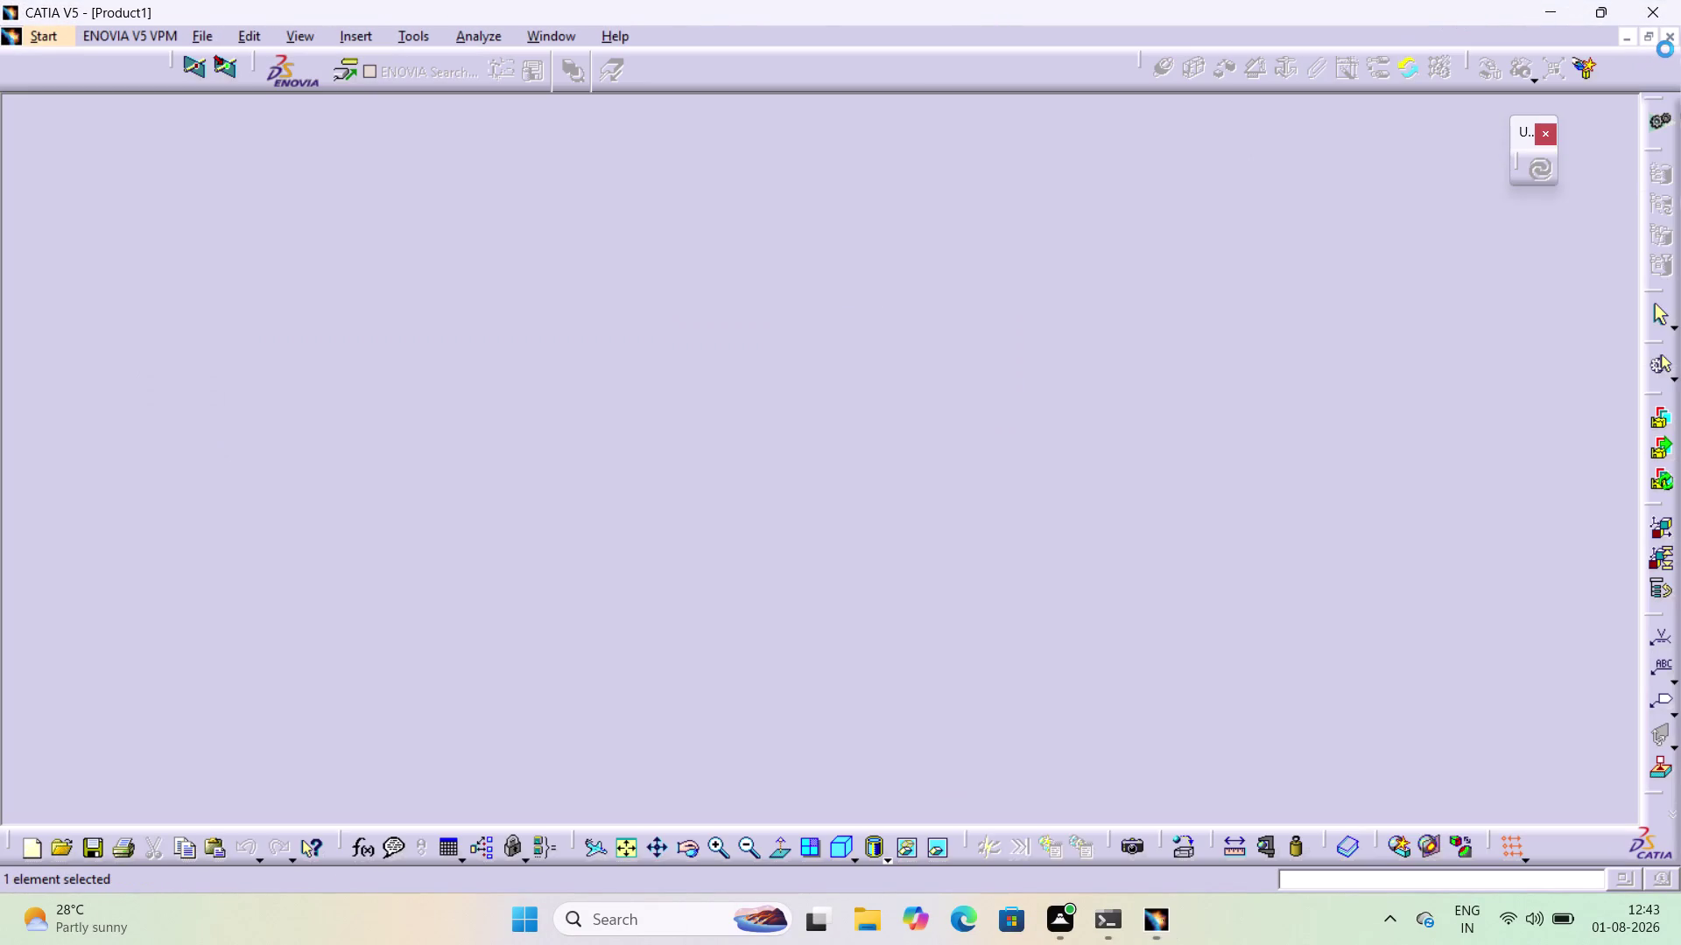
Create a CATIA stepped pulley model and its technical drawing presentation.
Close Product1 and create a new part, Part1, in the Part Design workbench.
click(1671, 34)
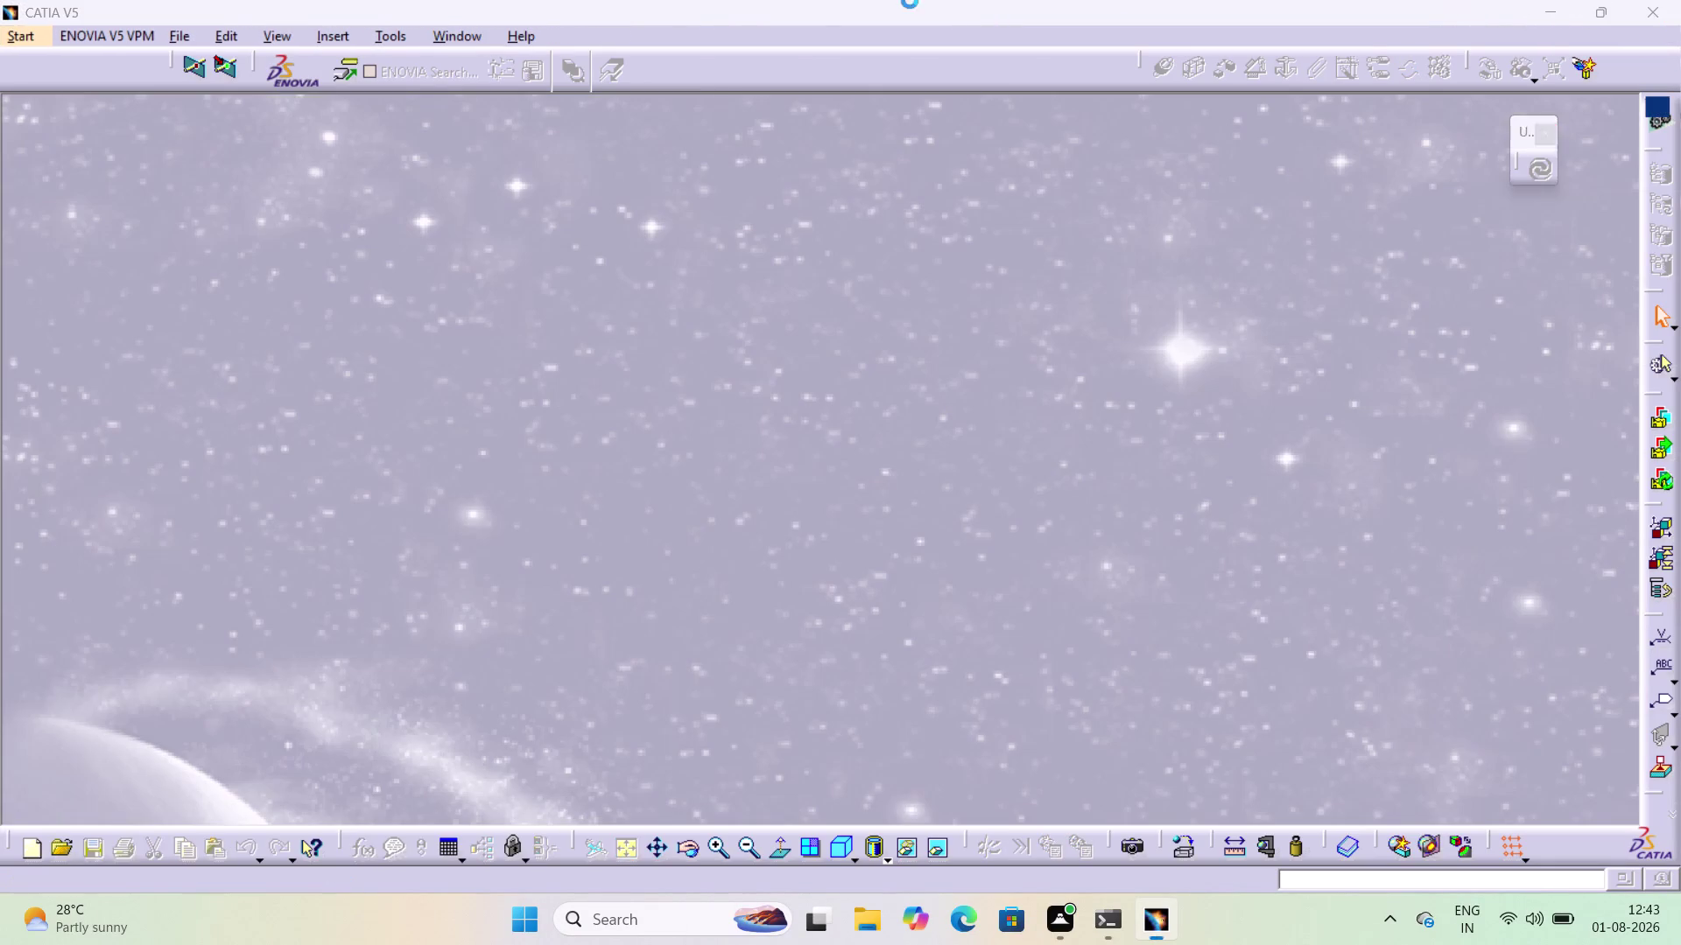
click(22, 38)
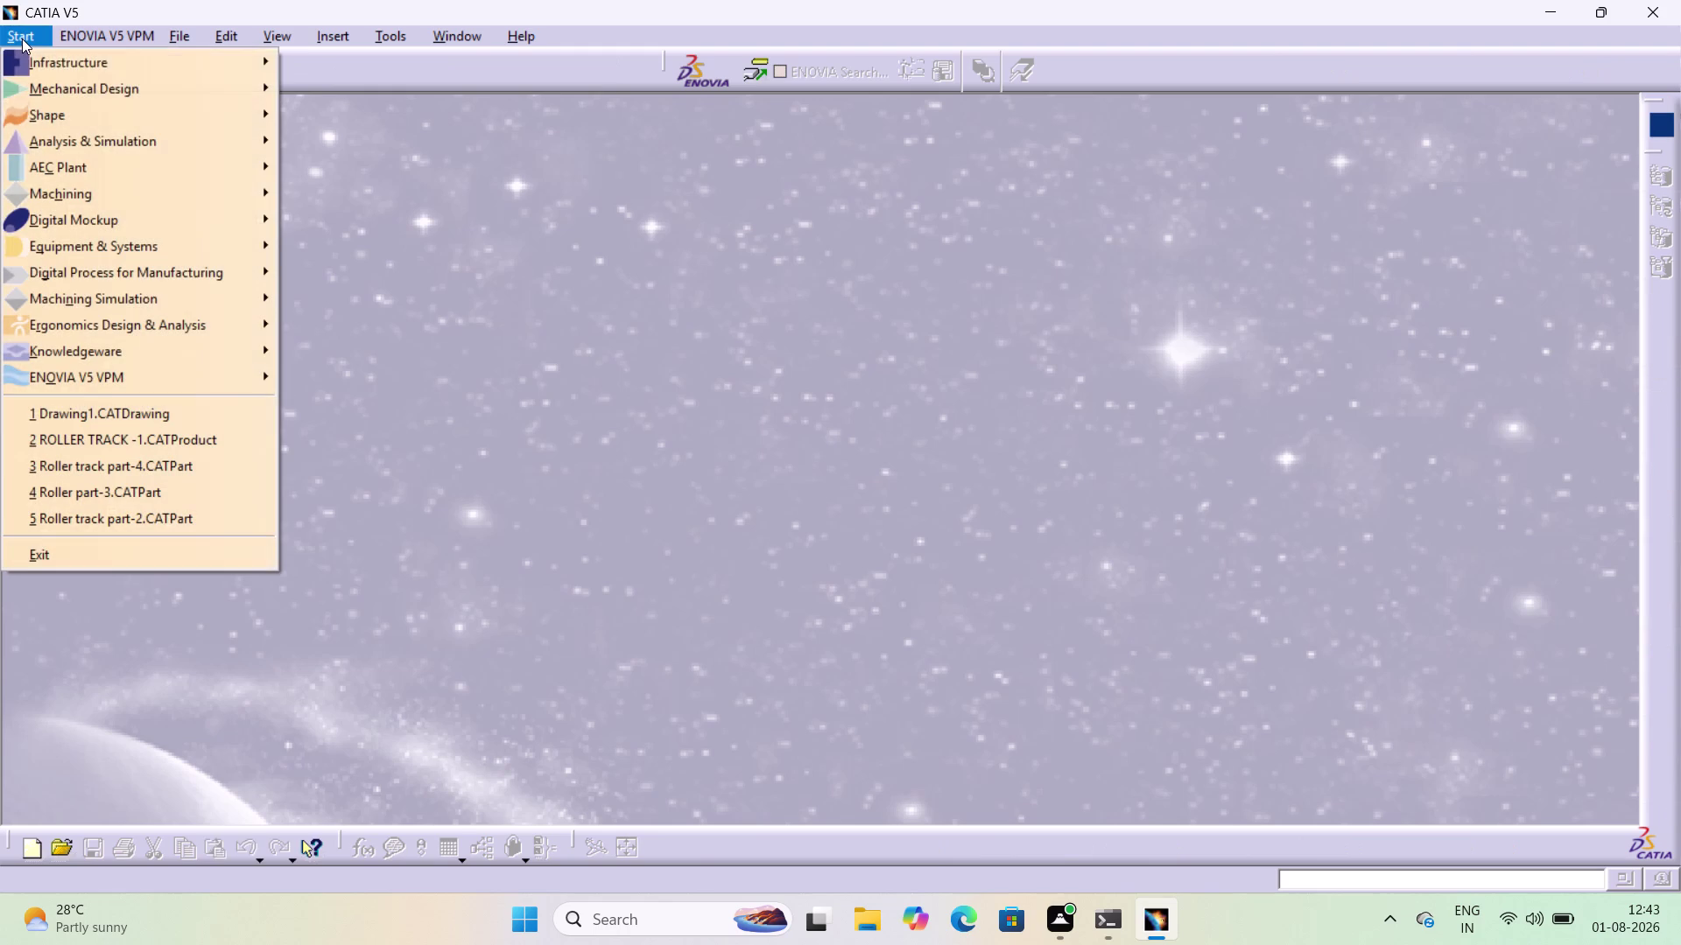
click(108, 83)
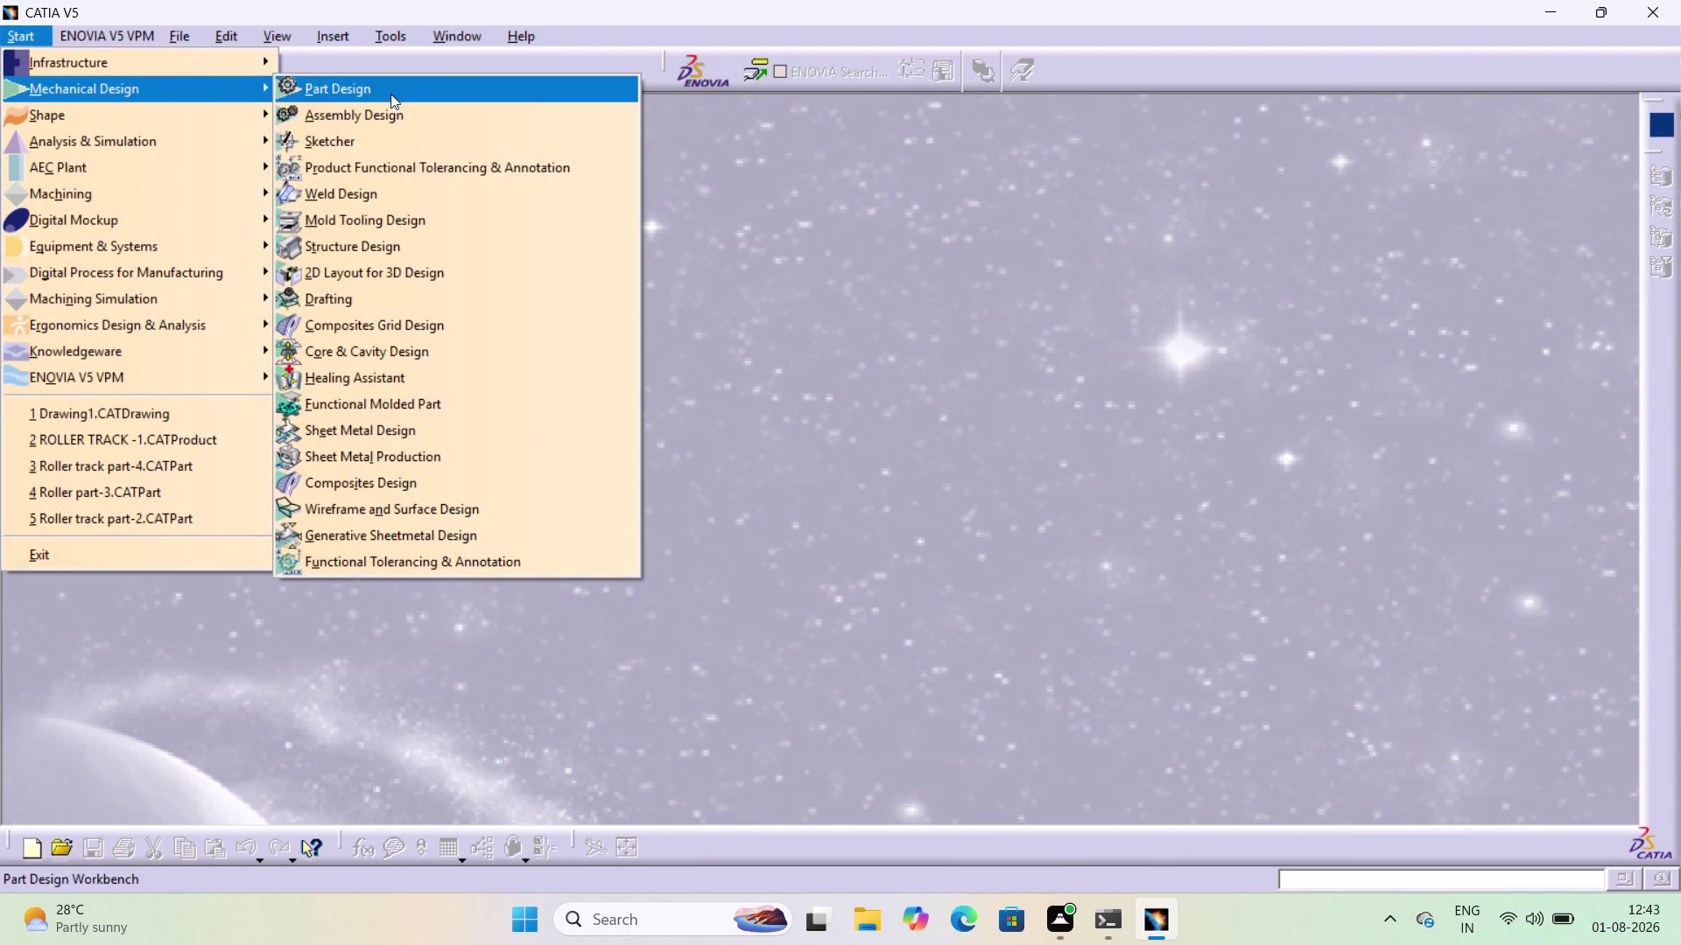
click(425, 96)
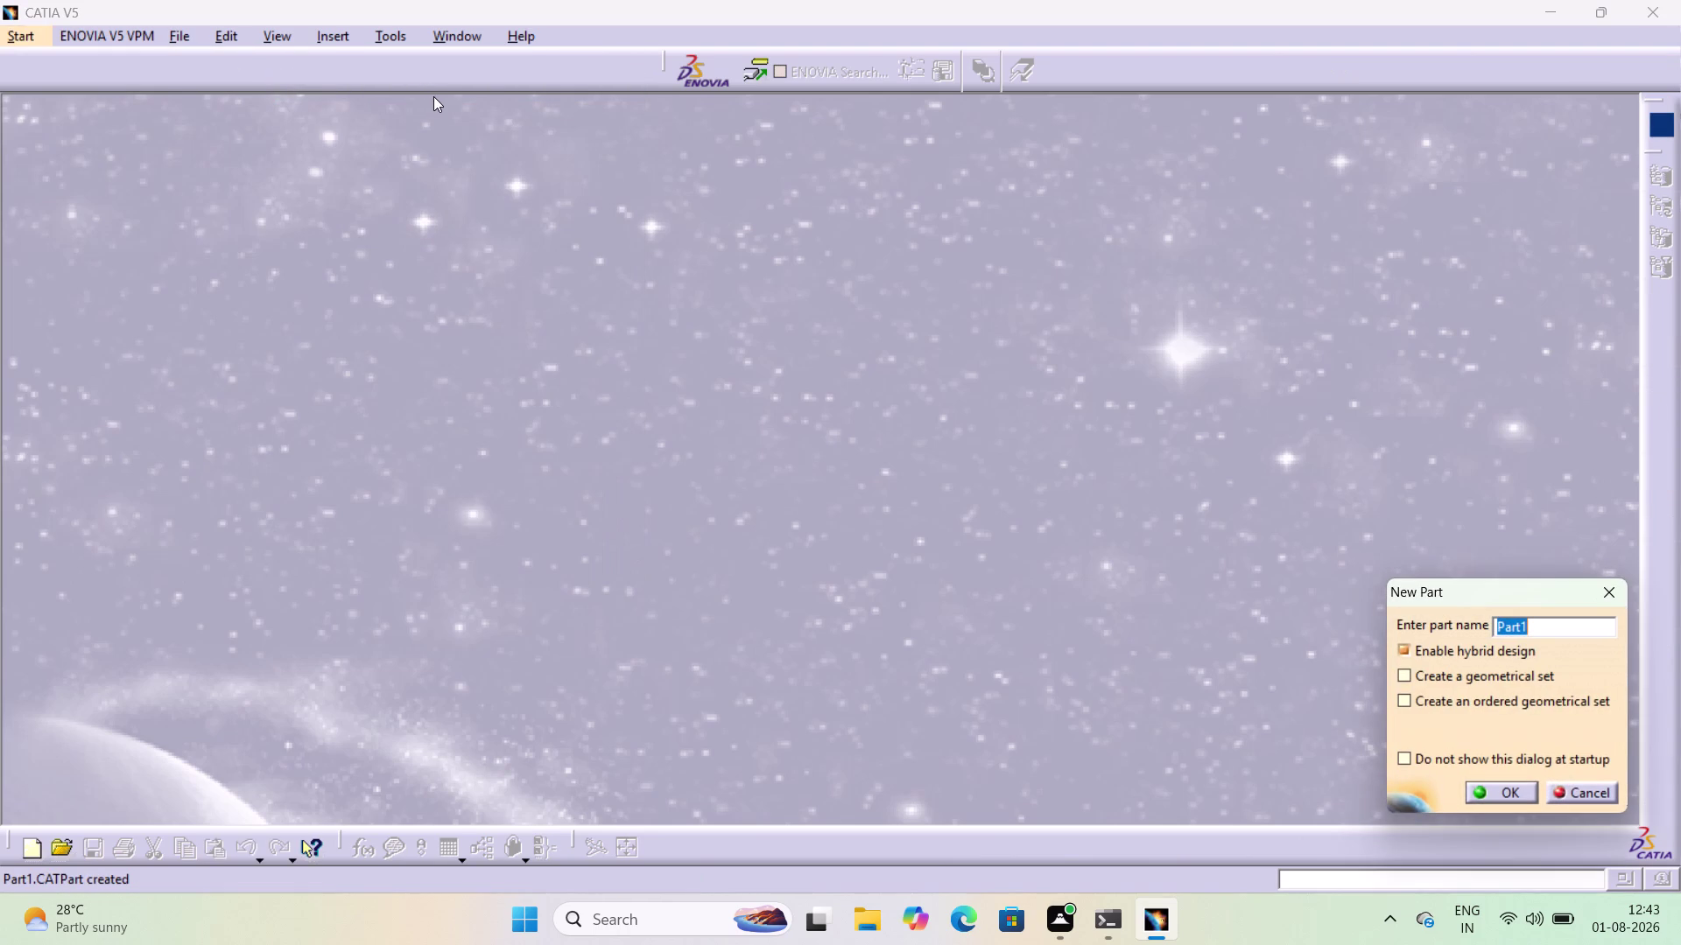
click(1500, 794)
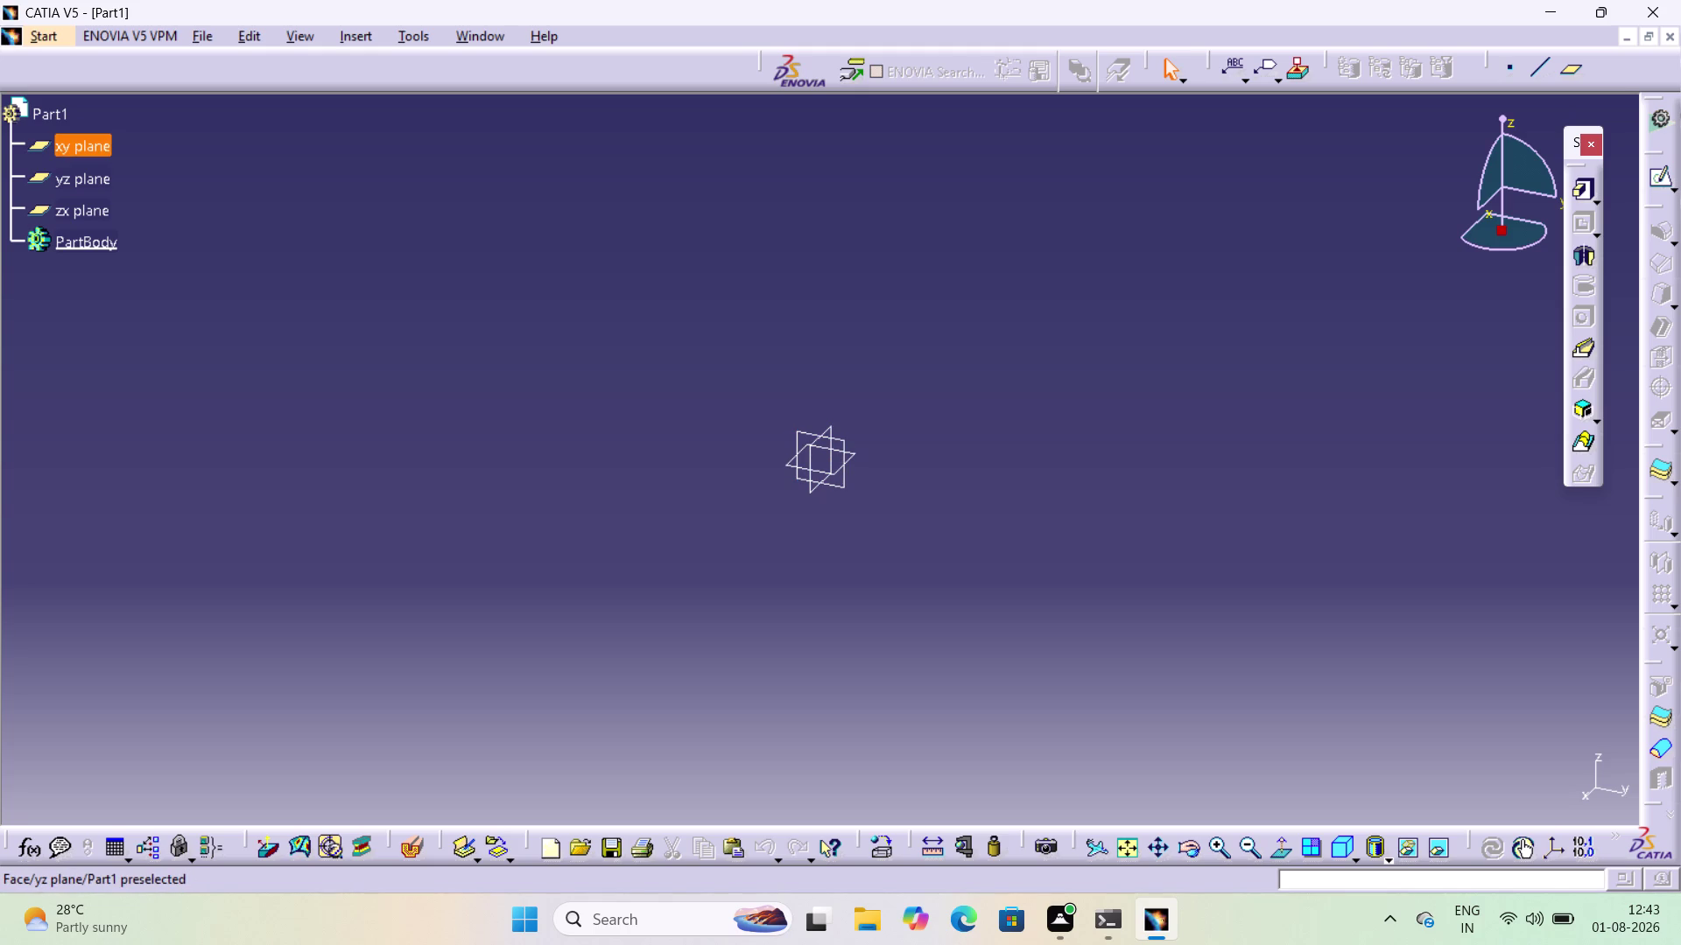
Start a sketch on the yz plane, then zoom and pan to frame its axes.
click(838, 442)
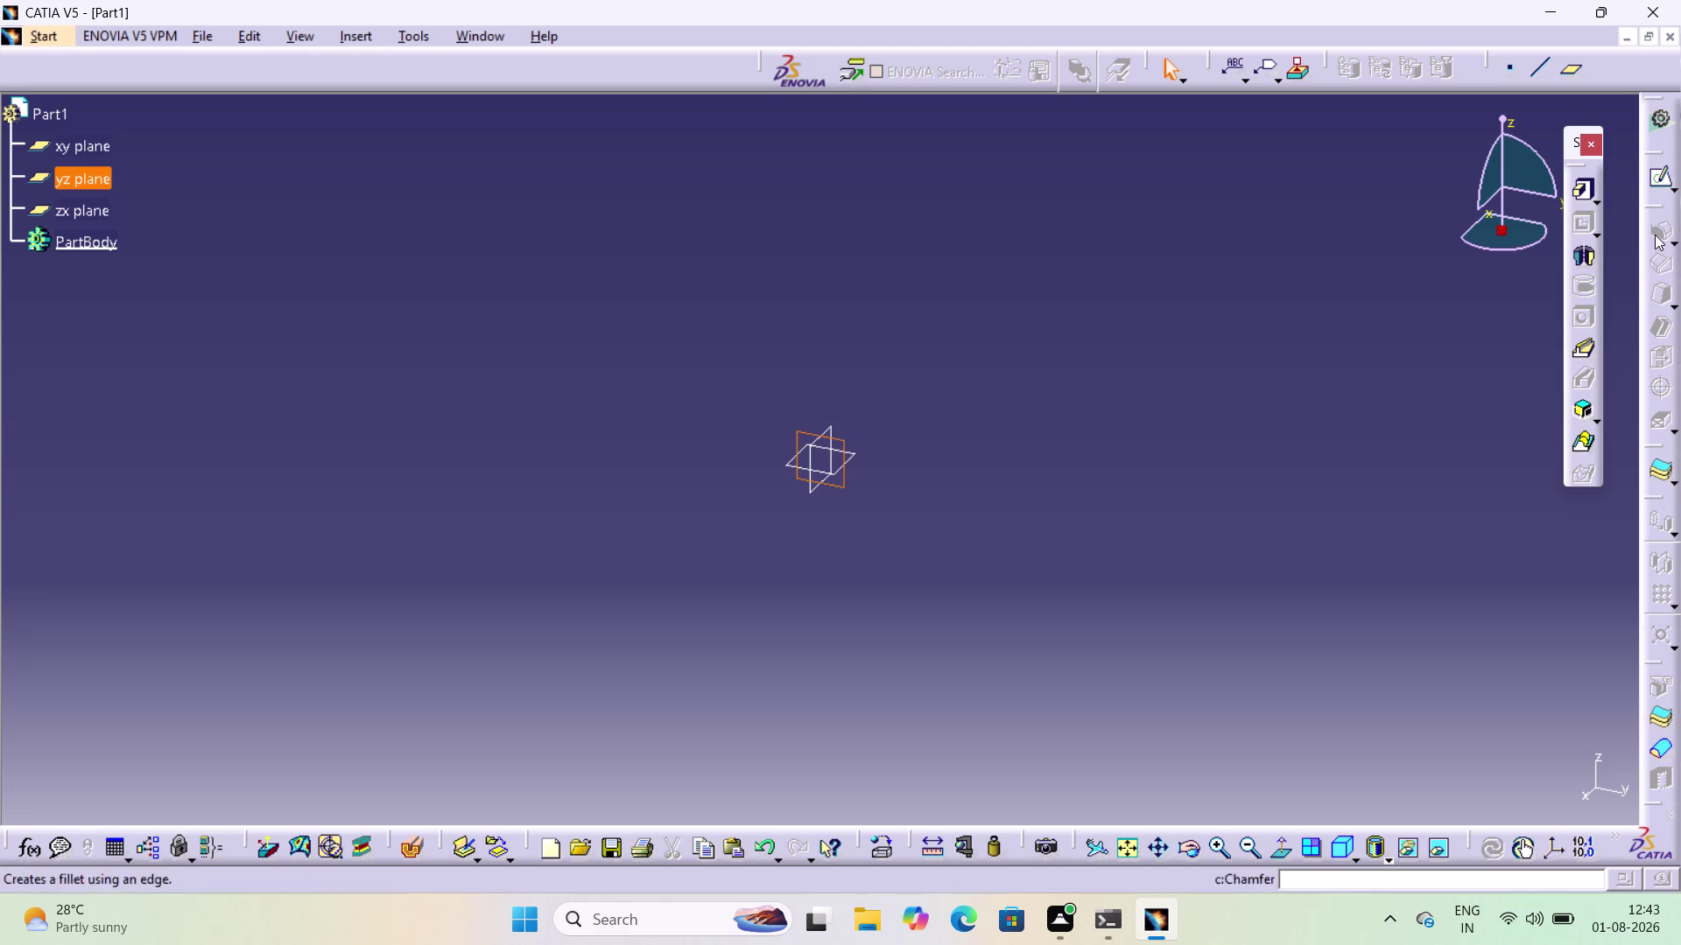
click(1656, 182)
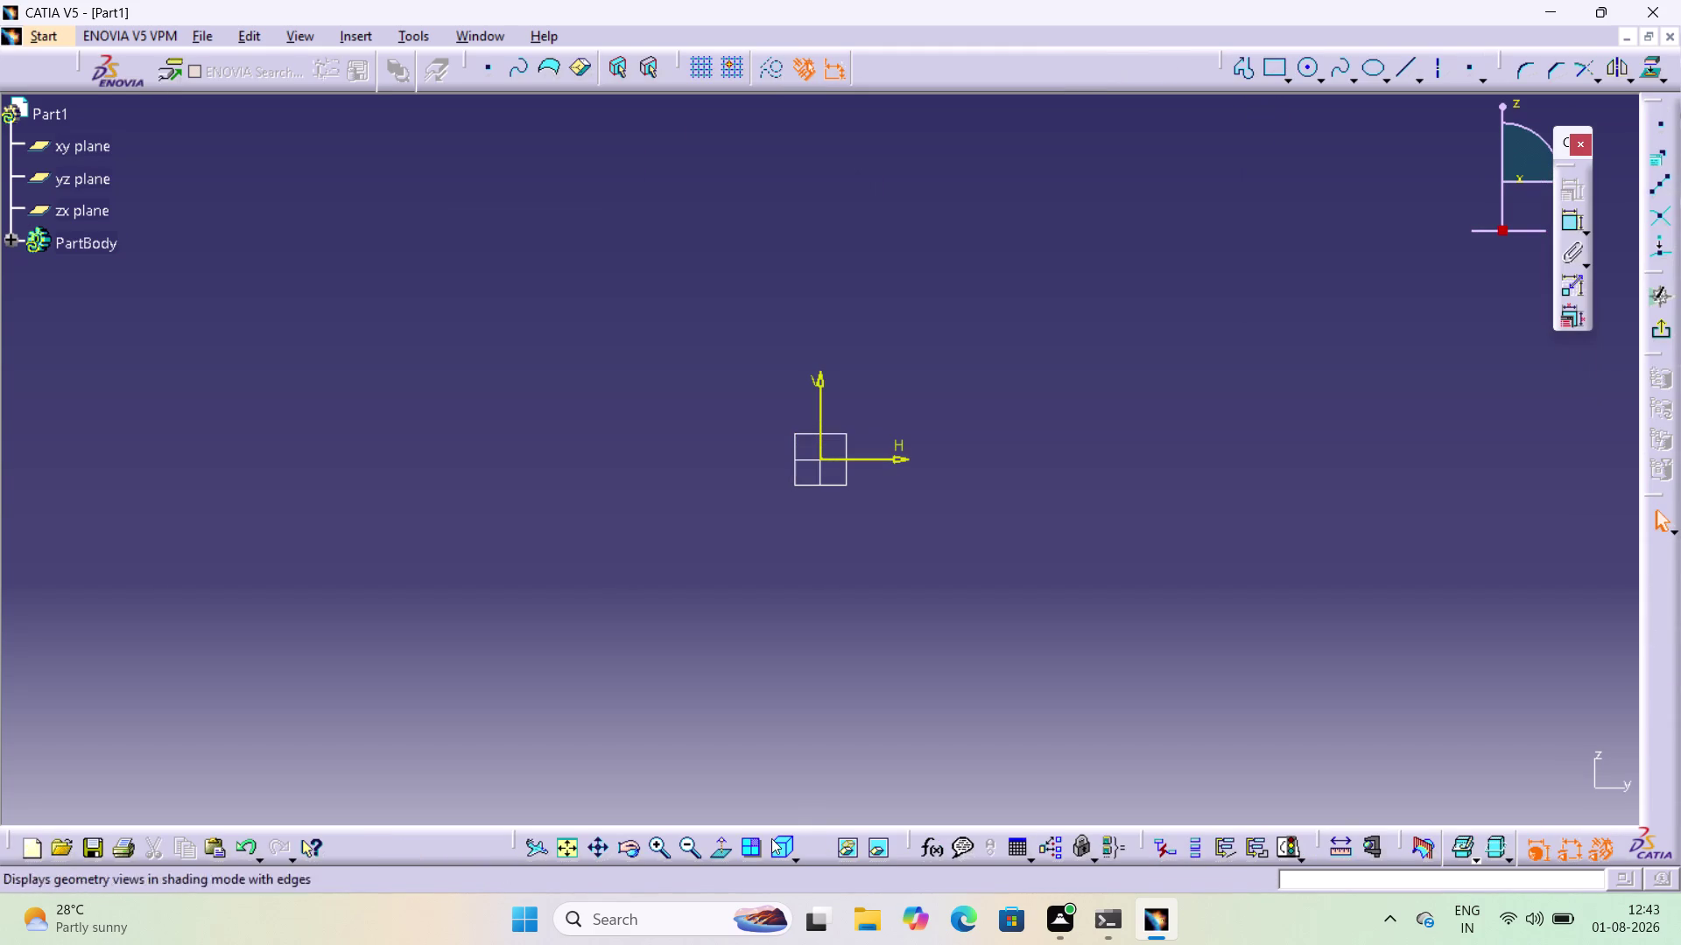
click(653, 857)
click(653, 864)
click(653, 848)
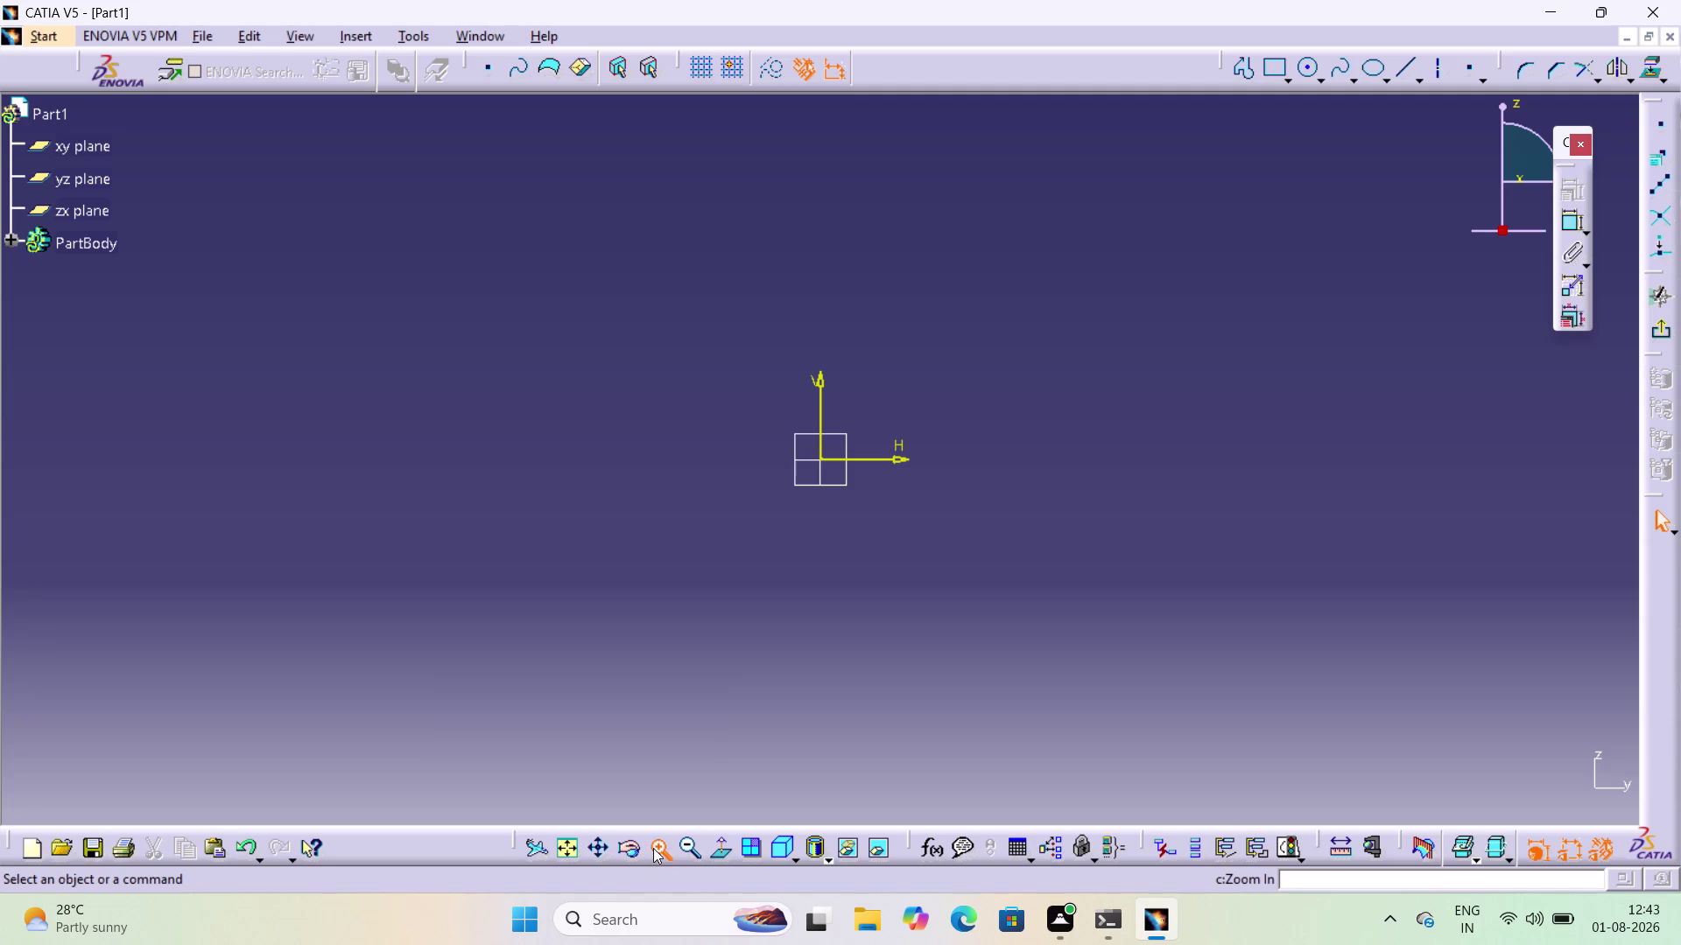
double_click(653, 848)
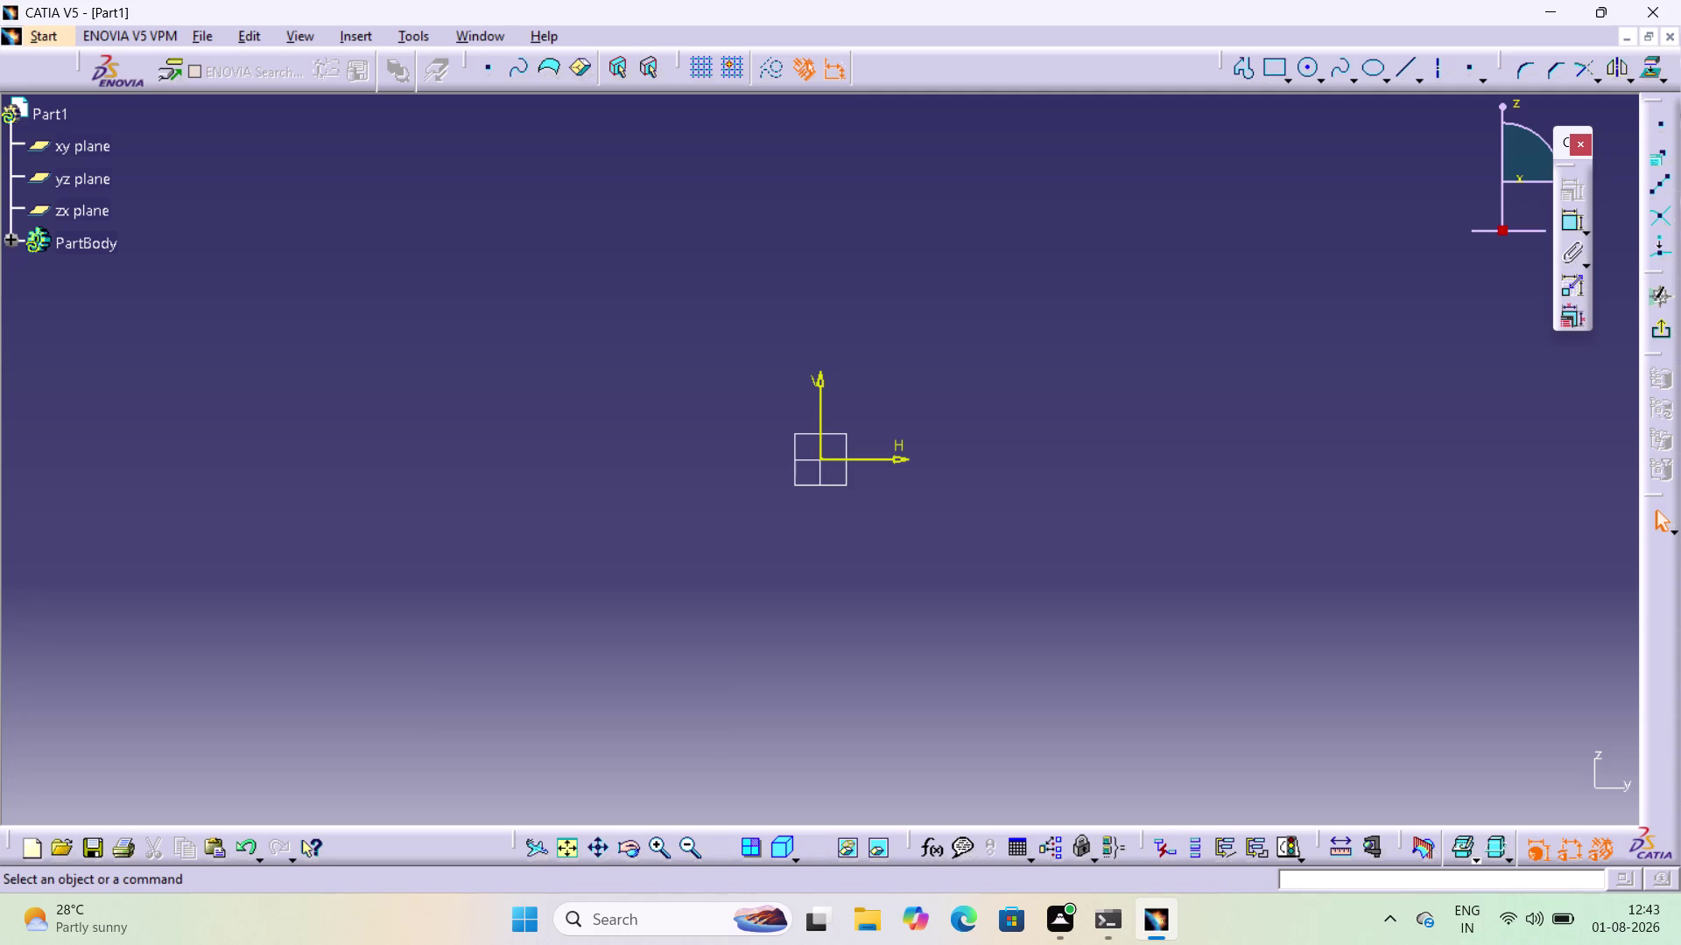
middle_drag(1004, 489, 1042, 563)
middle_click(1041, 563)
middle_drag(723, 379, 834, 429)
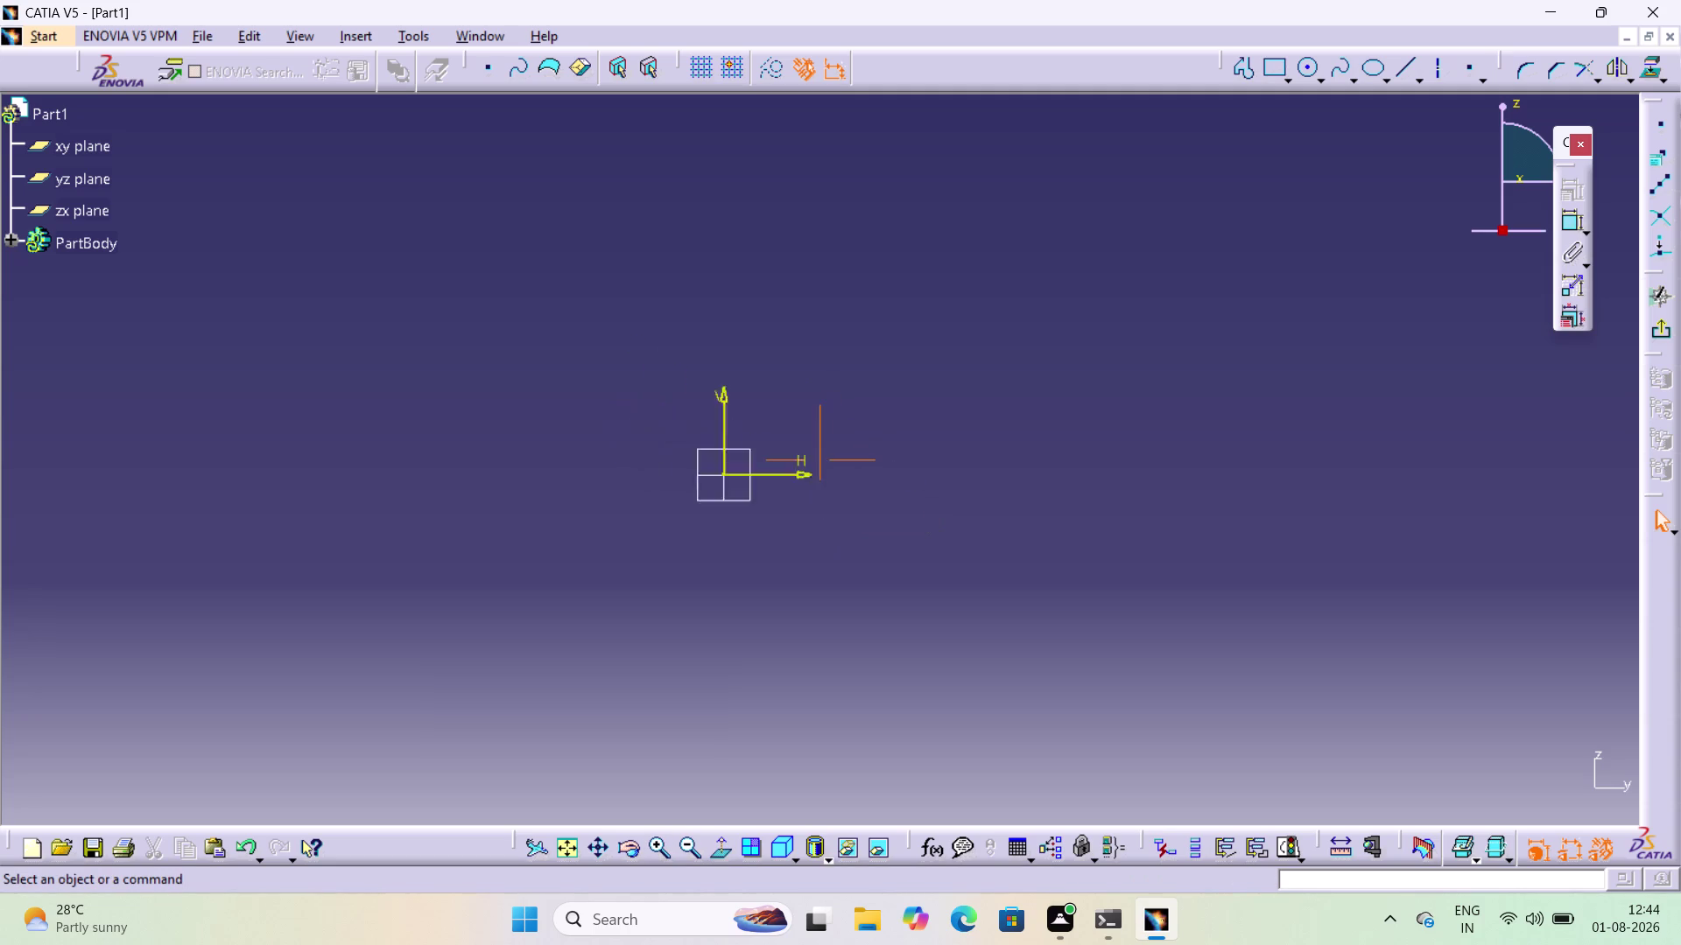
middle_drag(834, 429, 1151, 433)
scroll(up, 3)
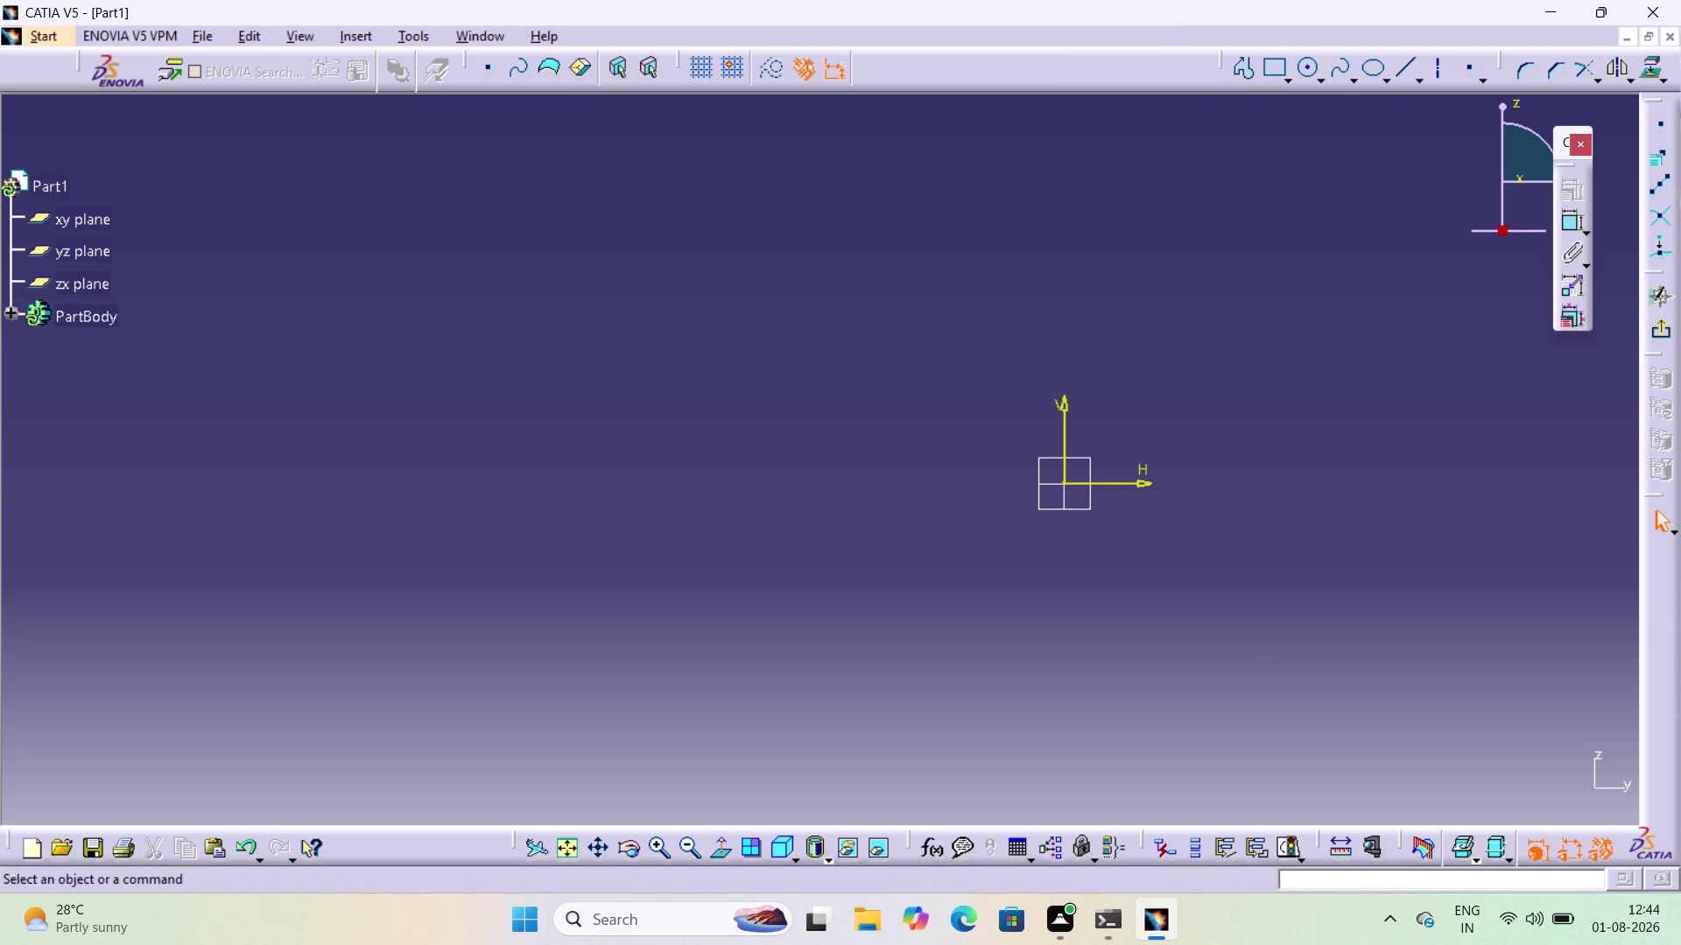
Draw a vertical line and constrain it 85 (170/2) from the vertical axis.
click(1406, 76)
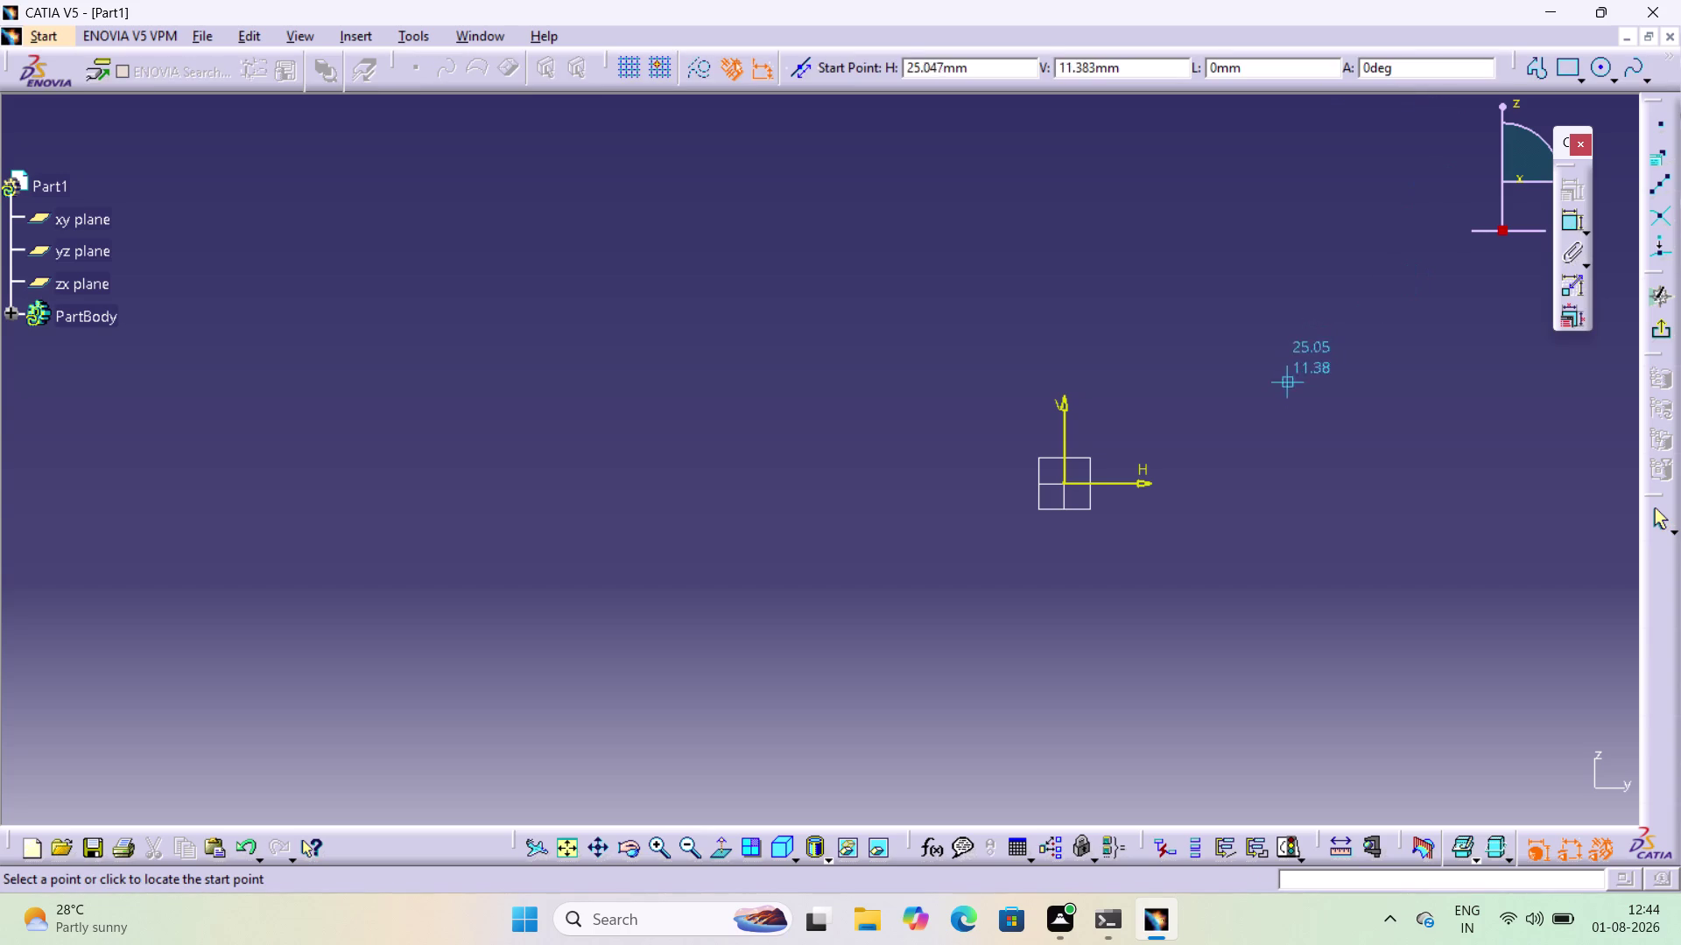
click(1268, 400)
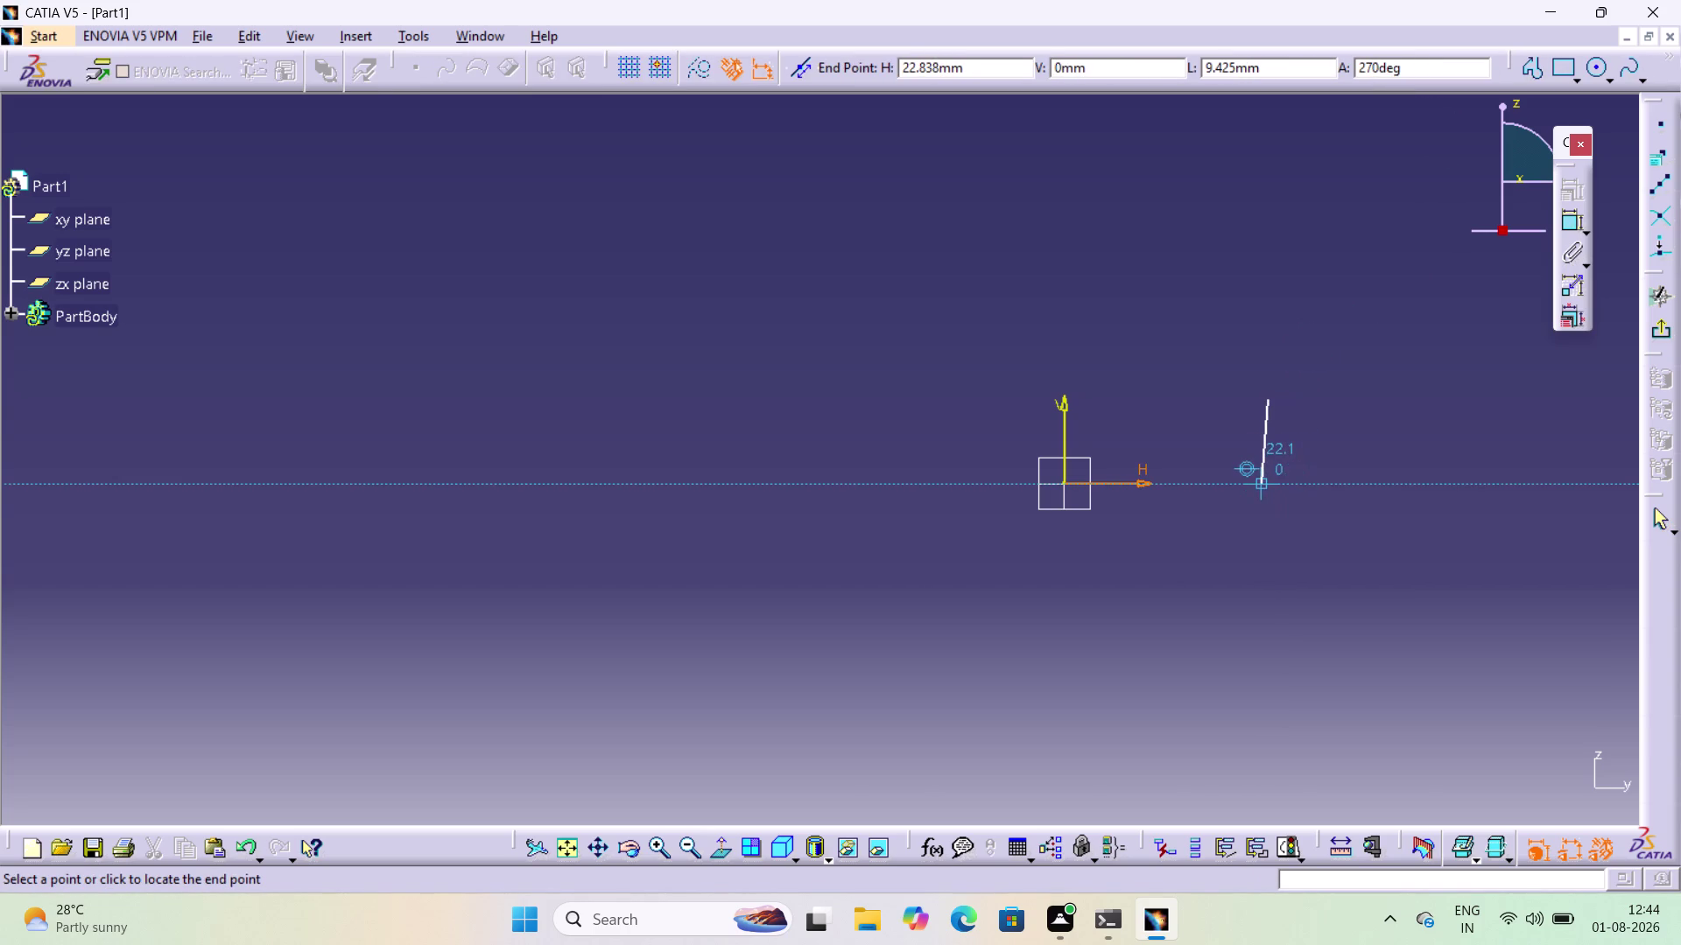
click(1268, 481)
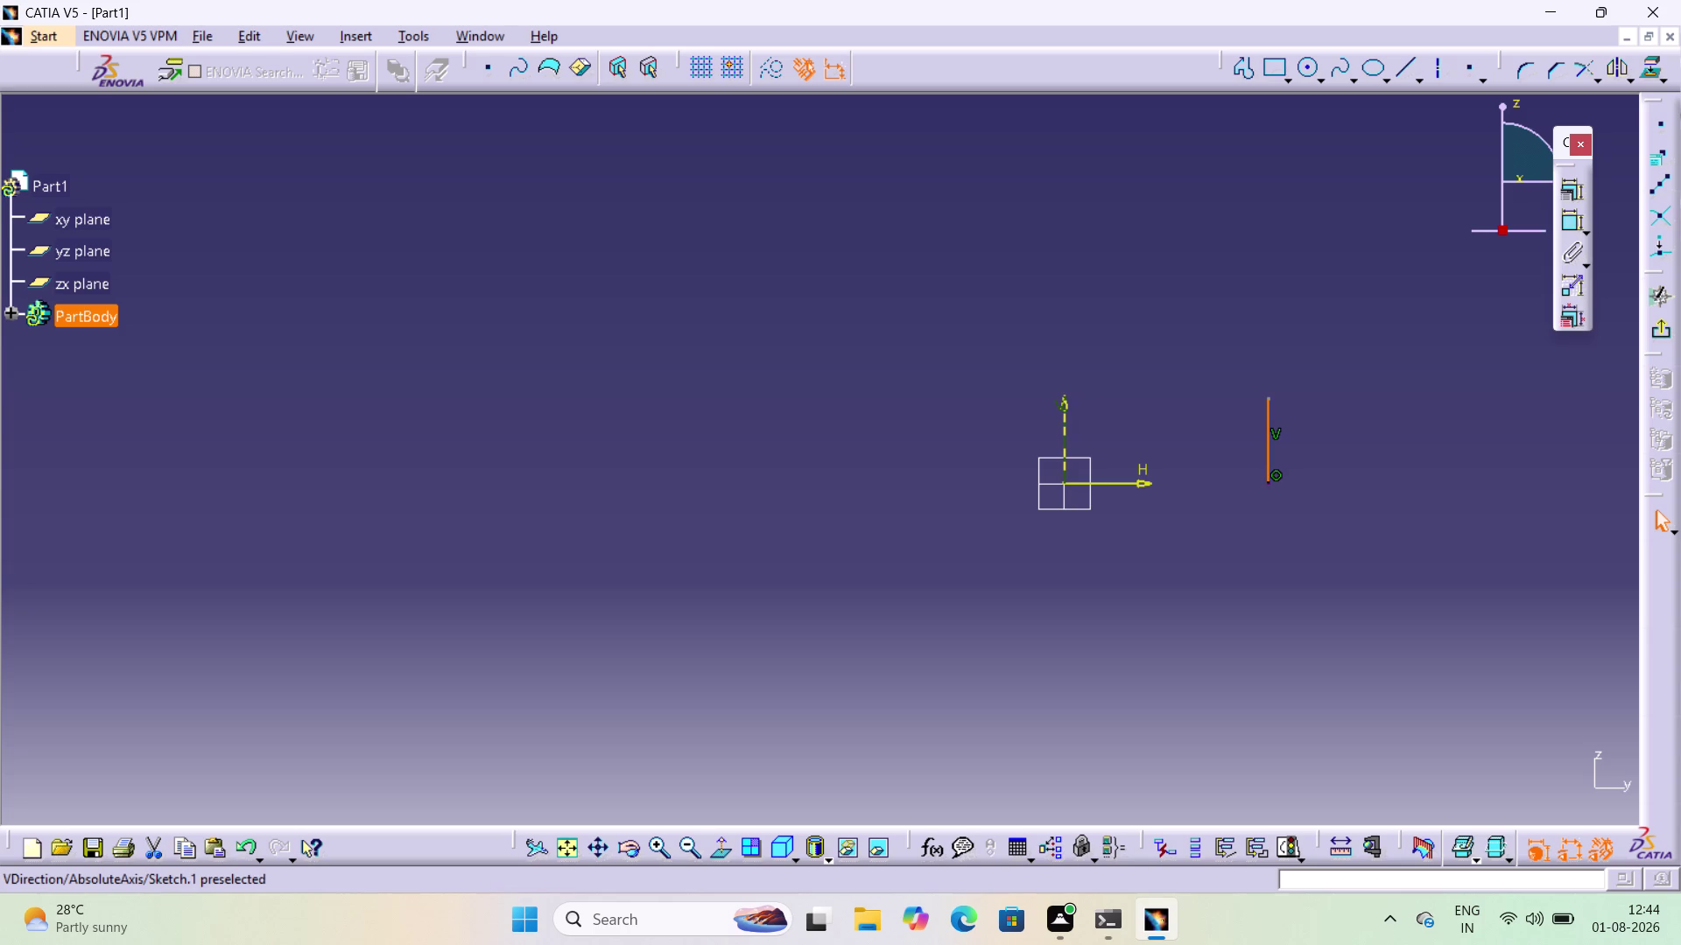
click(1063, 434)
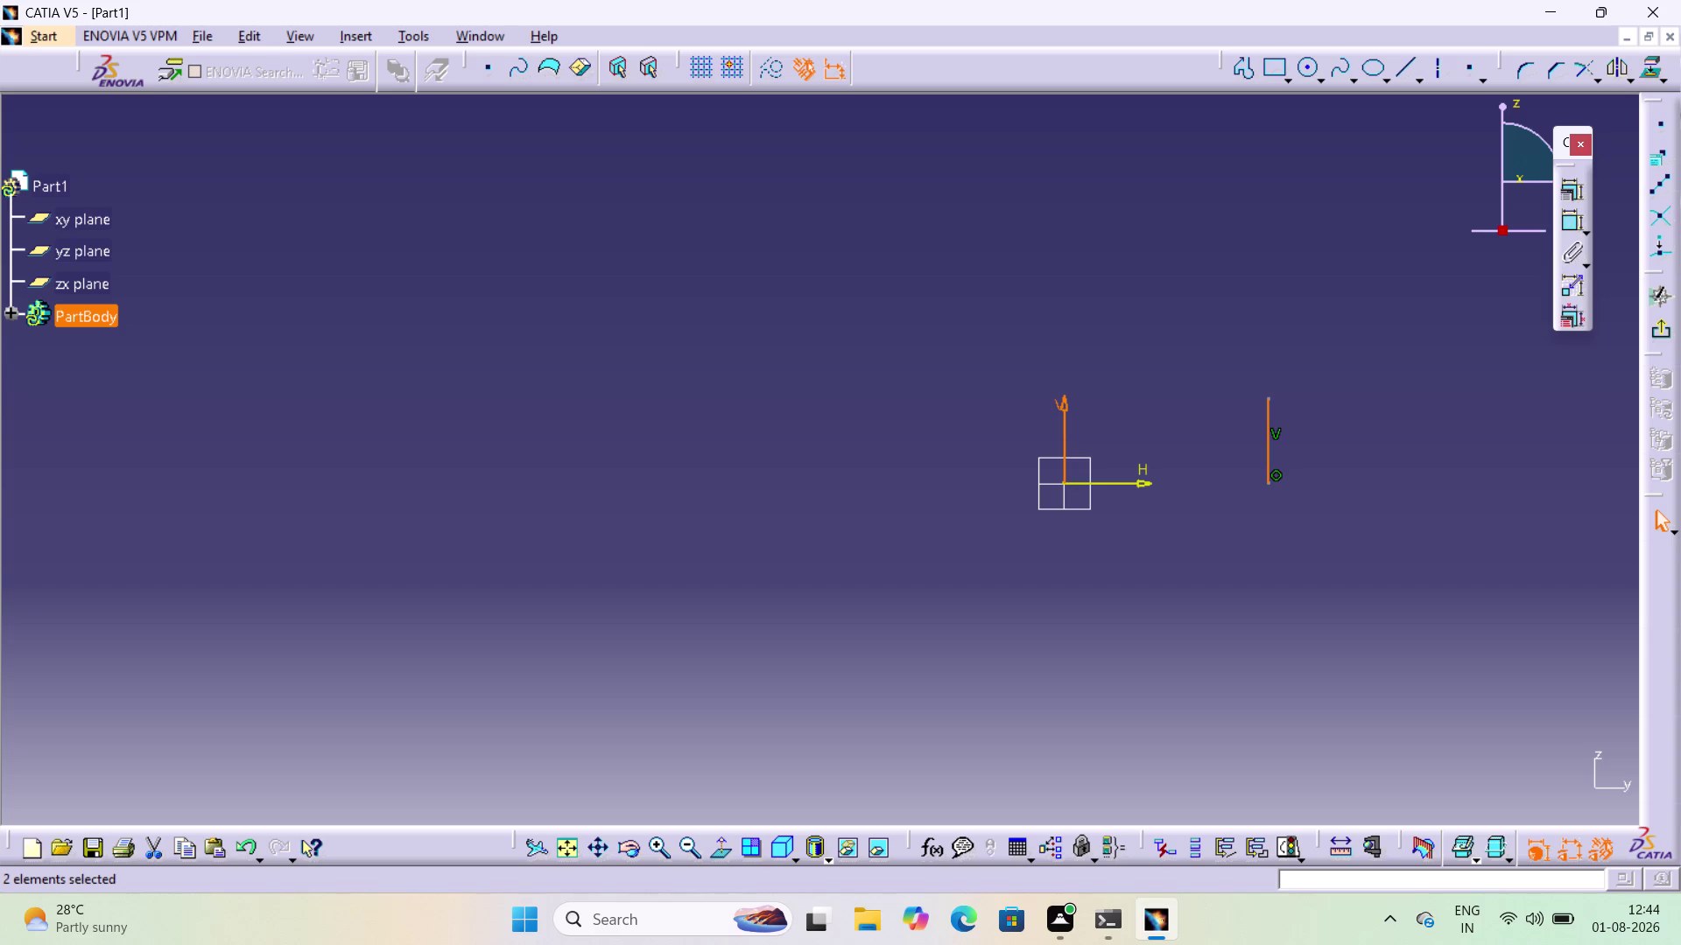
click(1570, 226)
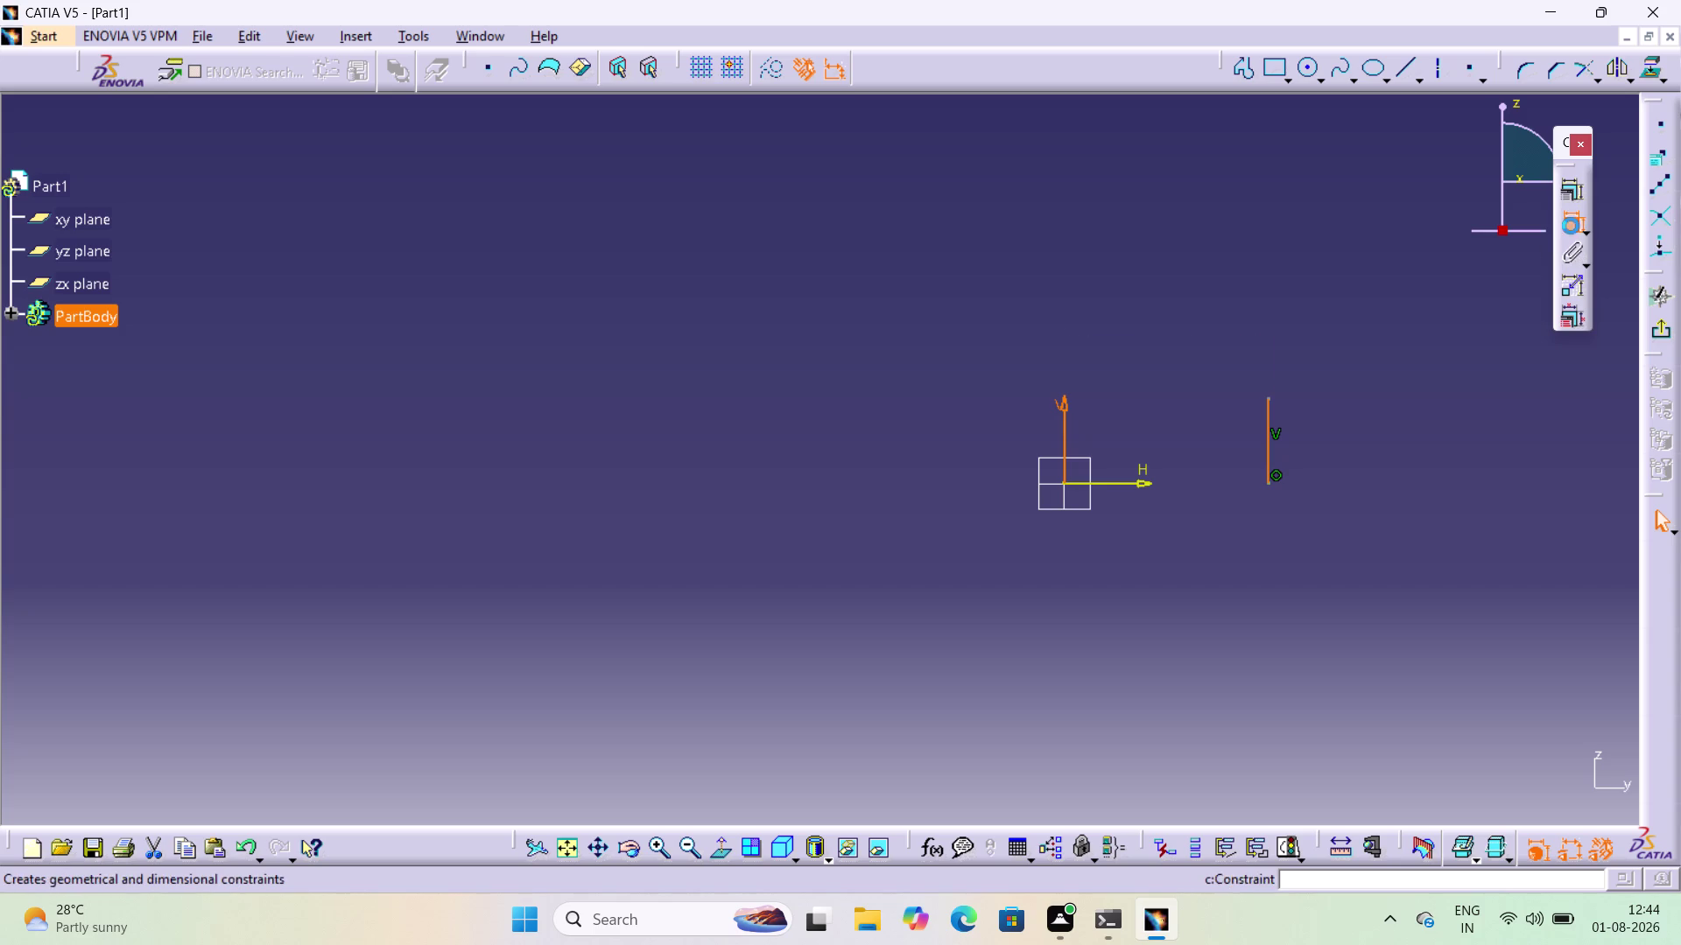
click(1015, 565)
double_click(1004, 563)
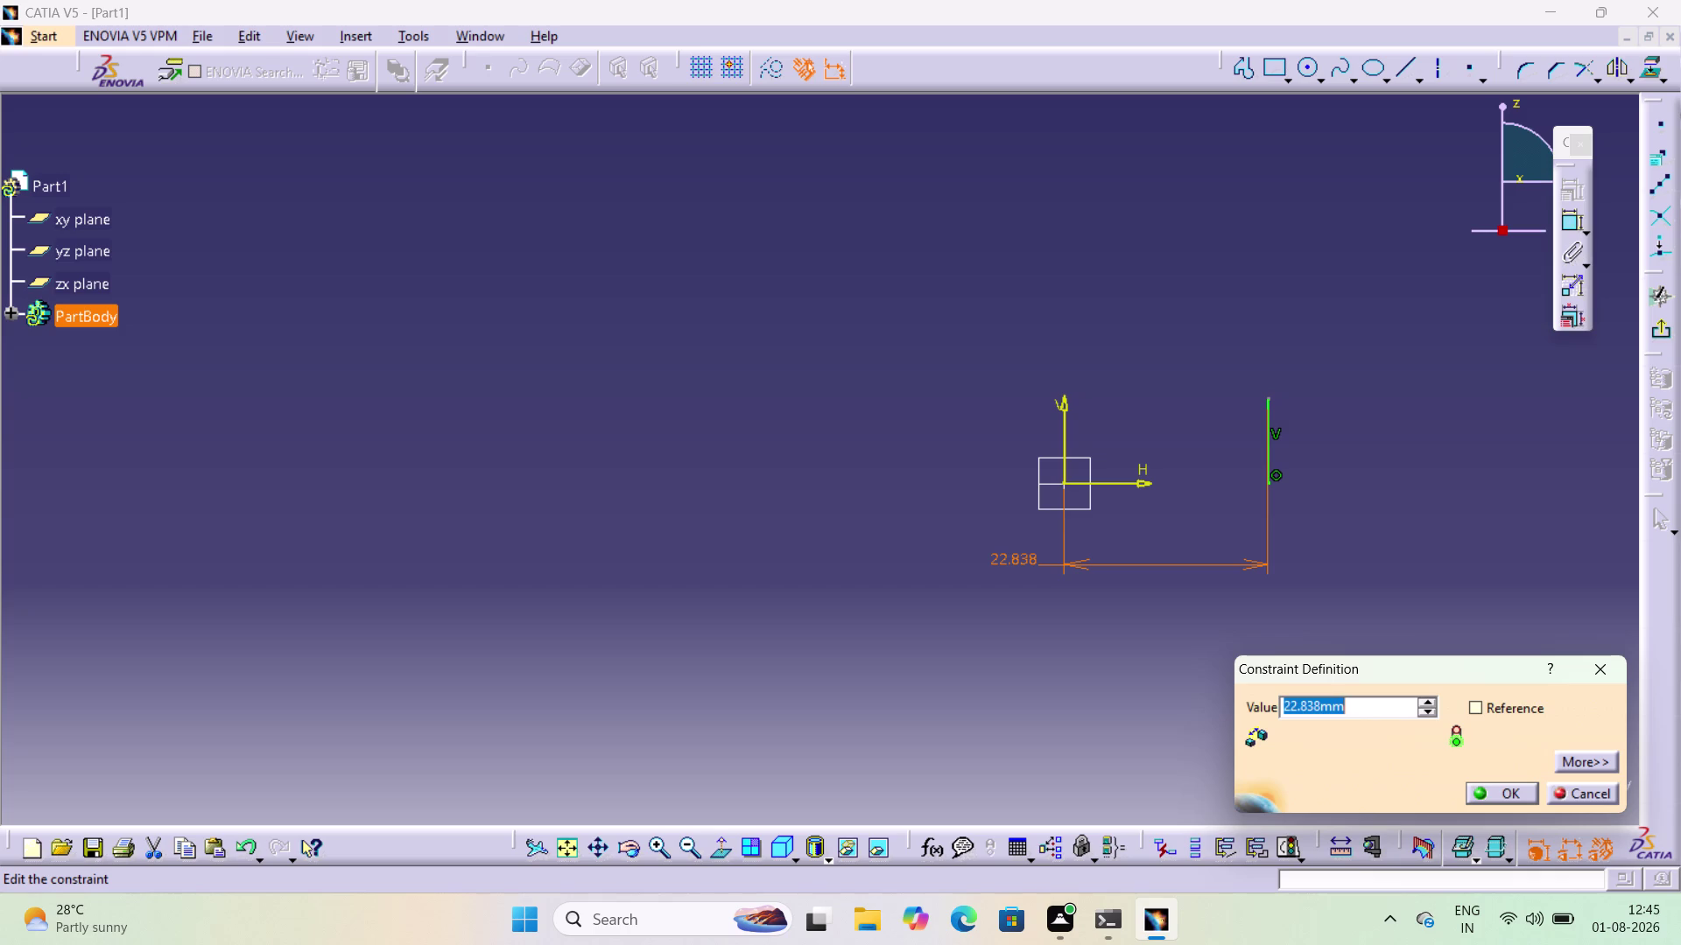
text(17)
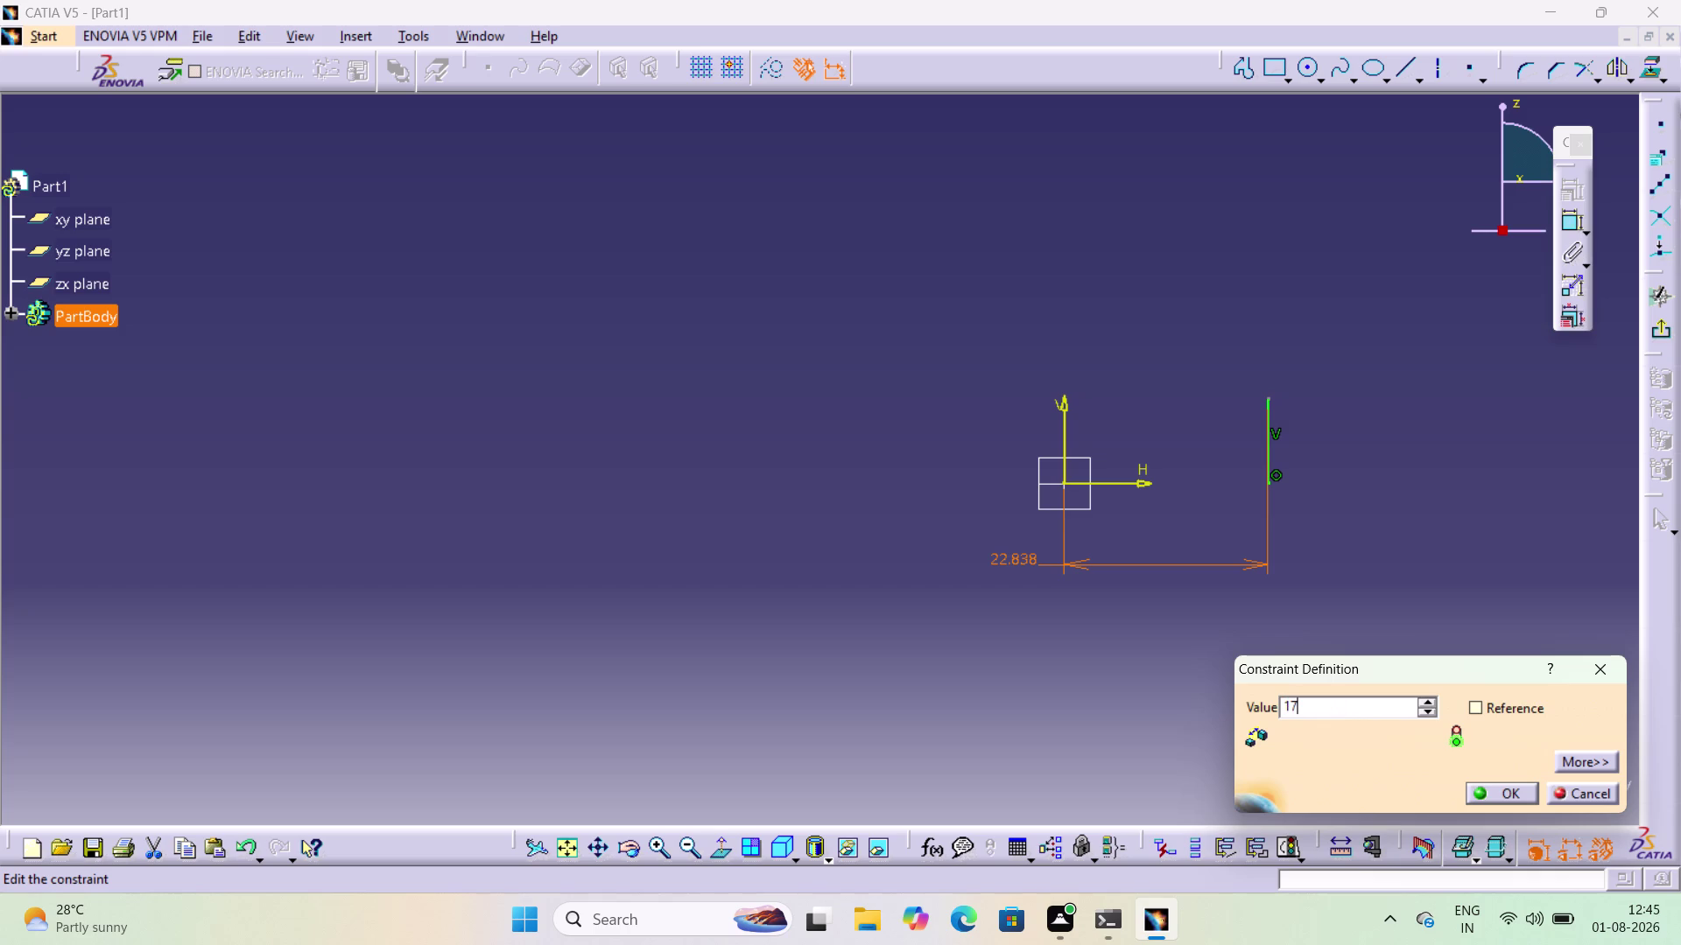
key(0)
text(/2)
key(Return)
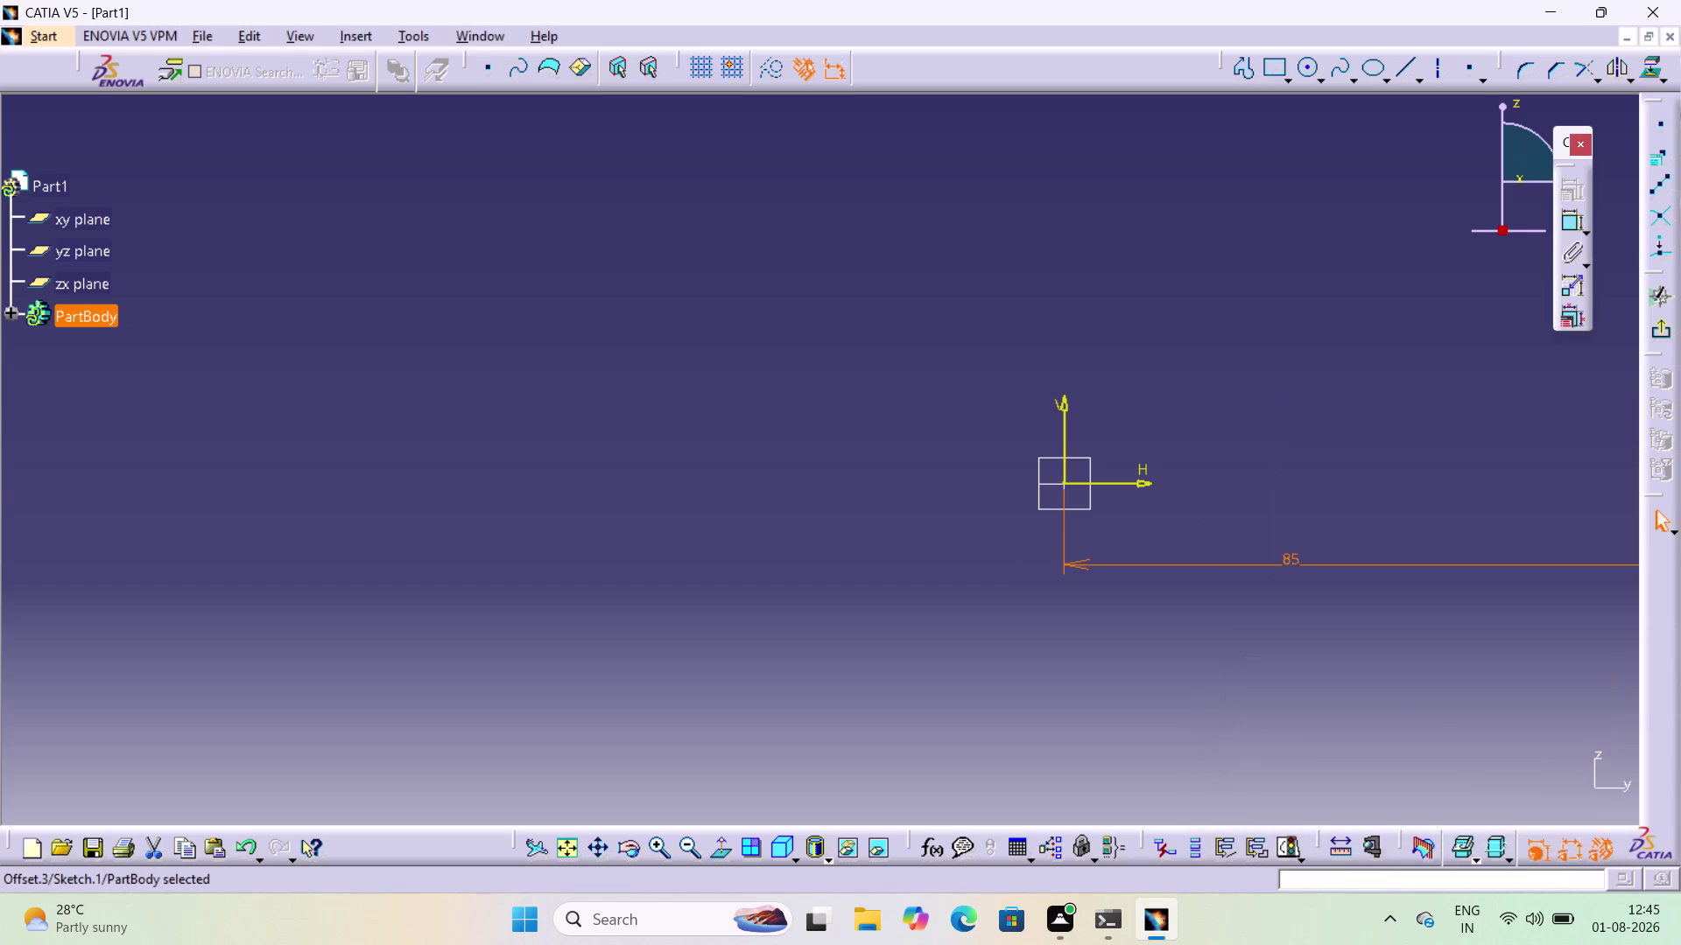
click(689, 852)
double_click(689, 853)
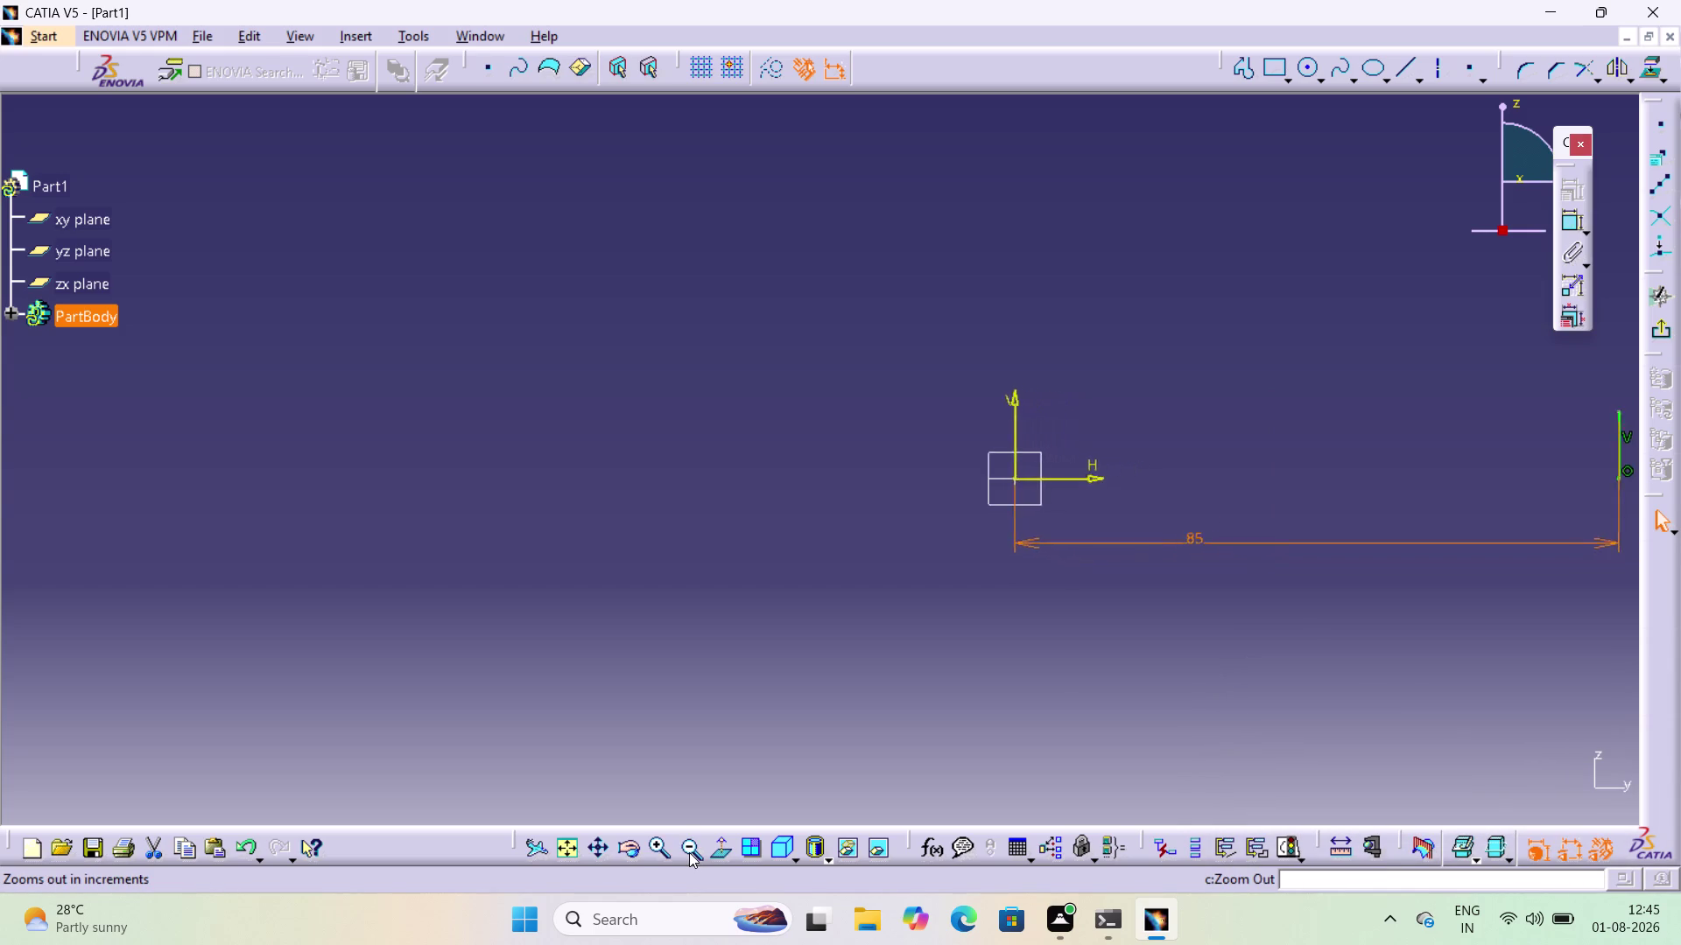
middle_drag(1133, 355, 1048, 429)
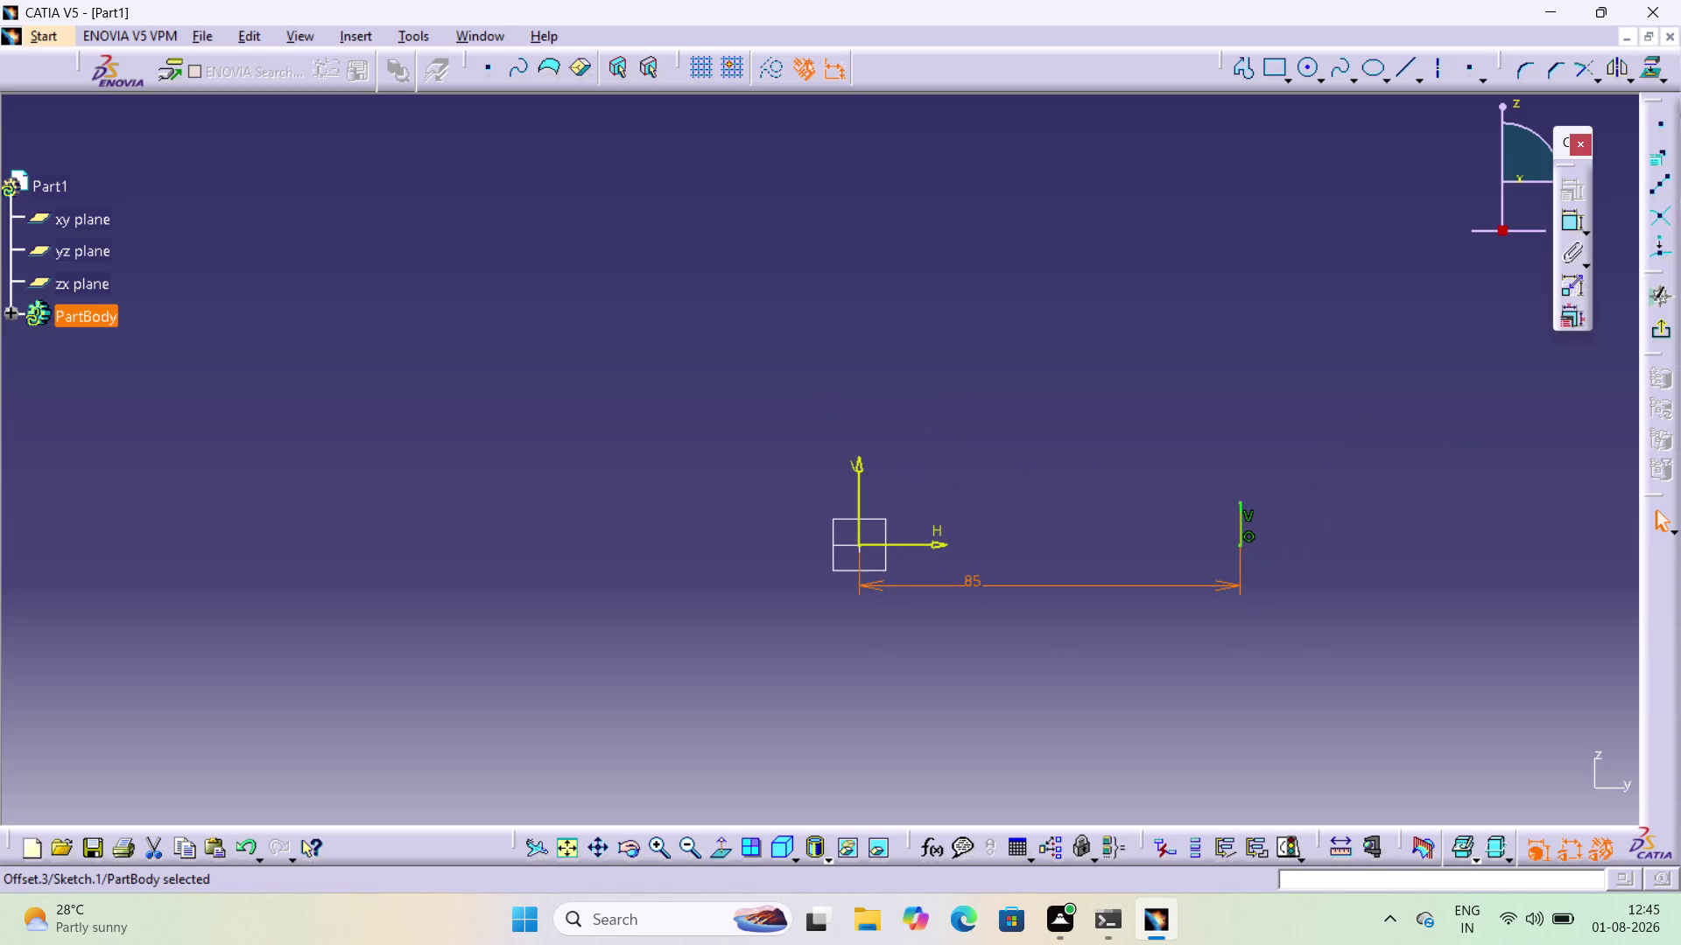
Constrain the vertical line's length to 40 mm.
click(1578, 217)
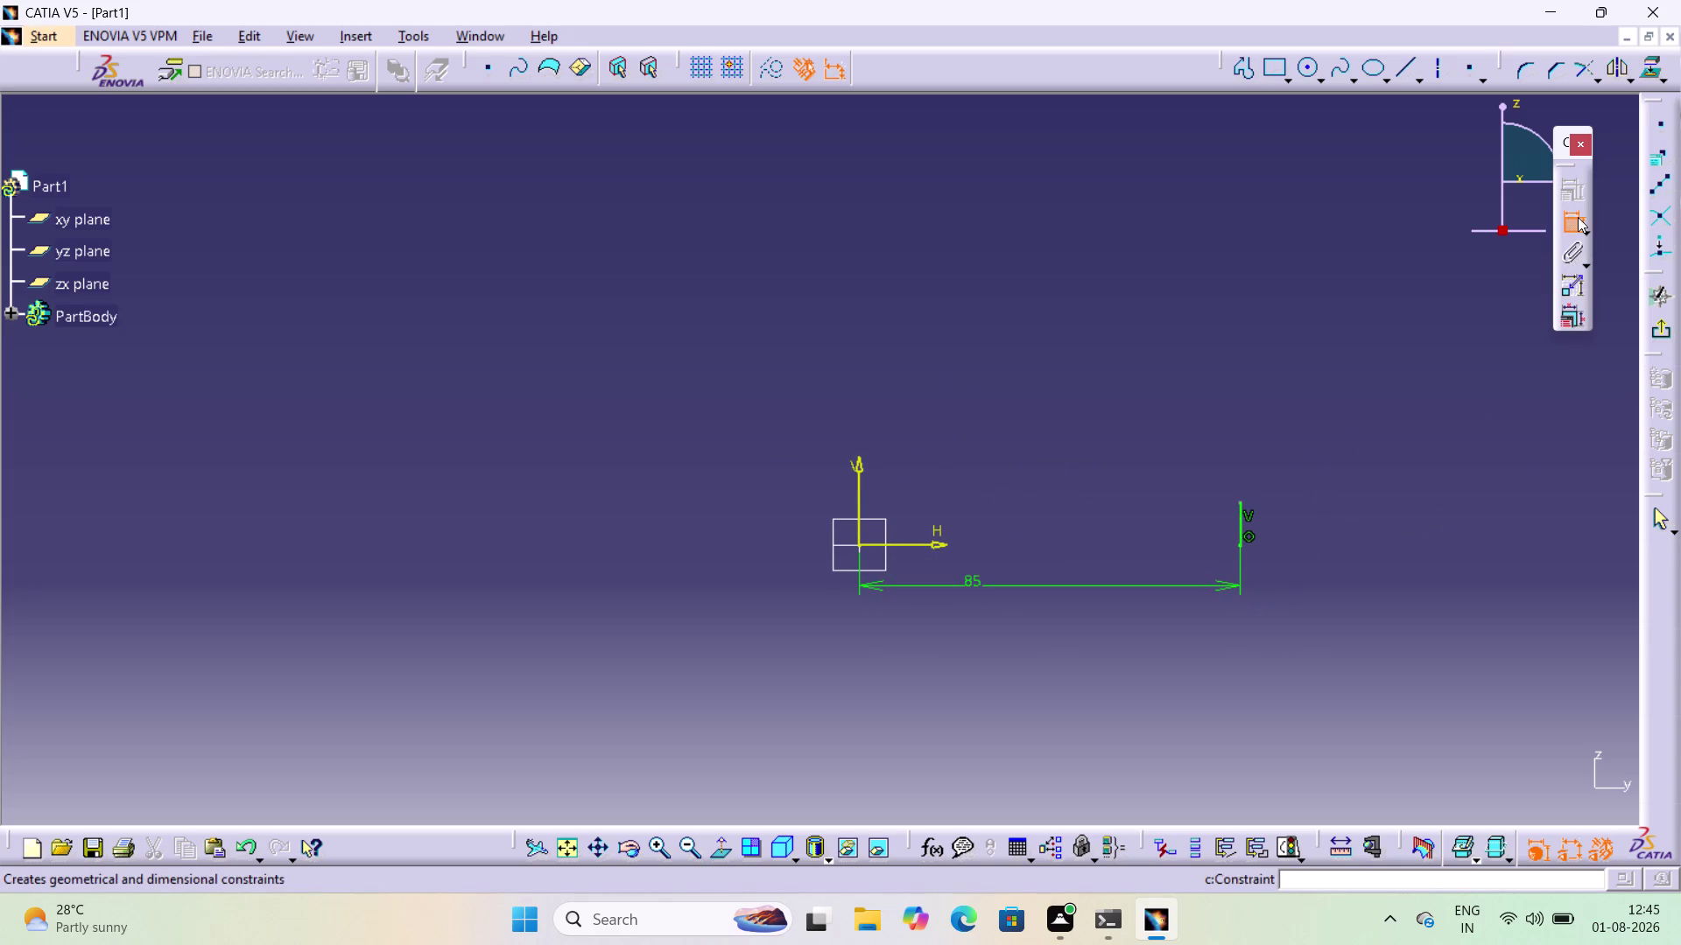
click(1238, 520)
click(1334, 506)
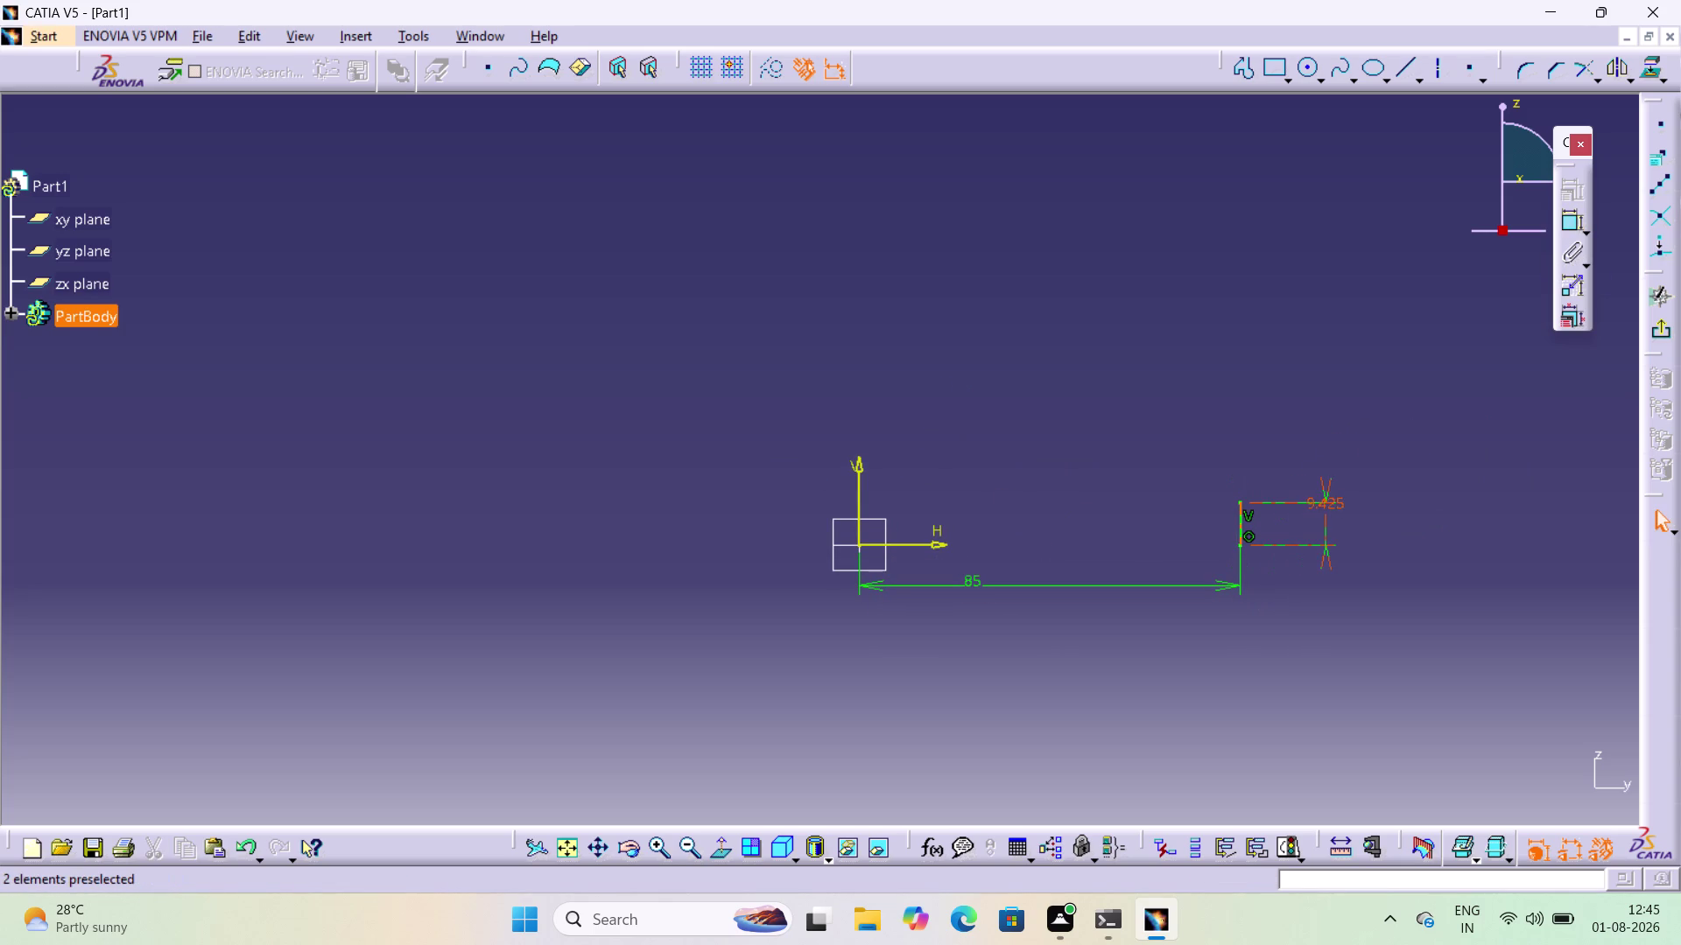
double_click(1328, 501)
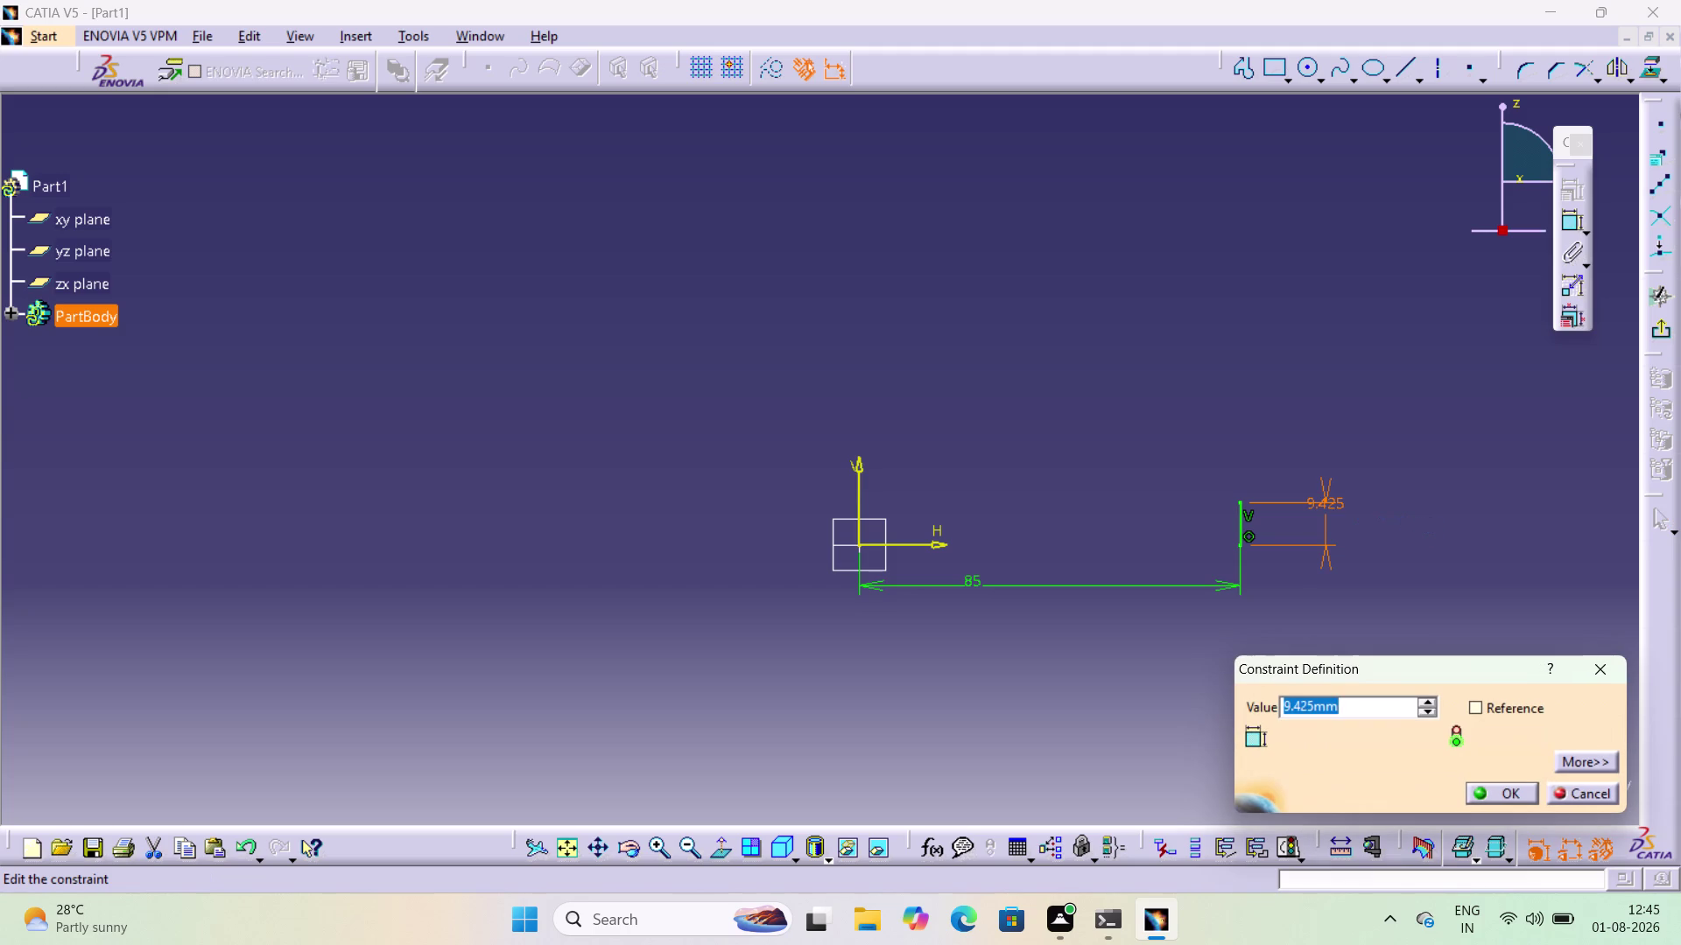
text(40)
key(Return)
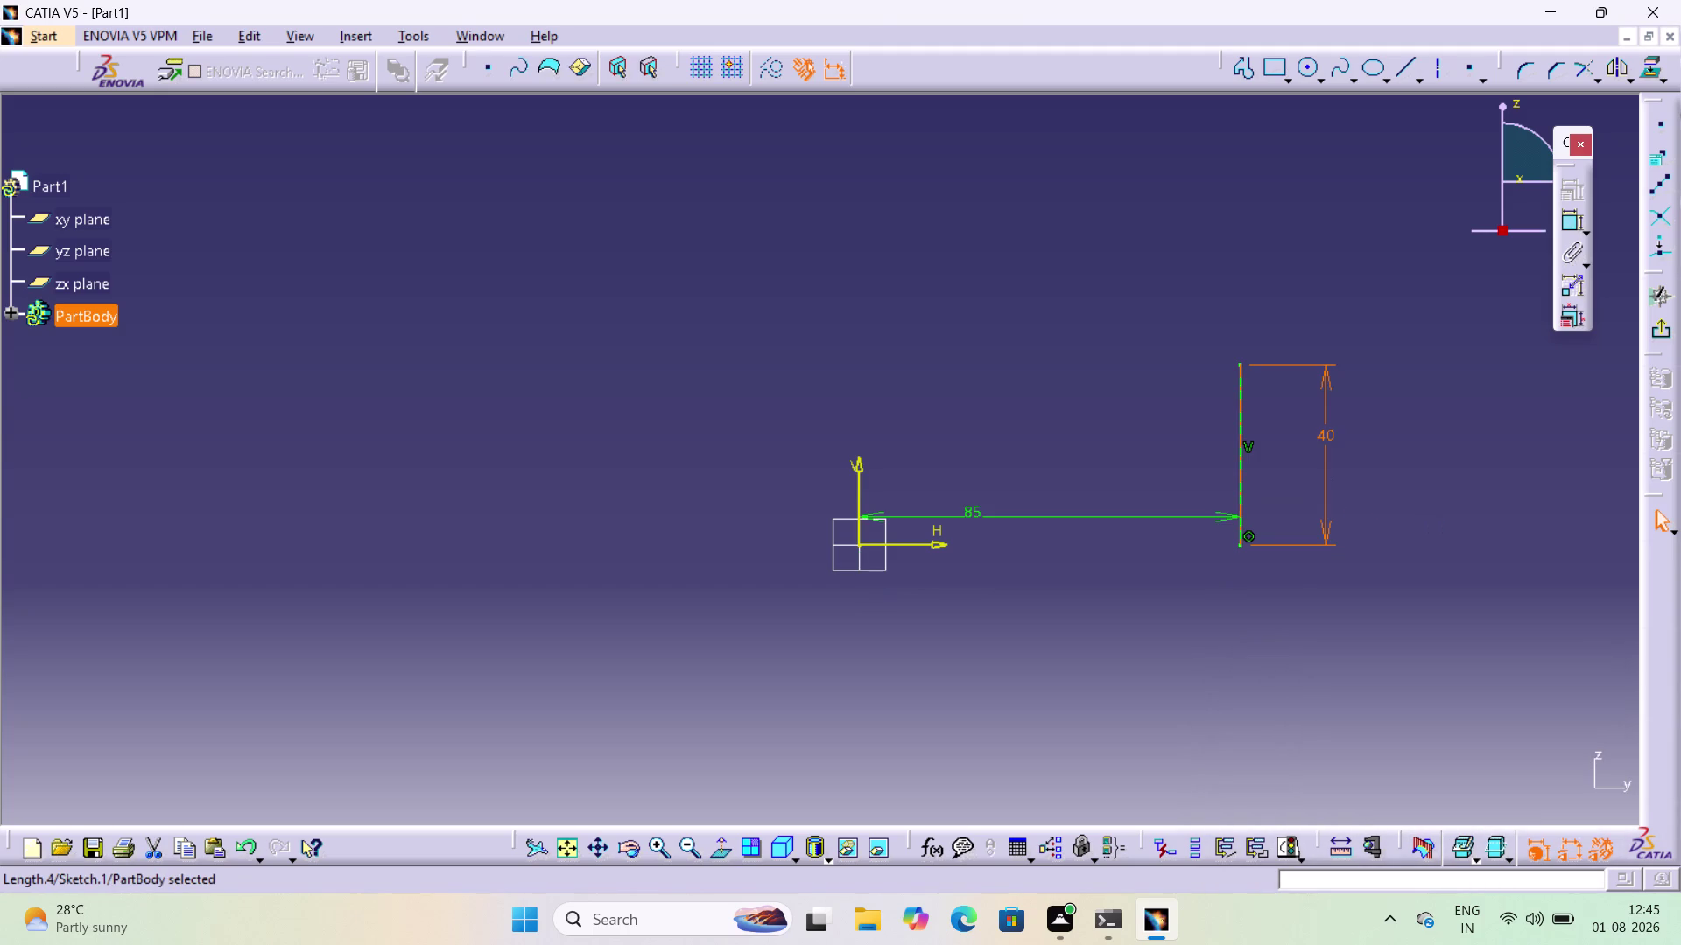
click(1157, 568)
middle_click(1186, 458)
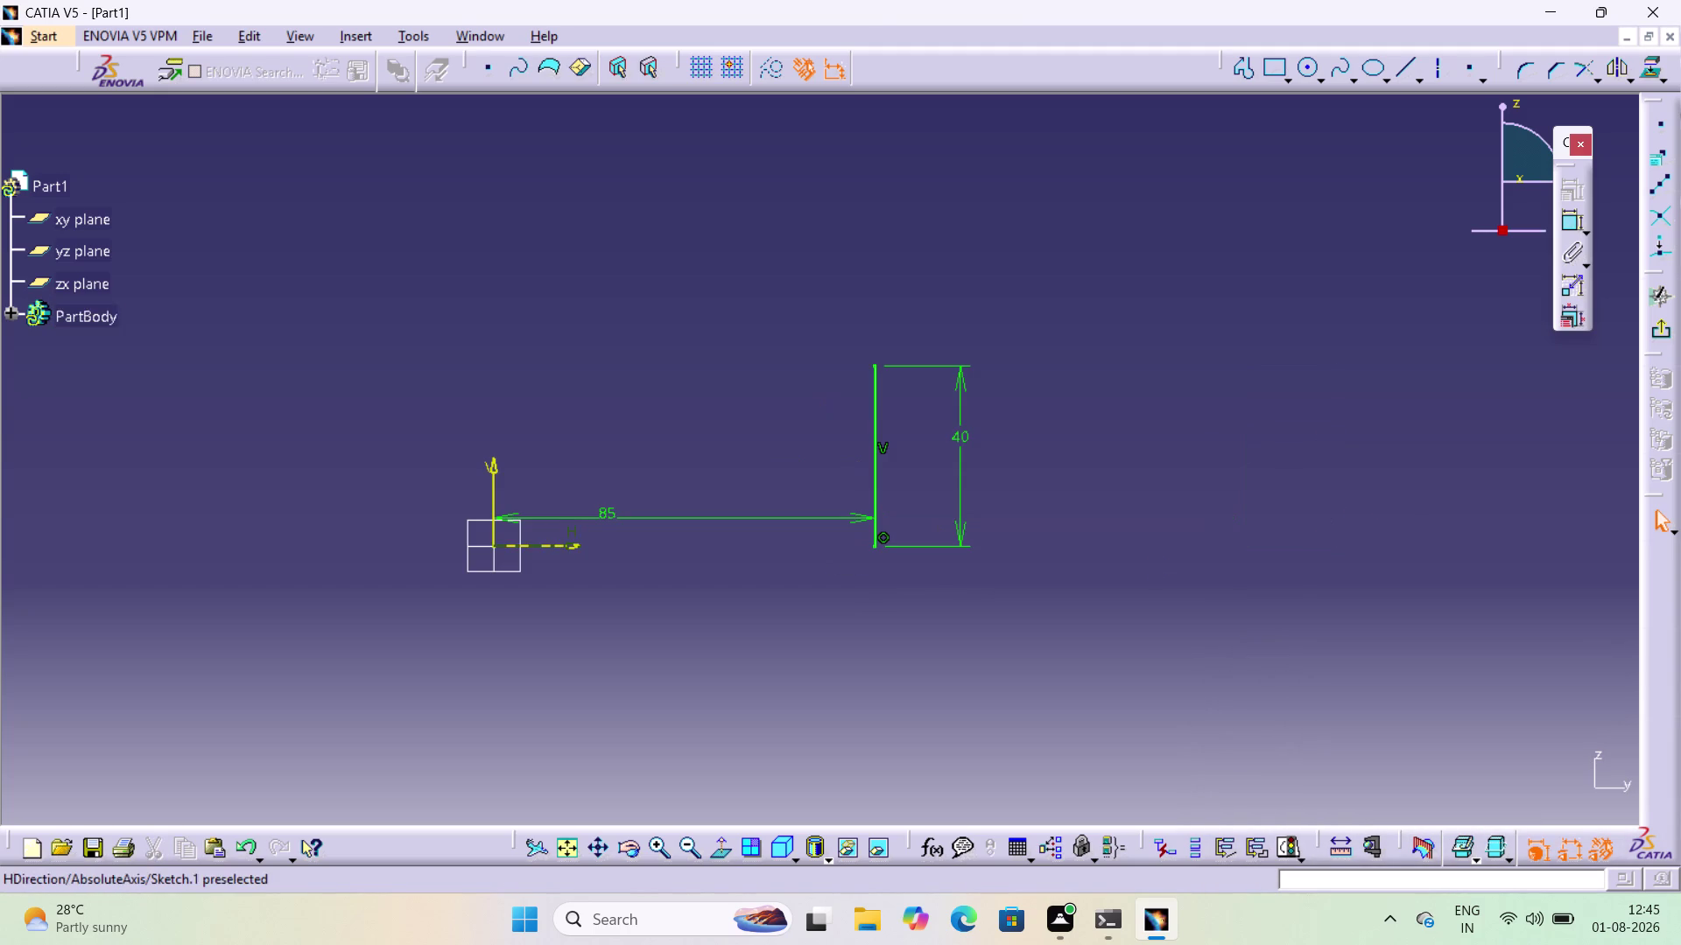
middle_drag(1022, 442, 1292, 609)
scroll(up, 3)
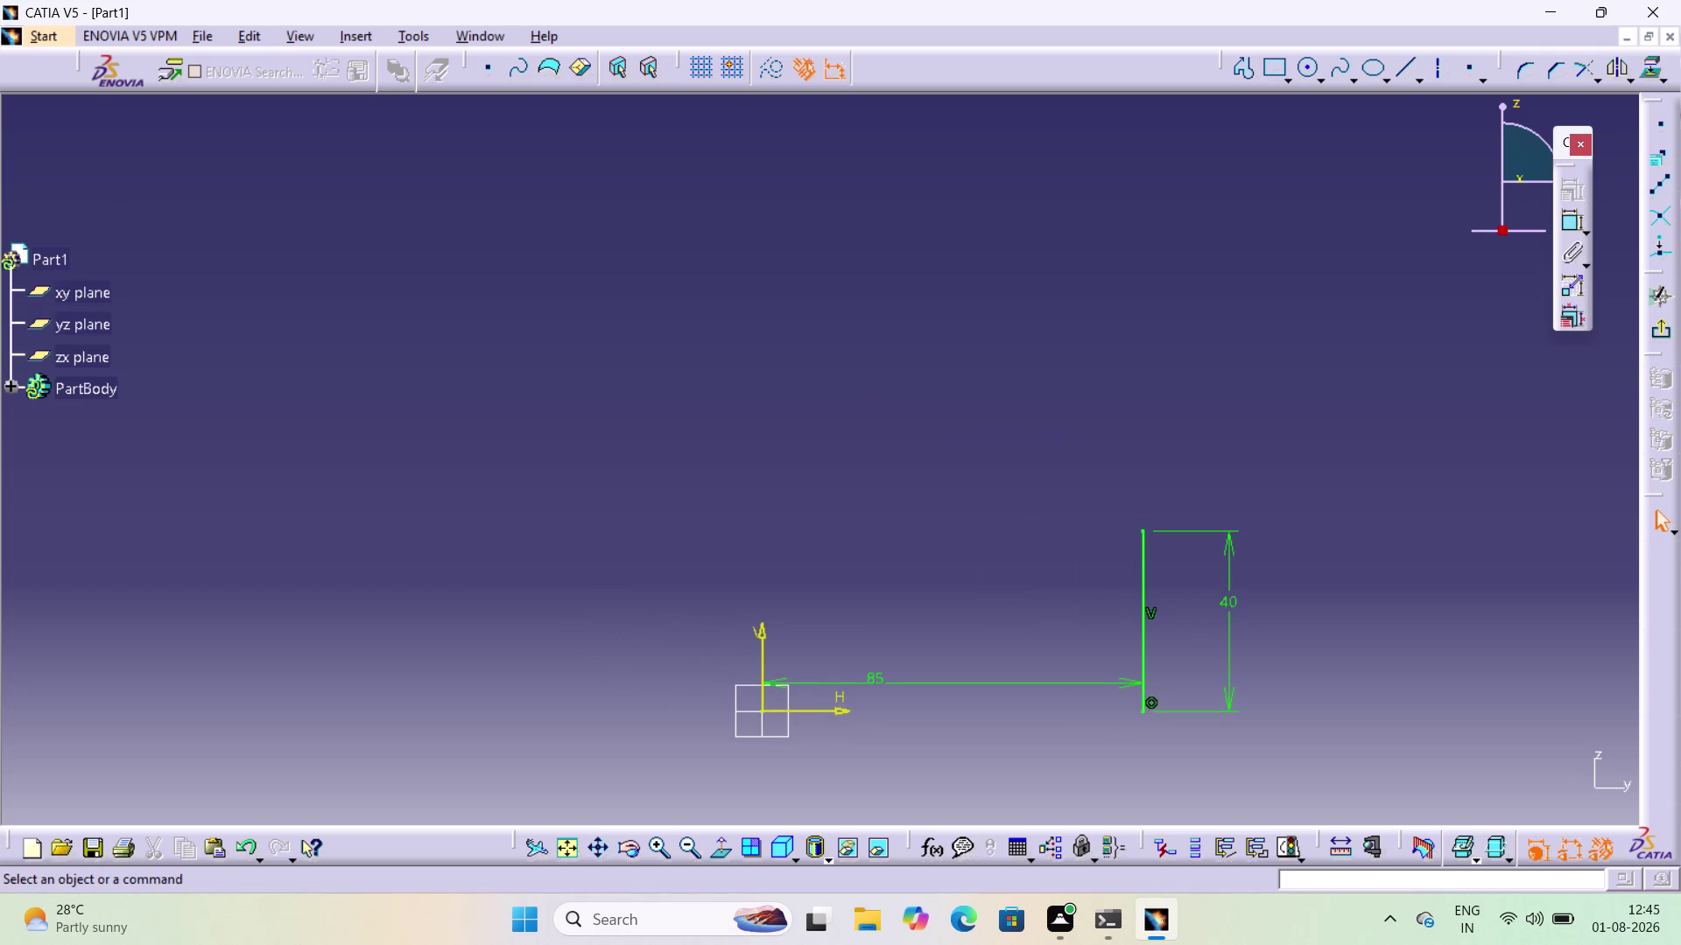
Draw the stepped outline from the line's top, up three steps, across the top and down the left.
click(1237, 69)
triple_click(685, 851)
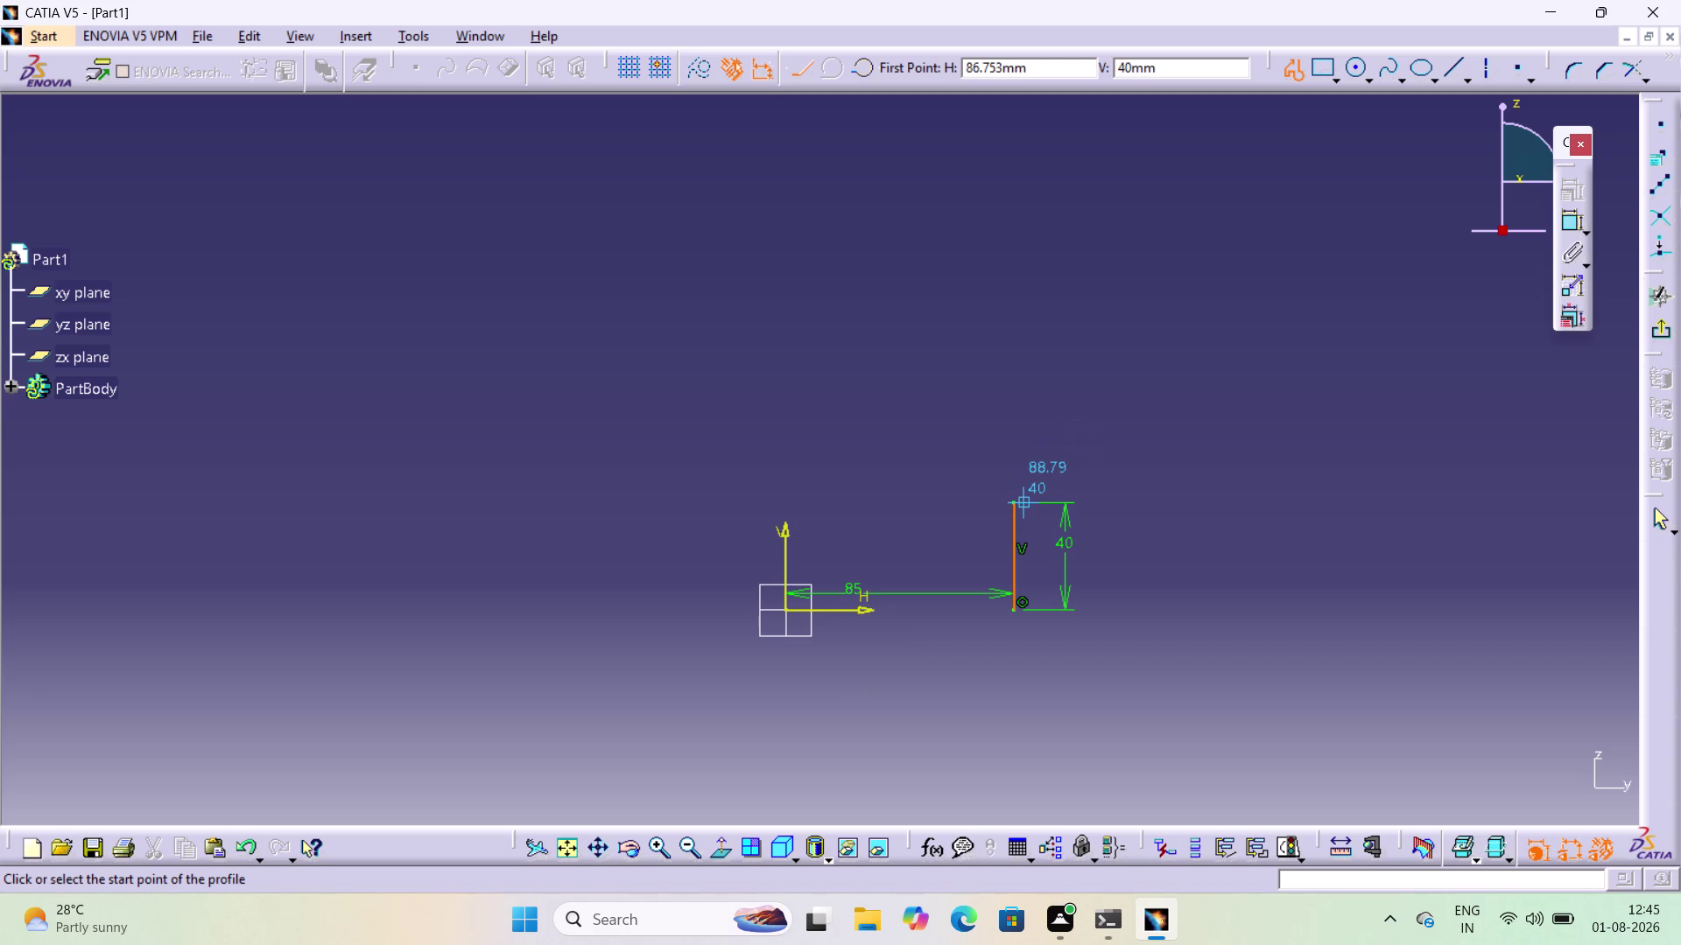
click(1014, 504)
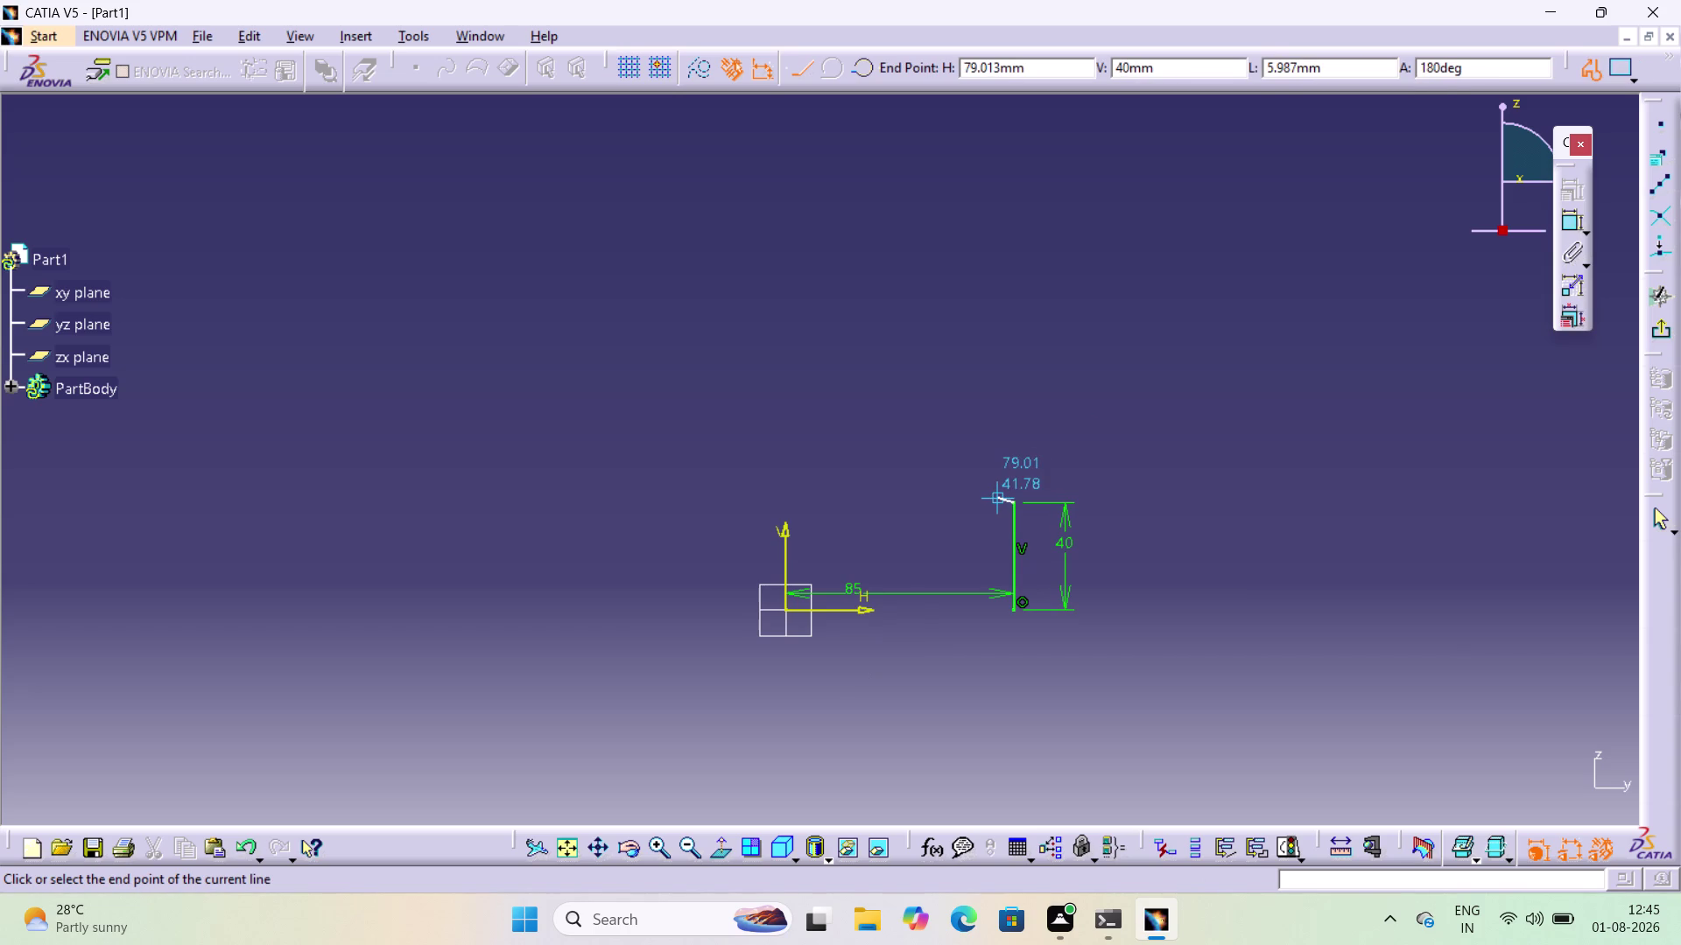
click(998, 506)
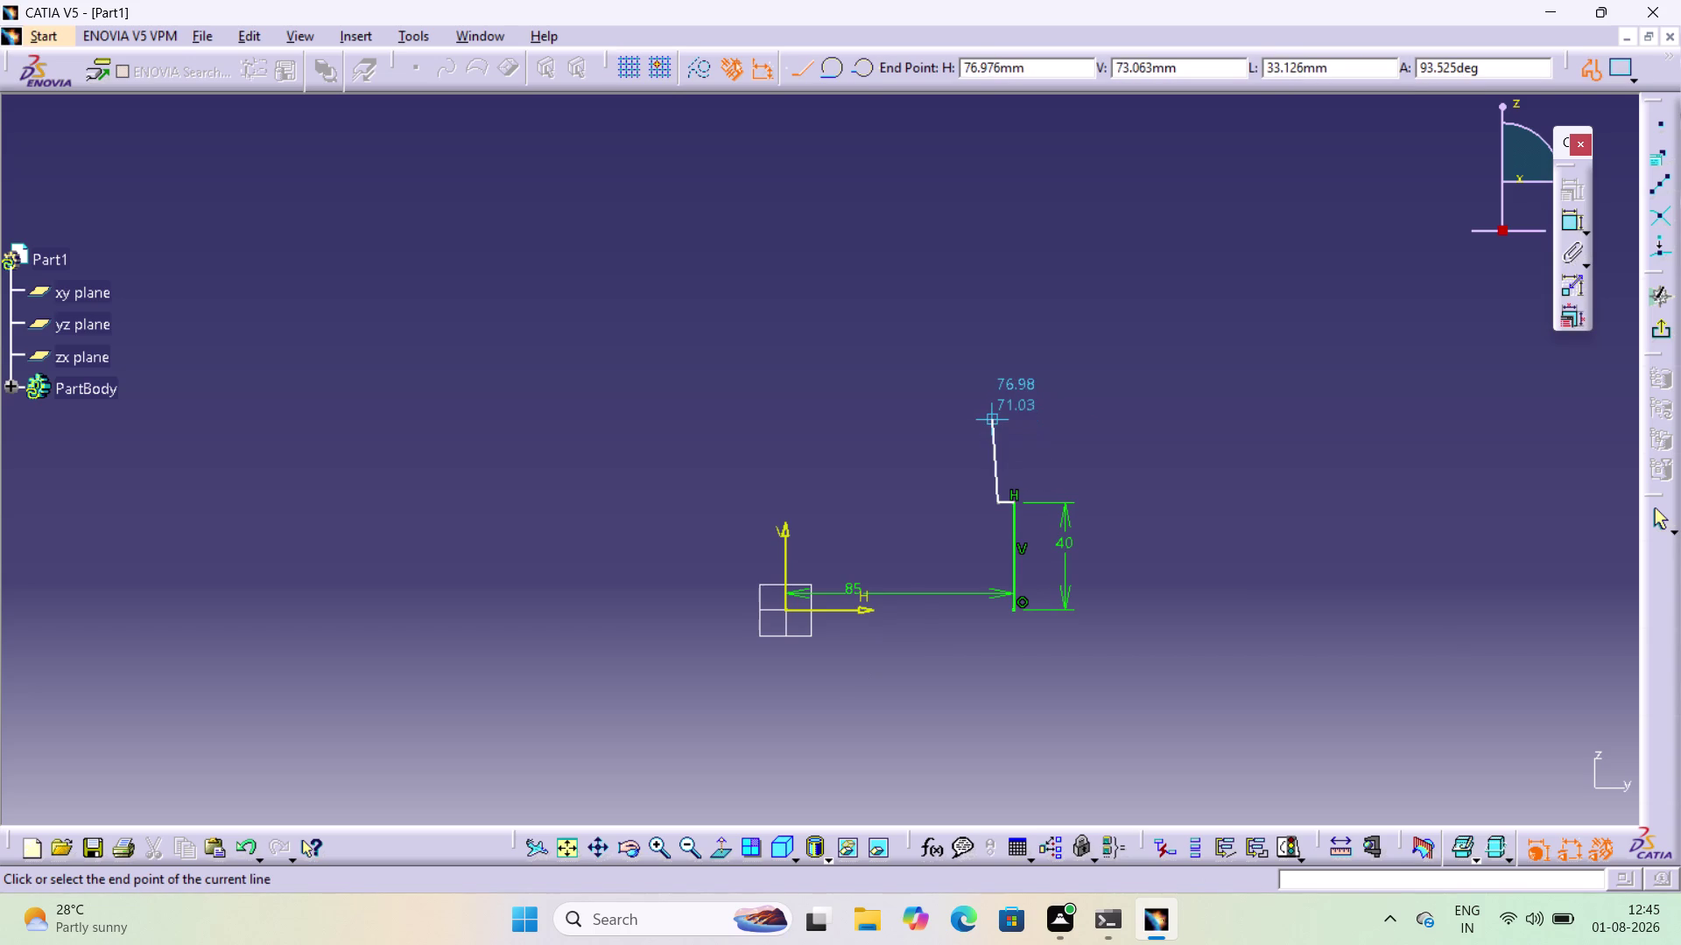
click(994, 384)
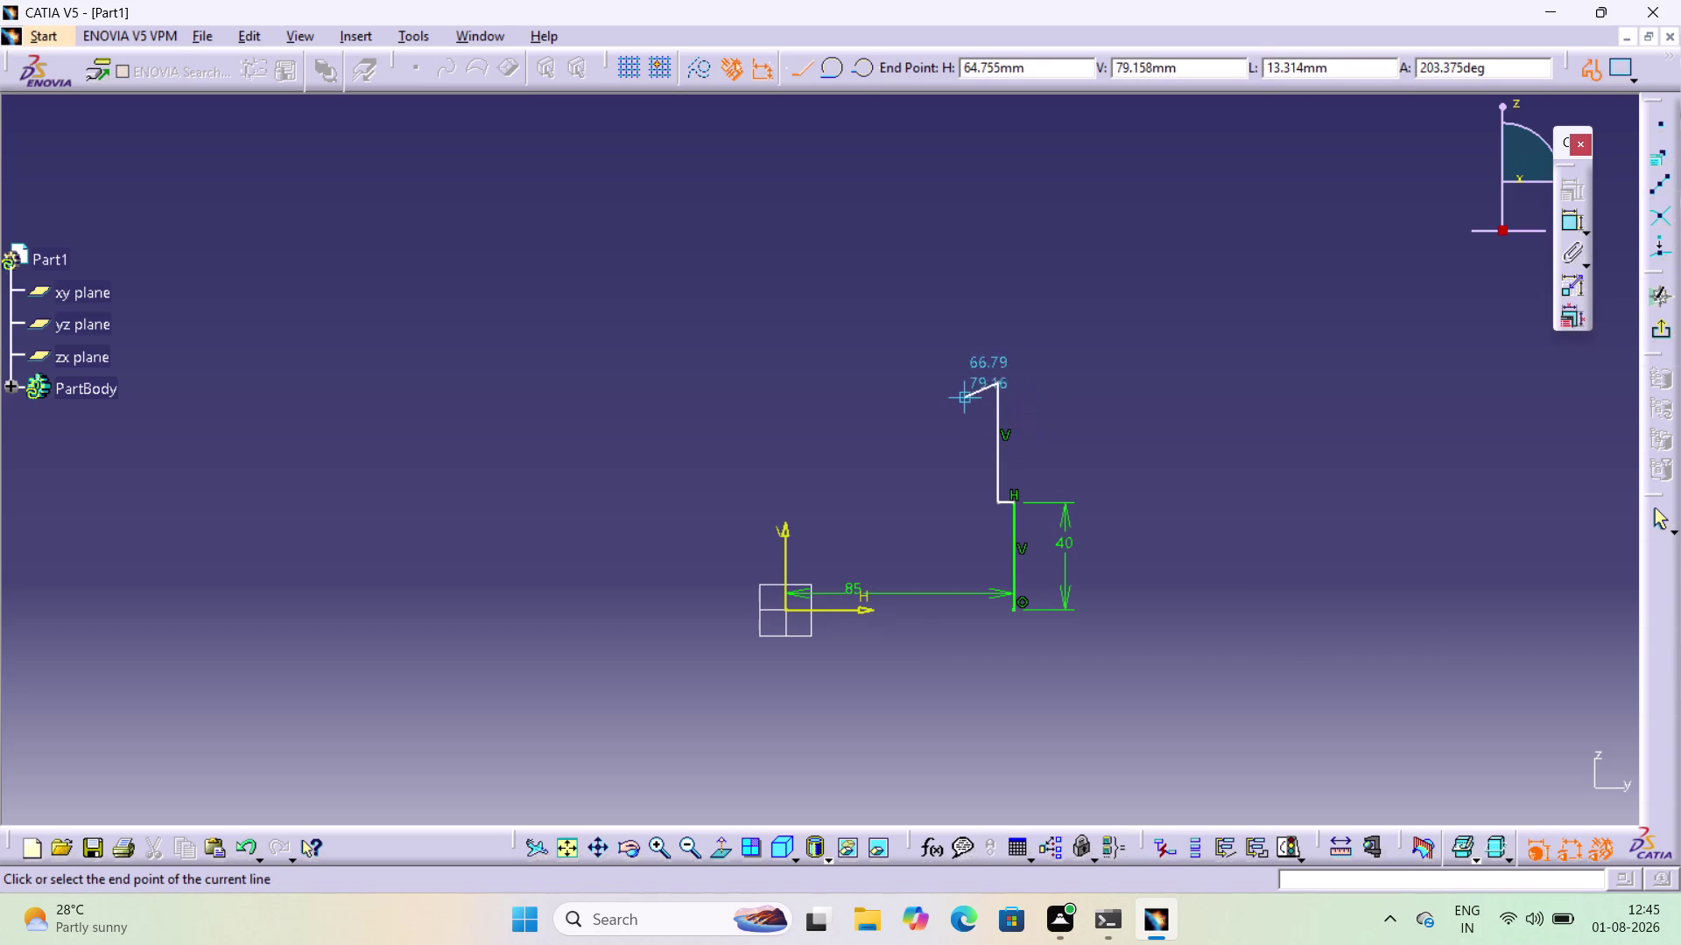
click(981, 384)
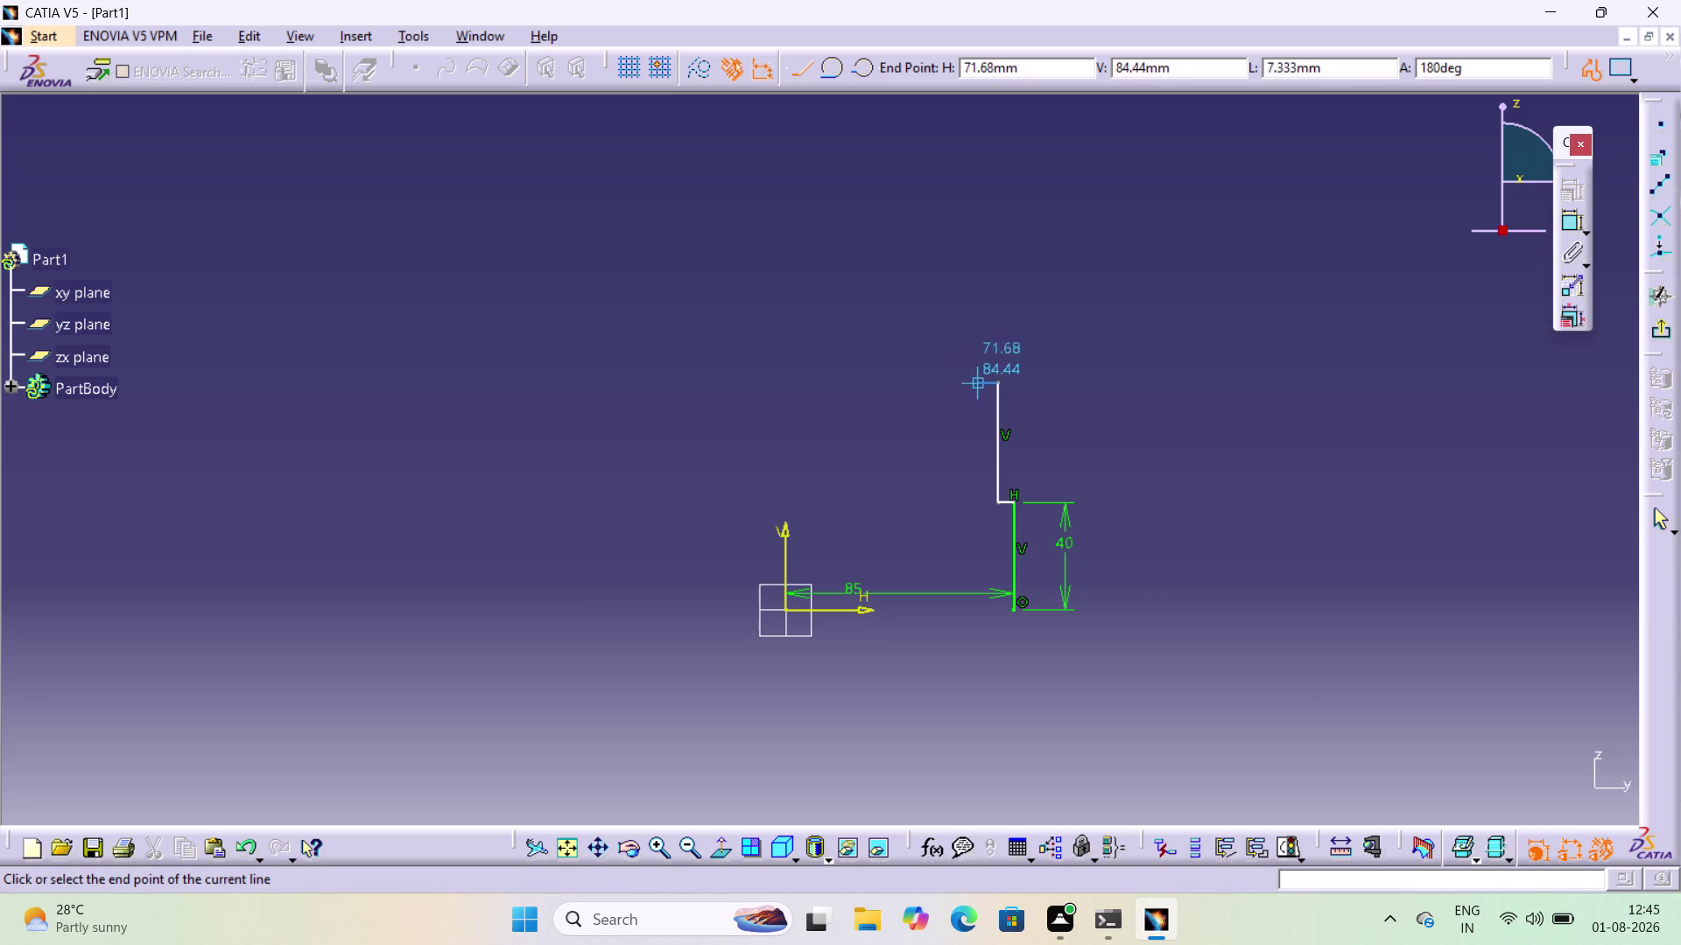
click(979, 258)
click(954, 258)
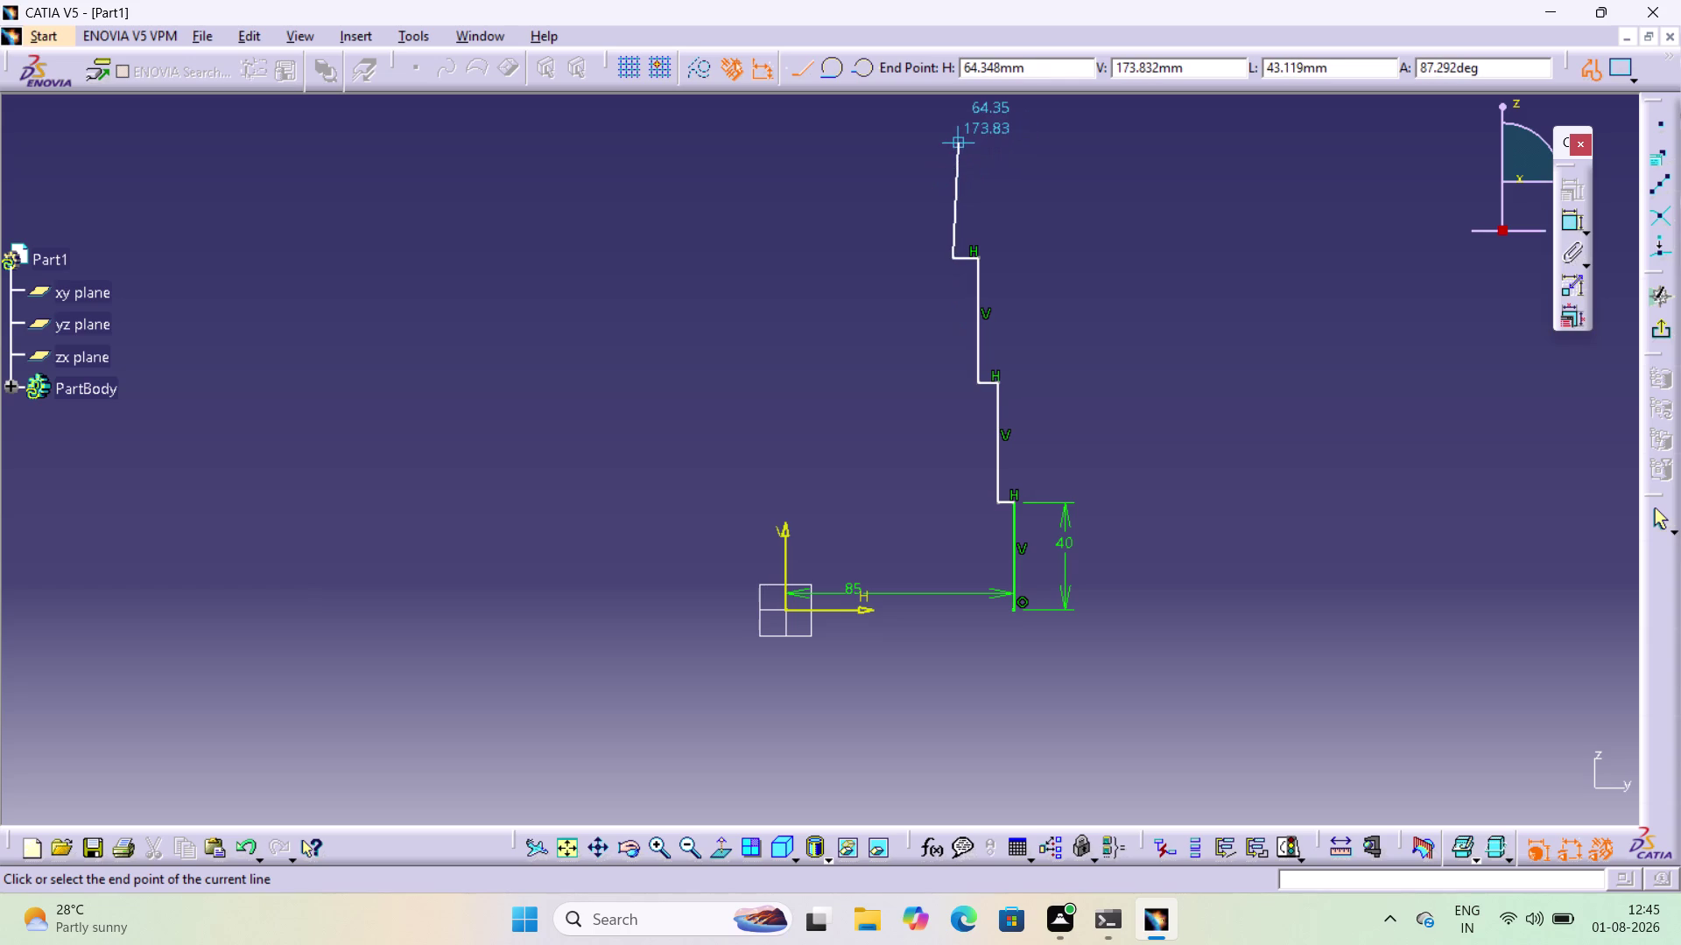
click(954, 133)
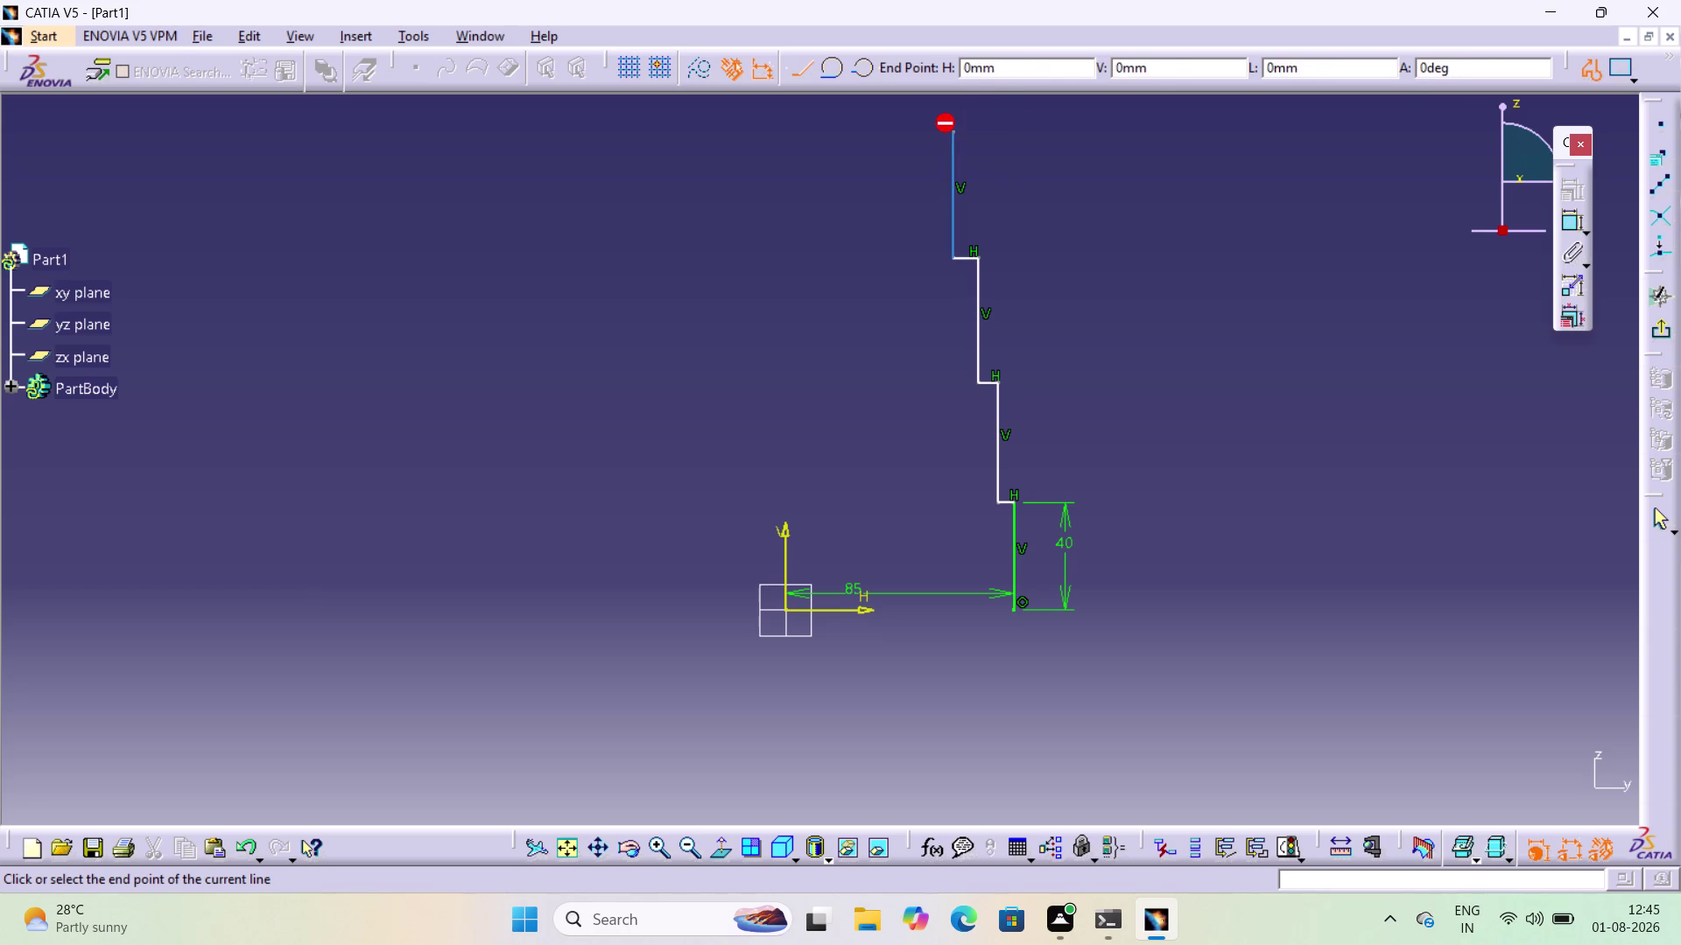
click(888, 133)
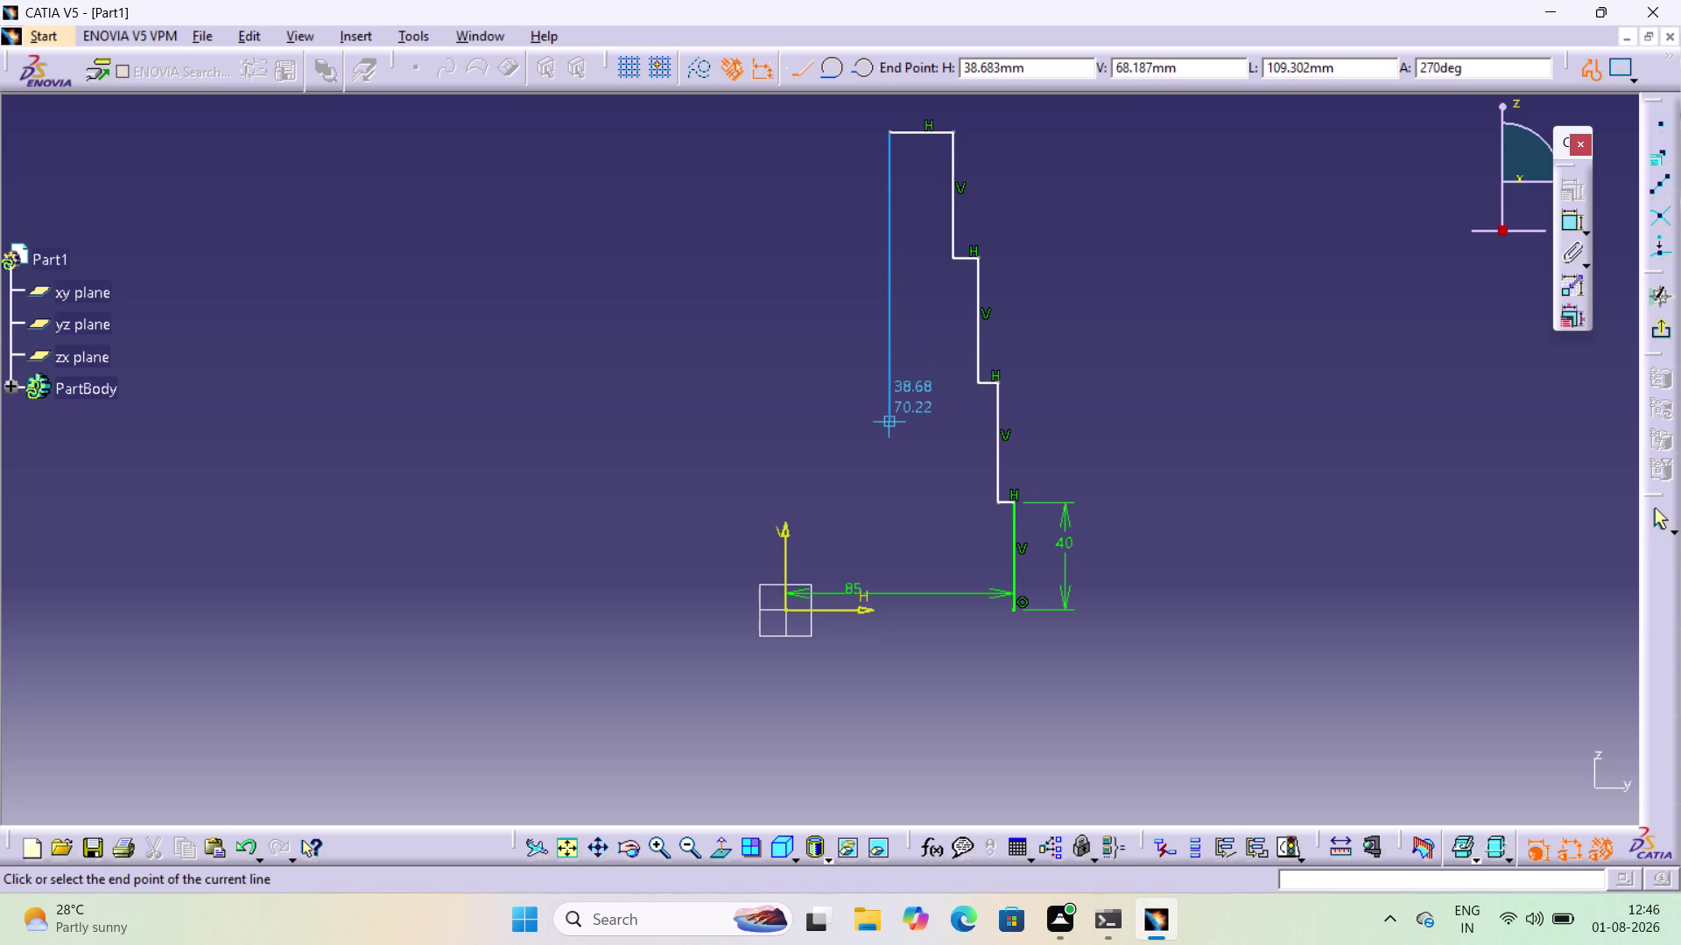
click(889, 506)
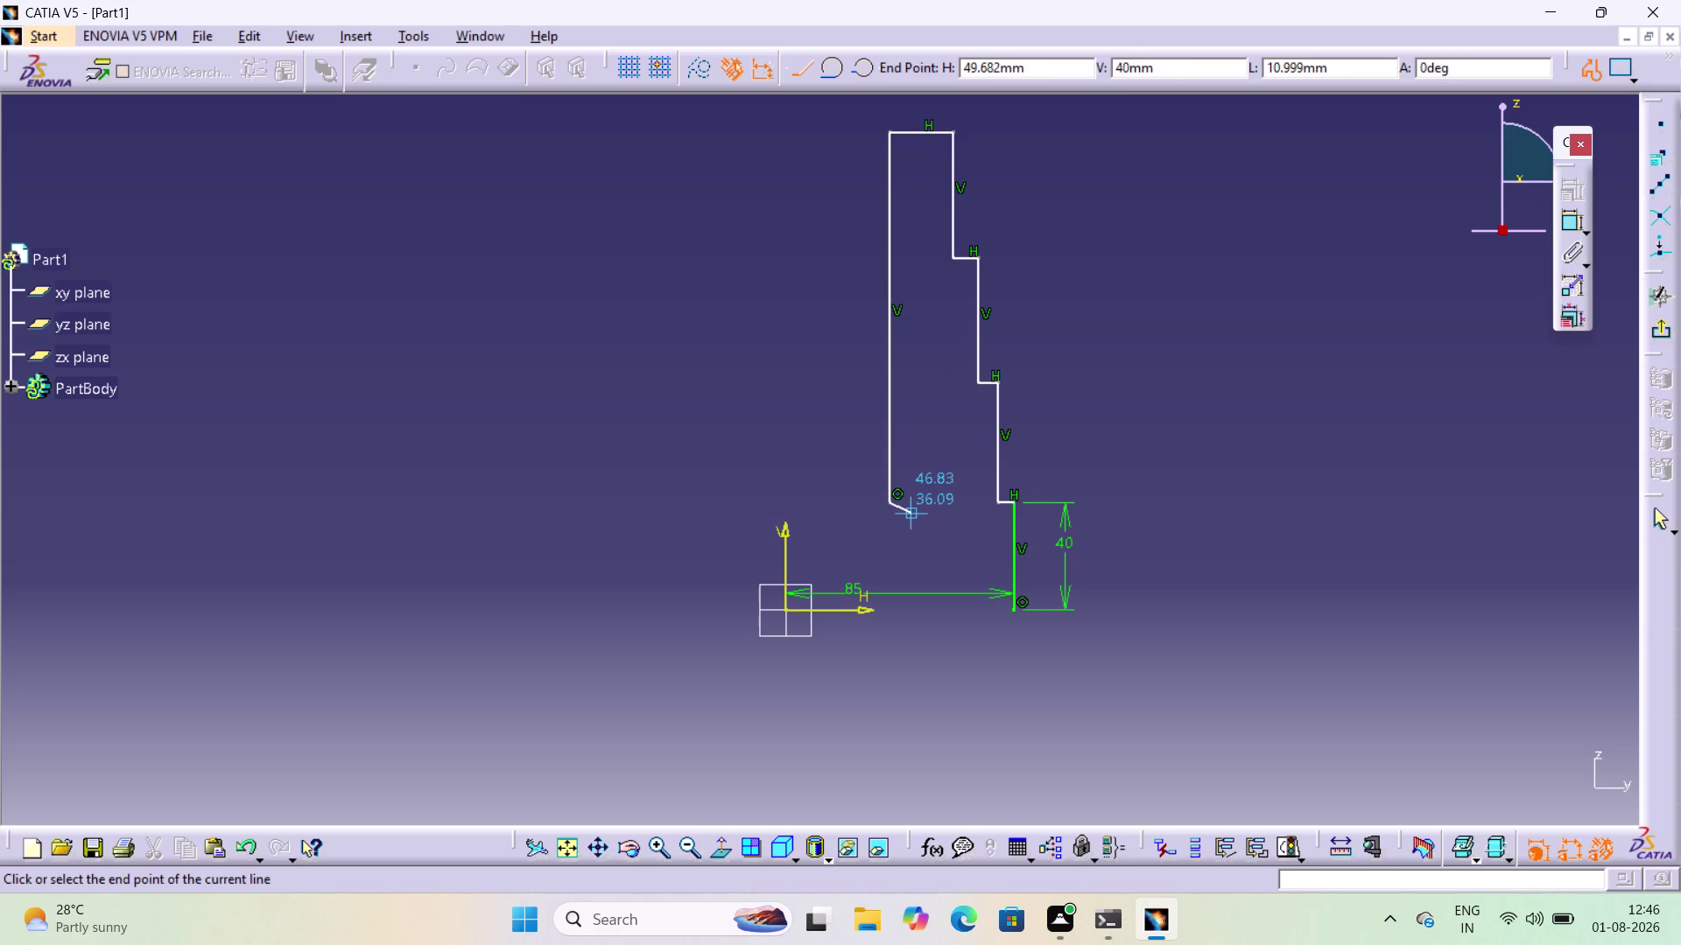
click(927, 497)
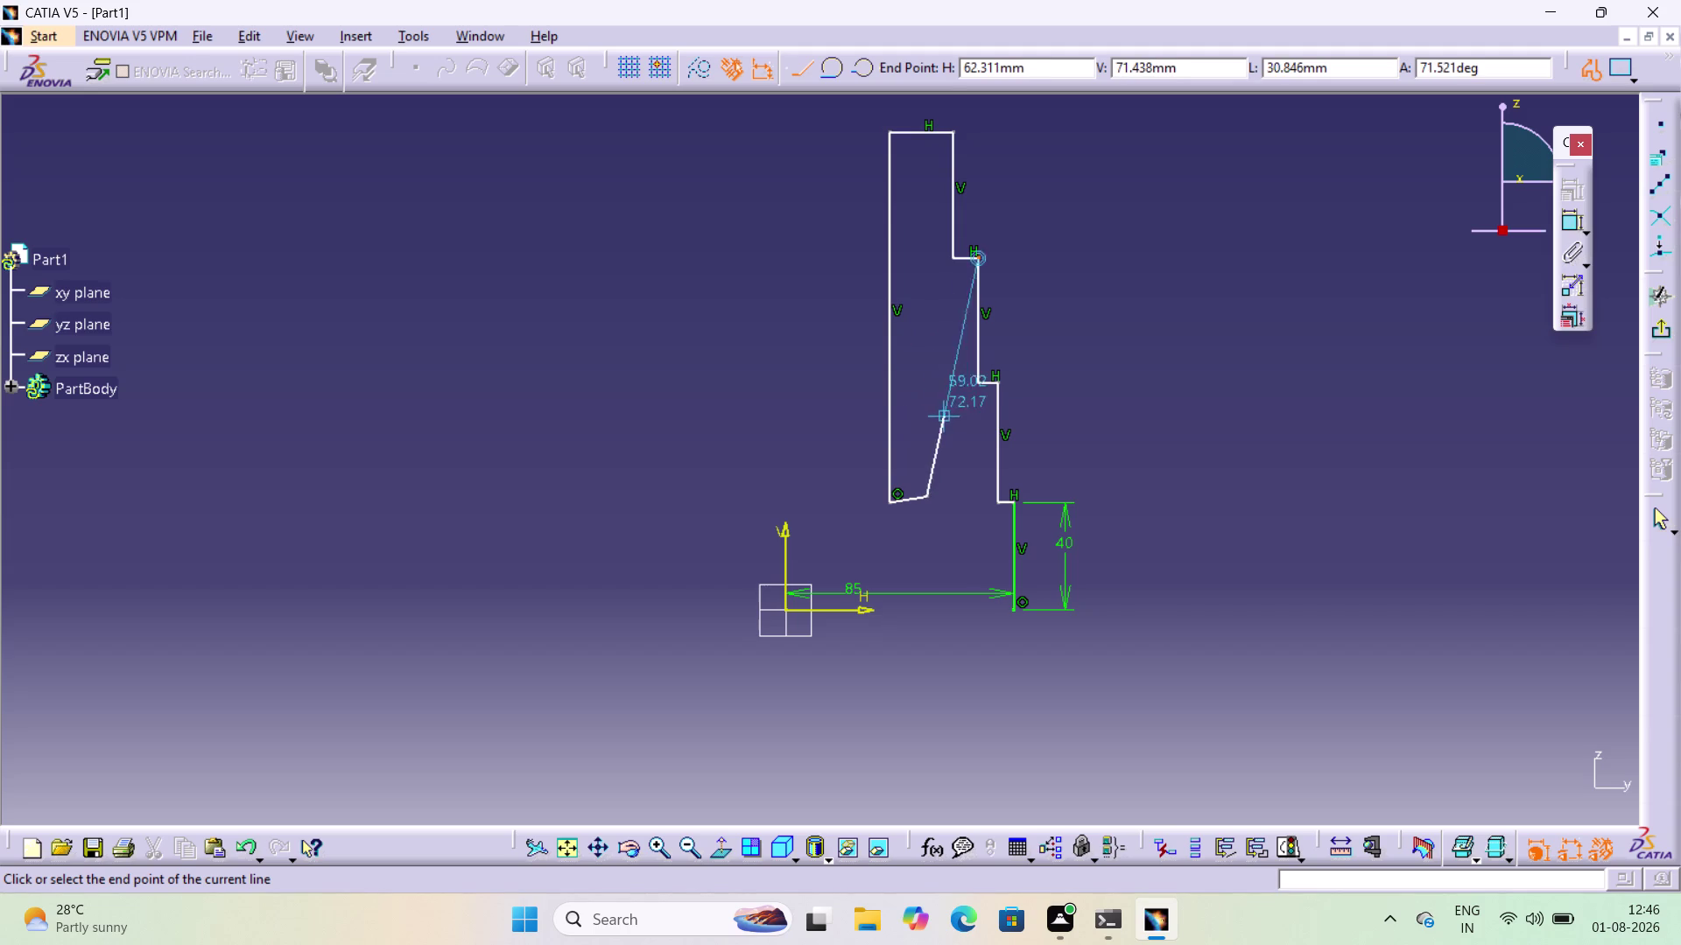
Undo the stray segments and draw the inner vertical edge to finish the profile.
key(ctrl+z)
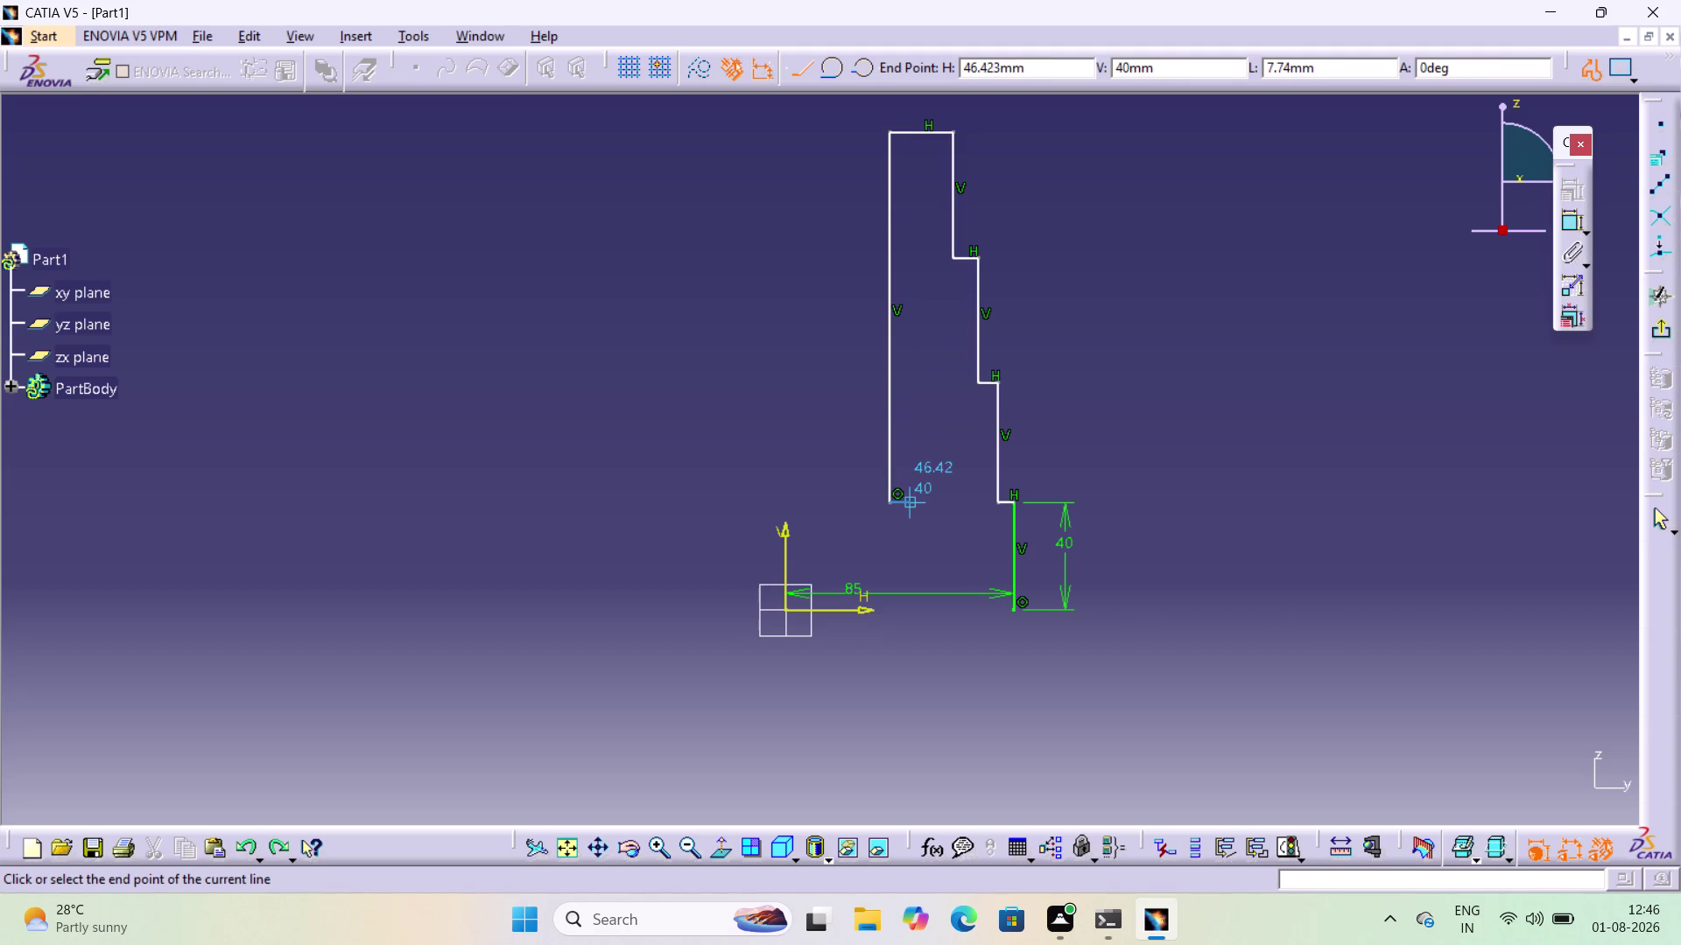
click(920, 495)
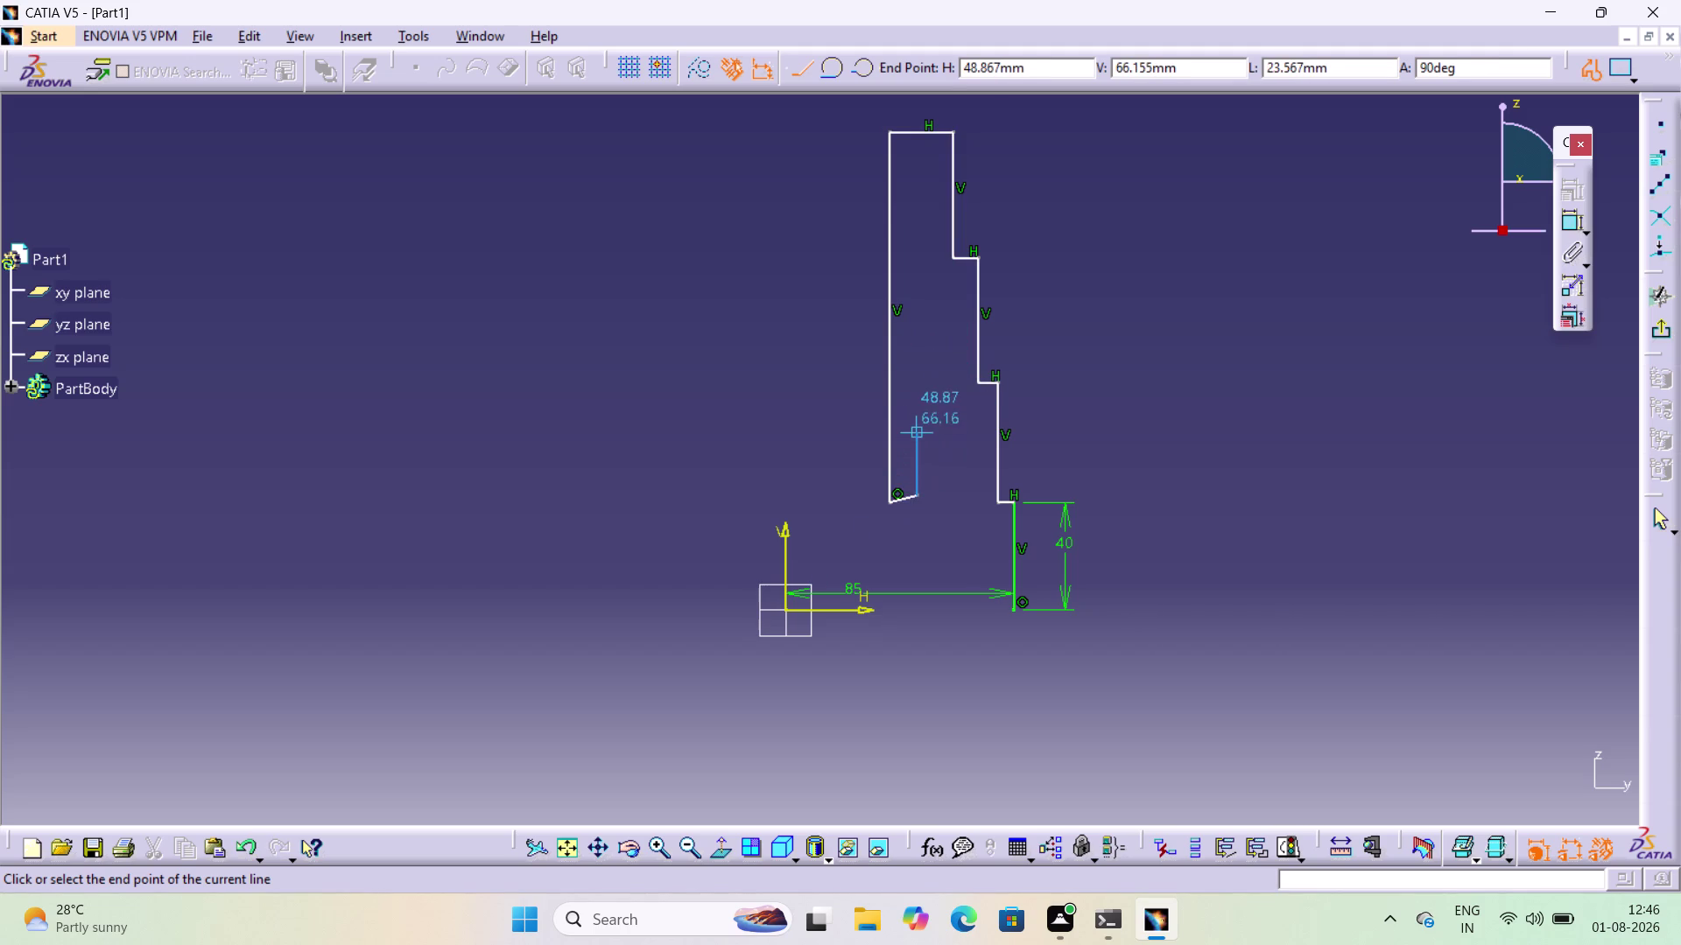
key(ctrl+z)
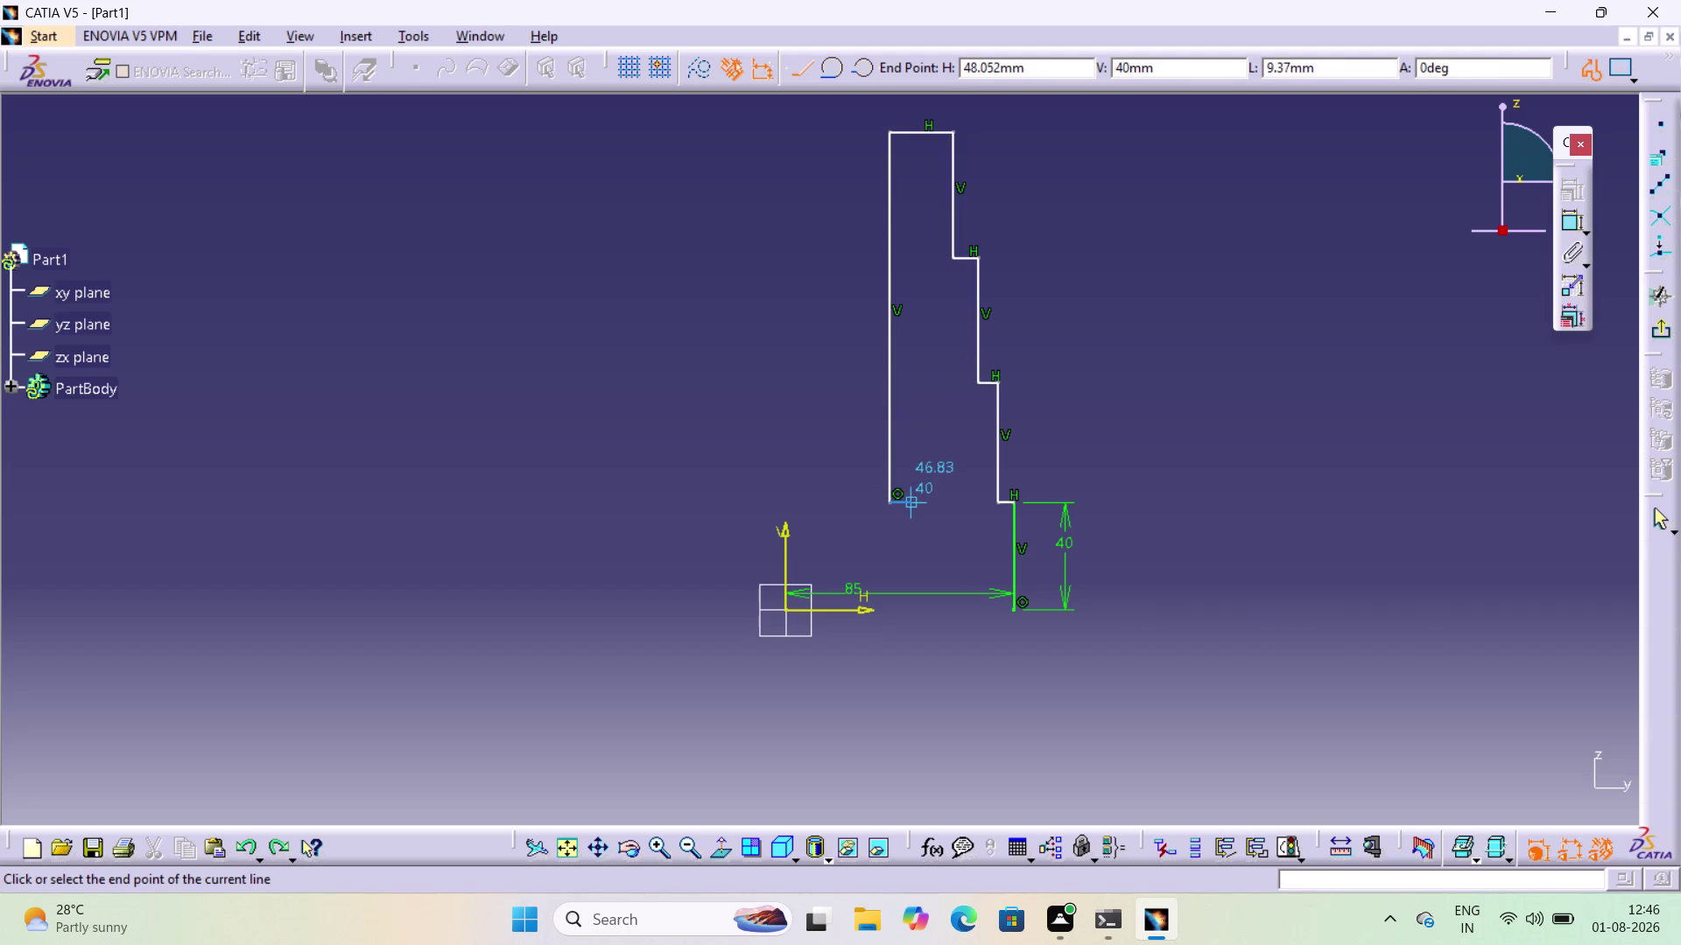
click(914, 506)
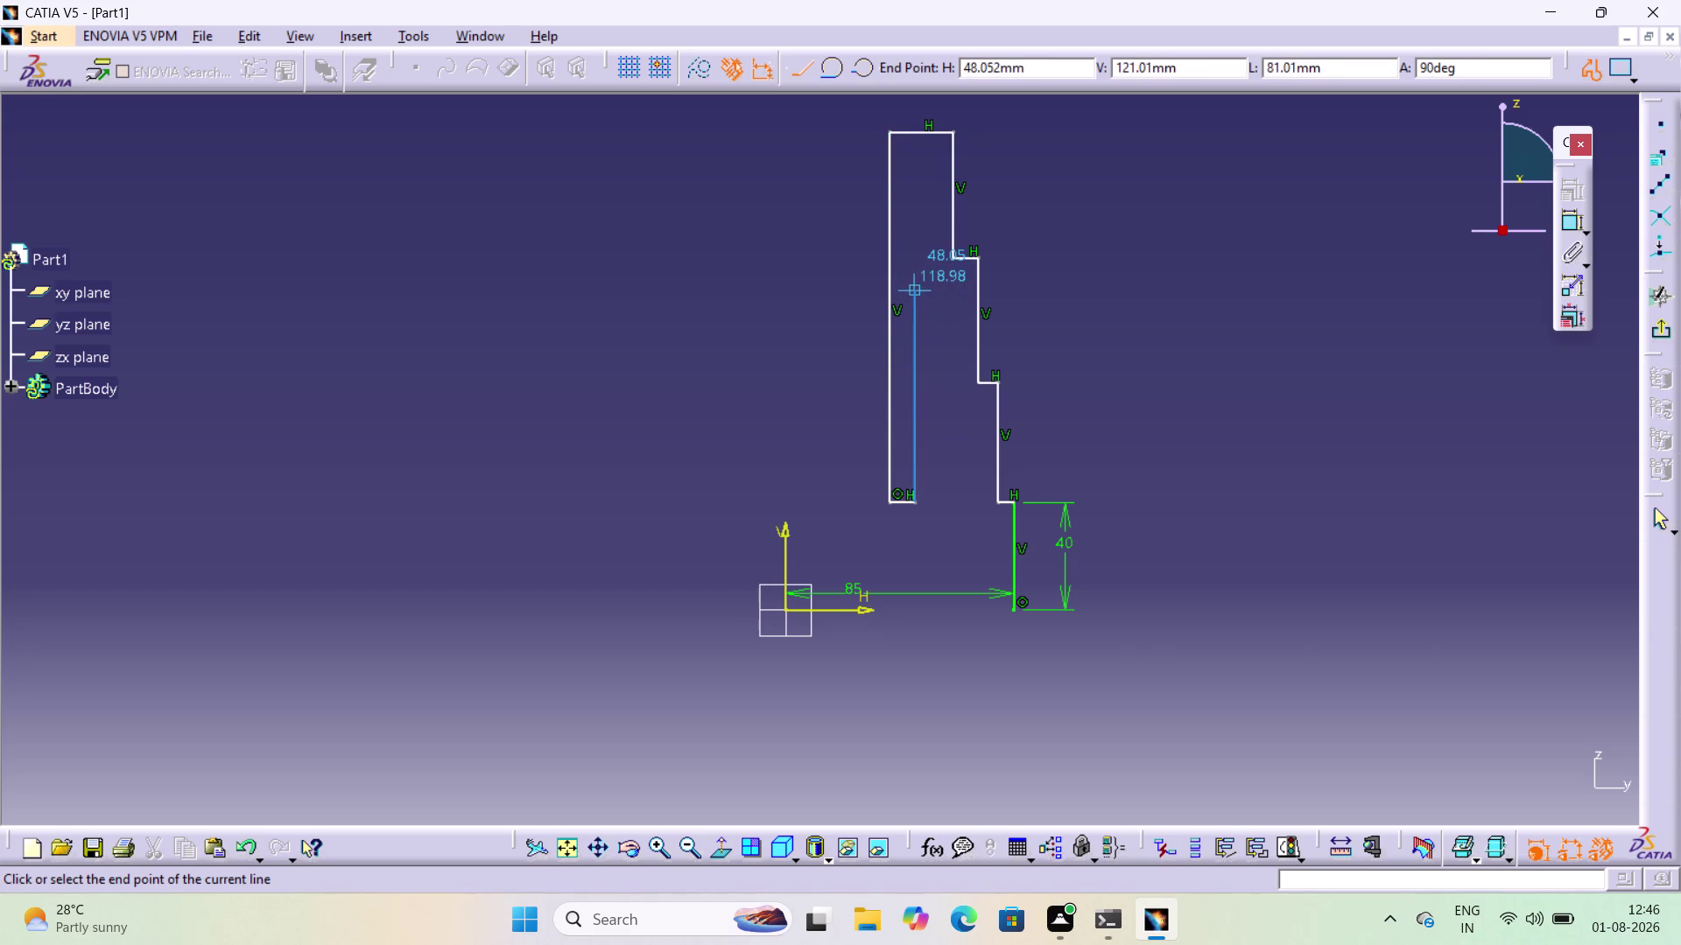
click(914, 284)
click(943, 285)
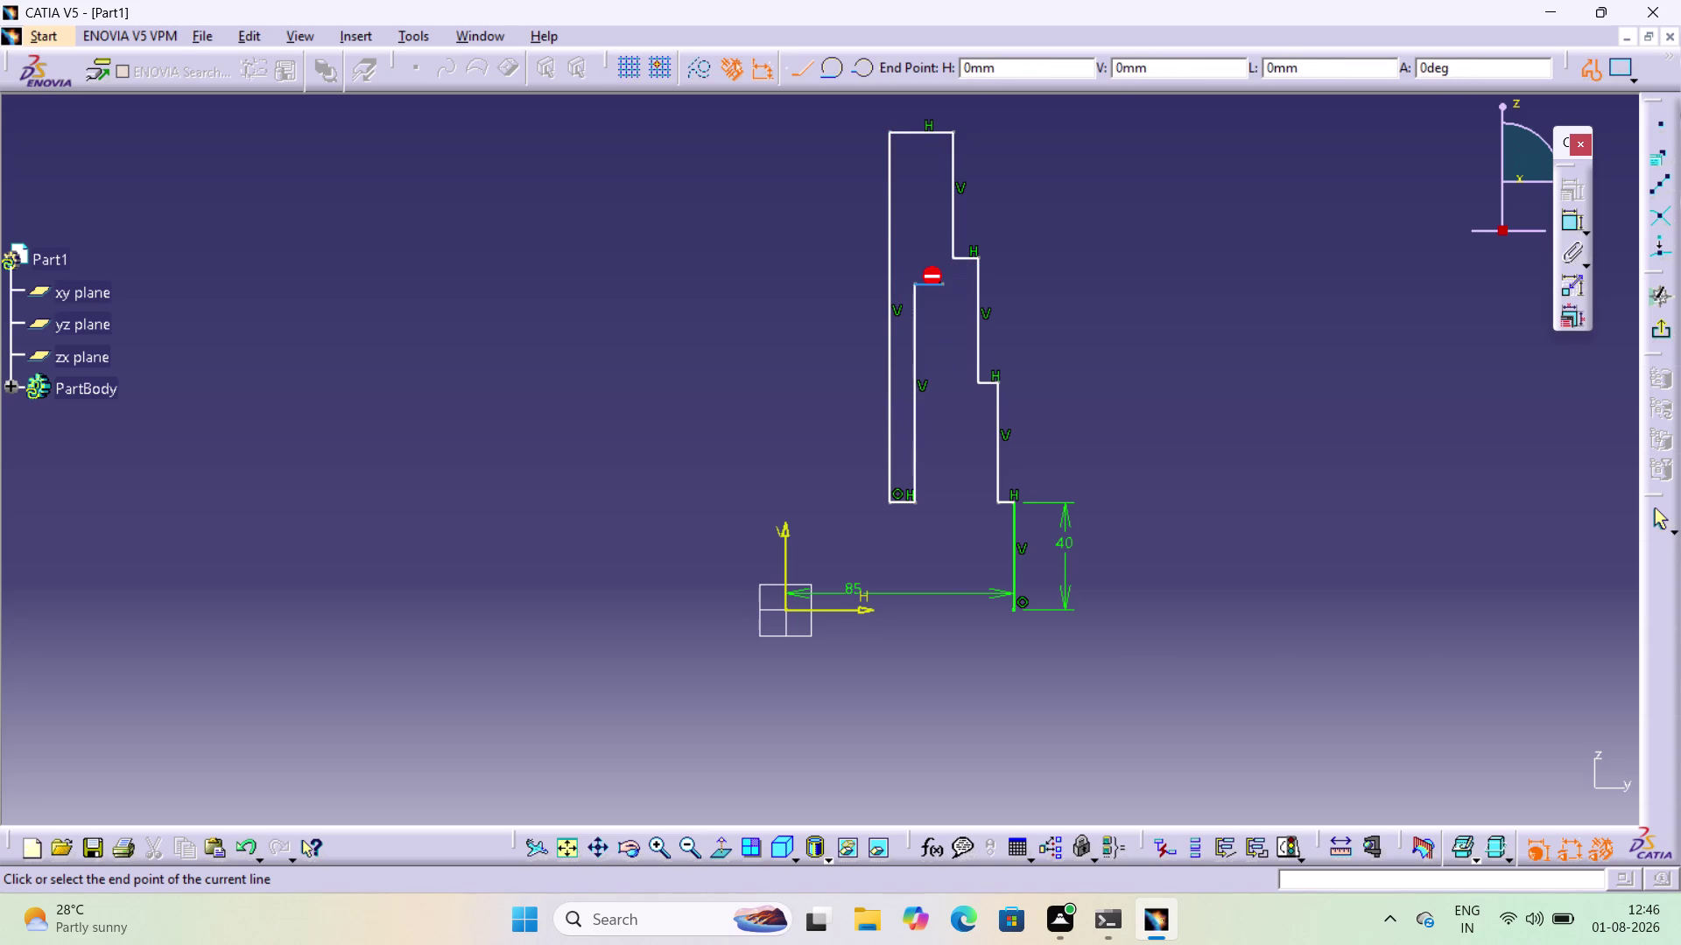
key(Escape)
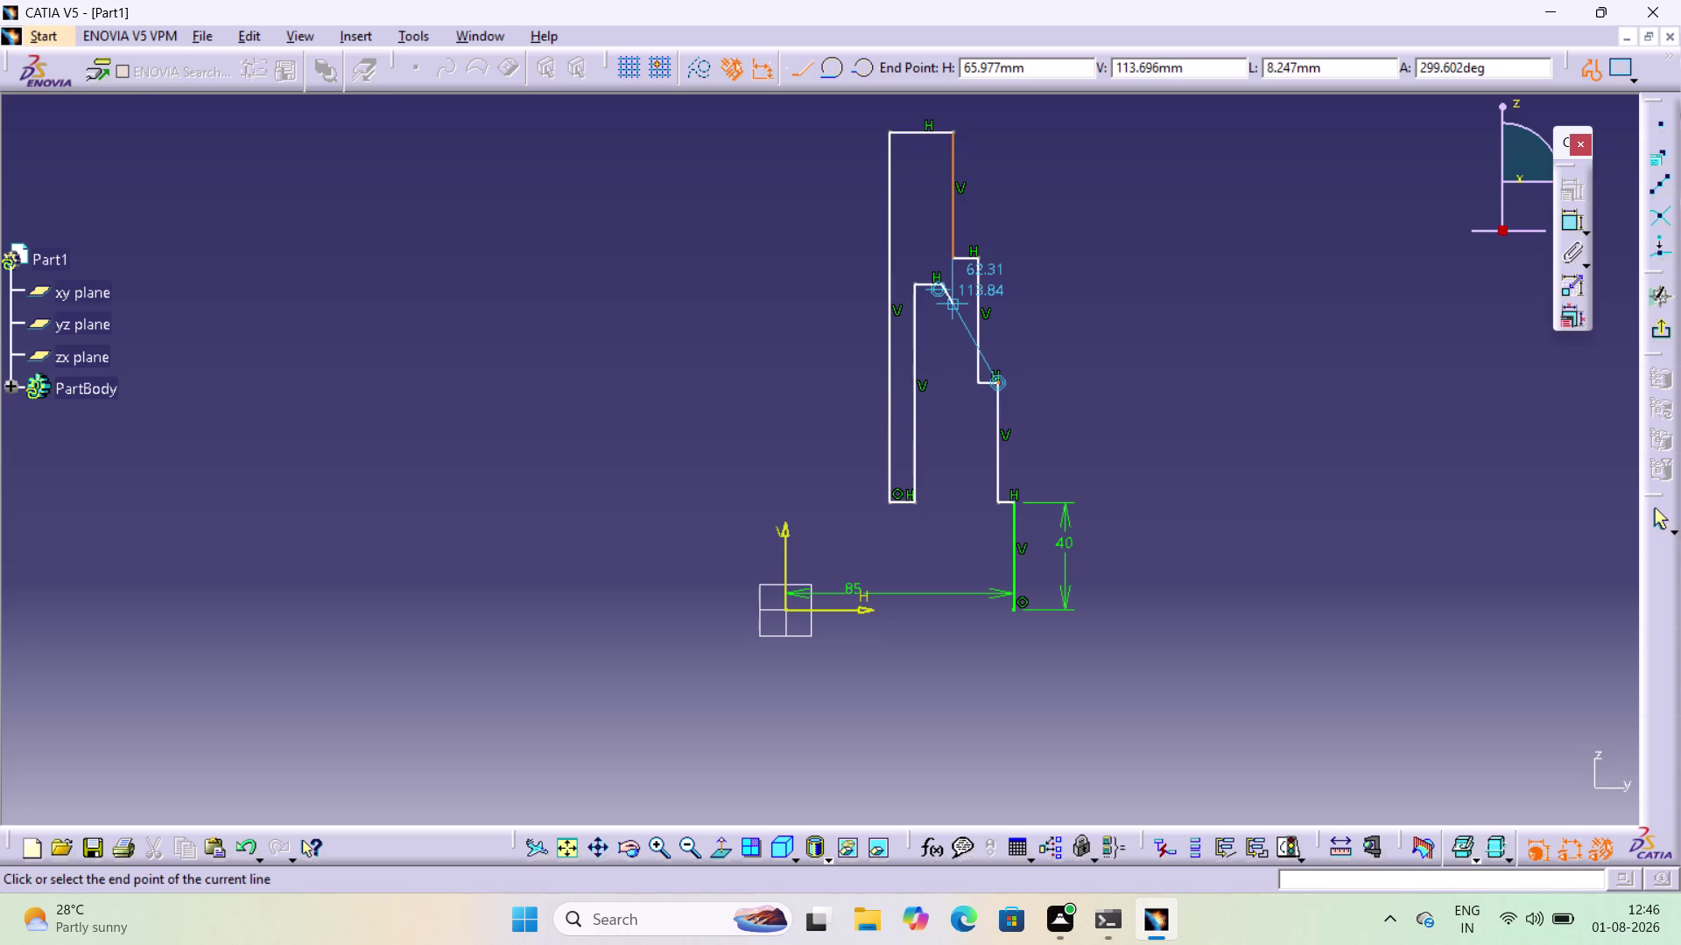
key(Escape)
middle_drag(1089, 306, 1110, 369)
middle_drag(1044, 413, 911, 441)
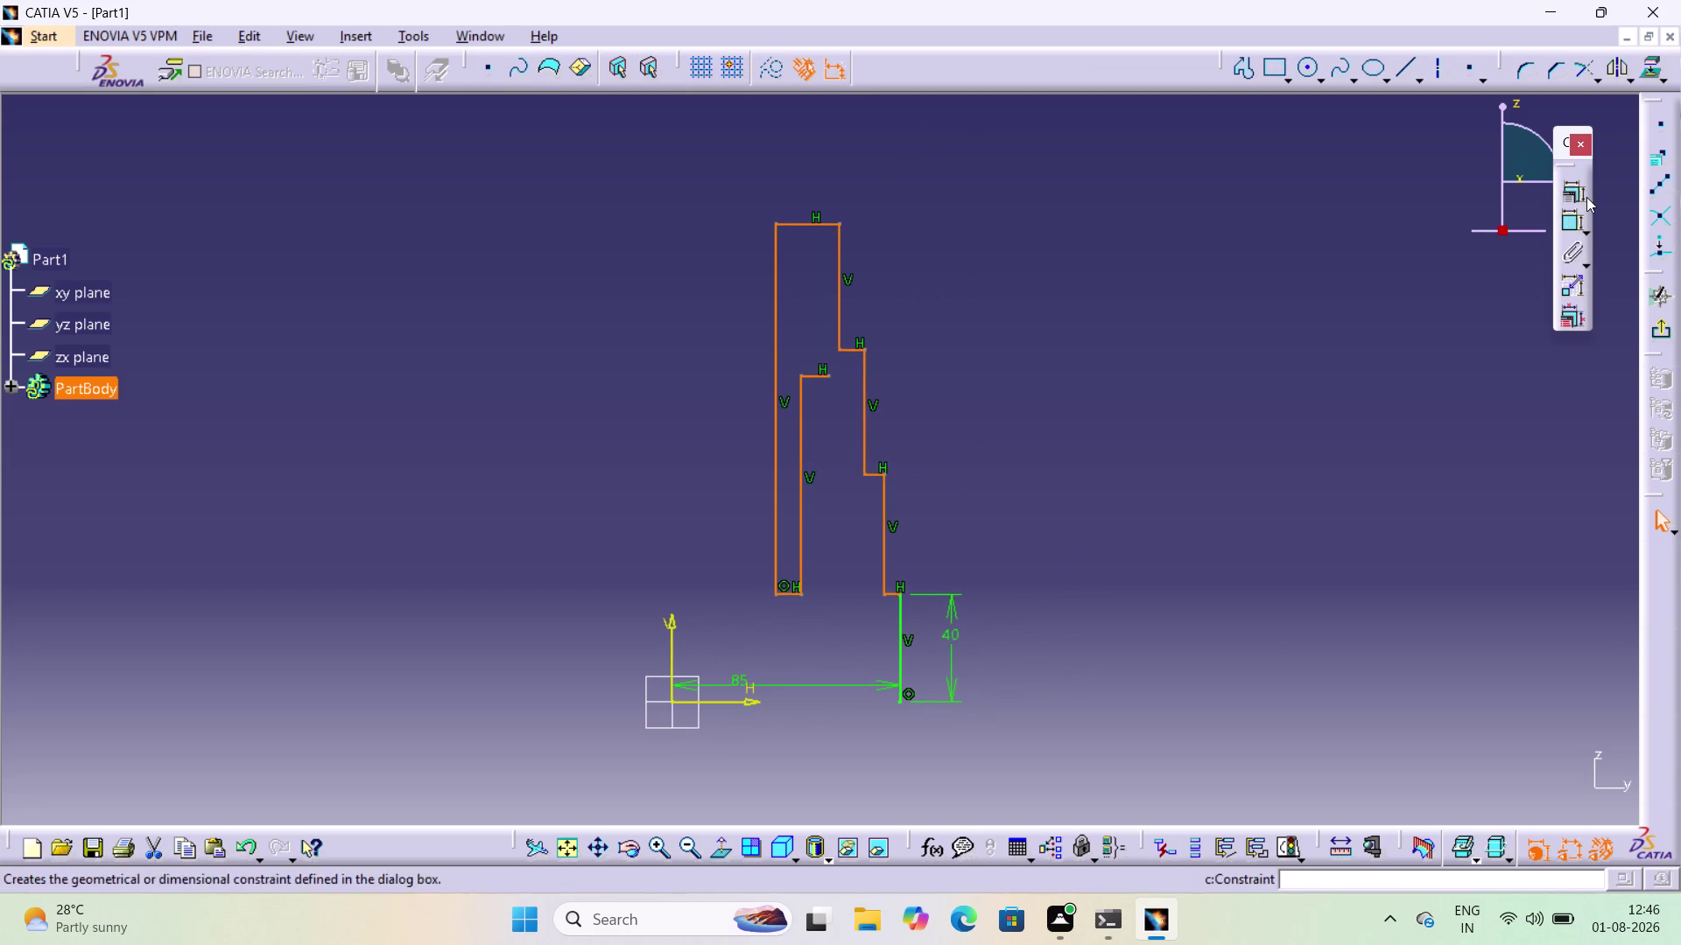
Dimension the two lower upper-step heights at 40 mm each.
click(1570, 224)
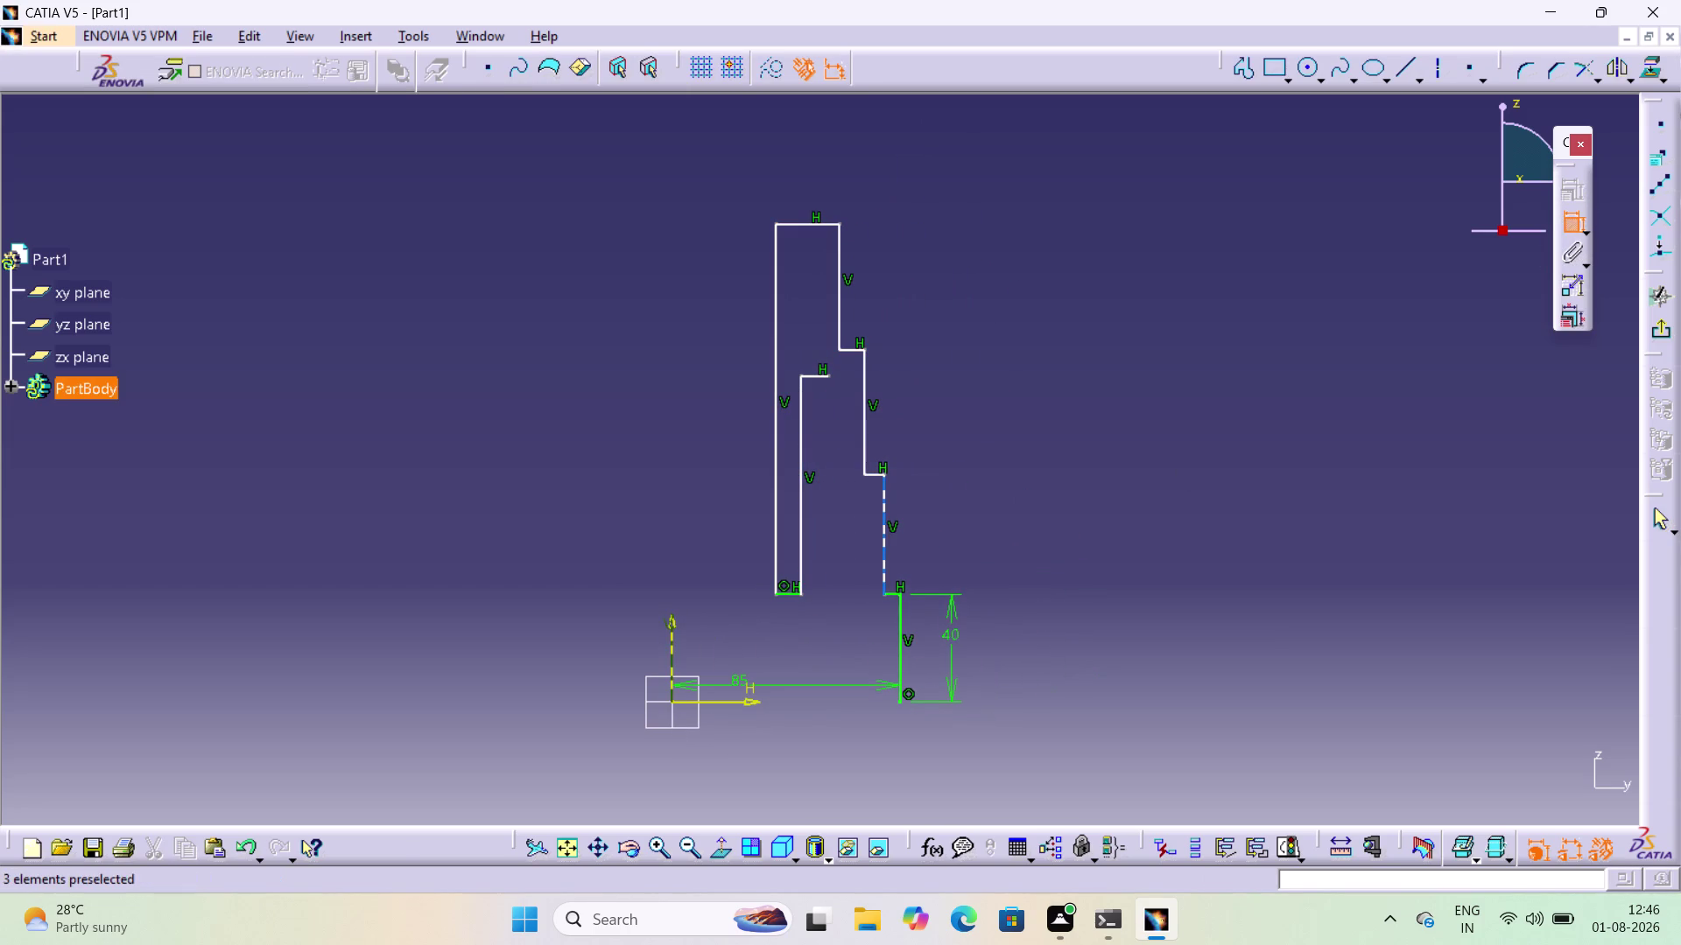
click(889, 551)
click(1128, 521)
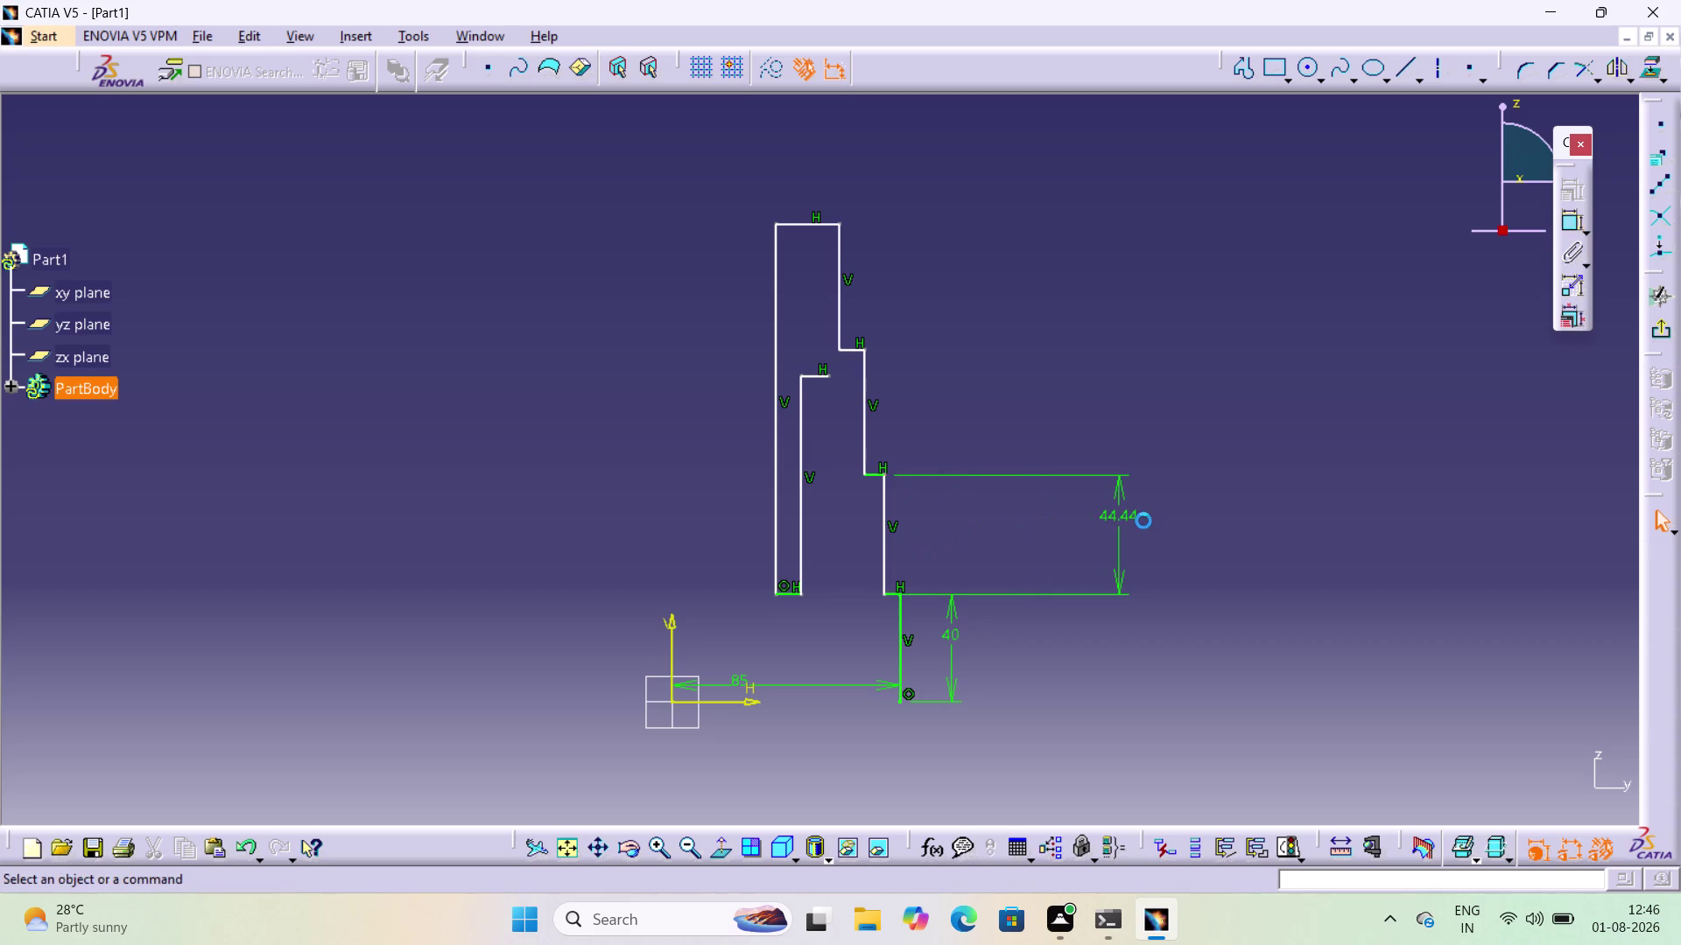
double_click(1124, 521)
text(4)
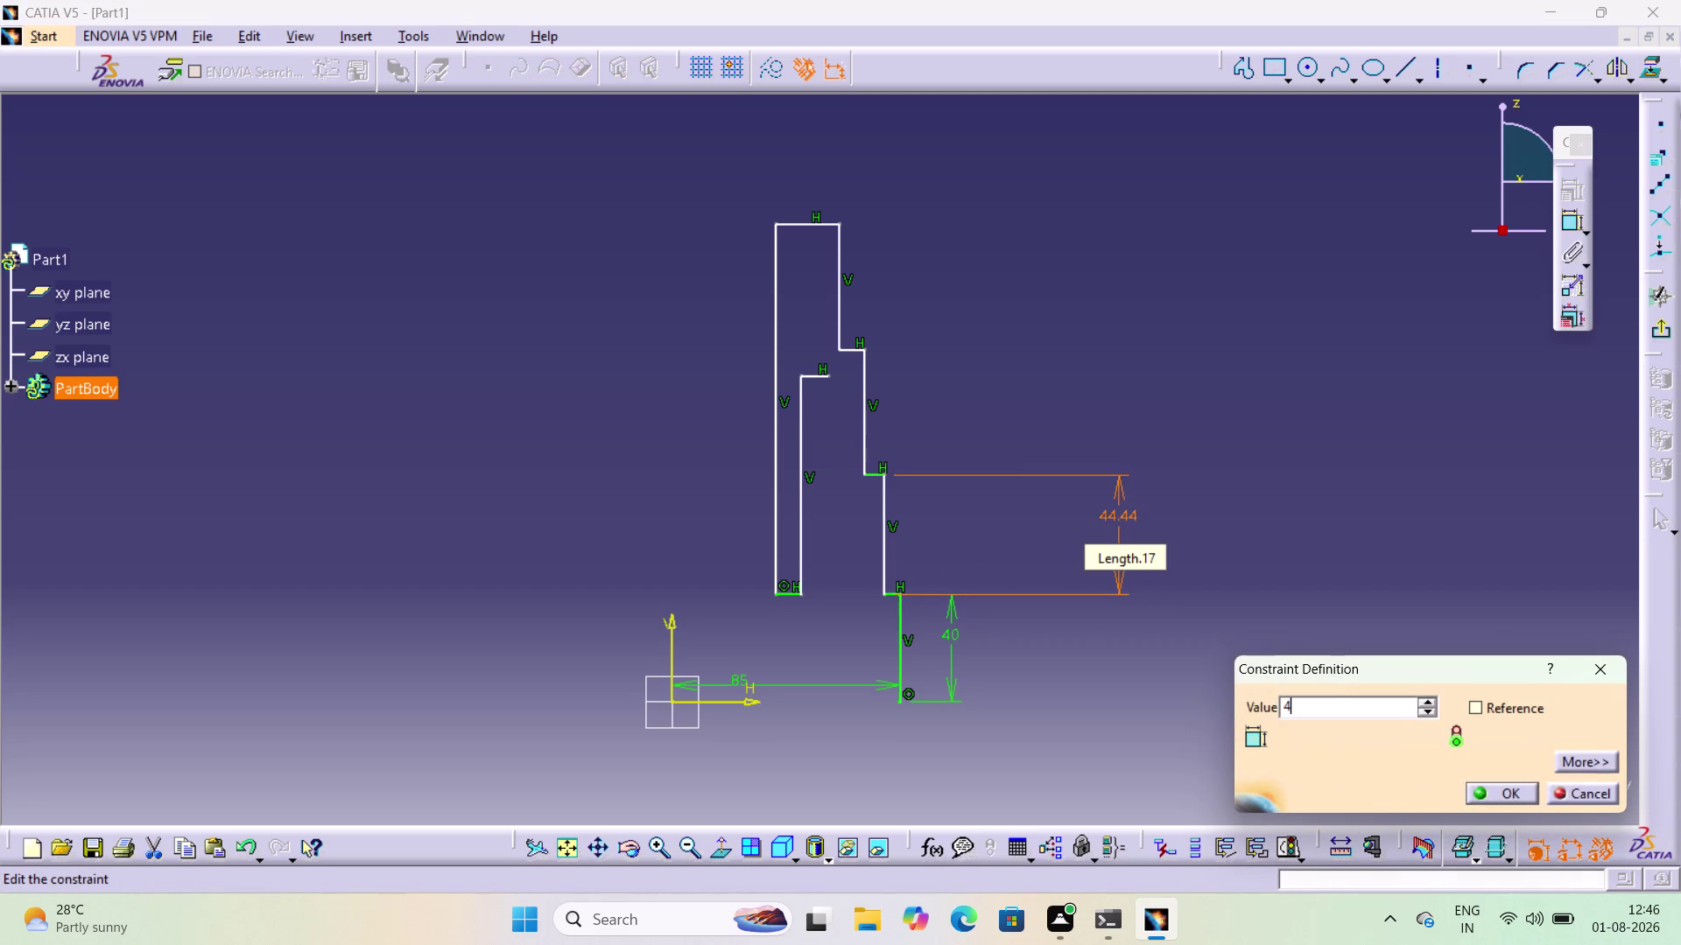
text(0)
key(Return)
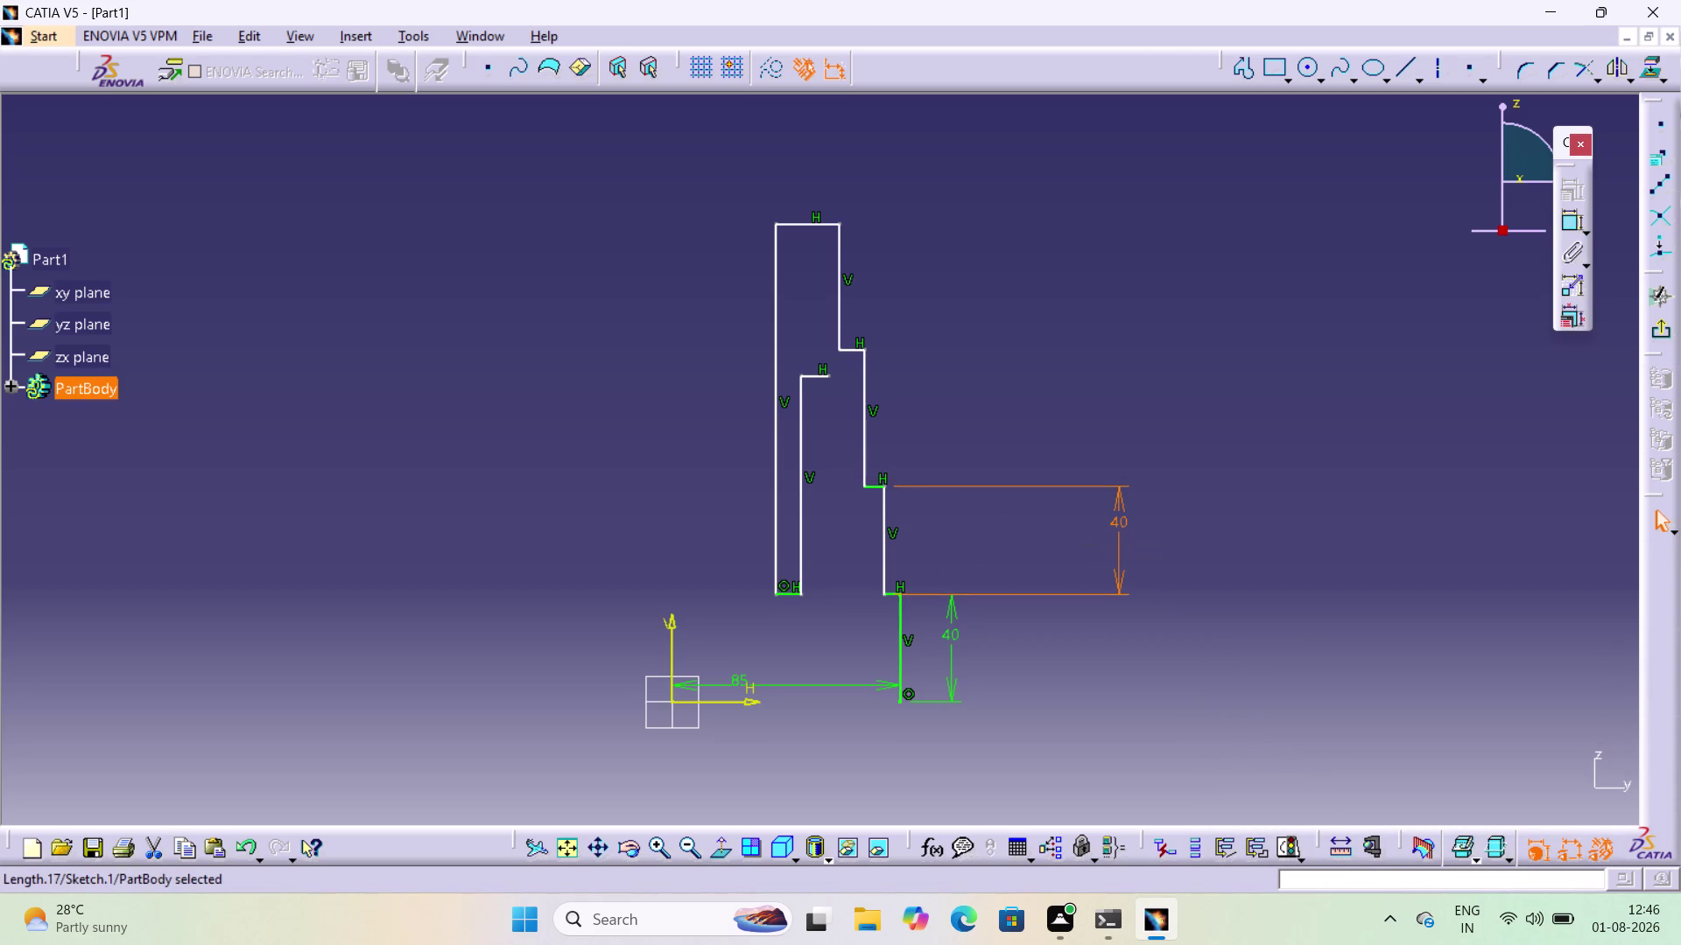
click(862, 436)
click(1578, 225)
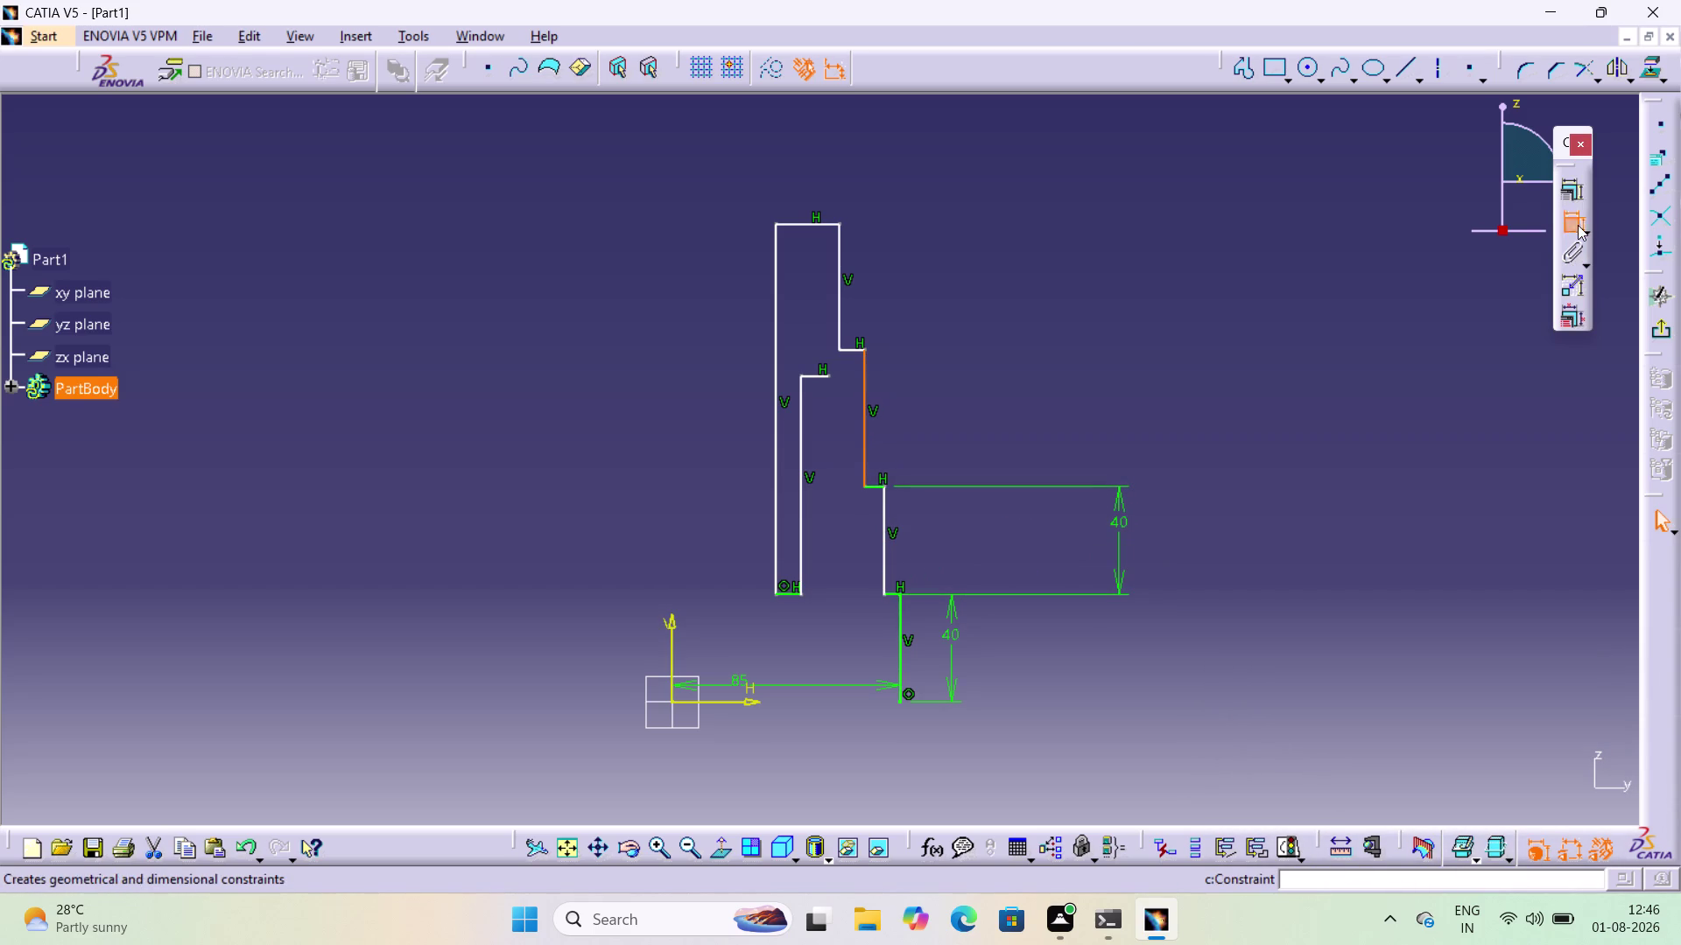
click(1357, 333)
double_click(1372, 329)
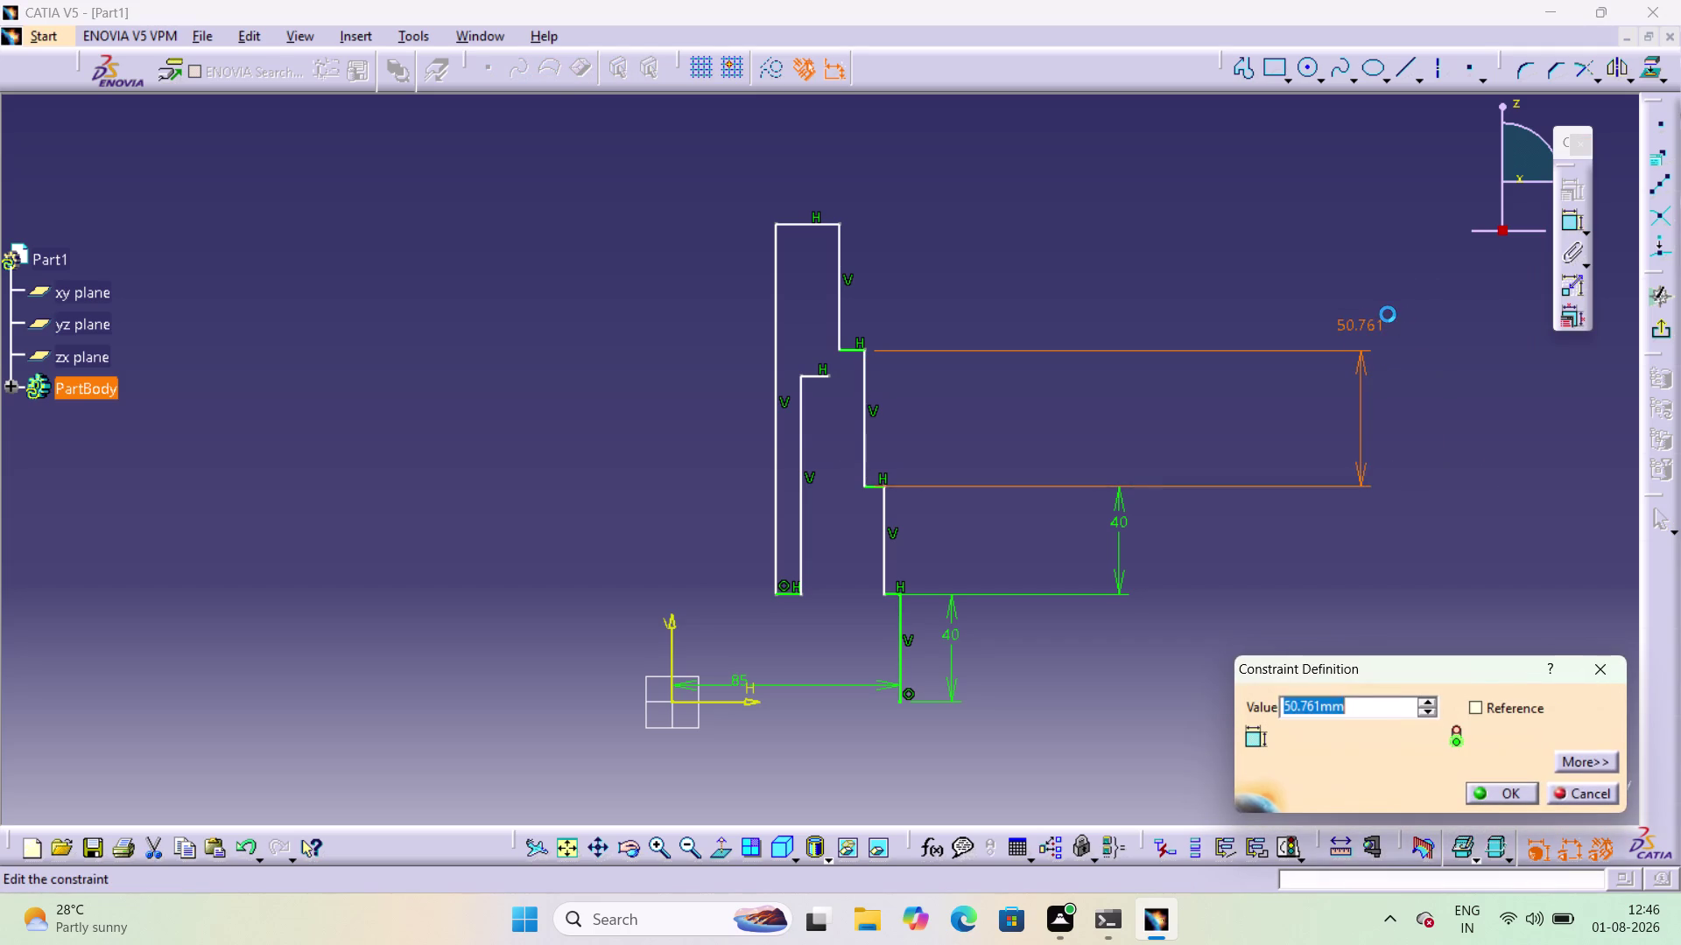
text(40)
key(Return)
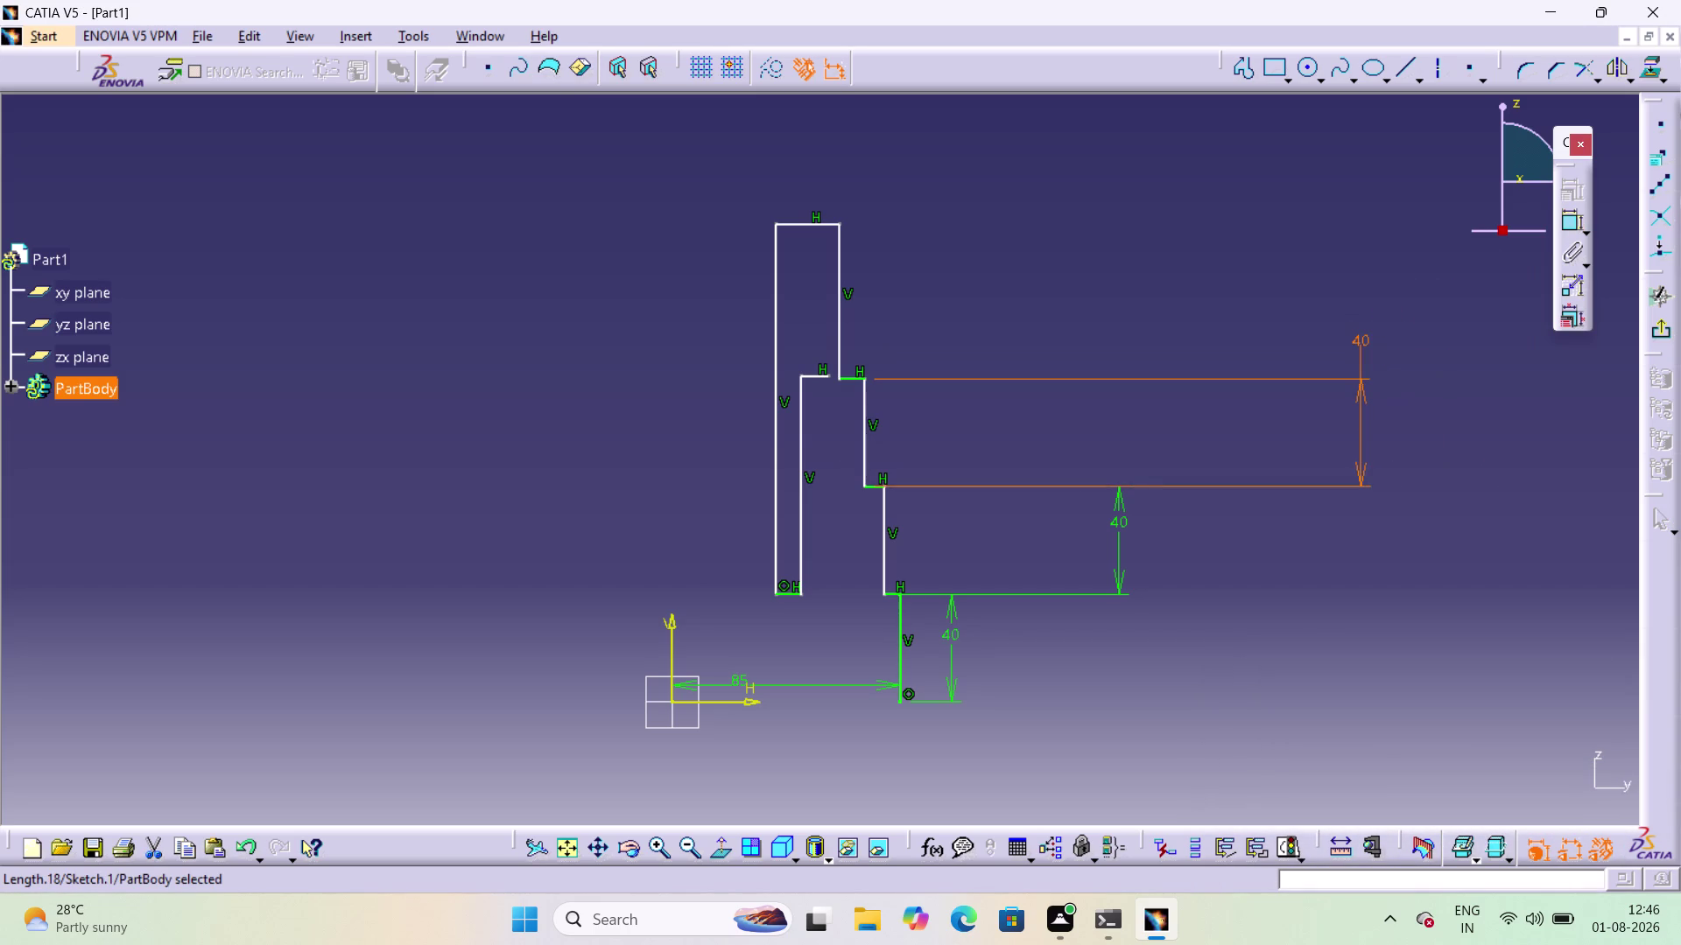
Dimension the topmost step height at 40 mm.
click(837, 315)
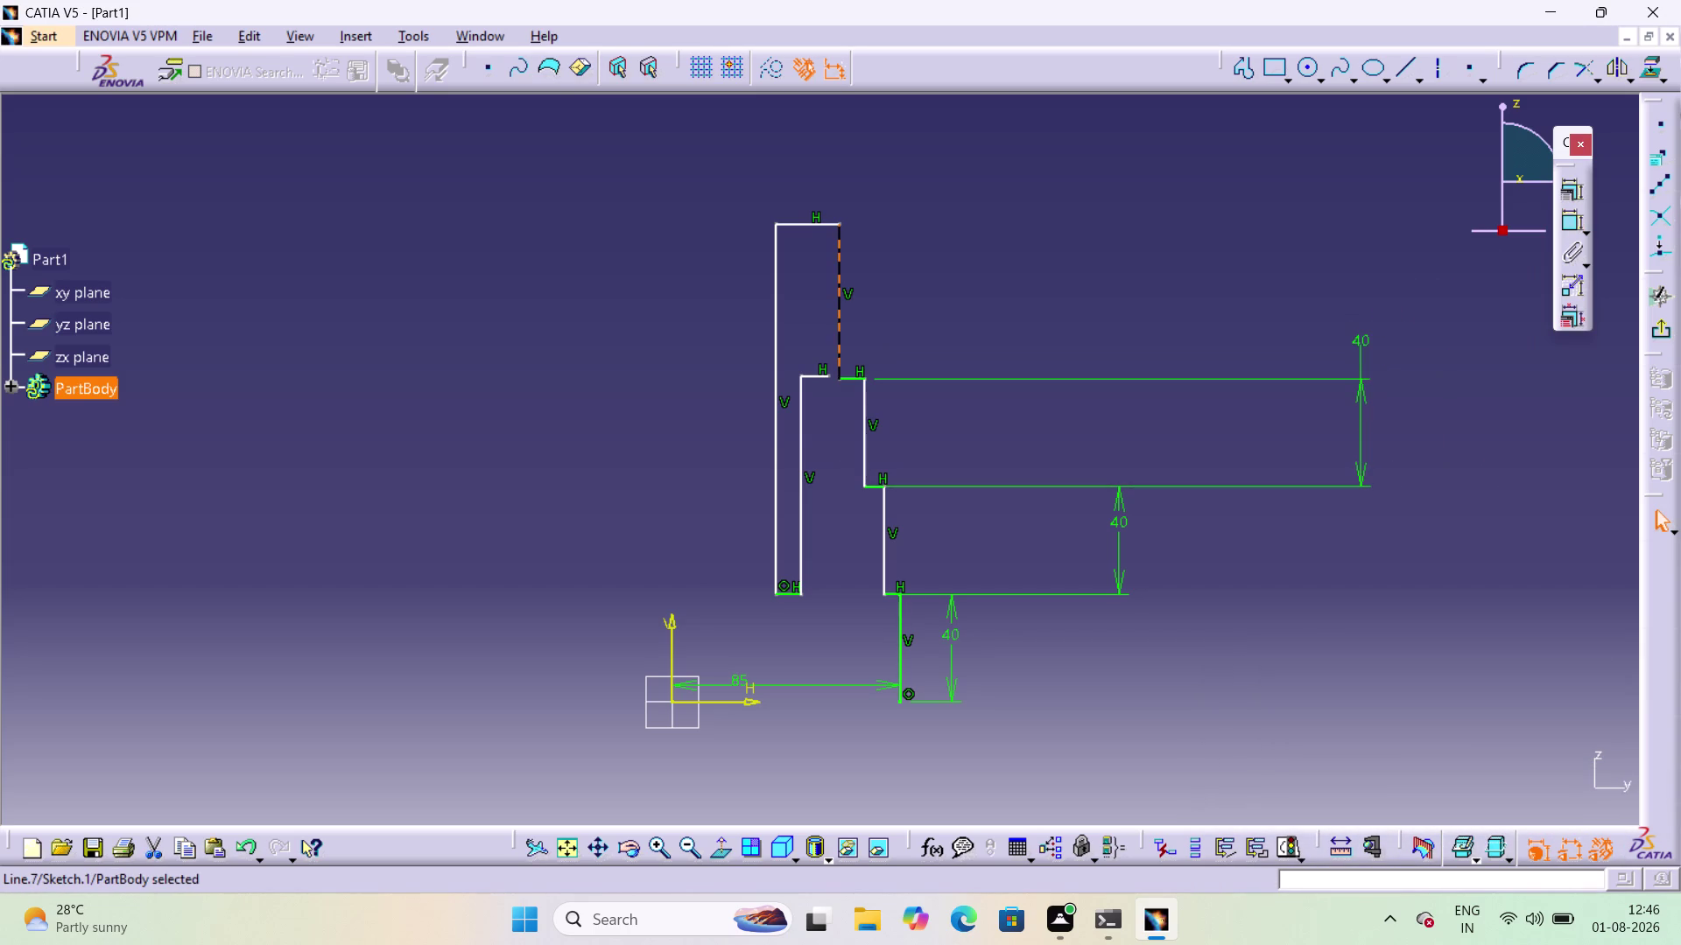
click(1575, 224)
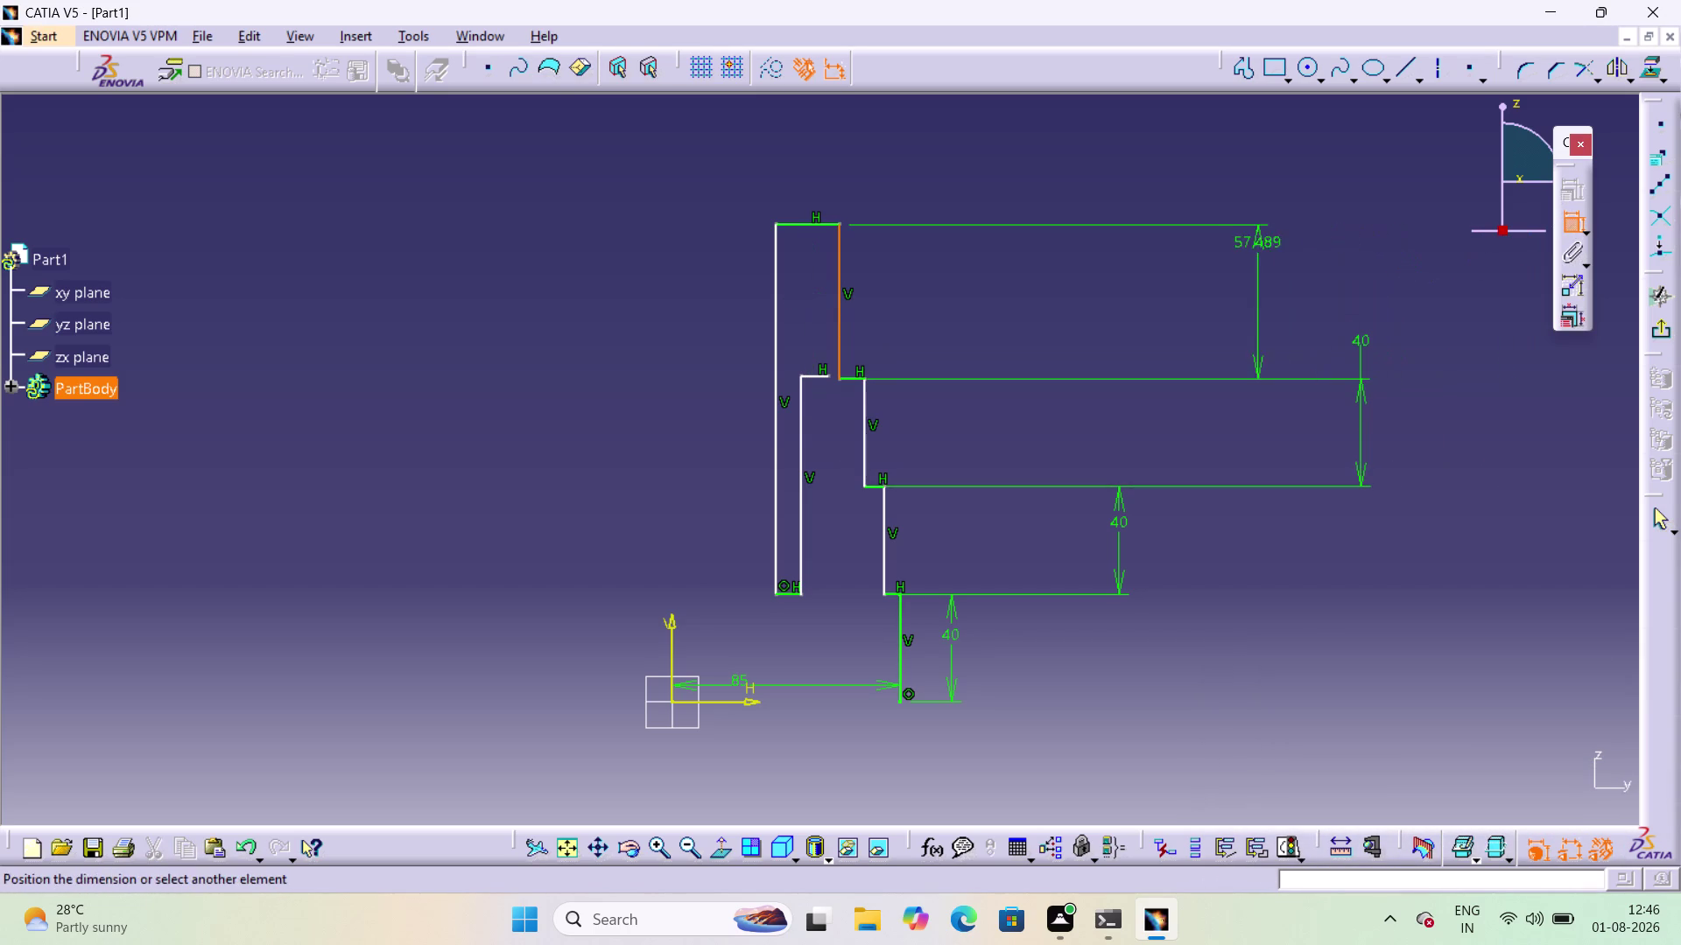
click(1273, 256)
click(1275, 253)
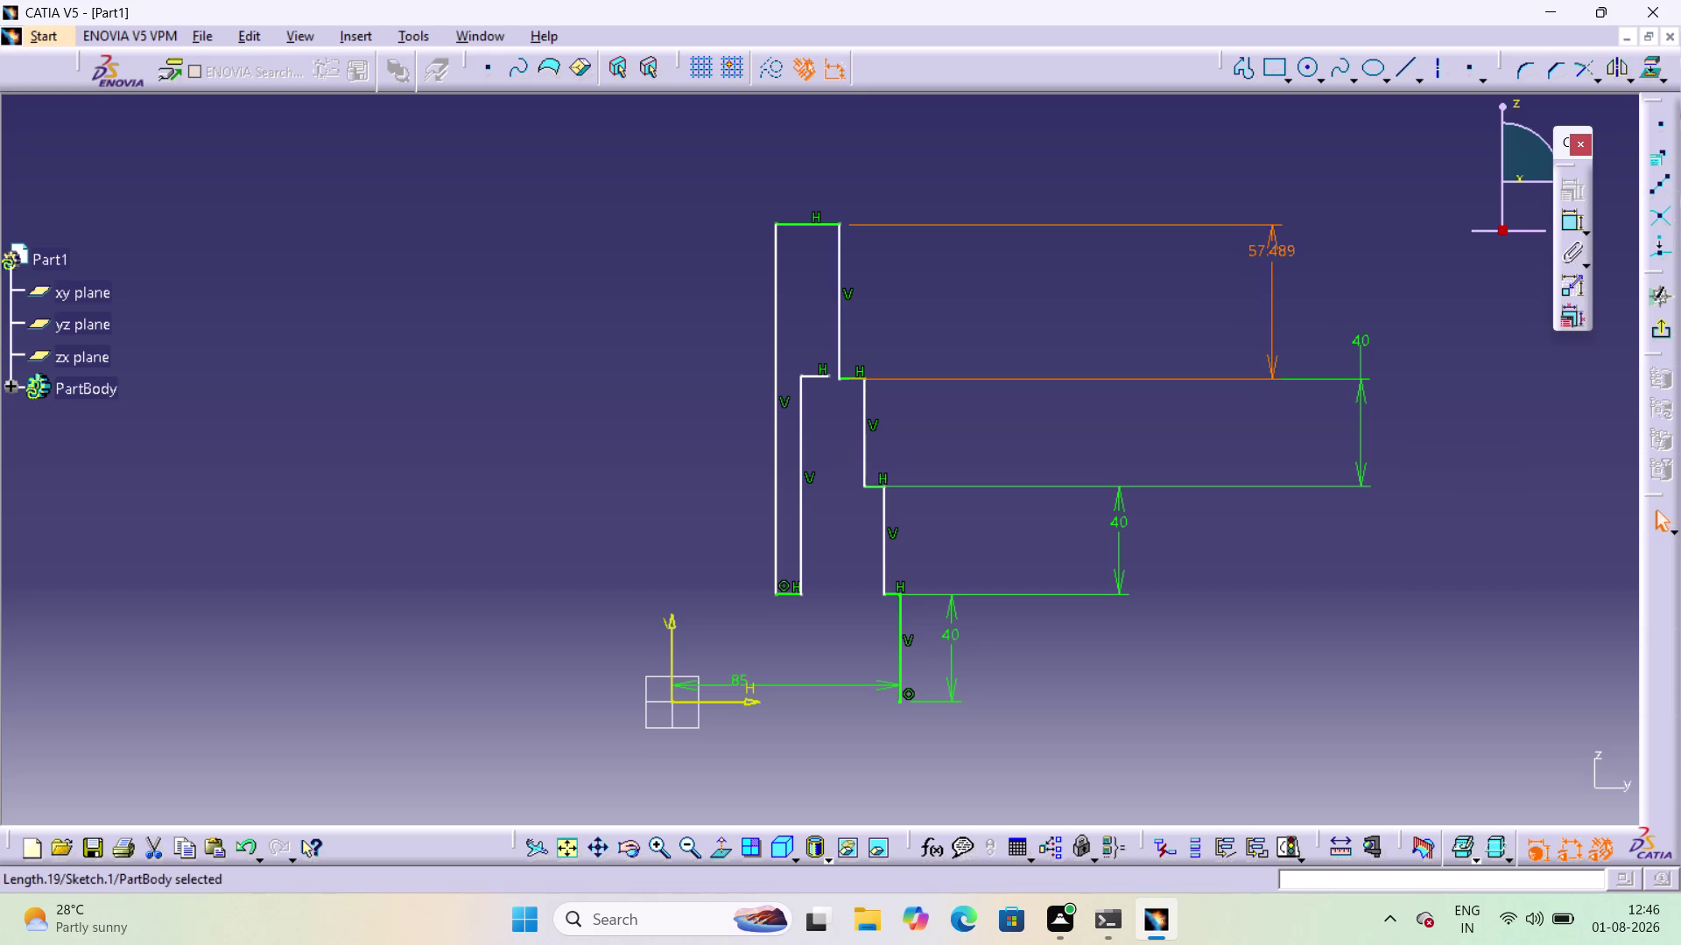
double_click(1278, 253)
text(40)
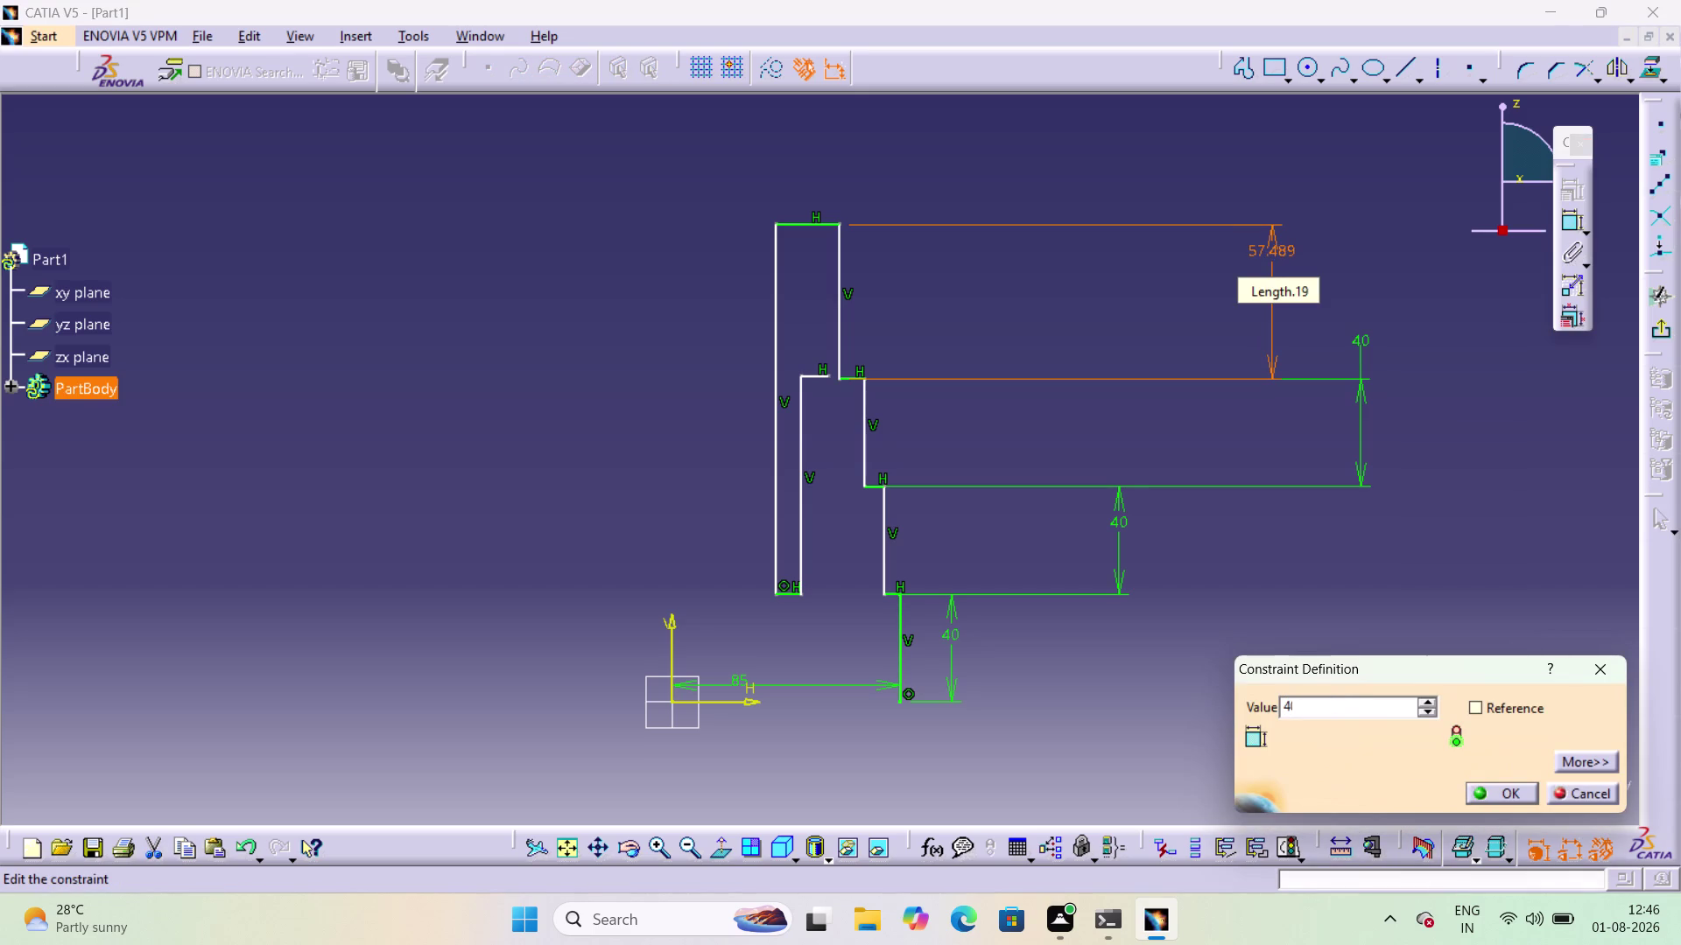
key(Return)
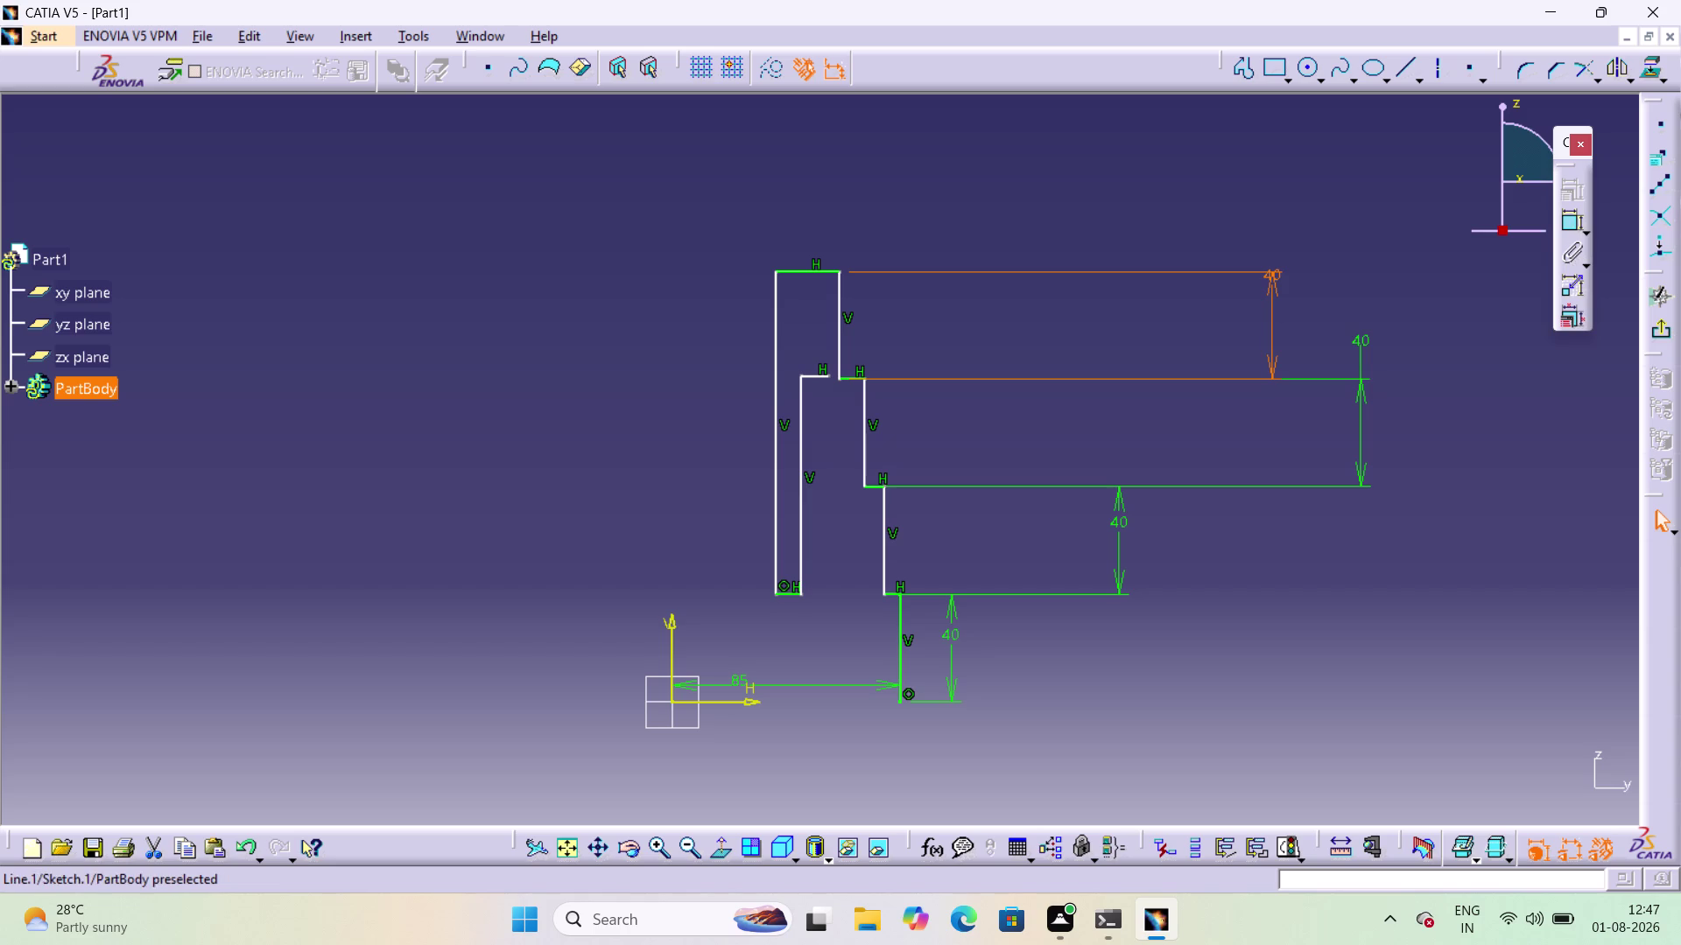
click(679, 629)
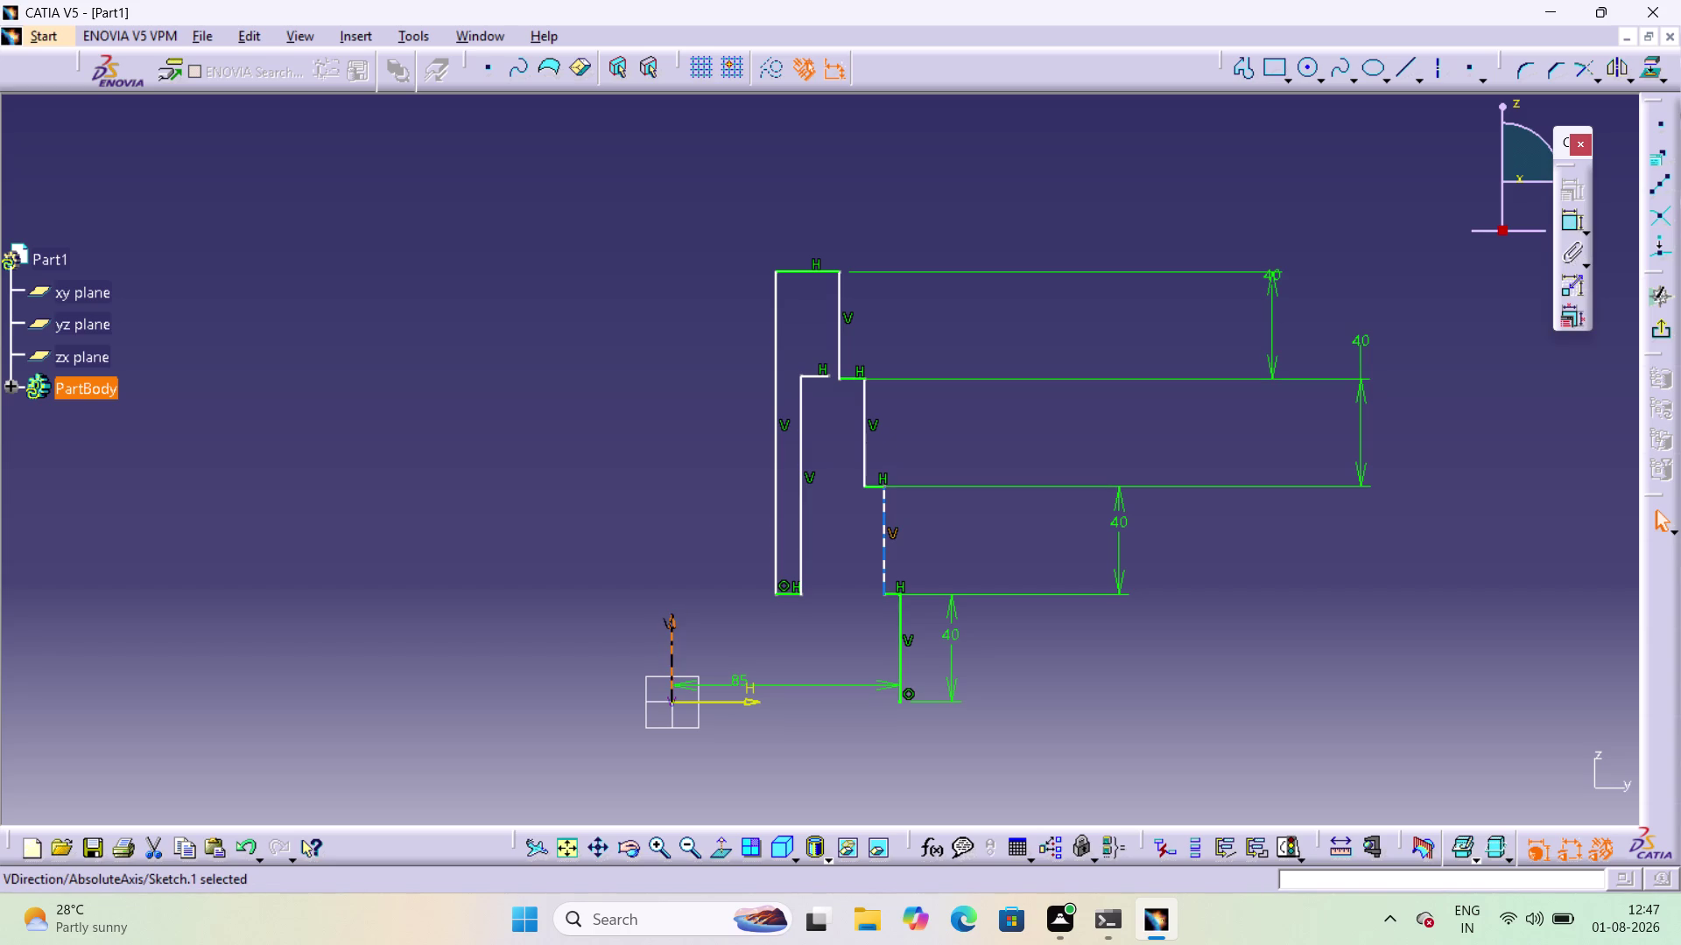
click(882, 549)
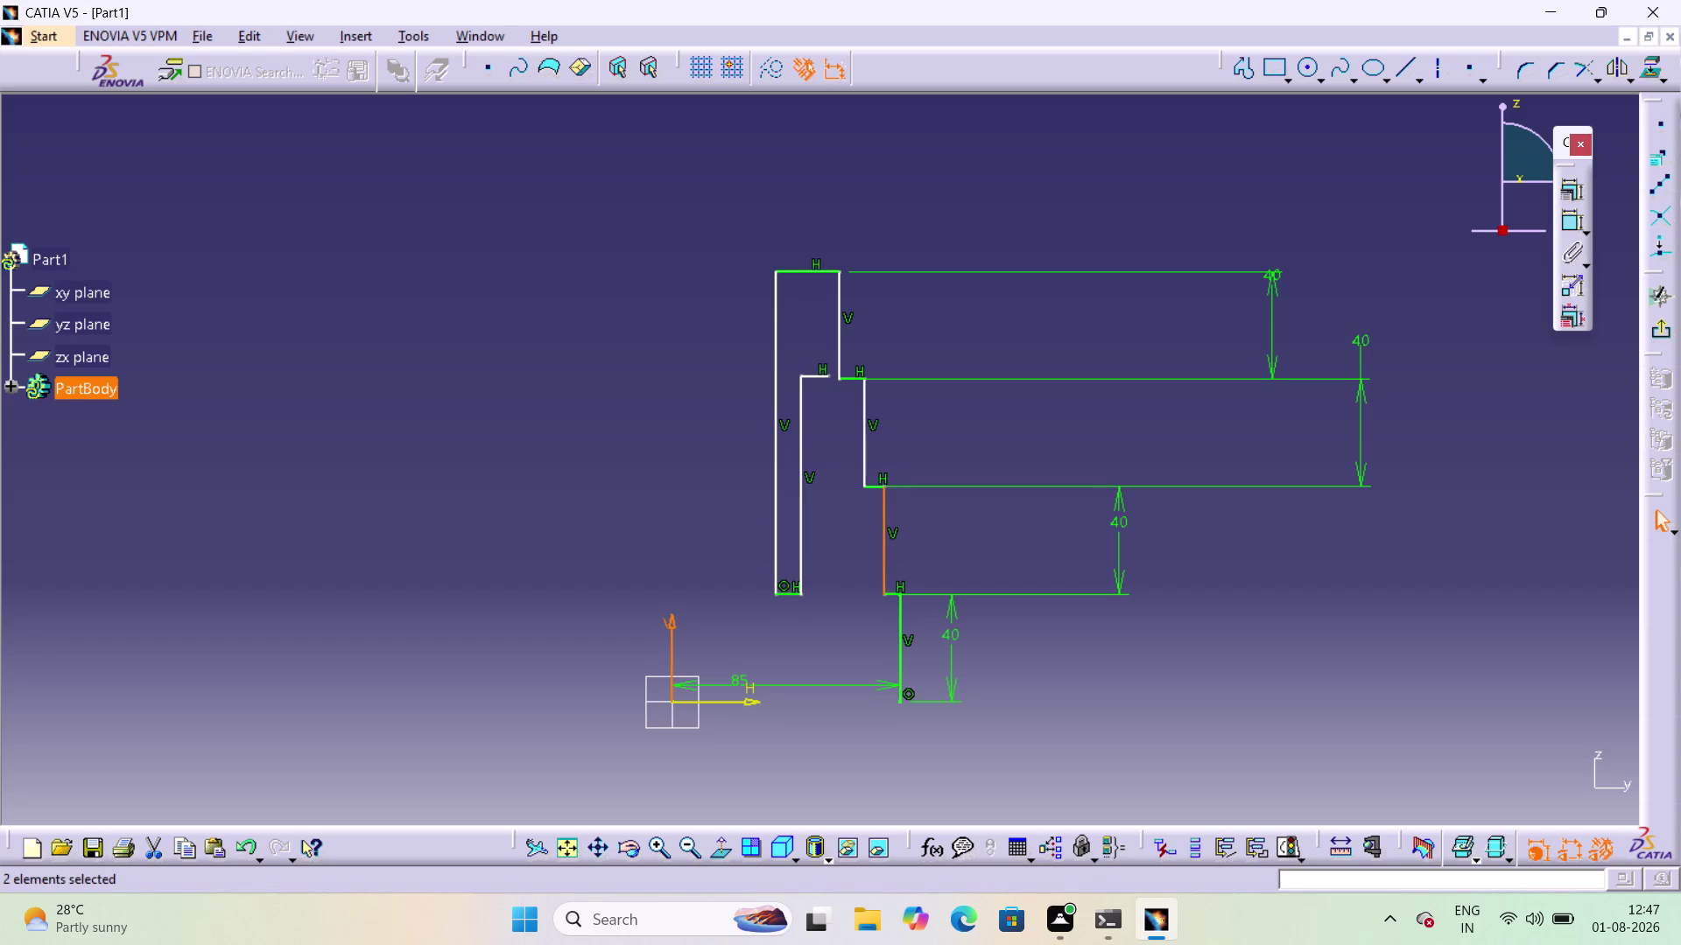
middle_drag(856, 737, 902, 580)
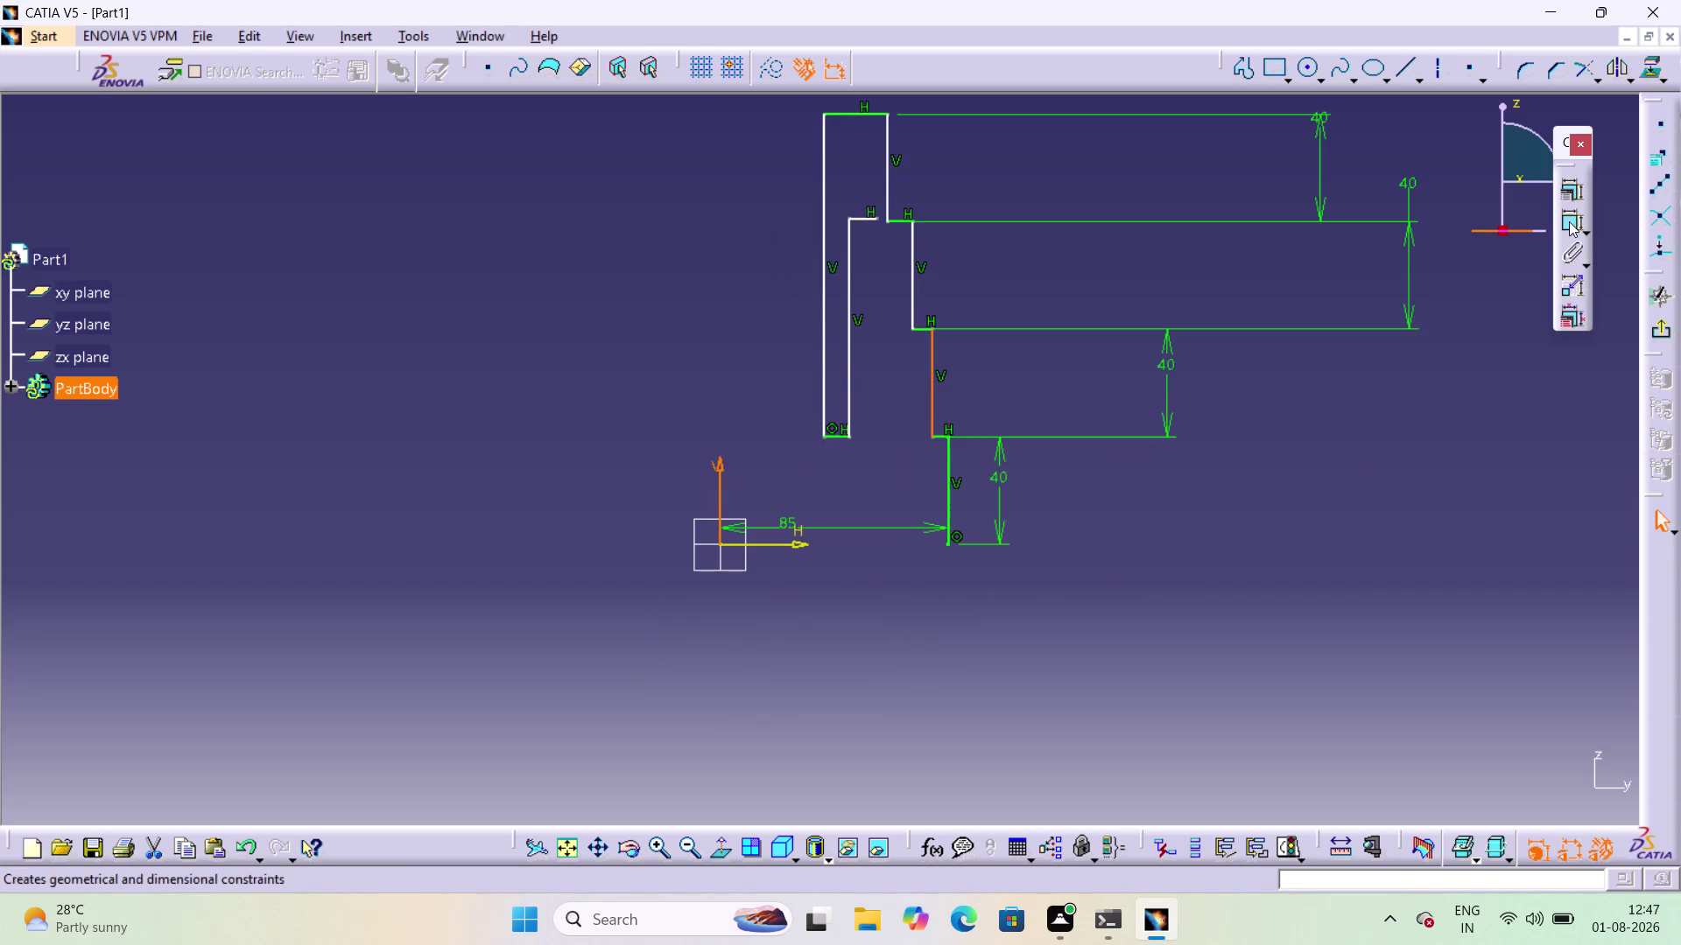
Set a 70 mm distance from the vertical axis to a step edge.
click(1574, 221)
click(819, 645)
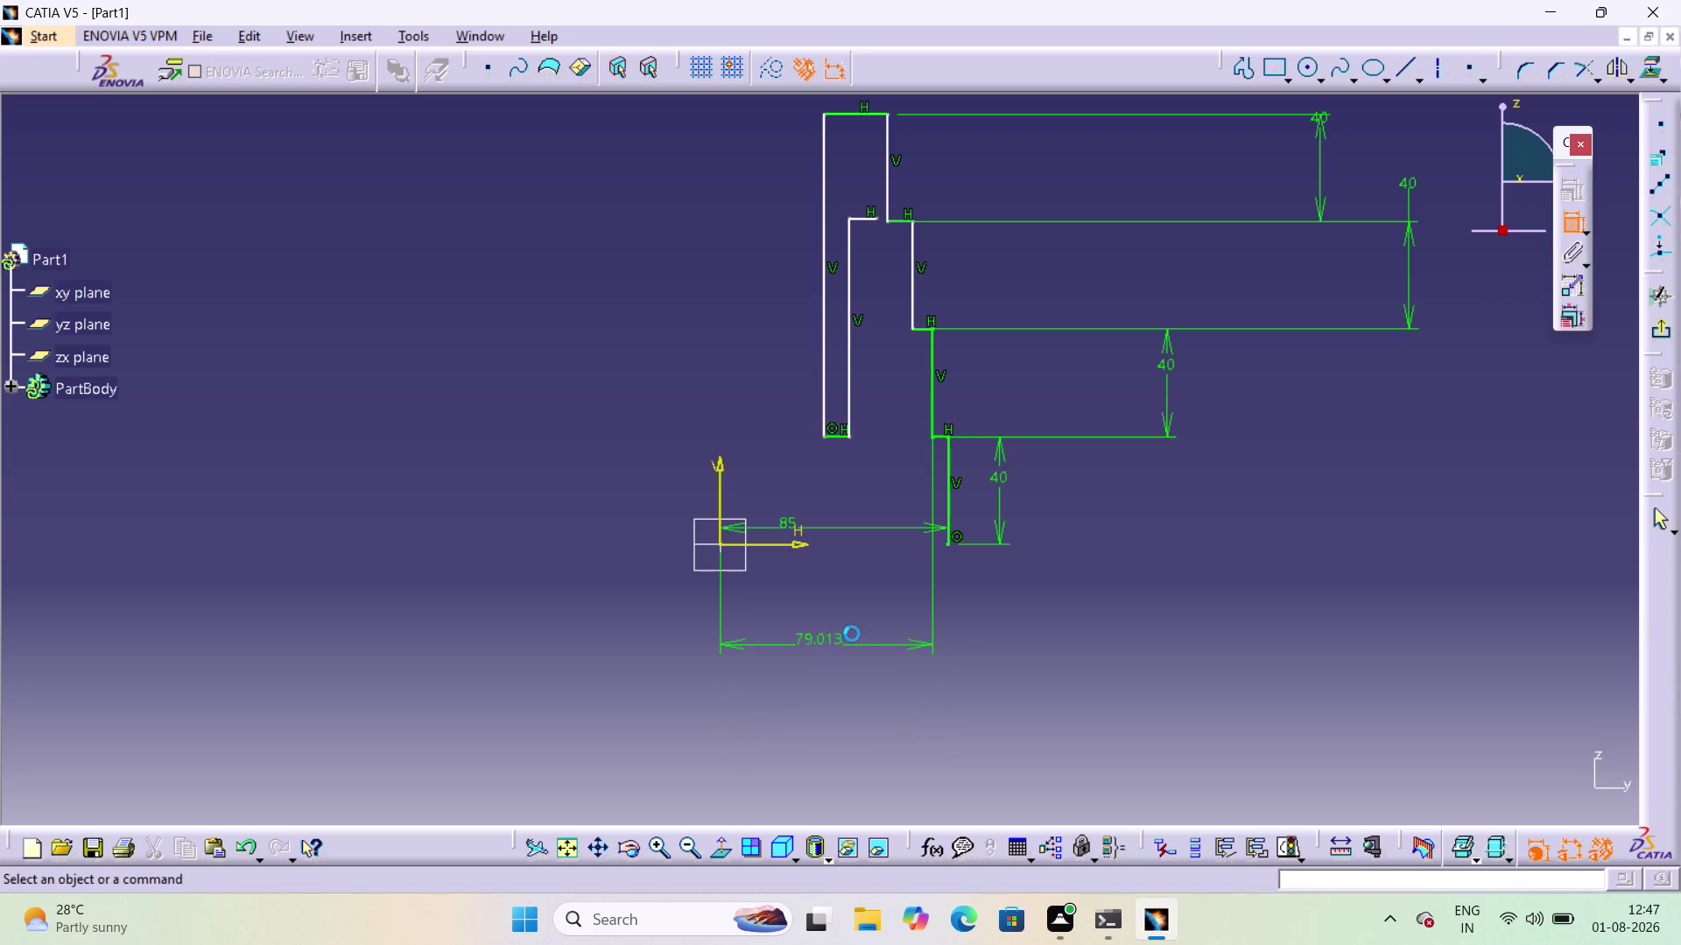
double_click(808, 635)
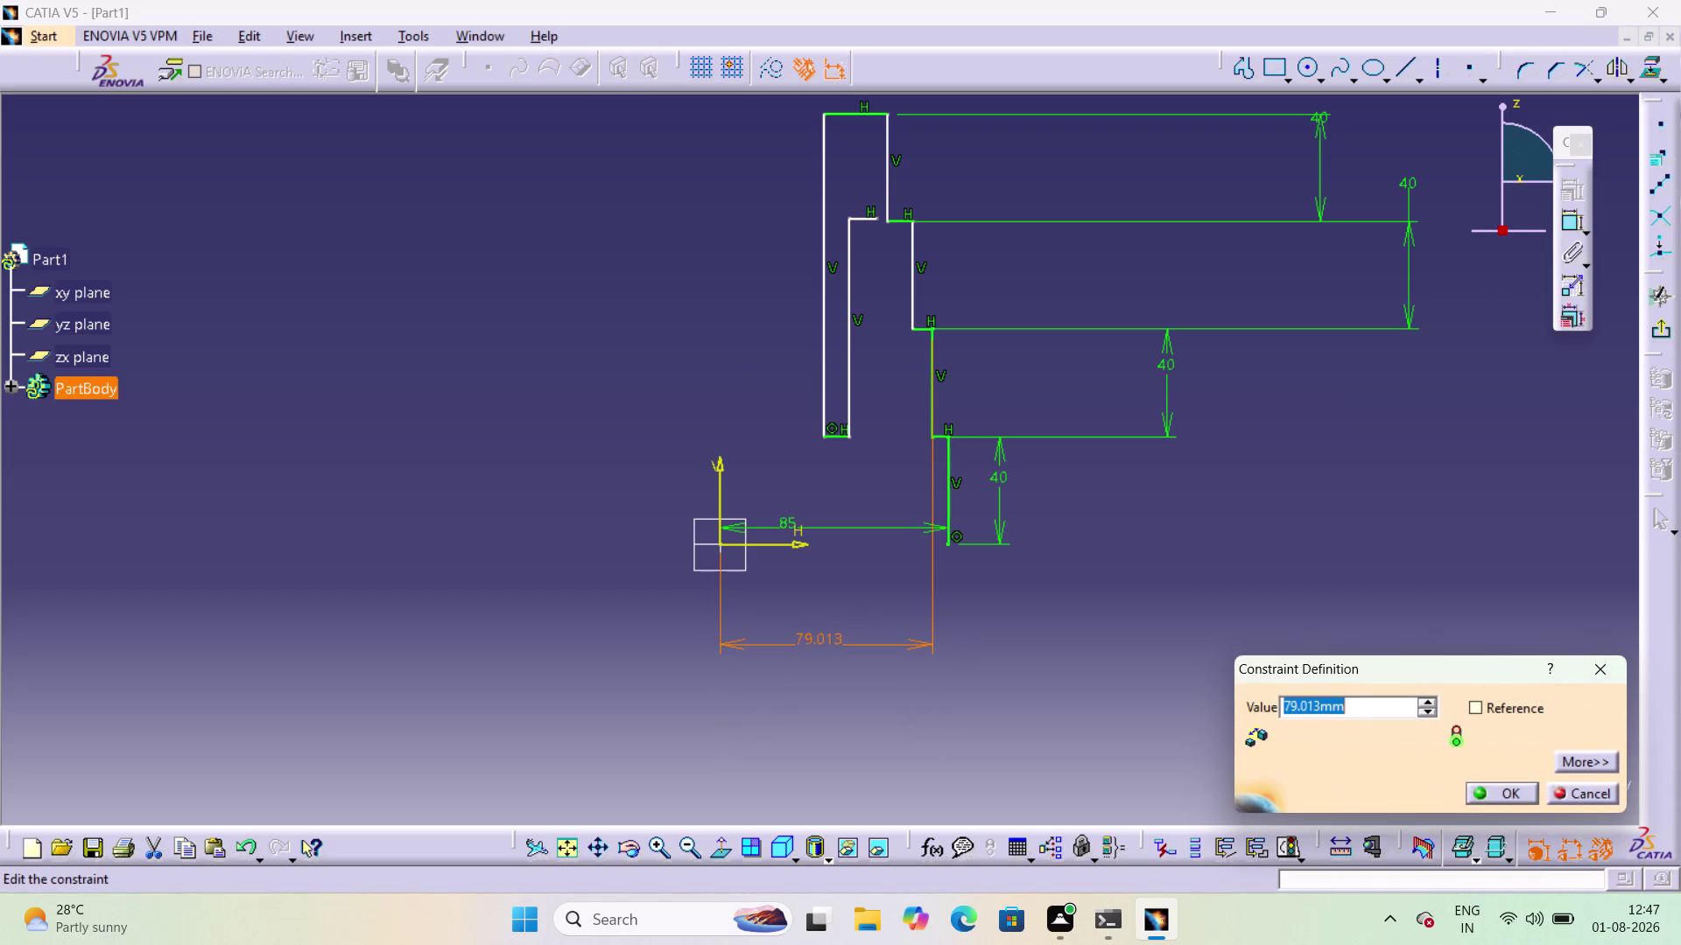
text(70)
key(Return)
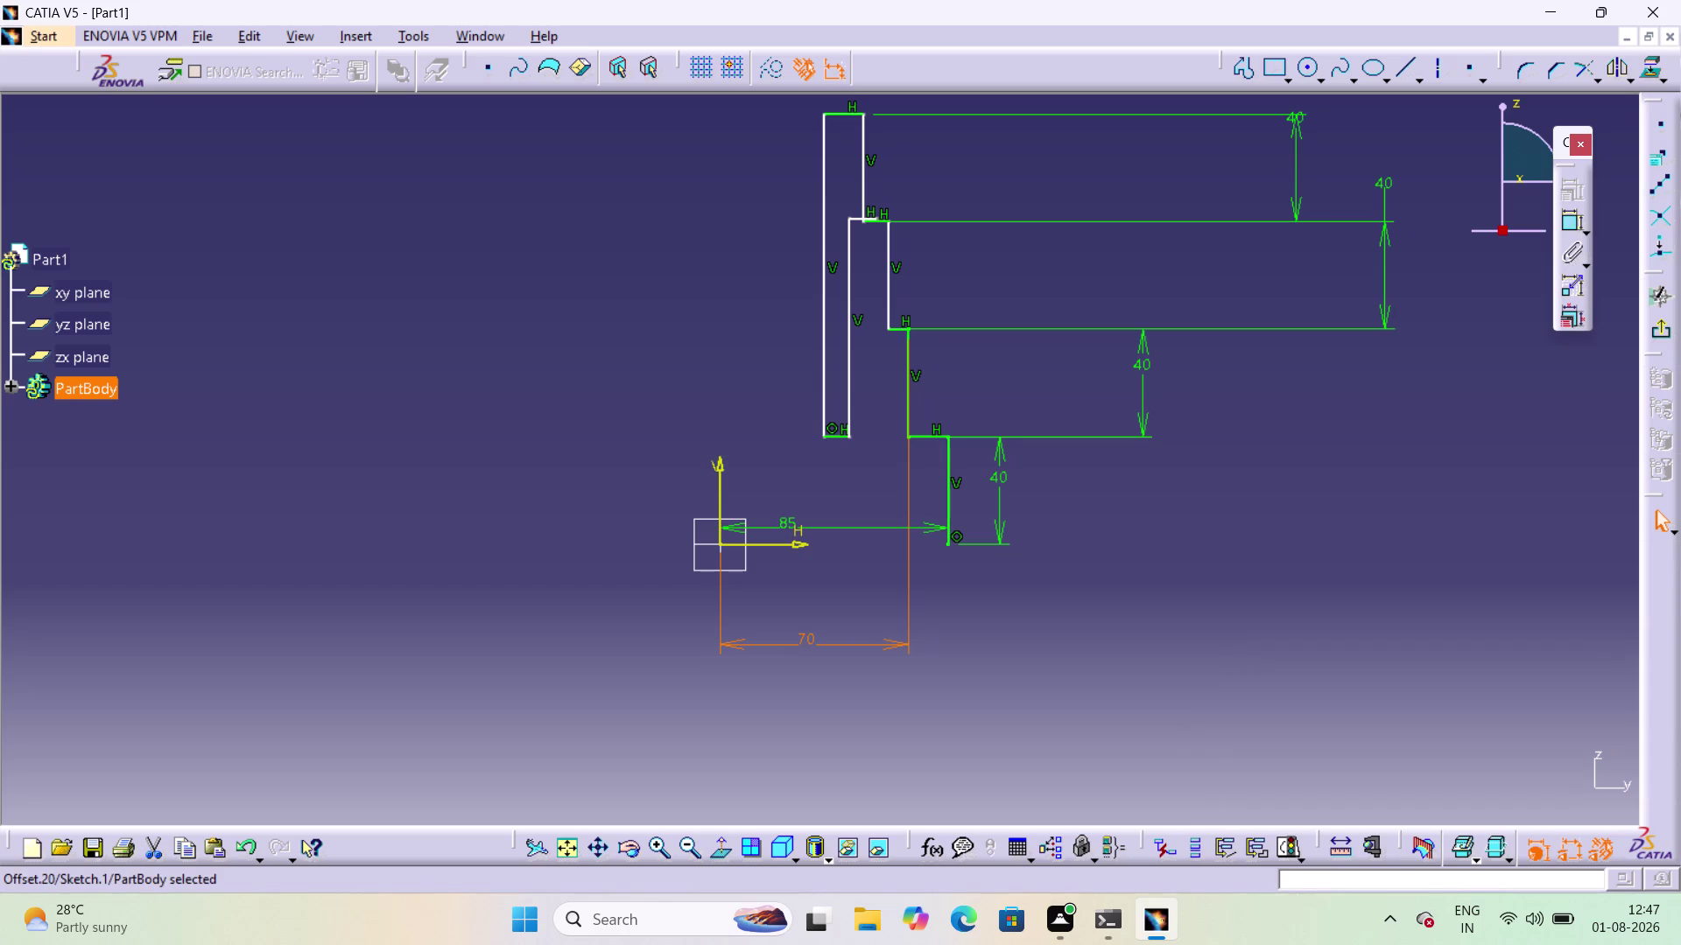
middle_drag(1091, 394, 1143, 477)
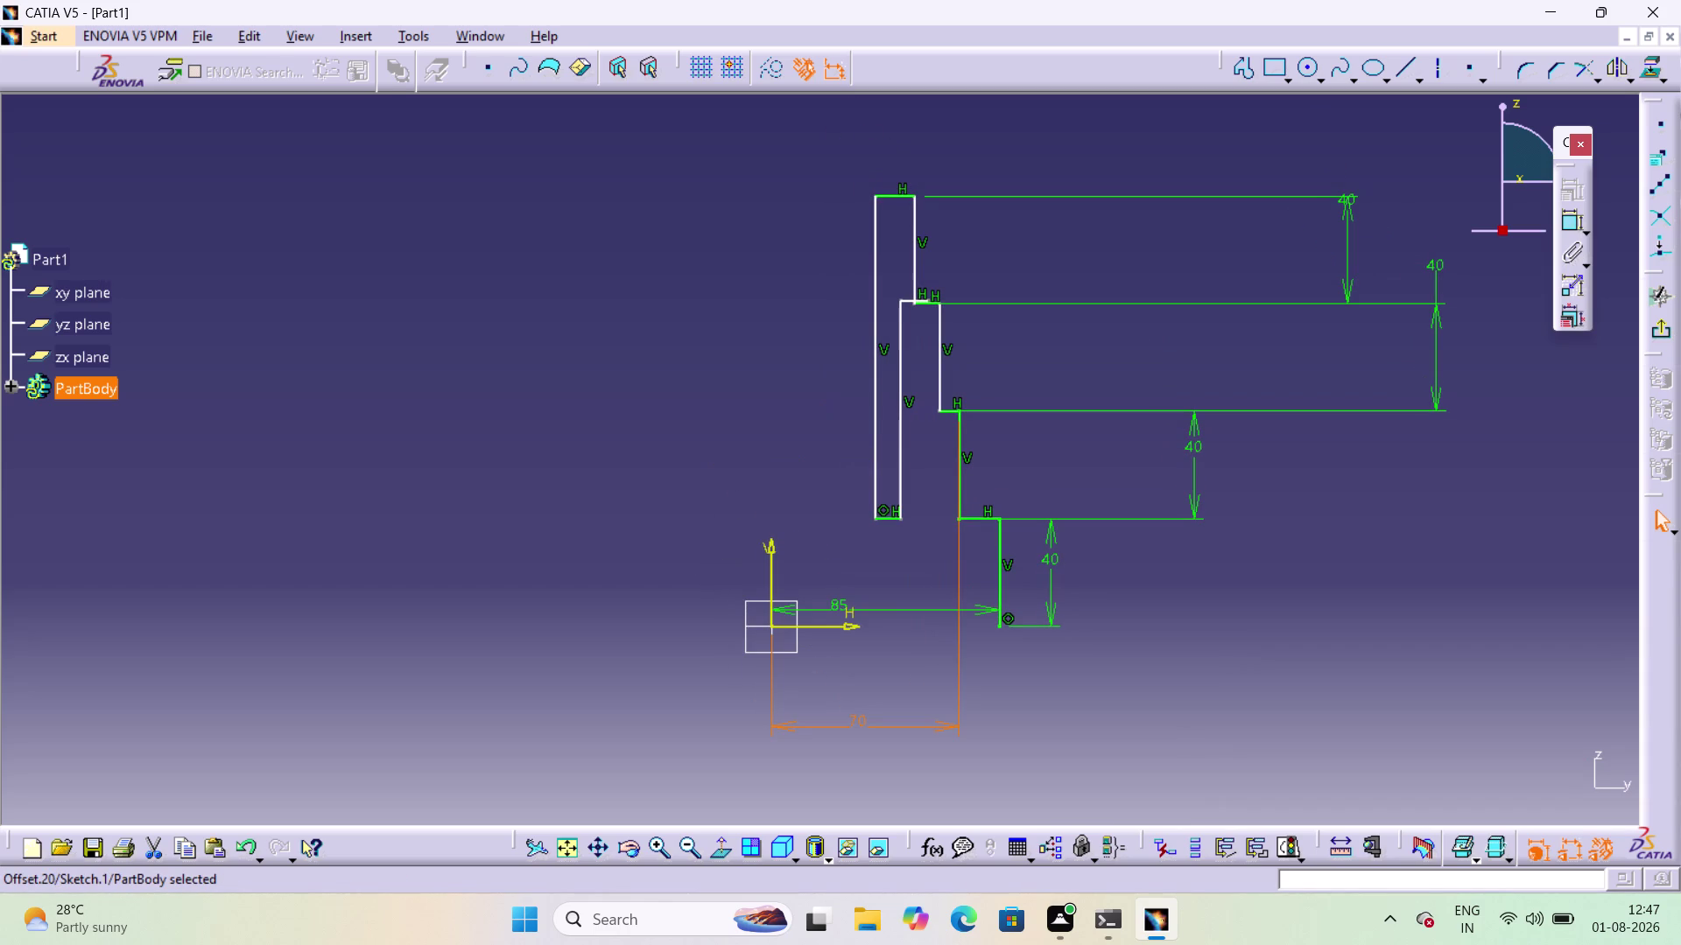
Dimension the inner vertical step edge 55 mm from the vertical axis.
click(1574, 224)
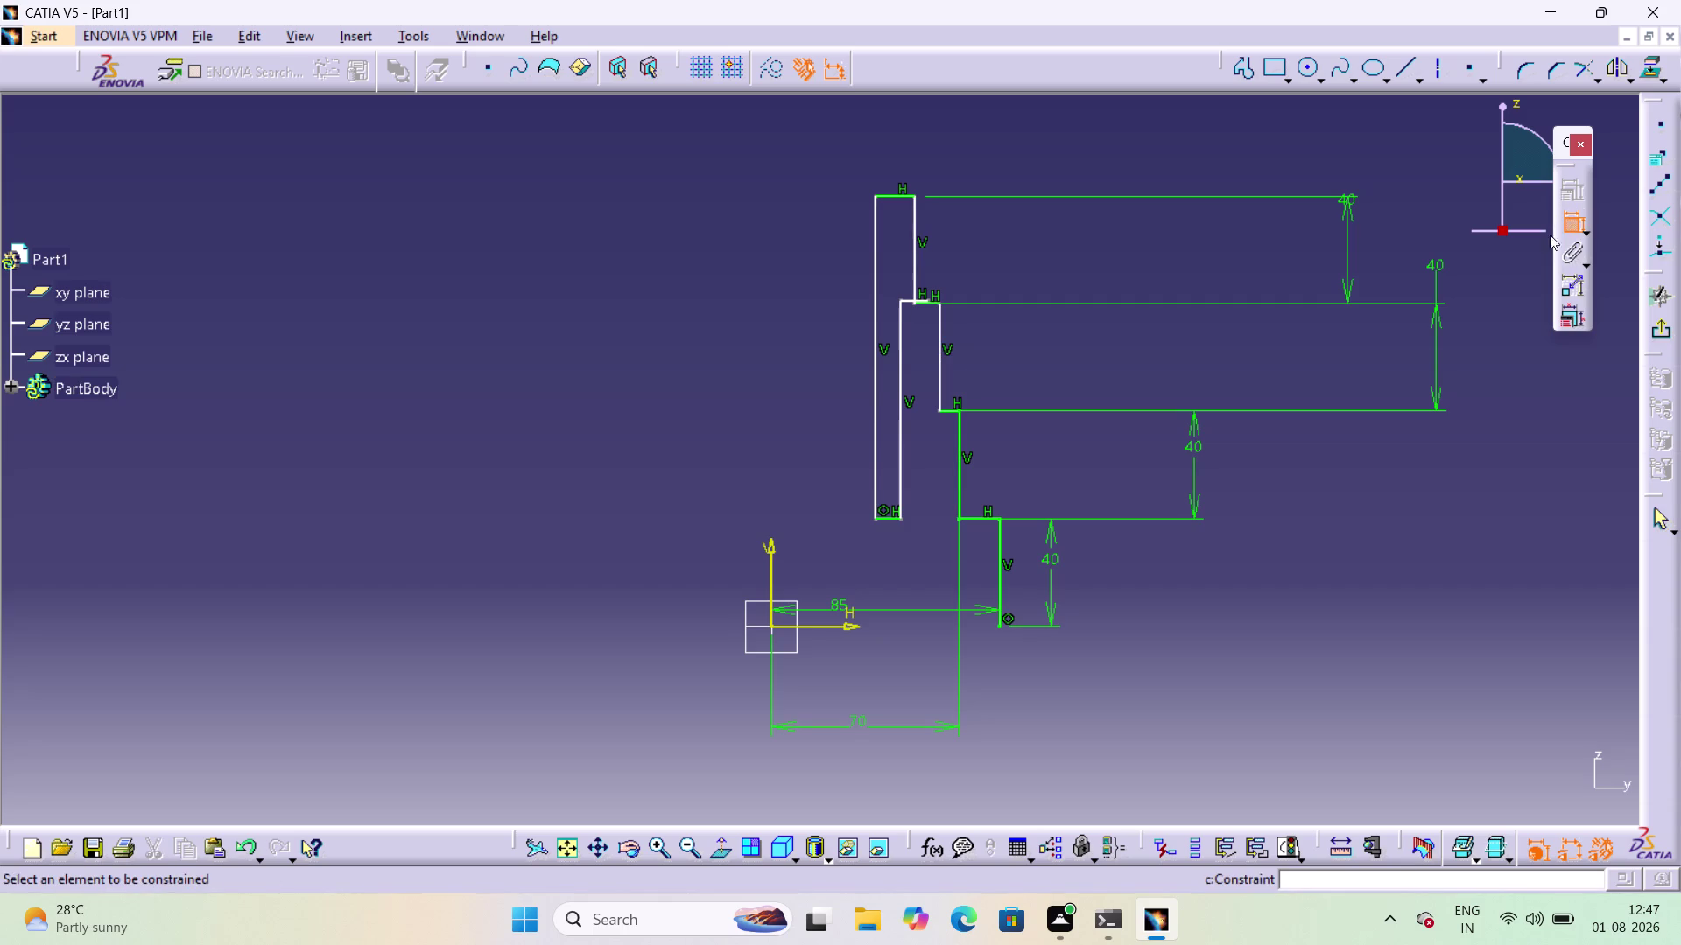
click(772, 563)
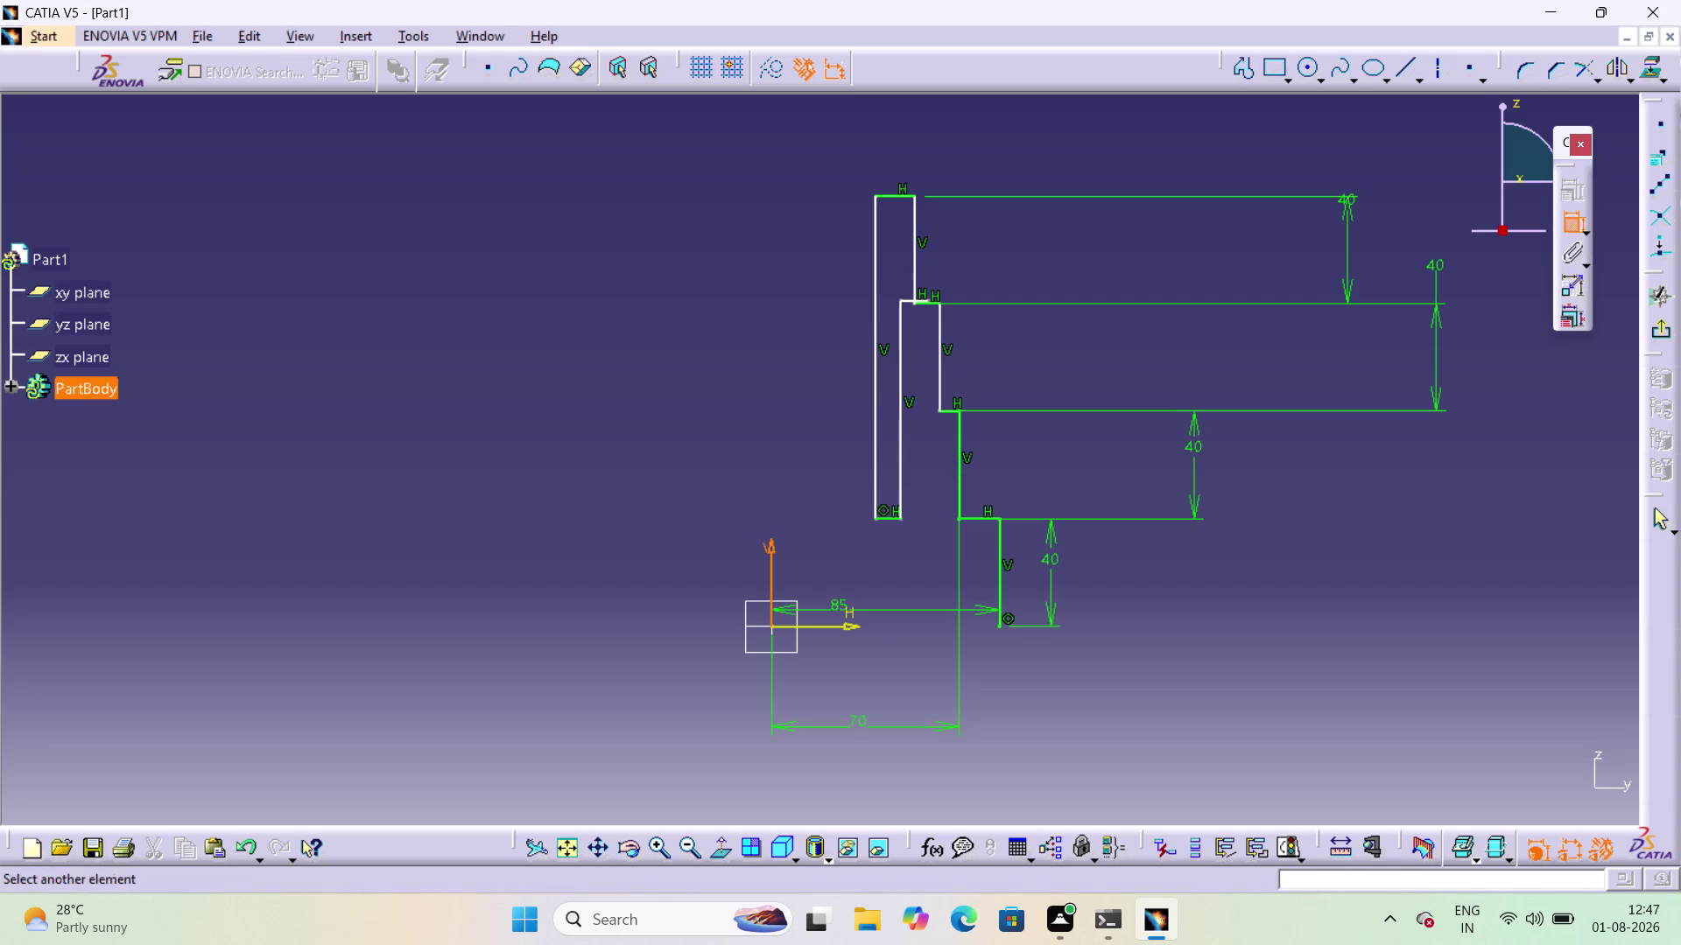
click(941, 368)
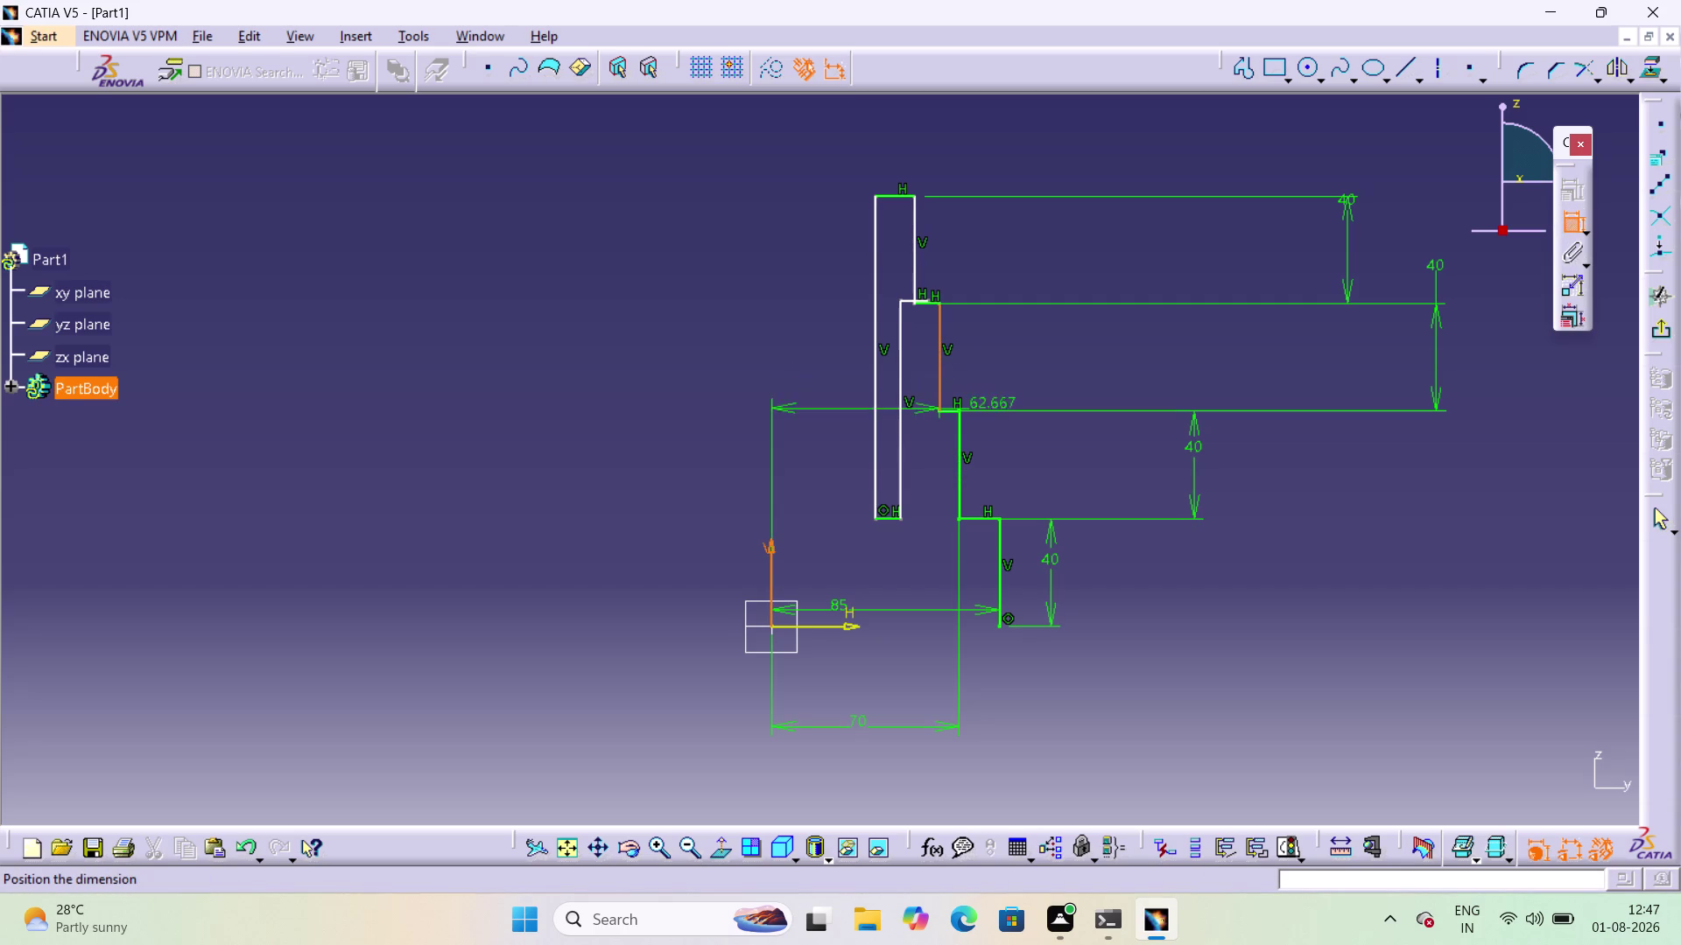
click(878, 670)
double_click(886, 656)
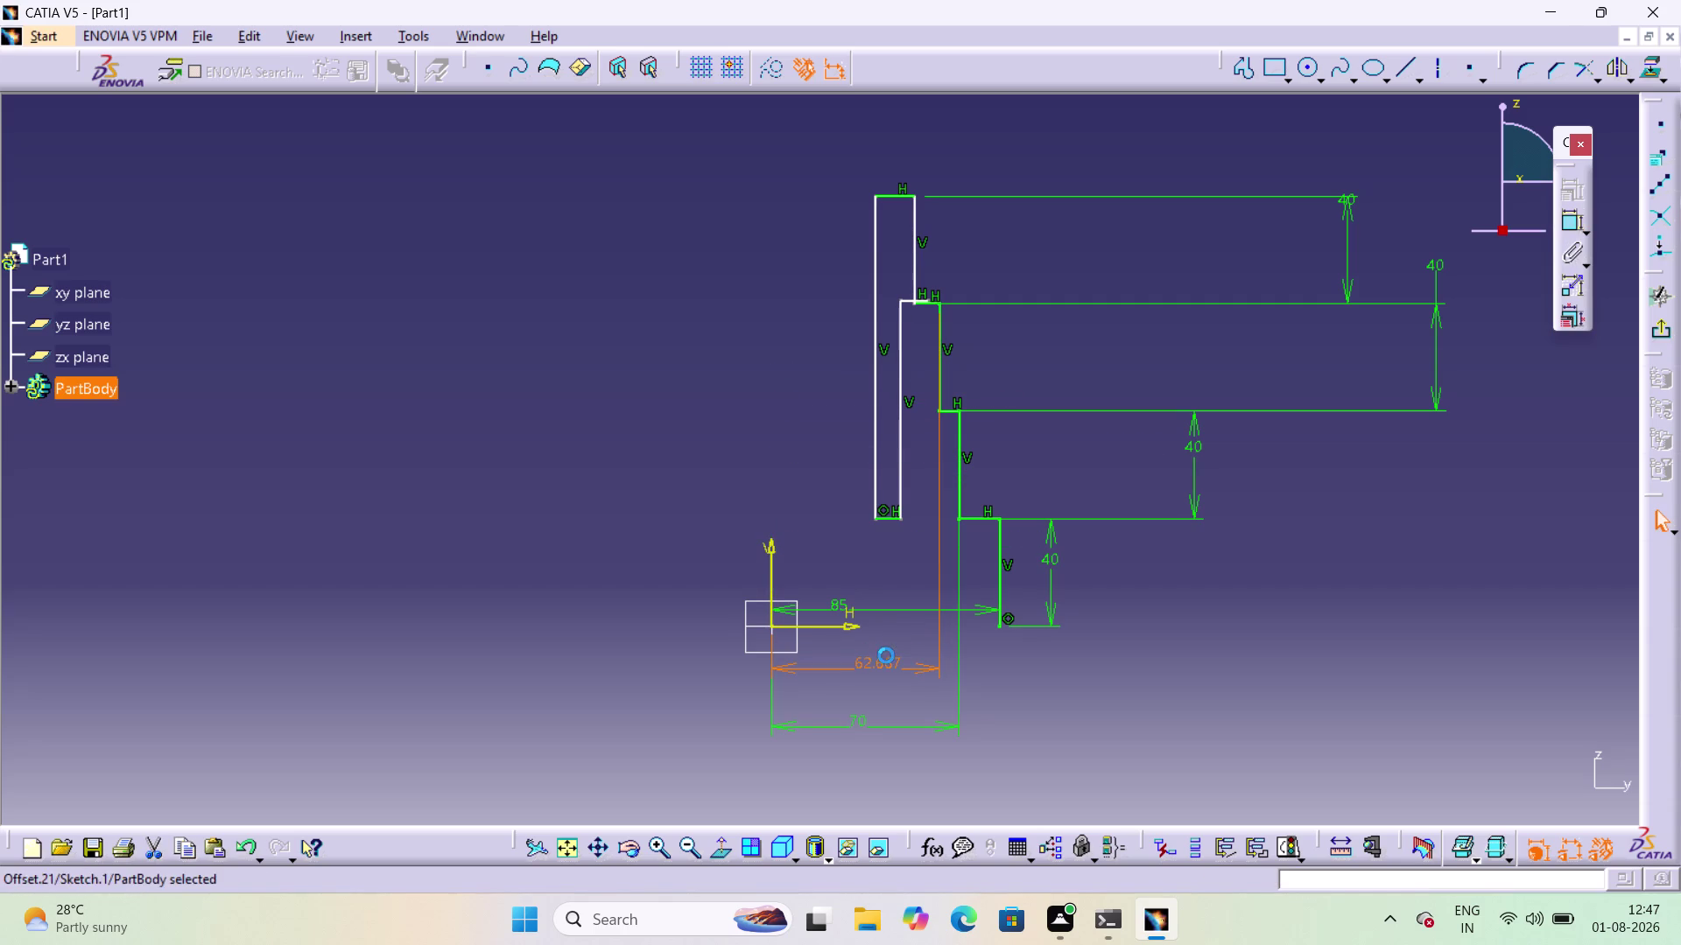
text(55)
key(Return)
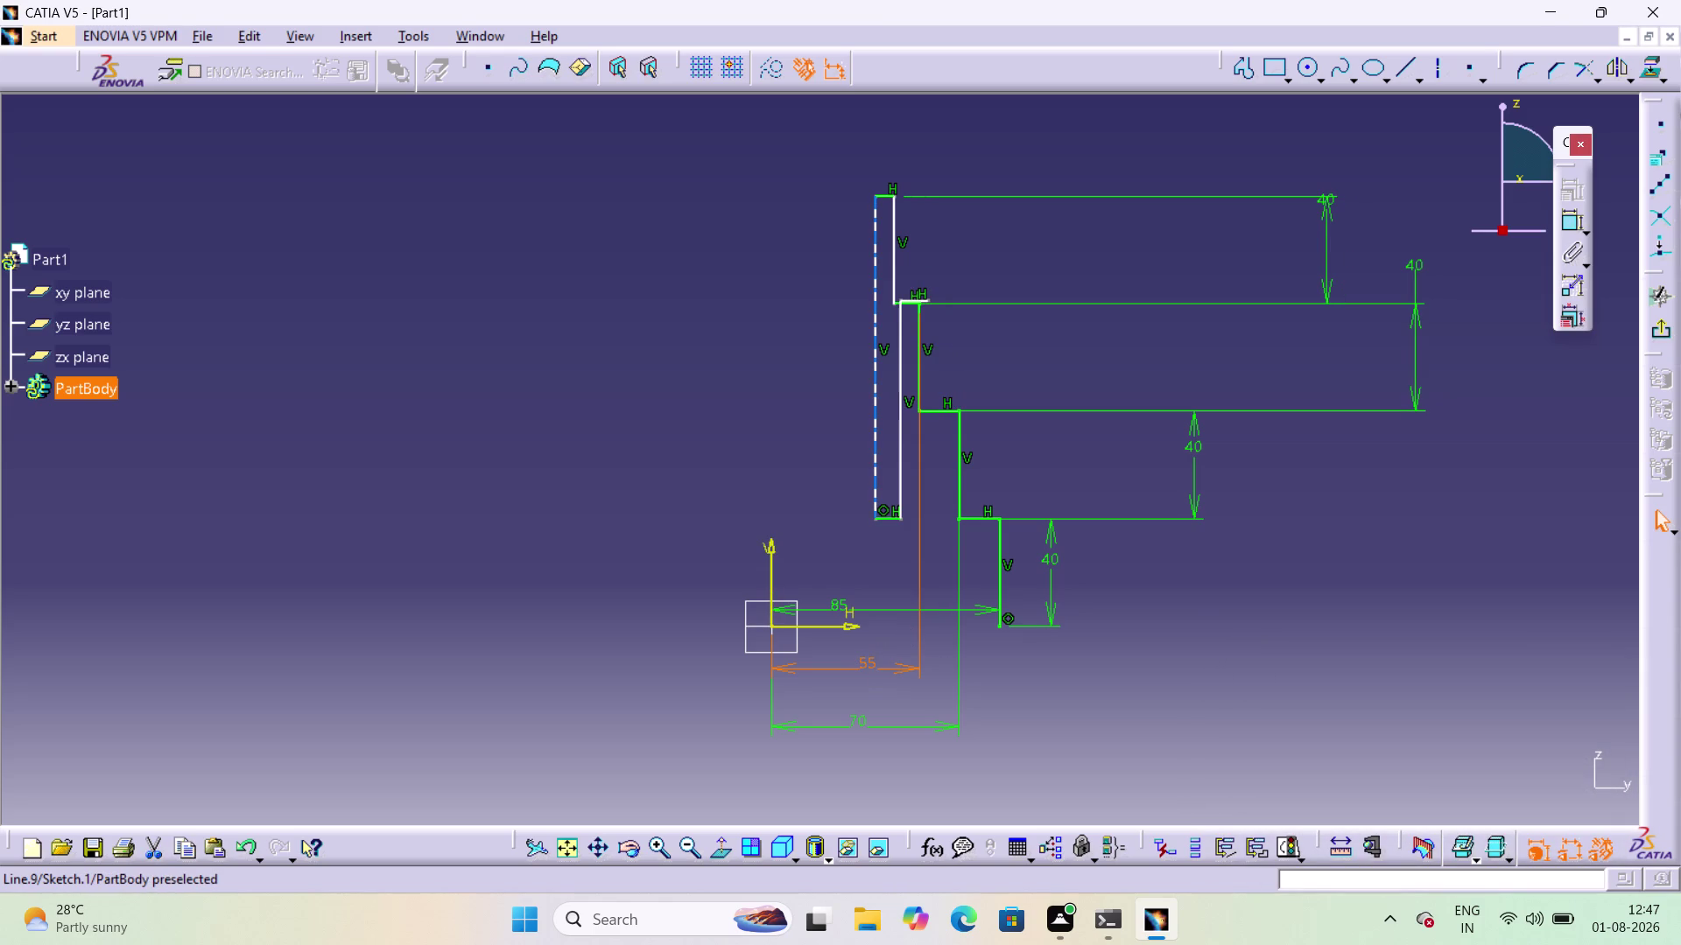
Dimension the top step's left edge 15 mm from the vertical axis.
click(769, 556)
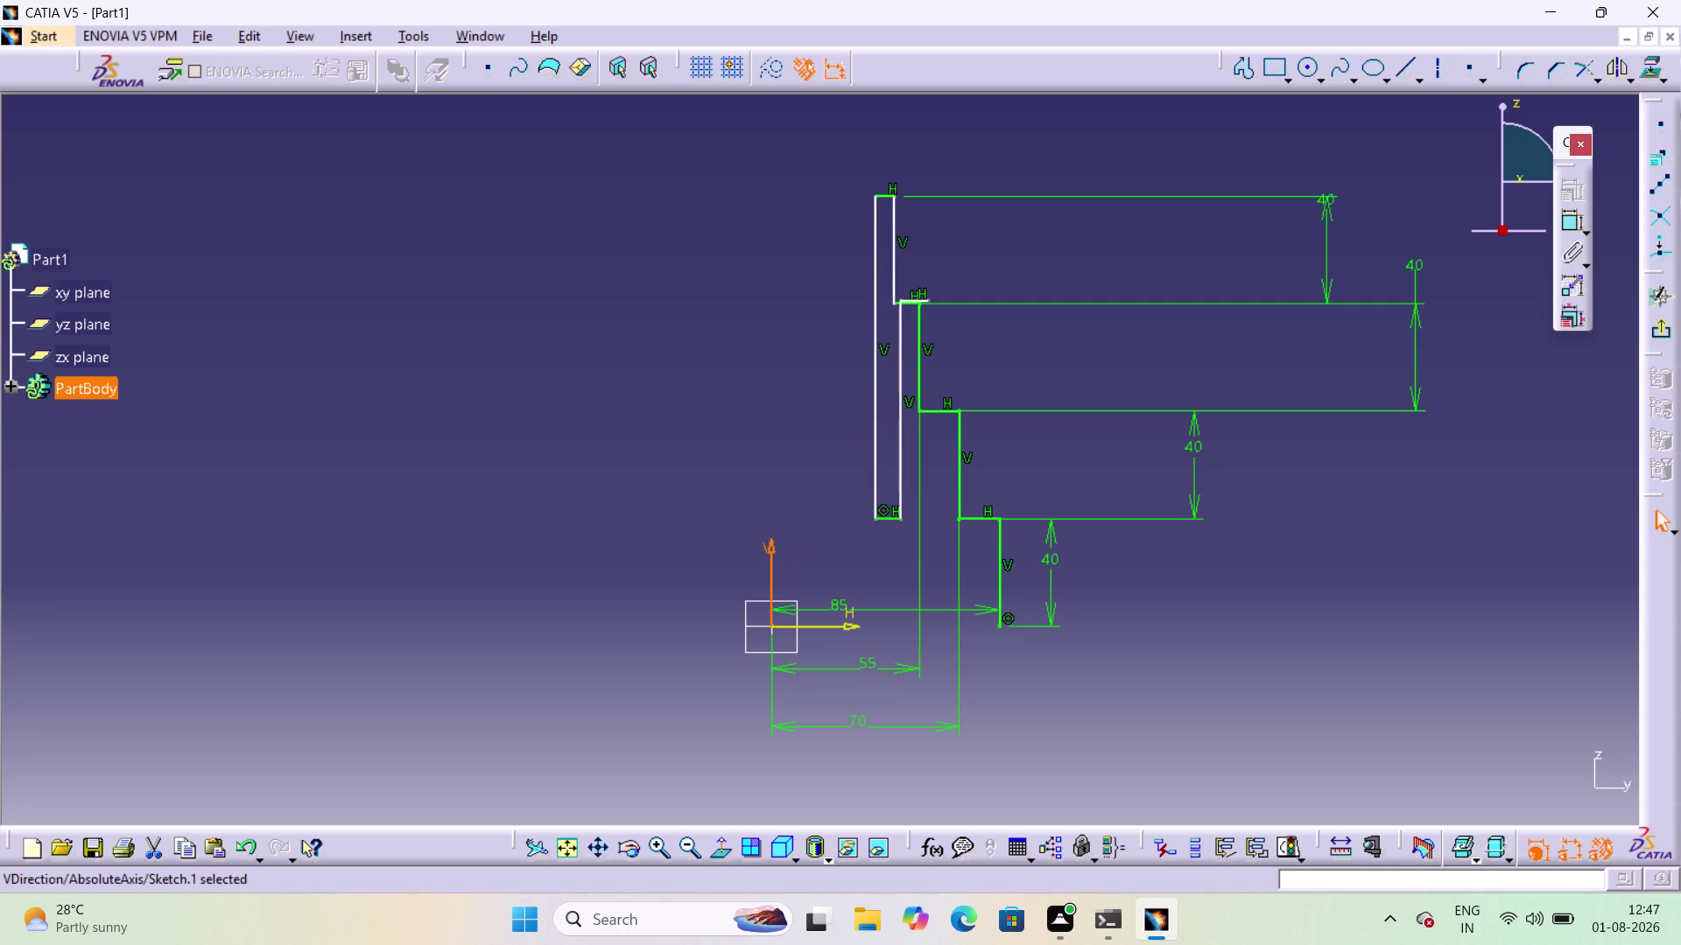
click(878, 416)
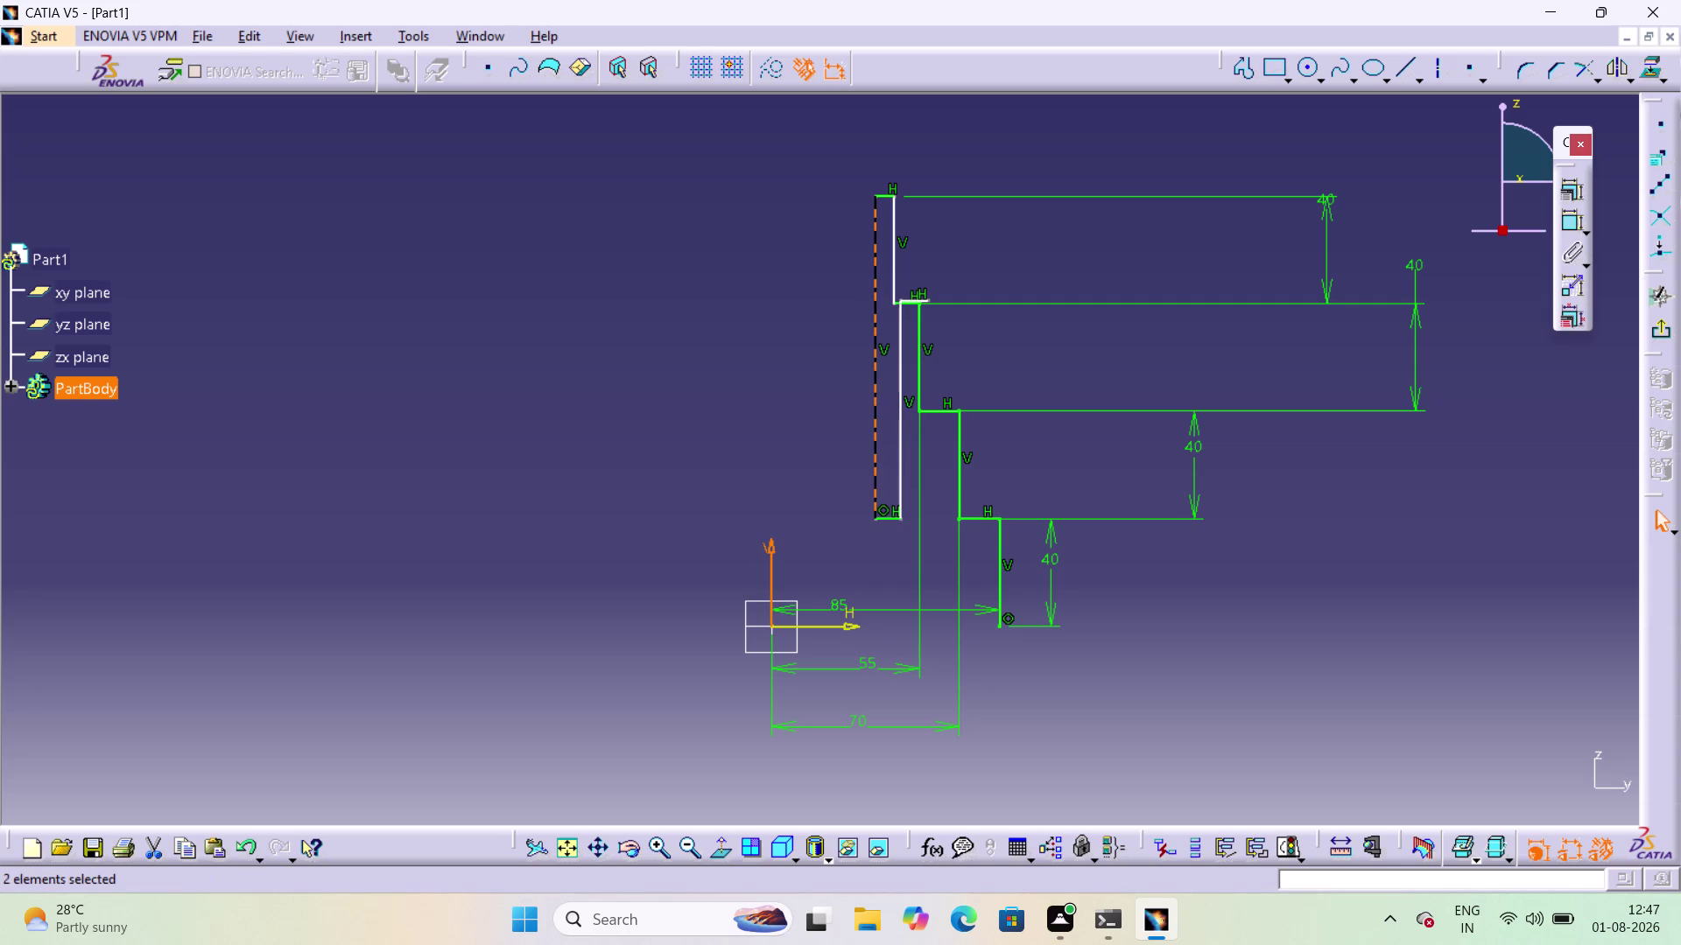
click(1571, 221)
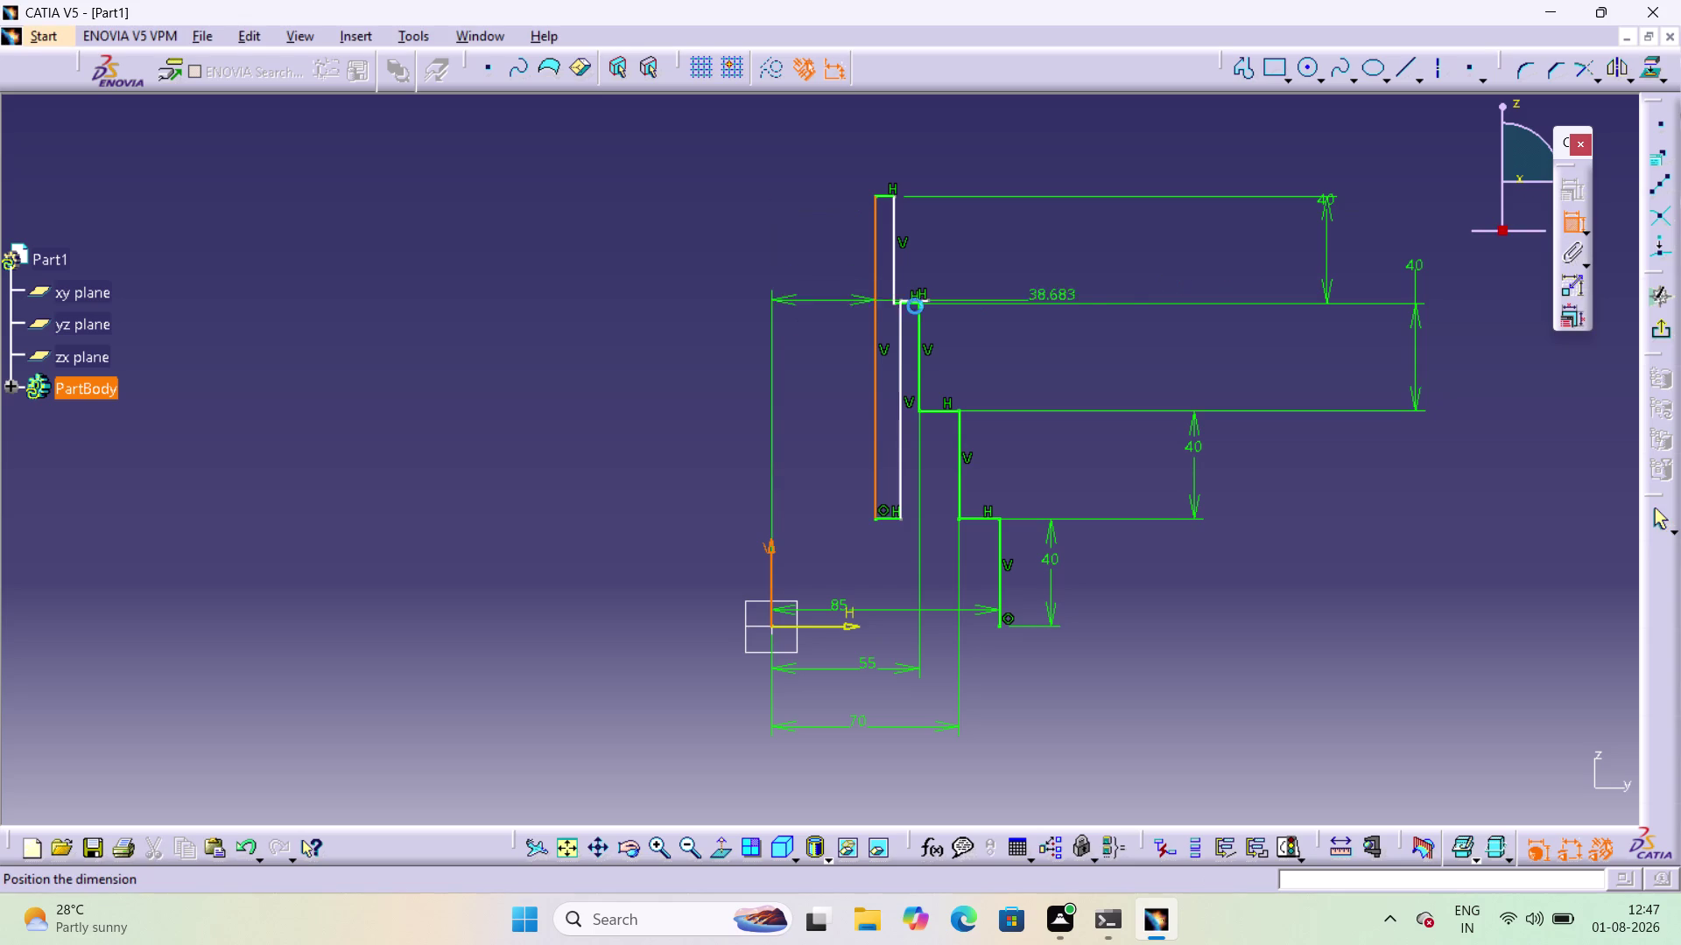
click(625, 259)
double_click(630, 253)
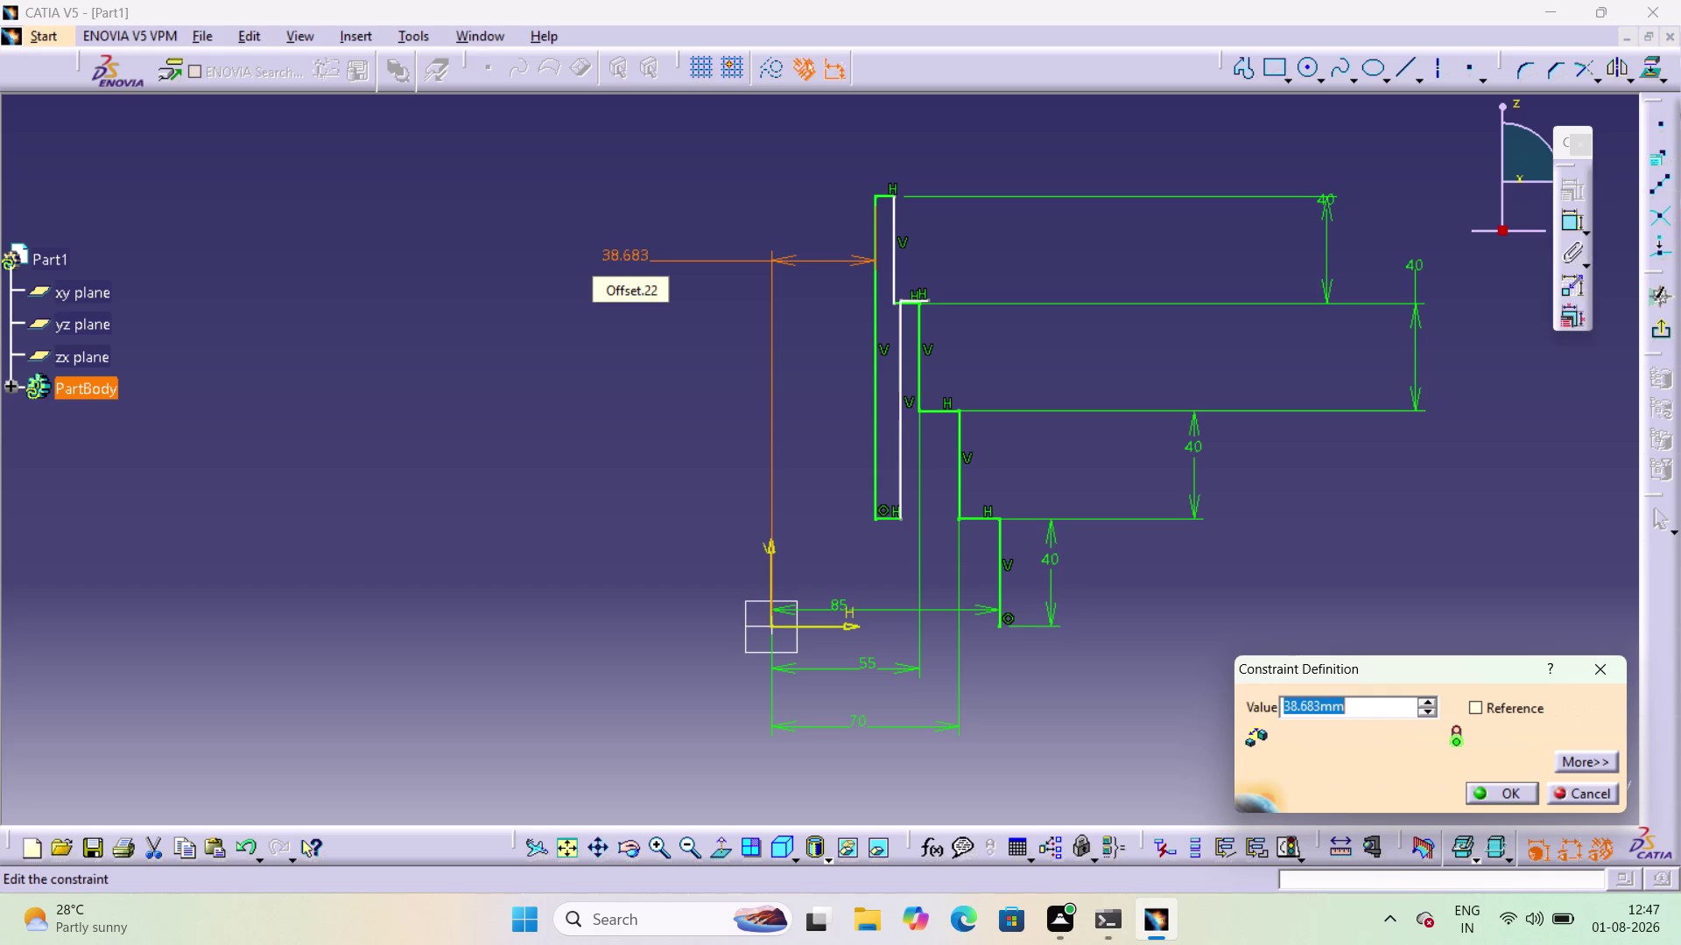
text(15)
key(Return)
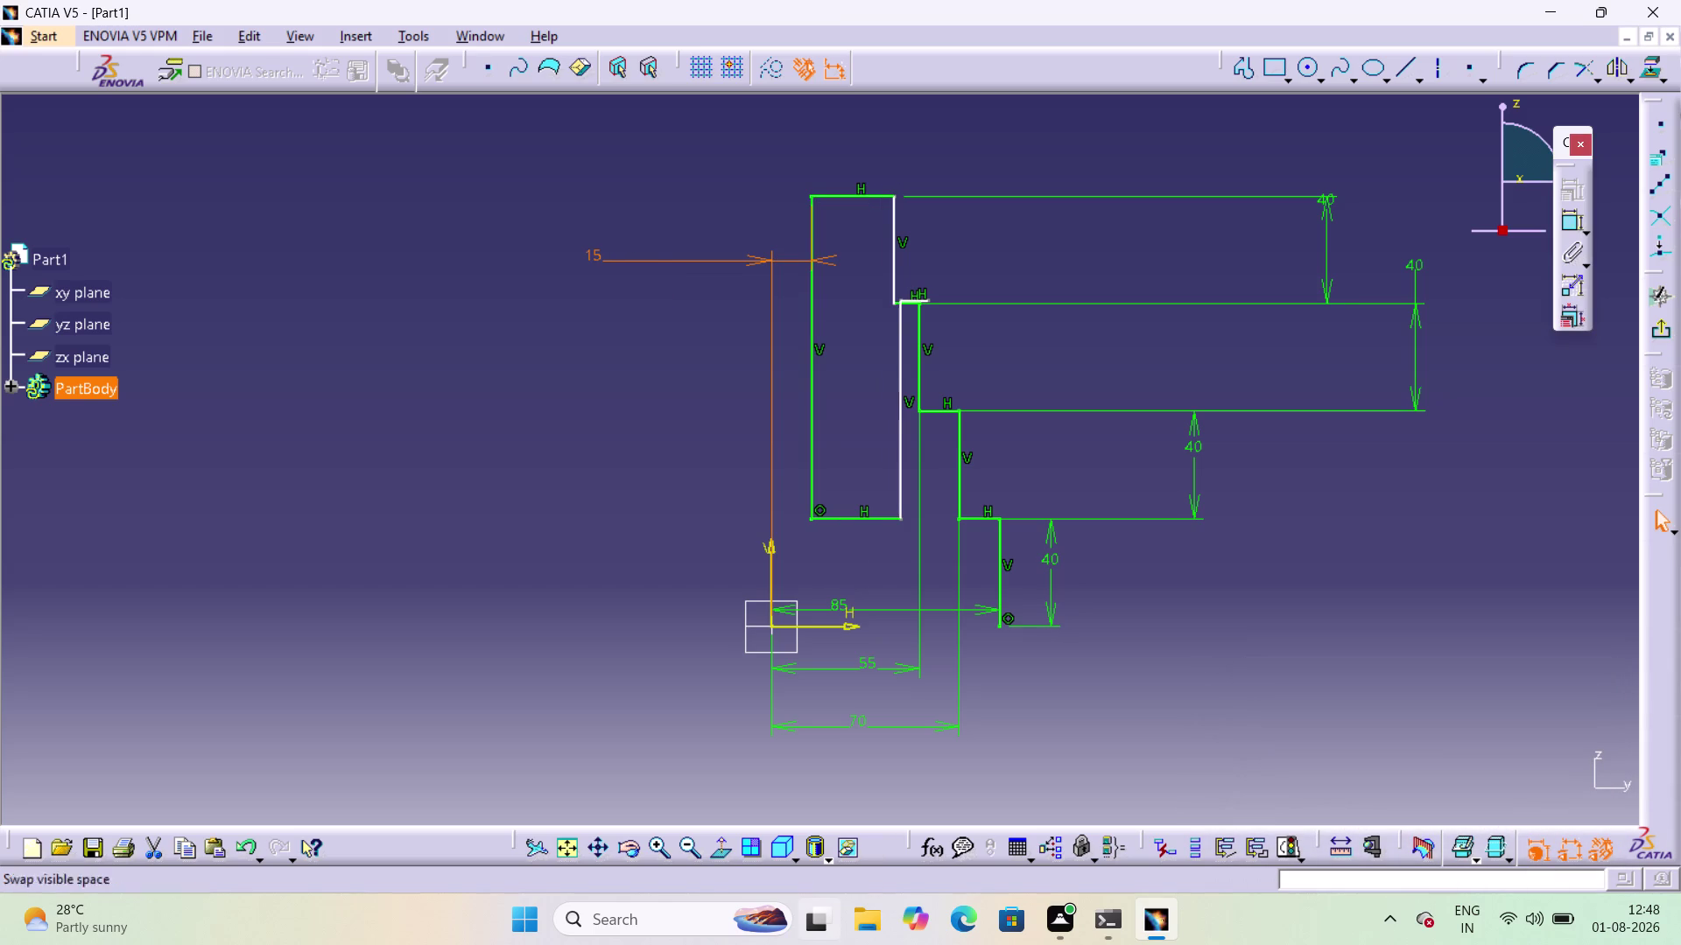
drag(470, 431, 485, 432)
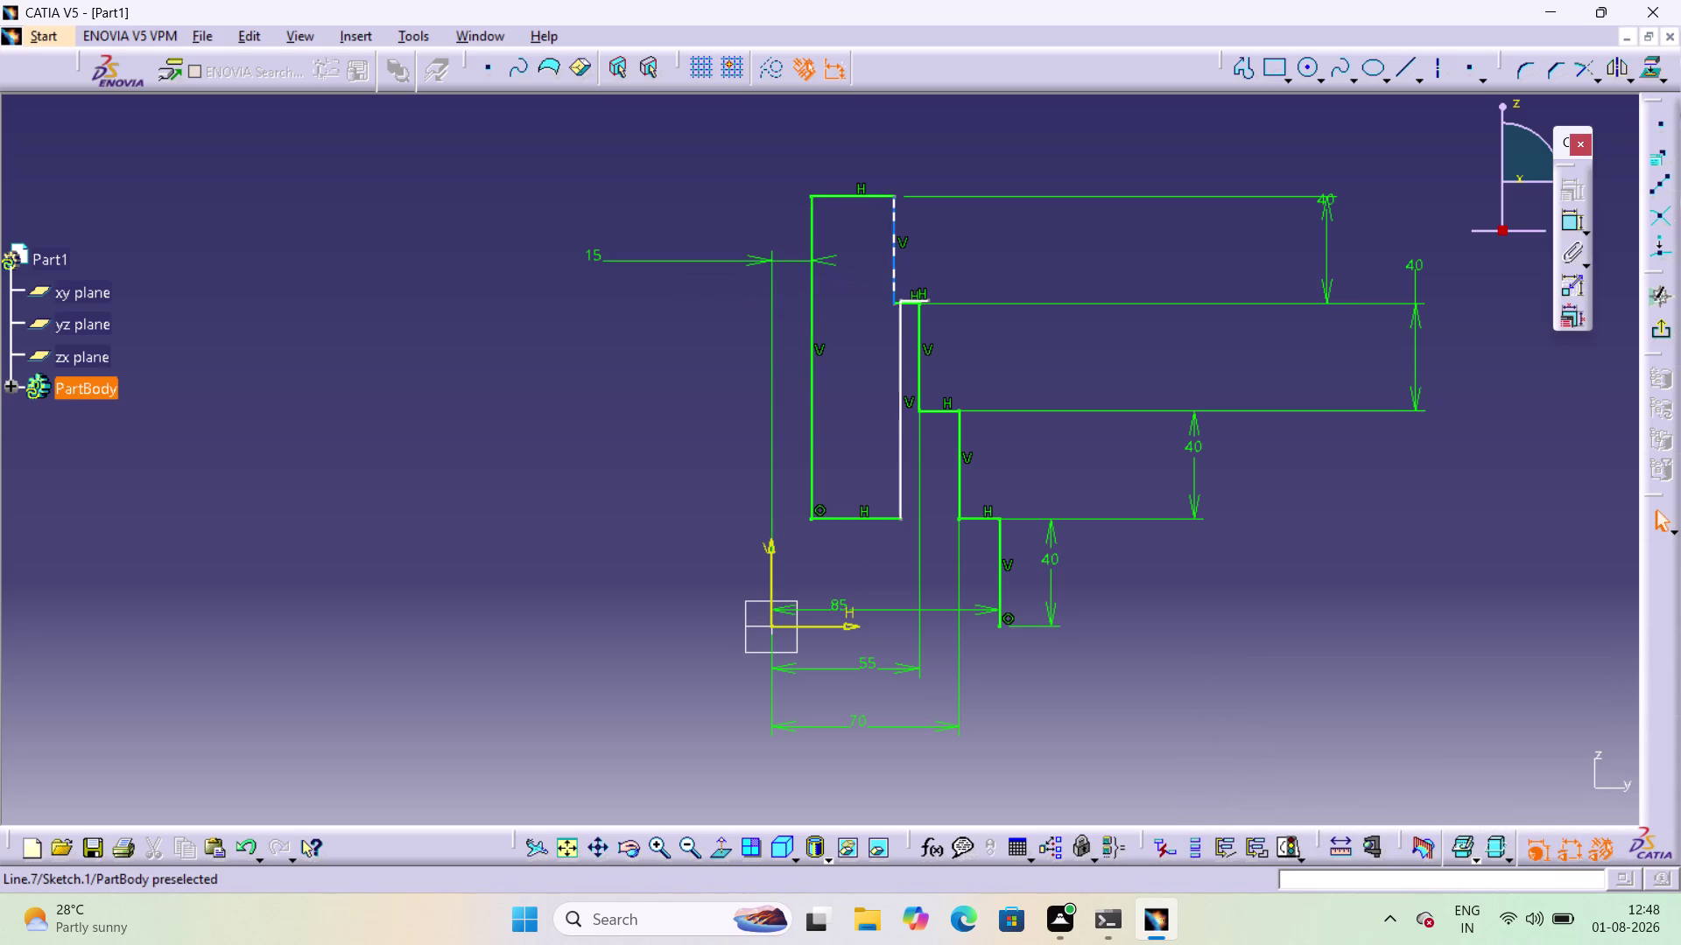
Dimension the top step's right edge 40 mm from the vertical axis.
click(896, 273)
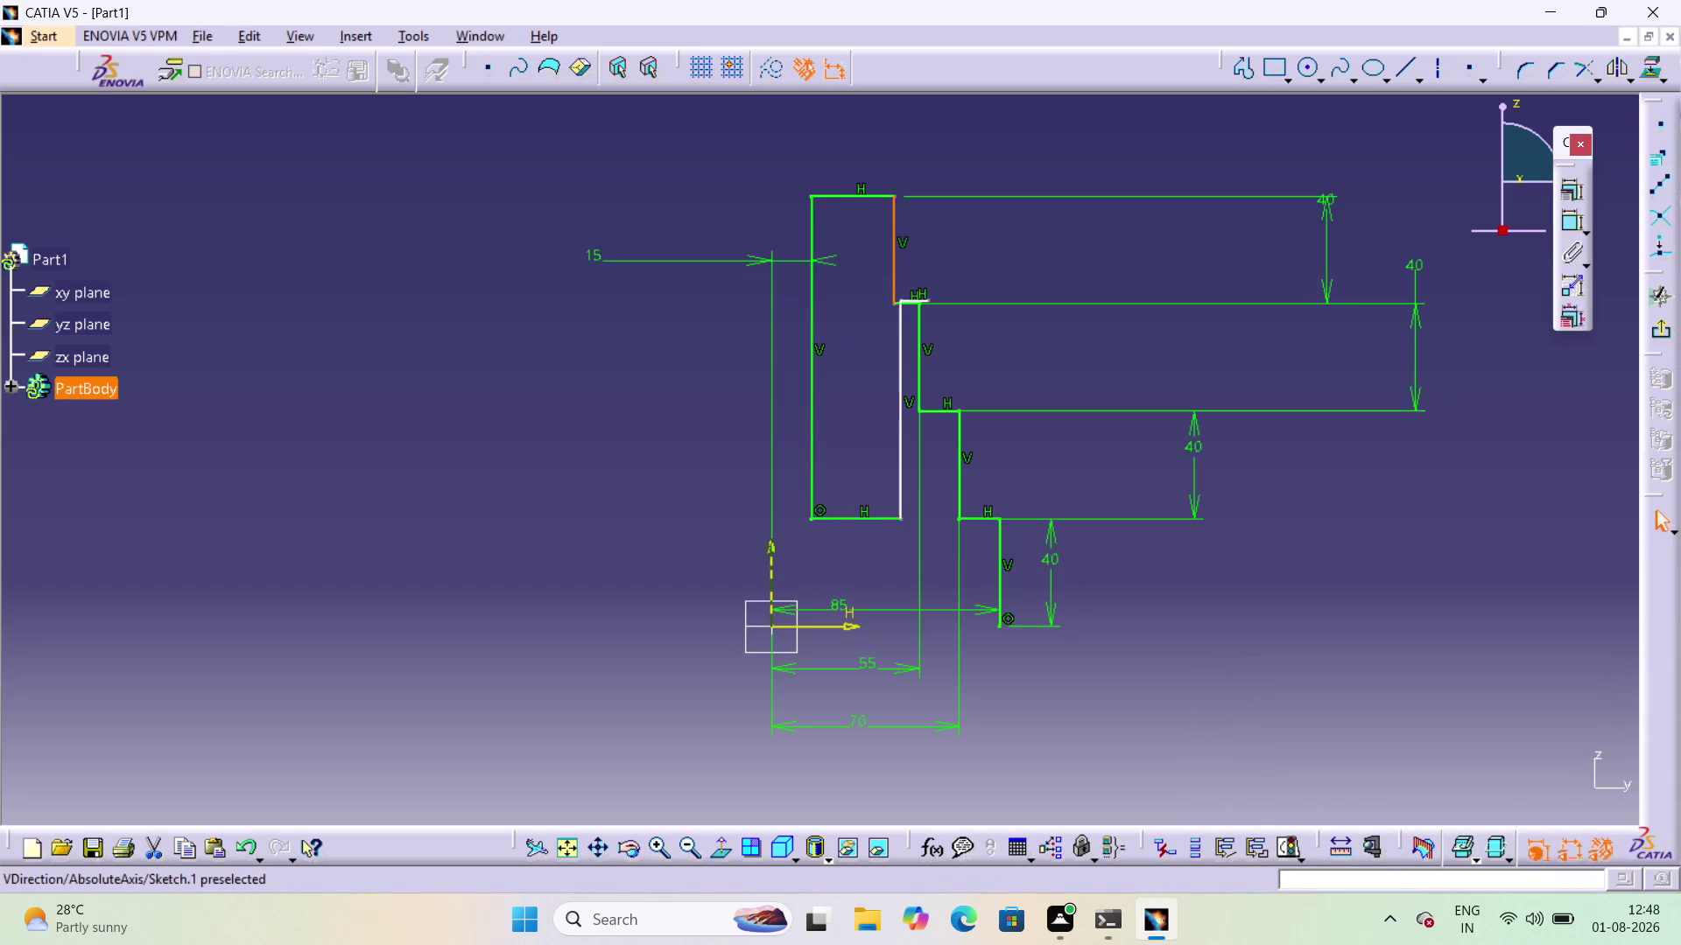
click(777, 562)
click(1569, 219)
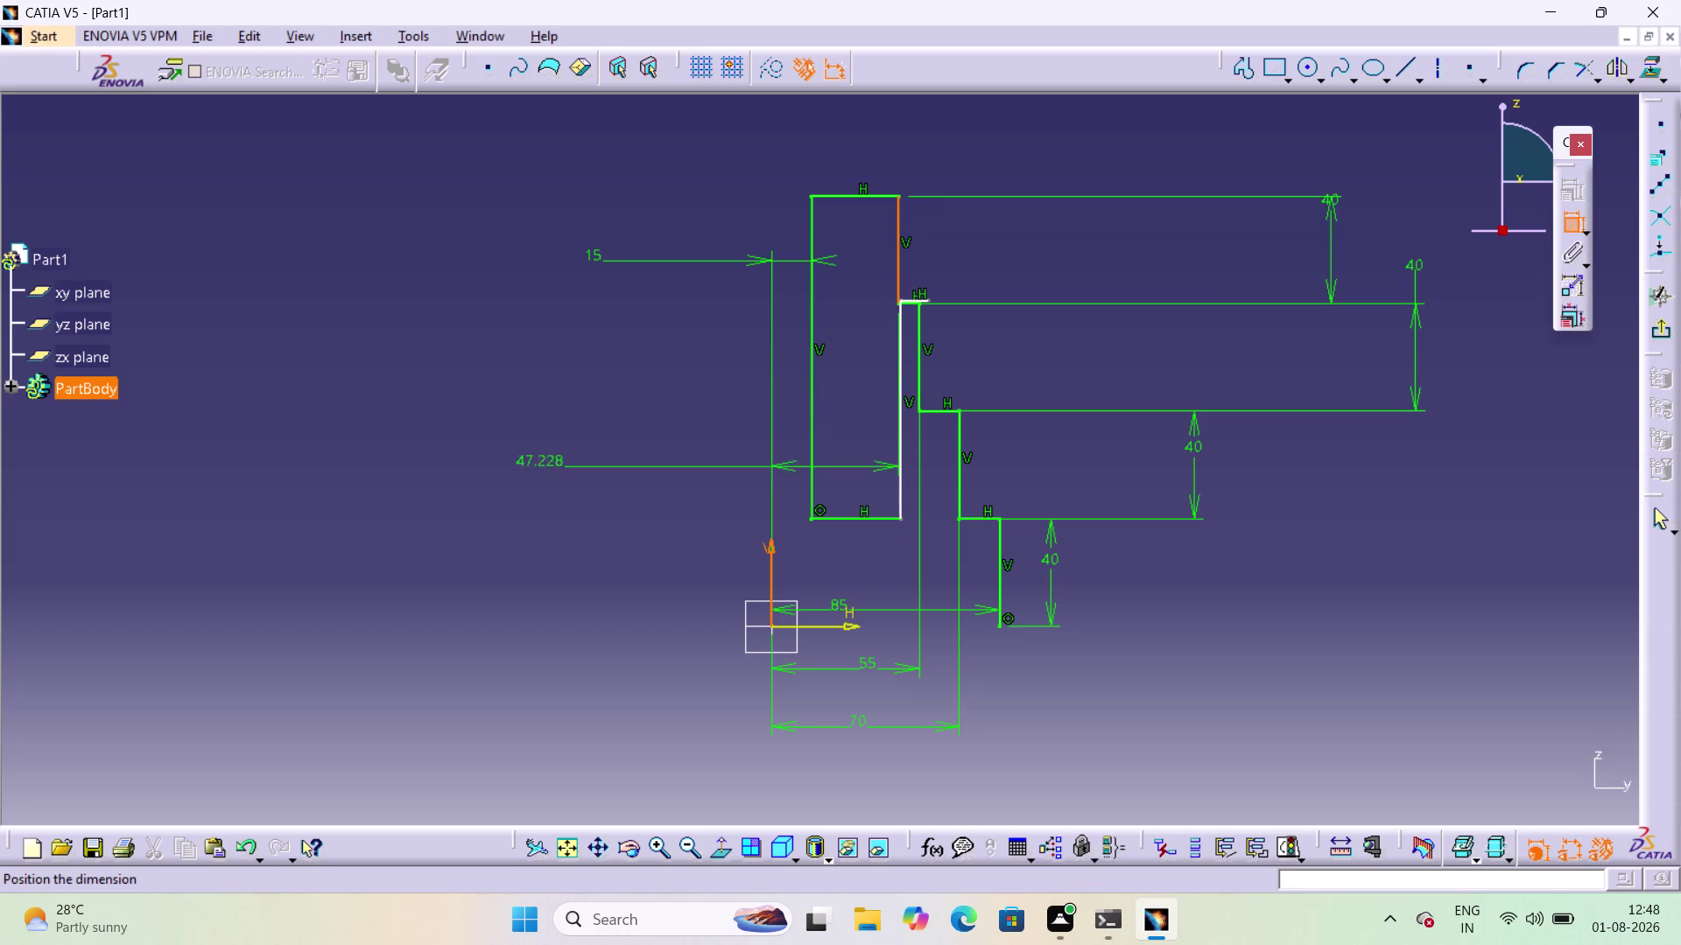
click(565, 401)
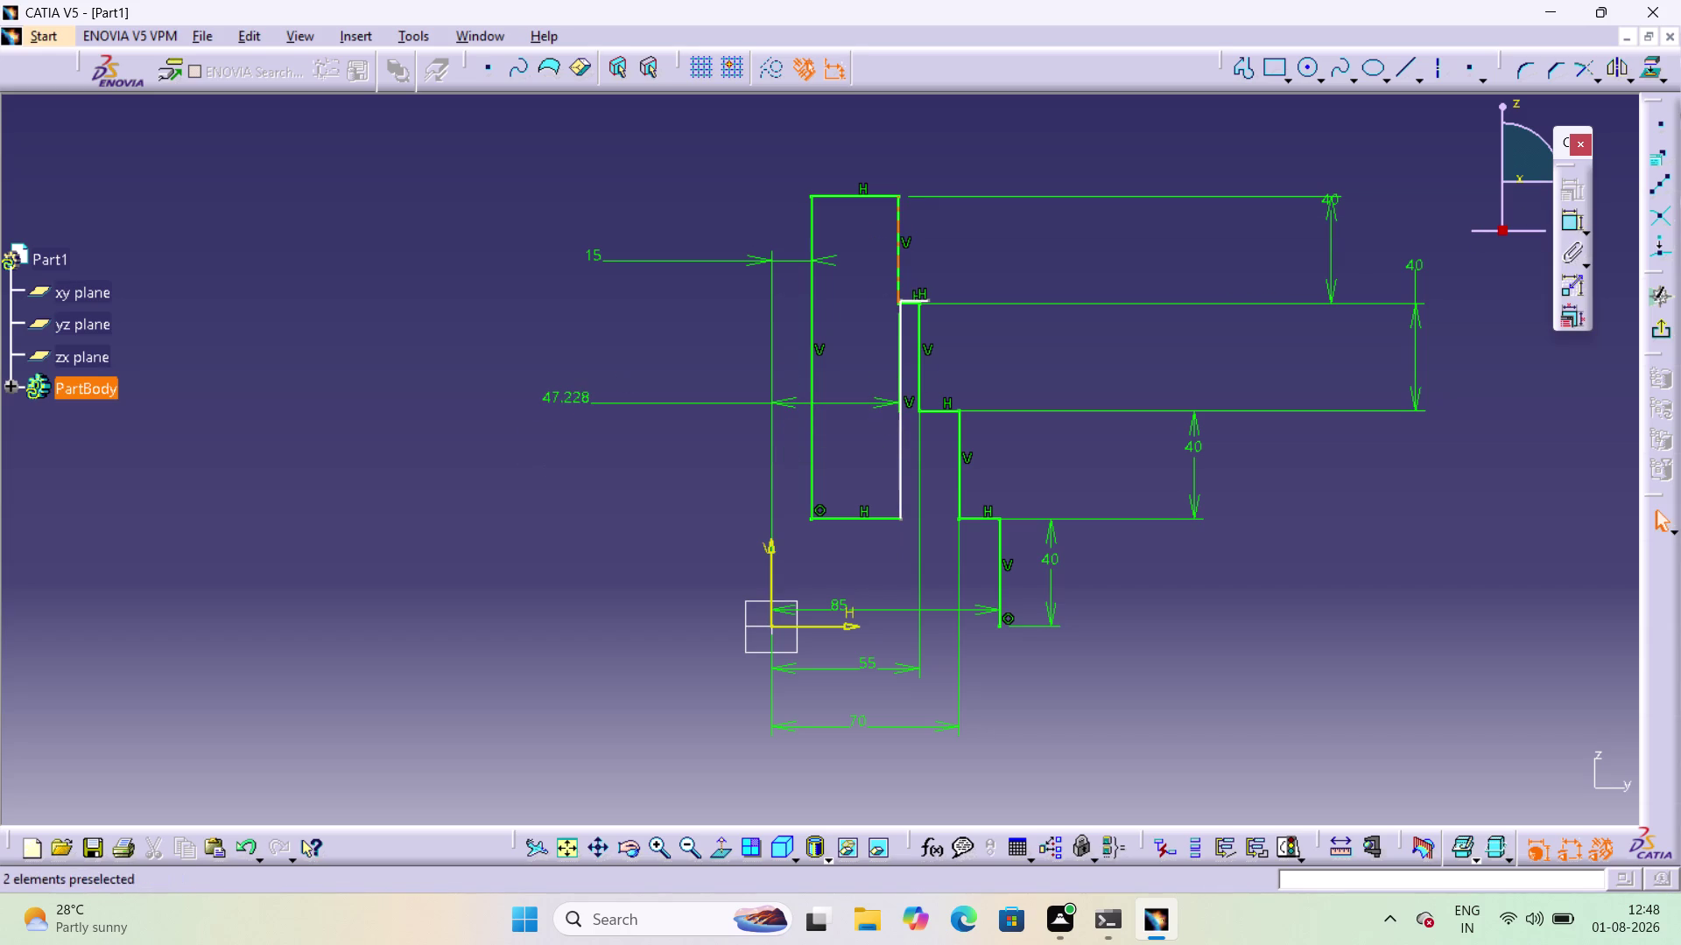
double_click(571, 394)
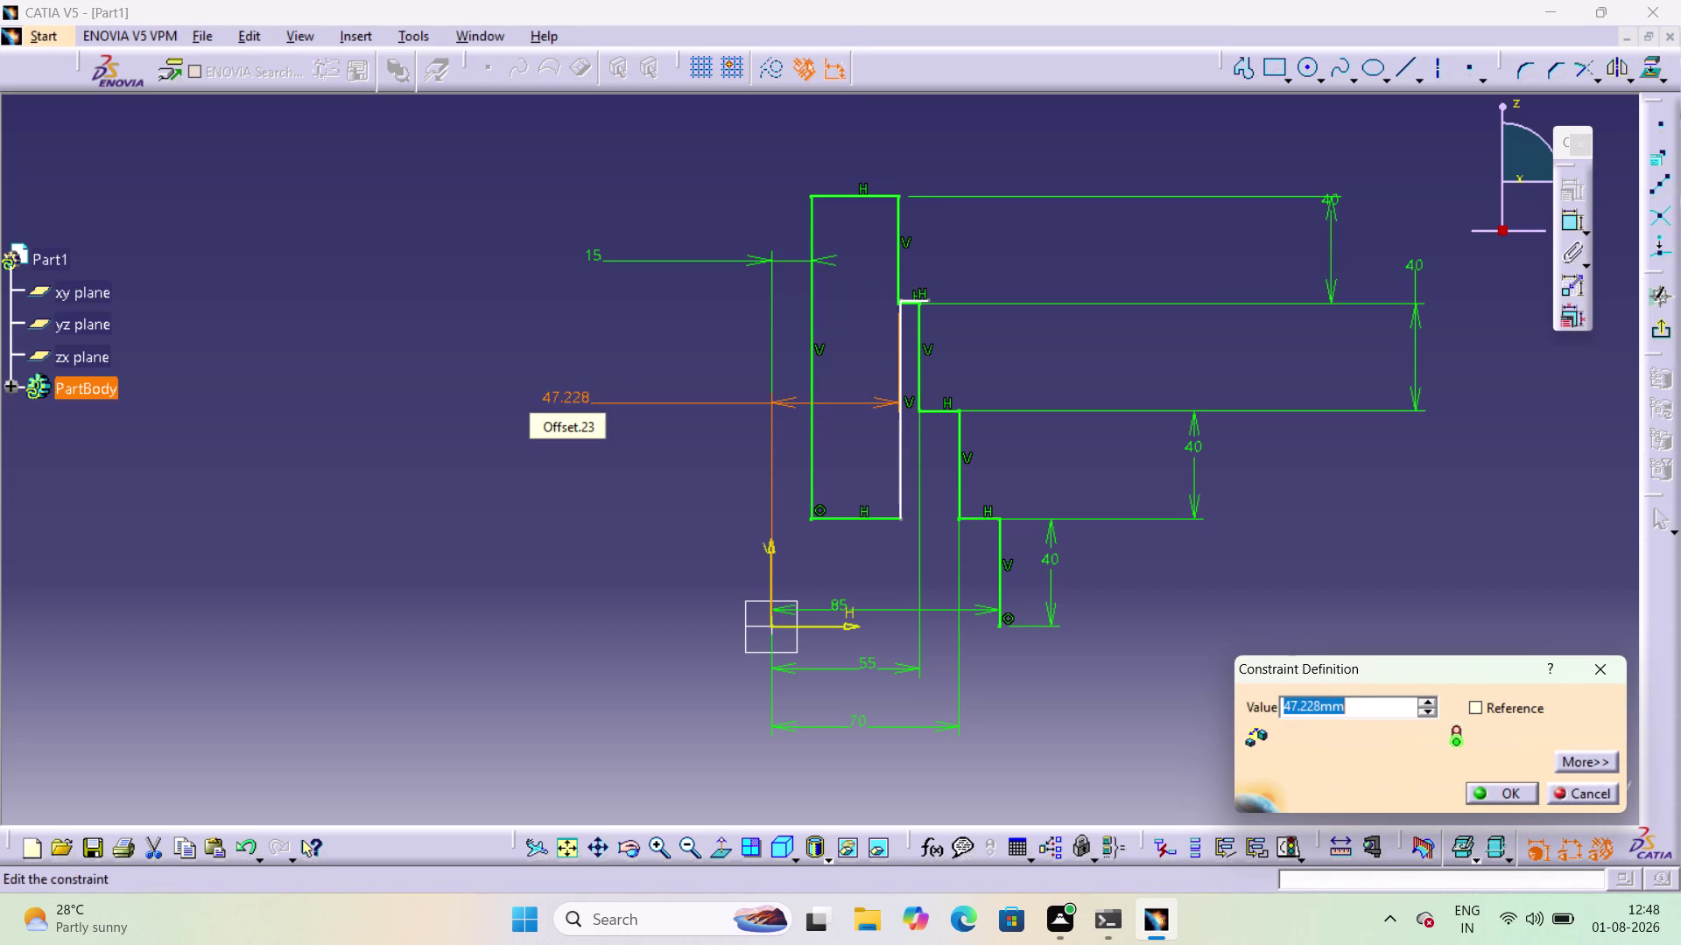
text(40)
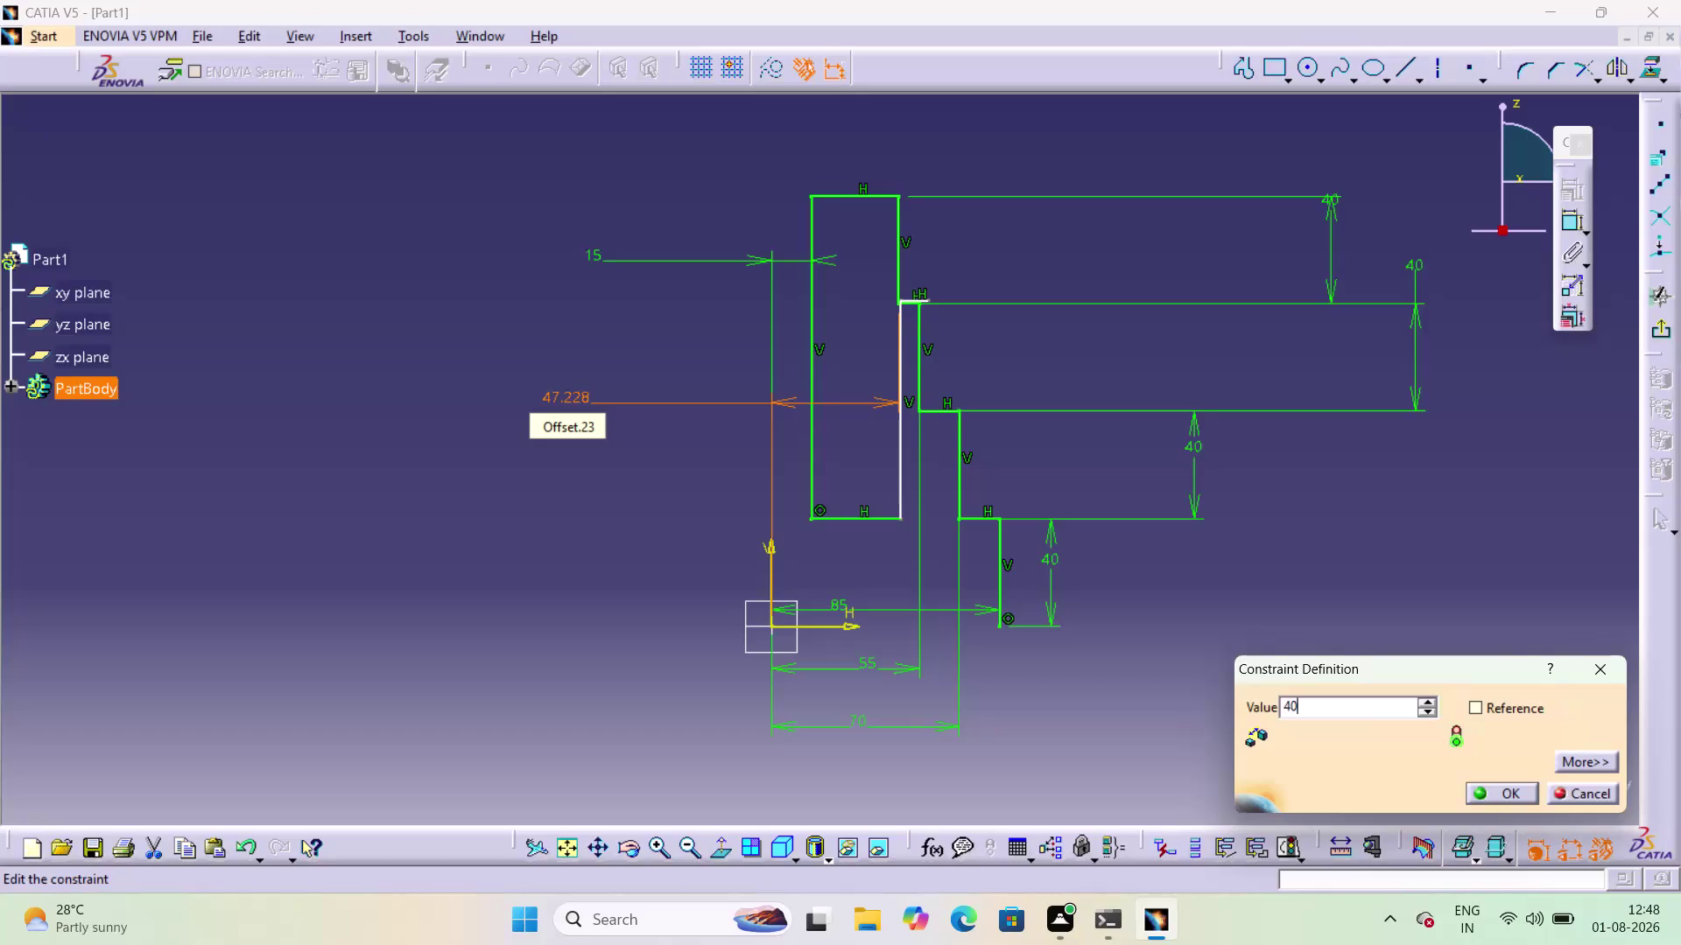
key(Return)
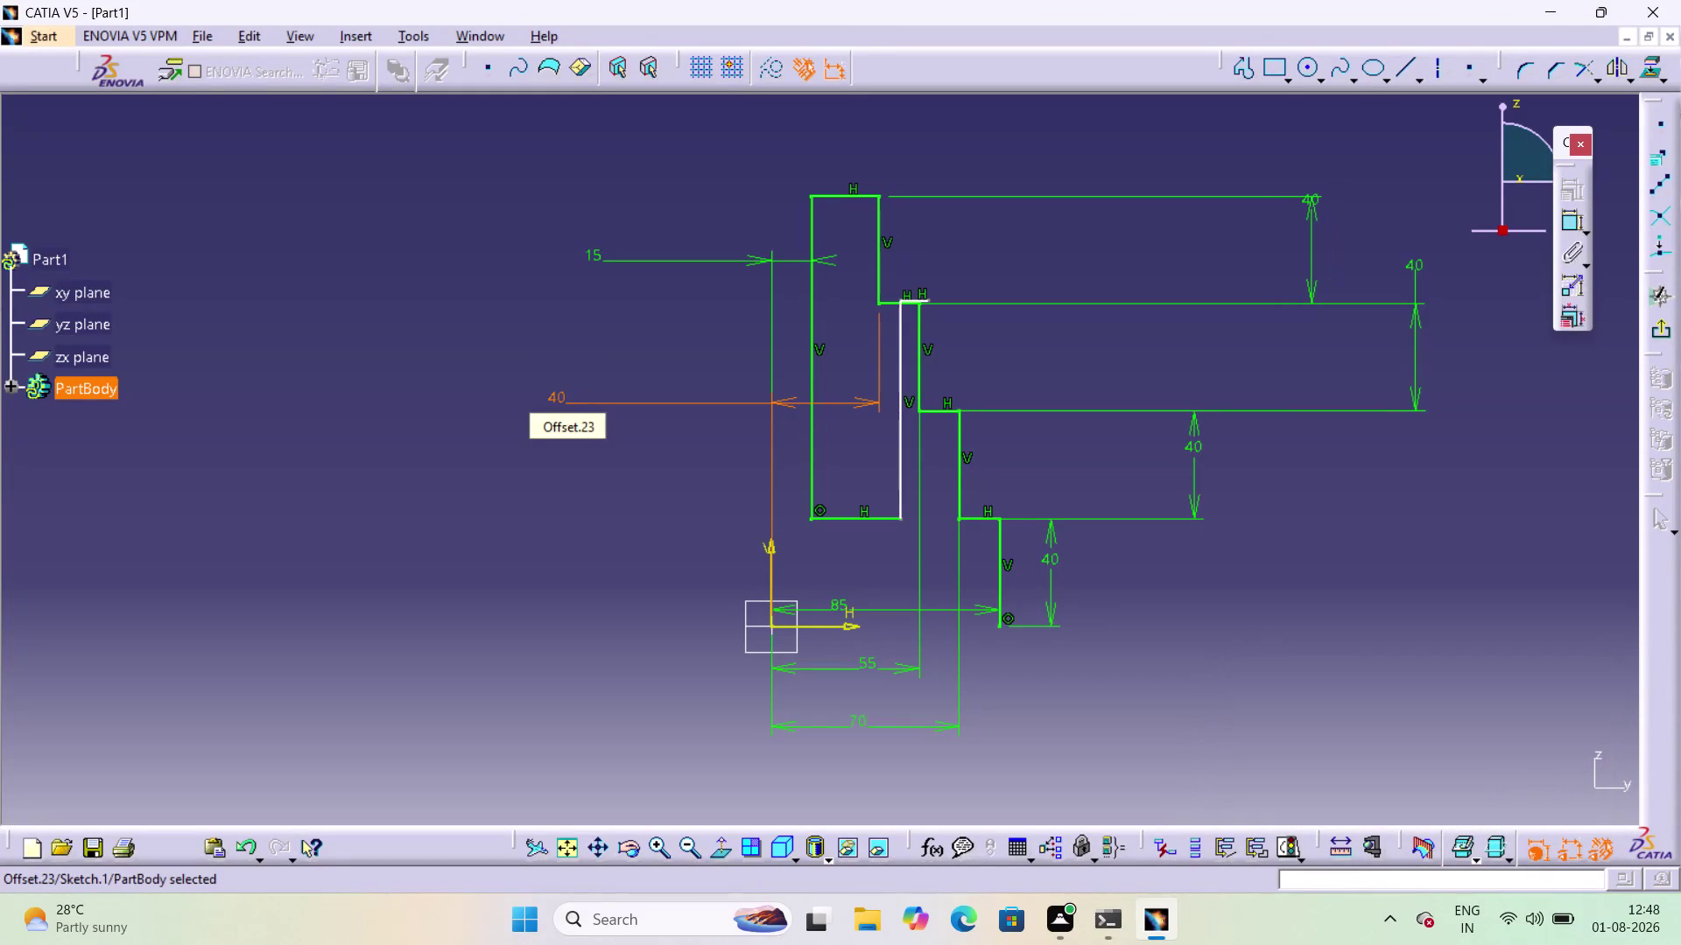
click(562, 526)
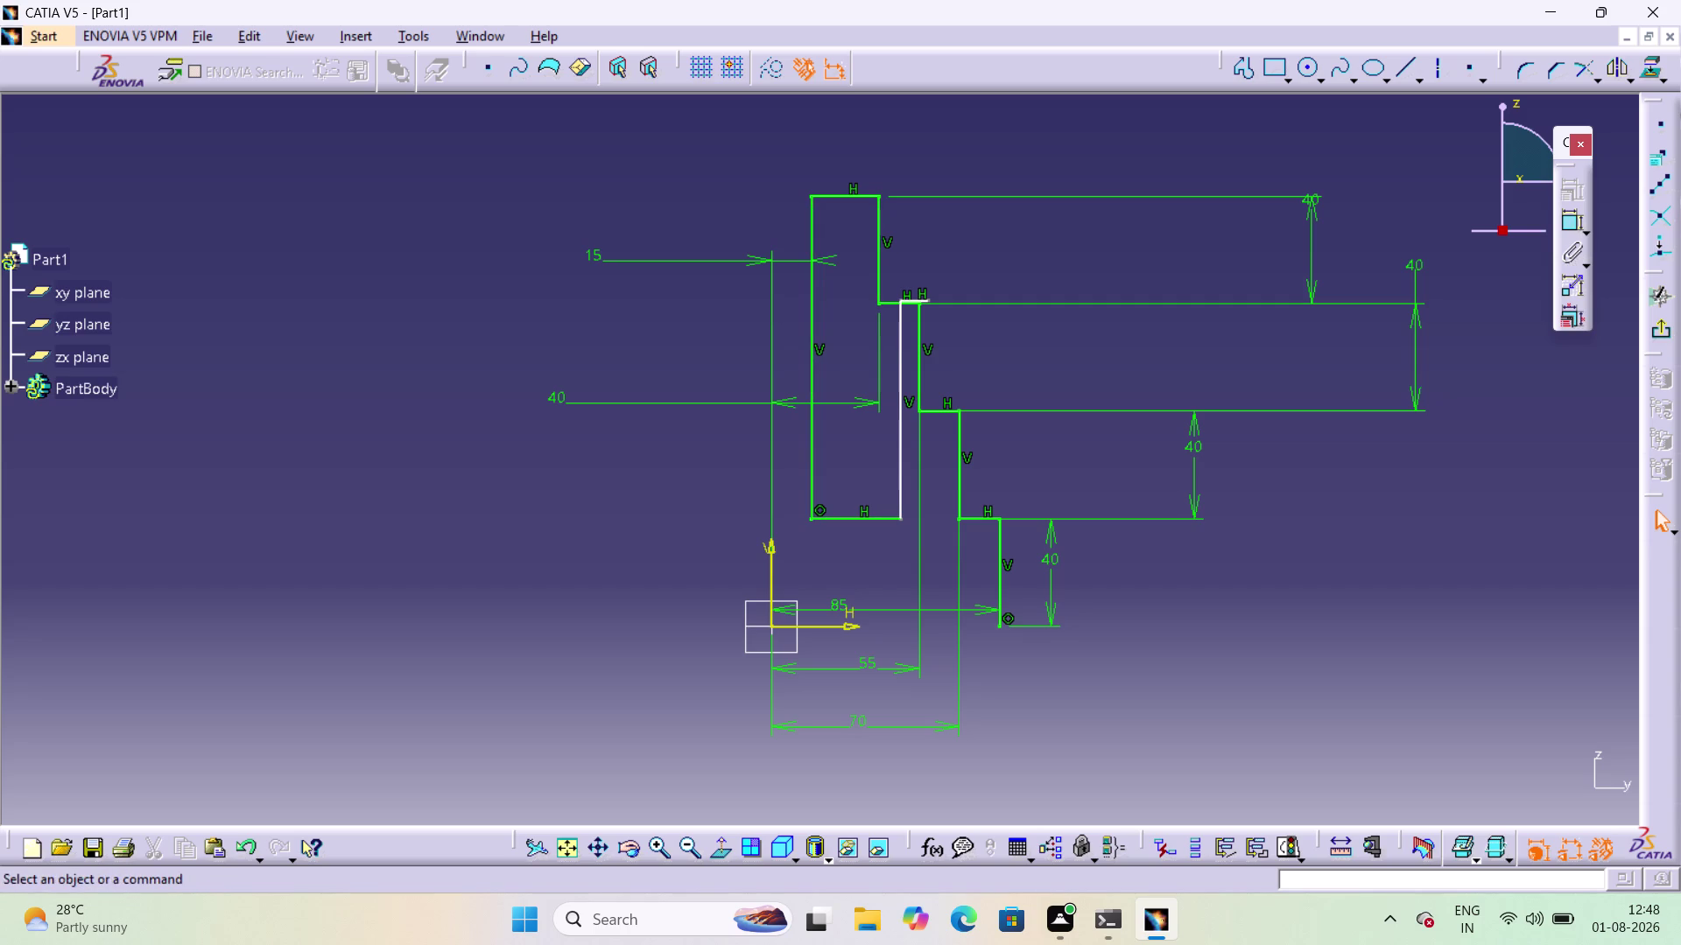
Add a 120 length constraint to the top step's left edge, then delete it.
click(815, 315)
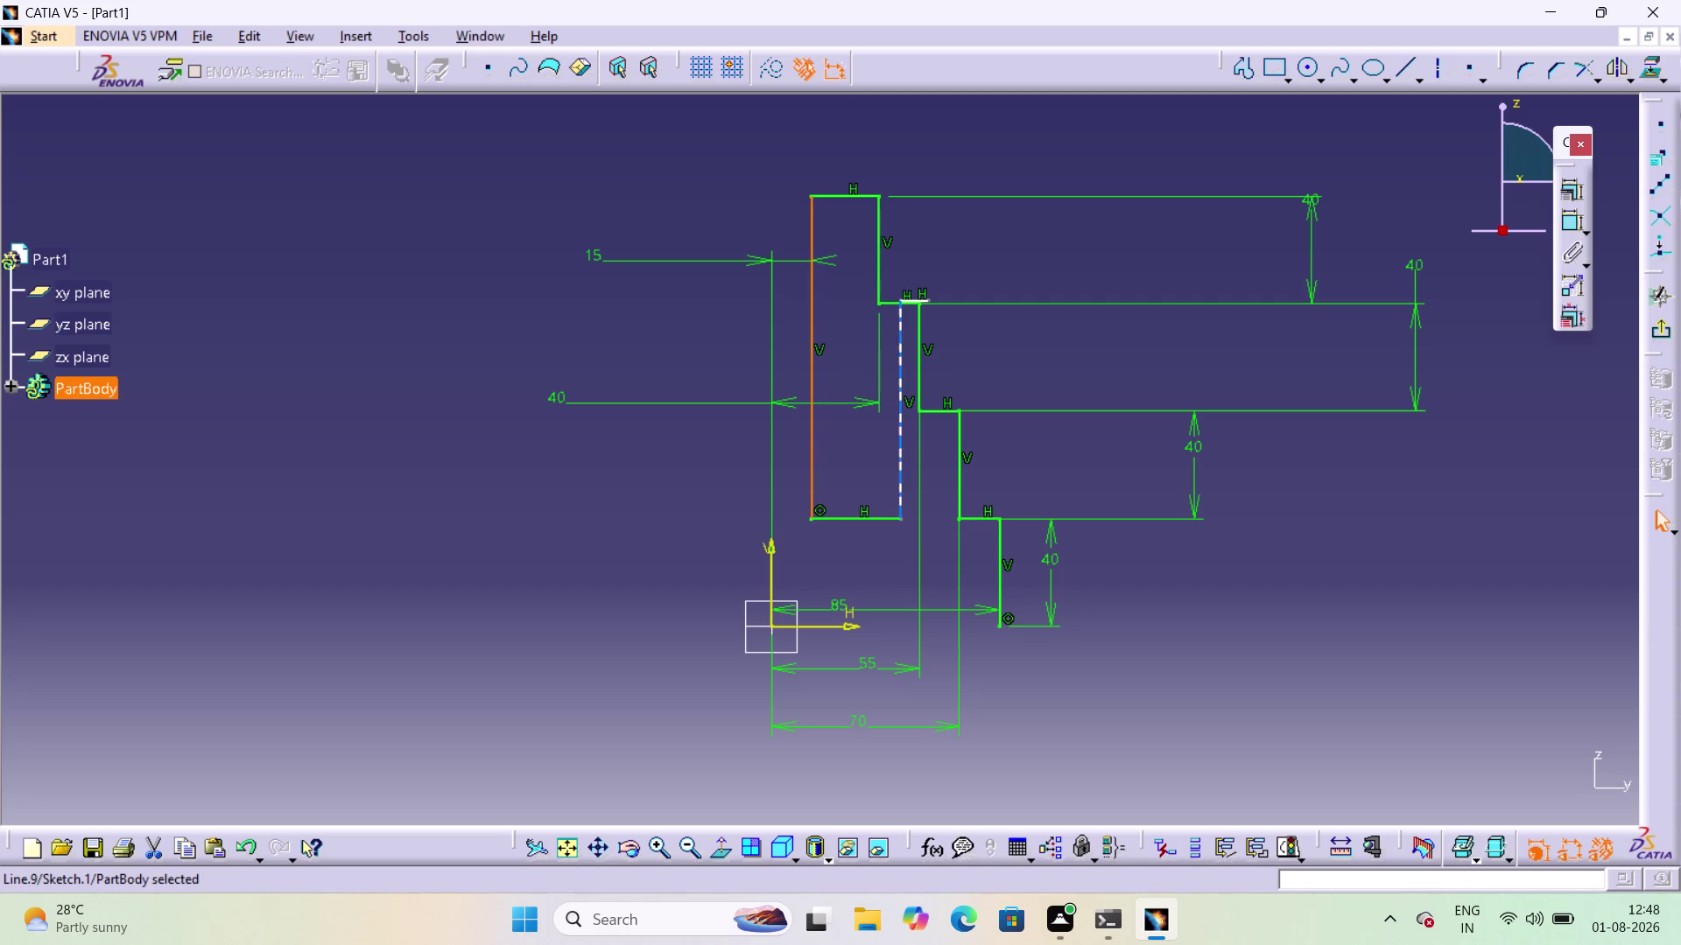
click(1572, 222)
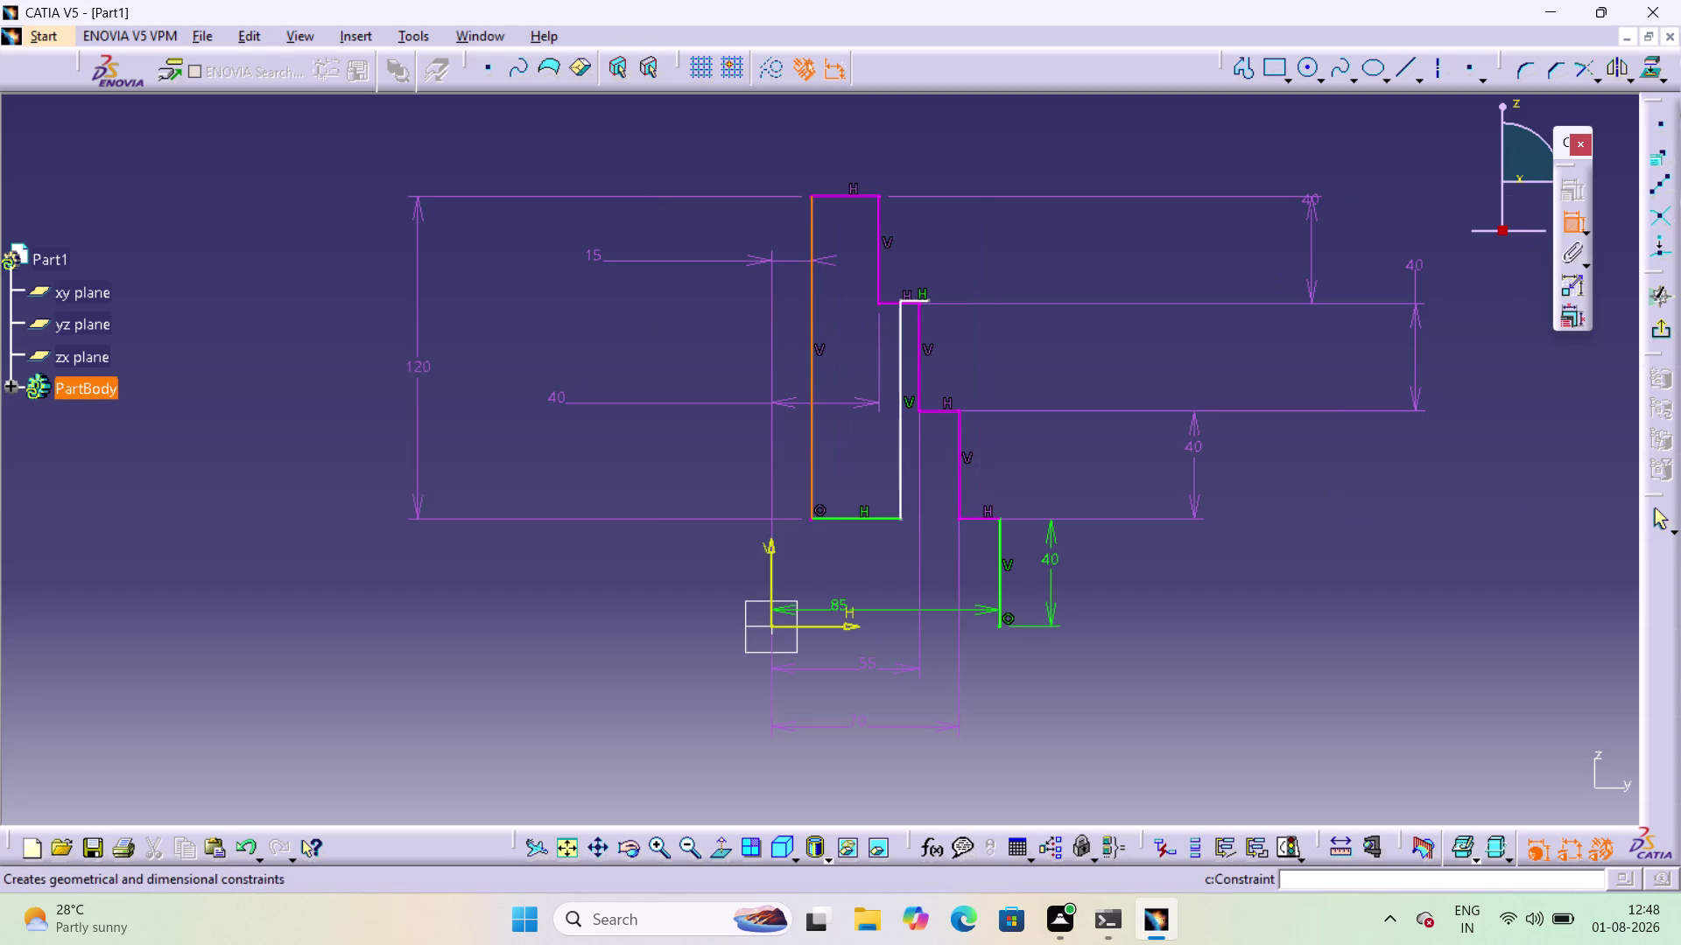
click(445, 367)
double_click(446, 365)
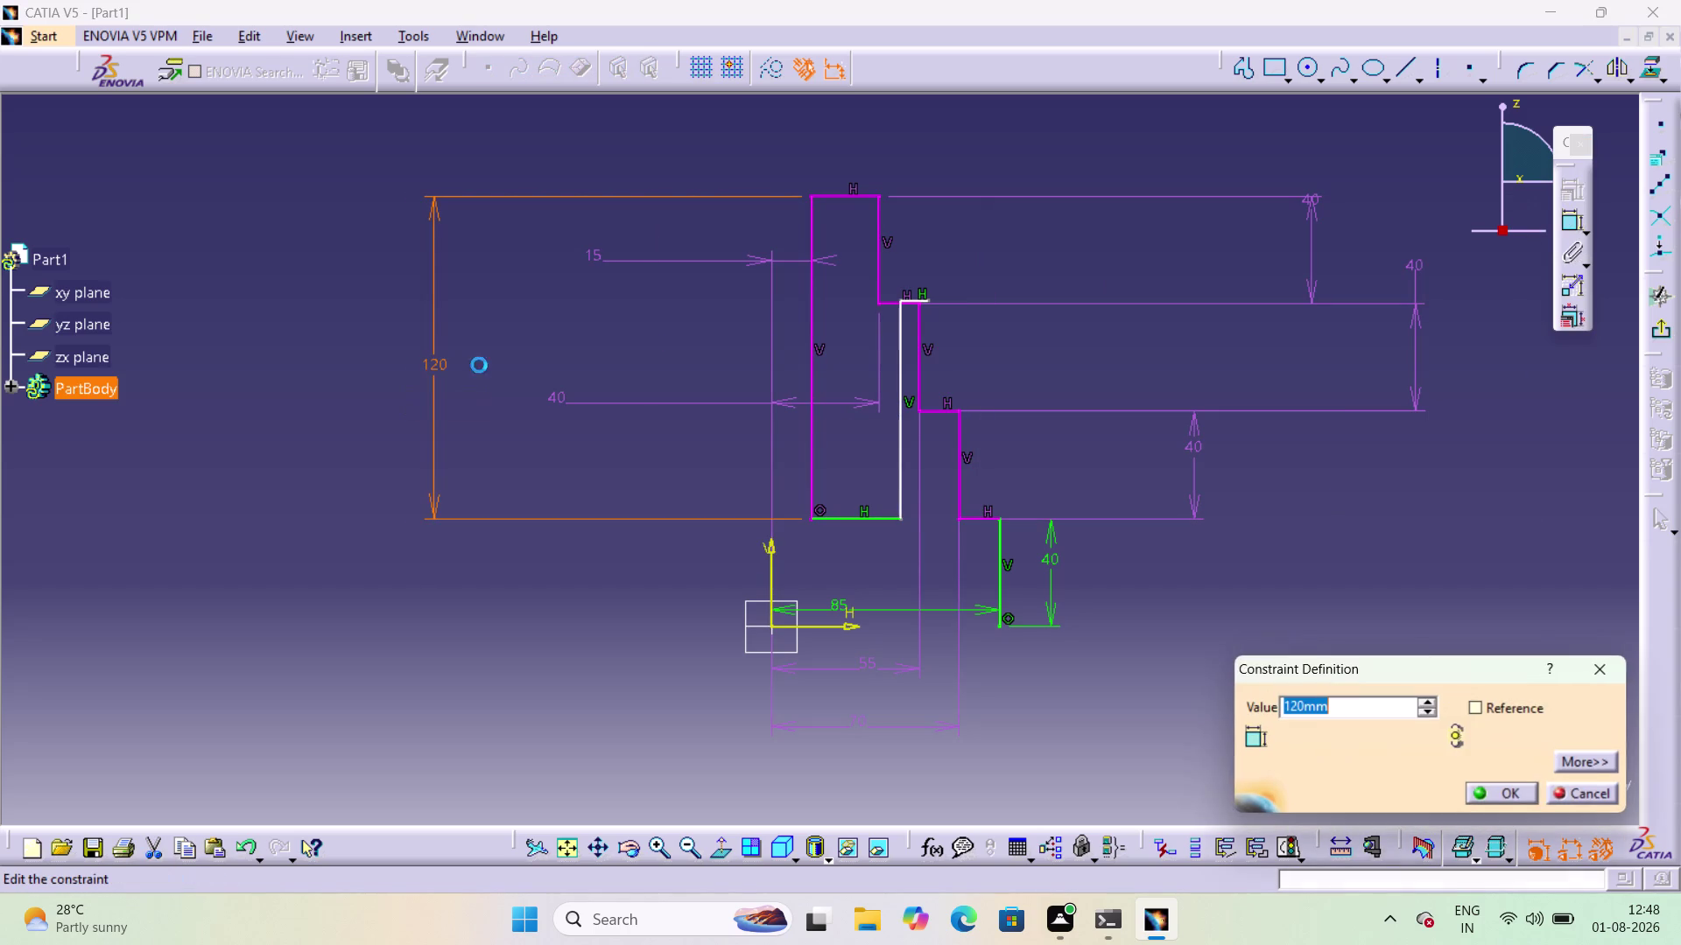
click(1588, 663)
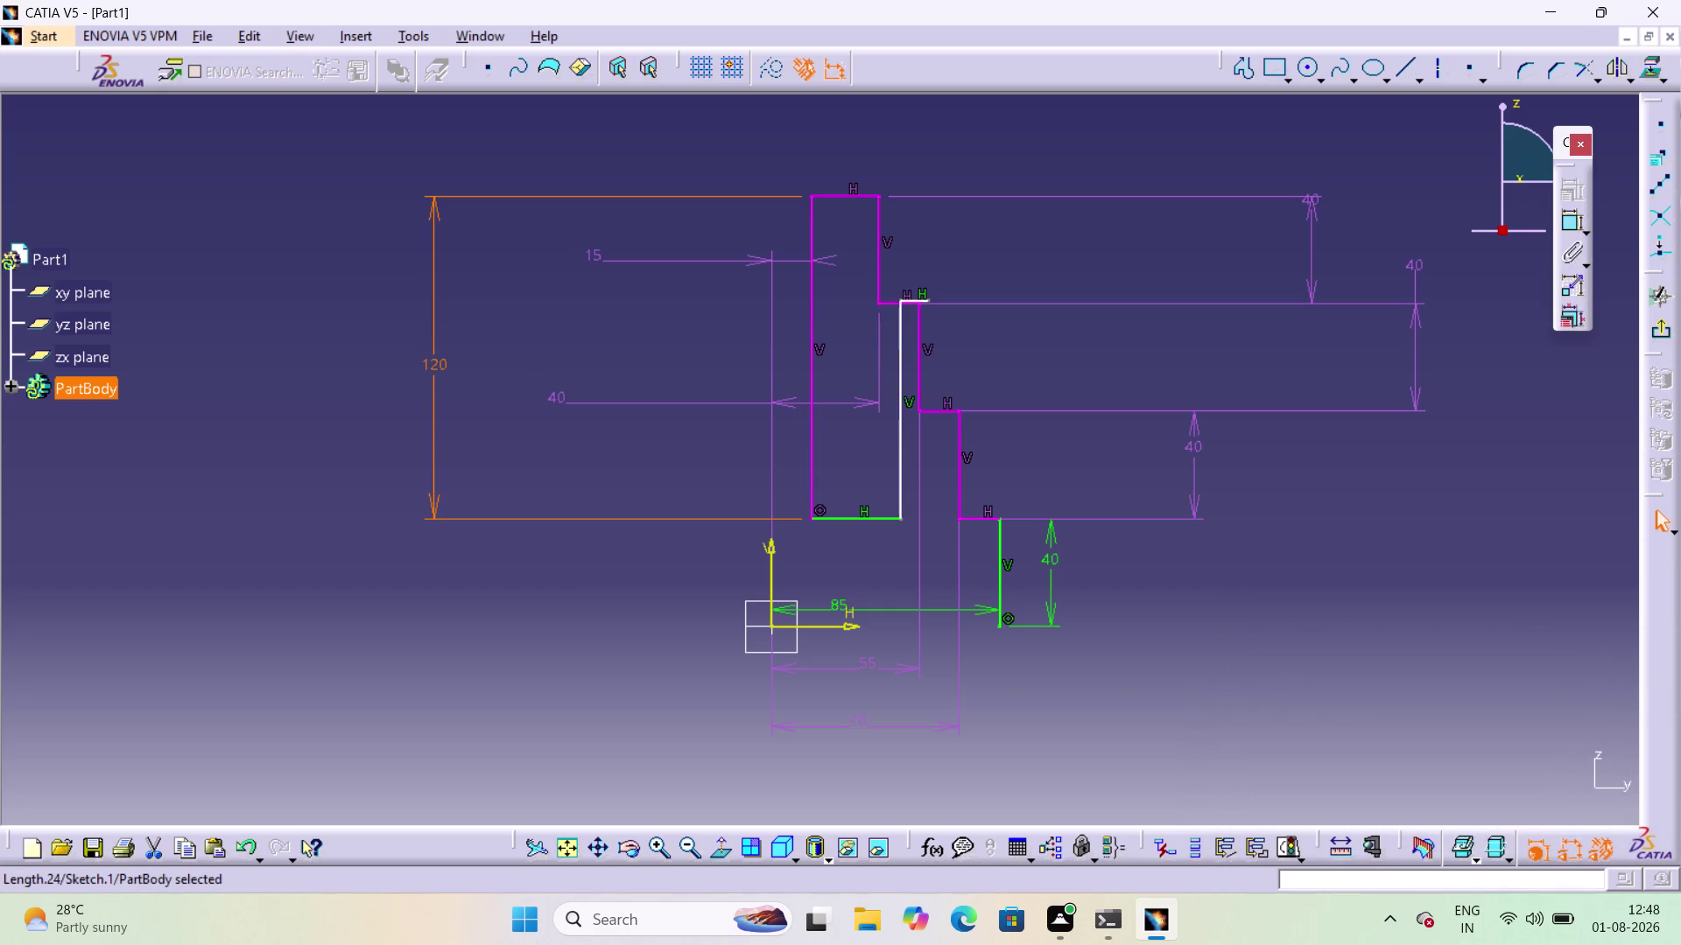
key(Delete)
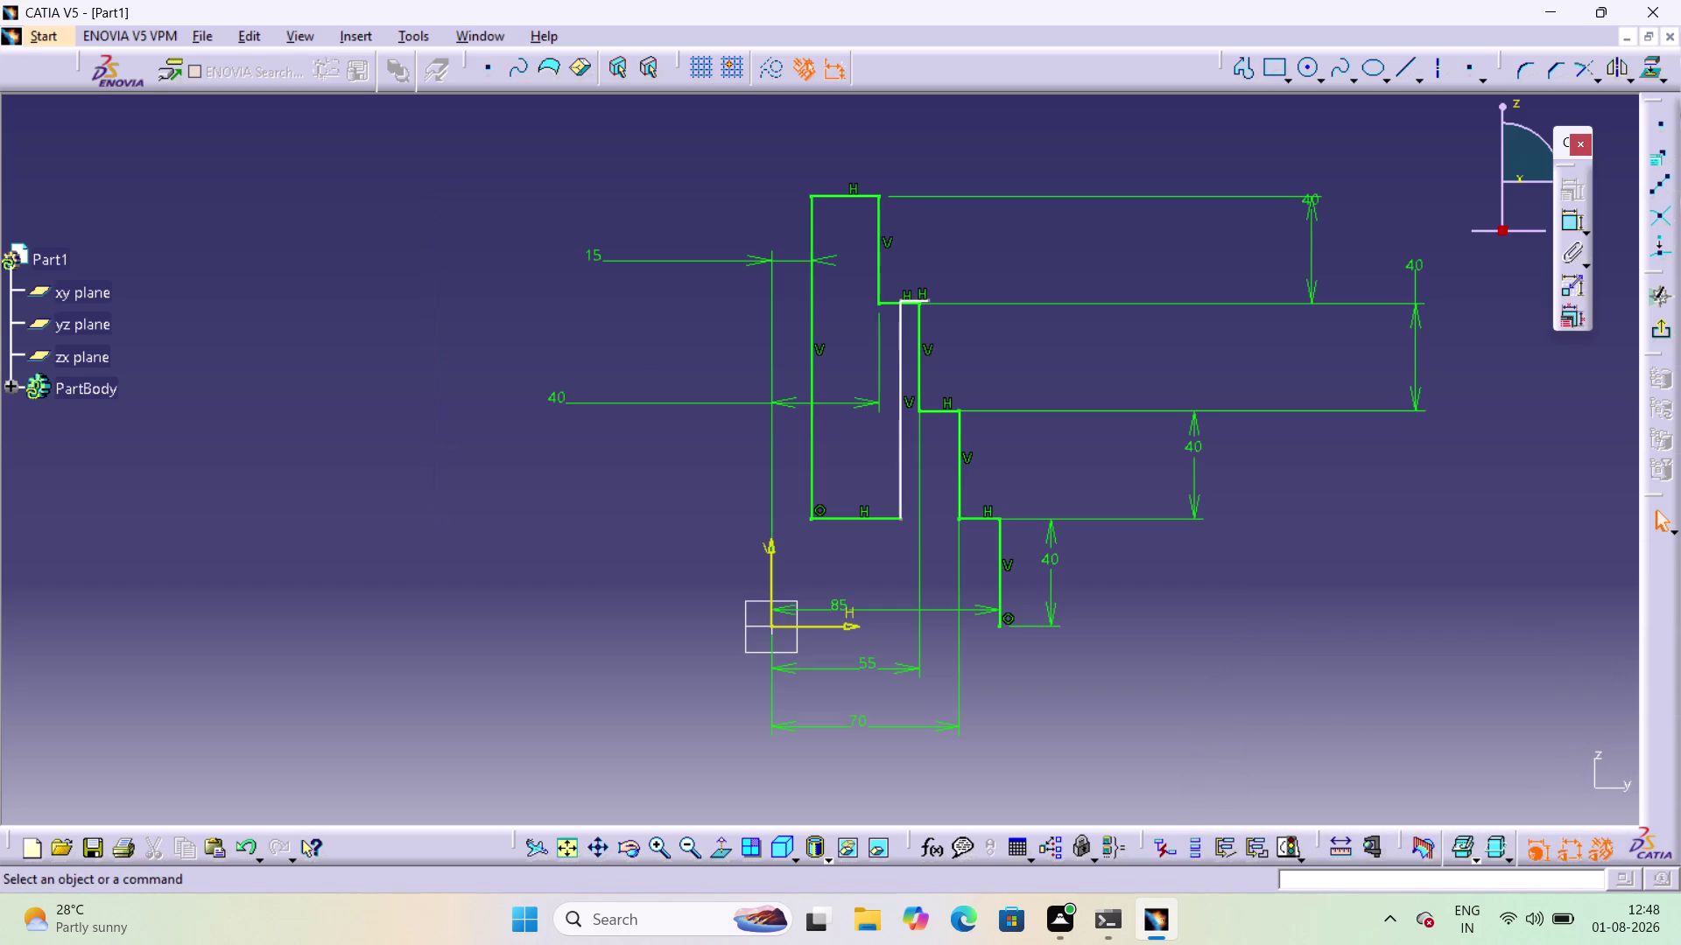
click(871, 518)
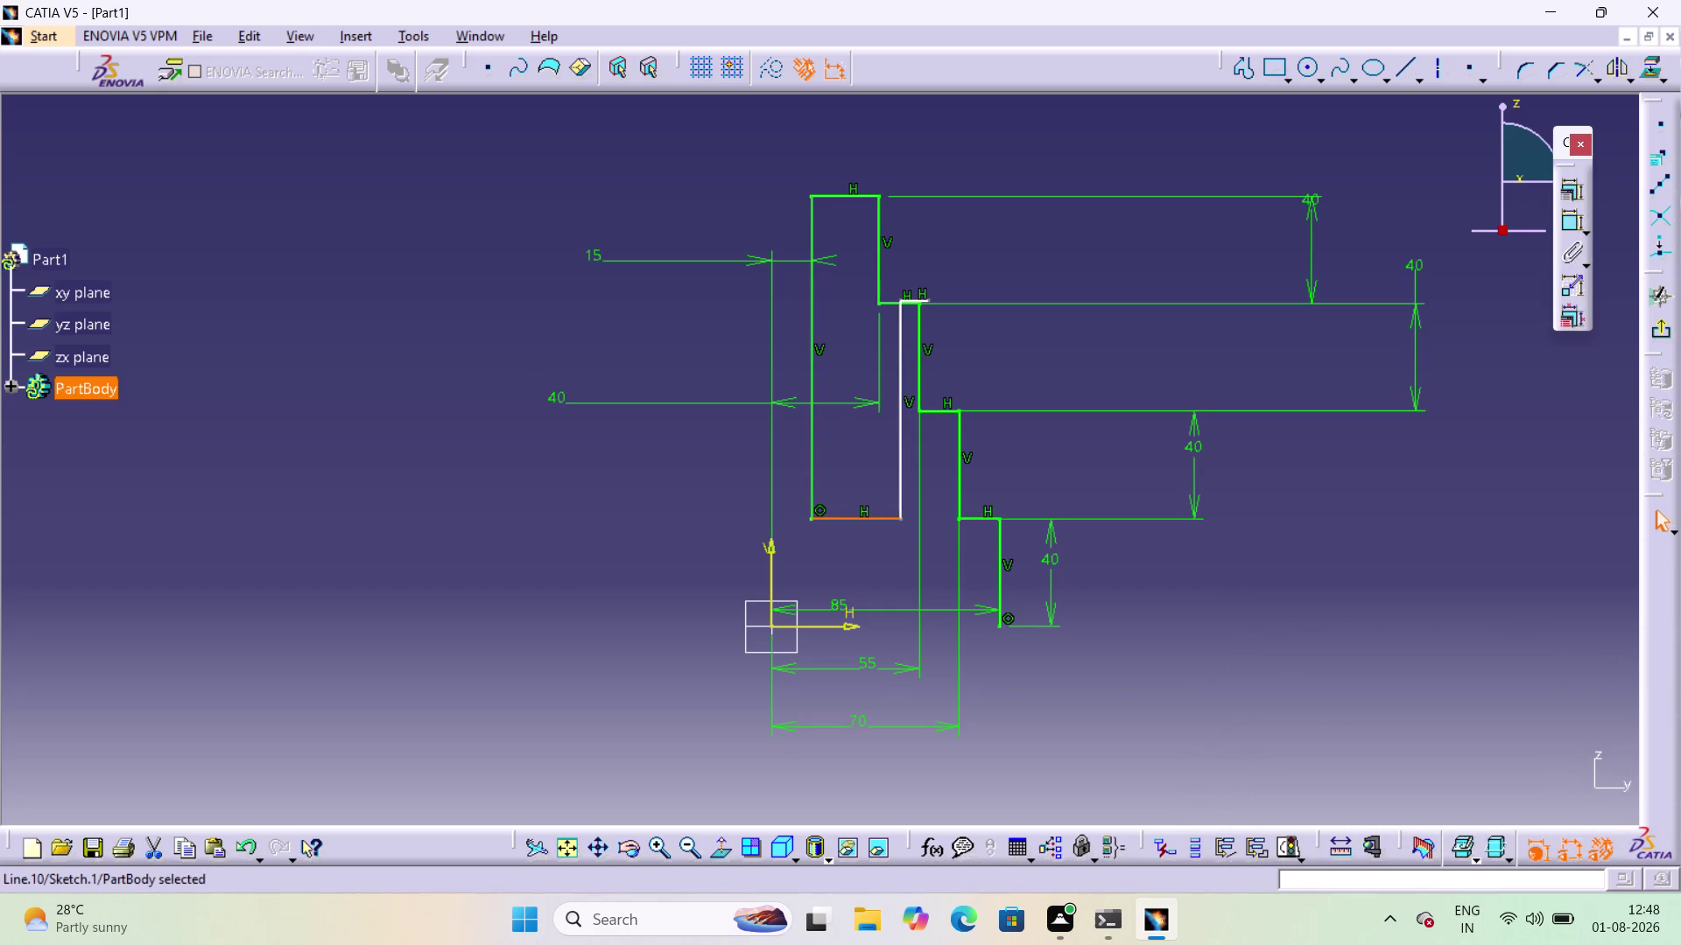
Dimension the thin inner vertical line 30 mm from the vertical axis and drag its top end down.
key(Escape)
key(Escape)
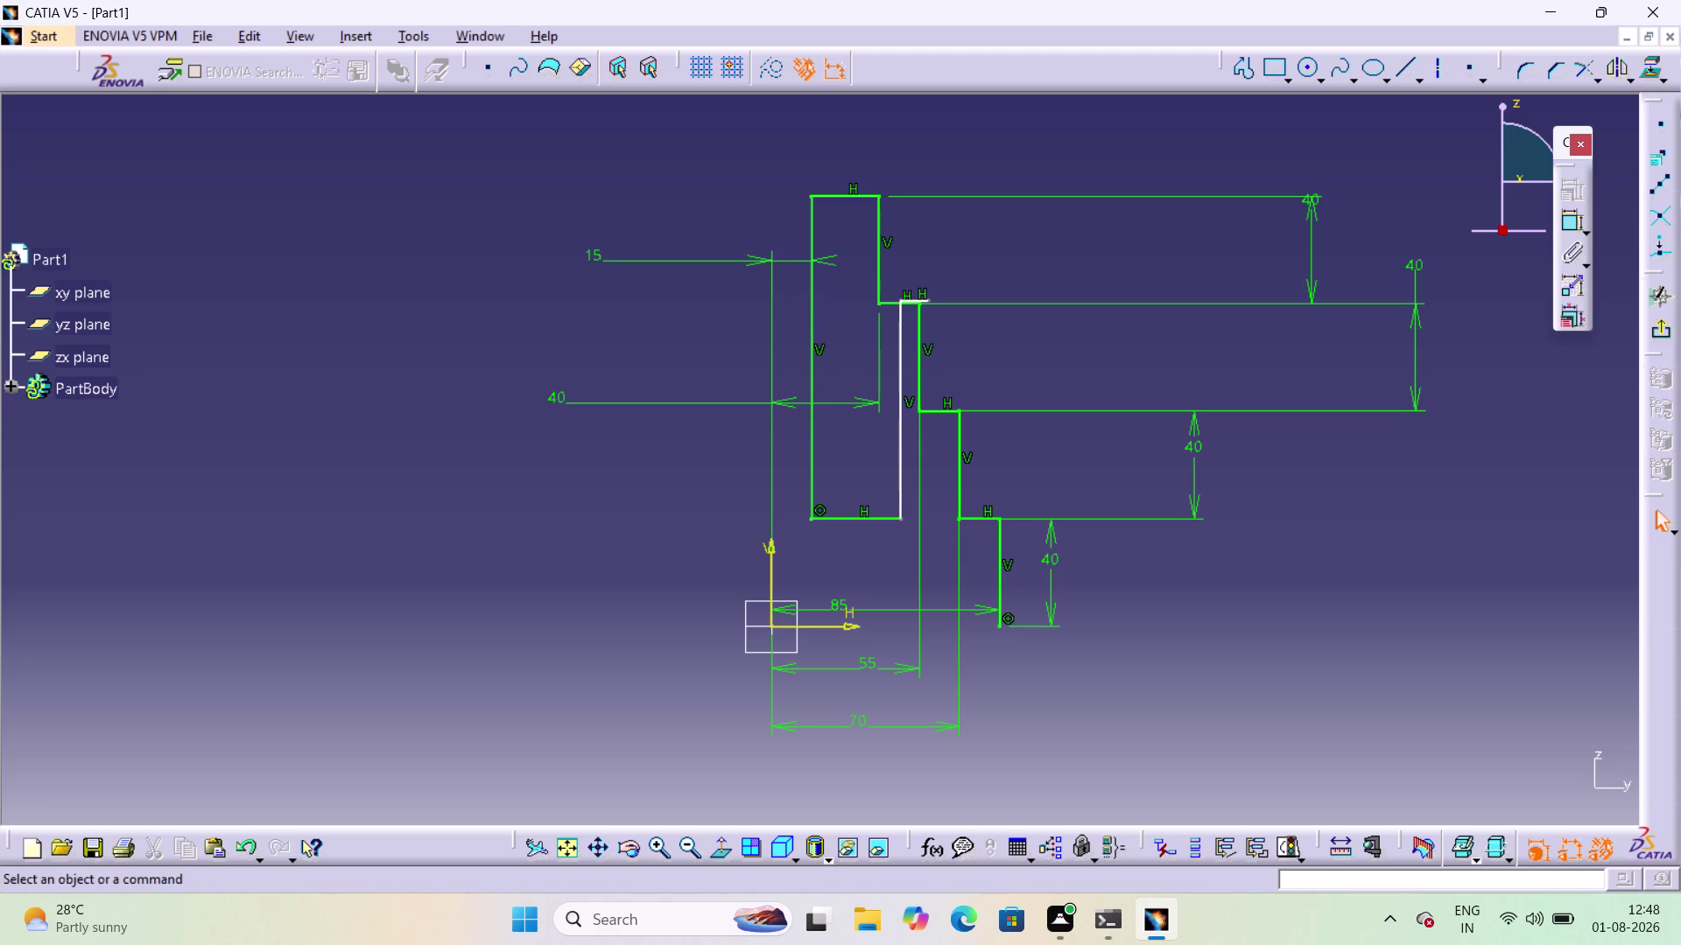
click(903, 486)
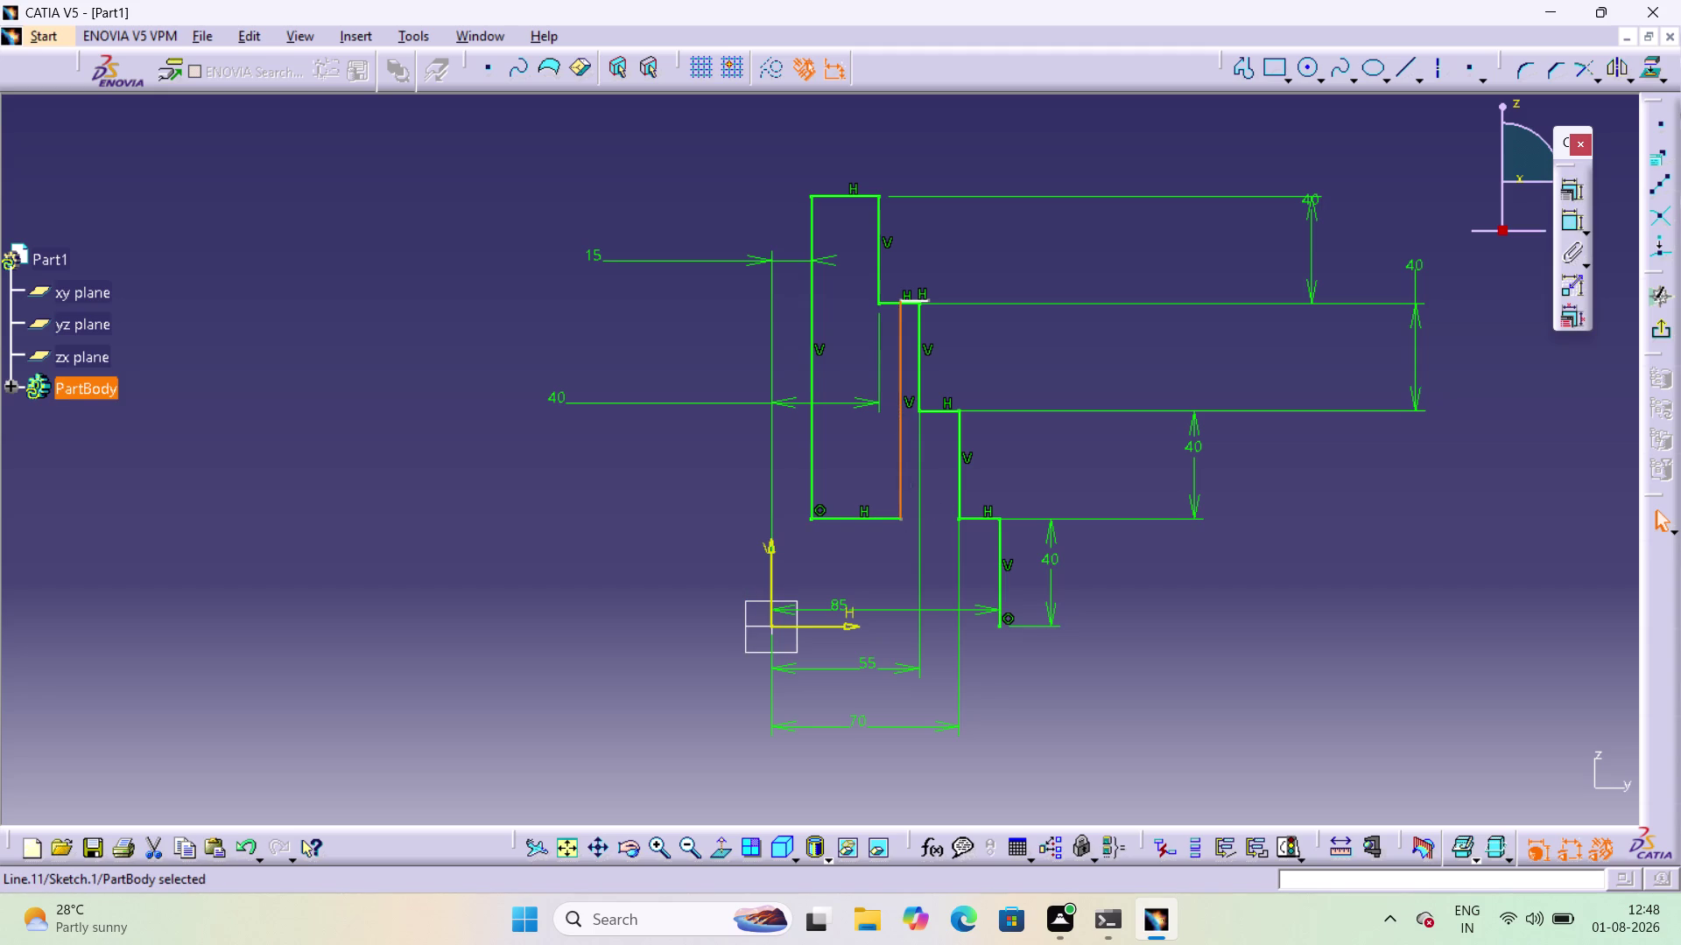
click(770, 563)
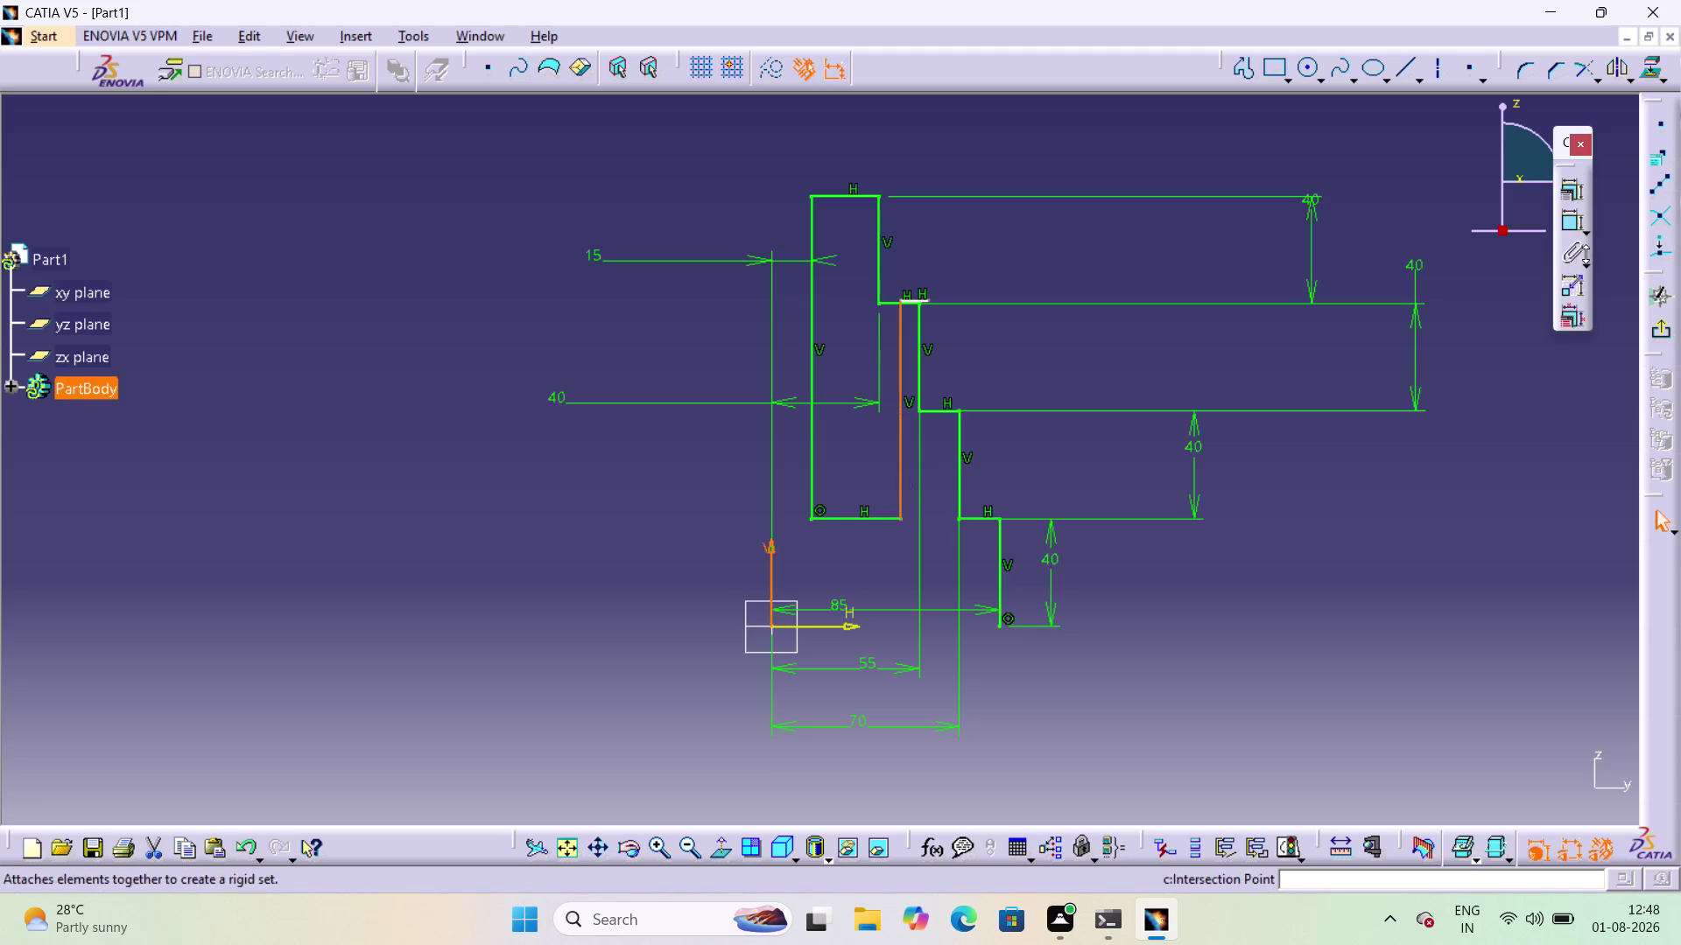
click(1573, 220)
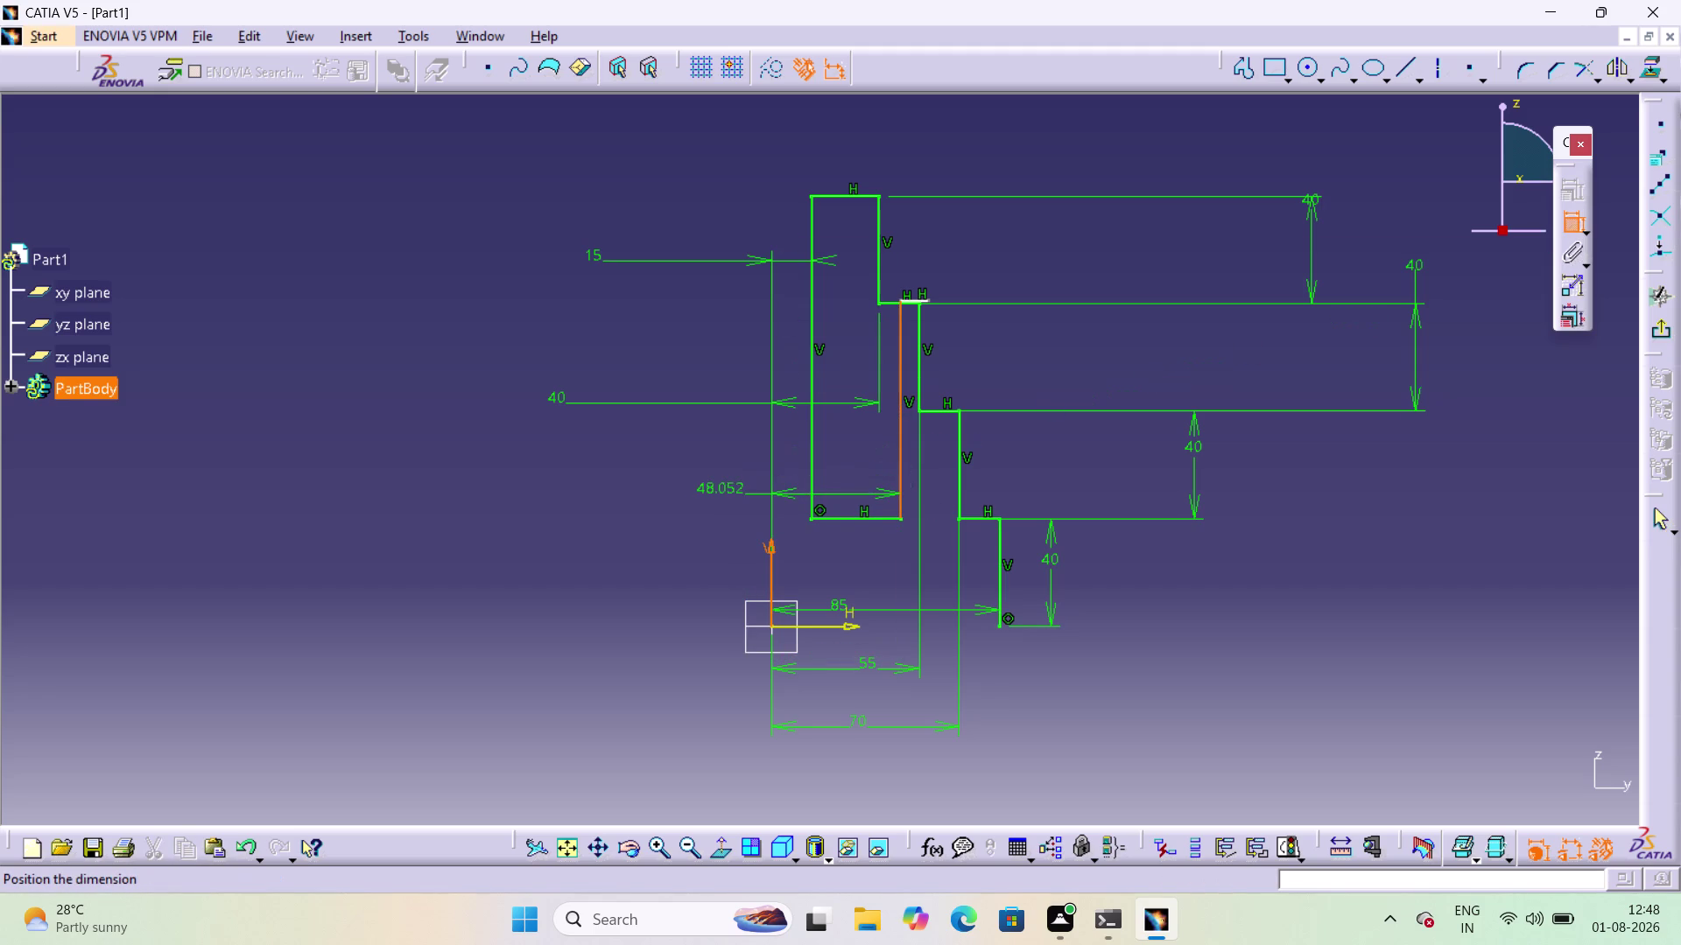
click(634, 506)
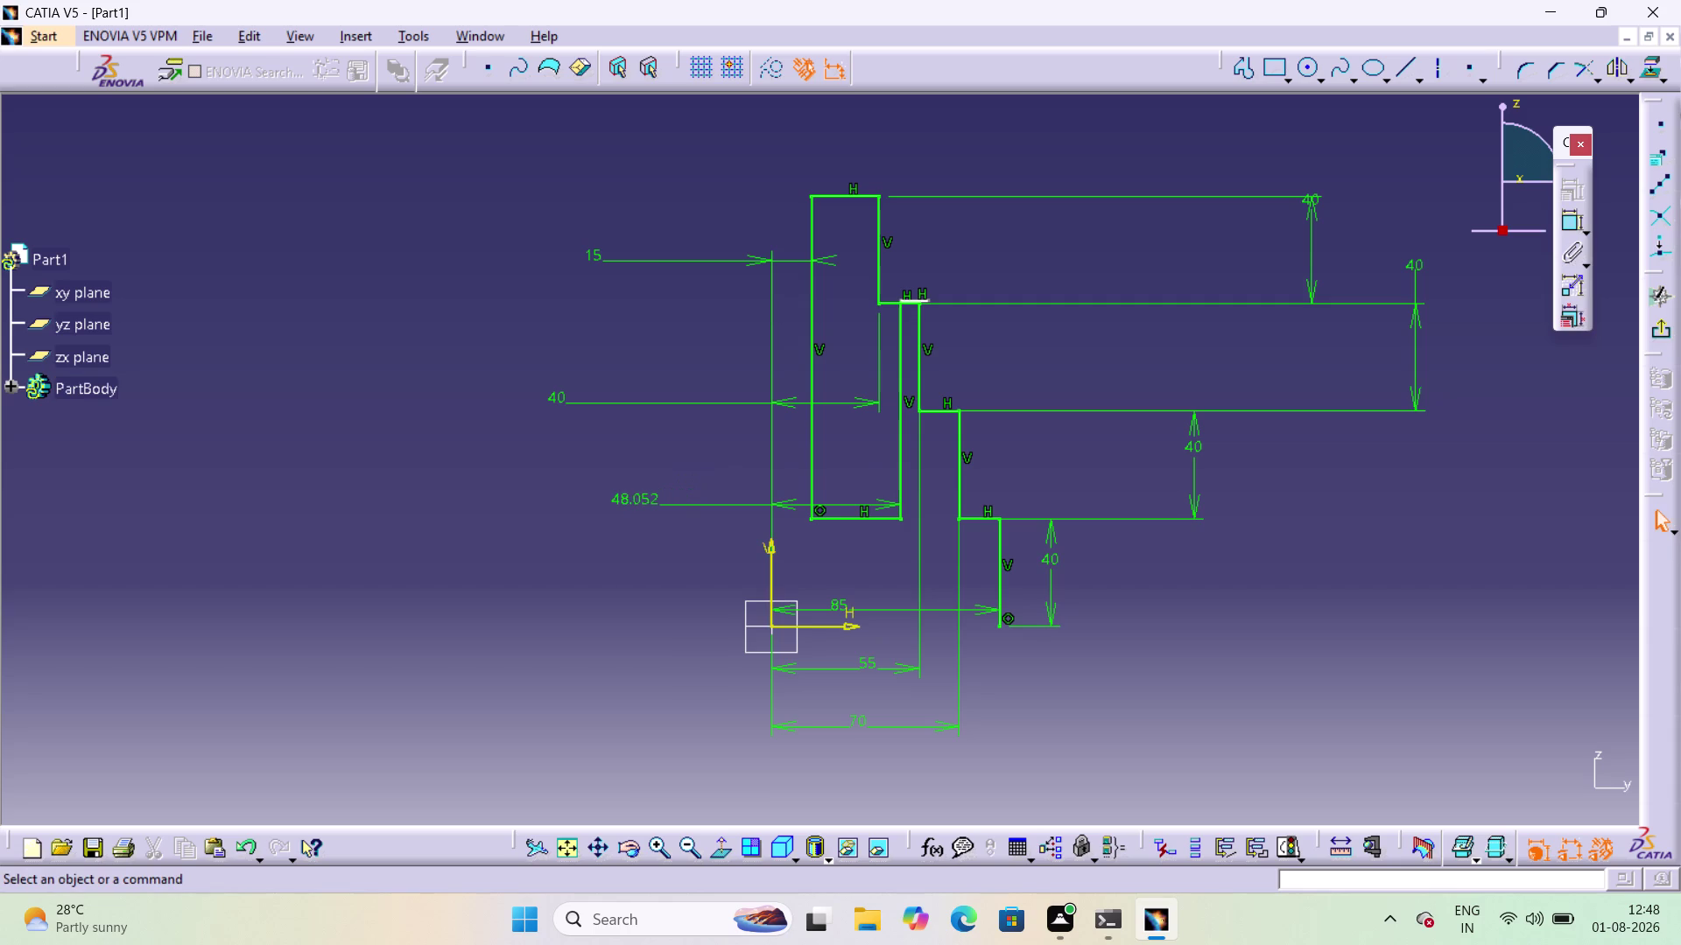
double_click(635, 506)
text(30)
key(Return)
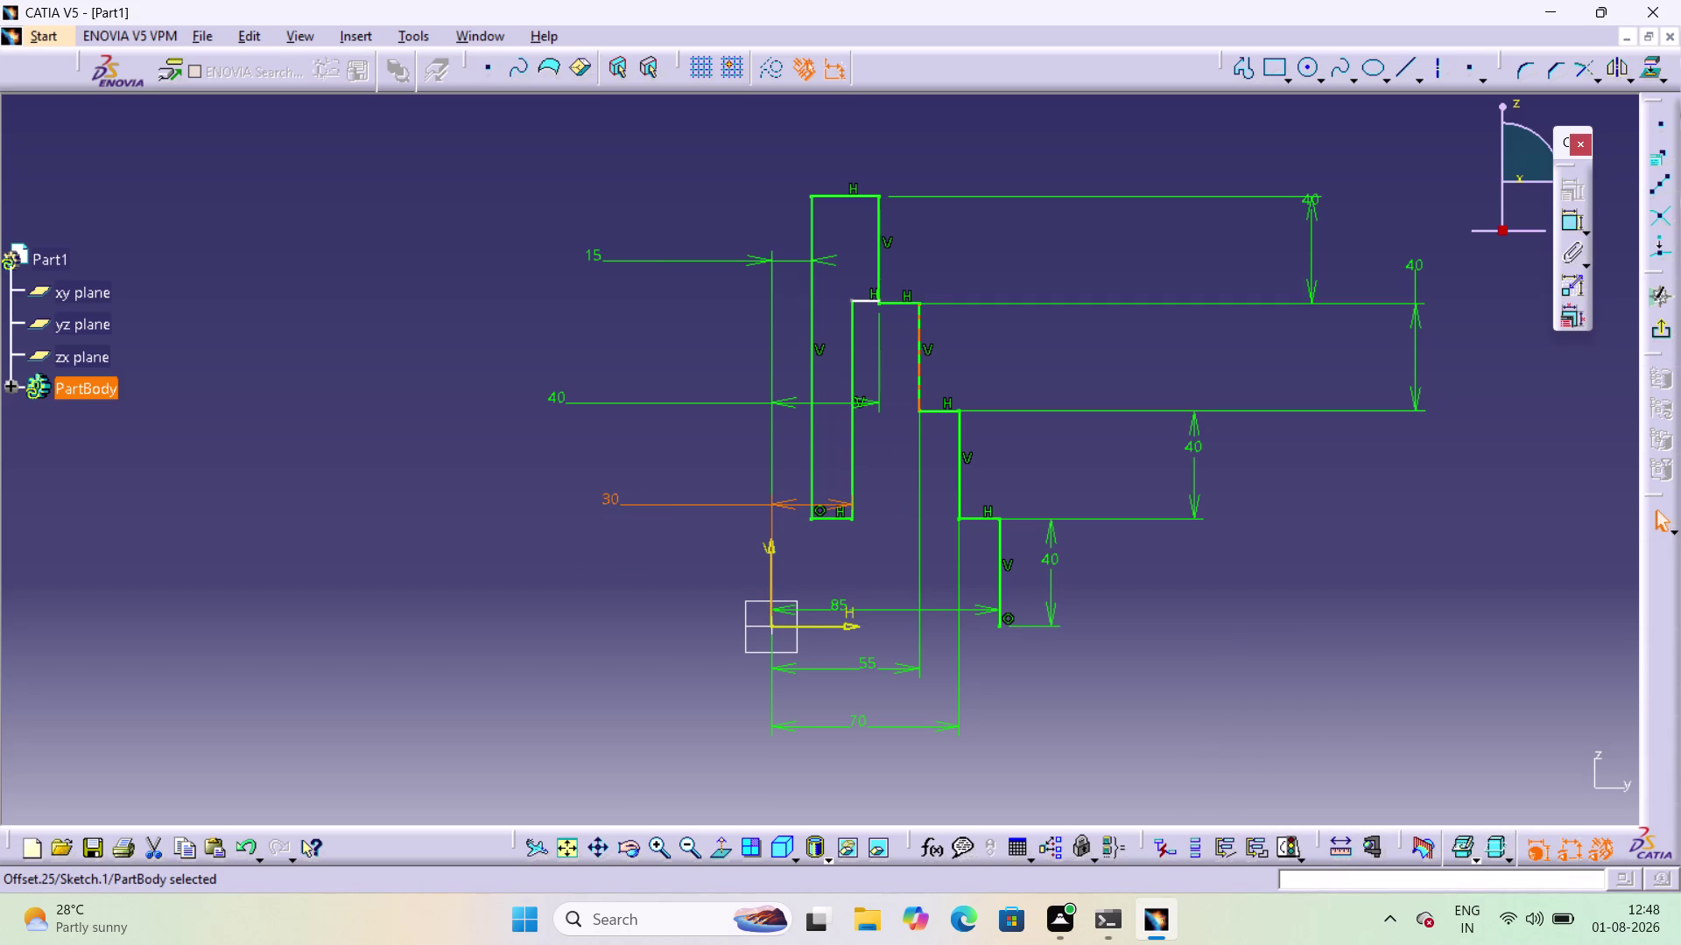
click(1321, 531)
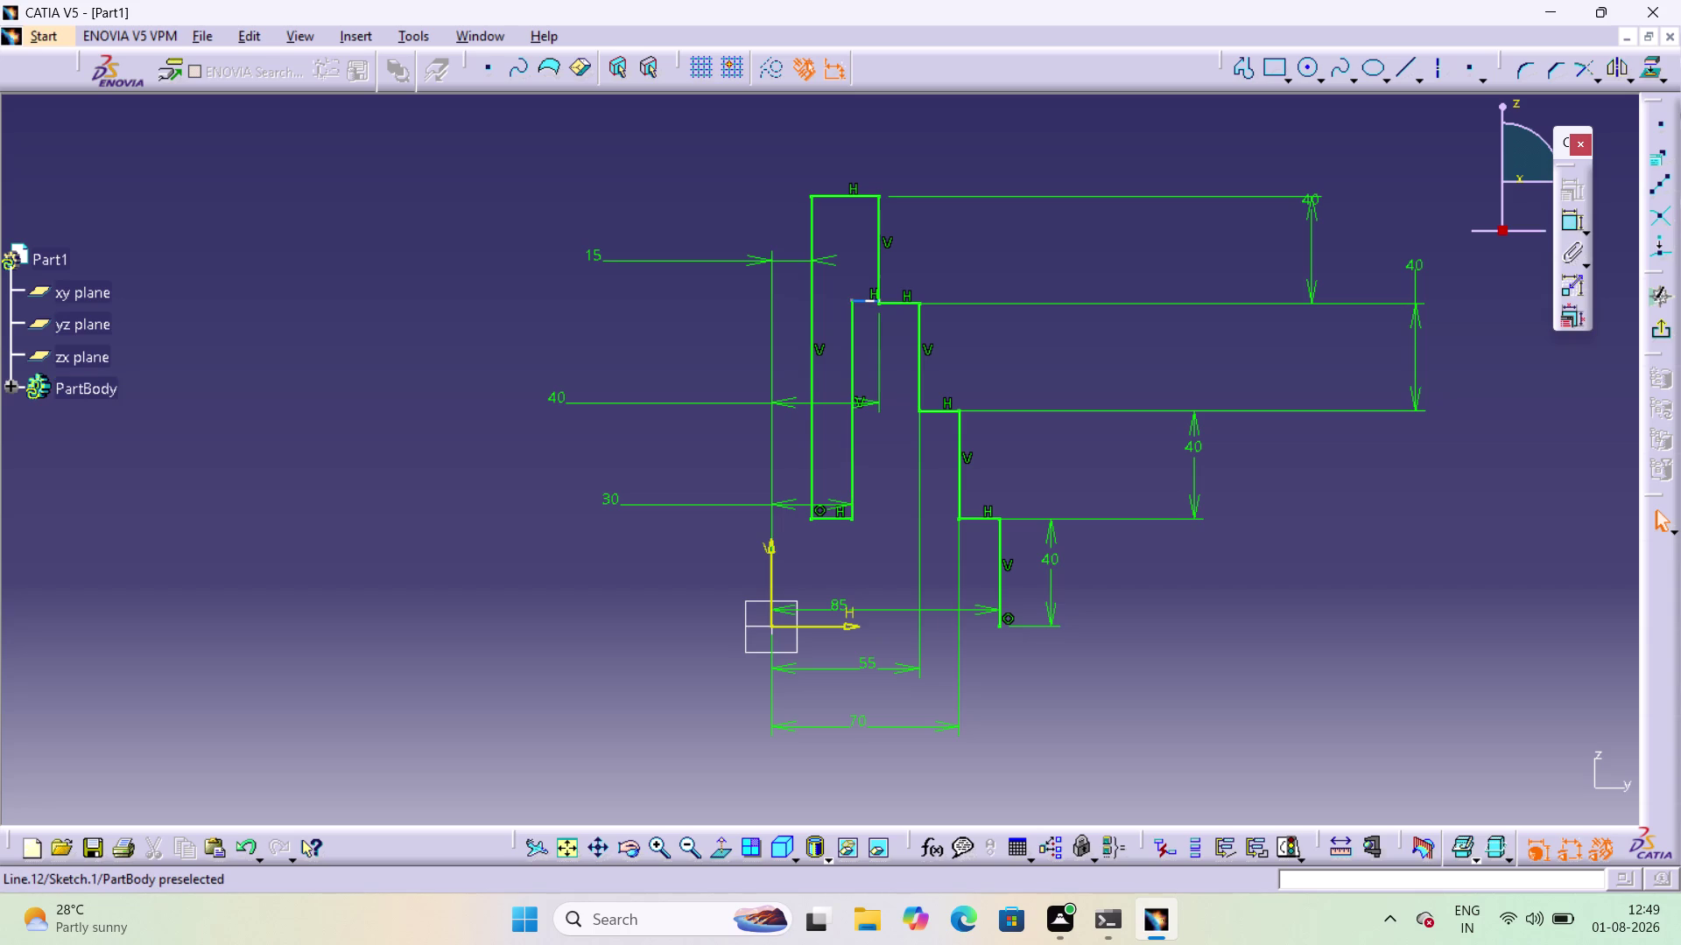
drag(870, 299, 869, 341)
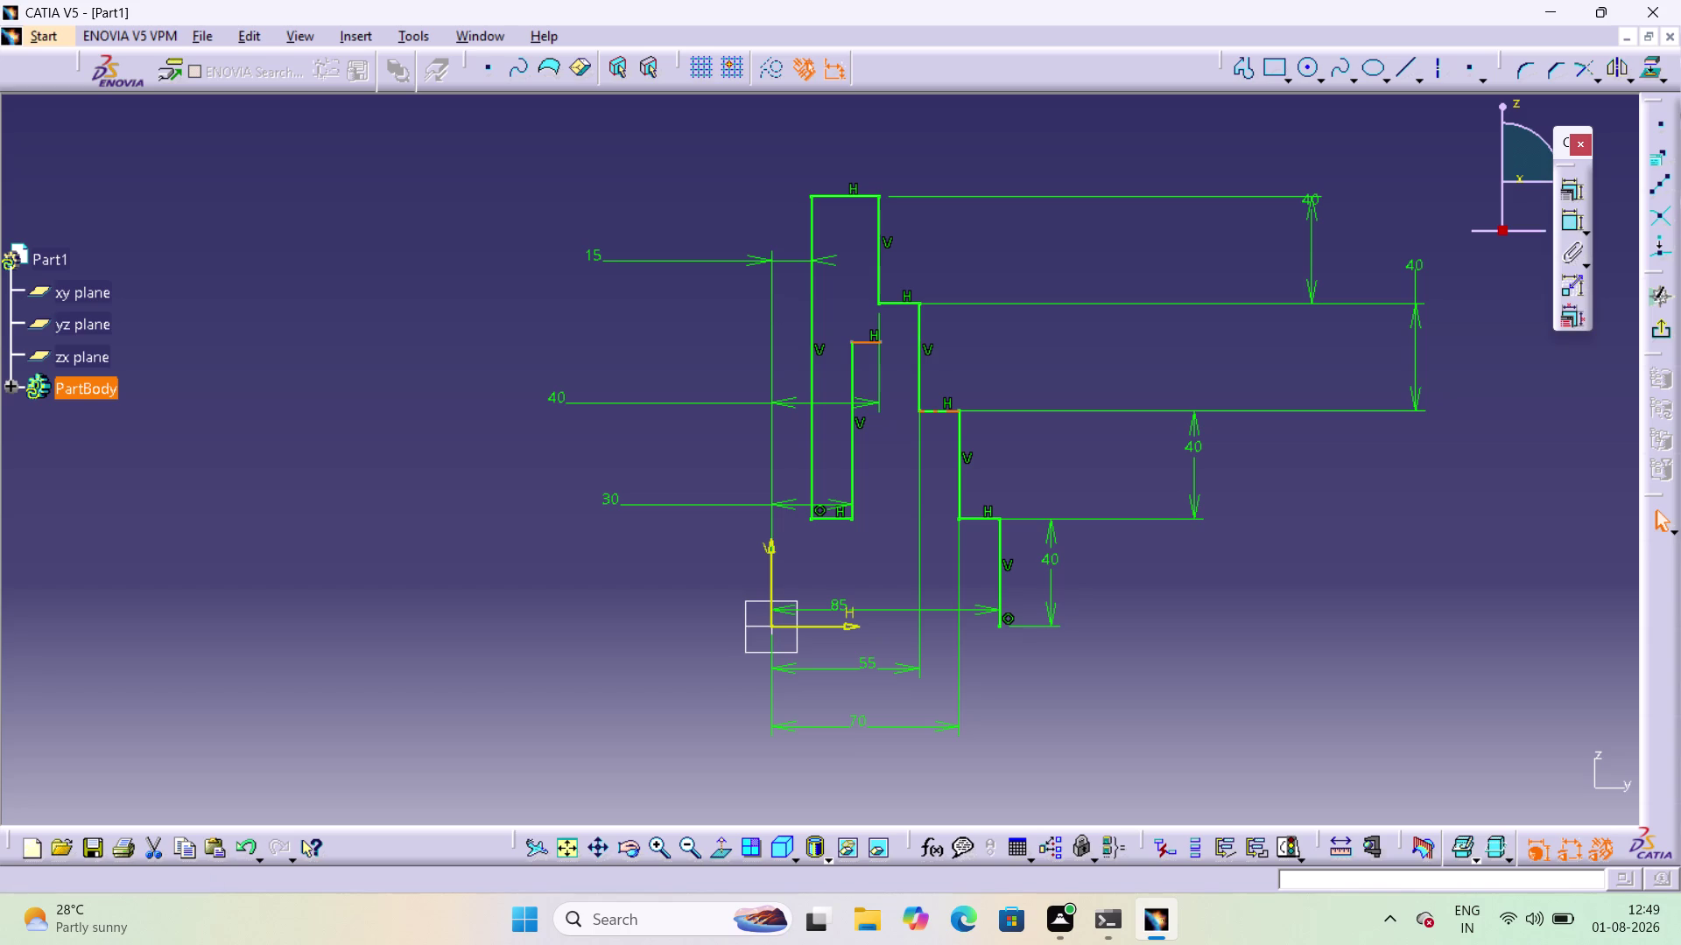
Select the old 15 width dimension.
click(836, 521)
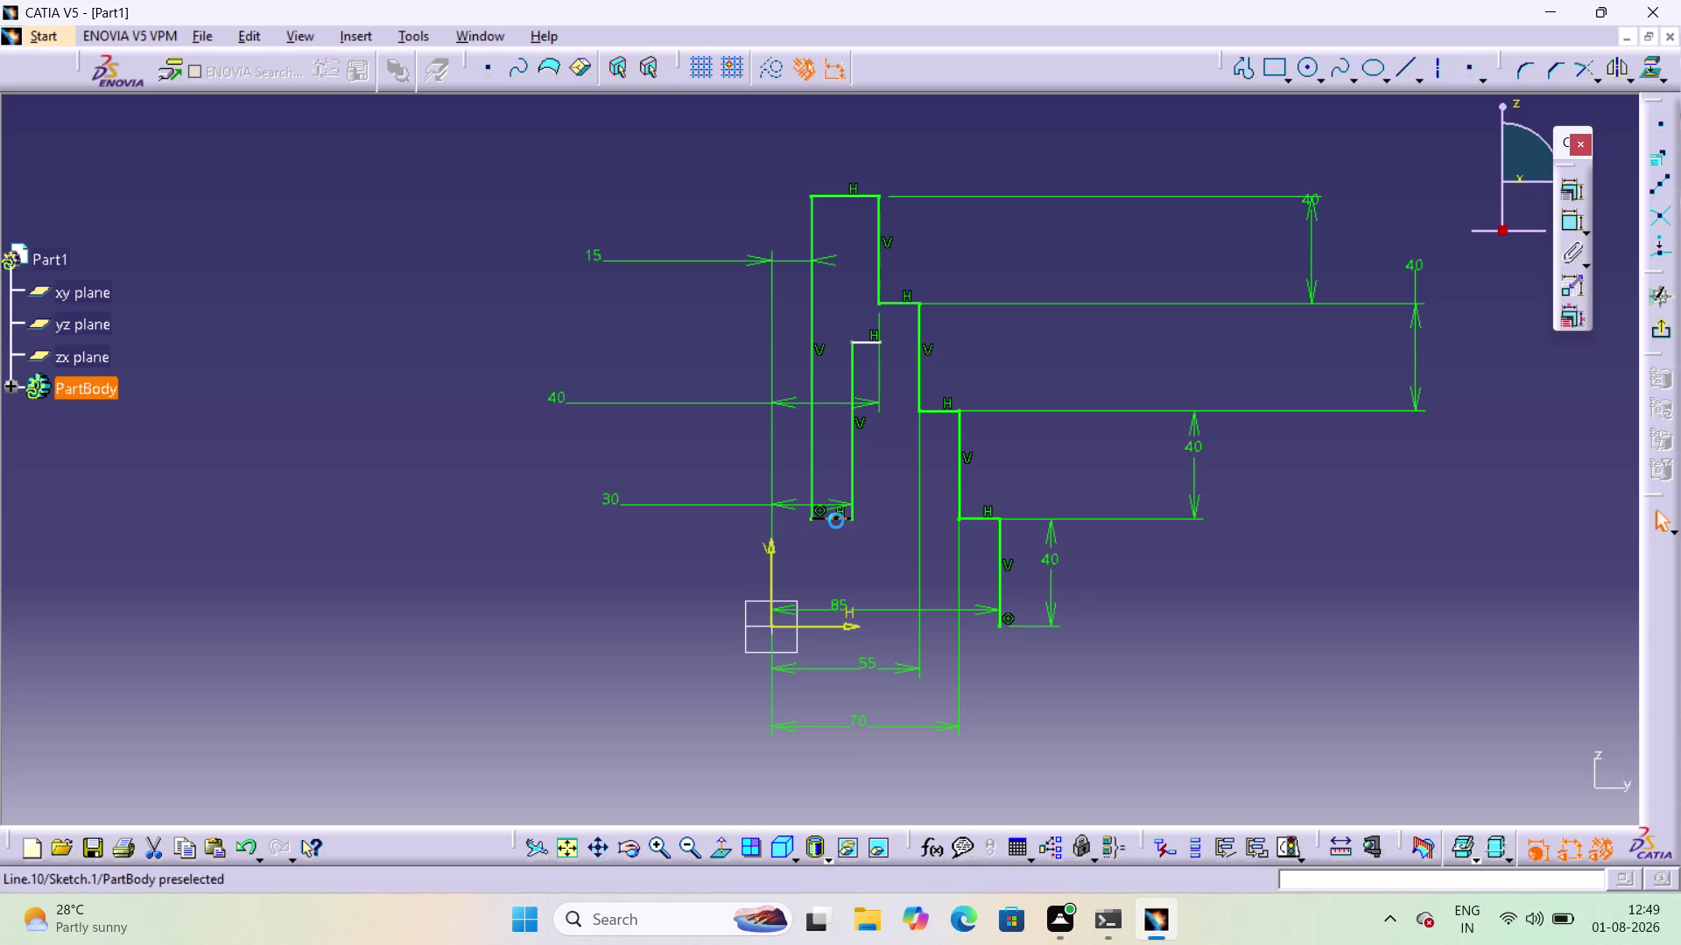
Replace the narrow step's 15 mm width dimension with a new 10 mm one above the origin.
click(604, 256)
key(Delete)
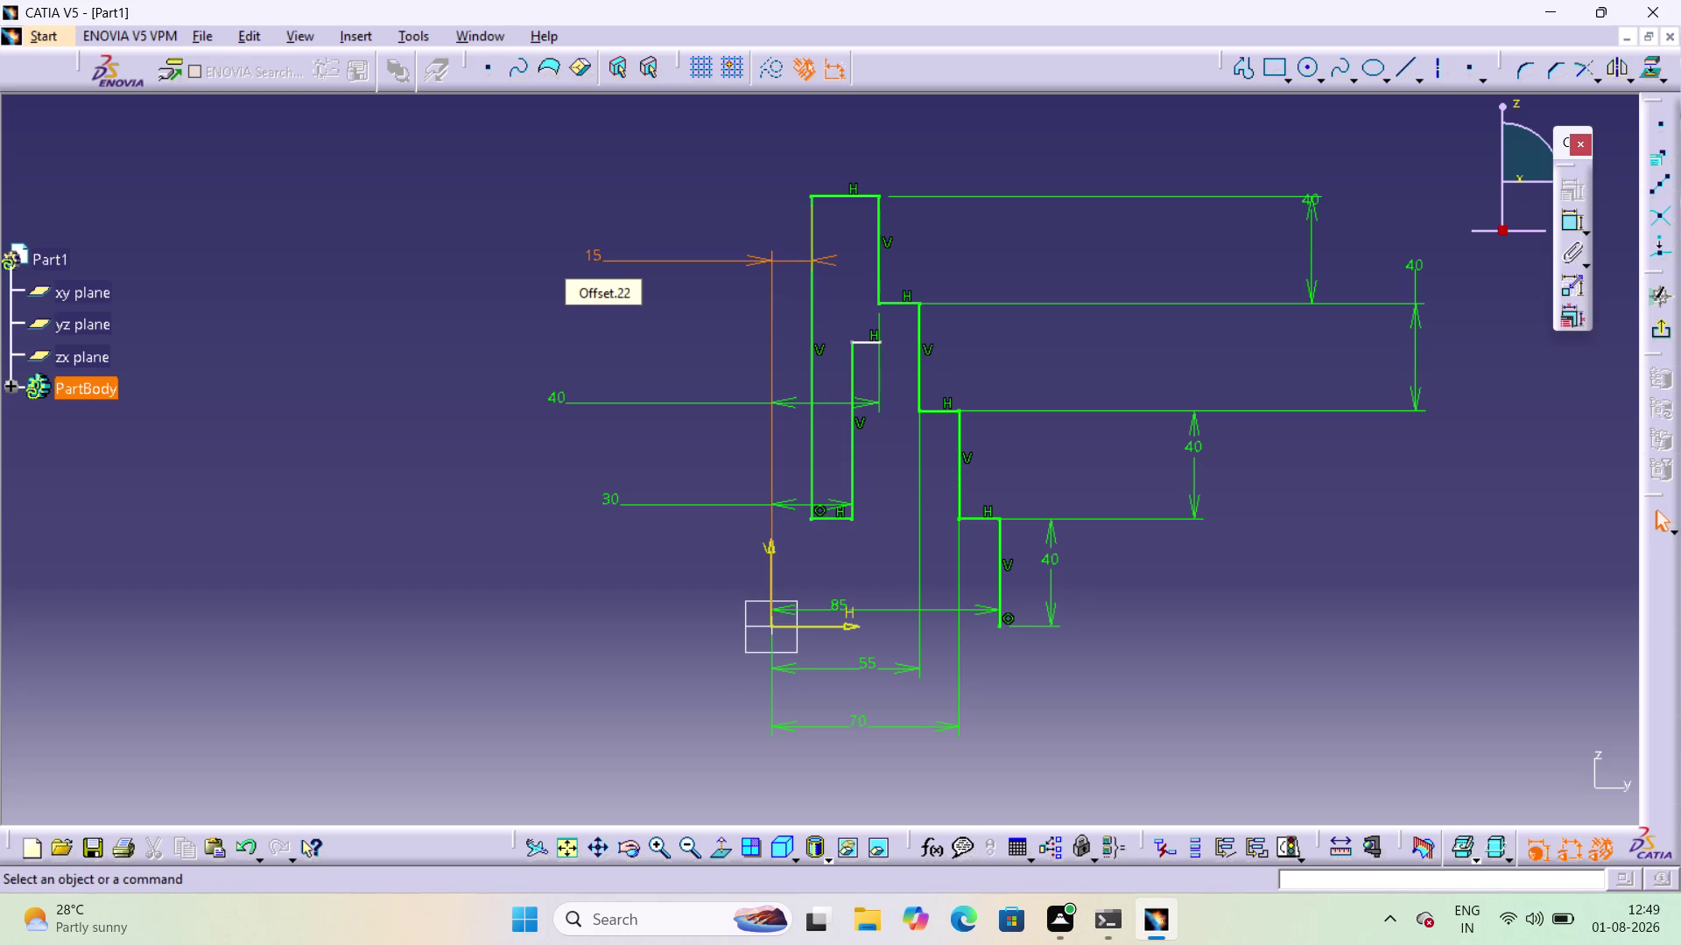
click(840, 519)
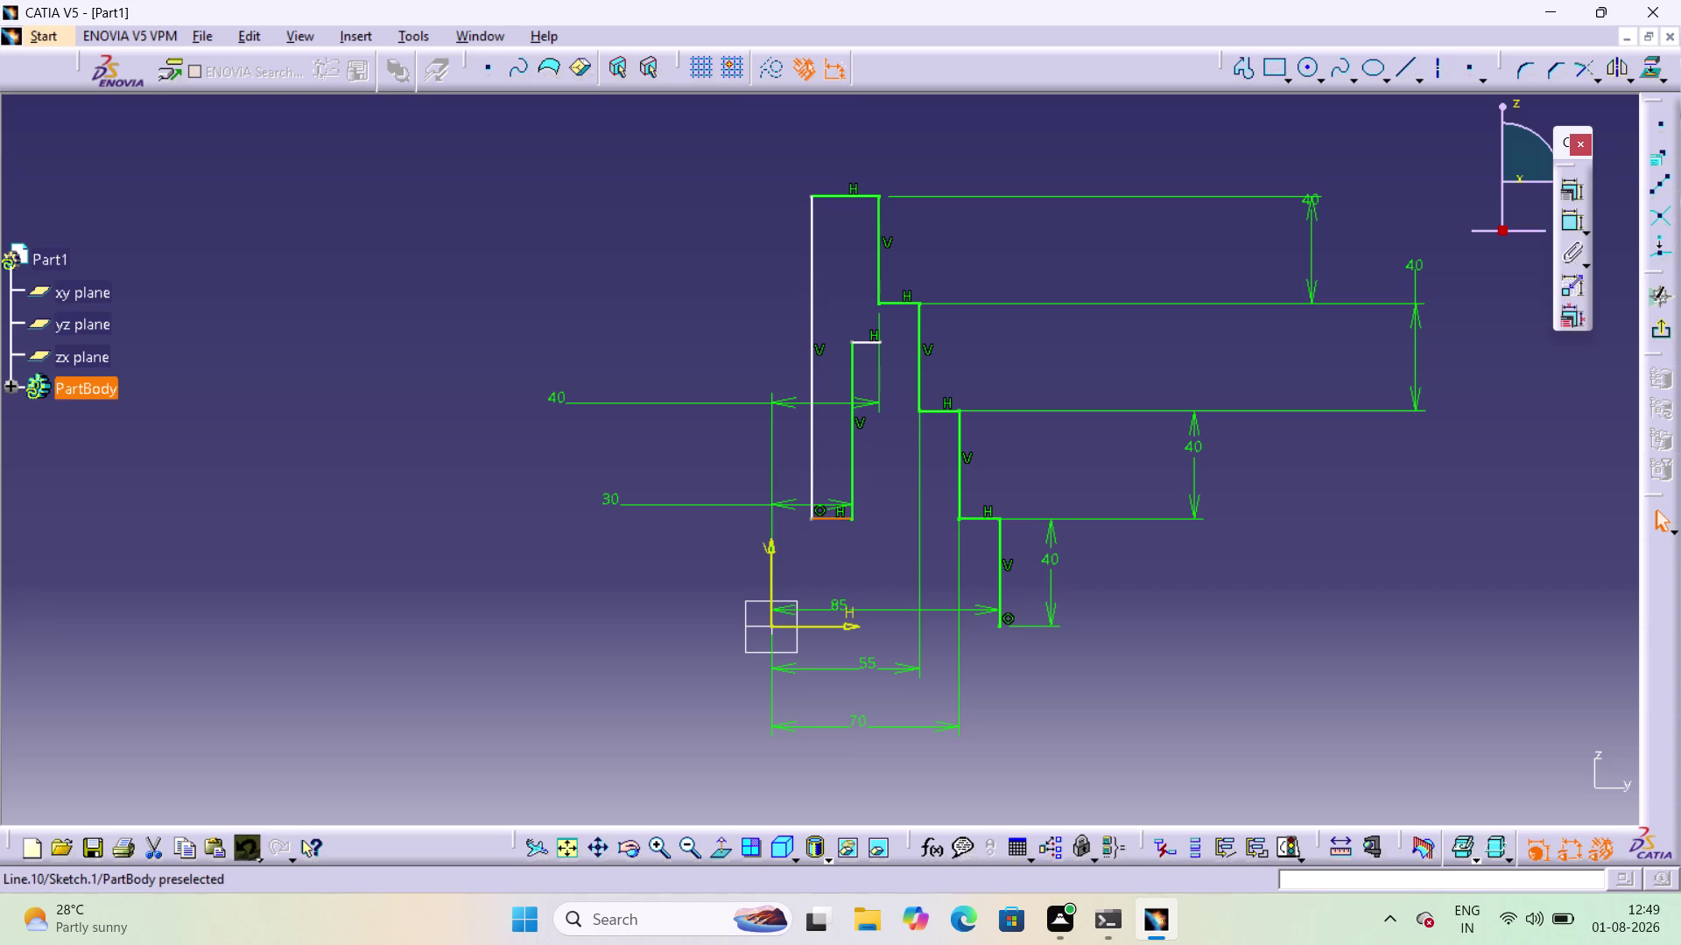
click(1577, 217)
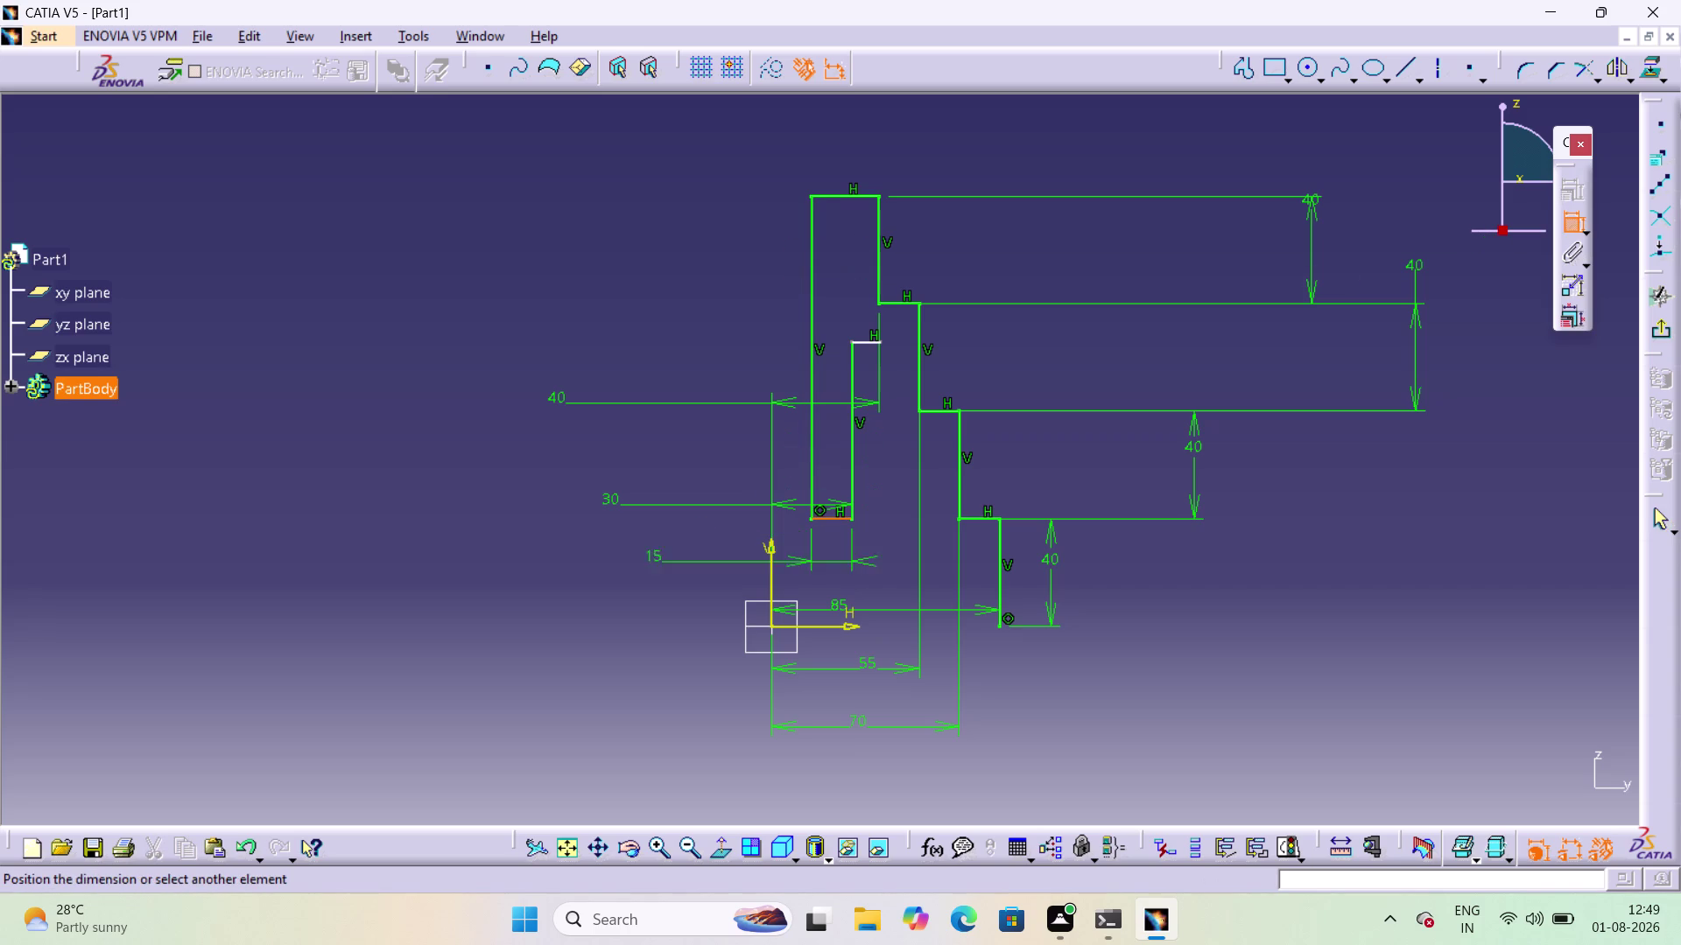
click(621, 549)
double_click(621, 545)
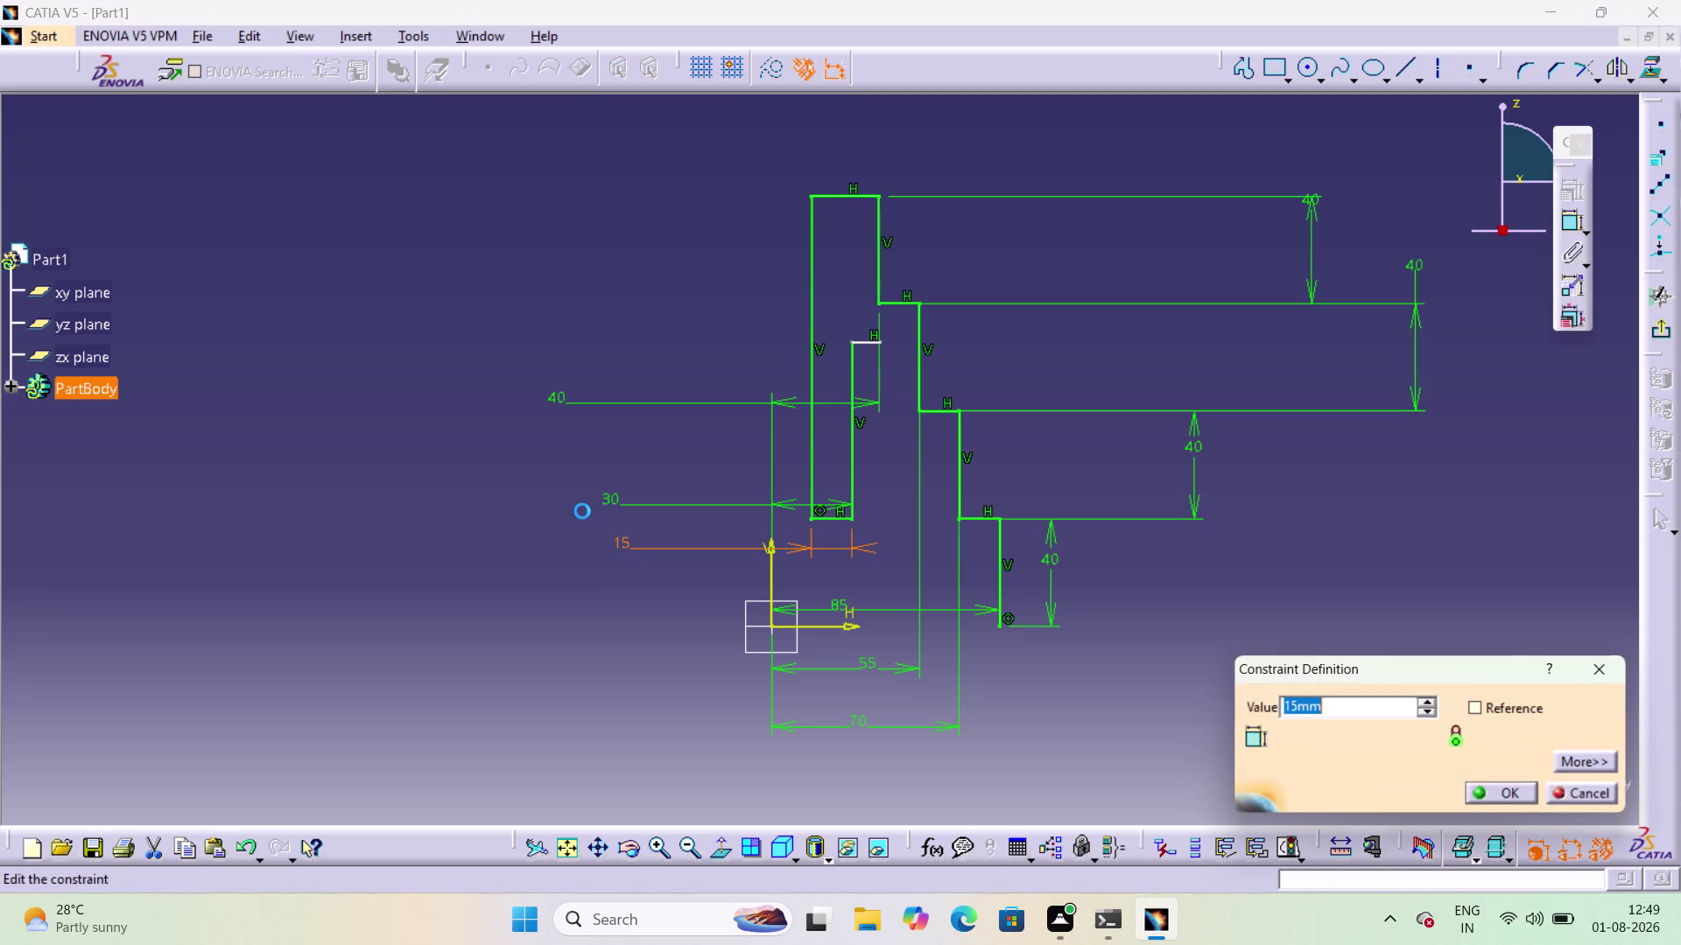
text(10)
key(Return)
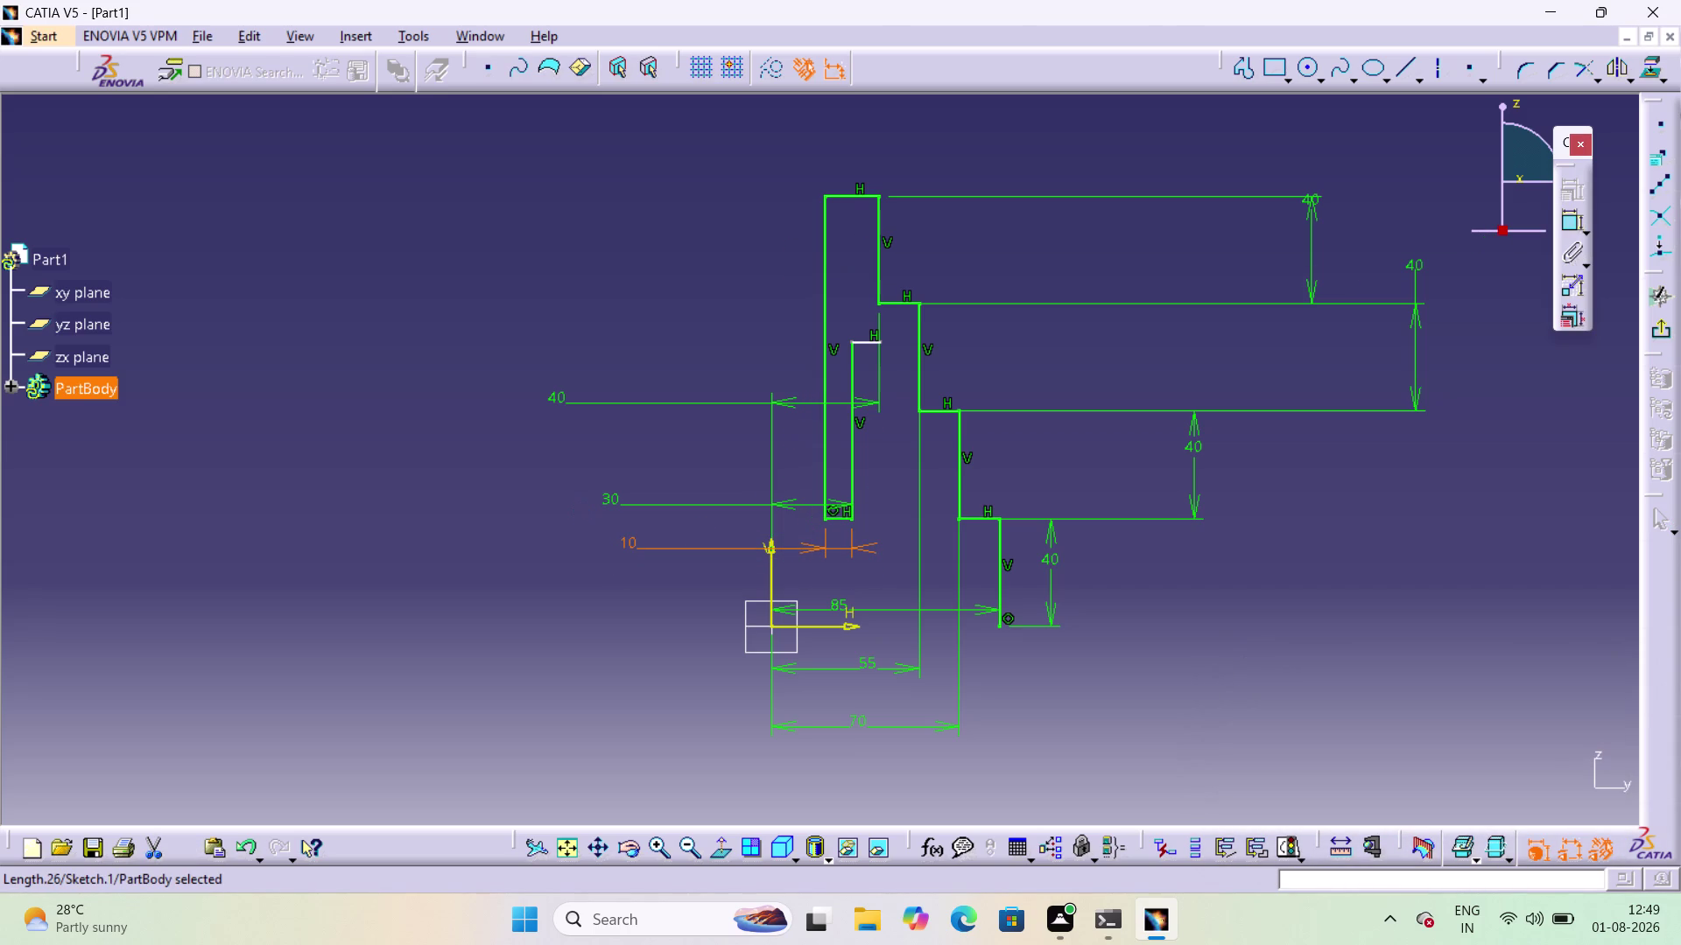
drag(447, 478, 457, 481)
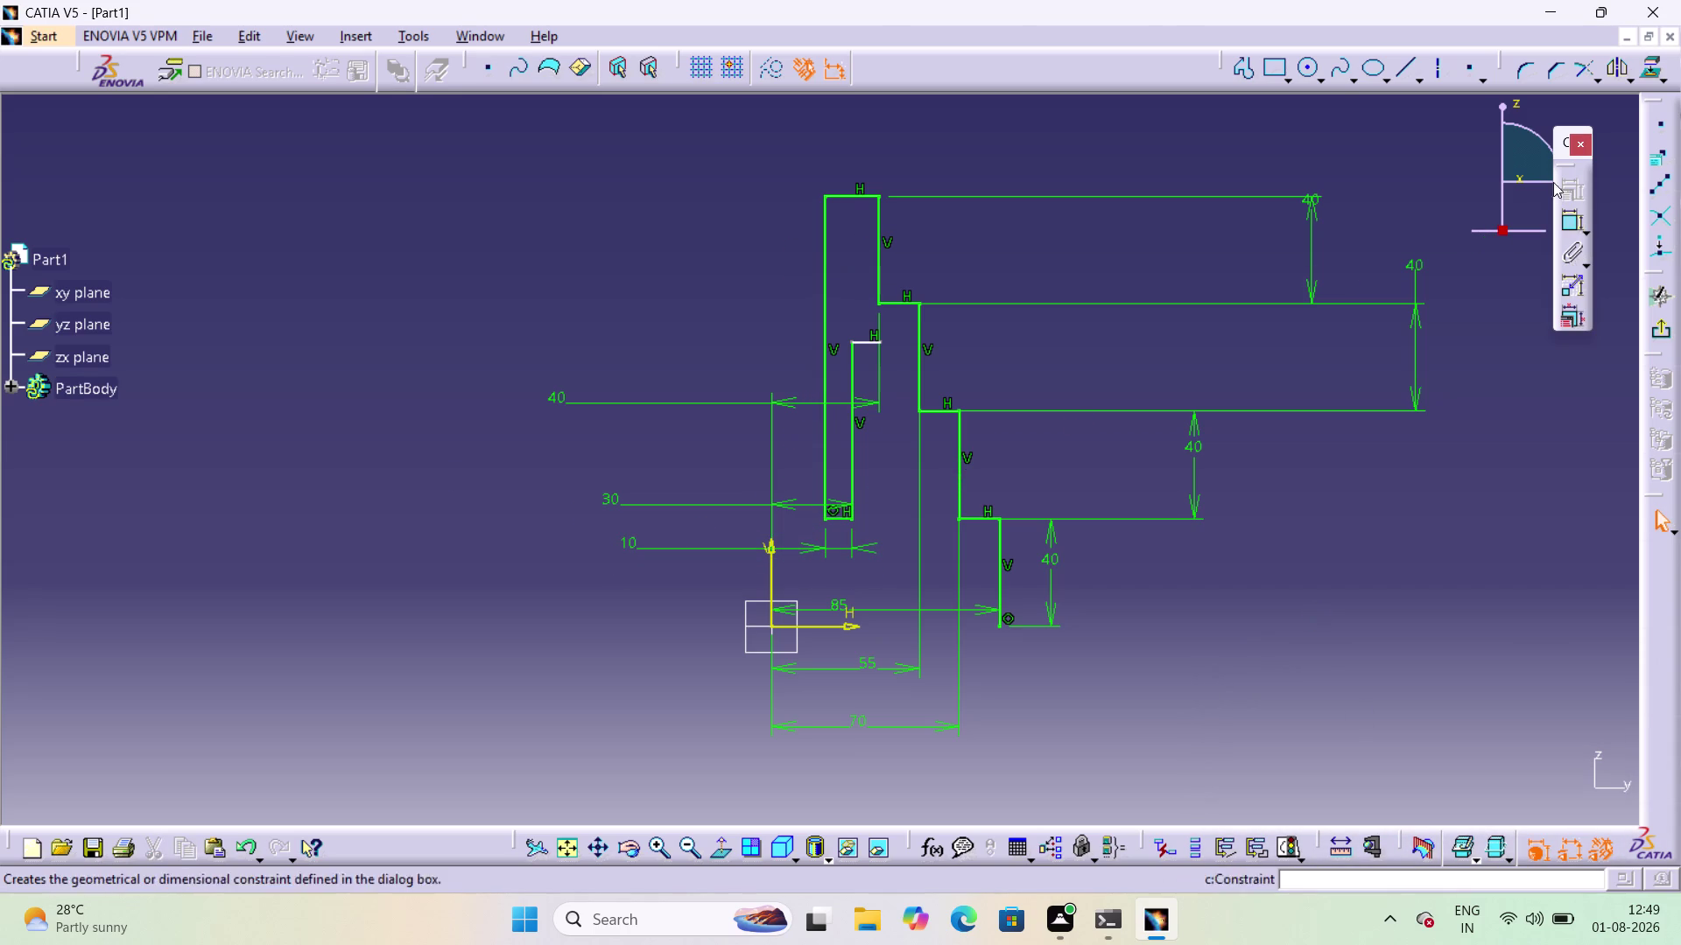
click(1253, 71)
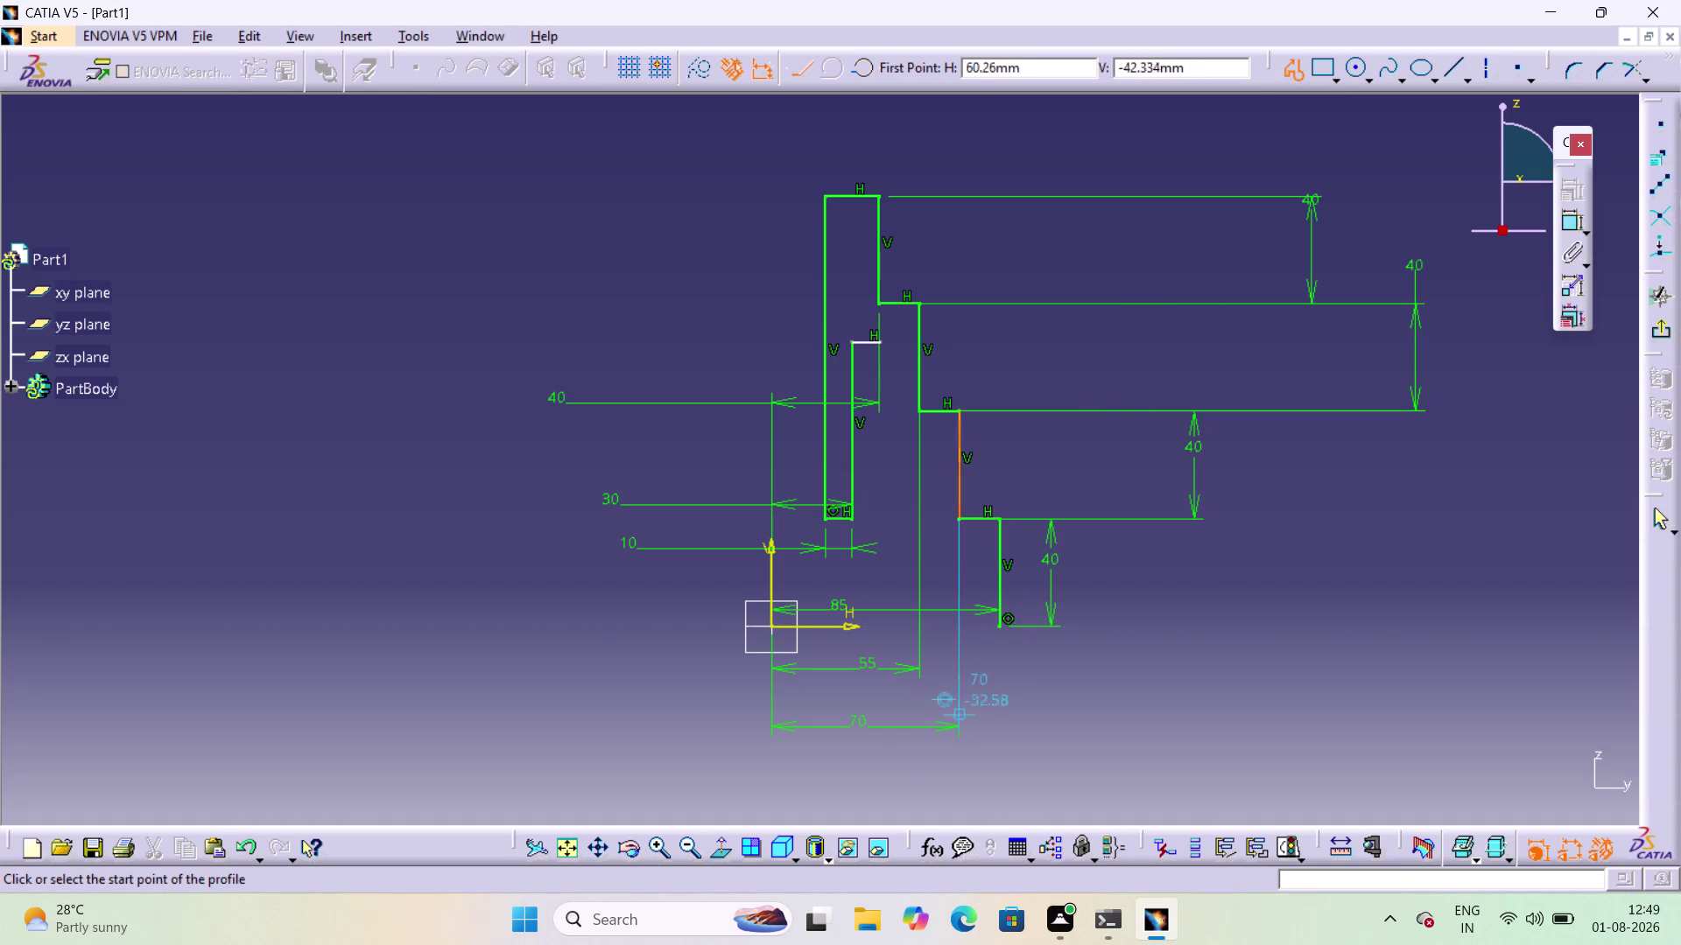
Draw an inner stepped polyline with the Profile tool, rising from the base line upward.
triple_click(656, 852)
middle_drag(1016, 734, 880, 651)
middle_click(876, 651)
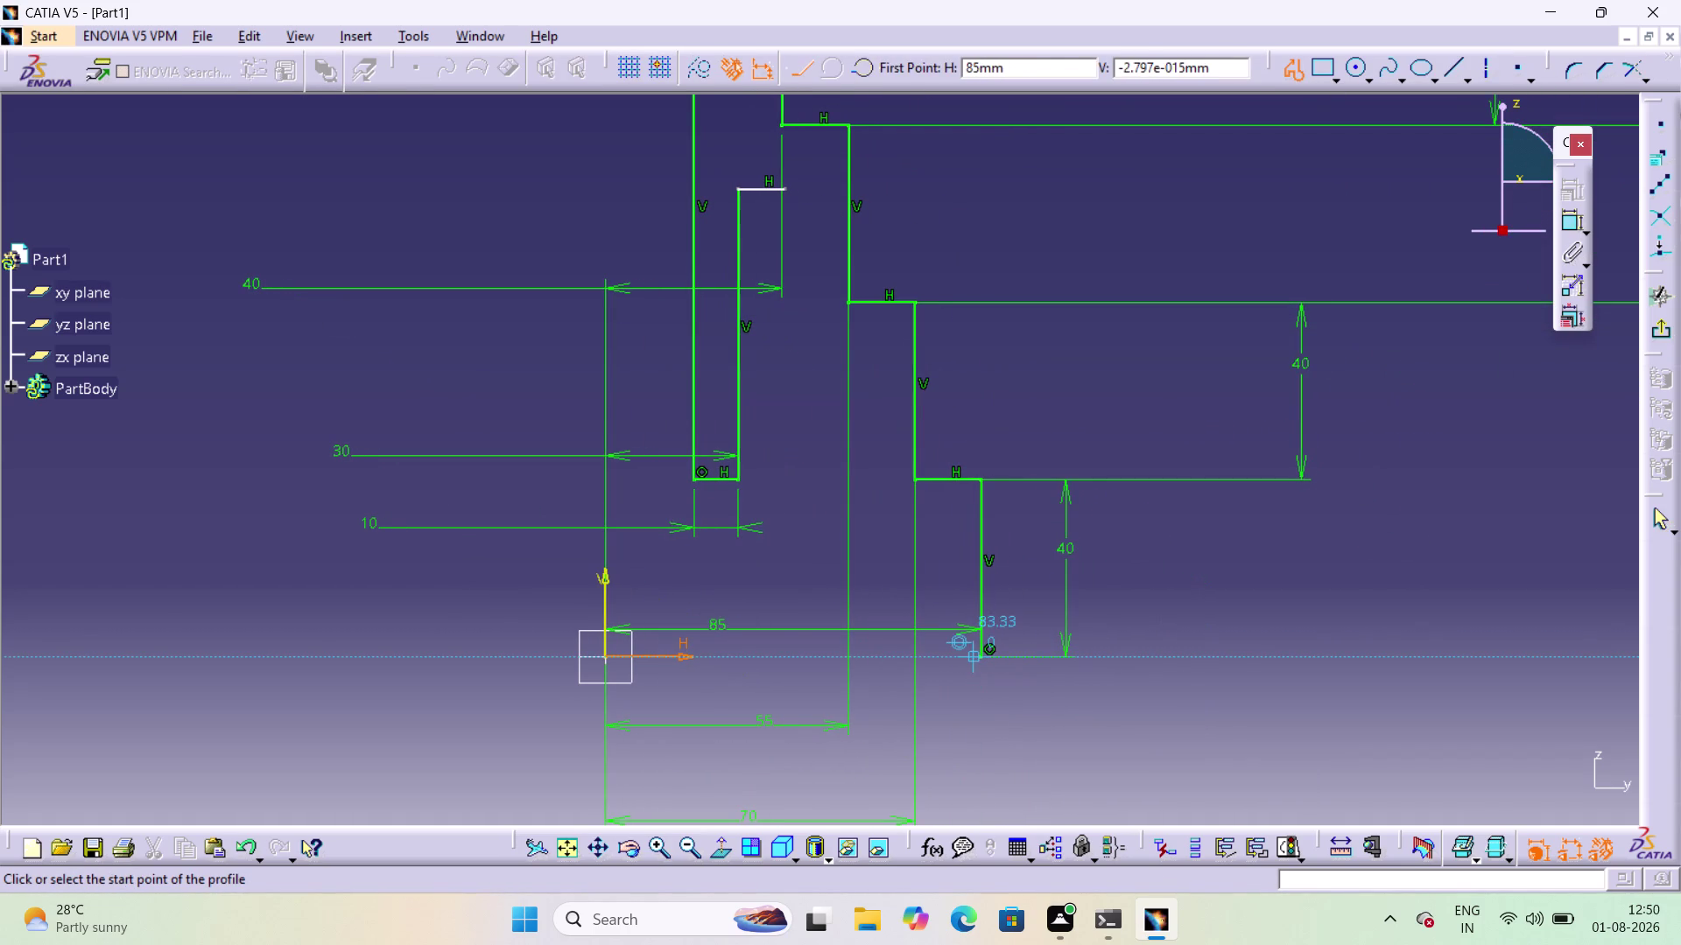
click(980, 659)
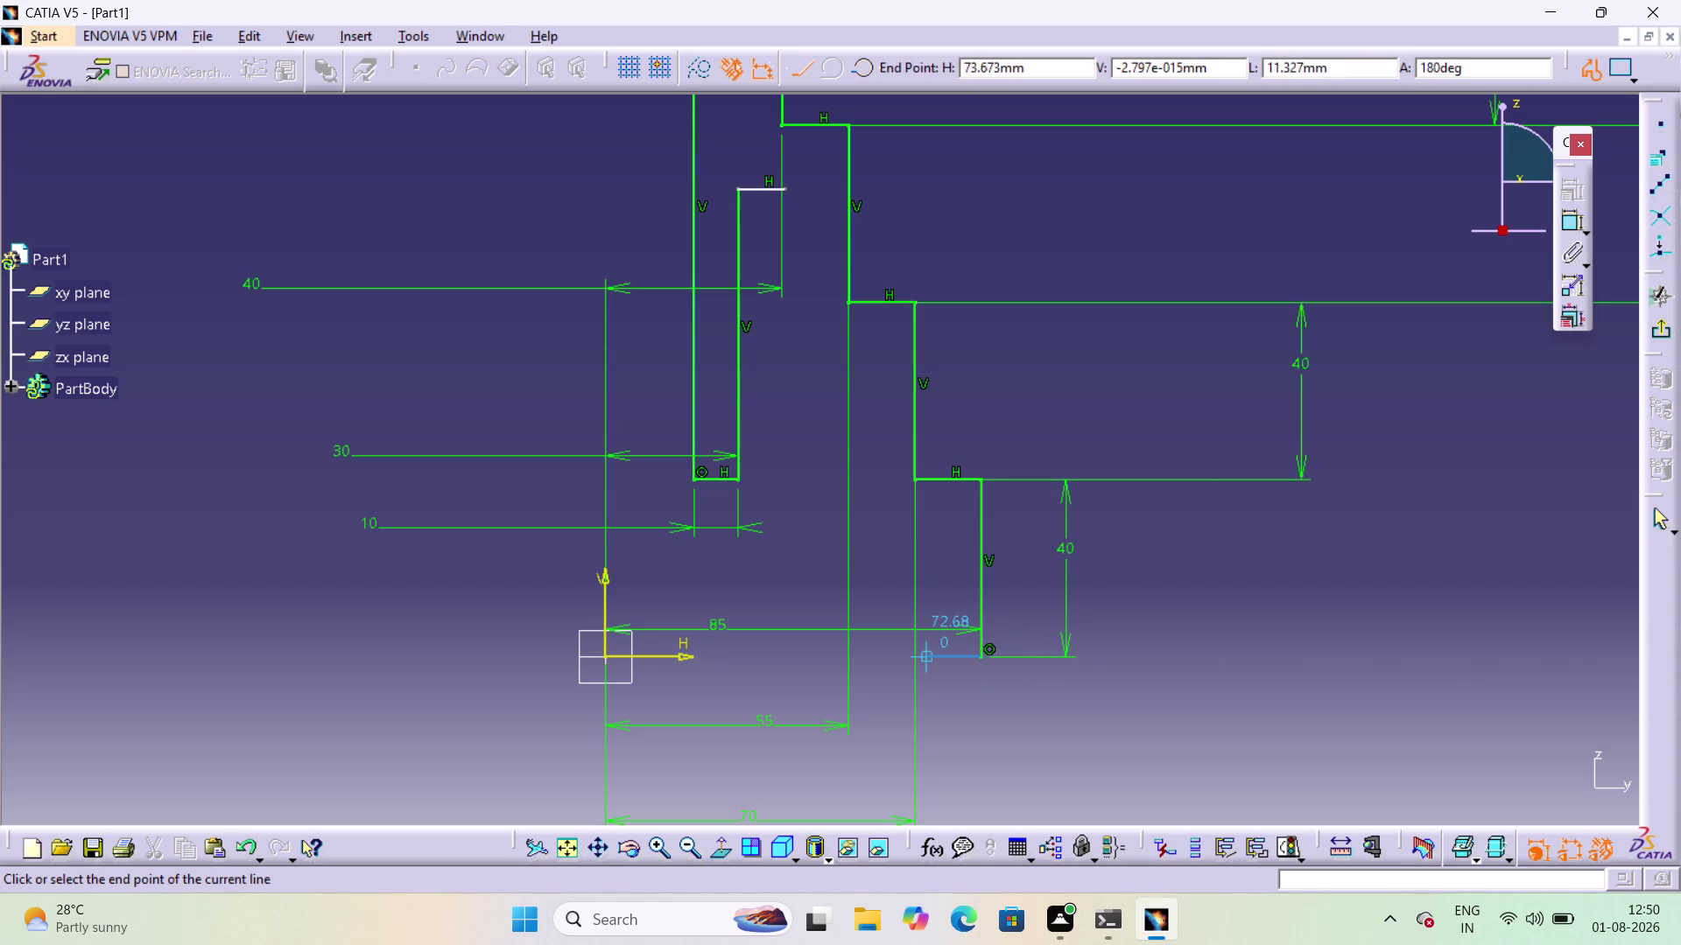
click(940, 655)
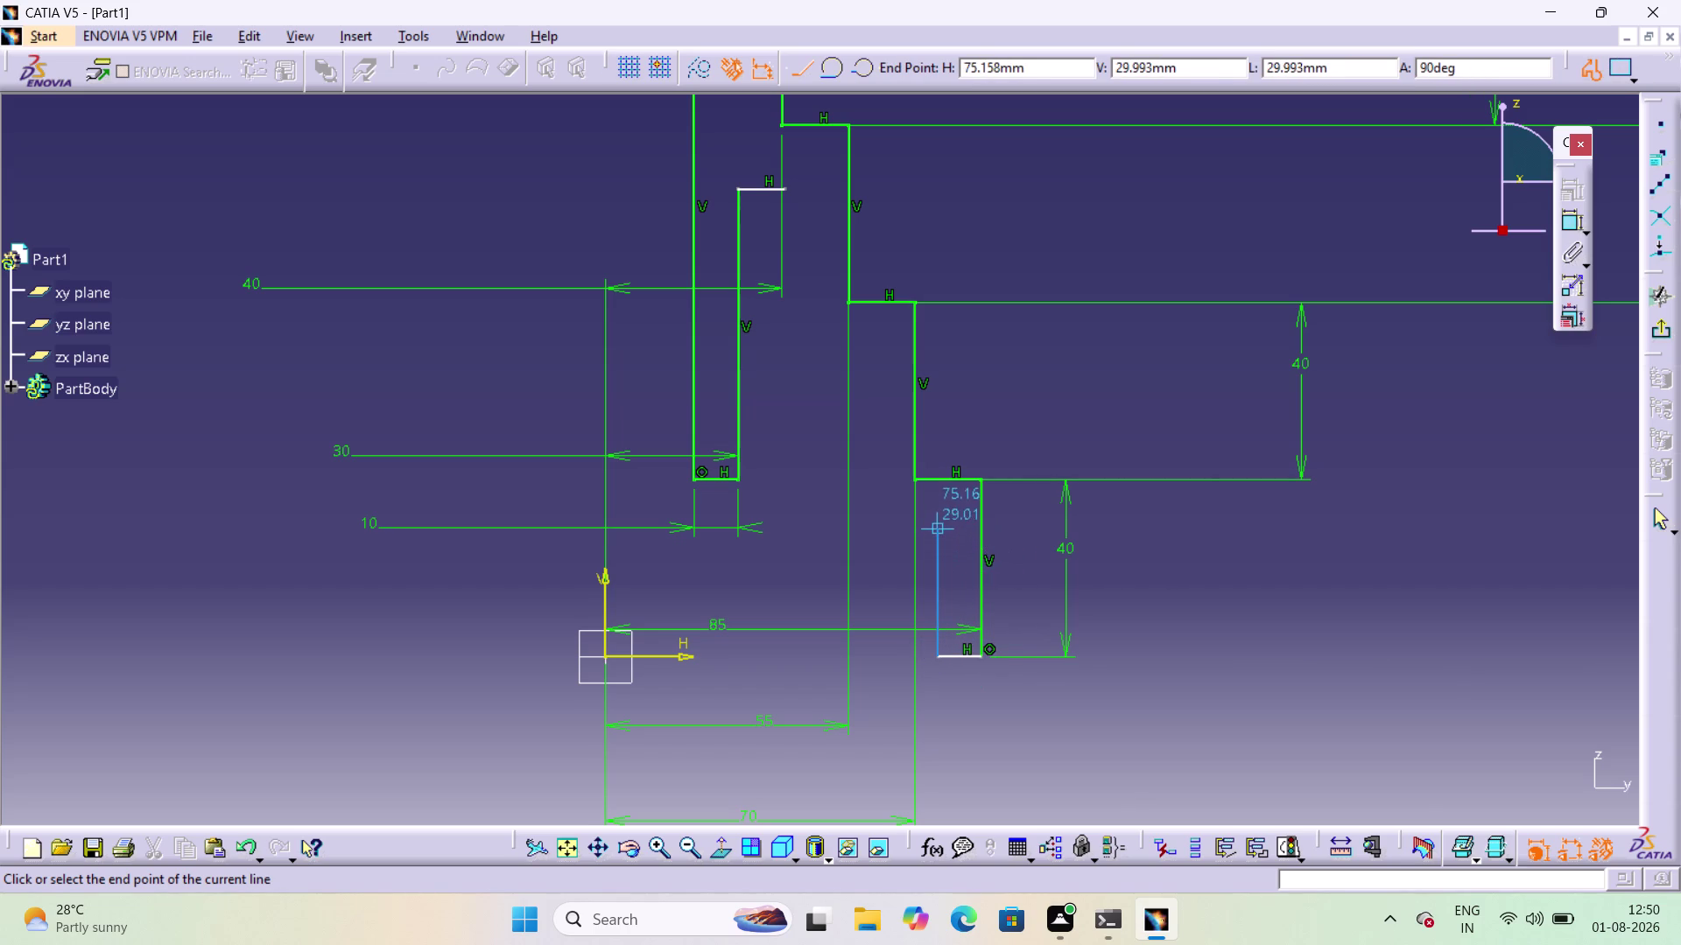
click(937, 524)
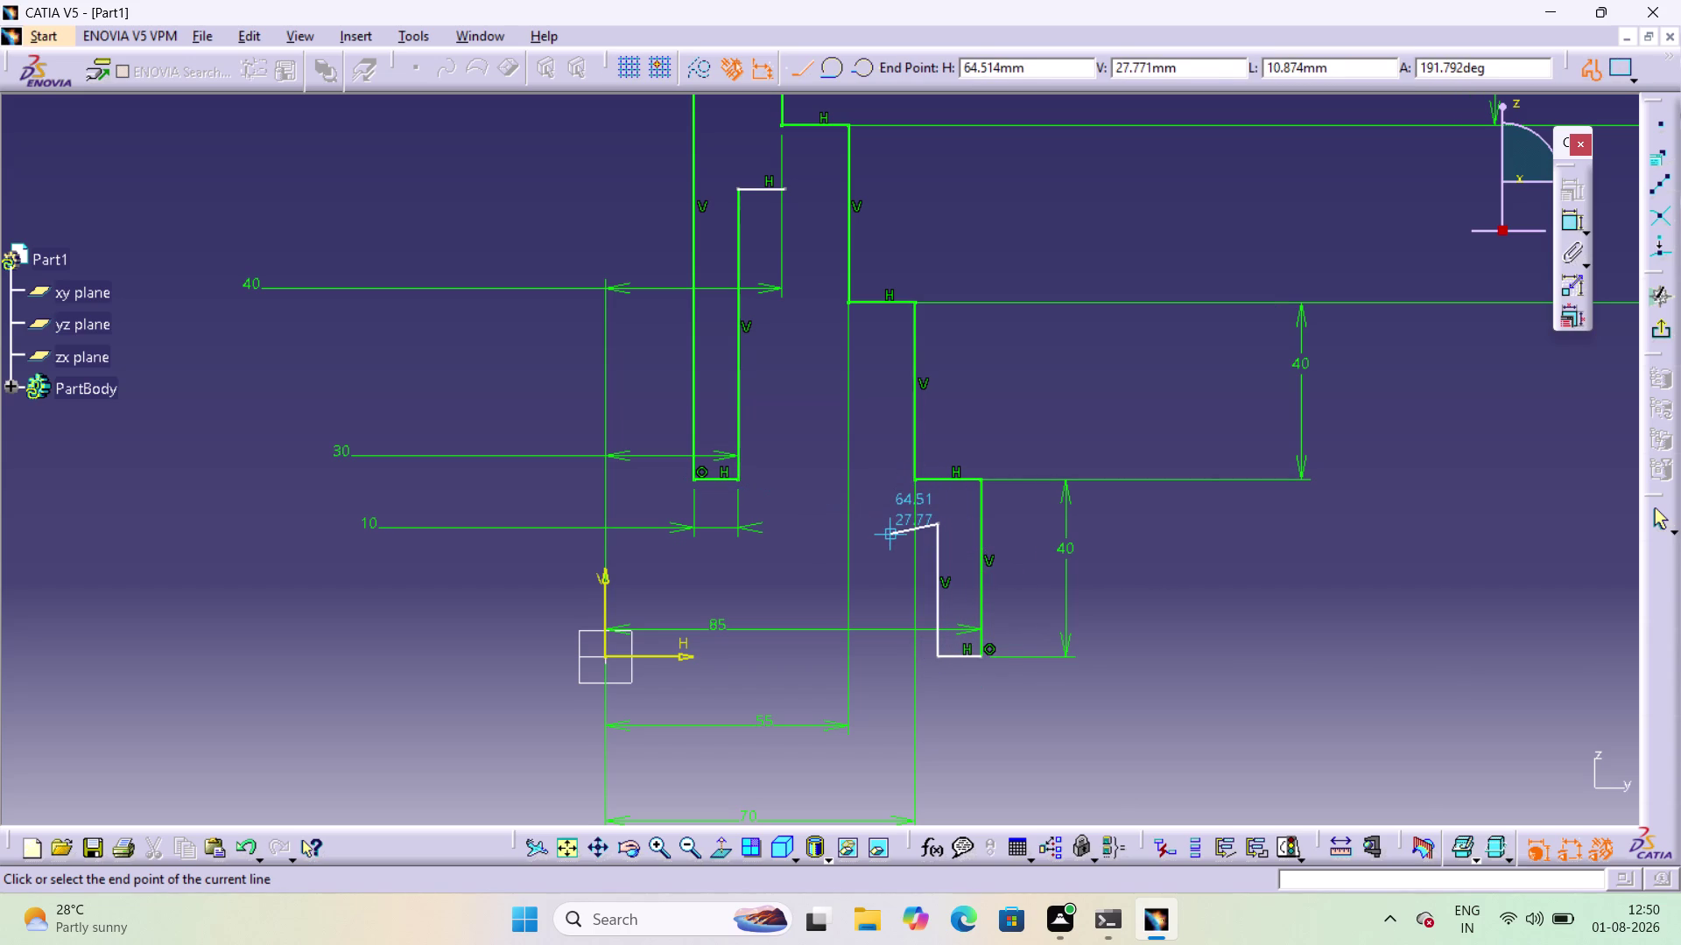
click(881, 524)
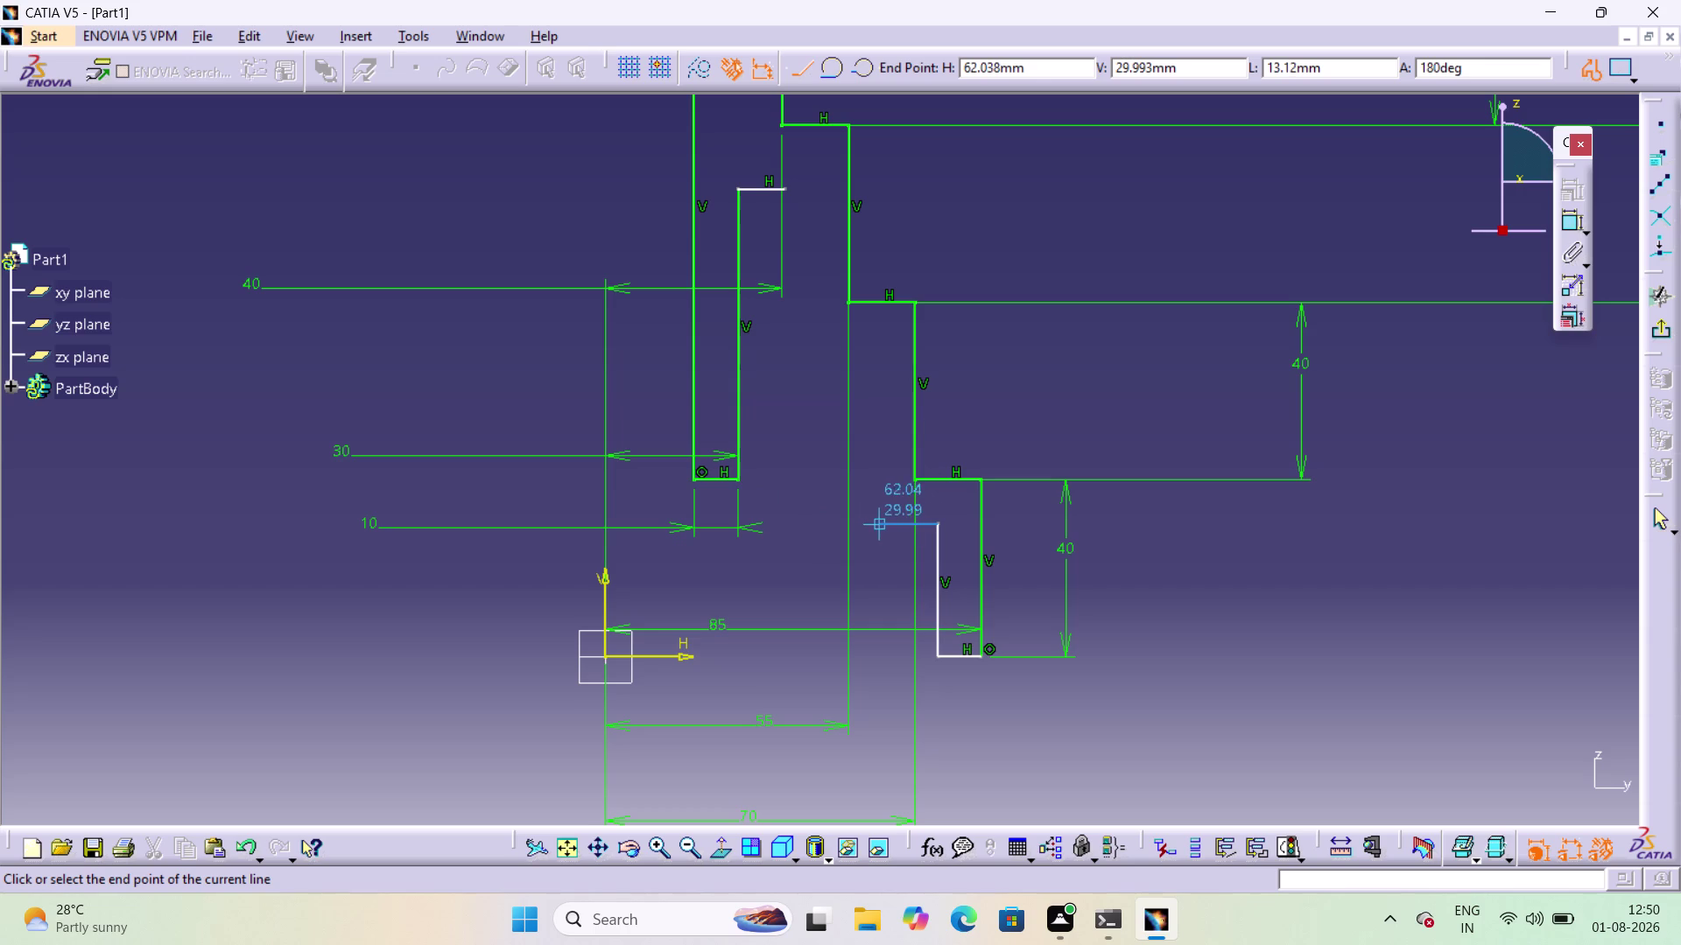
click(879, 347)
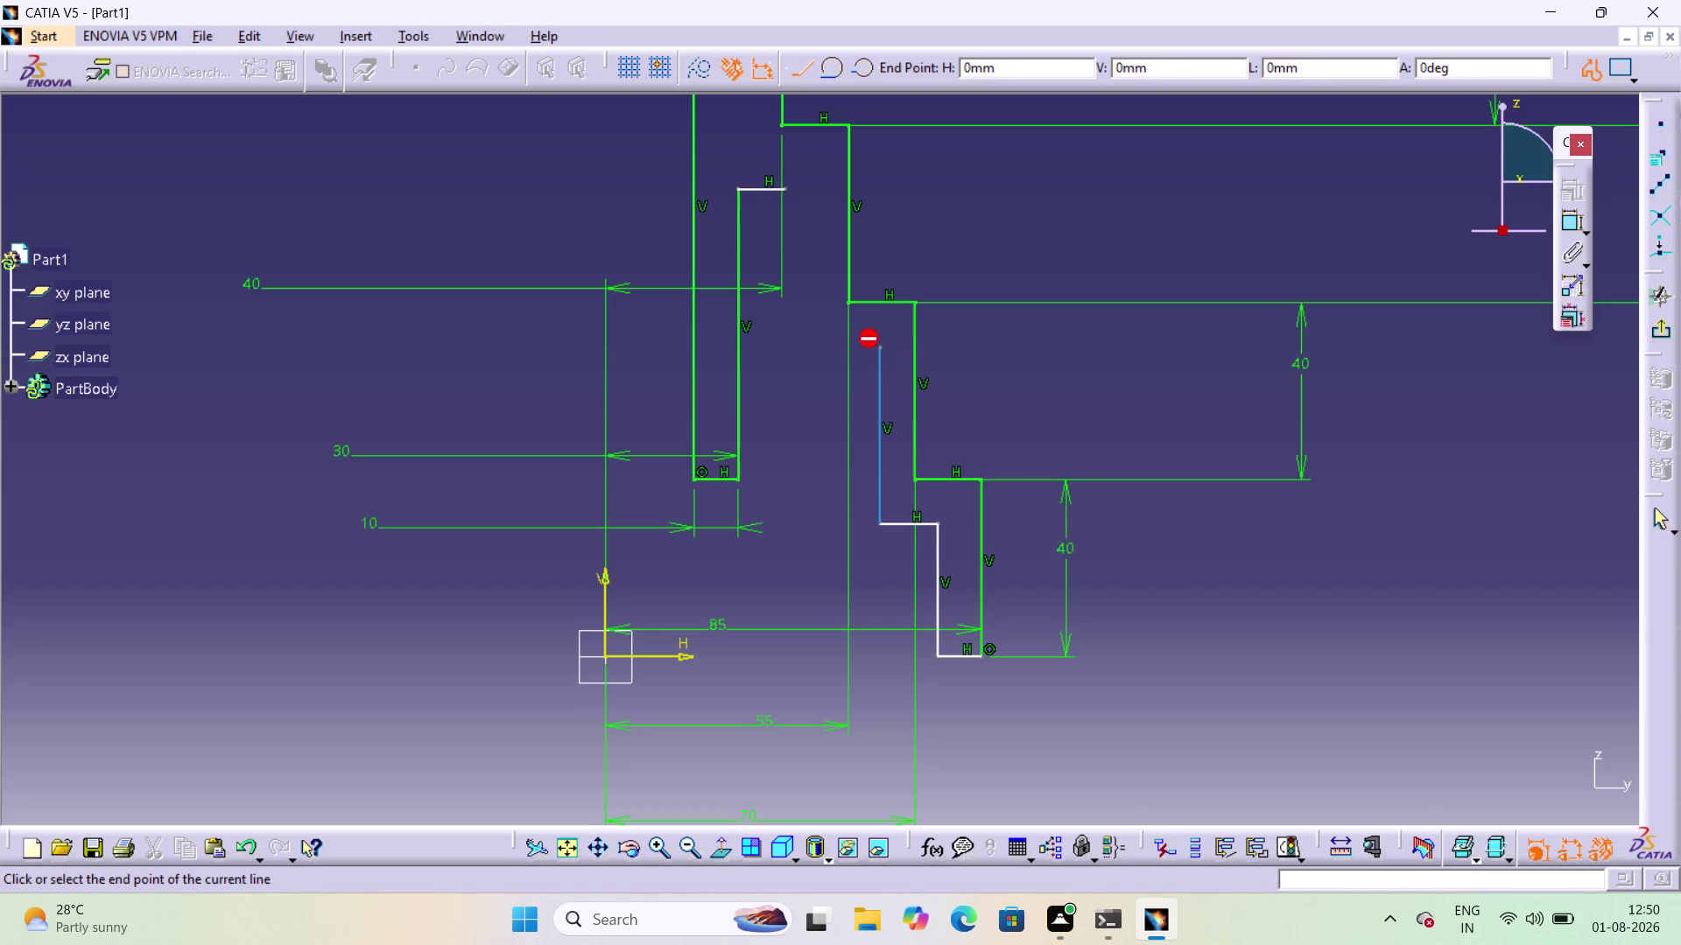
click(815, 348)
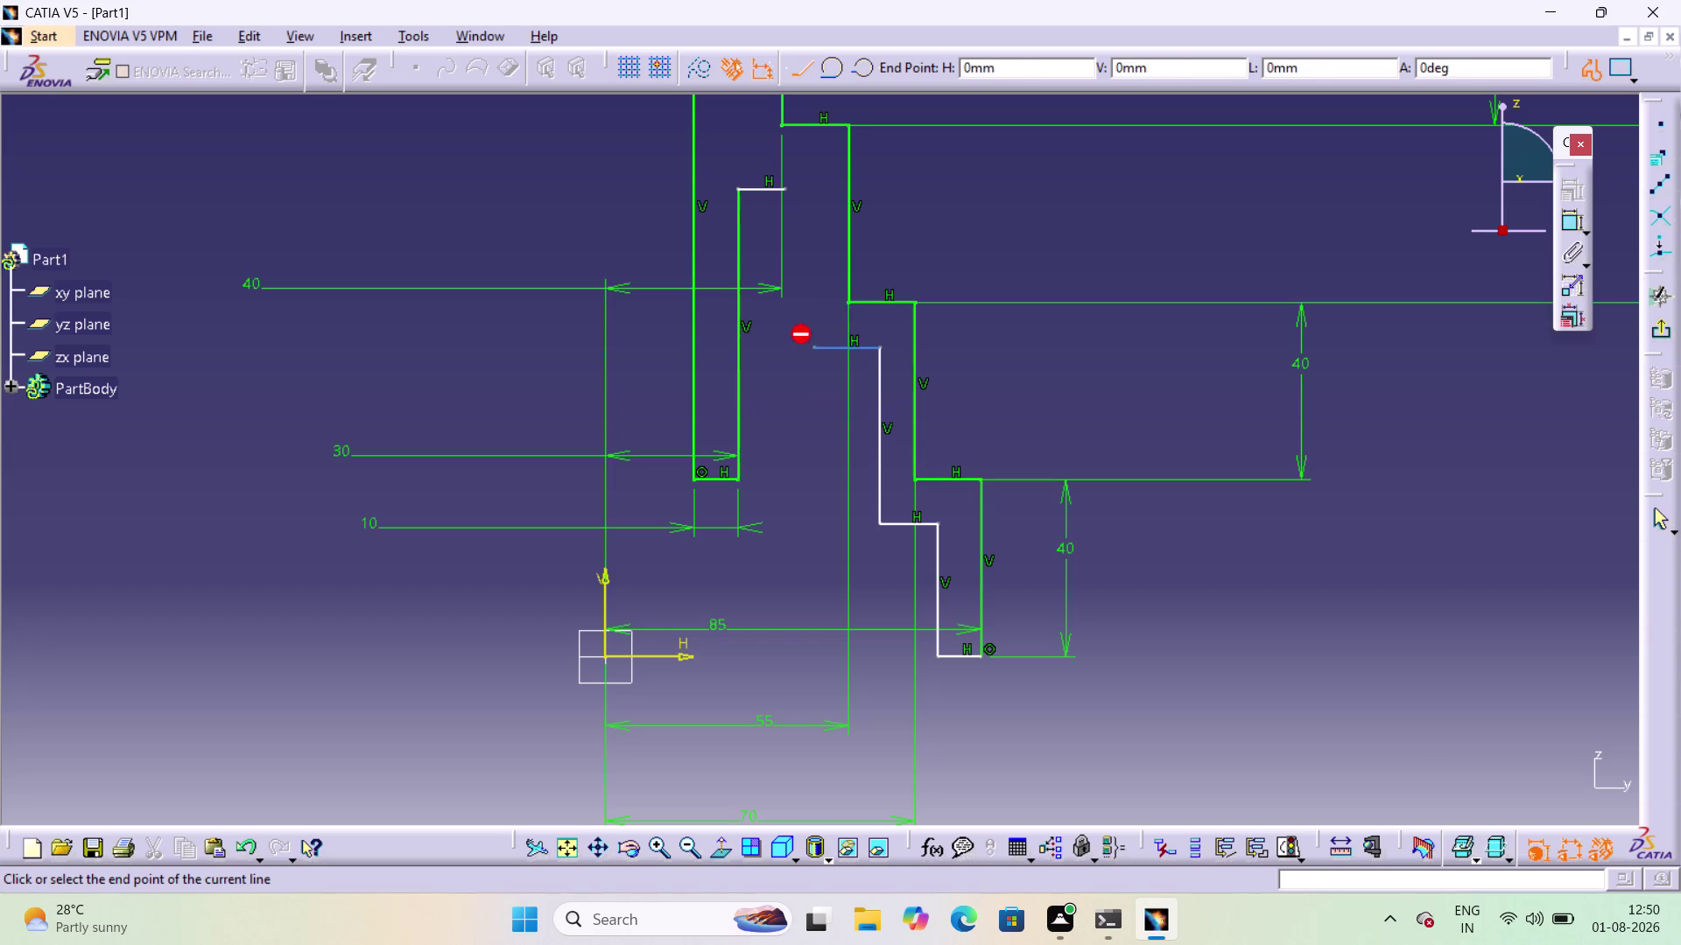
click(815, 193)
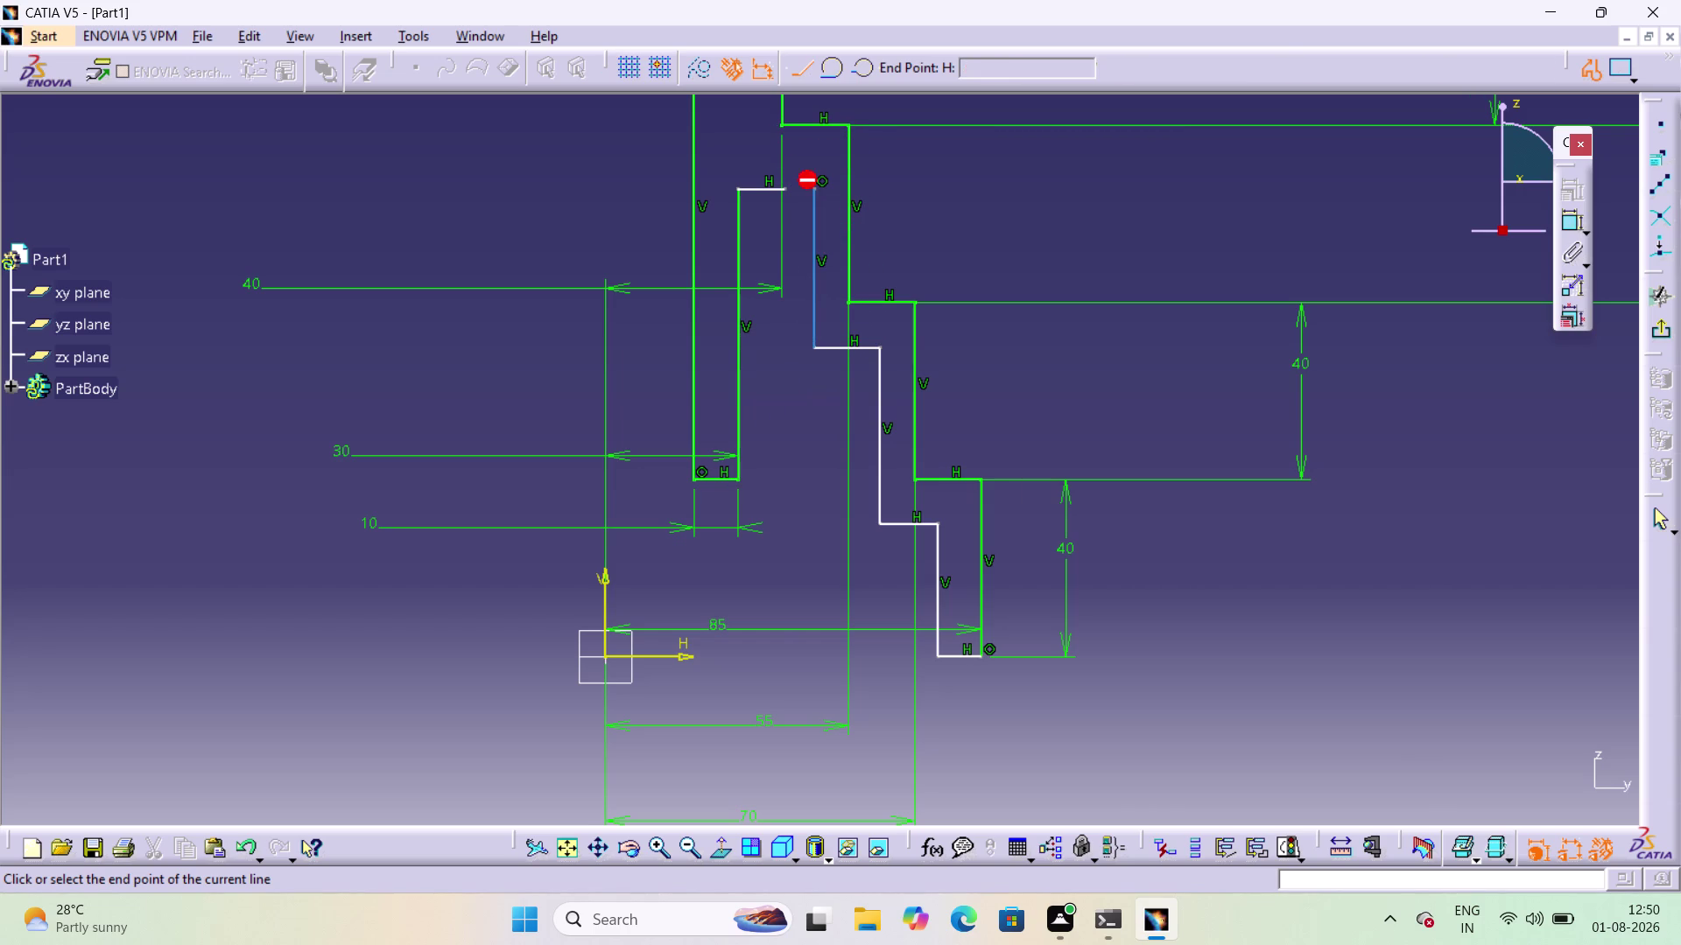
key(Escape)
key(Escape)
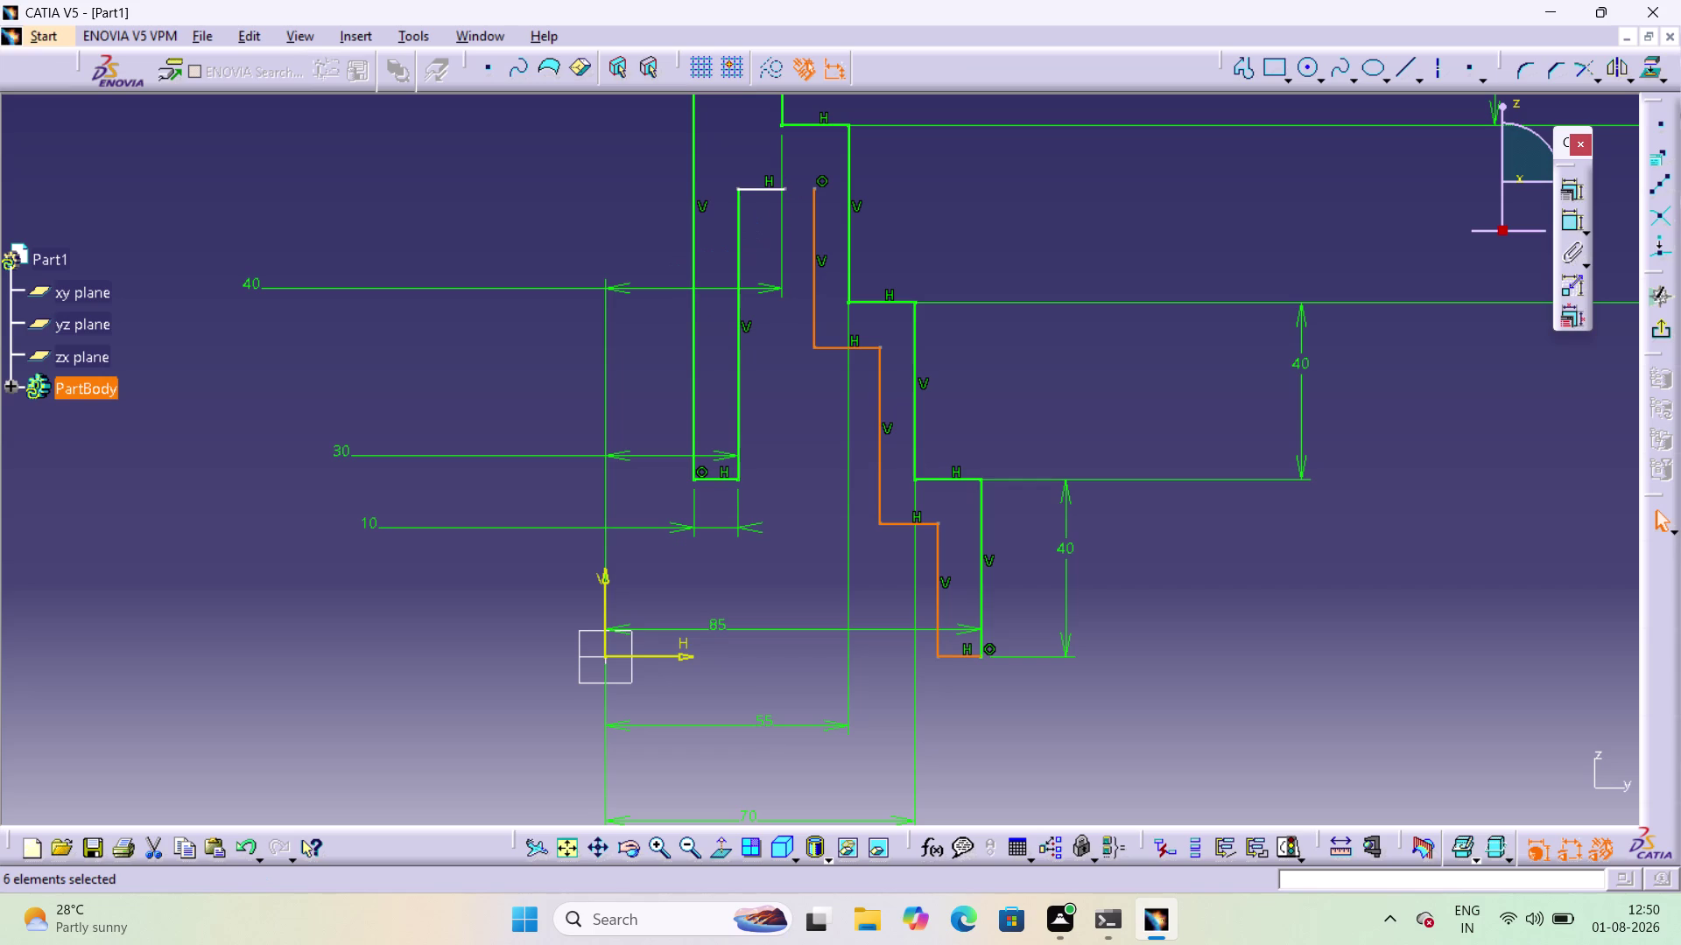
Snap the inner profile's top endpoint onto the narrow step's top horizontal line.
drag(782, 192, 812, 189)
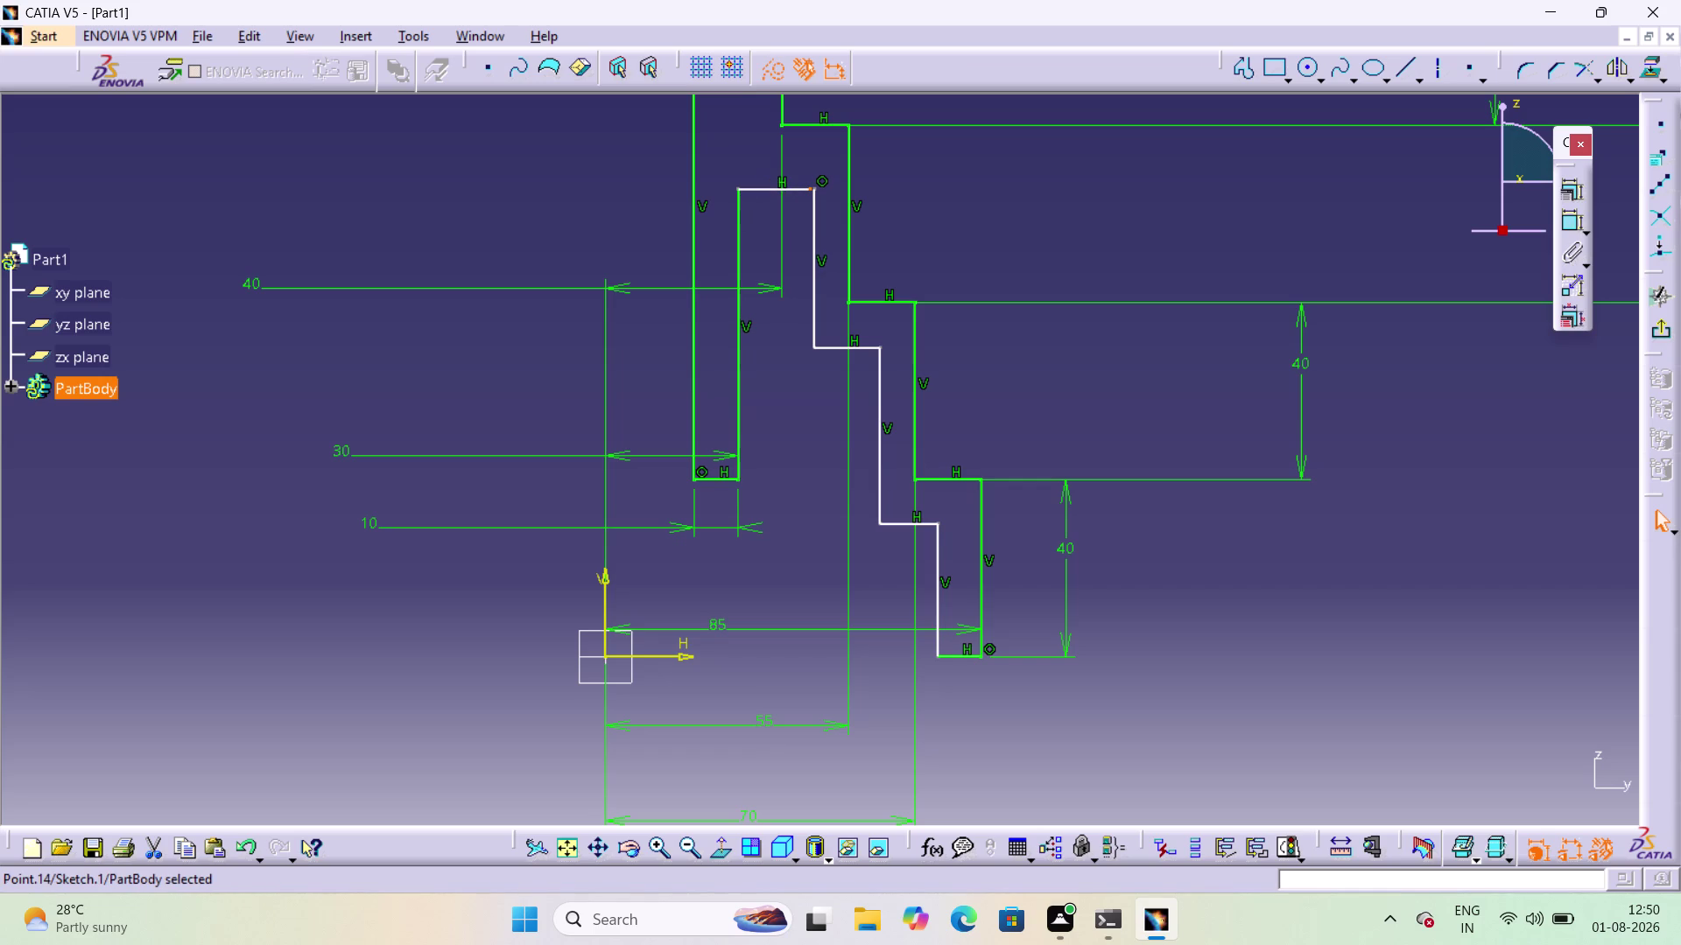
drag(787, 187, 815, 187)
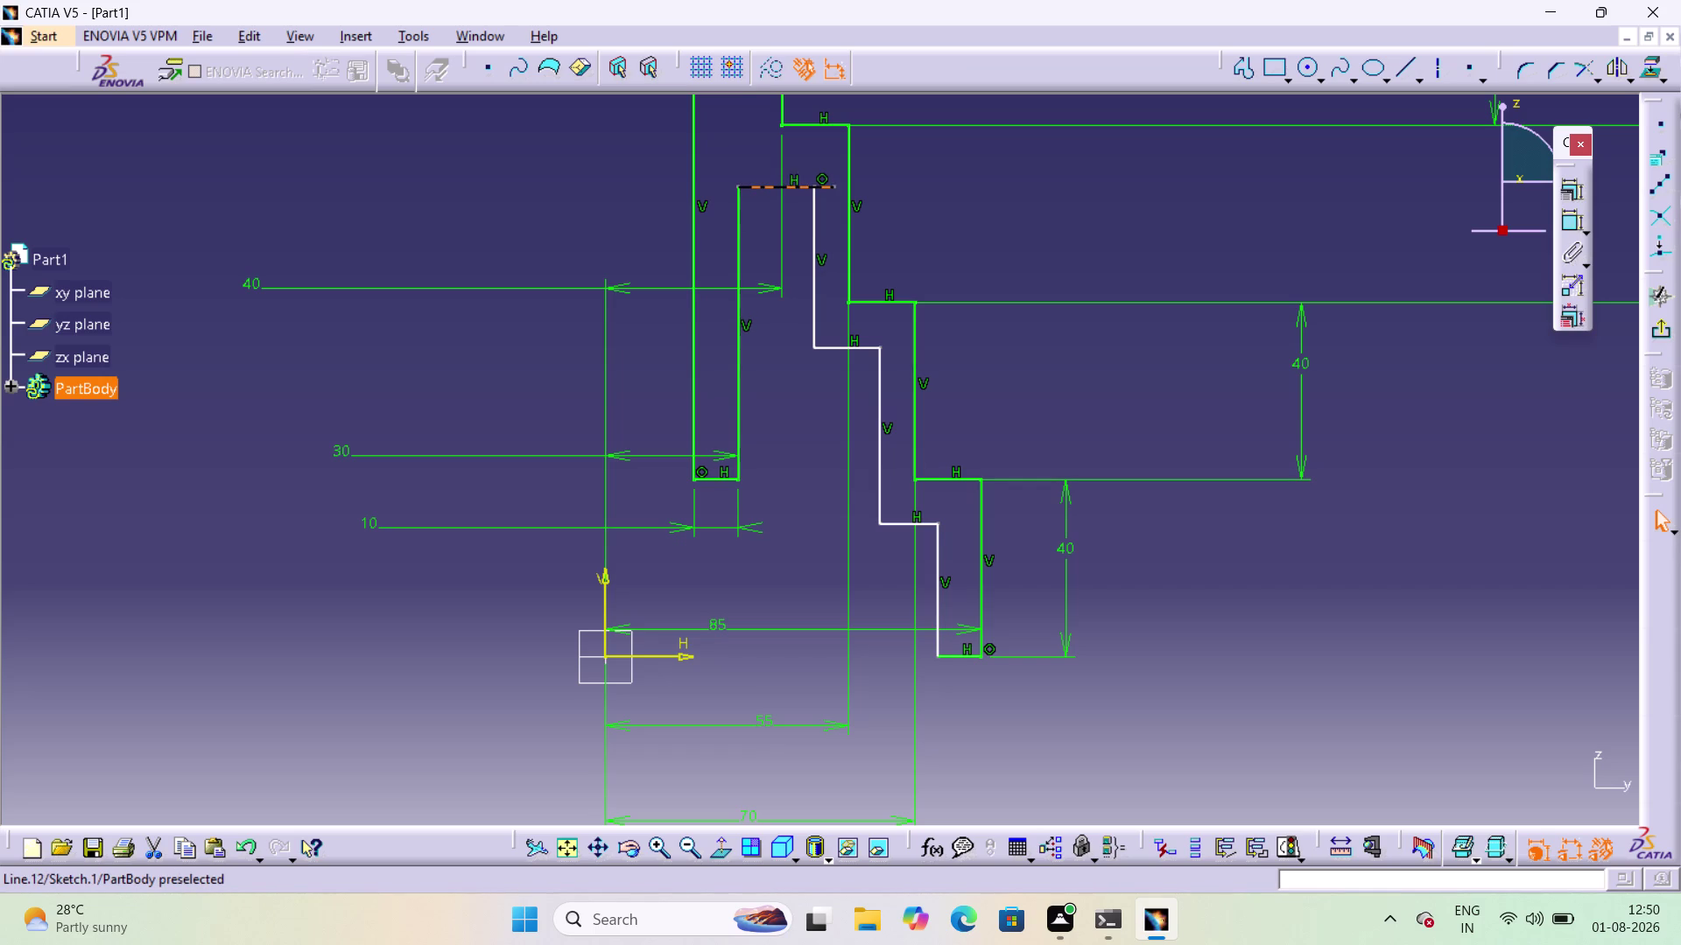
drag(815, 187, 818, 198)
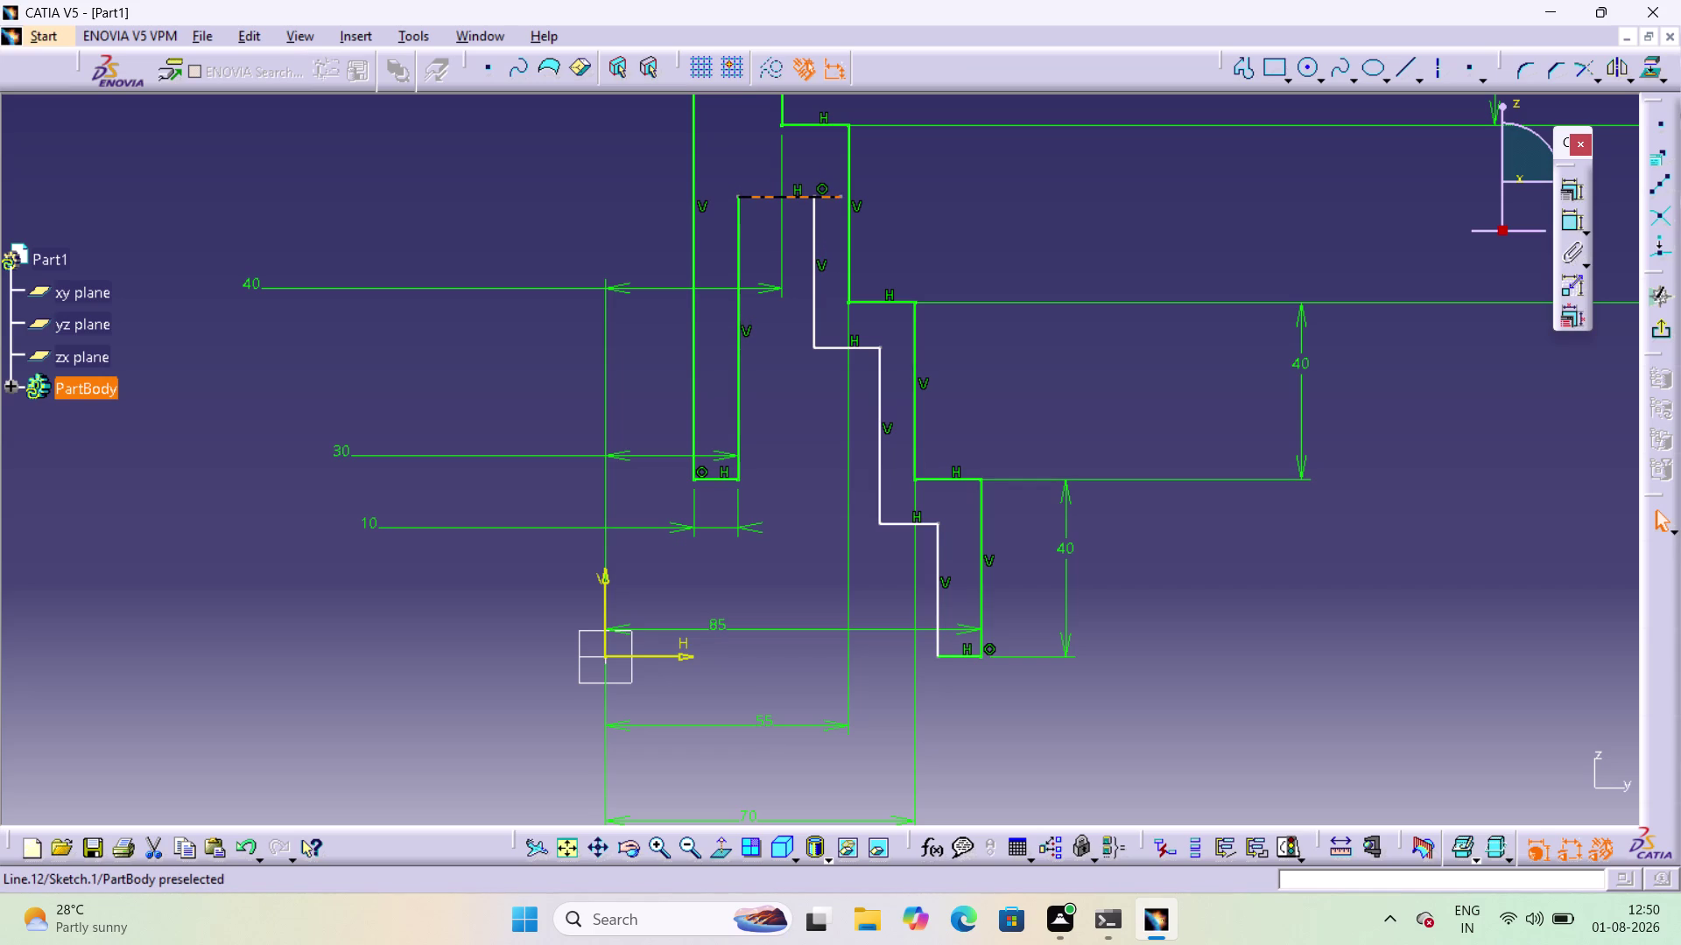
drag(819, 198, 817, 189)
drag(1002, 192, 1019, 200)
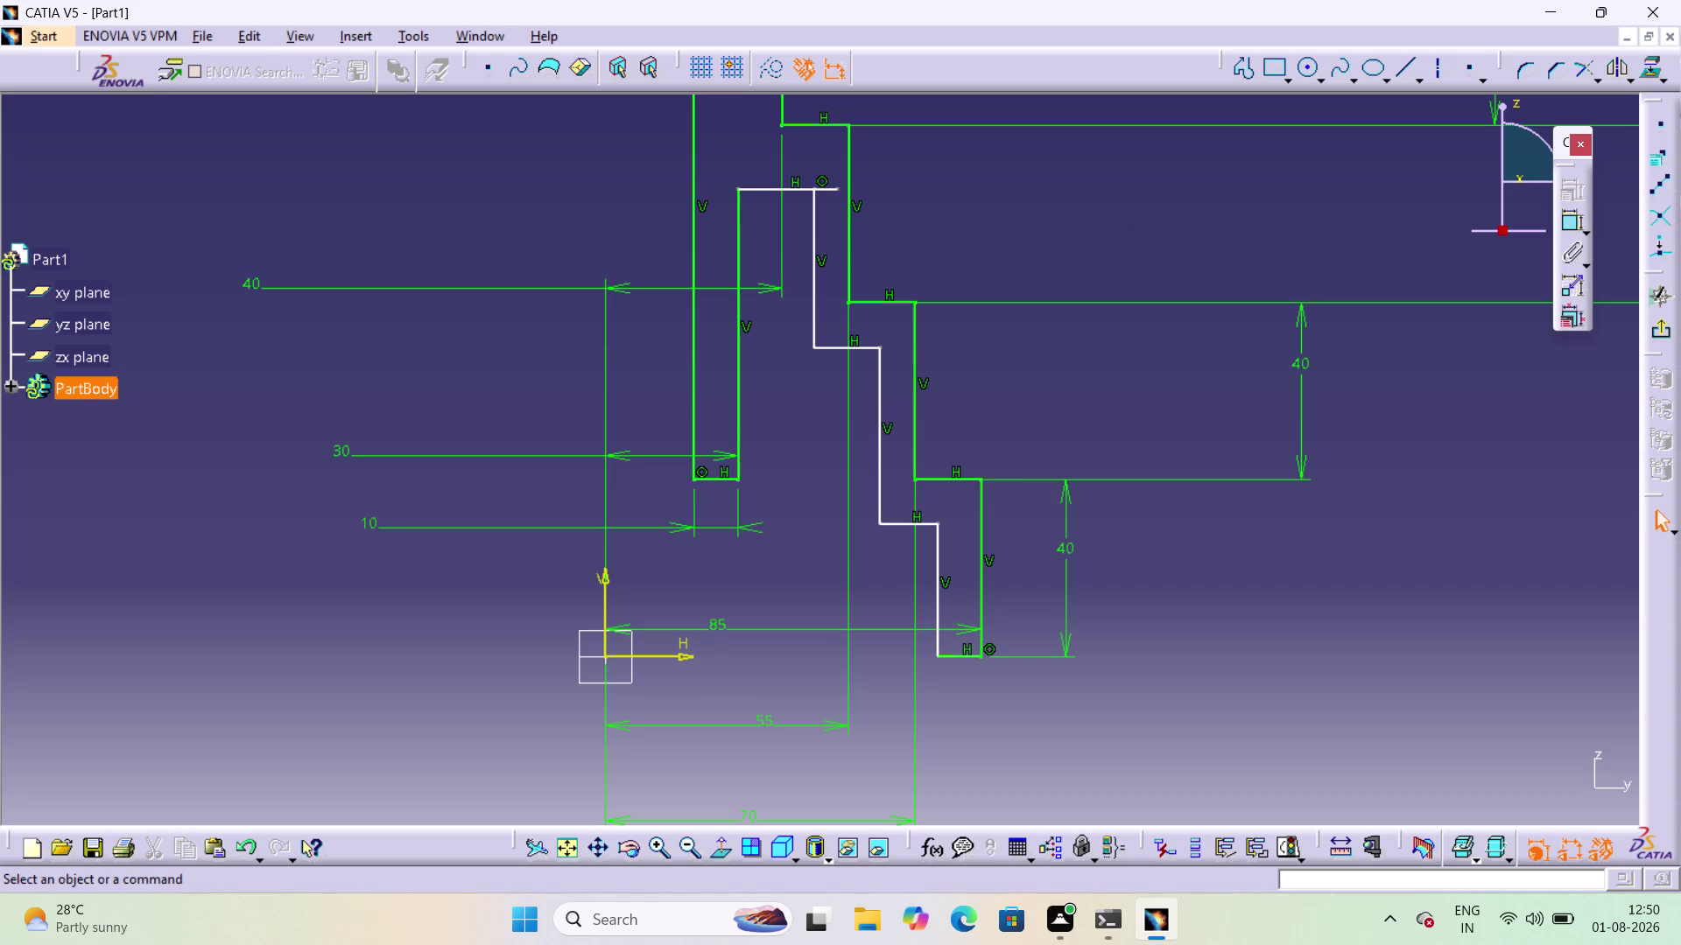
click(933, 597)
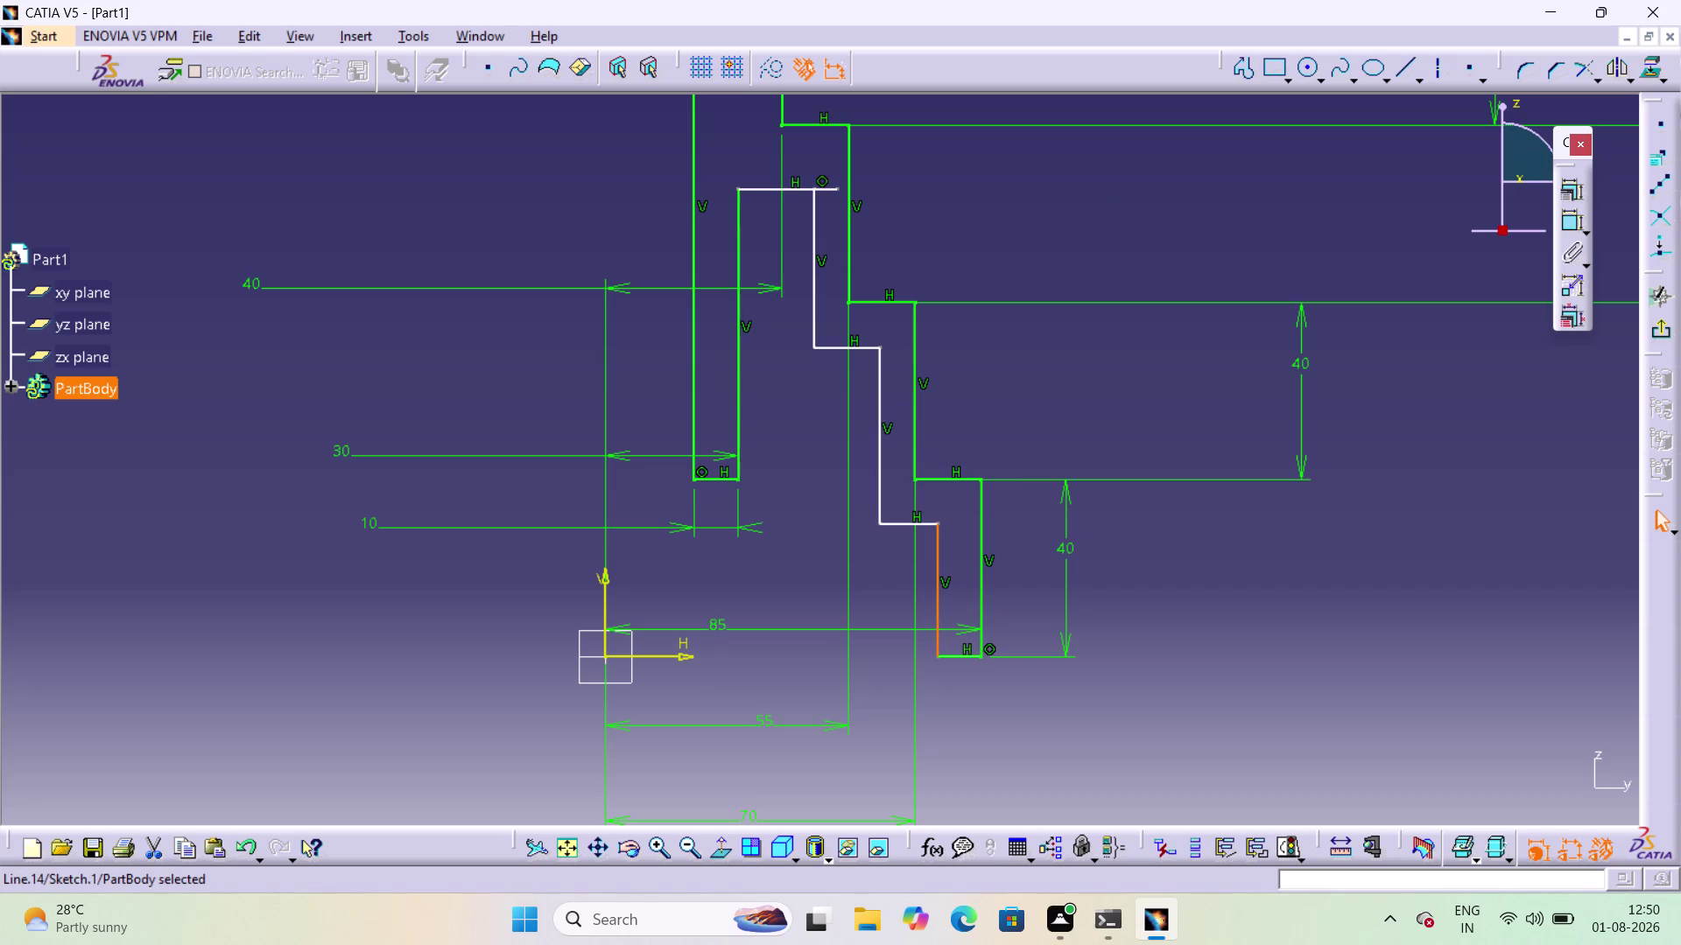
Constrain the bottom gap and the first horizontal step spacing to 8 mm each.
click(983, 591)
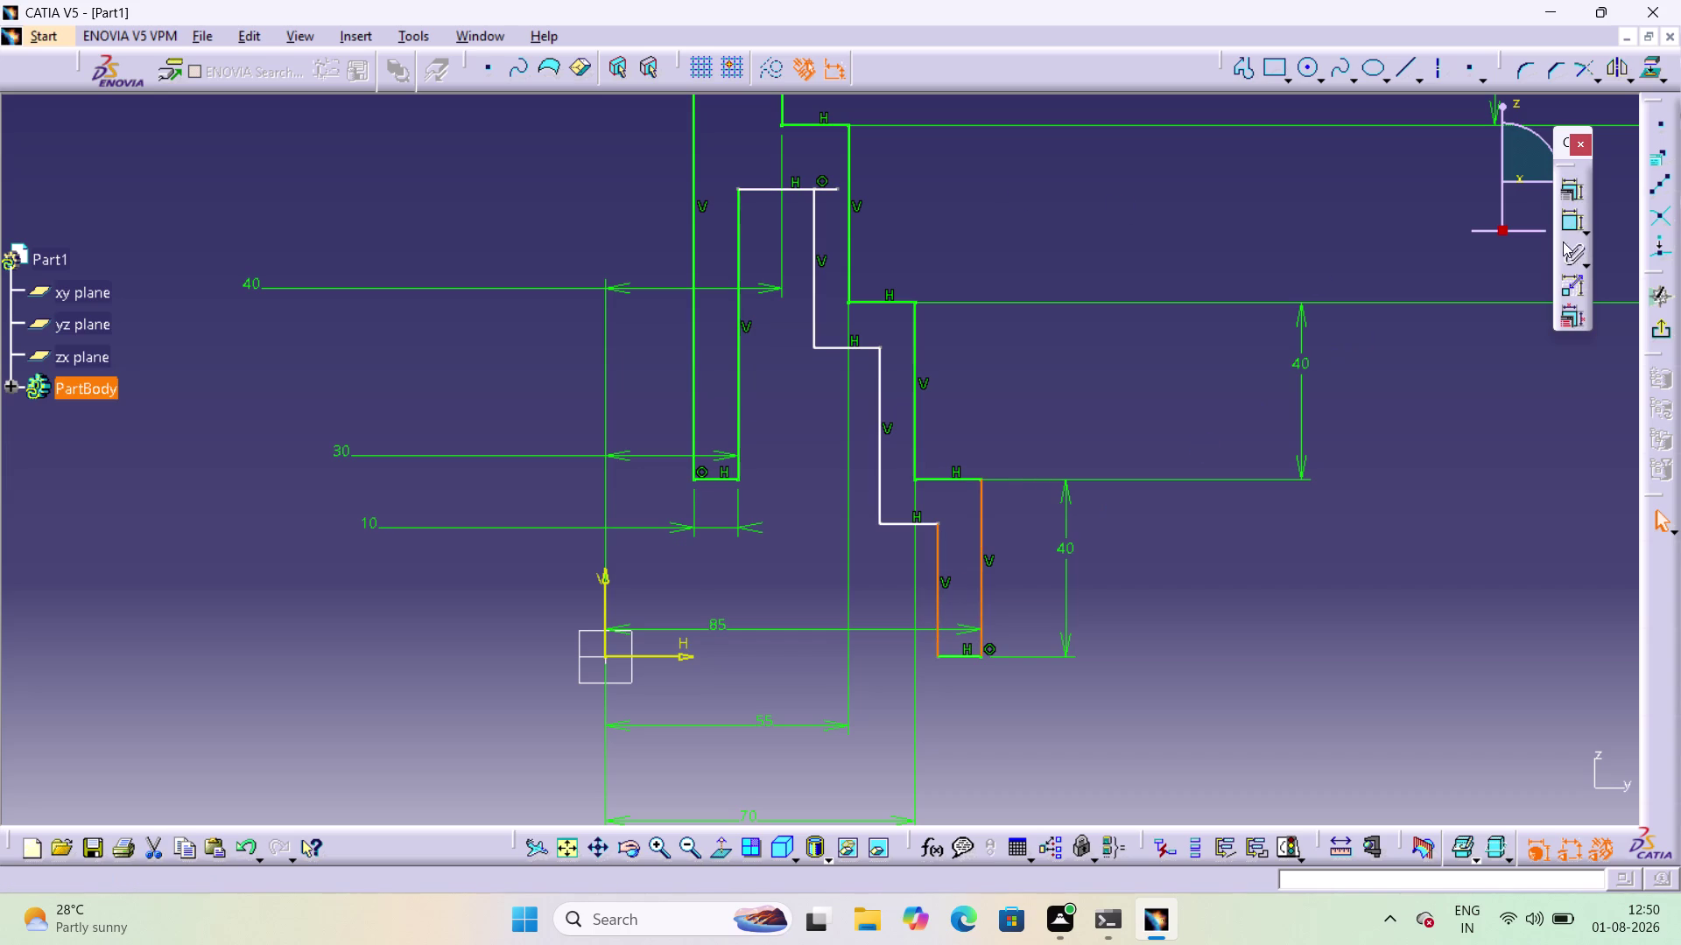
click(1566, 226)
click(1282, 641)
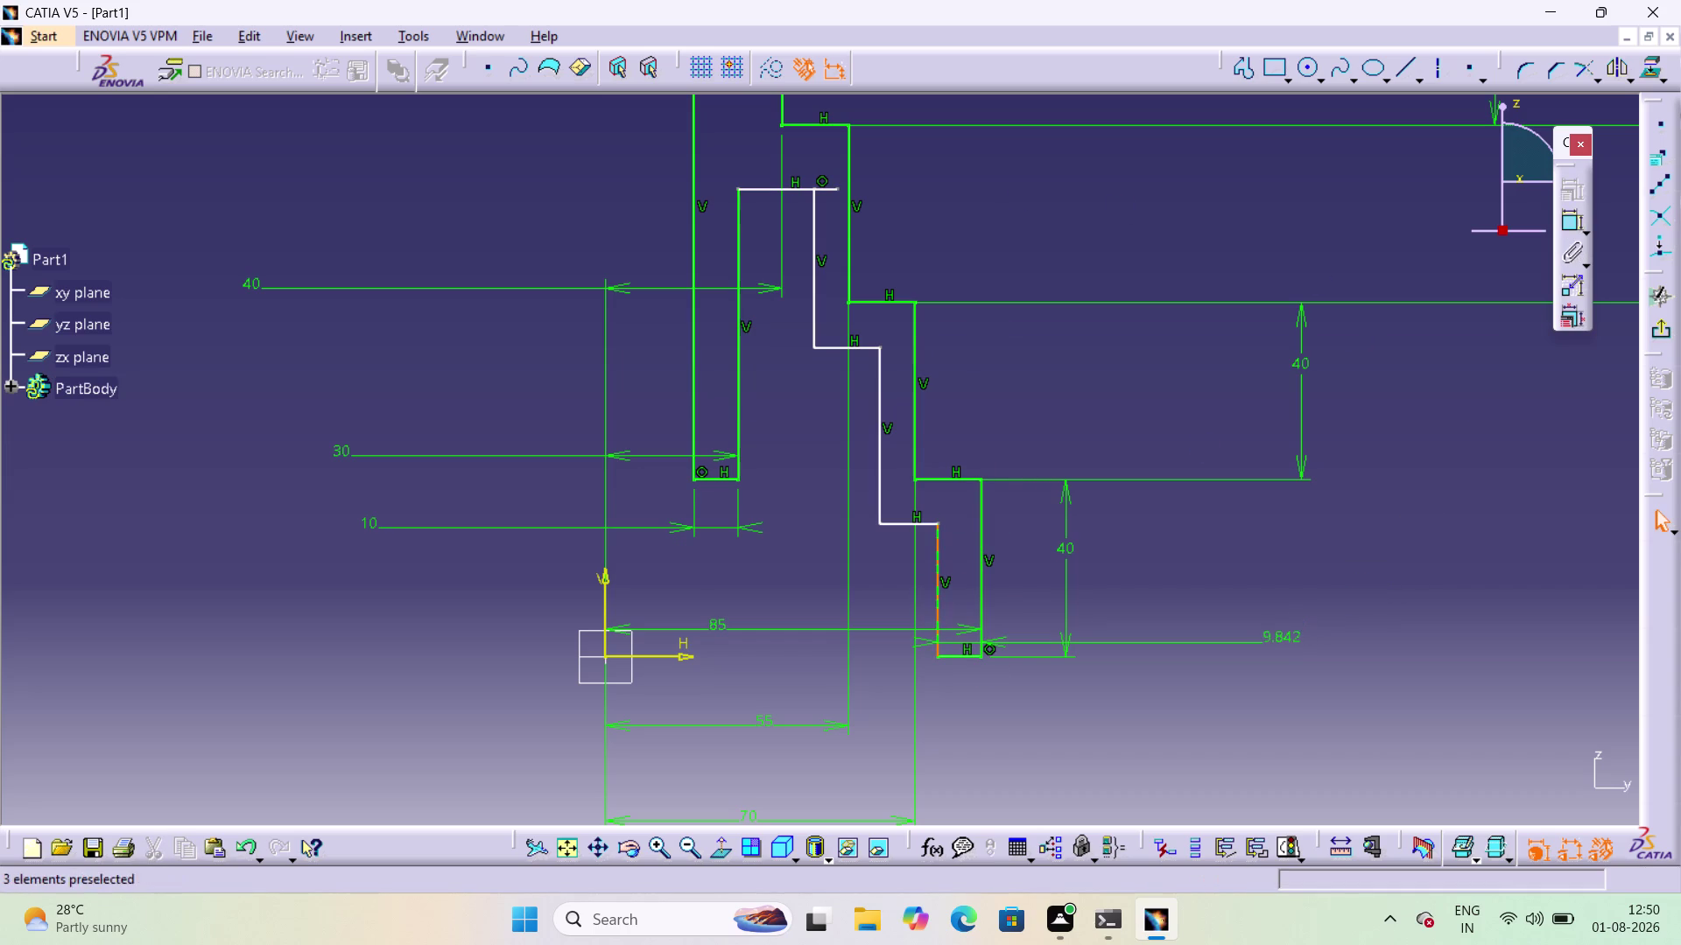
double_click(1288, 644)
key(8)
key(Return)
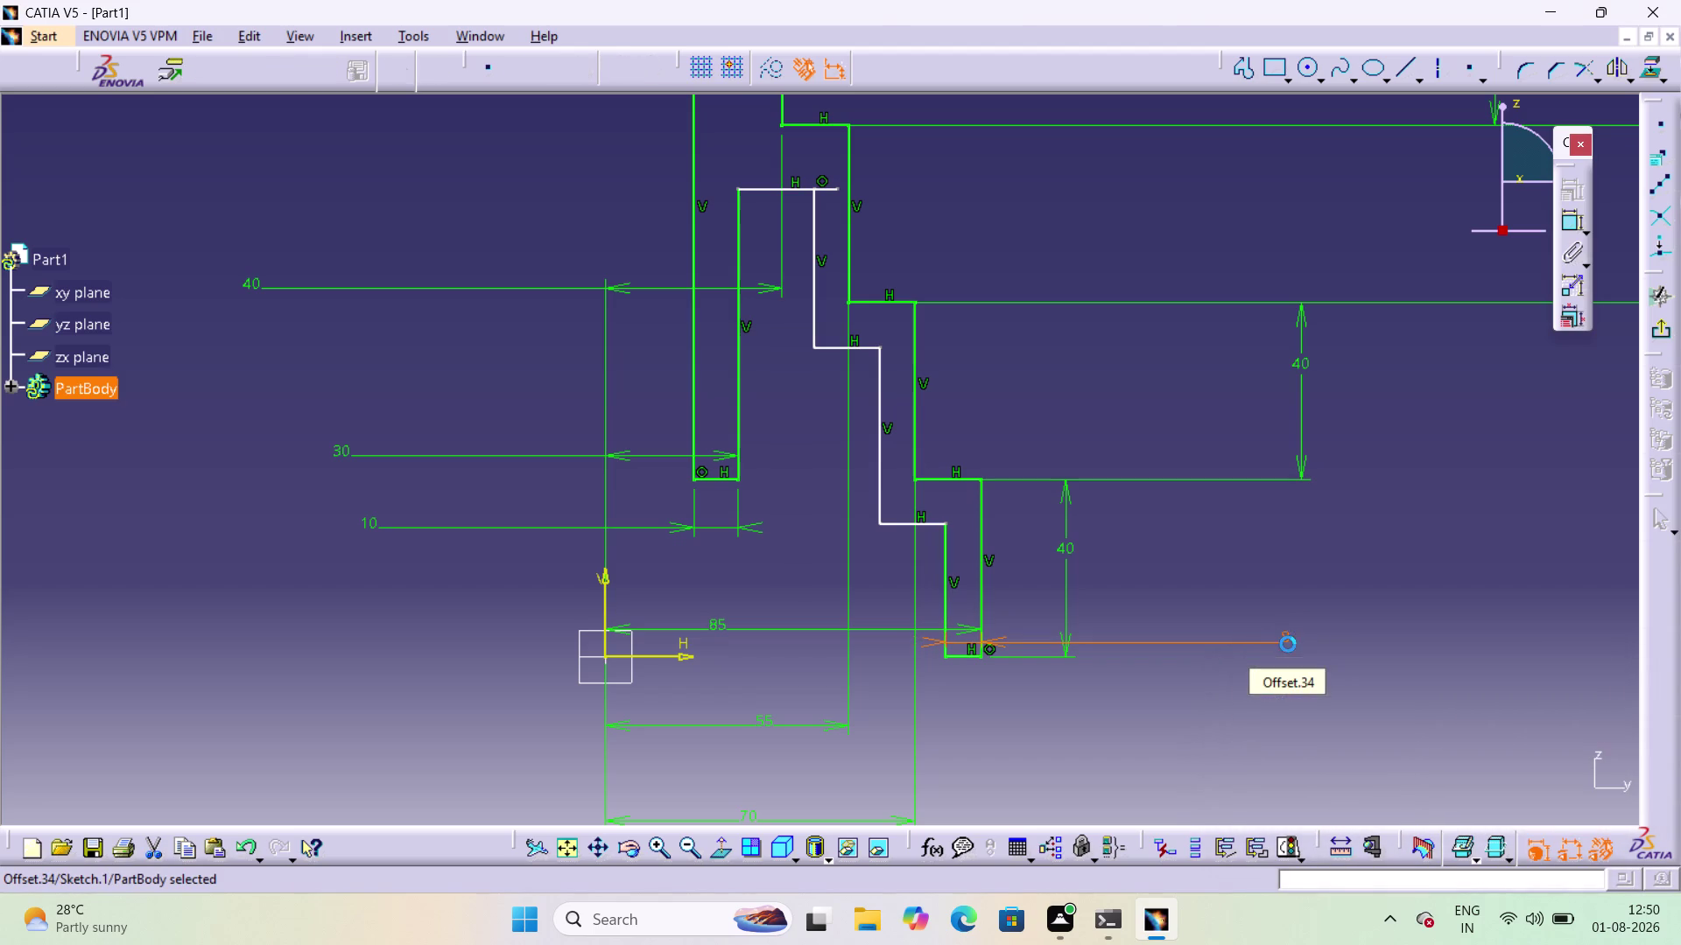
click(933, 525)
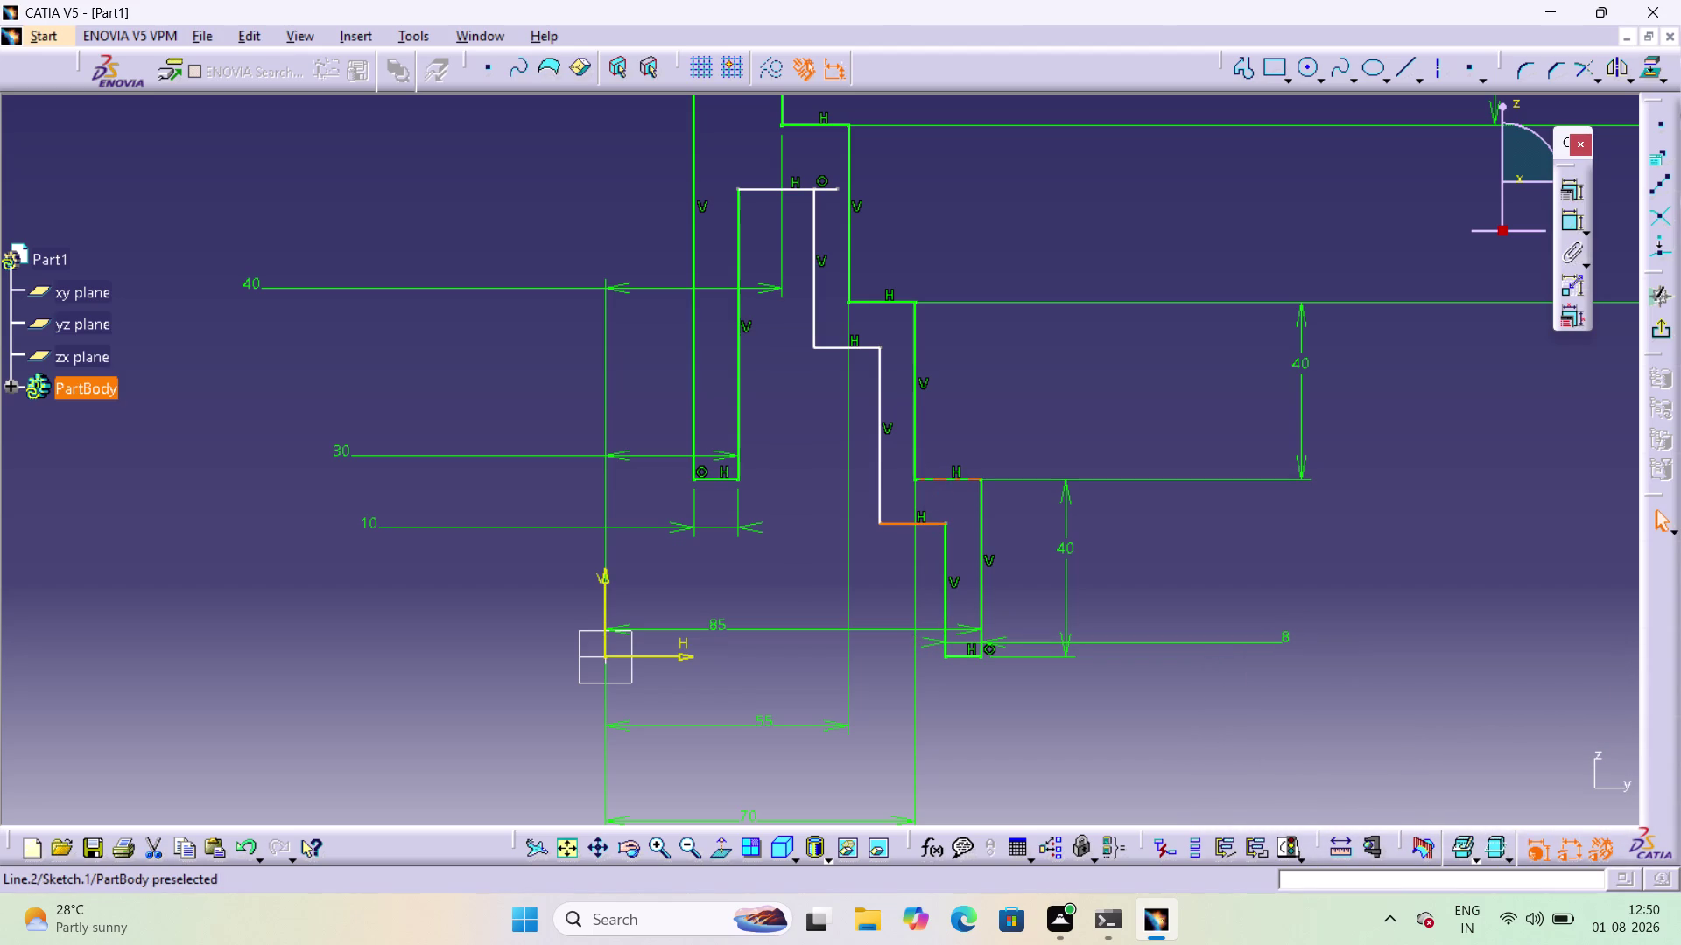
click(941, 484)
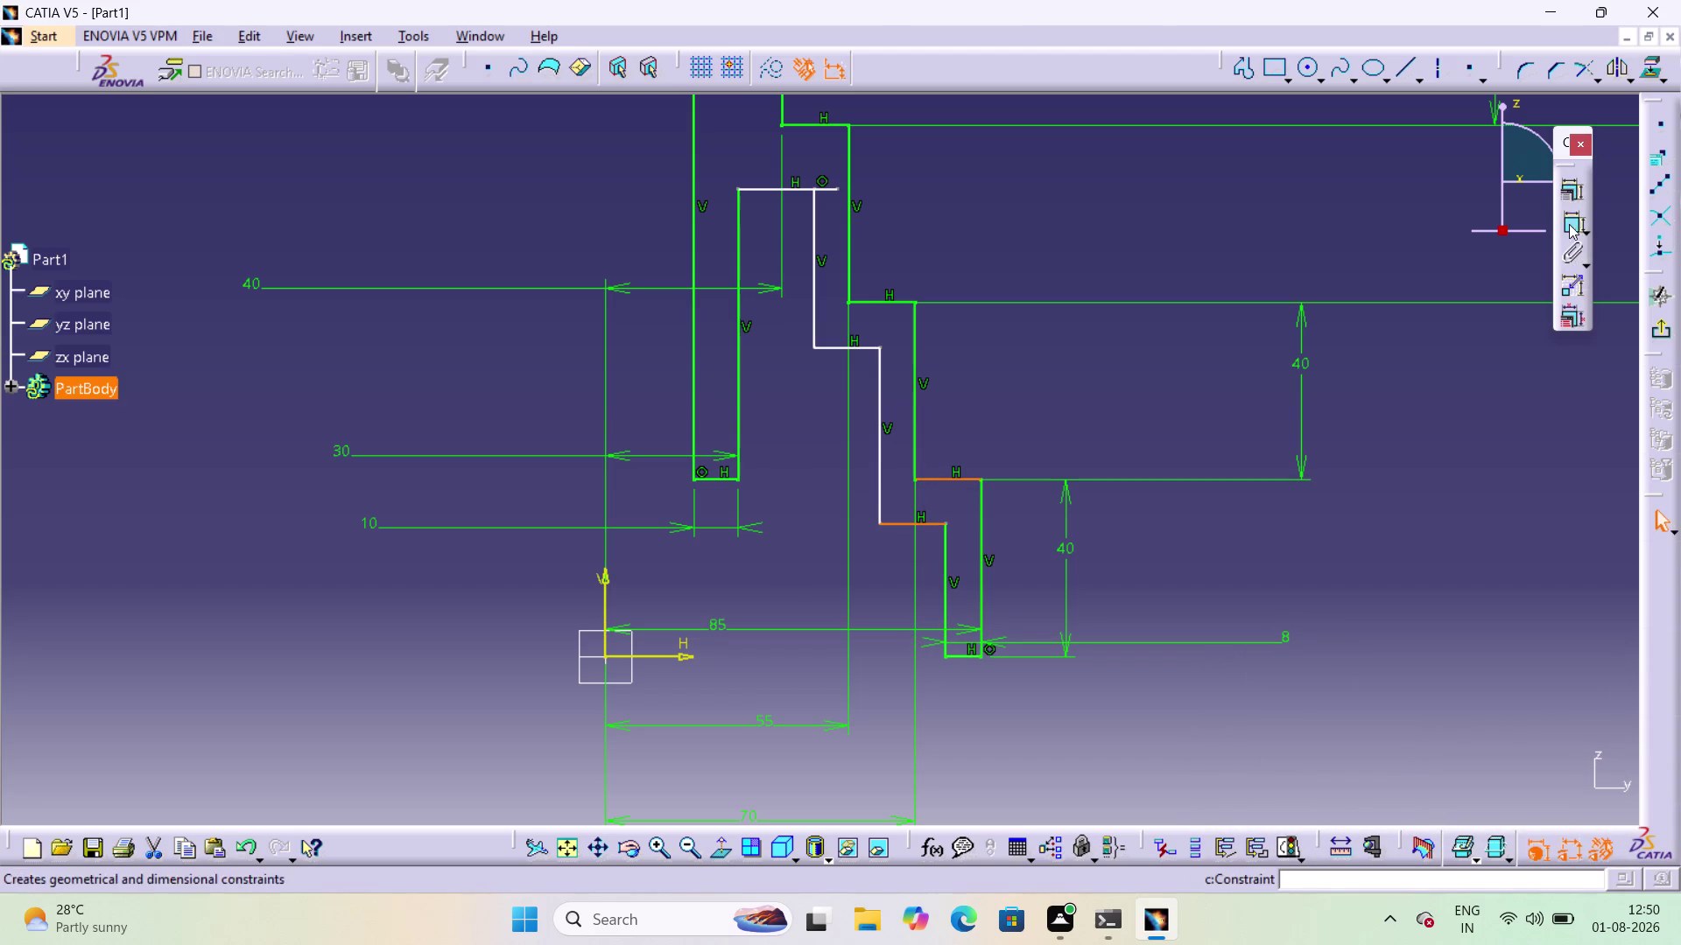
click(1572, 224)
click(1475, 494)
double_click(1475, 494)
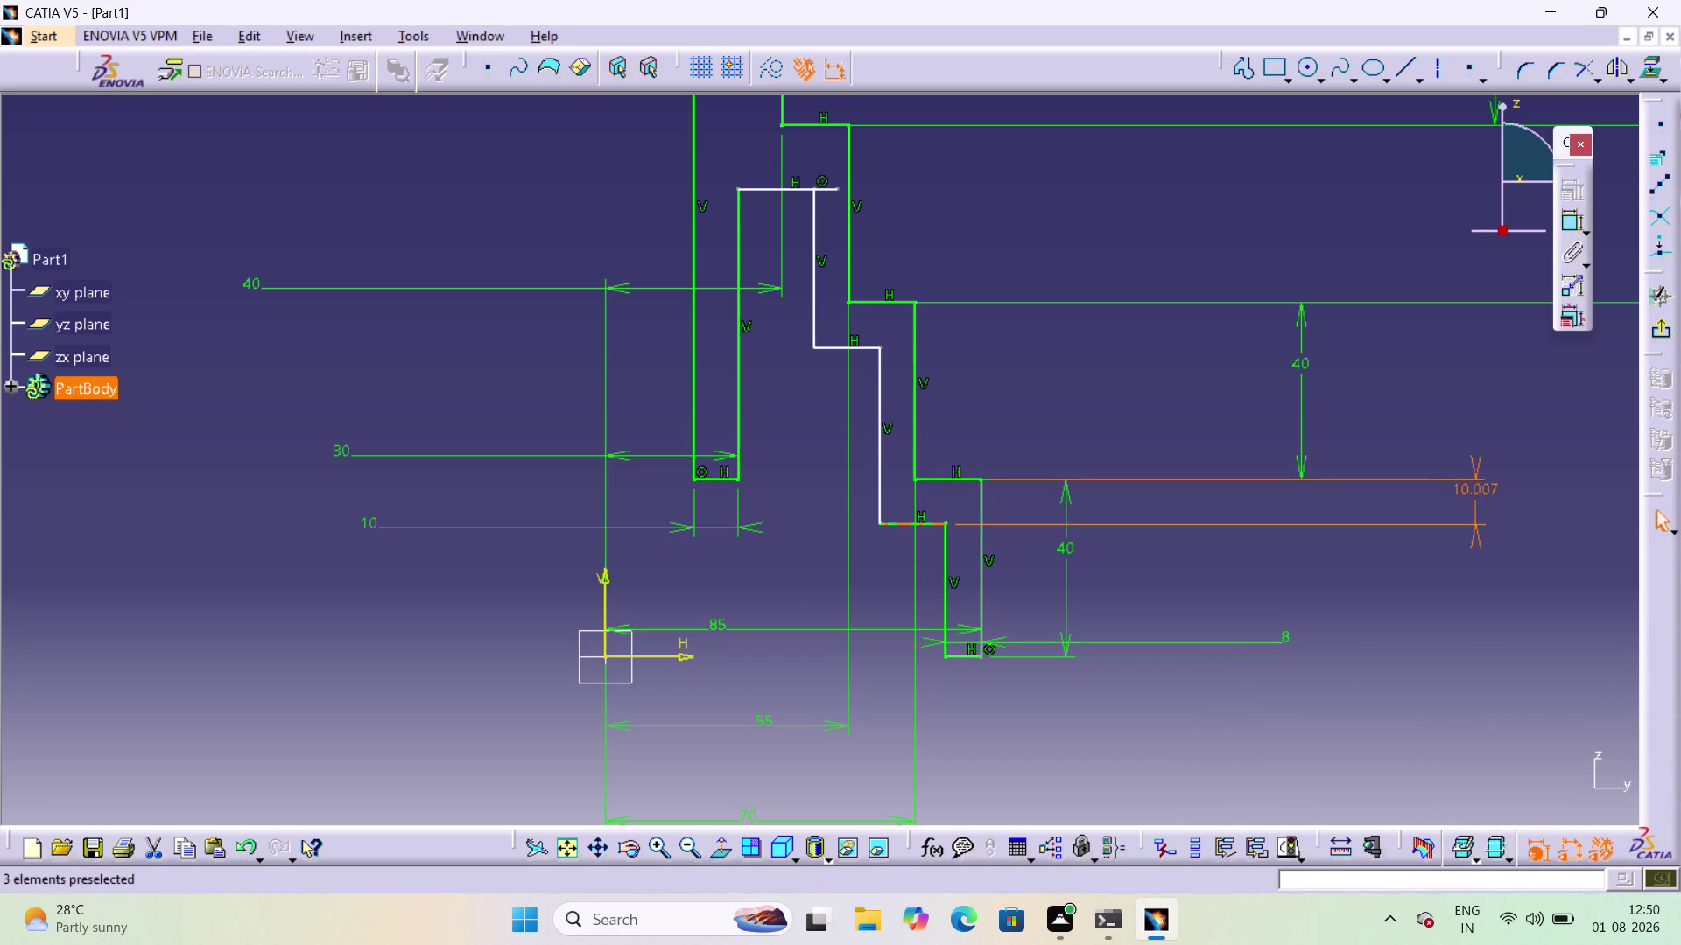
double_click(1470, 485)
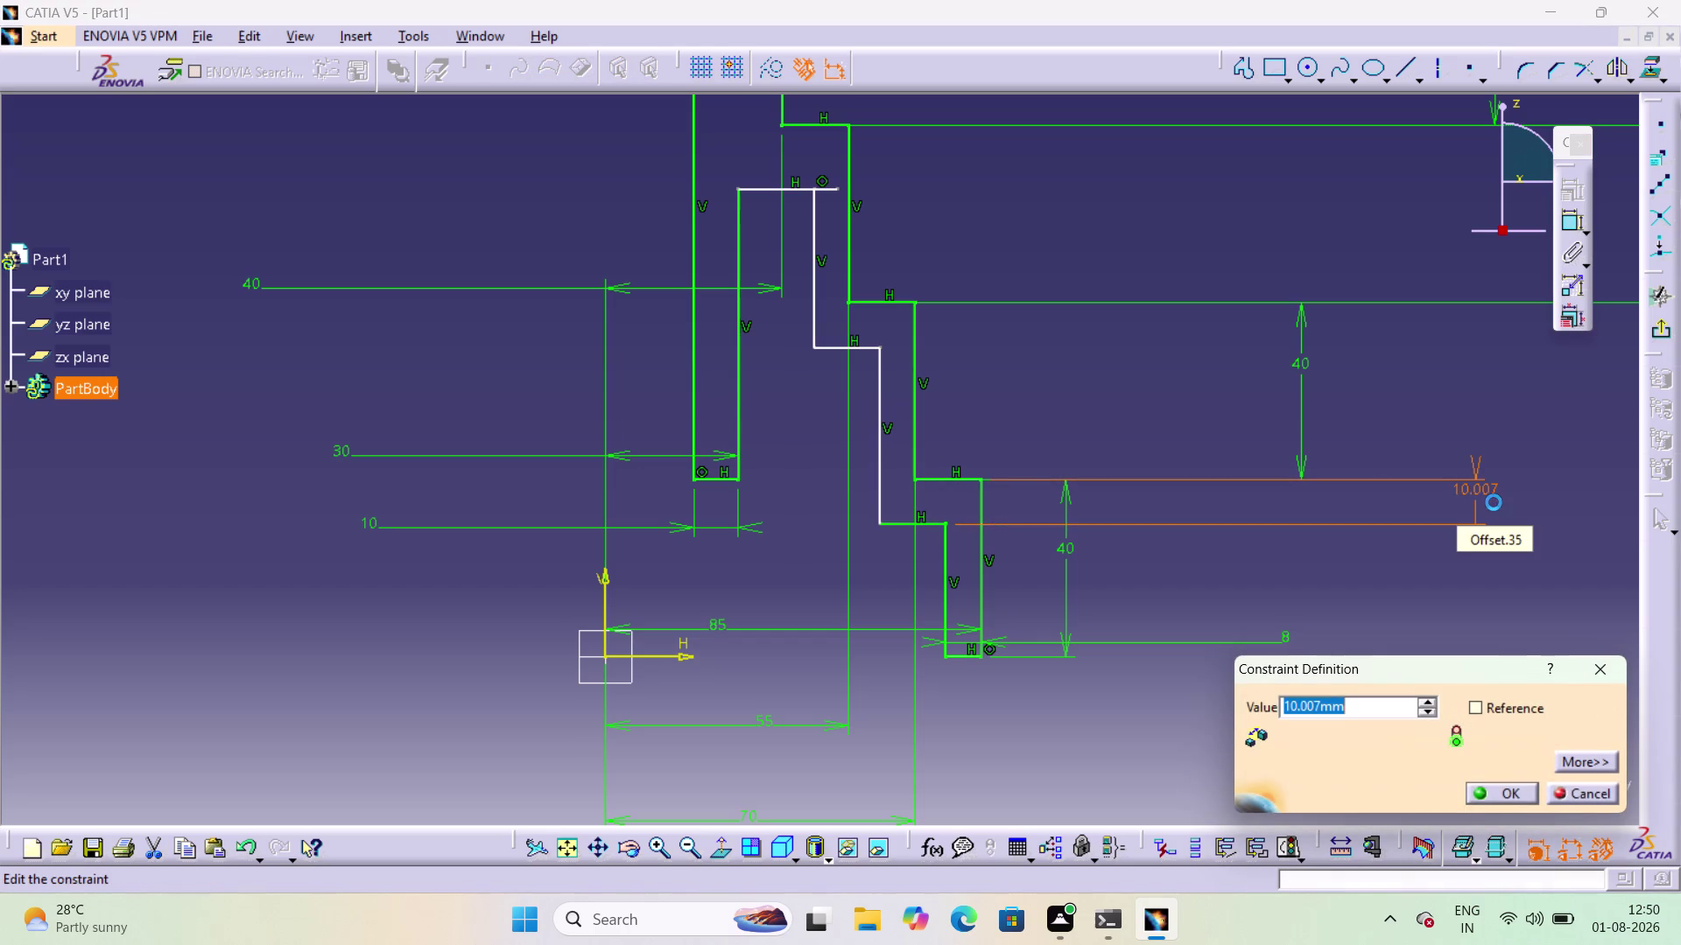
key(5)
key(BackSpace)
key(8)
key(Return)
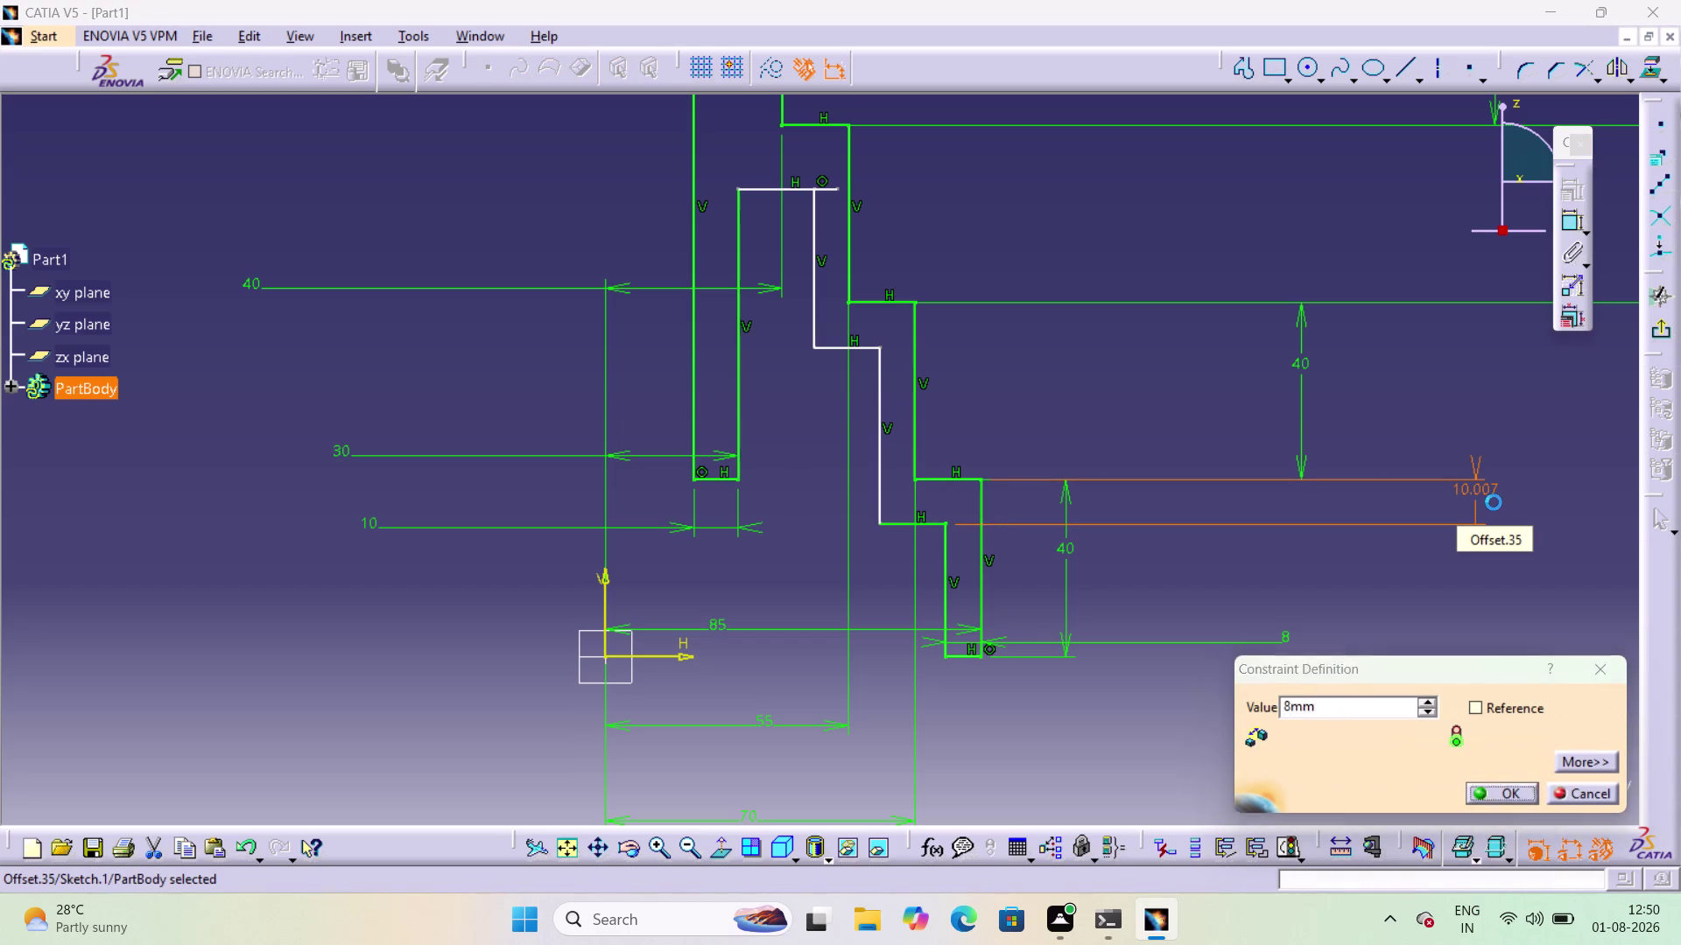
Set the middle vertical and horizontal step offsets between inner and outer edges to 8 mm.
click(880, 451)
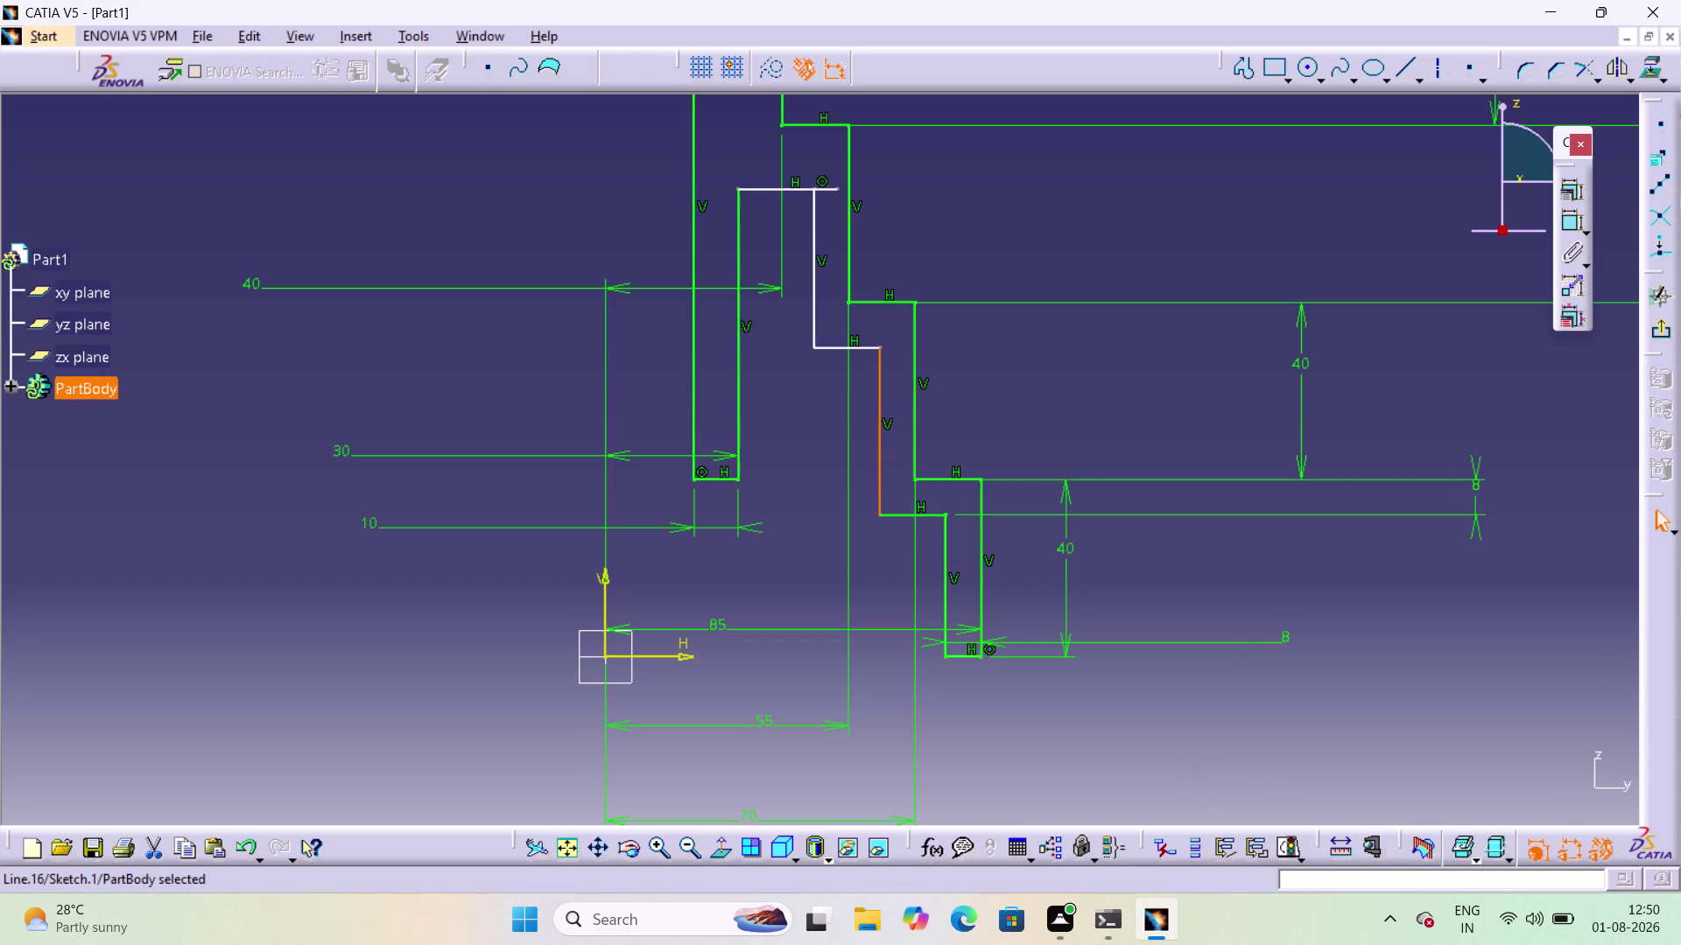
click(918, 440)
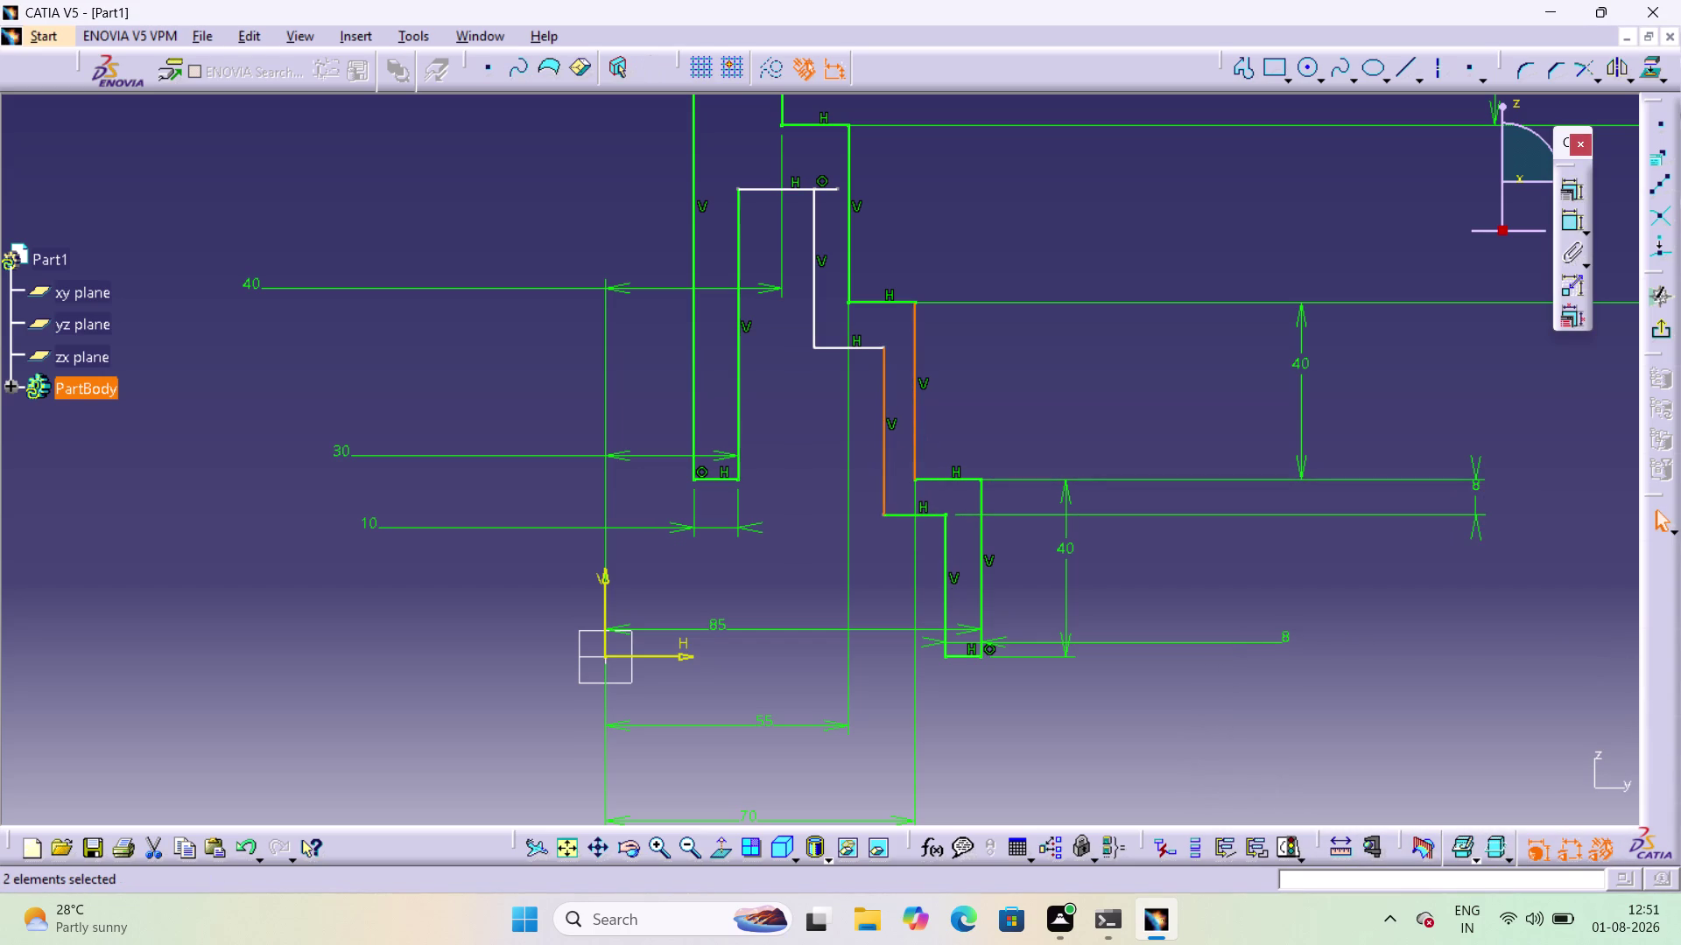
click(1574, 226)
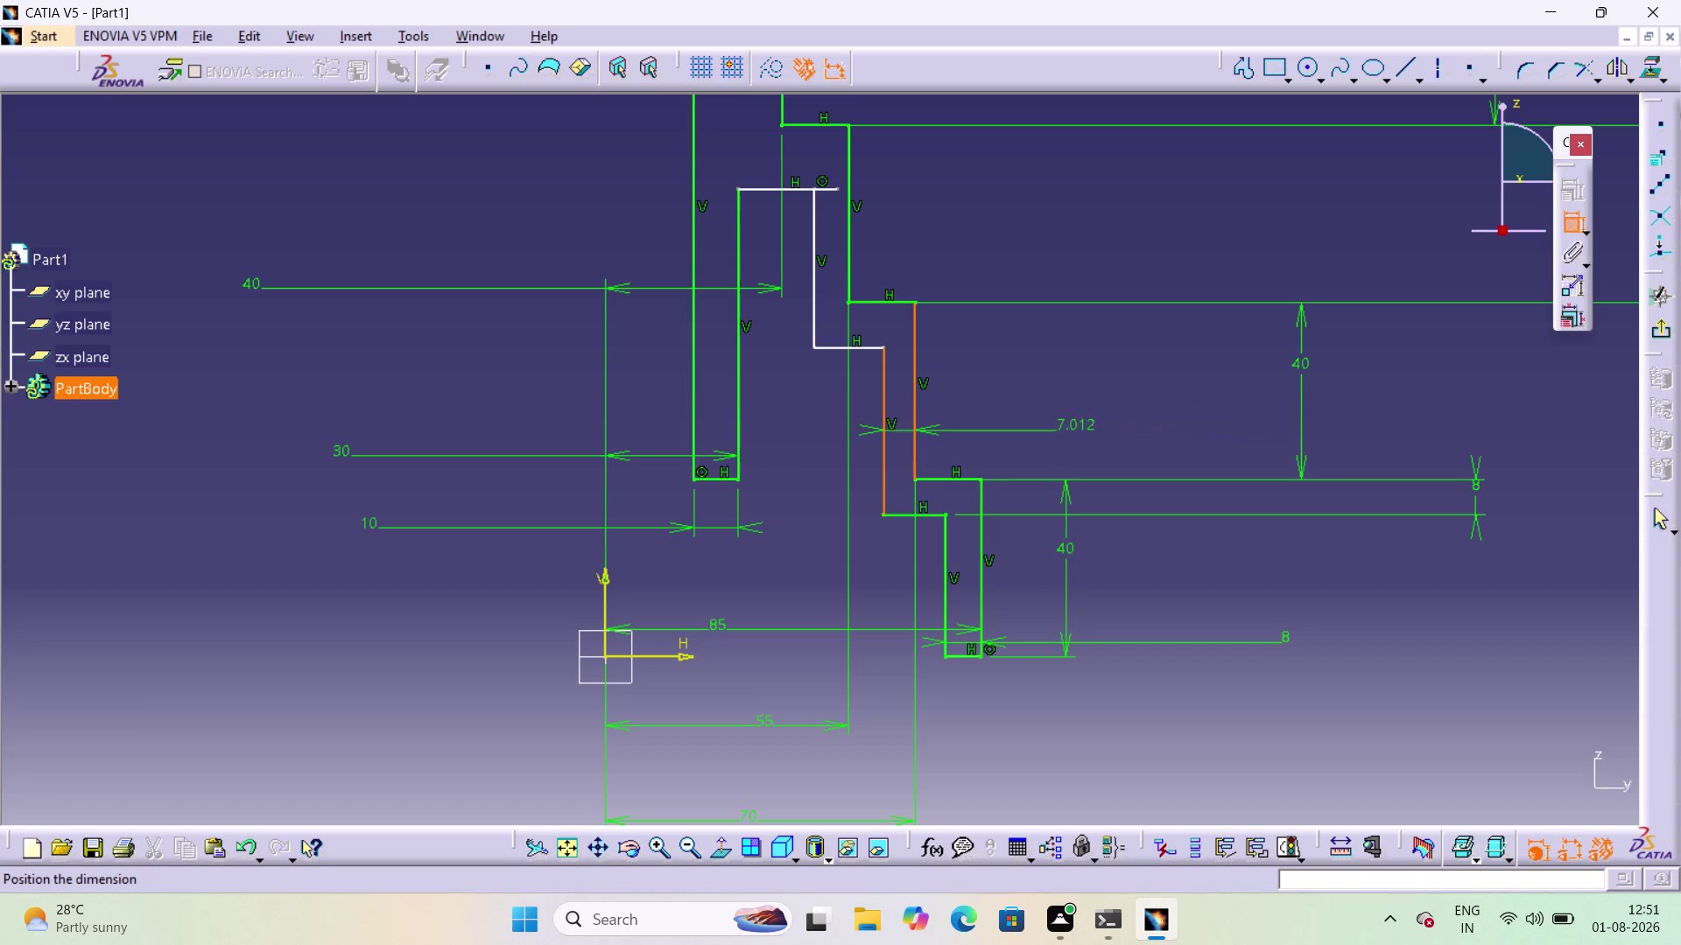
click(1067, 430)
double_click(1082, 424)
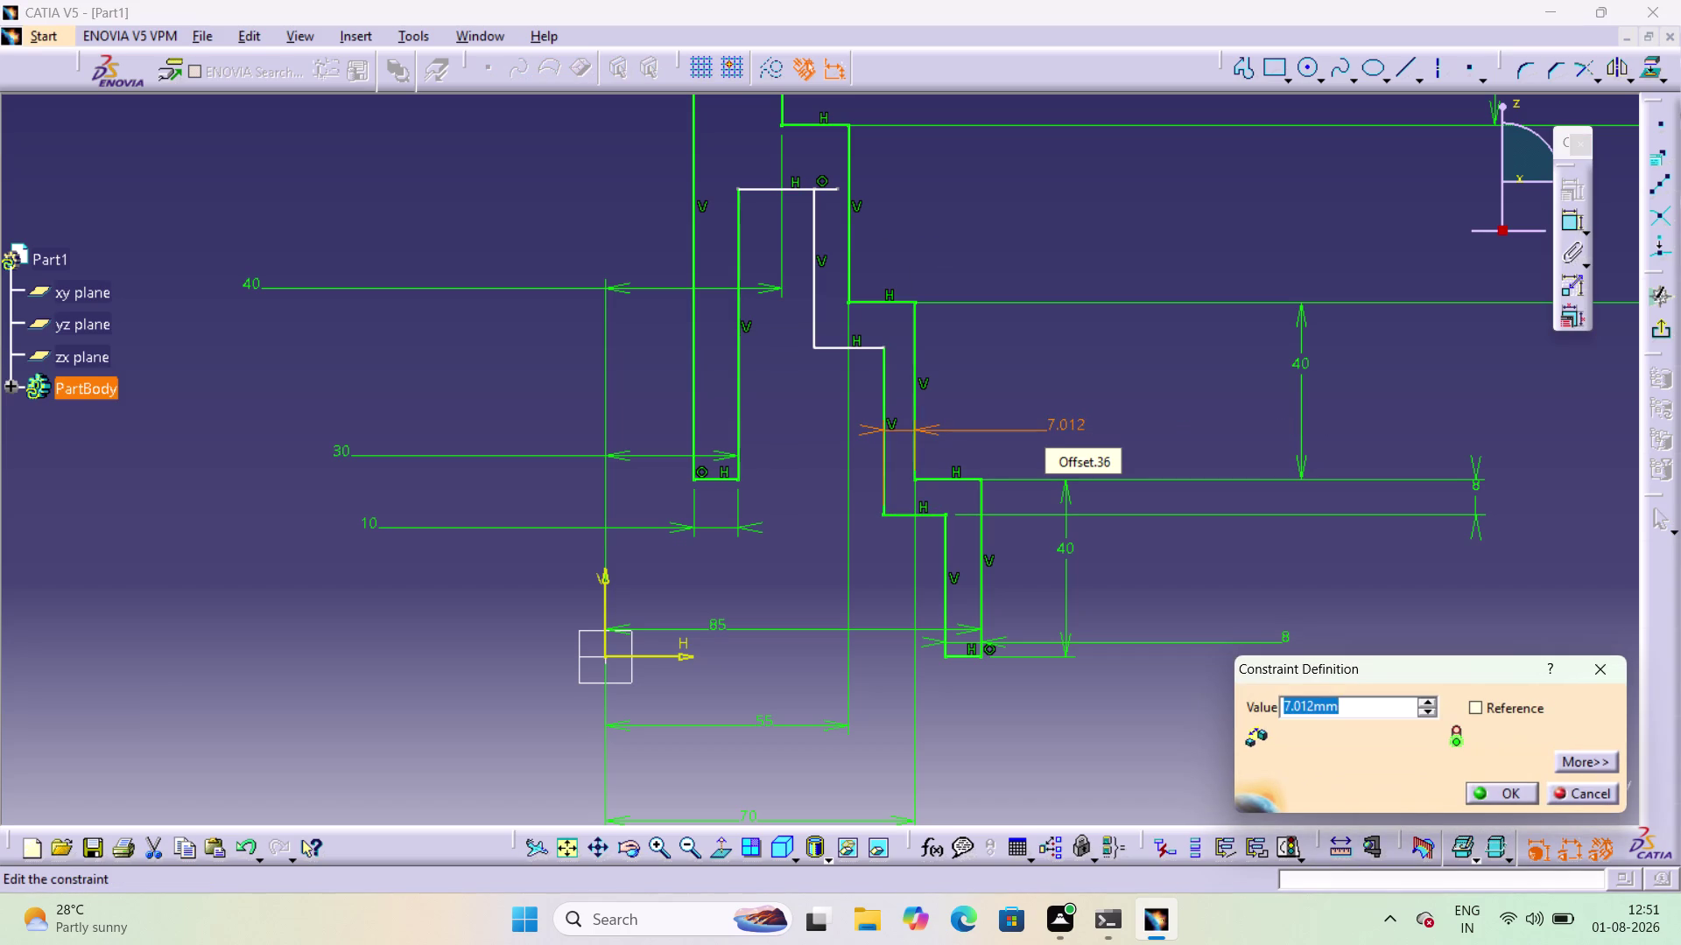
key(8)
key(Return)
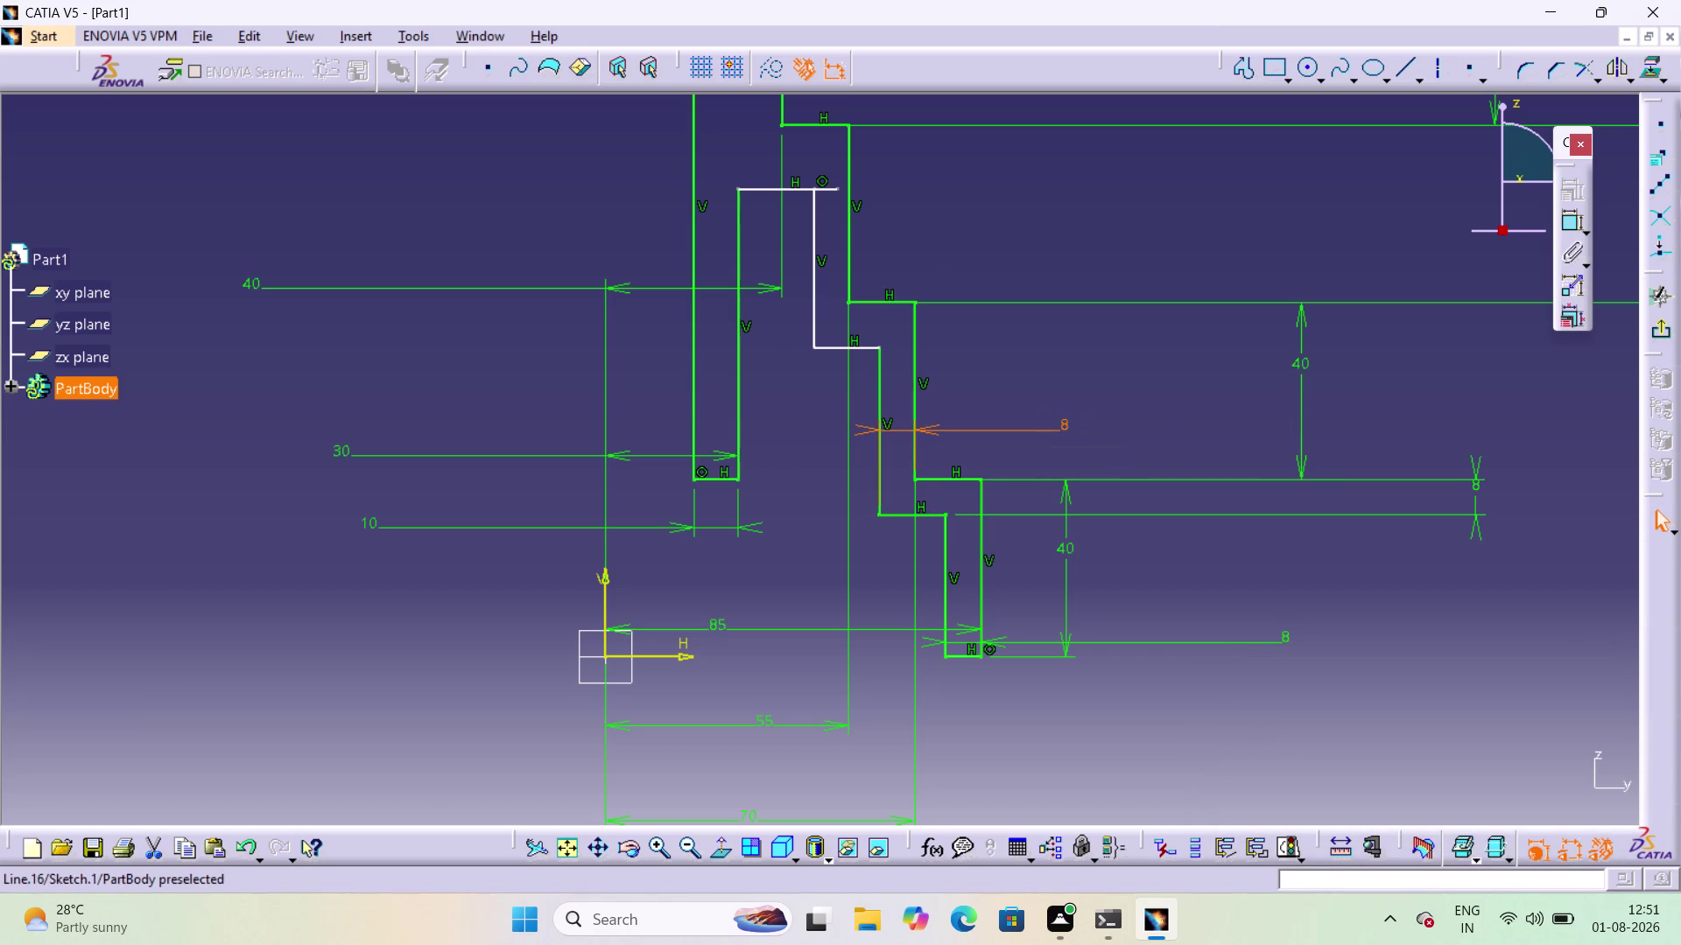
click(861, 349)
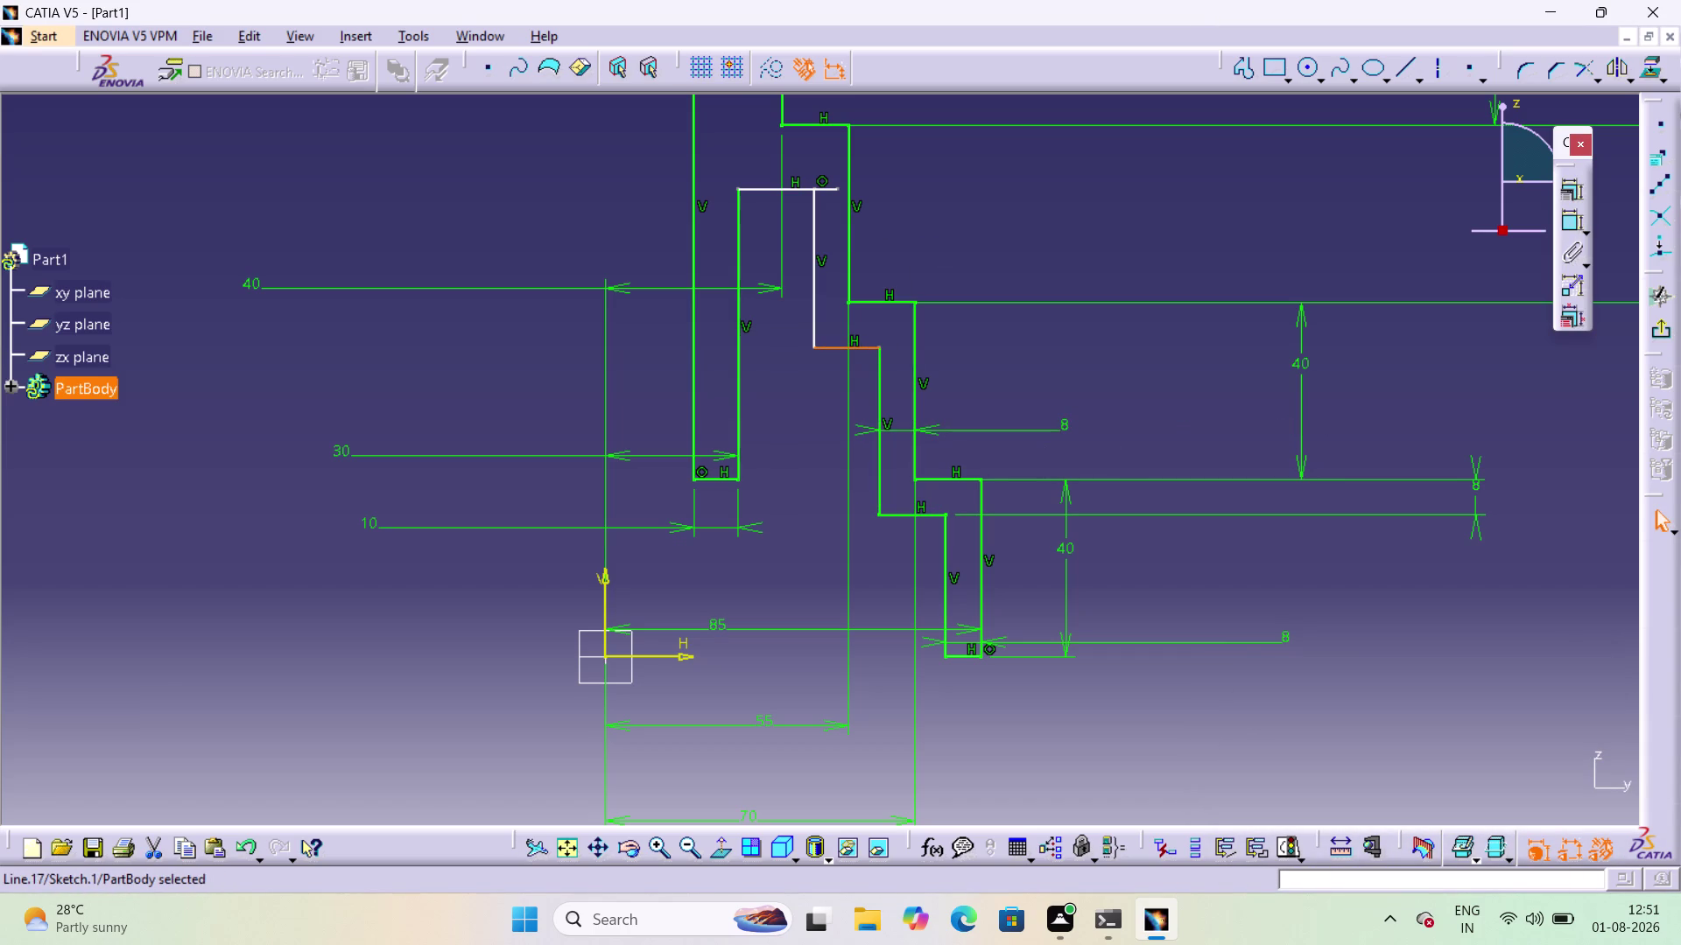
drag(887, 303, 896, 301)
click(1568, 210)
click(1080, 327)
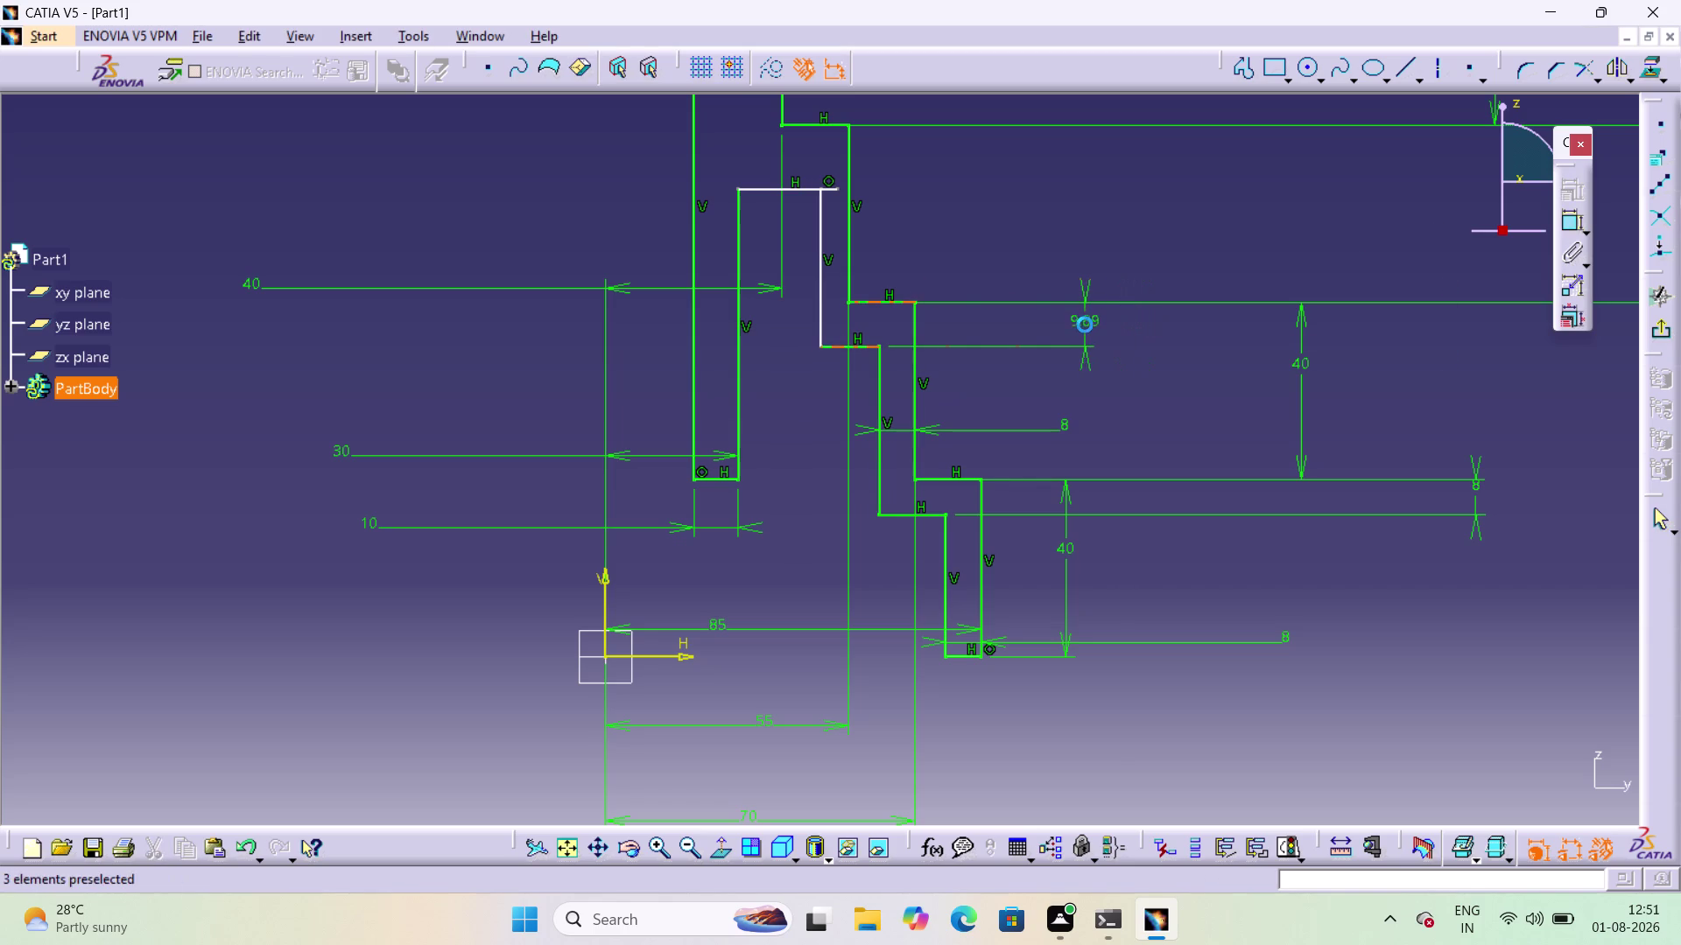
double_click(1083, 324)
key(8)
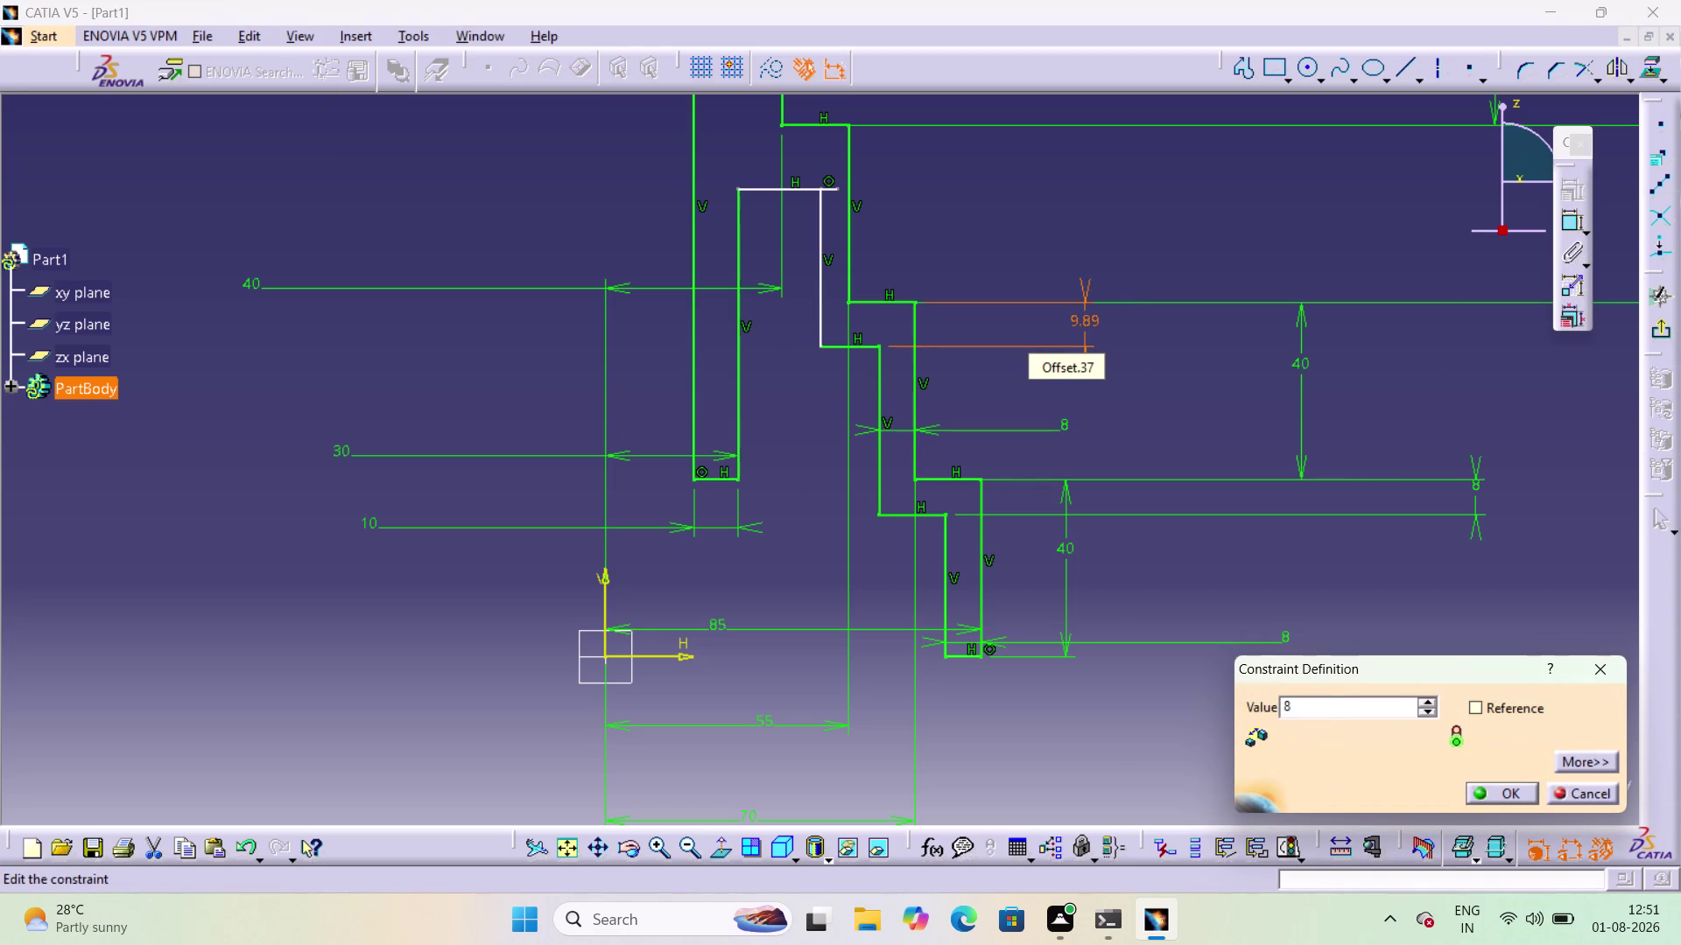
key(Return)
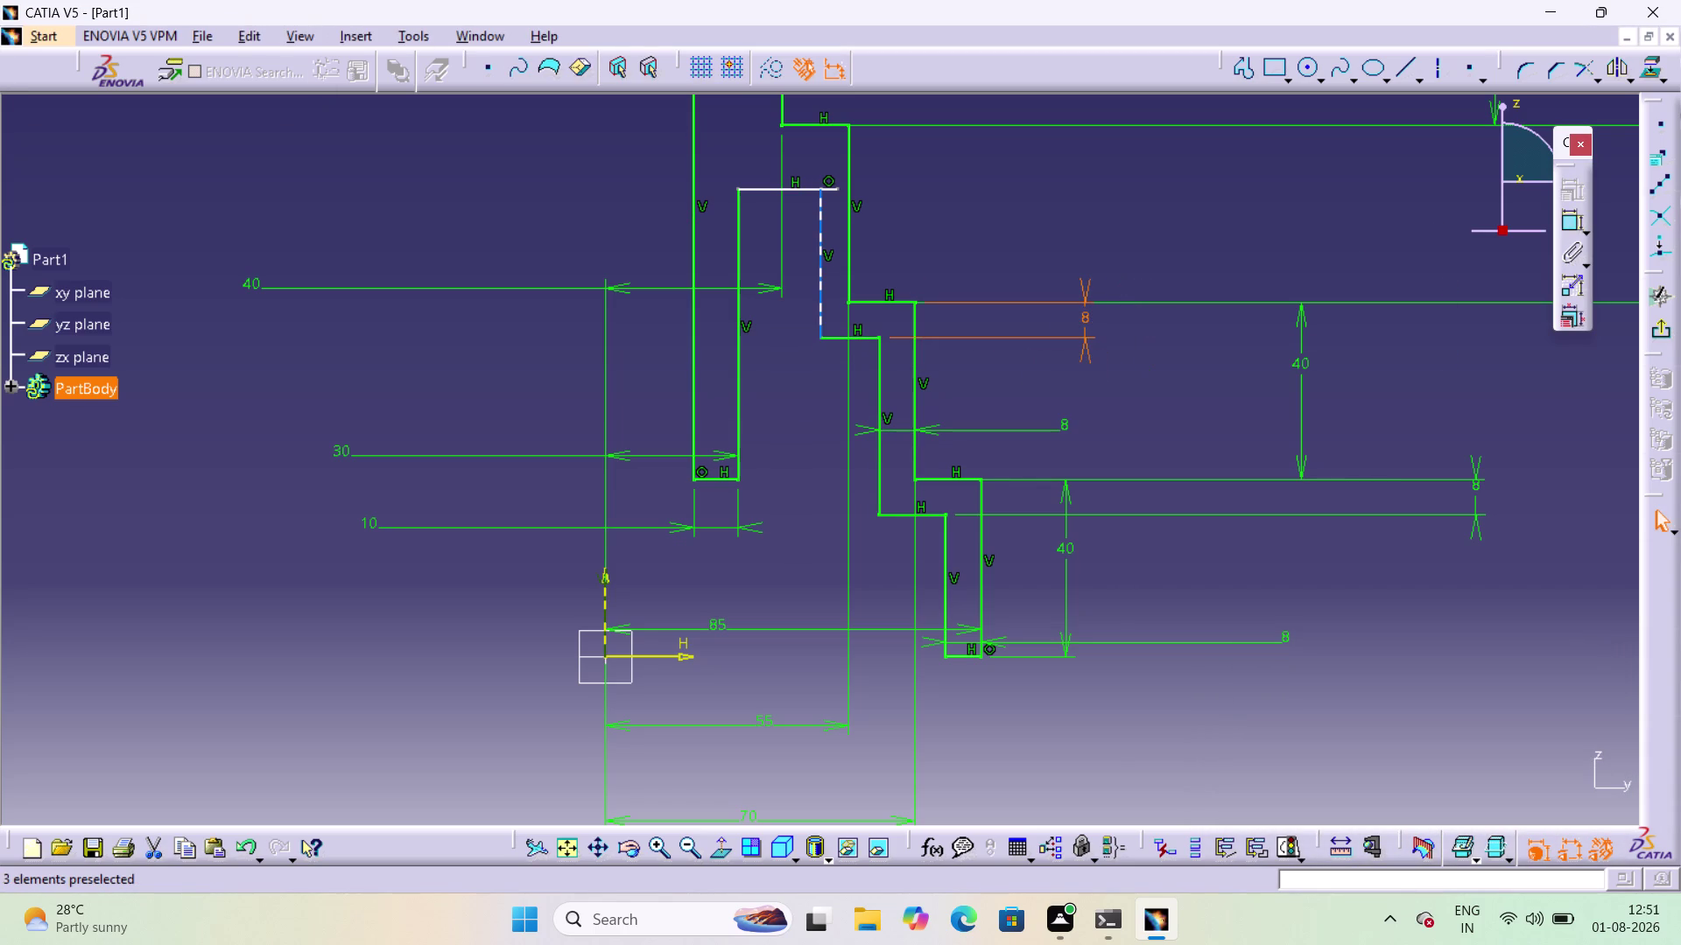
Dimension the upper vertical step offset at 8 mm.
click(818, 271)
click(850, 241)
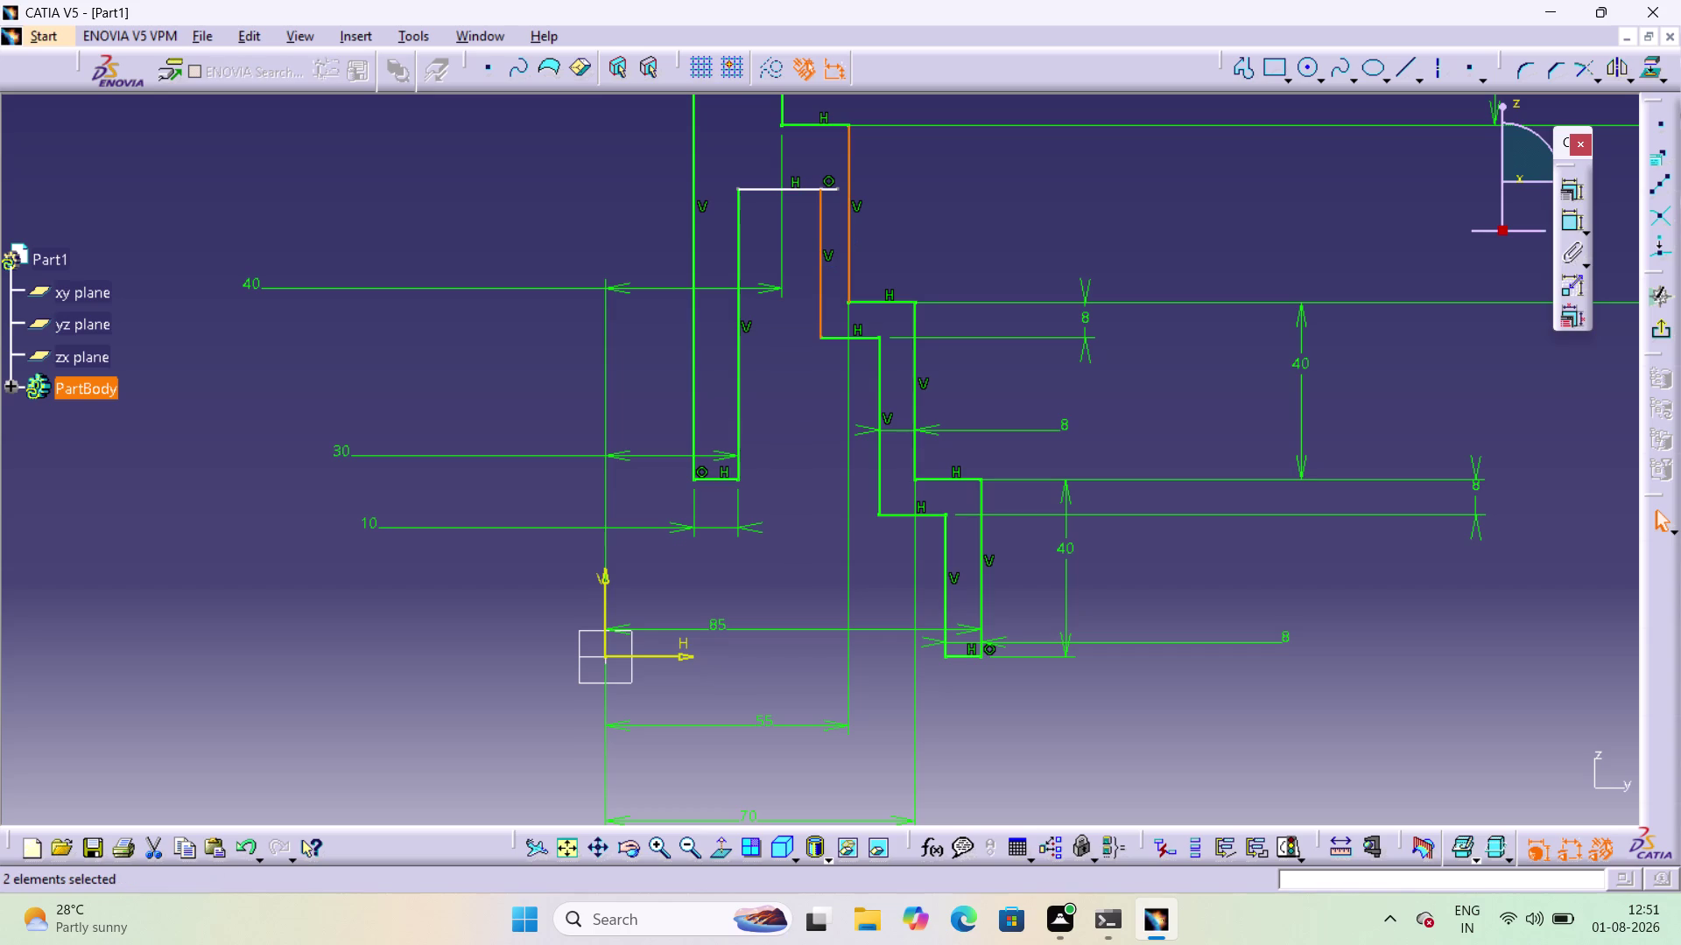
drag(1565, 225, 1557, 212)
click(1578, 224)
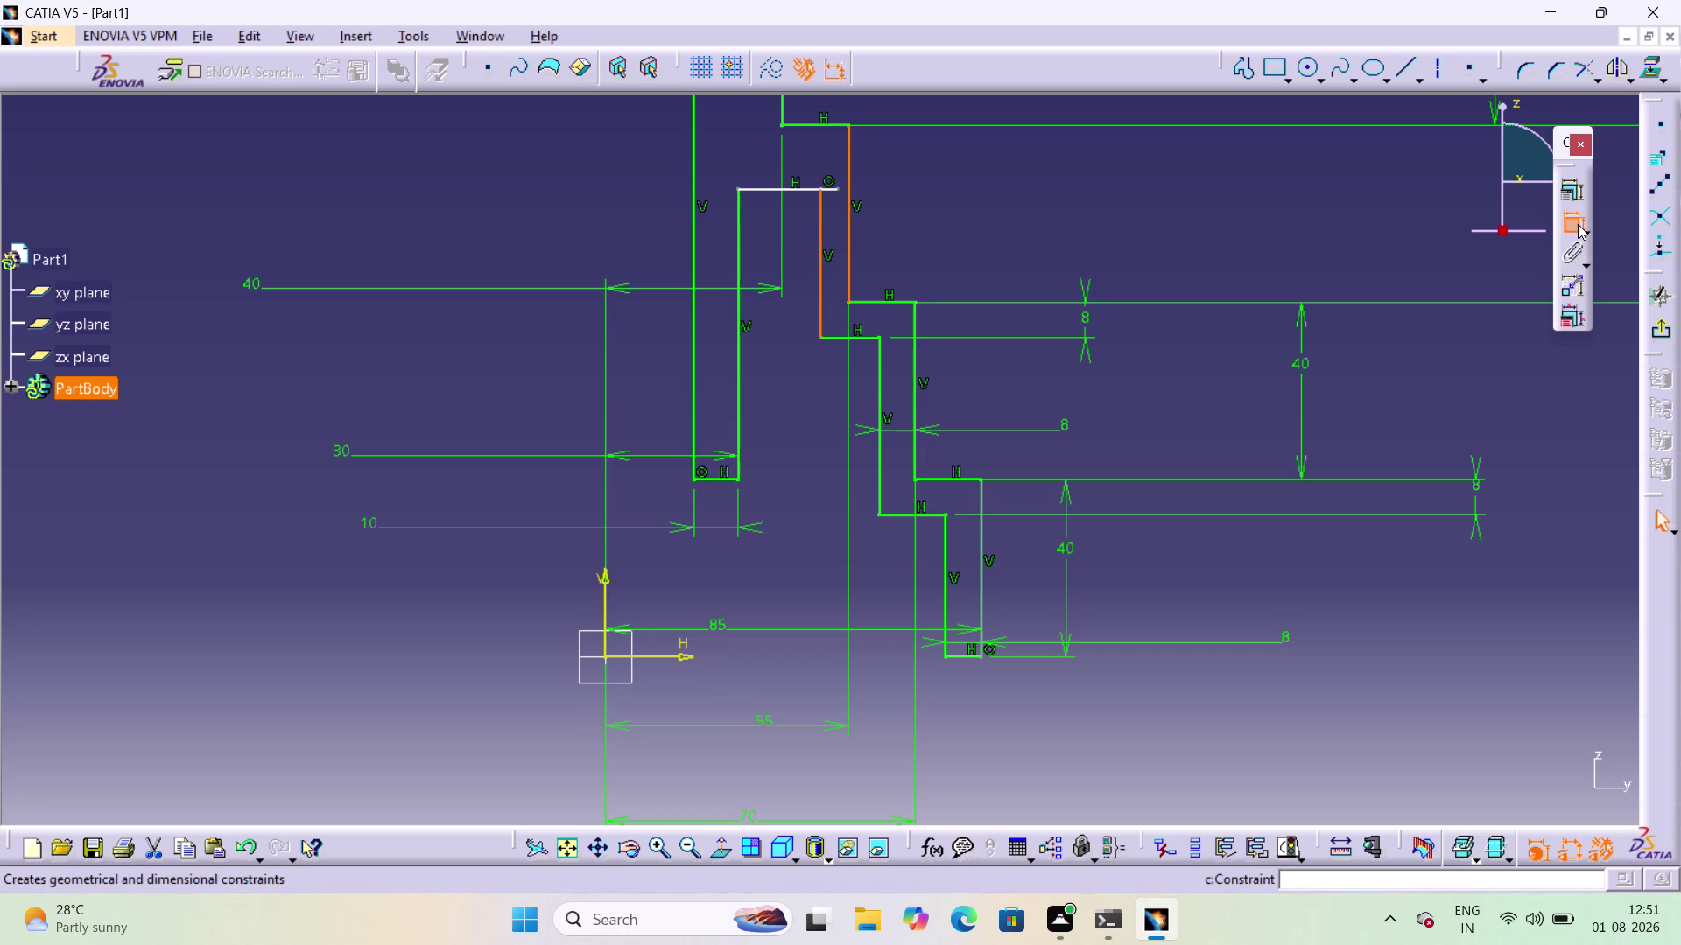
click(1114, 222)
double_click(1123, 222)
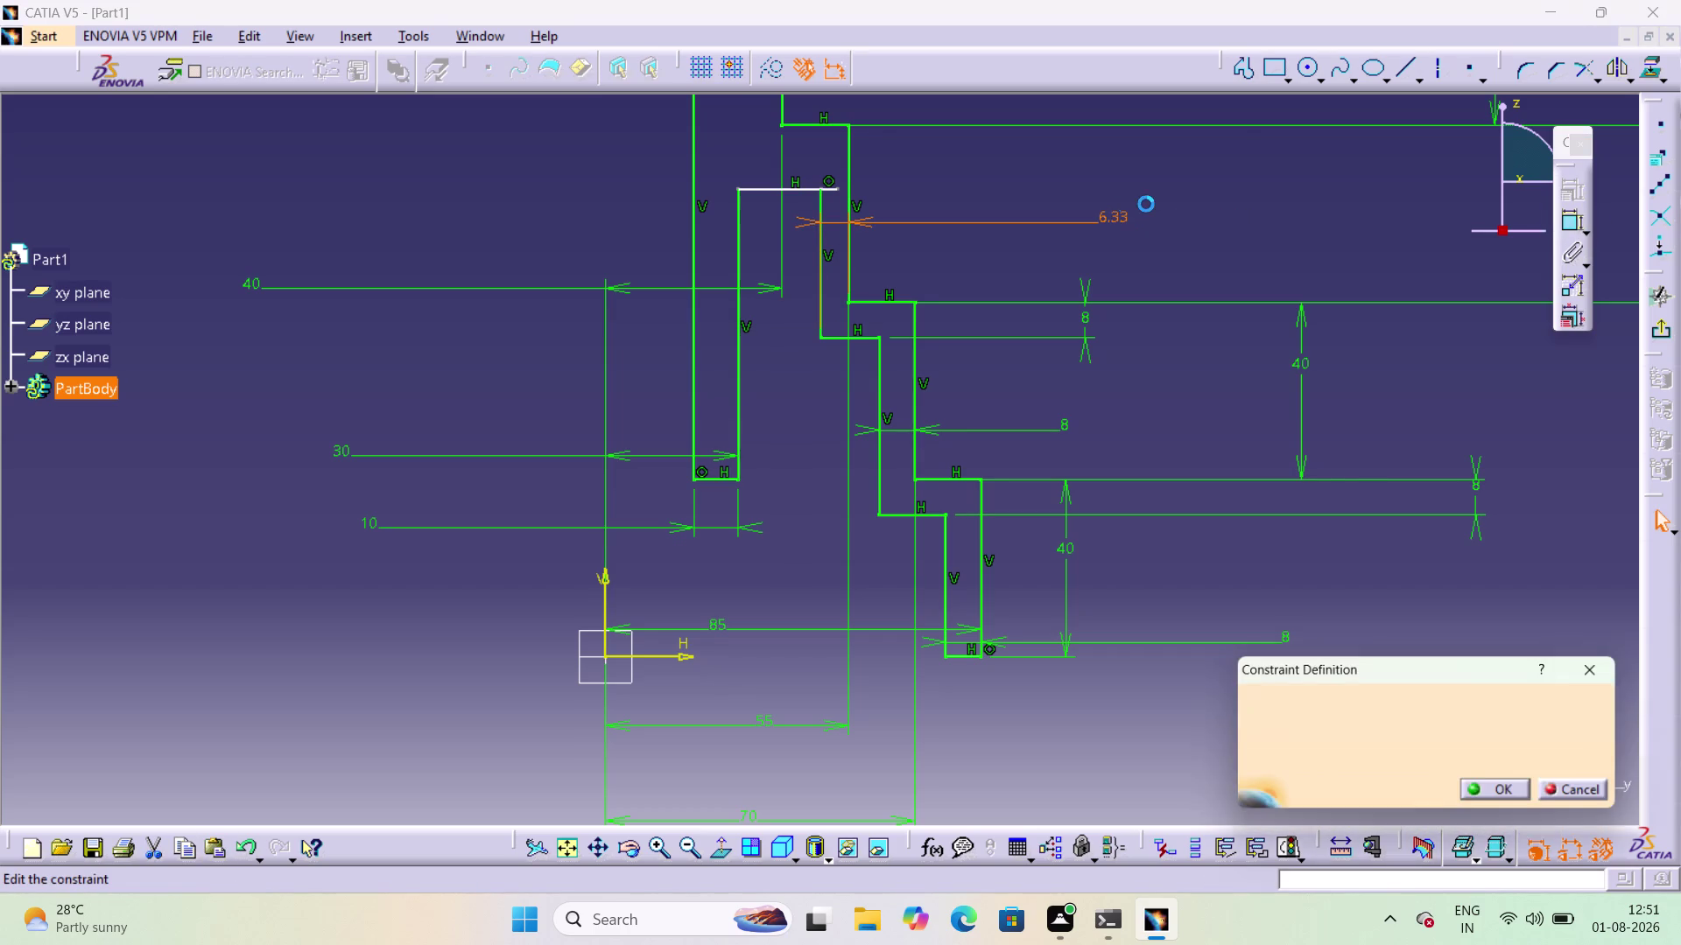
key(8)
key(Return)
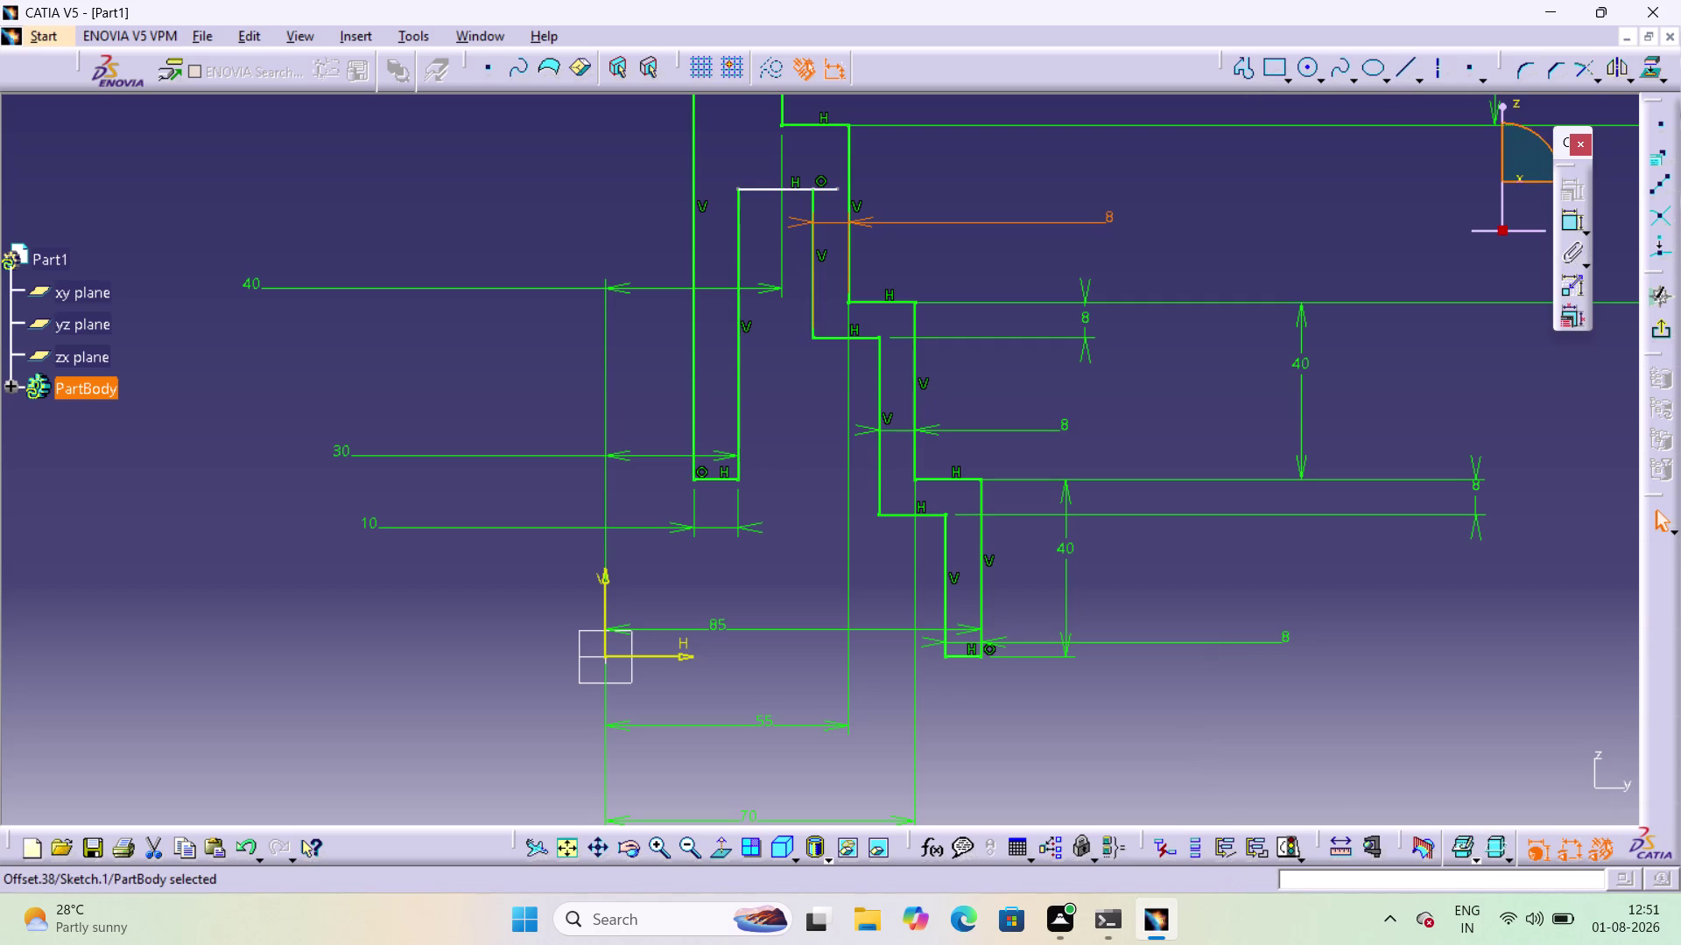
click(1593, 71)
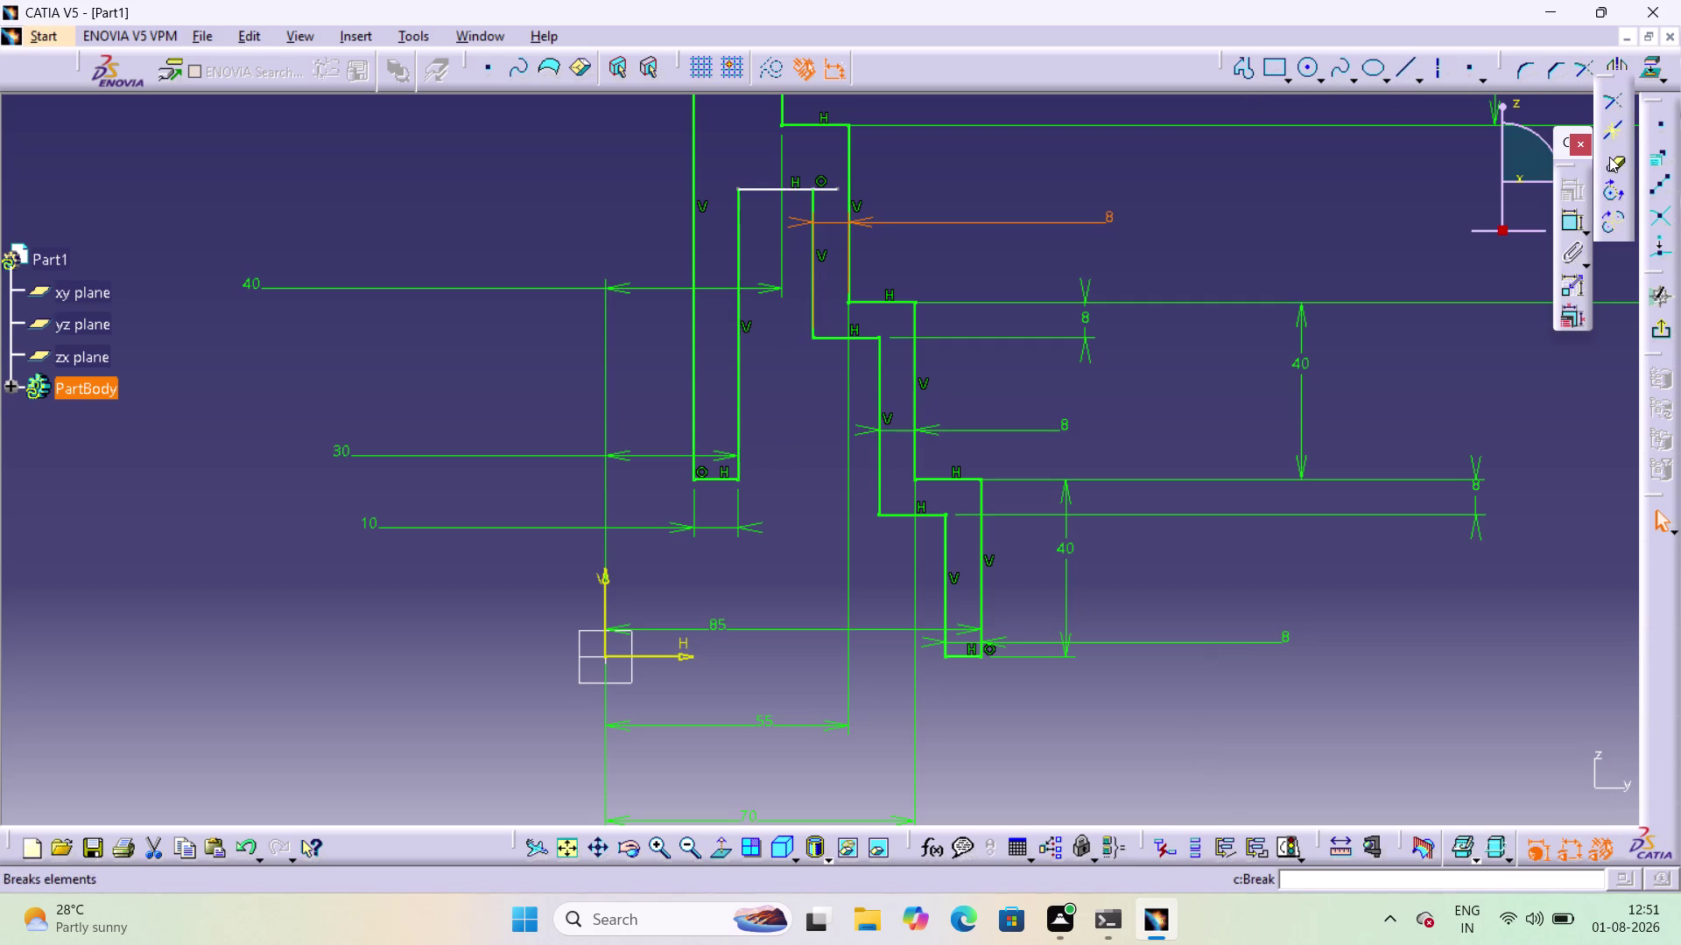
Trim the inner top line and constrain the top gap to 8 mm.
click(1609, 157)
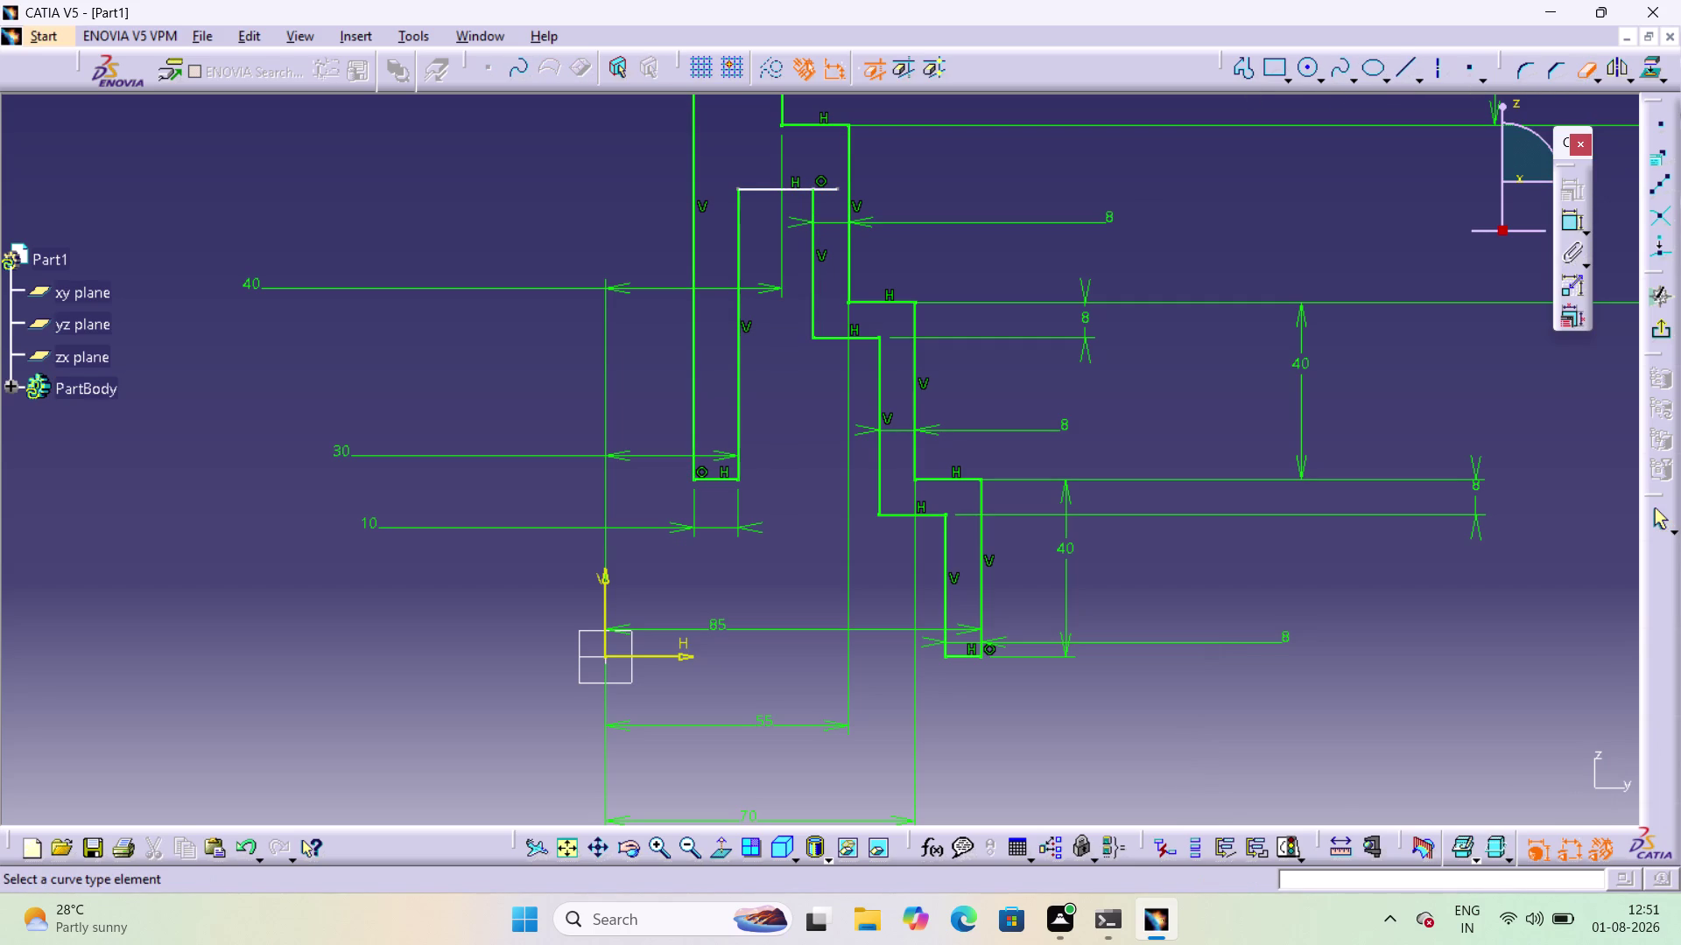
click(829, 193)
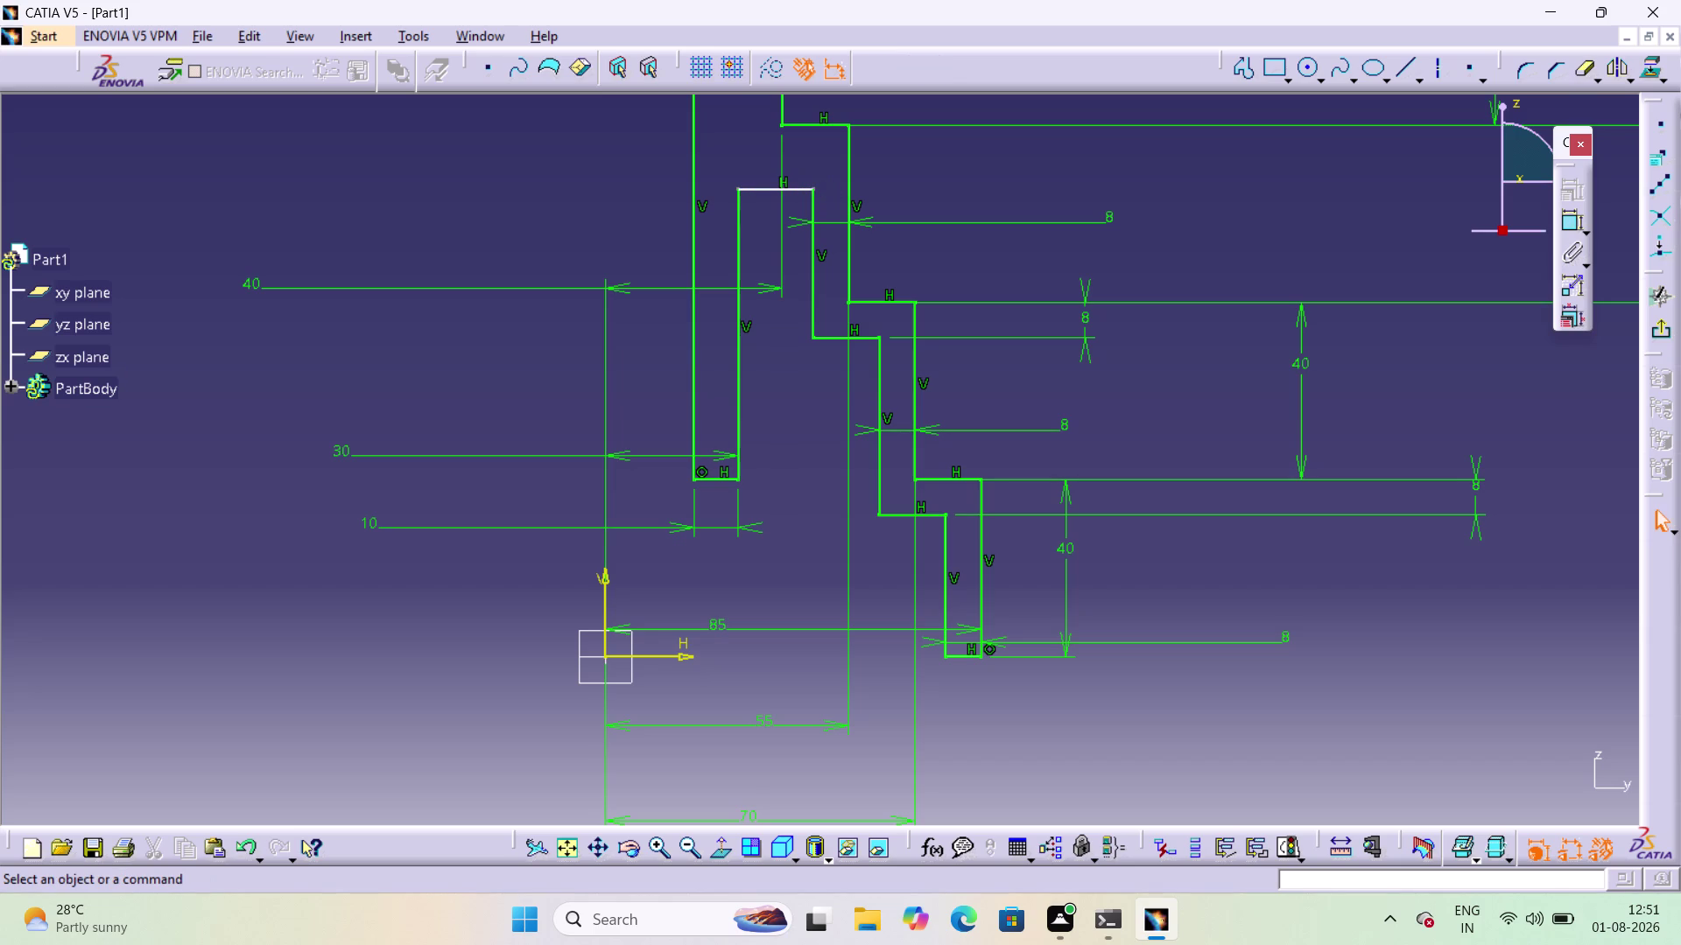
click(985, 201)
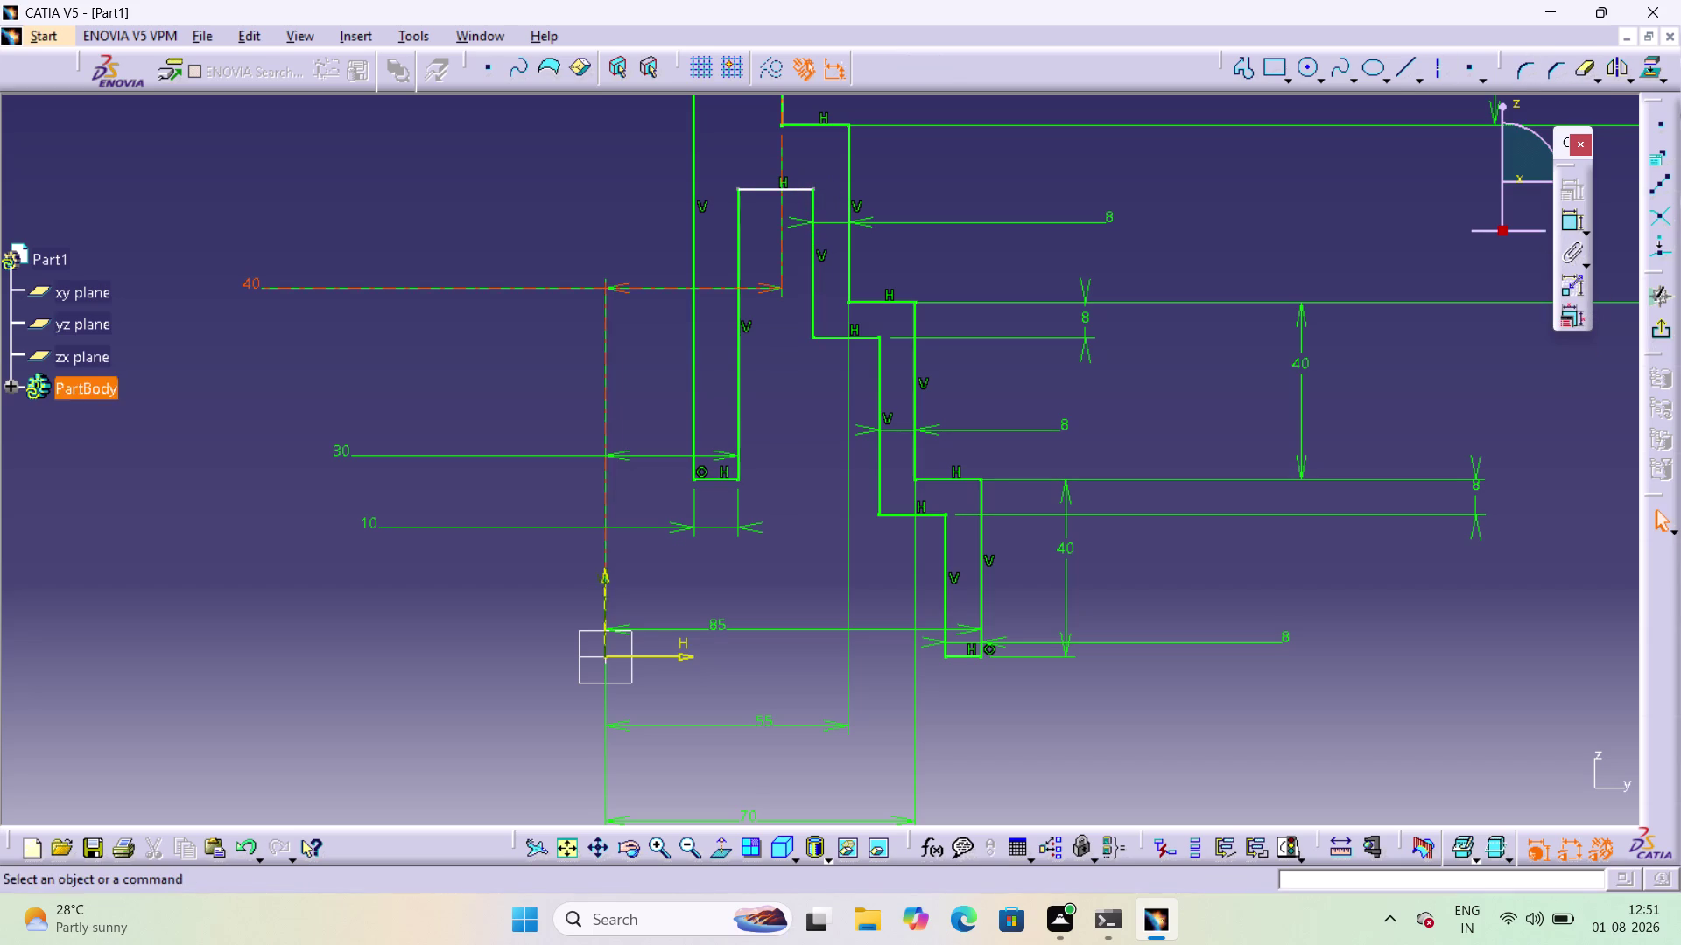
click(806, 186)
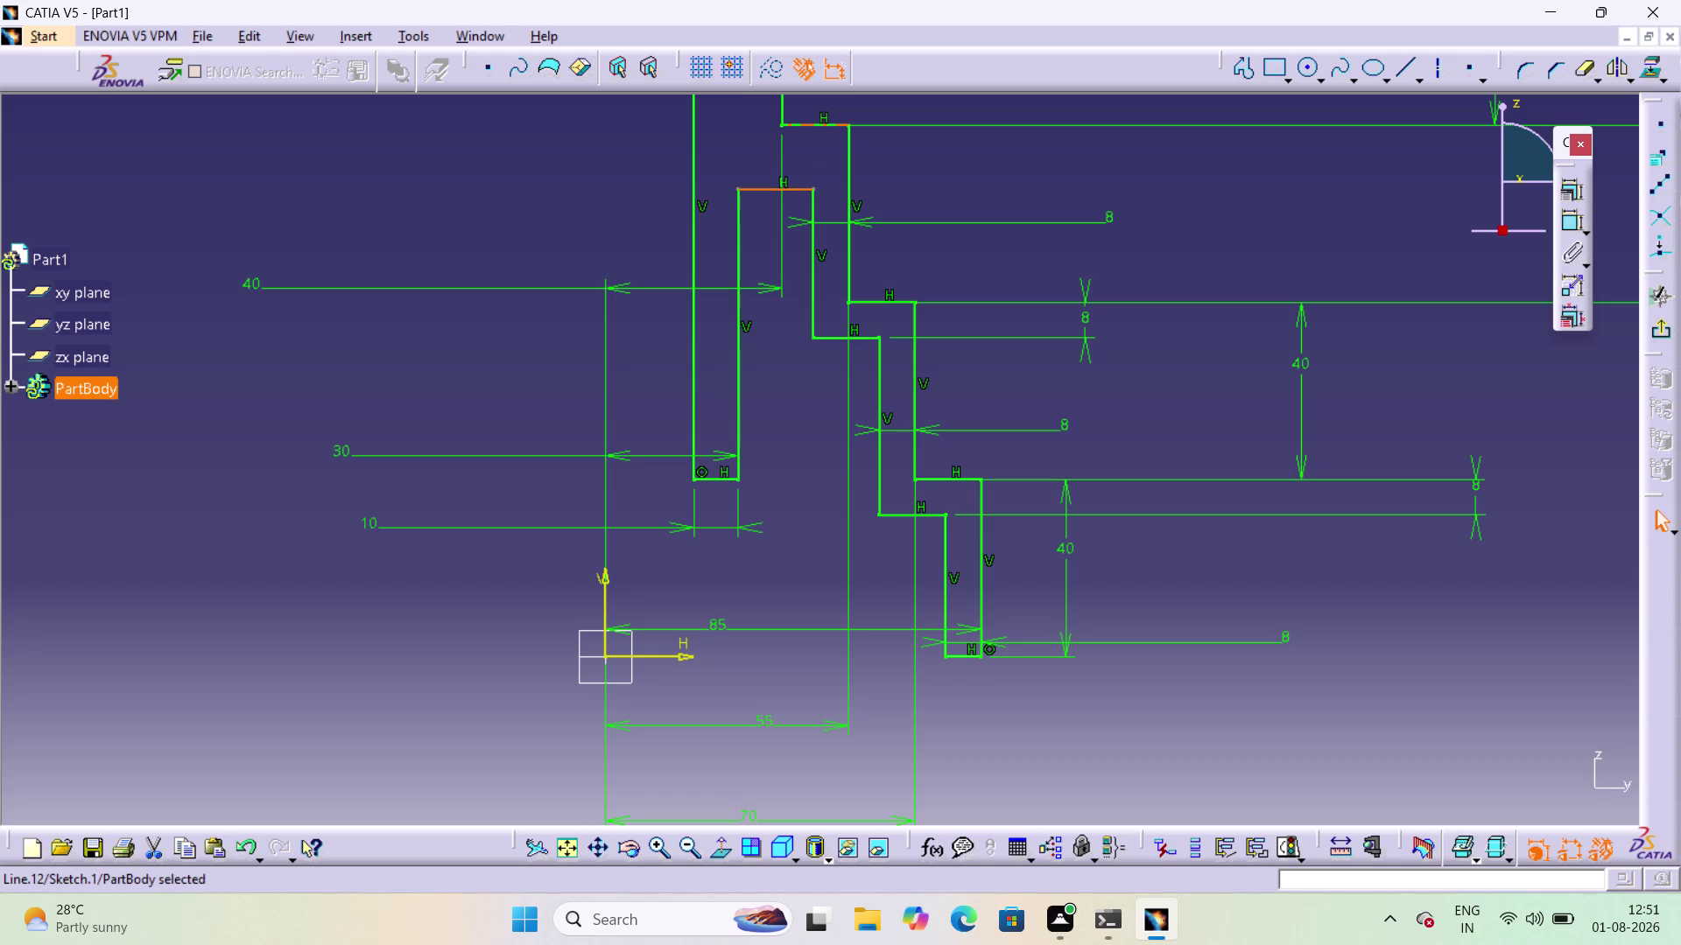
click(810, 128)
click(1565, 224)
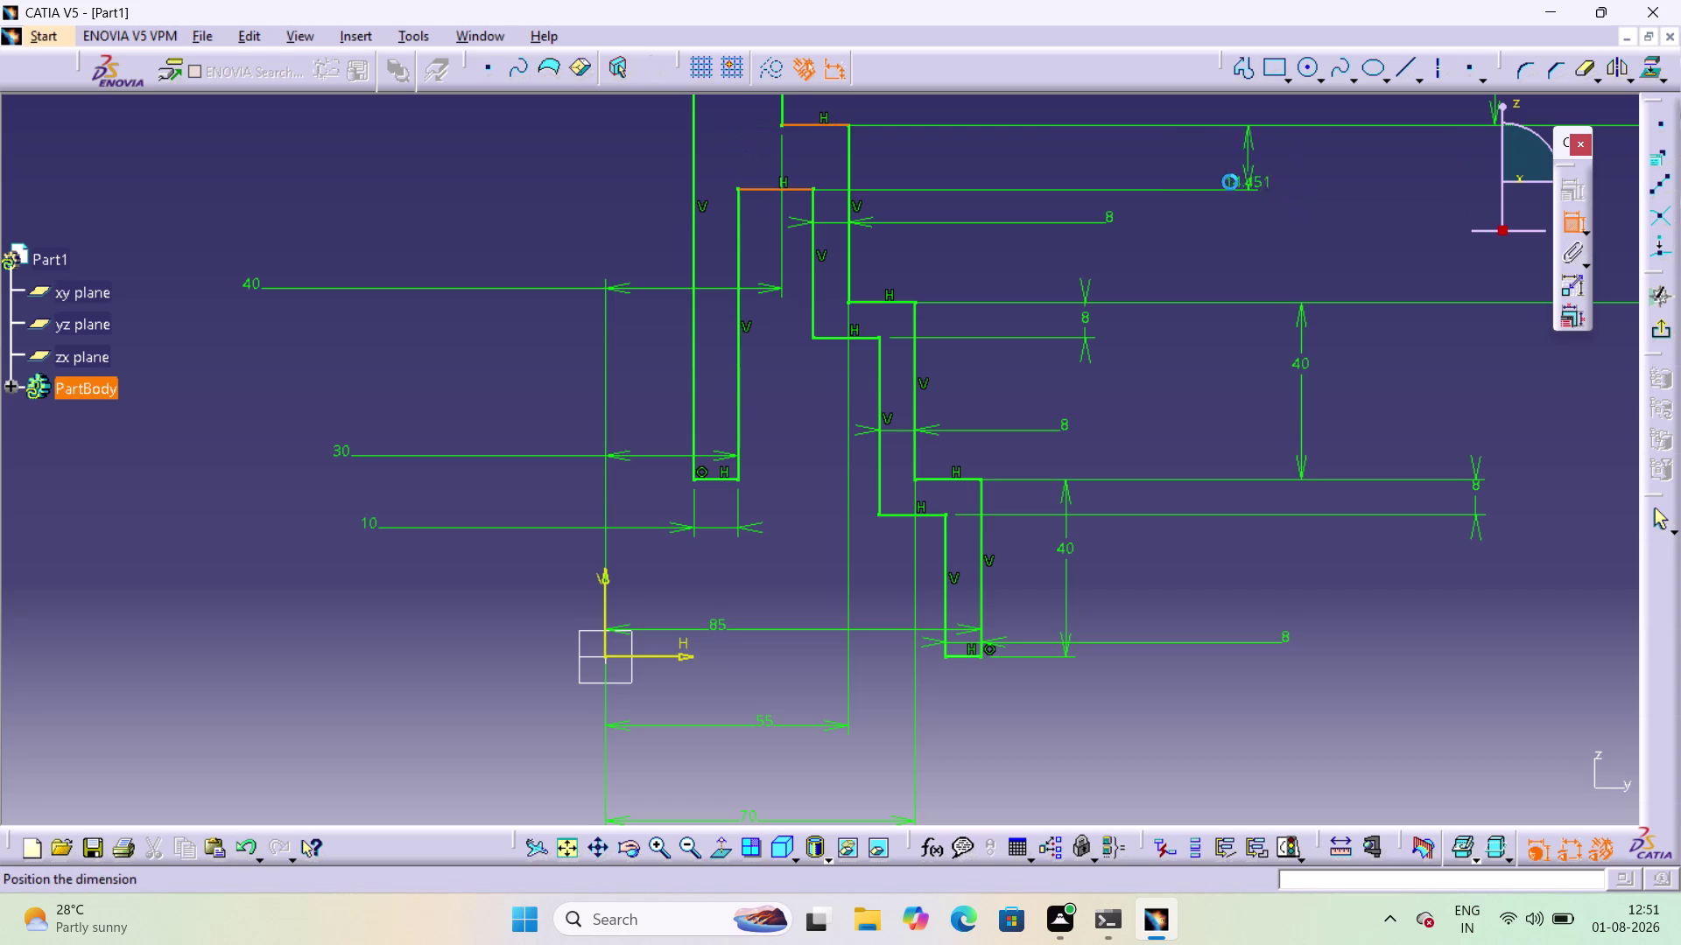
click(1131, 179)
double_click(1140, 180)
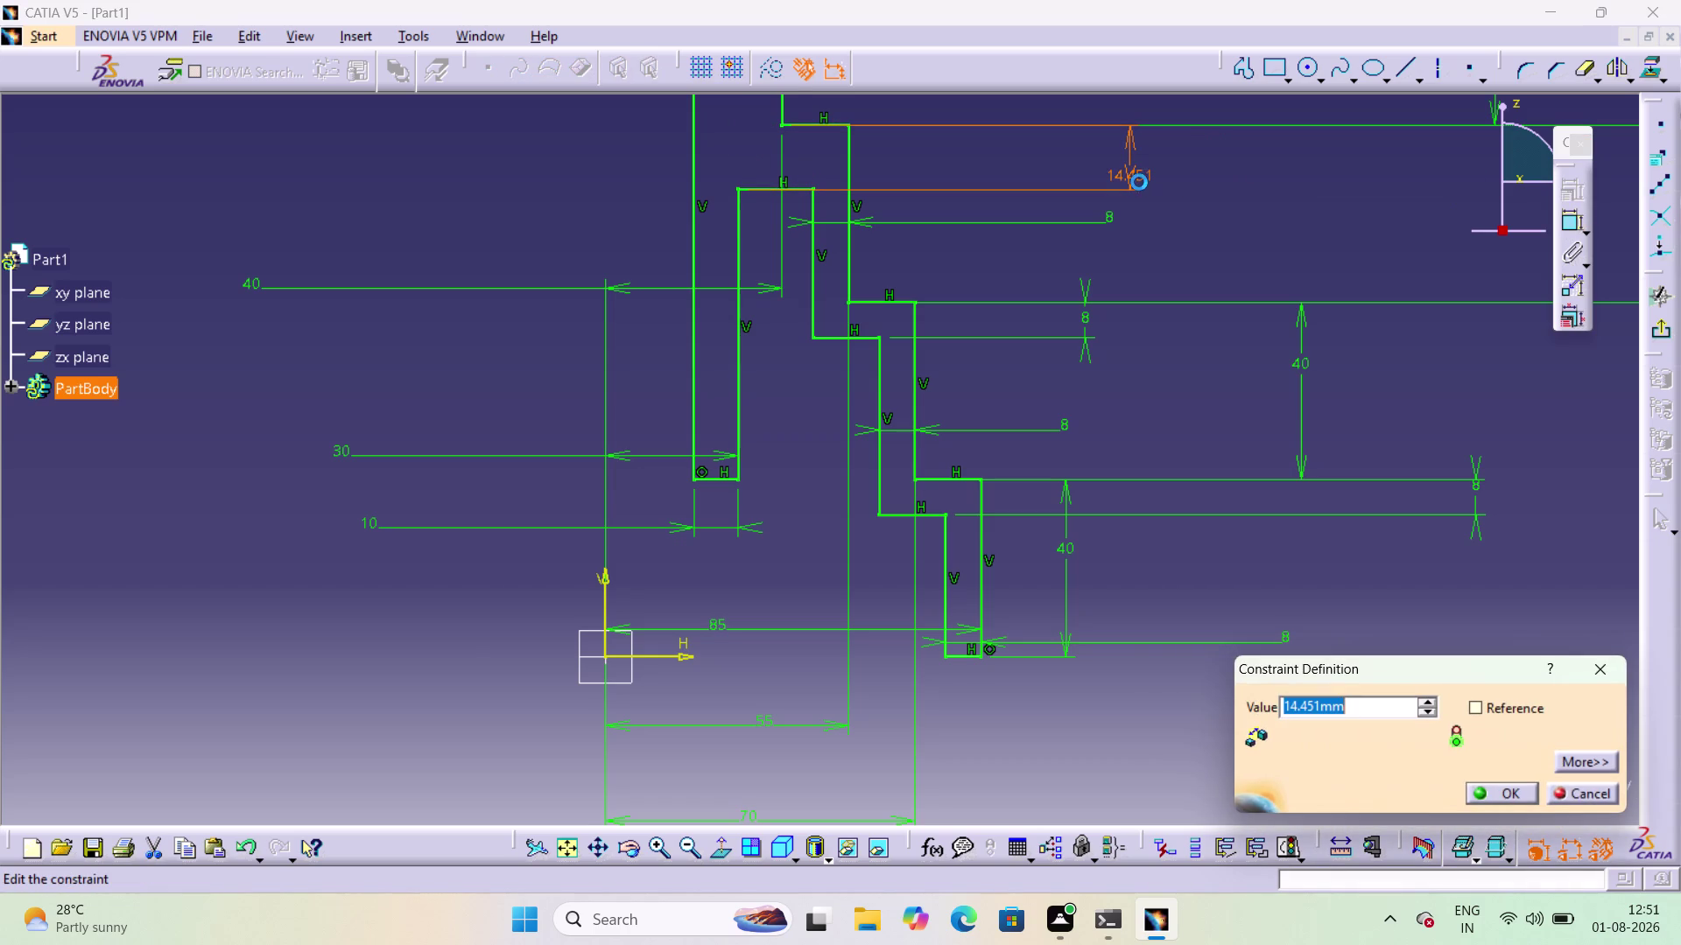
key(8)
key(Return)
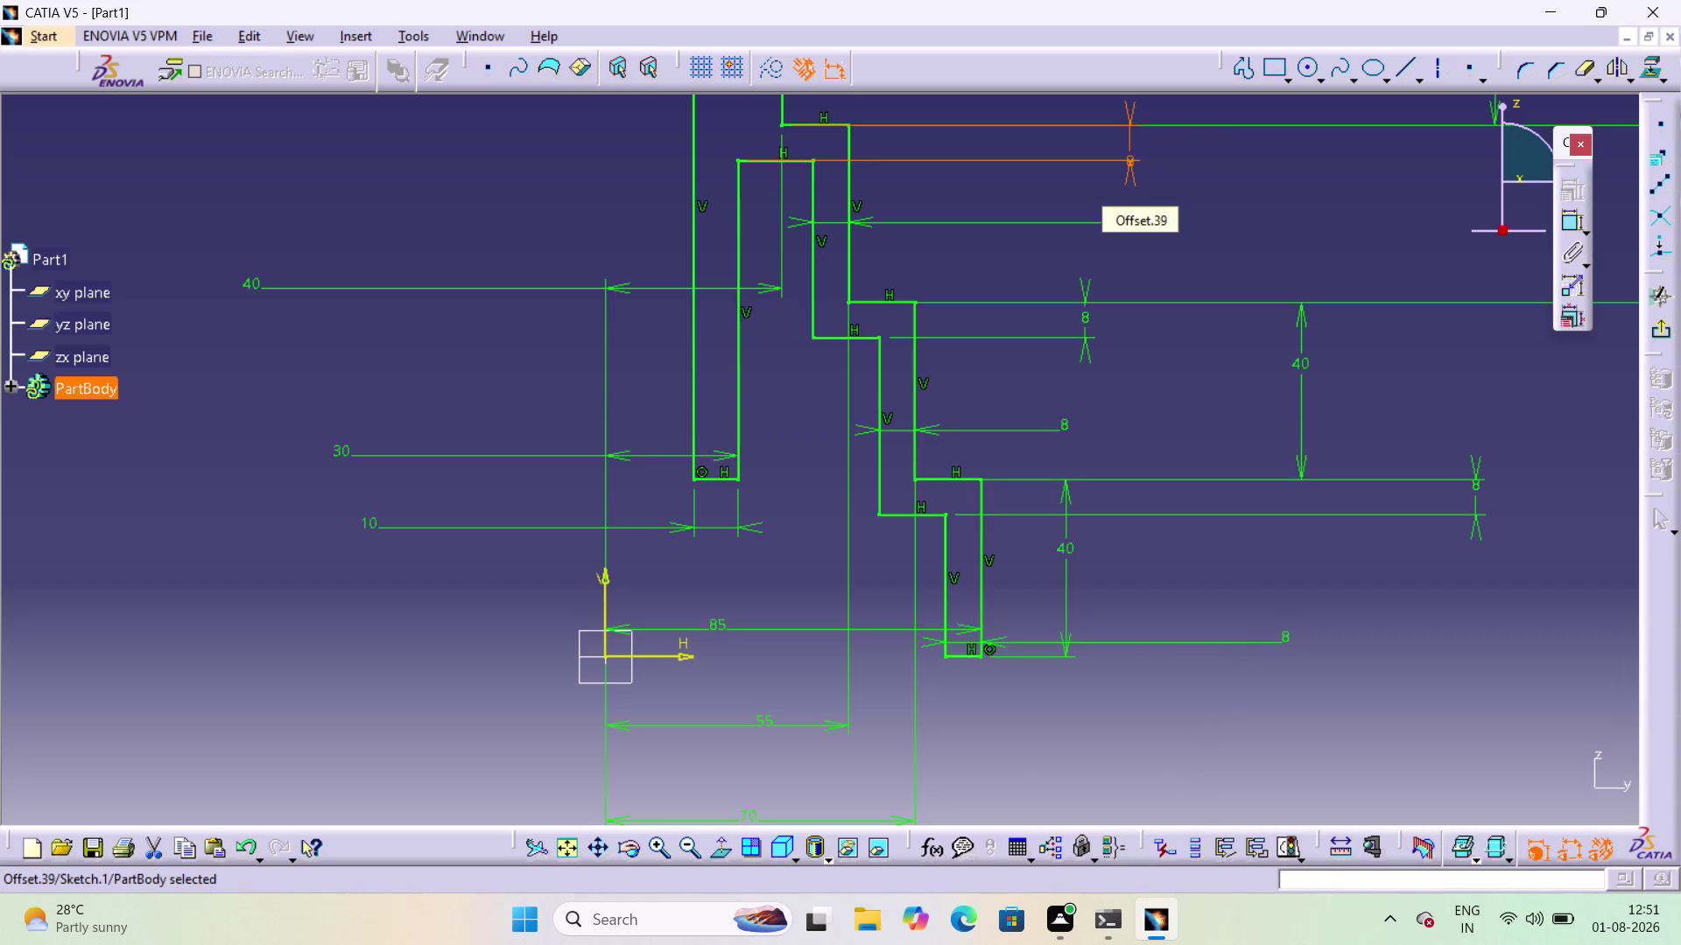
Zoom out to the whole profile and exit the sketch to Part Design.
click(1302, 200)
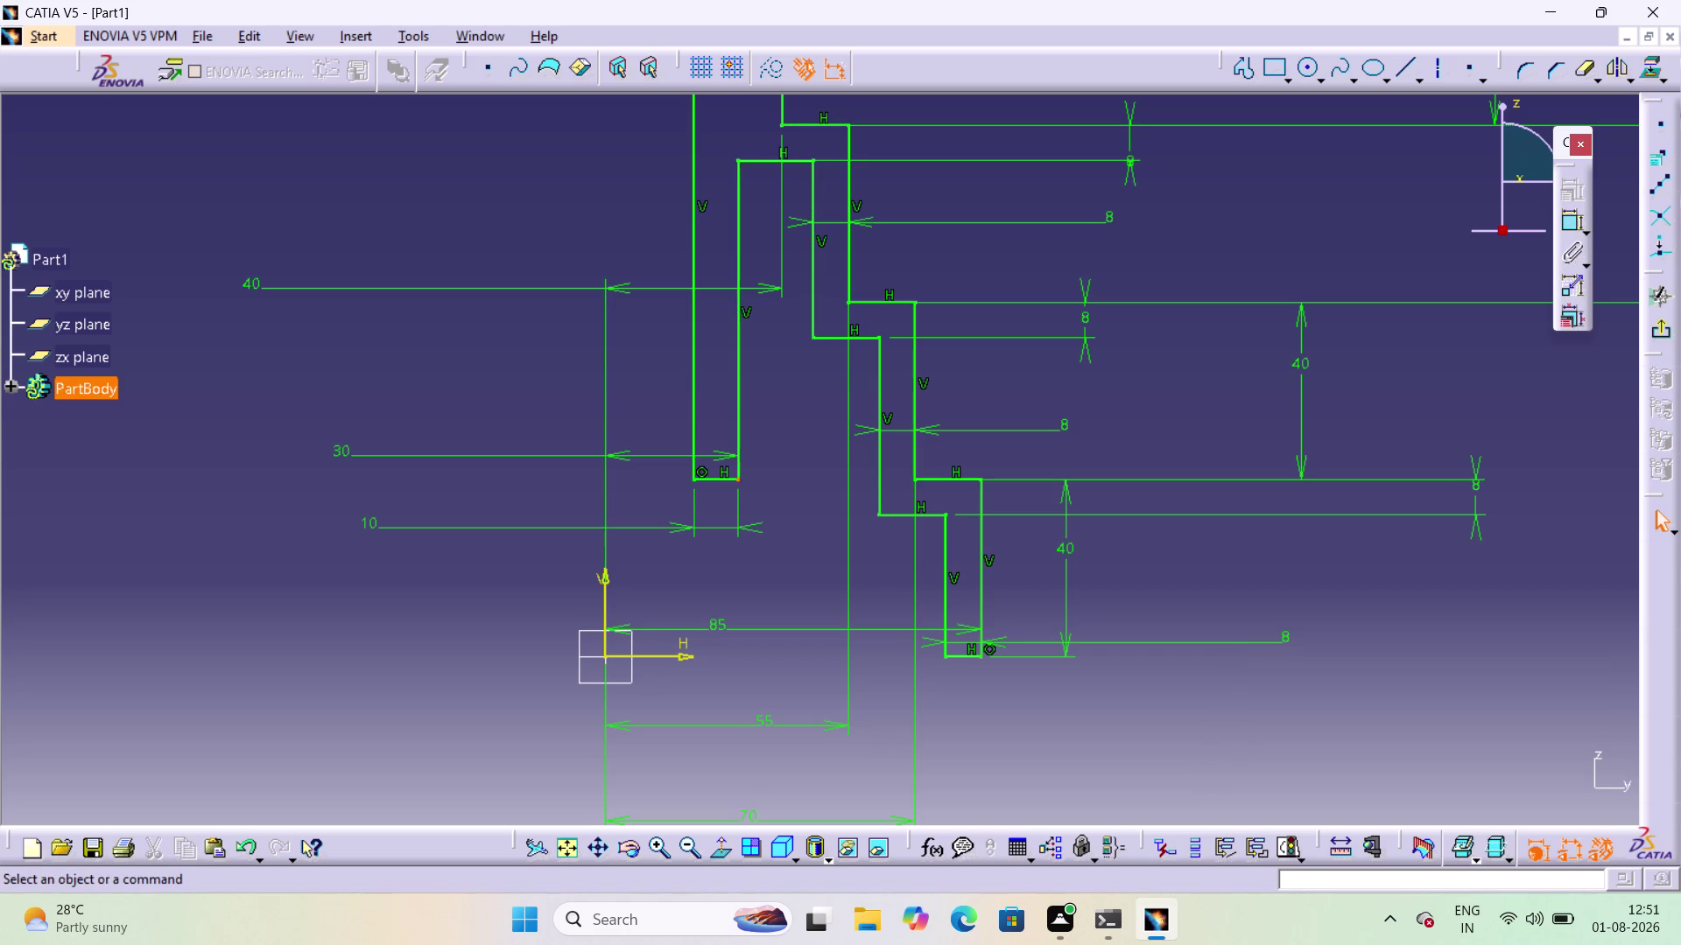
middle_drag(801, 501, 862, 611)
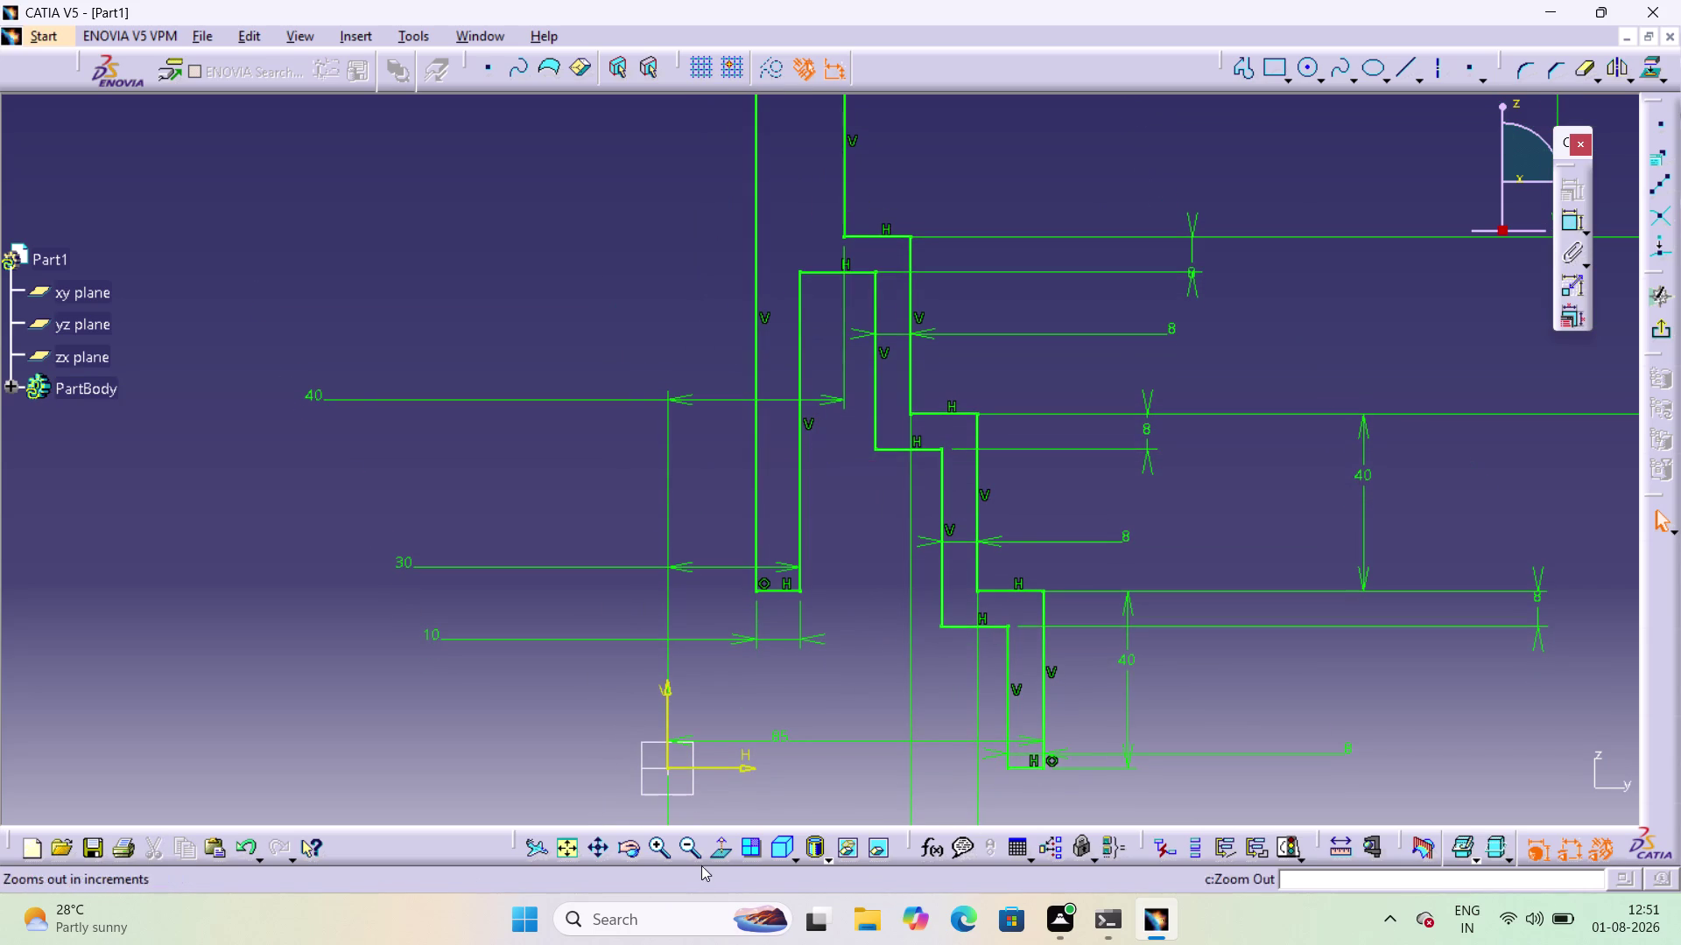
double_click(700, 858)
click(694, 855)
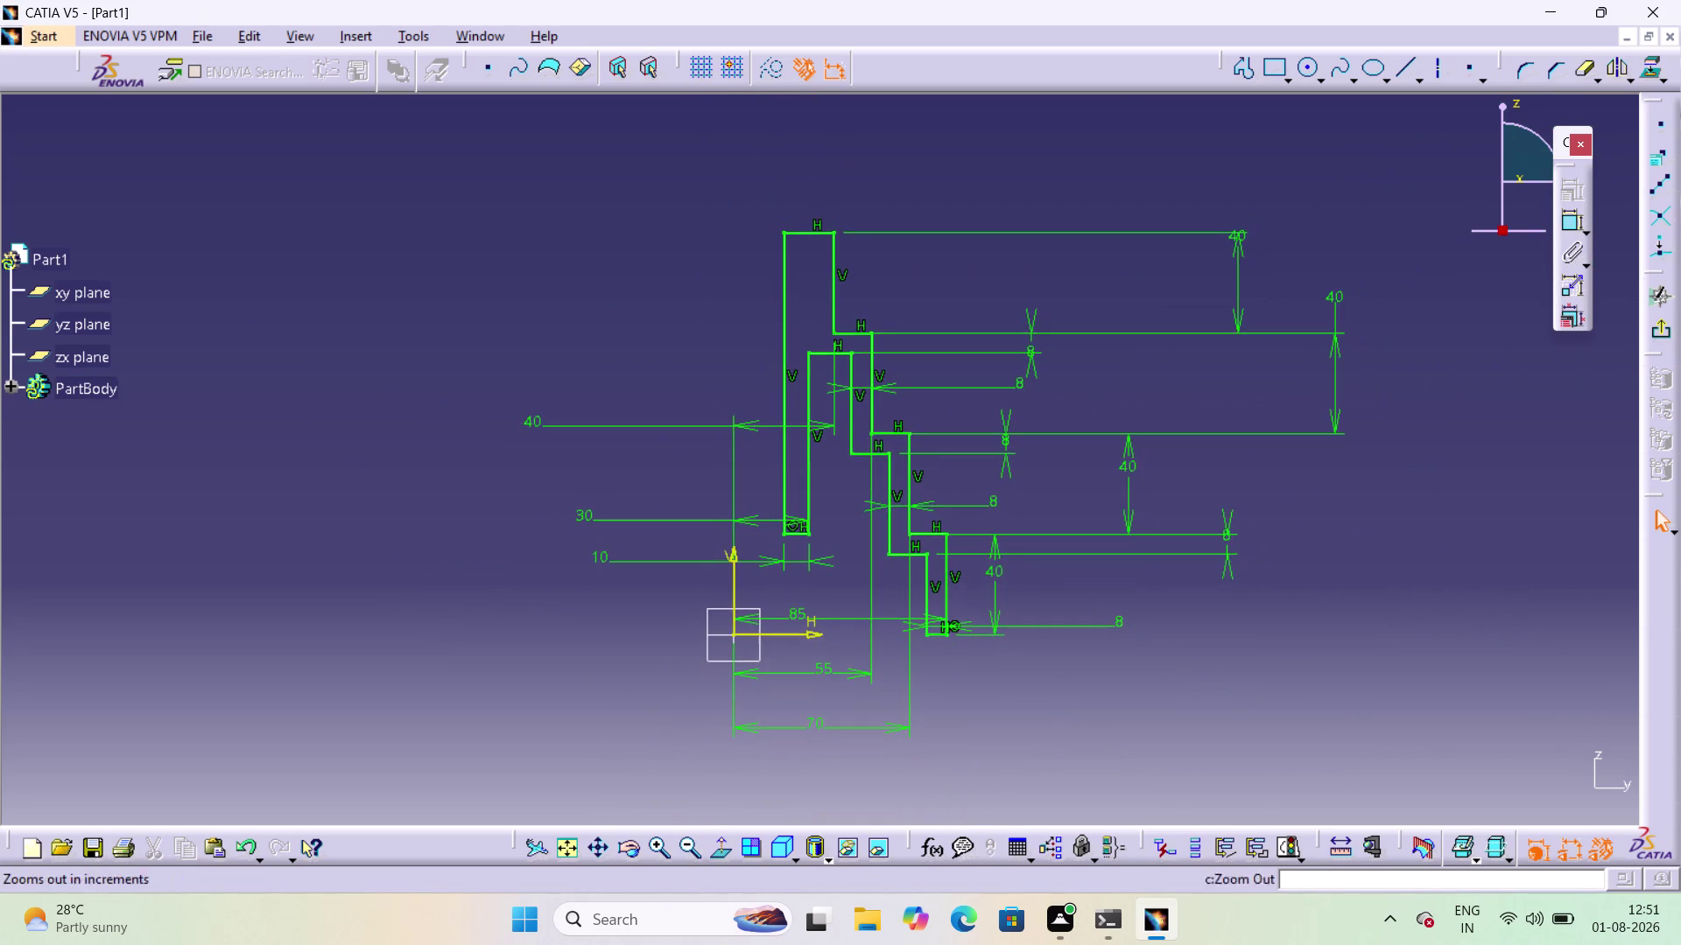
middle_drag(1165, 658, 1200, 595)
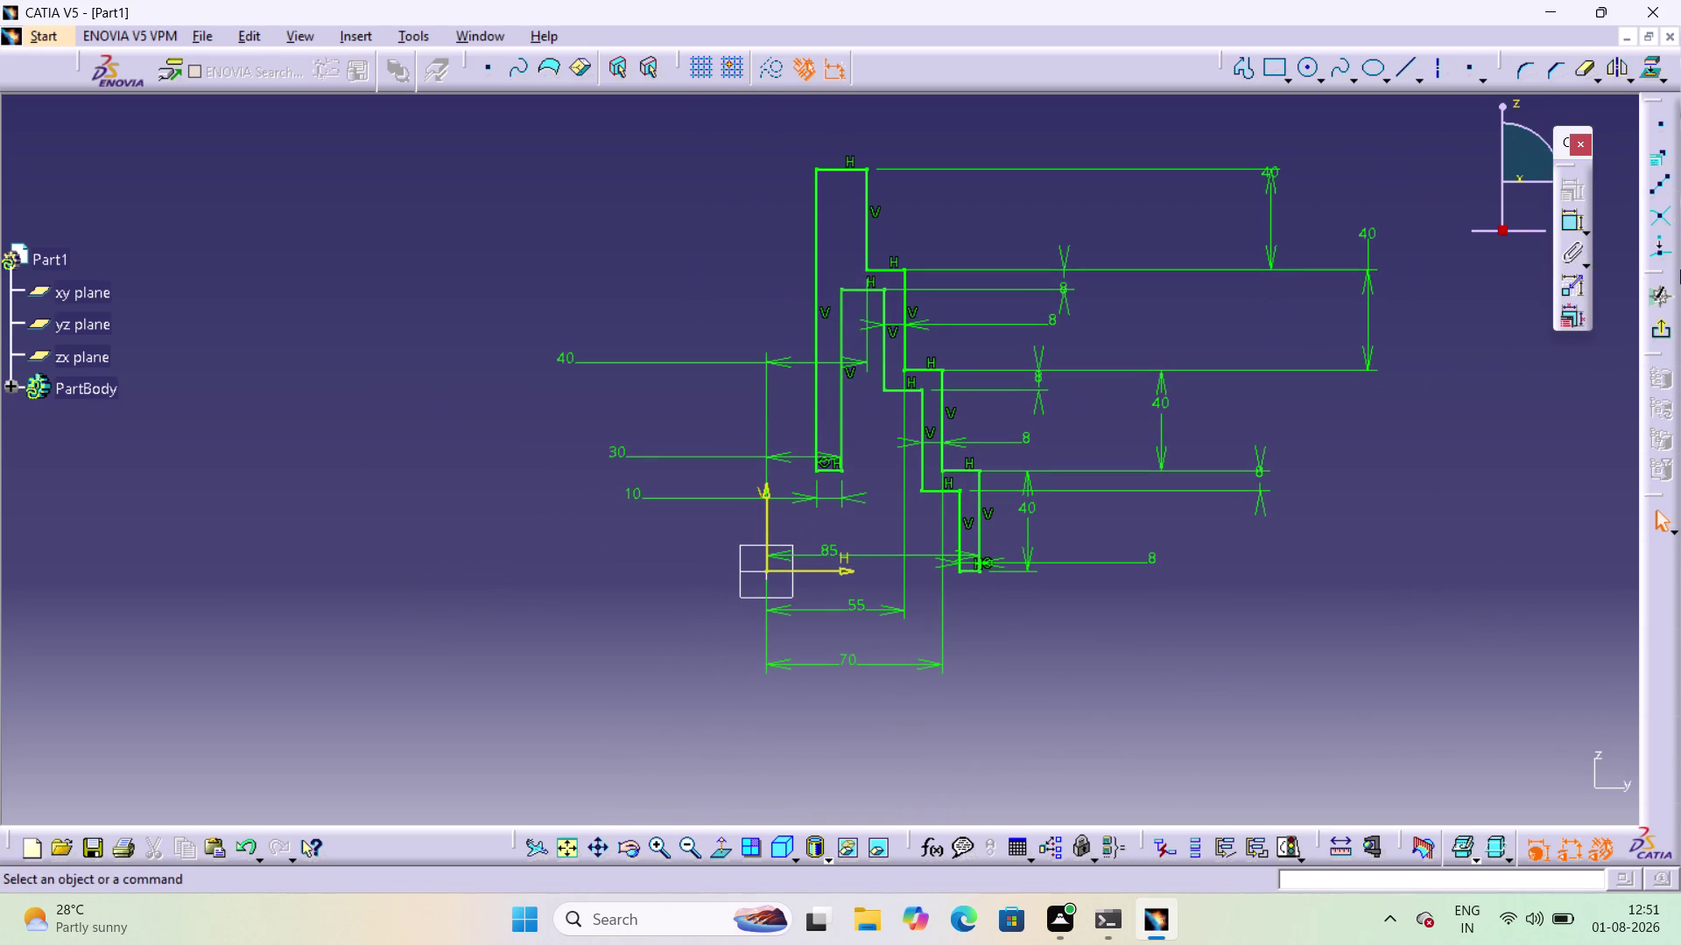
click(1668, 328)
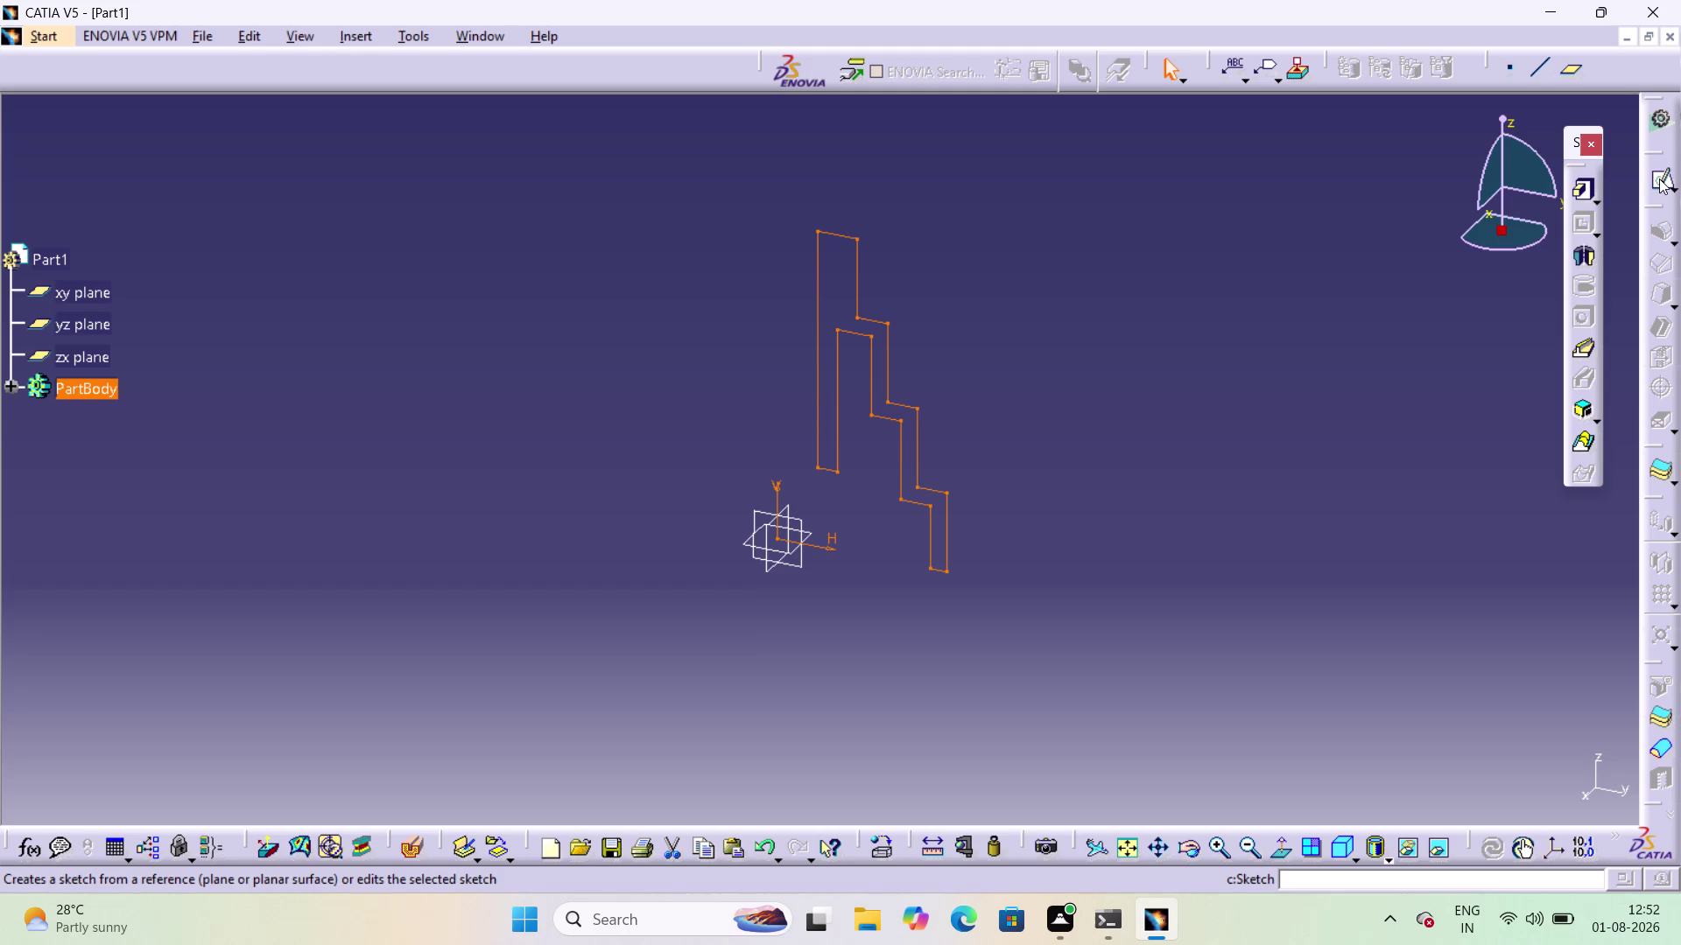
Start a Shaft from the profile with a first angle of 270 degrees.
click(1588, 237)
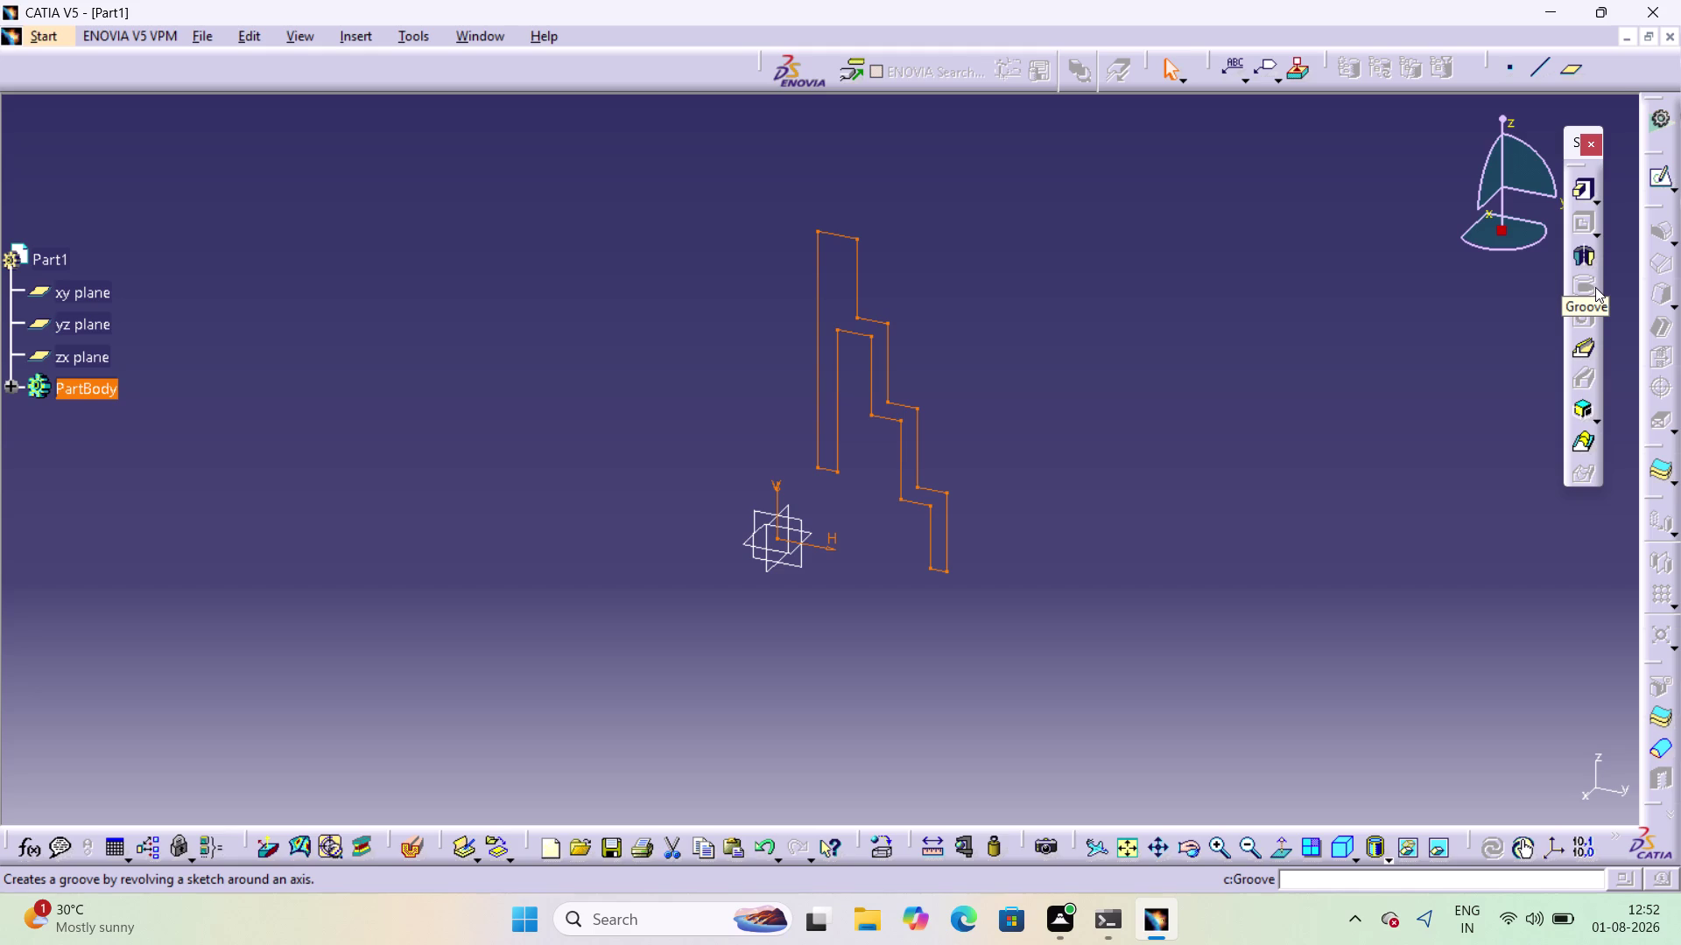
click(1583, 247)
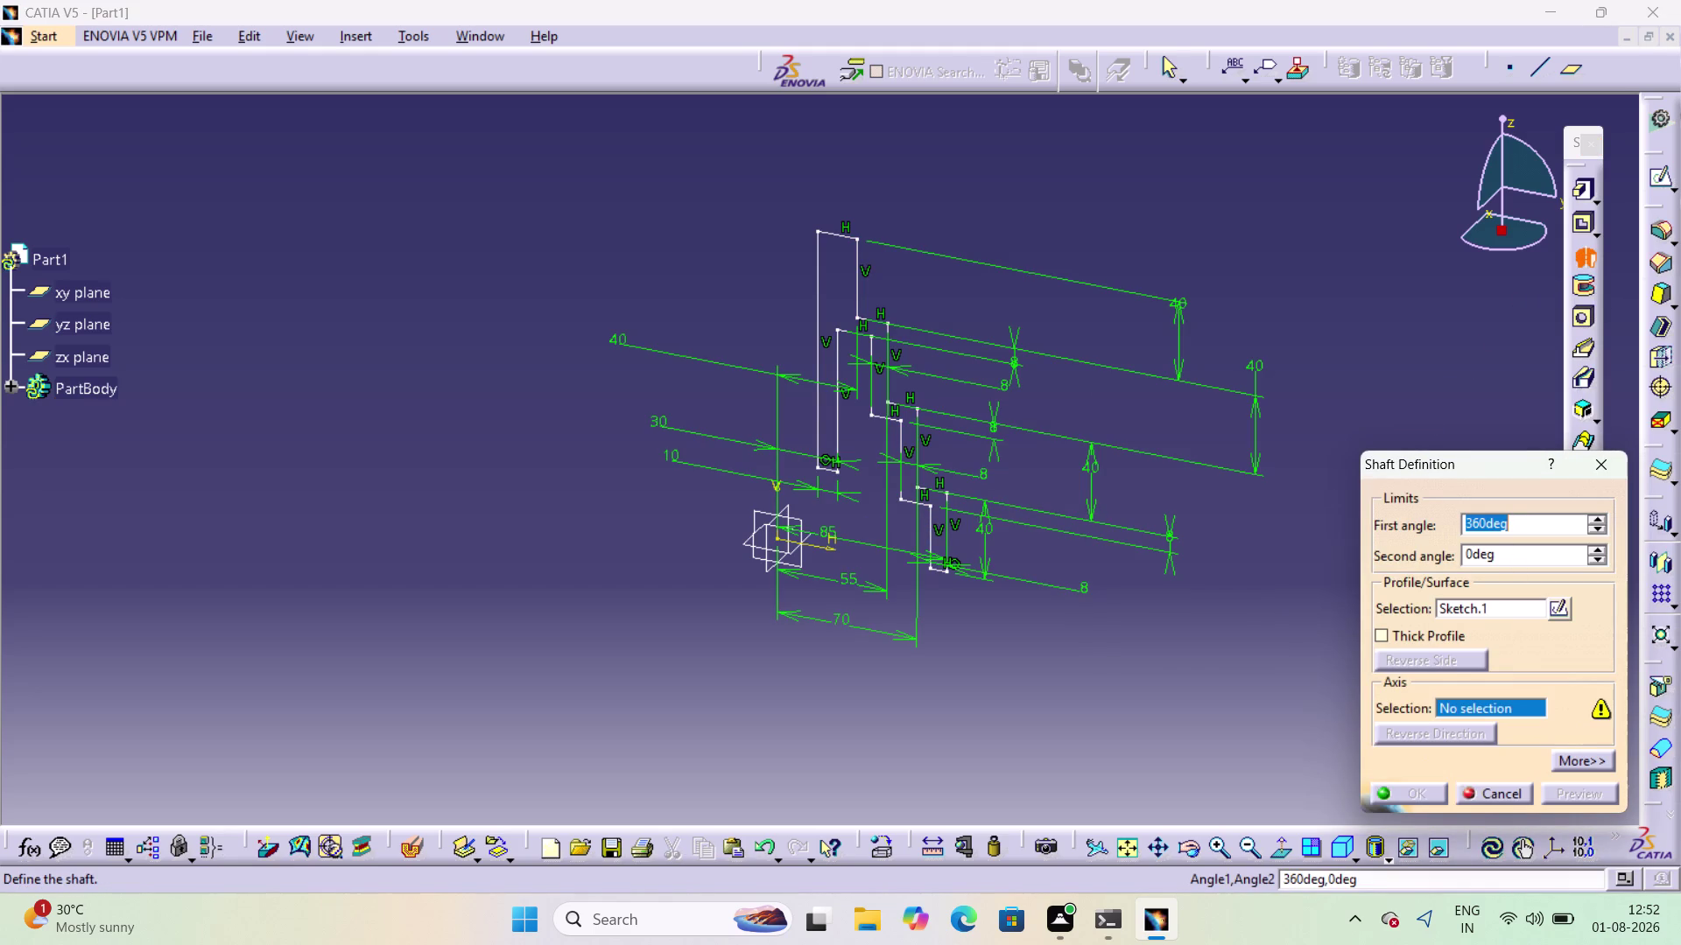
text(27)
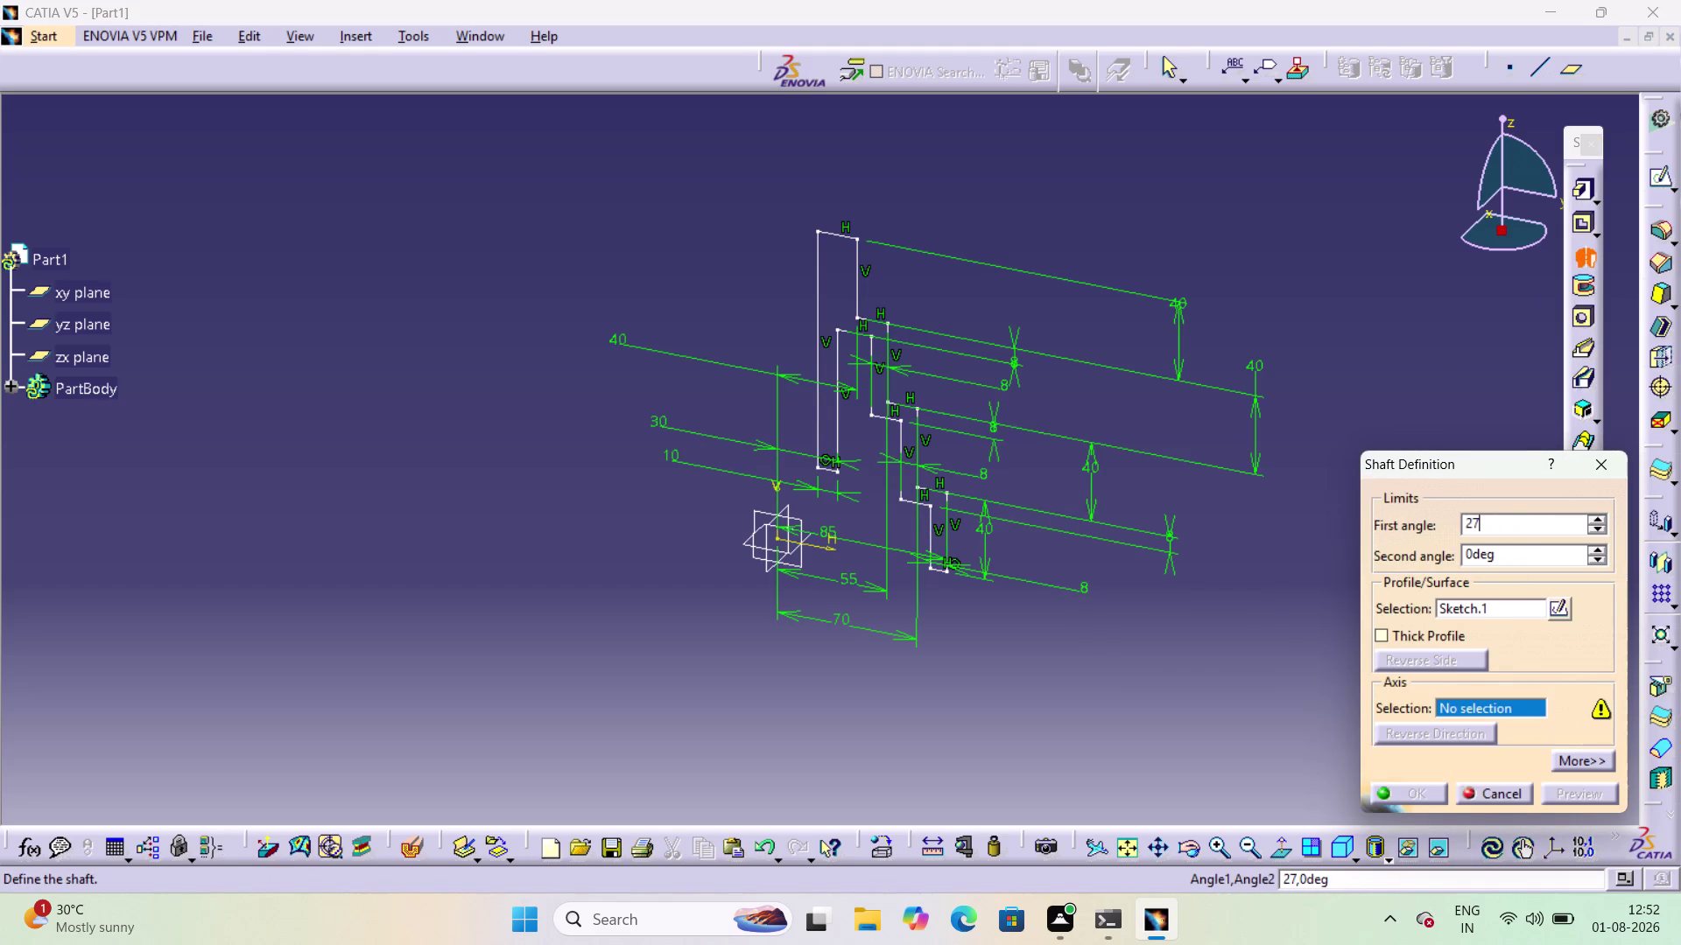
text(0)
click(1464, 709)
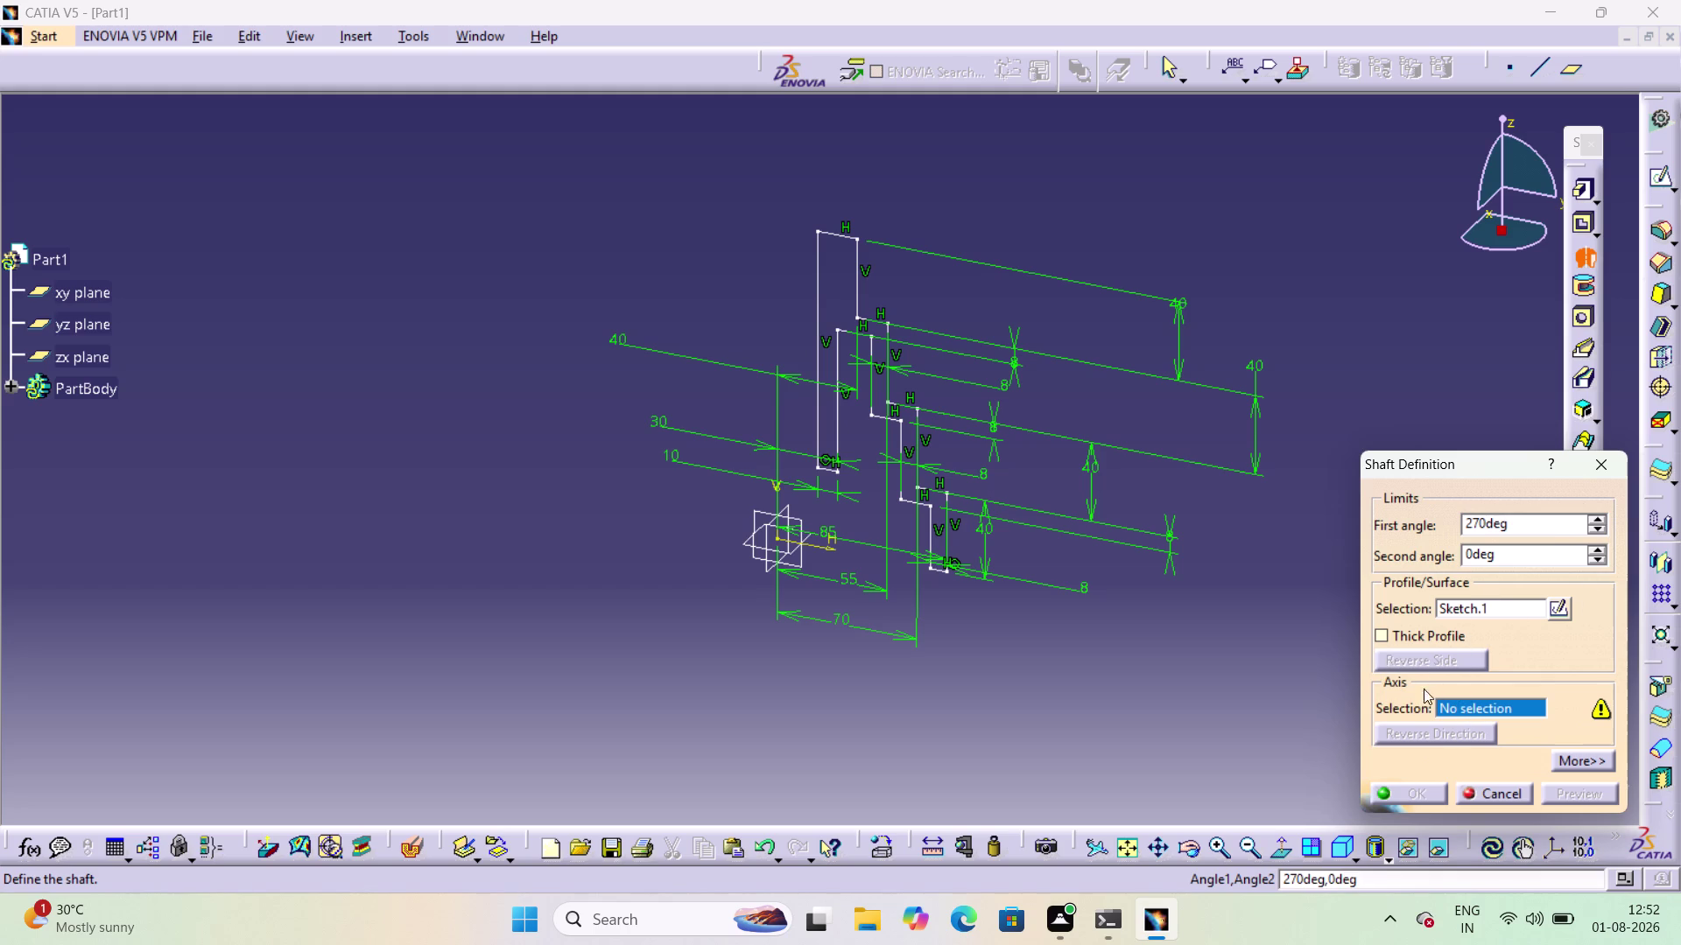
Choose the sketch's vertical (V direction) axis as the revolution axis.
click(775, 491)
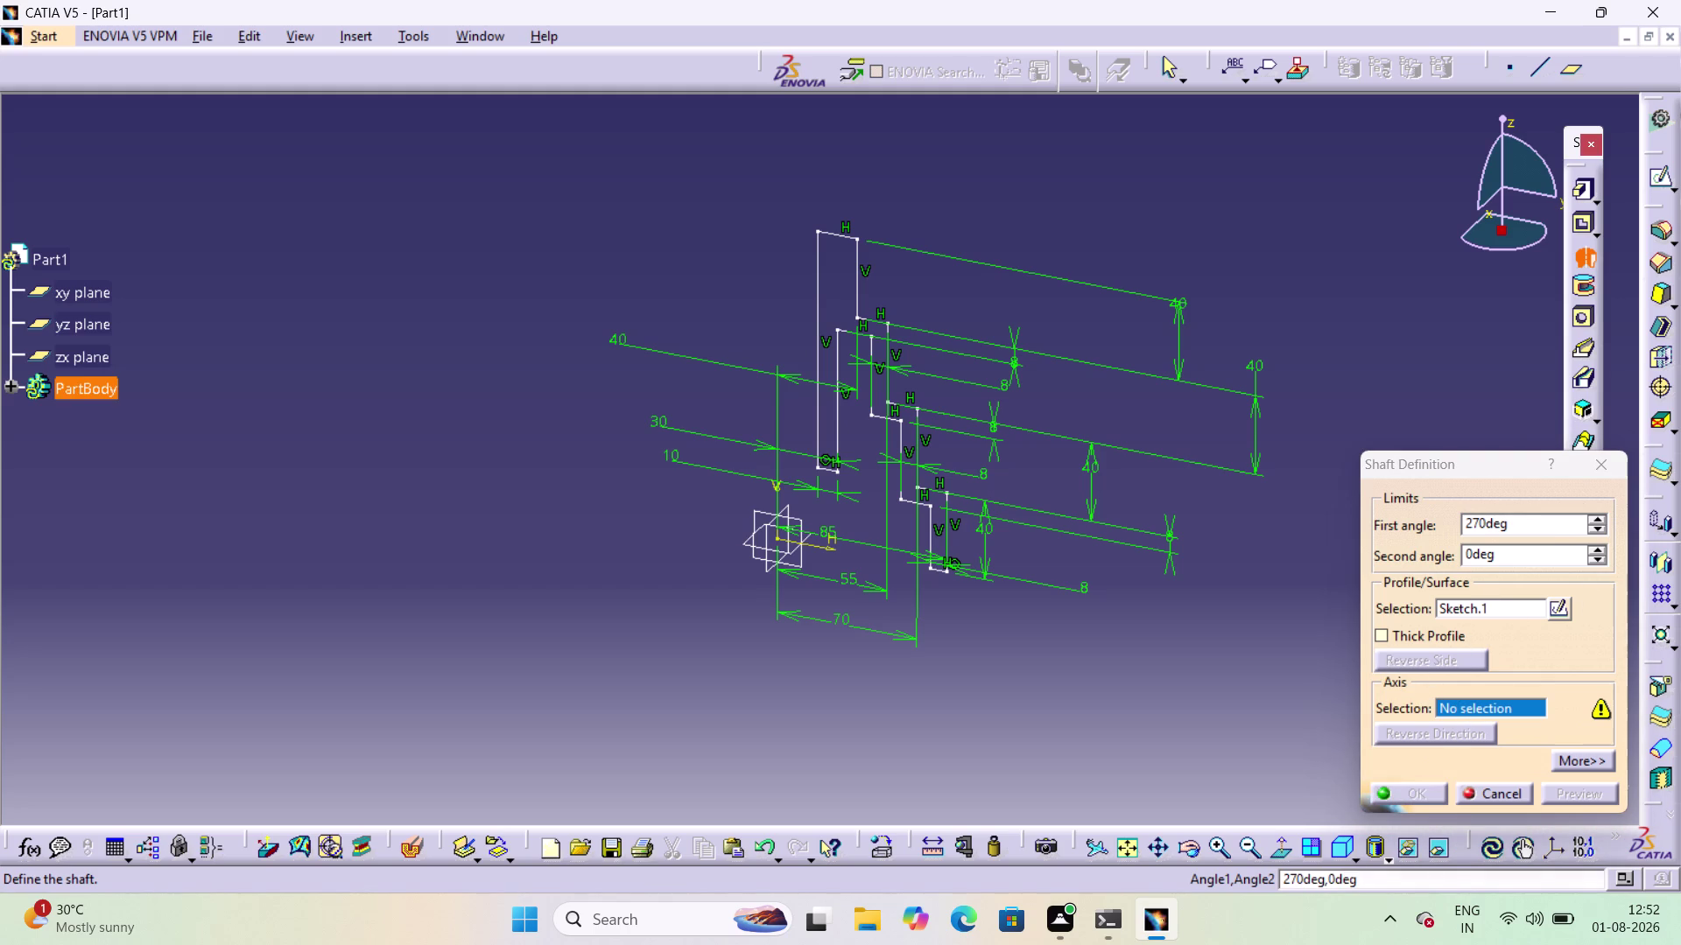
triple_click(1209, 849)
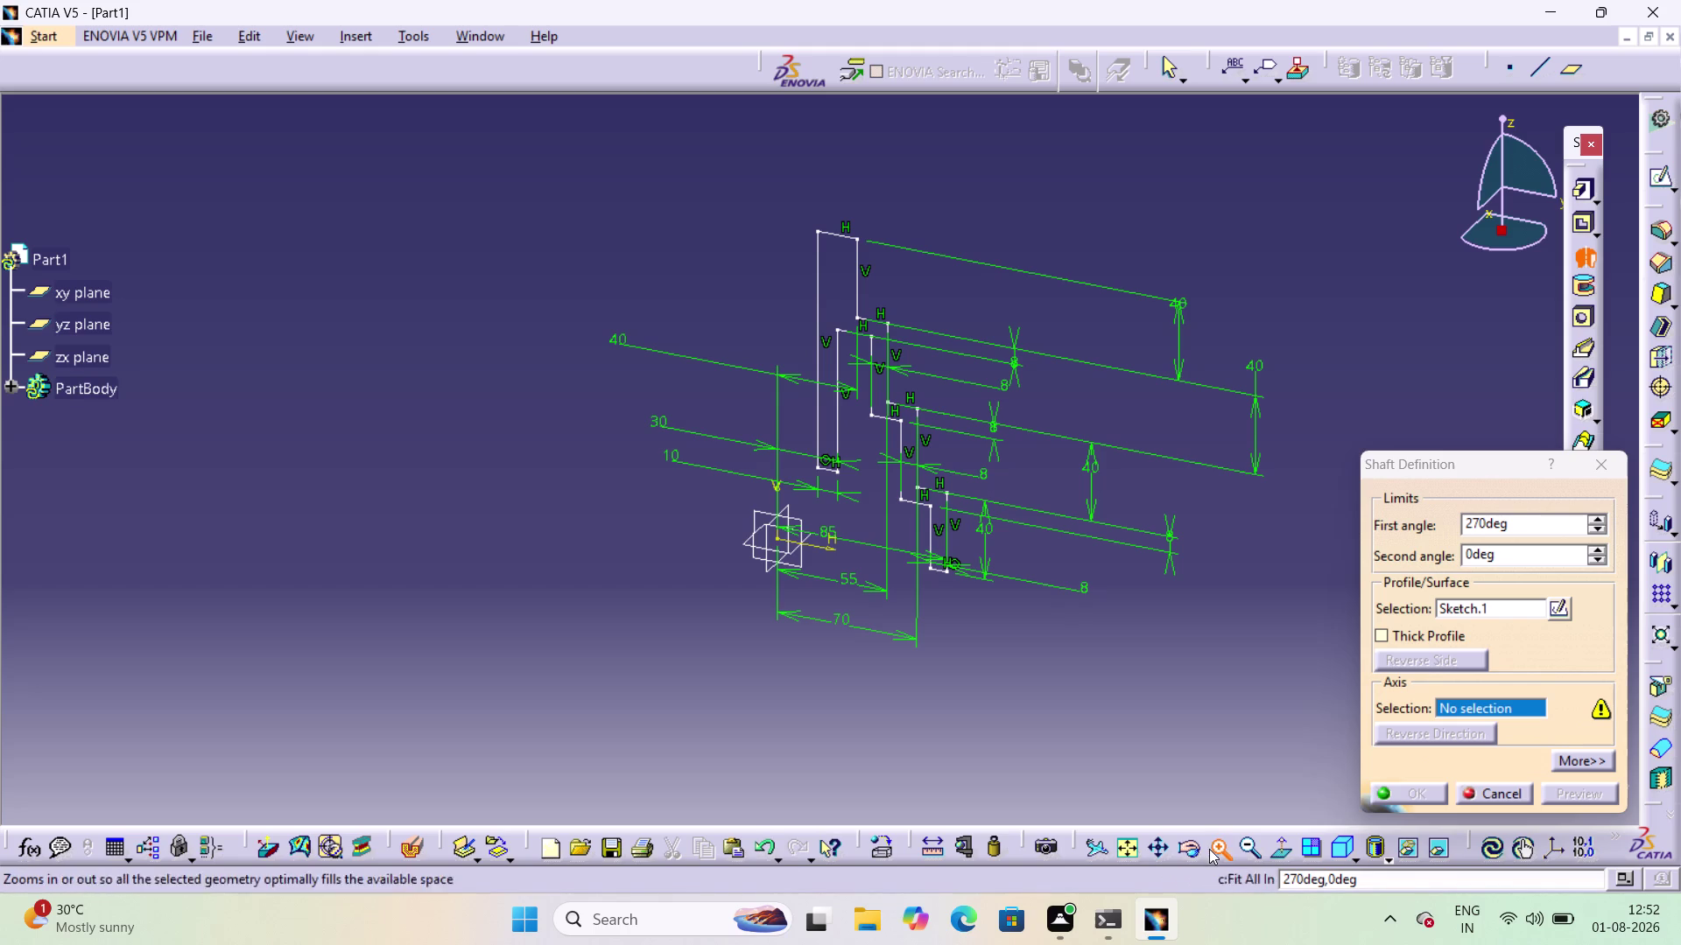
click(1209, 849)
double_click(1214, 849)
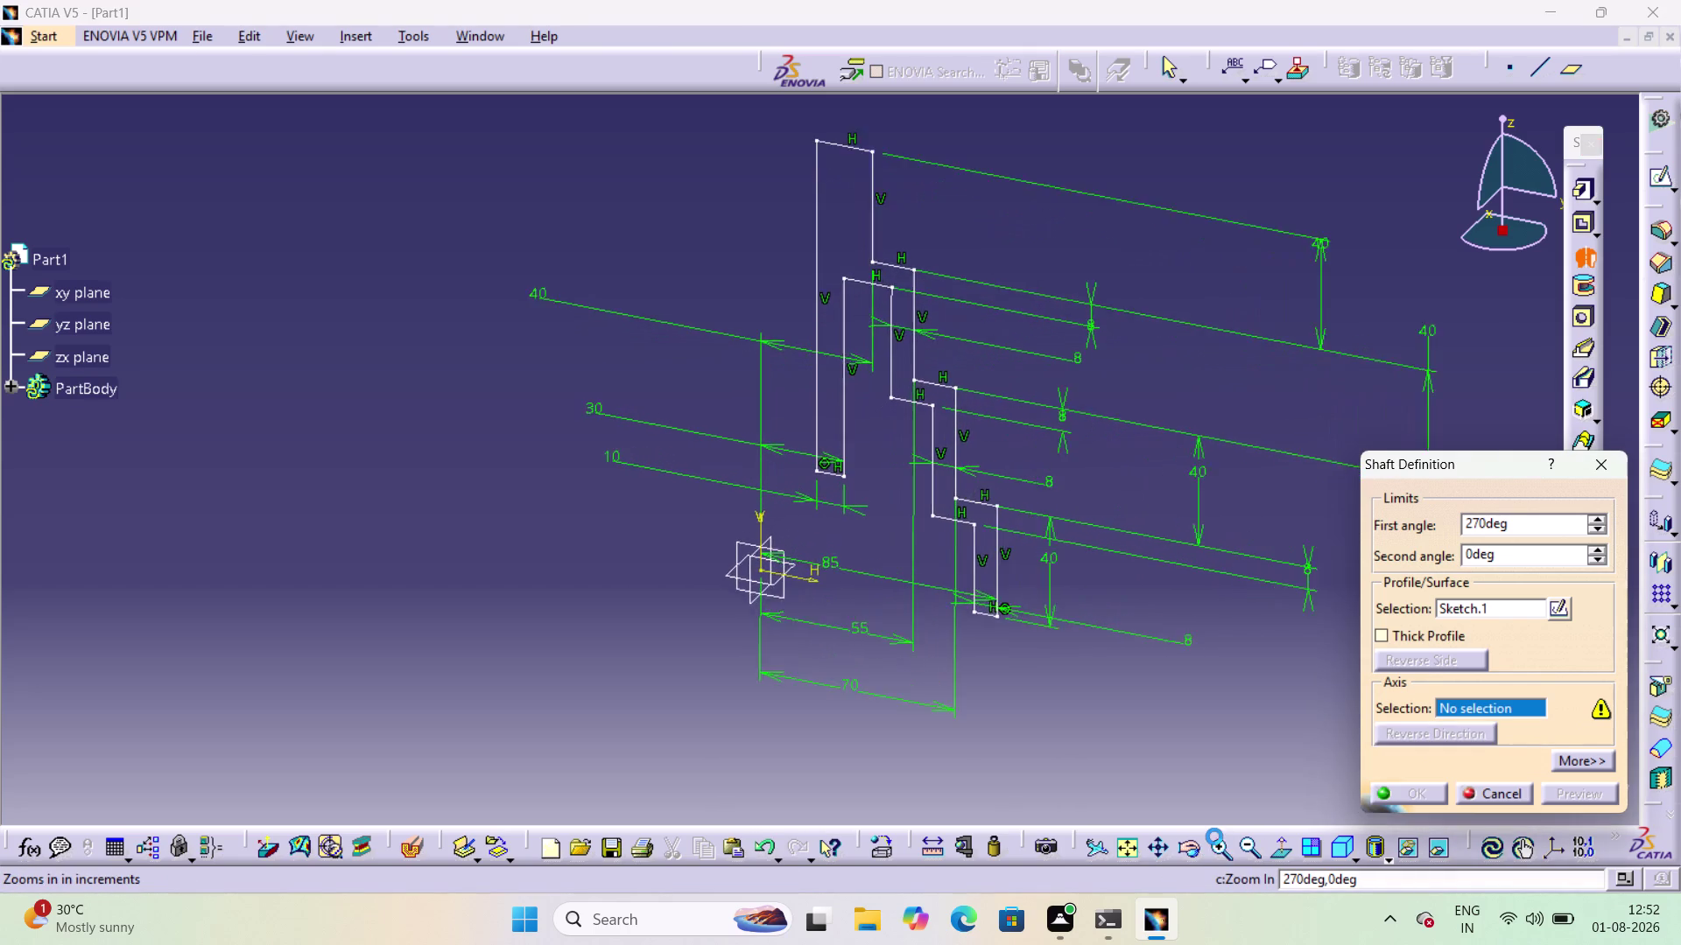
click(1219, 846)
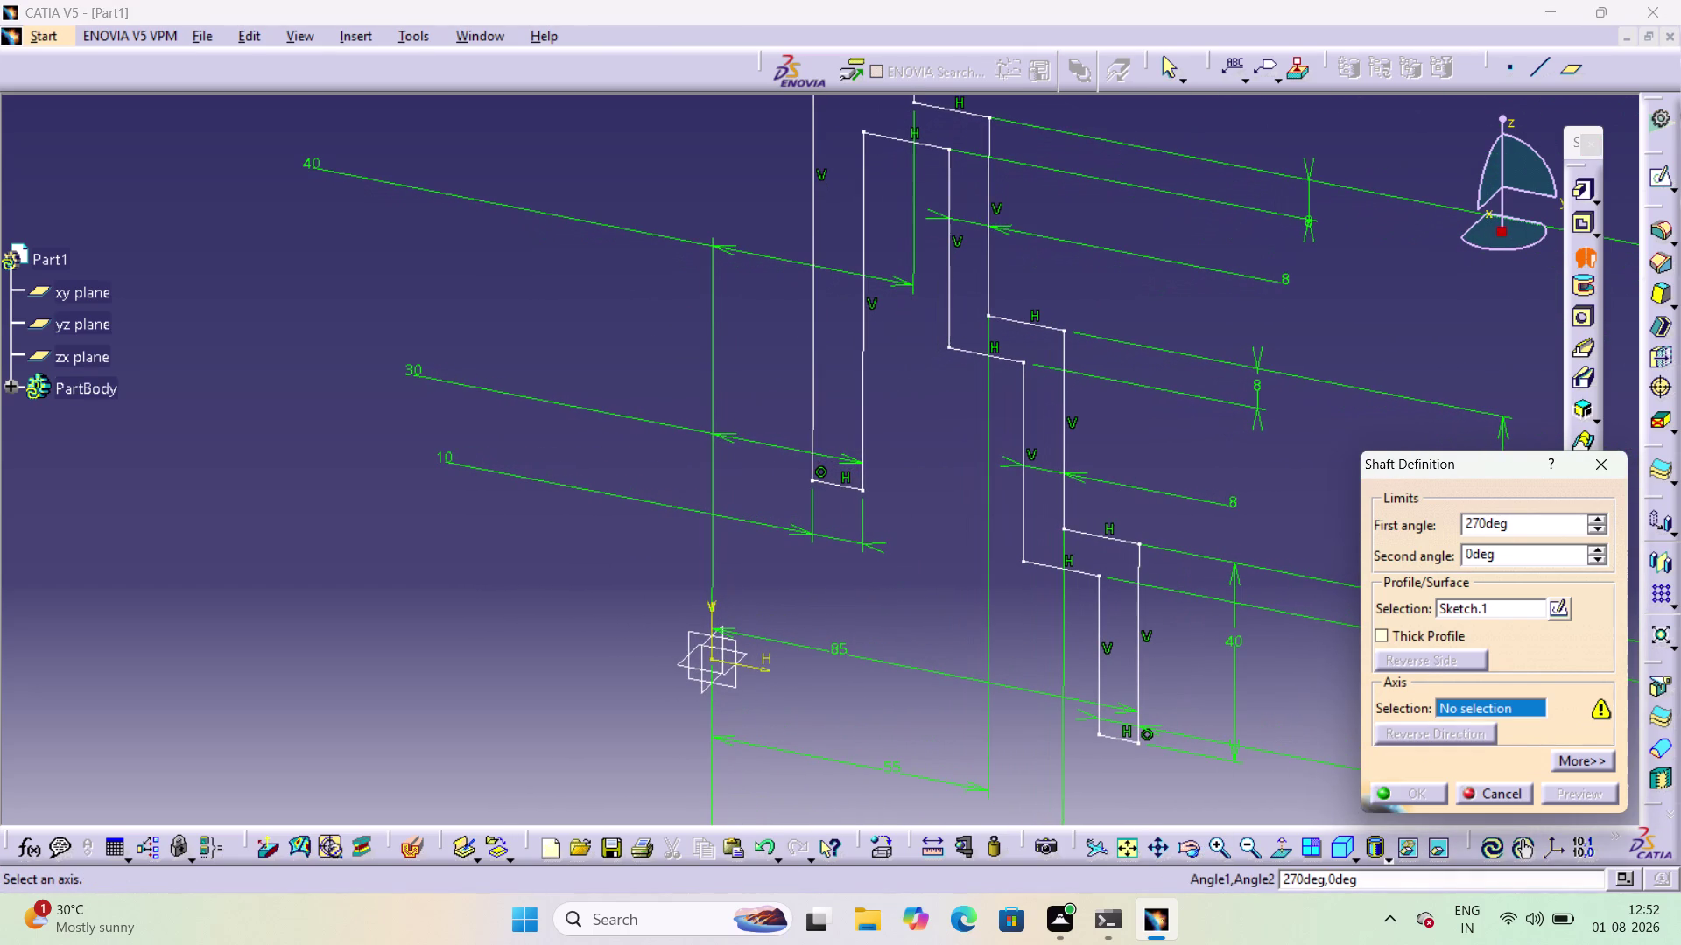
click(713, 618)
middle_drag(869, 695, 967, 523)
double_click(1249, 847)
click(1241, 845)
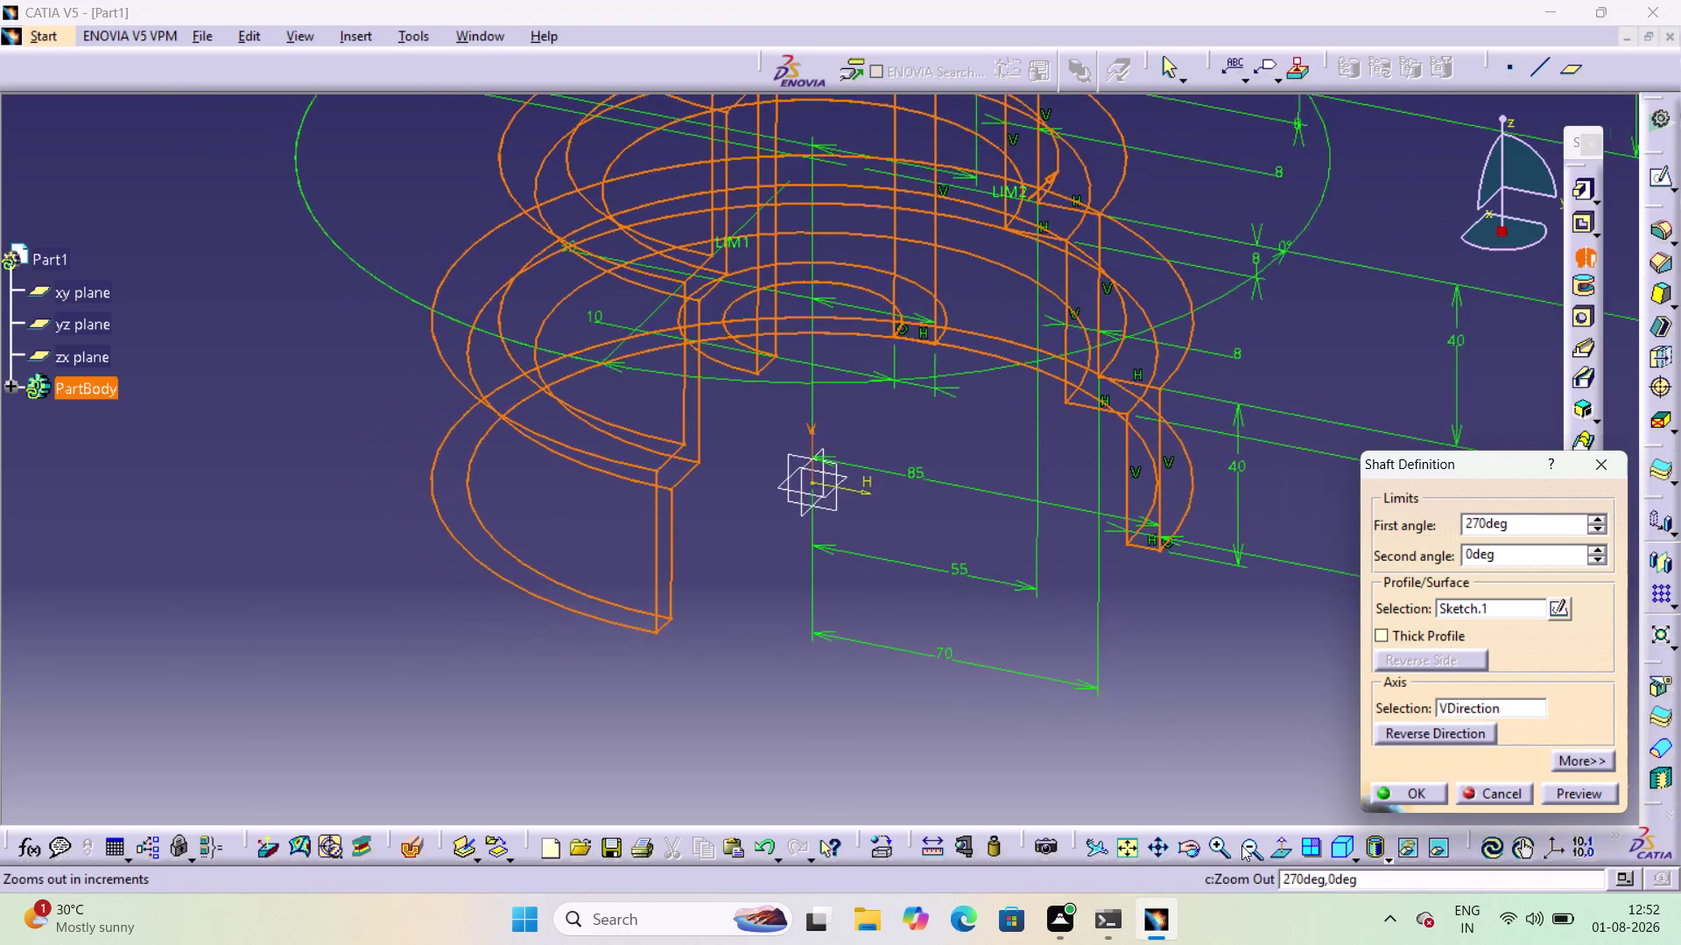
click(1241, 846)
double_click(1241, 845)
click(1241, 846)
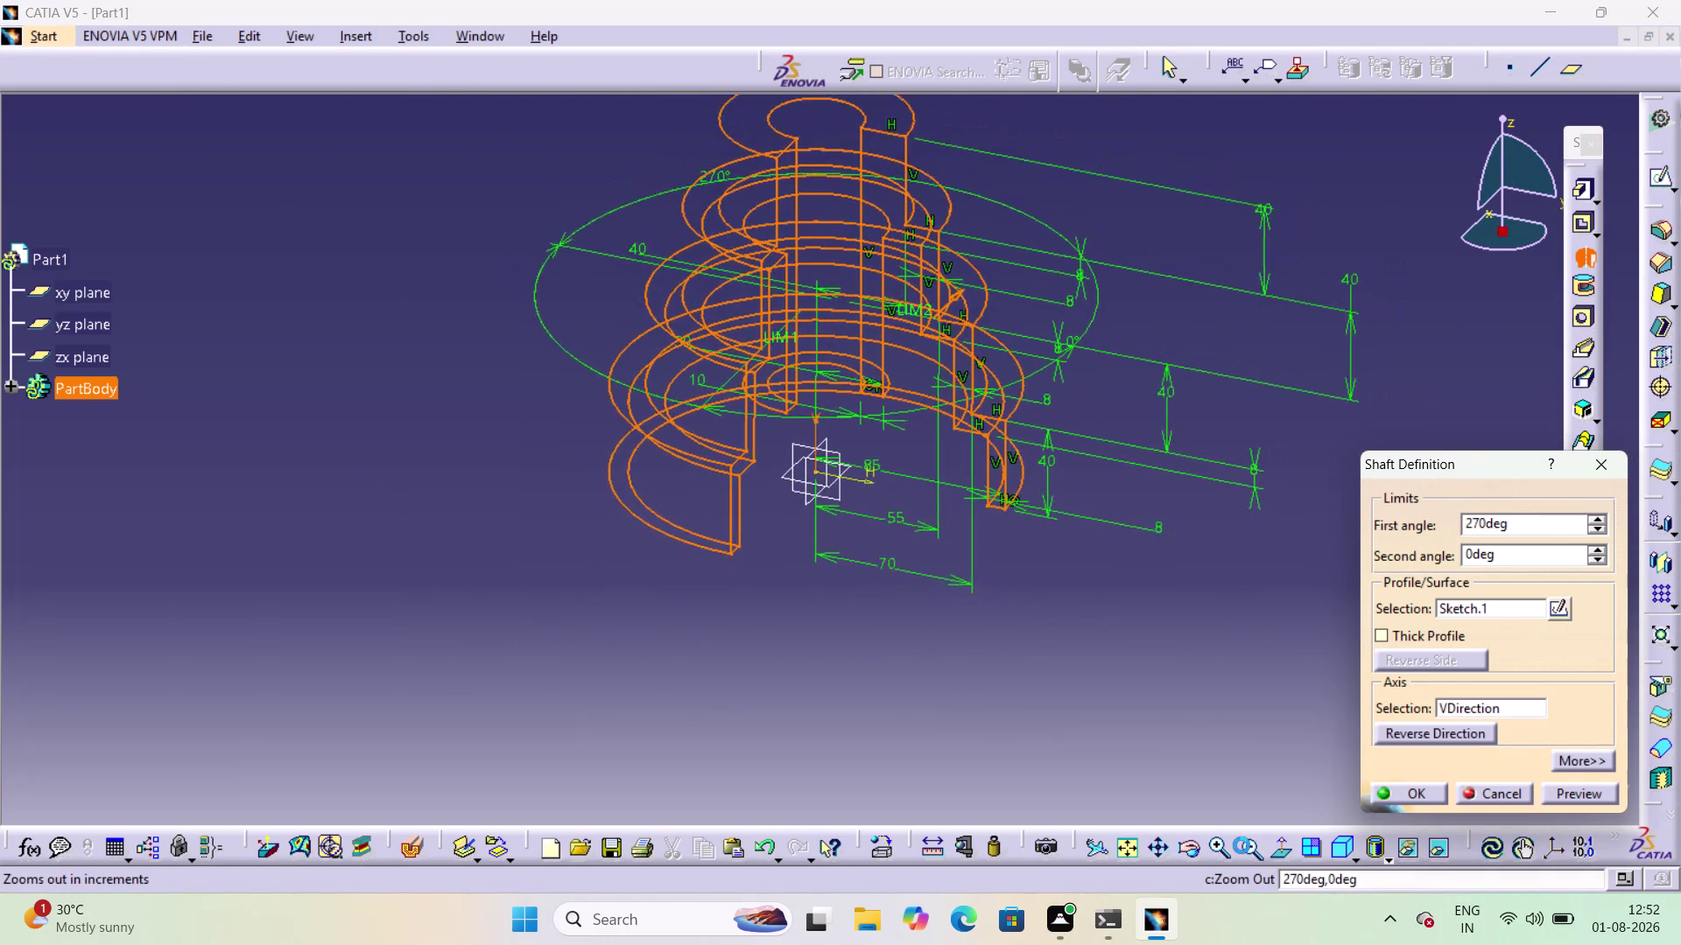
middle_drag(975, 597, 907, 647)
middle_click(907, 647)
scroll(up, 3)
middle_drag(963, 575, 1119, 723)
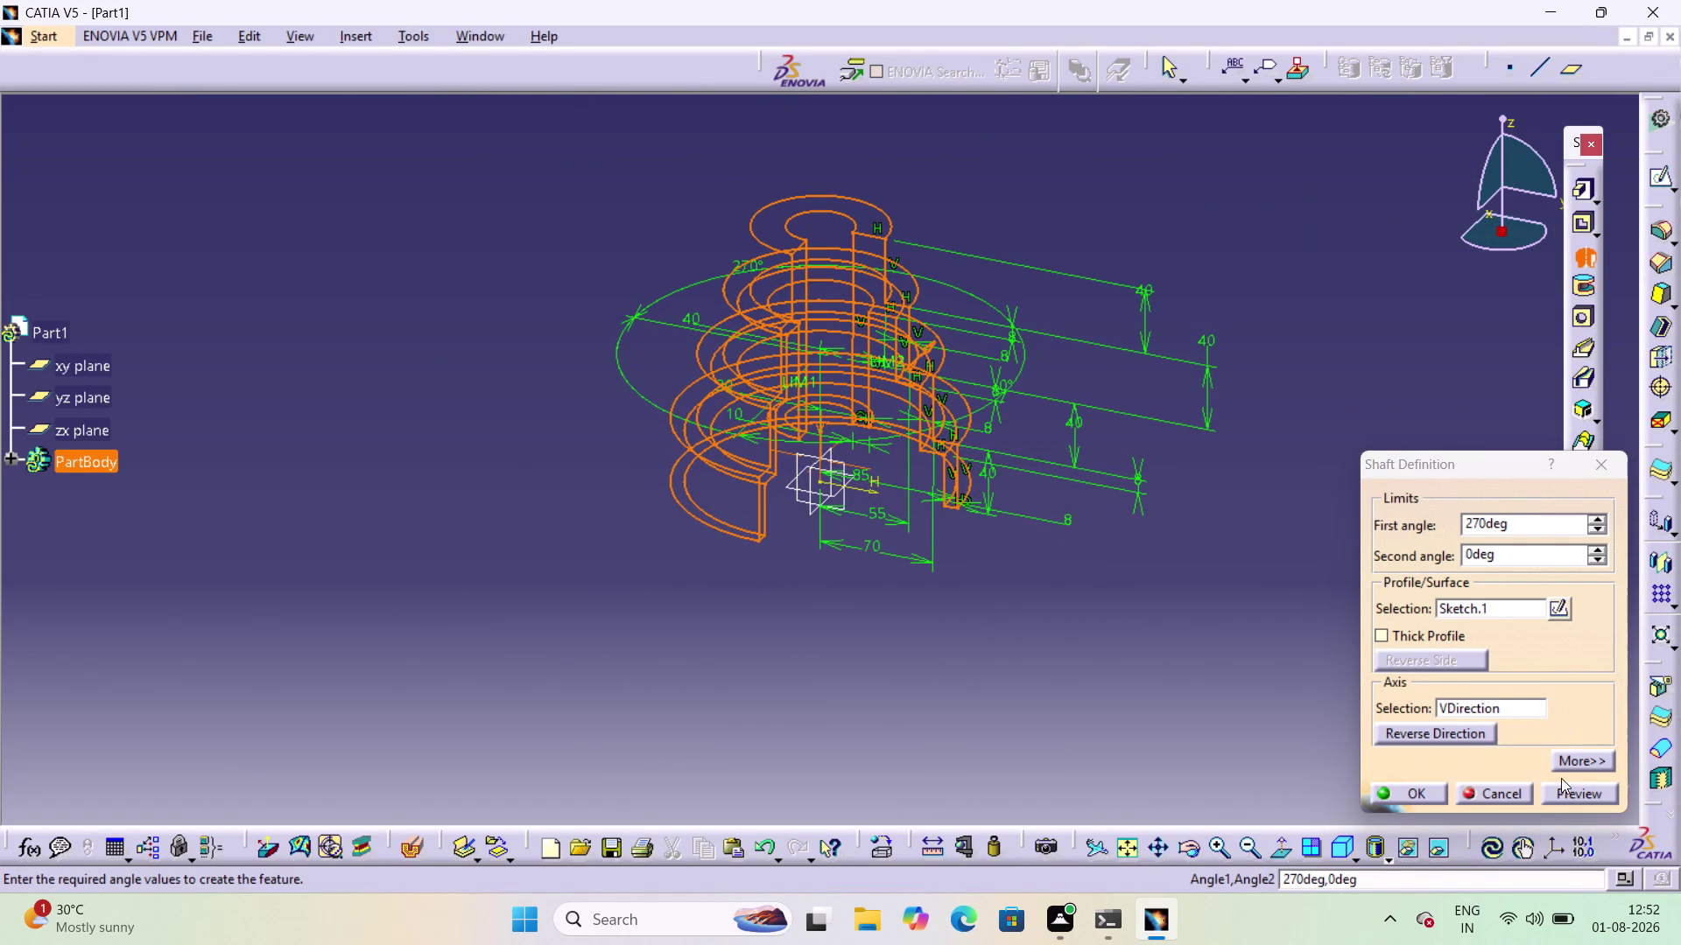
Preview the 270-degree shaft and confirm it.
click(1571, 784)
click(1132, 646)
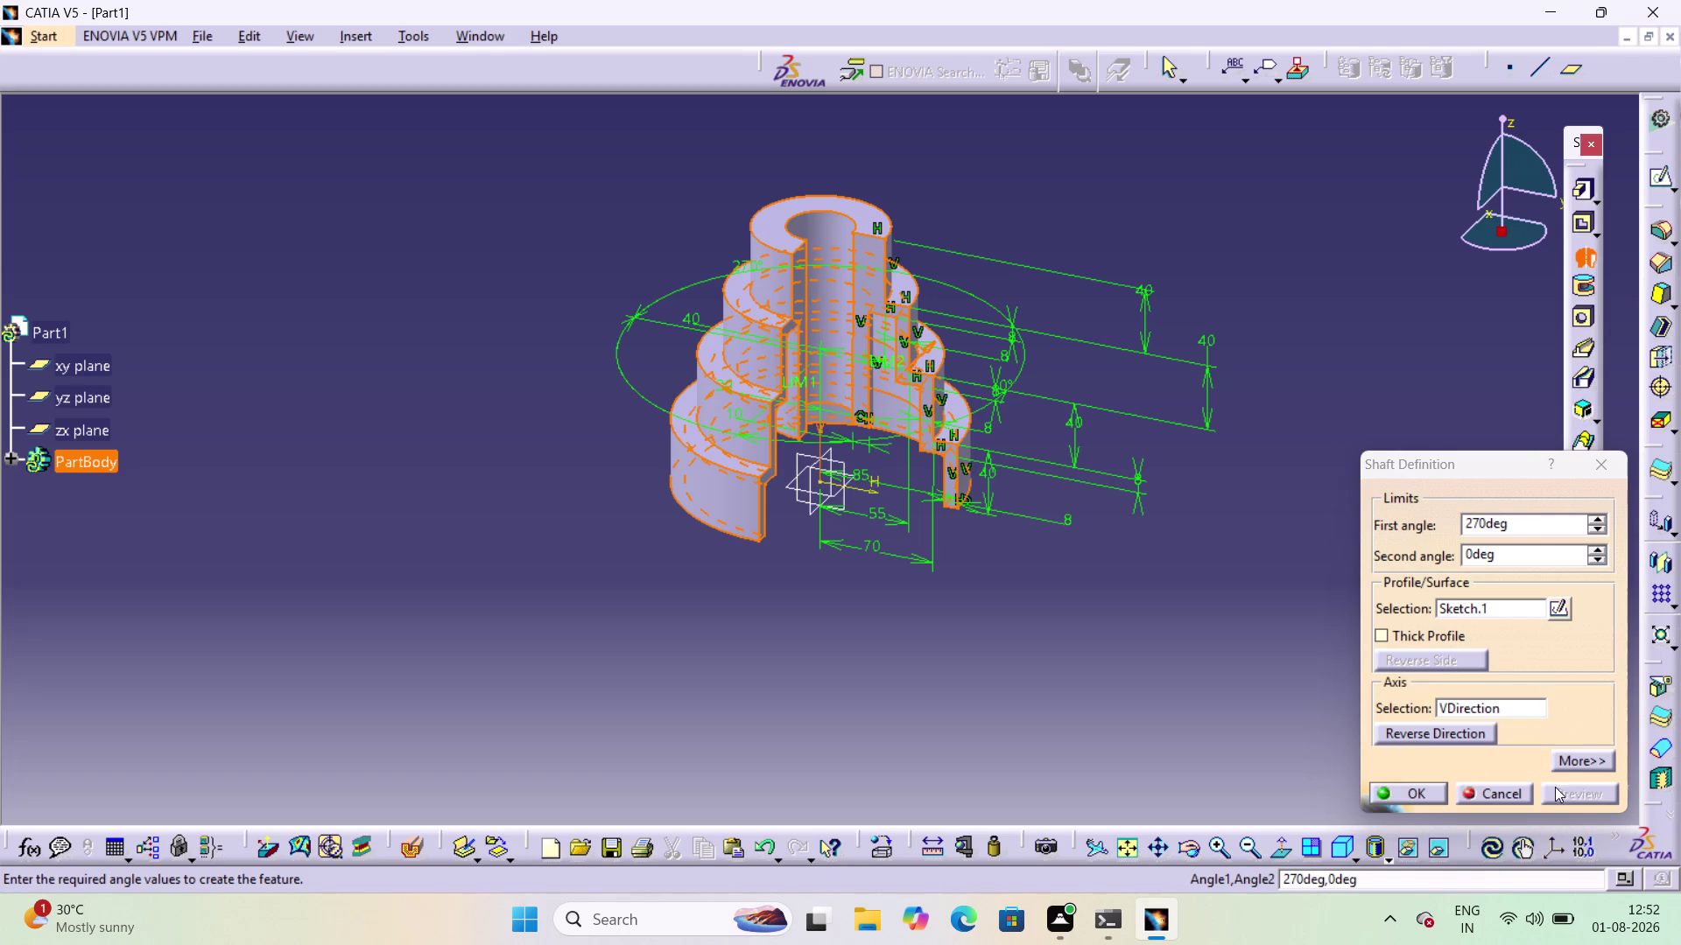
click(1380, 788)
click(1012, 602)
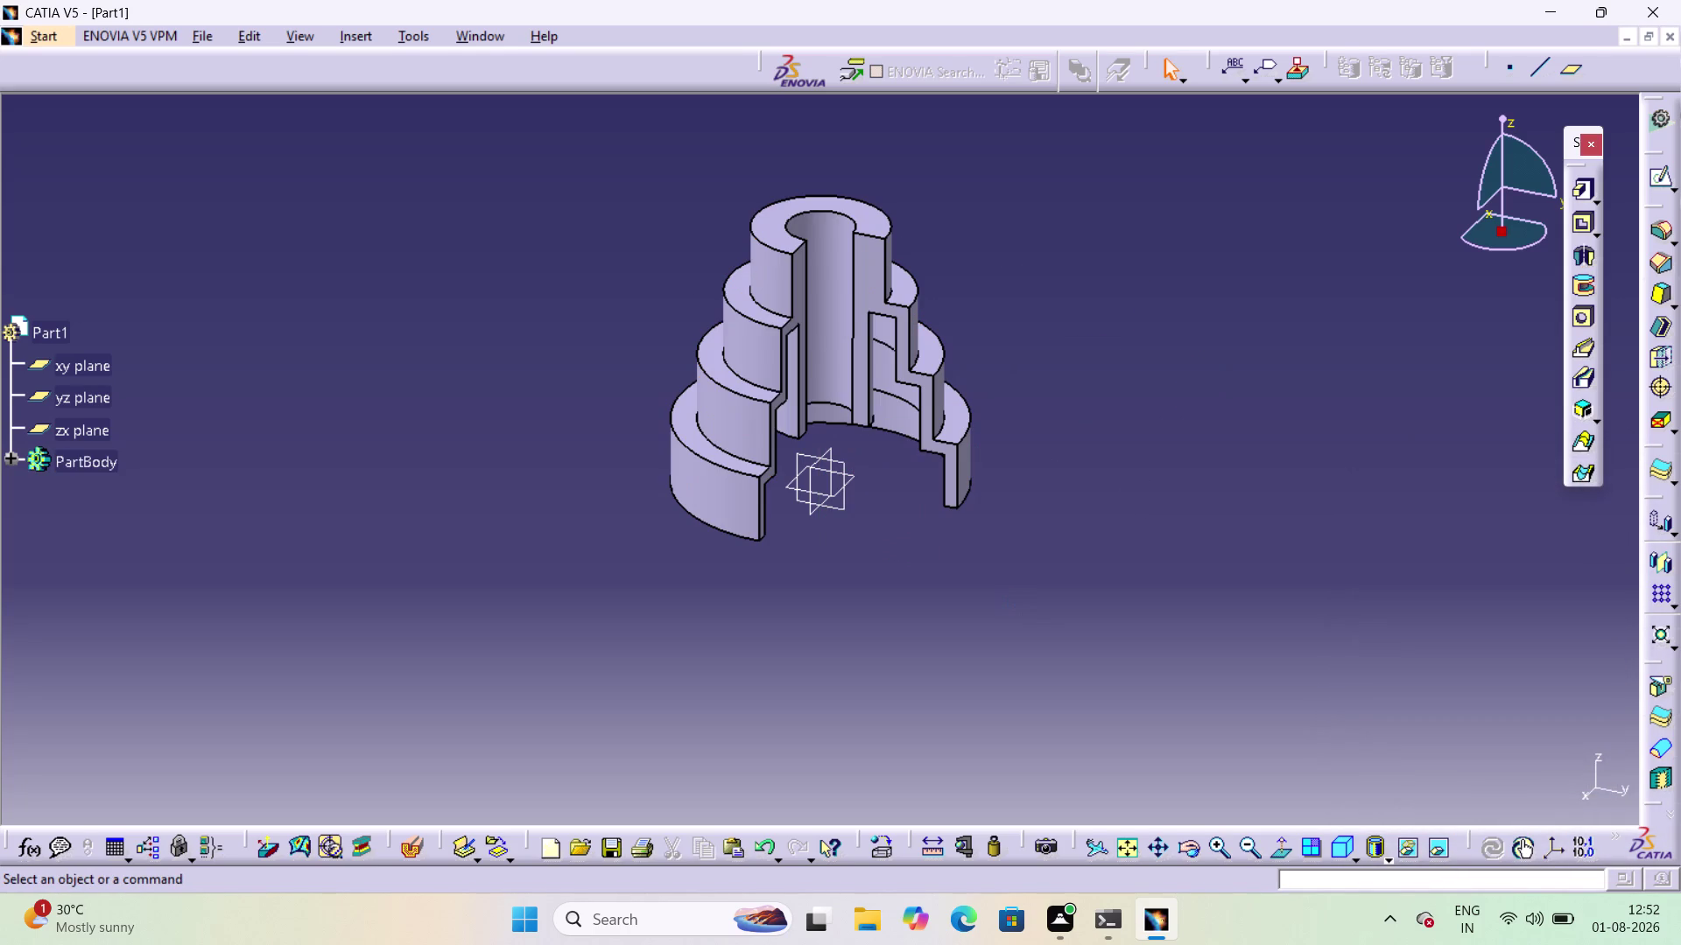
Orbit around the cutaway pulley, pick its top face, and create a sketch there.
click(1190, 850)
drag(926, 576, 896, 536)
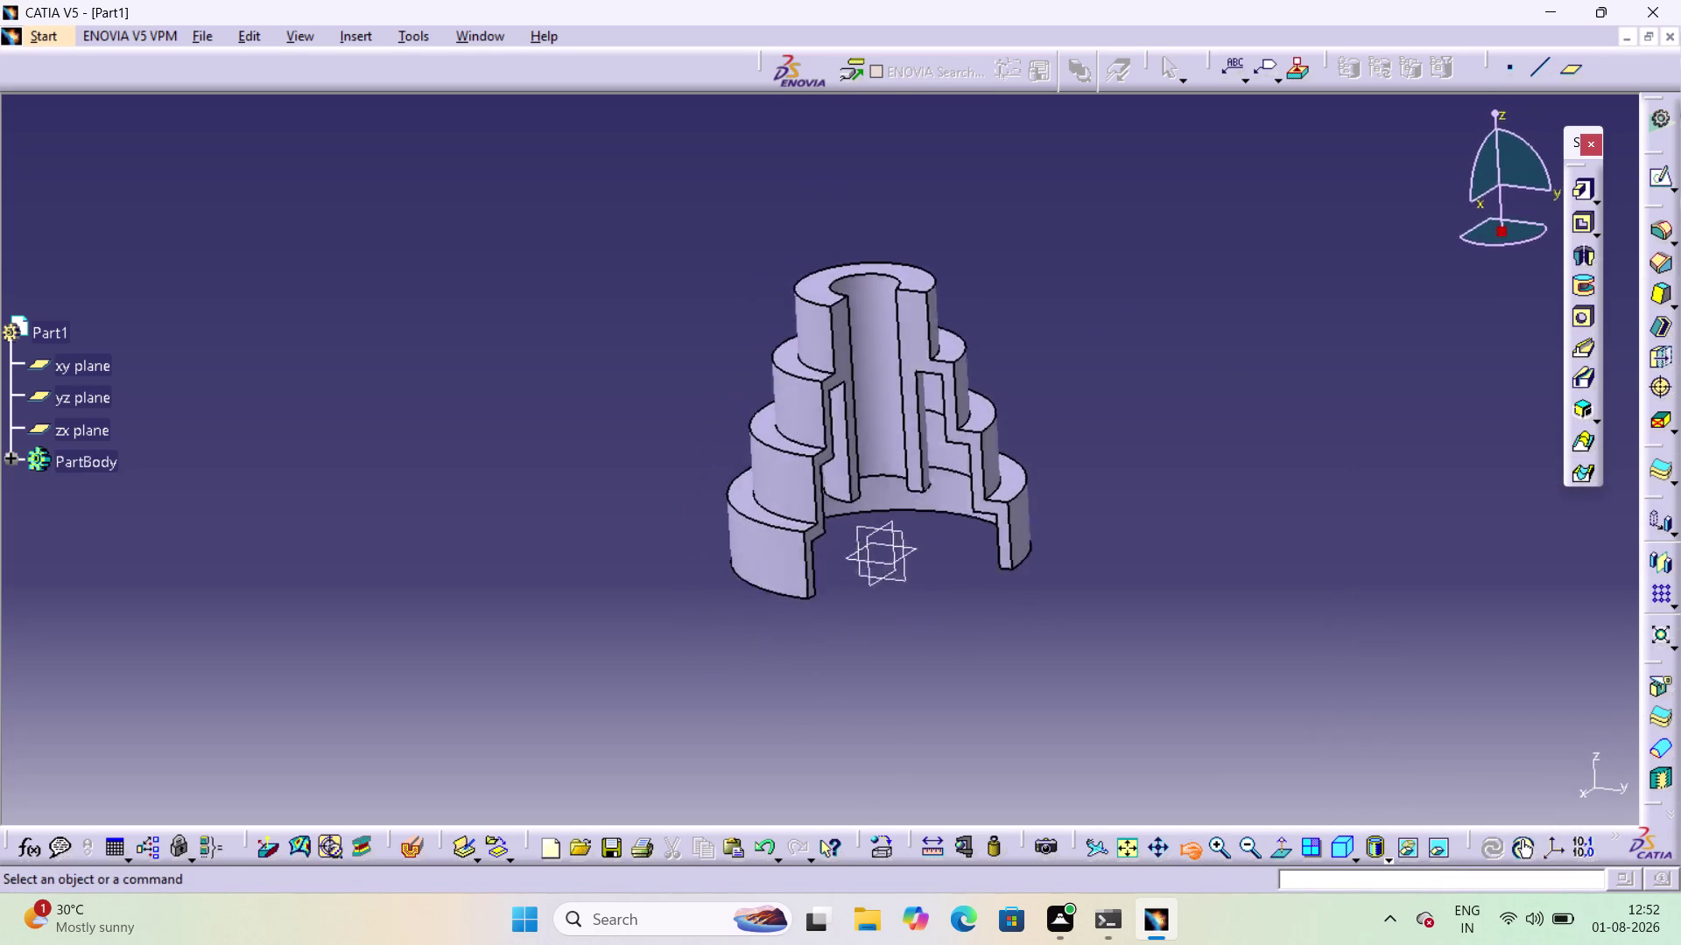
drag(896, 537, 905, 609)
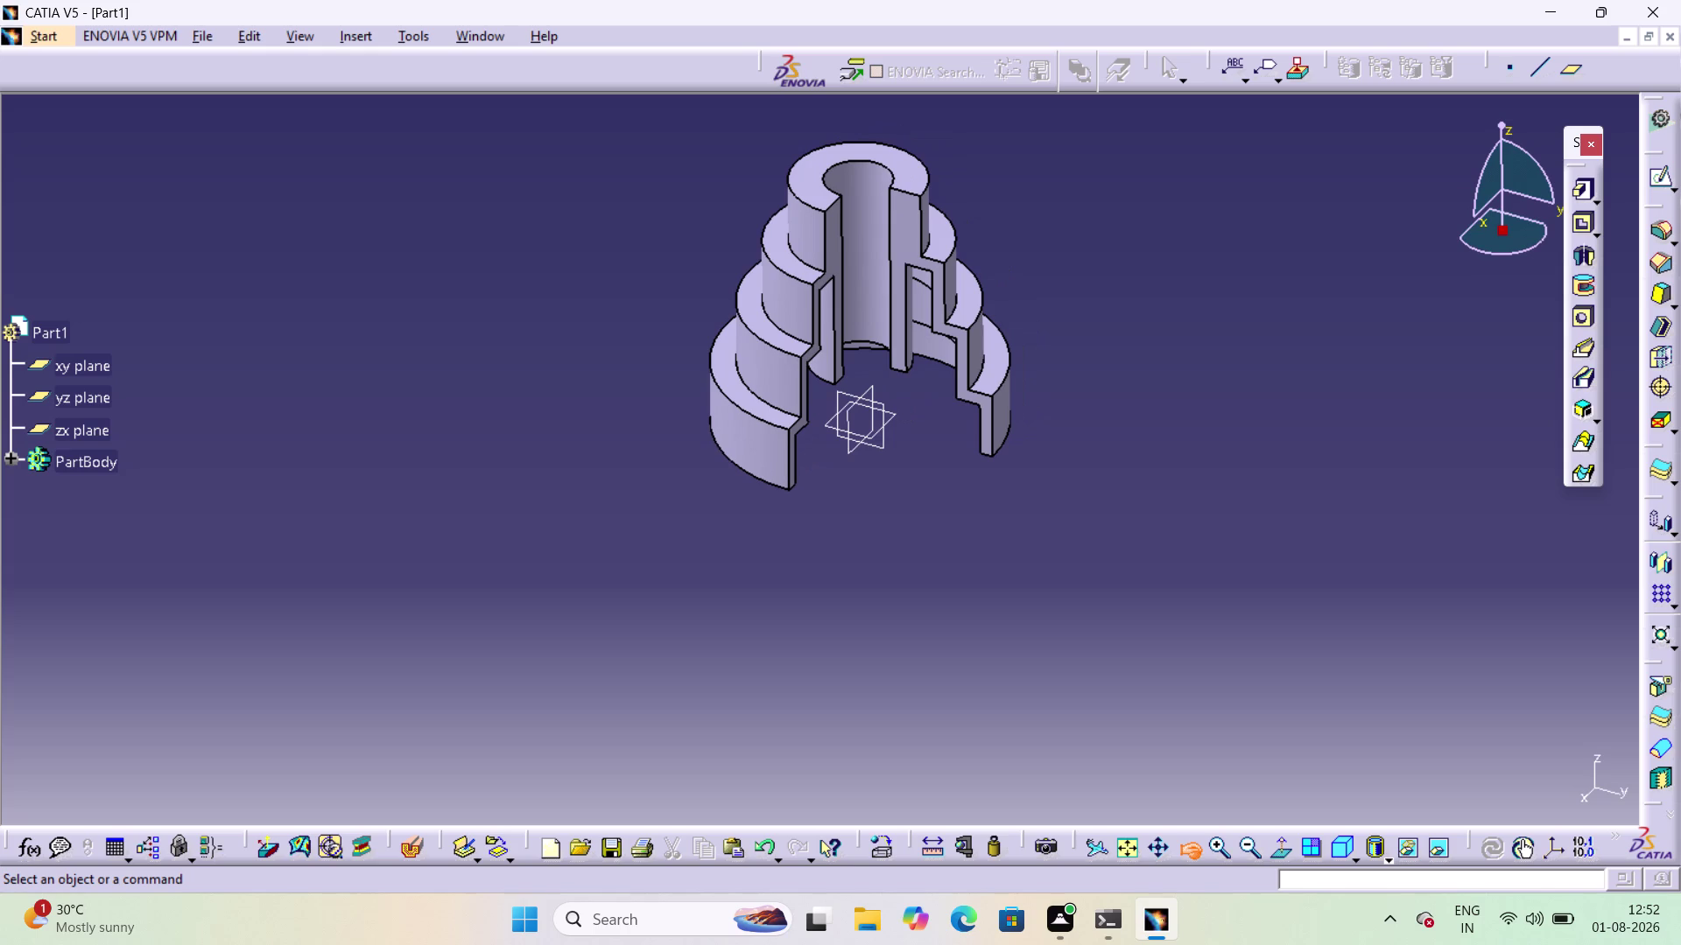
drag(905, 610, 914, 609)
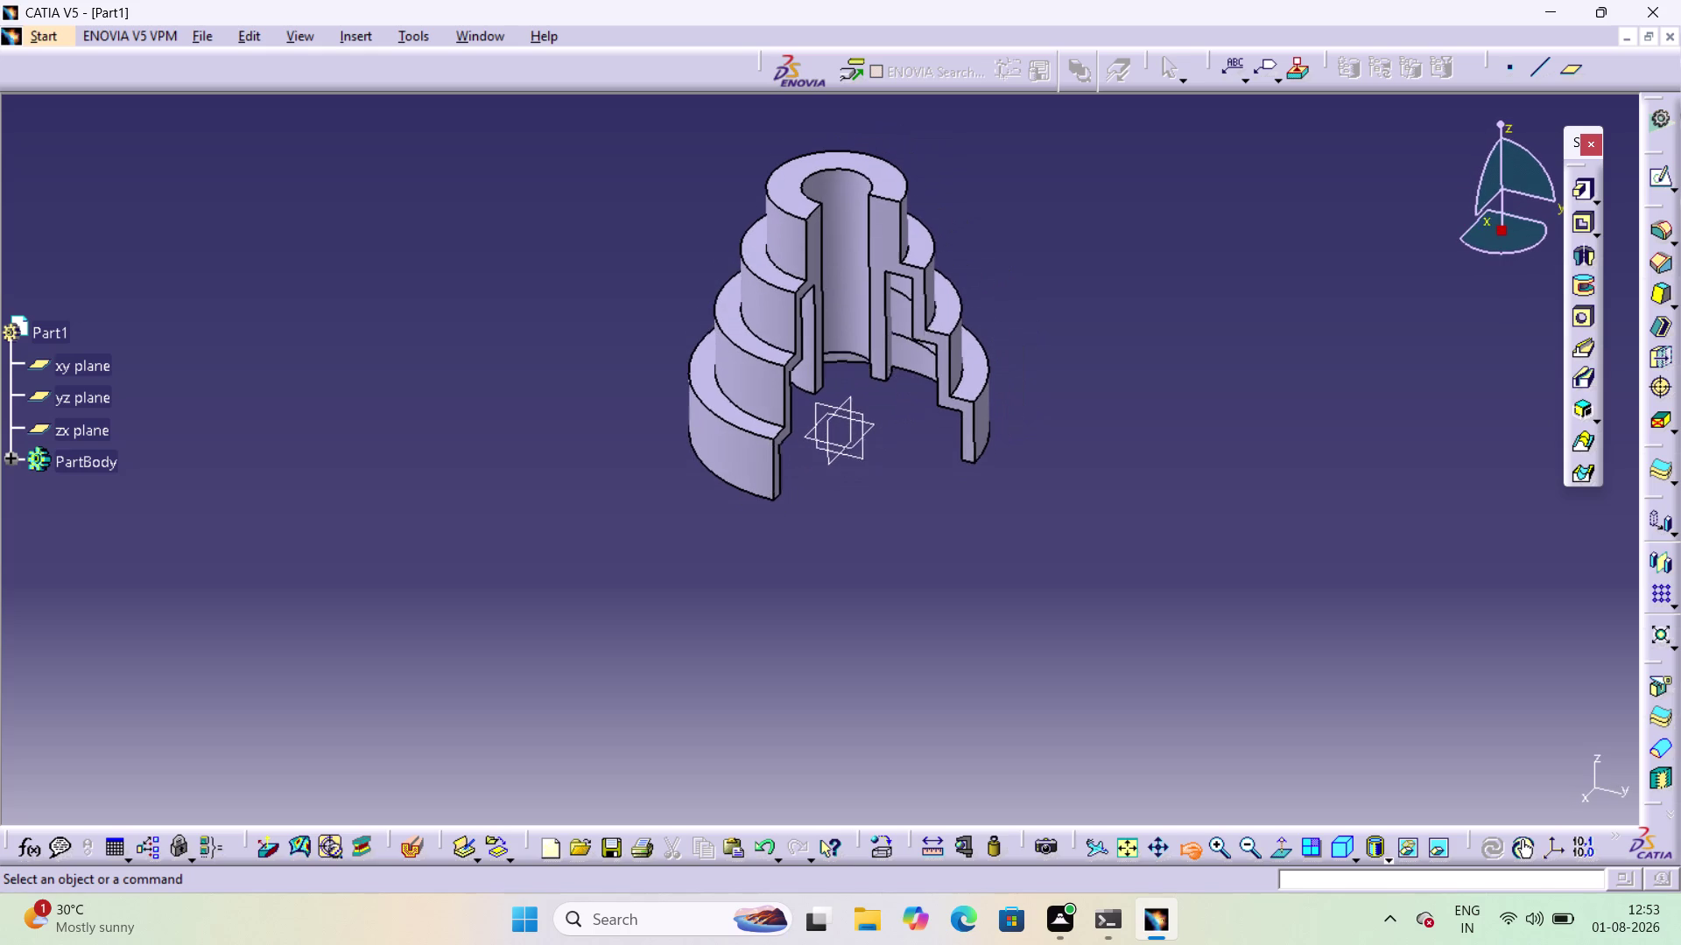
drag(914, 610, 914, 614)
drag(931, 492, 934, 453)
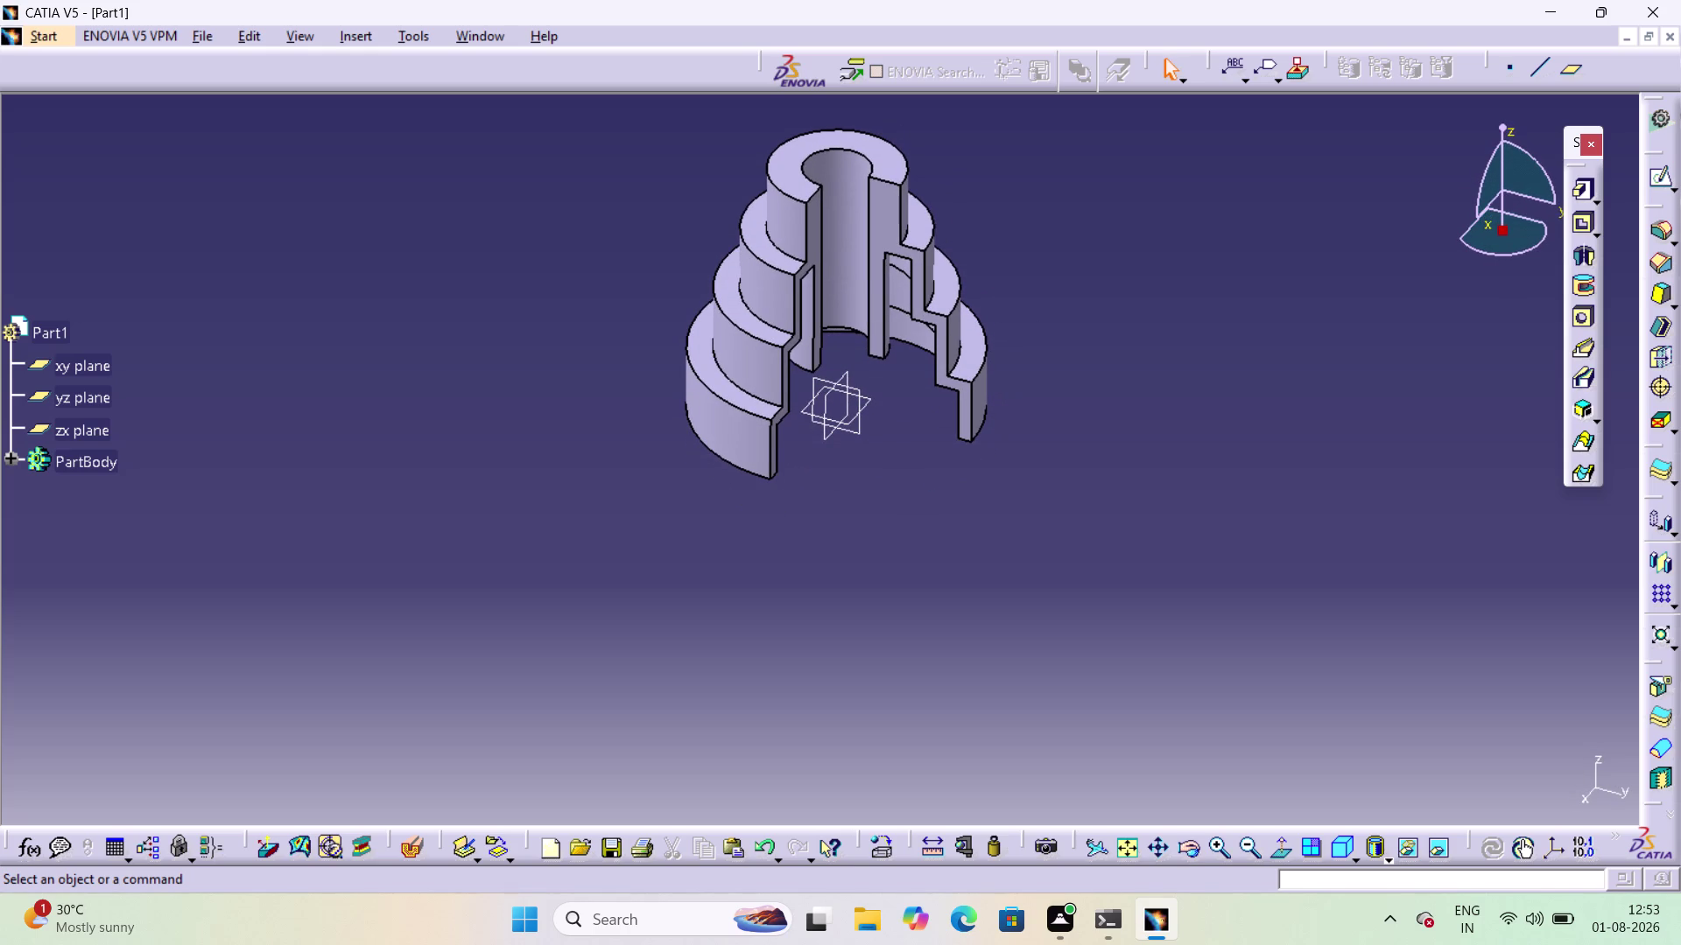
middle_drag(946, 523, 949, 654)
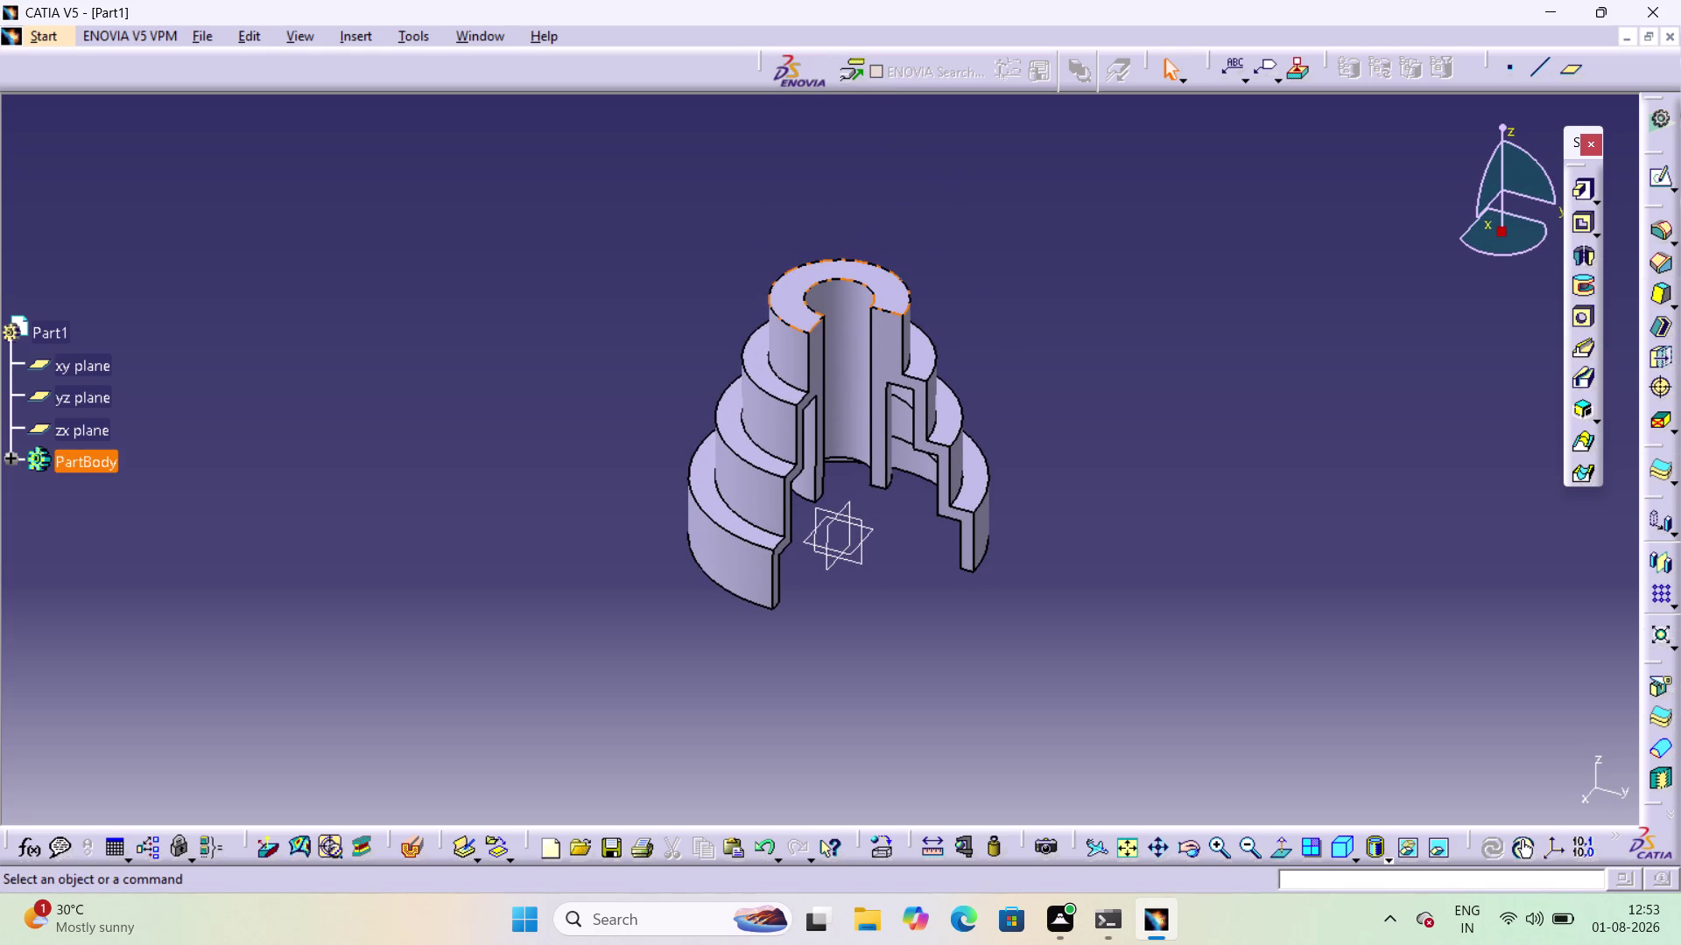
click(802, 283)
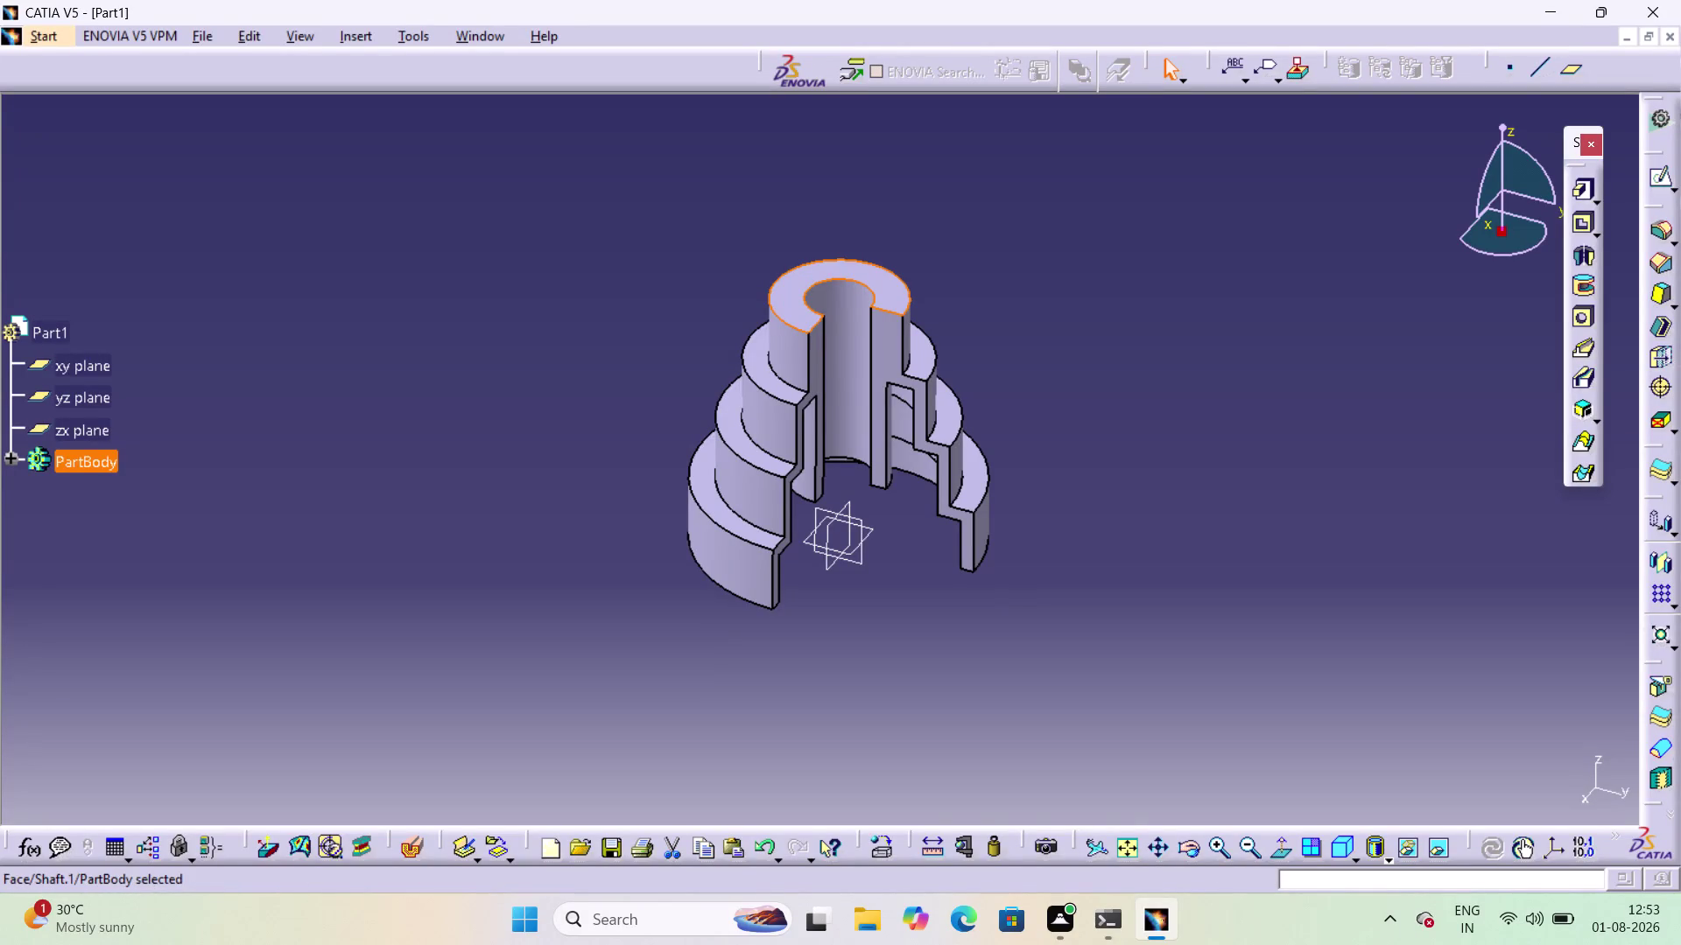
click(1656, 174)
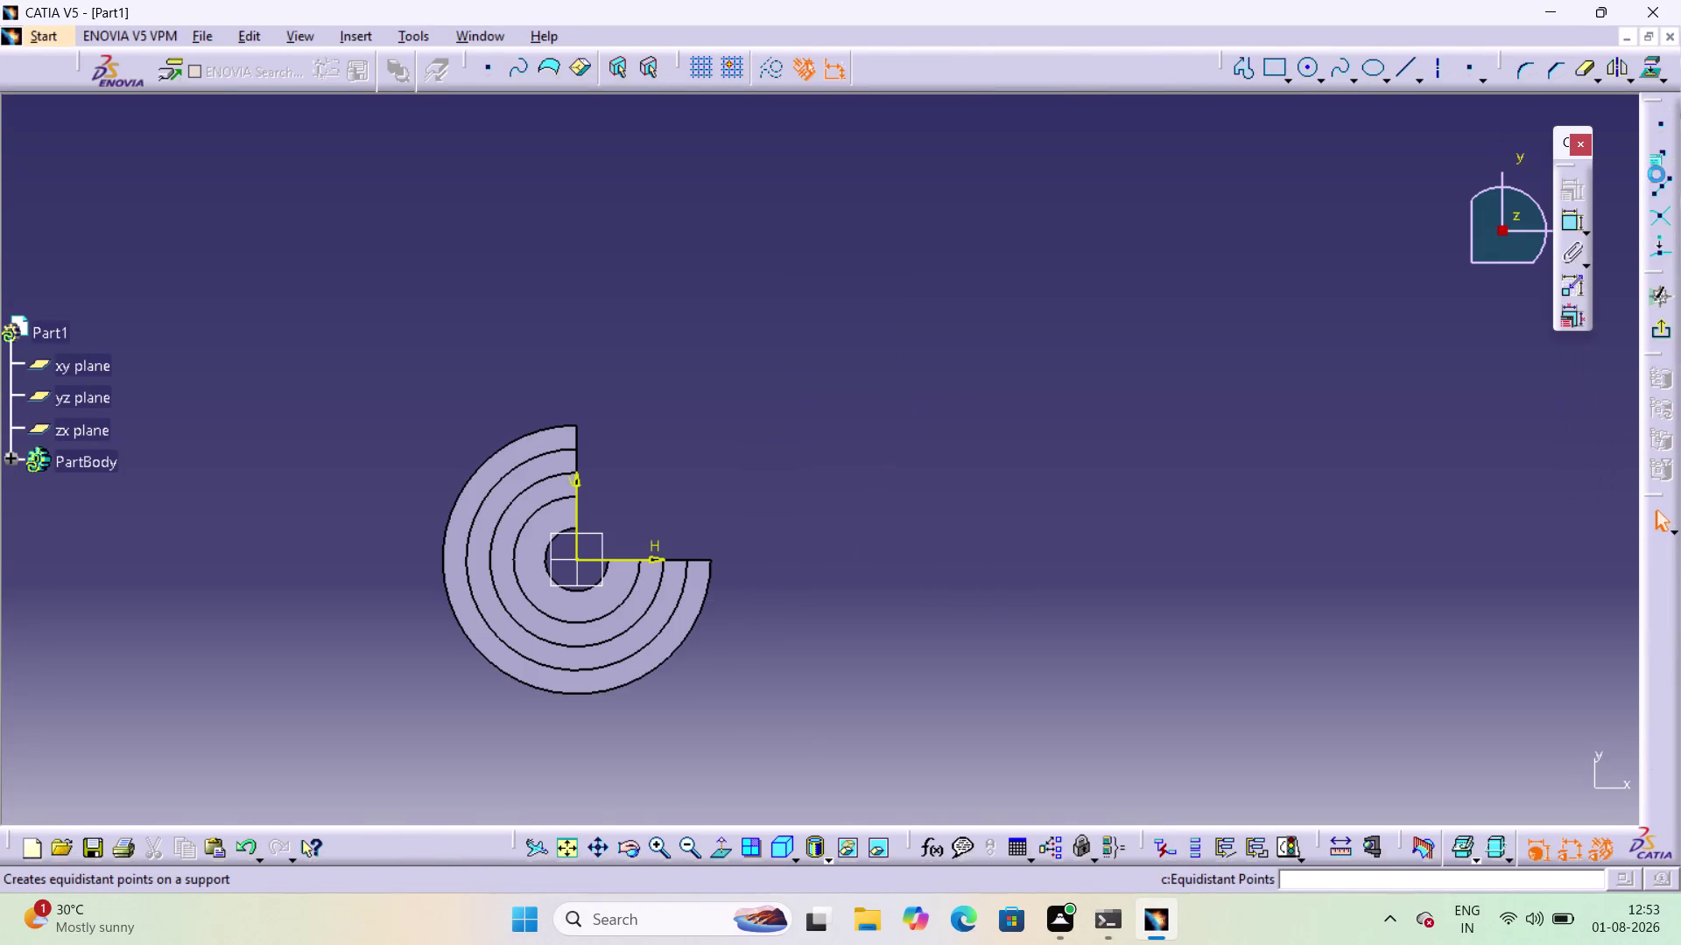
Zoom in on the rings and project the inner bore edge into the sketch.
scroll(up, 3)
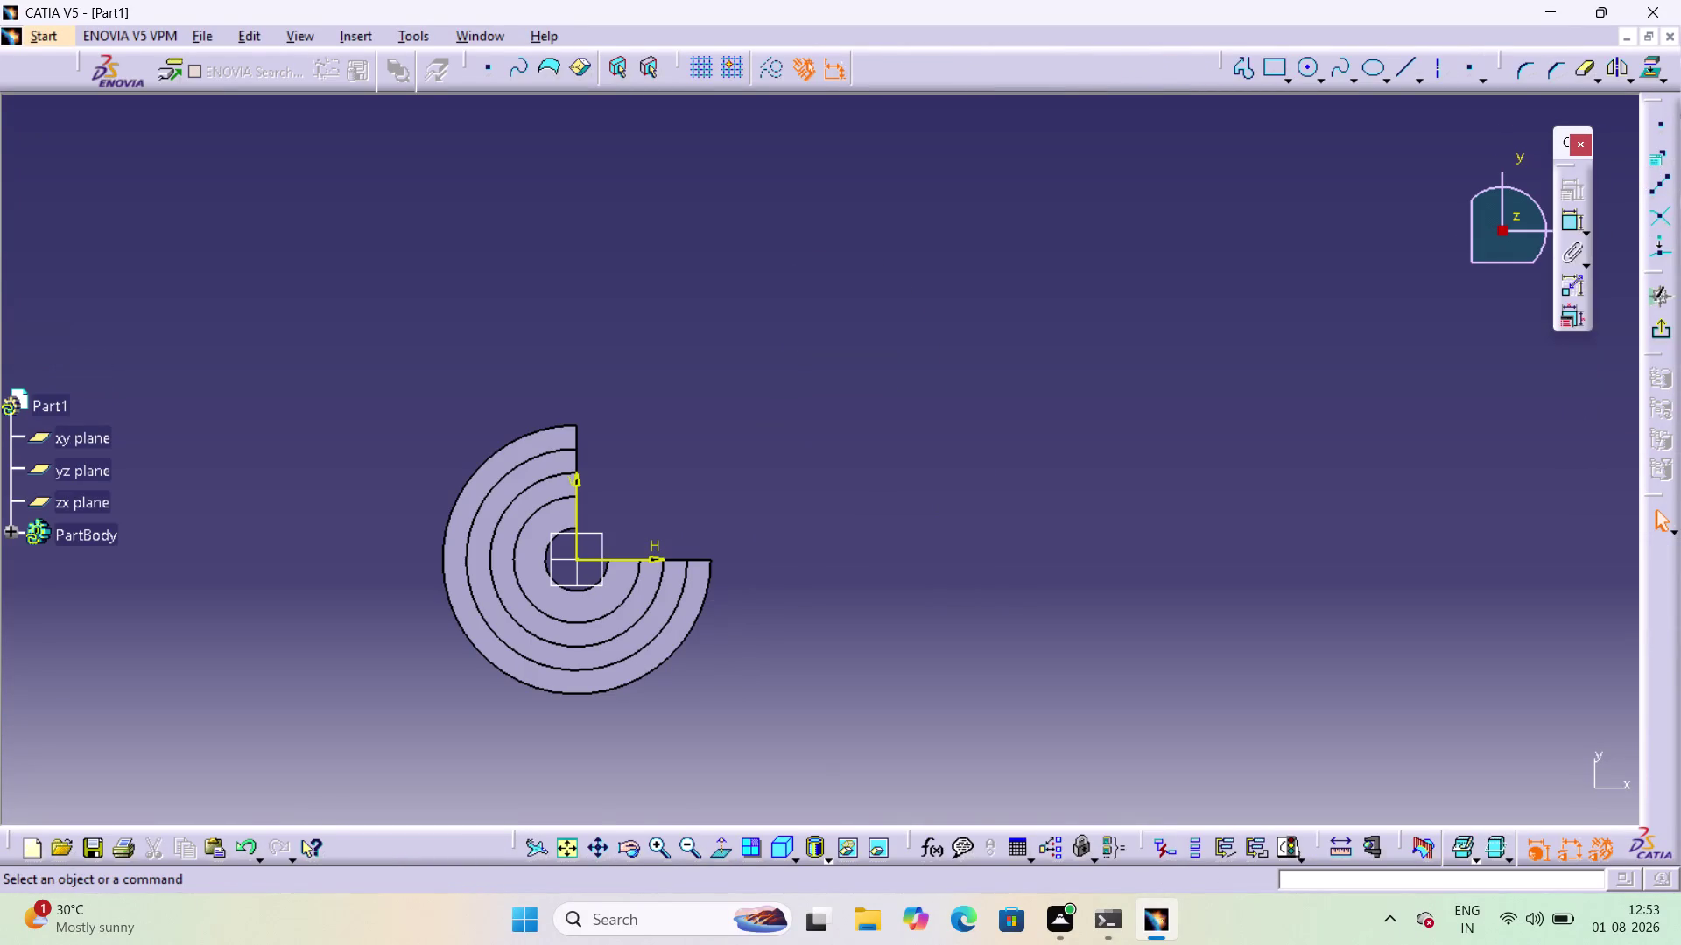
middle_drag(976, 474, 1334, 358)
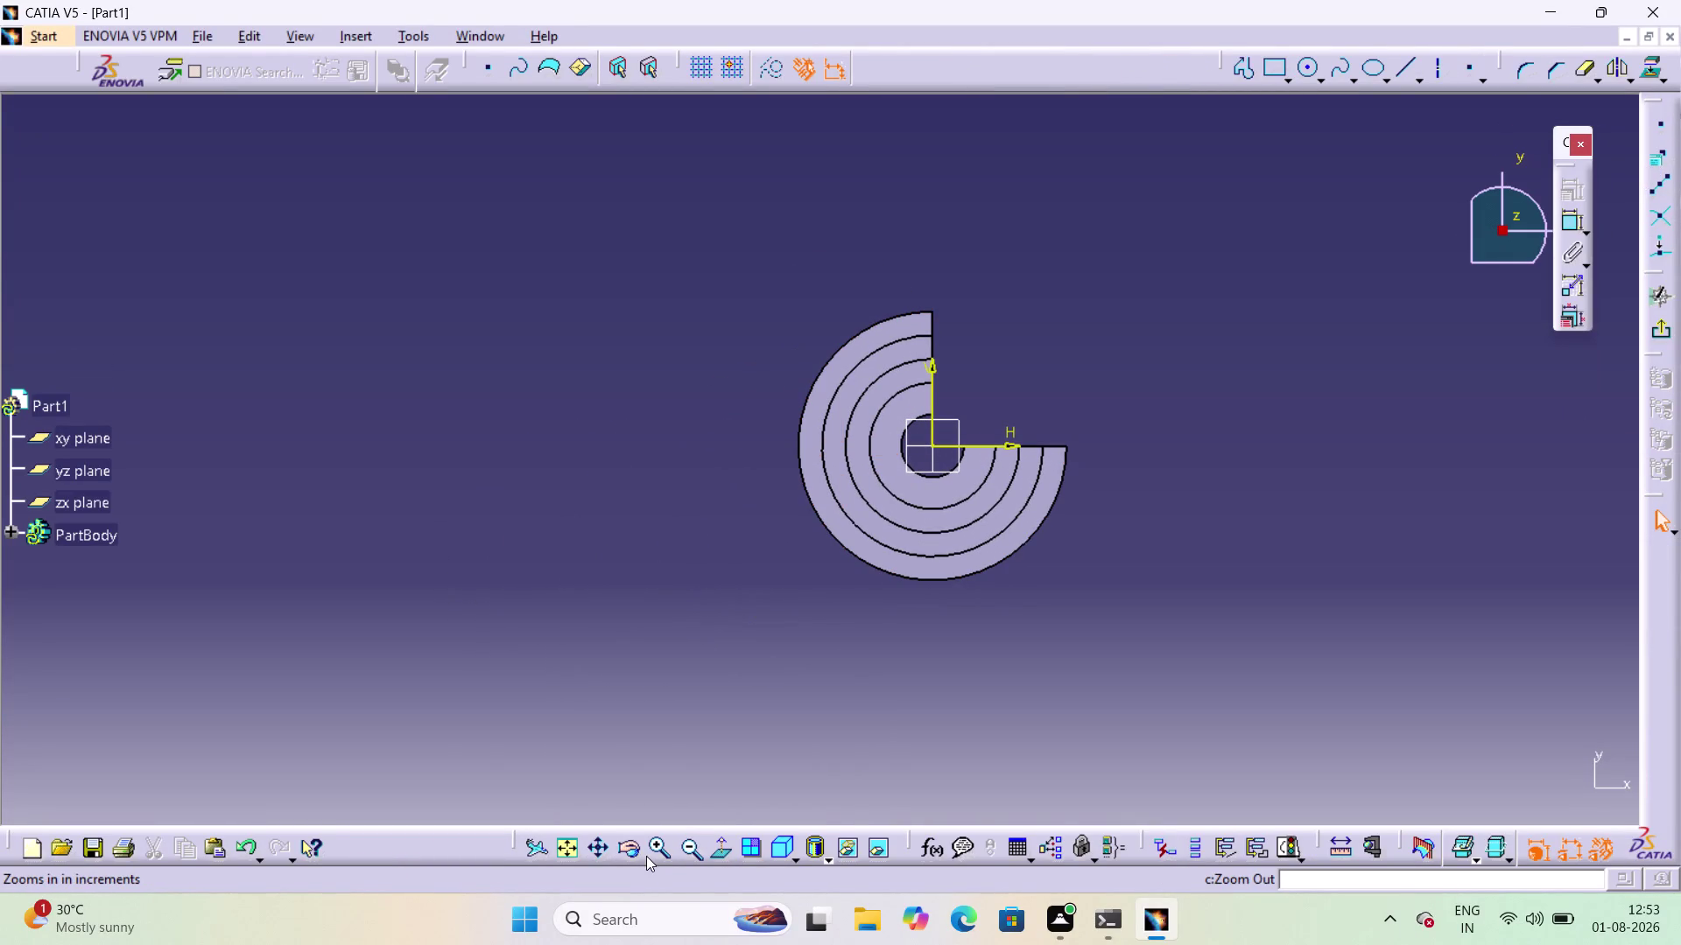
triple_click(663, 843)
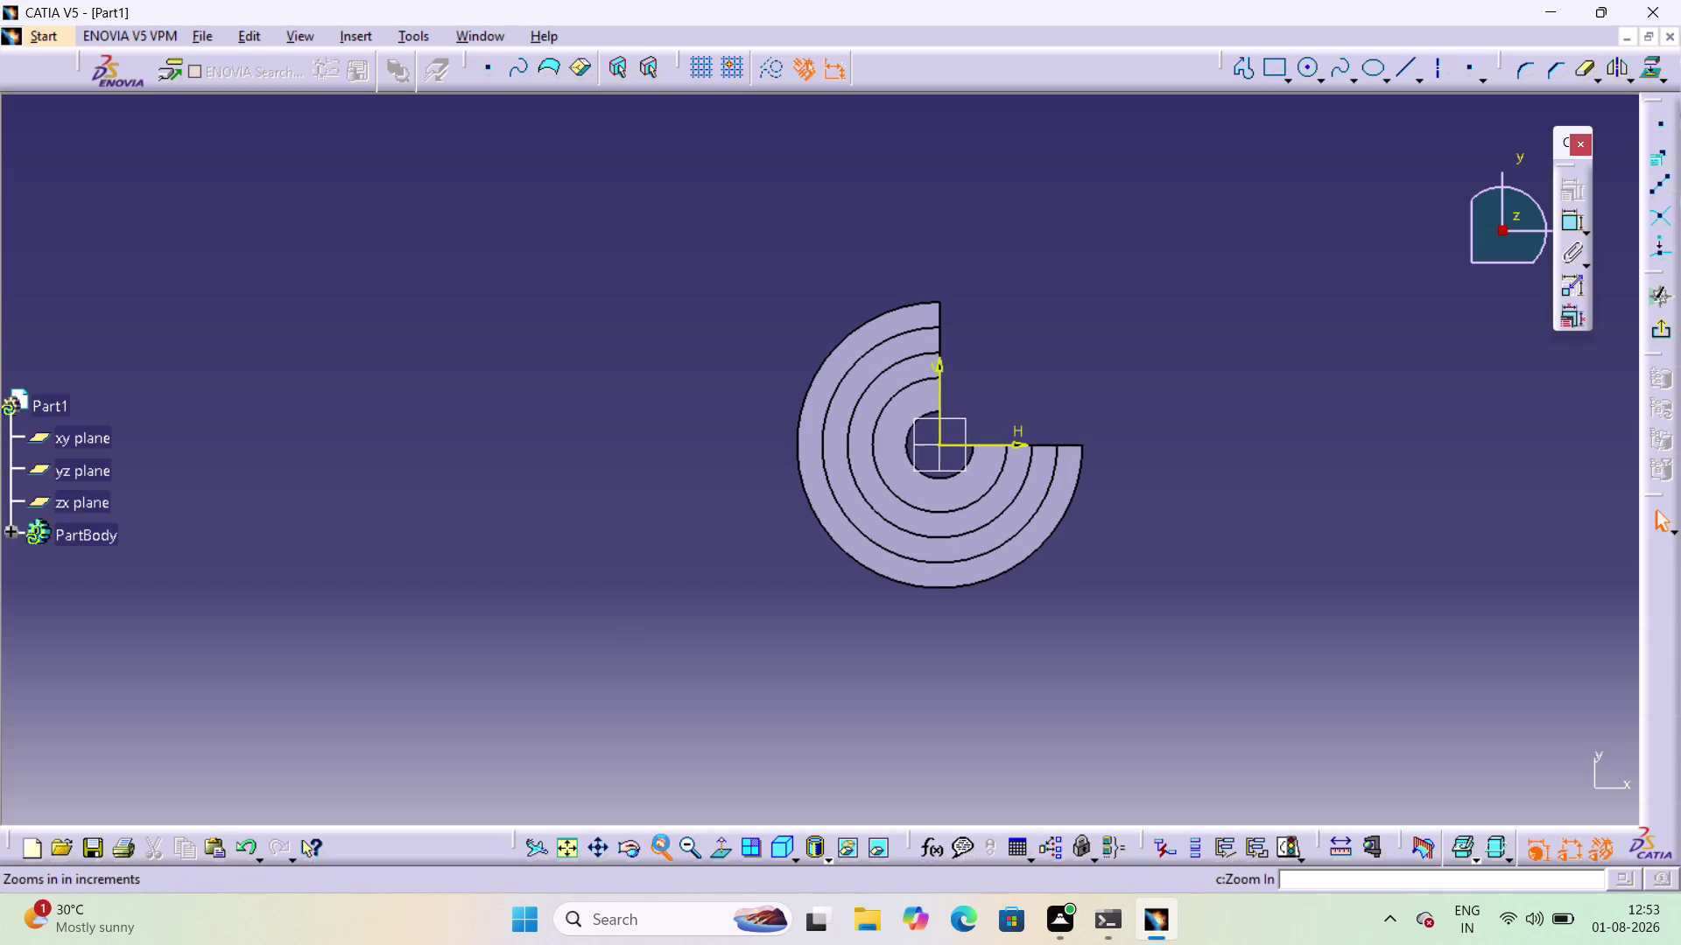
triple_click(661, 843)
triple_click(661, 843)
click(659, 839)
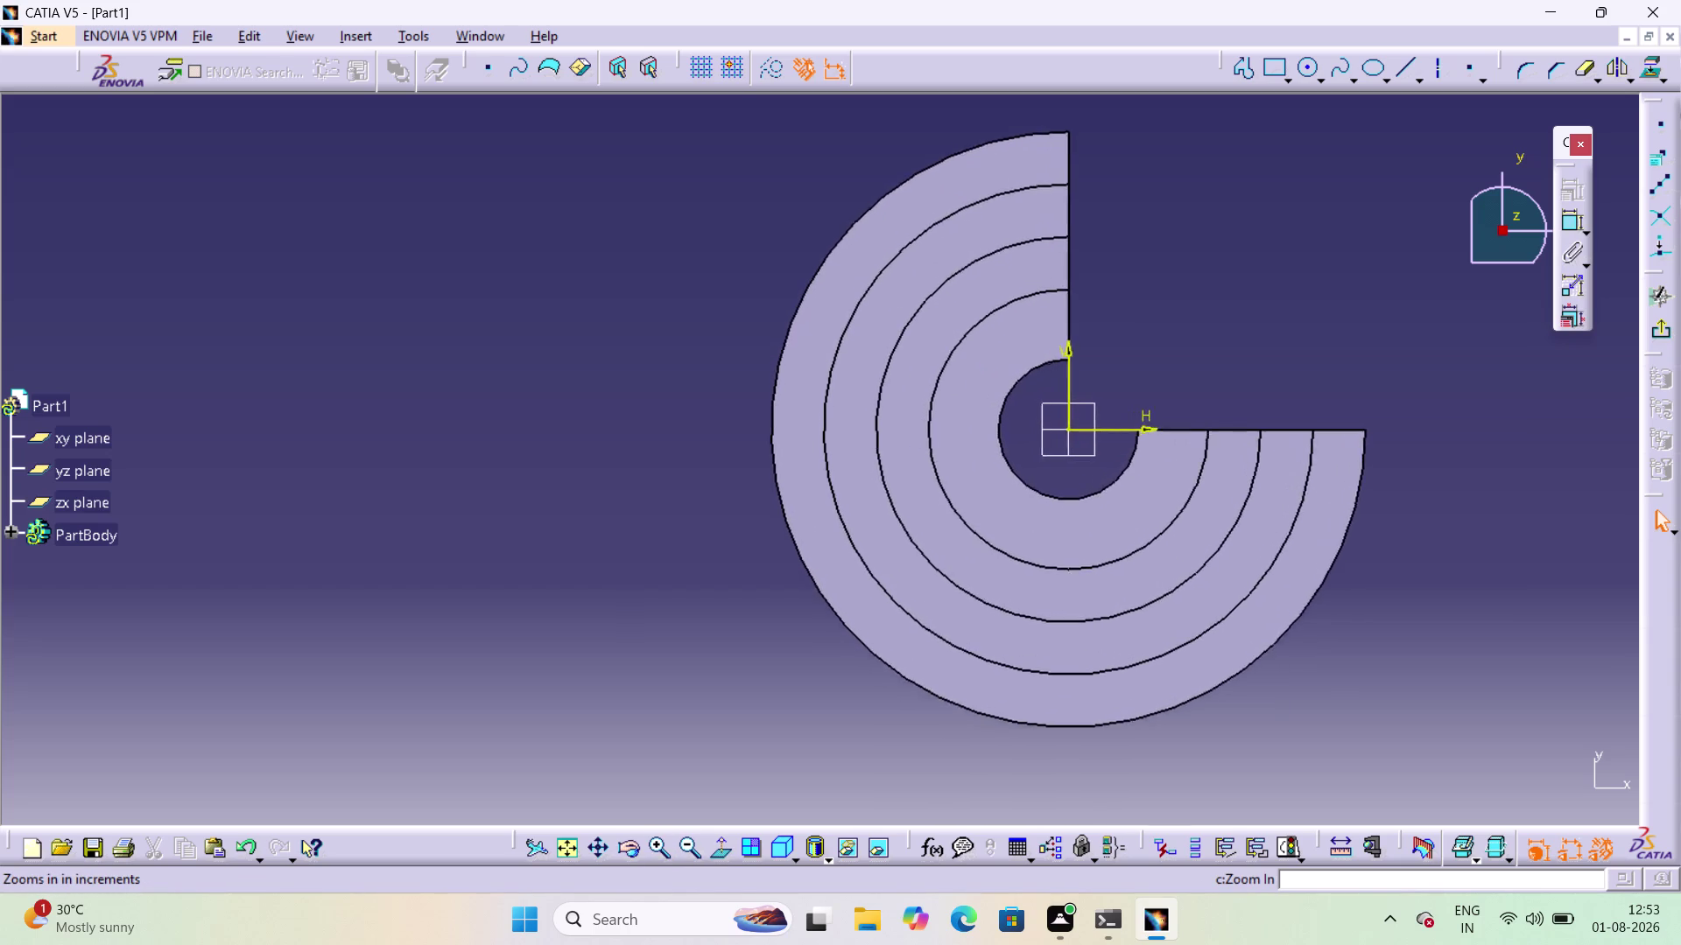
middle_drag(888, 580, 687, 548)
middle_click(687, 548)
middle_drag(1127, 426, 1097, 459)
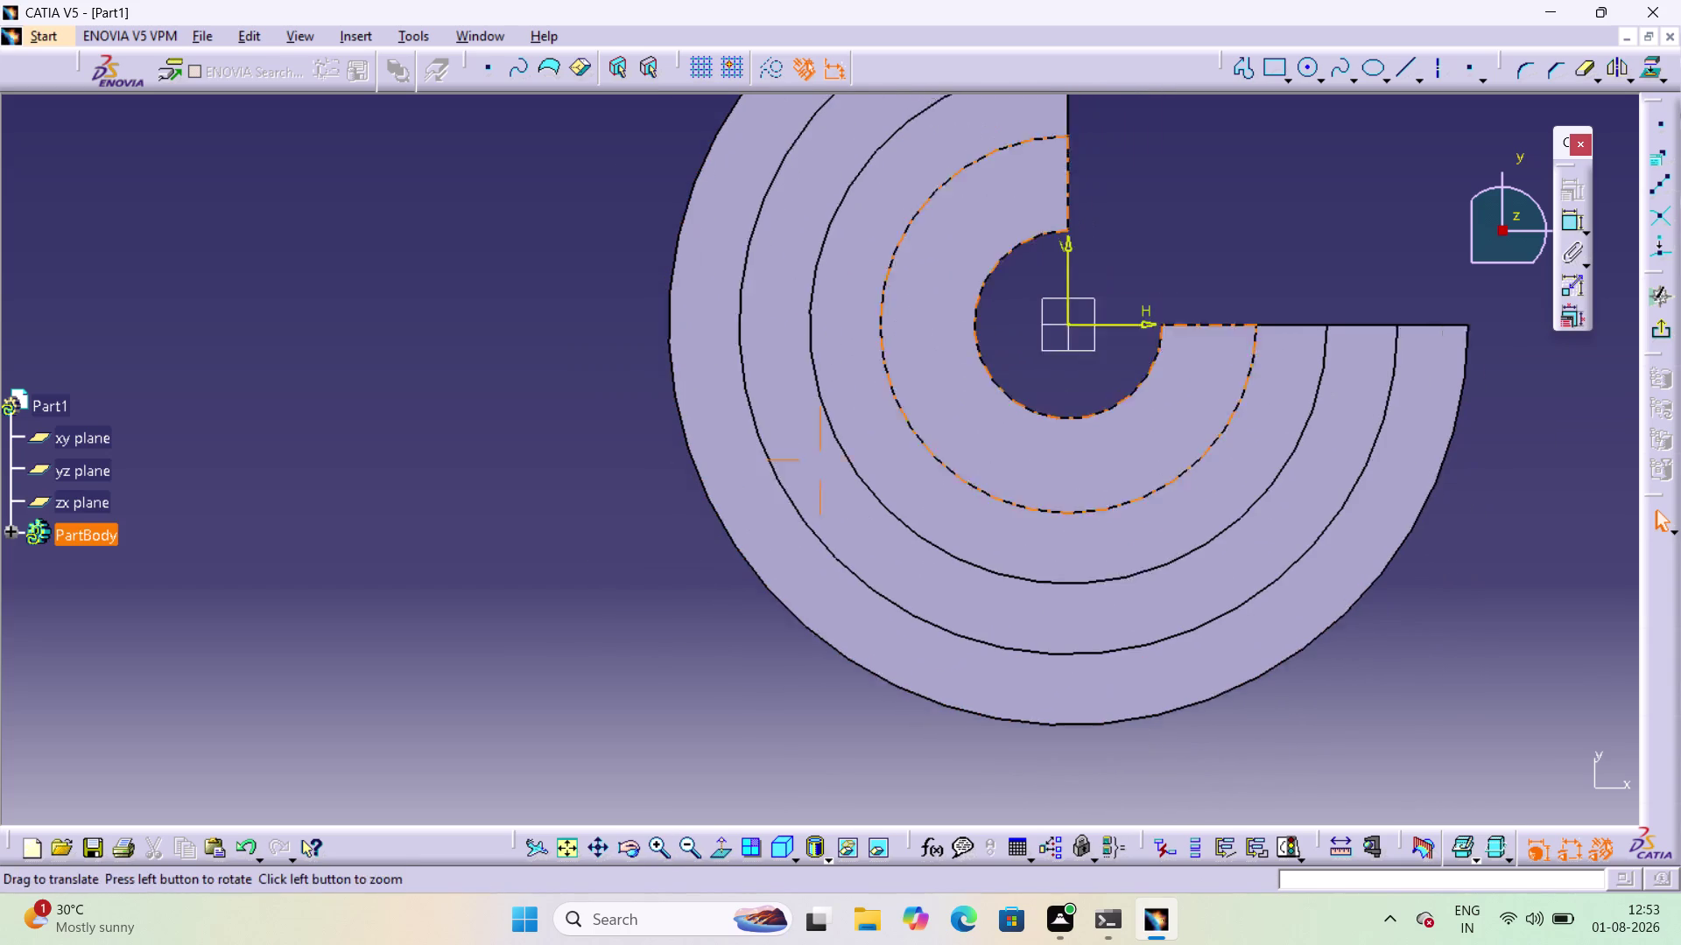
middle_drag(1097, 459, 1037, 519)
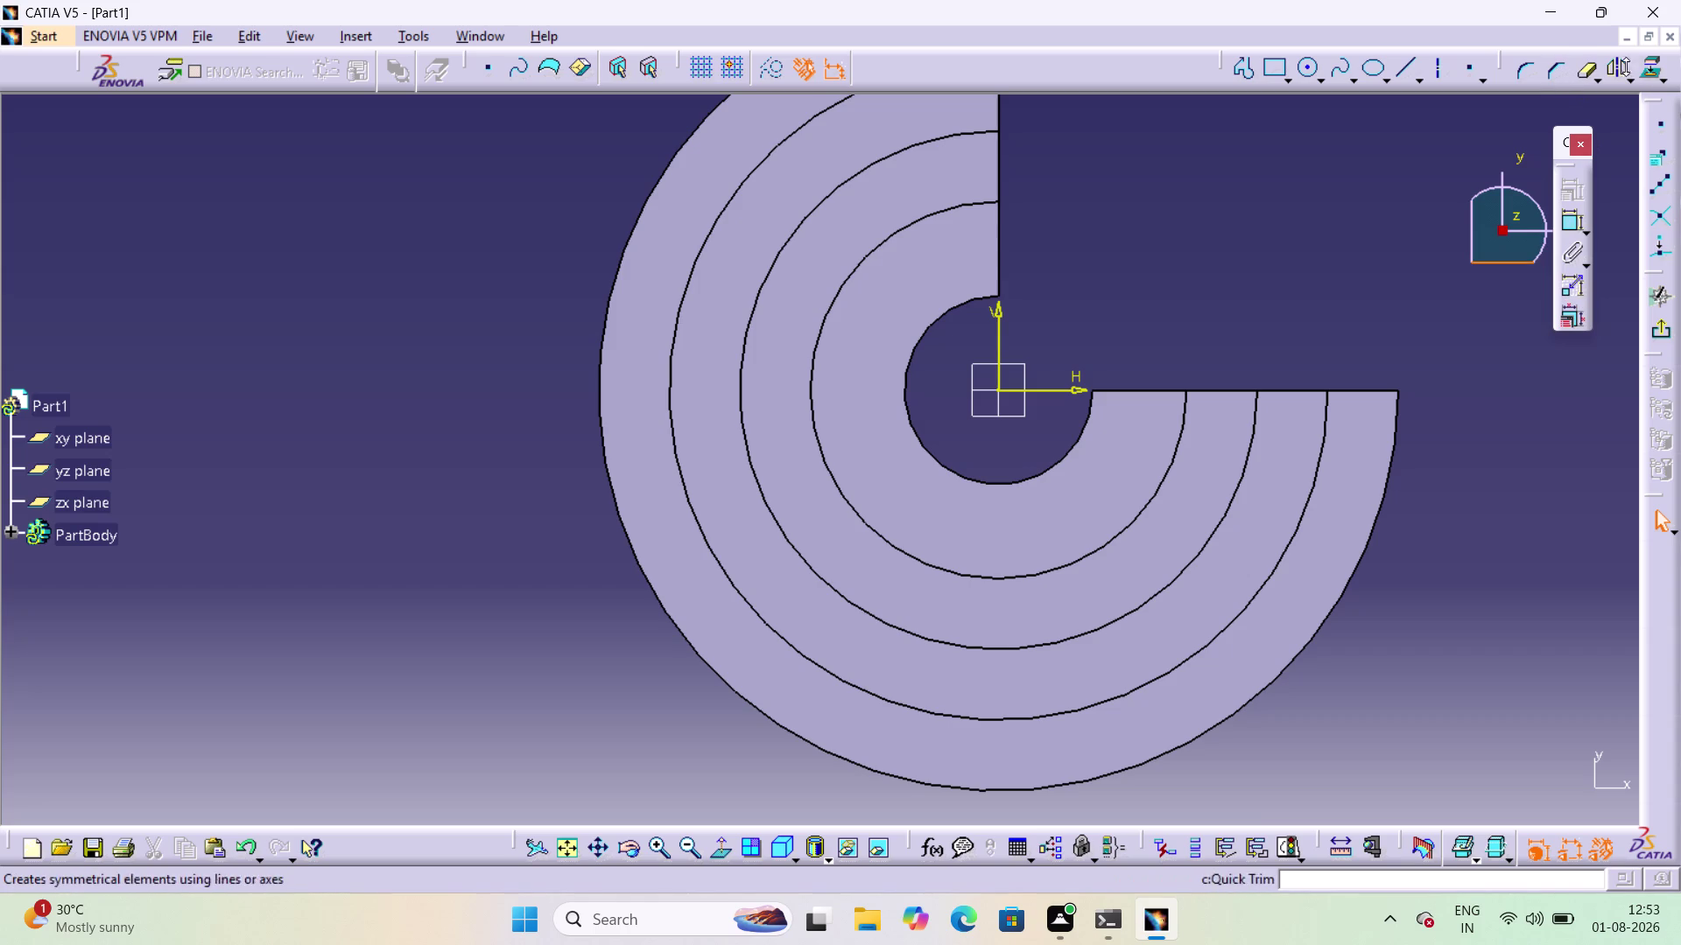
click(1650, 69)
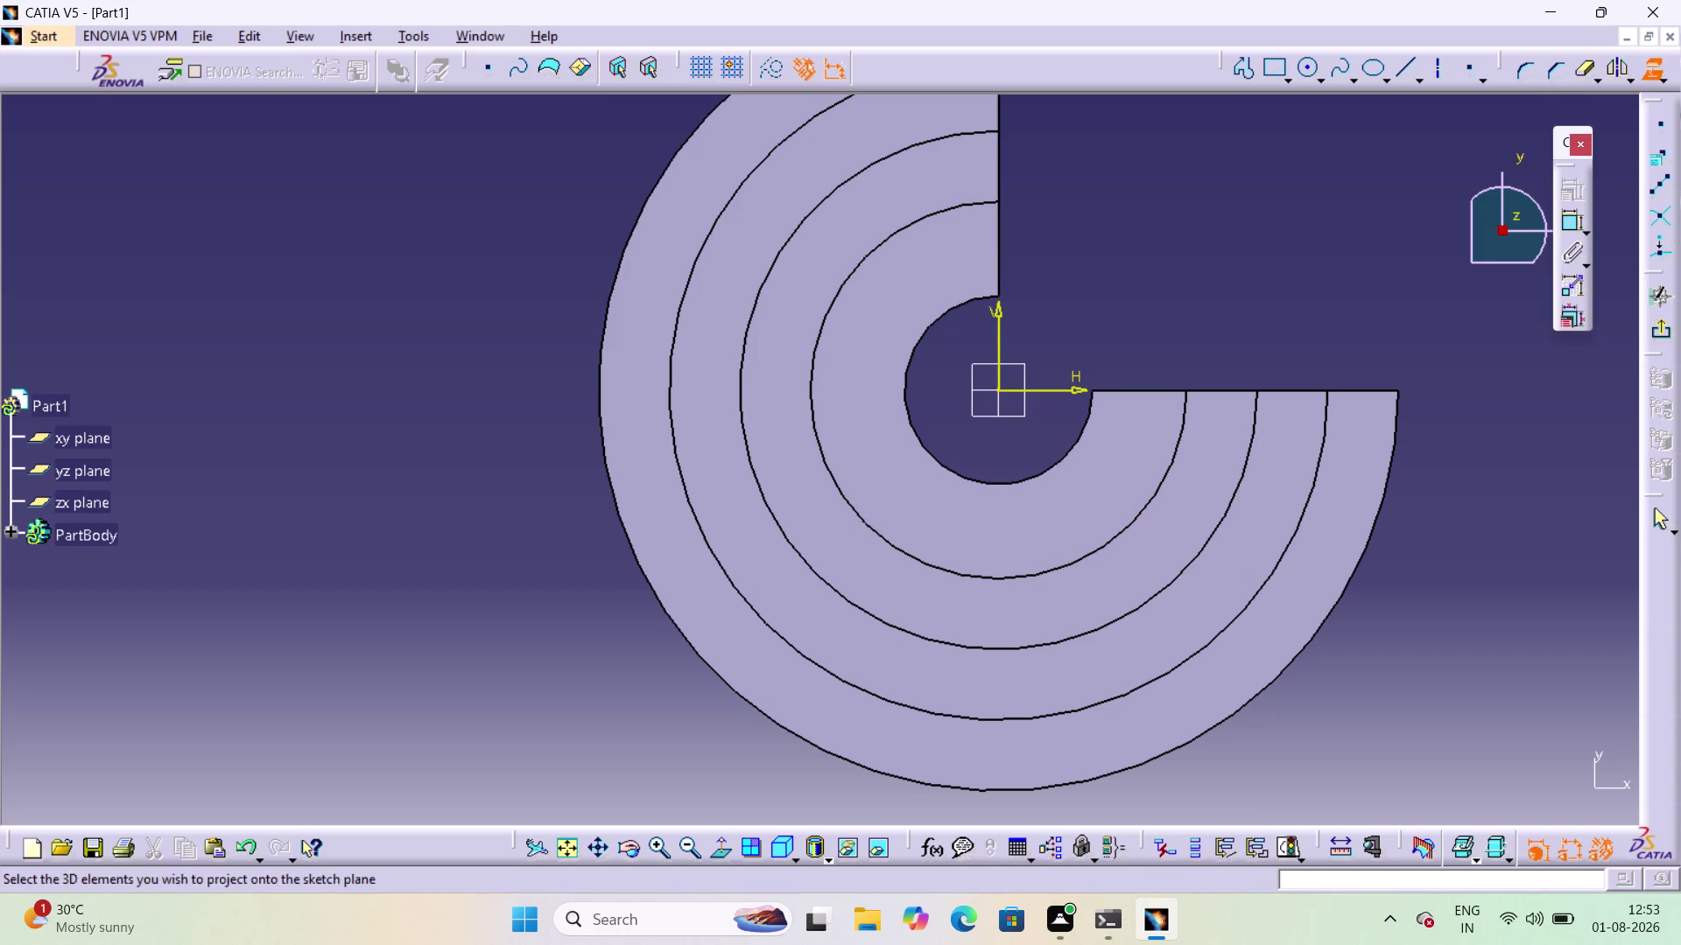
click(911, 416)
click(1243, 289)
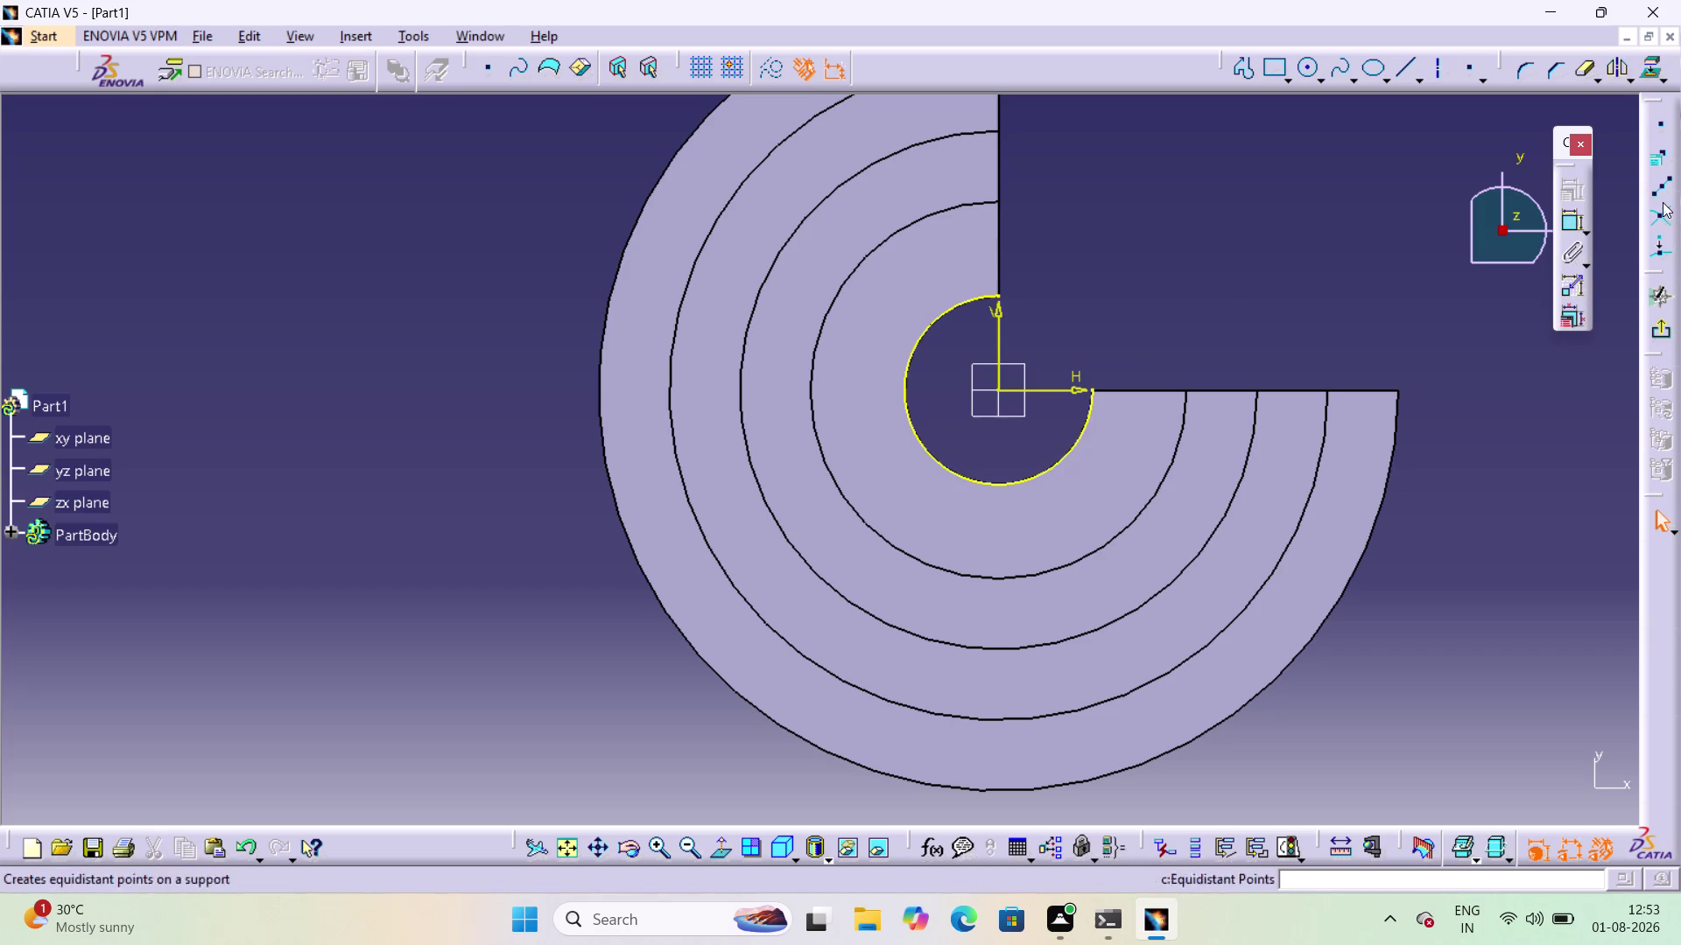
Pick the Offset tool from the Operation flyout.
click(1628, 81)
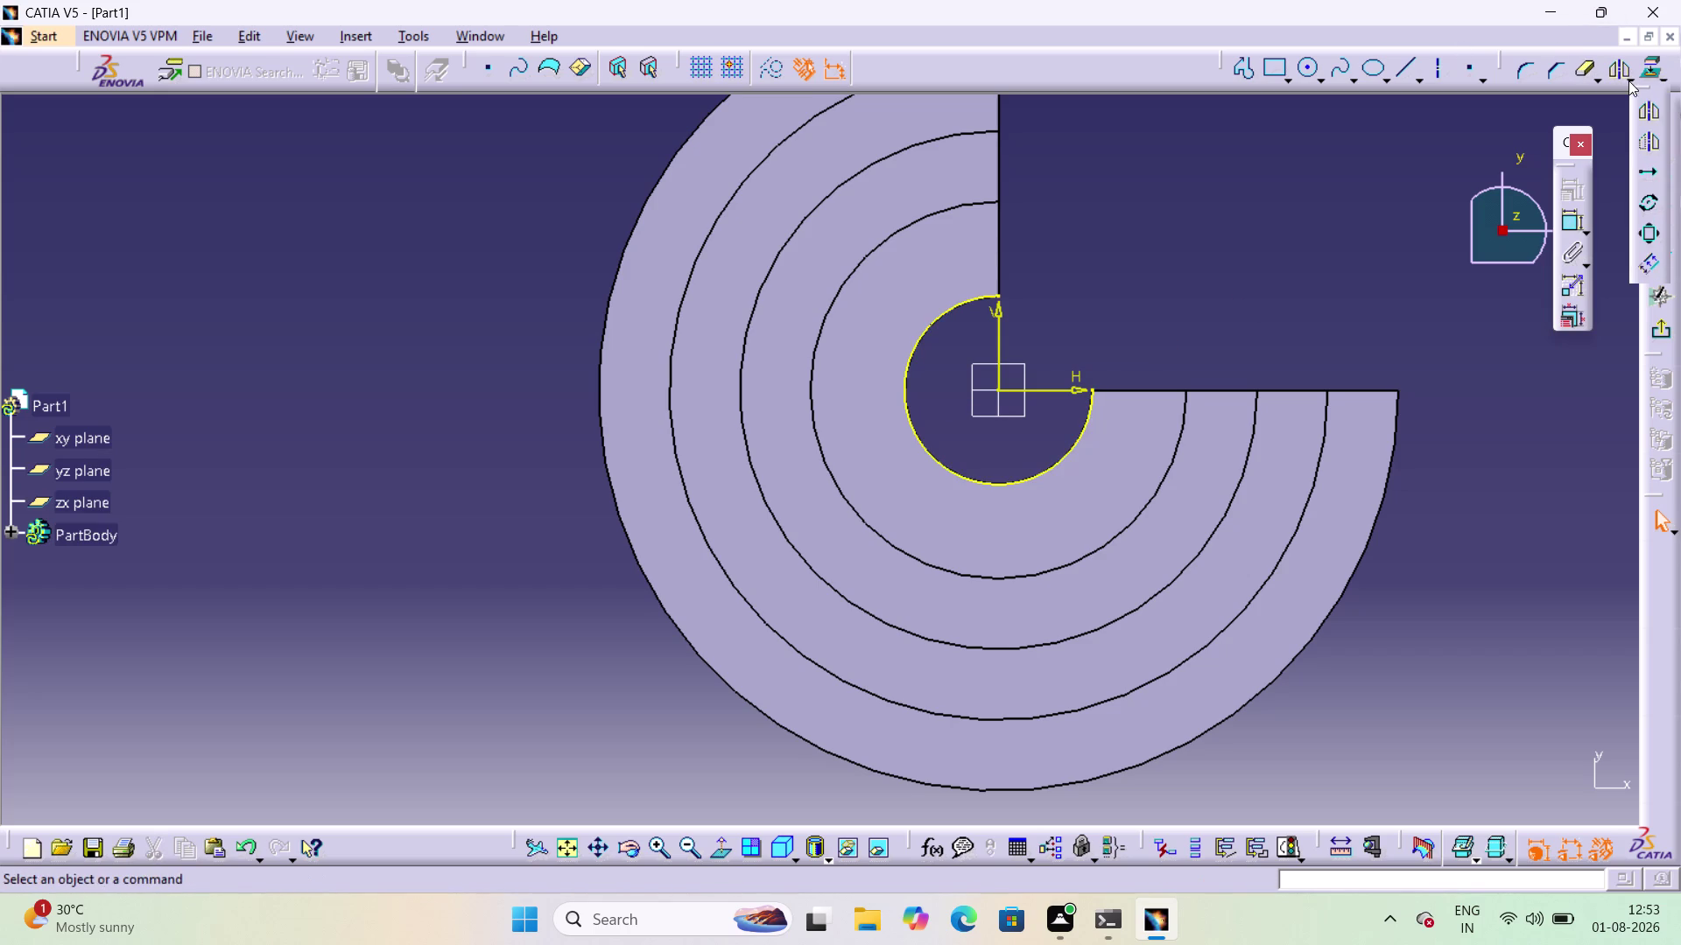
click(1648, 257)
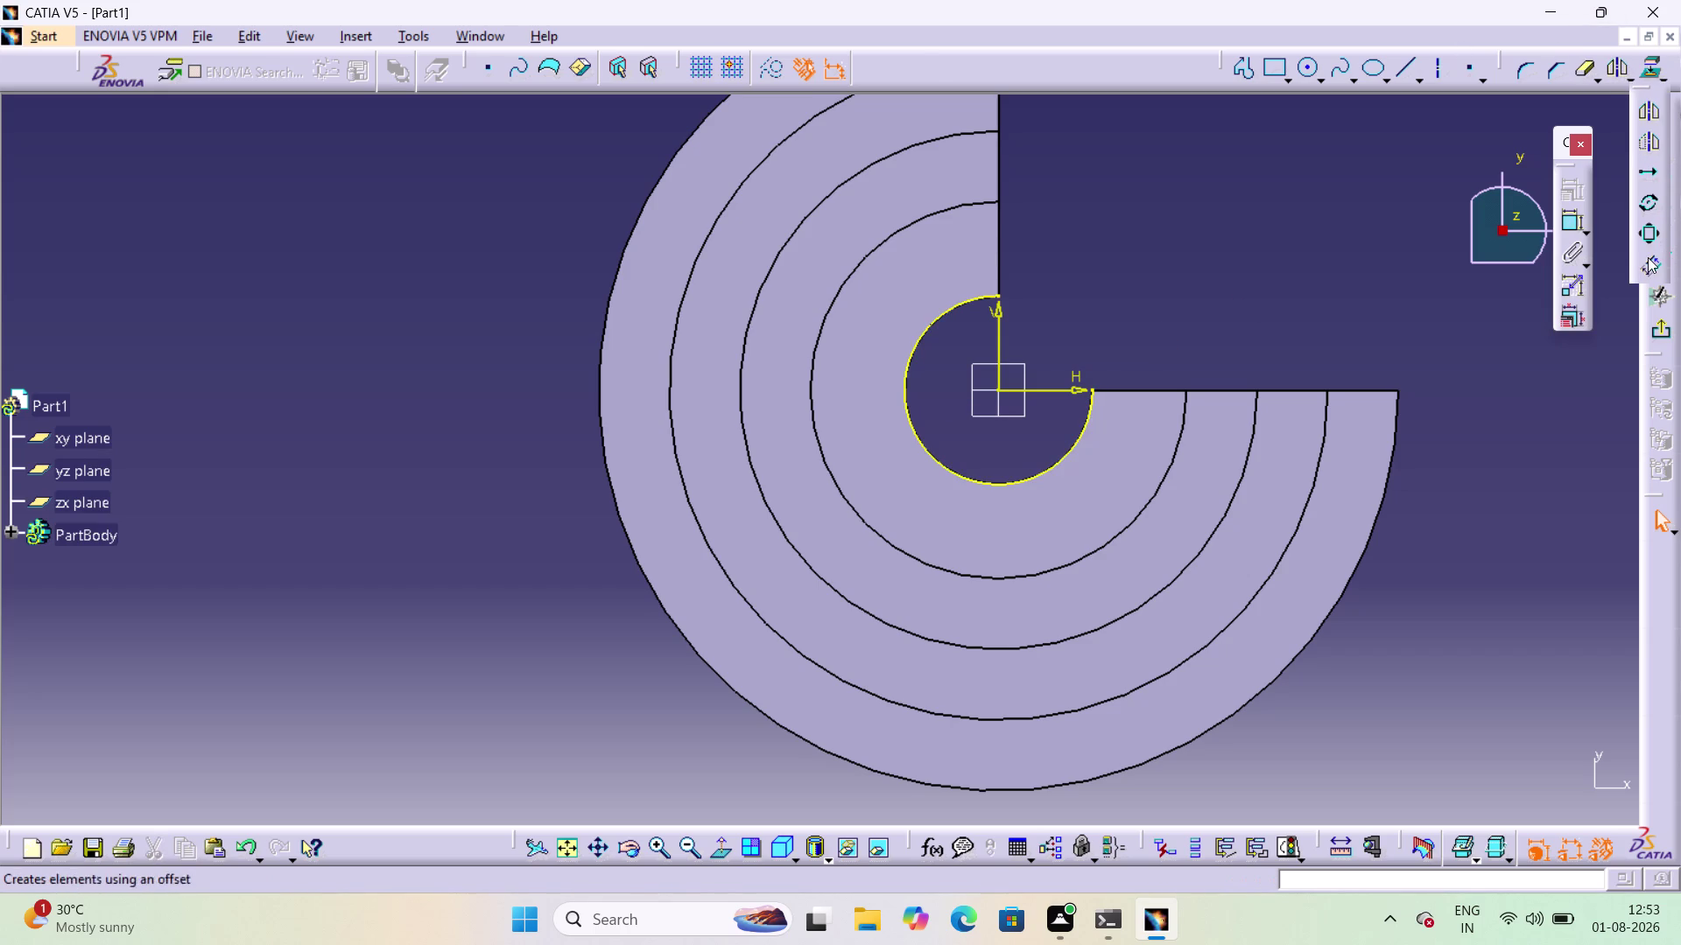
click(940, 463)
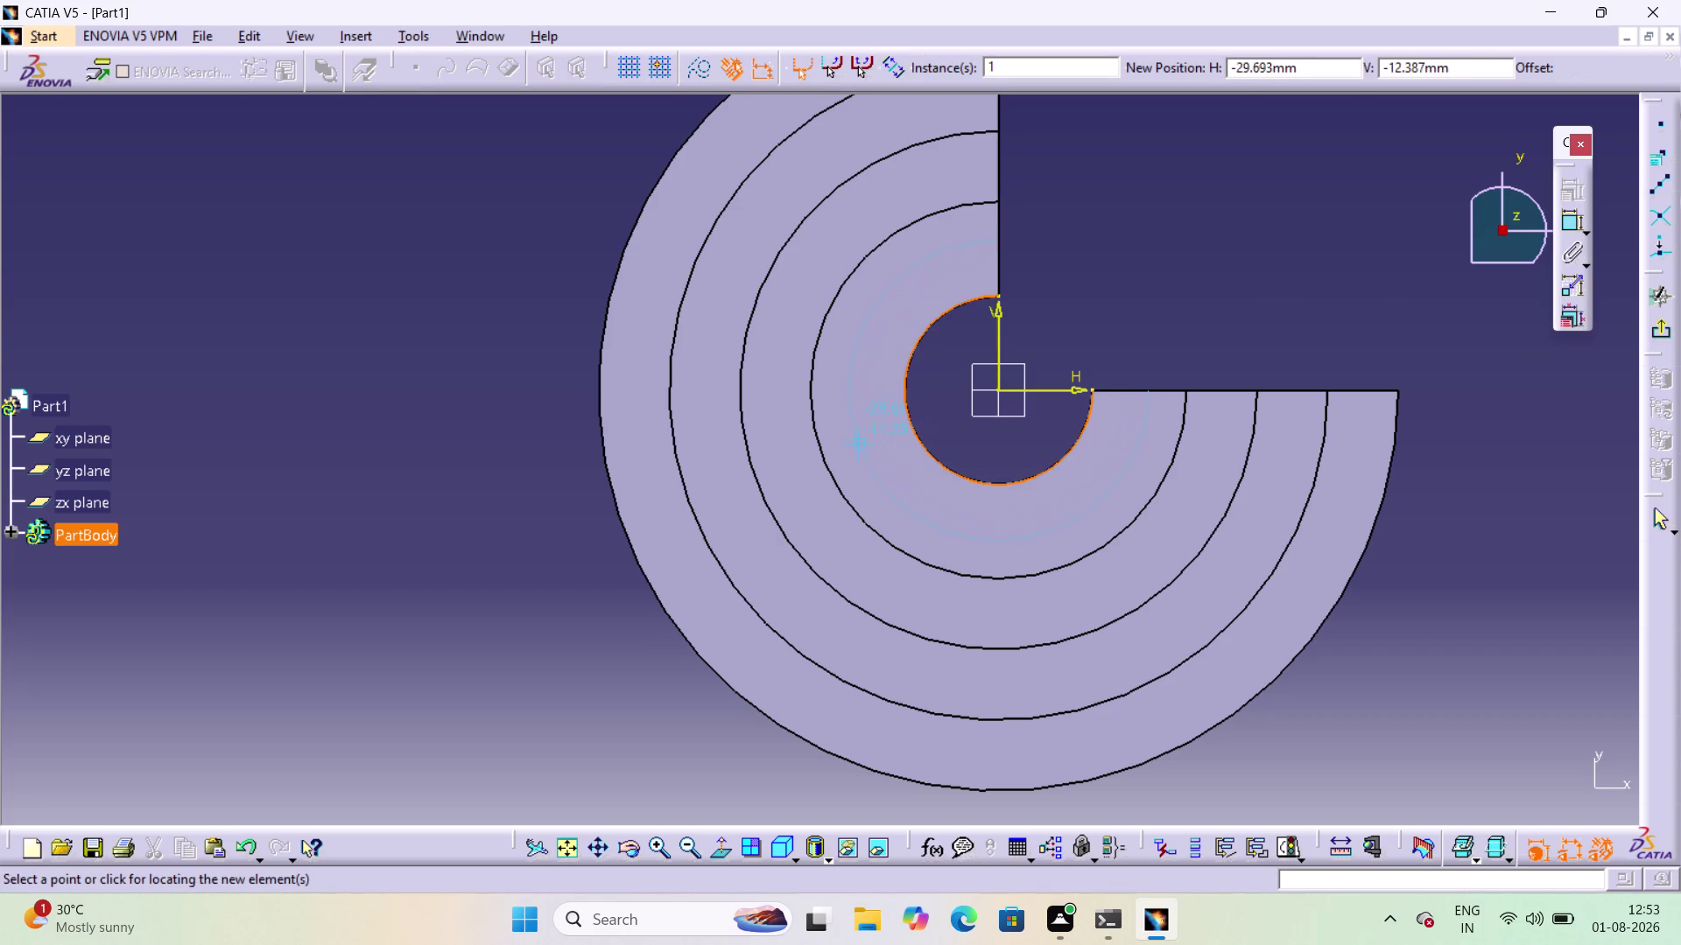
Offset the projected bore arc by 3 mm.
click(879, 451)
drag(1247, 292, 1261, 292)
double_click(915, 469)
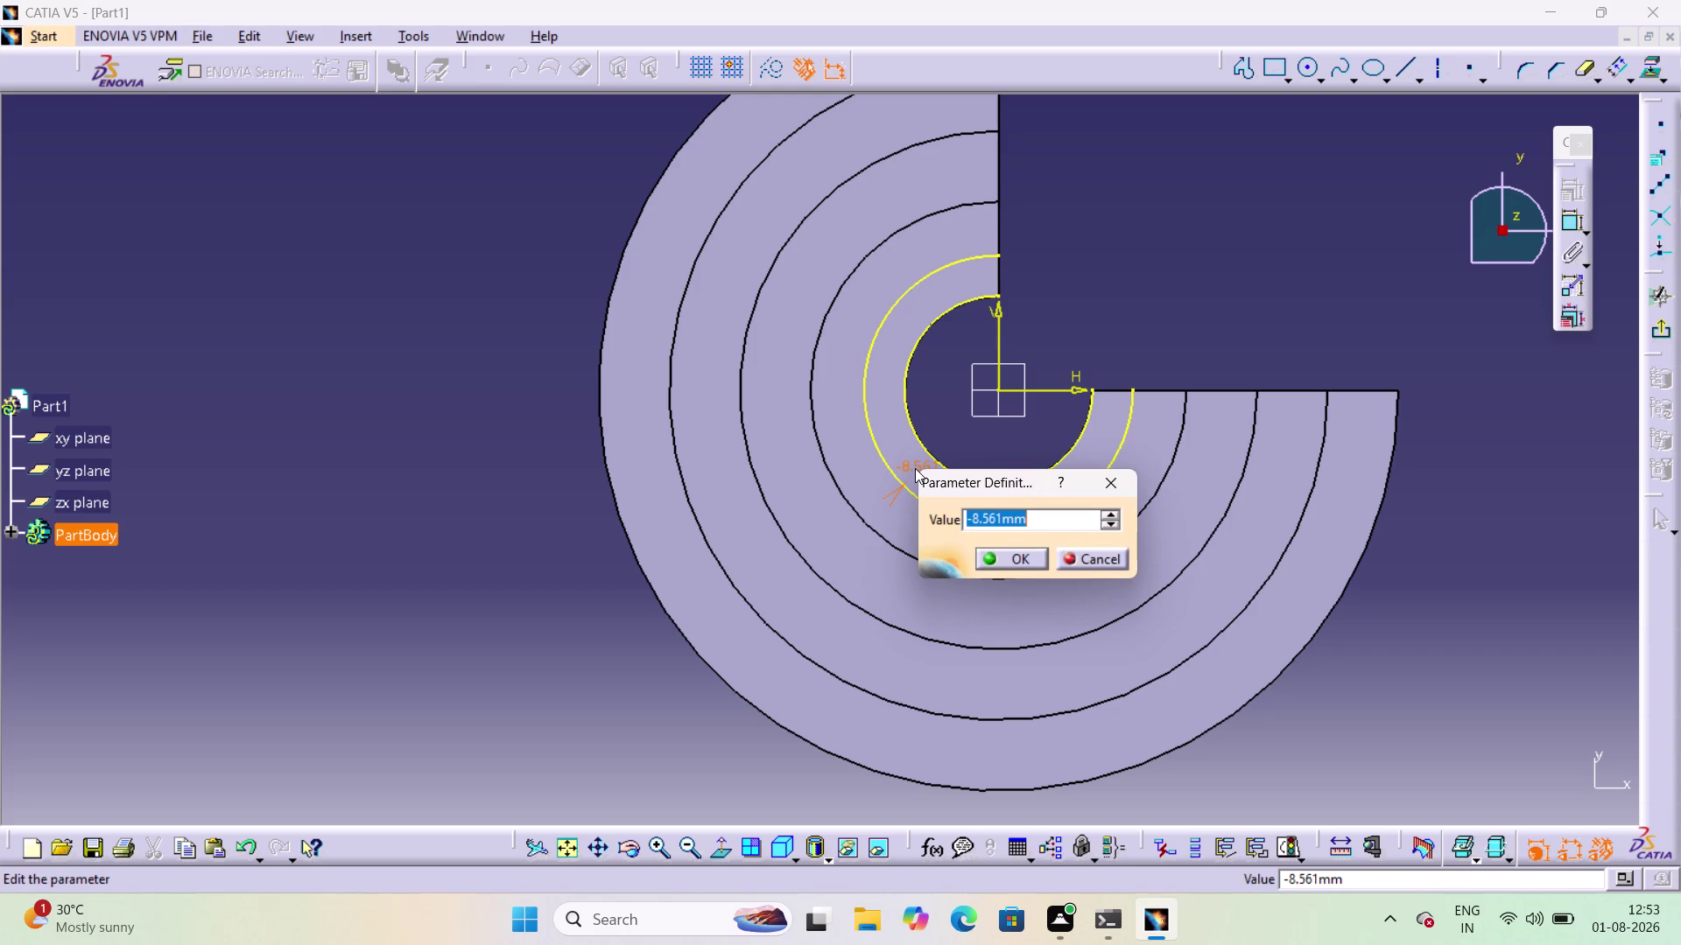
key(3)
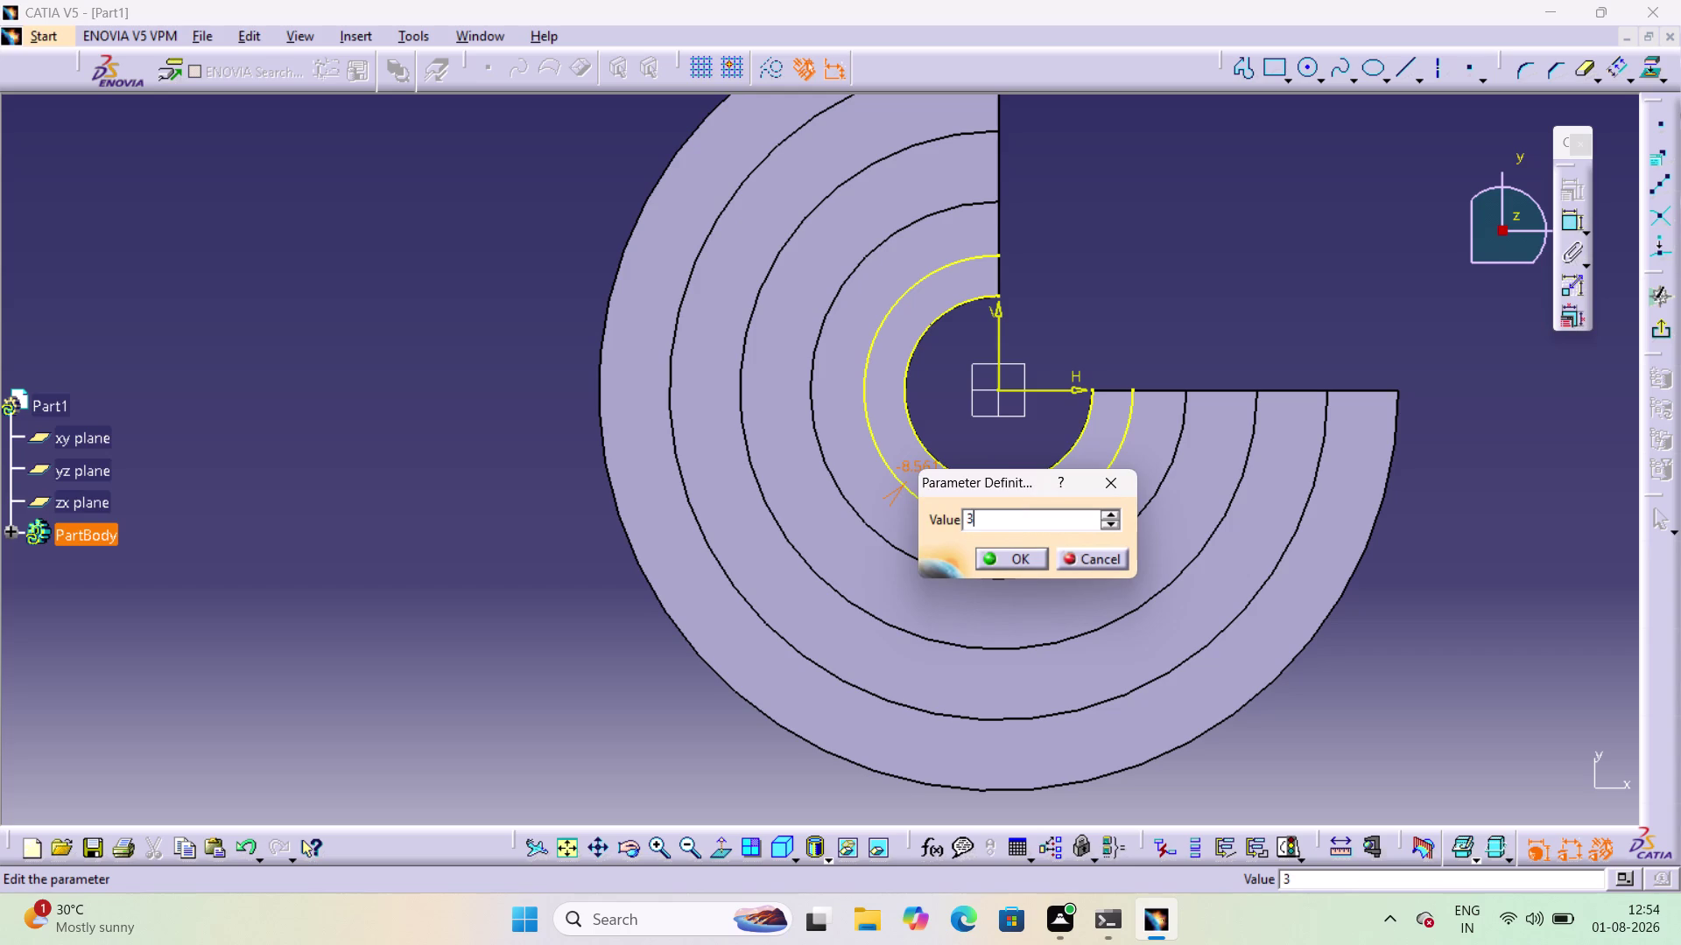
key(Return)
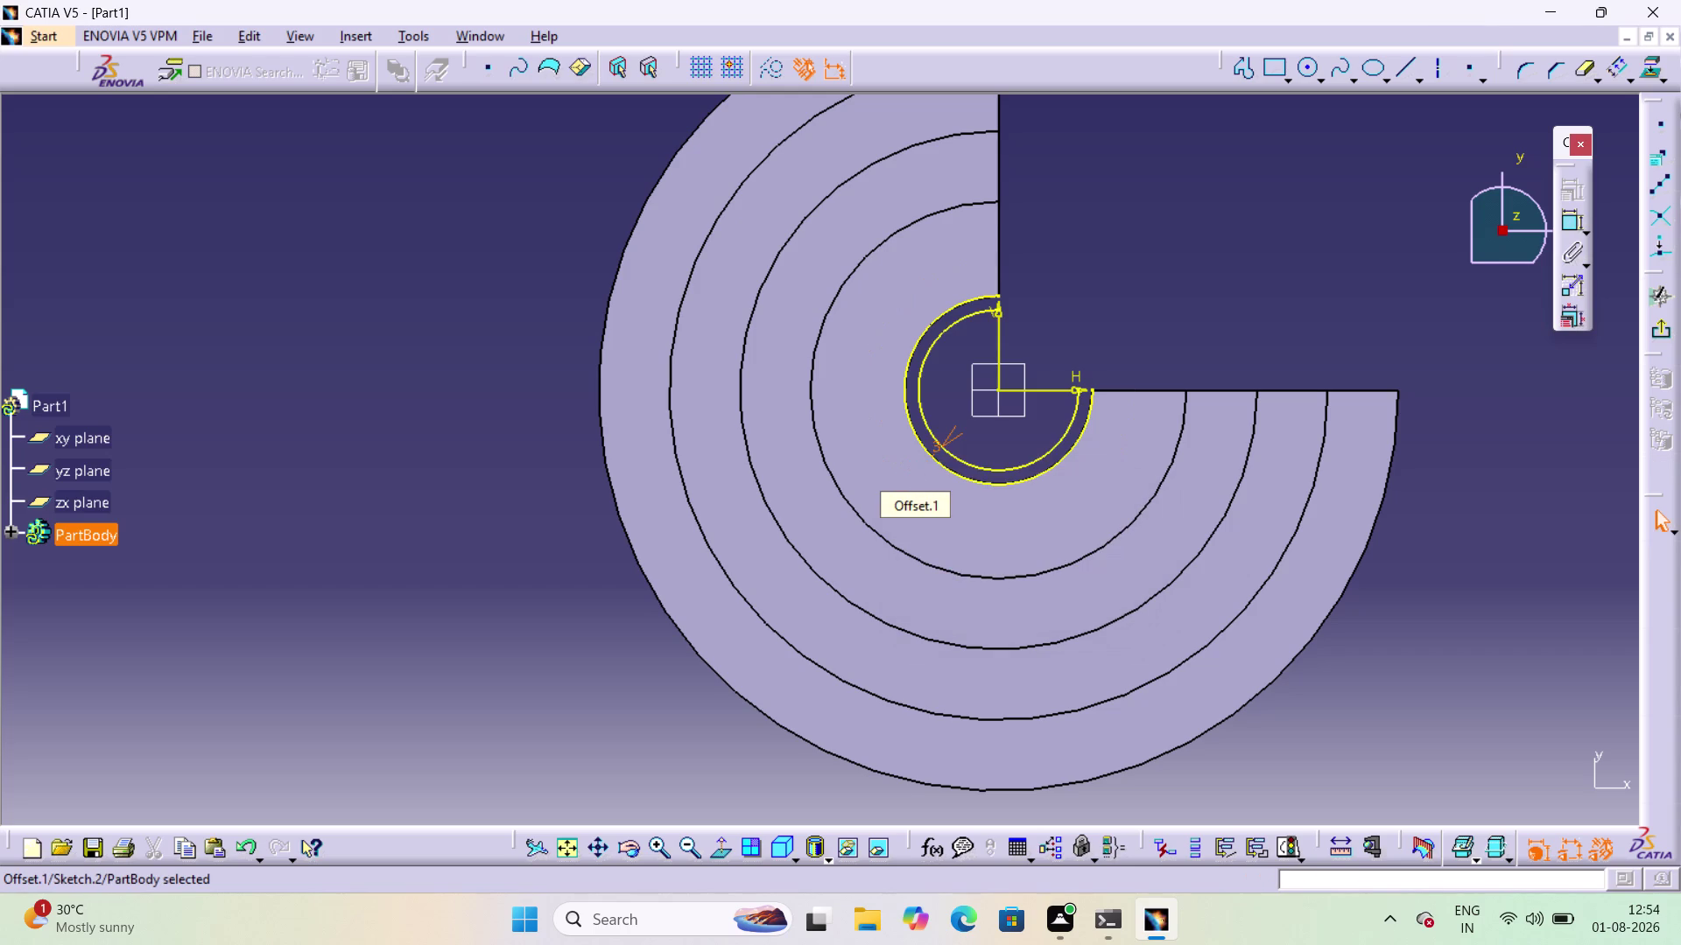
Change the offset constraint to -3 so the arc sits outside the bore edge.
double_click(938, 446)
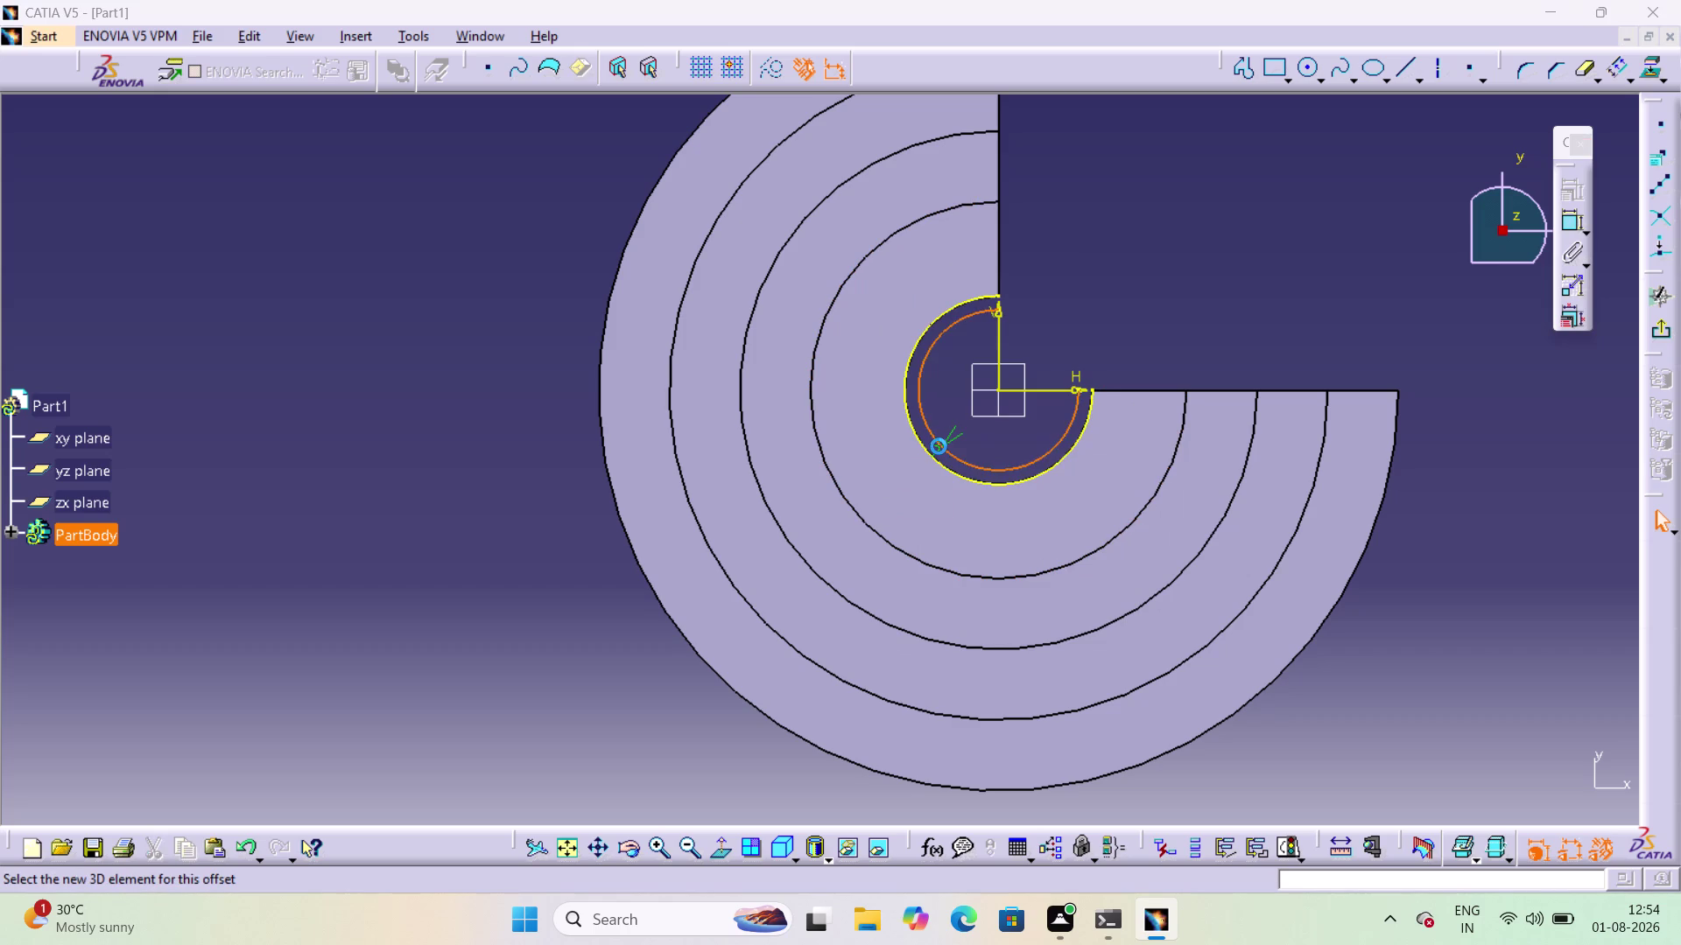
click(1239, 285)
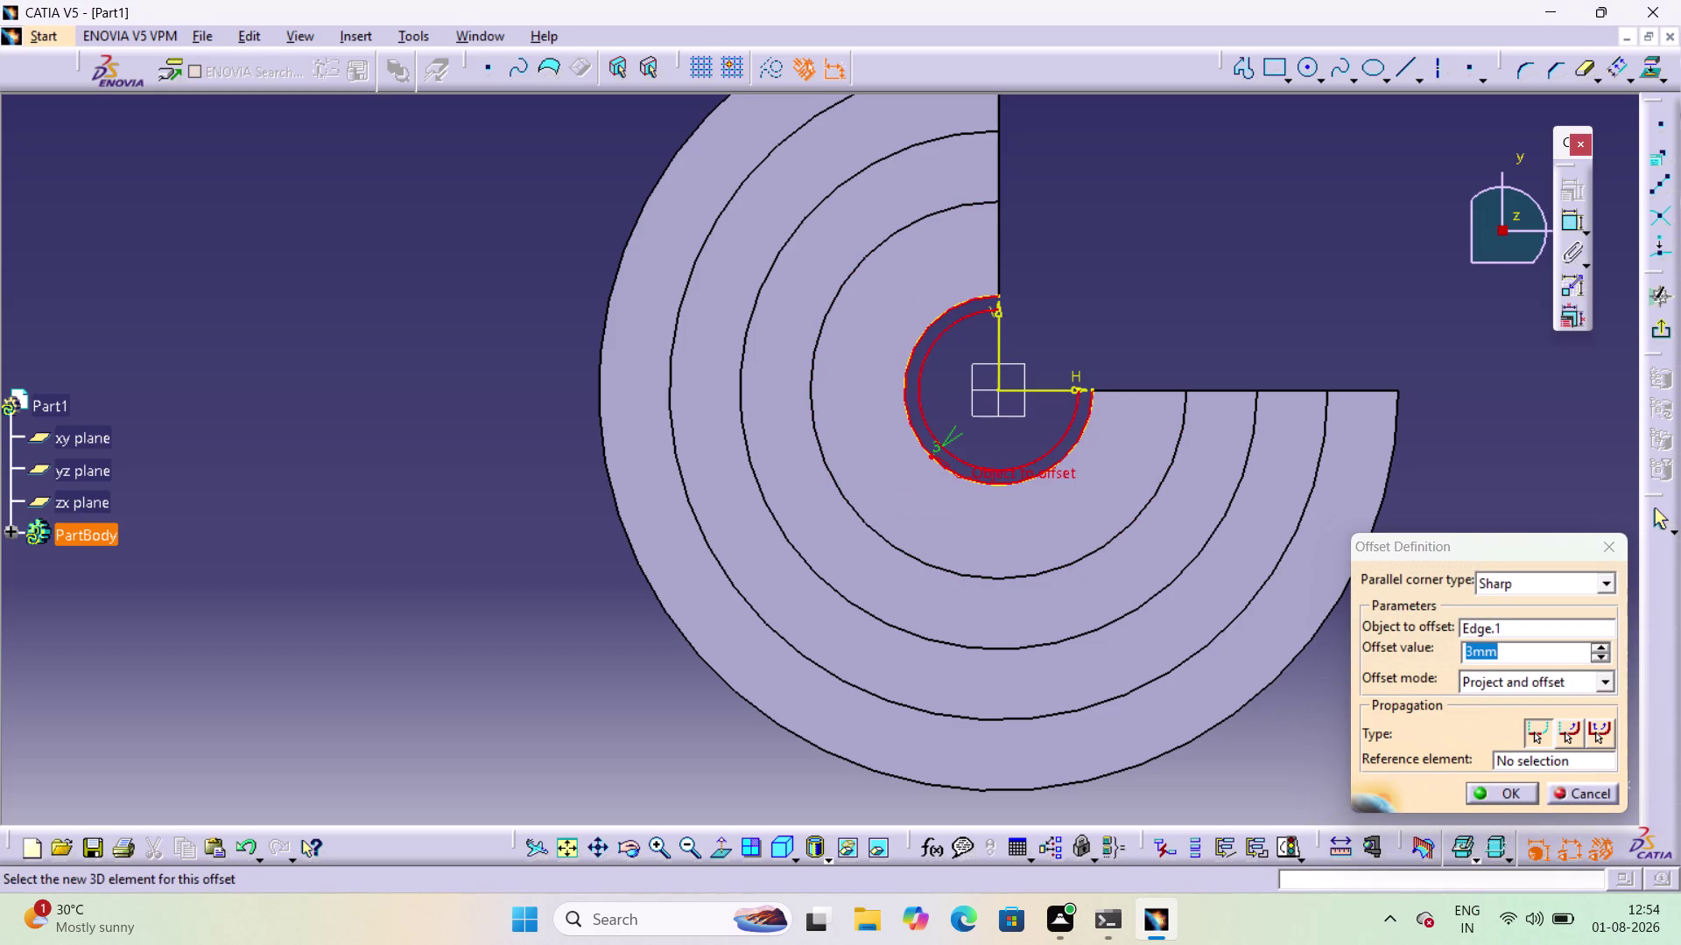
click(1618, 563)
click(1613, 557)
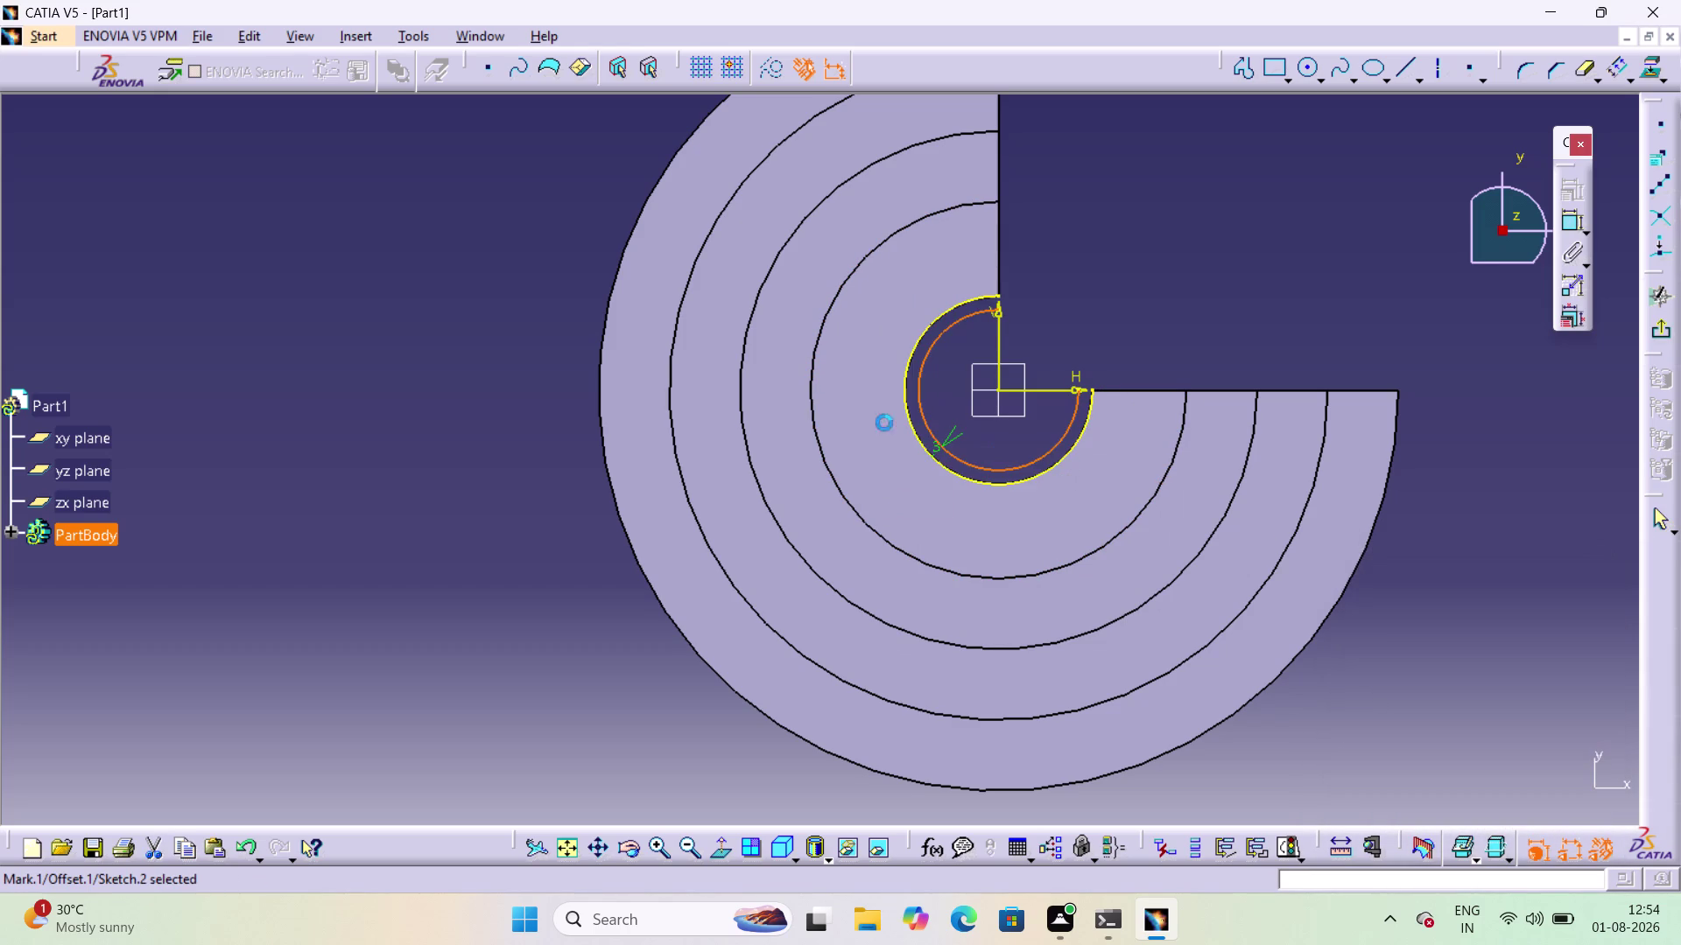
double_click(954, 436)
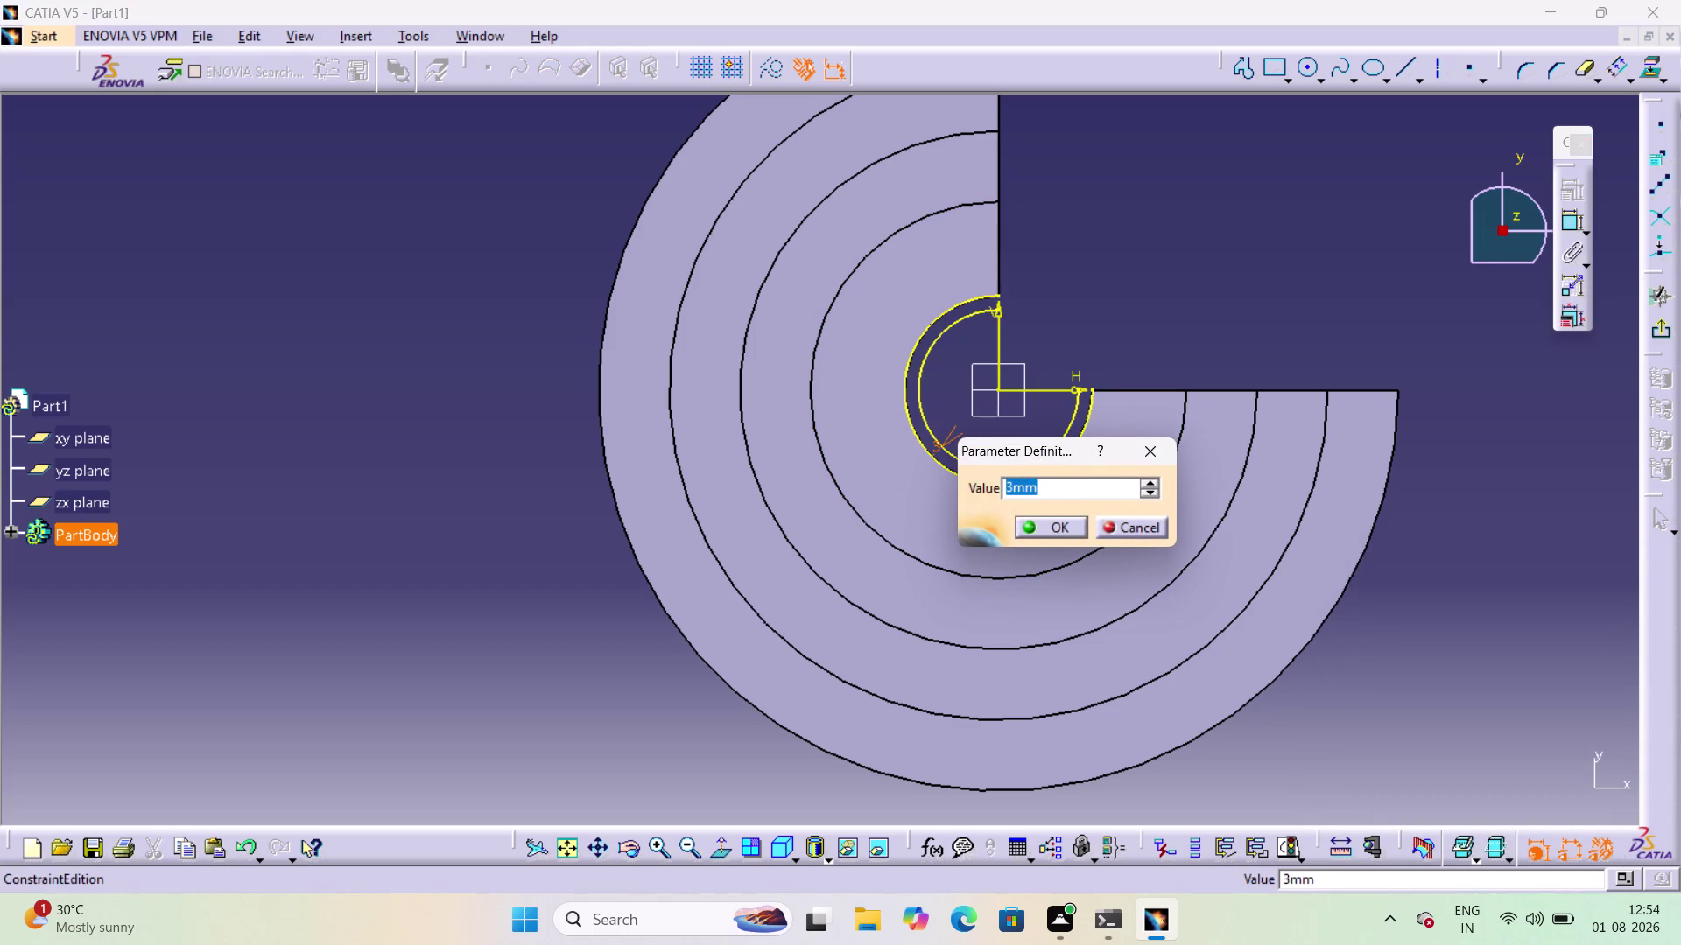
text(-3)
key(Return)
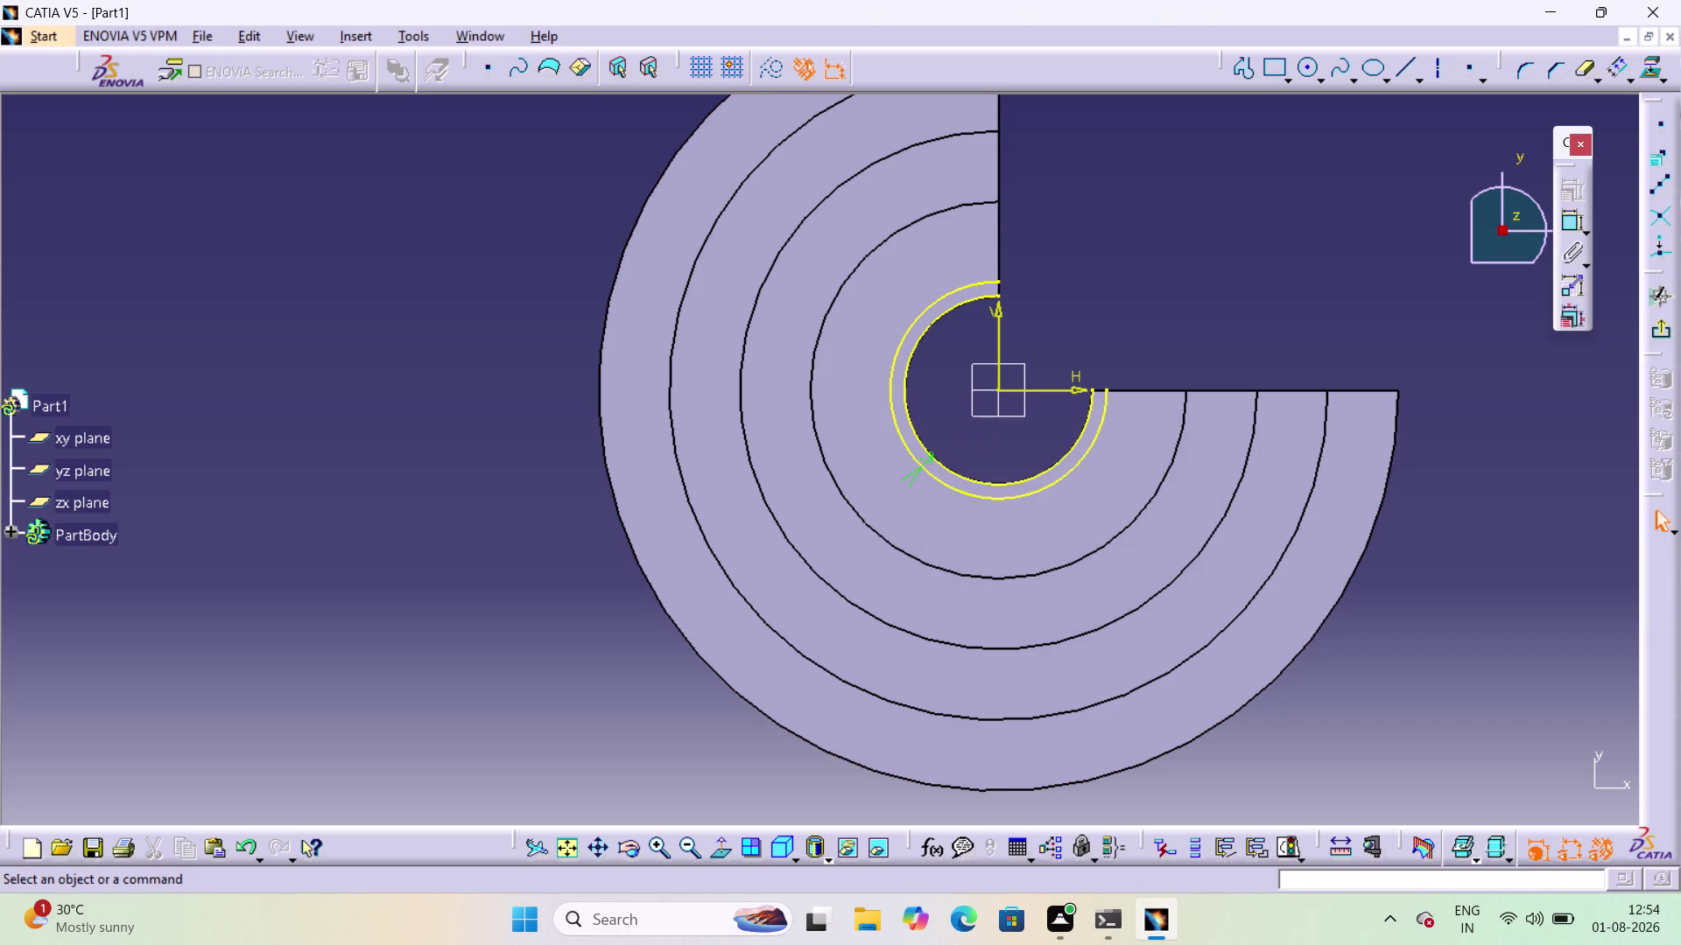
middle_drag(923, 396, 928, 417)
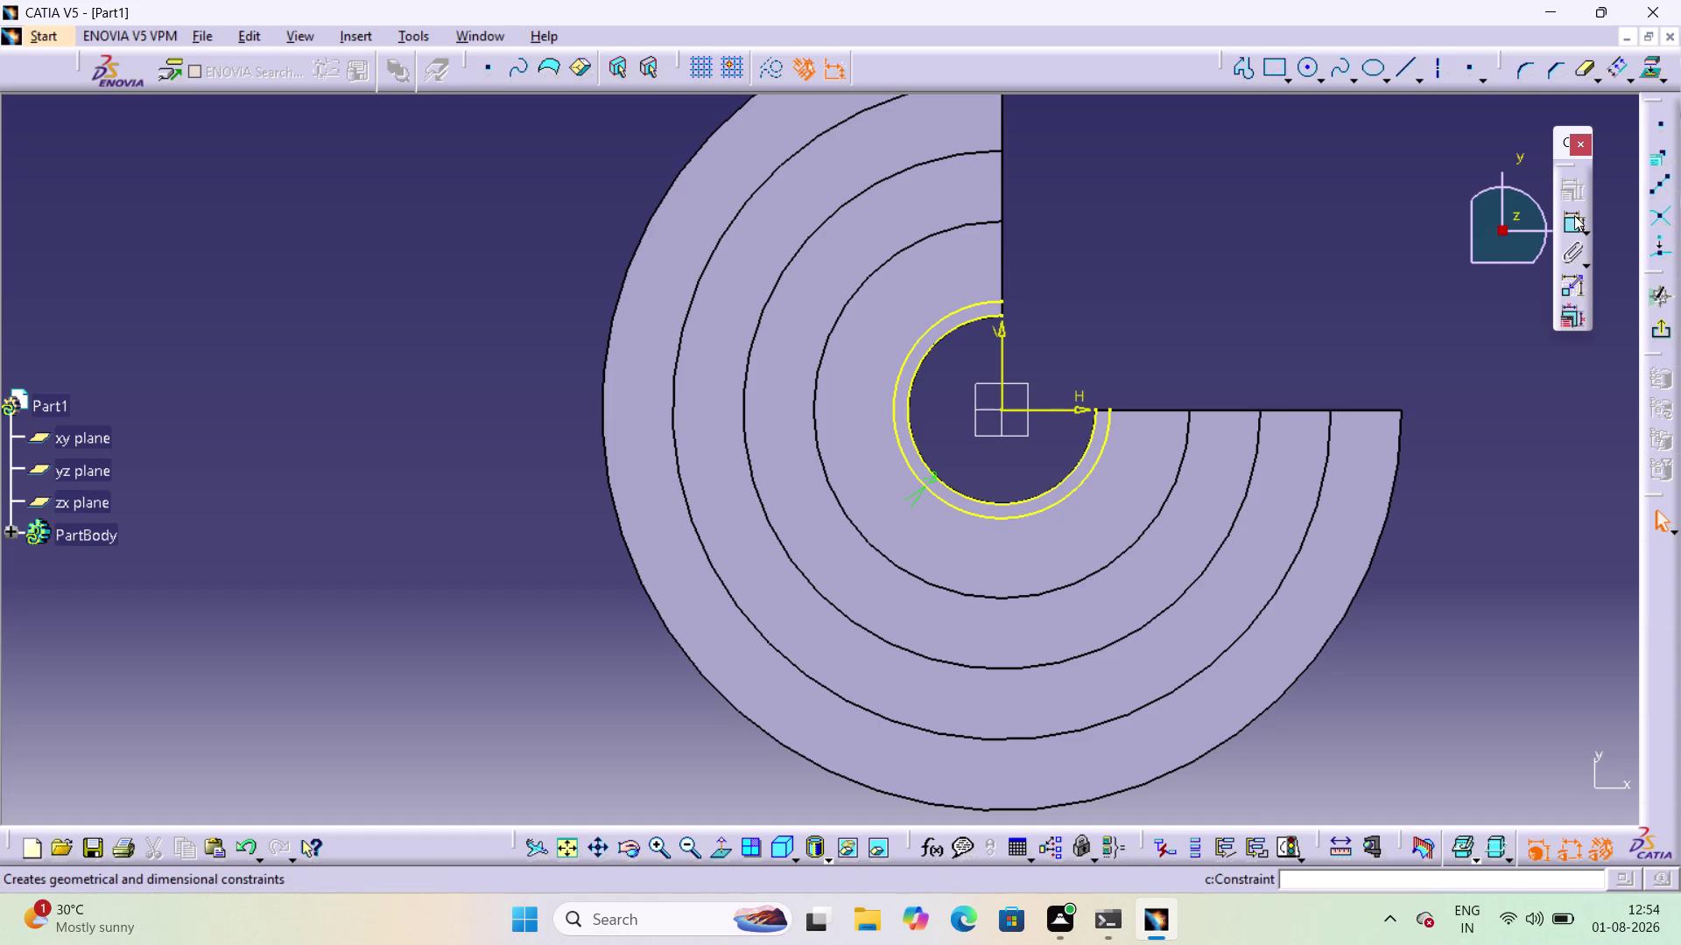
click(1411, 70)
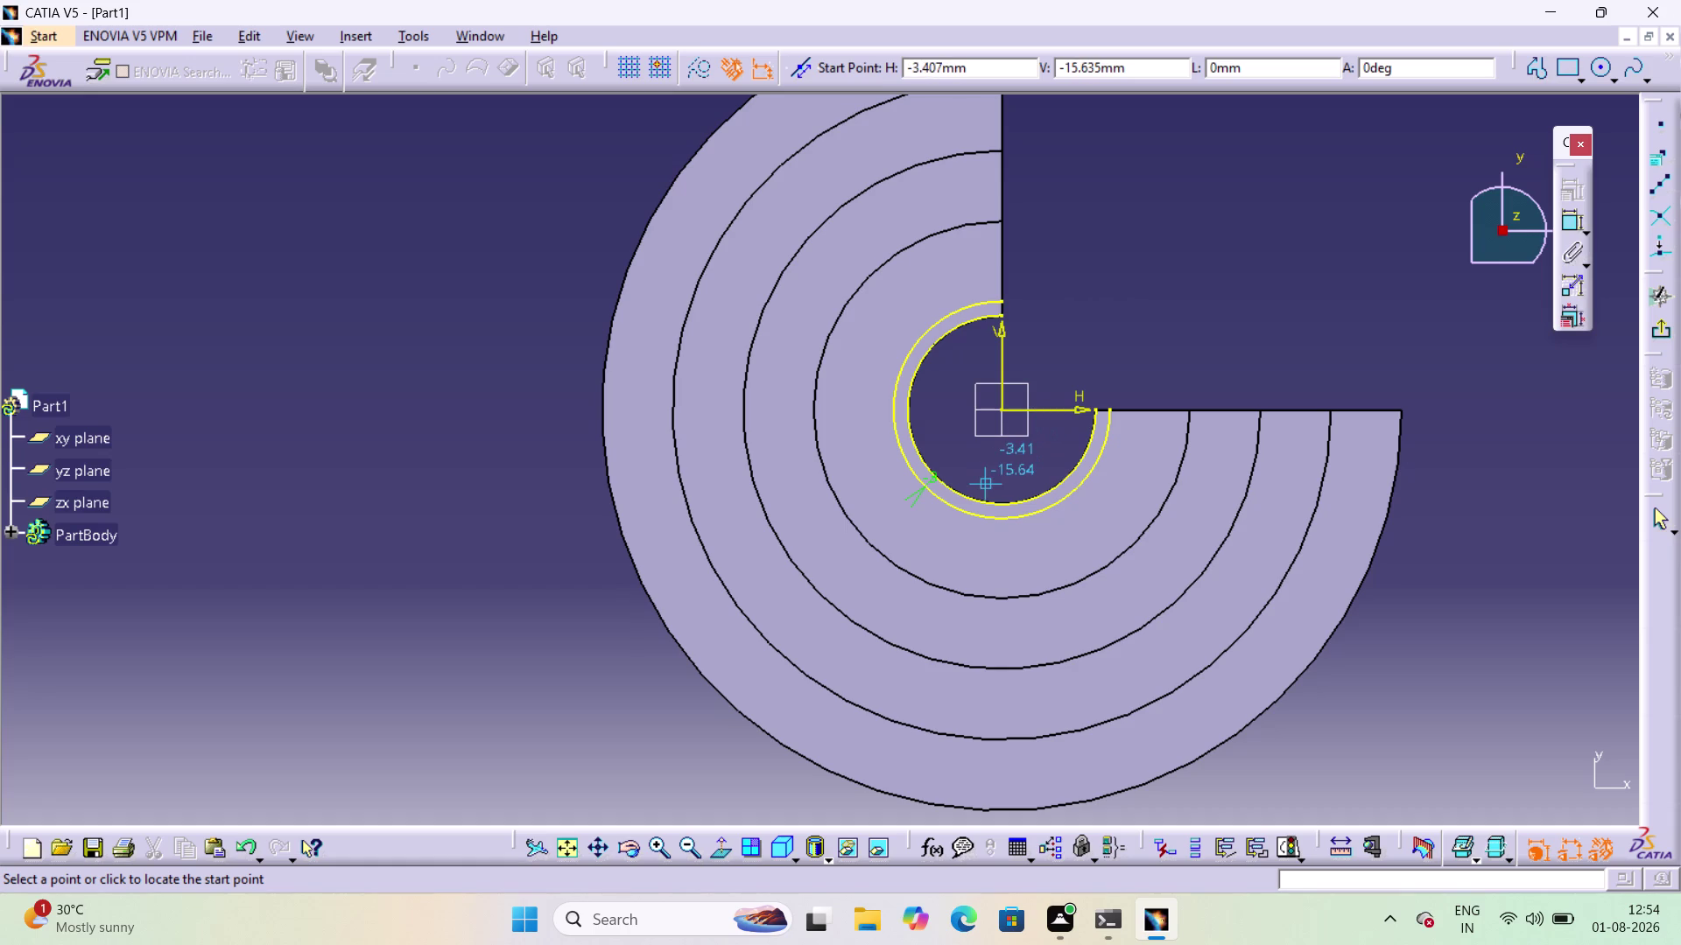
Draw a short vertical line below the bore, crossing the offset arc.
click(986, 483)
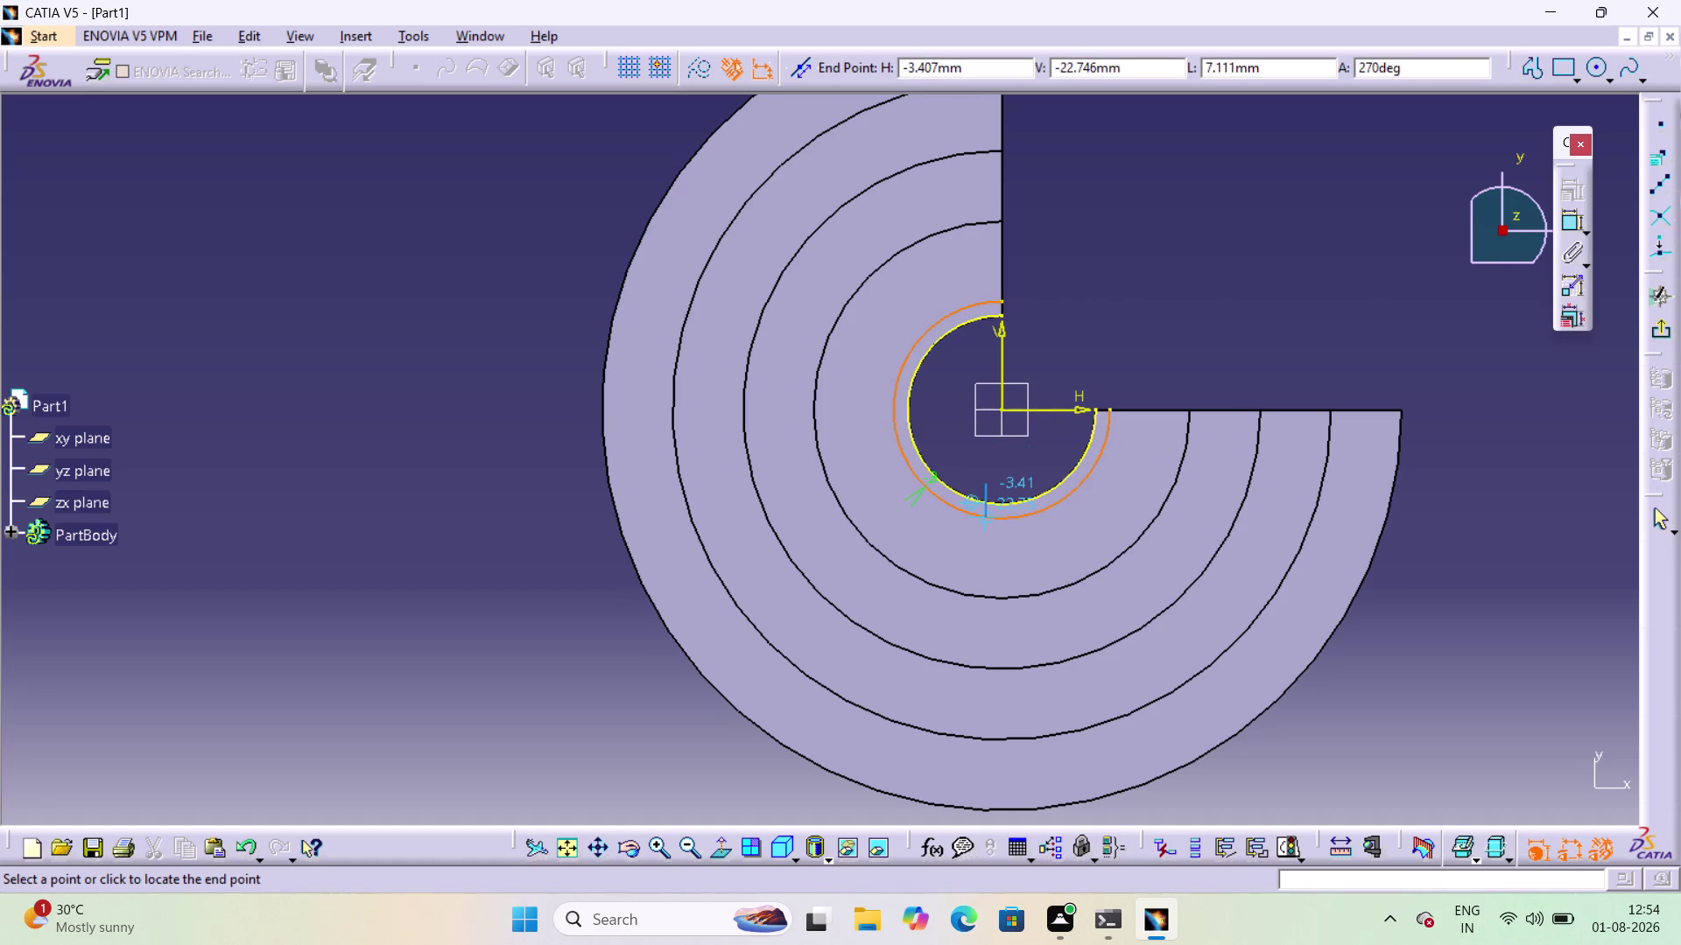
click(988, 534)
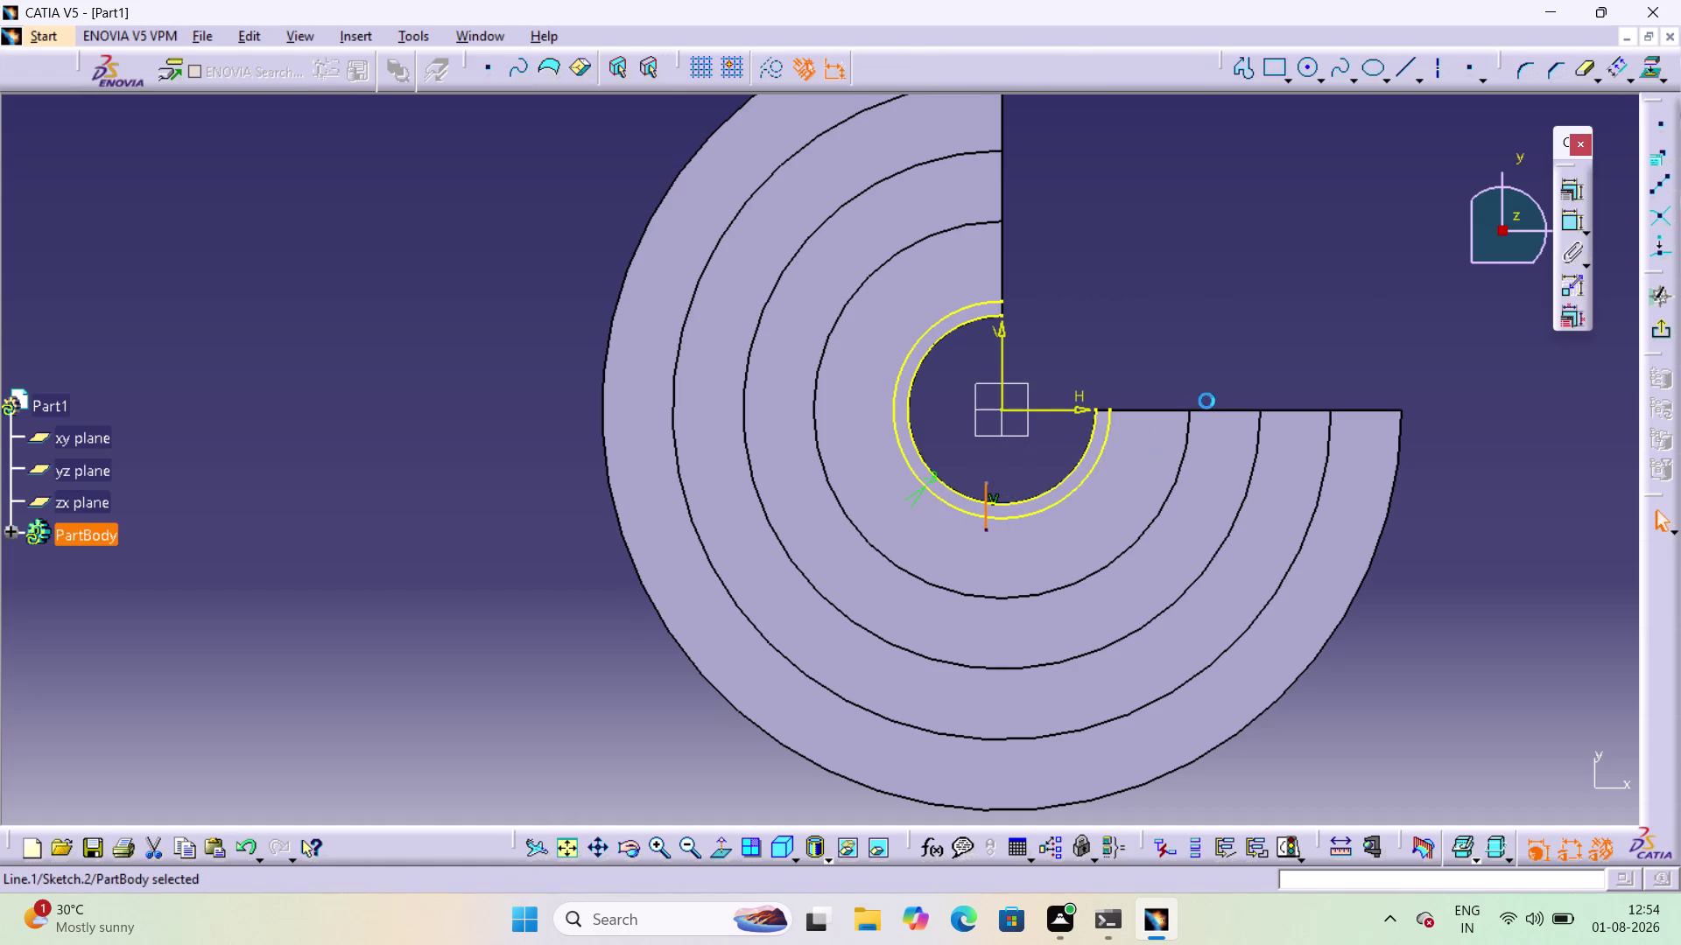
drag(1194, 334, 1203, 333)
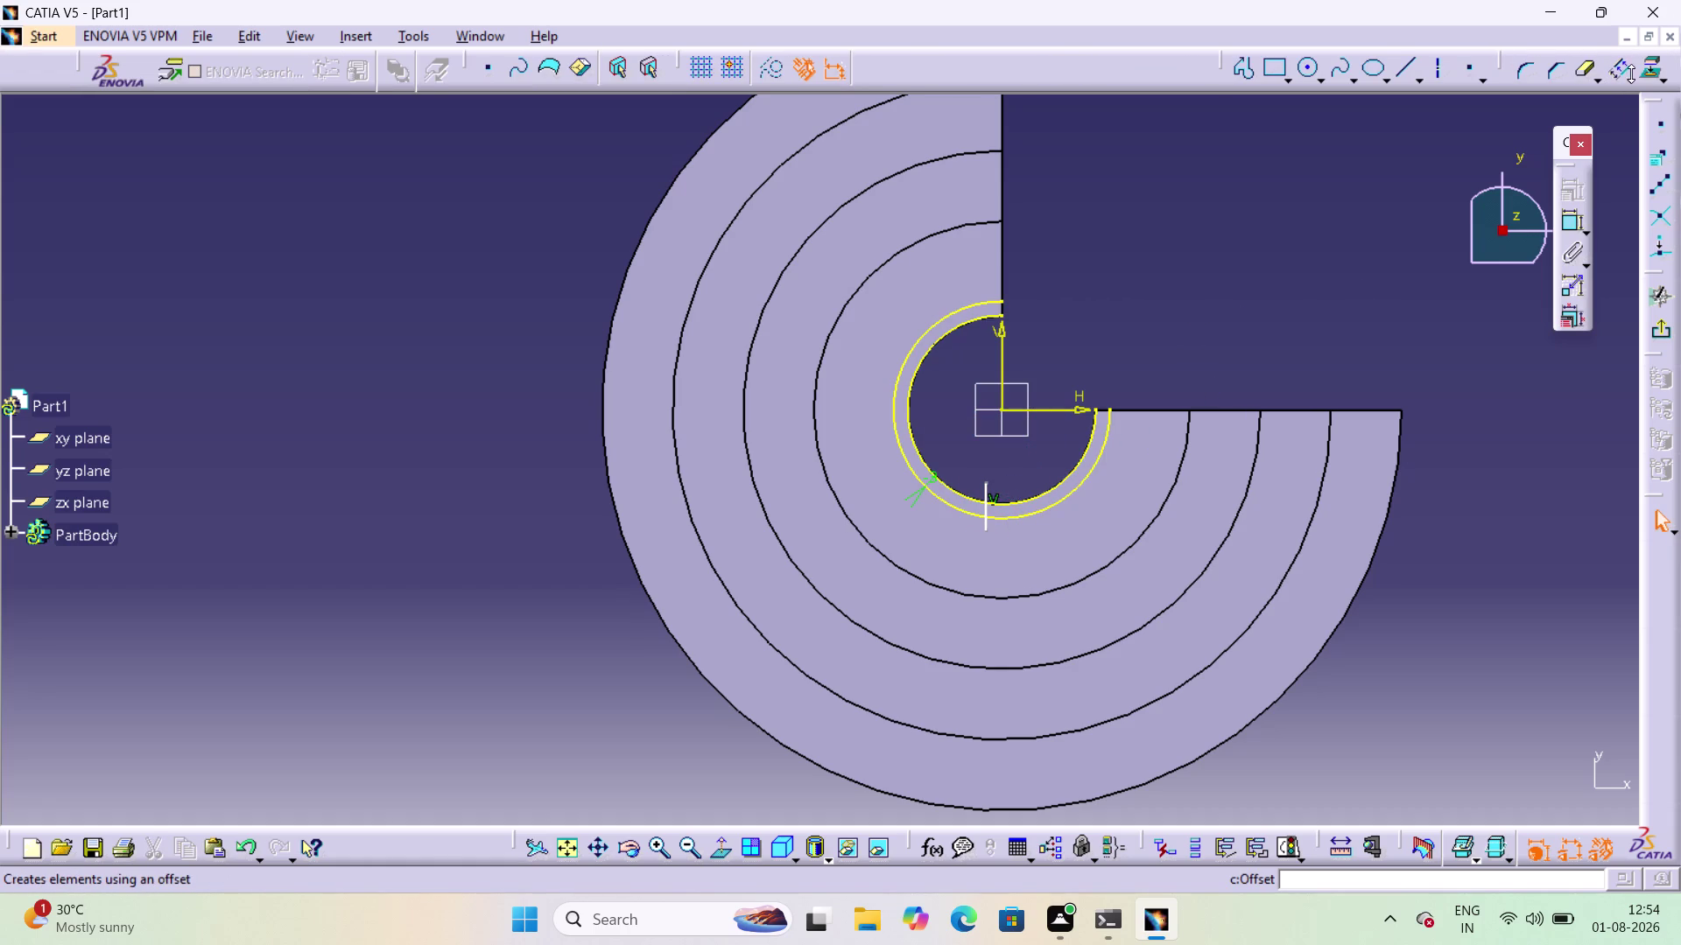
Mirror the line about the vertical axis and zoom in on both lines.
click(1629, 82)
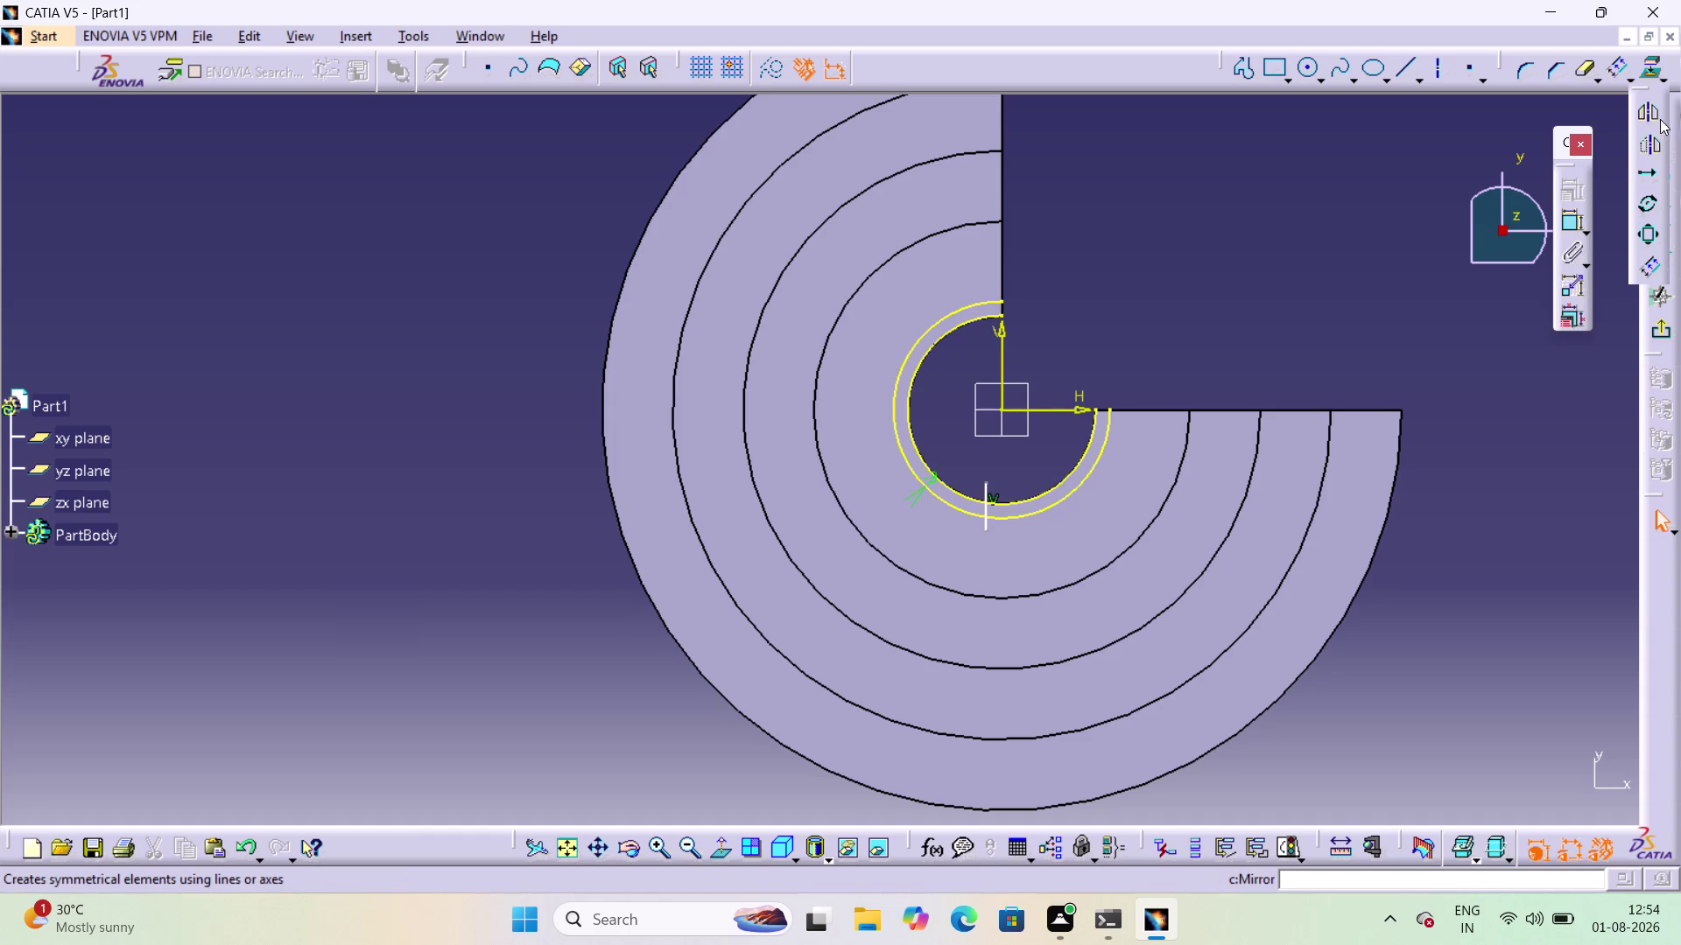
click(1656, 112)
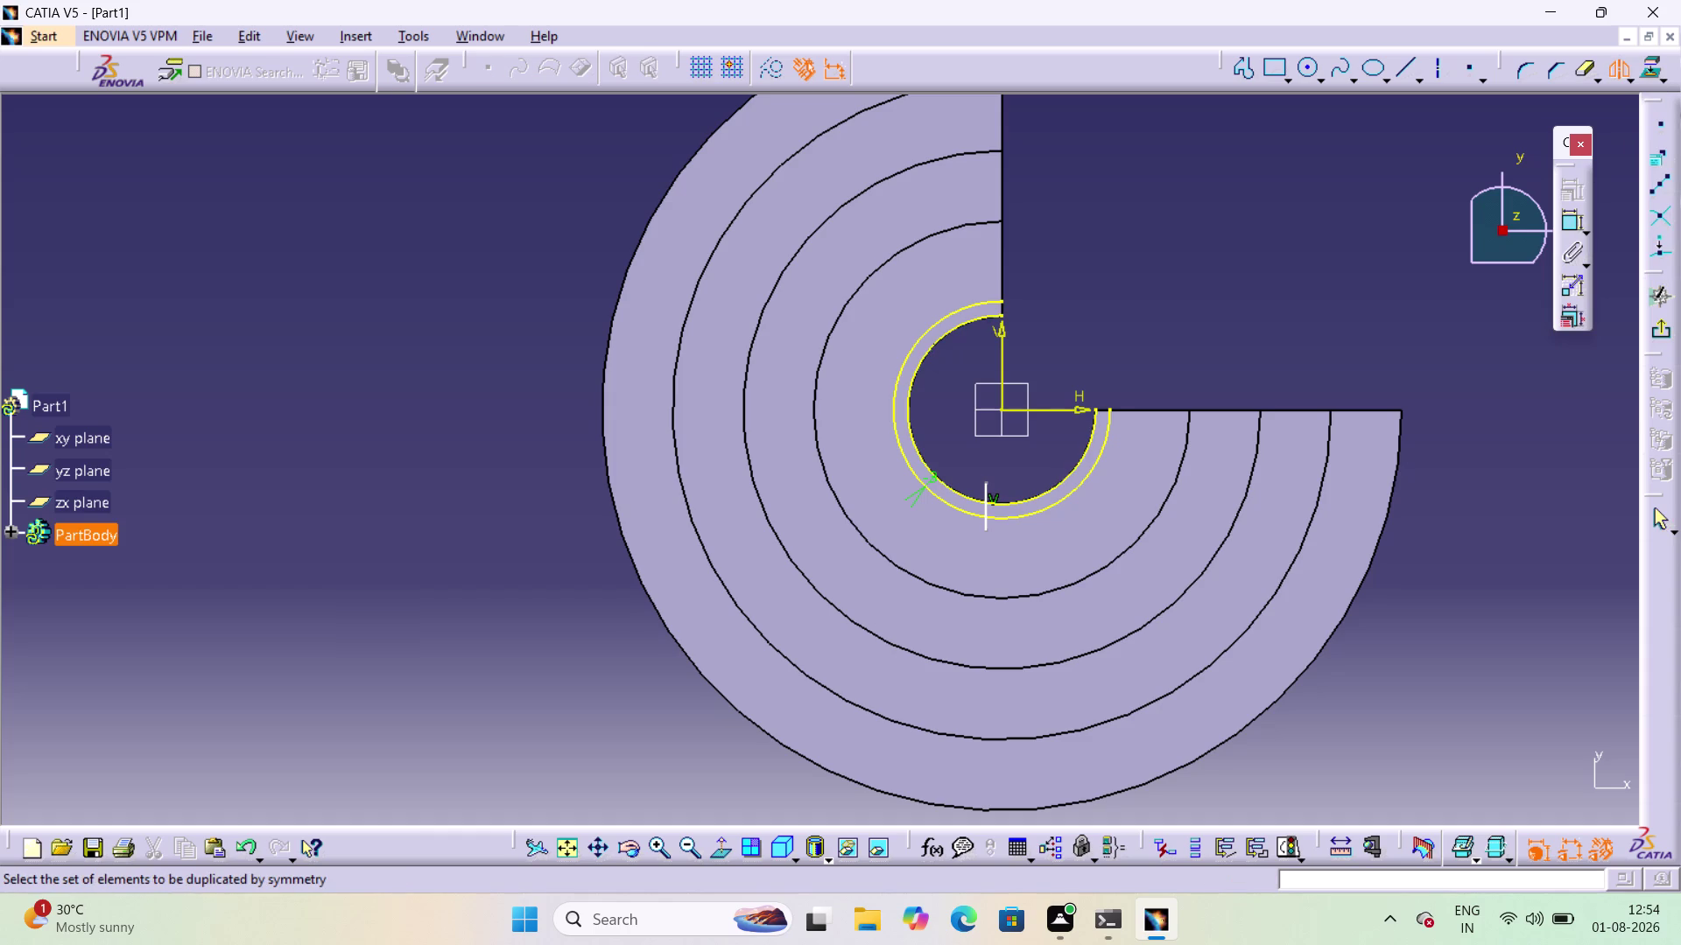
click(983, 492)
click(999, 365)
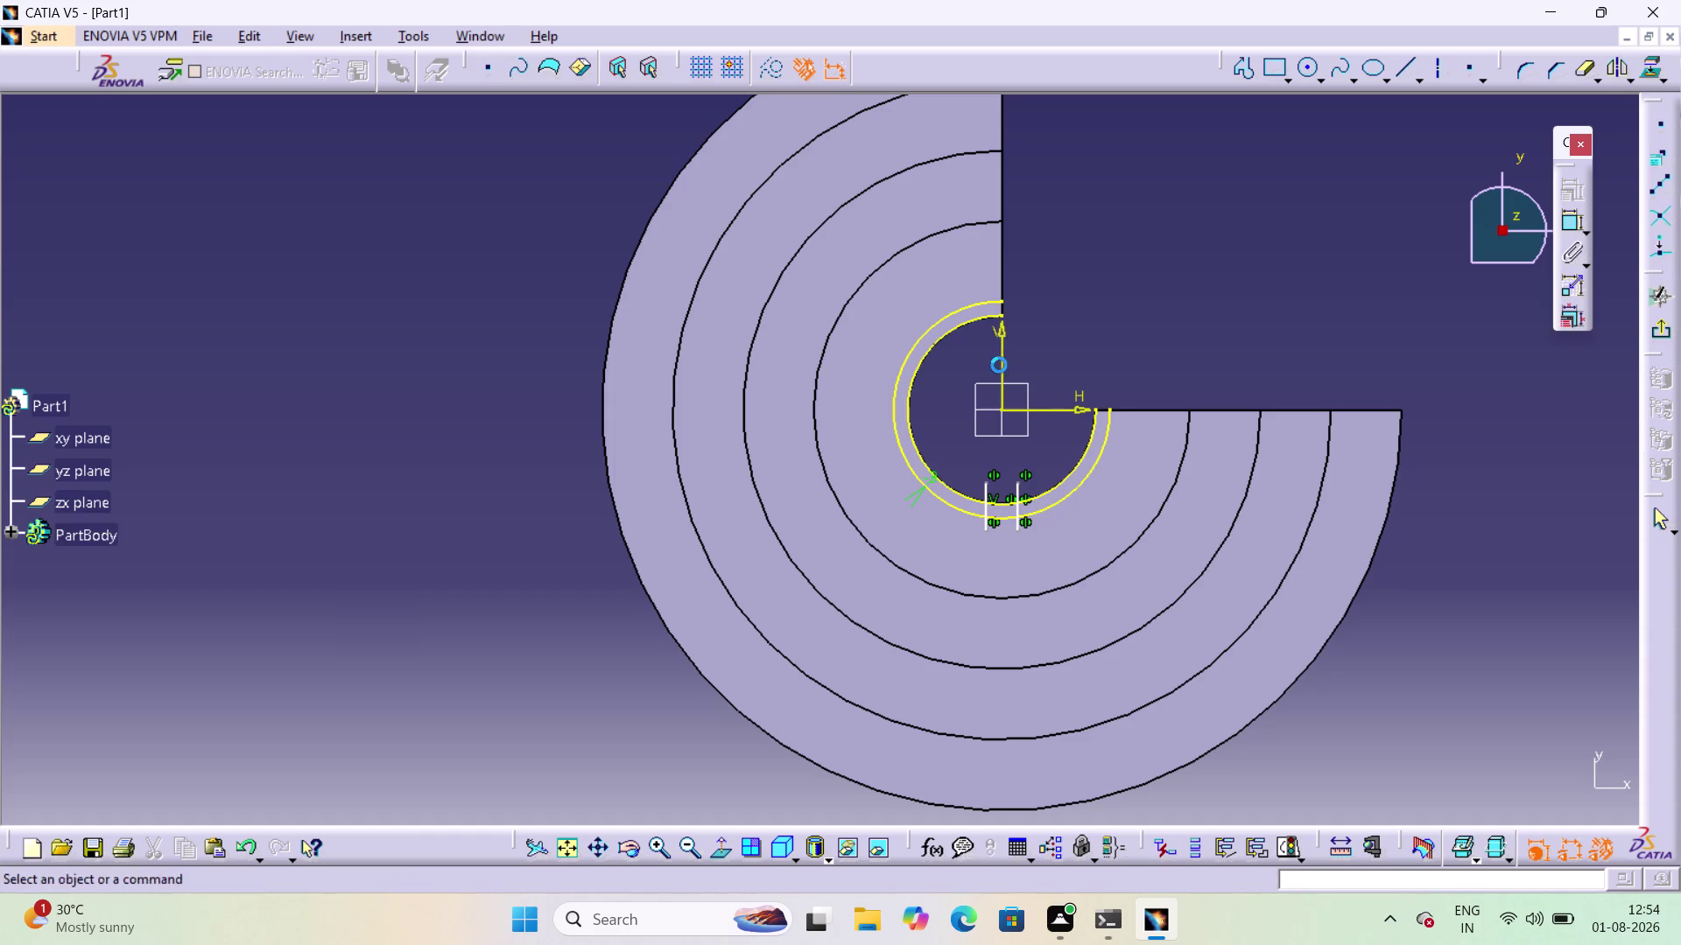
click(1189, 308)
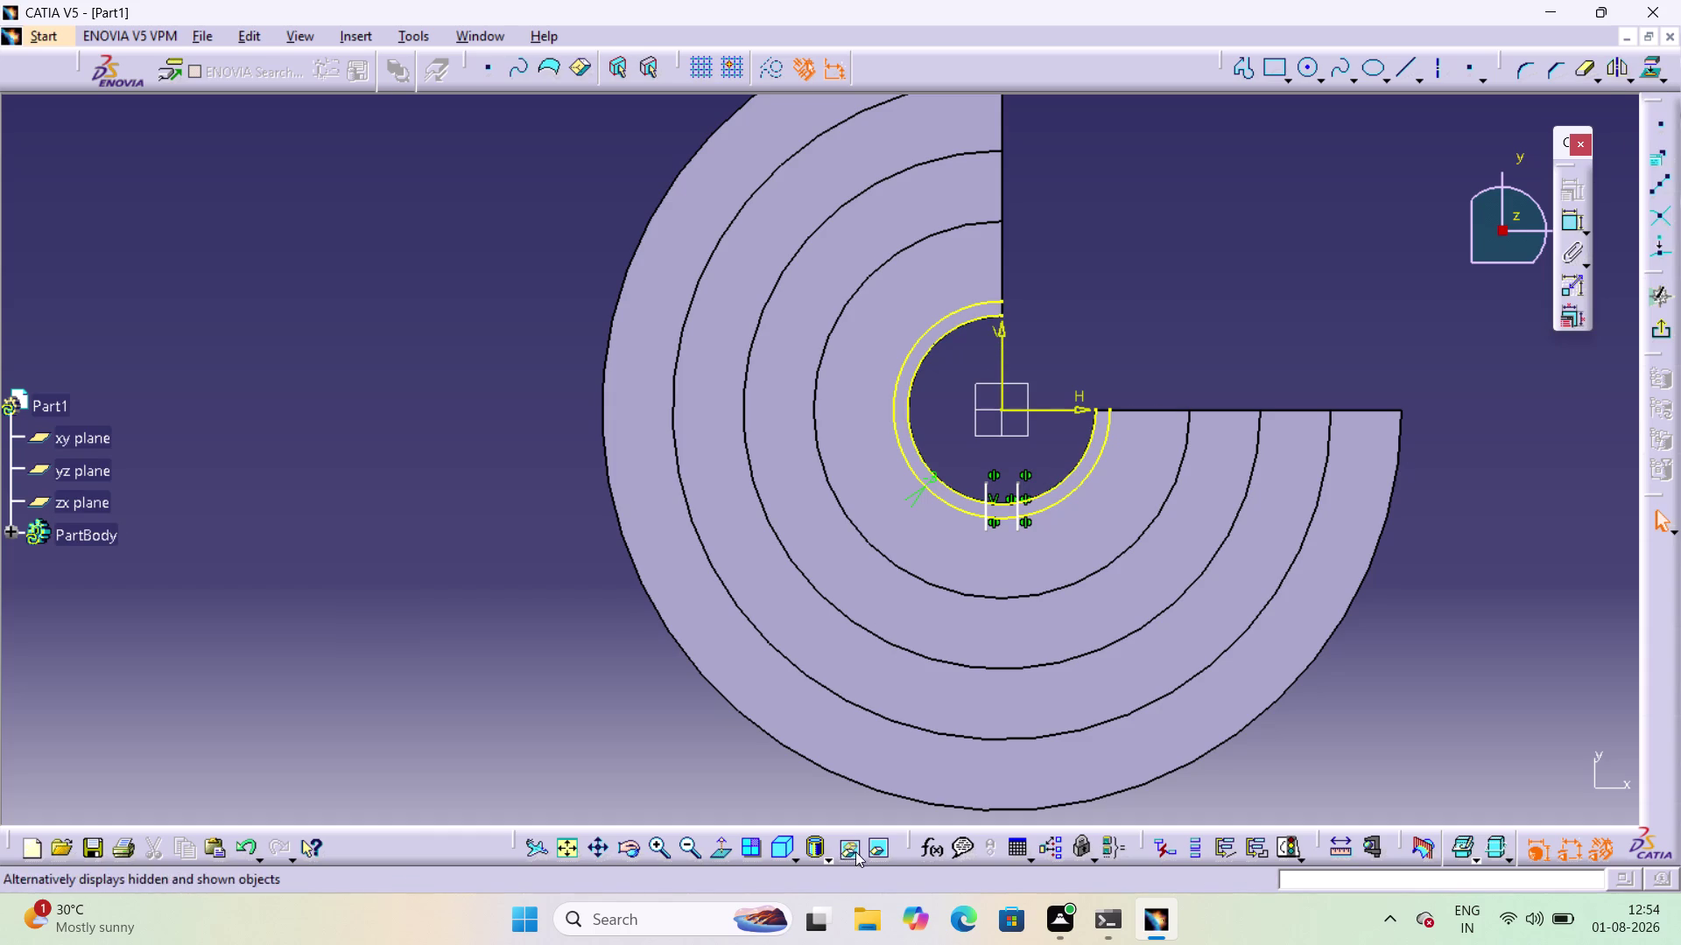
triple_click(660, 848)
triple_click(660, 848)
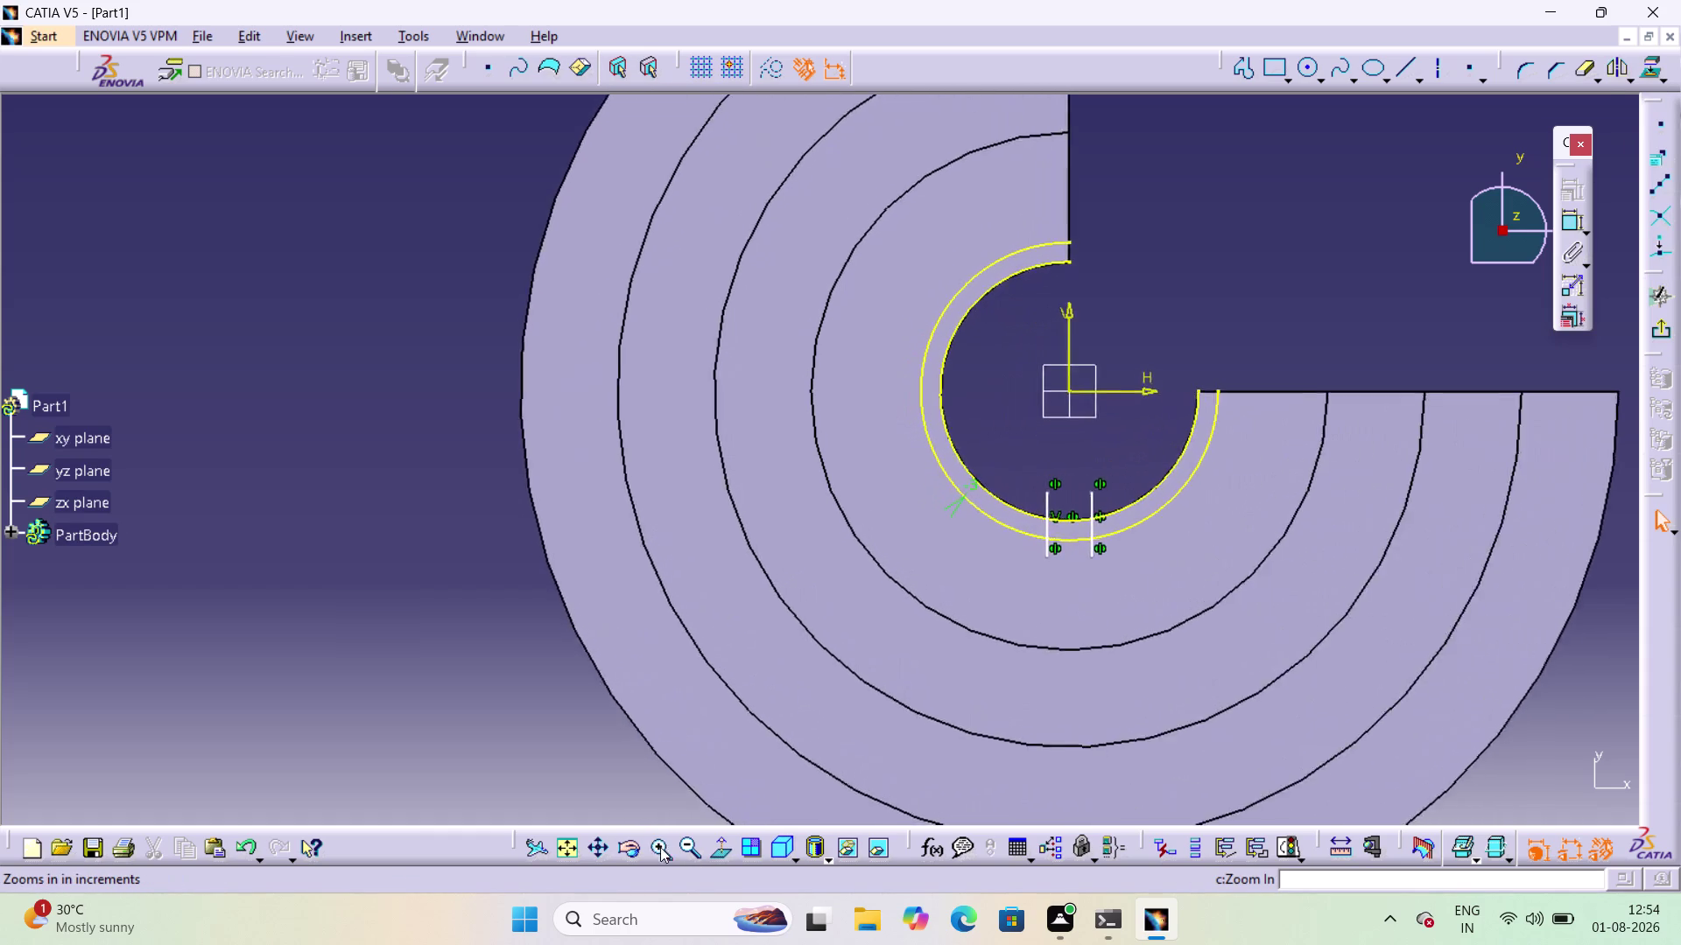
click(660, 847)
middle_drag(1331, 574, 1098, 516)
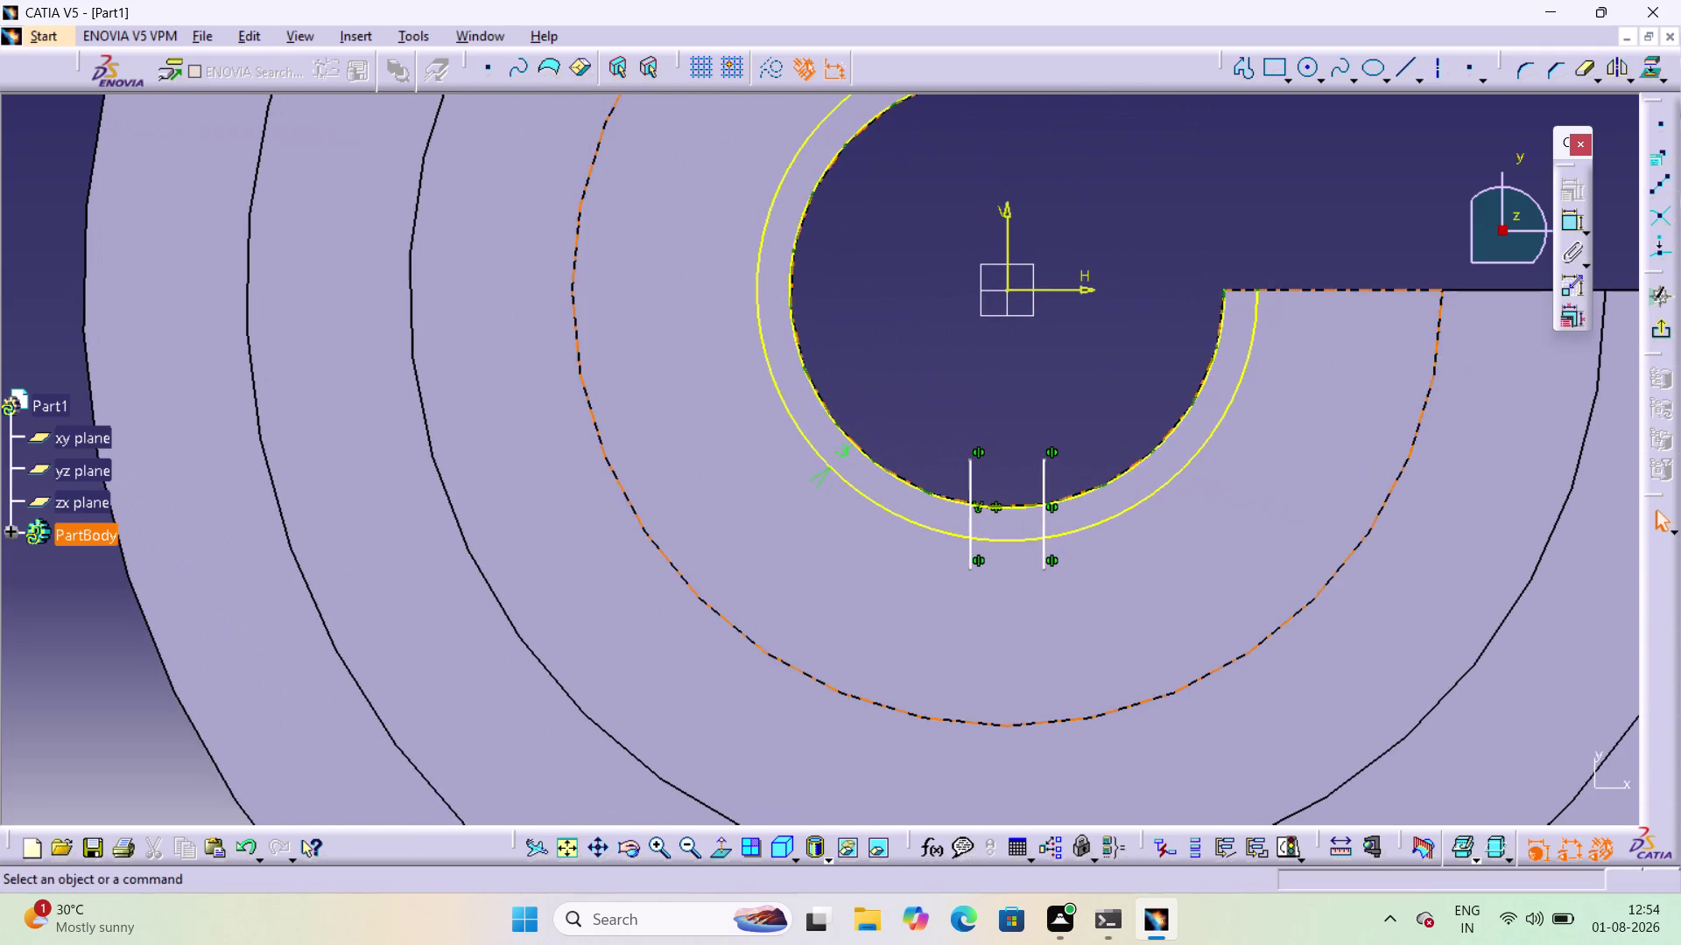
double_click(1581, 67)
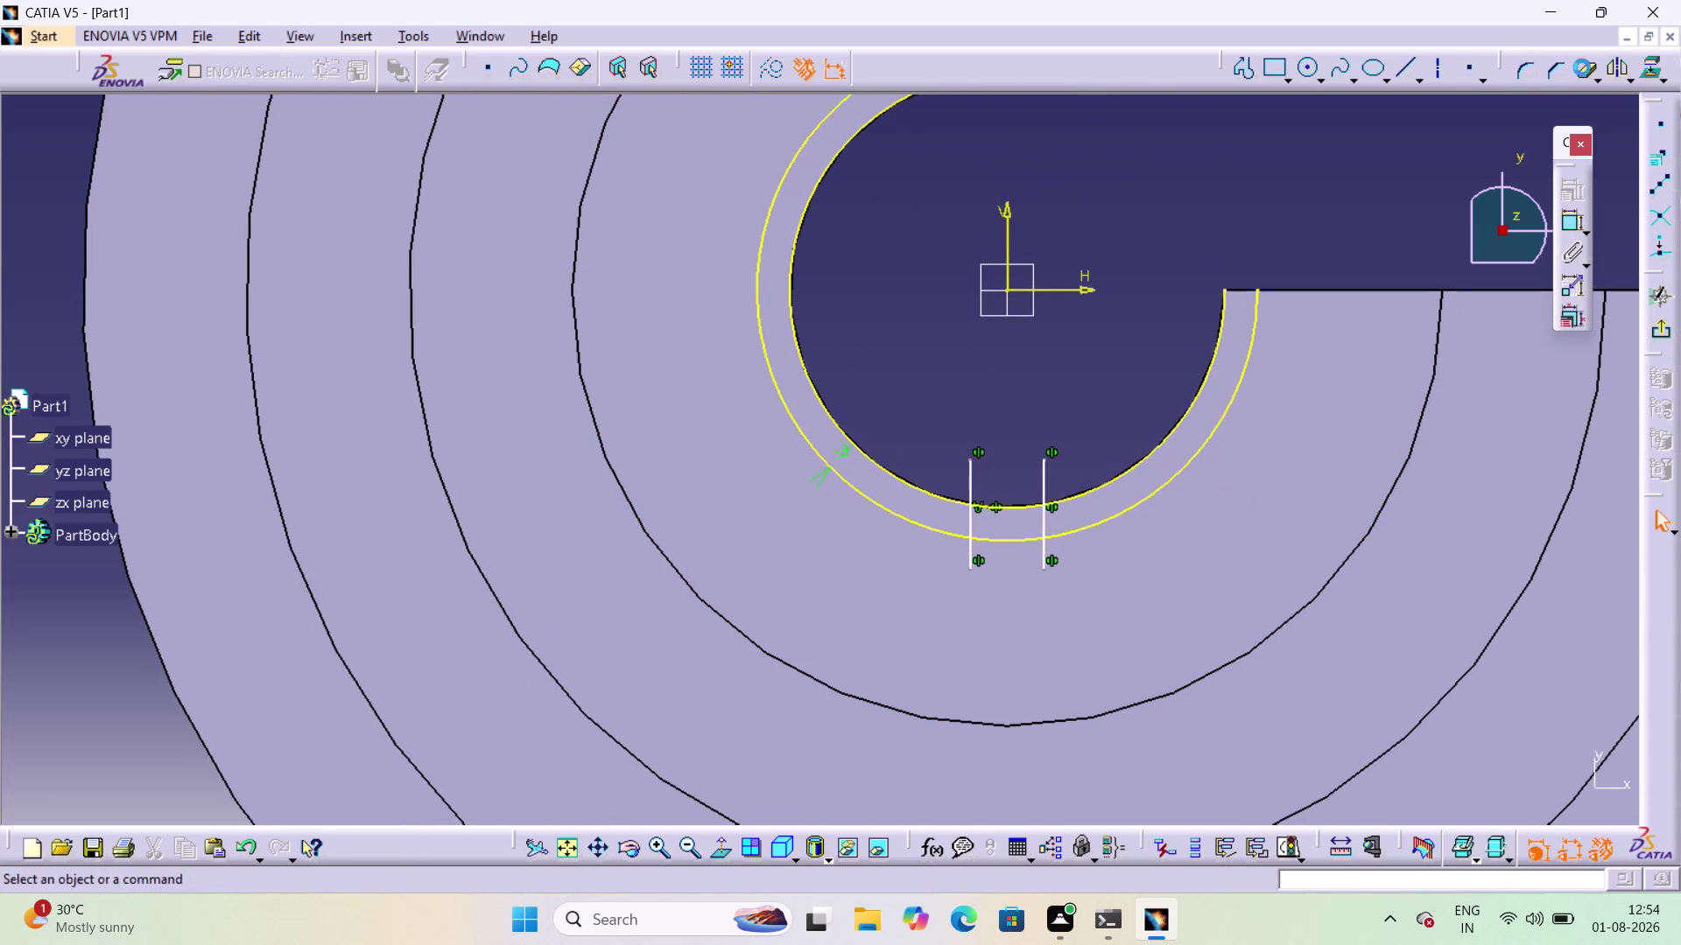
click(973, 476)
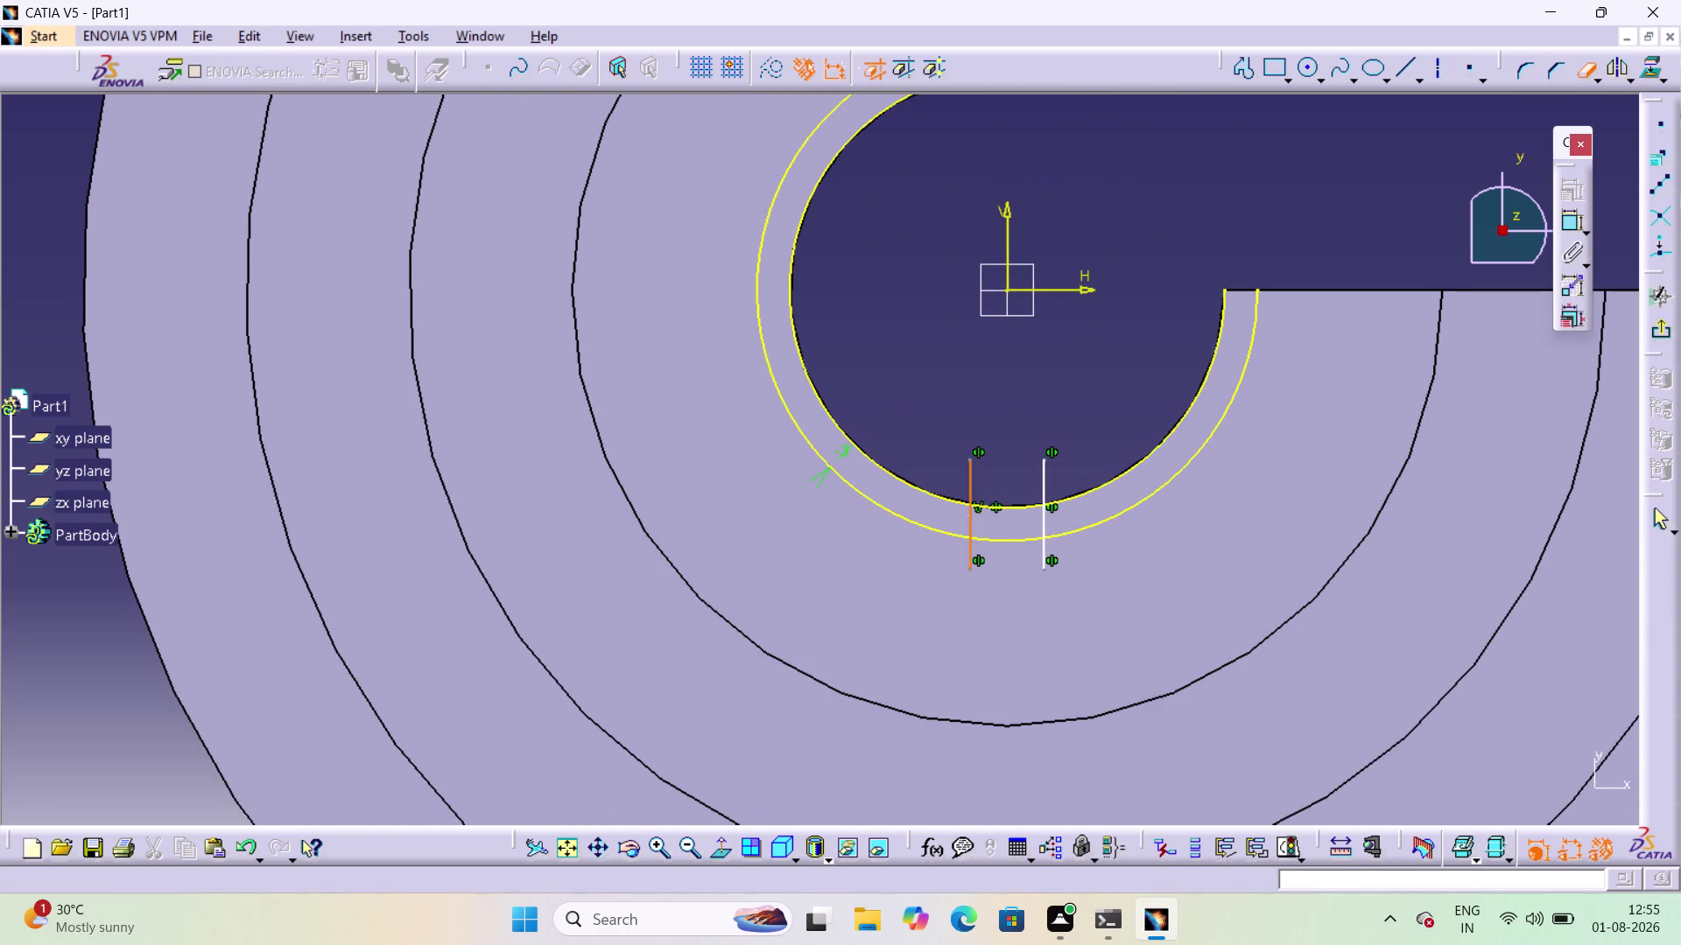
Quick Trim the excess arc and line segments into a closed notch outline.
click(1049, 467)
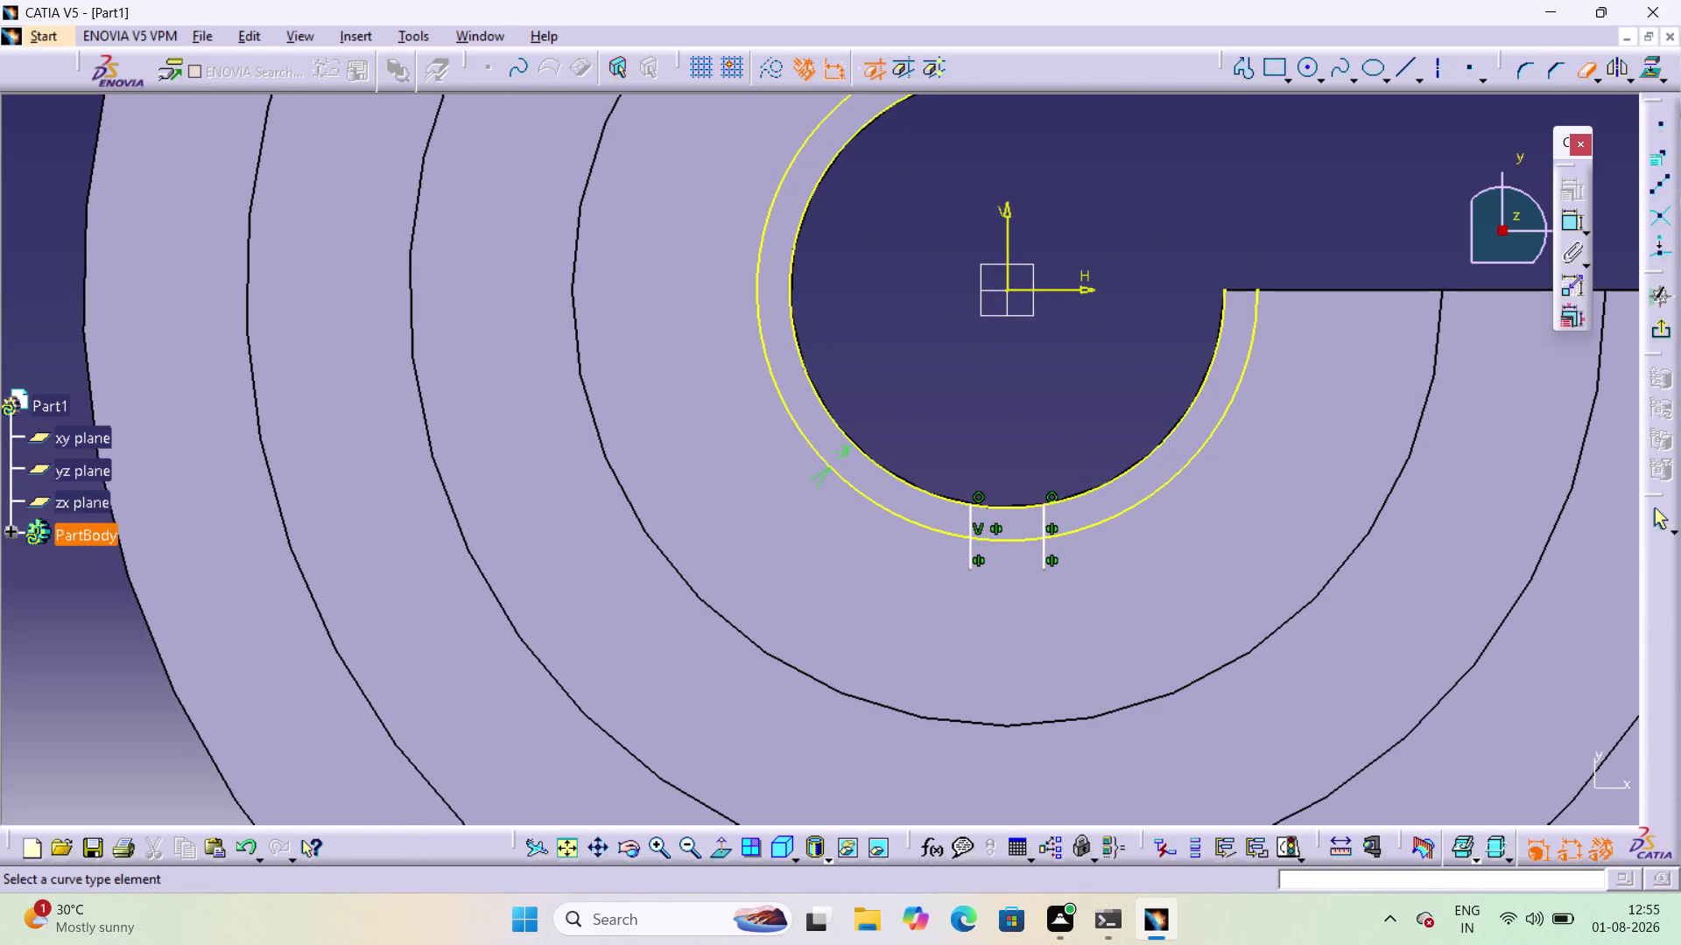
click(1150, 502)
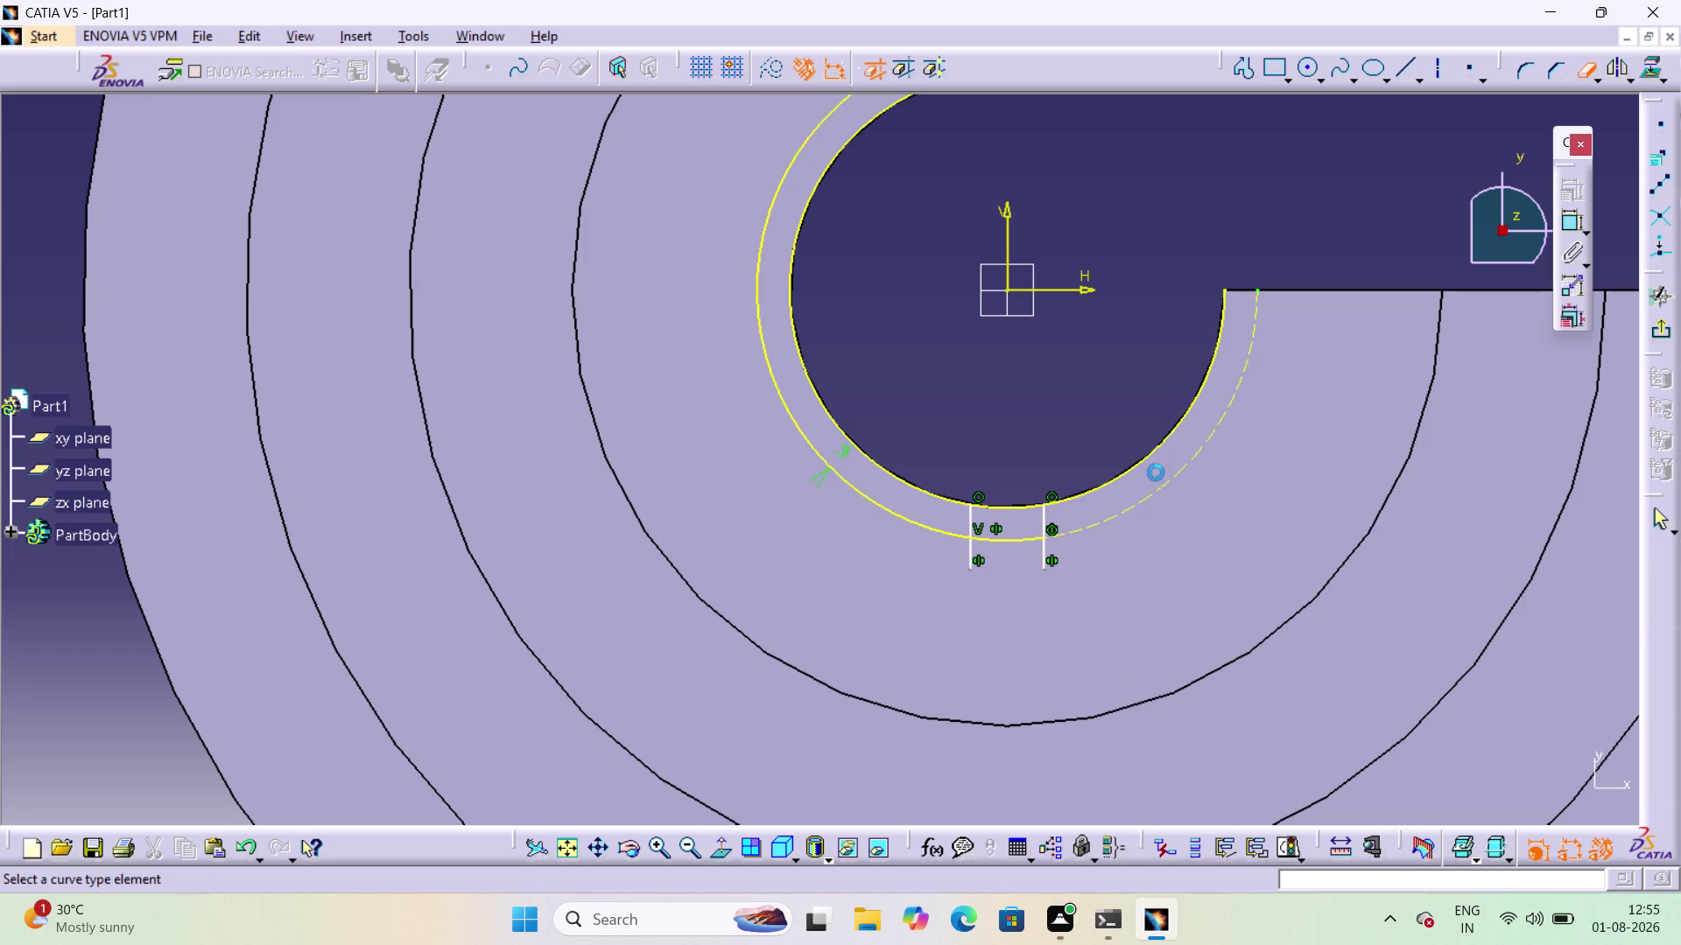
click(1147, 461)
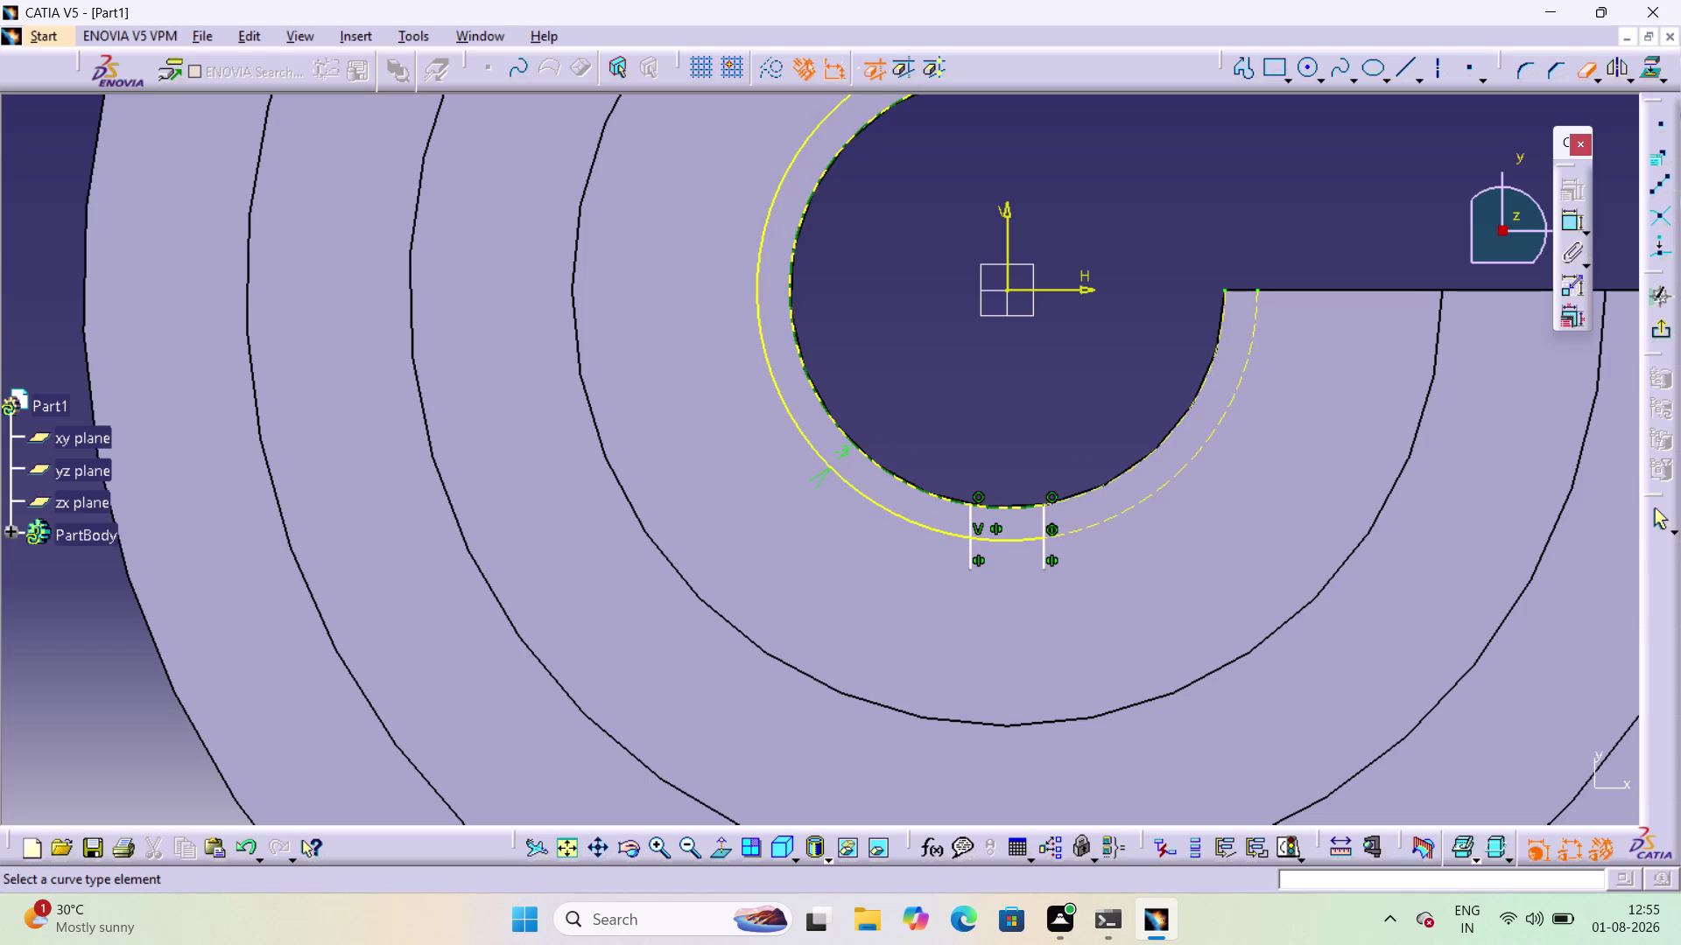
click(827, 412)
click(809, 435)
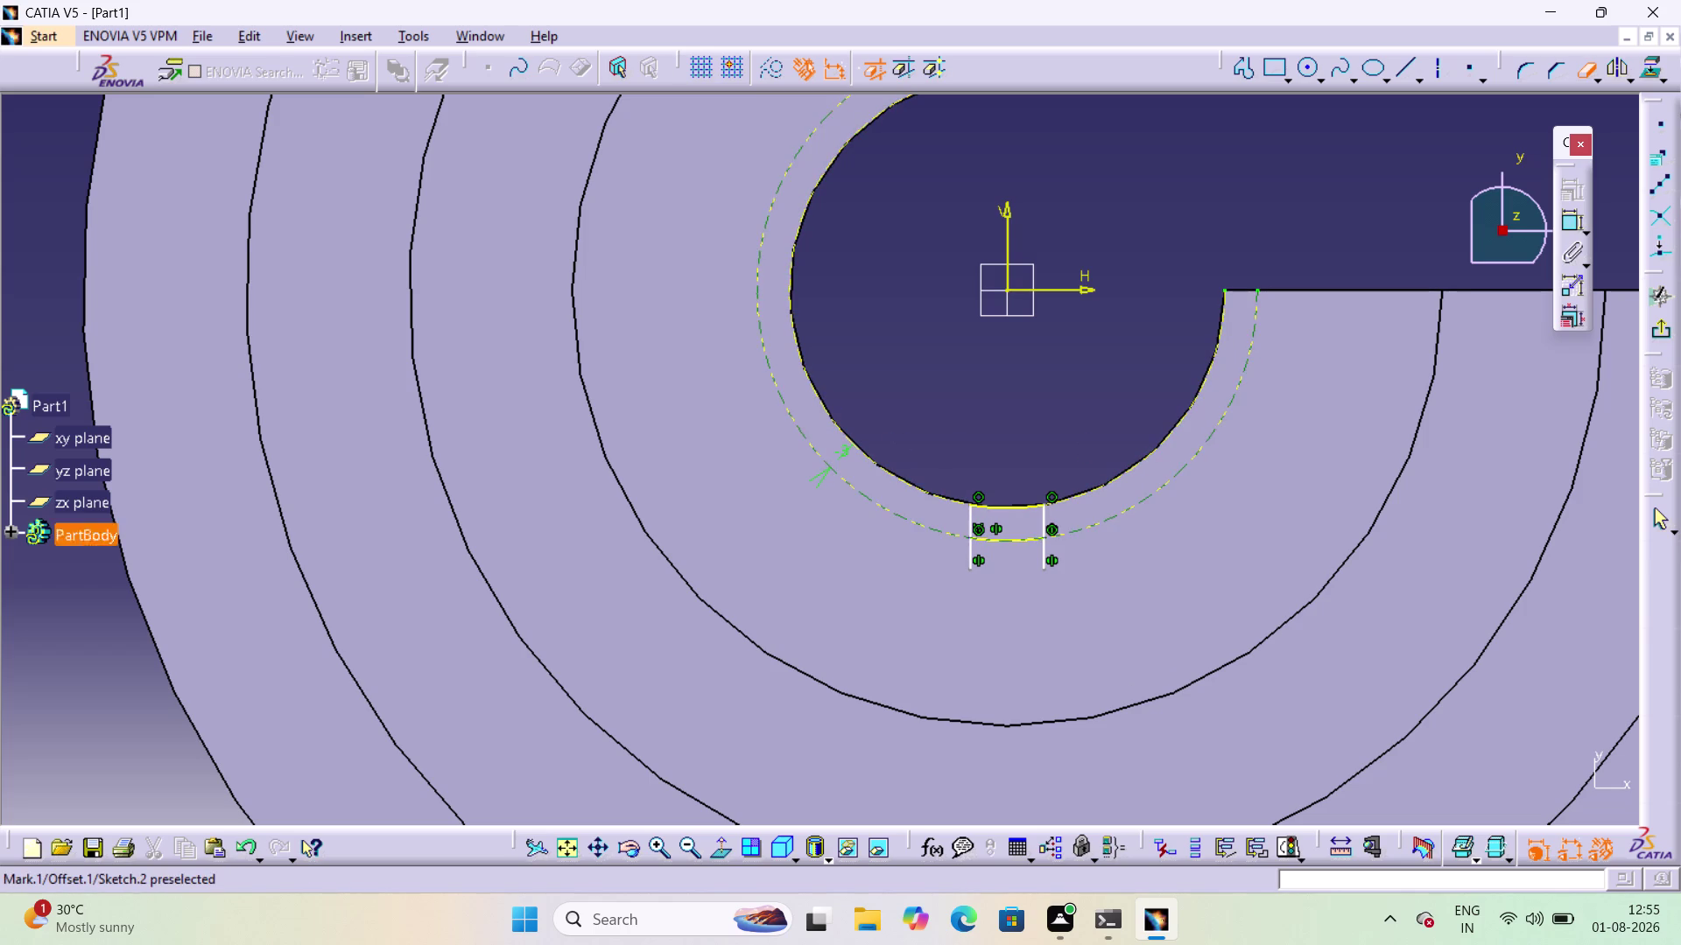
click(969, 552)
click(1045, 562)
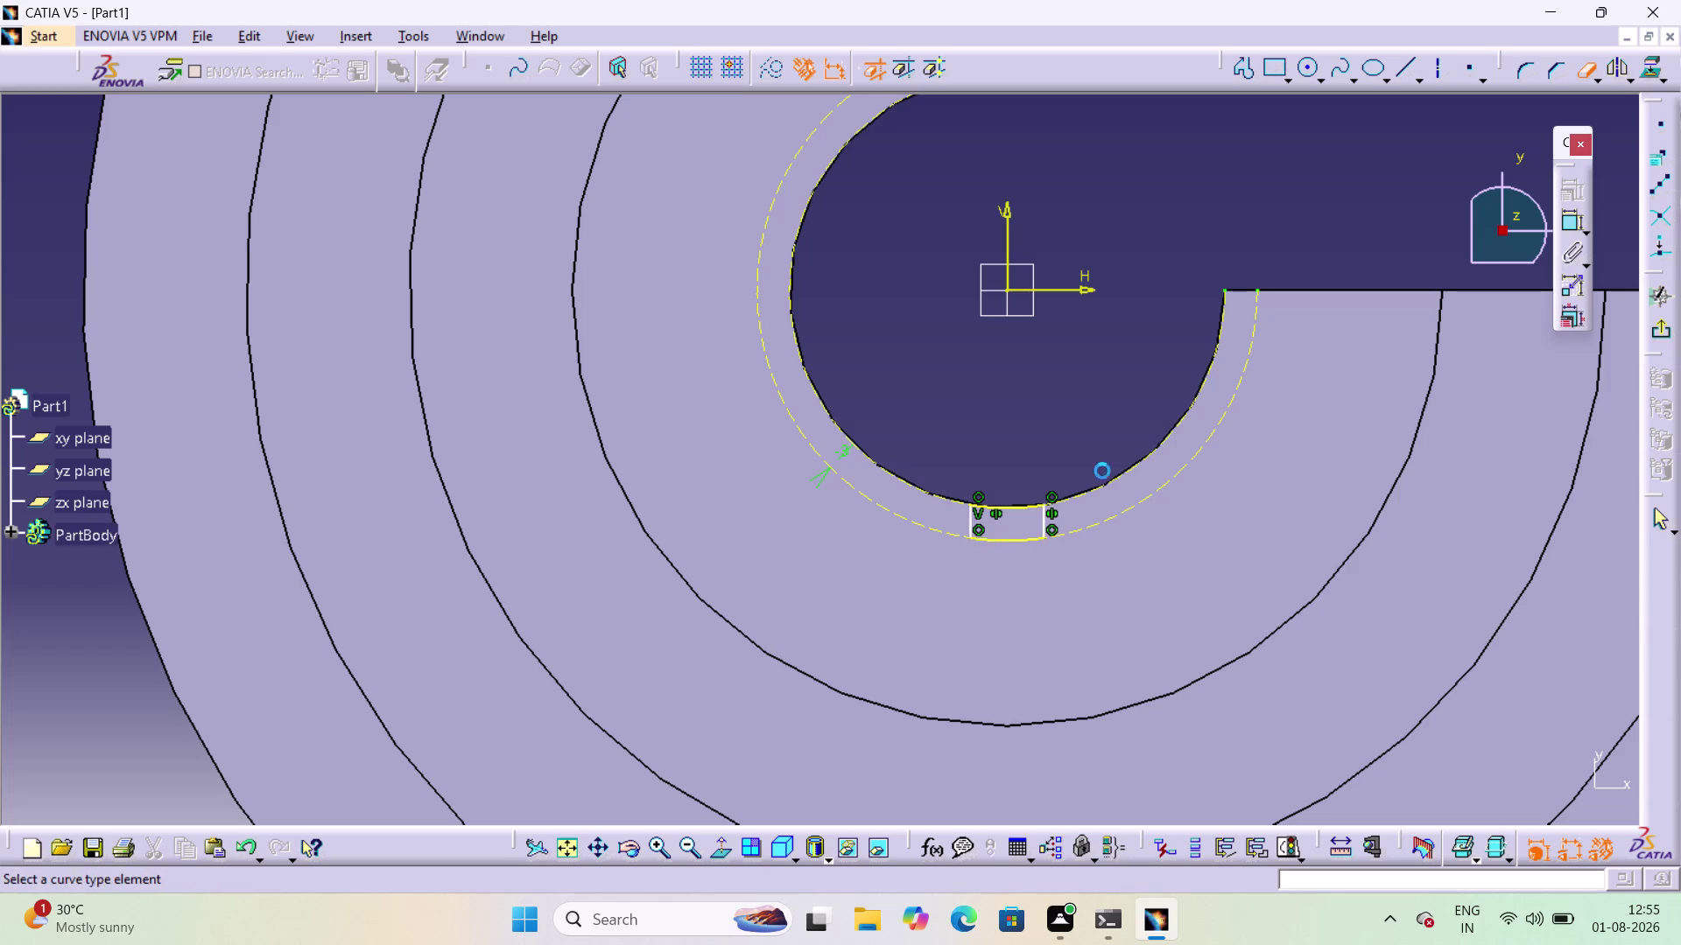
drag(1150, 343, 1160, 342)
click(1583, 71)
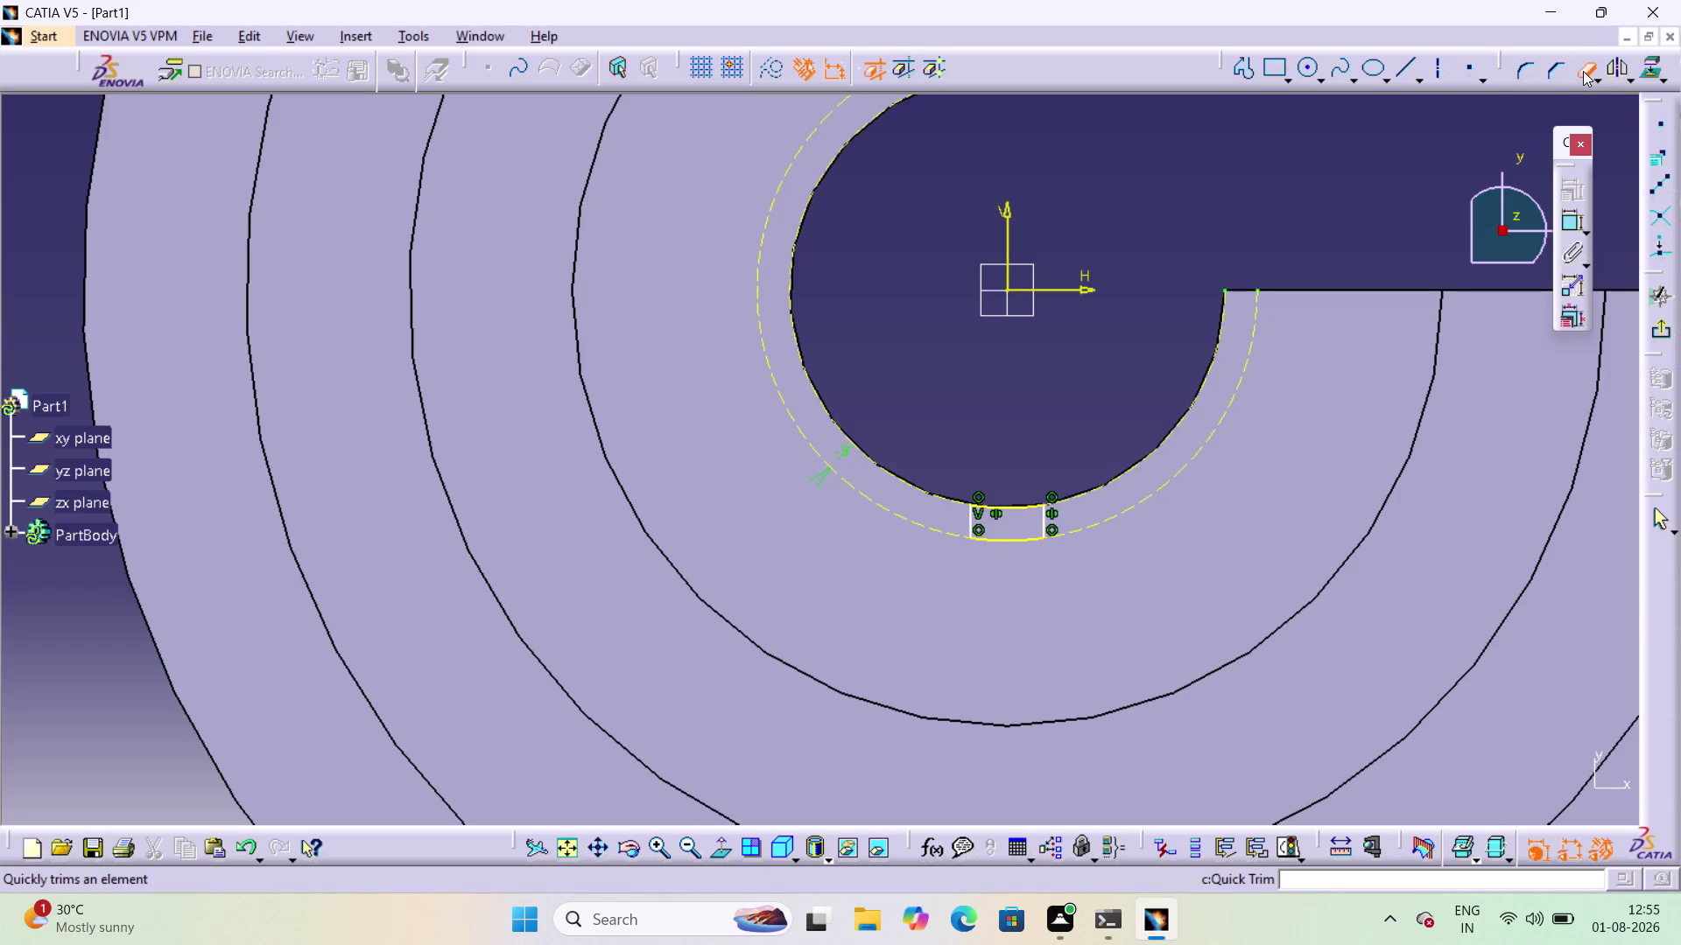
Dimension the notch side at 3.039 mm from the vertical axis and exit the sketch.
click(1565, 232)
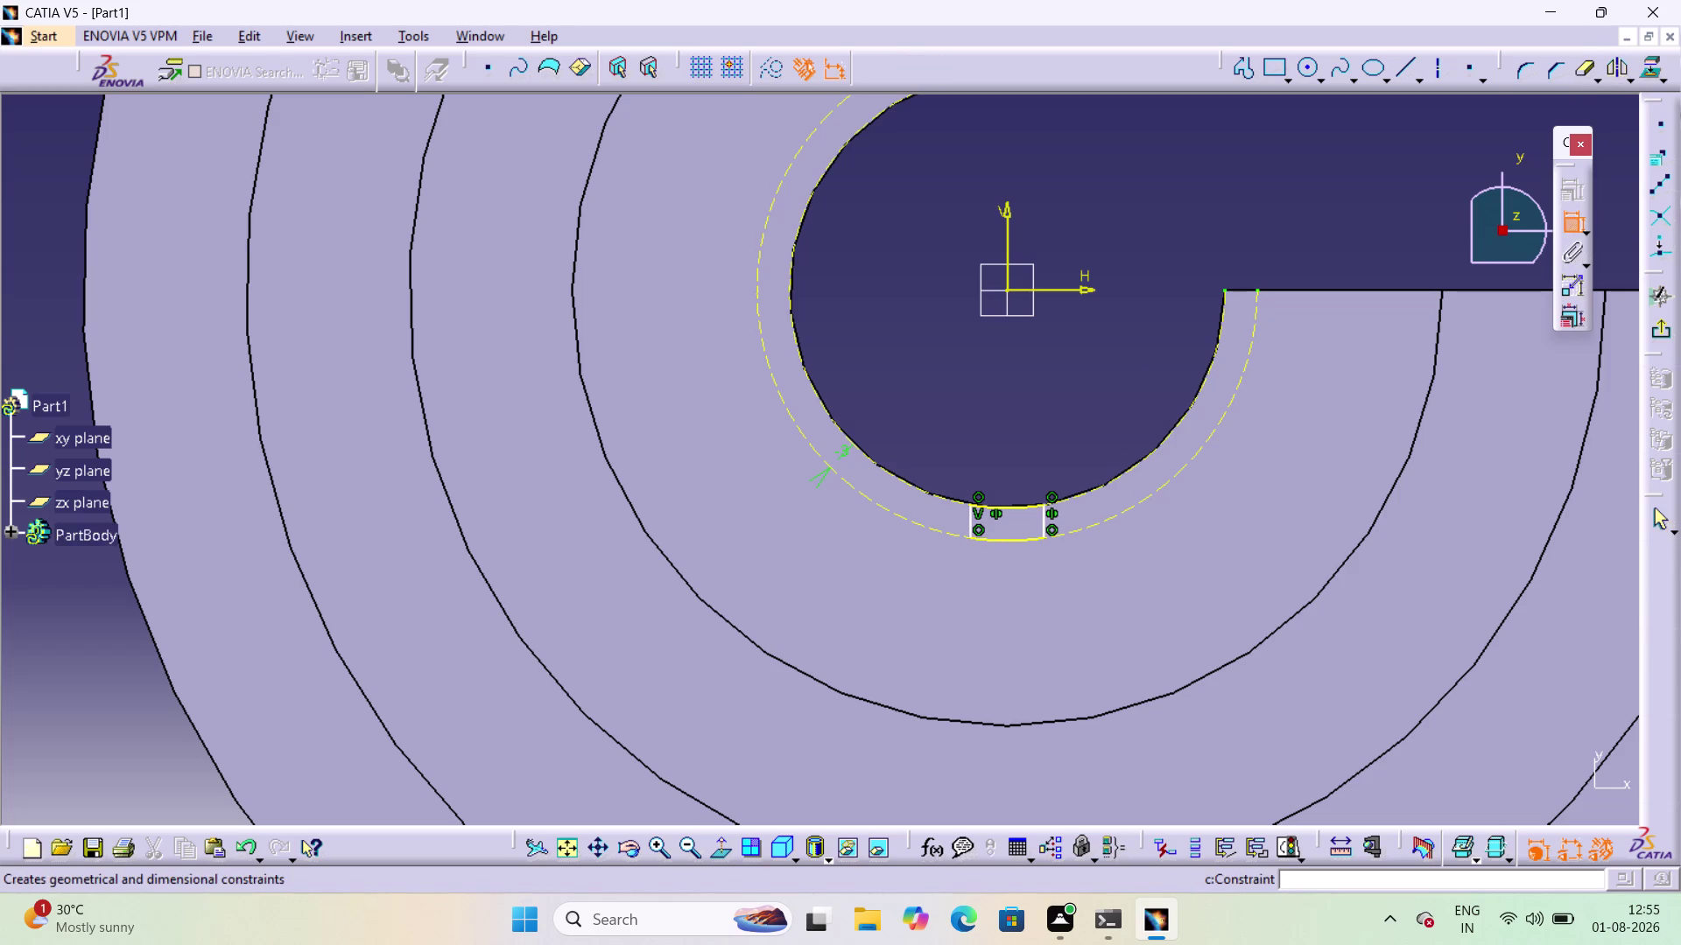
click(966, 524)
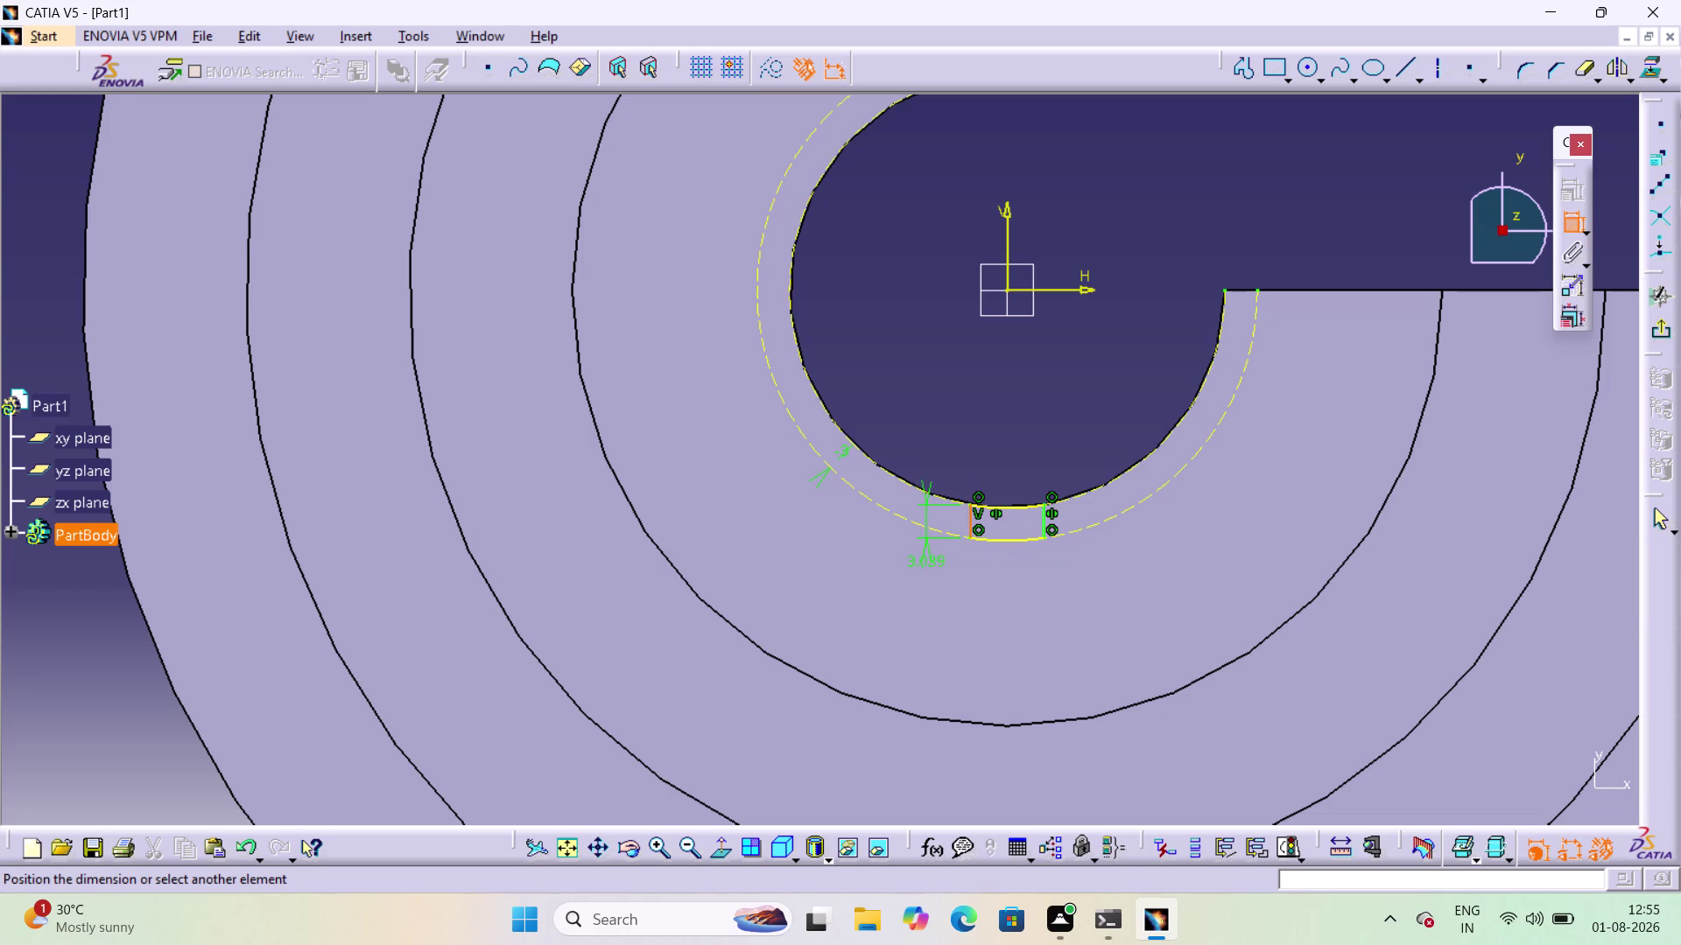
click(931, 565)
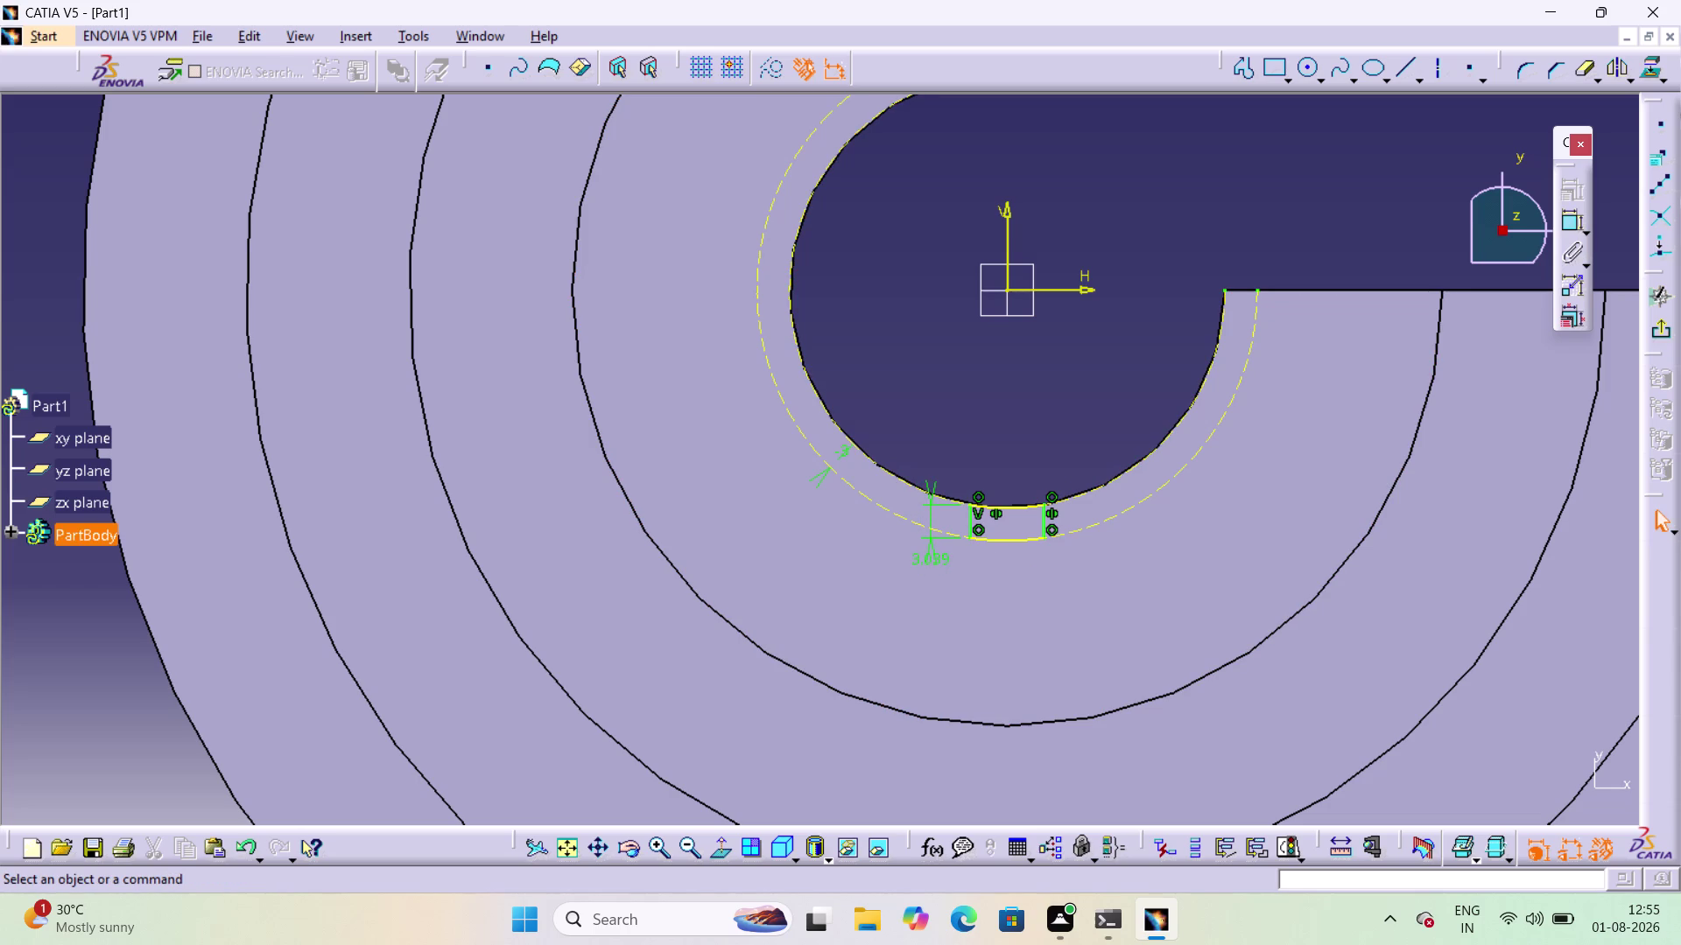
double_click(937, 561)
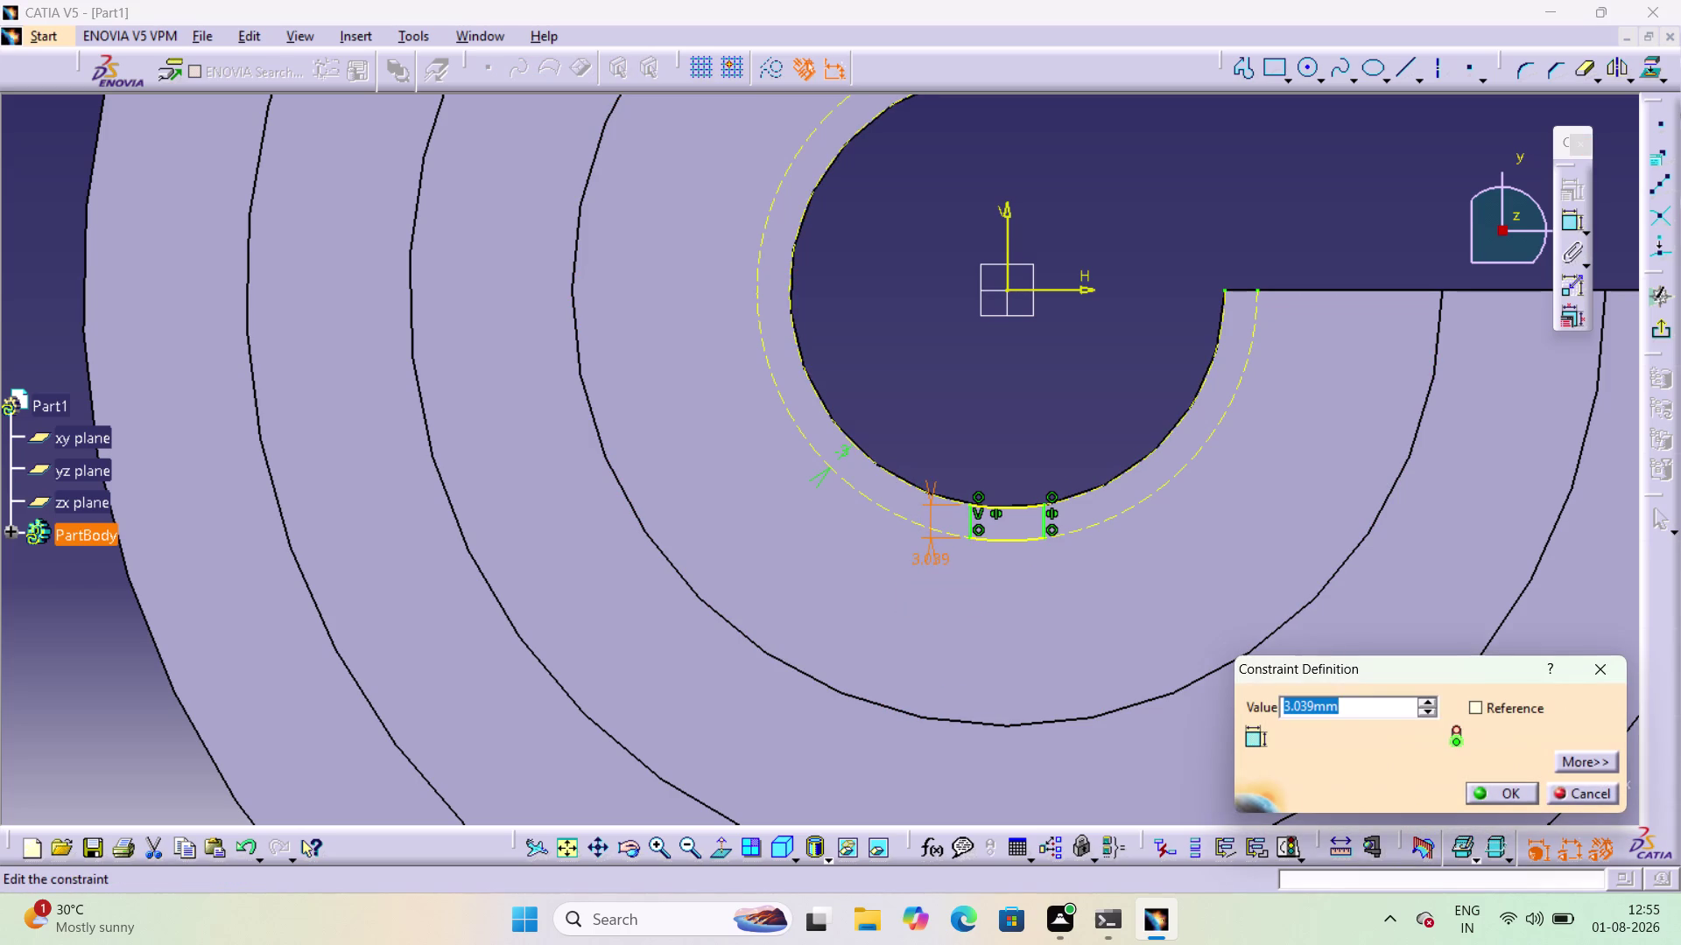
click(1159, 418)
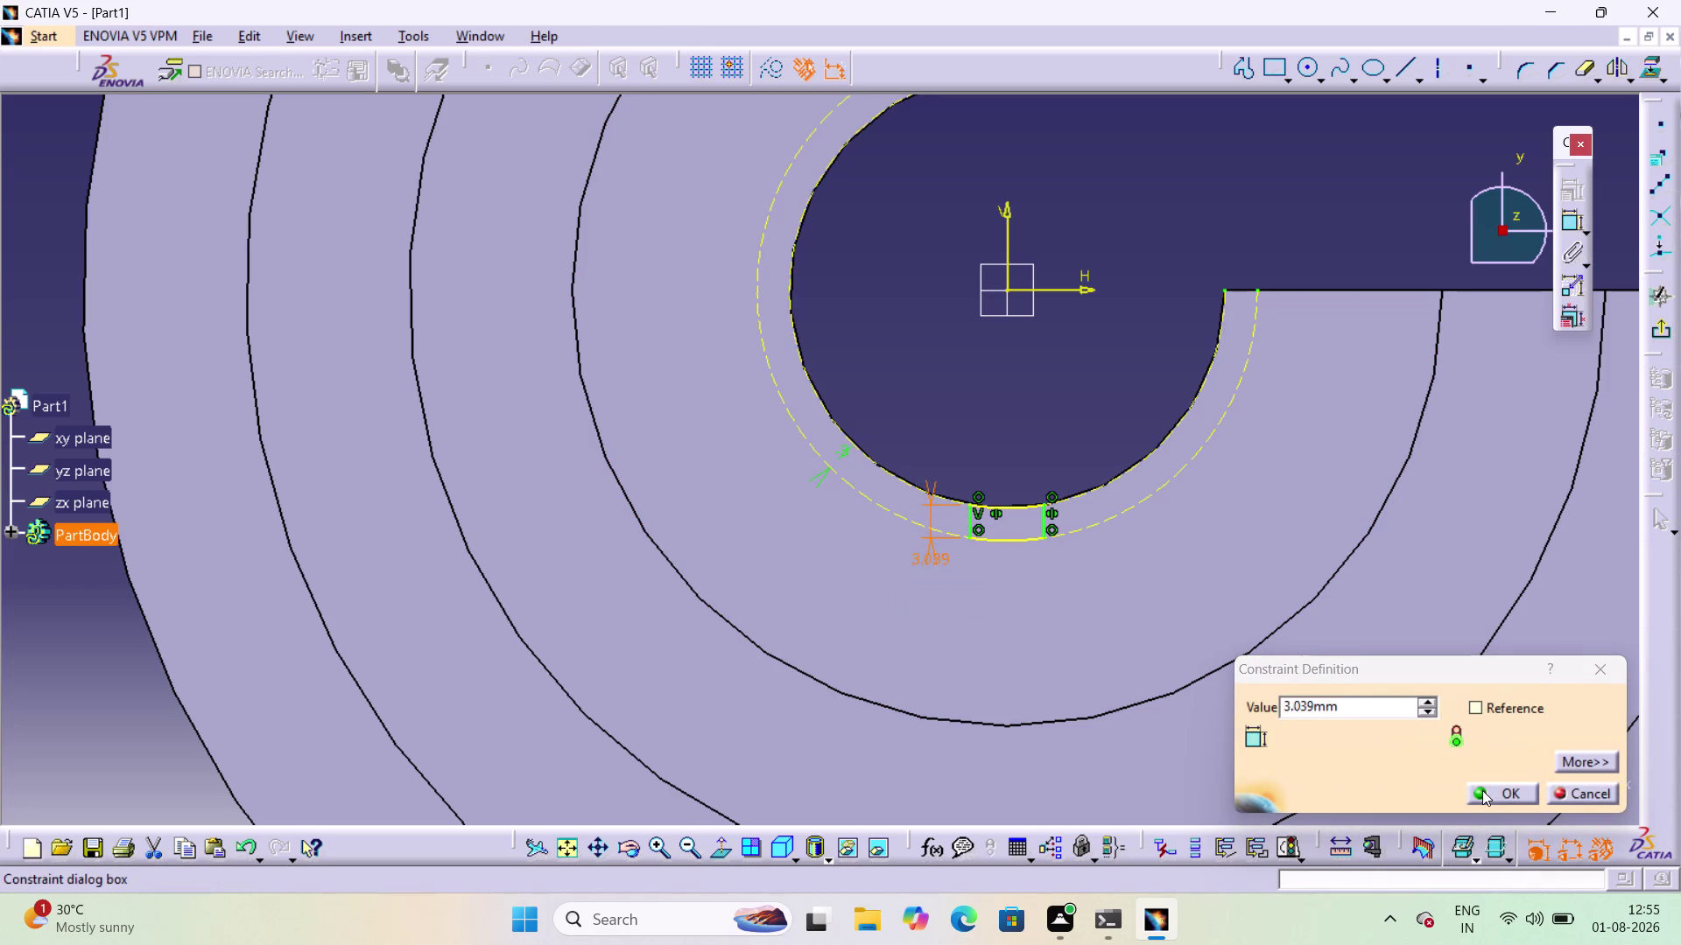
click(1485, 791)
click(1143, 379)
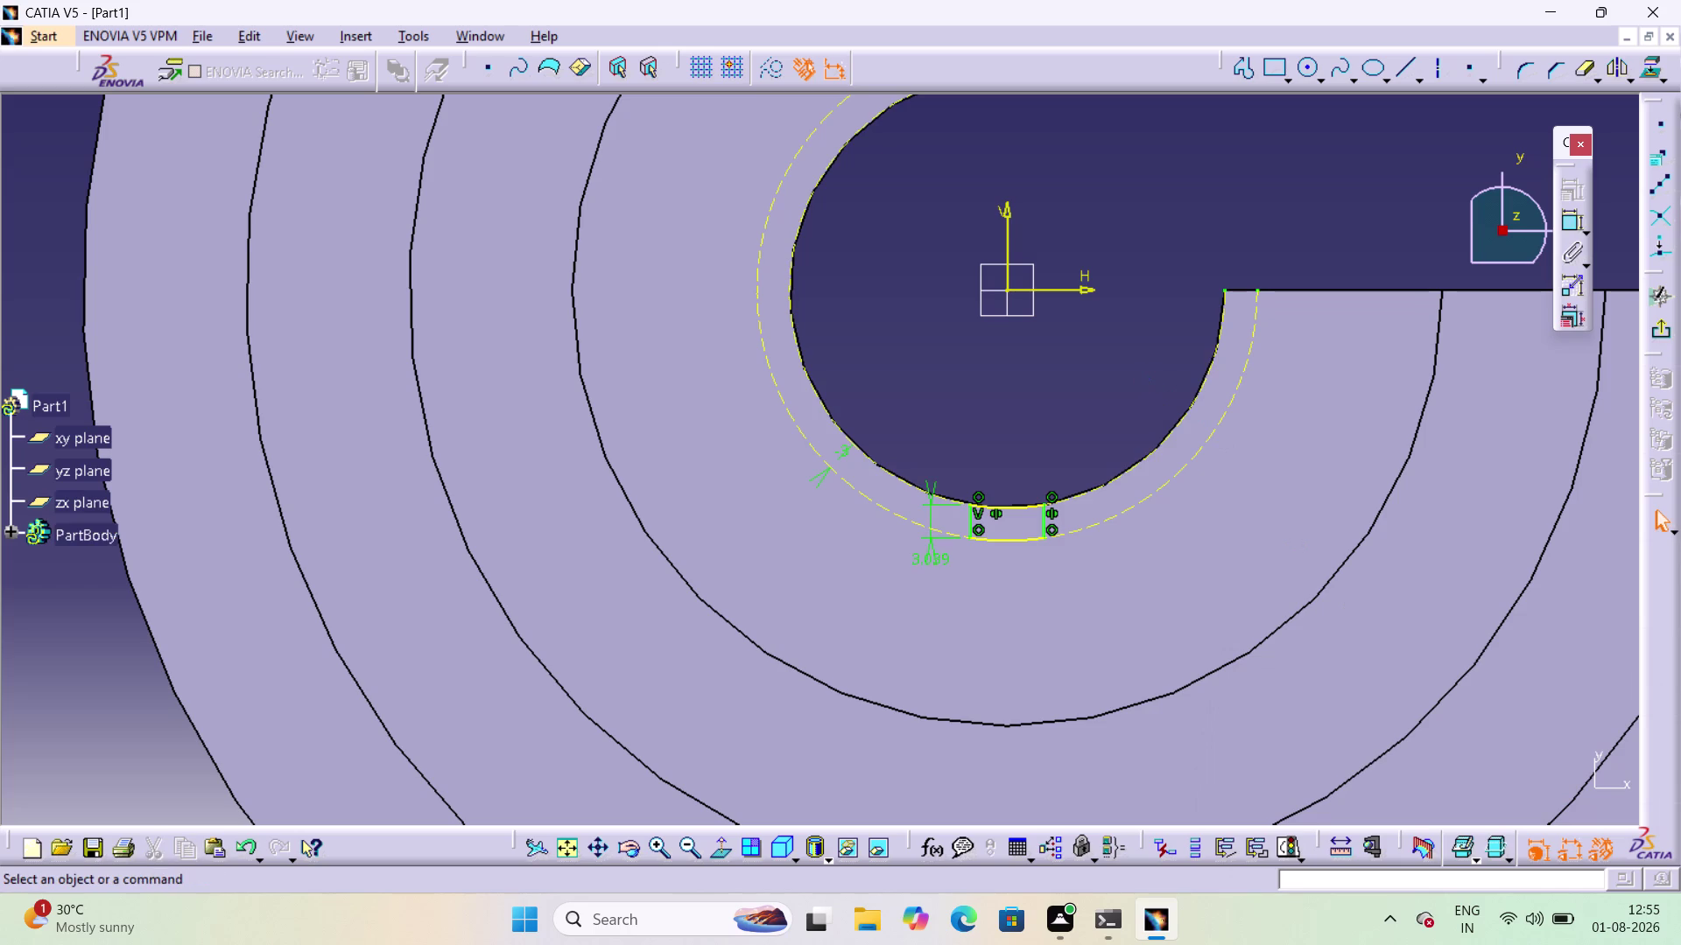
click(1657, 335)
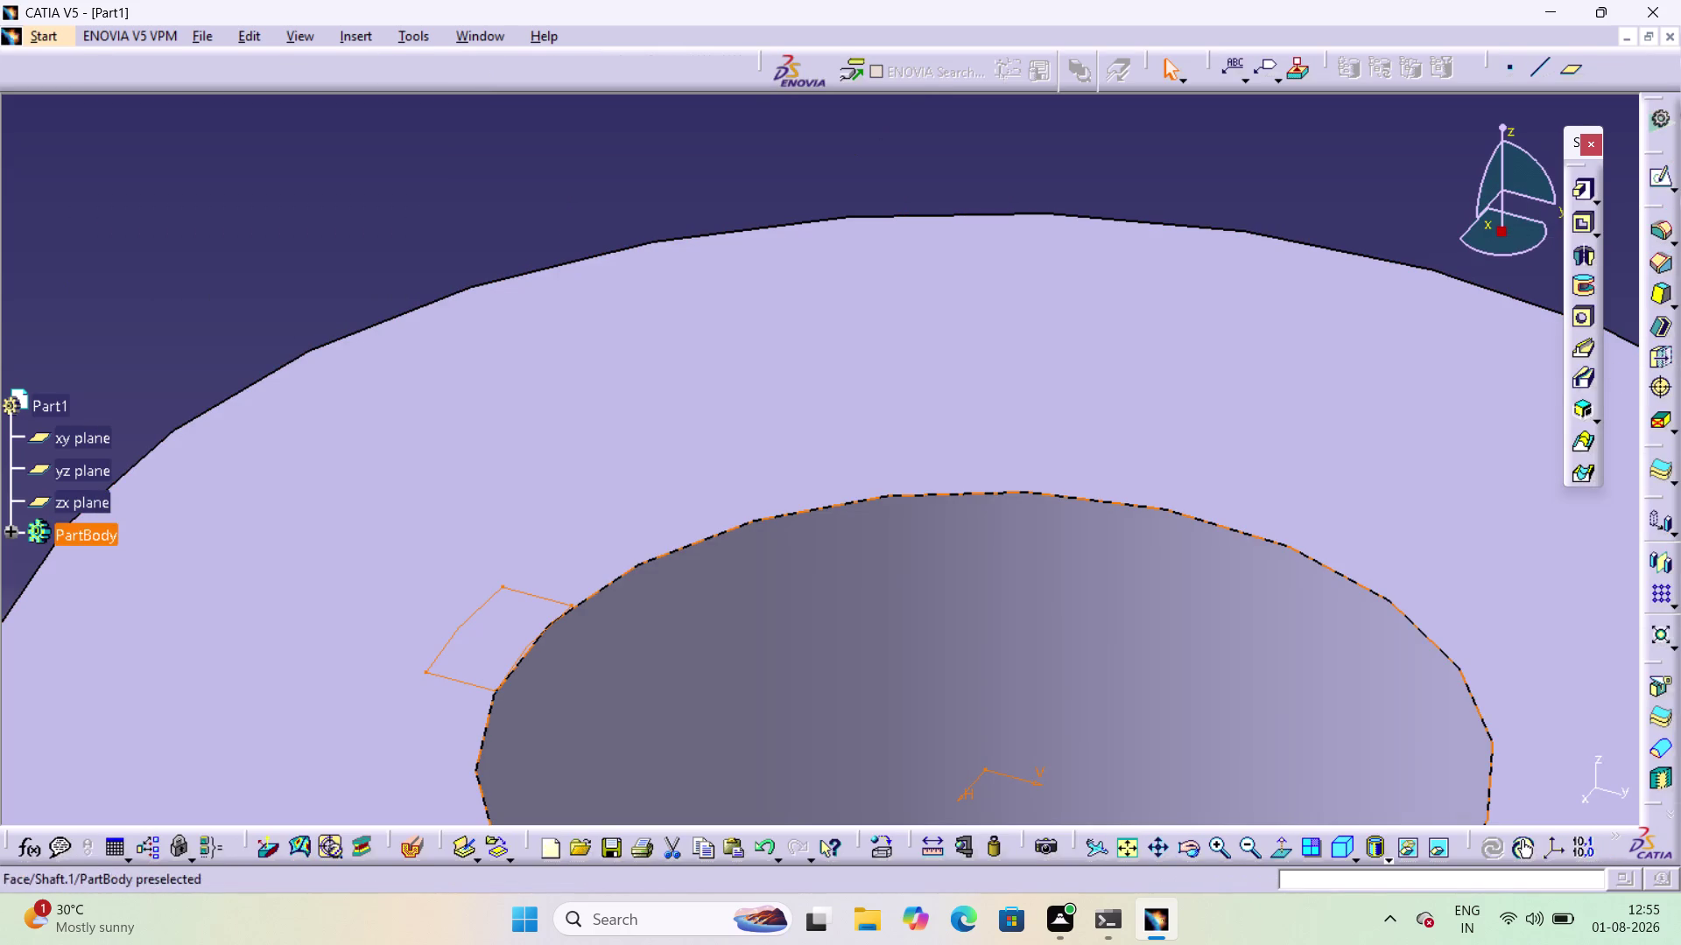
Select the notch sketch and start a Pocket from it.
click(1262, 843)
click(1261, 843)
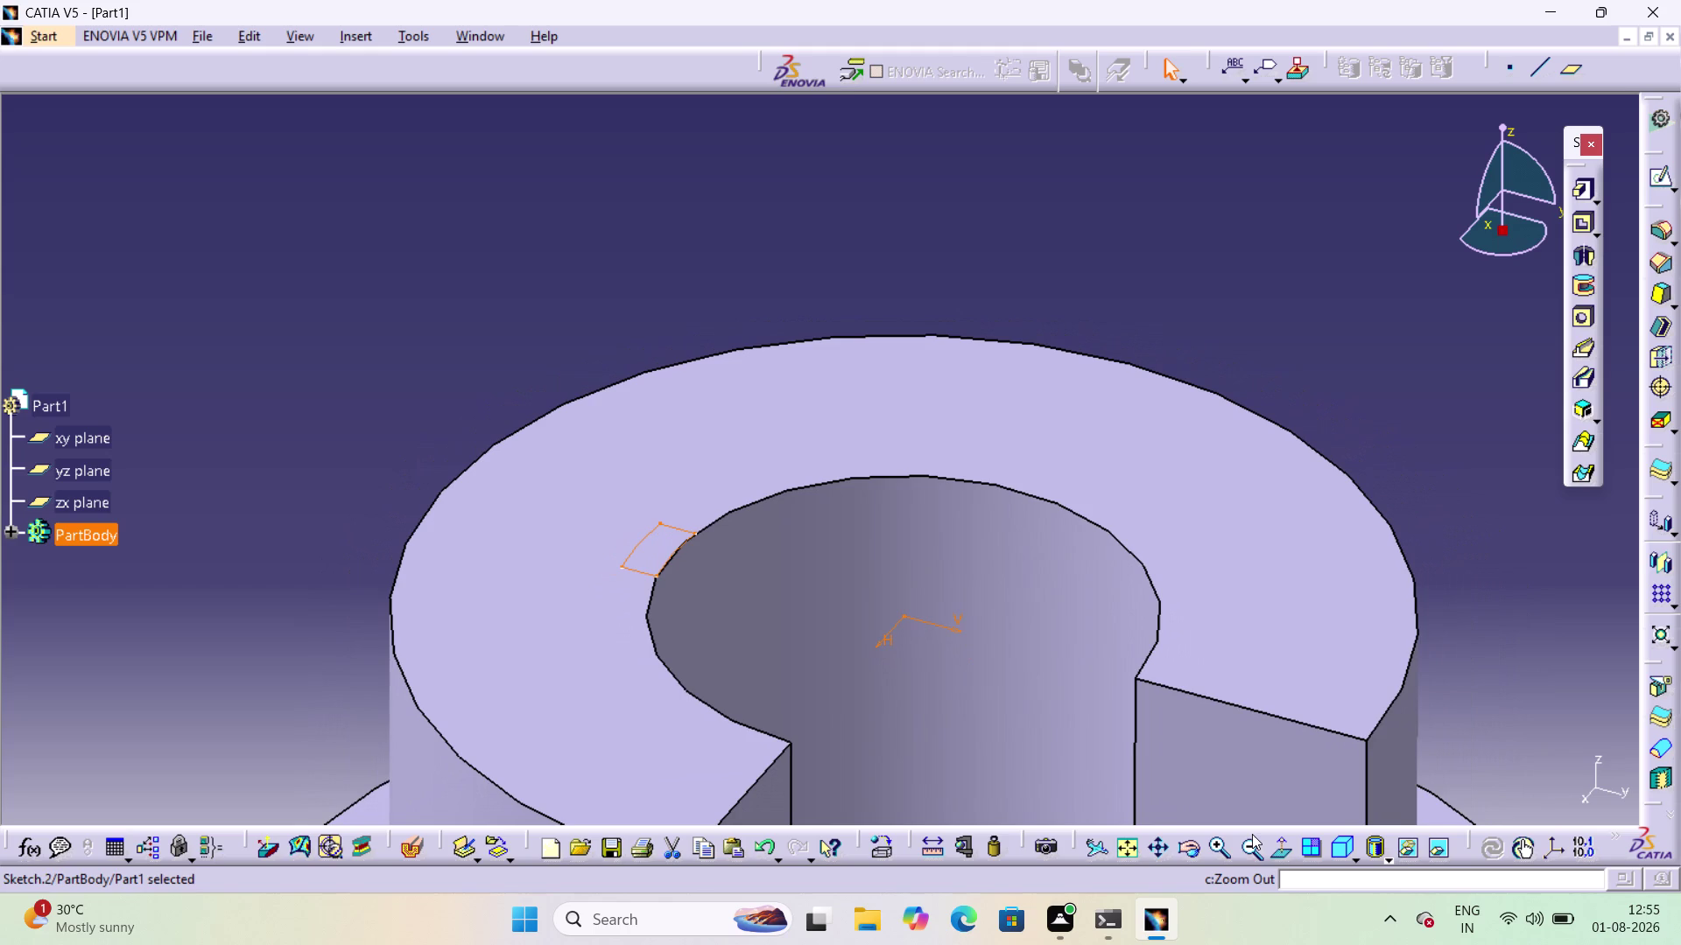
click(1585, 223)
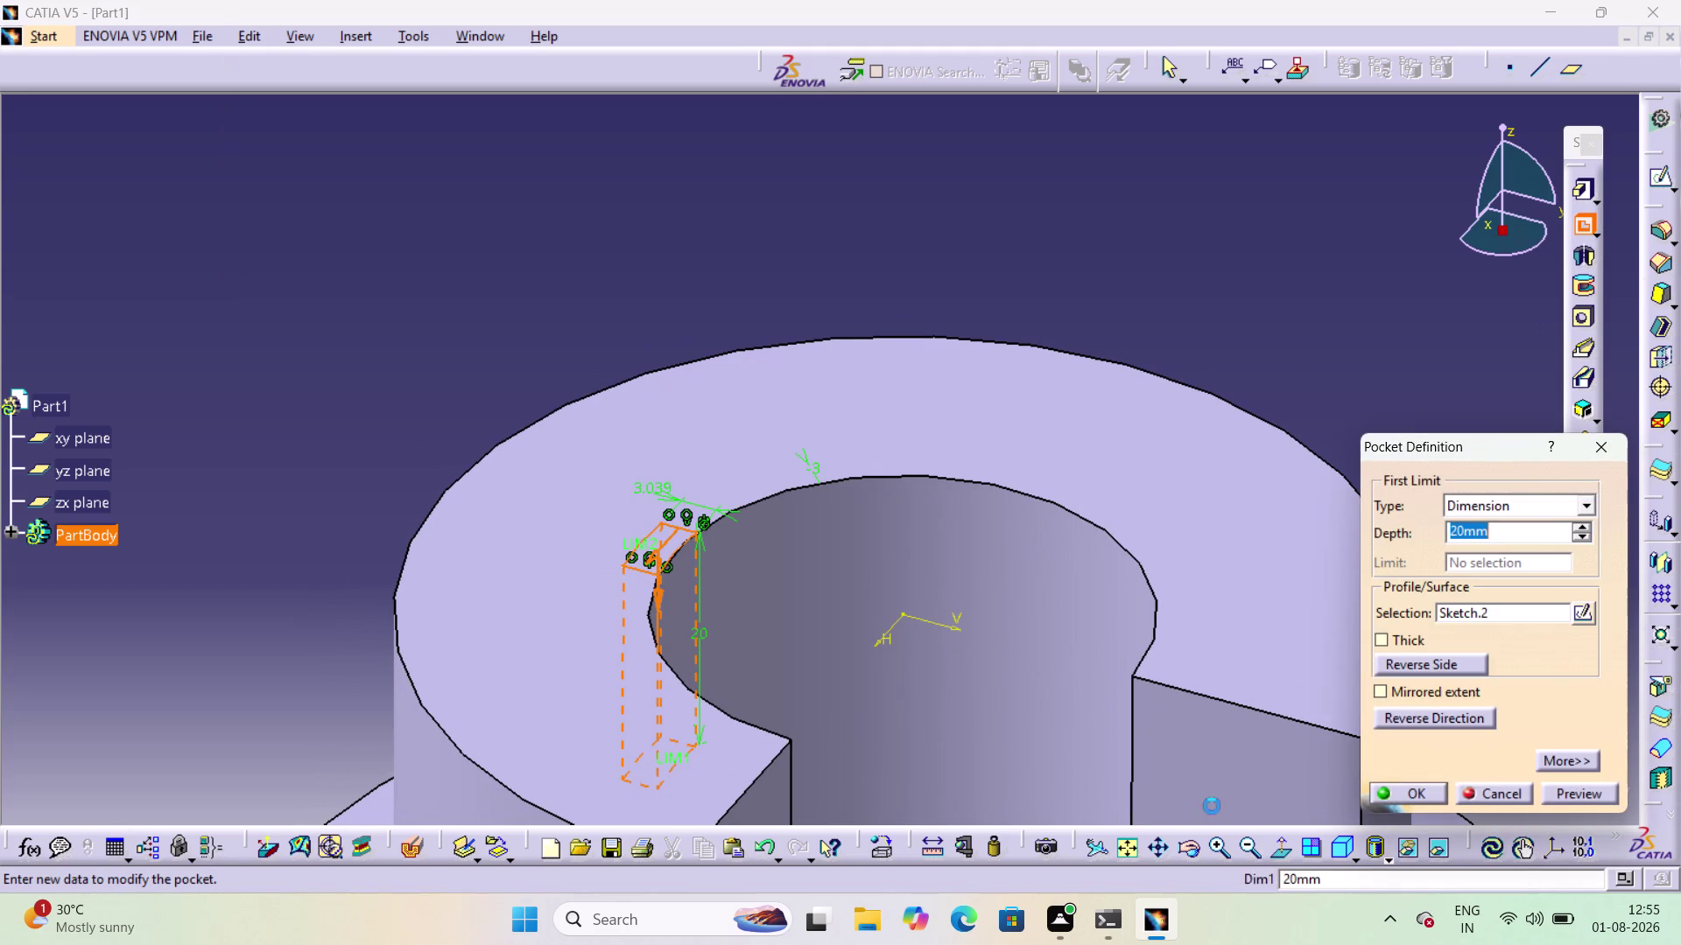
click(1247, 849)
triple_click(1247, 849)
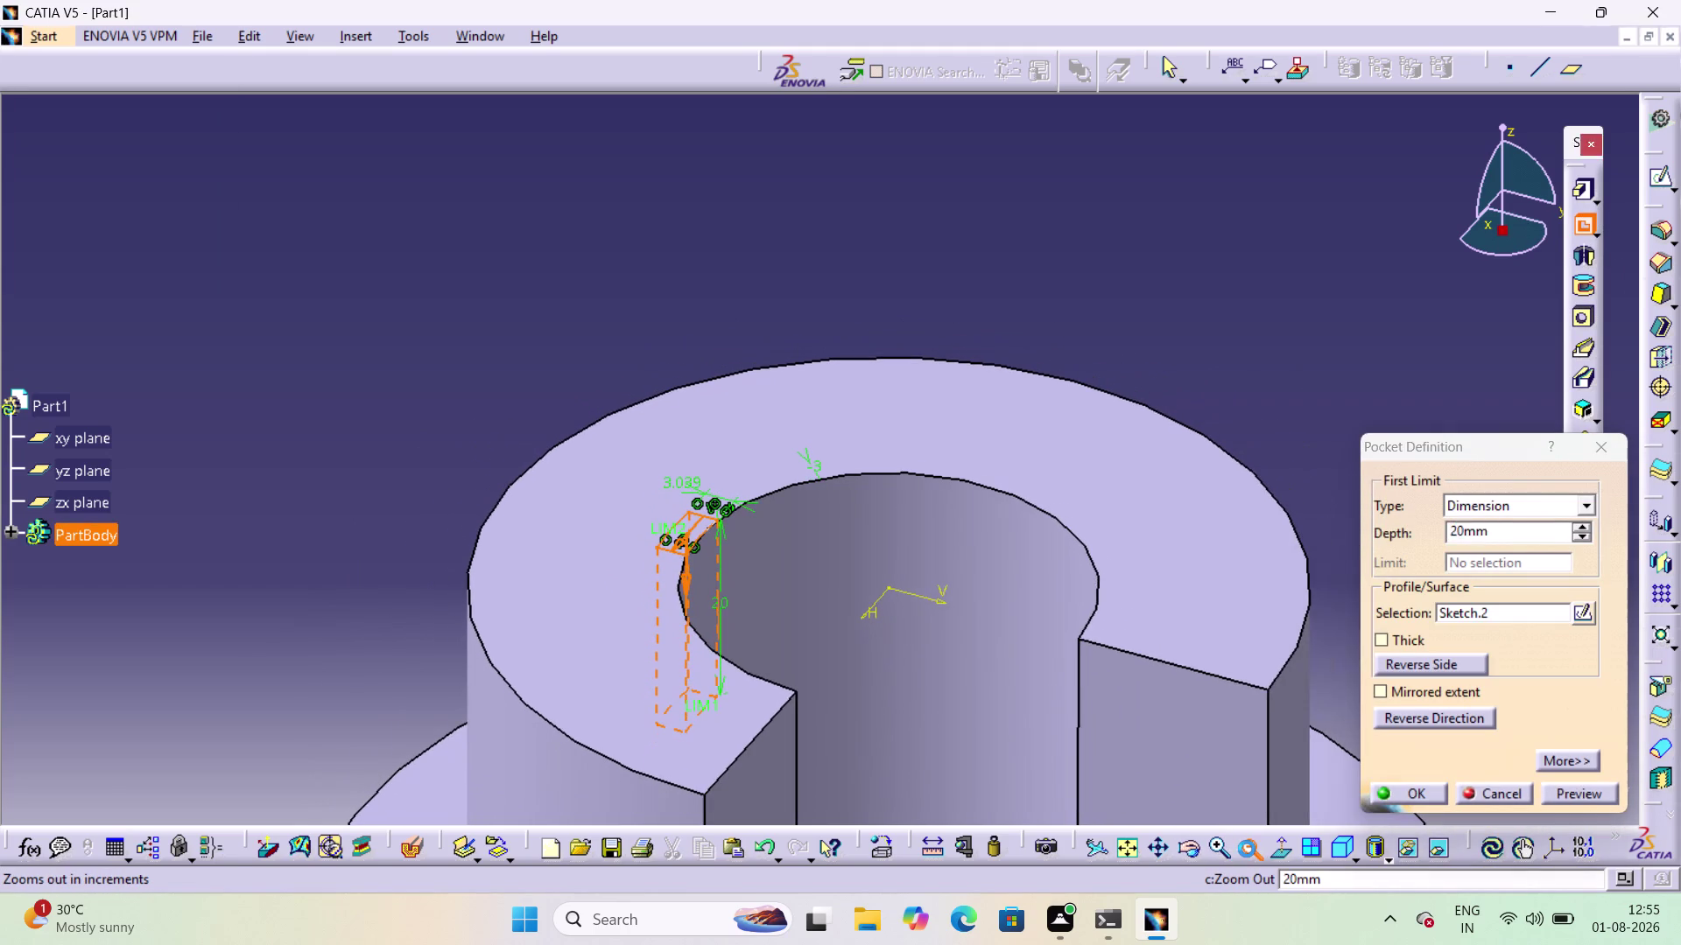
click(1246, 849)
click(1247, 849)
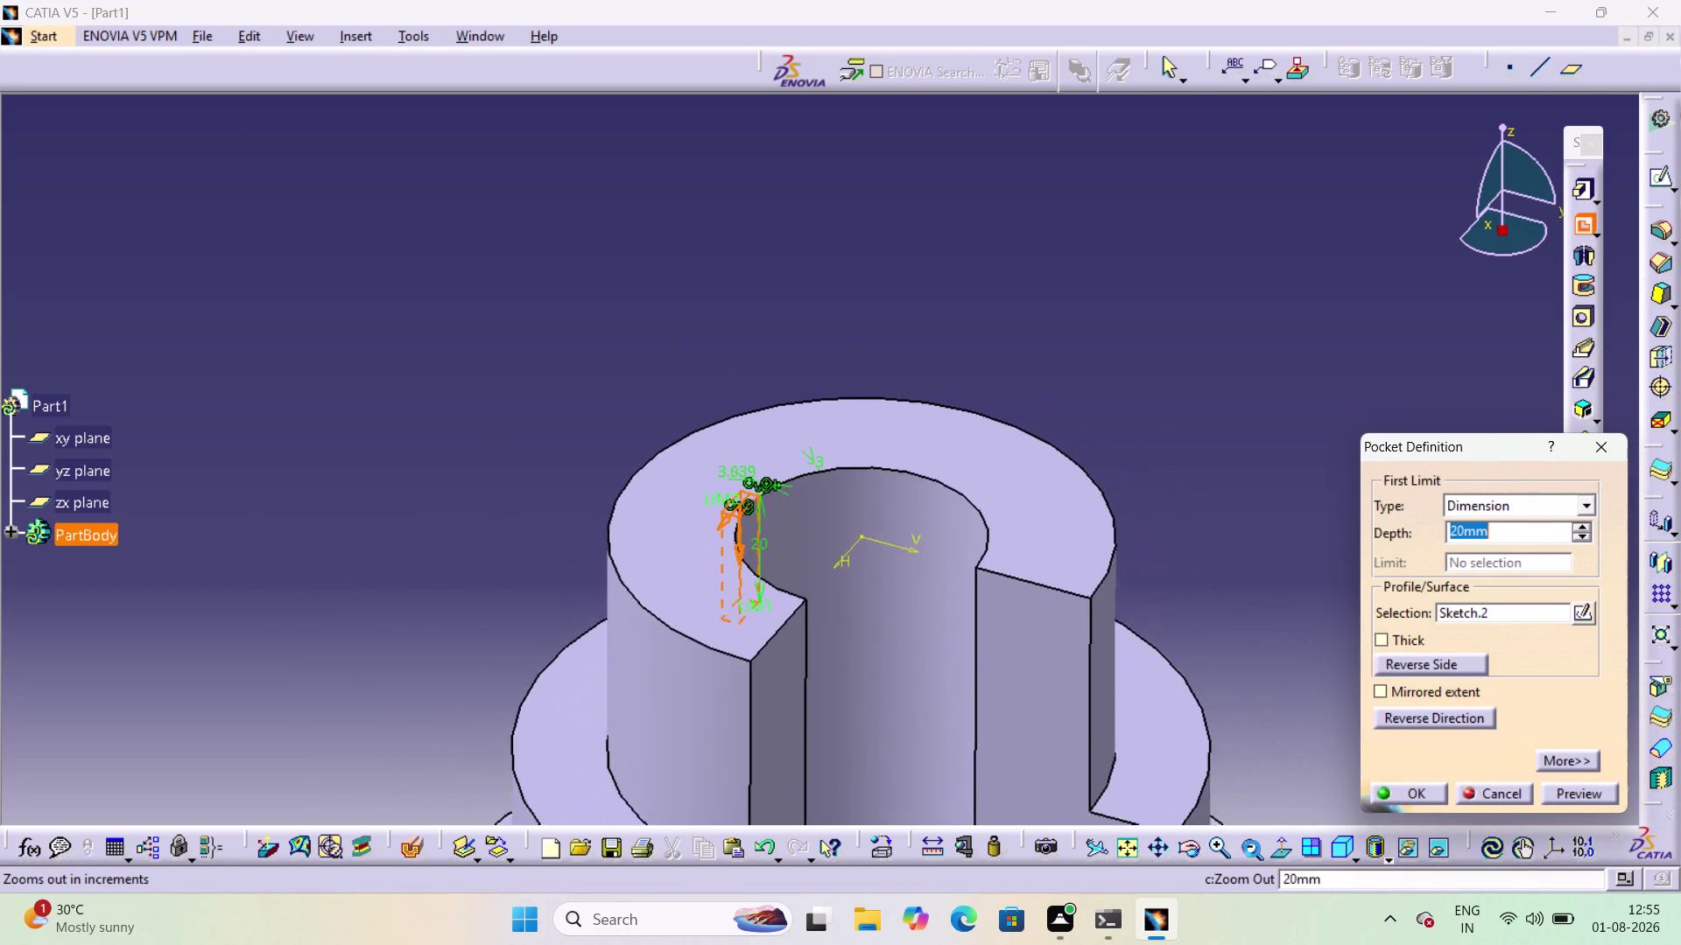
click(1252, 846)
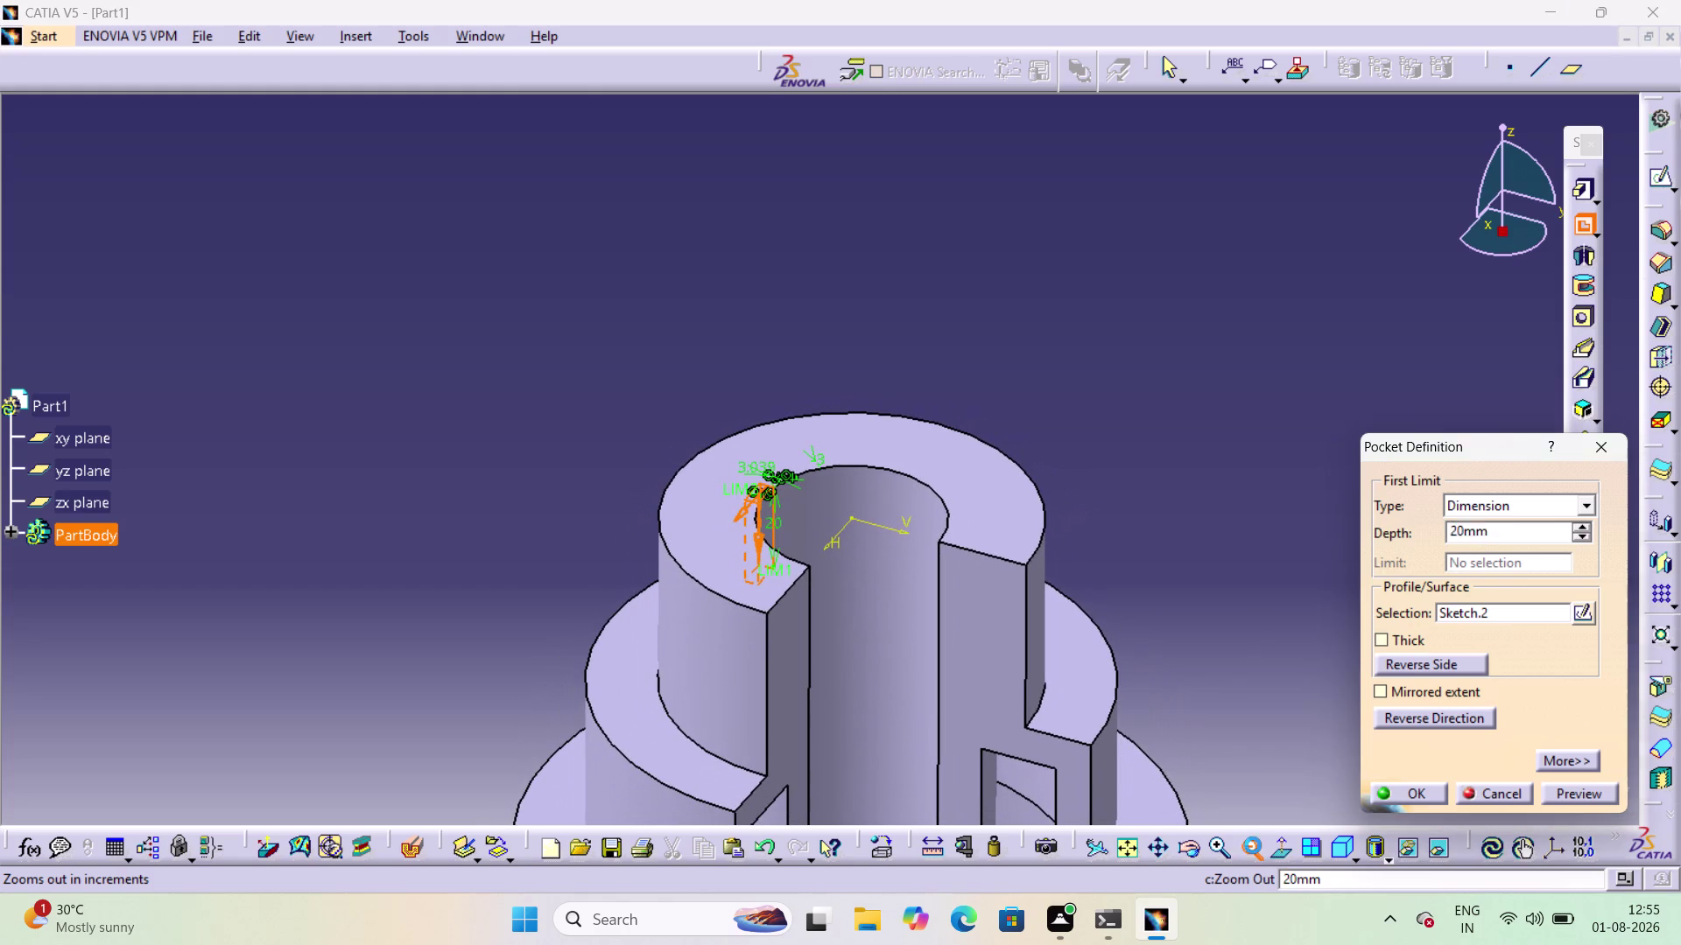
Set the pocket's first limit to Up to next and create the keyway.
click(1253, 846)
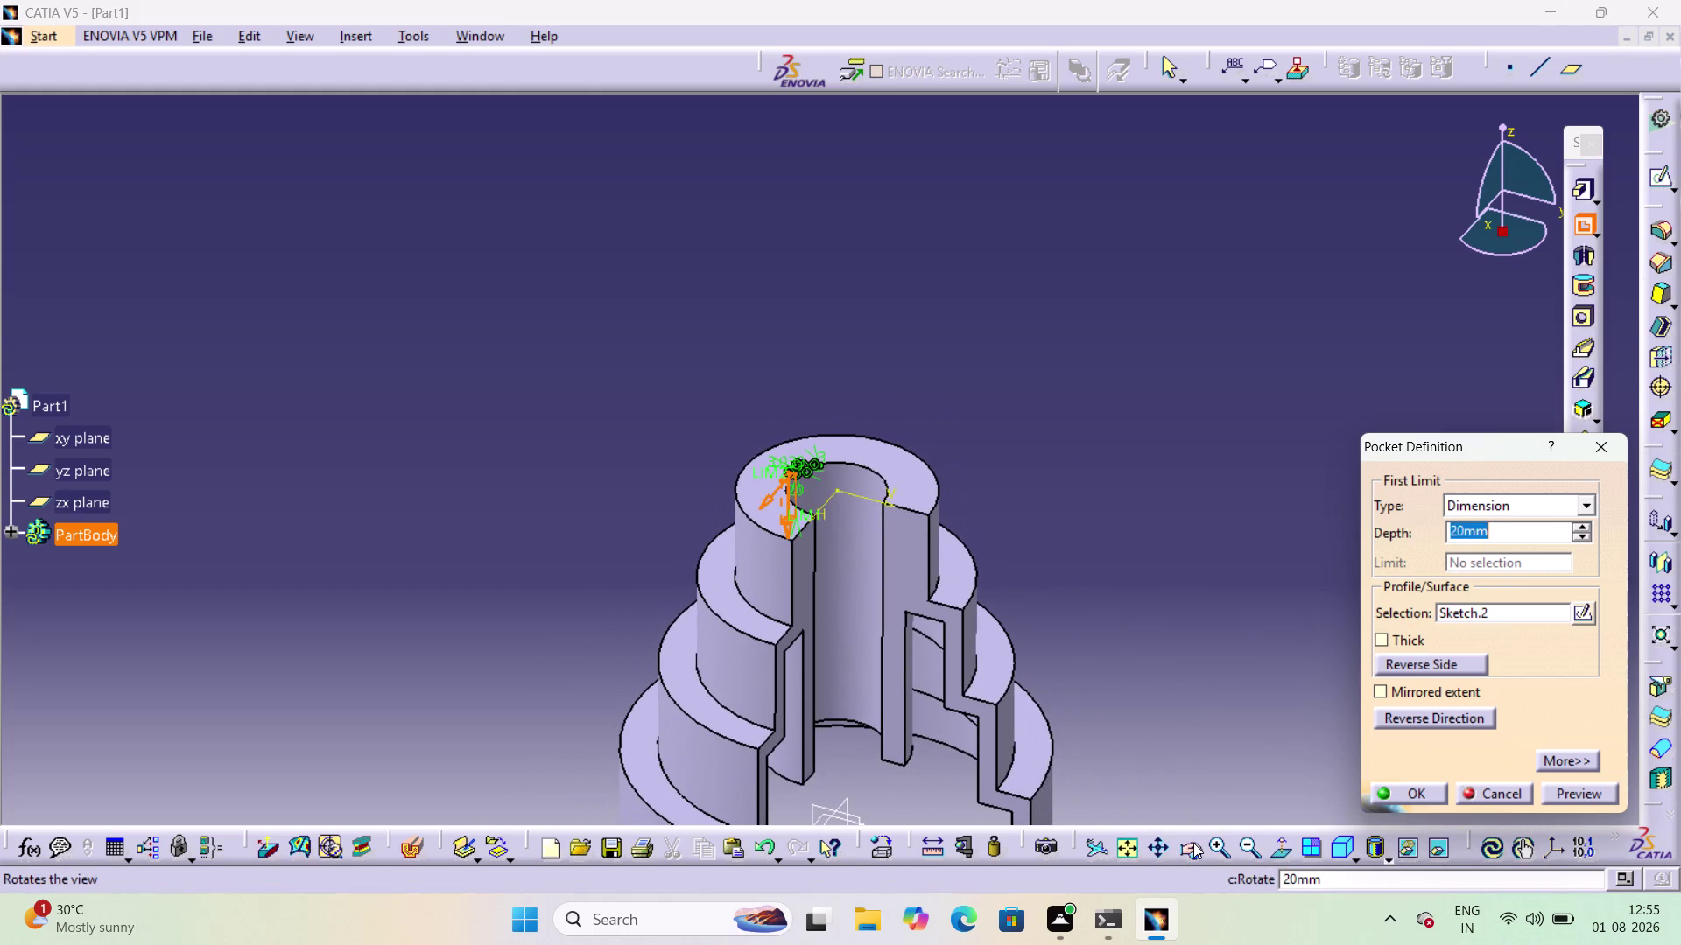
click(1193, 843)
drag(920, 411, 888, 495)
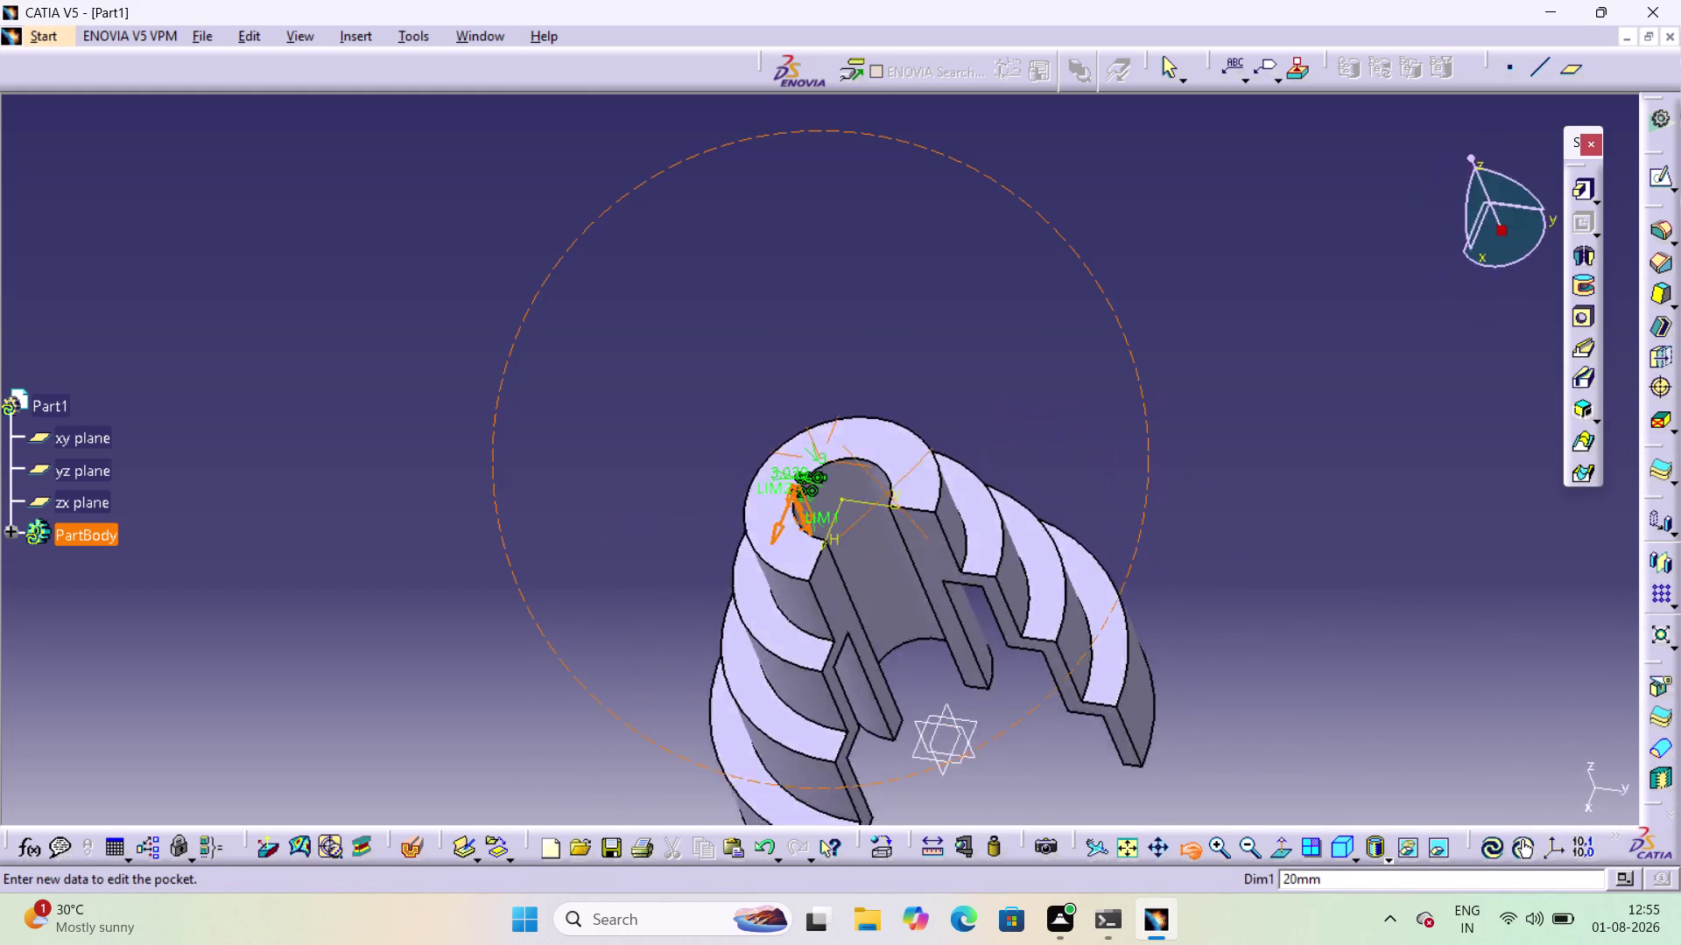
drag(888, 495, 857, 580)
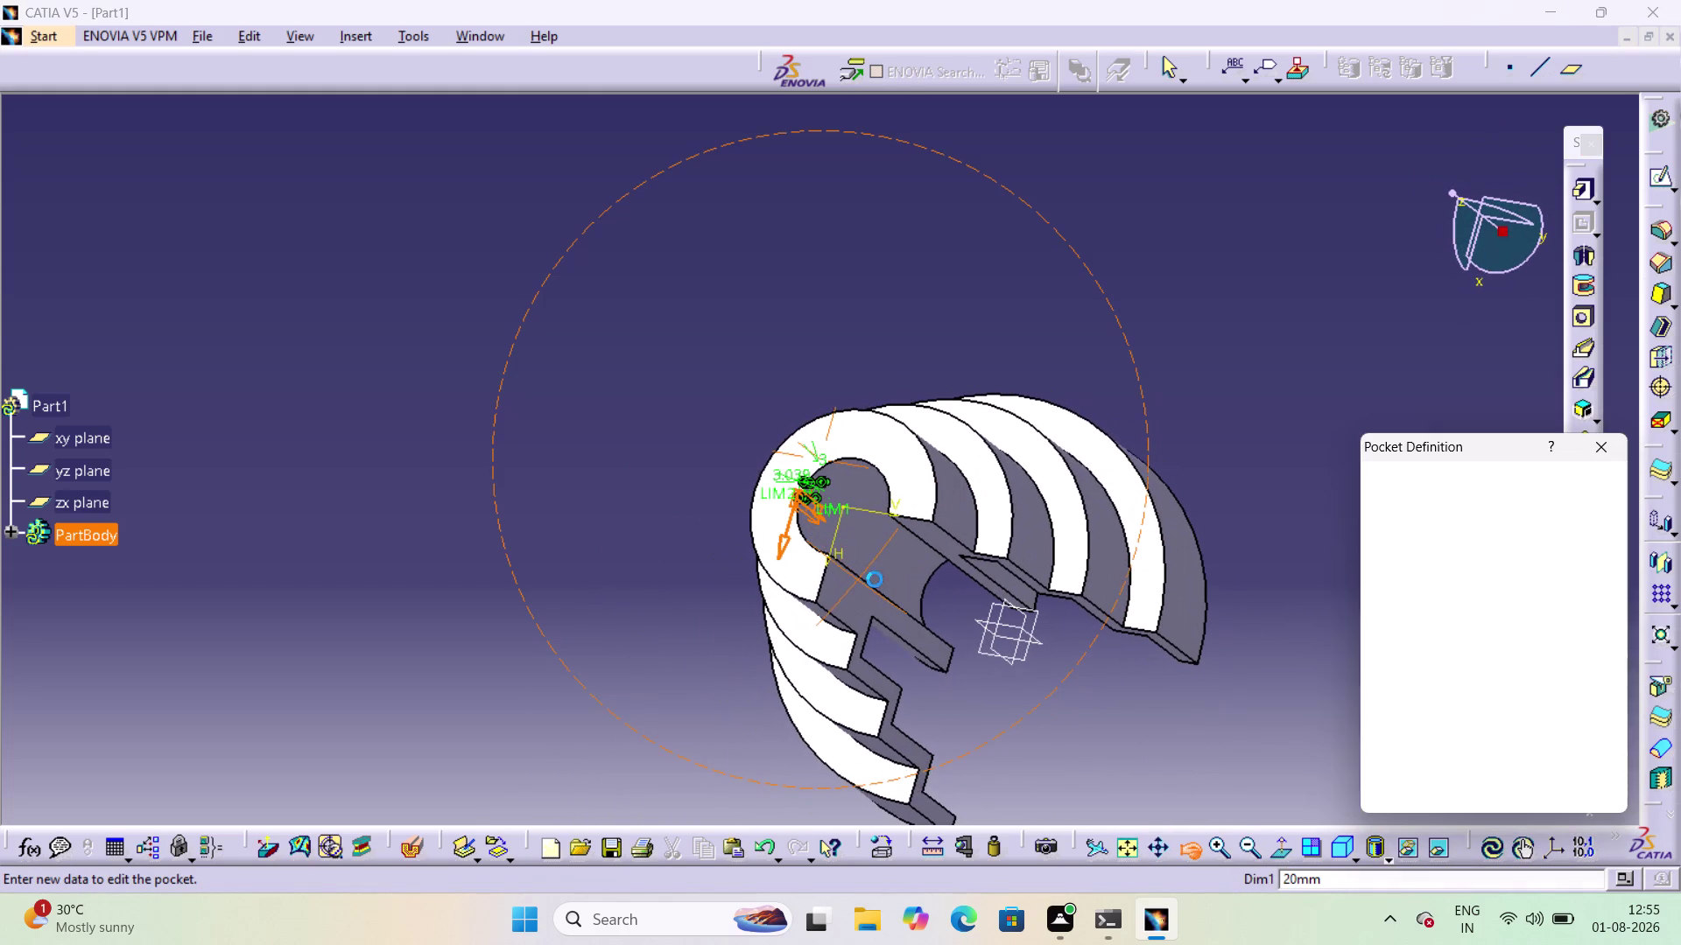
click(1589, 504)
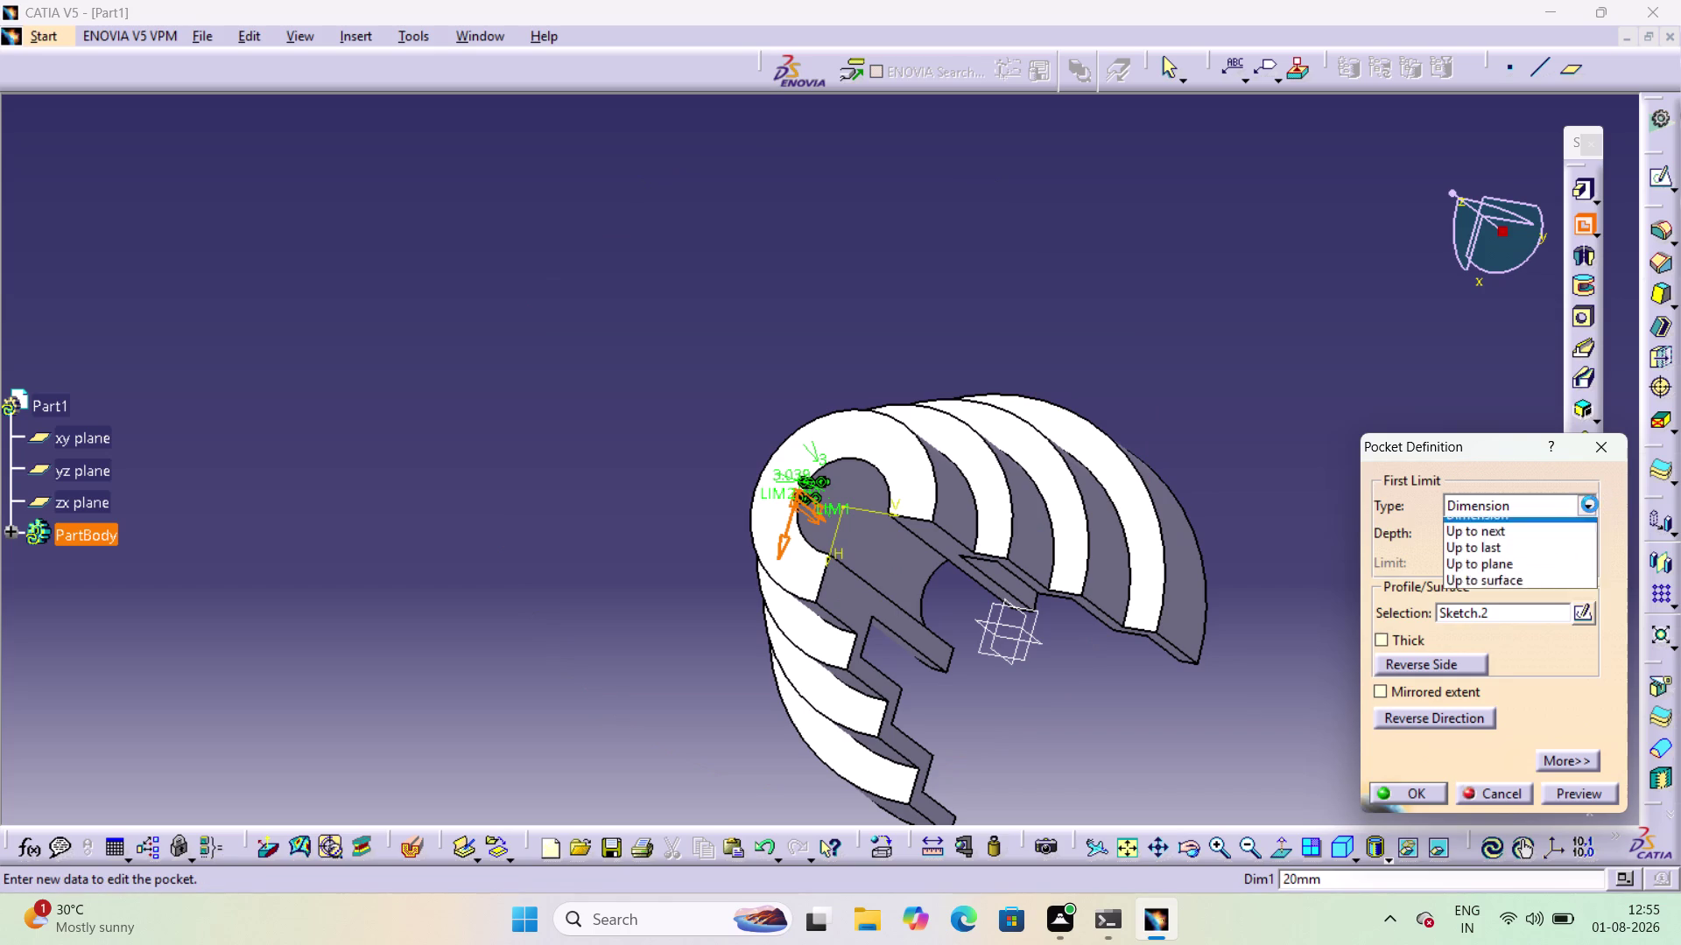
click(1537, 538)
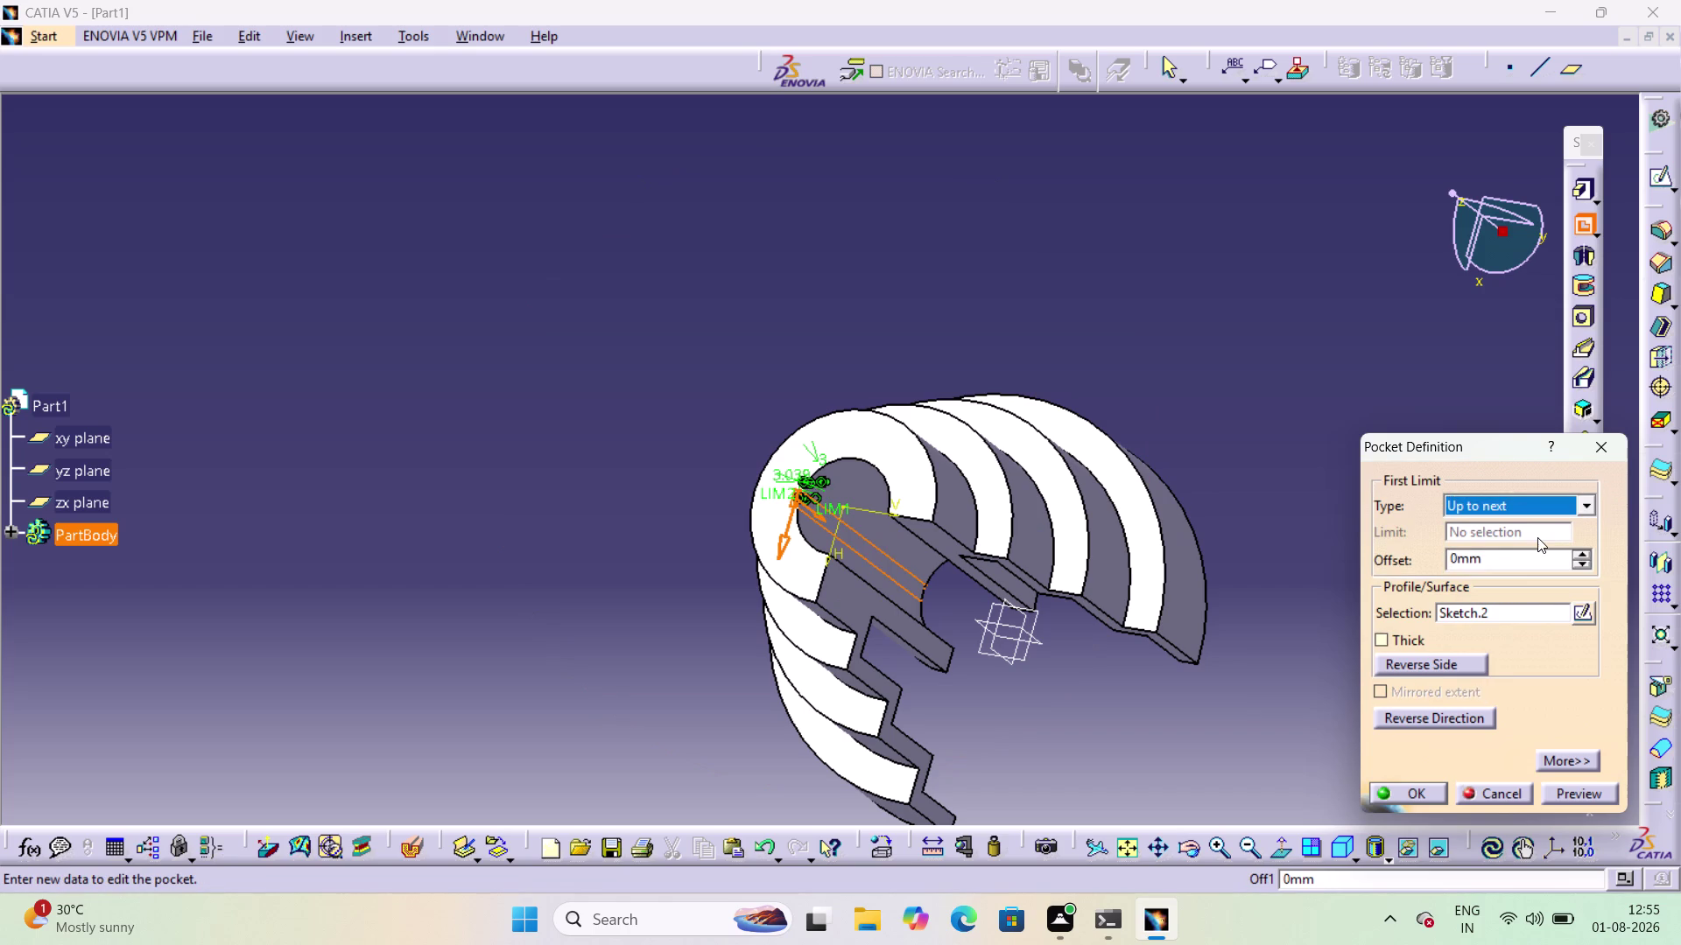
click(1438, 787)
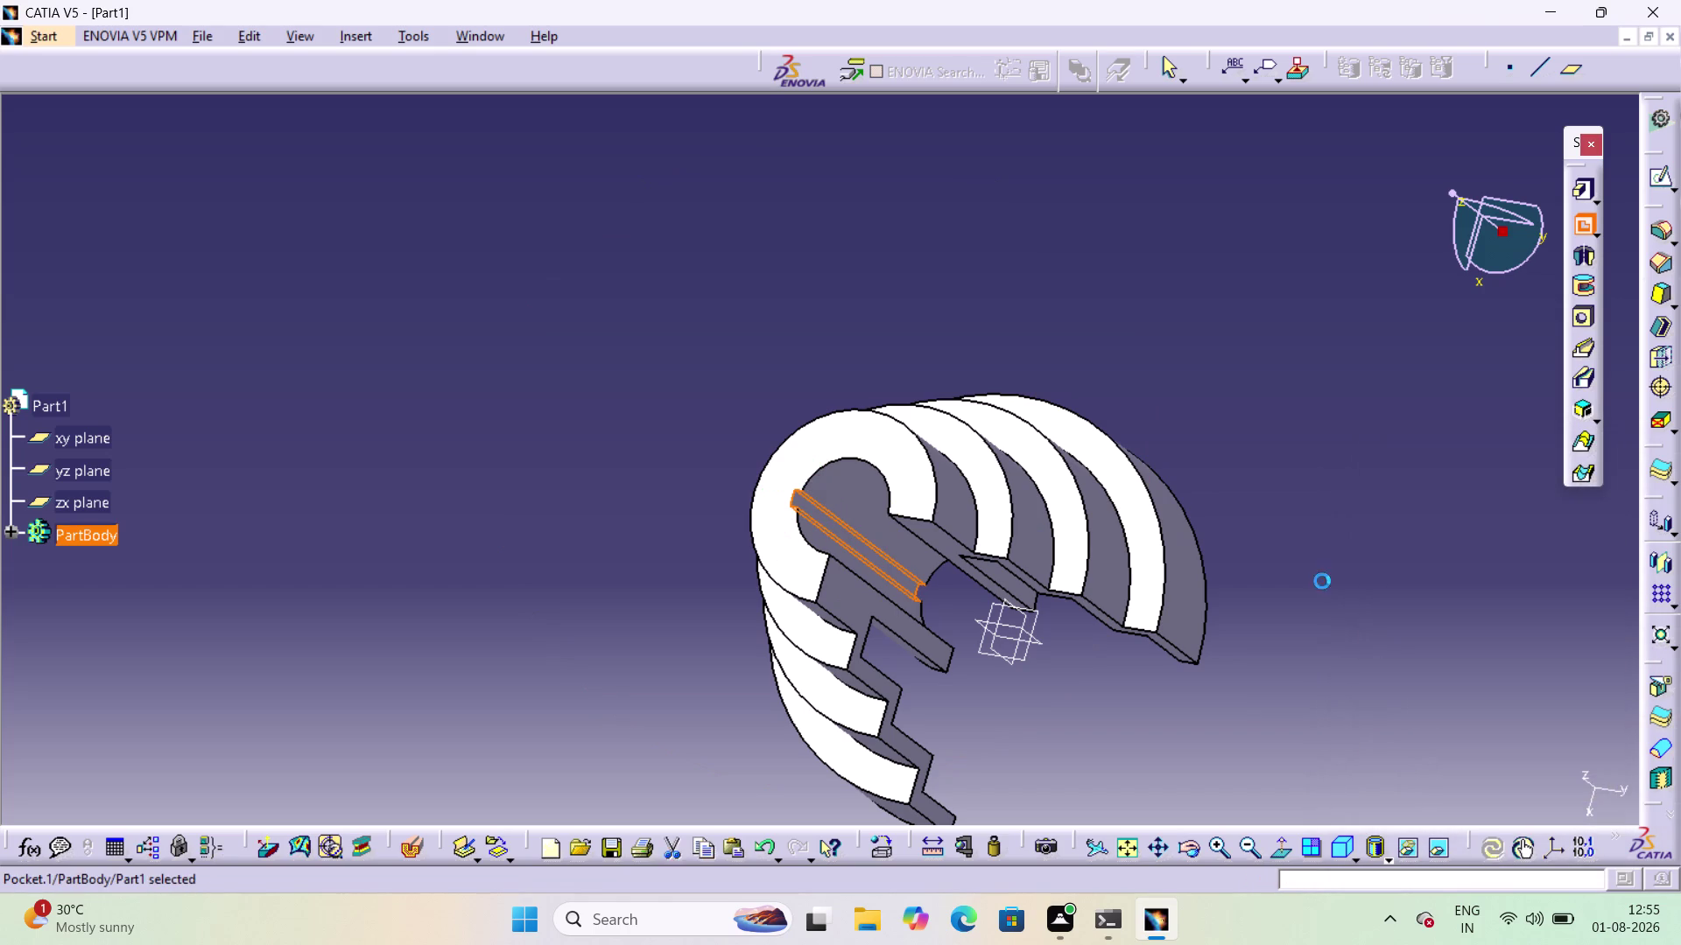
Deselect the pocket and hide the xy, yz and zx reference planes.
click(1319, 490)
scroll(down, 3)
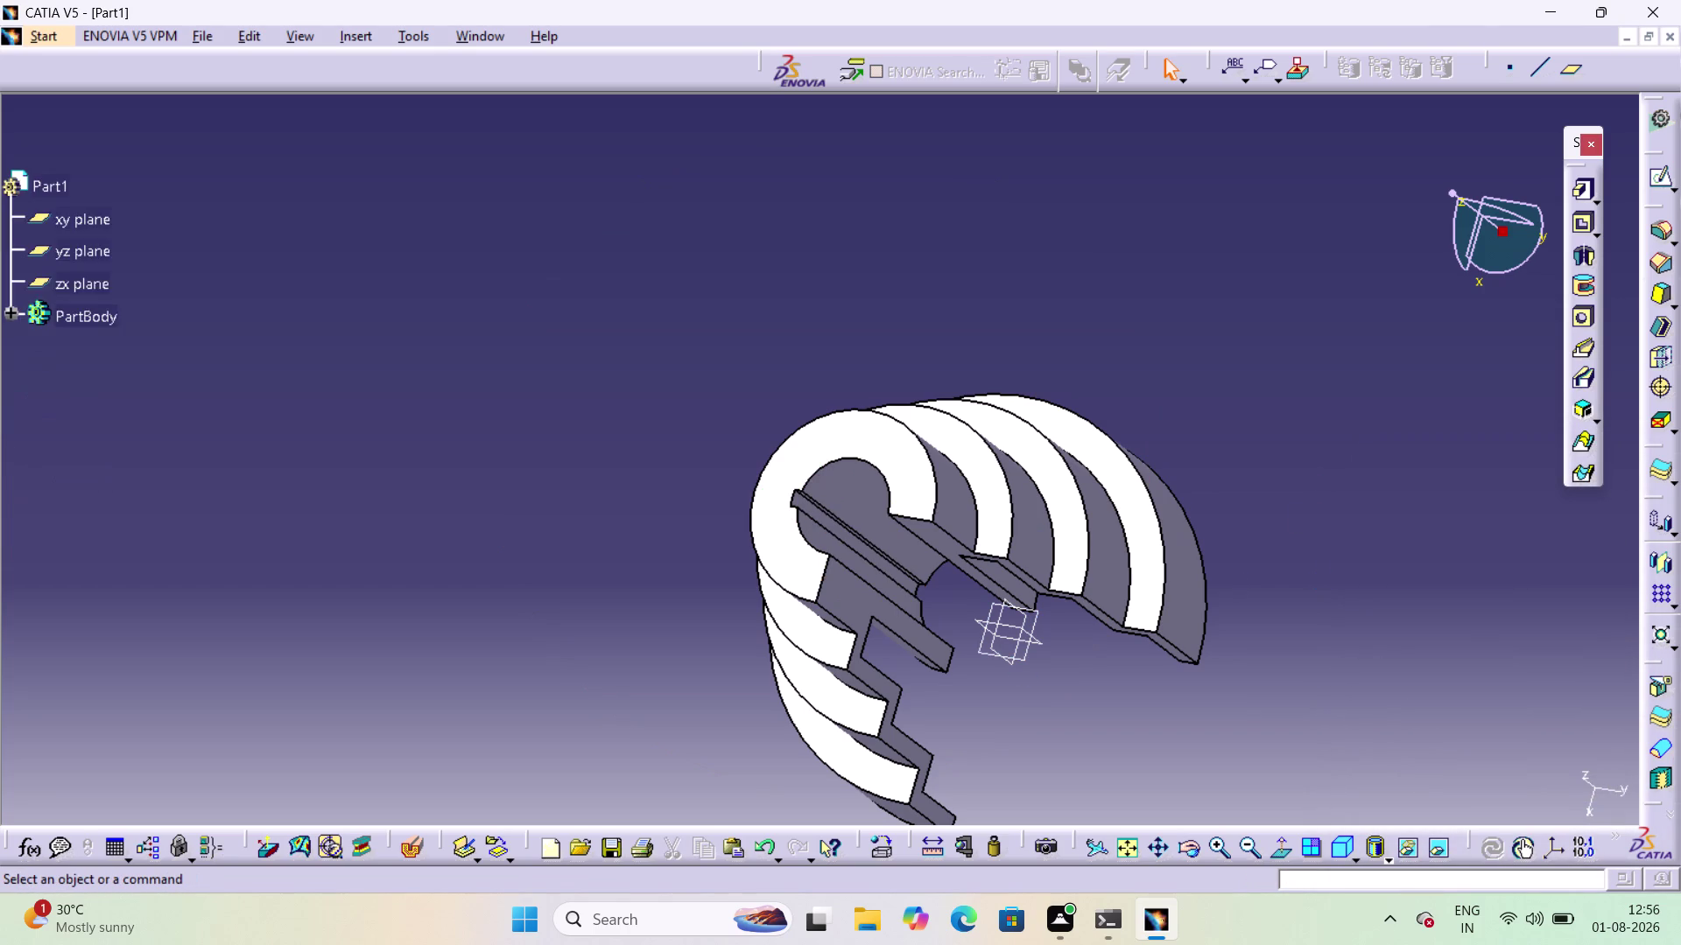
scroll(down, 3)
scroll(up, 3)
scroll(down, 3)
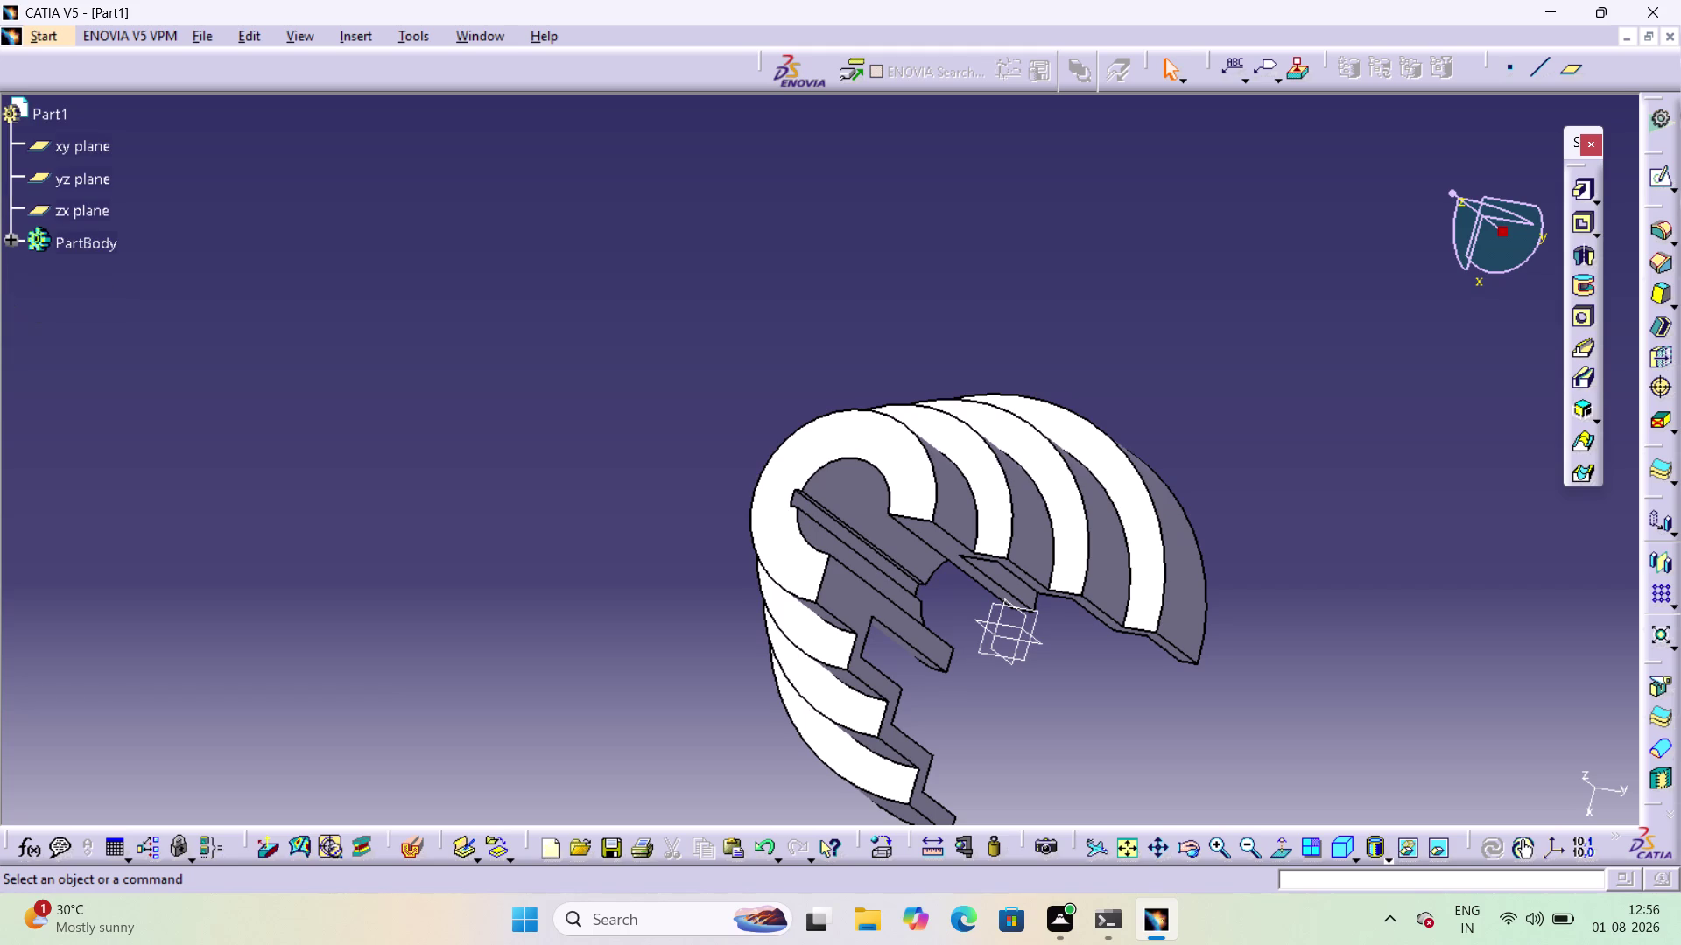
middle_drag(999, 714, 883, 609)
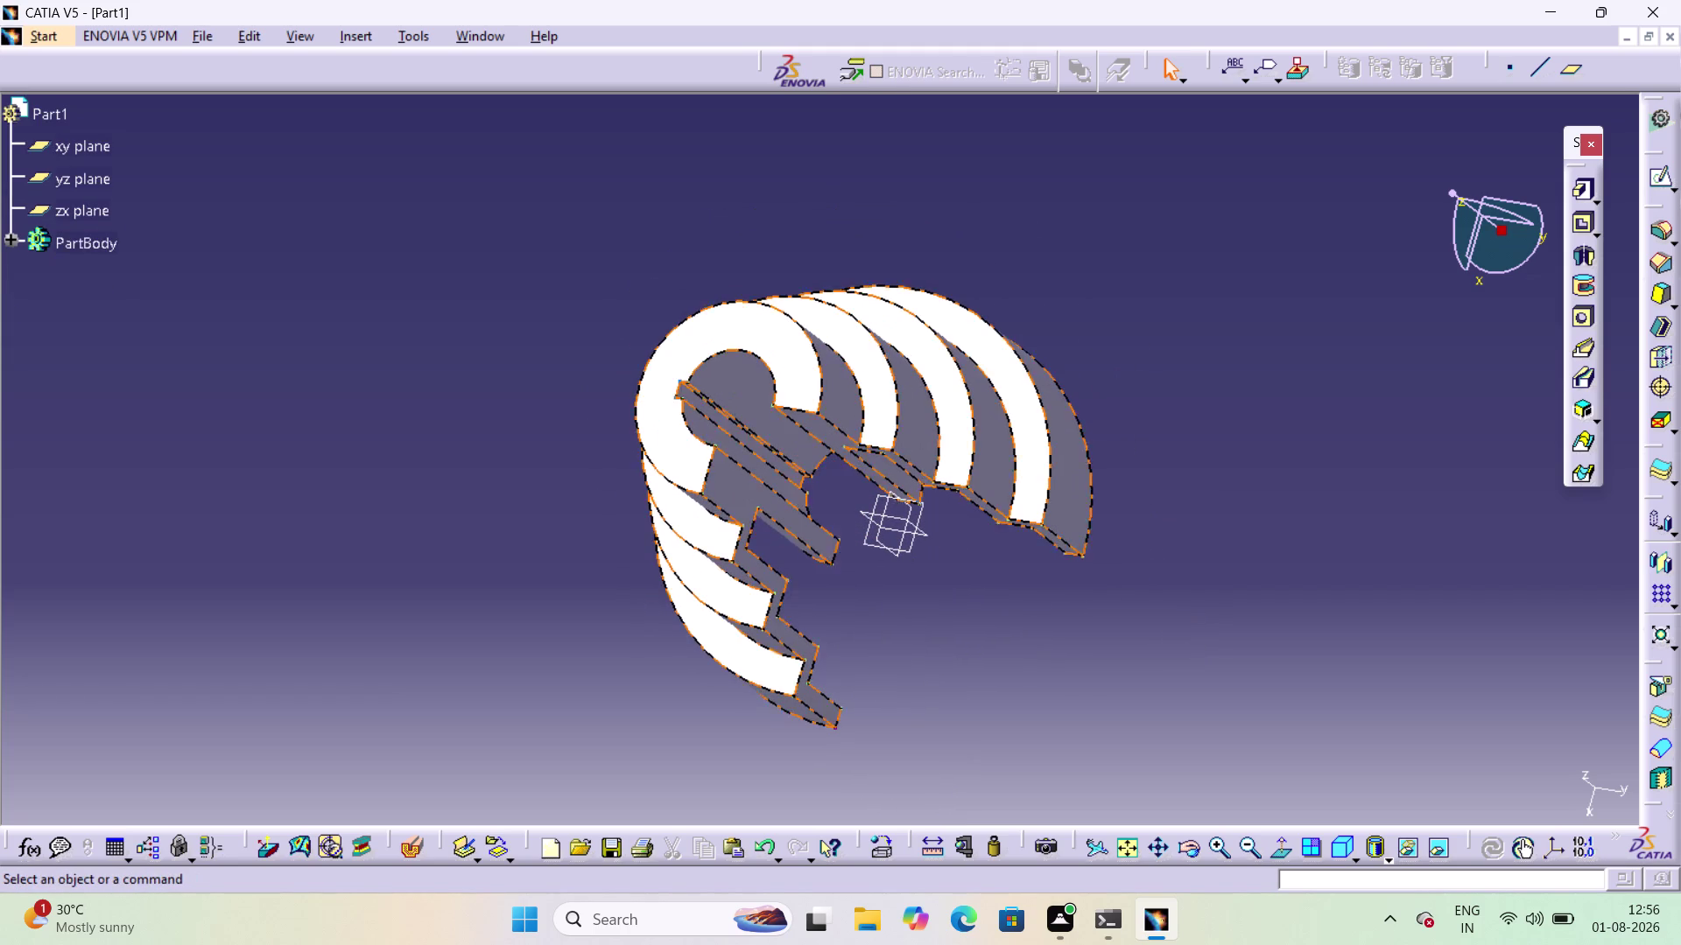
right_click(110, 140)
click(189, 218)
right_click(96, 176)
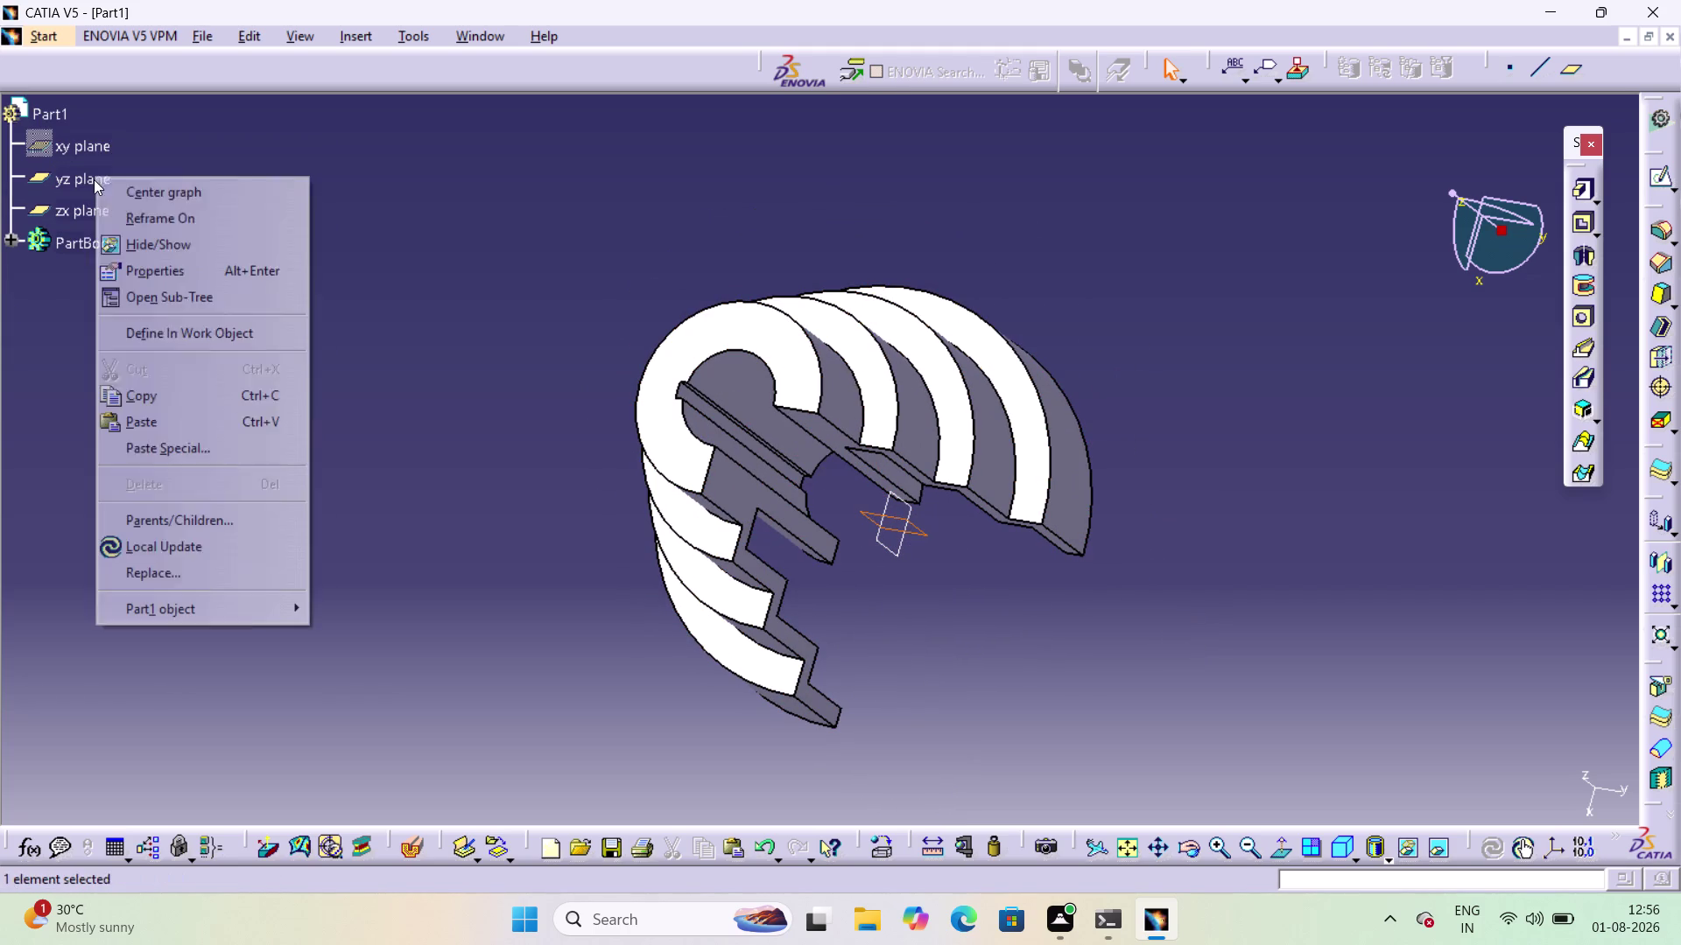
click(196, 250)
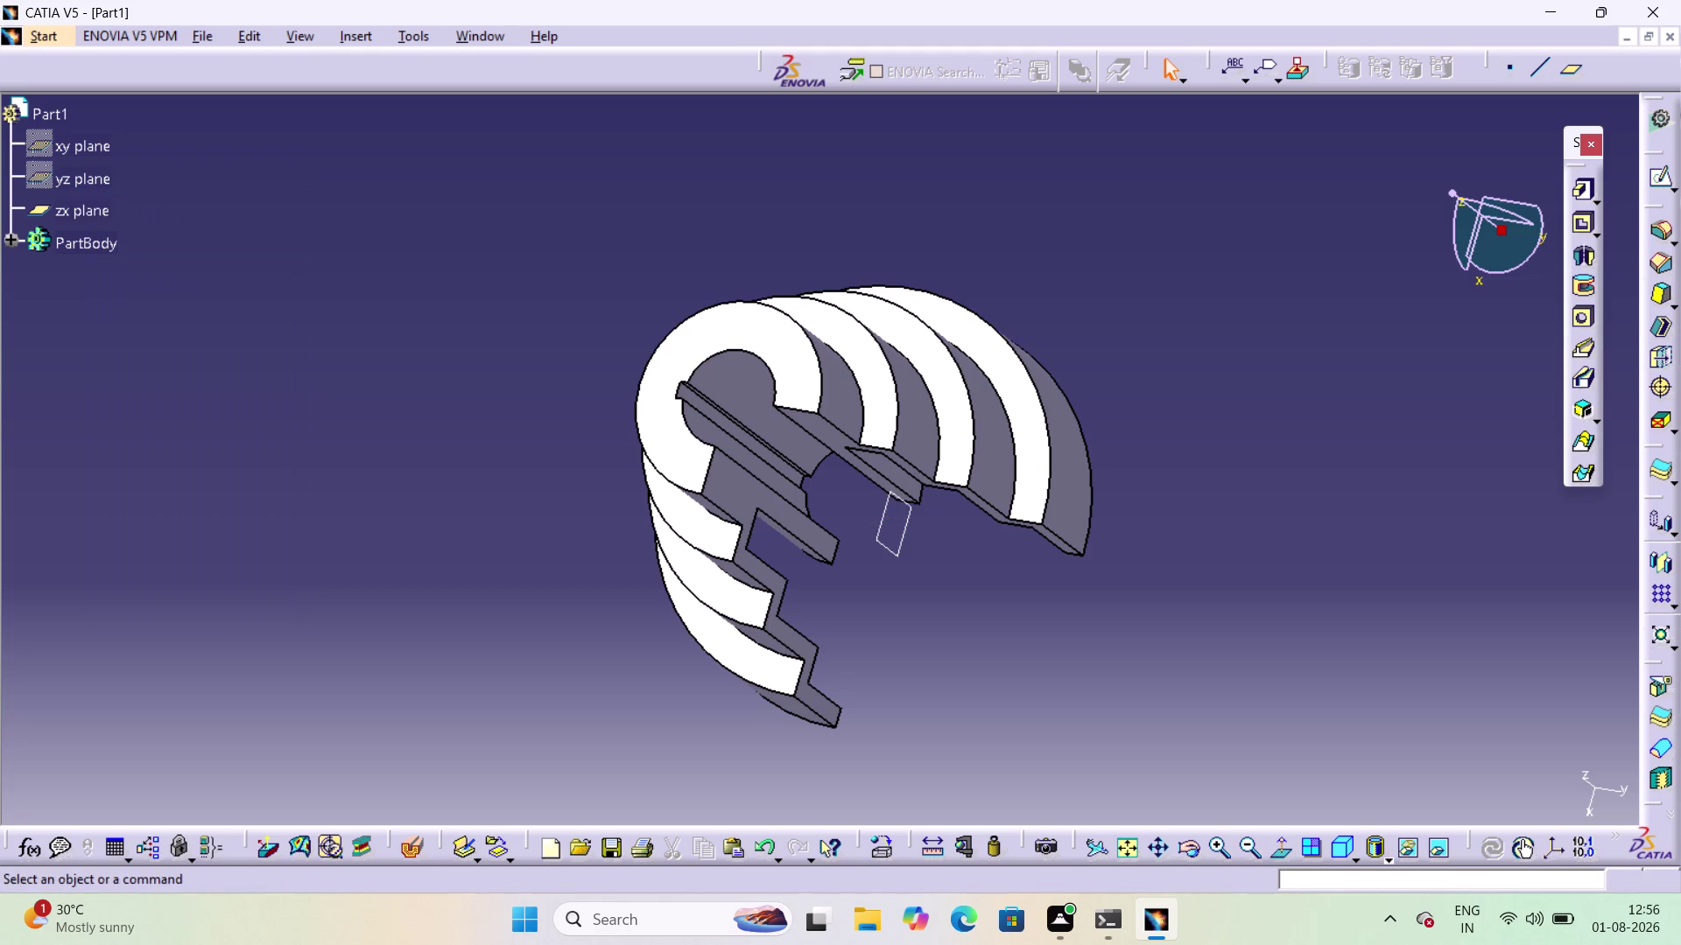
click(94, 221)
right_click(106, 224)
right_click(106, 206)
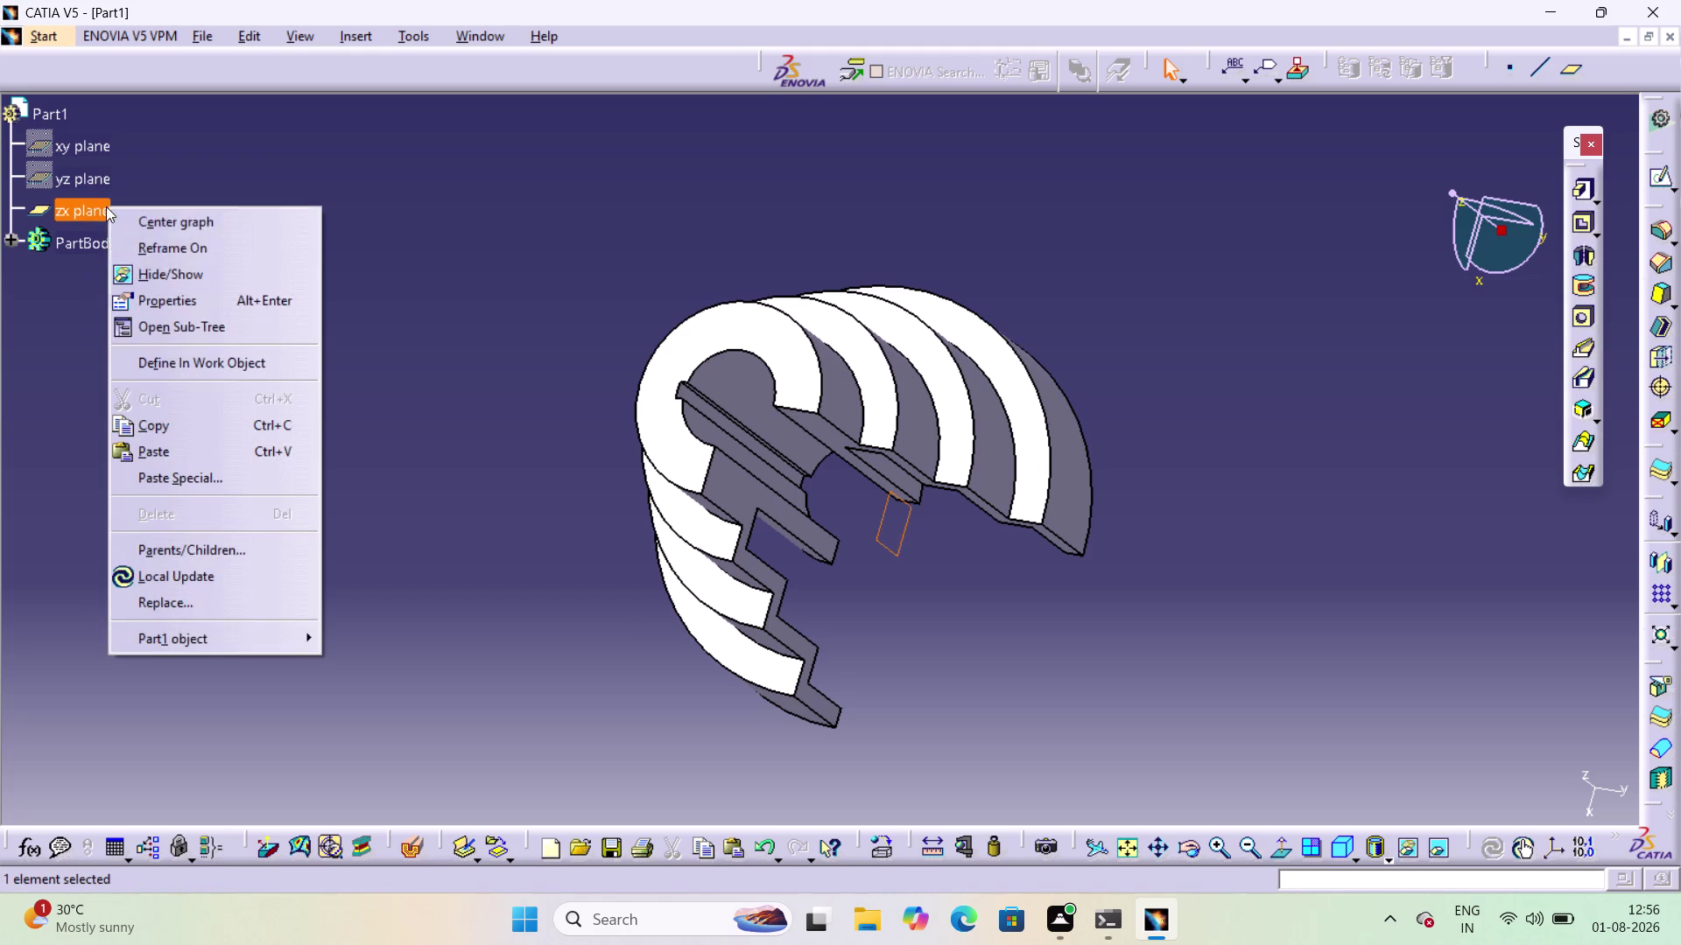
click(176, 277)
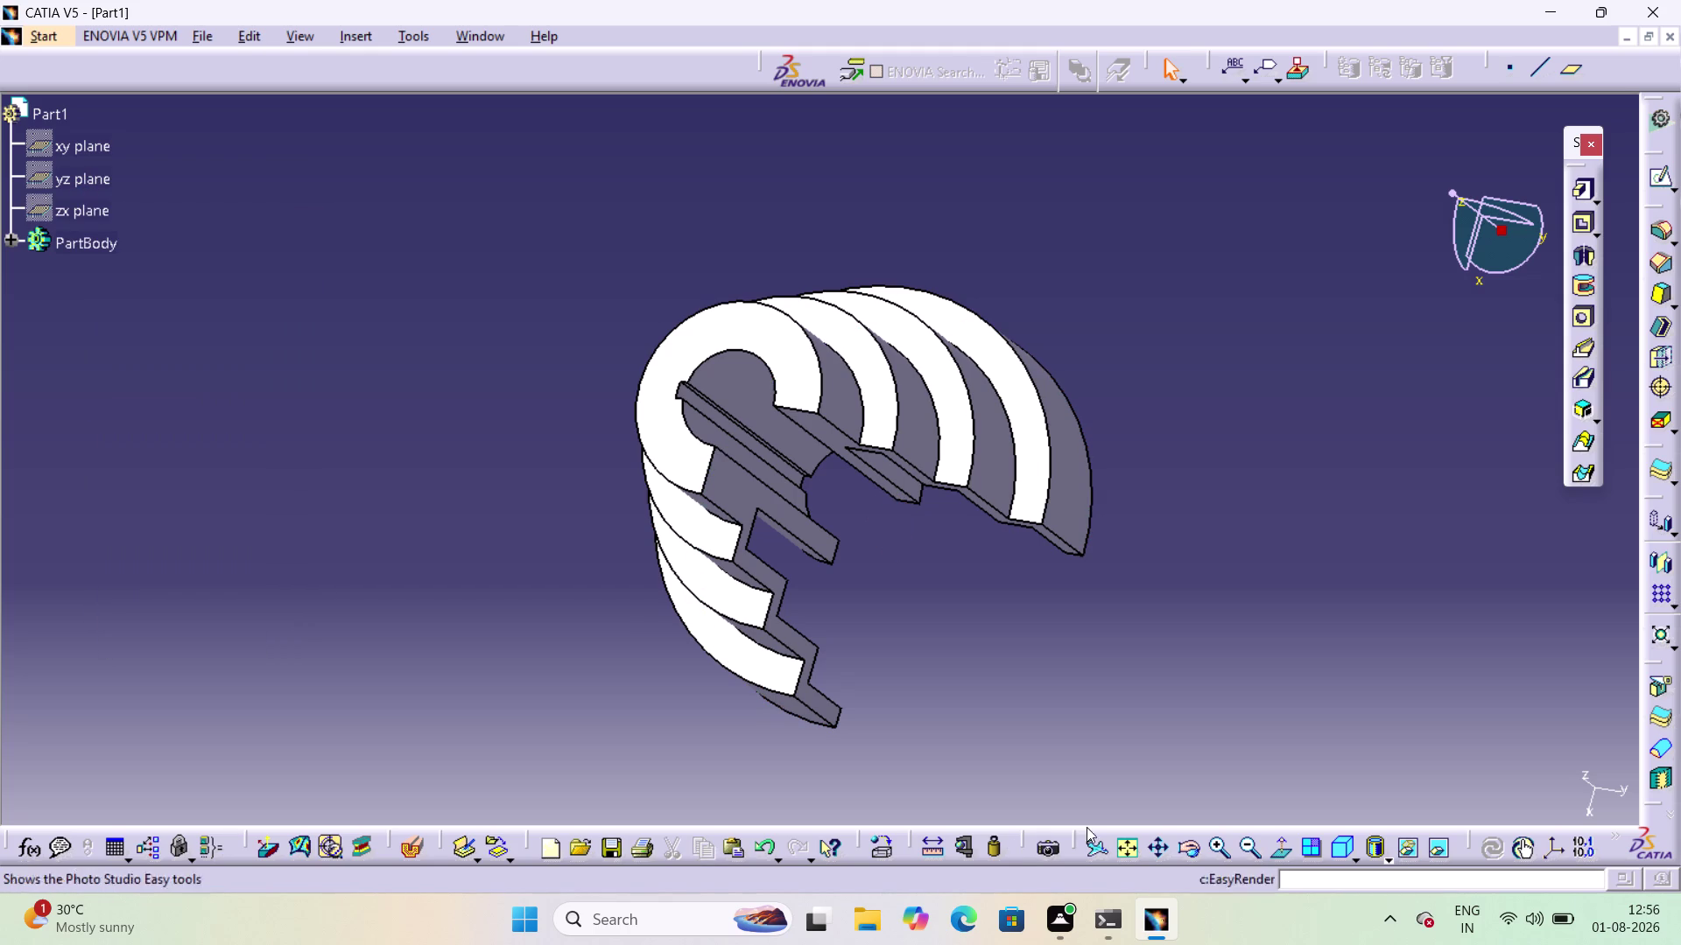
Orbit the pulley to inspect its stepped sides and sectioned bore.
click(1256, 863)
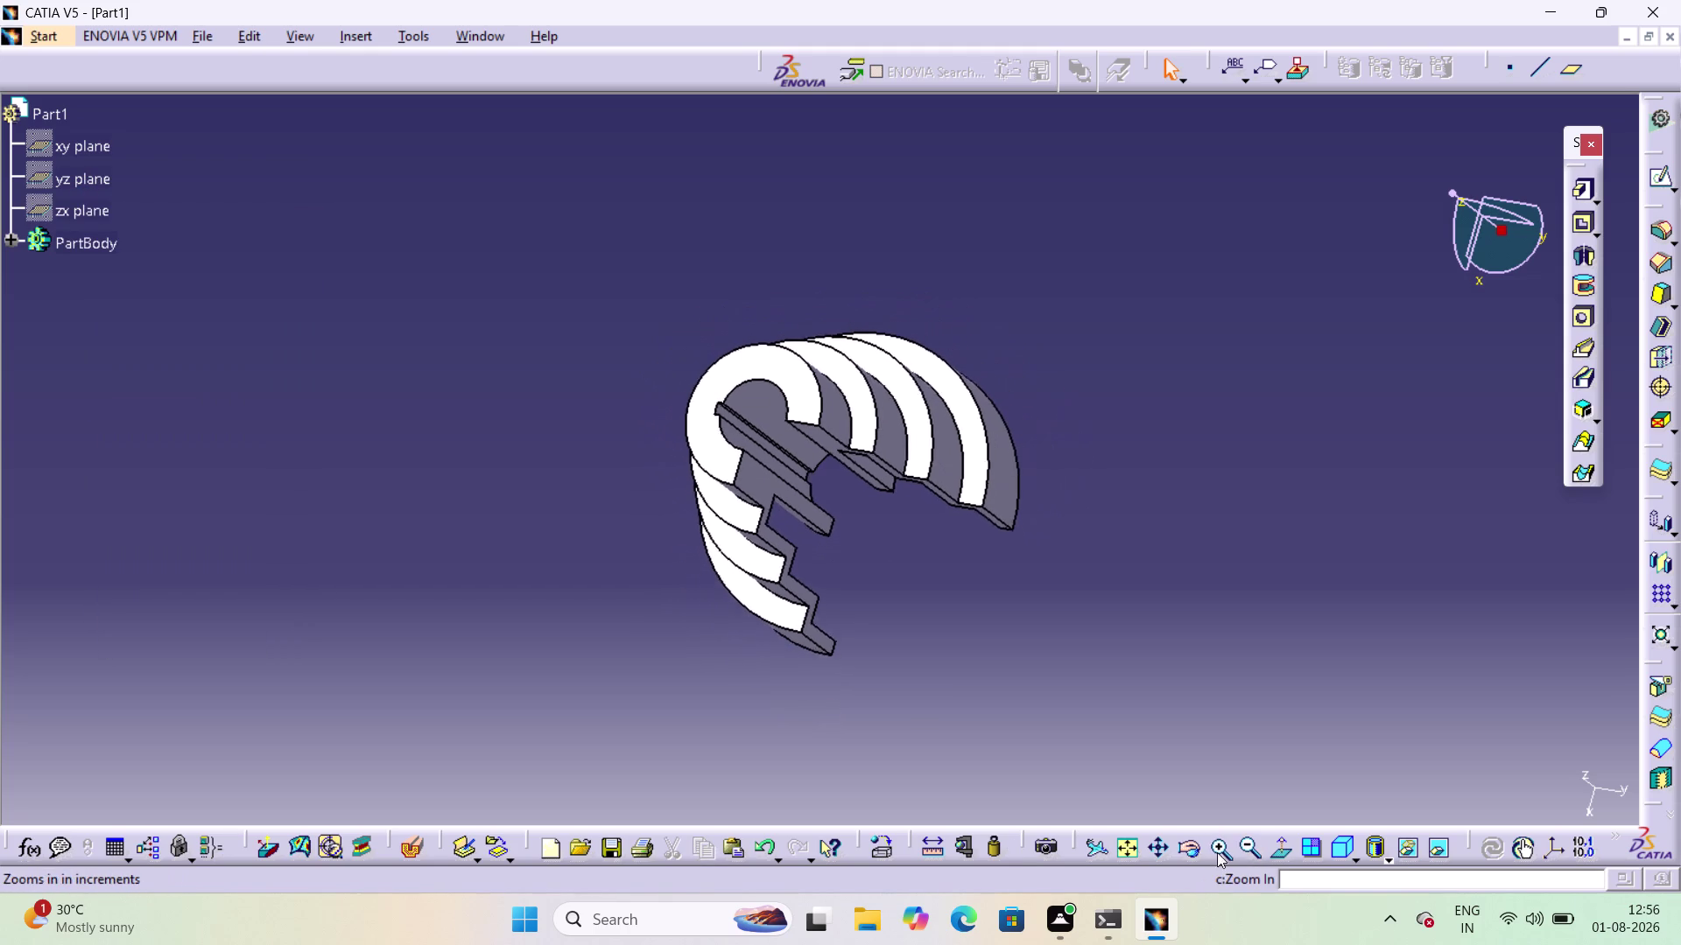
click(1193, 845)
drag(672, 390, 897, 350)
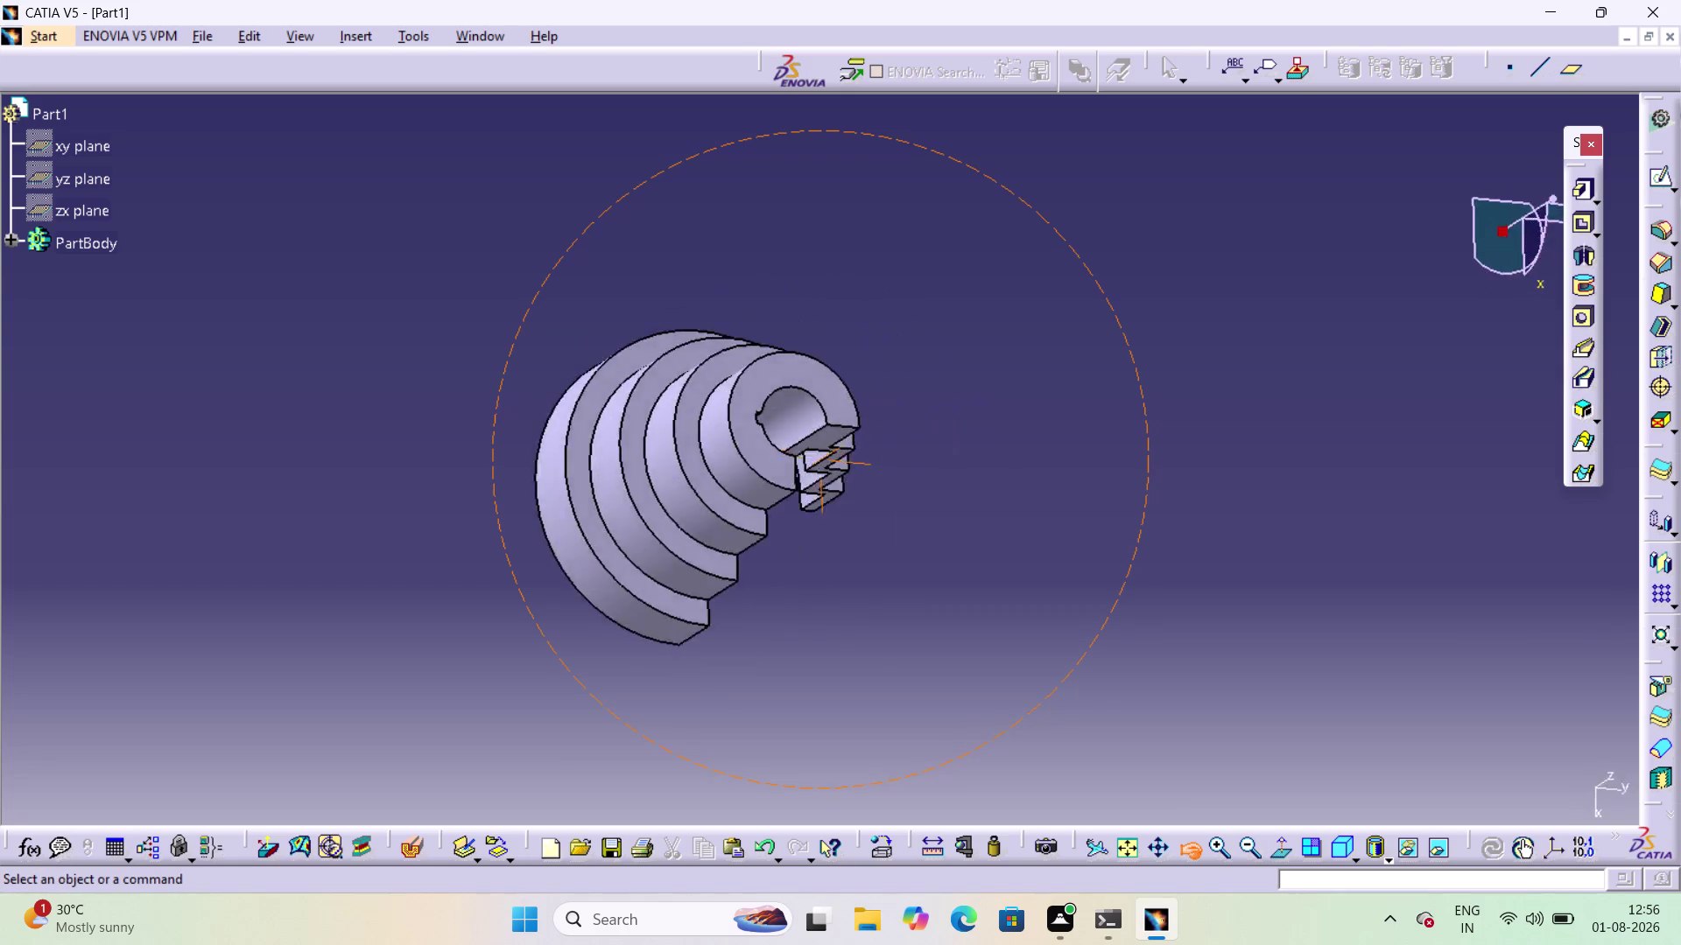
drag(897, 351, 551, 506)
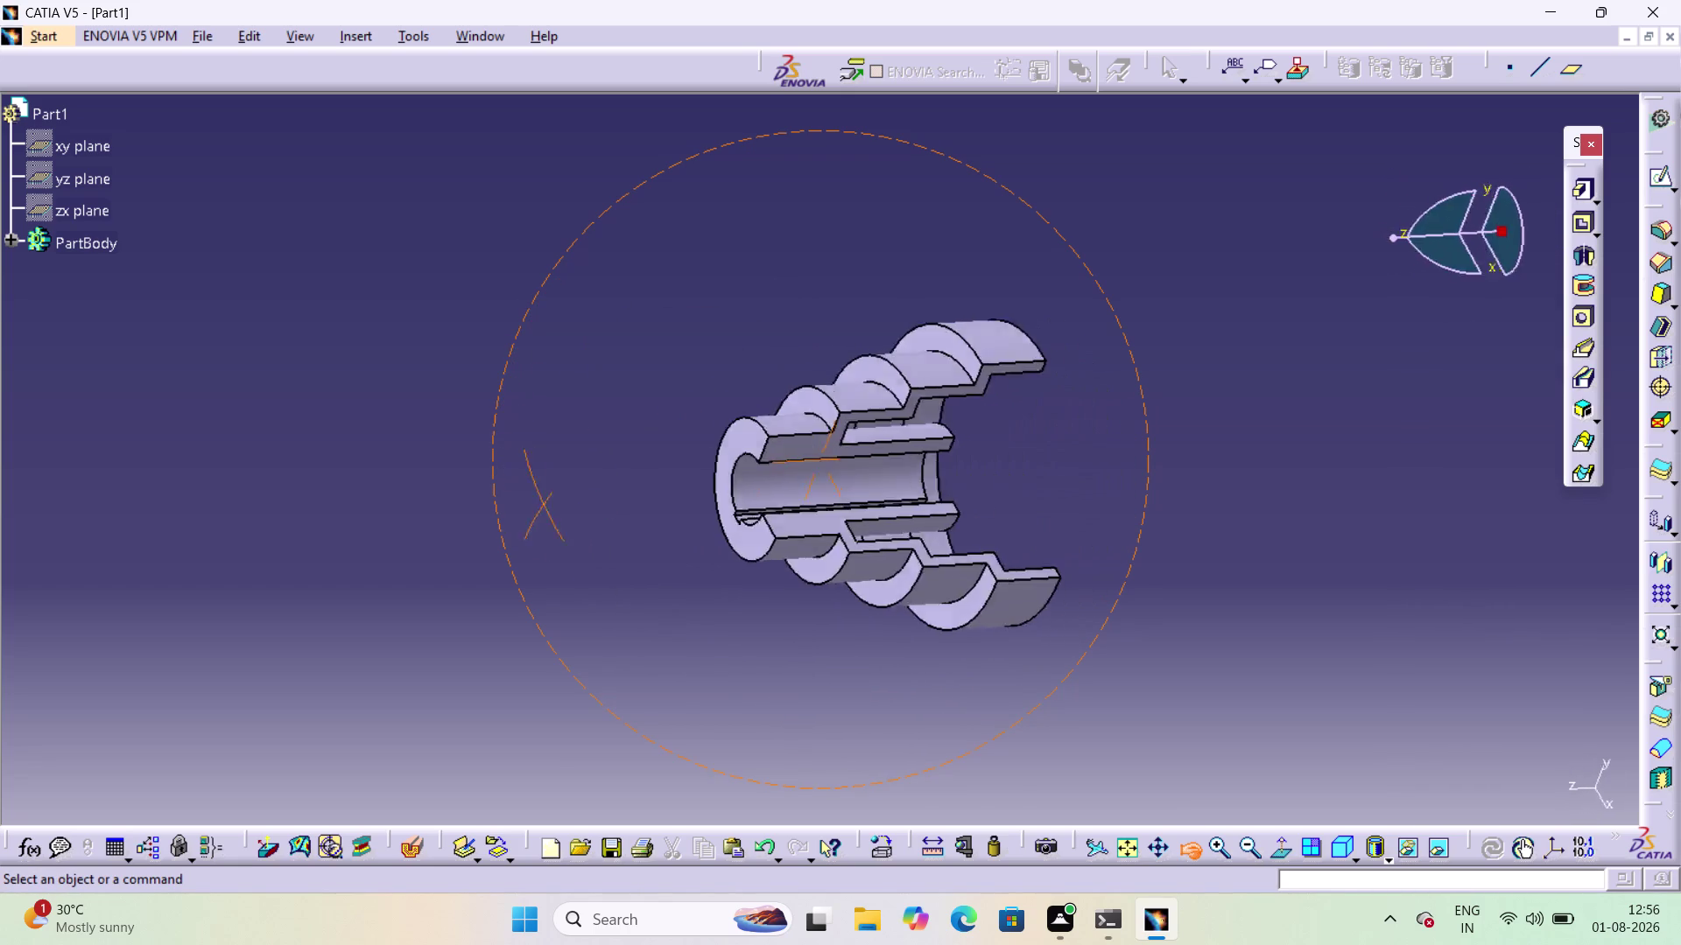
drag(551, 505, 1351, 360)
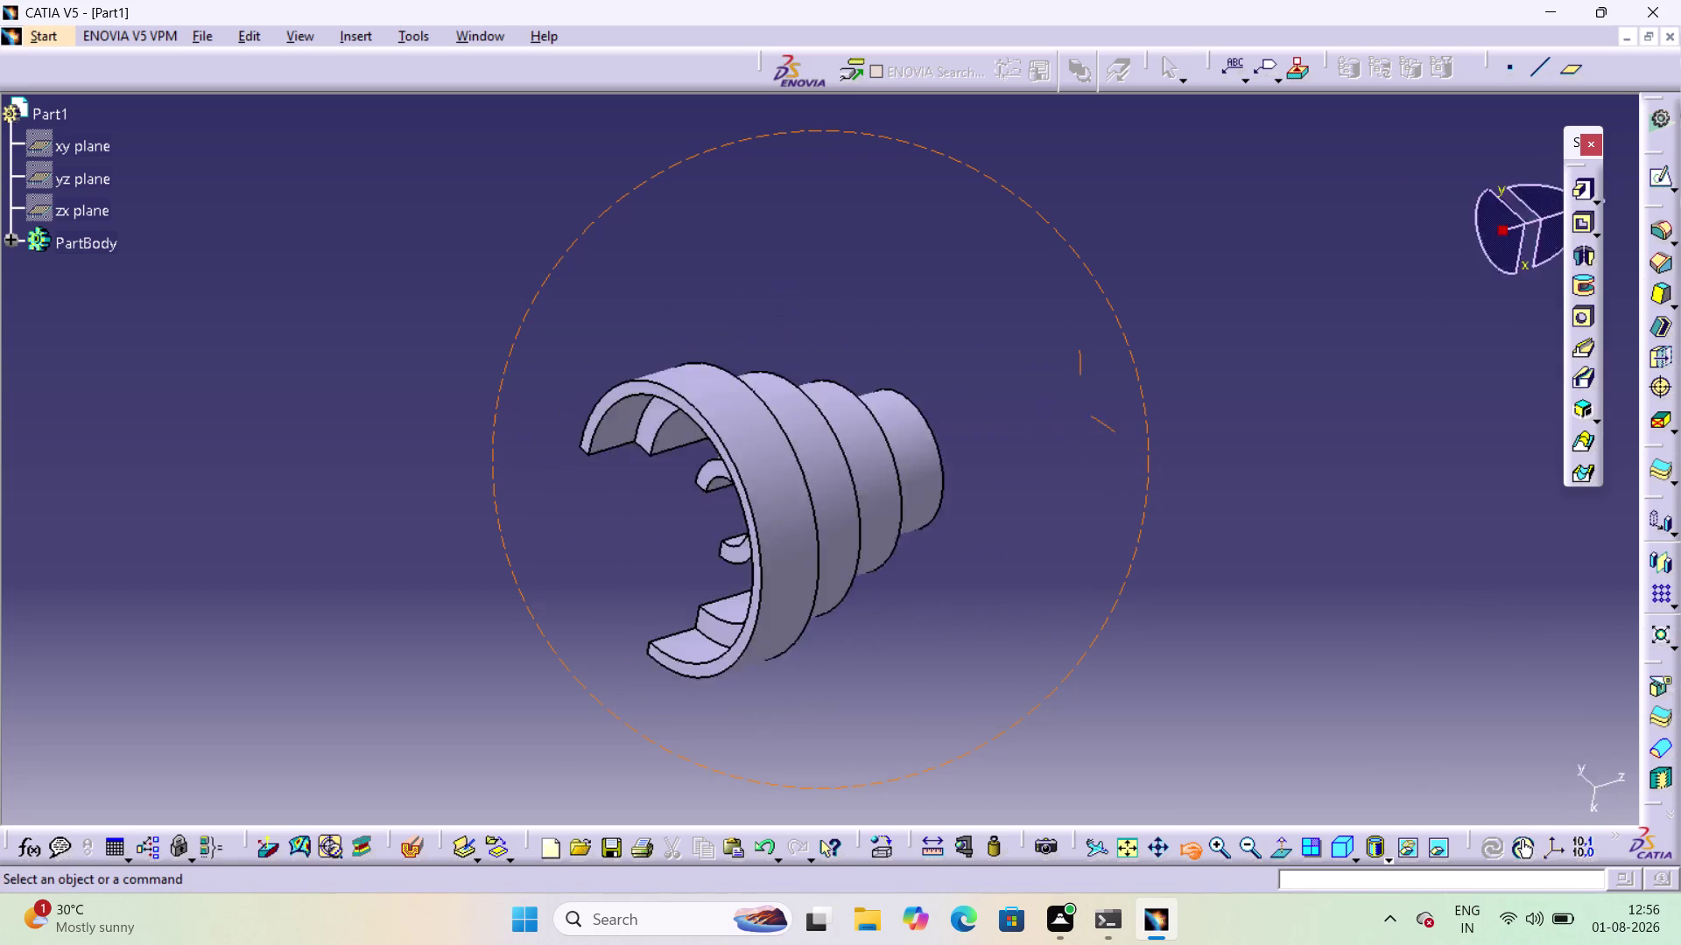
drag(1351, 359, 434, 466)
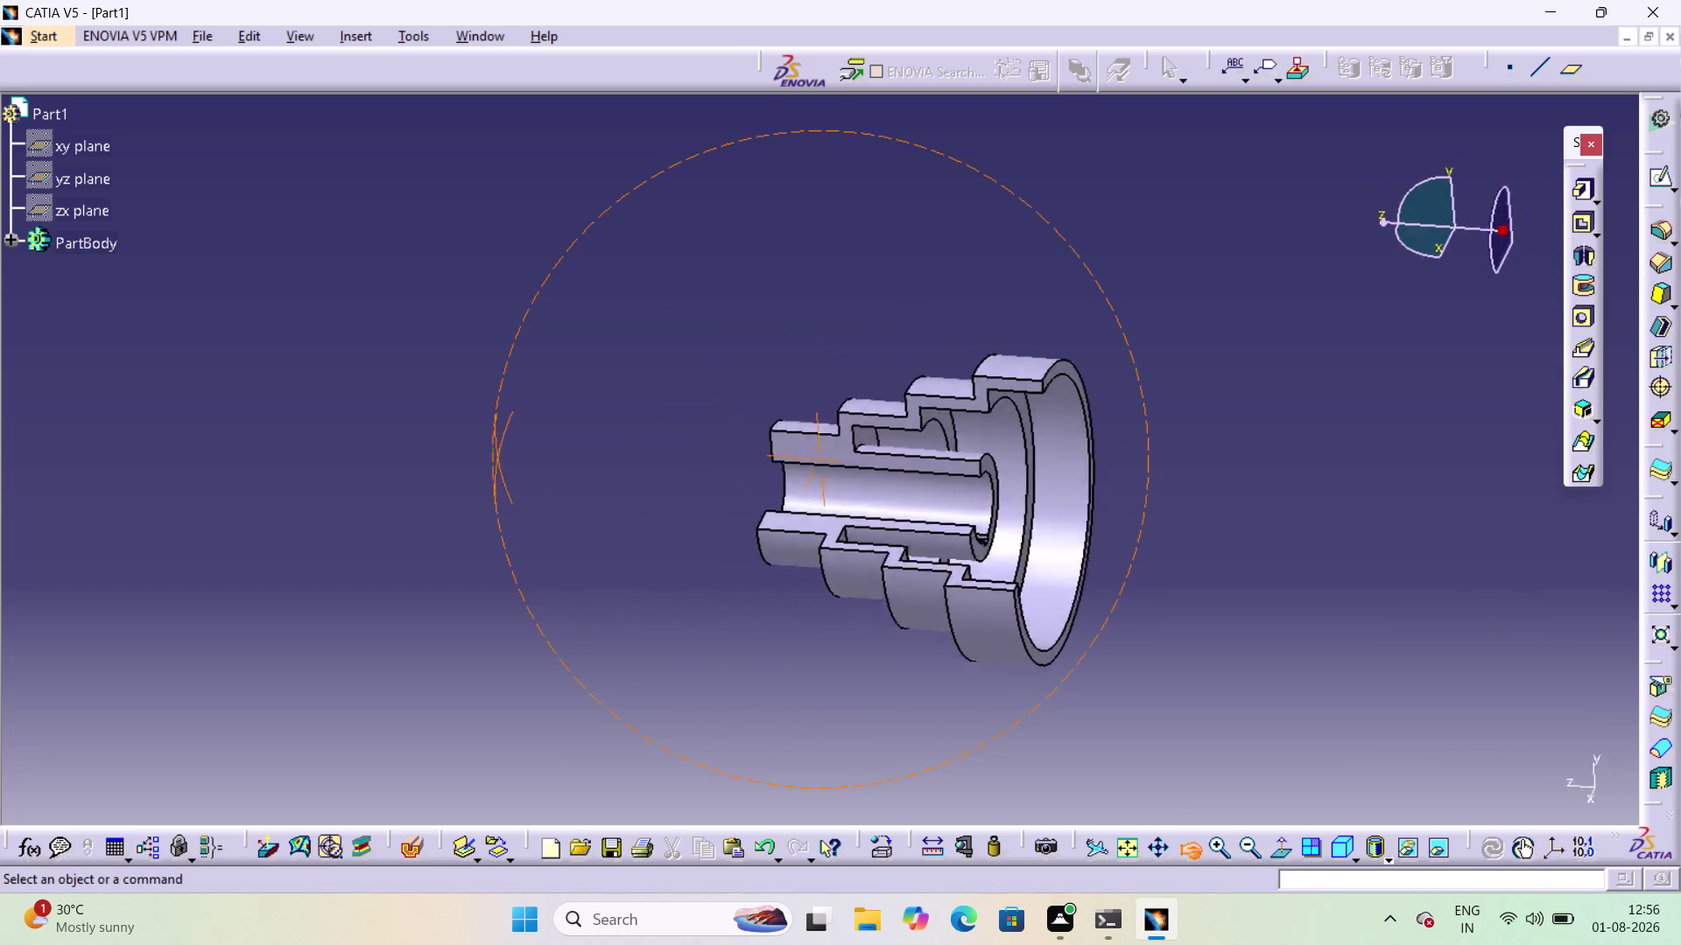
drag(434, 465, 547, 419)
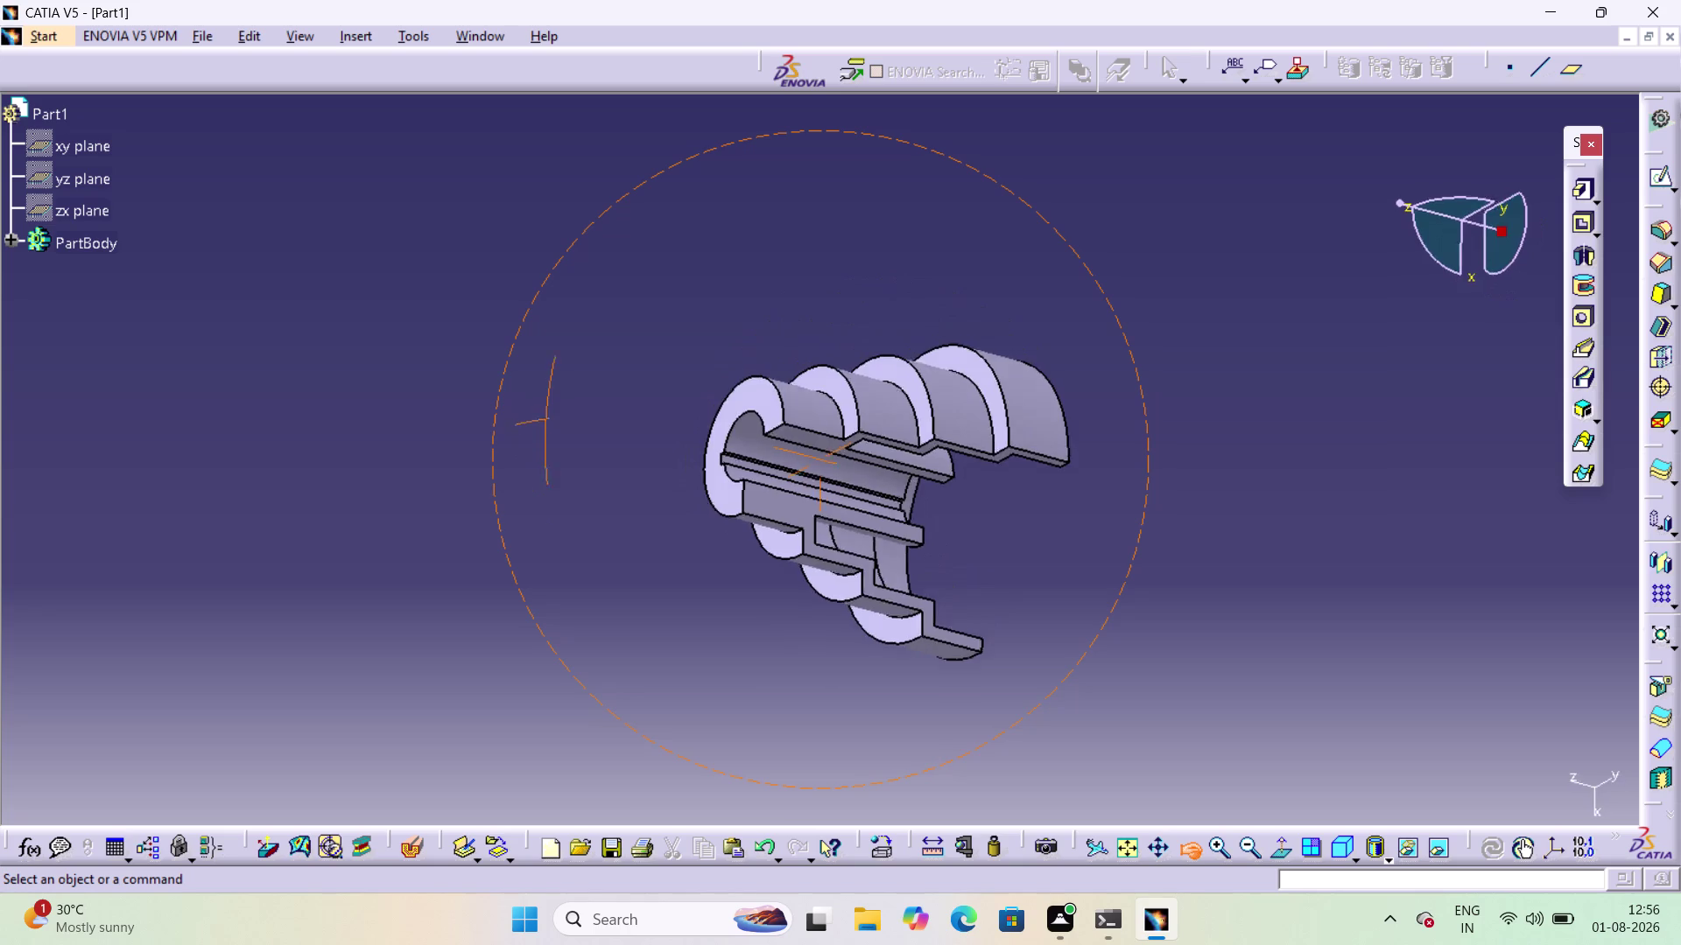
drag(548, 418, 1063, 485)
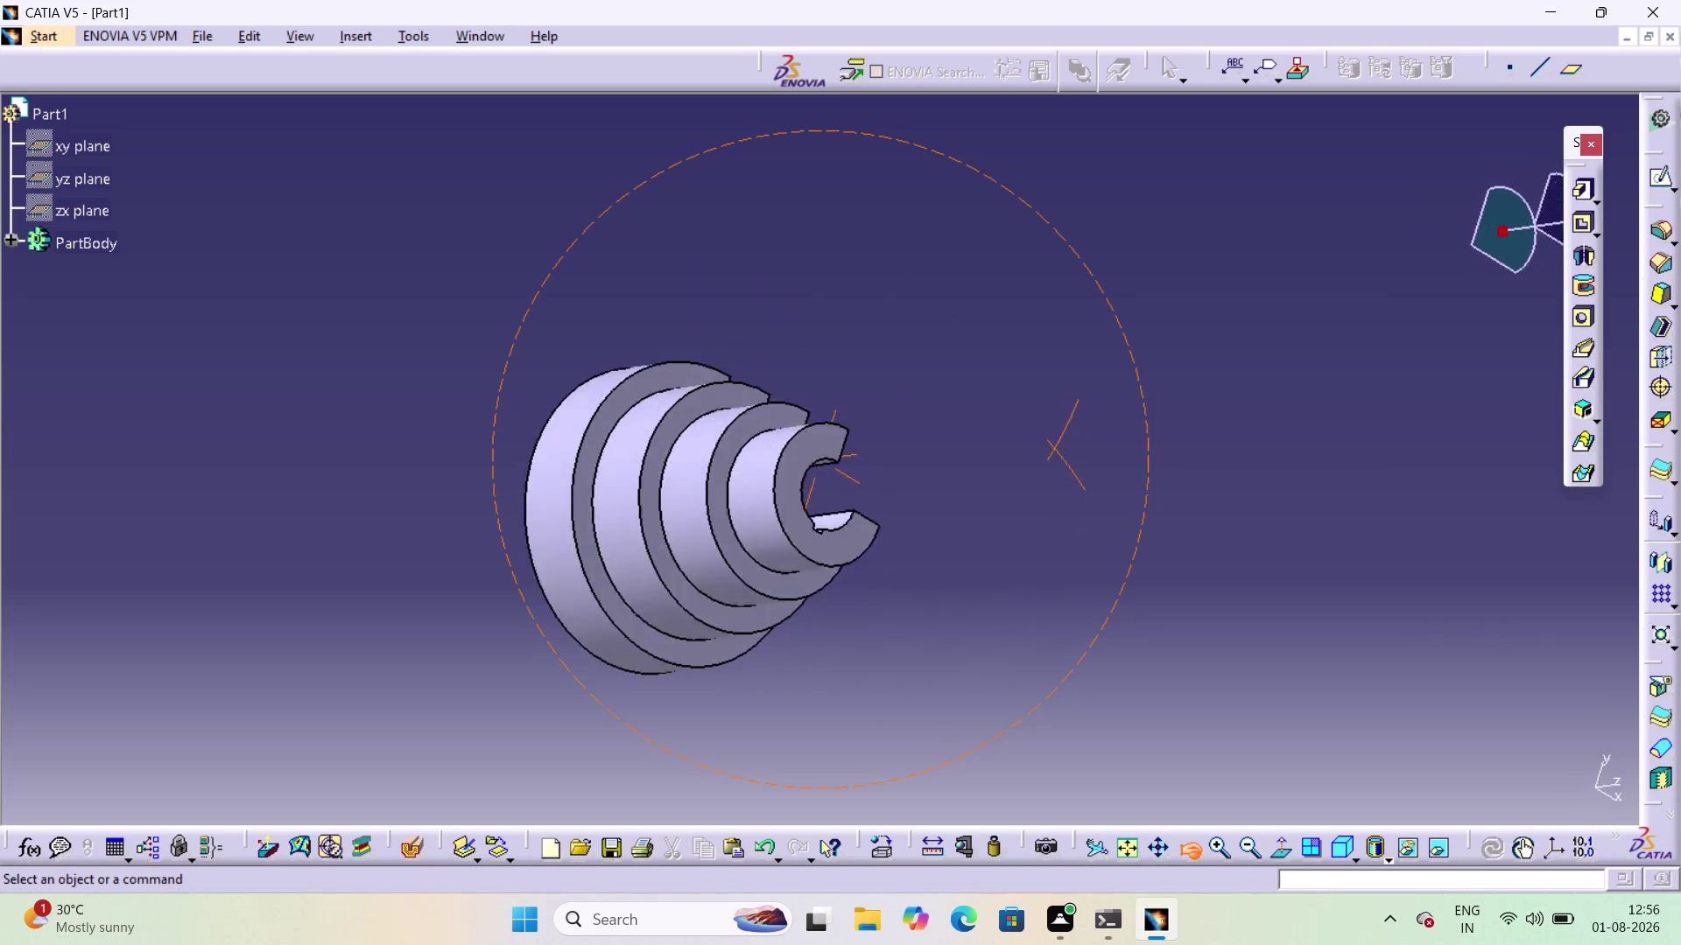
drag(1063, 486, 612, 387)
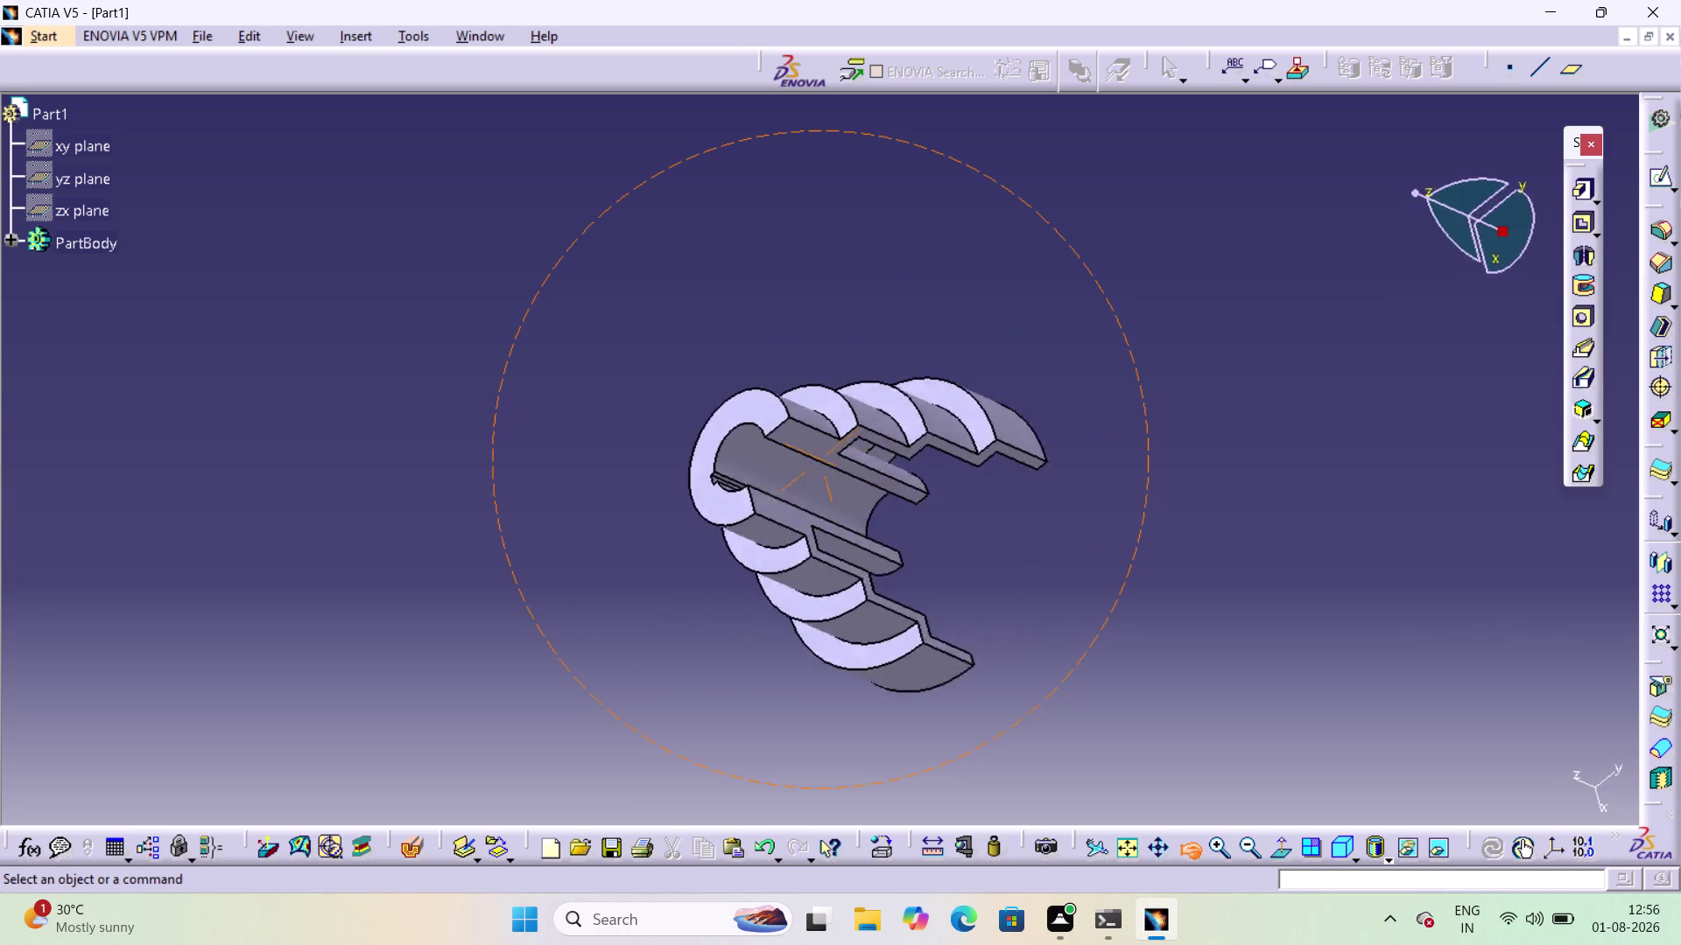
drag(613, 387, 614, 673)
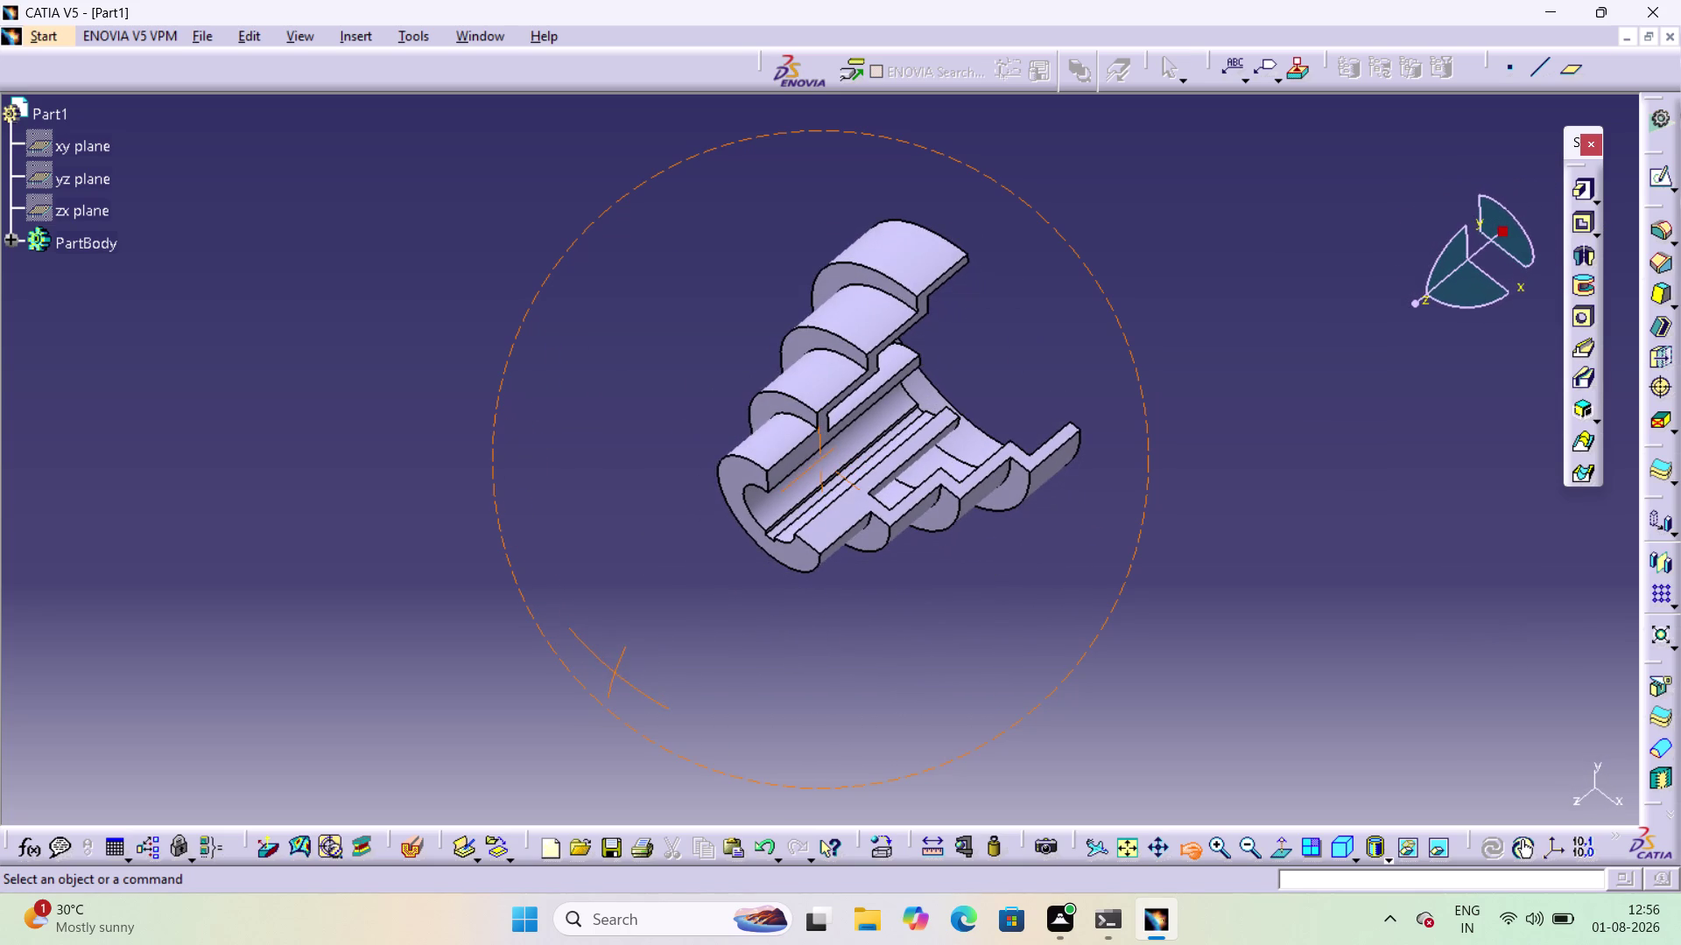
drag(614, 673, 599, 665)
Pan, zoom and orbit to examine the keyway along the section.
middle_drag(1170, 312, 1367, 340)
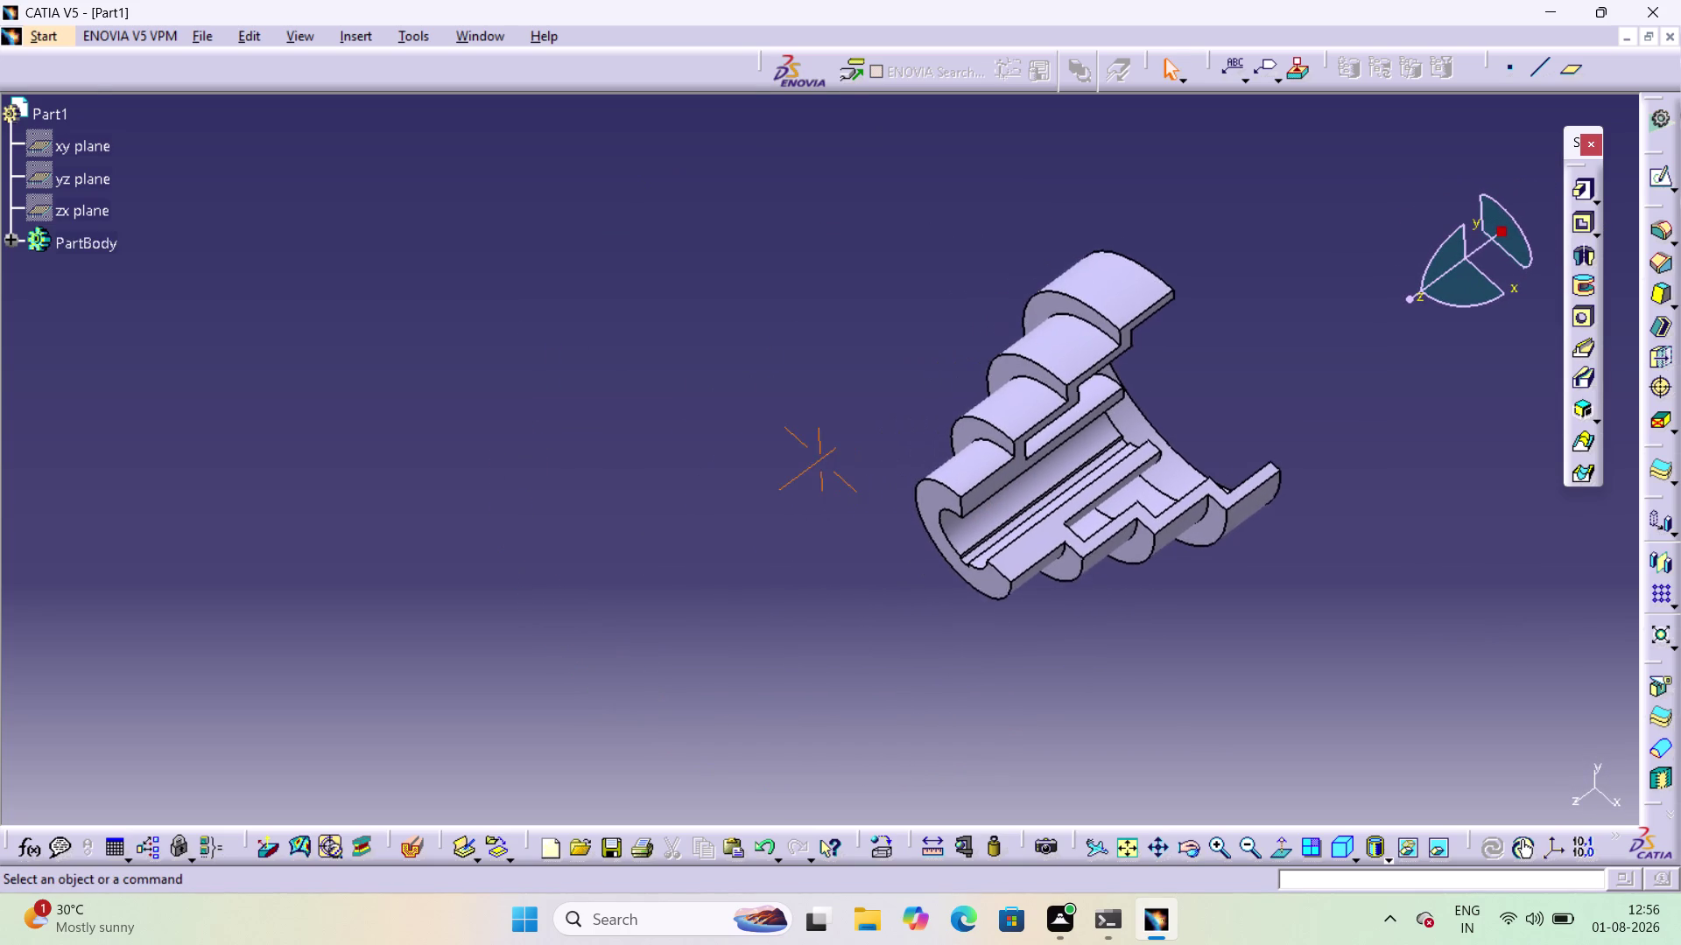
middle_drag(1368, 340, 1356, 302)
scroll(down, 3)
click(1230, 835)
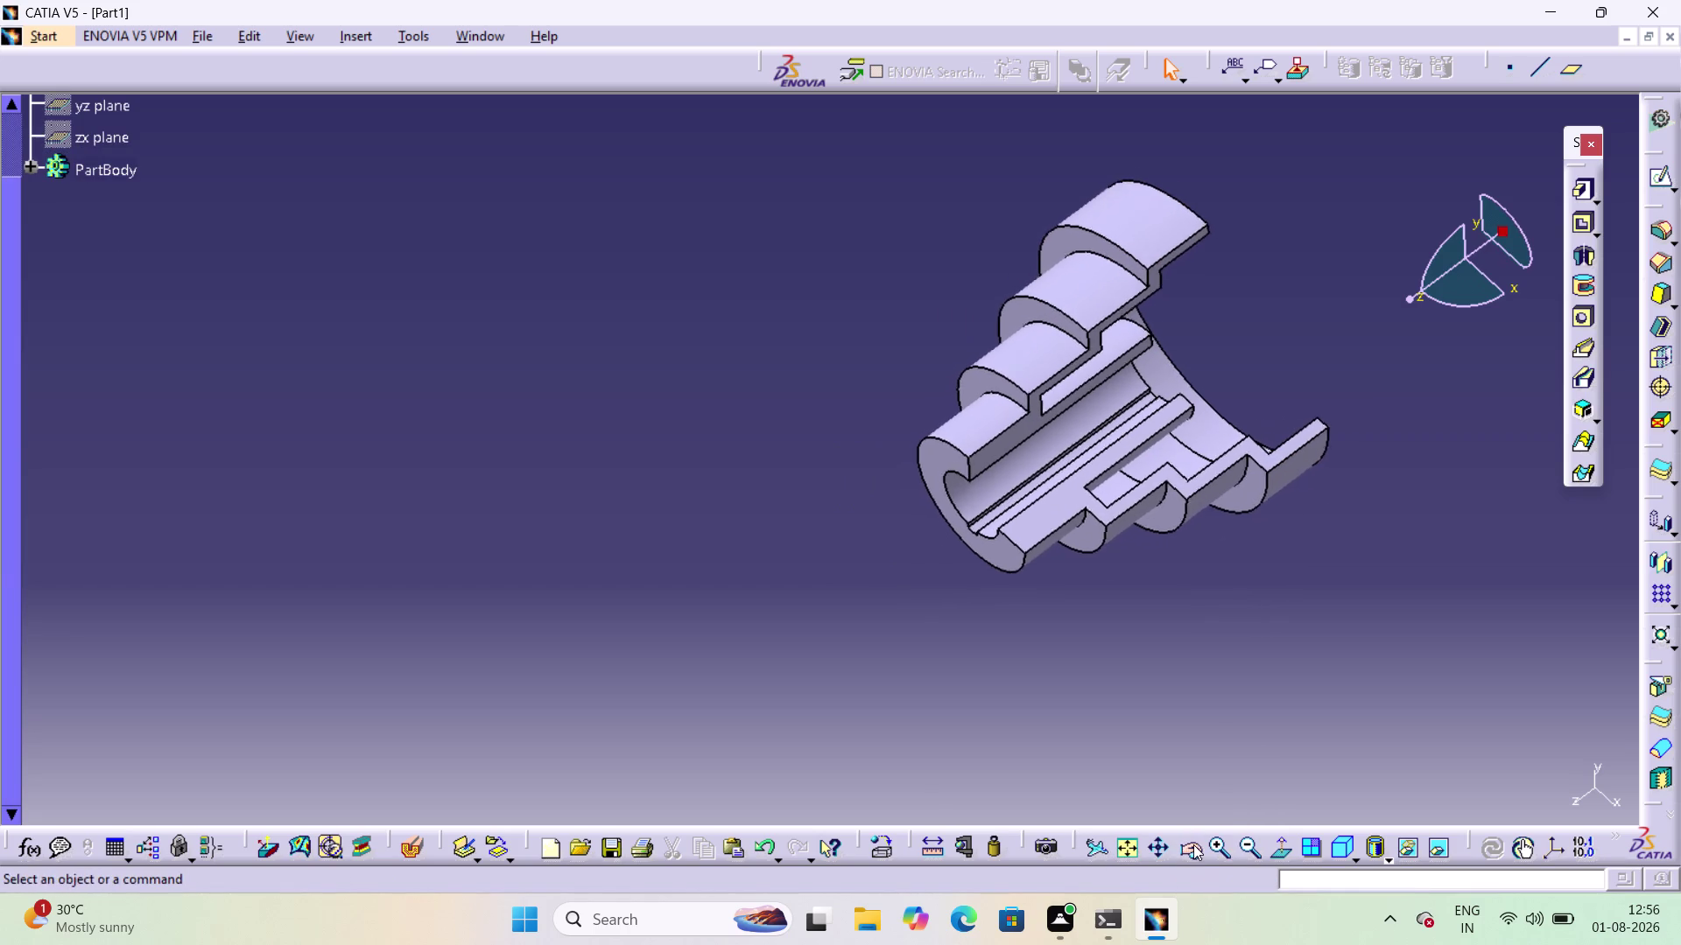
middle_drag(1352, 616, 1159, 658)
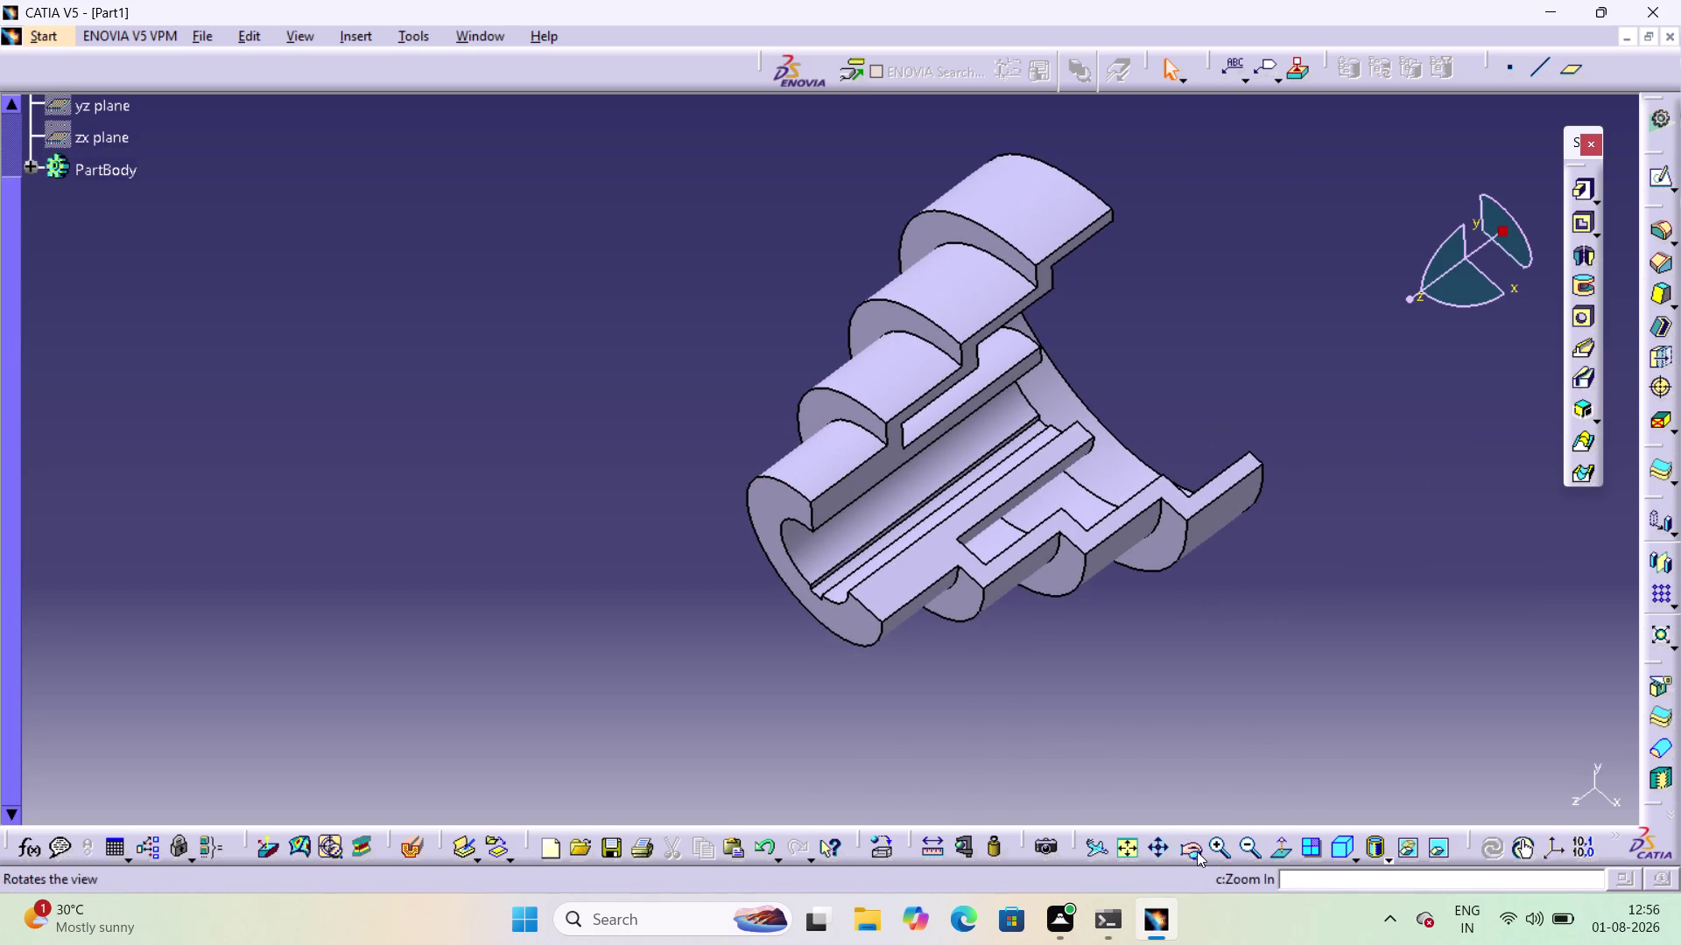
click(1196, 852)
drag(934, 609, 878, 606)
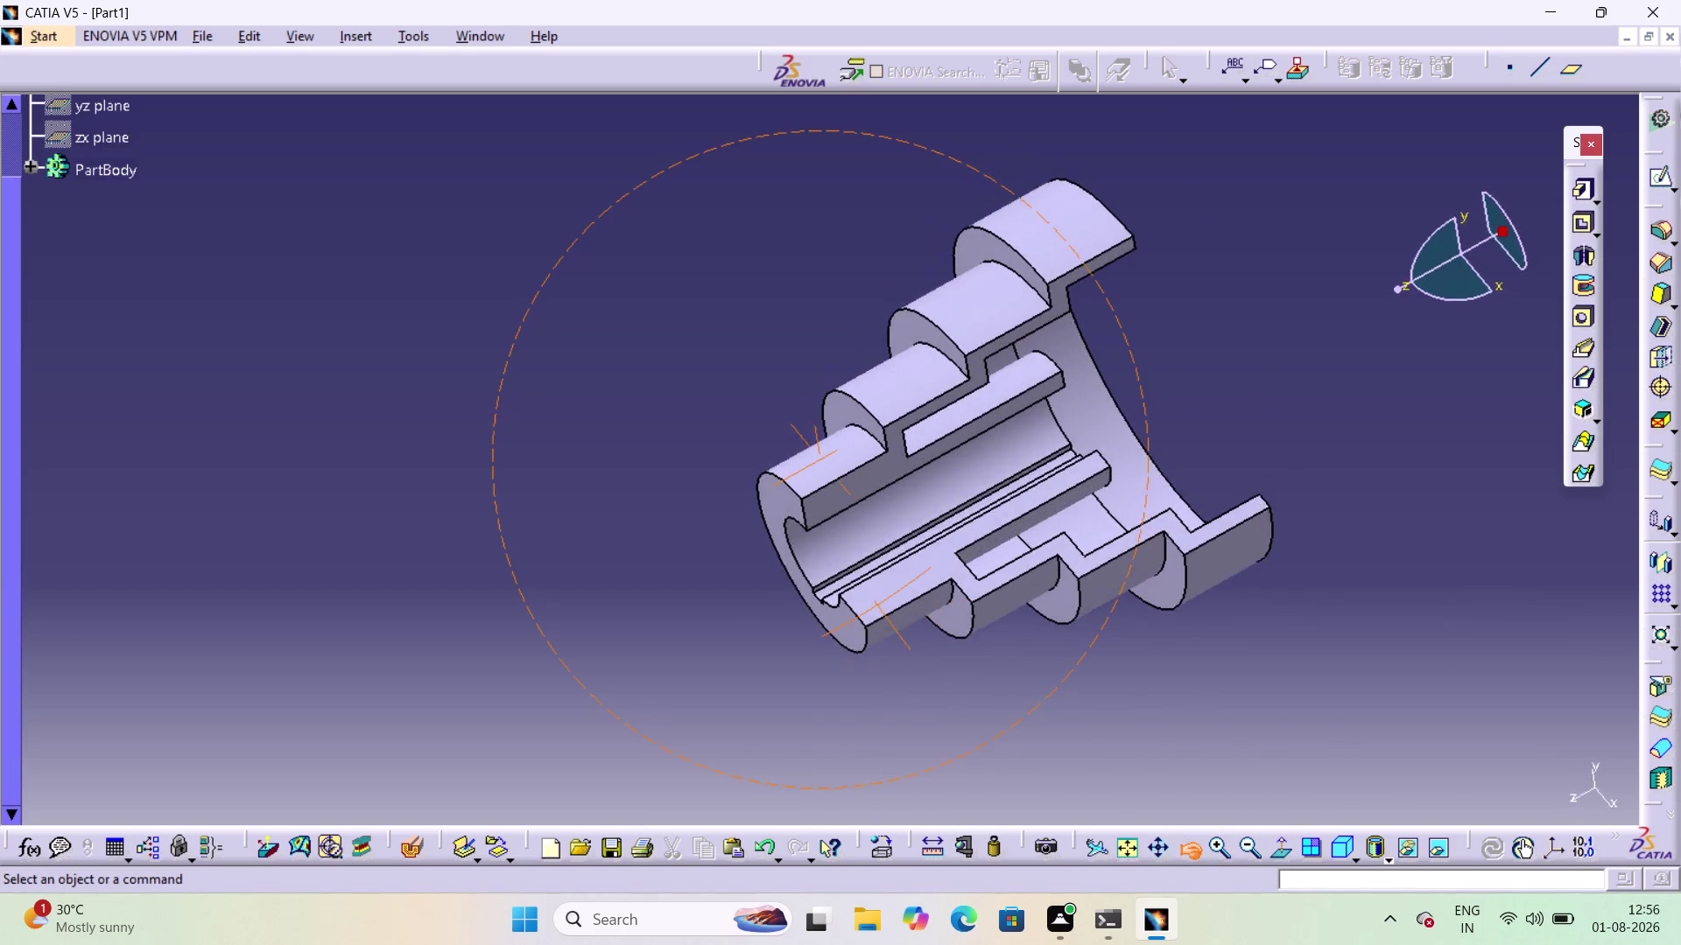
drag(878, 606, 878, 682)
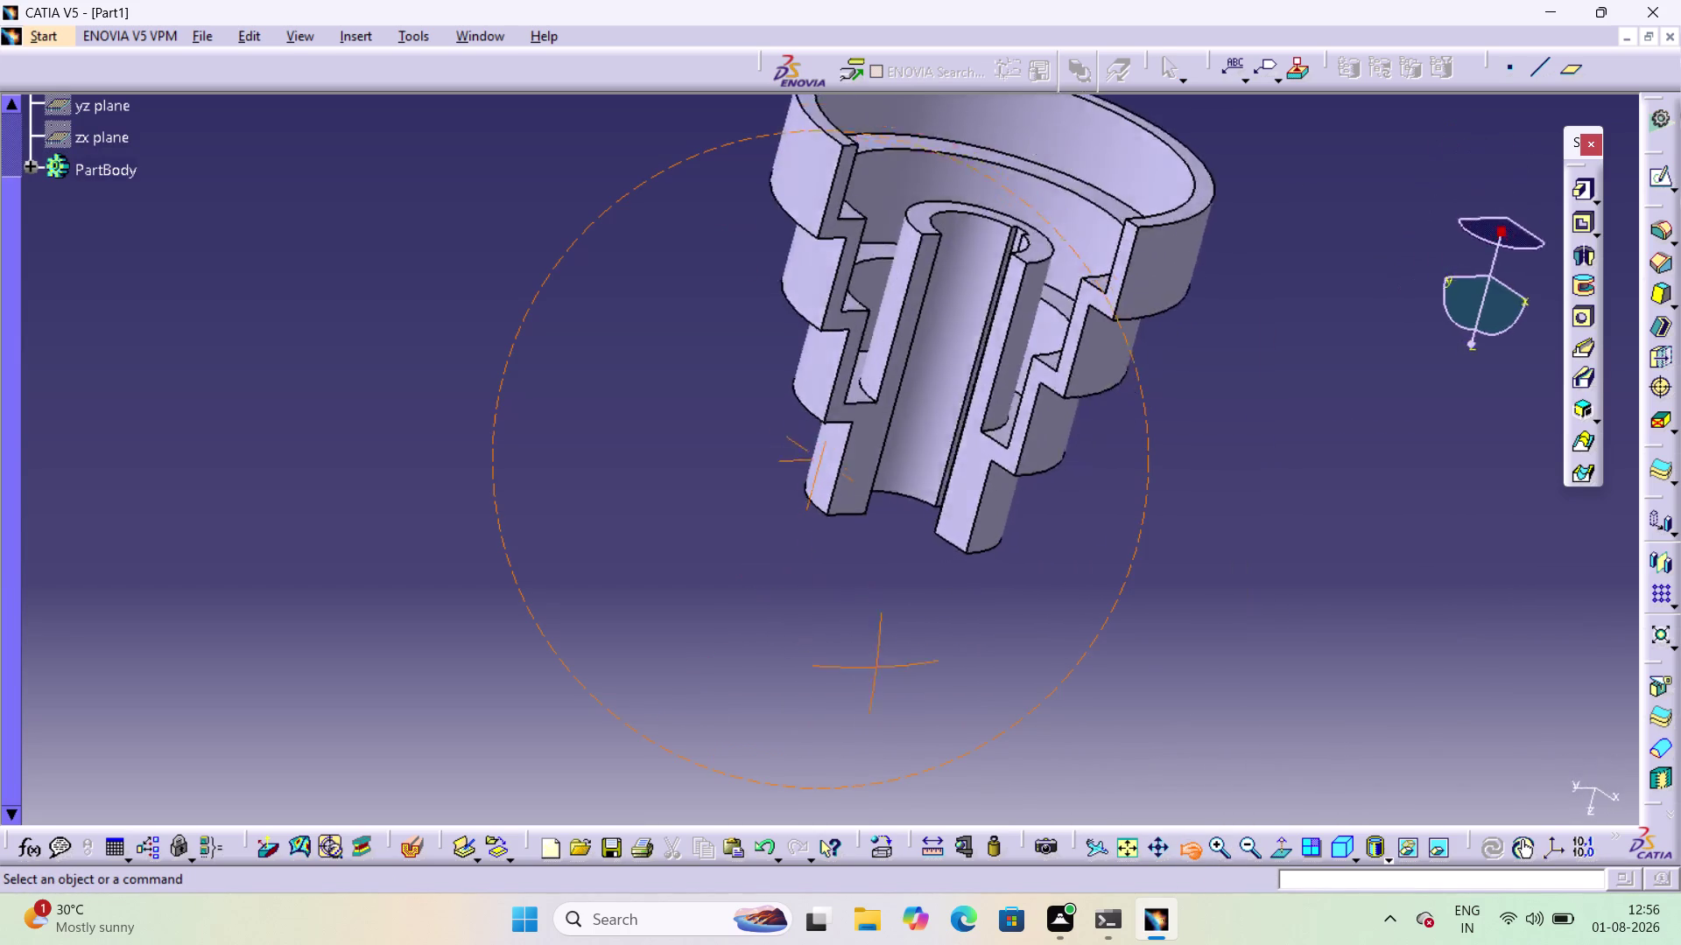
drag(878, 682, 950, 637)
middle_drag(1077, 426, 1213, 424)
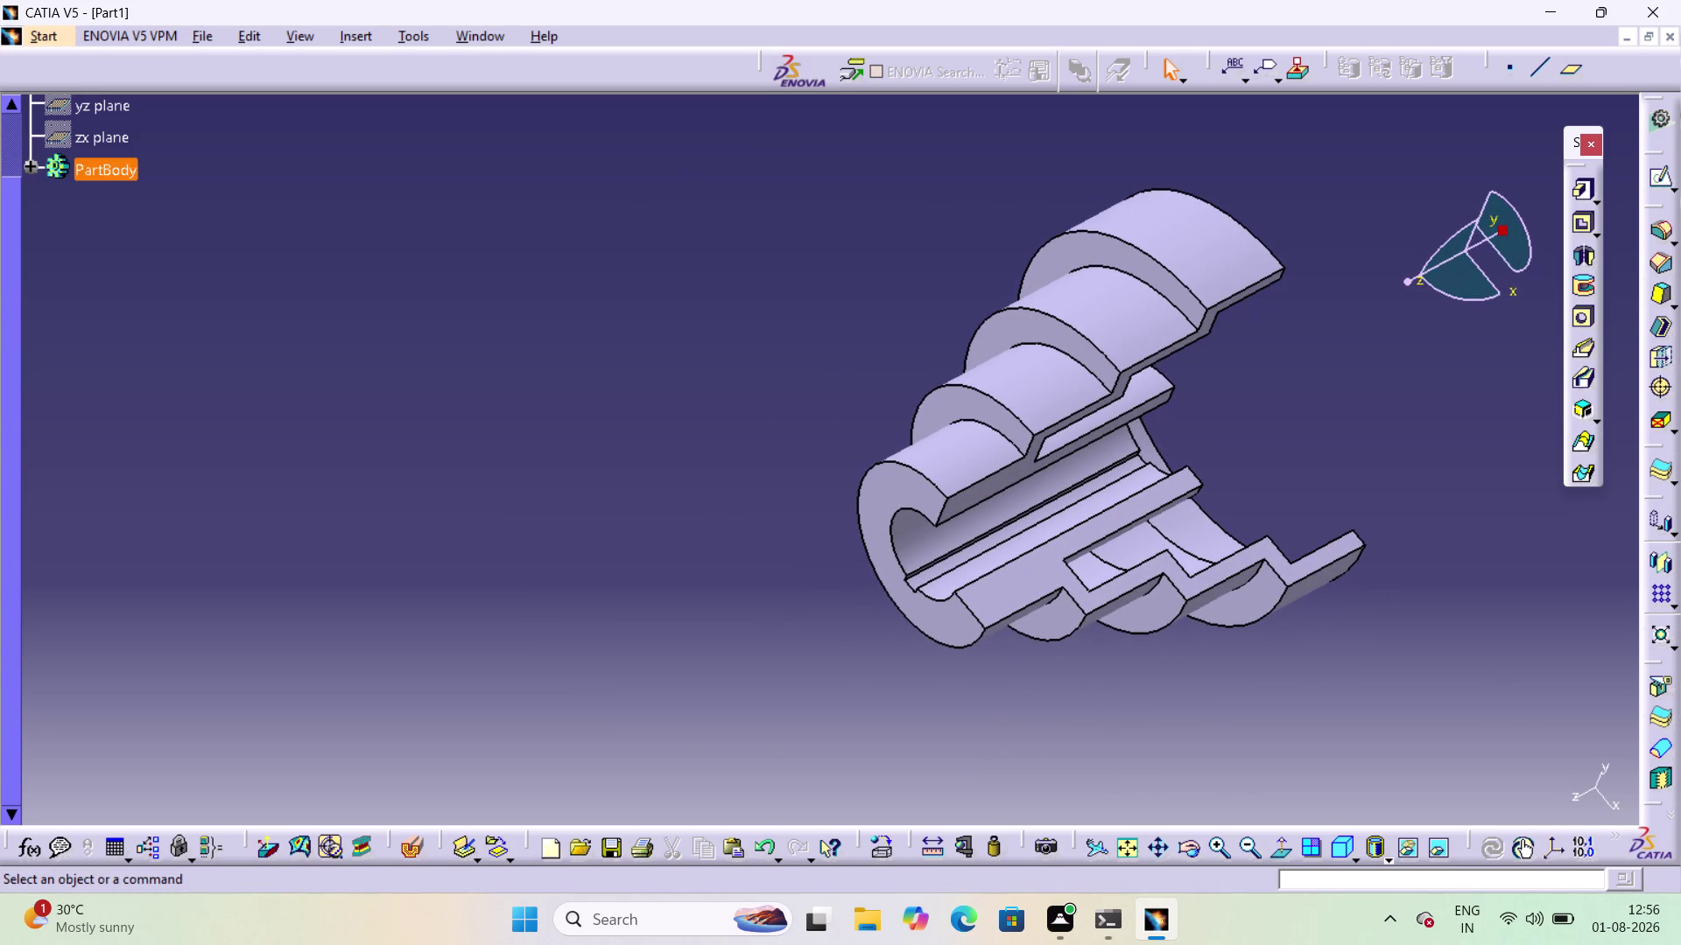
click(1189, 855)
drag(1046, 439, 1079, 418)
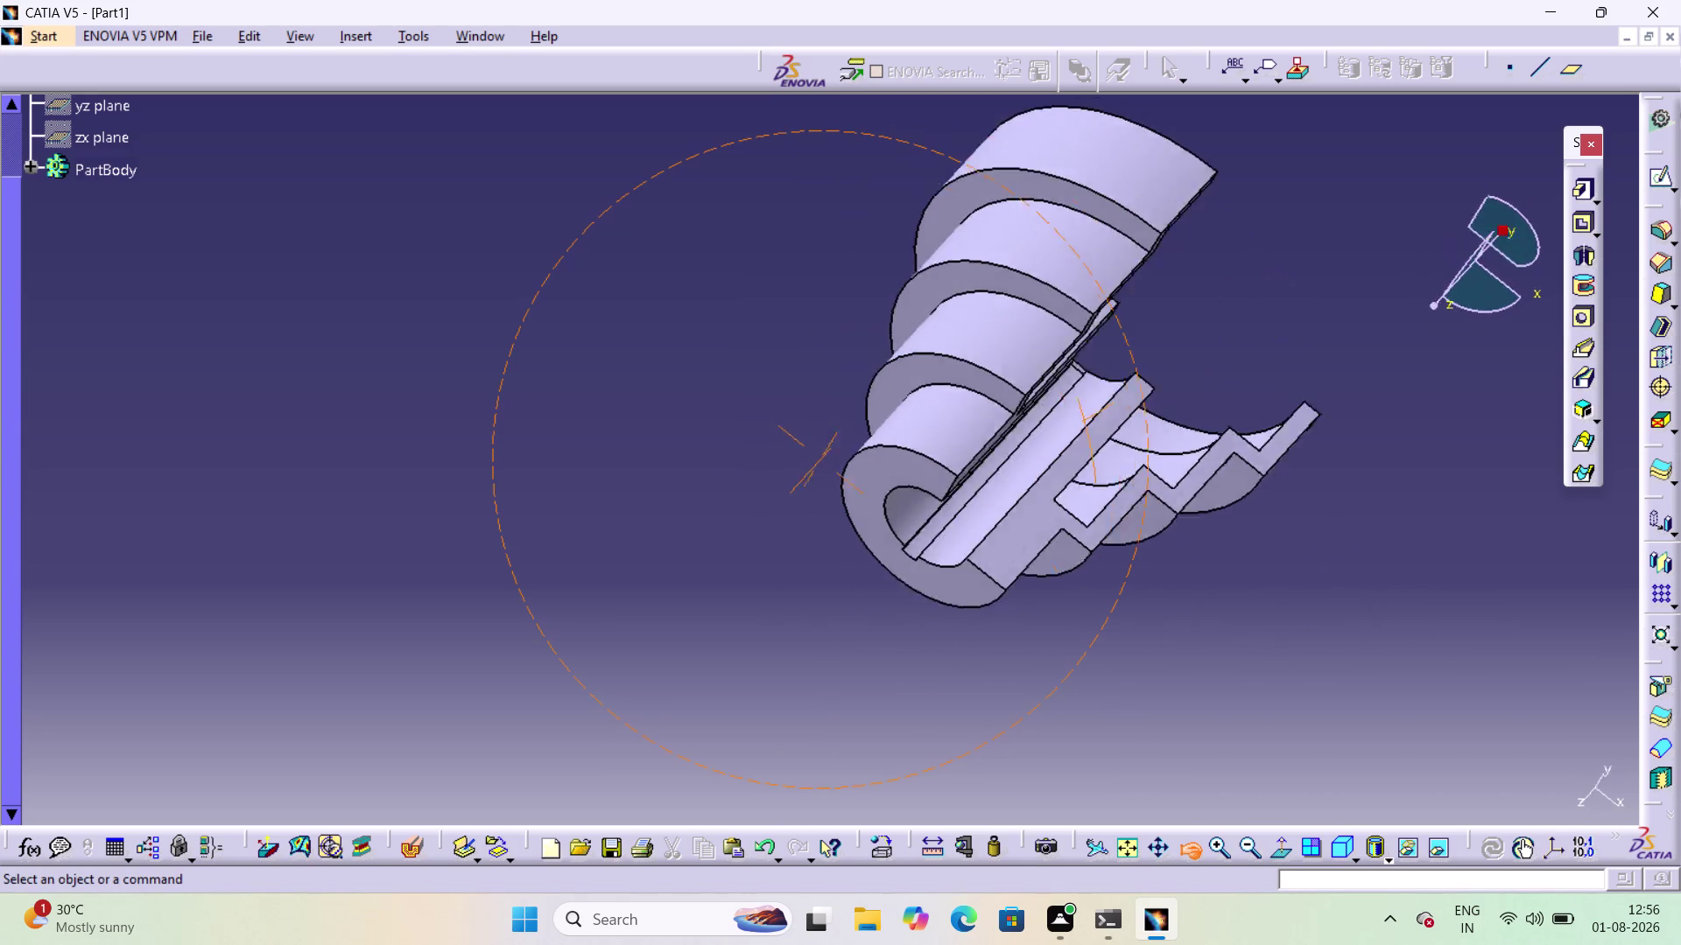
drag(1079, 417, 1026, 440)
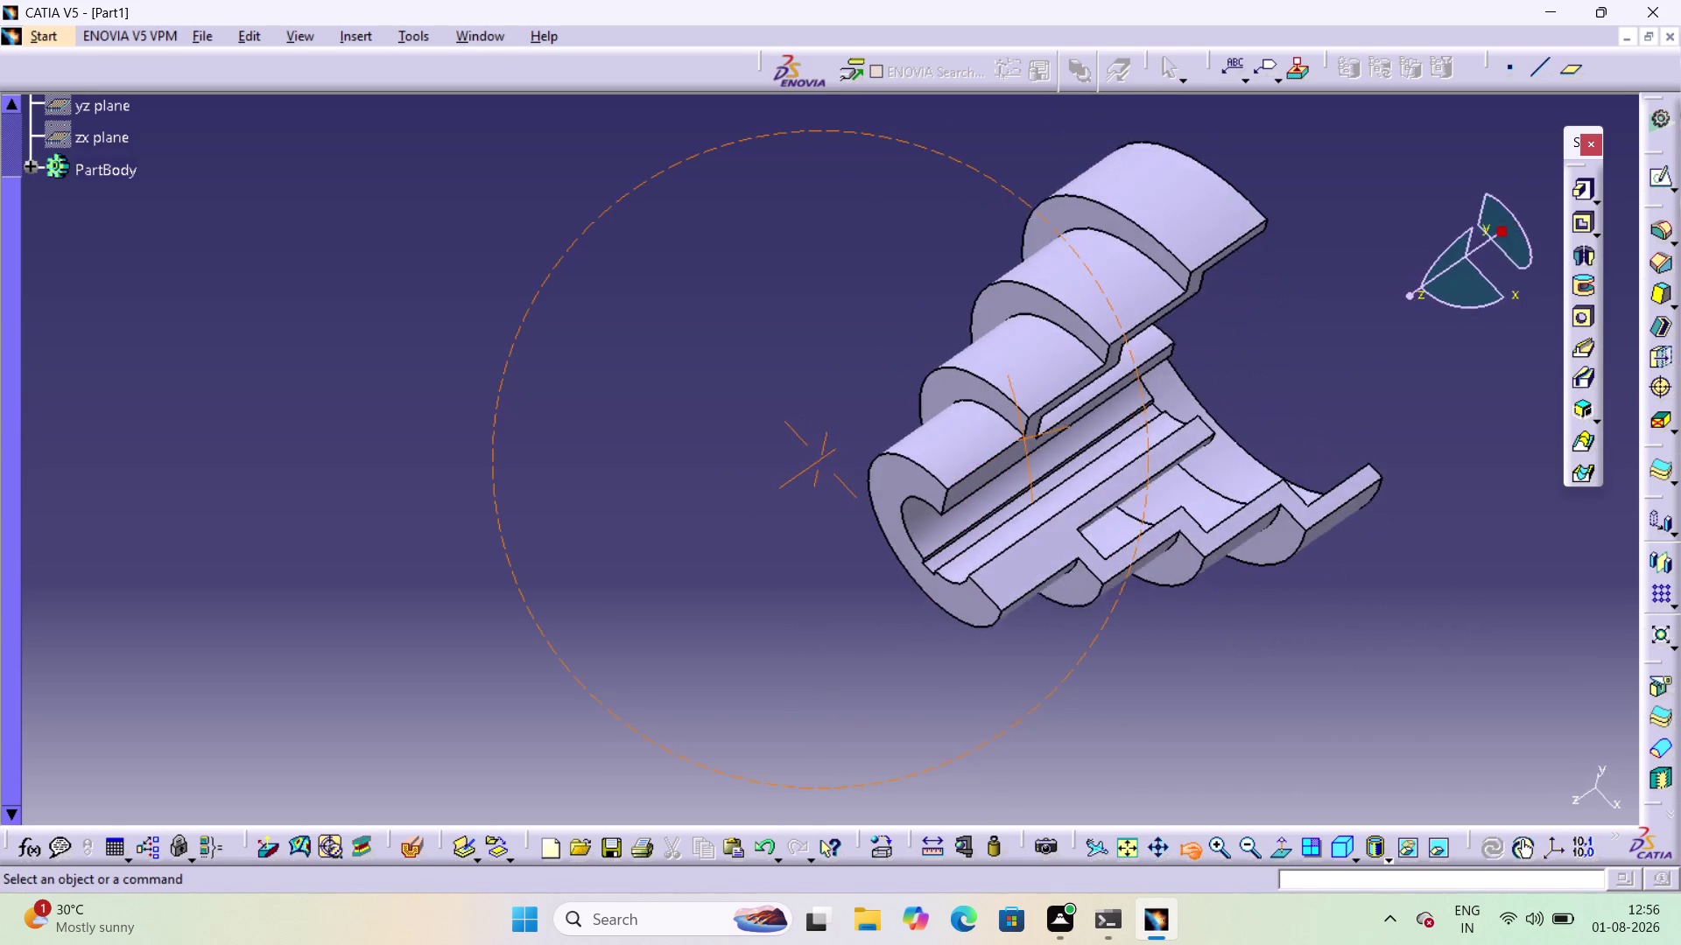
drag(1027, 439, 942, 461)
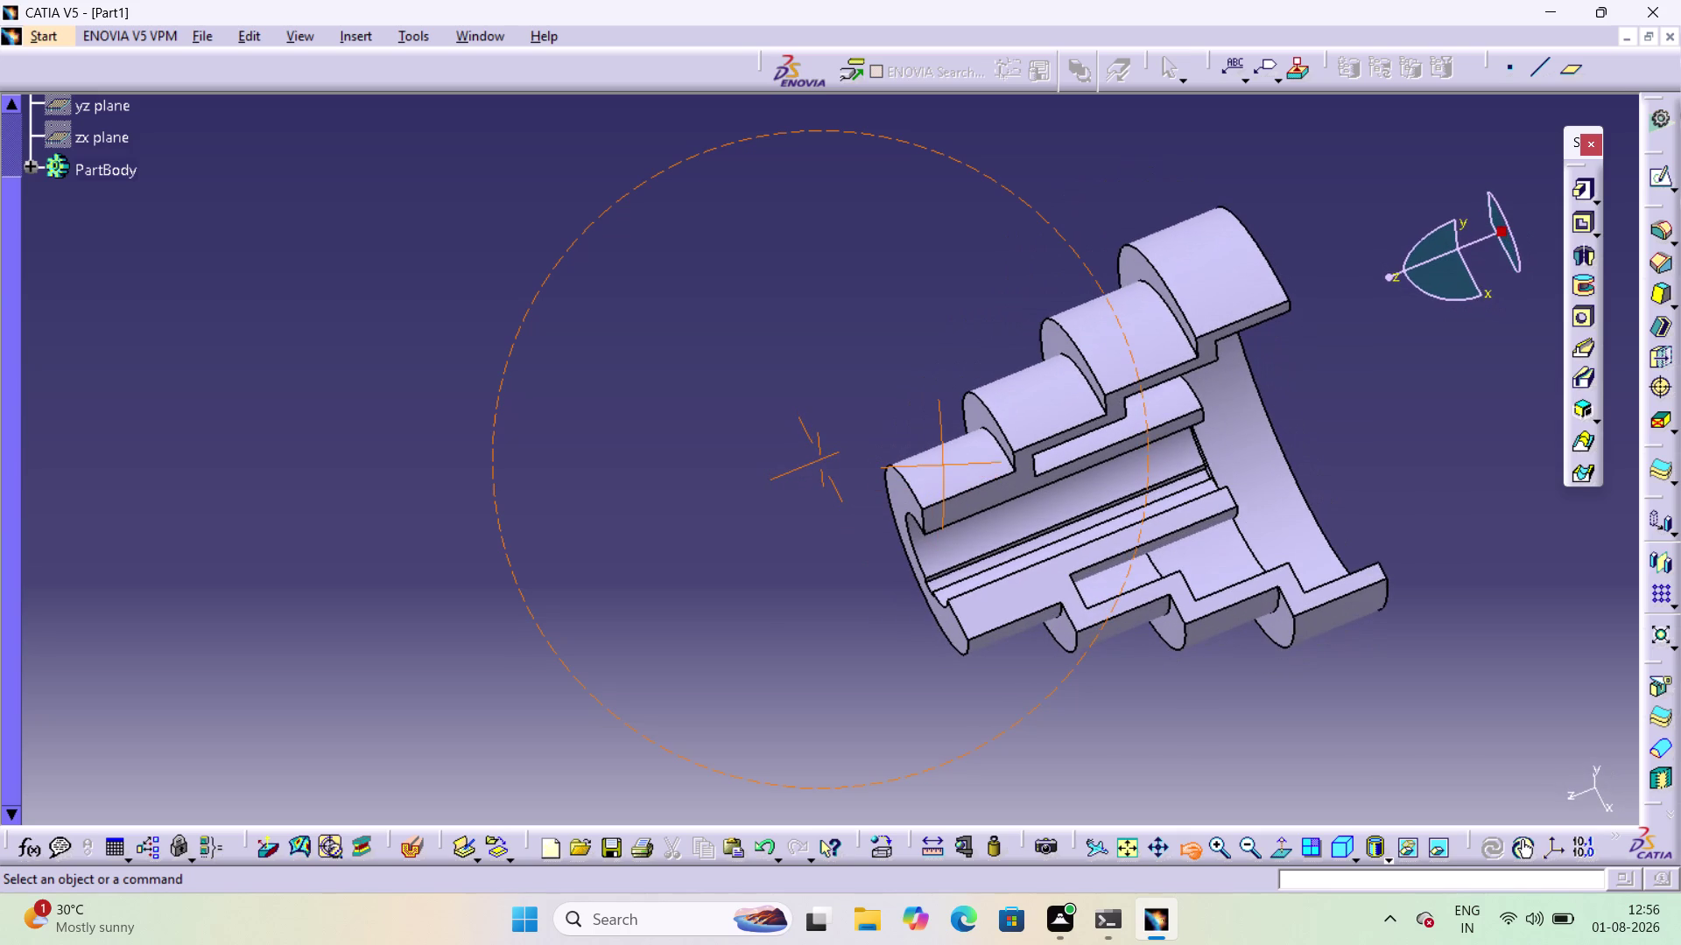
drag(943, 461, 938, 457)
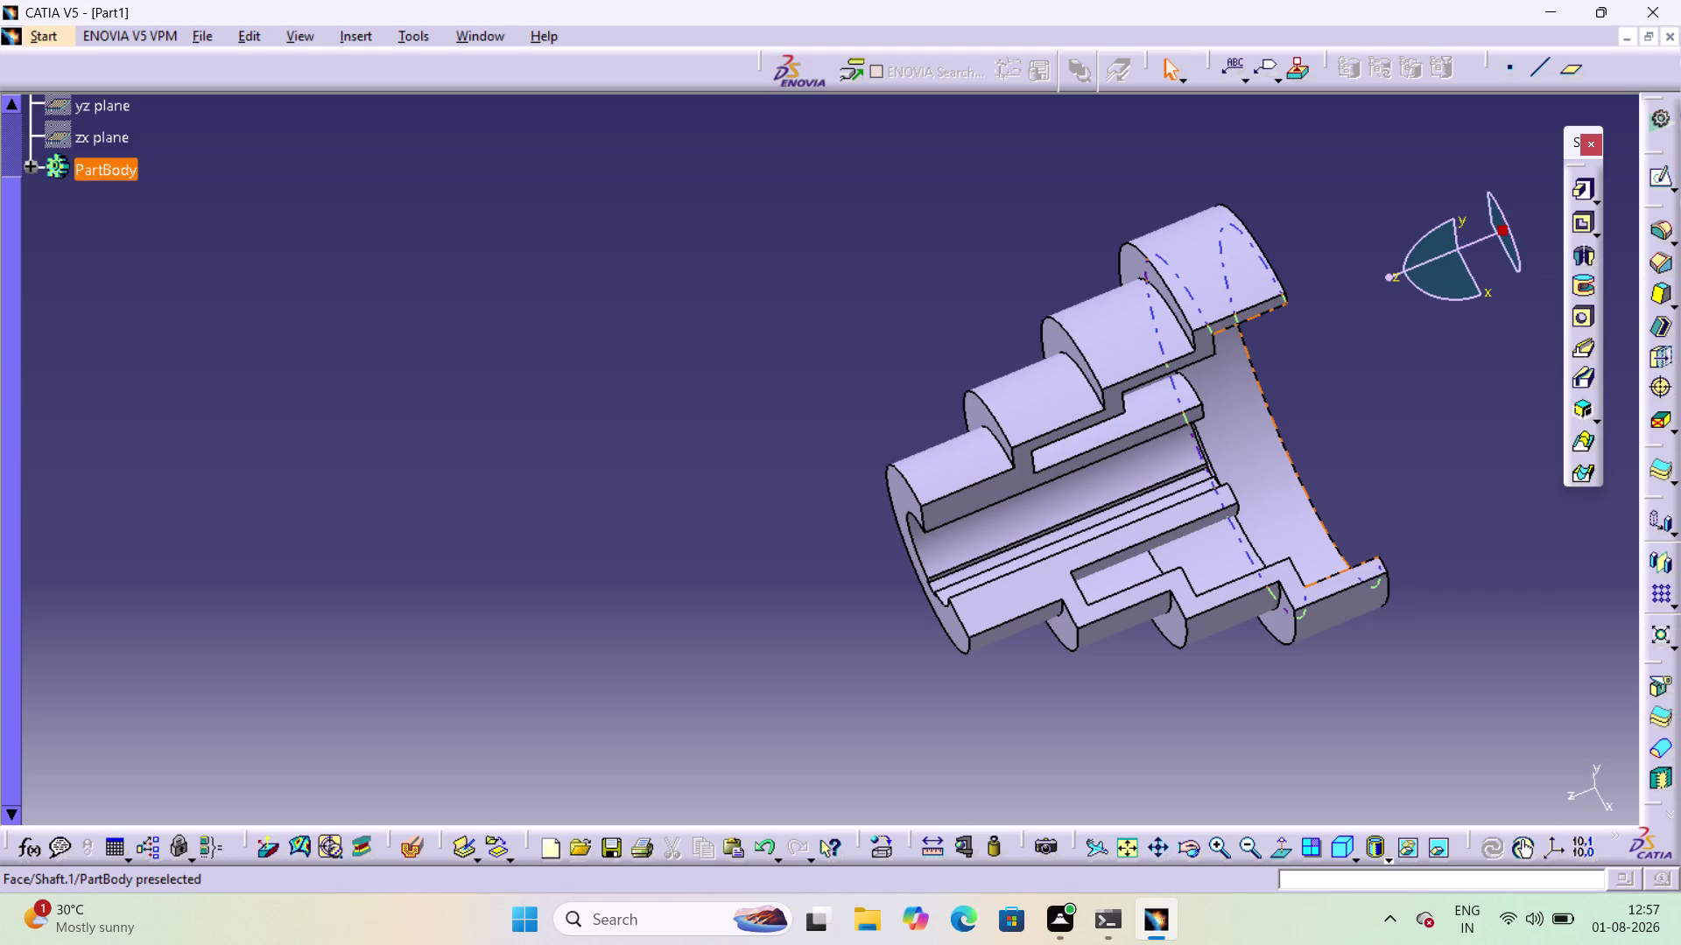
Pan the half-sectioned pulley to the middle of the 3D viewer.
click(843, 418)
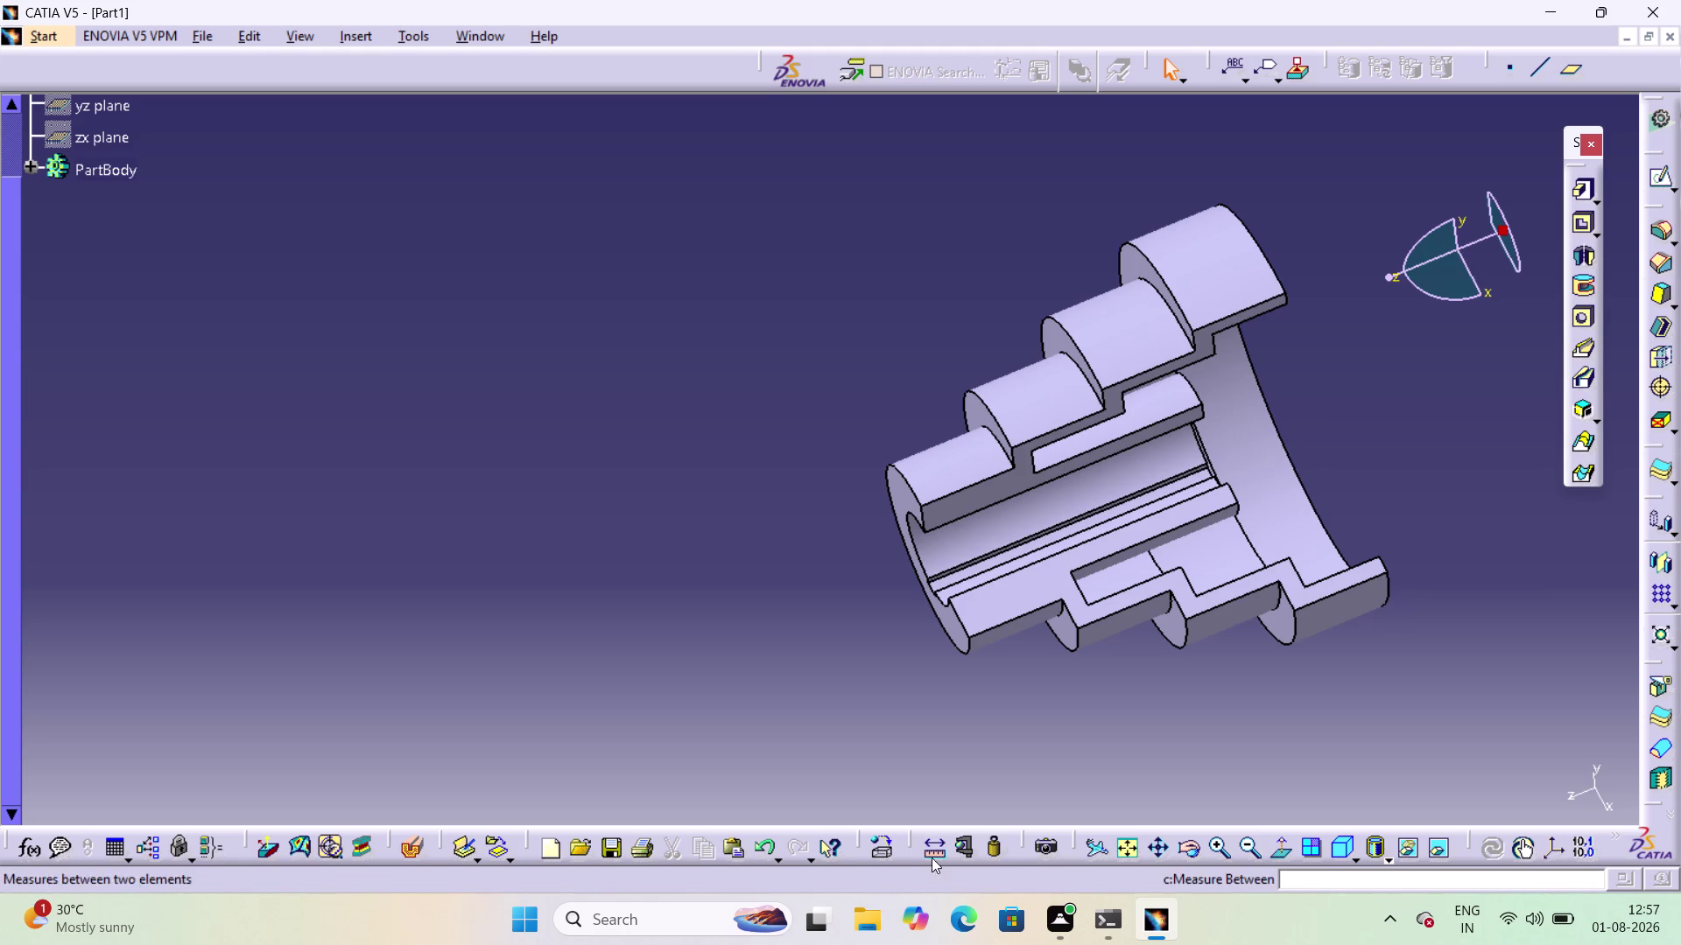
click(1196, 846)
drag(1060, 421, 1058, 415)
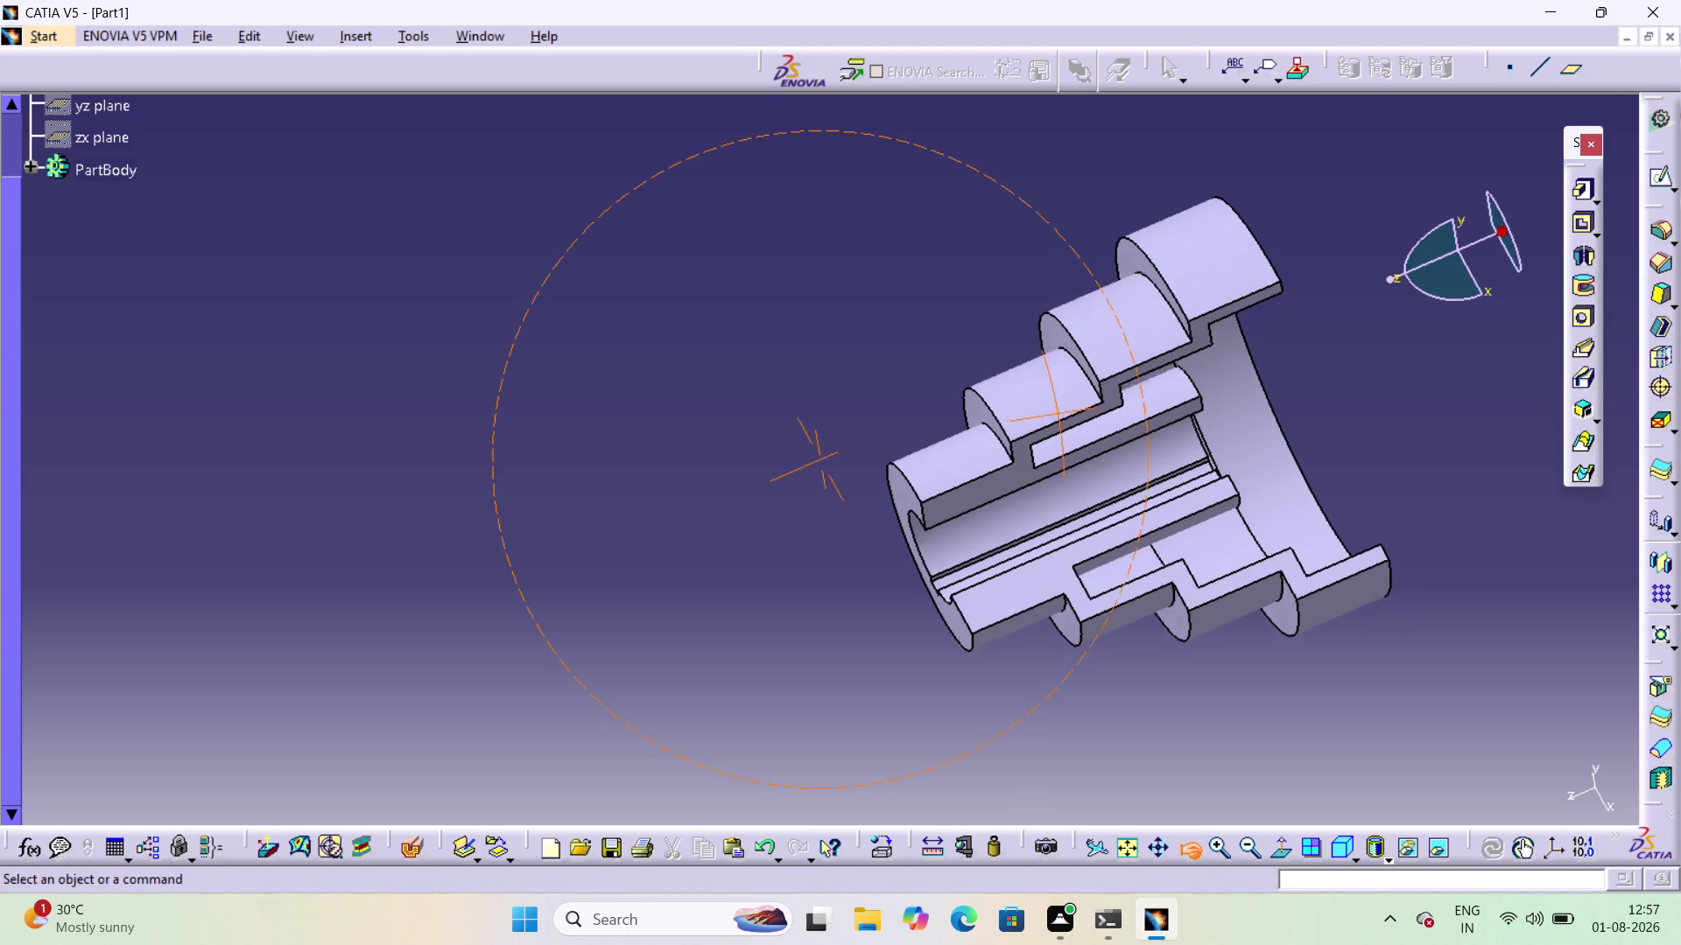
drag(1058, 415, 1099, 371)
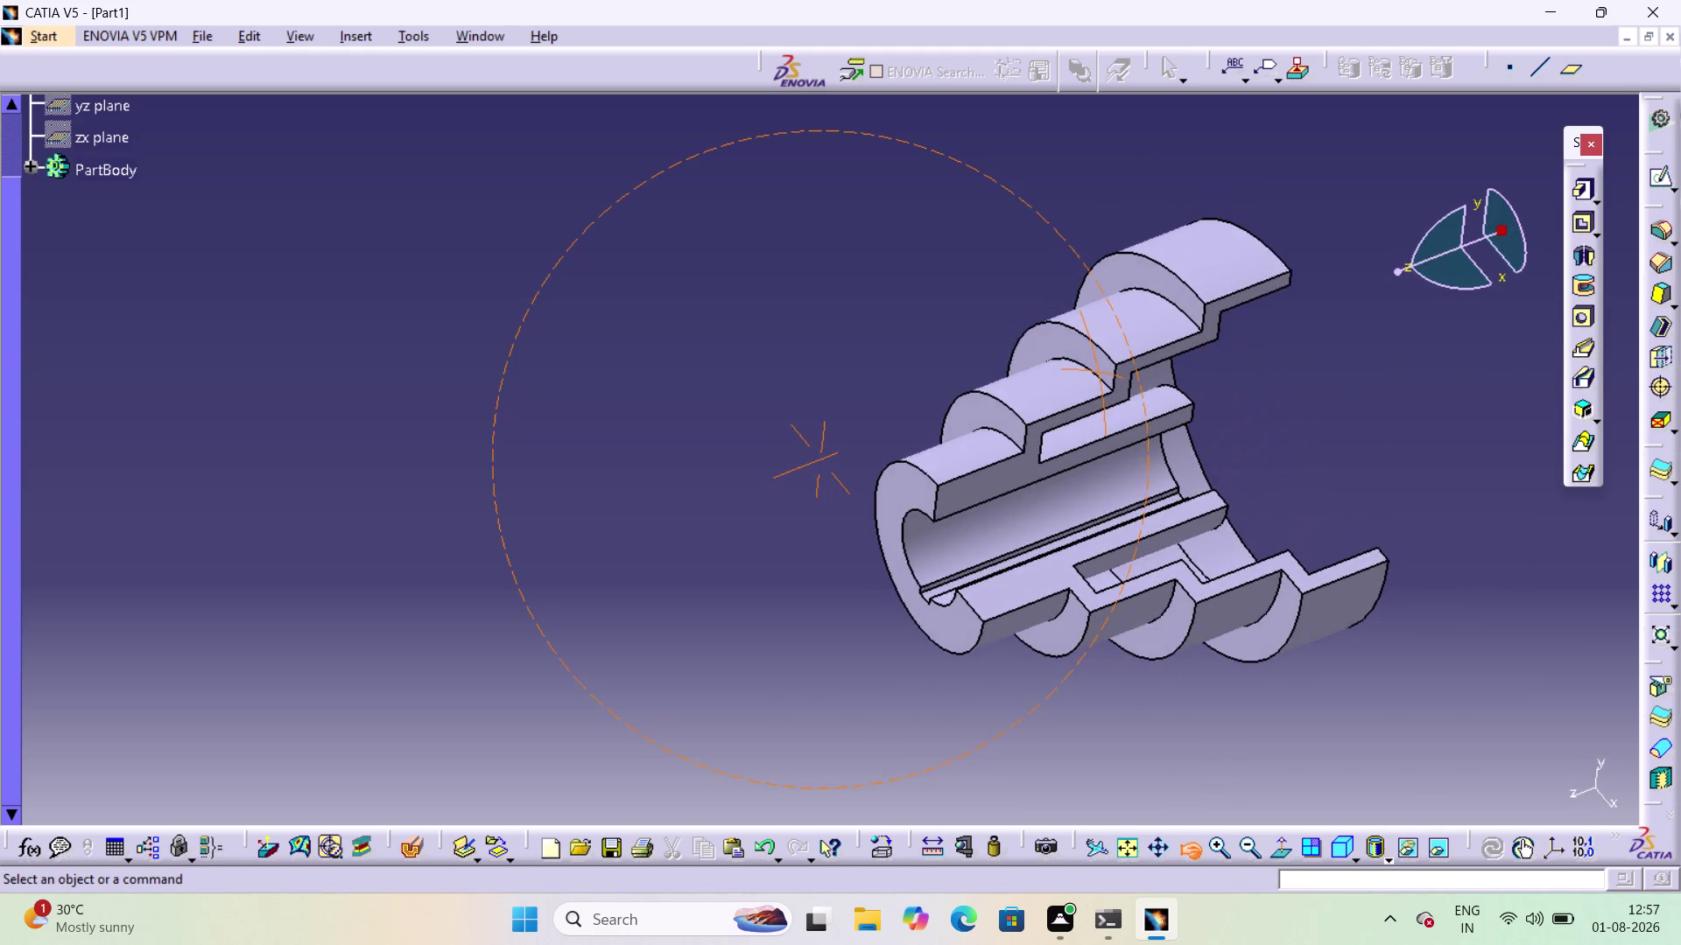
drag(1099, 371, 1100, 381)
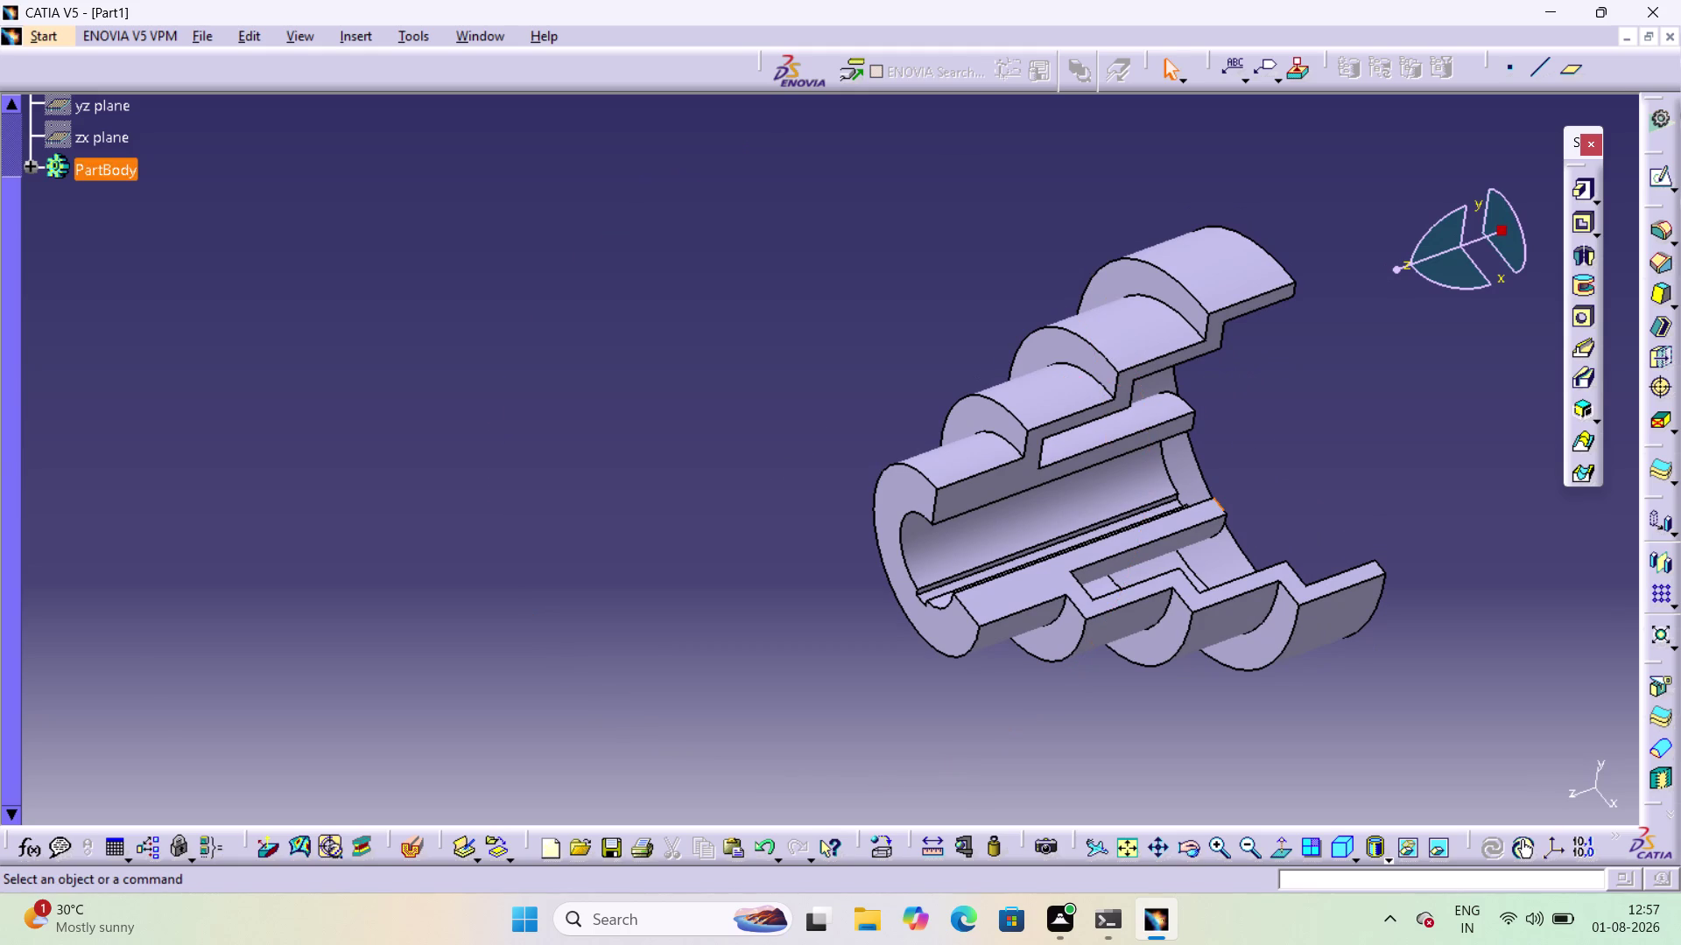
middle_drag(1354, 487, 1094, 514)
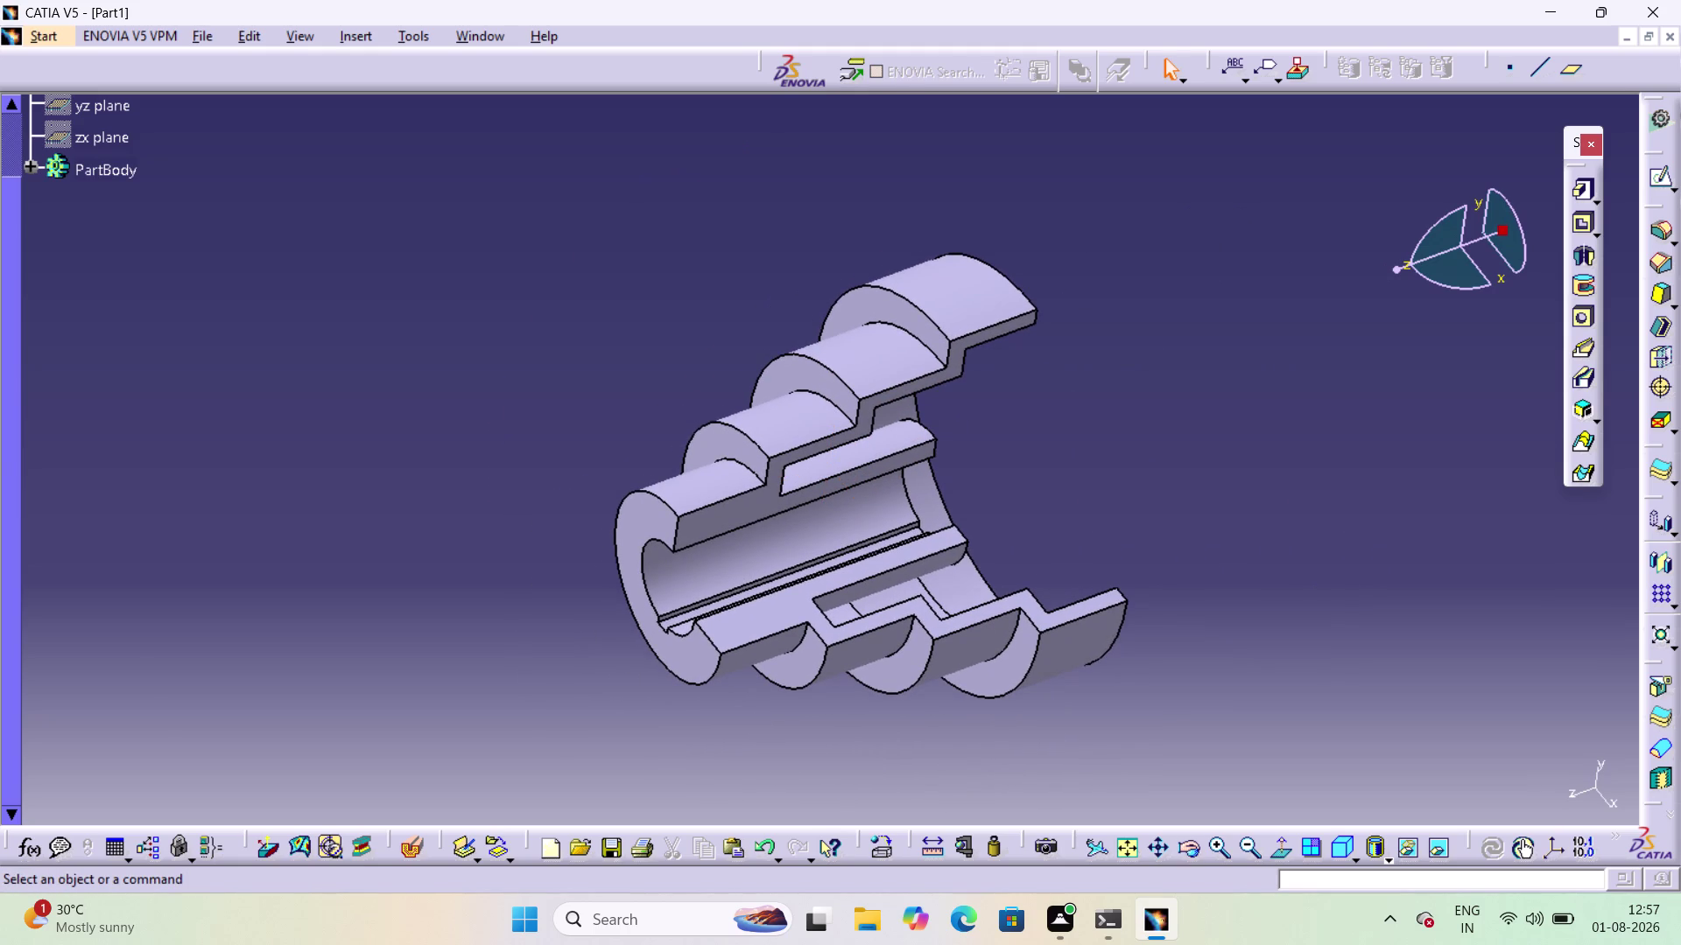
middle_drag(1285, 391, 1352, 340)
click(1666, 32)
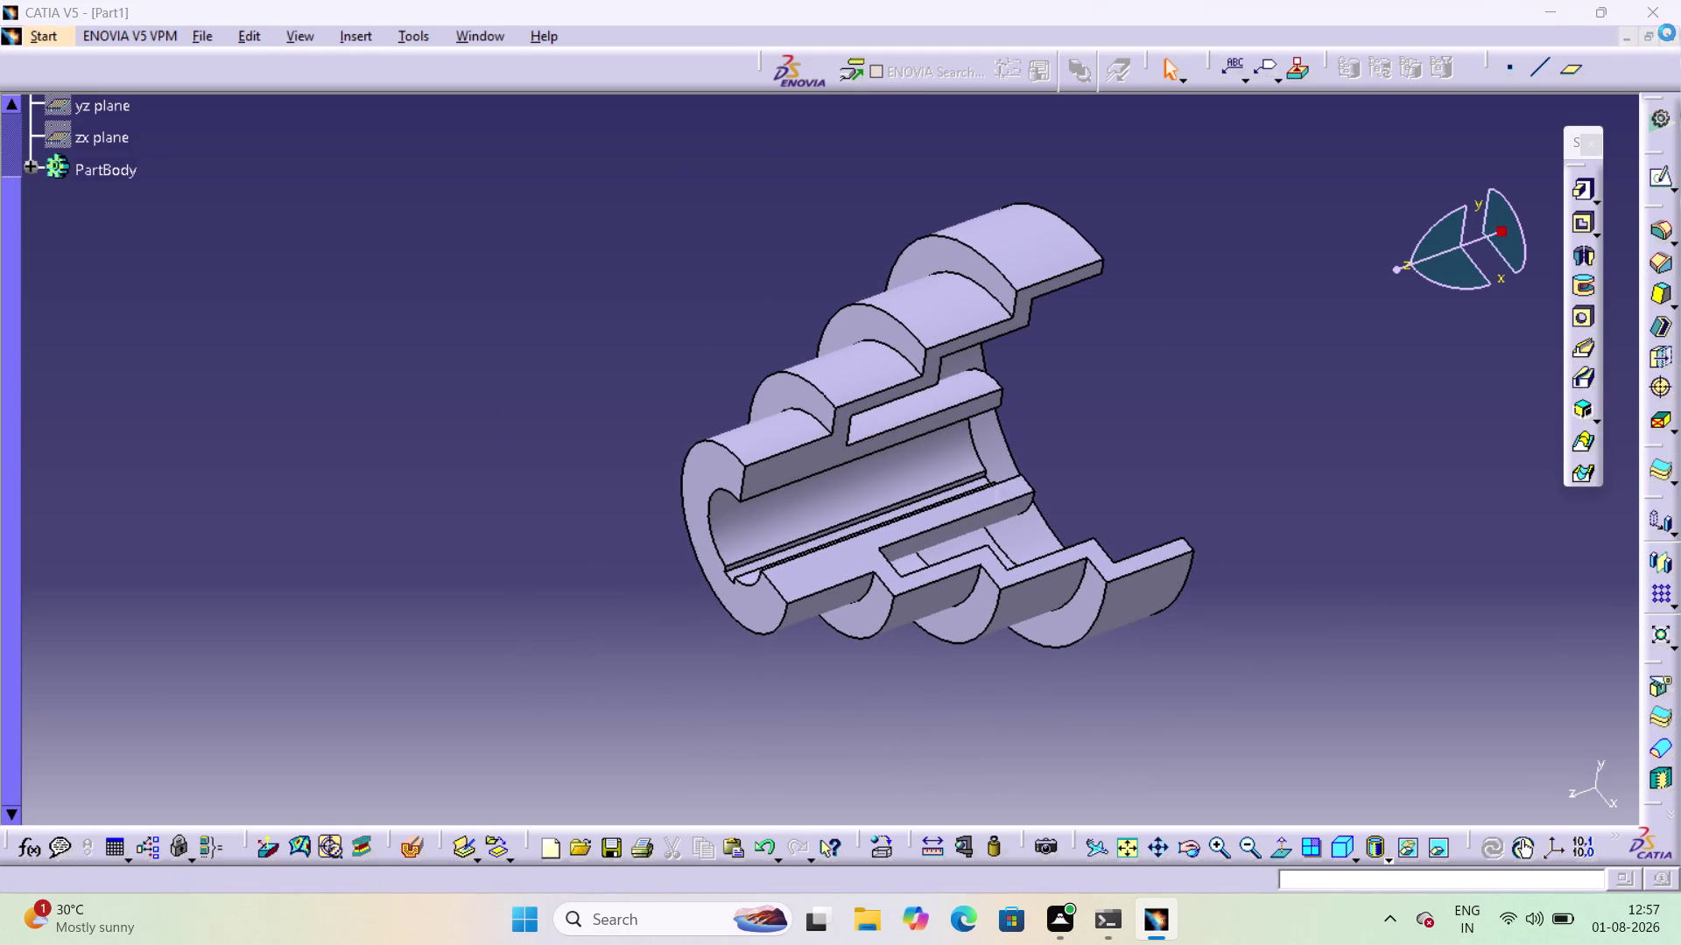
click(815, 506)
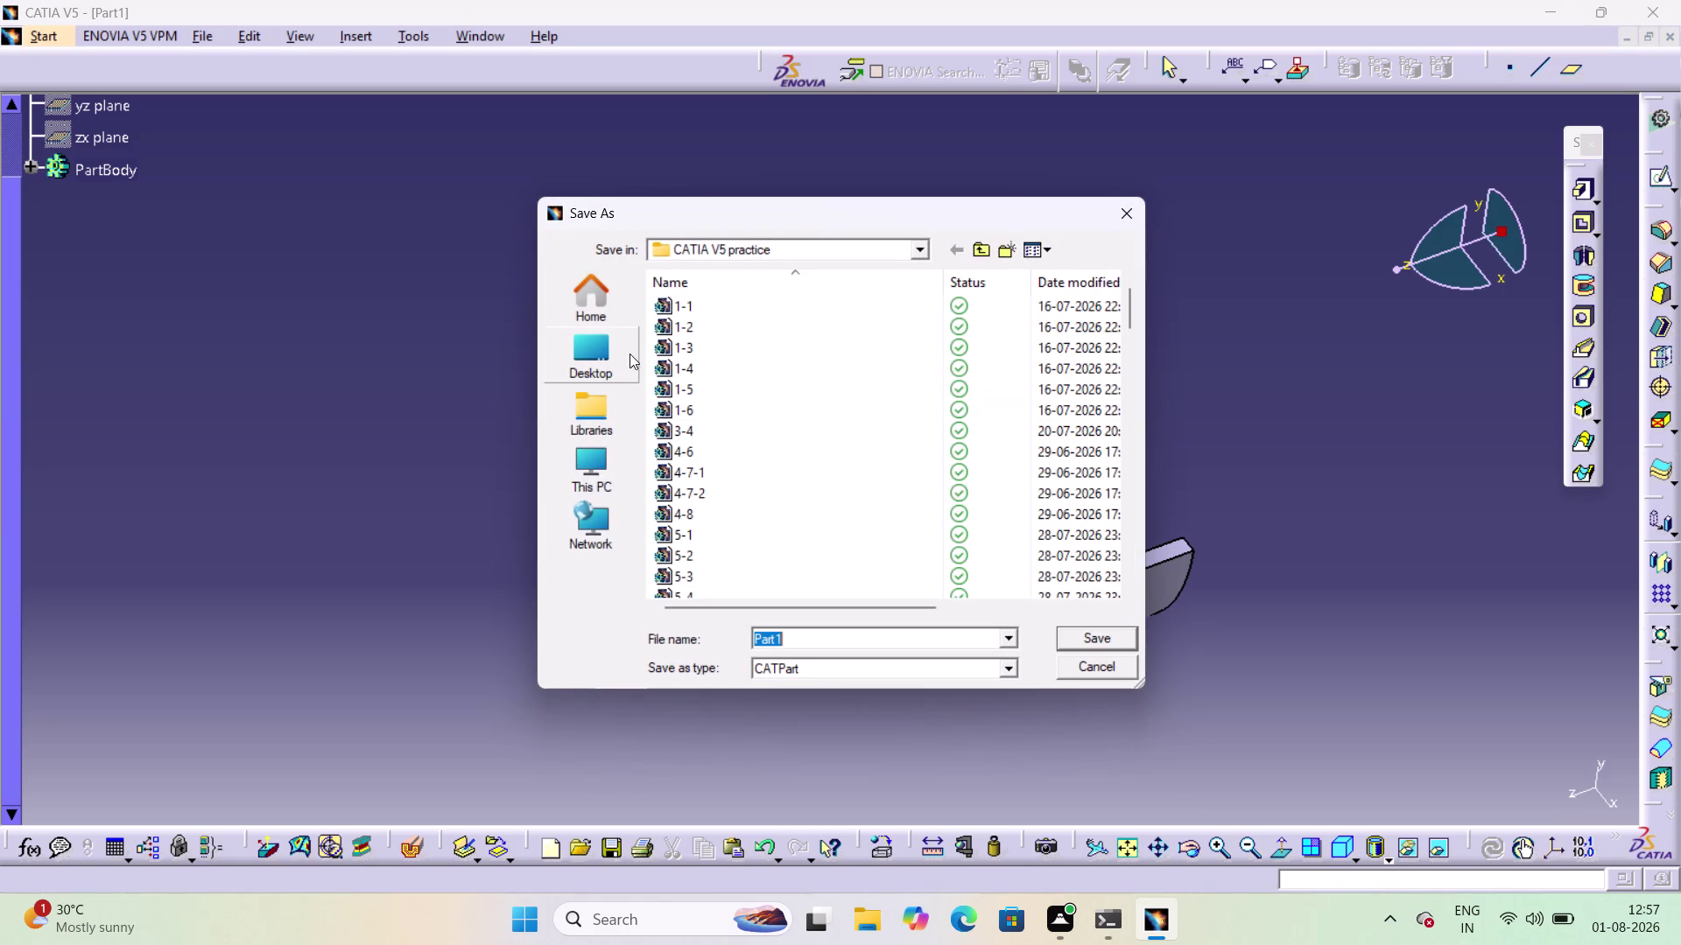
Select the existing Part1 file name in the Save As window for replacement.
scroll(down, 3)
scroll(down, 3)
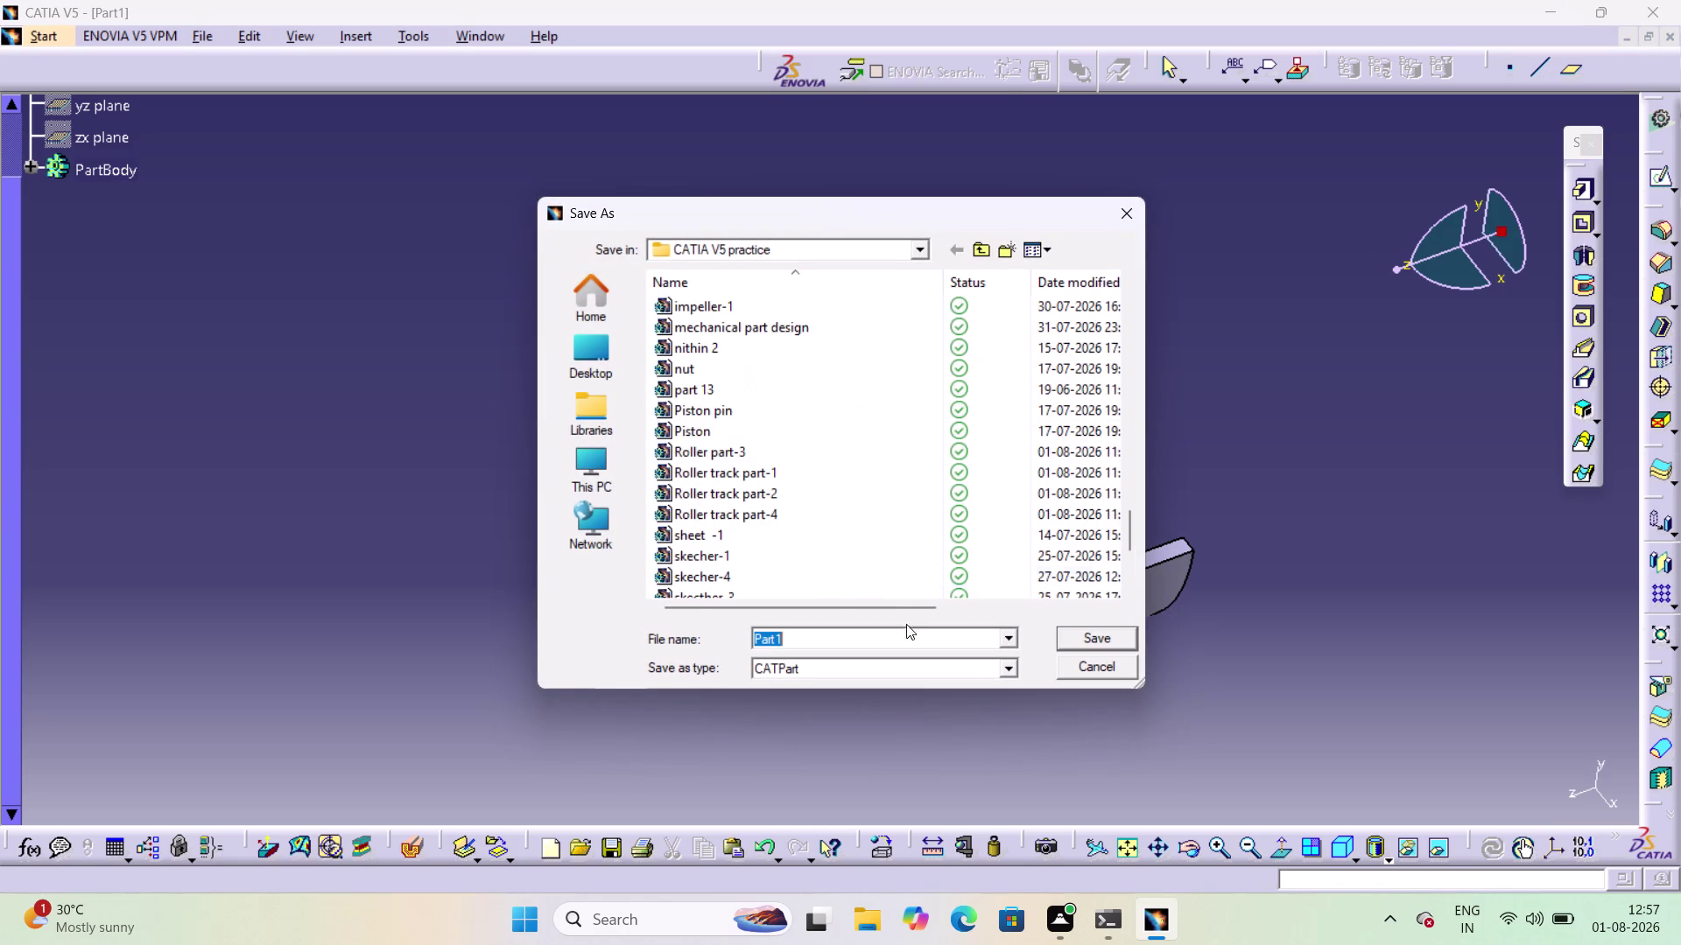
triple_click(908, 645)
click(925, 642)
click(917, 636)
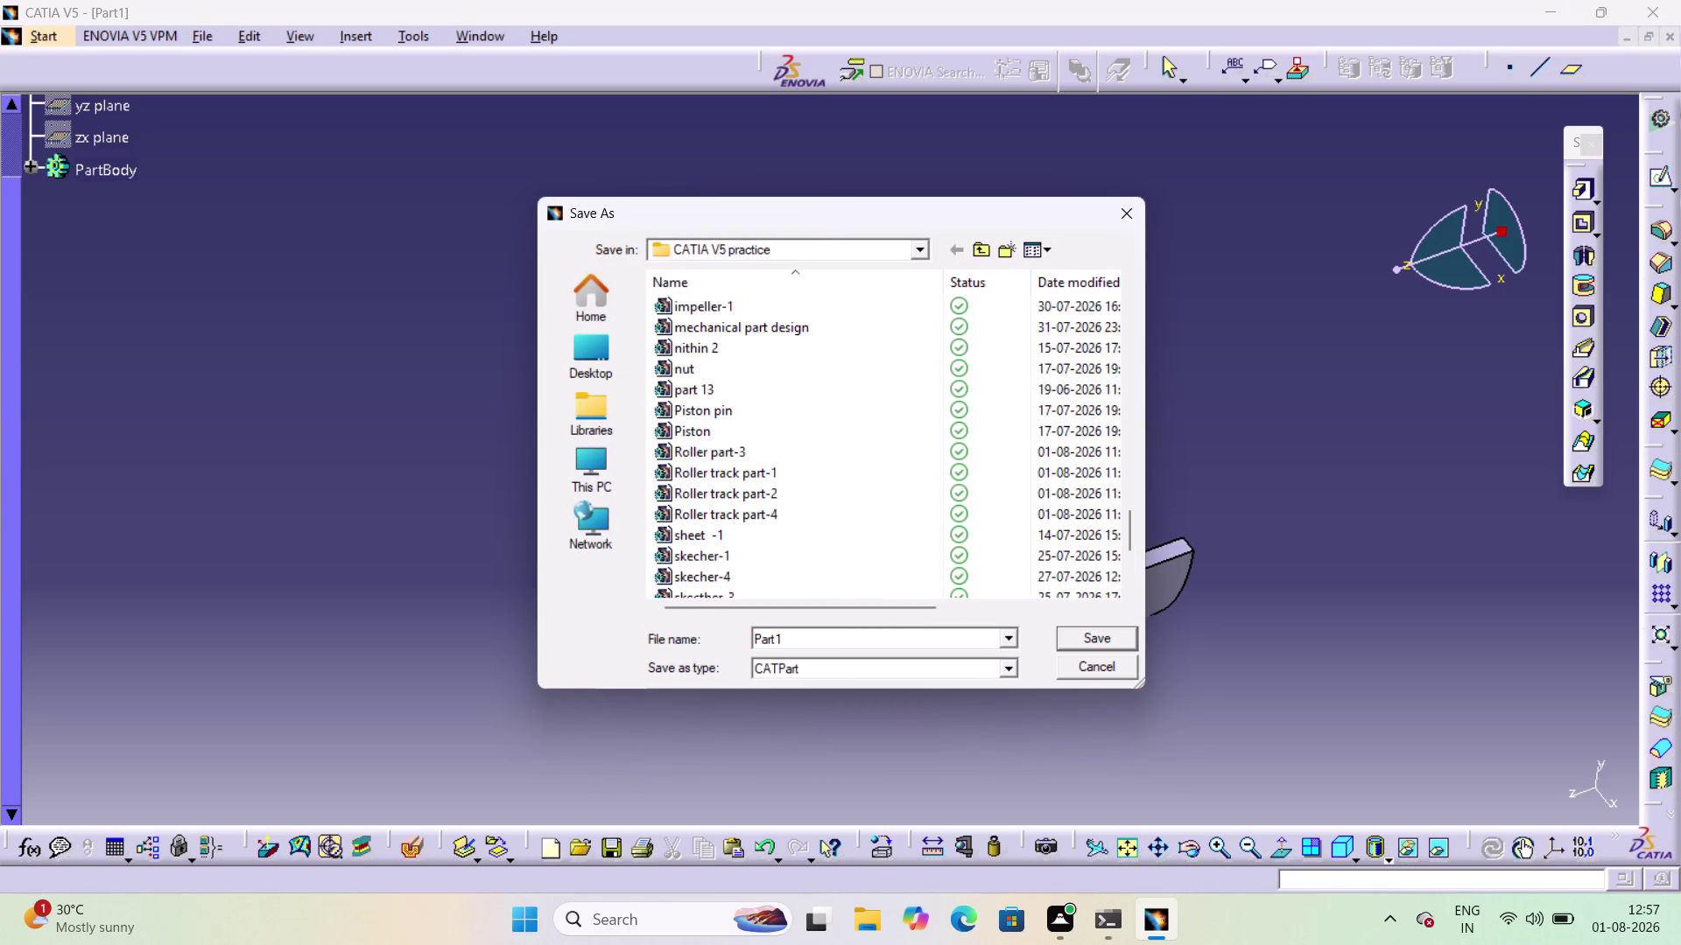
click(917, 636)
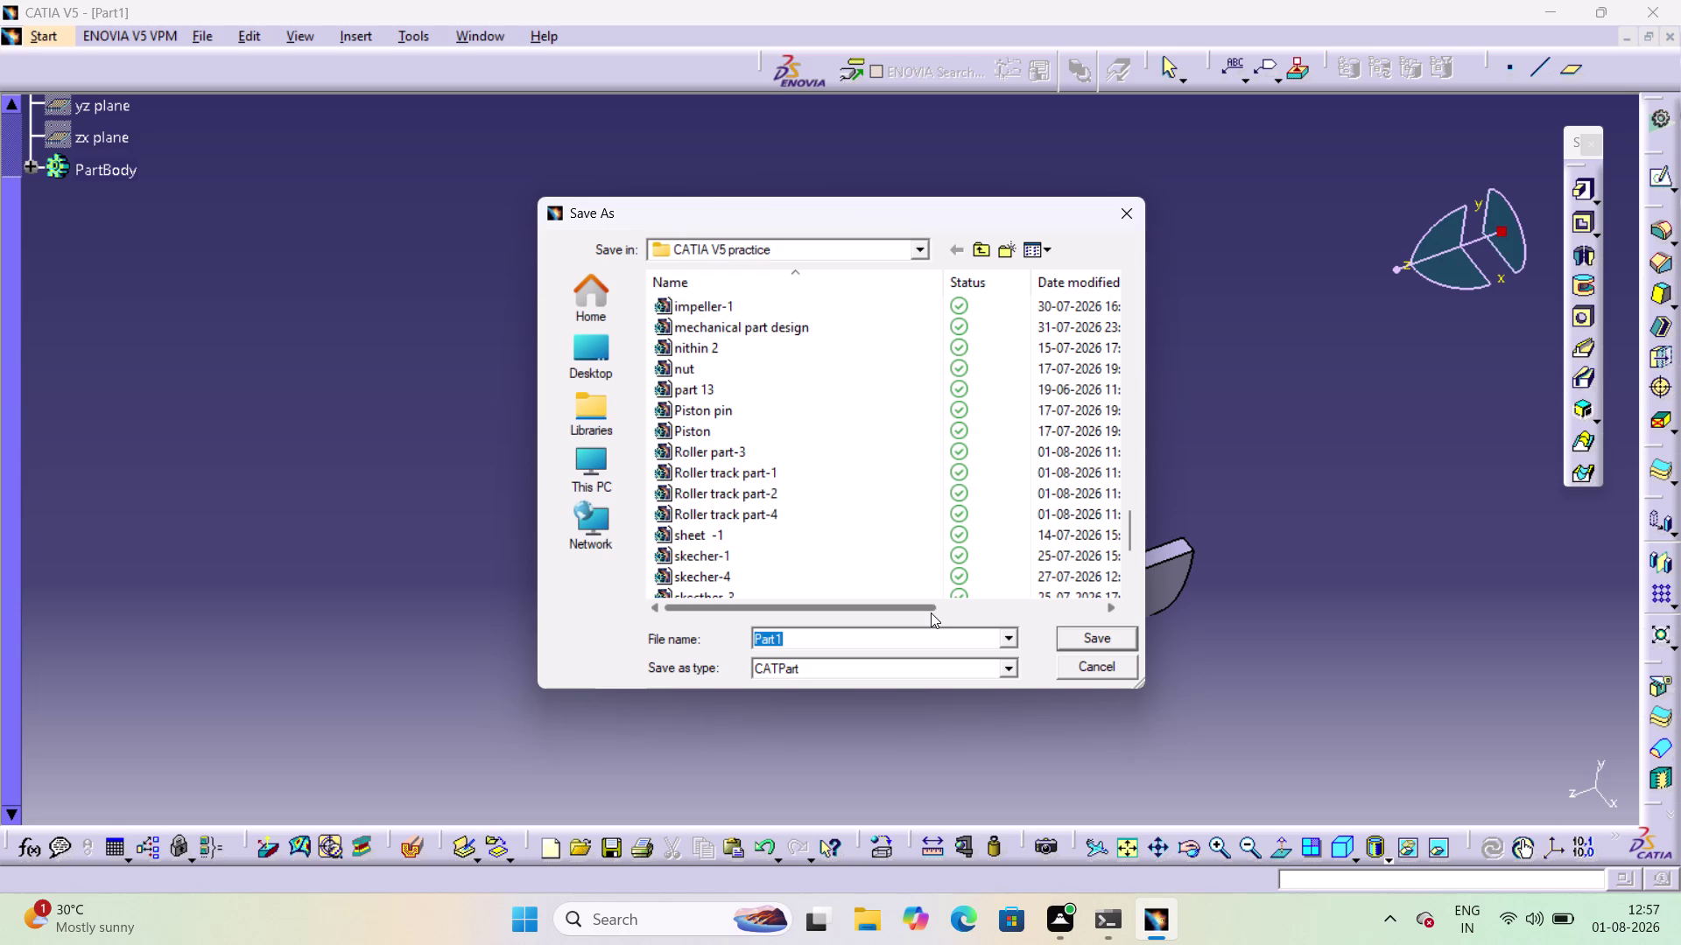
text(ST)
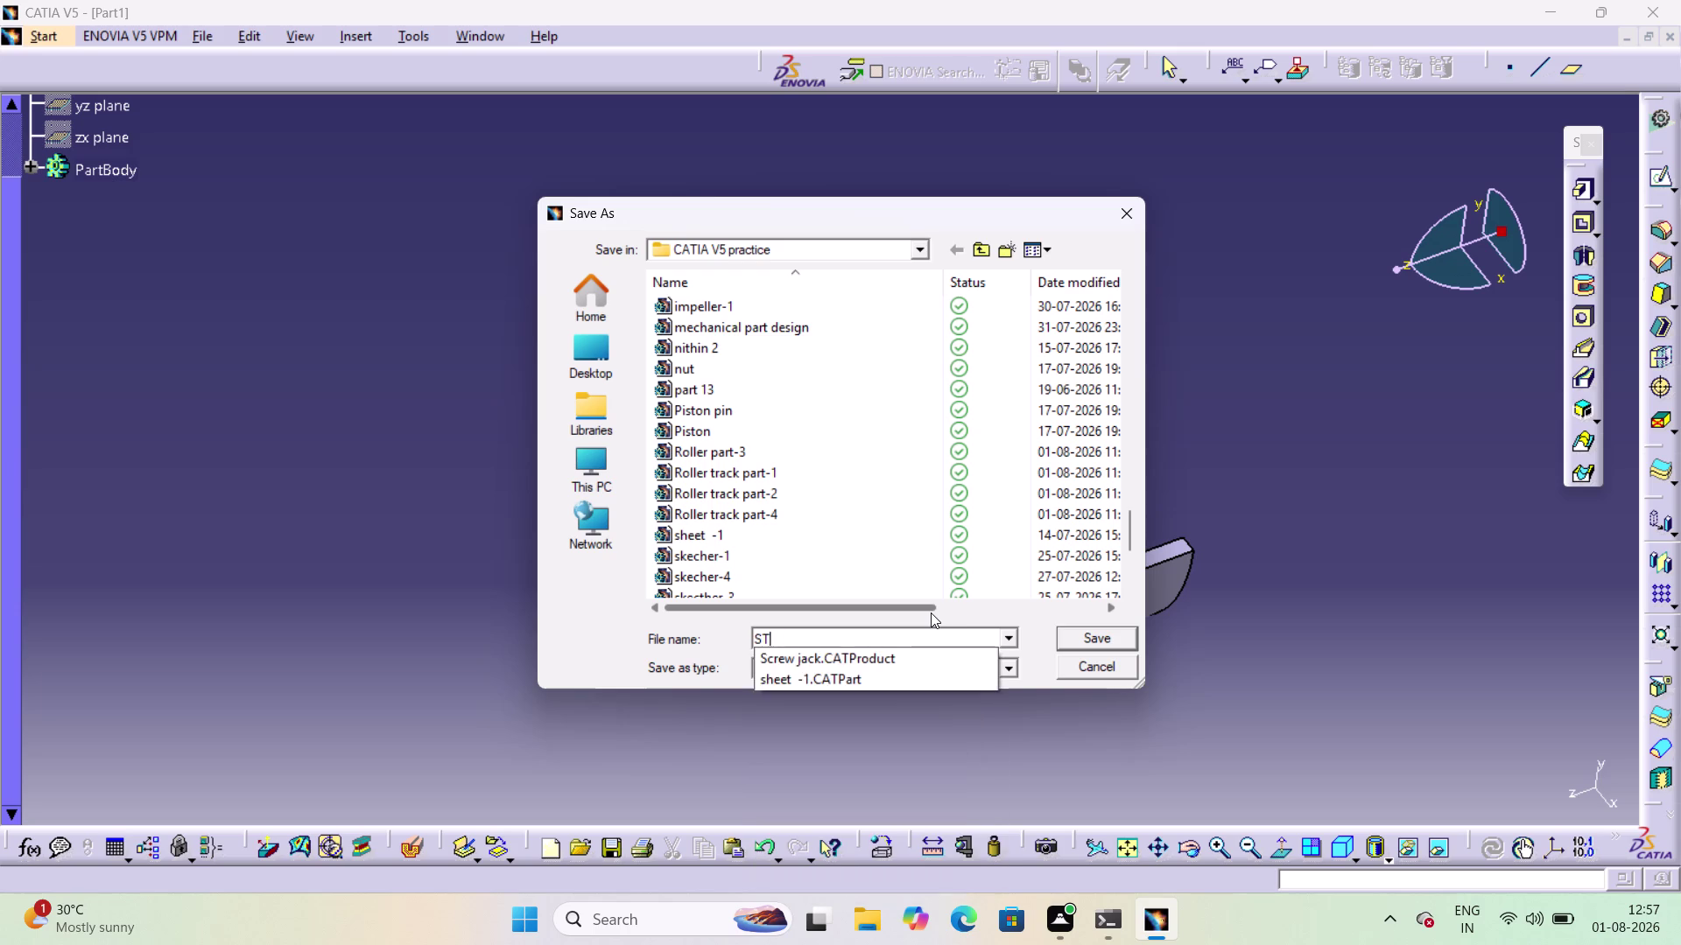
text(E)
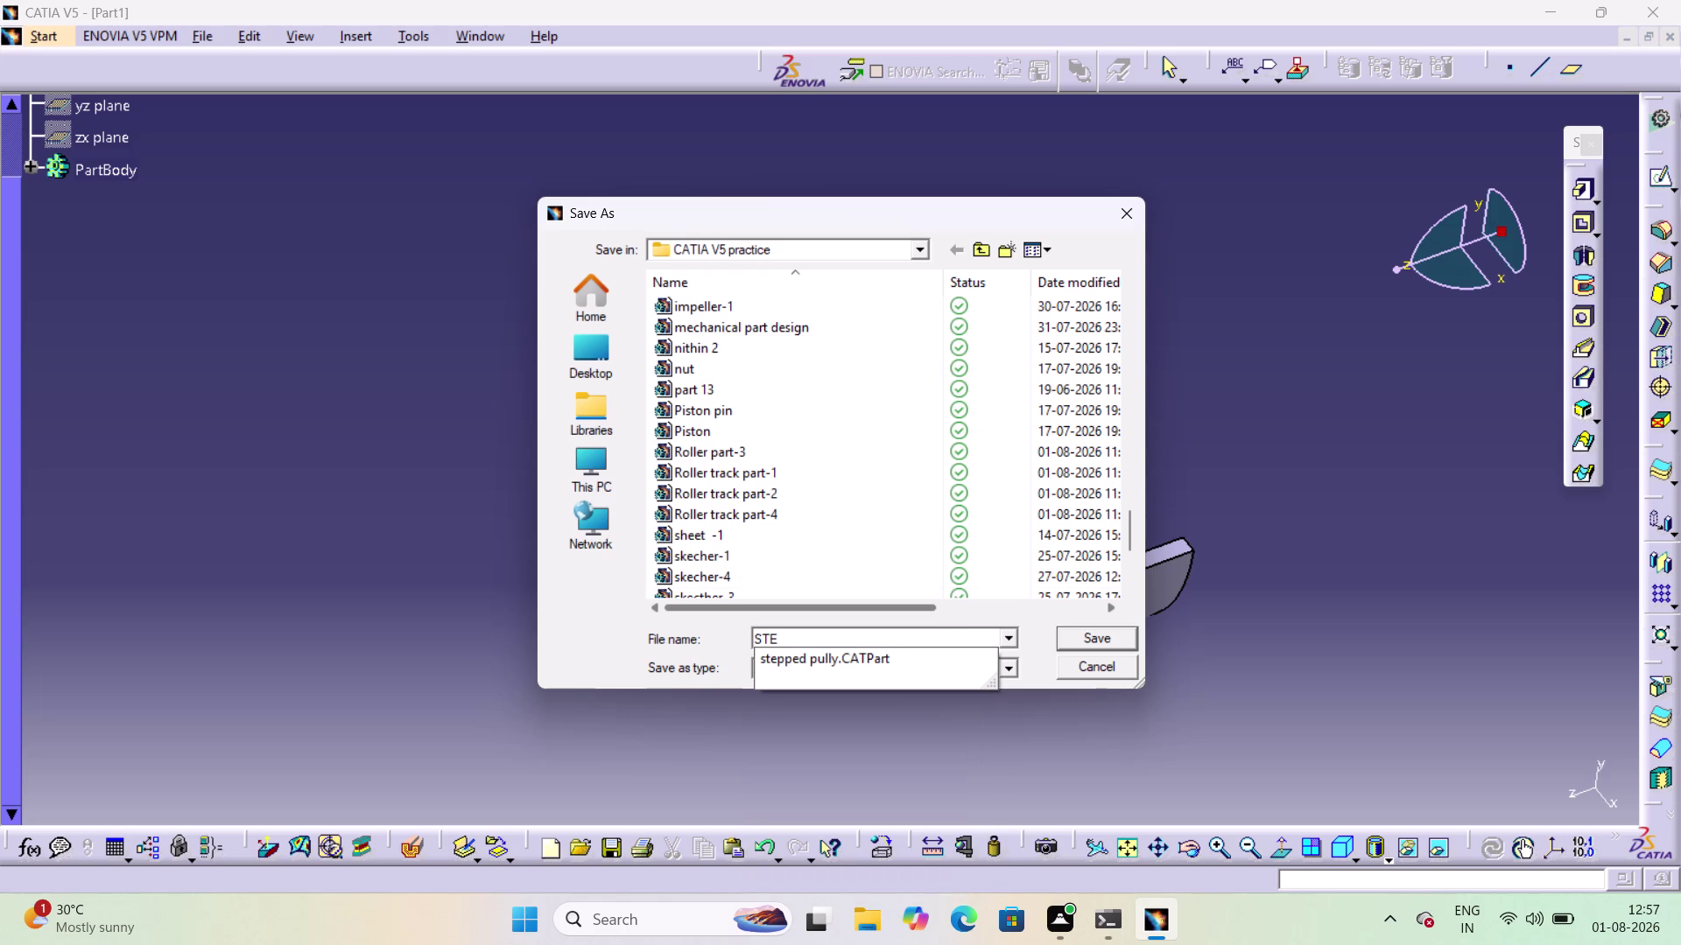
click(942, 651)
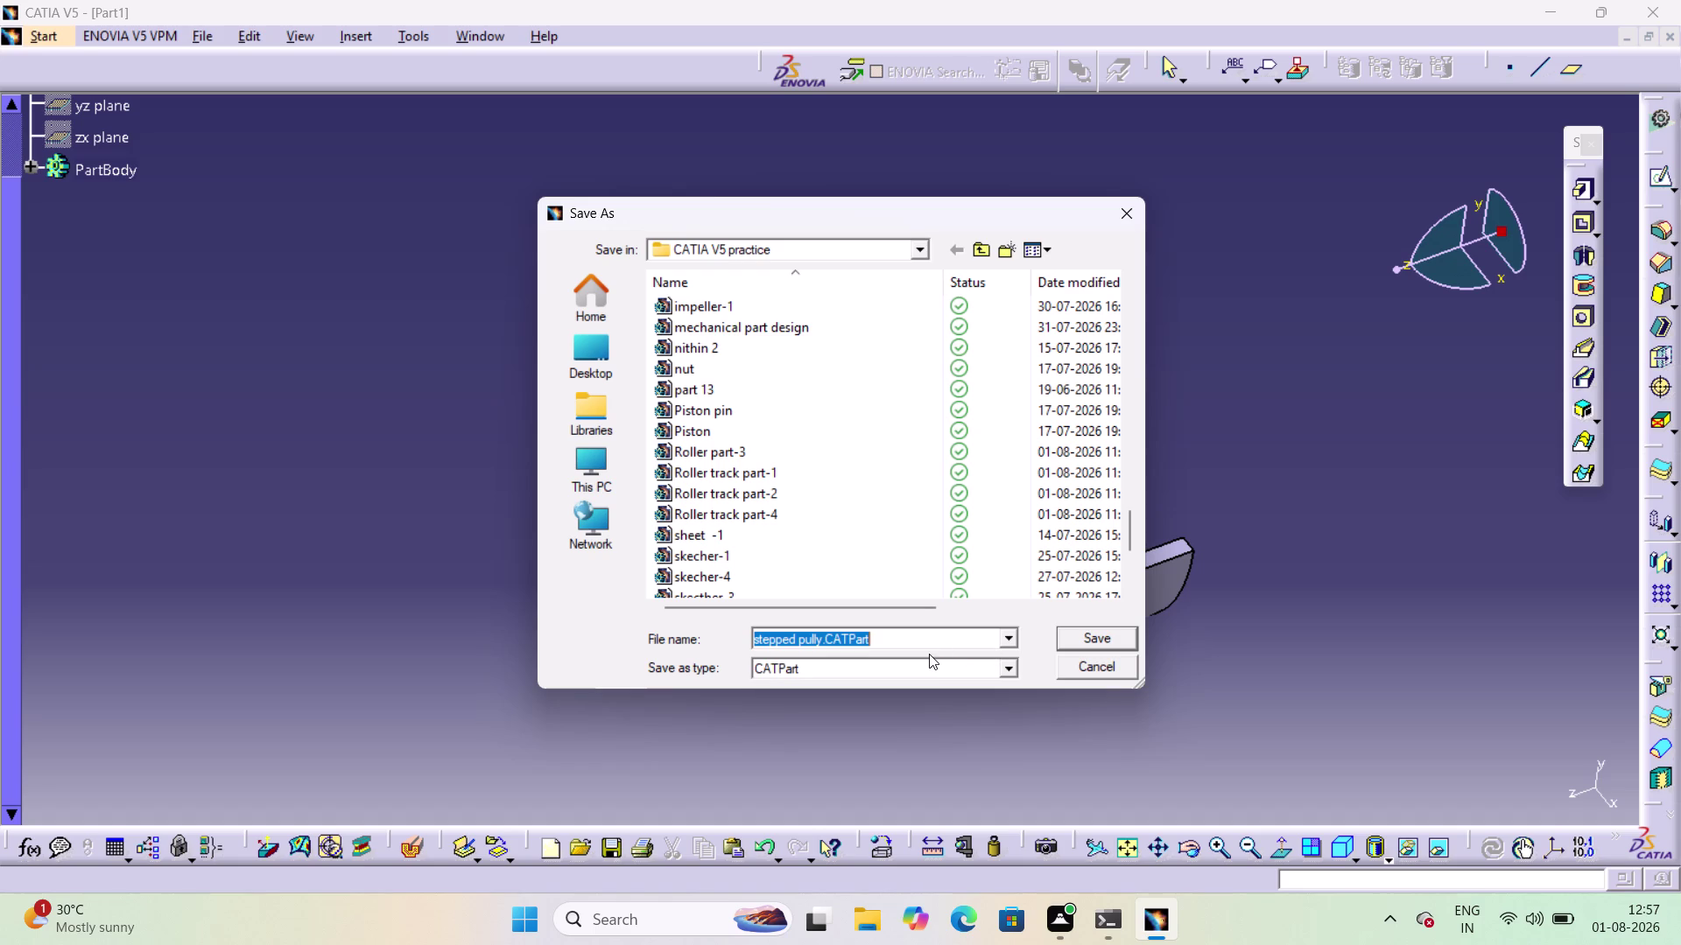
Save the part as STEPPED PULLY-1 in the practice folder.
key(BackSpace)
text(STE)
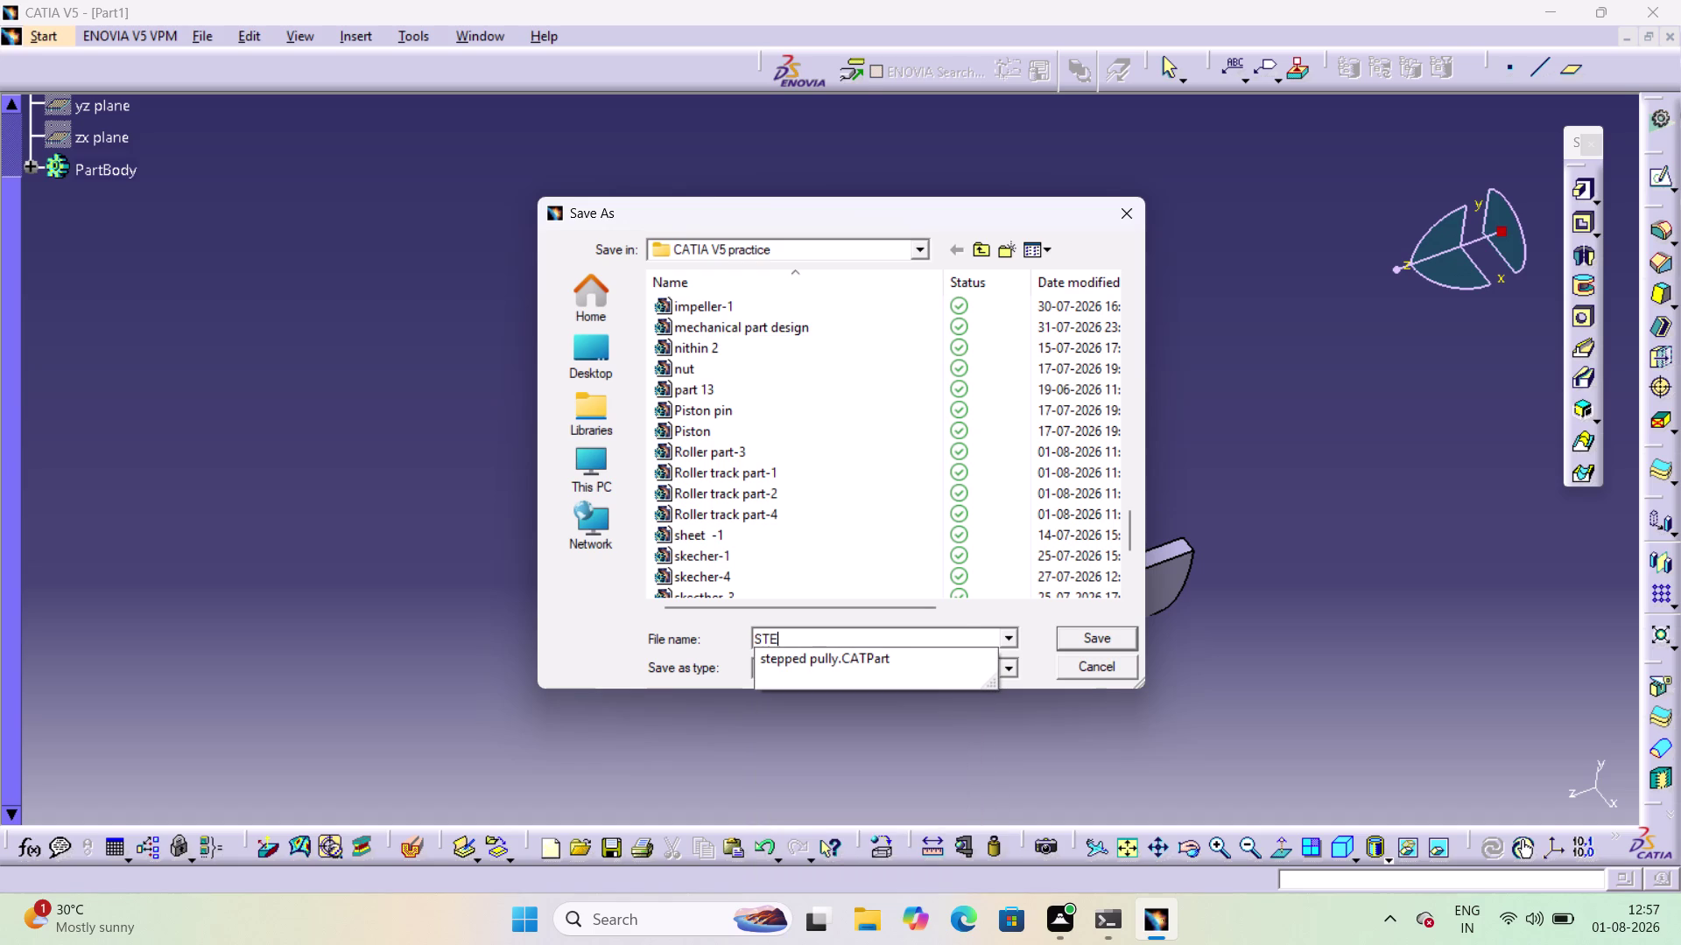
text(PPED)
key(space)
text(PU)
text(LLY)
text(-1)
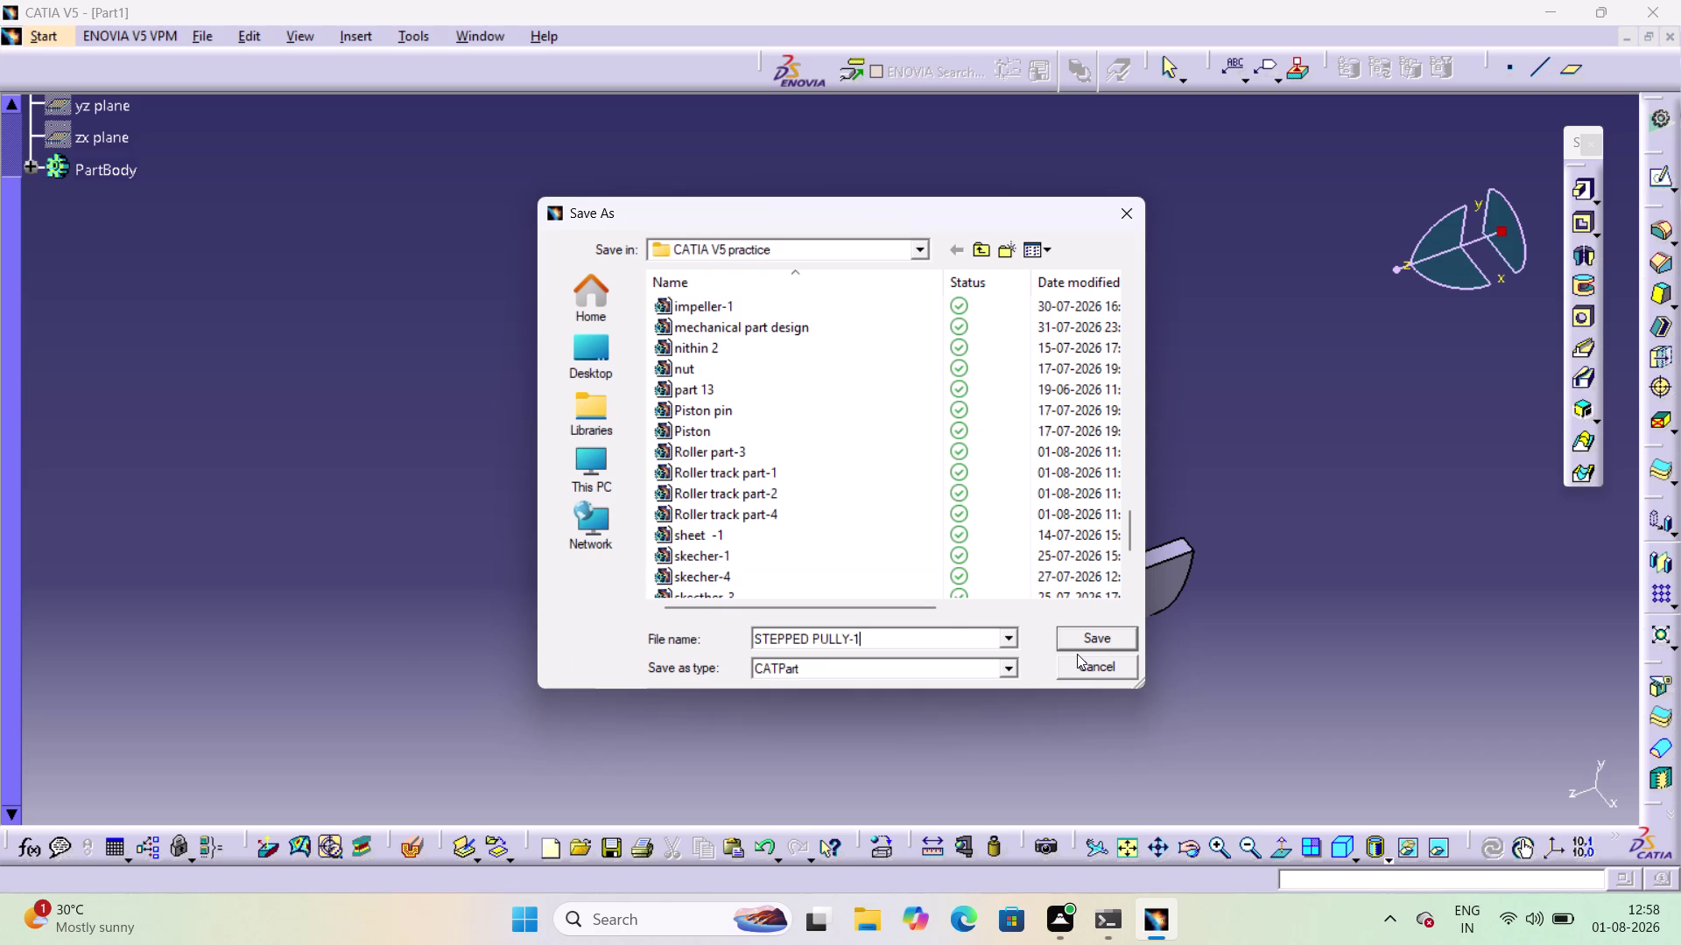
scroll(down, 3)
scroll(down, 3)
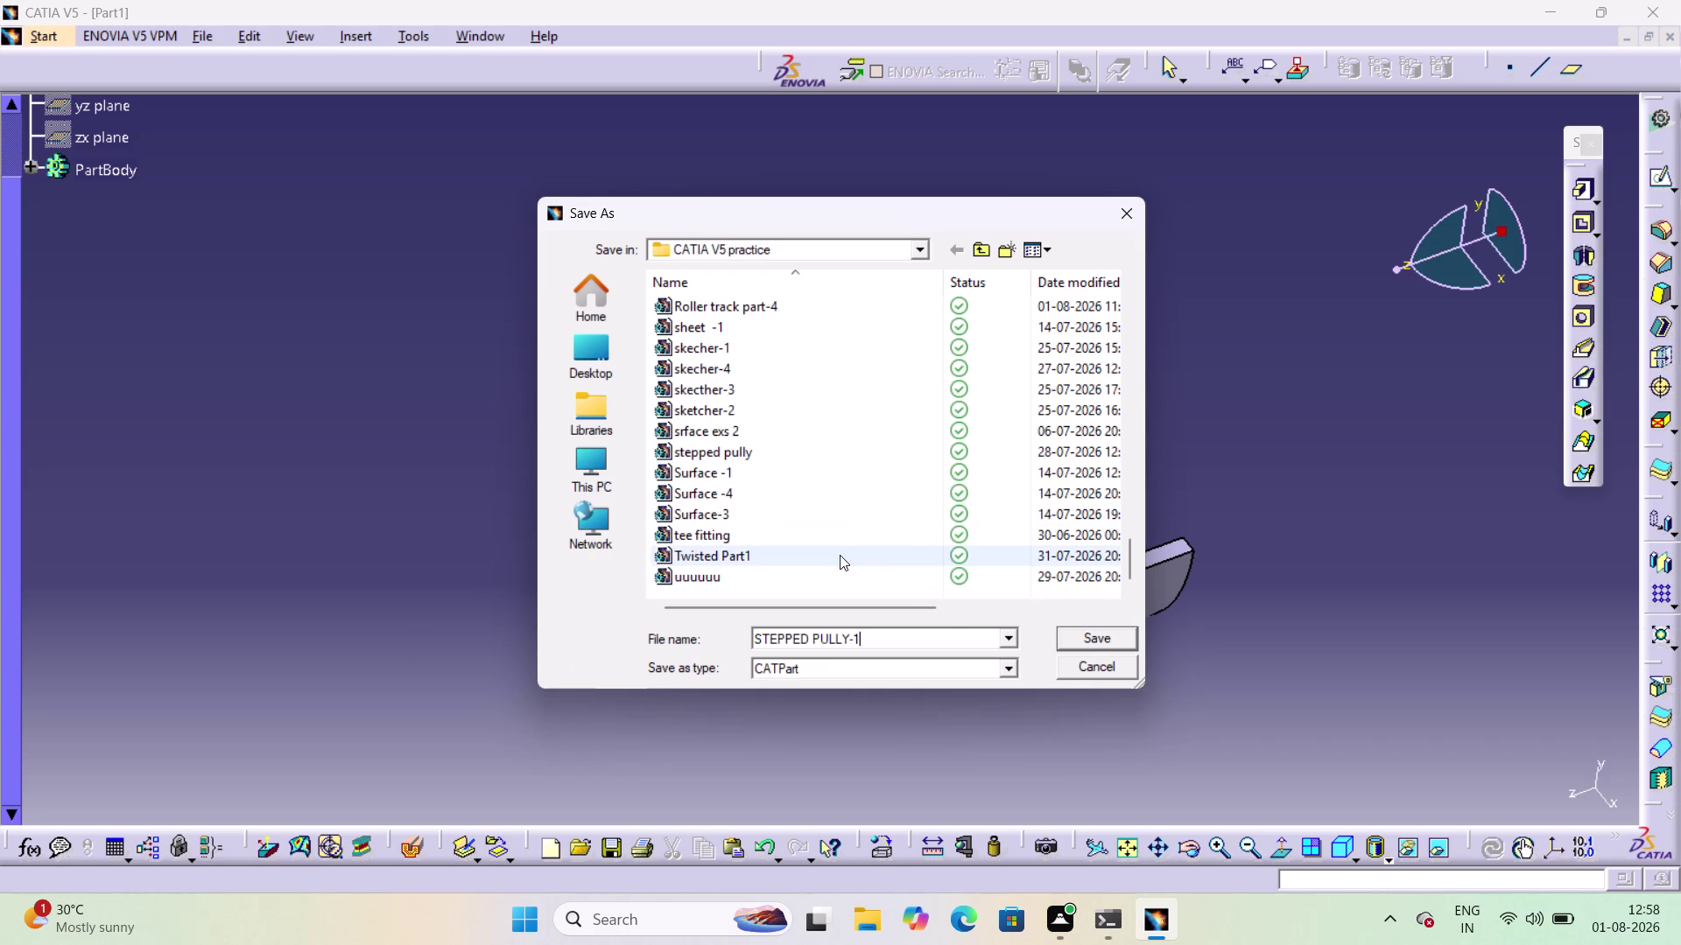
click(1102, 637)
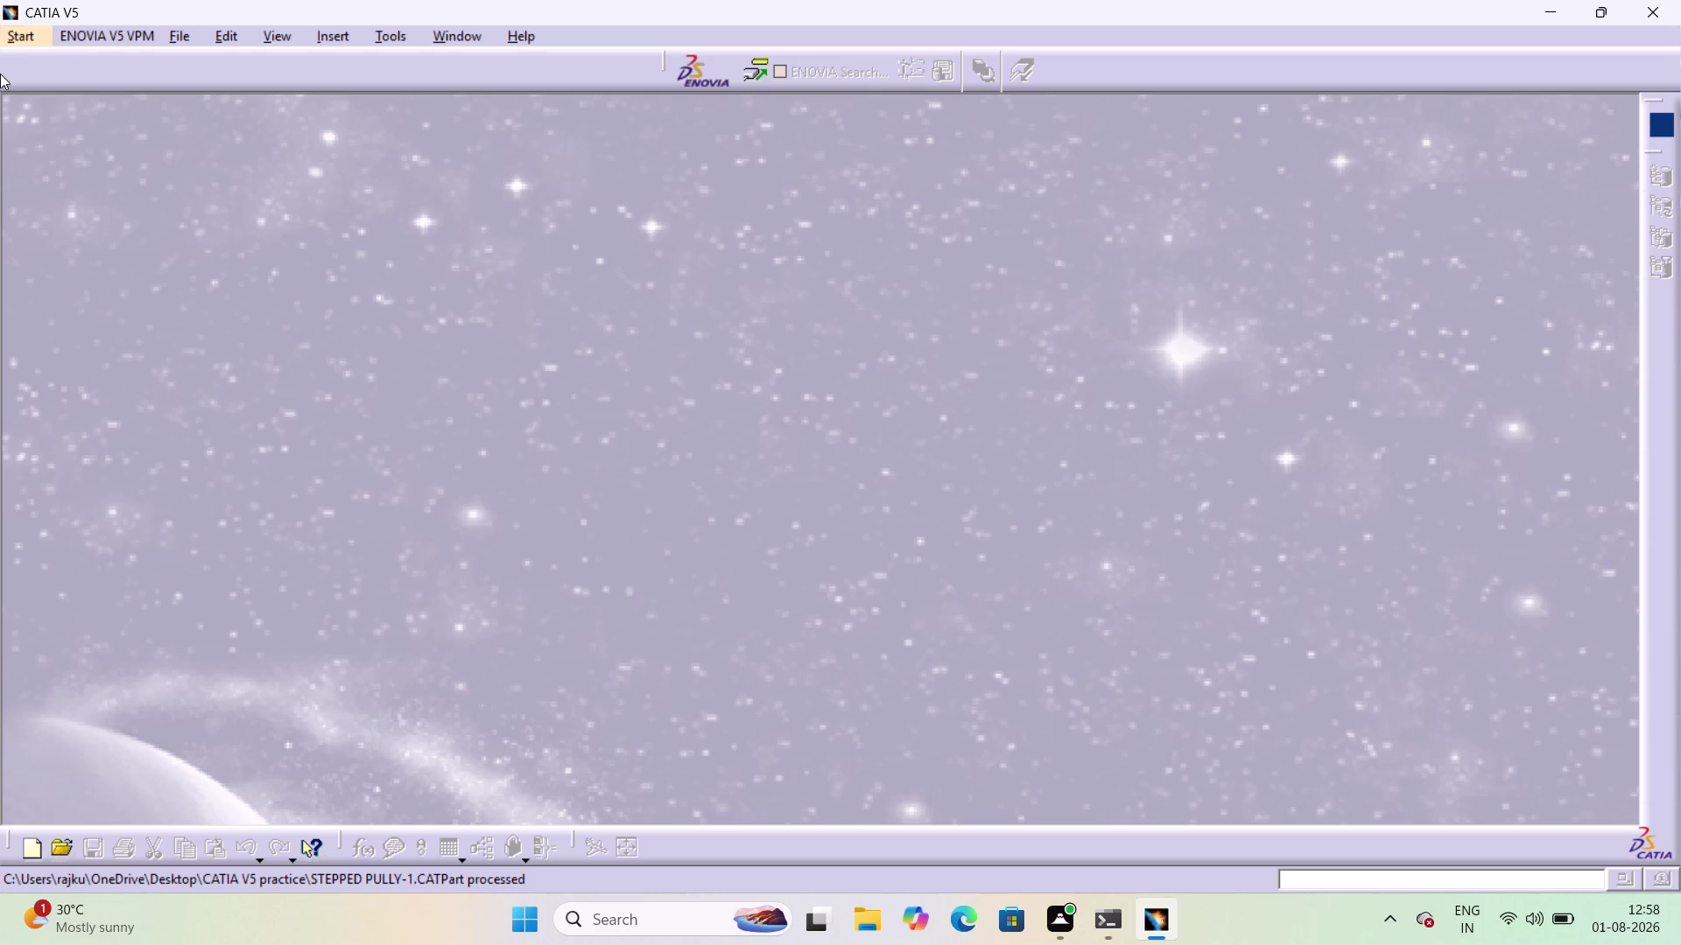
Reopen STEPPED PULLY-1.CATPart from the File menu's recent documents.
click(26, 43)
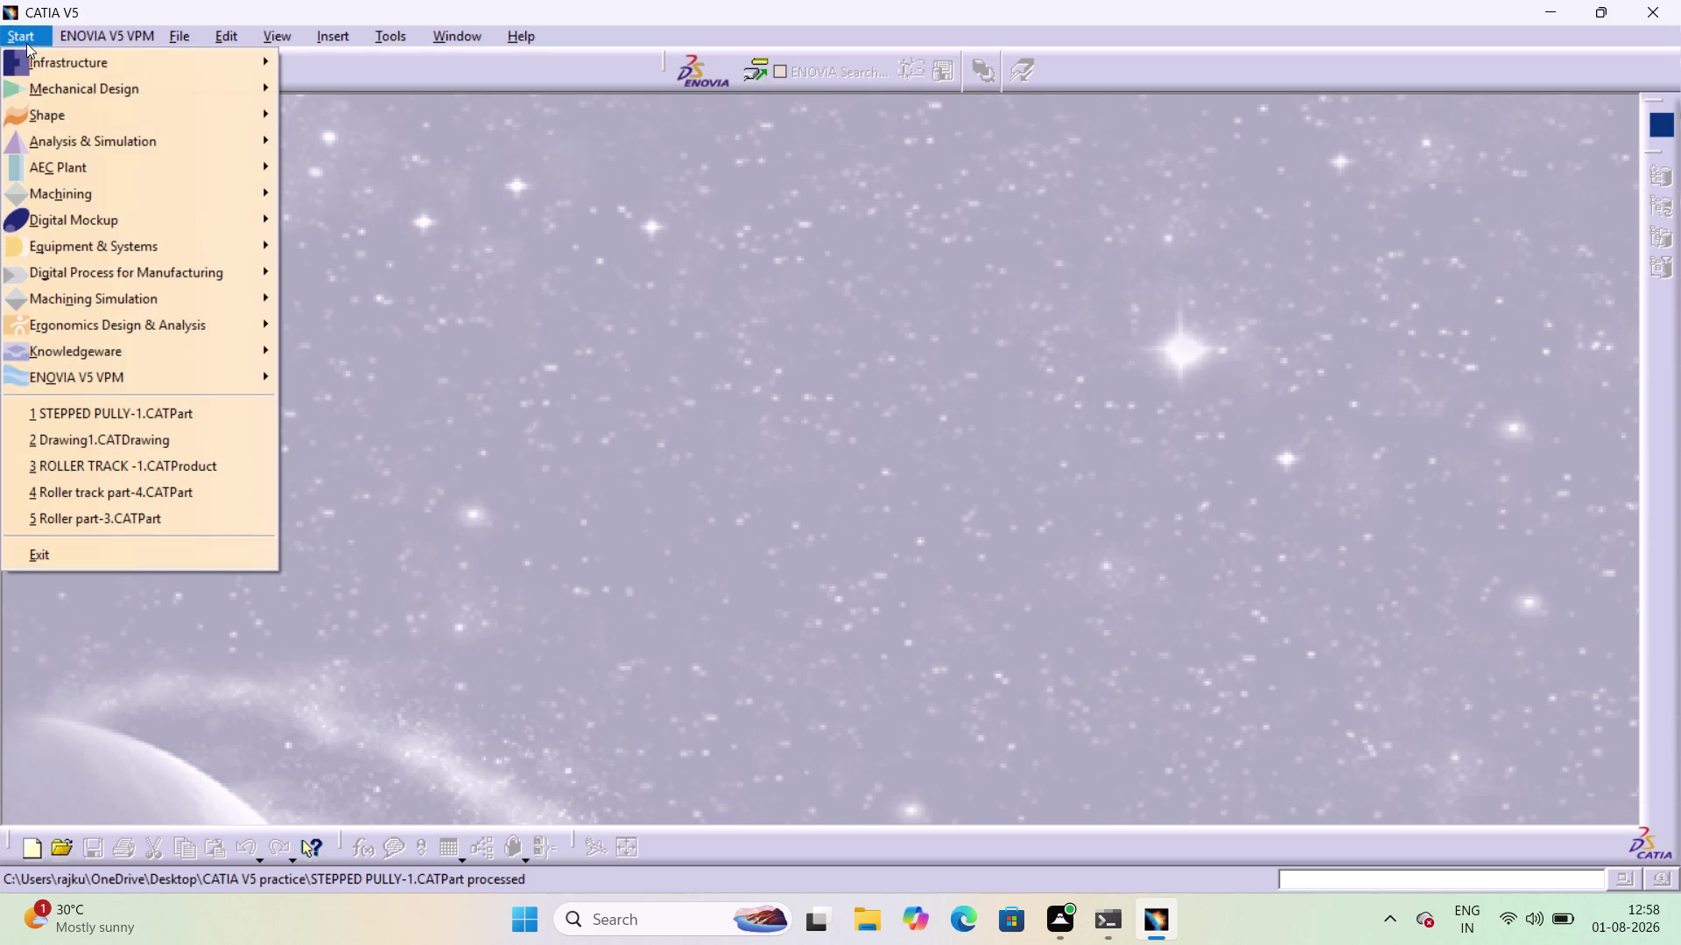
click(165, 32)
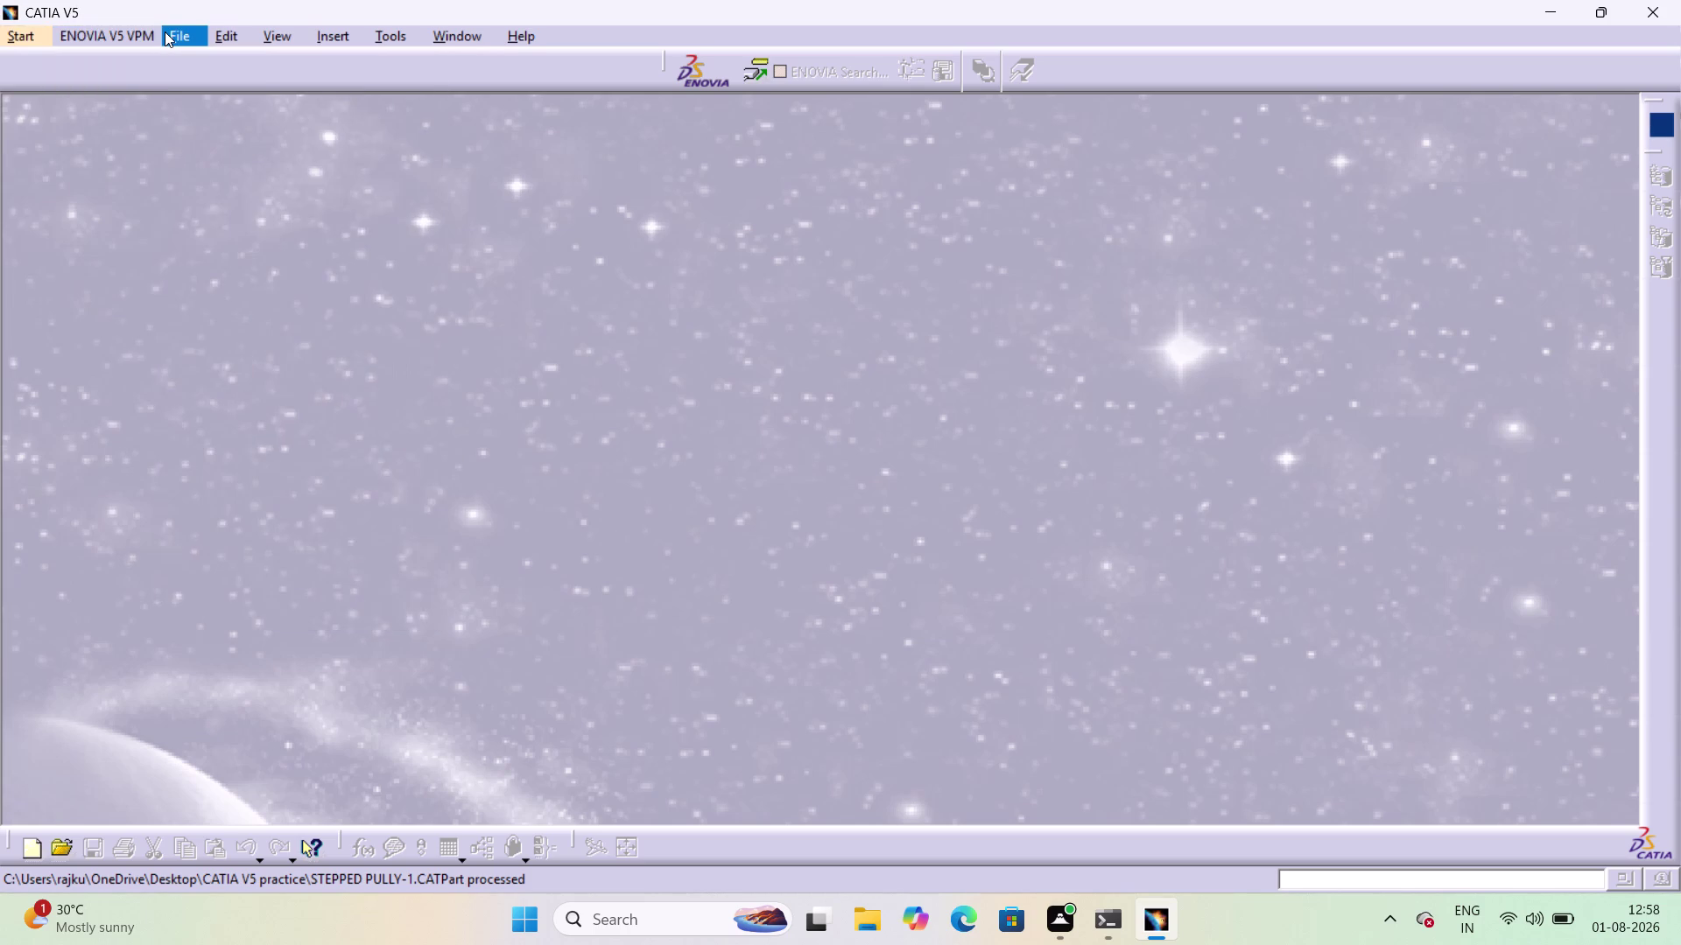
click(165, 31)
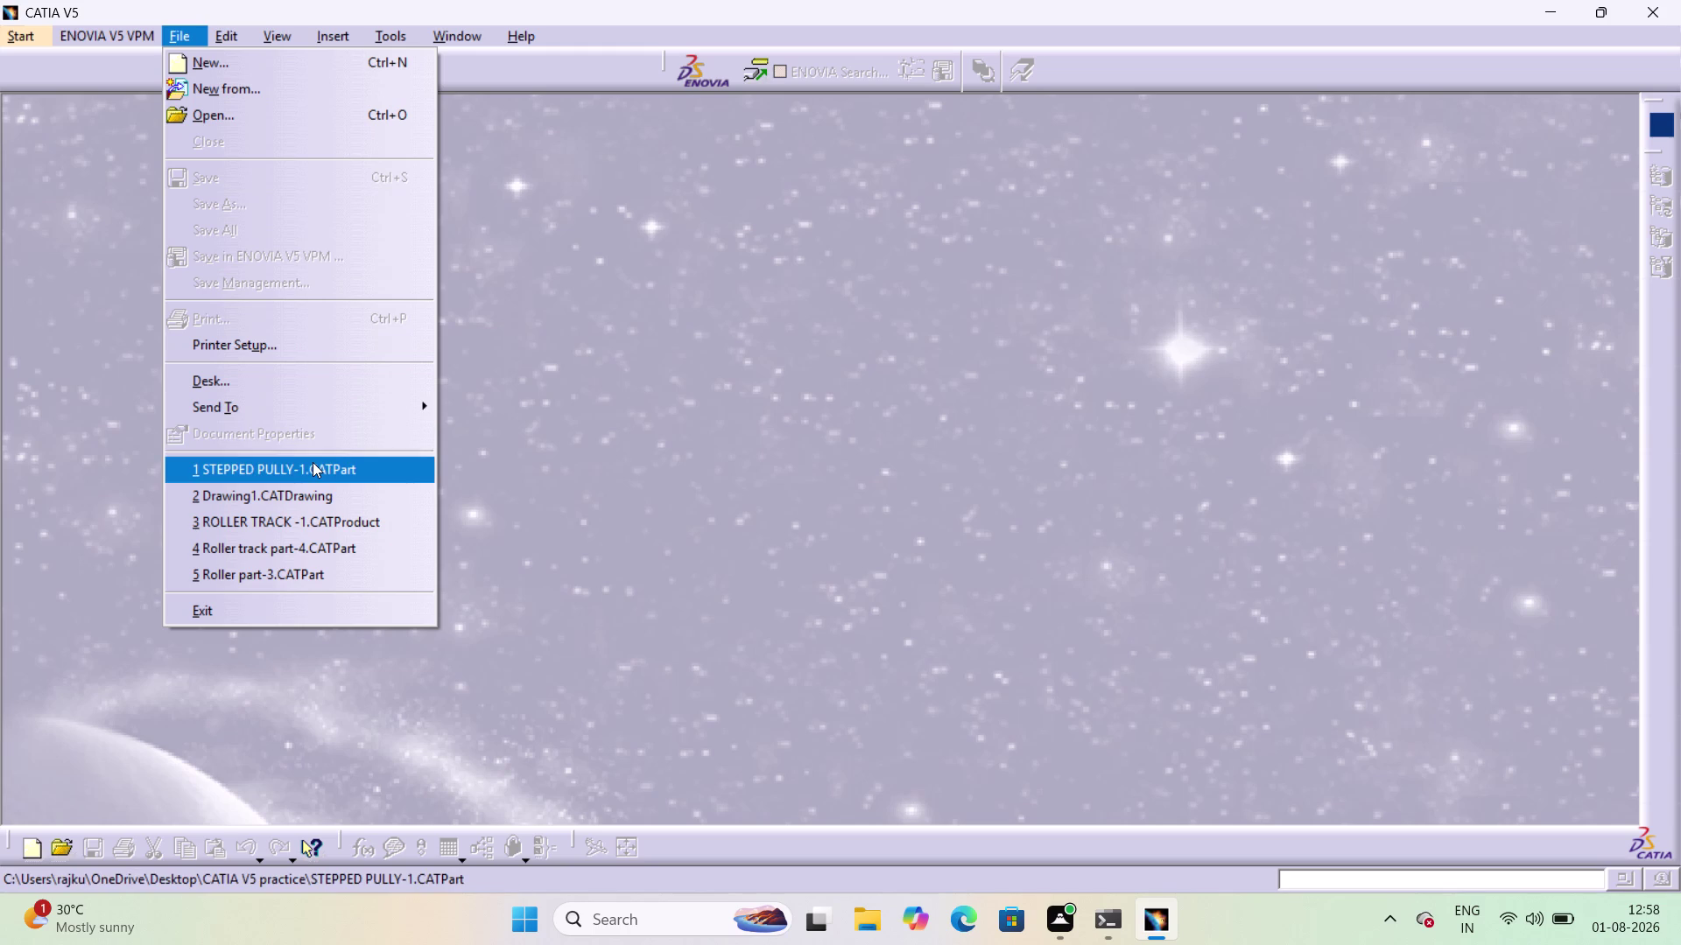
click(313, 462)
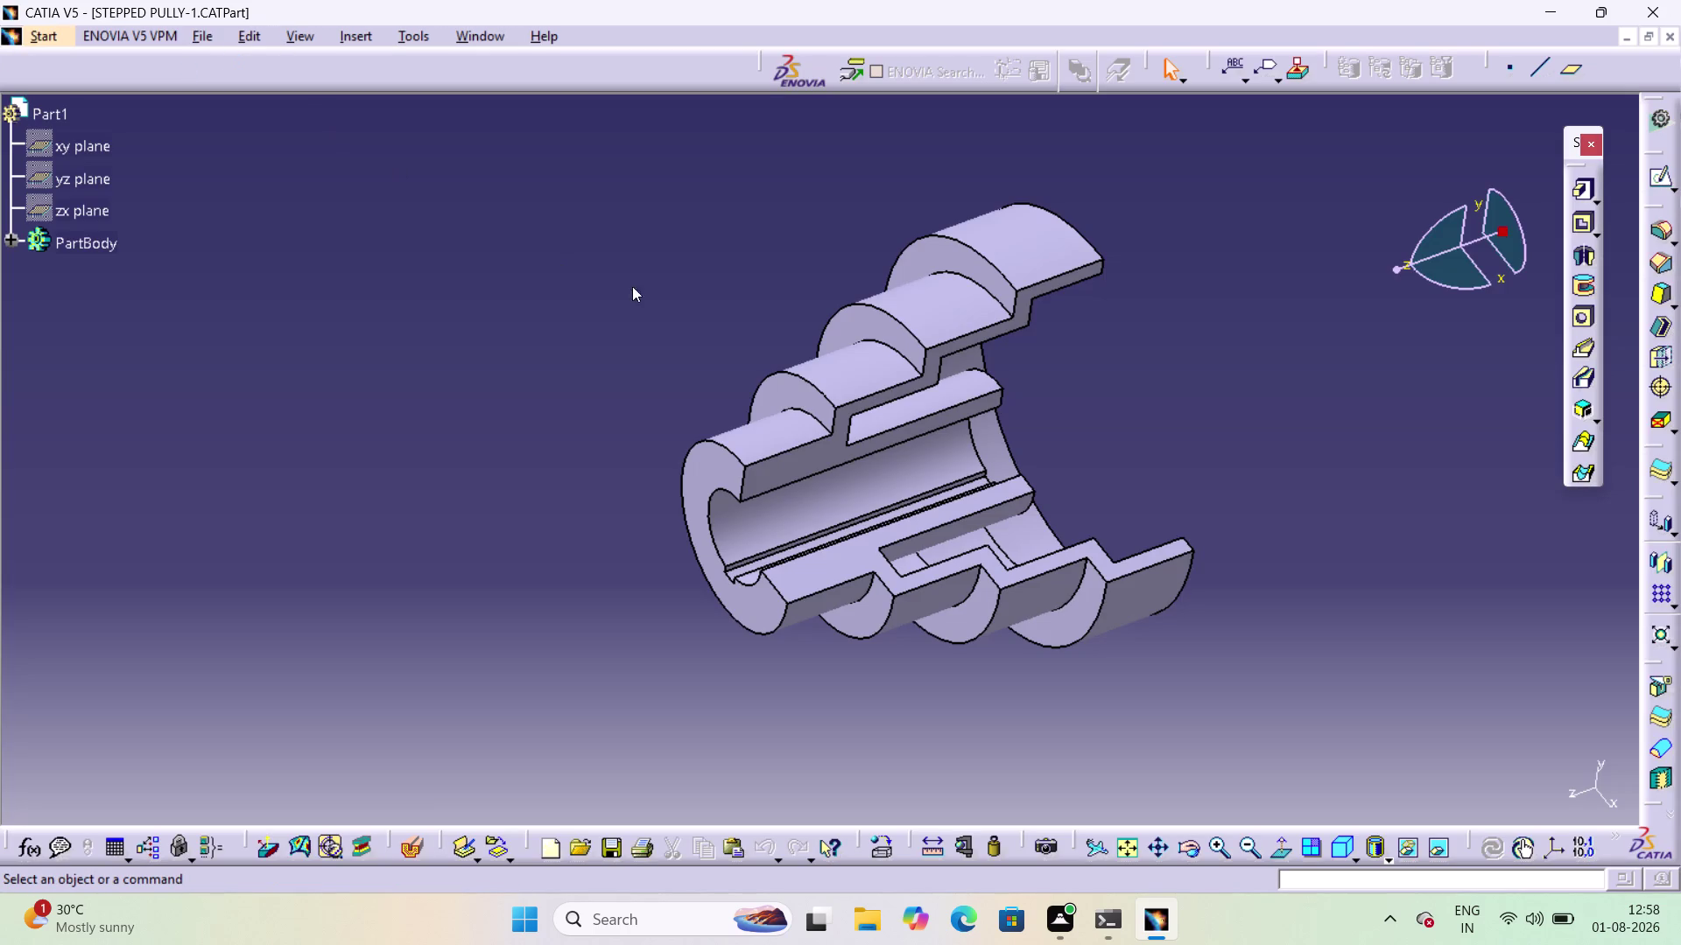
click(51, 41)
click(148, 90)
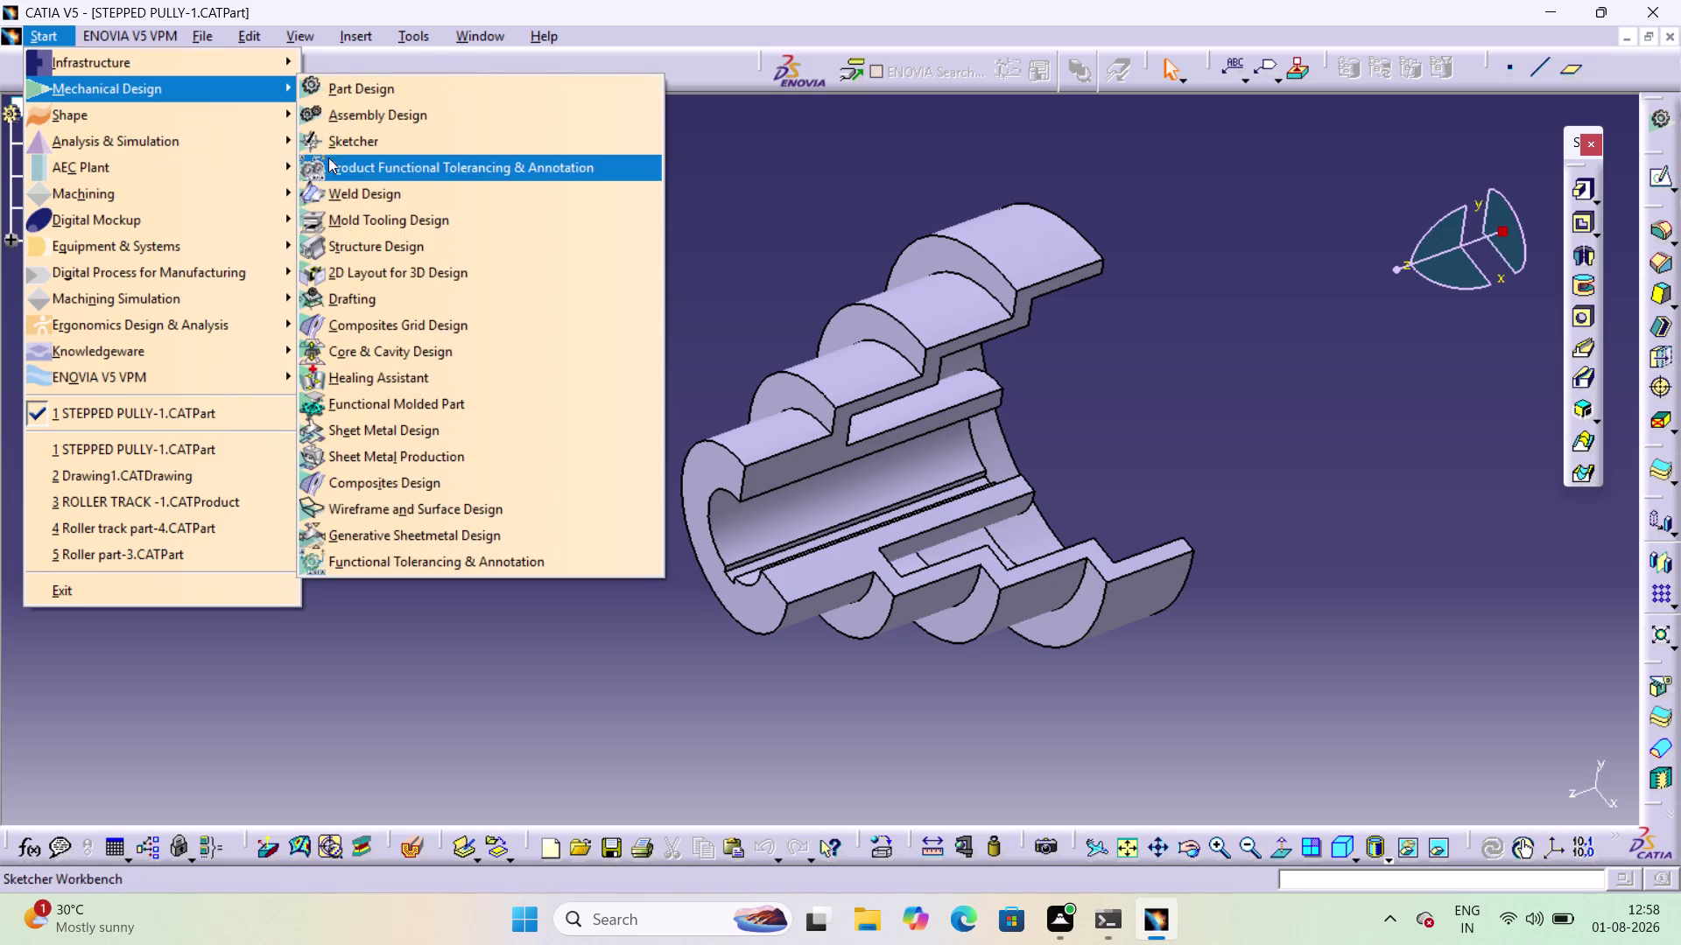
Start a new Drafting drawing with the ISO standard and A0 ISO landscape sheet.
click(393, 285)
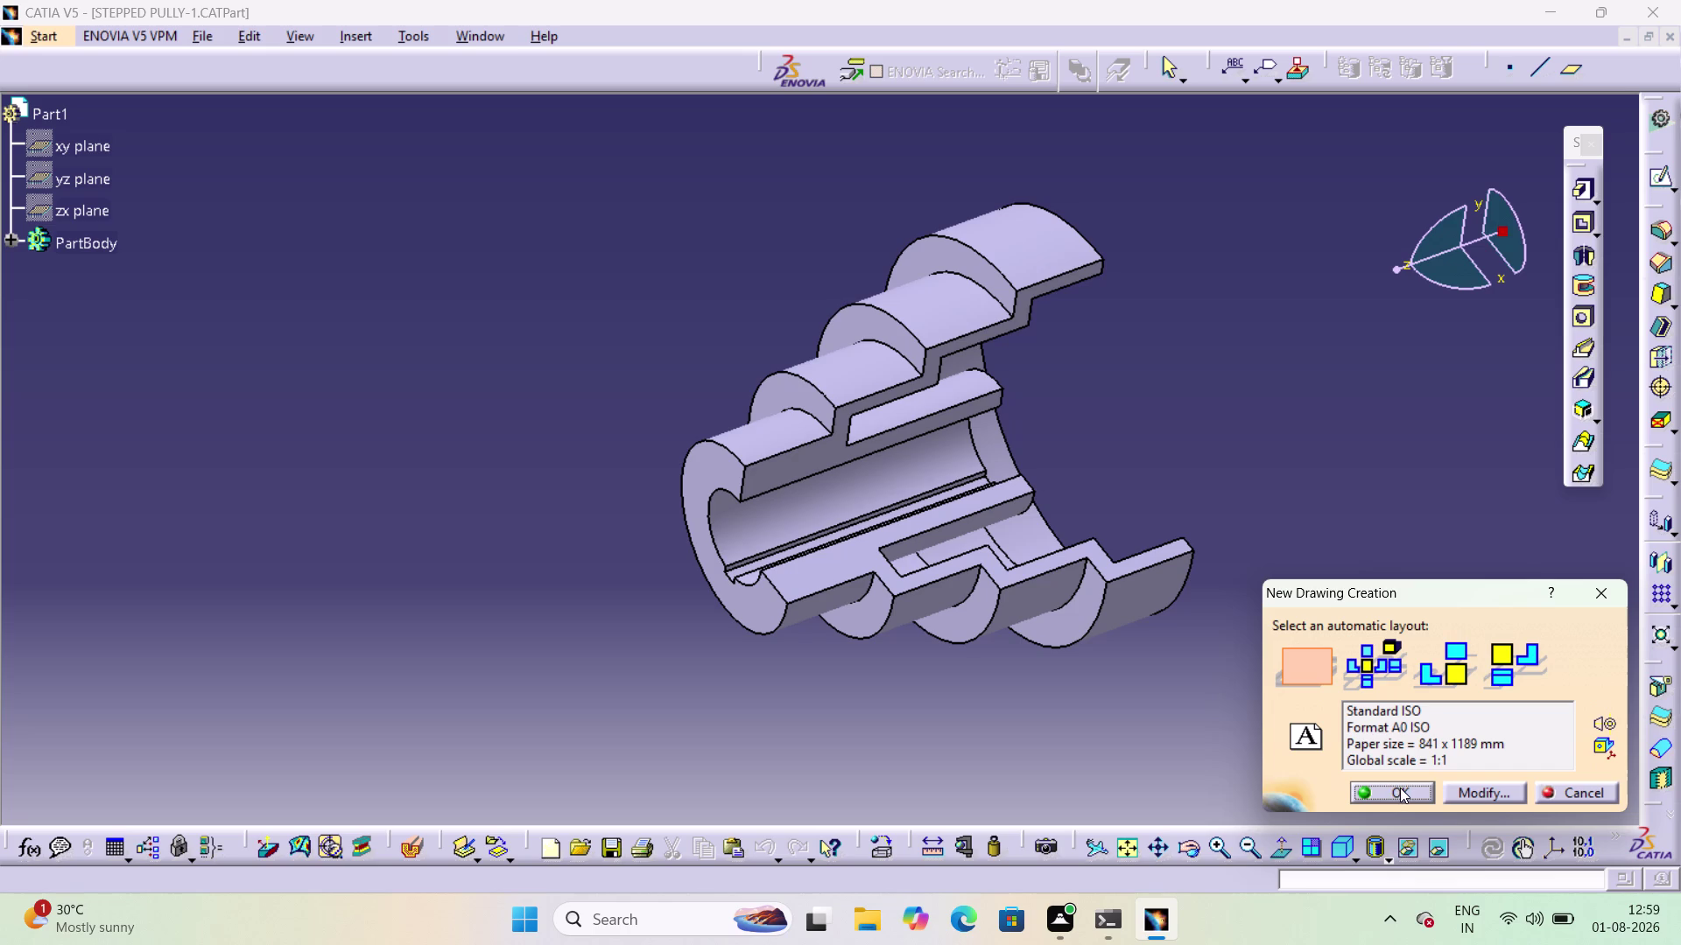
click(1484, 791)
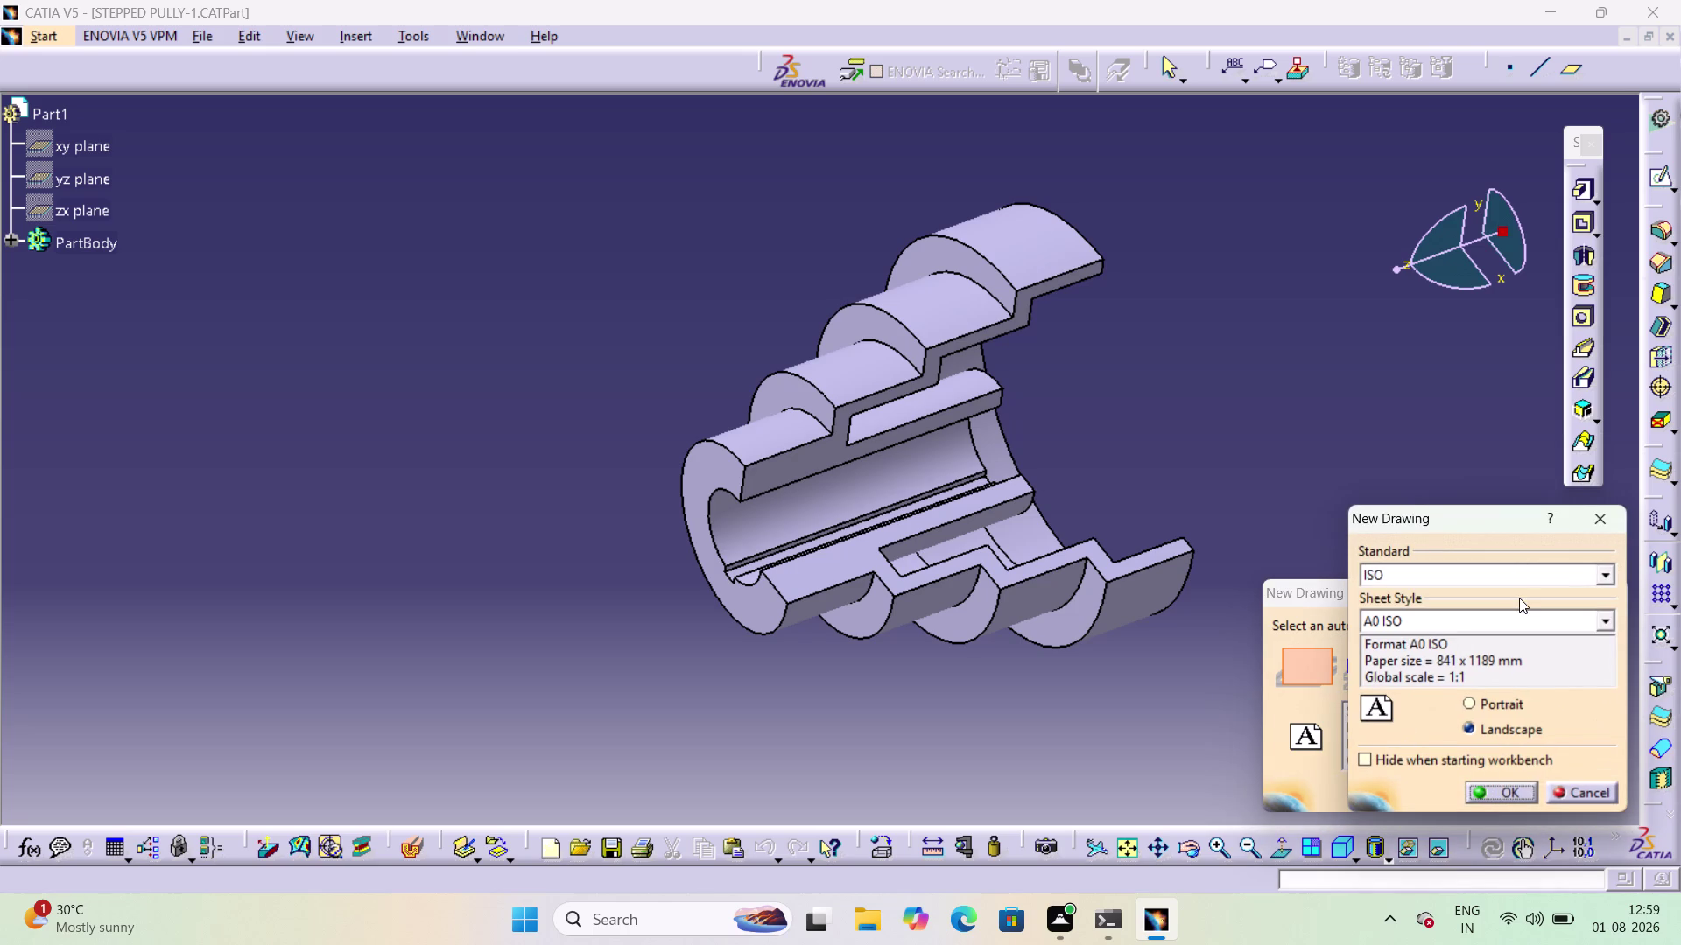
click(1608, 575)
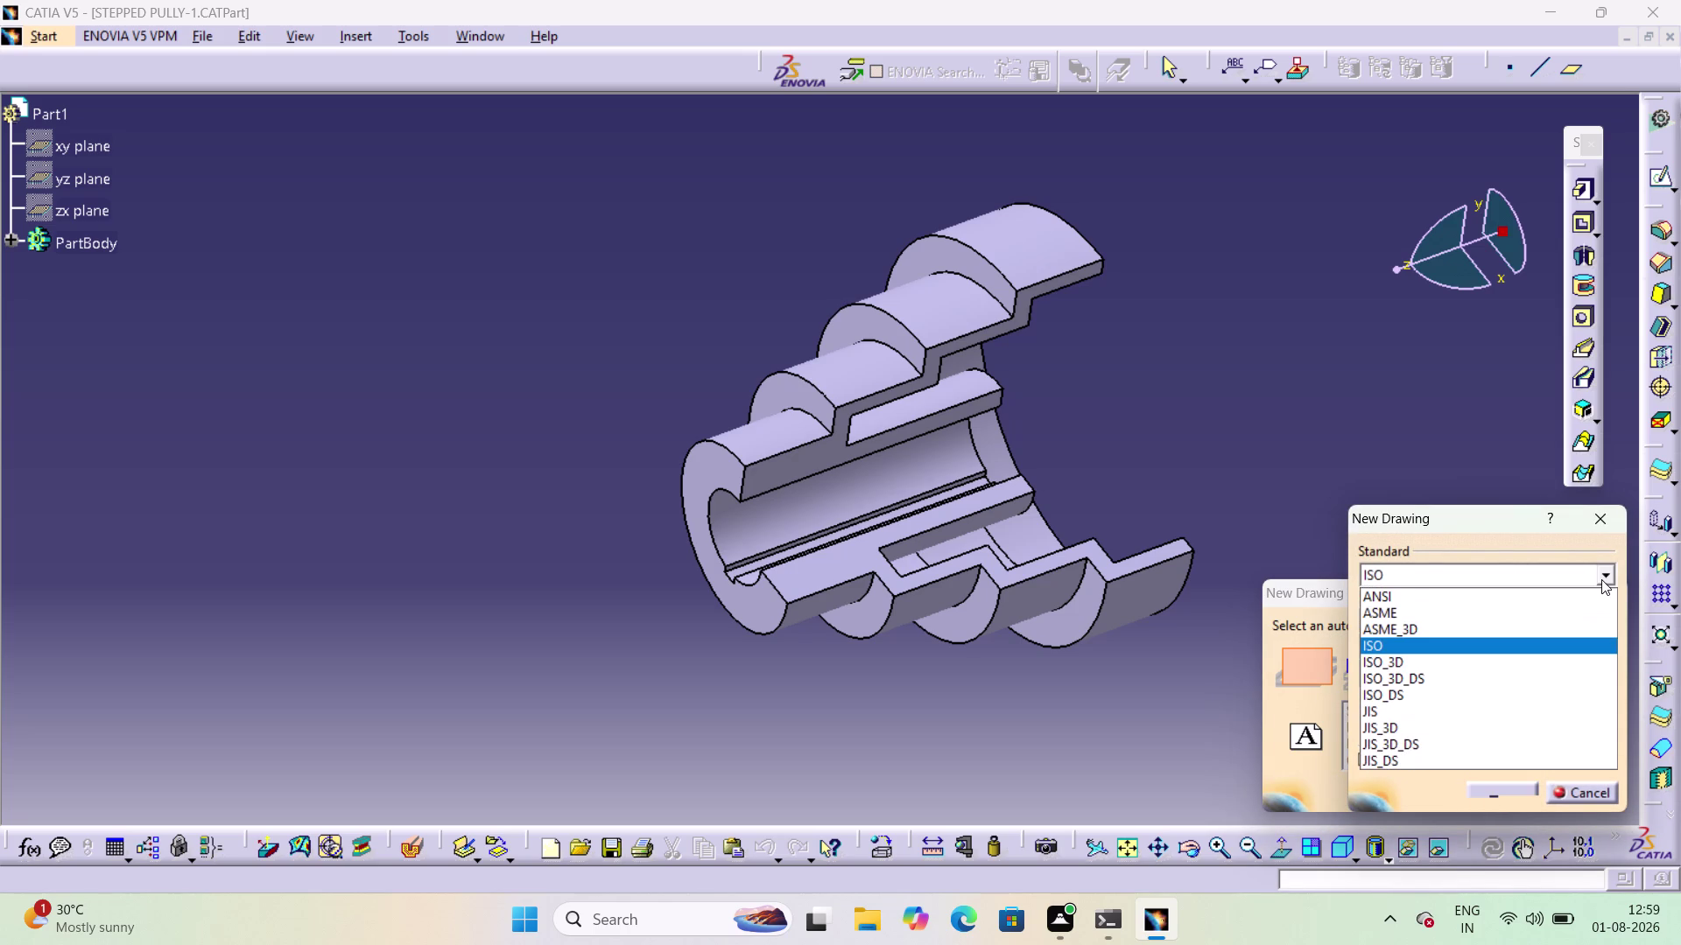
click(1601, 579)
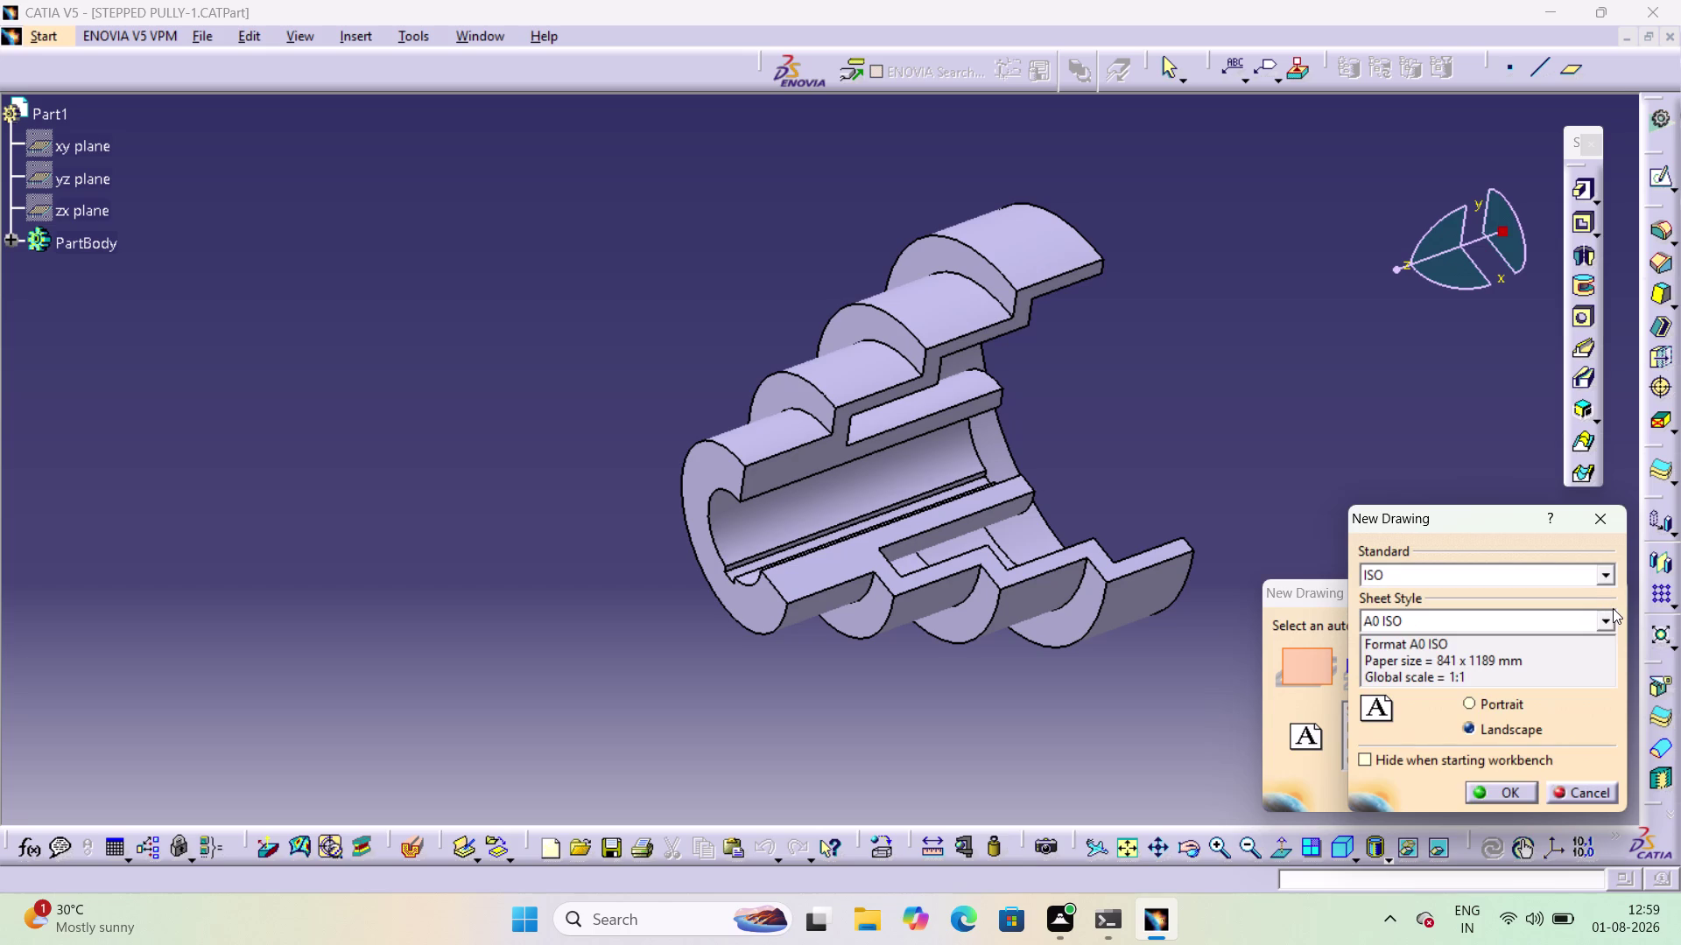
click(1605, 624)
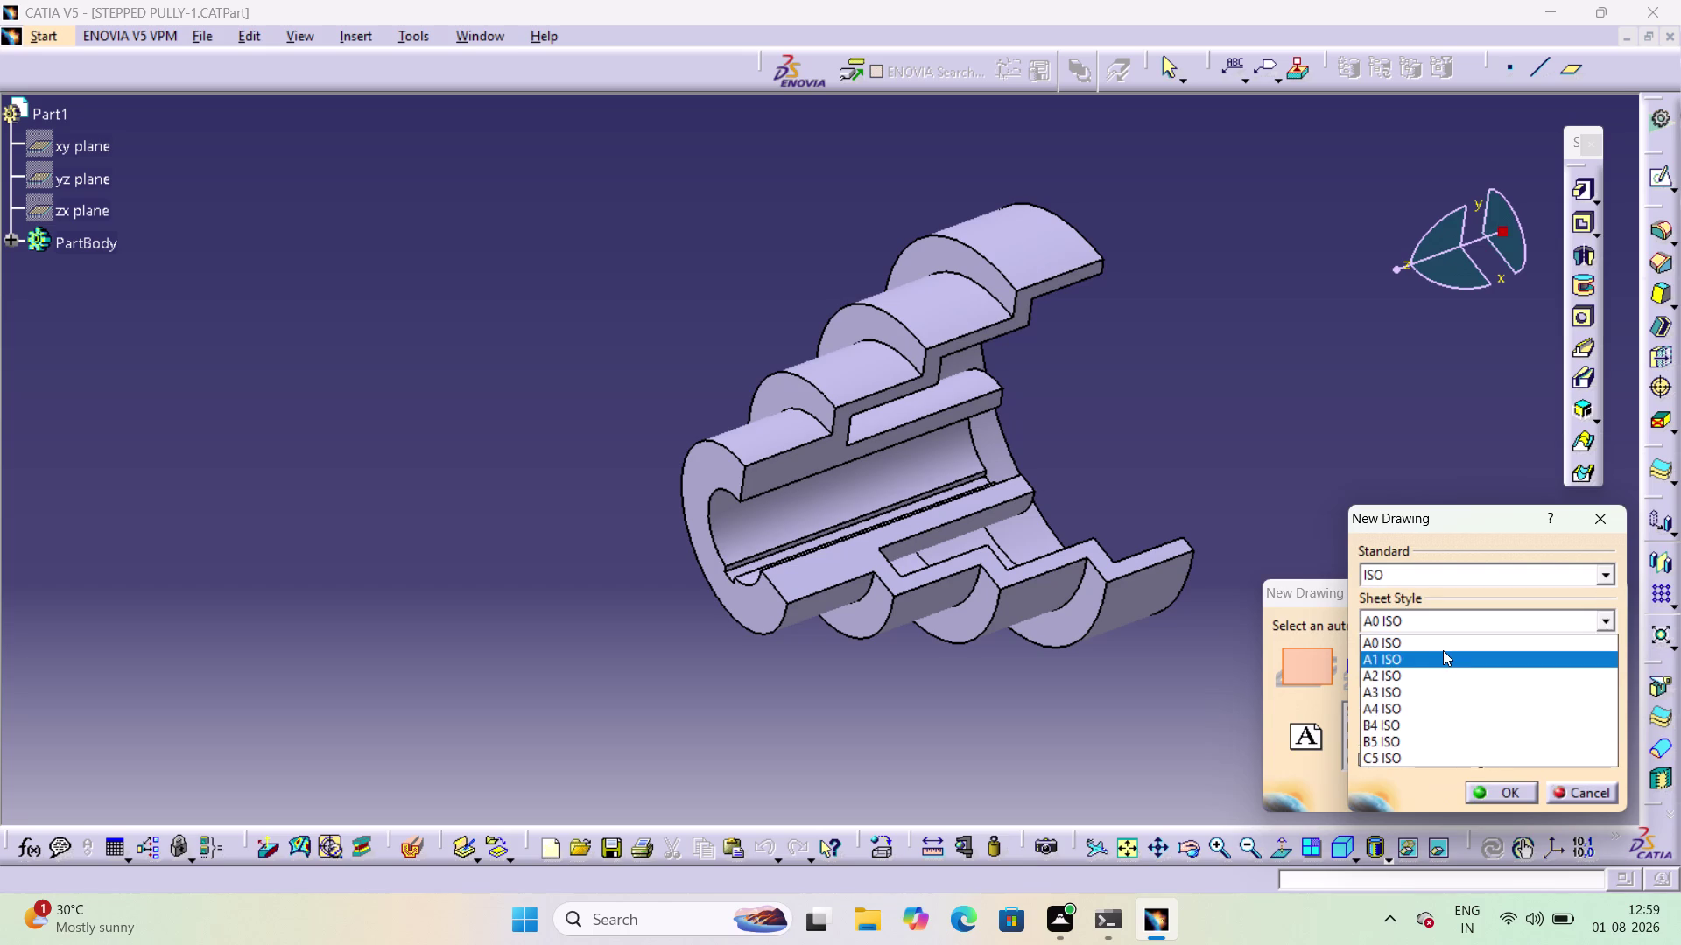
click(1414, 694)
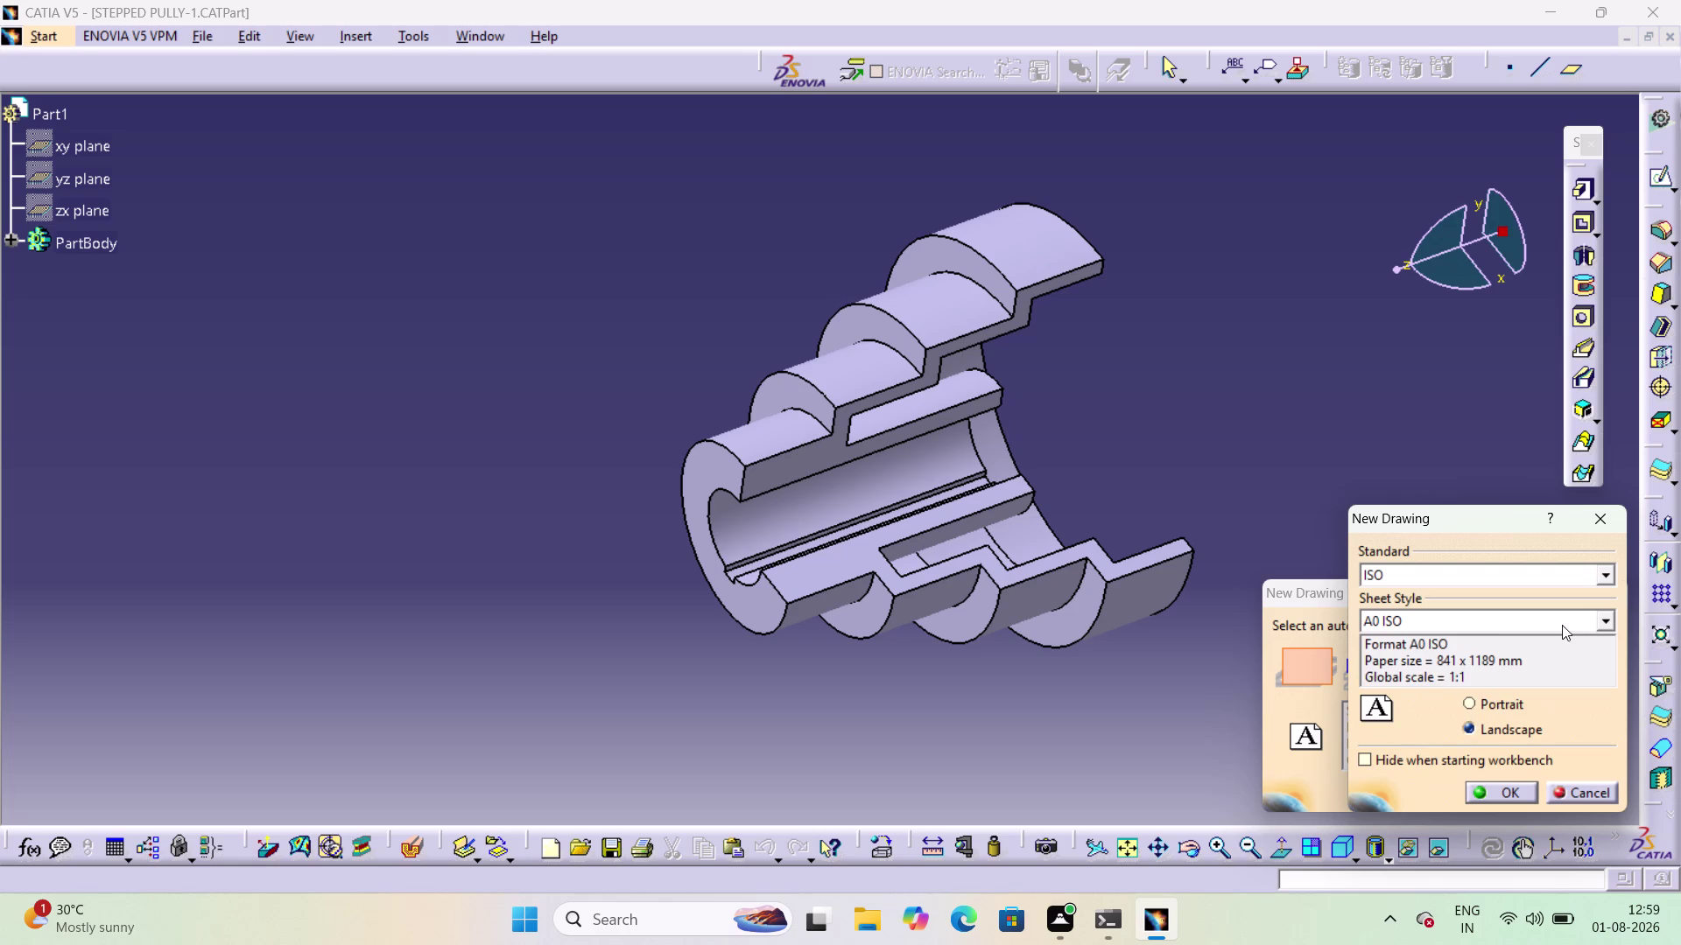
click(1509, 792)
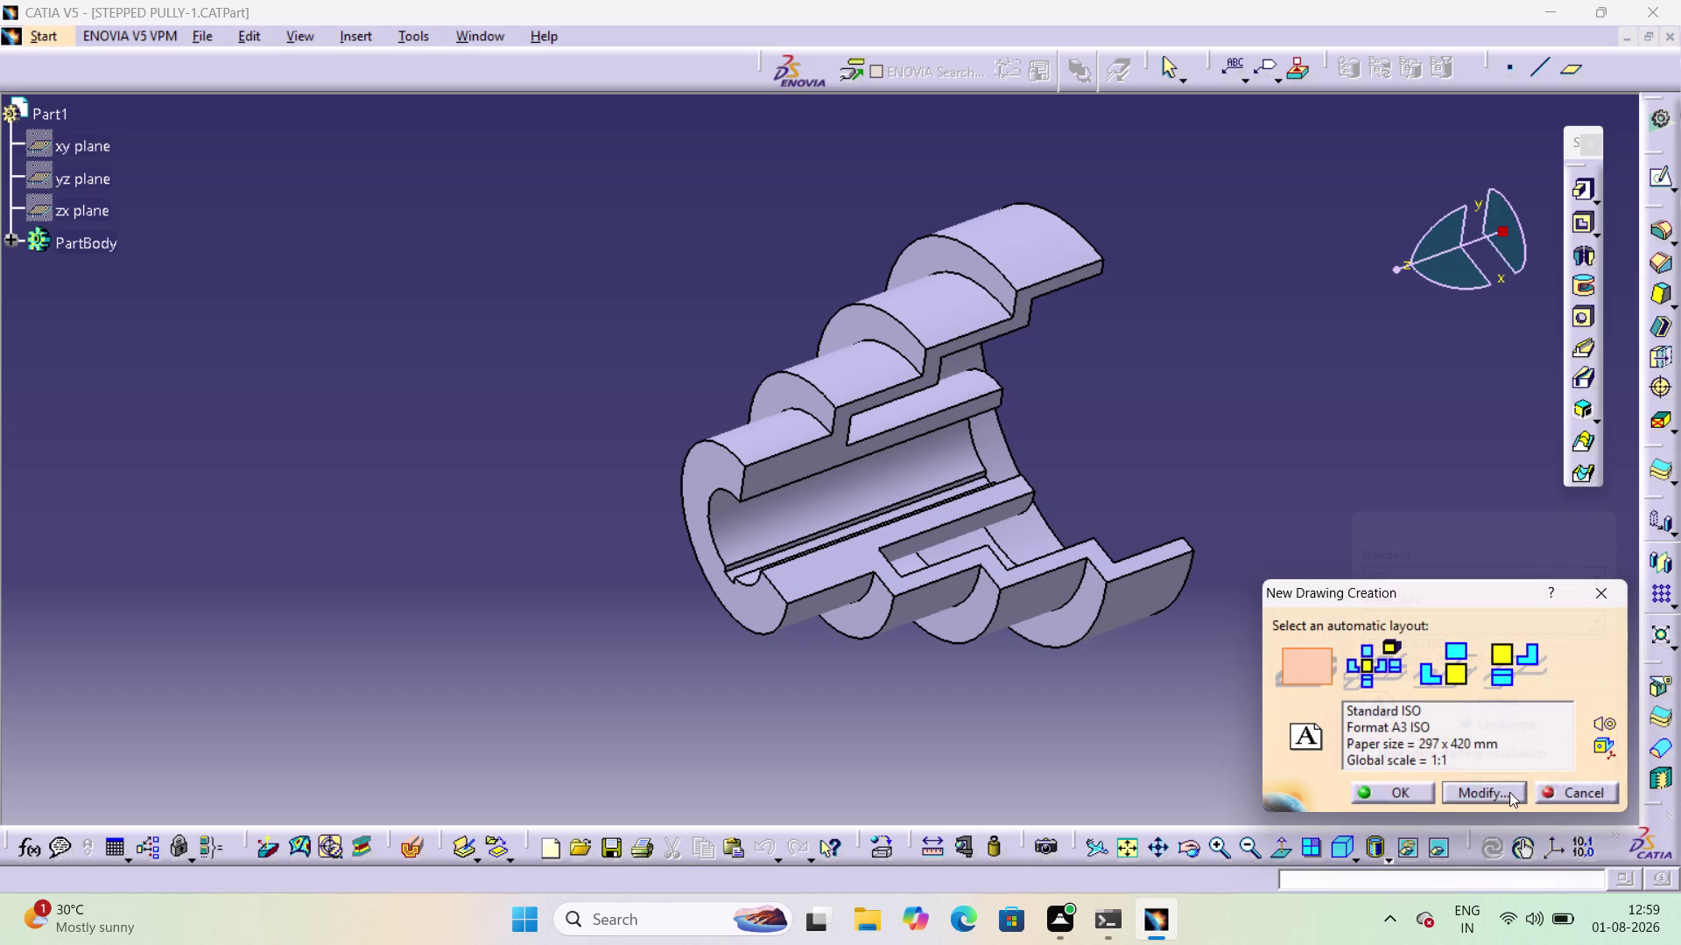
click(1430, 791)
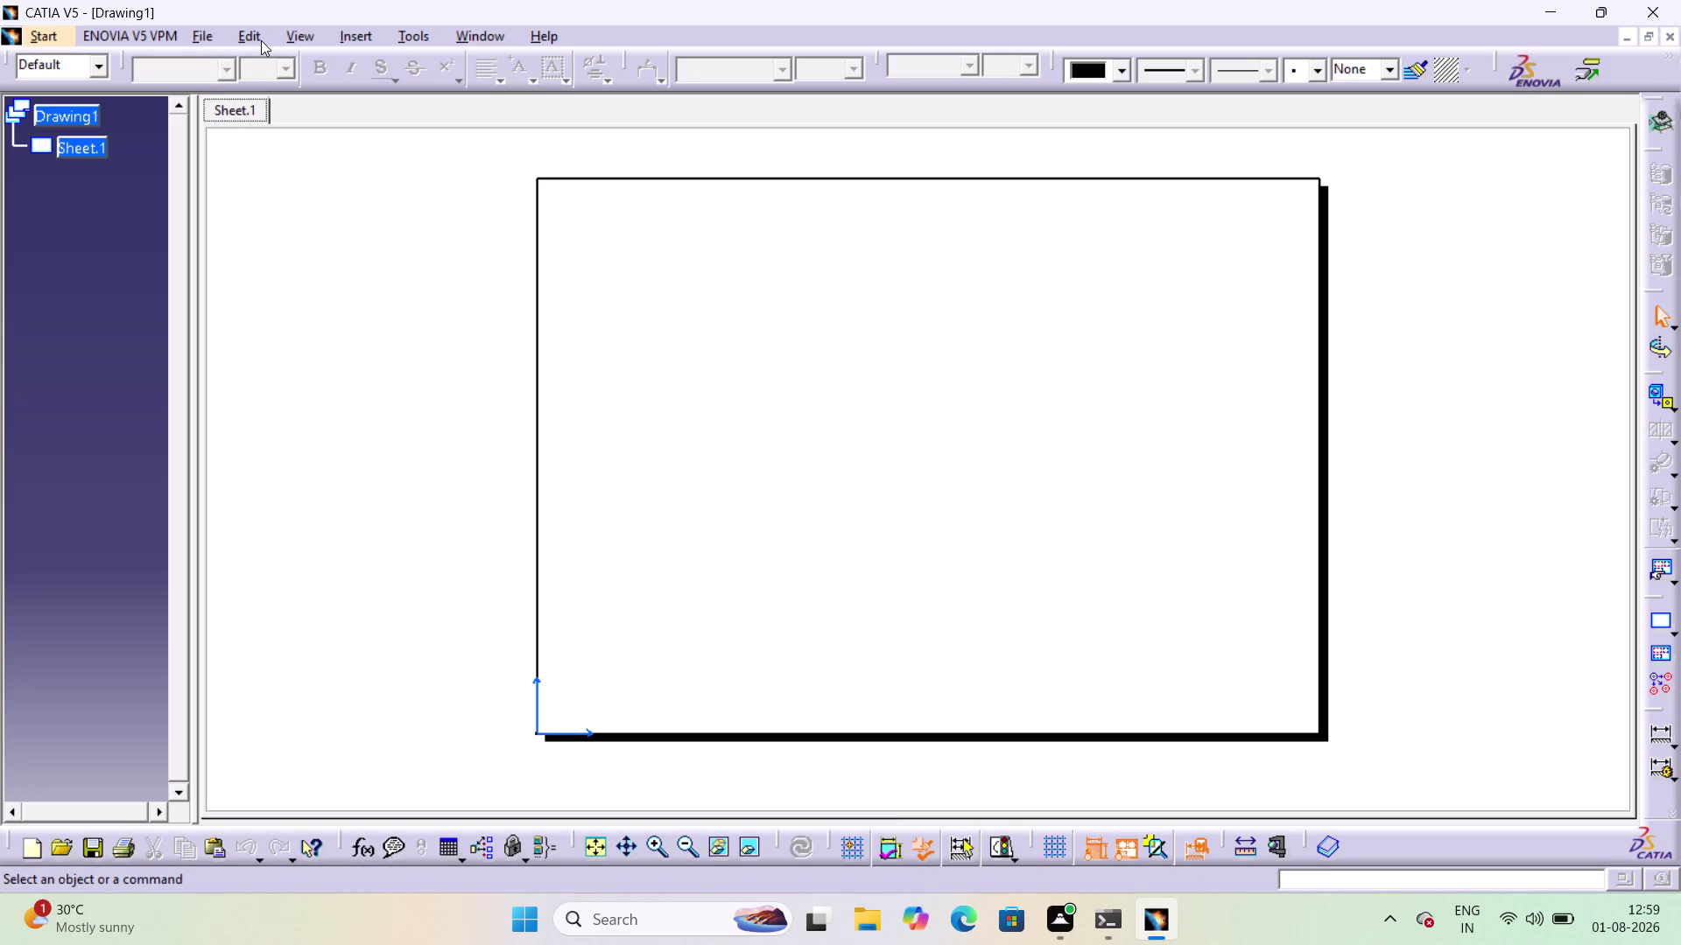
Switch to editing the sheet background.
click(203, 35)
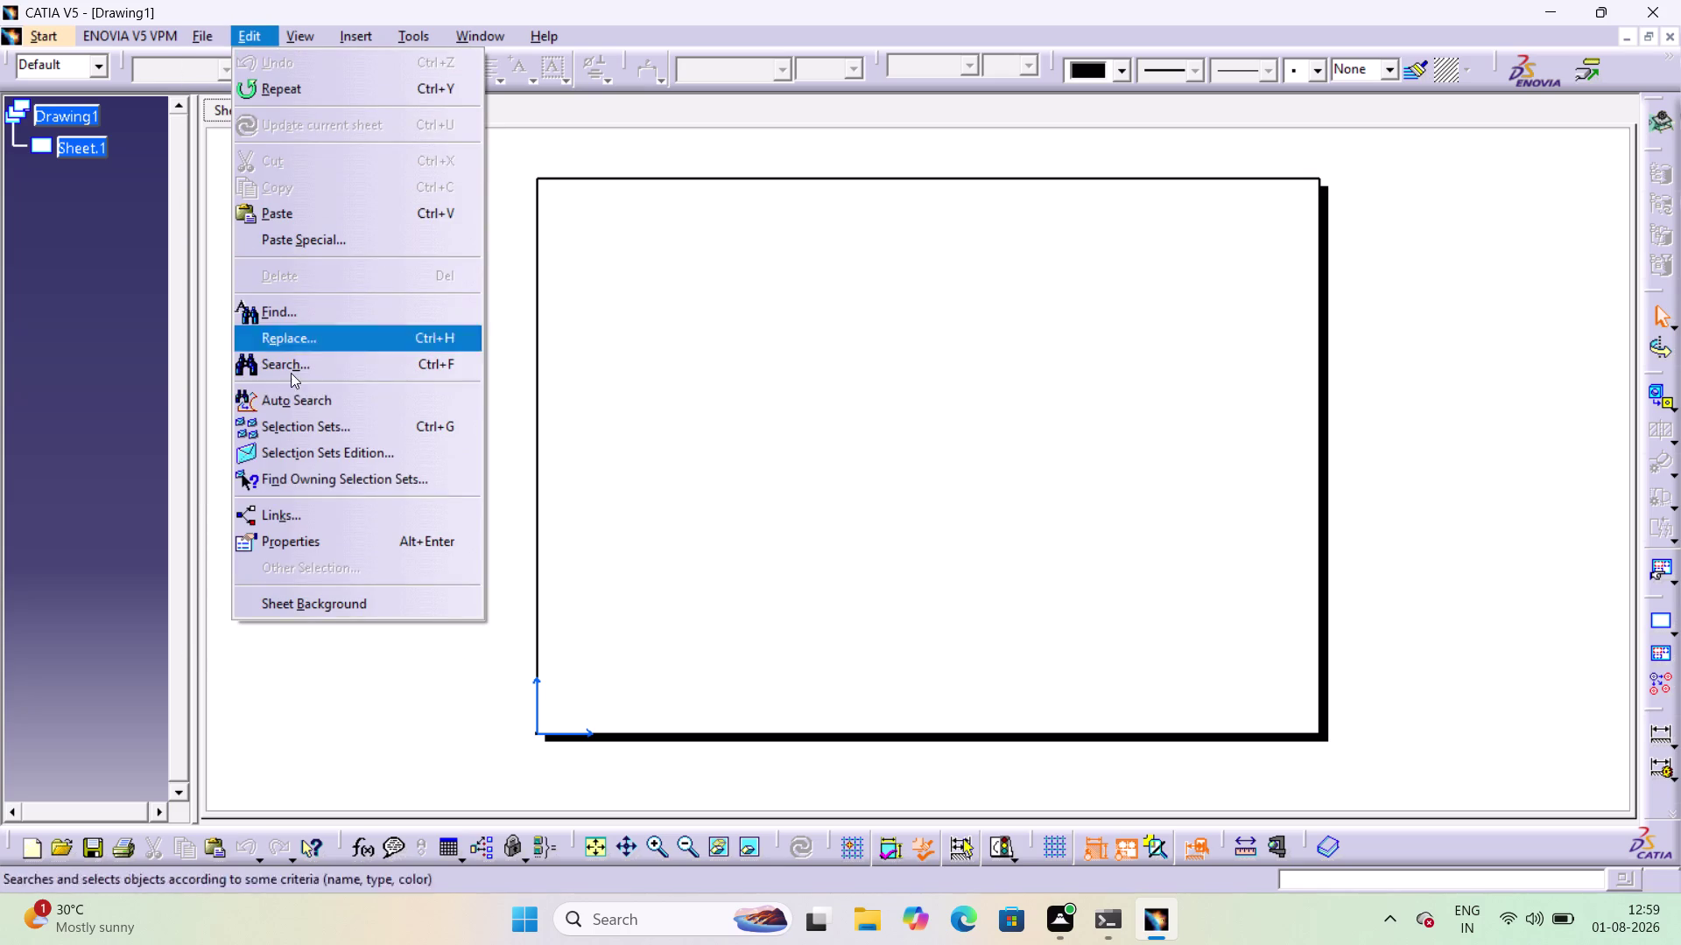
click(358, 603)
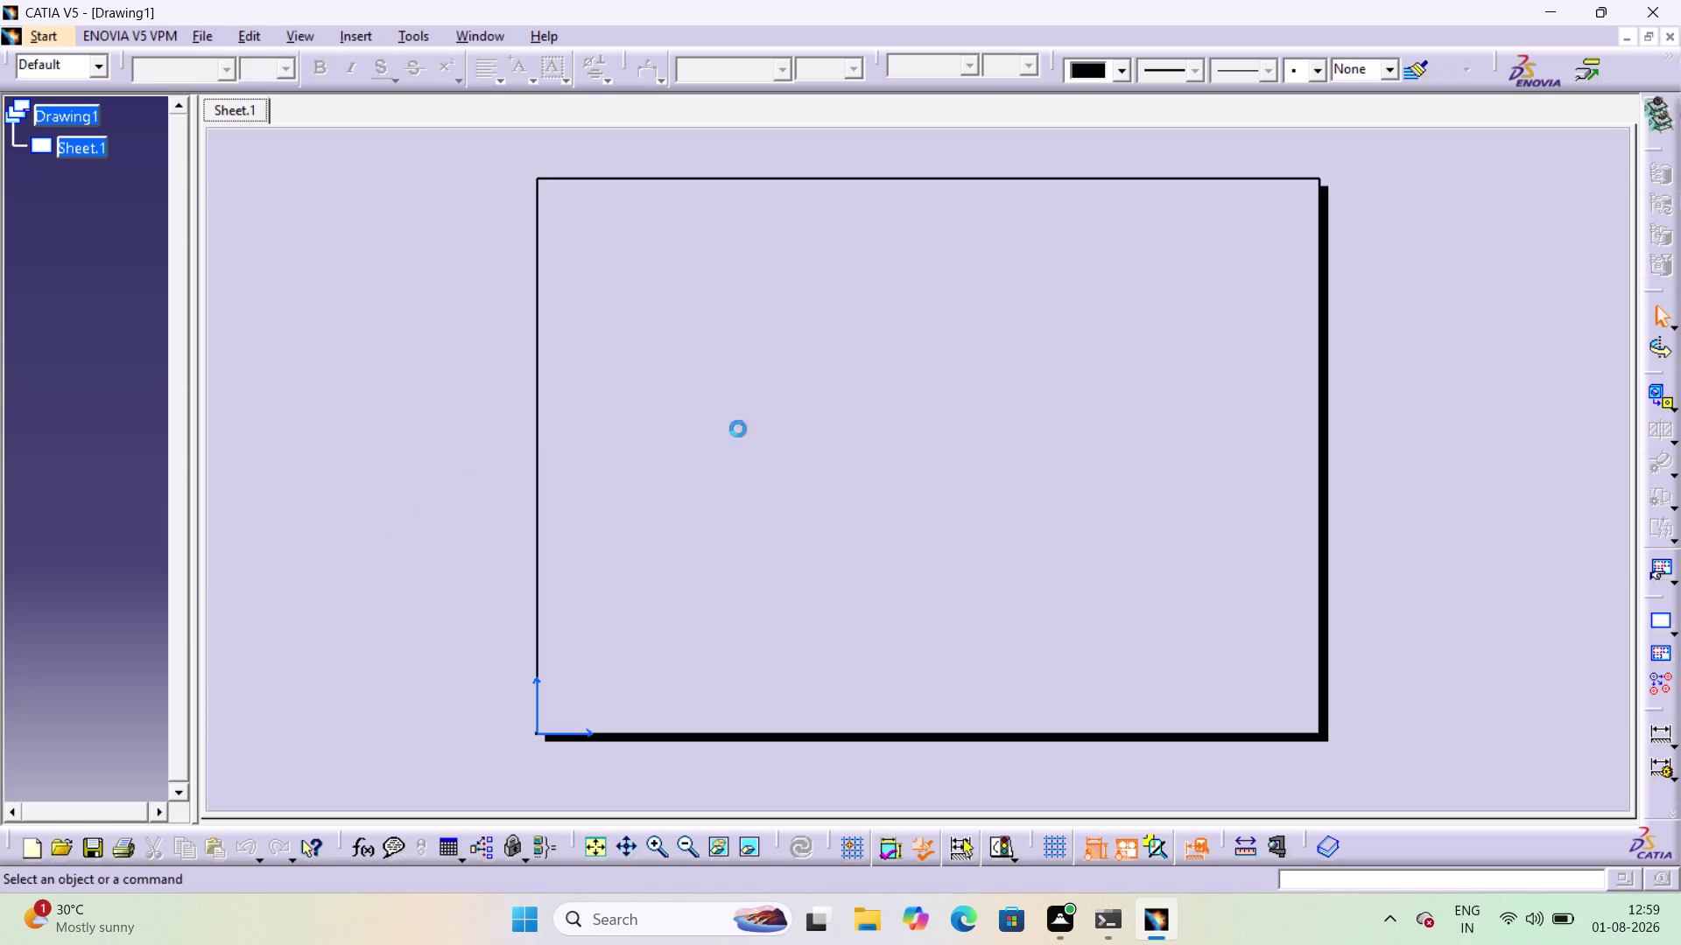
click(304, 39)
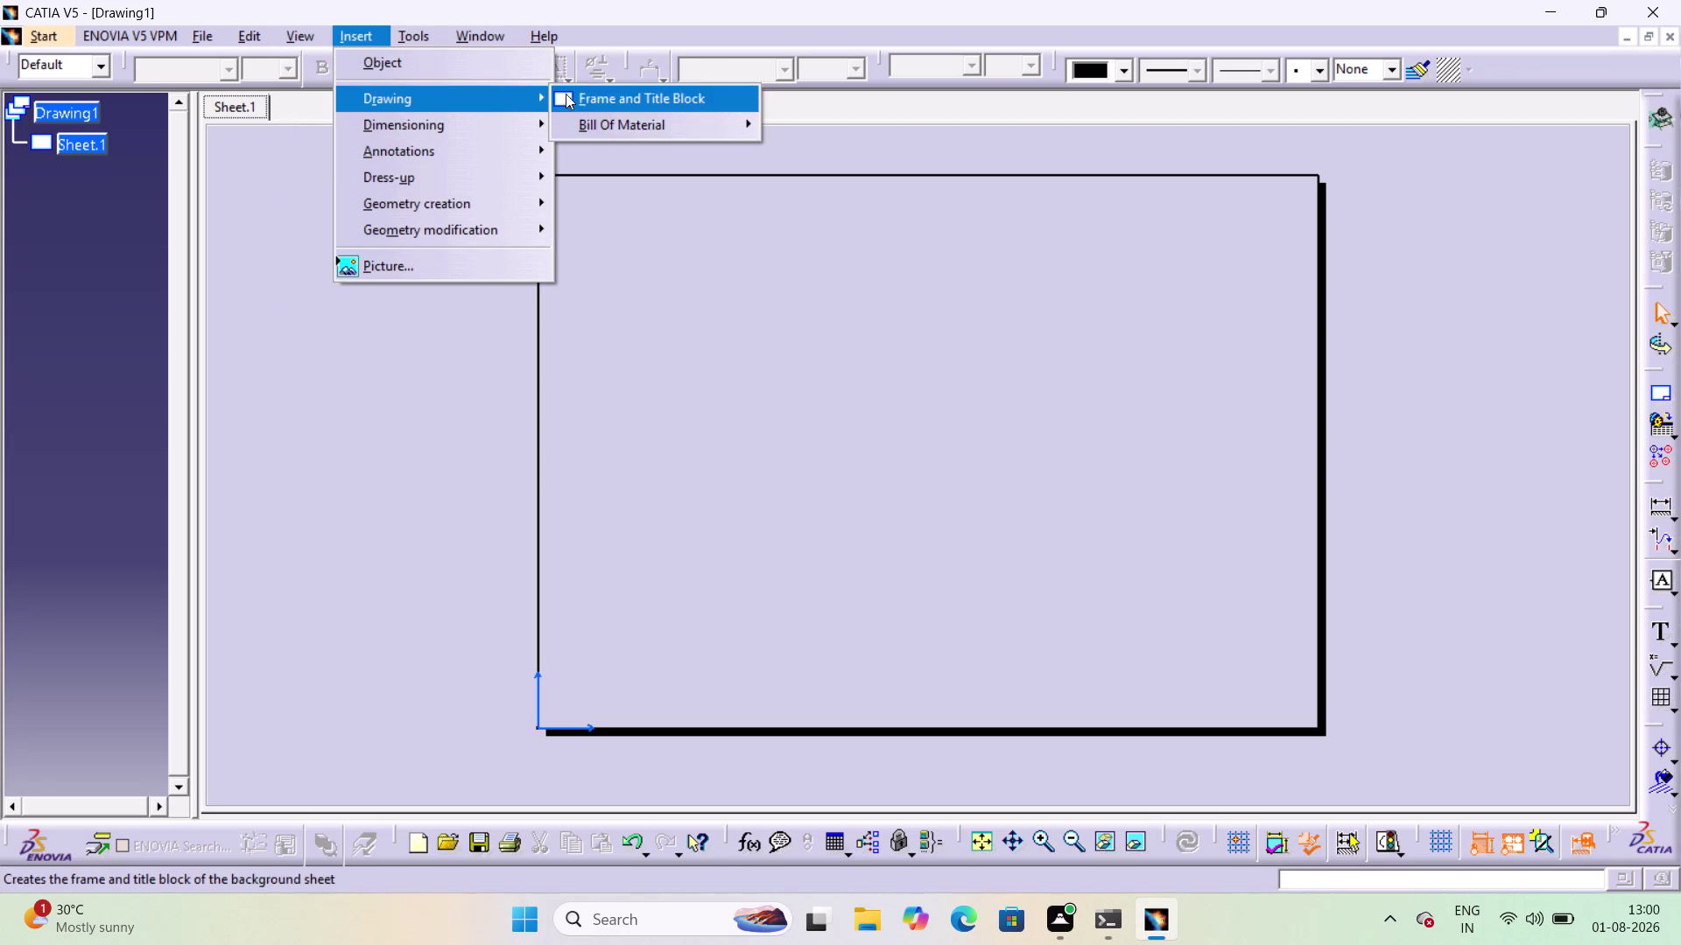
Create a frame with the Drawing Titleblock Sample Enovia 1 title block, then recentre the sheet.
click(723, 105)
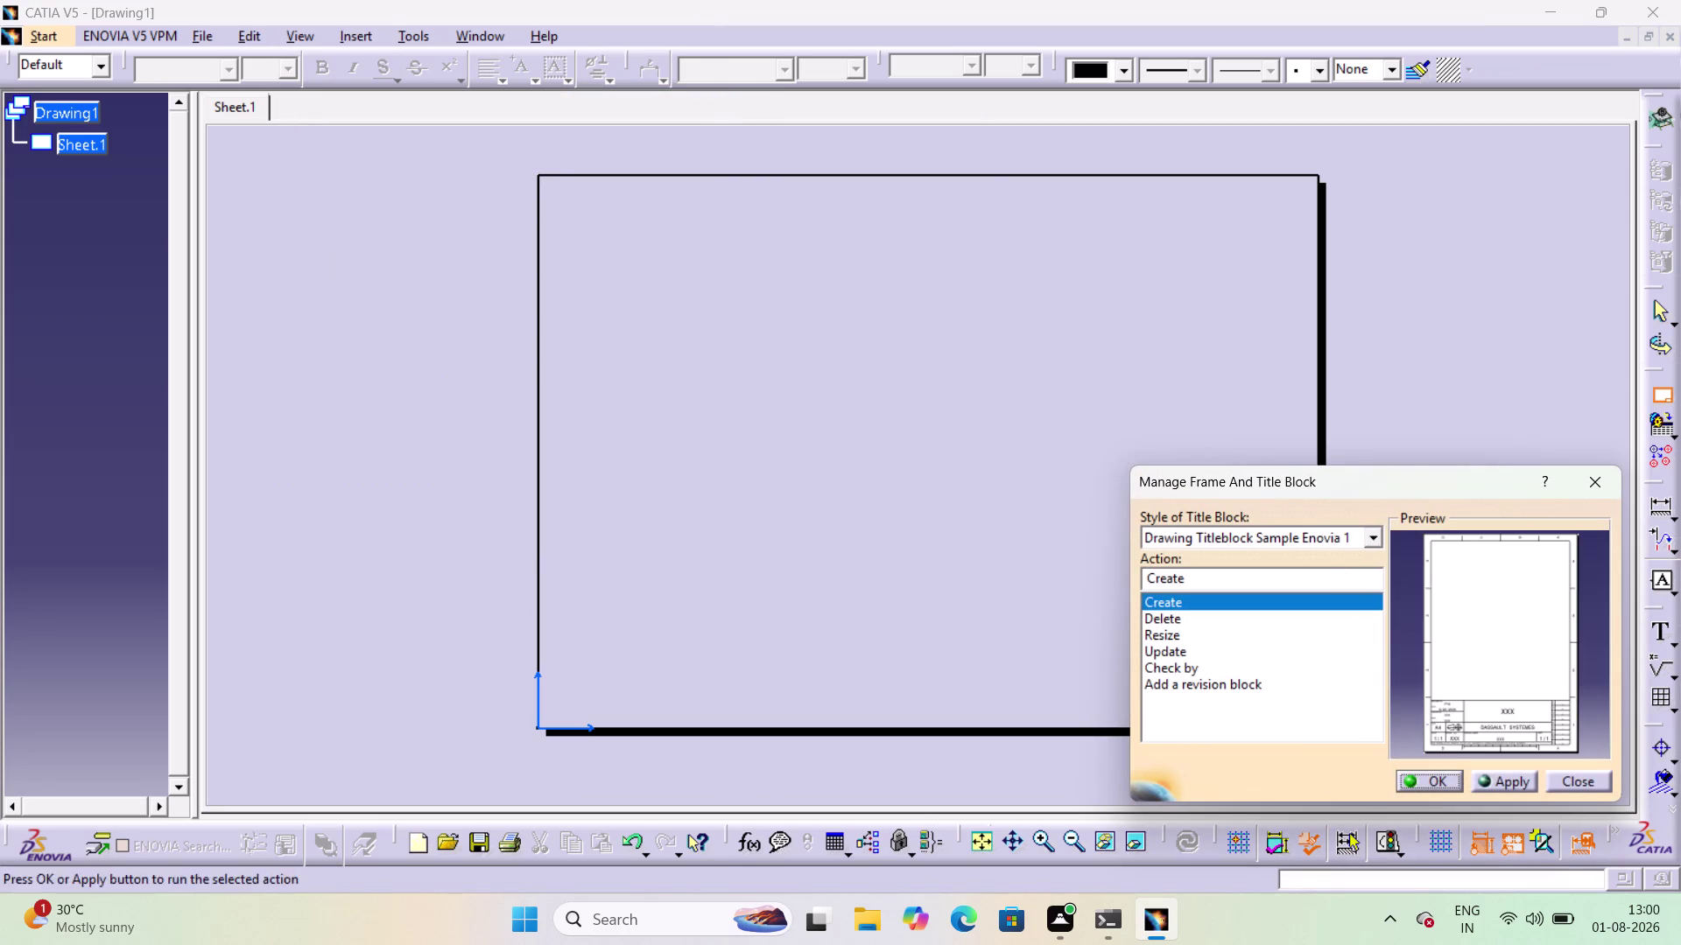
click(1378, 541)
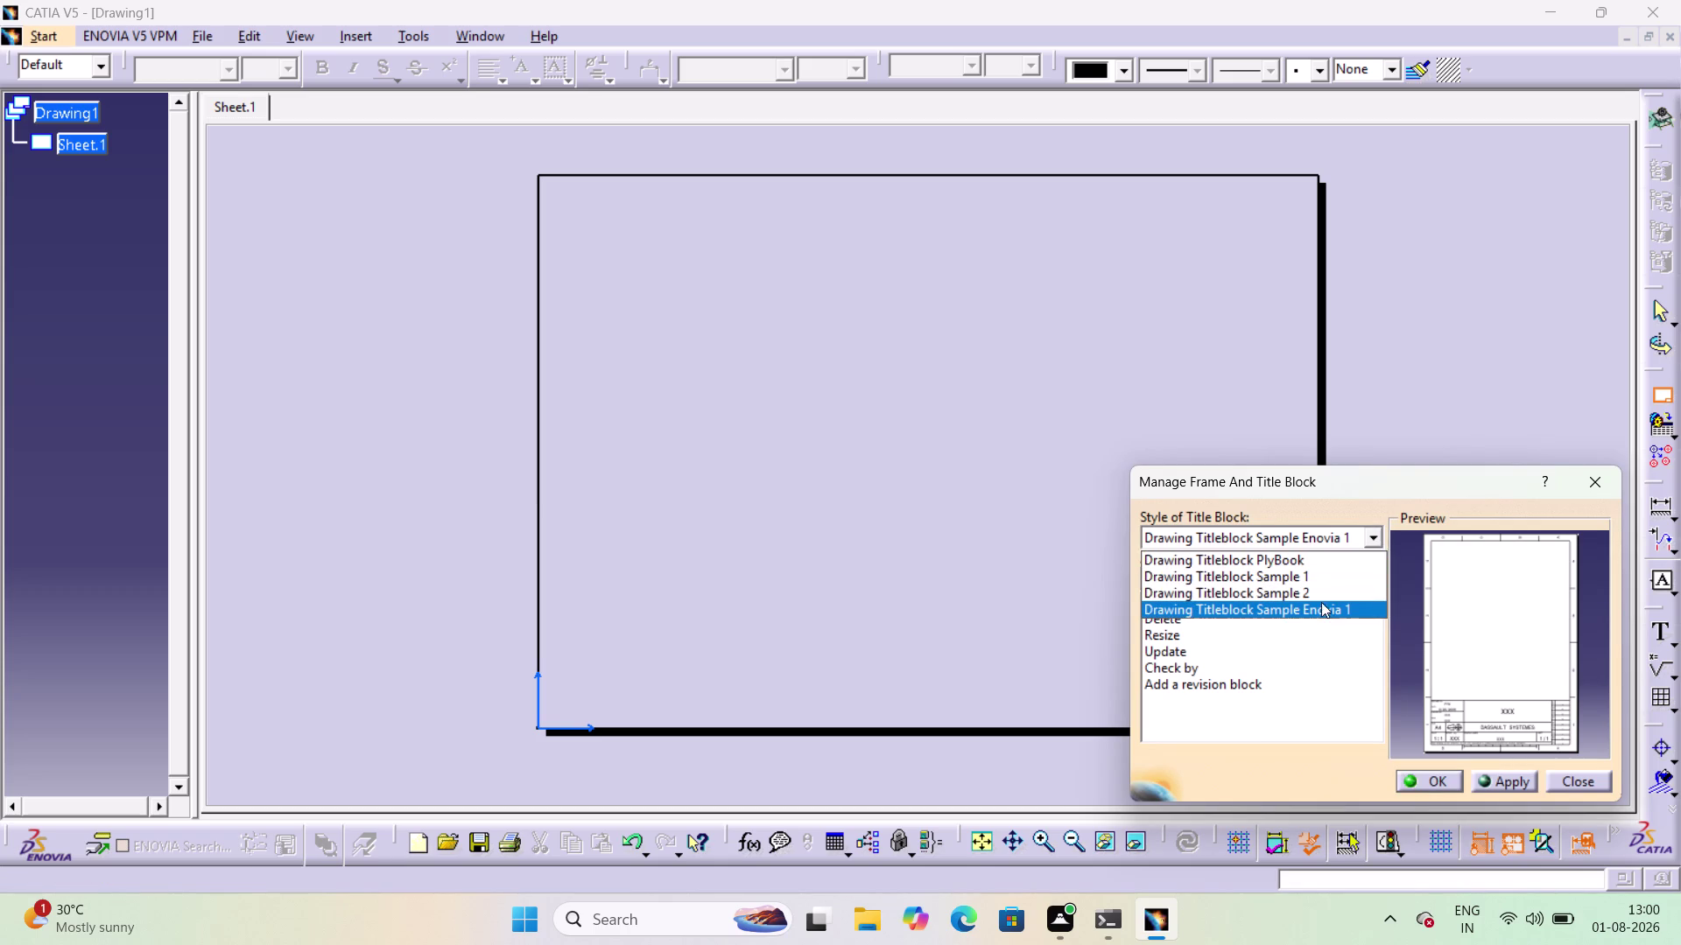
click(1321, 613)
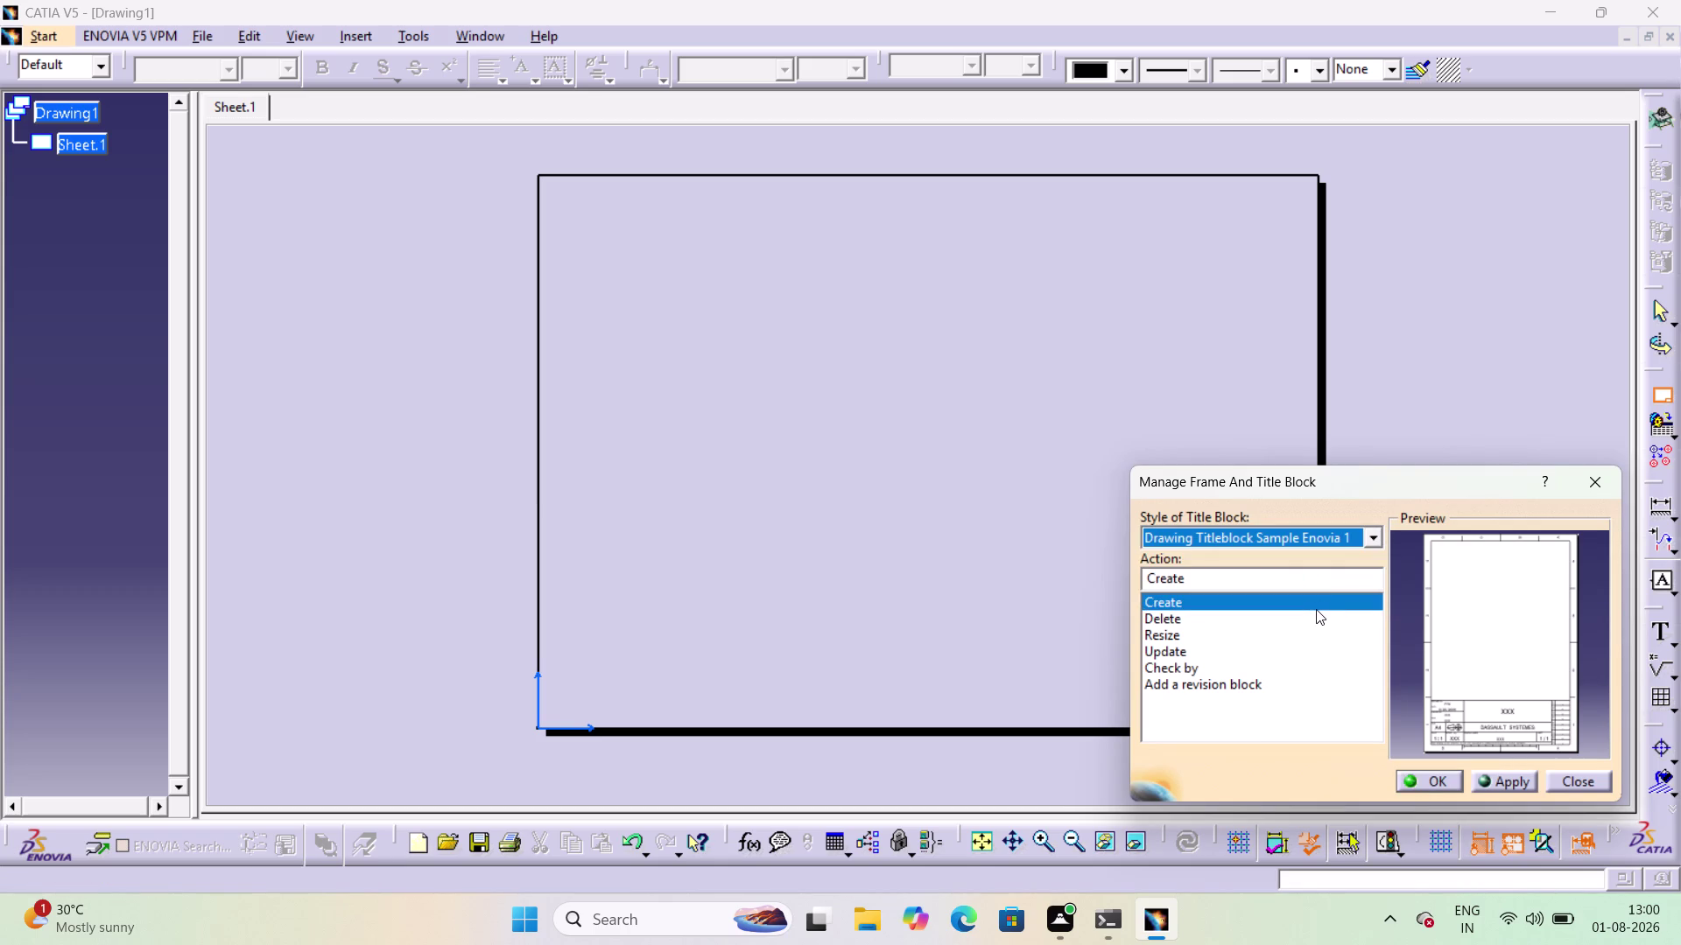
click(1316, 609)
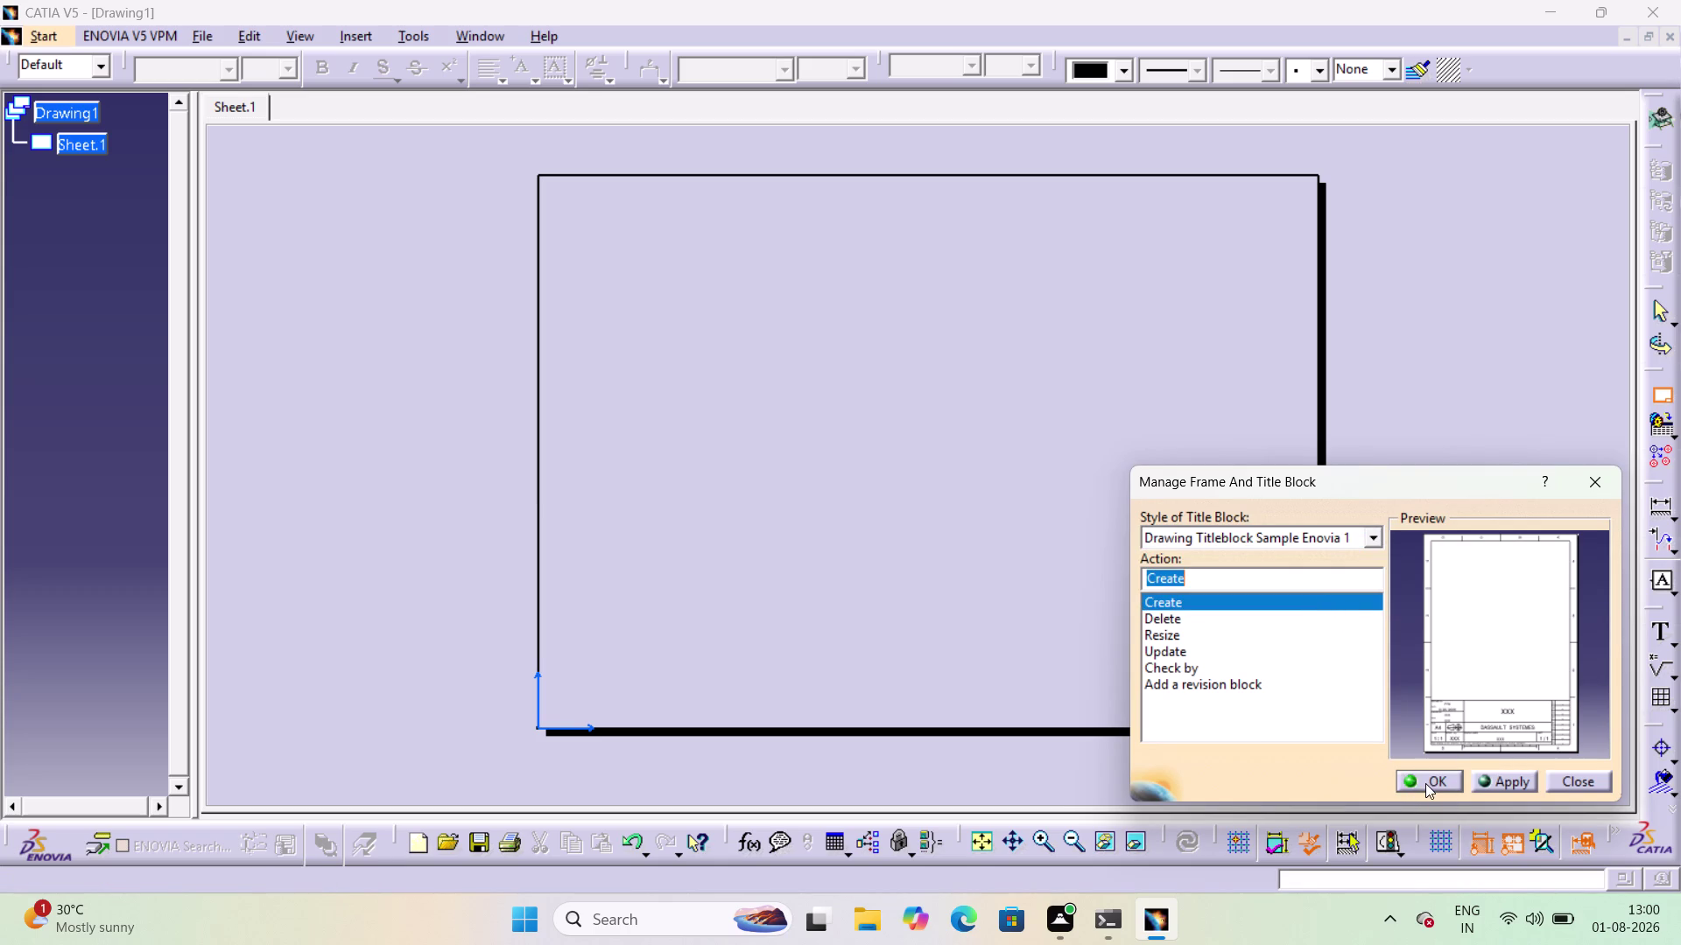
click(1493, 784)
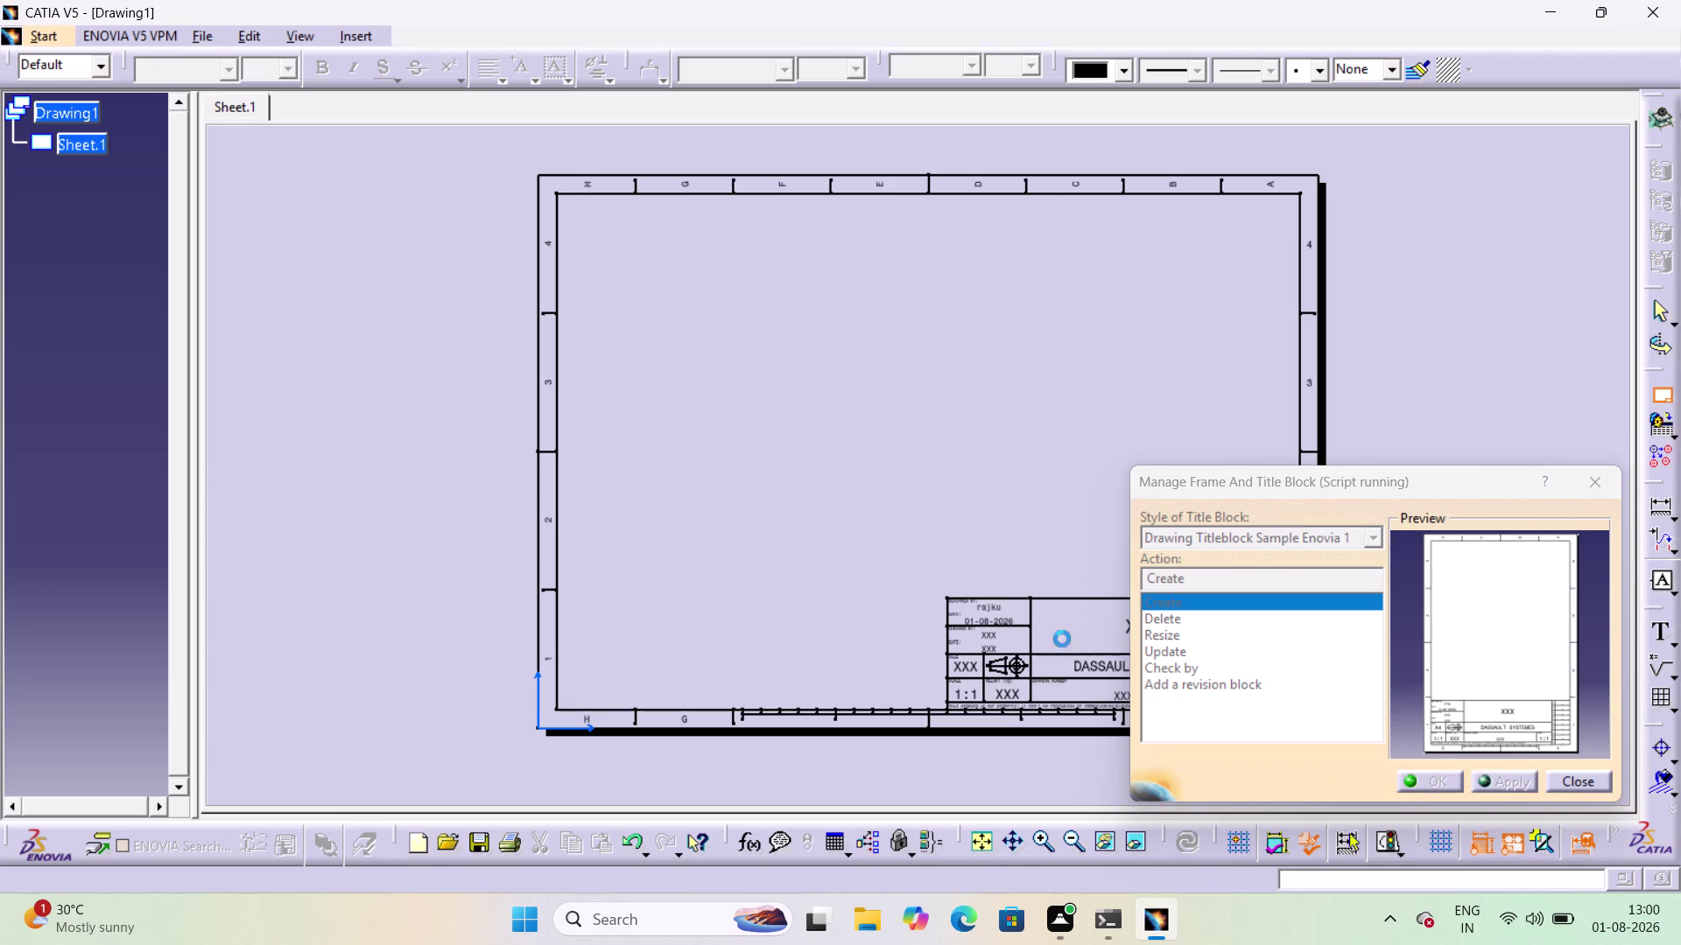
middle_drag(933, 532, 685, 393)
middle_click(685, 393)
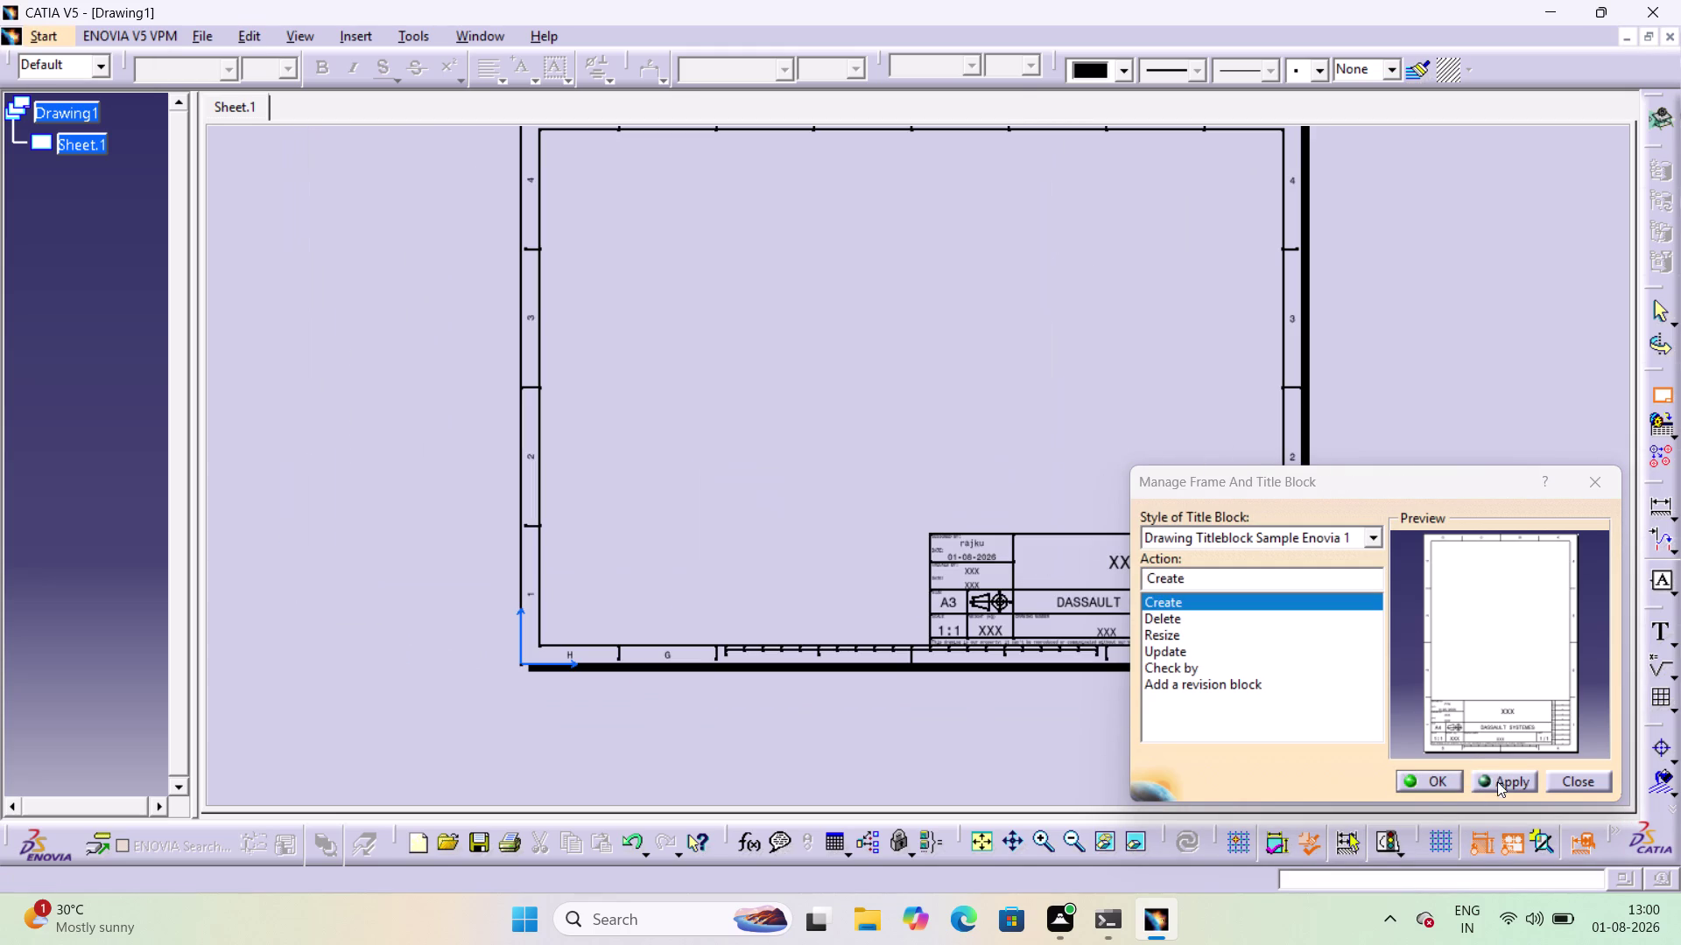
click(1417, 781)
middle_drag(1225, 424, 1039, 547)
middle_drag(1048, 519, 1052, 505)
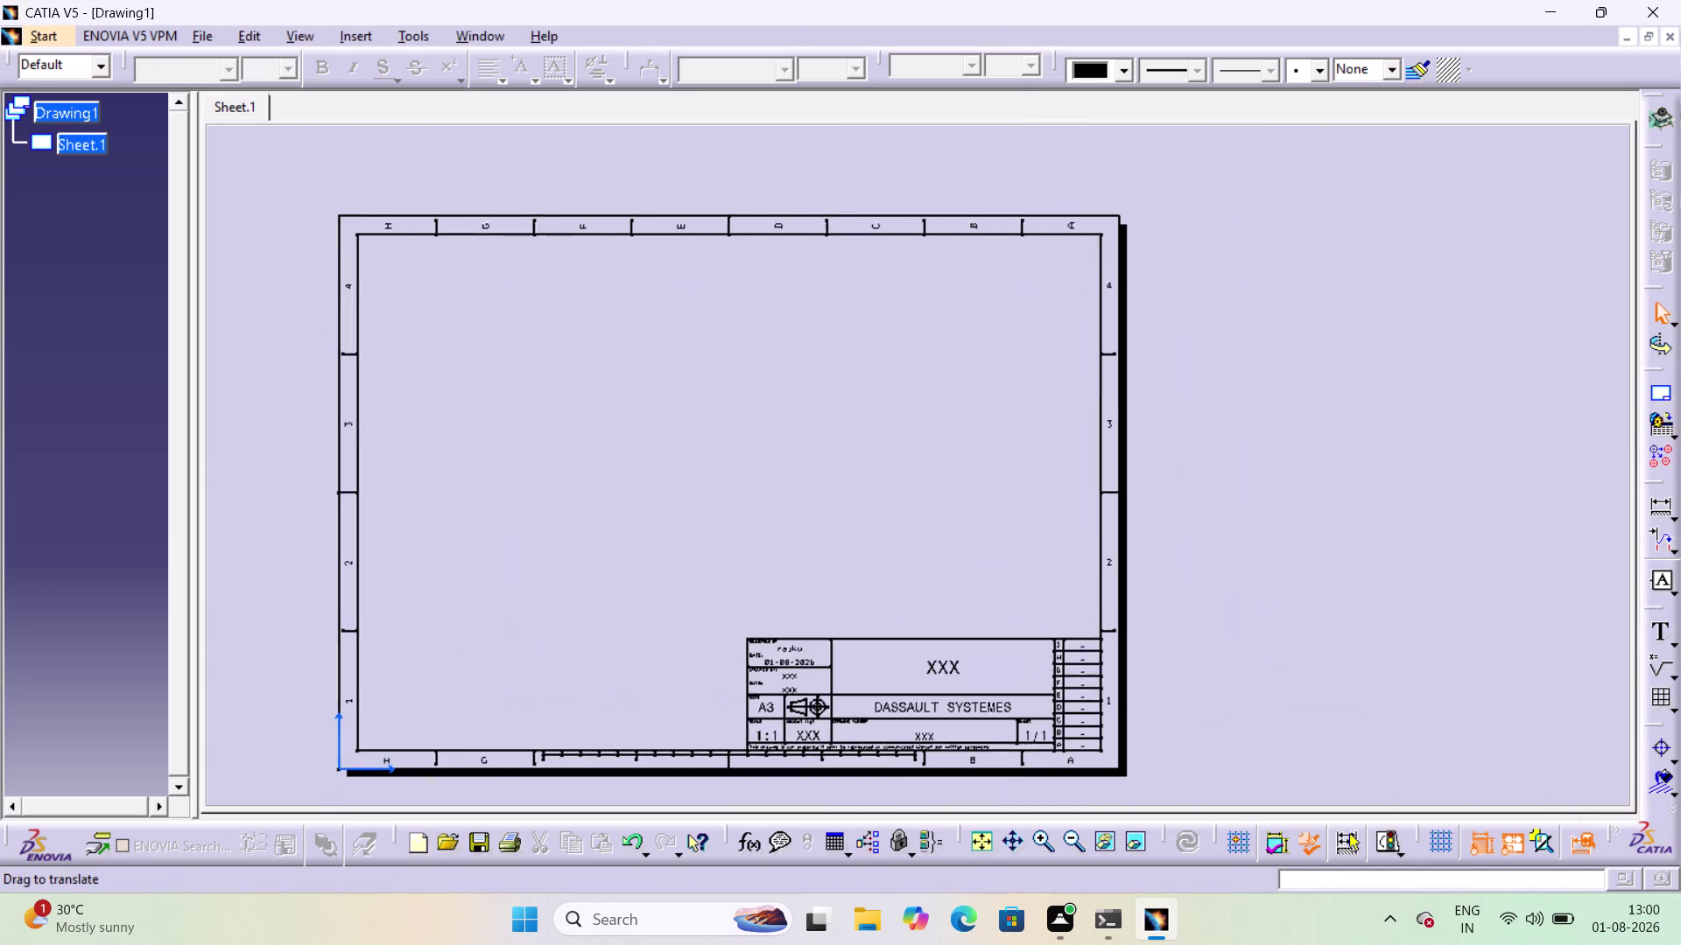
middle_drag(1051, 505, 1058, 474)
middle_drag(1034, 553, 1144, 521)
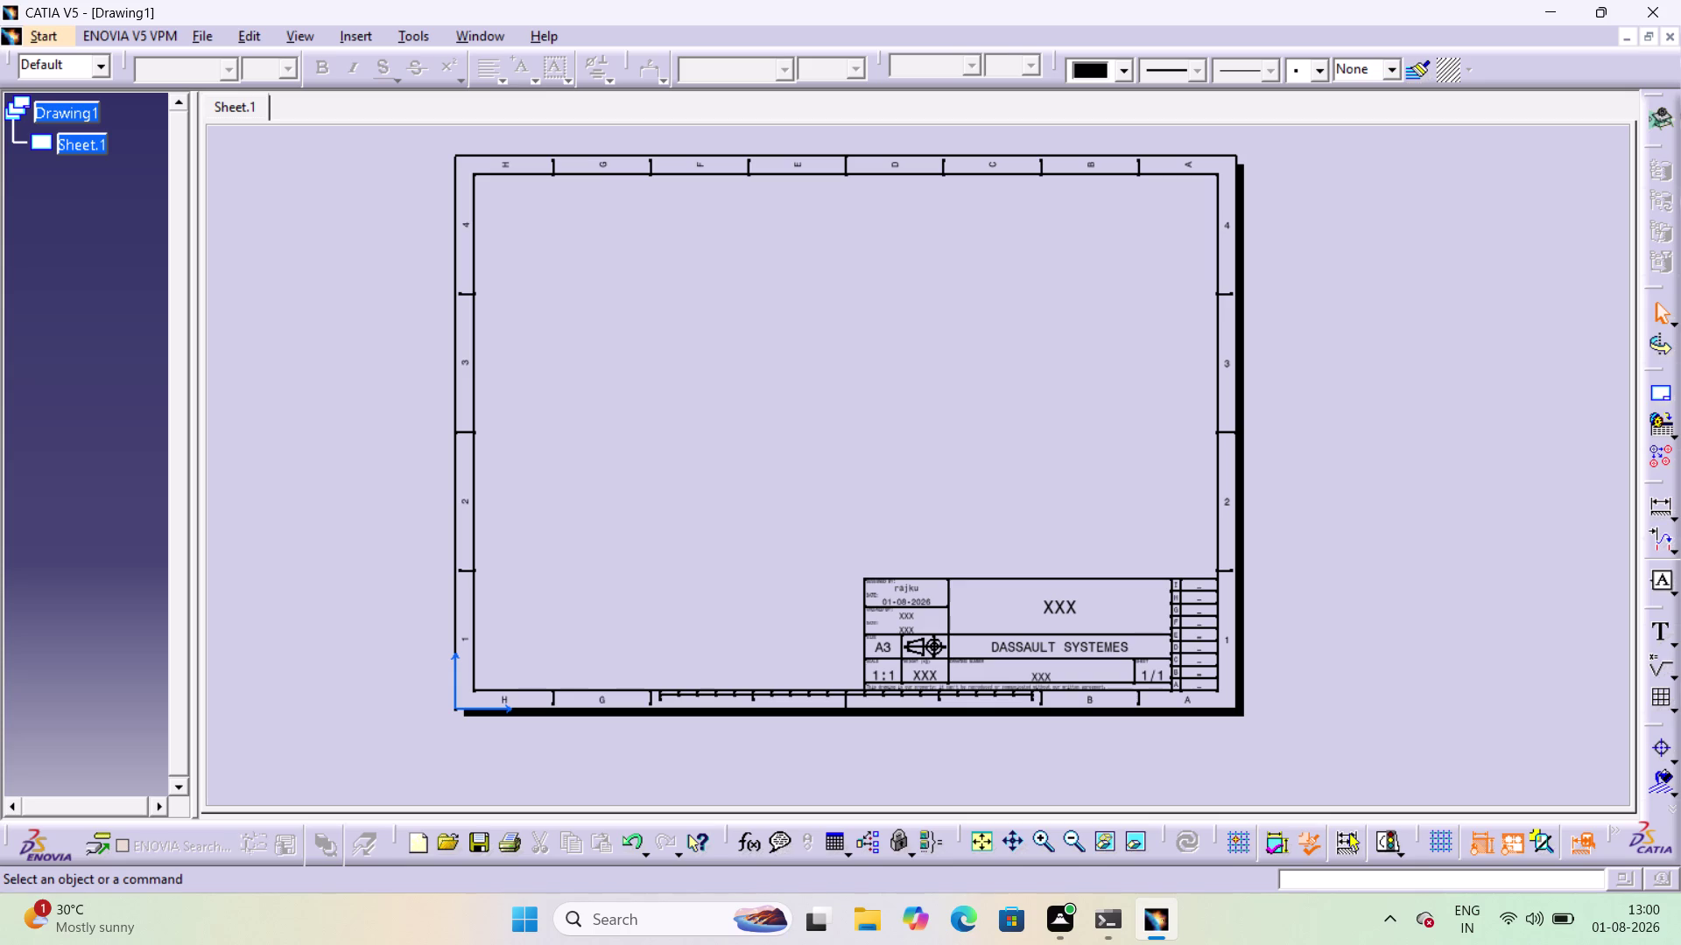
Replace the XXX title placeholder with STEPPED PULLY.
double_click(1064, 604)
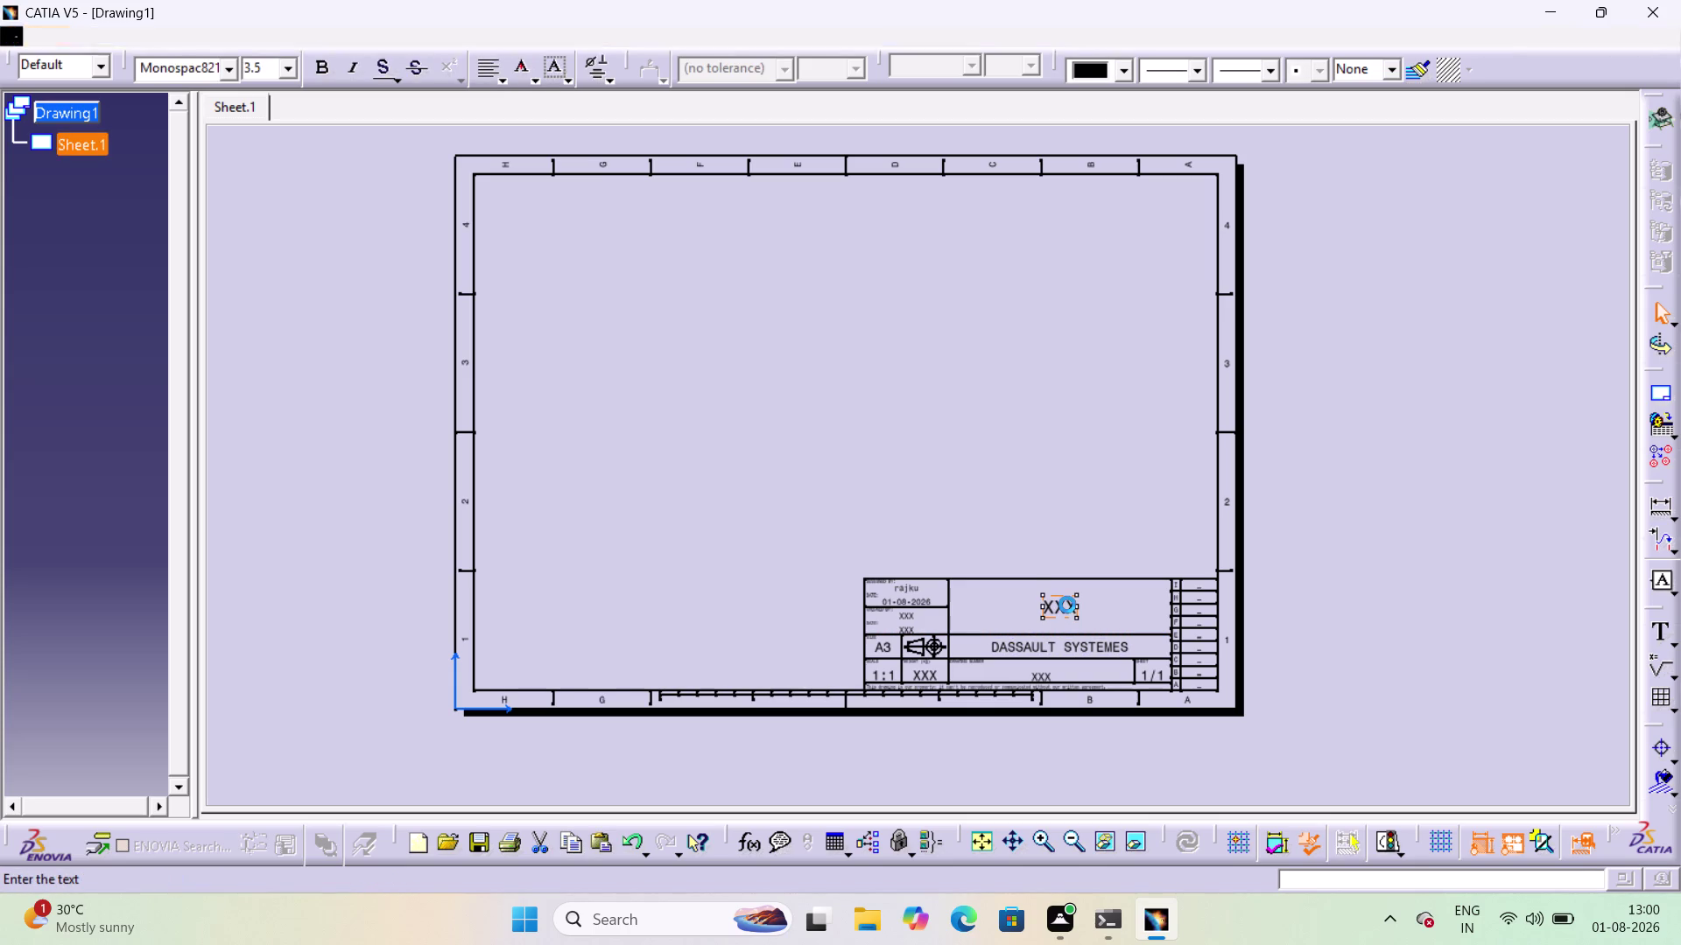
key(BackSpace)
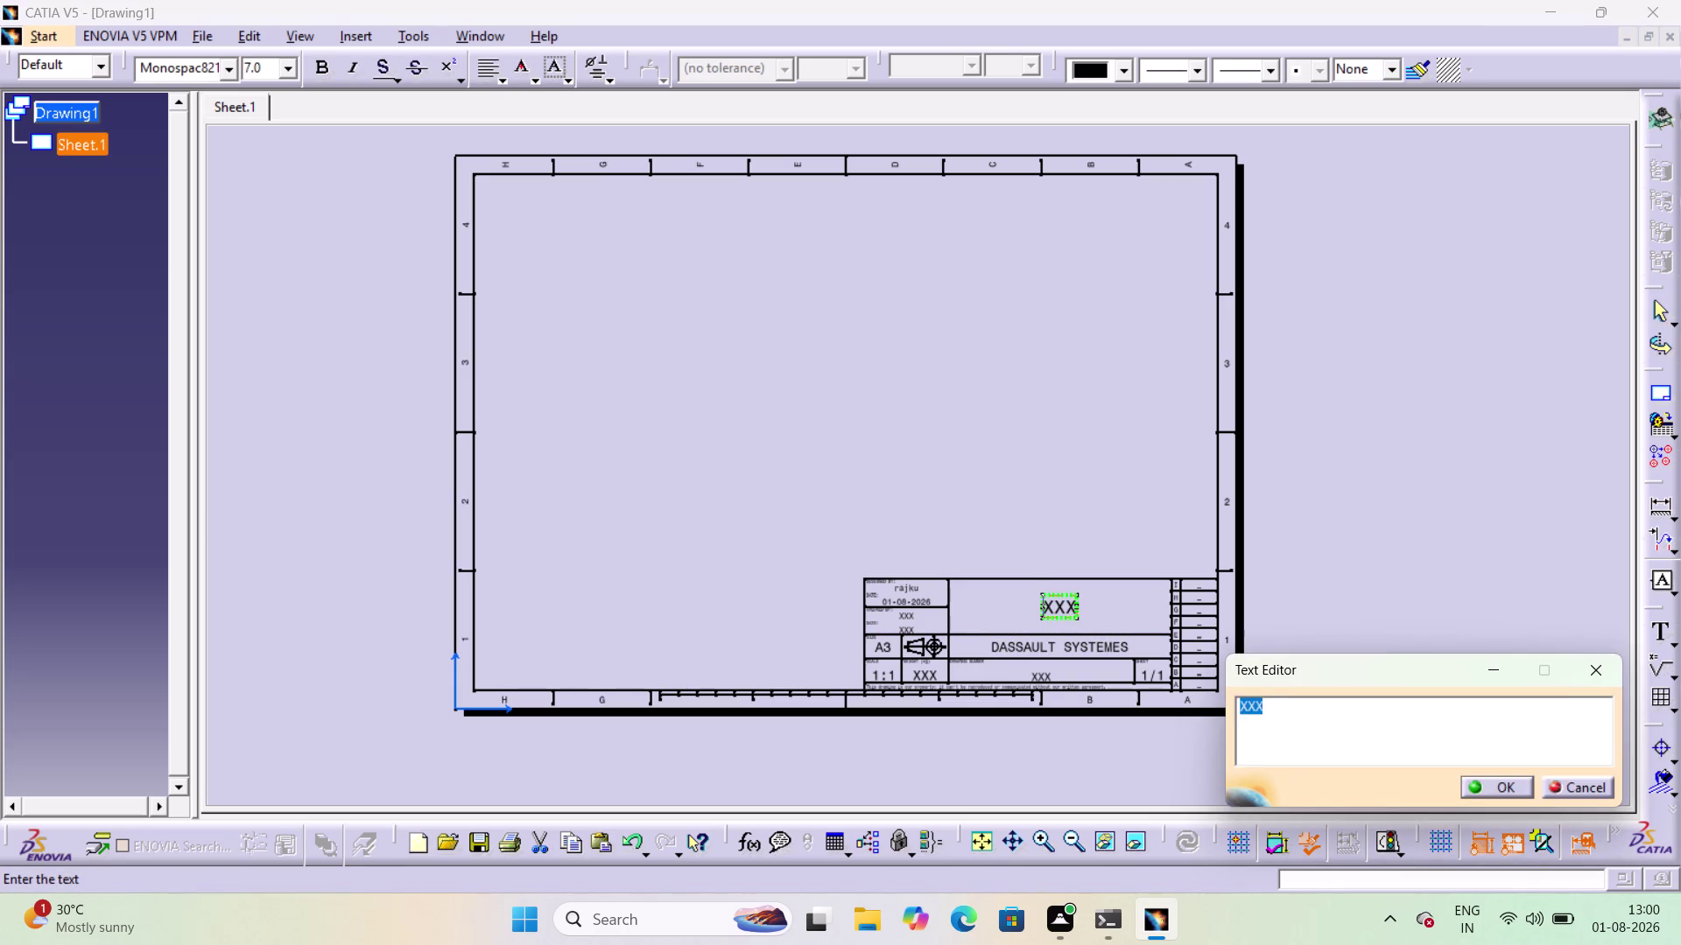
text(STE)
text(PP)
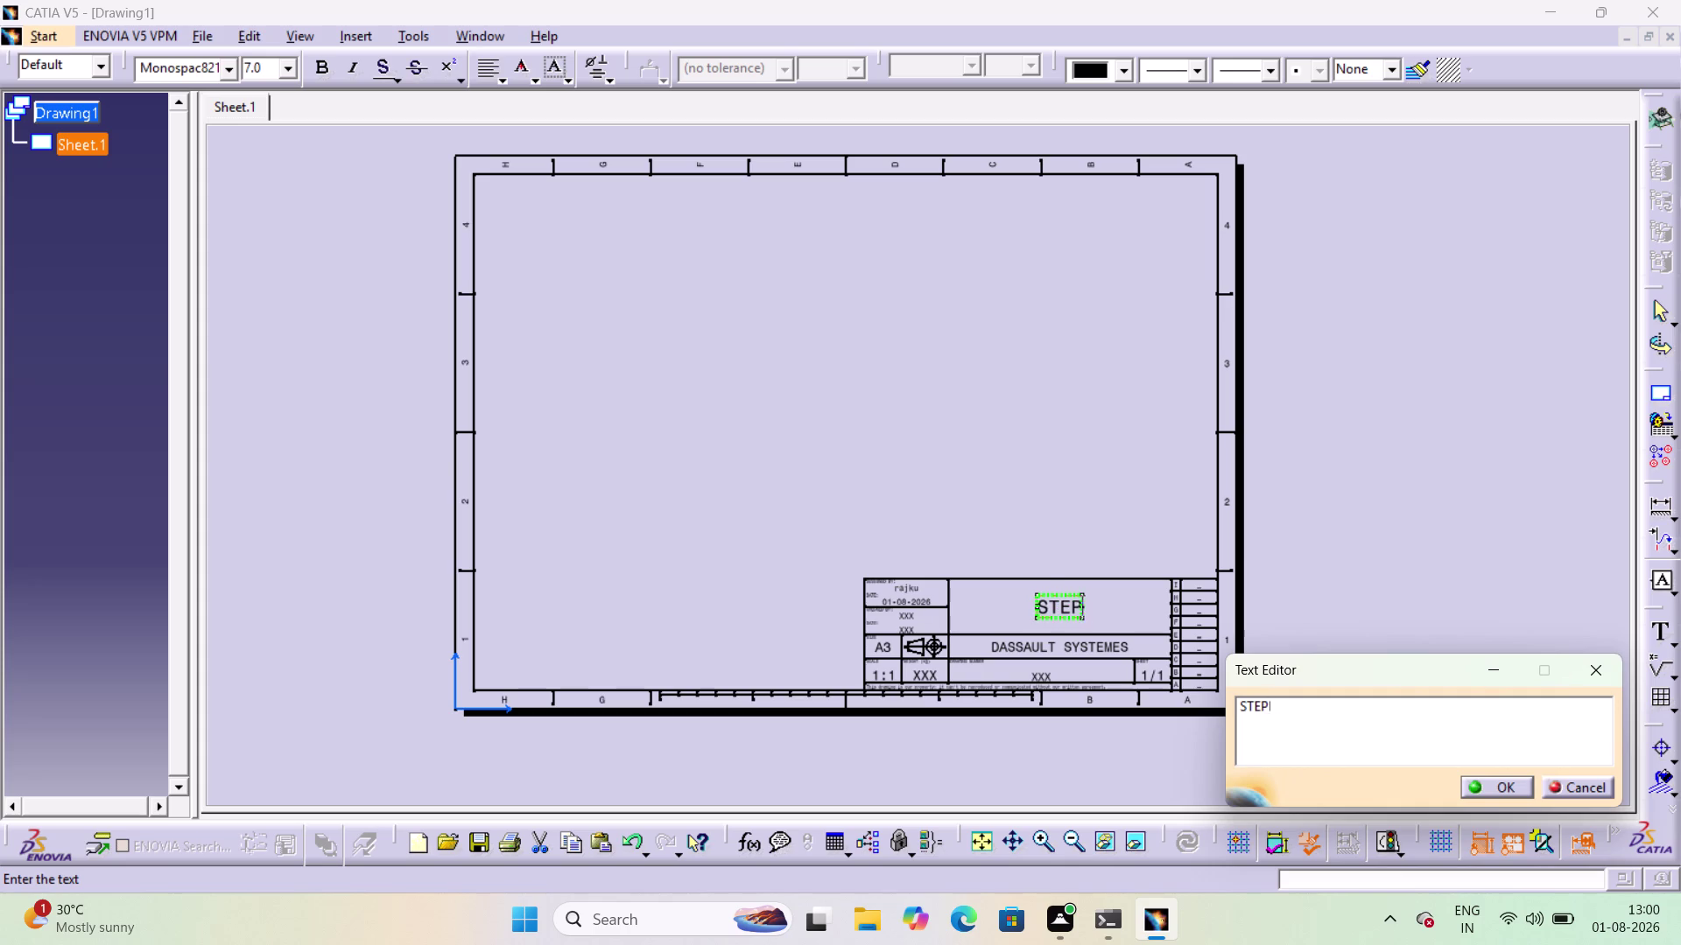
text(ED PU)
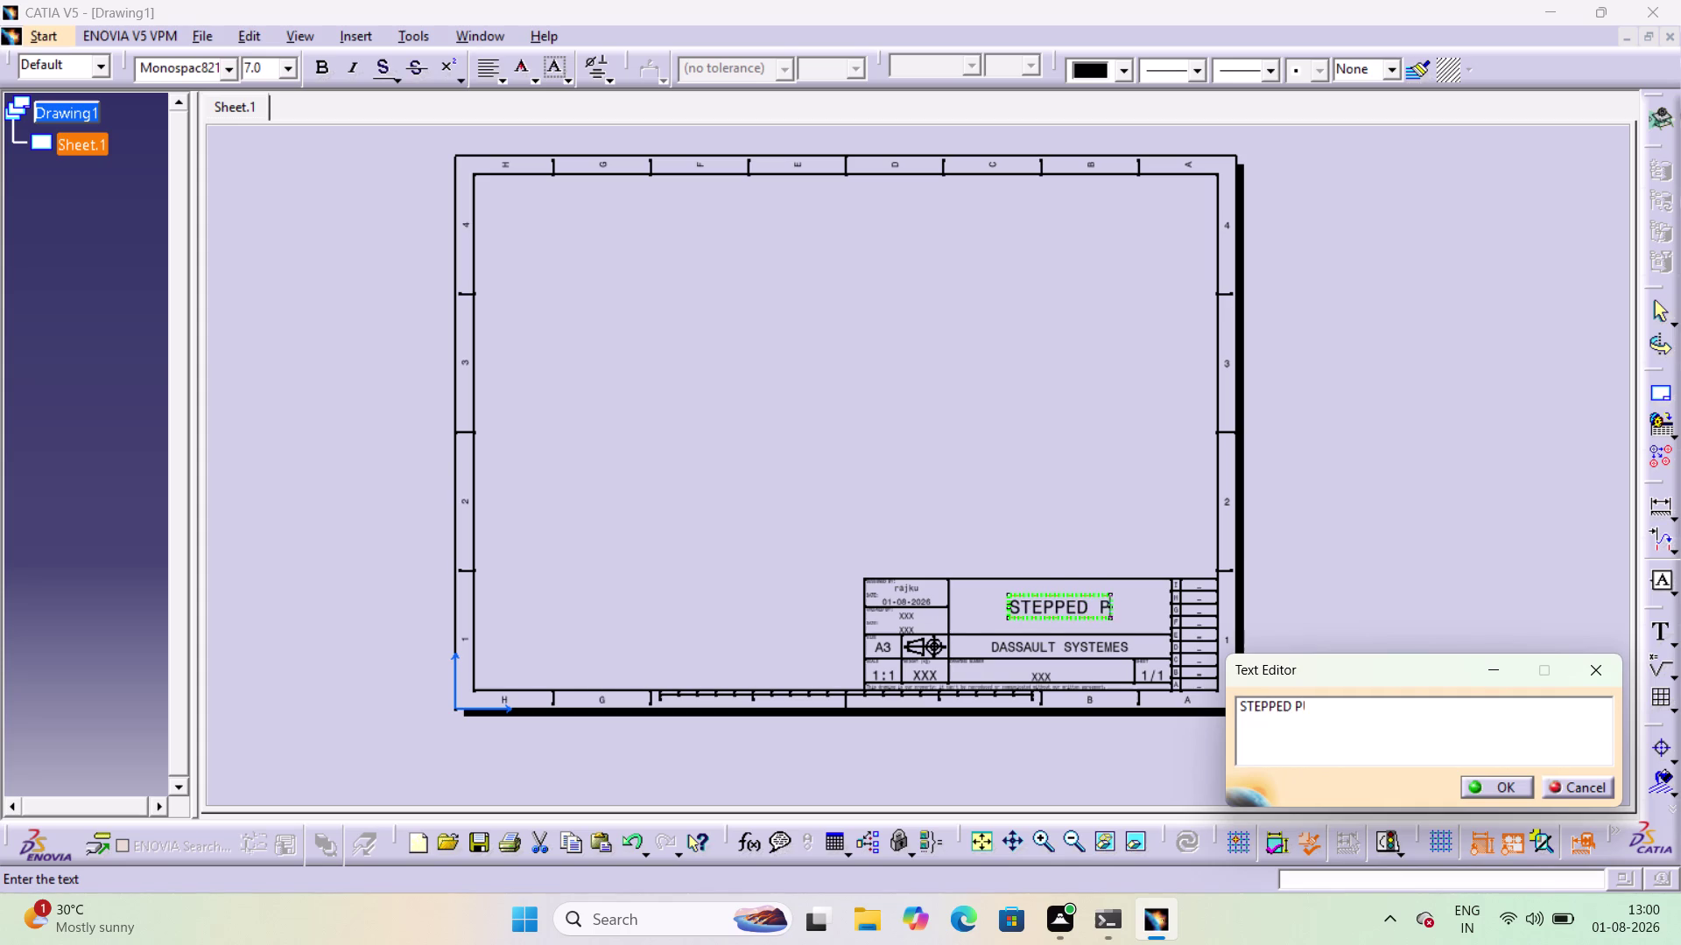
text(LLY)
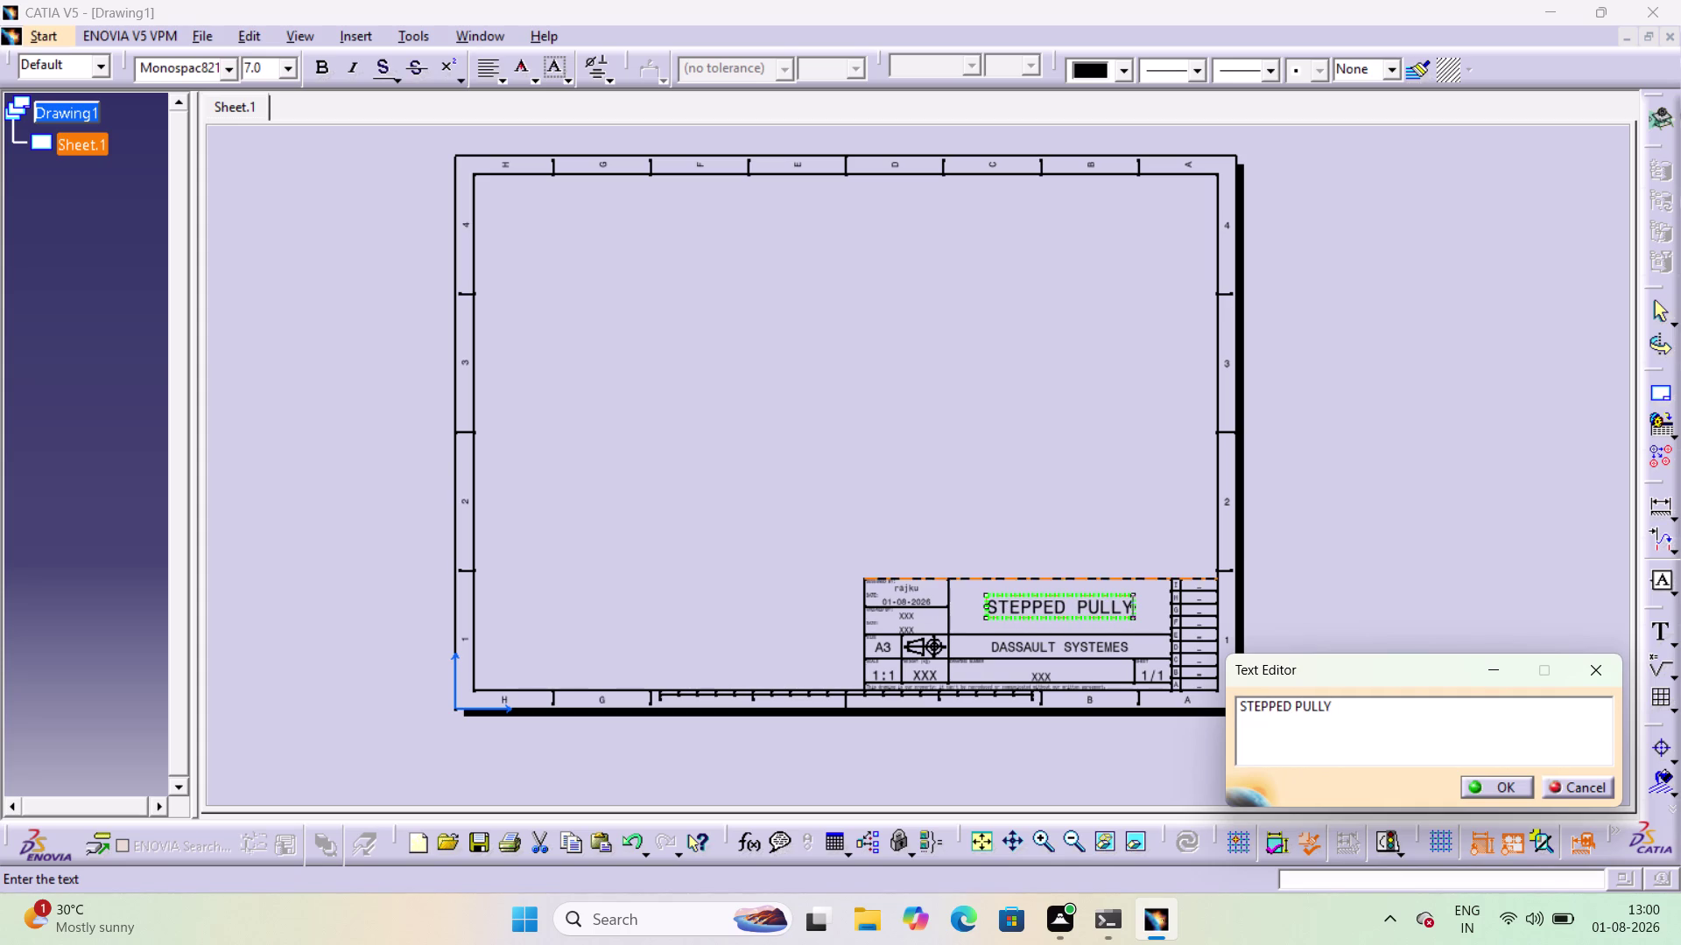
double_click(1056, 680)
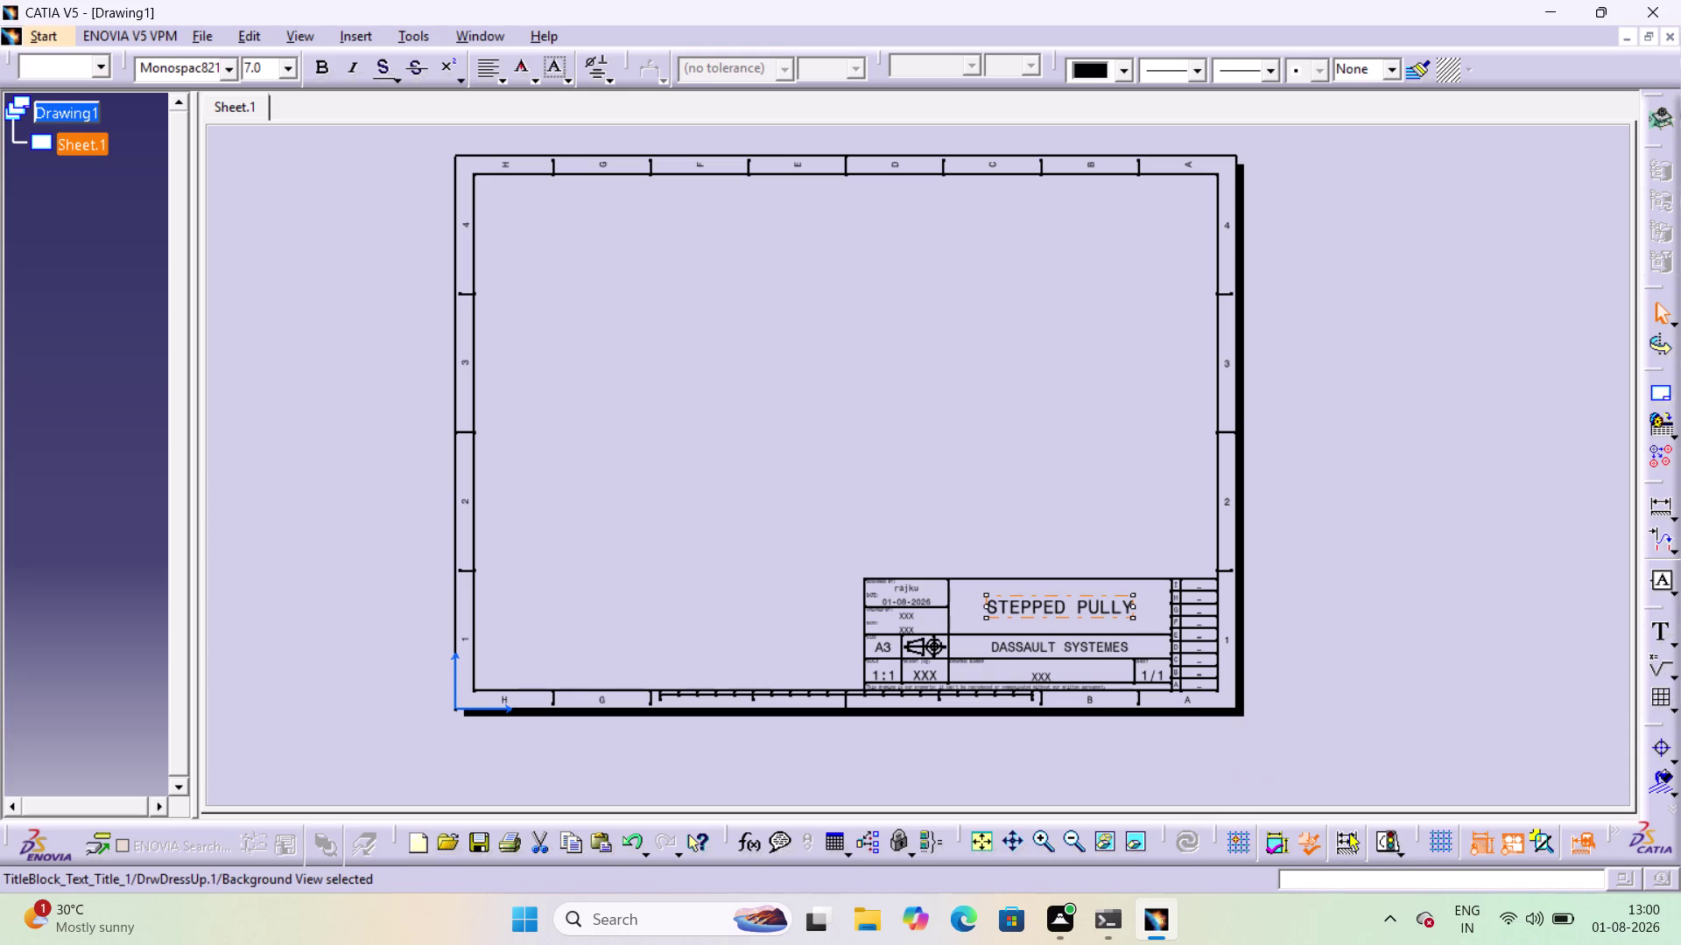
Set the lower XXX title block field to 2.
double_click(1051, 682)
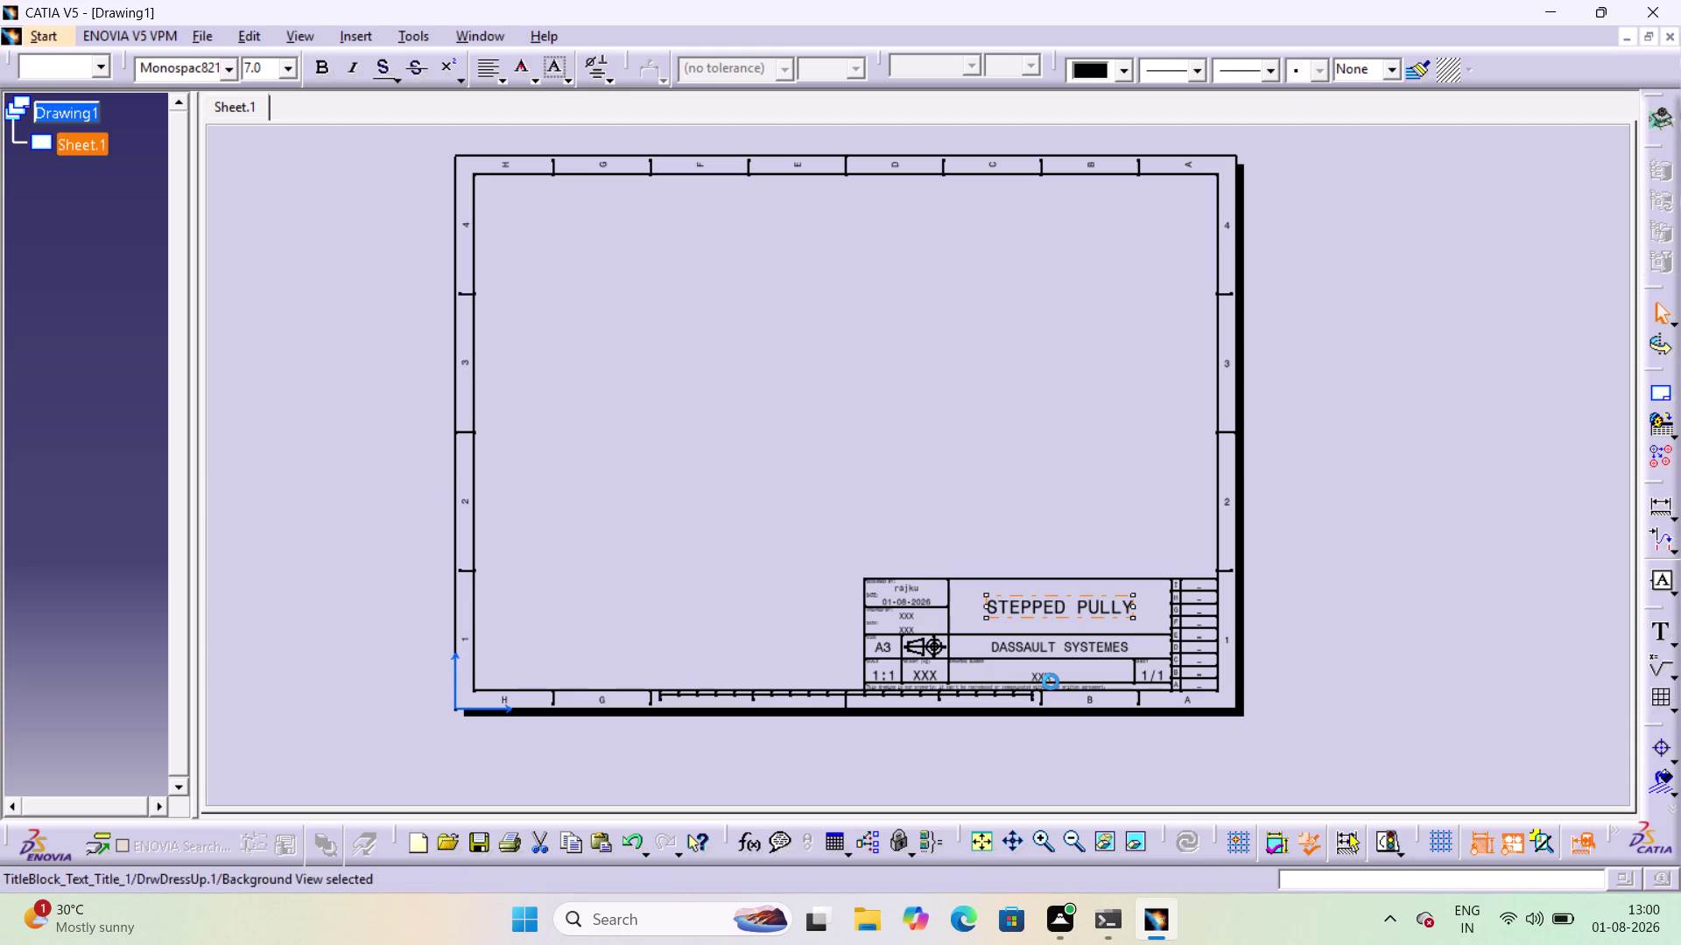
double_click(1047, 678)
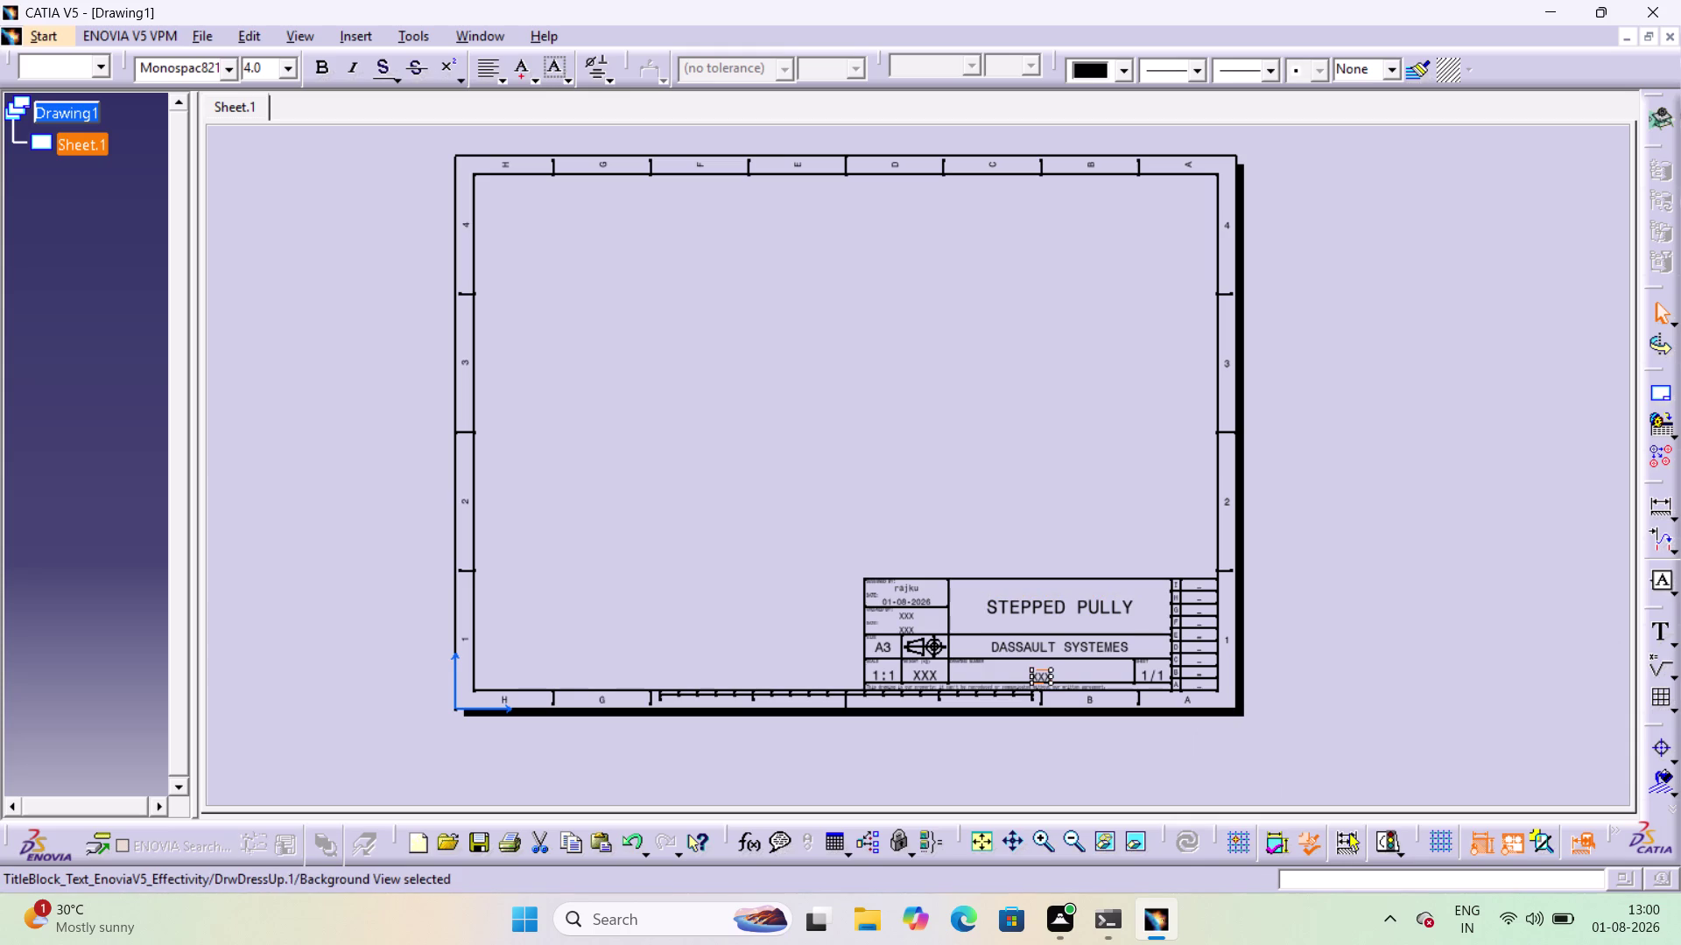
double_click(1041, 676)
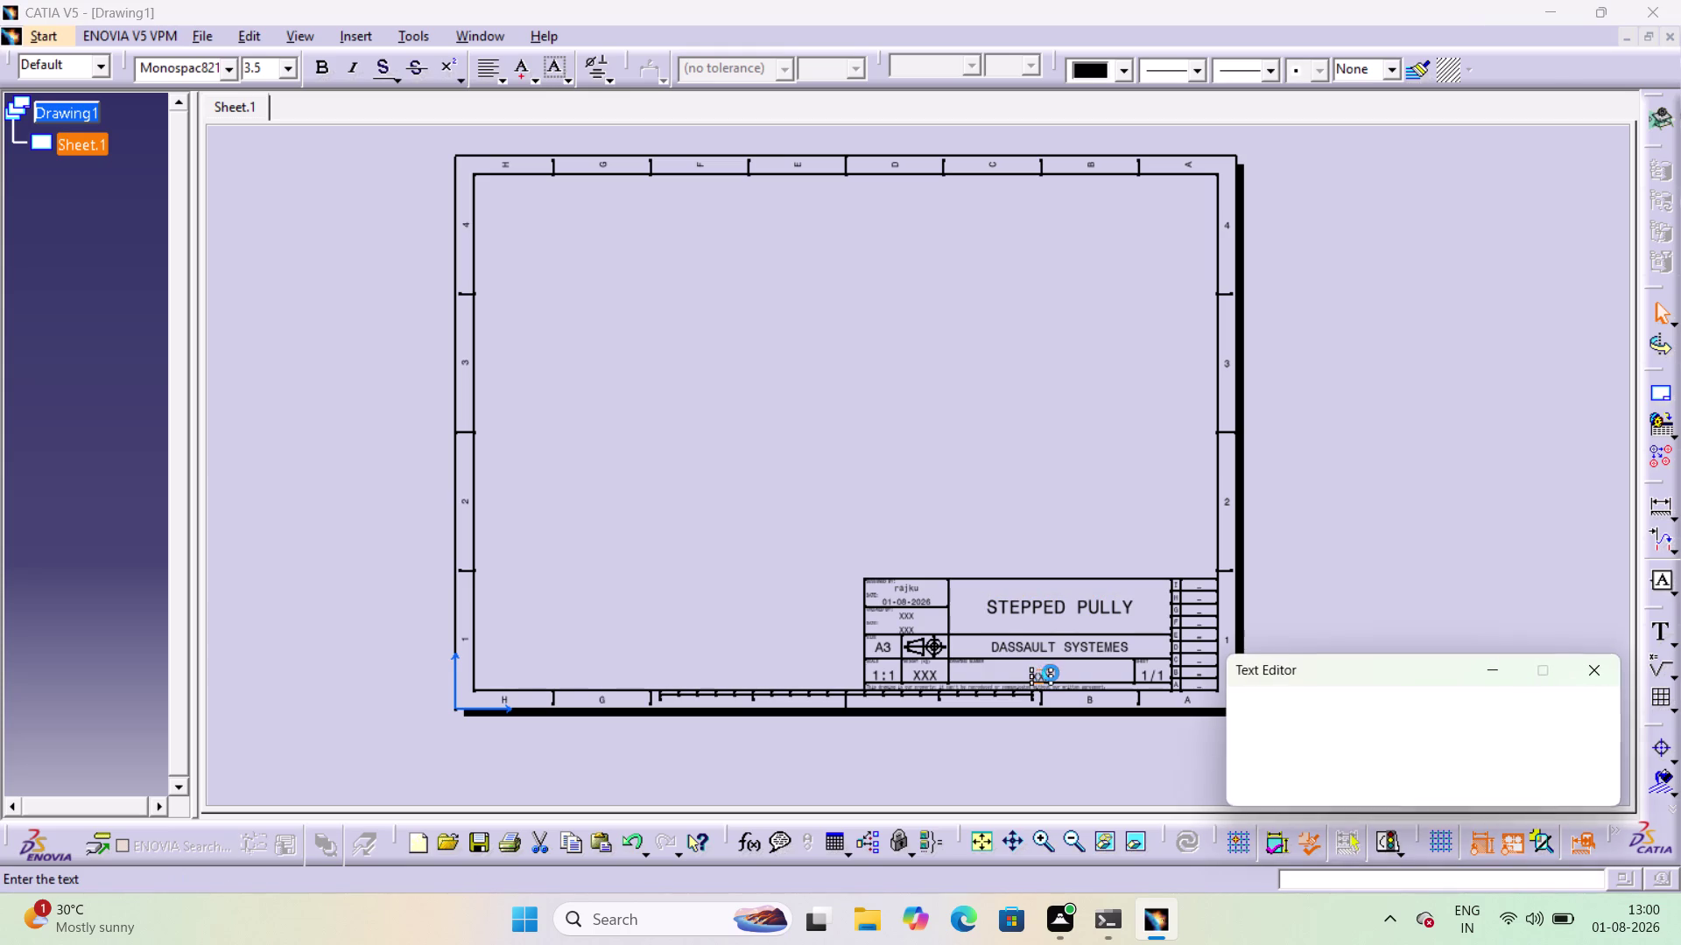
key(2)
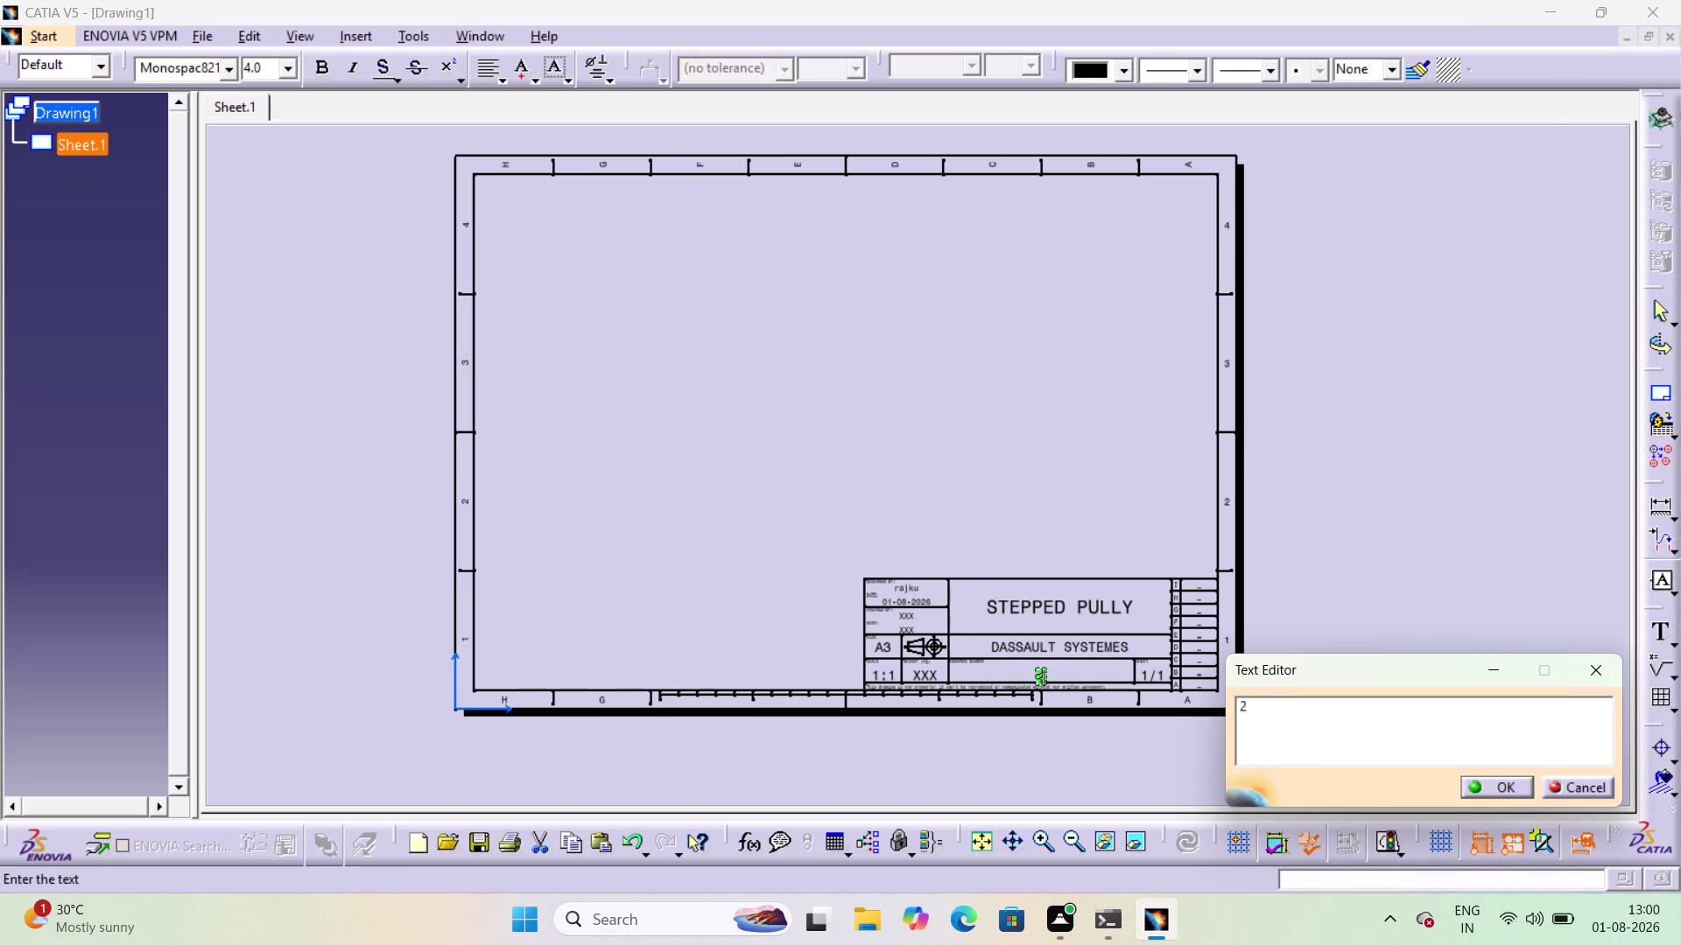
click(1500, 790)
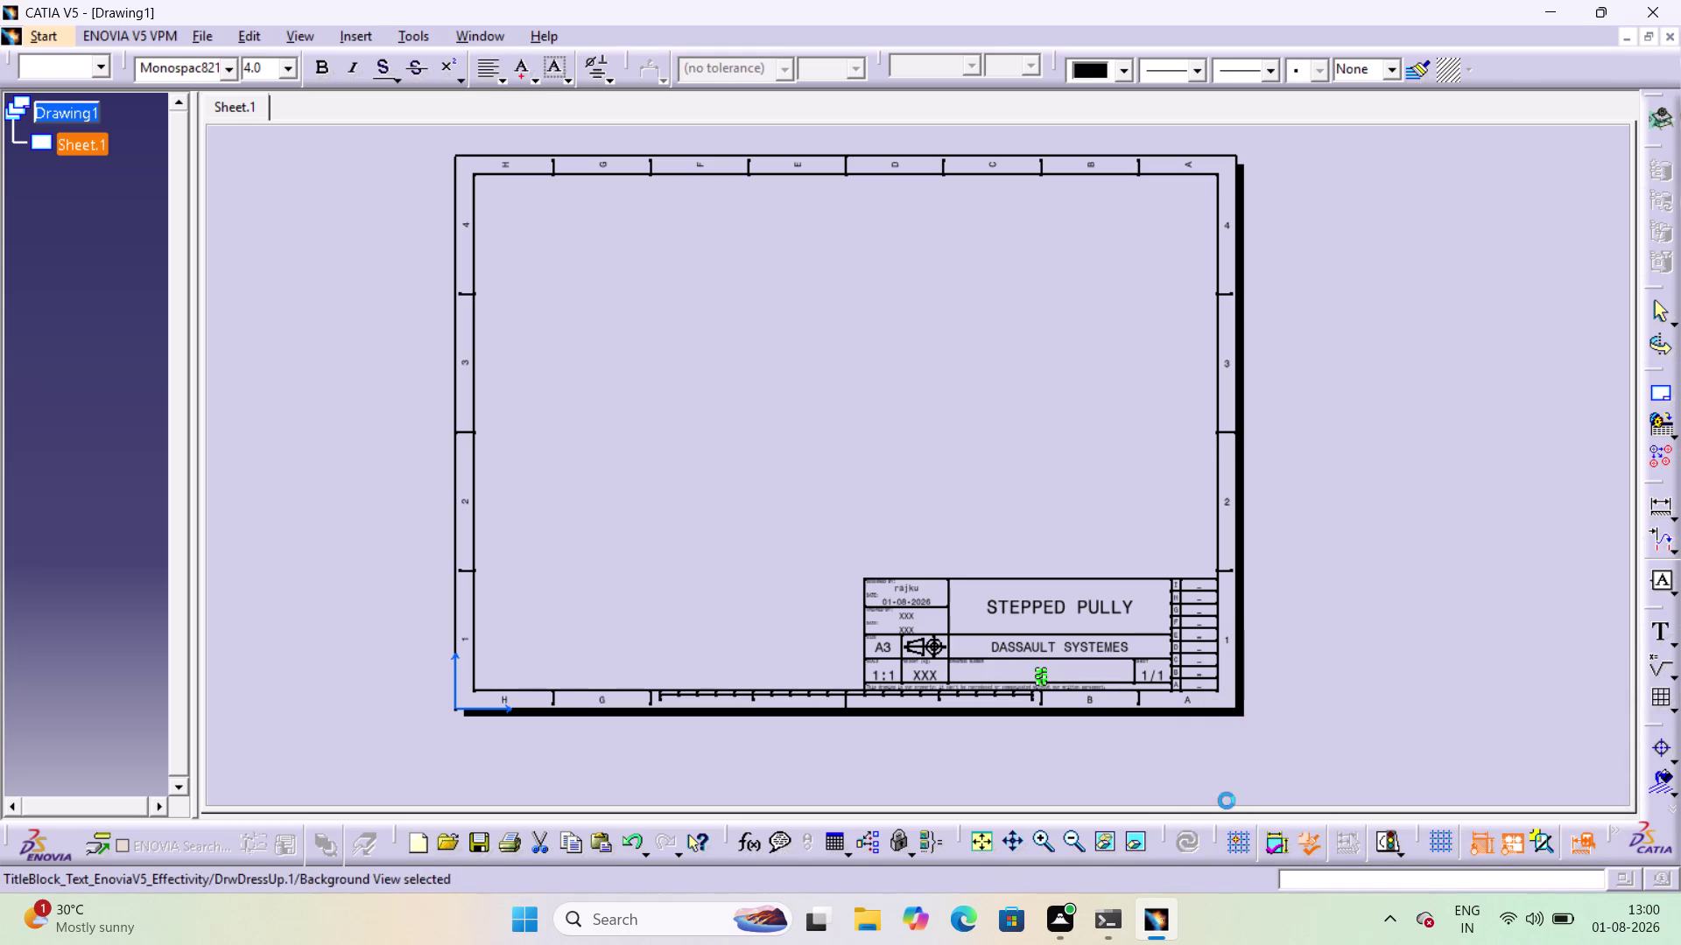
Update the designer name field by typing 'mar' and confirm.
double_click(900, 590)
double_click(900, 590)
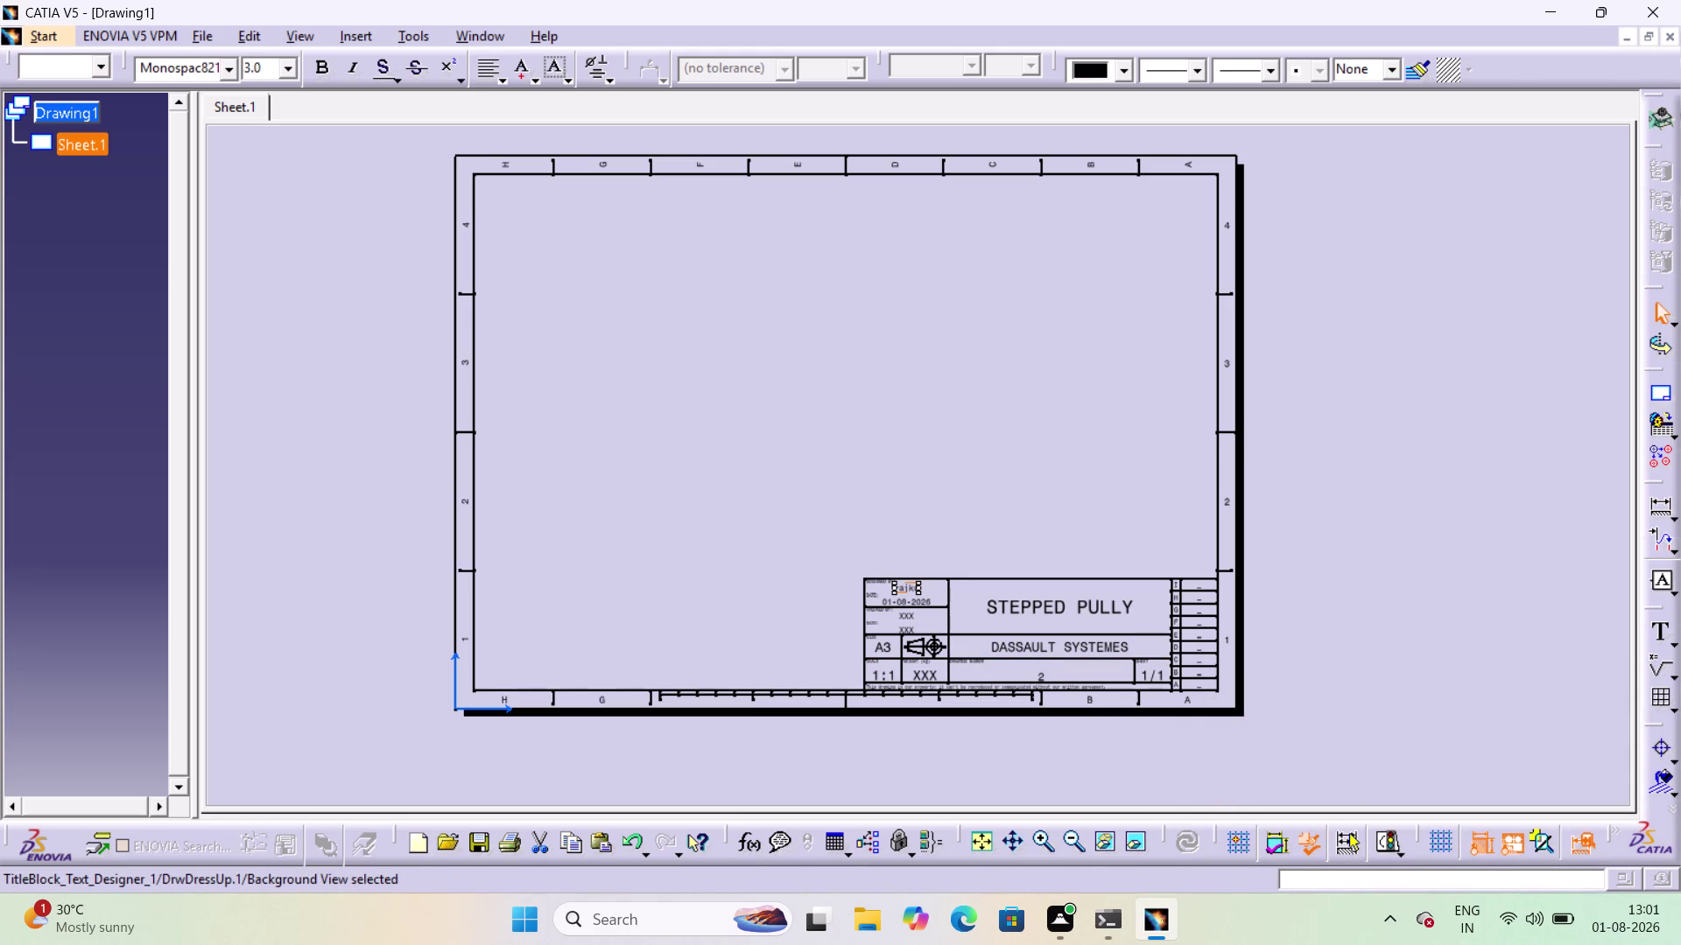
double_click(906, 588)
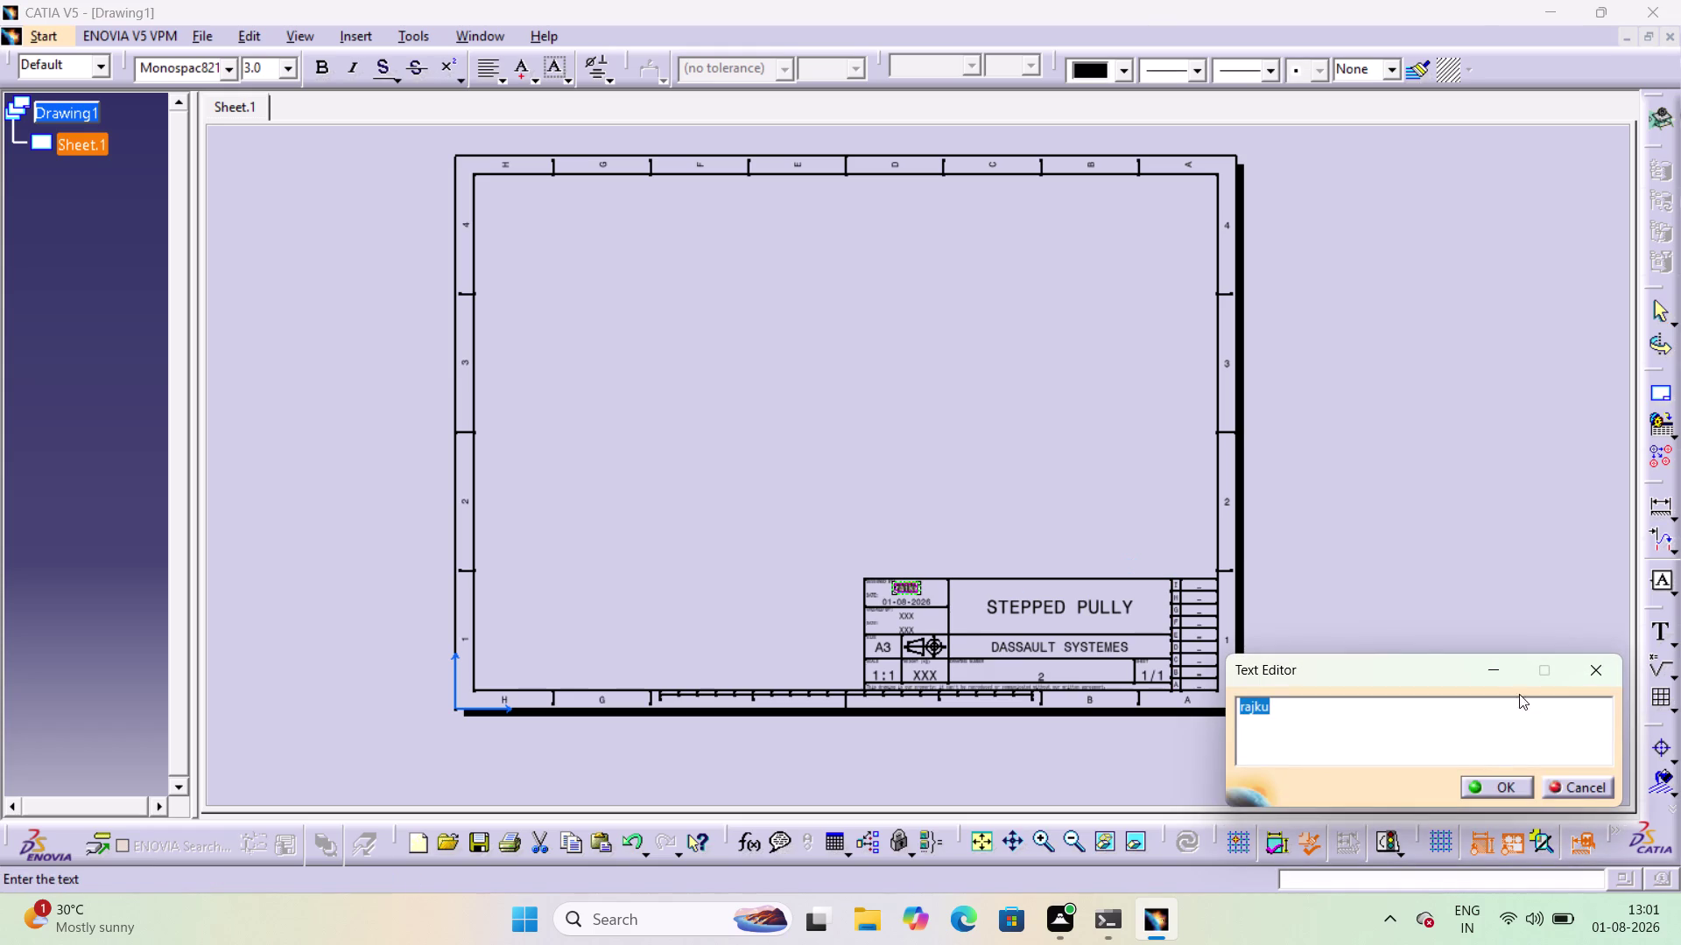
click(1464, 734)
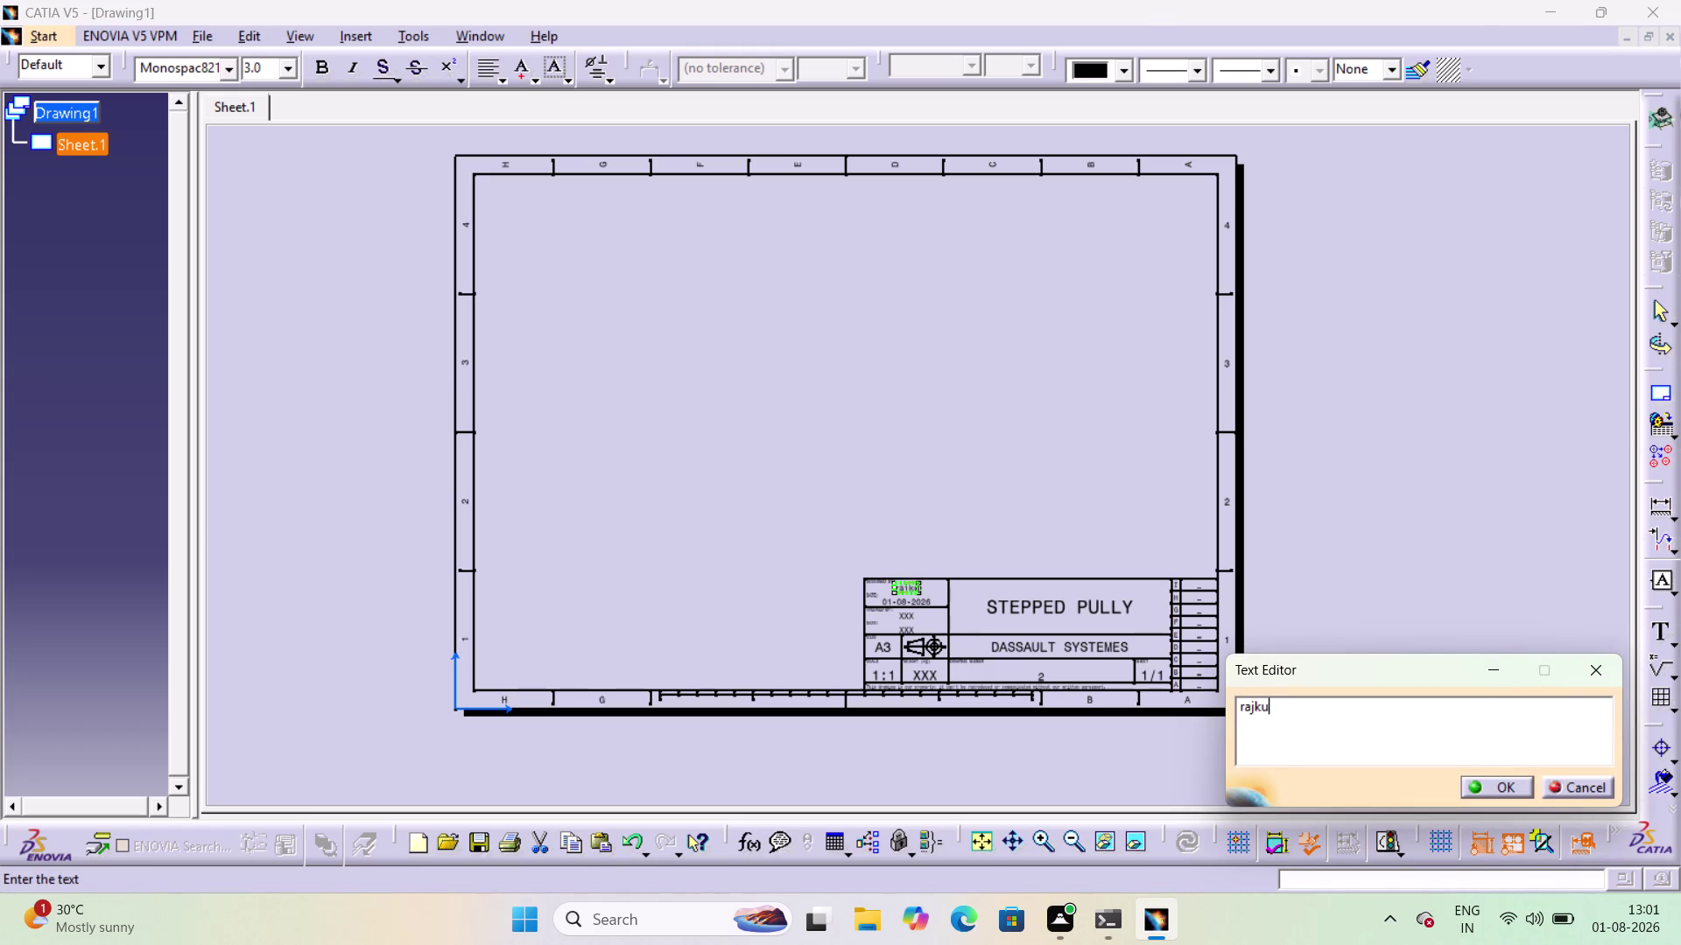
text(m)
text(ar)
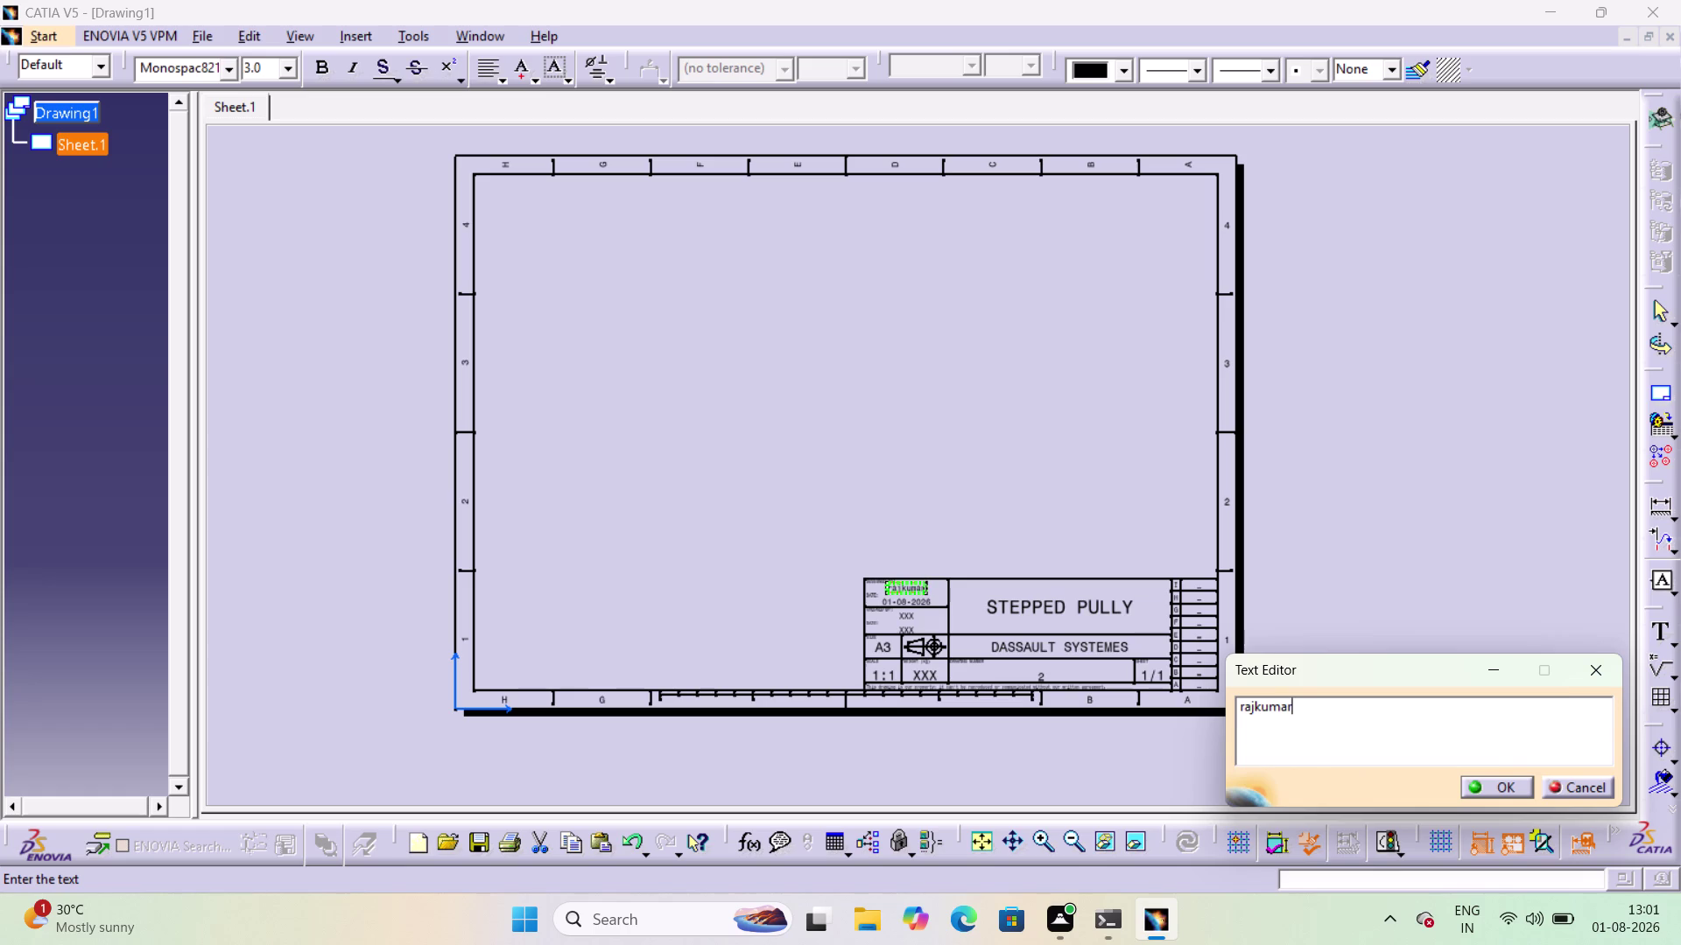
click(1515, 793)
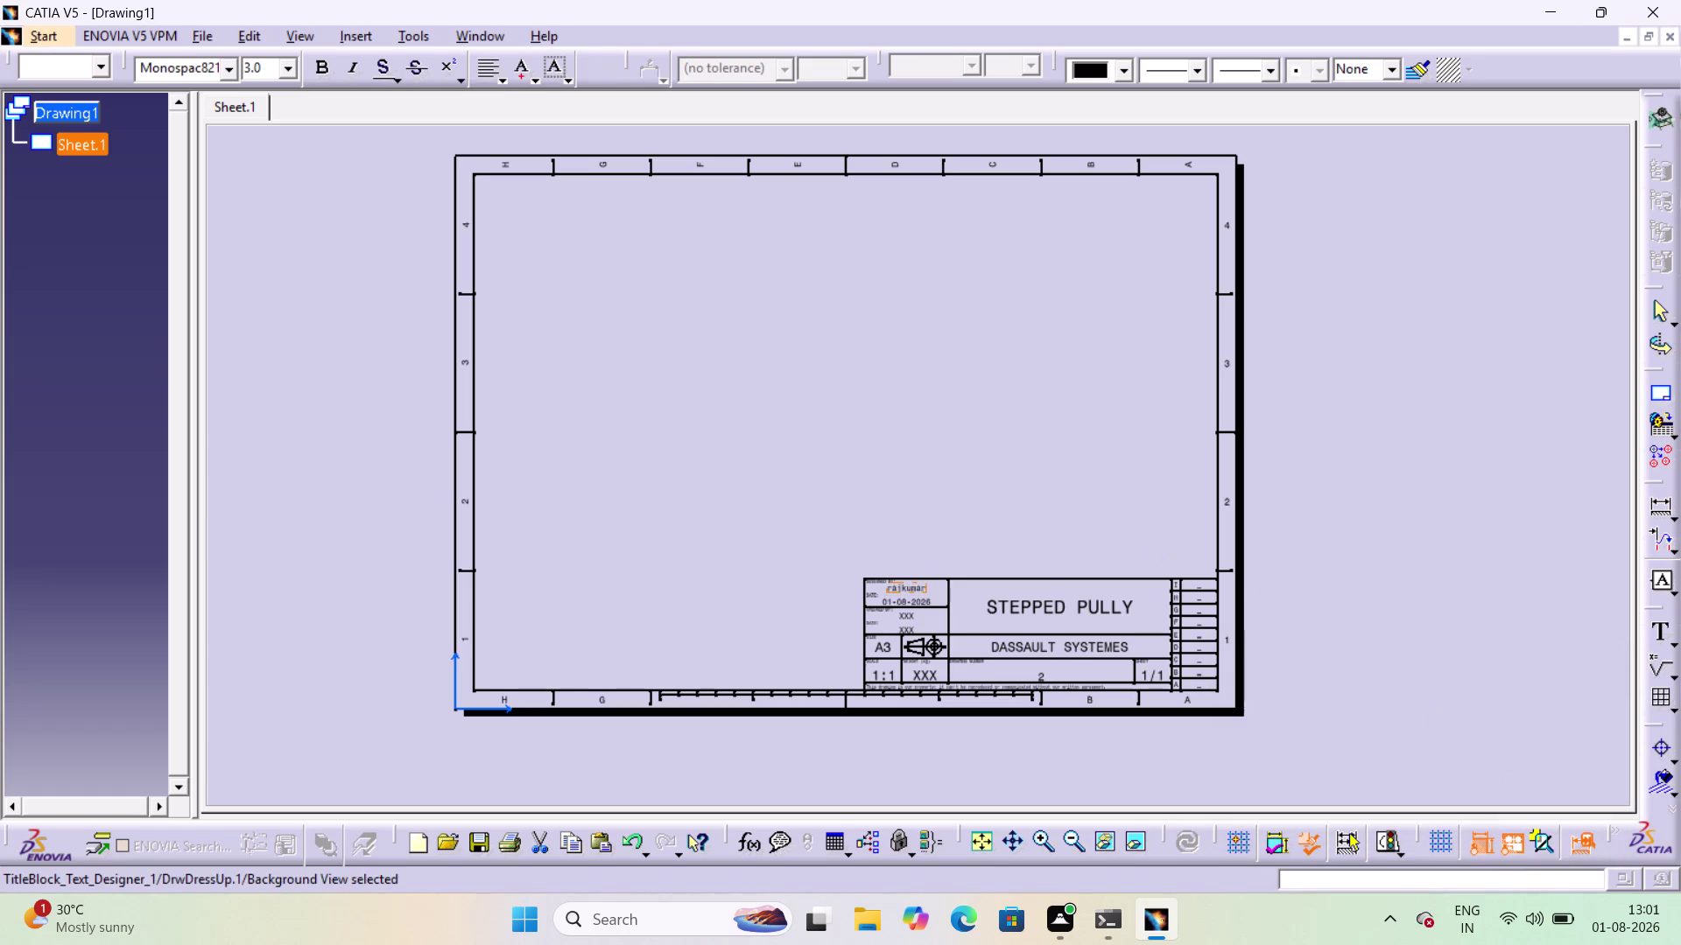
click(1144, 538)
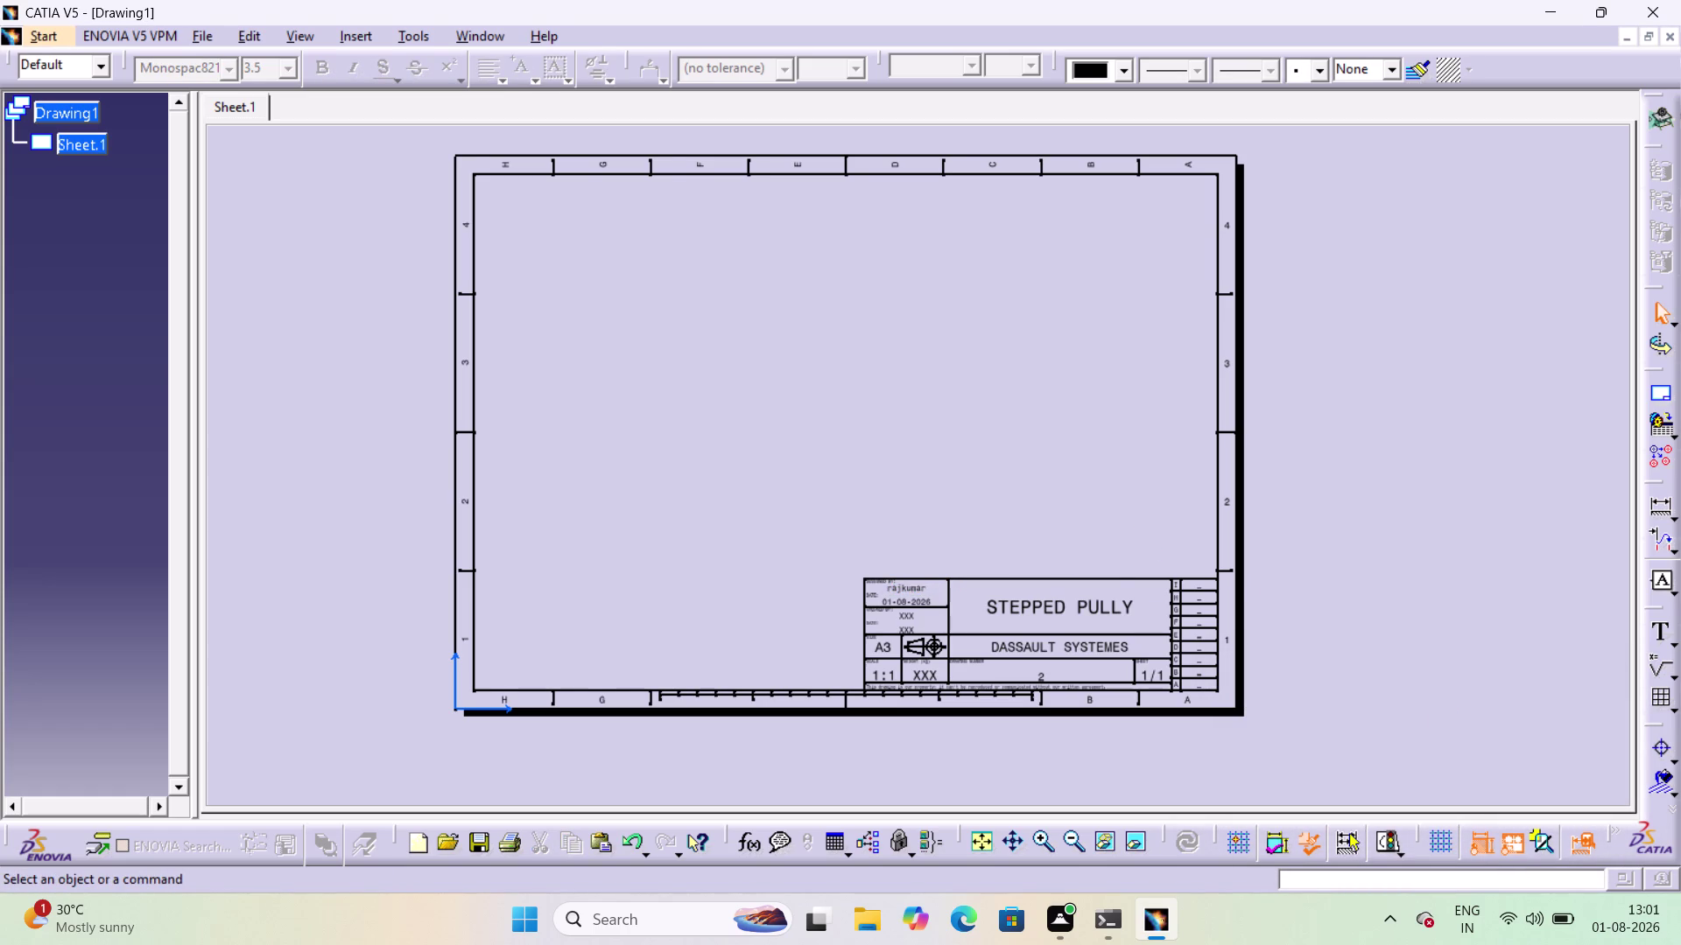
middle_click(1266, 629)
middle_click(1262, 622)
middle_click(1248, 629)
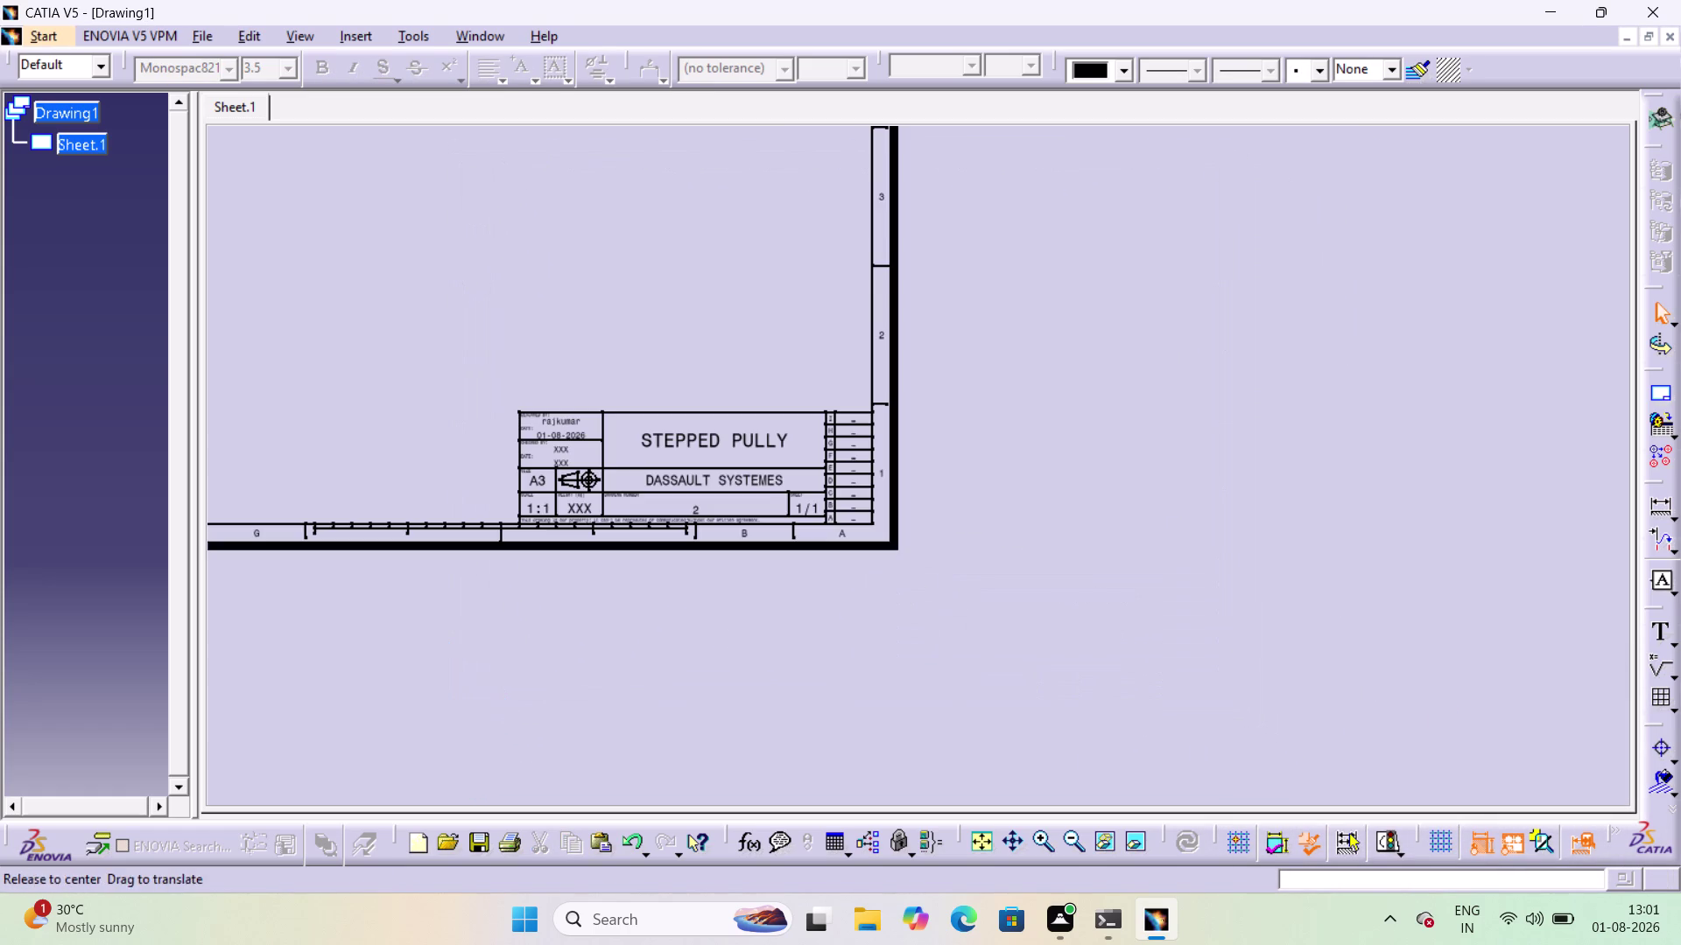
Leave the sheet background for Working Views and bring the whole sheet into view.
scroll(down, 3)
middle_drag(886, 370, 1443, 792)
click(209, 32)
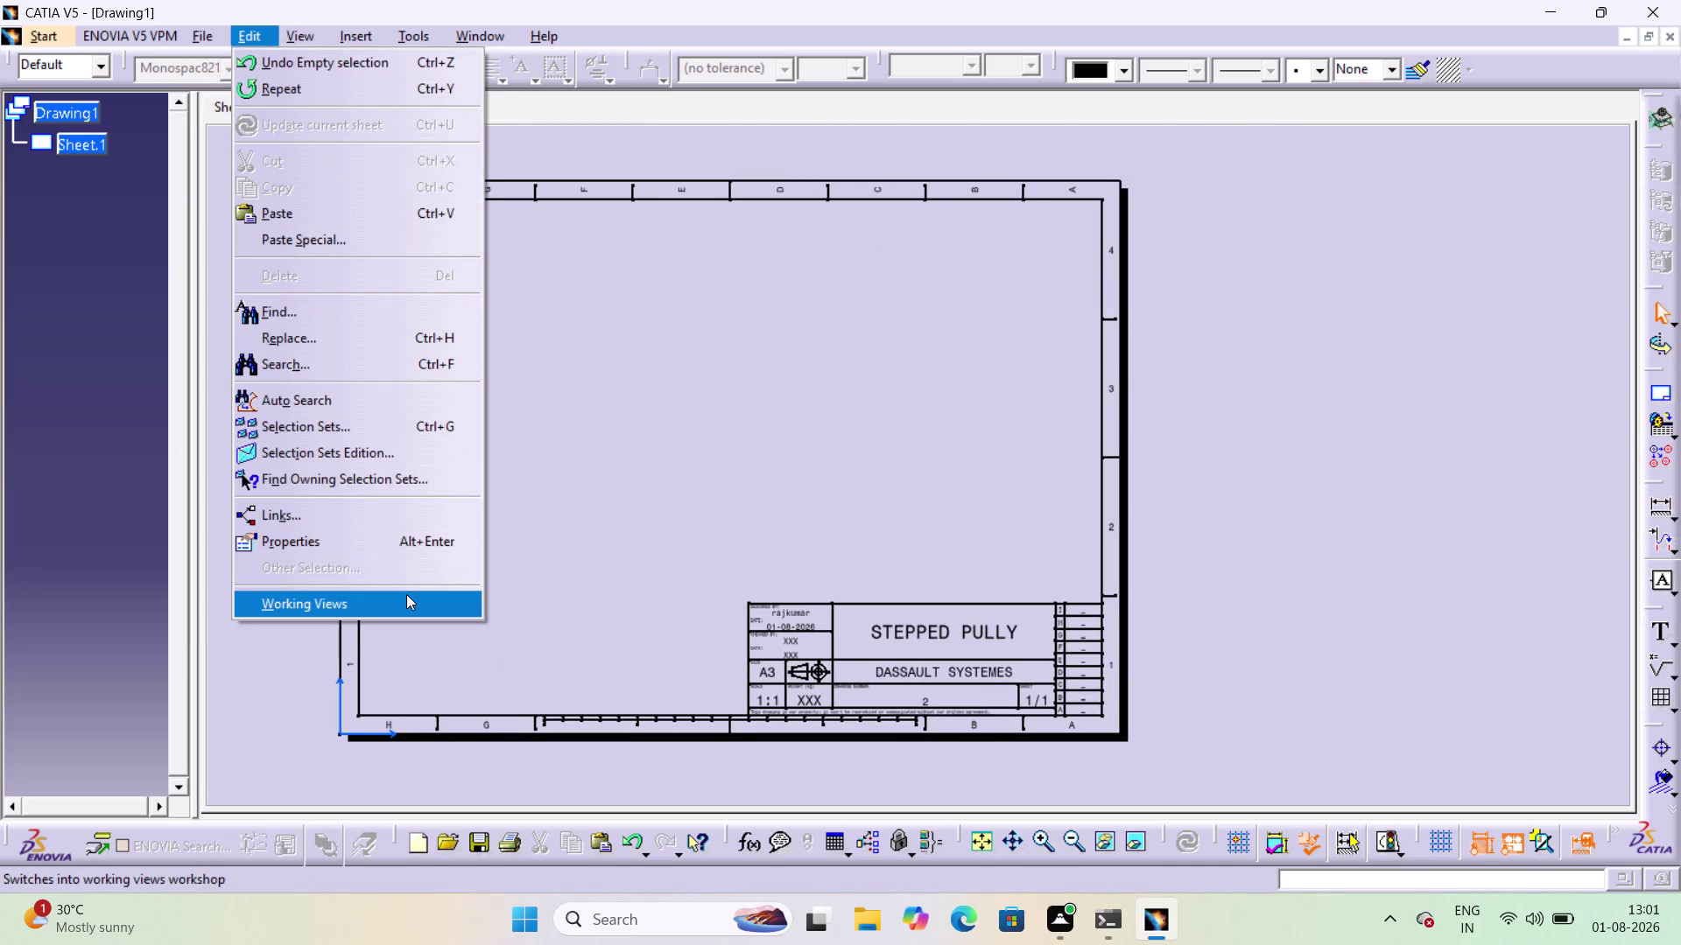
click(406, 594)
middle_drag(1308, 486, 1680, 412)
middle_drag(1231, 376, 1011, 428)
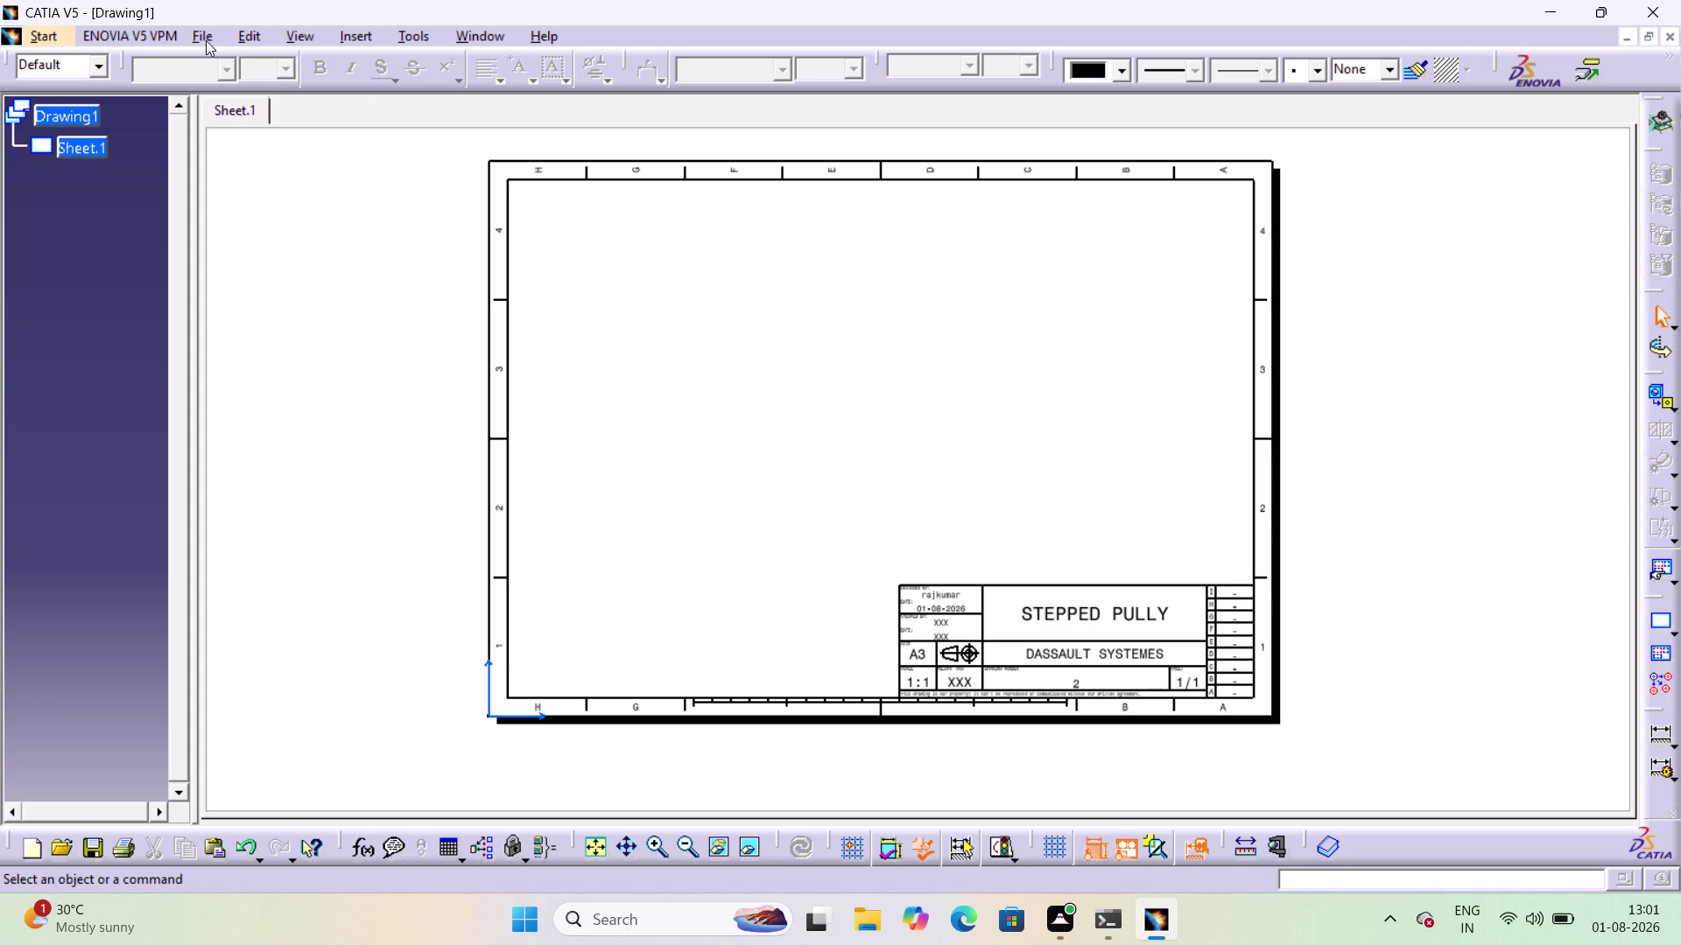
Run the View Creation Wizard and accept the Front, Bottom and Left view layout.
click(368, 49)
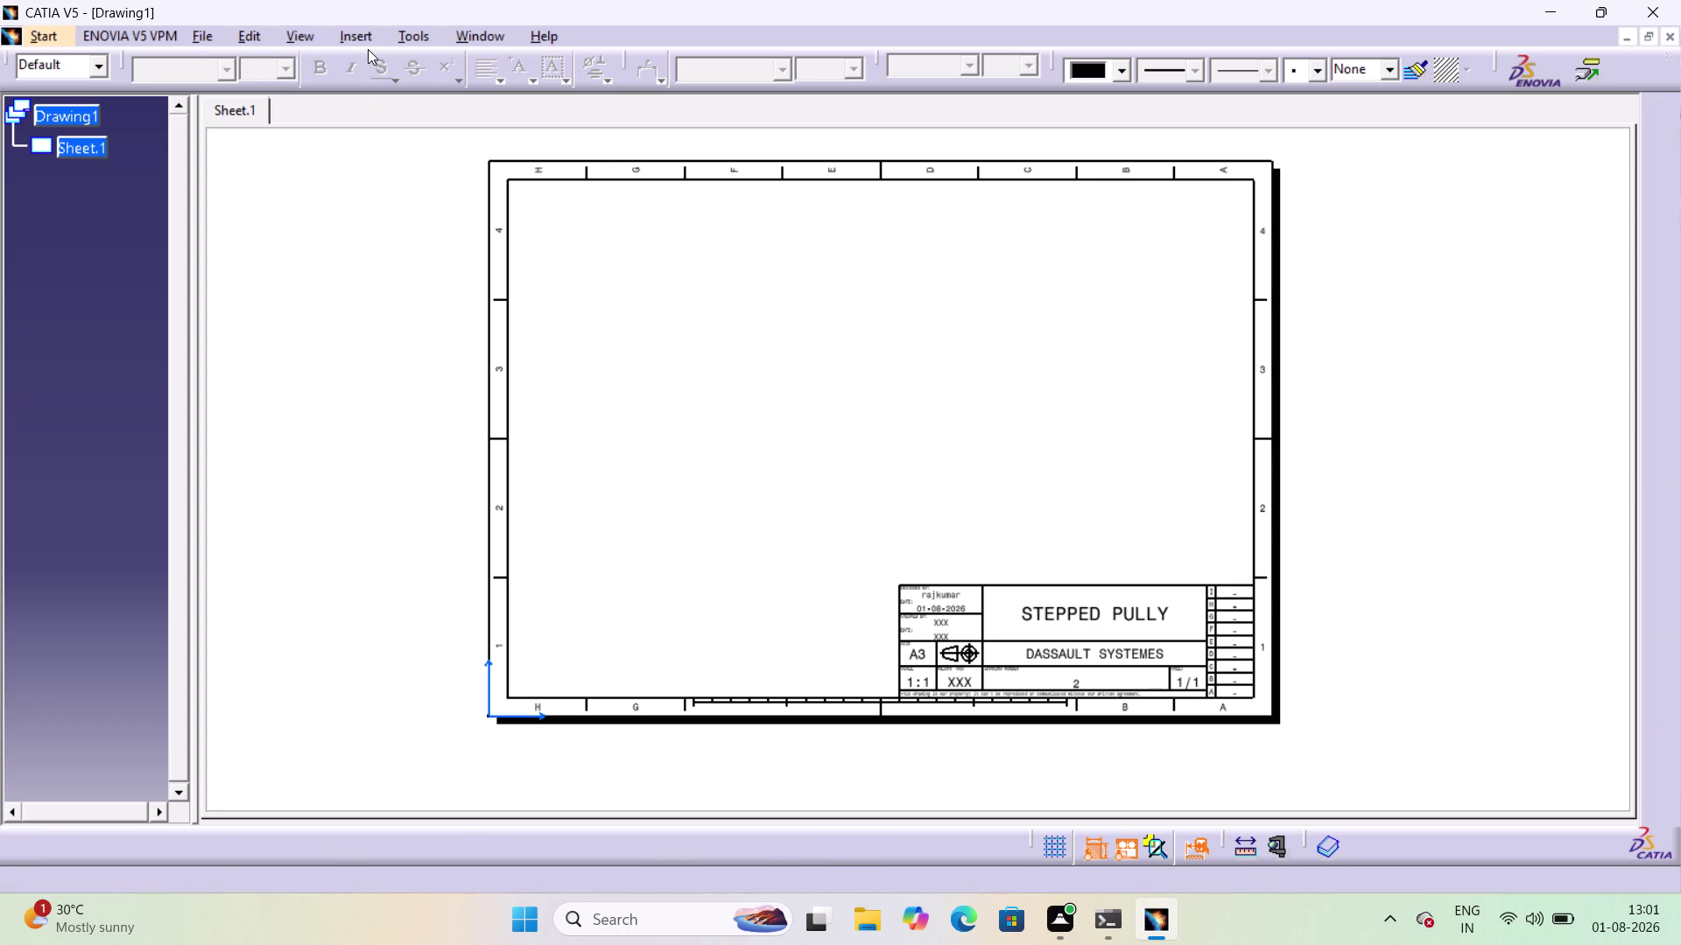
click(349, 28)
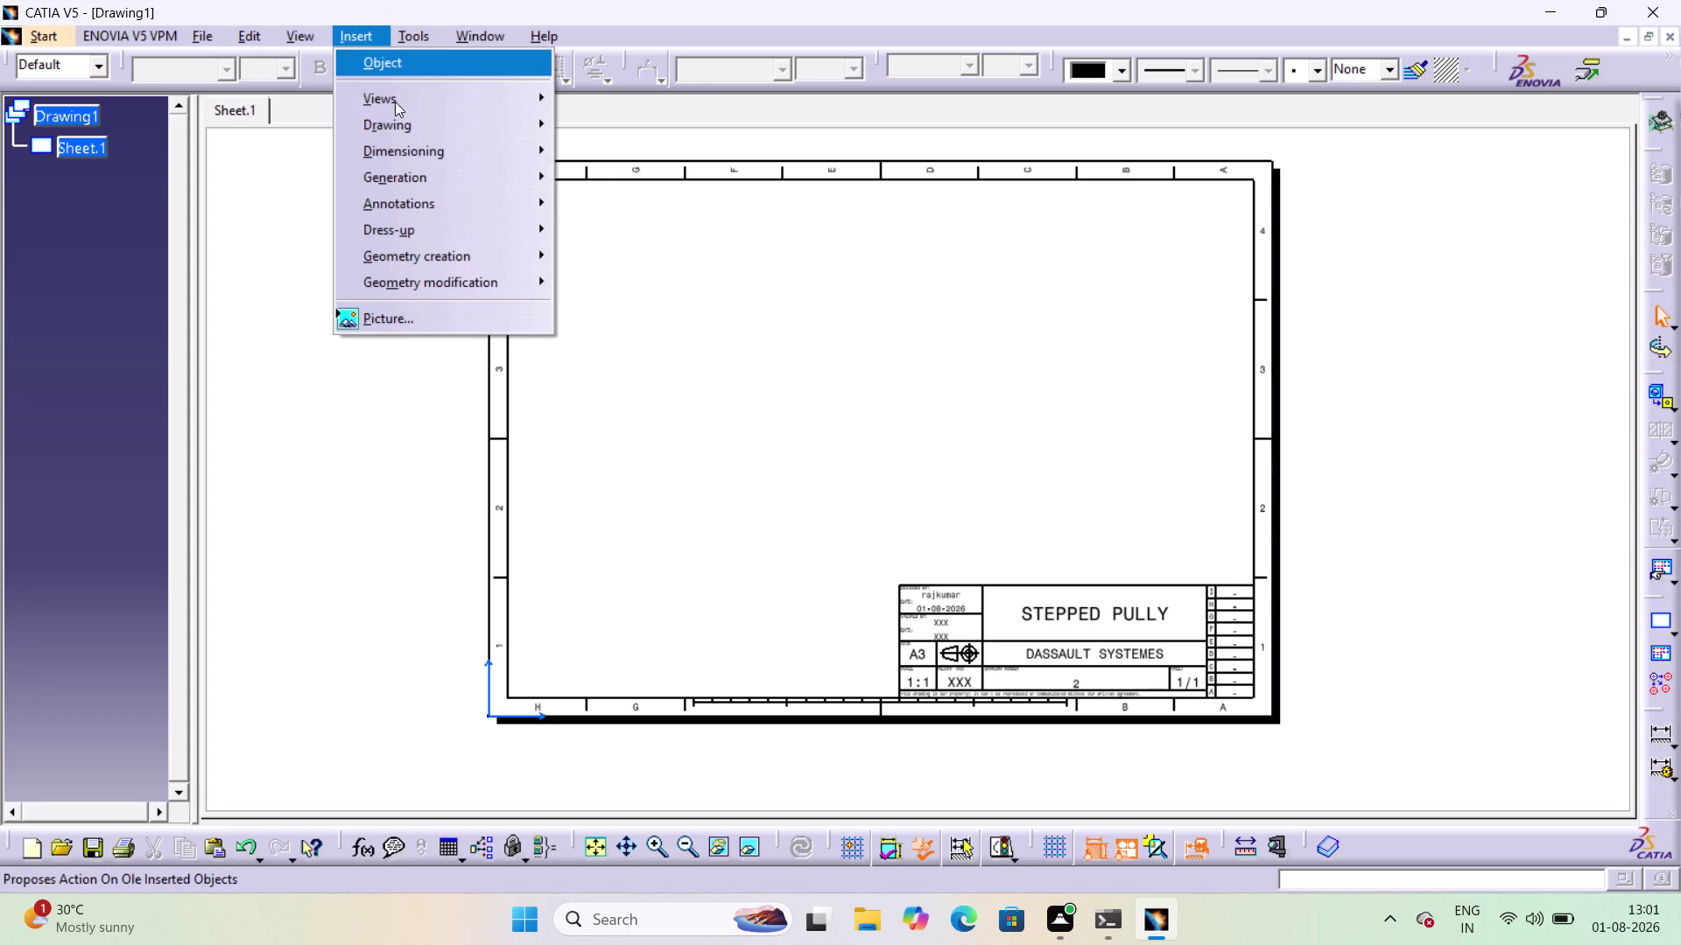
click(395, 101)
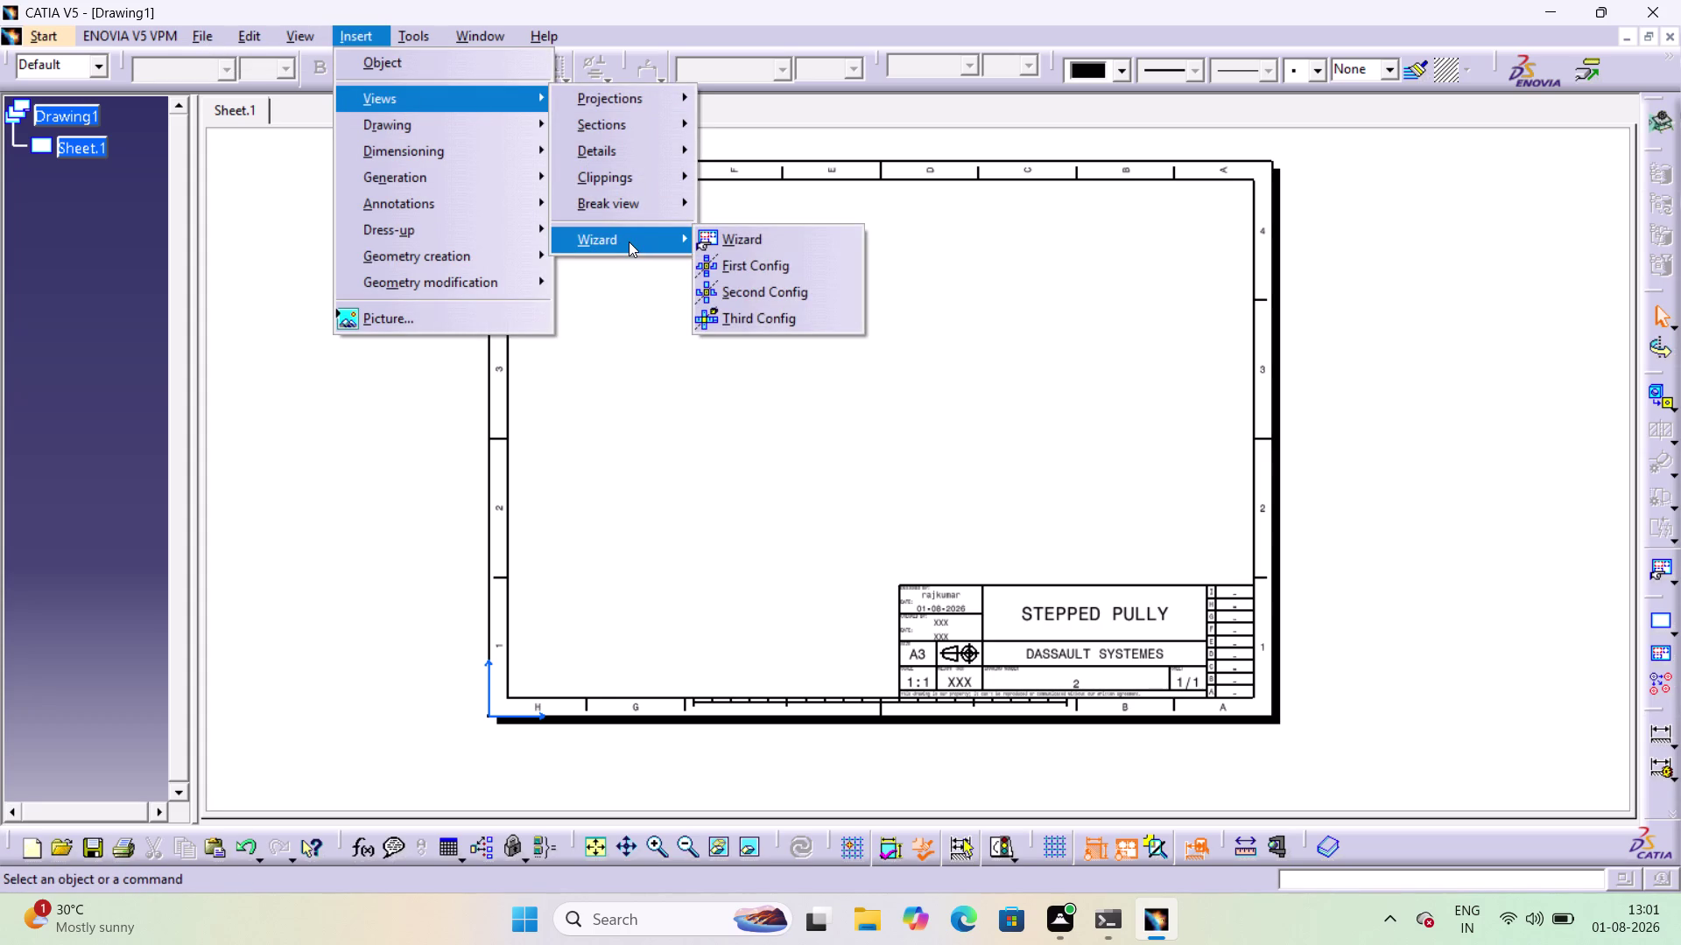
click(757, 239)
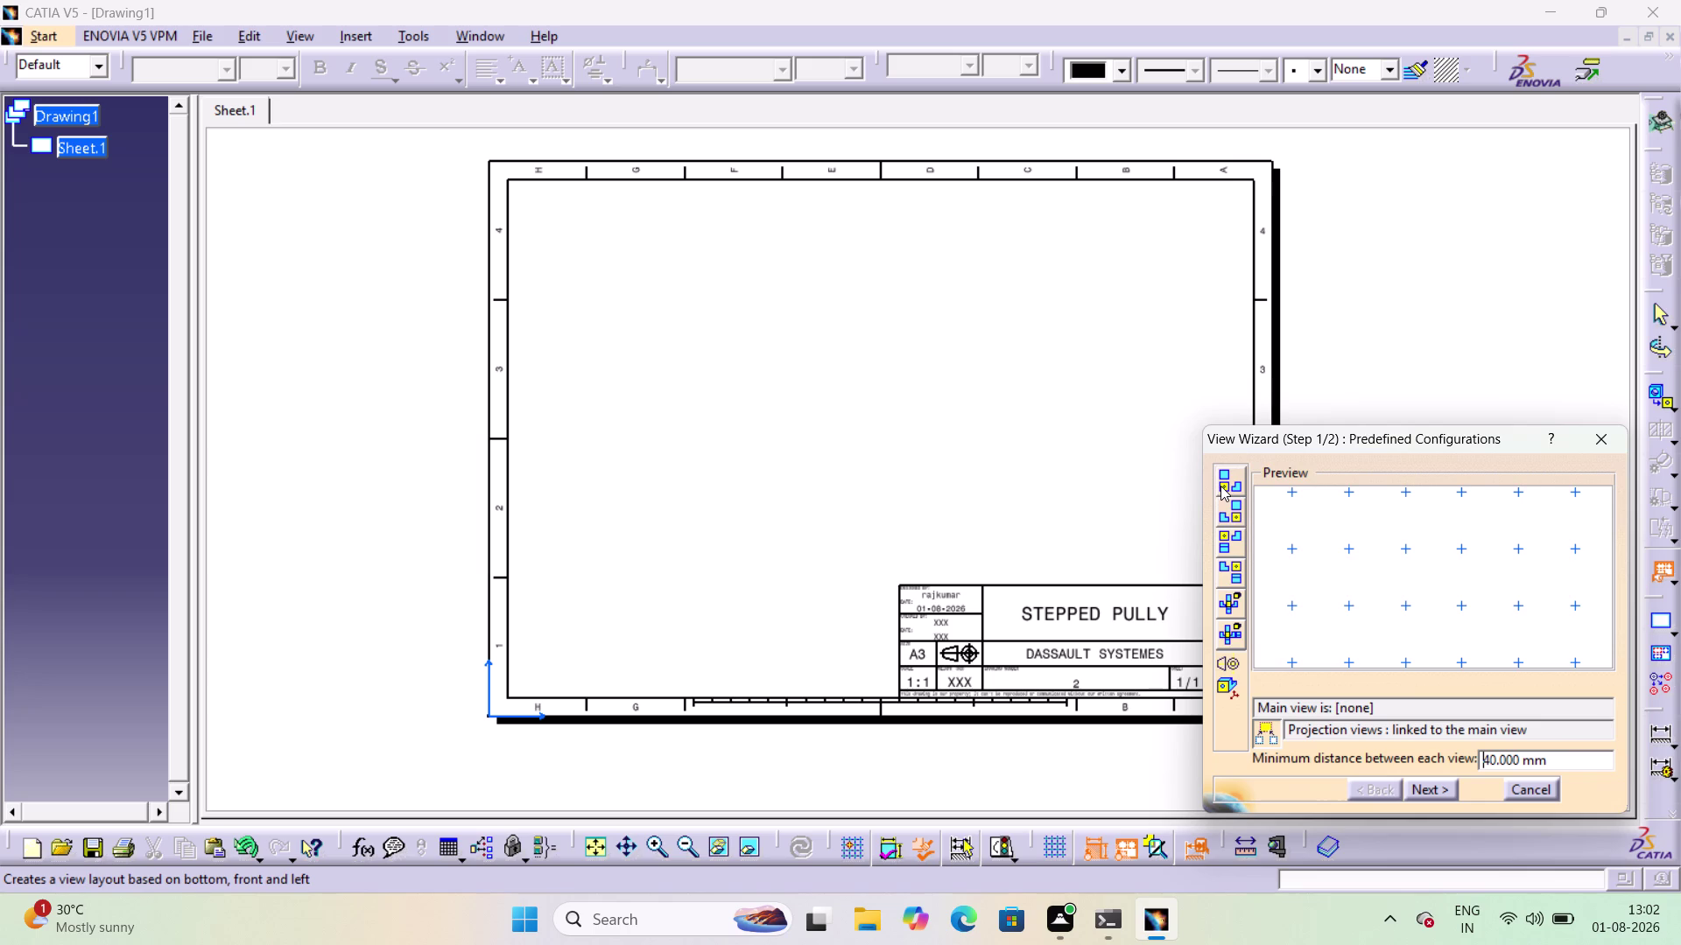
click(1221, 486)
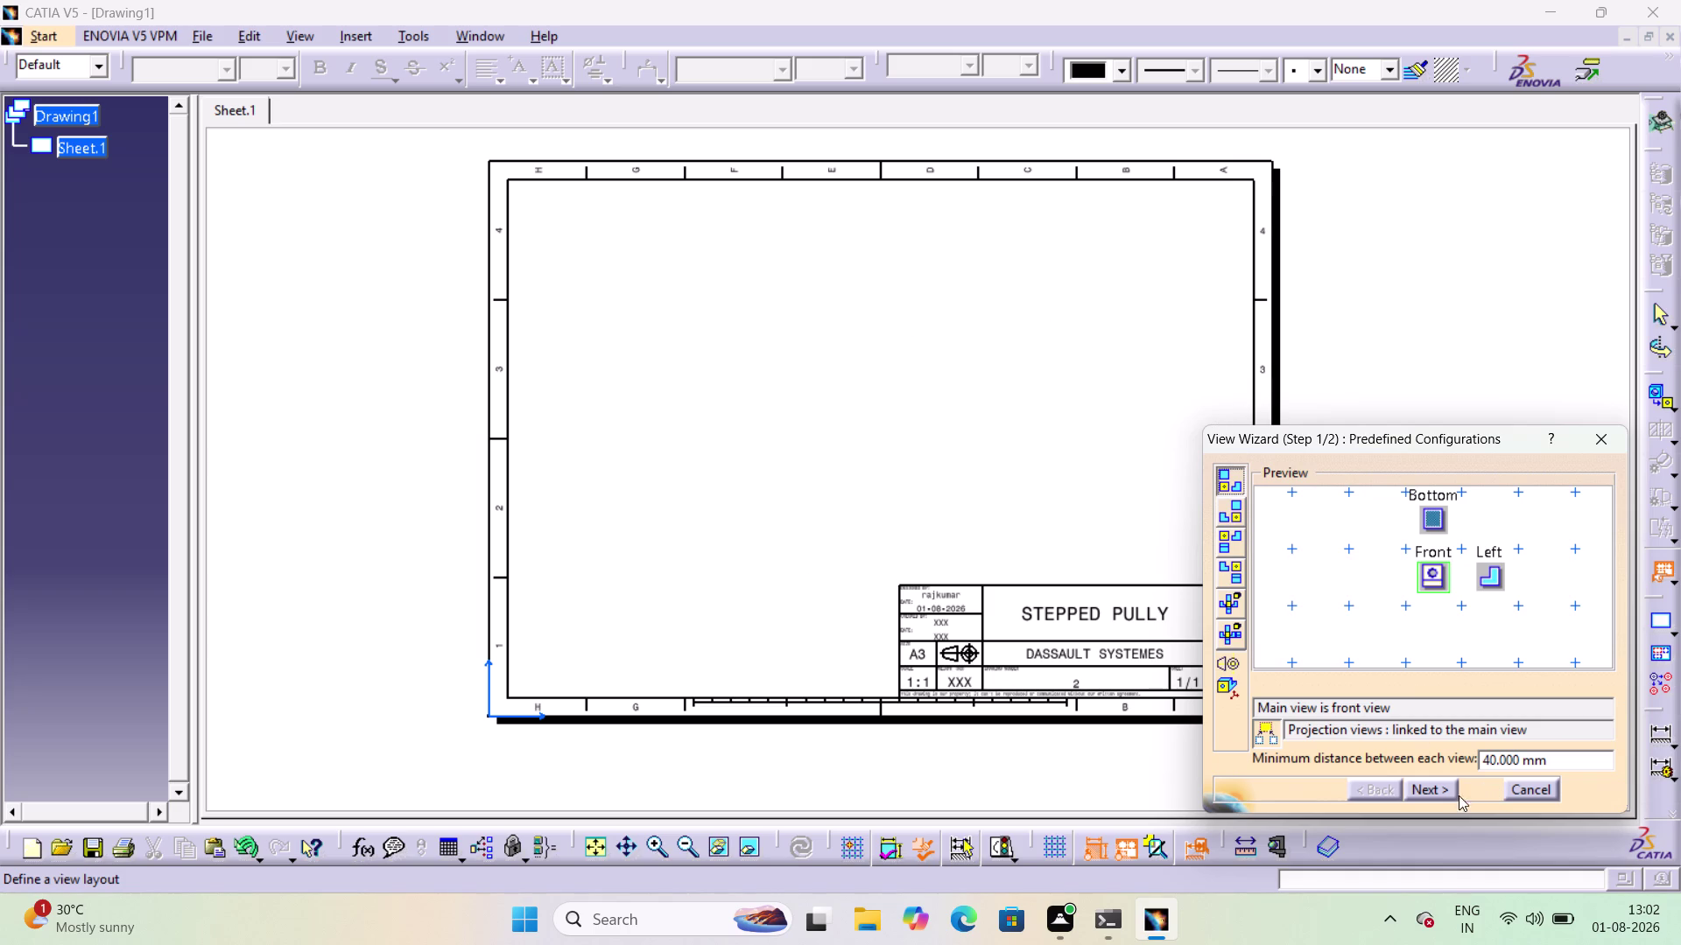
click(1444, 791)
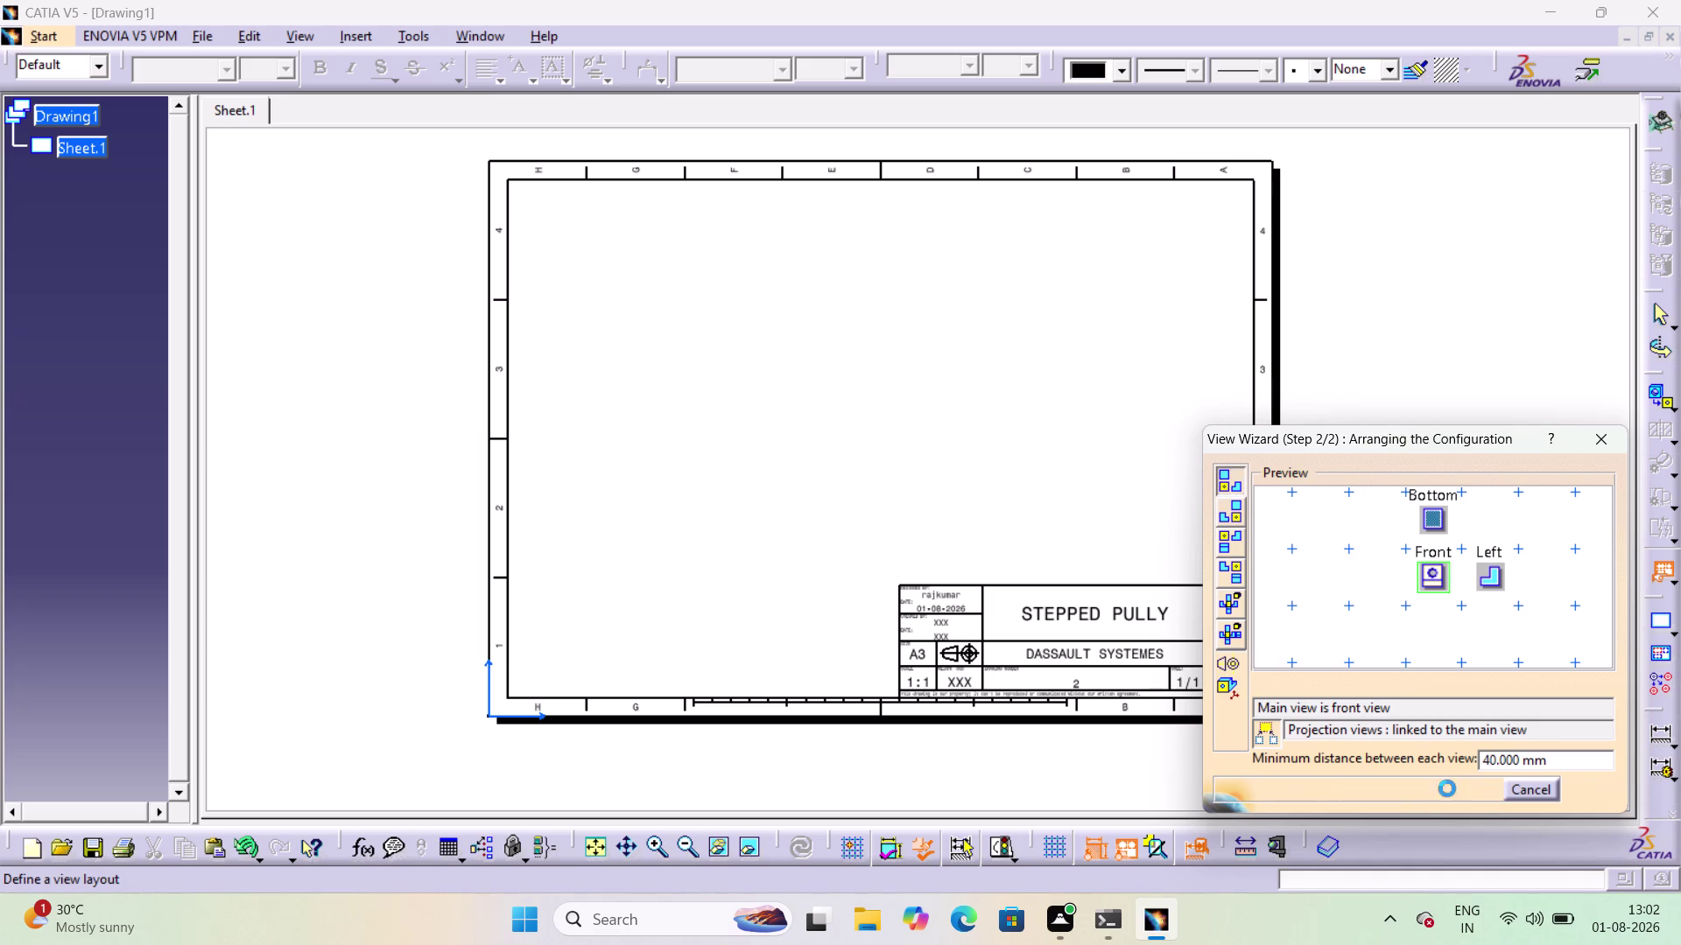
click(1449, 789)
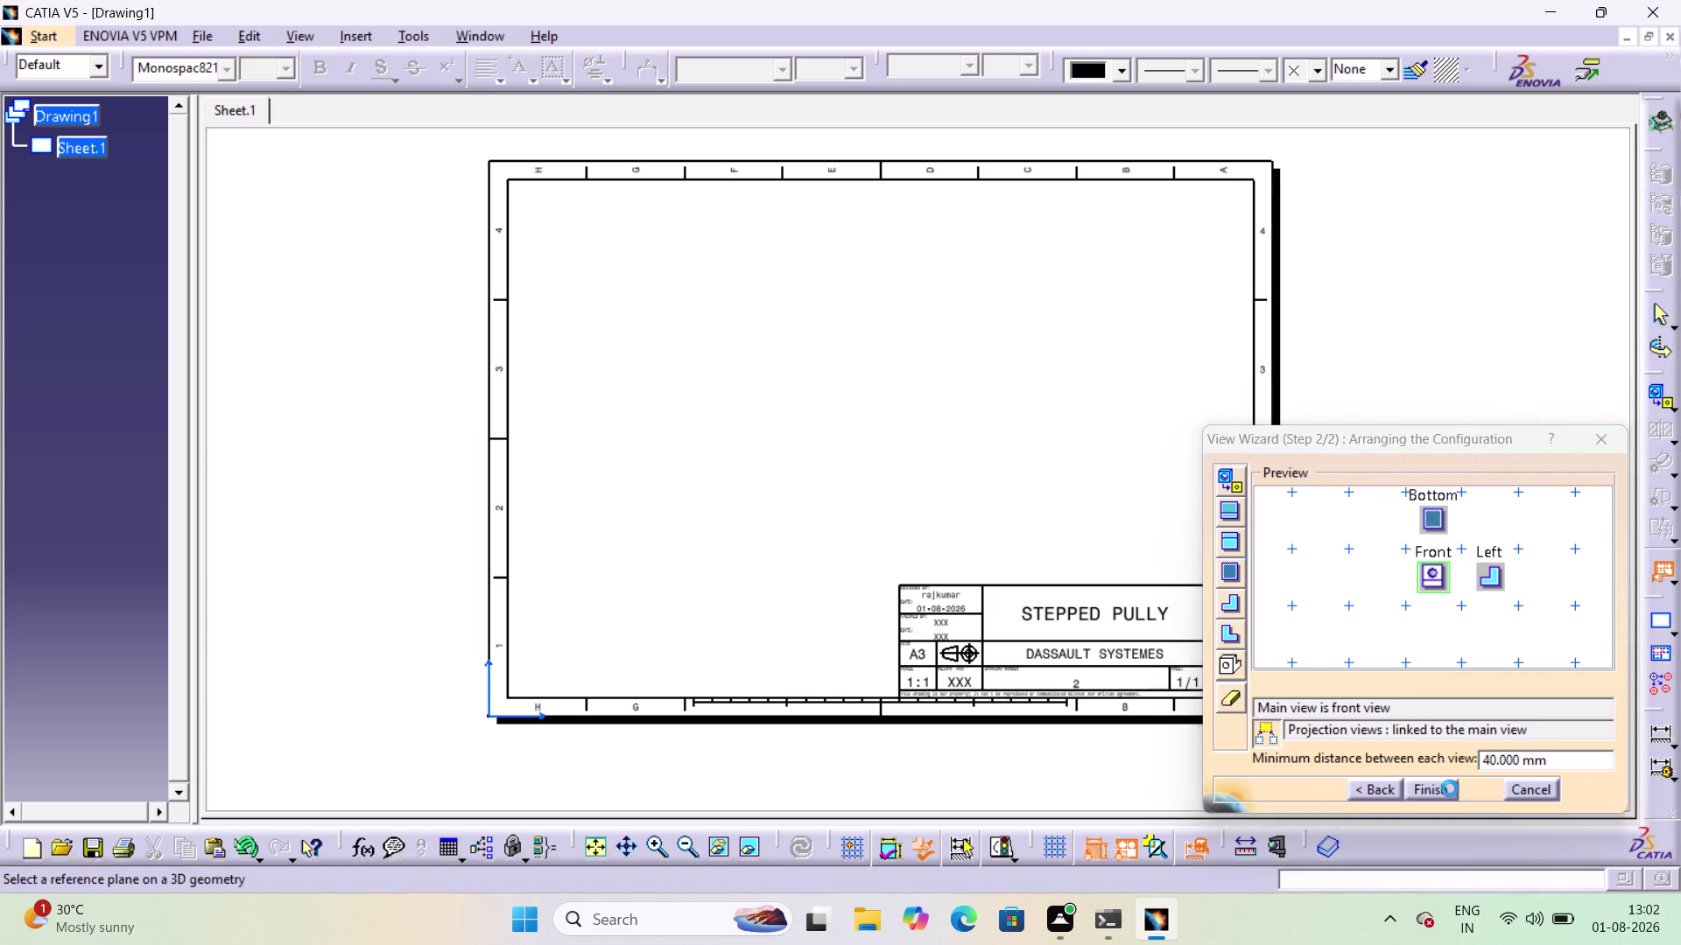
click(488, 38)
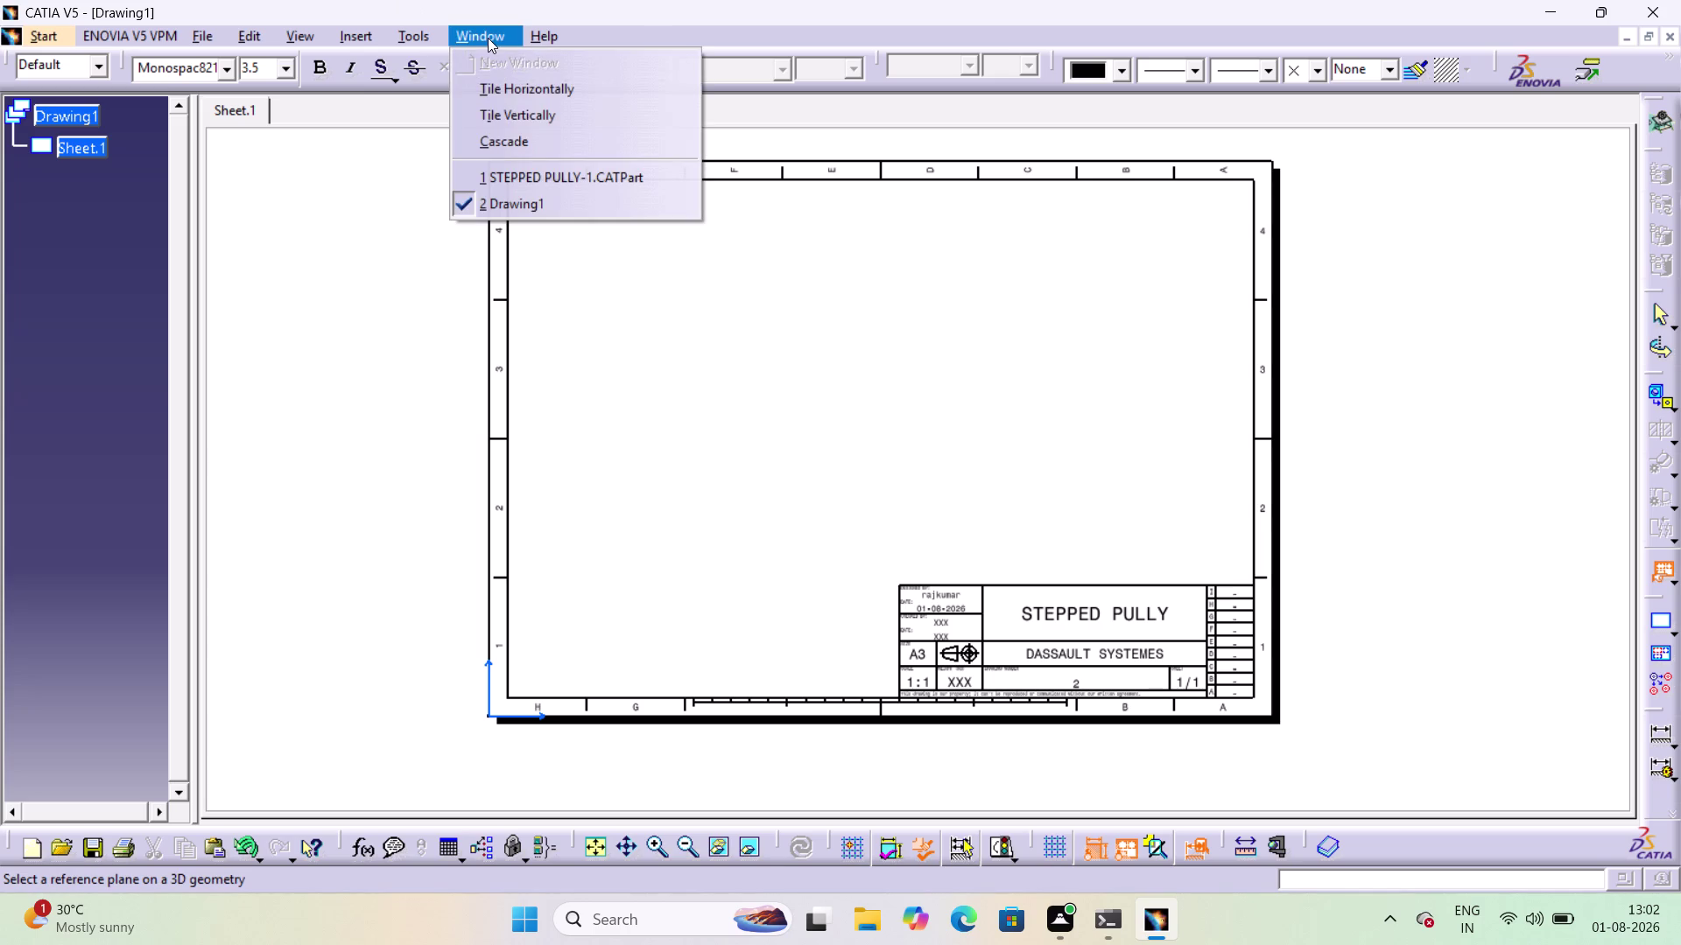
Pick the STEPPED PULLY-1 part end face as reference and place the views on the sheet.
click(557, 175)
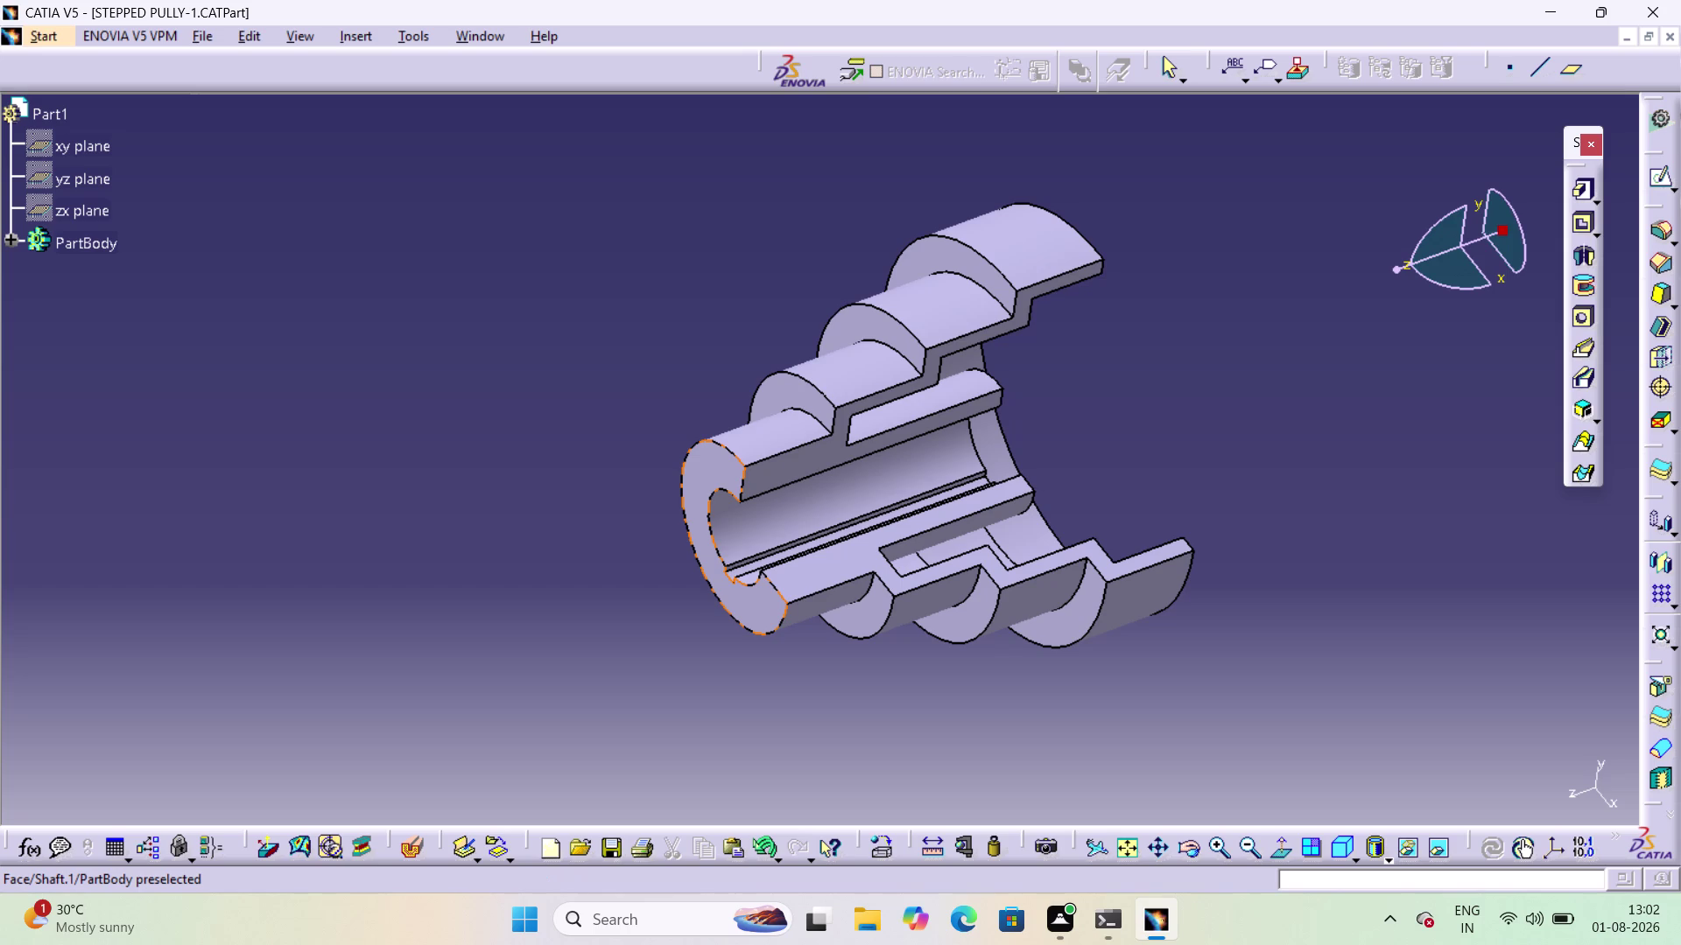
click(691, 500)
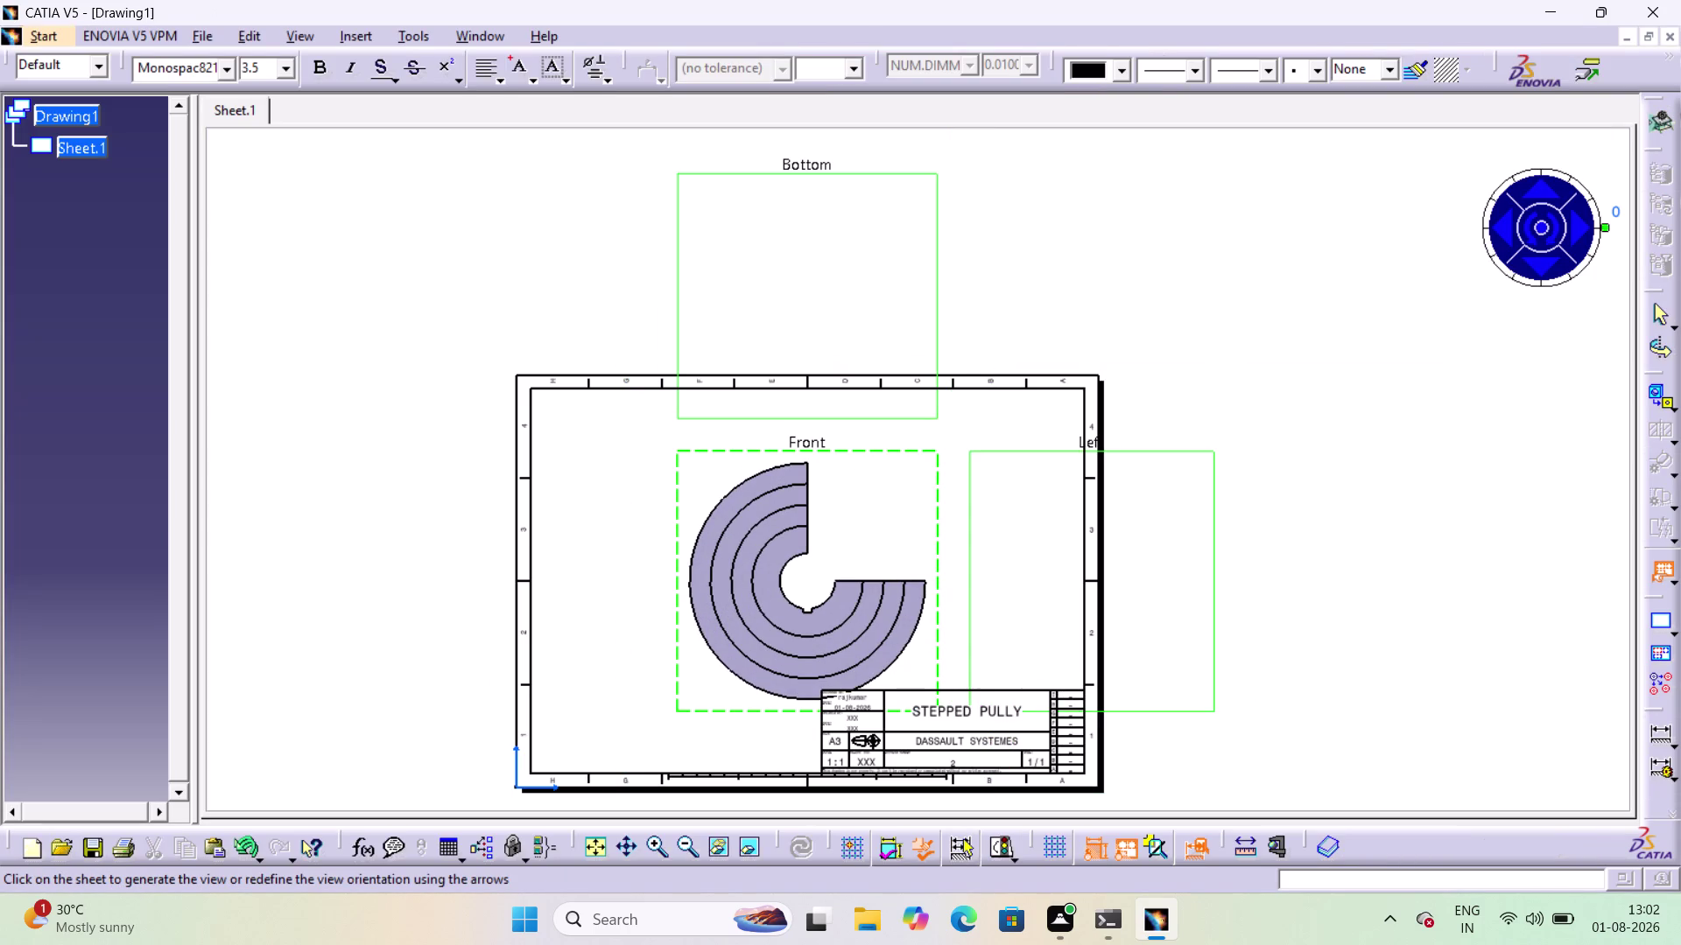
click(825, 558)
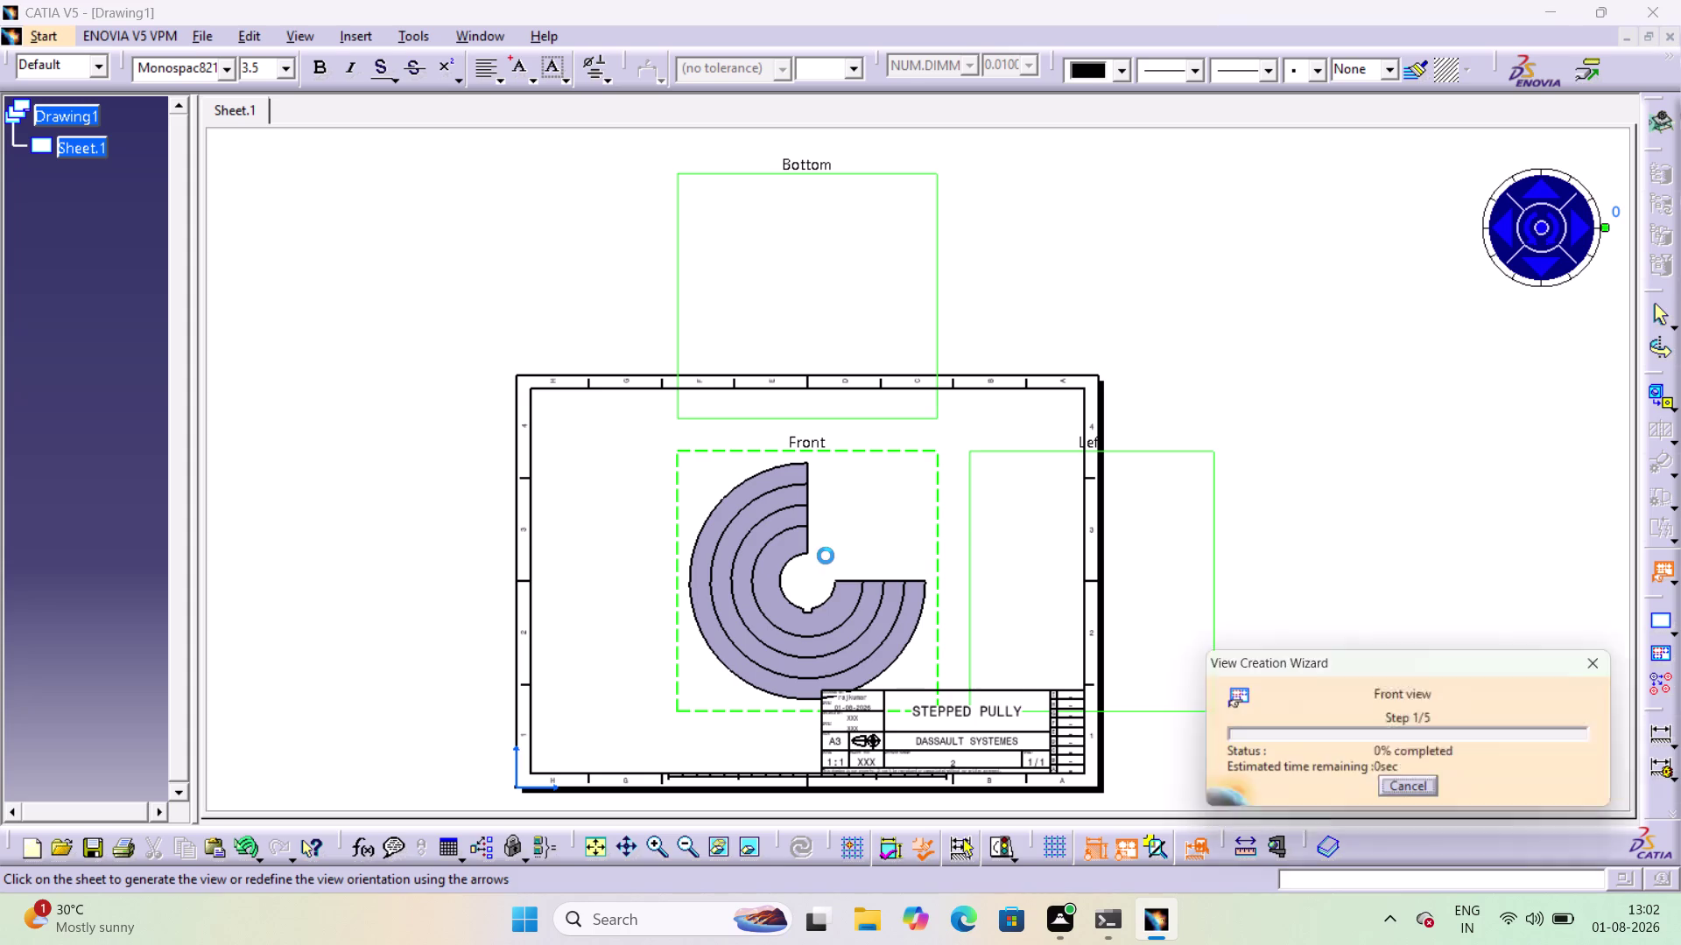
click(804, 297)
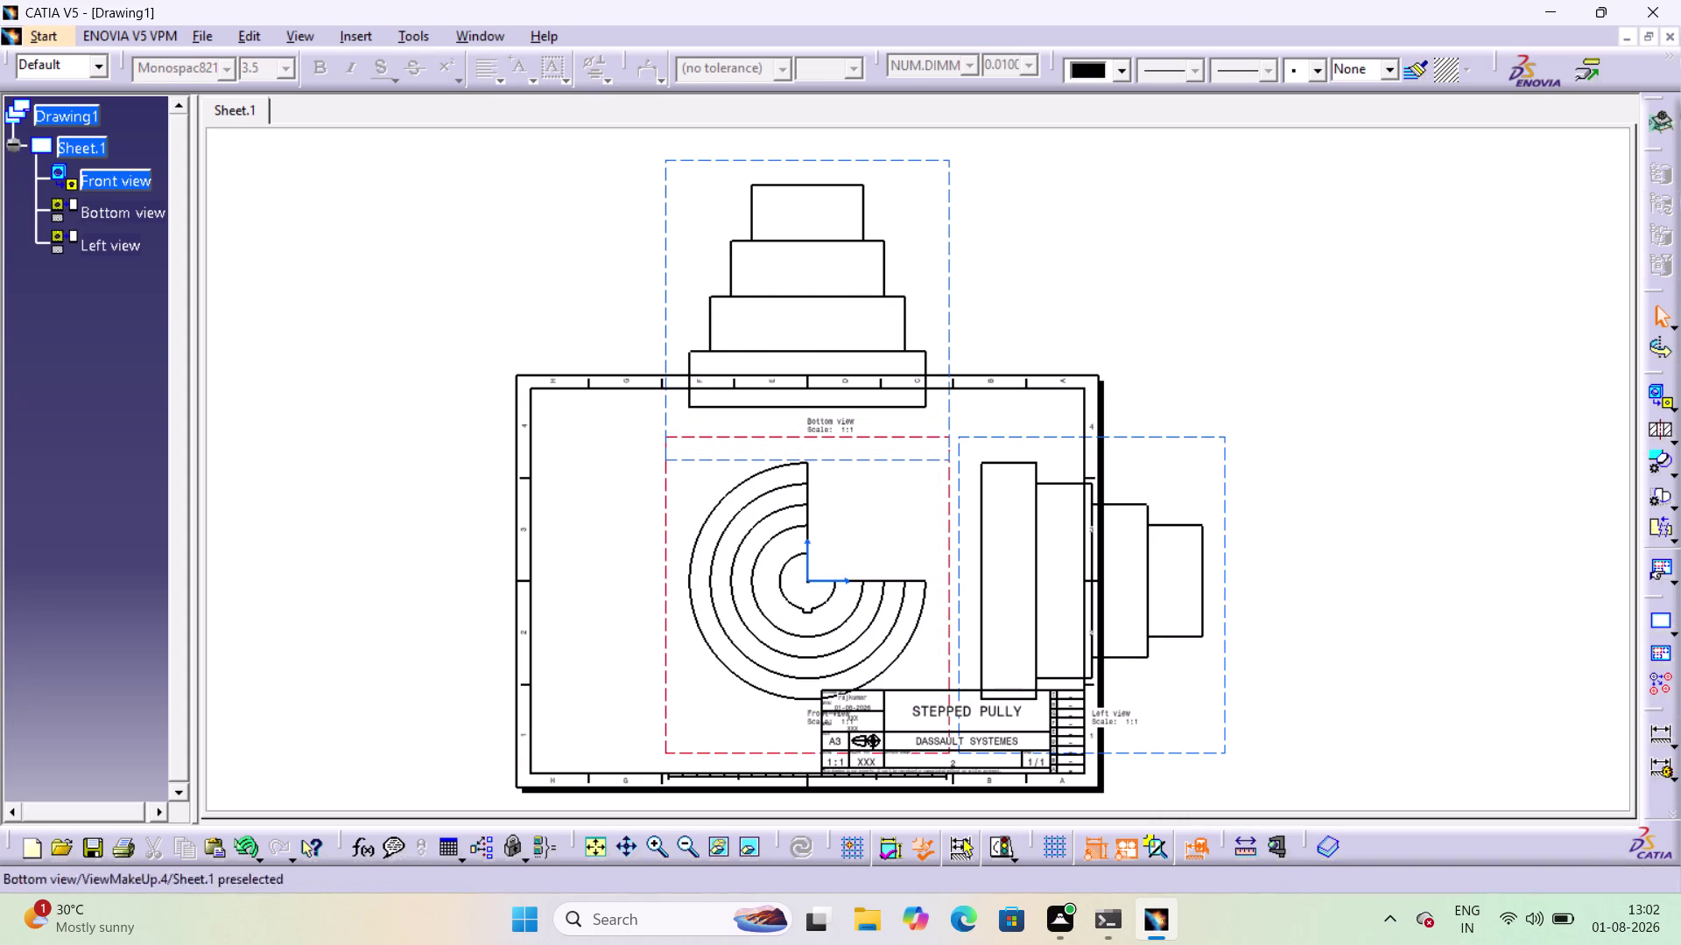
click(1030, 552)
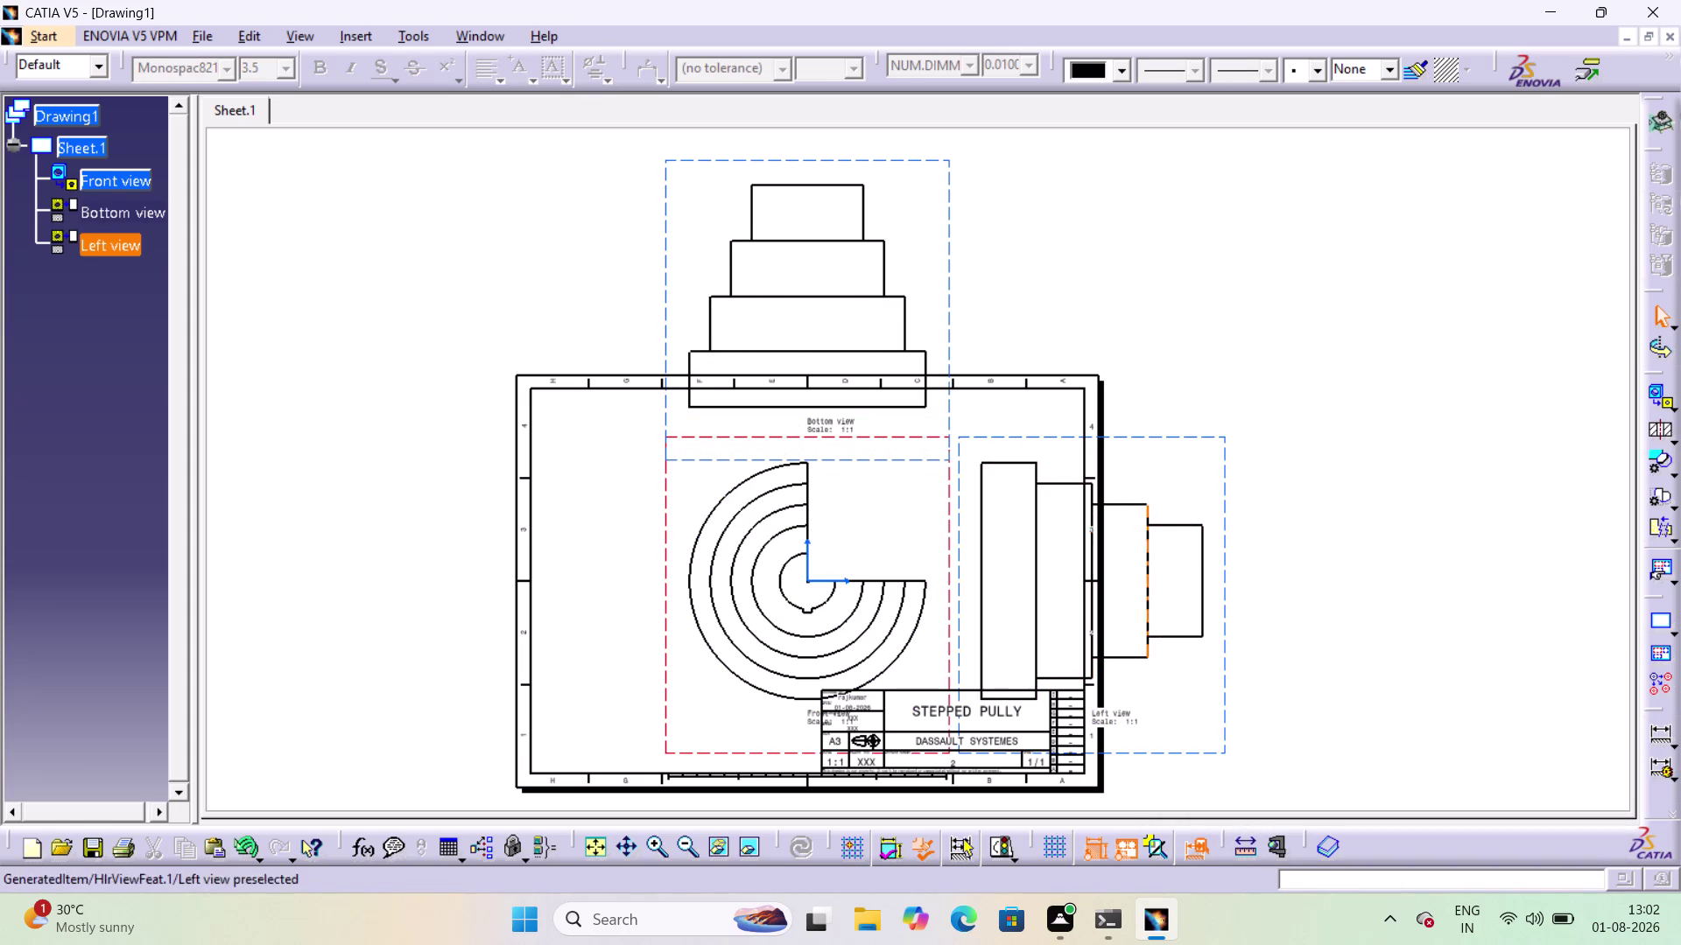
Zoom in on the title block and pan over to the front view.
middle_drag(1091, 505, 1066, 237)
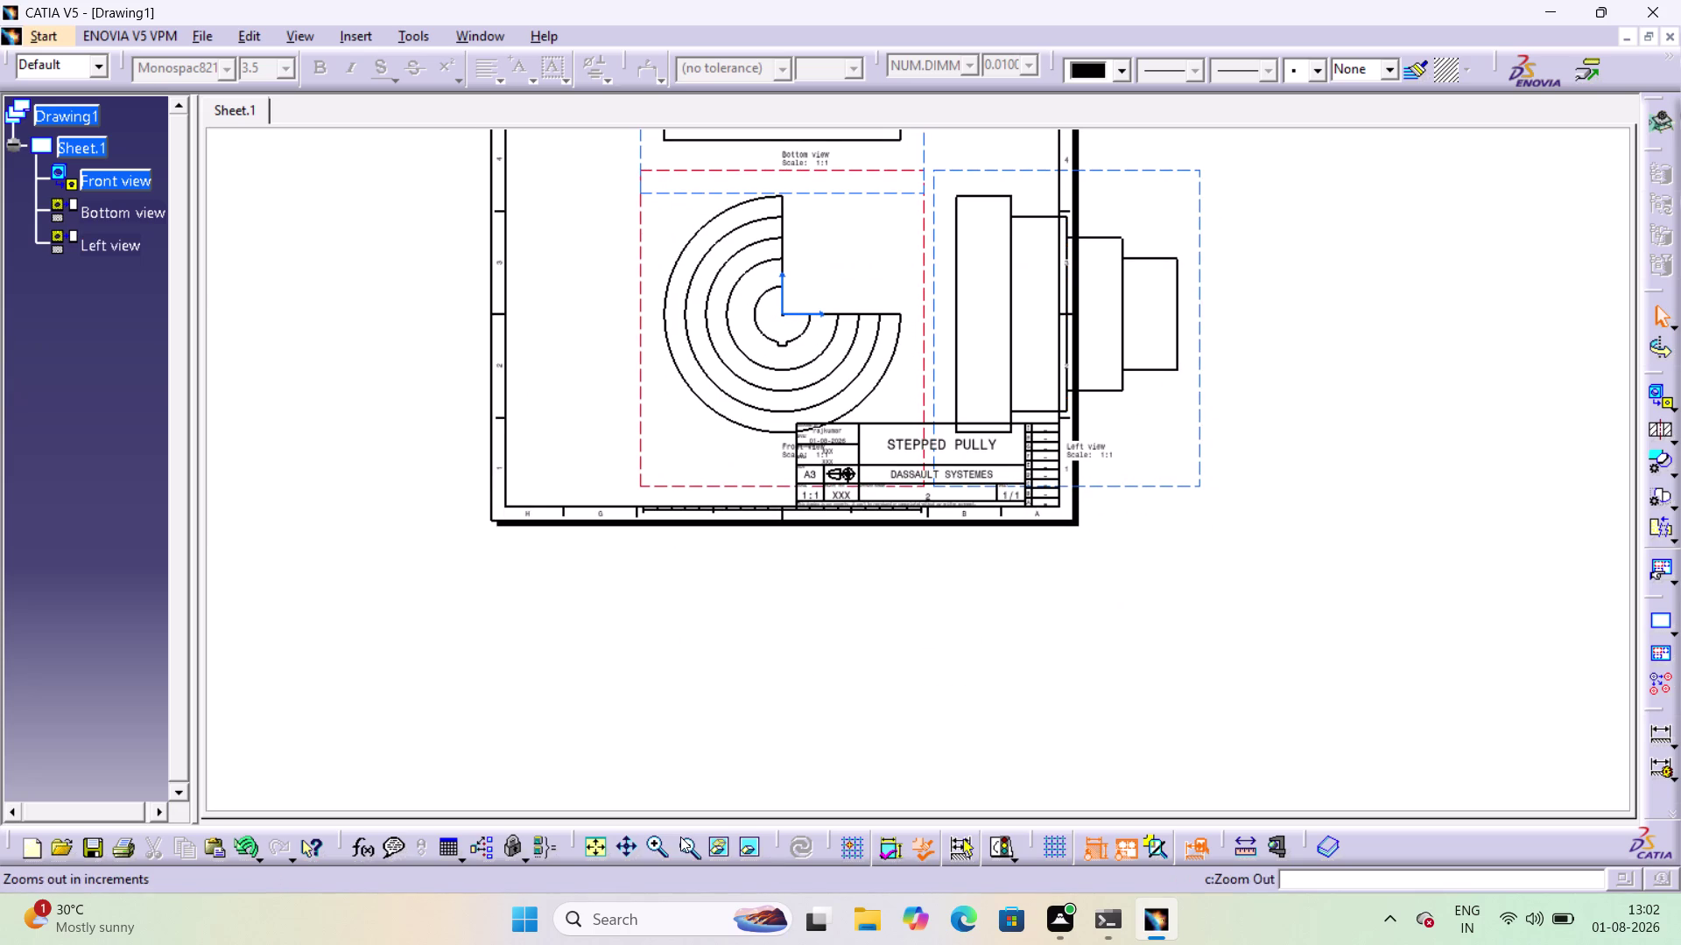
triple_click(660, 835)
triple_click(660, 835)
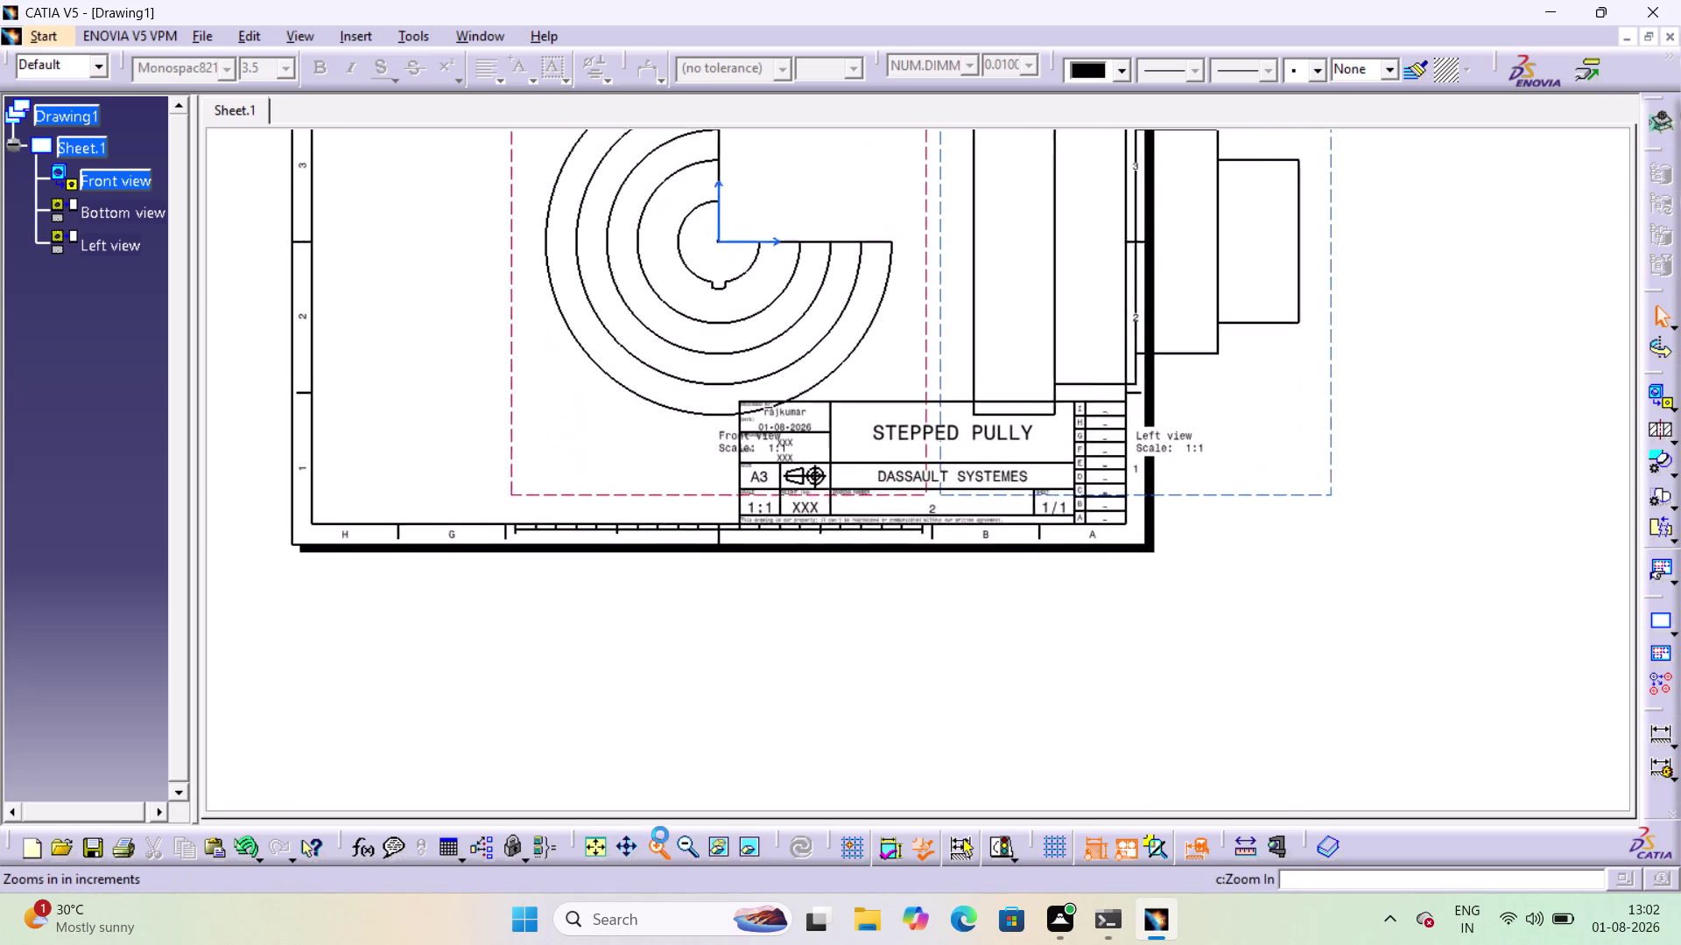
triple_click(660, 835)
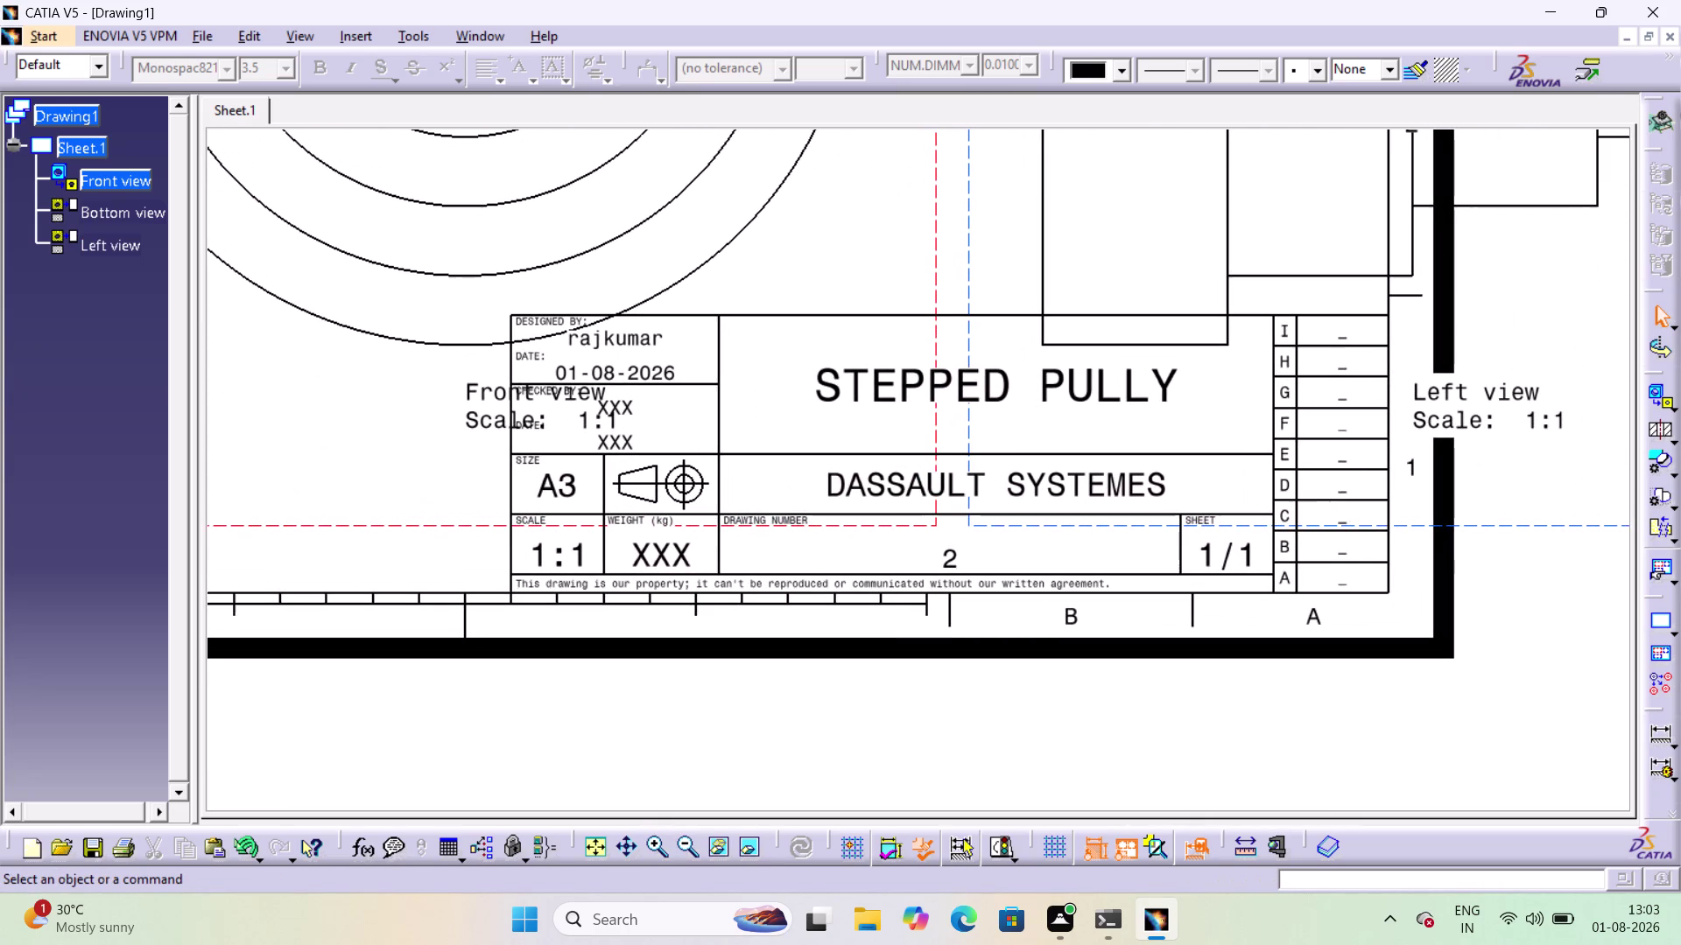
click(718, 333)
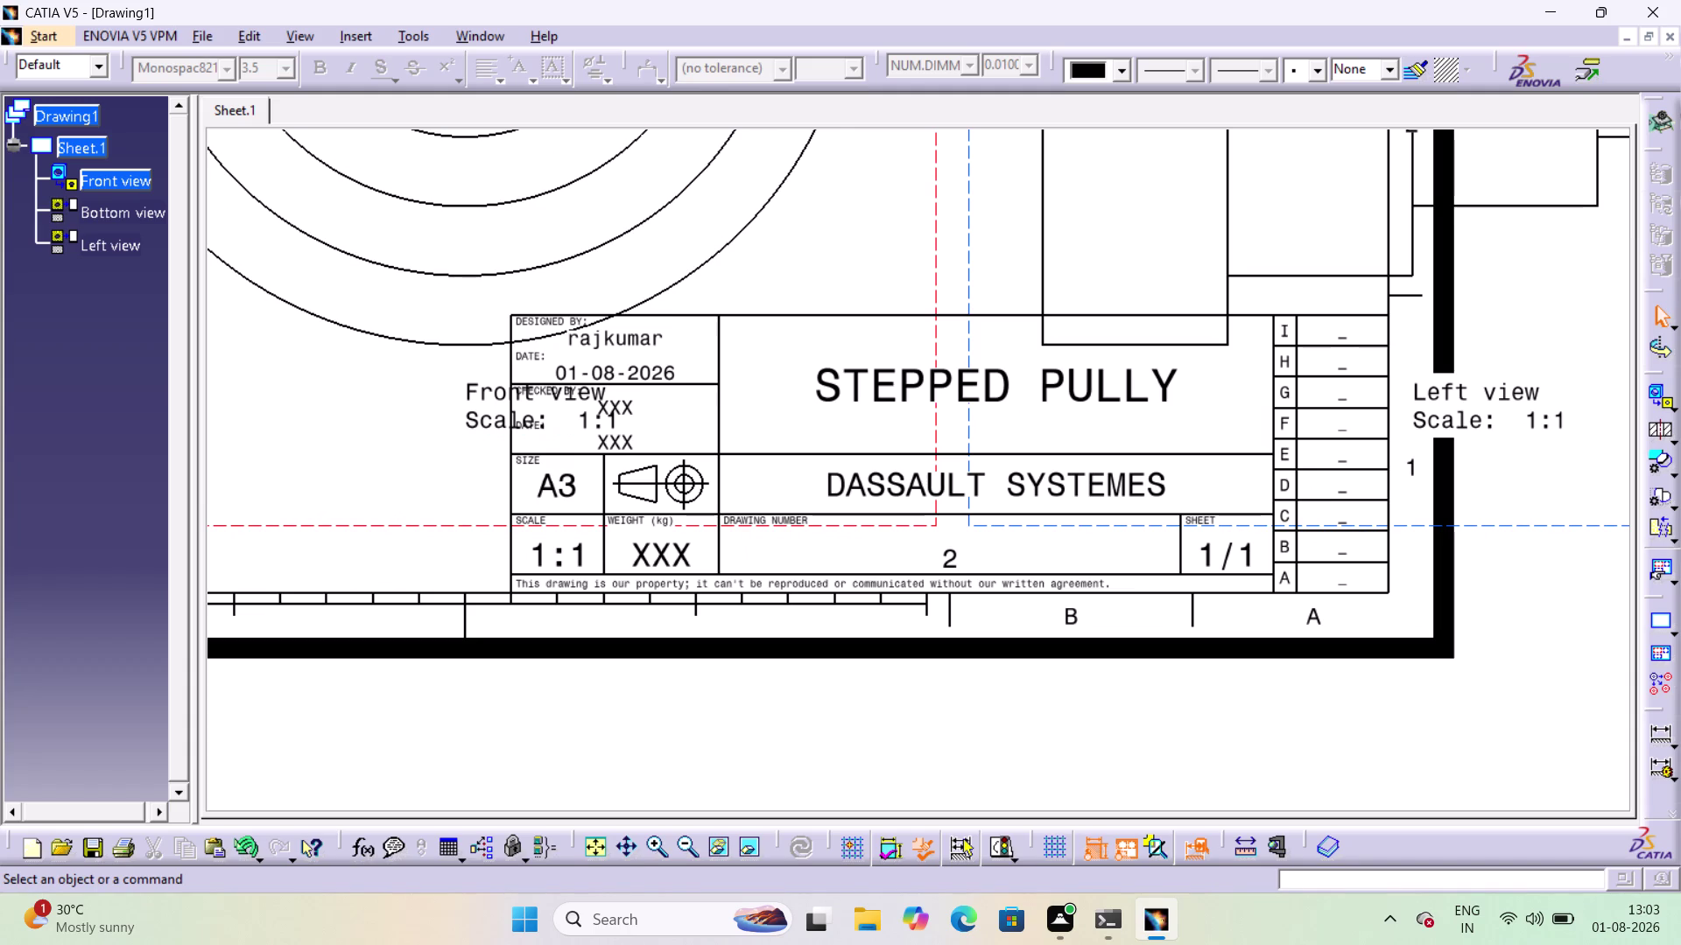
middle_drag(740, 277, 943, 528)
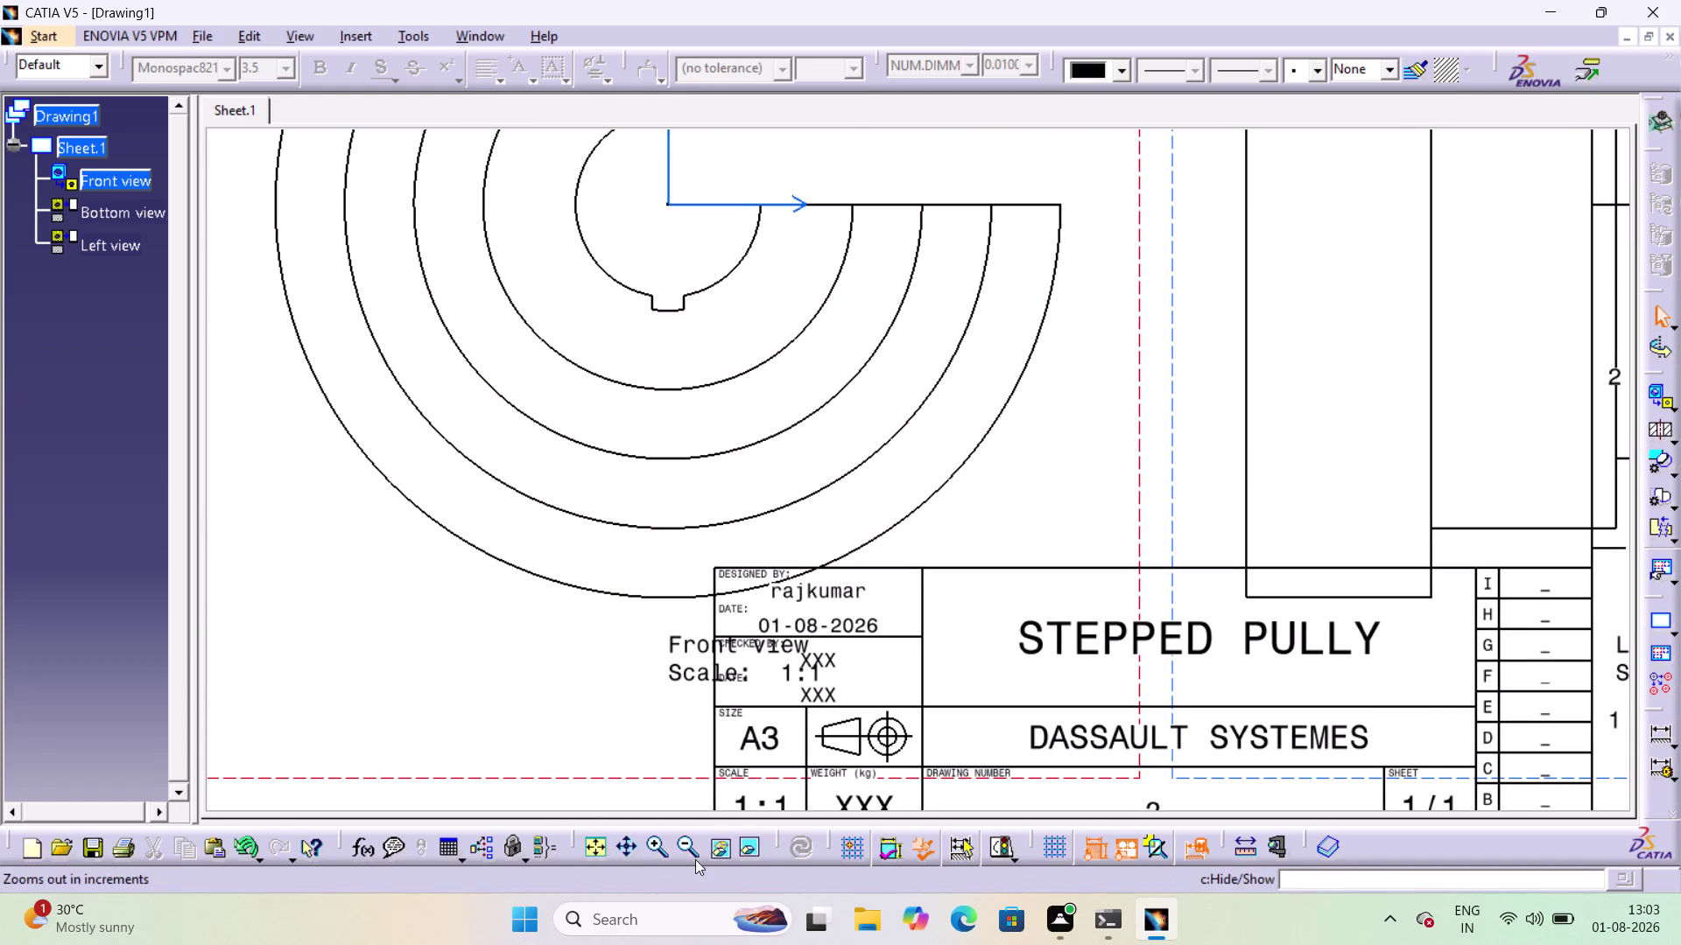
Zoom out to the whole sheet and open the front view's Properties.
triple_click(686, 835)
triple_click(686, 834)
triple_click(690, 837)
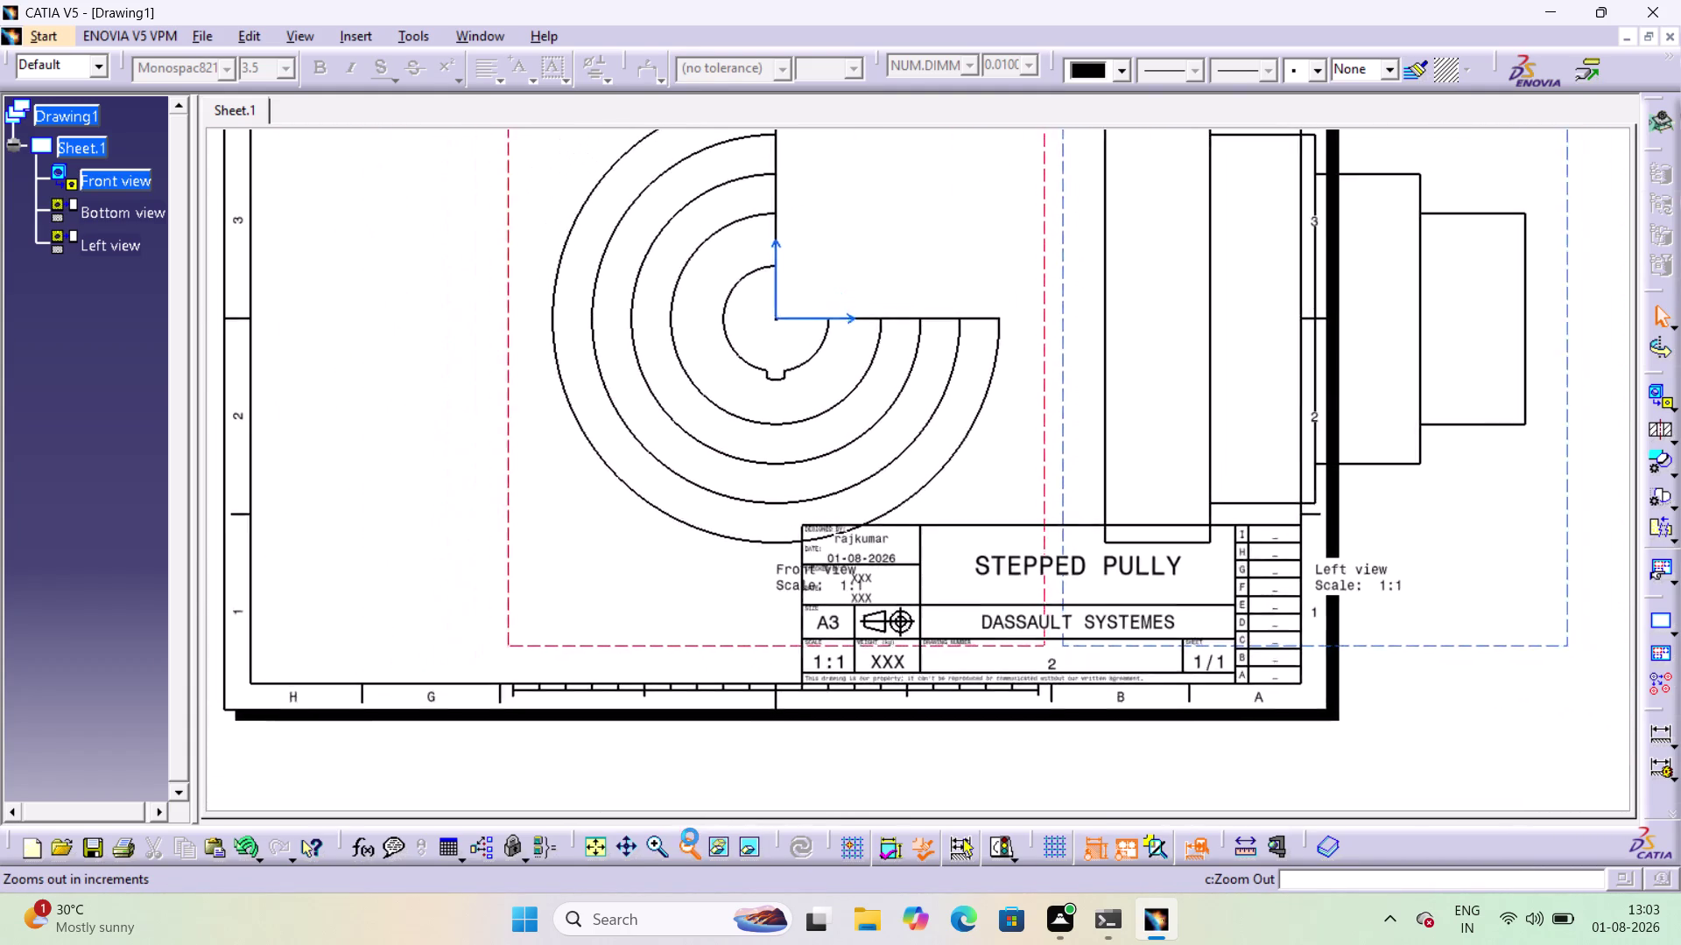
triple_click(690, 837)
click(689, 837)
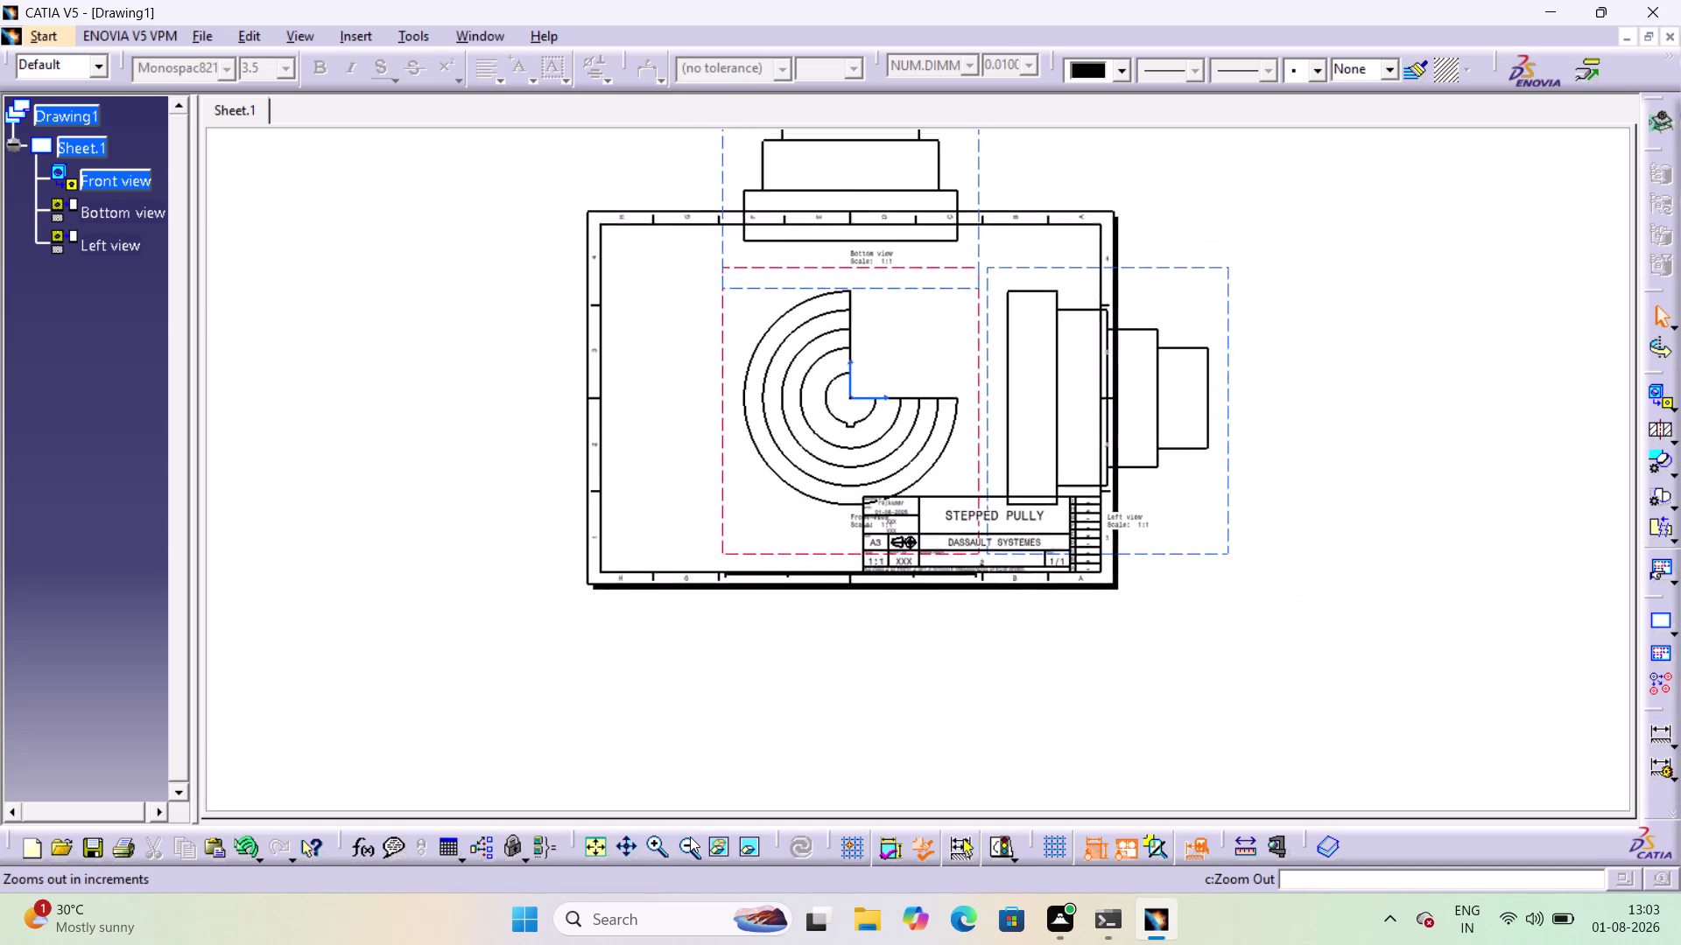
right_click(970, 423)
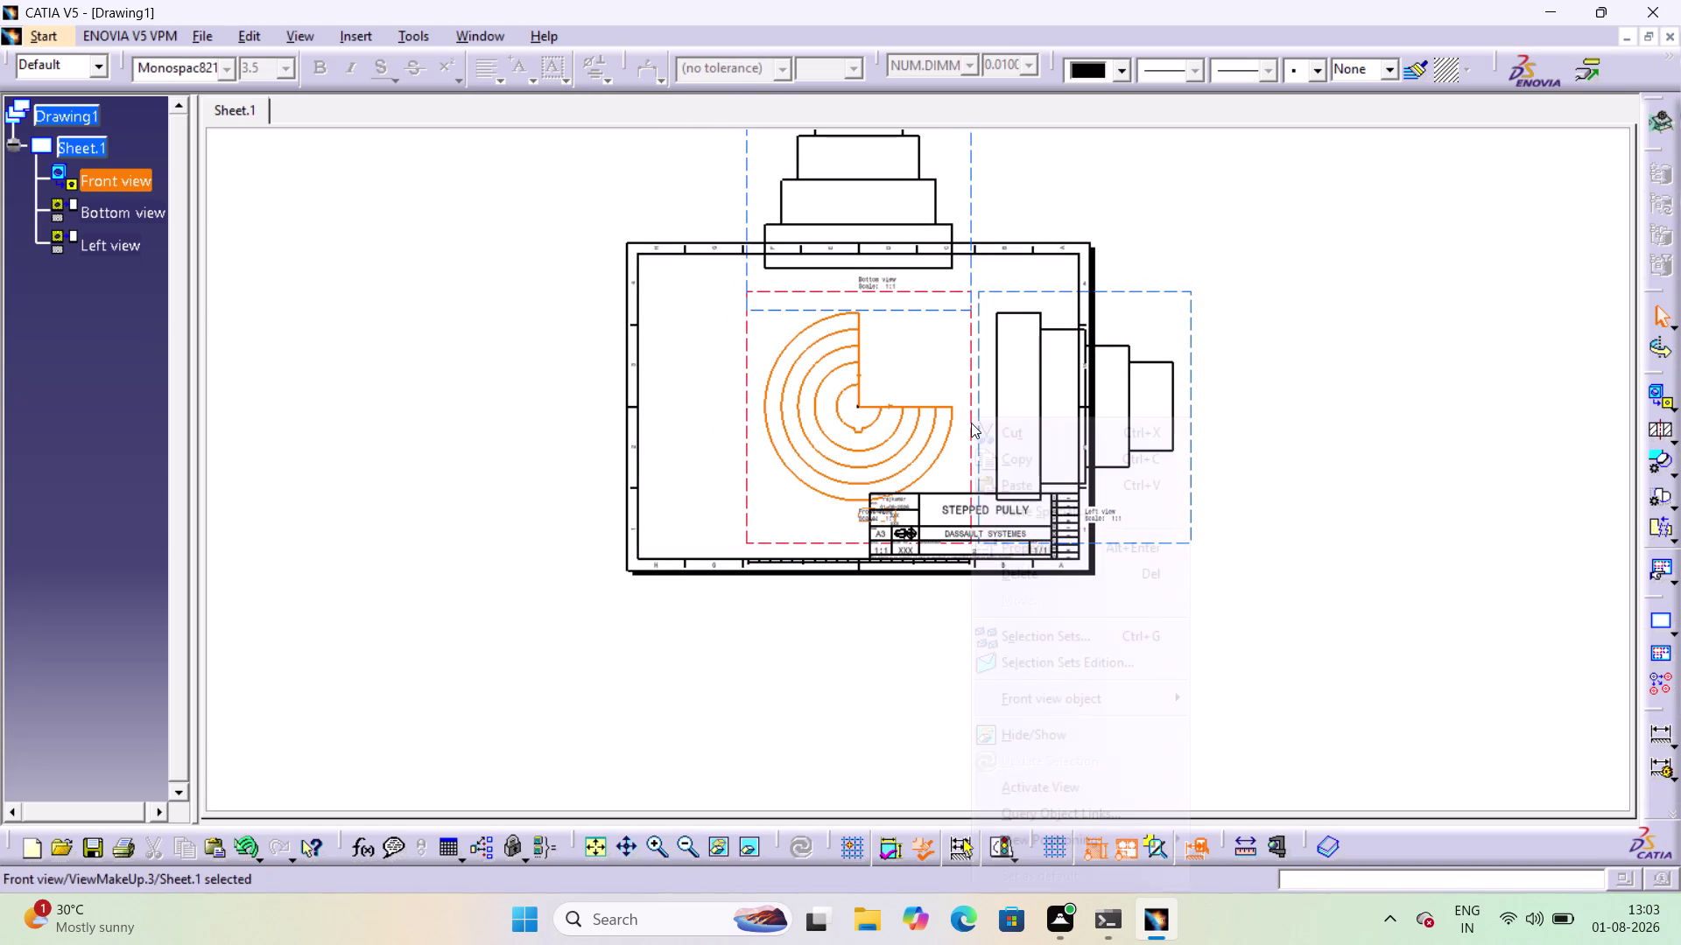
click(1082, 555)
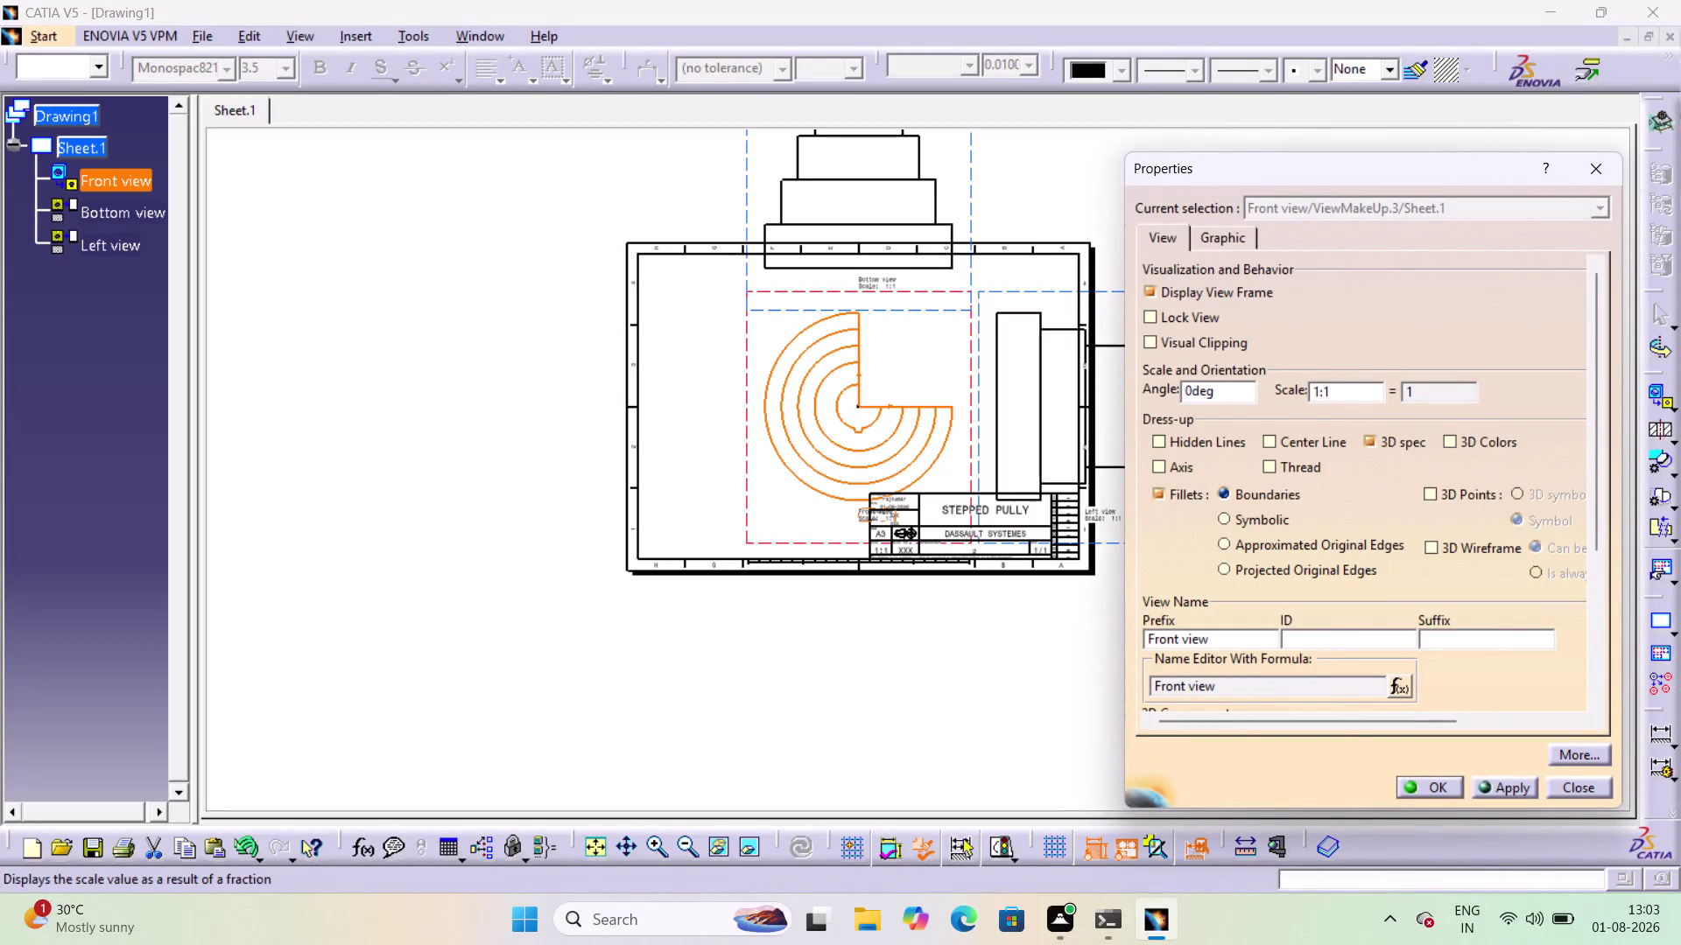
Change the front view scale from 1:1 to 1:2.
click(1358, 396)
key(BackSpace)
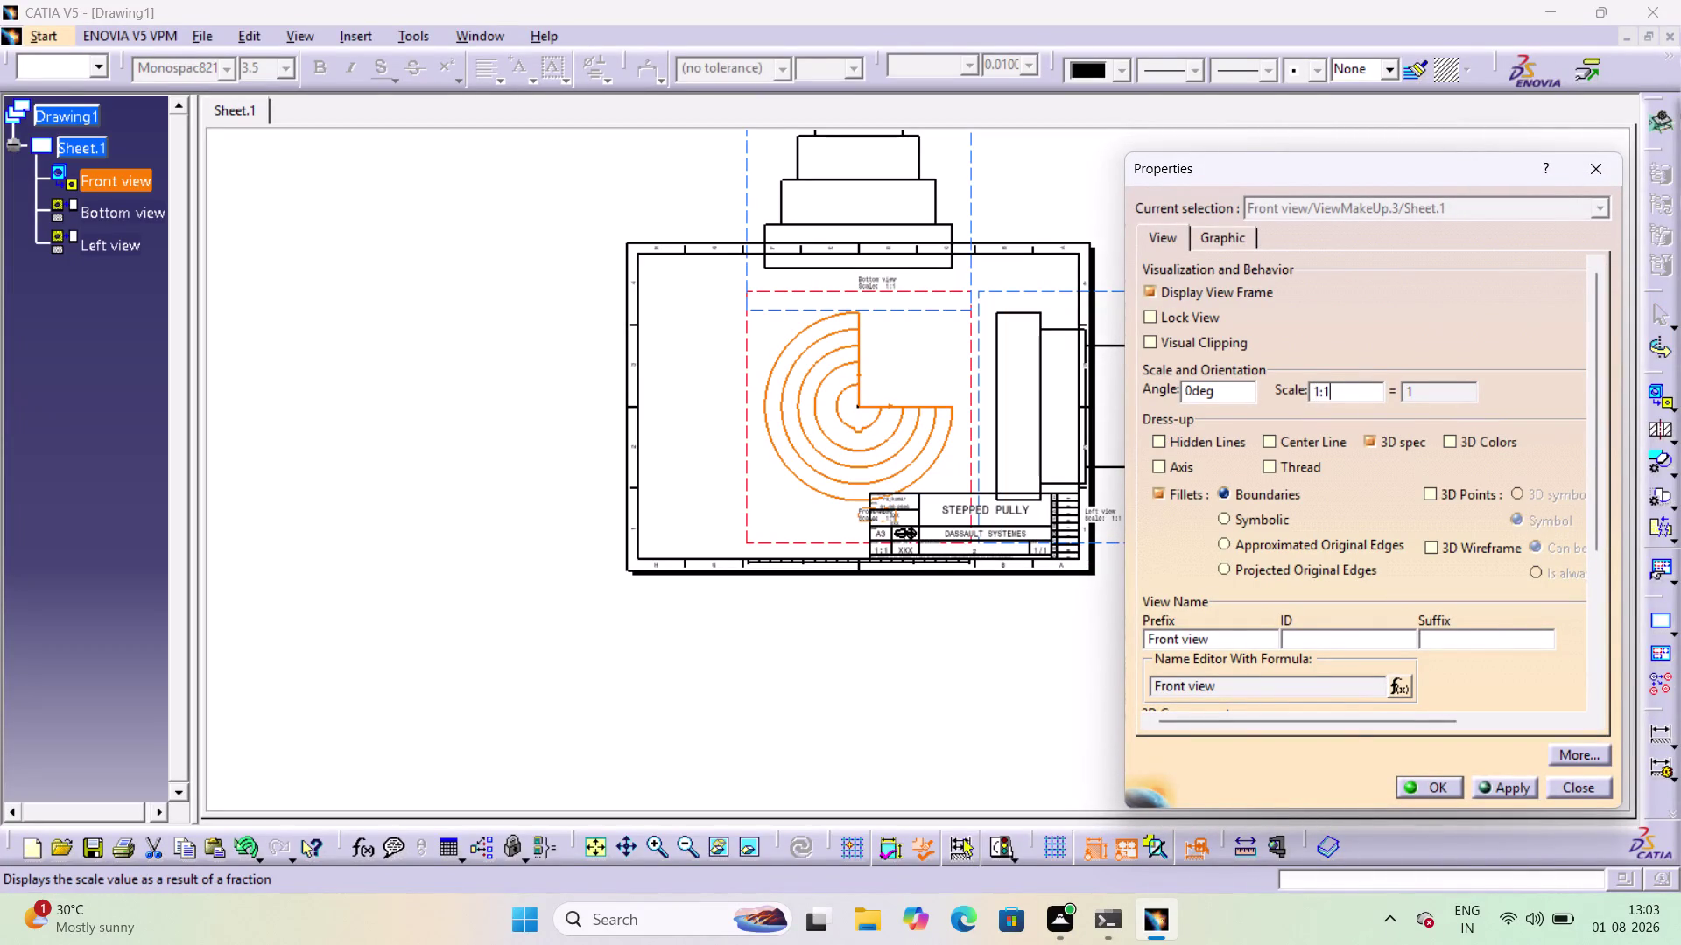
key(2)
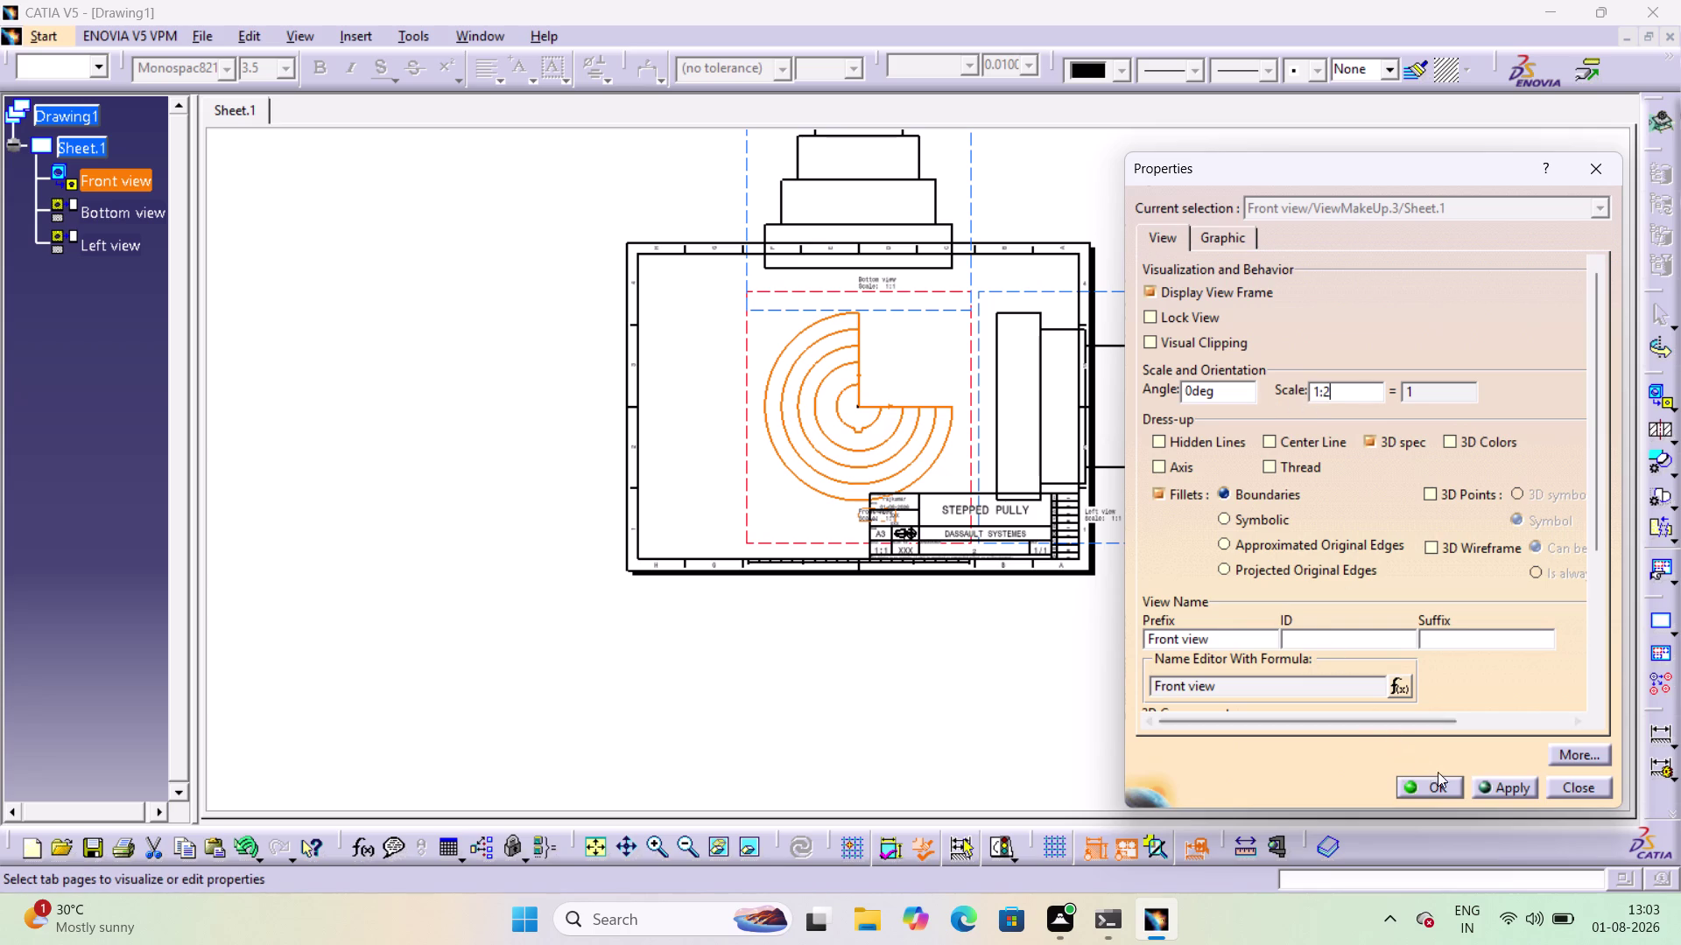
click(1449, 787)
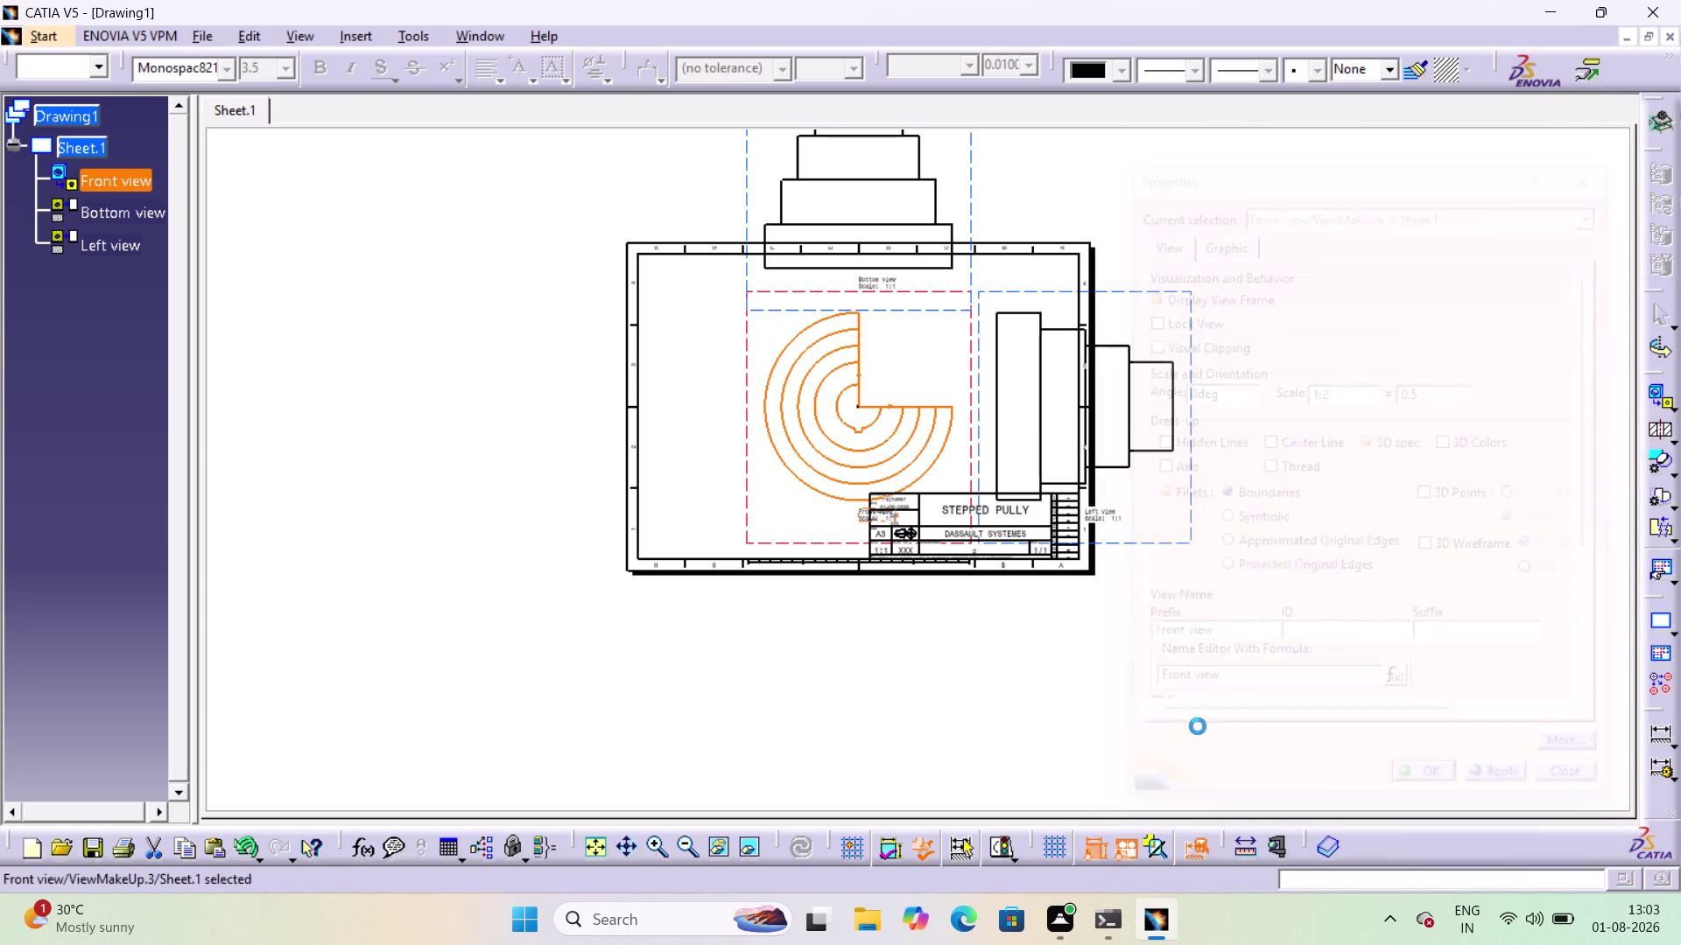
double_click(922, 493)
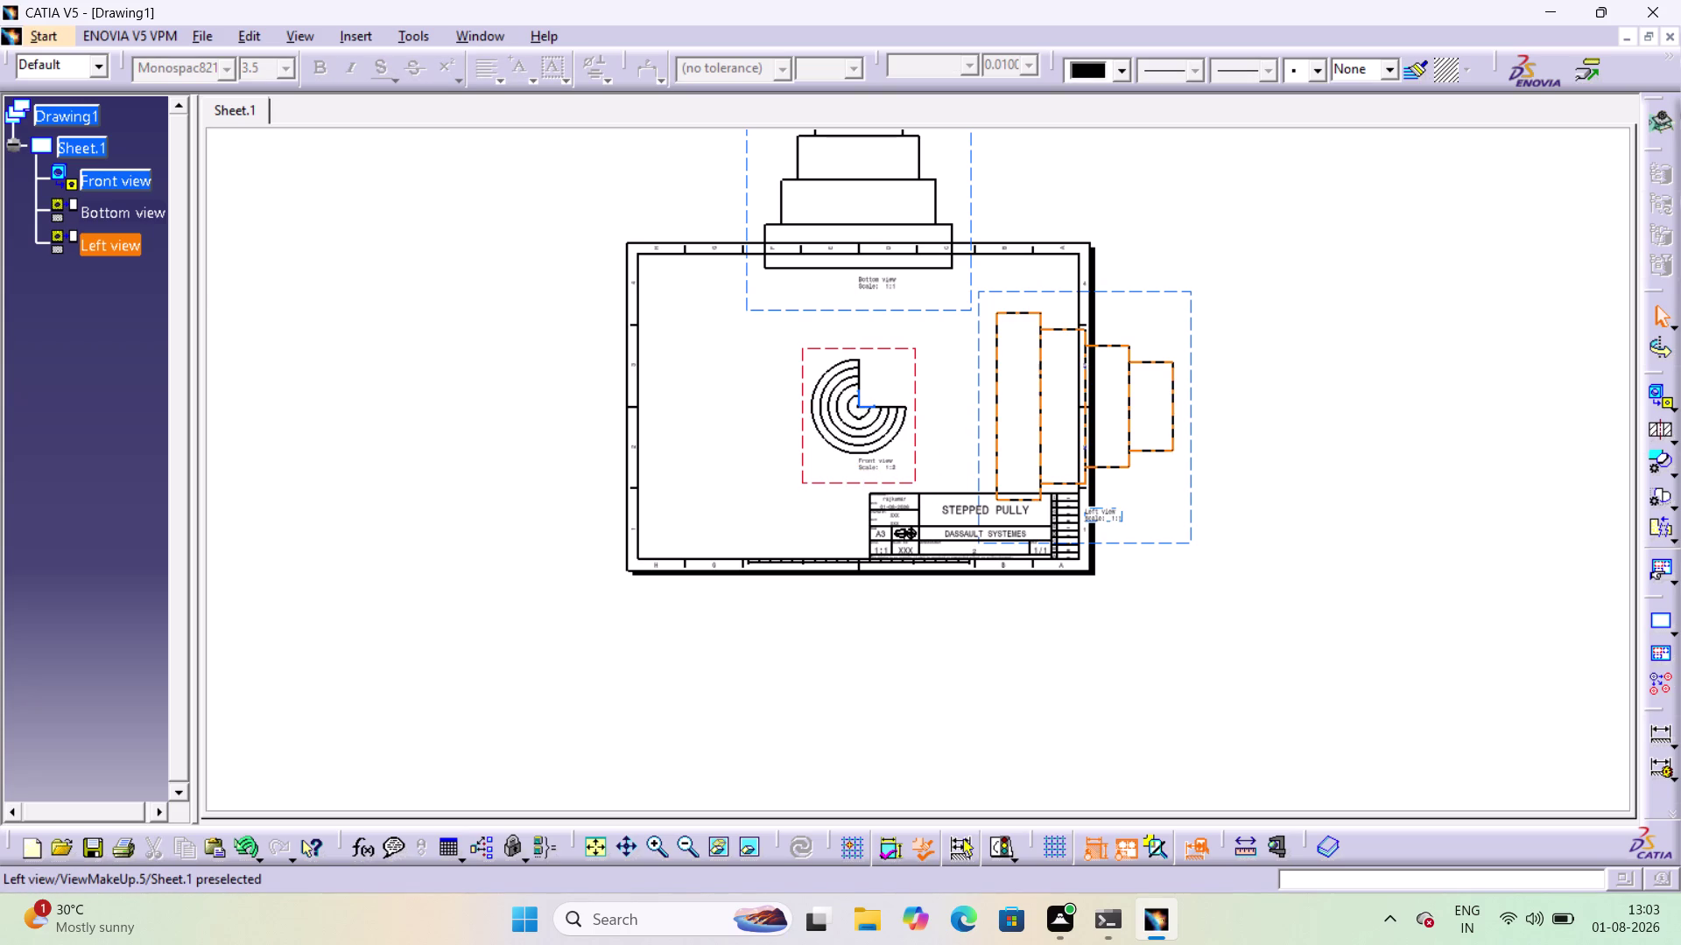
double_click(930, 503)
double_click(908, 510)
right_click(908, 509)
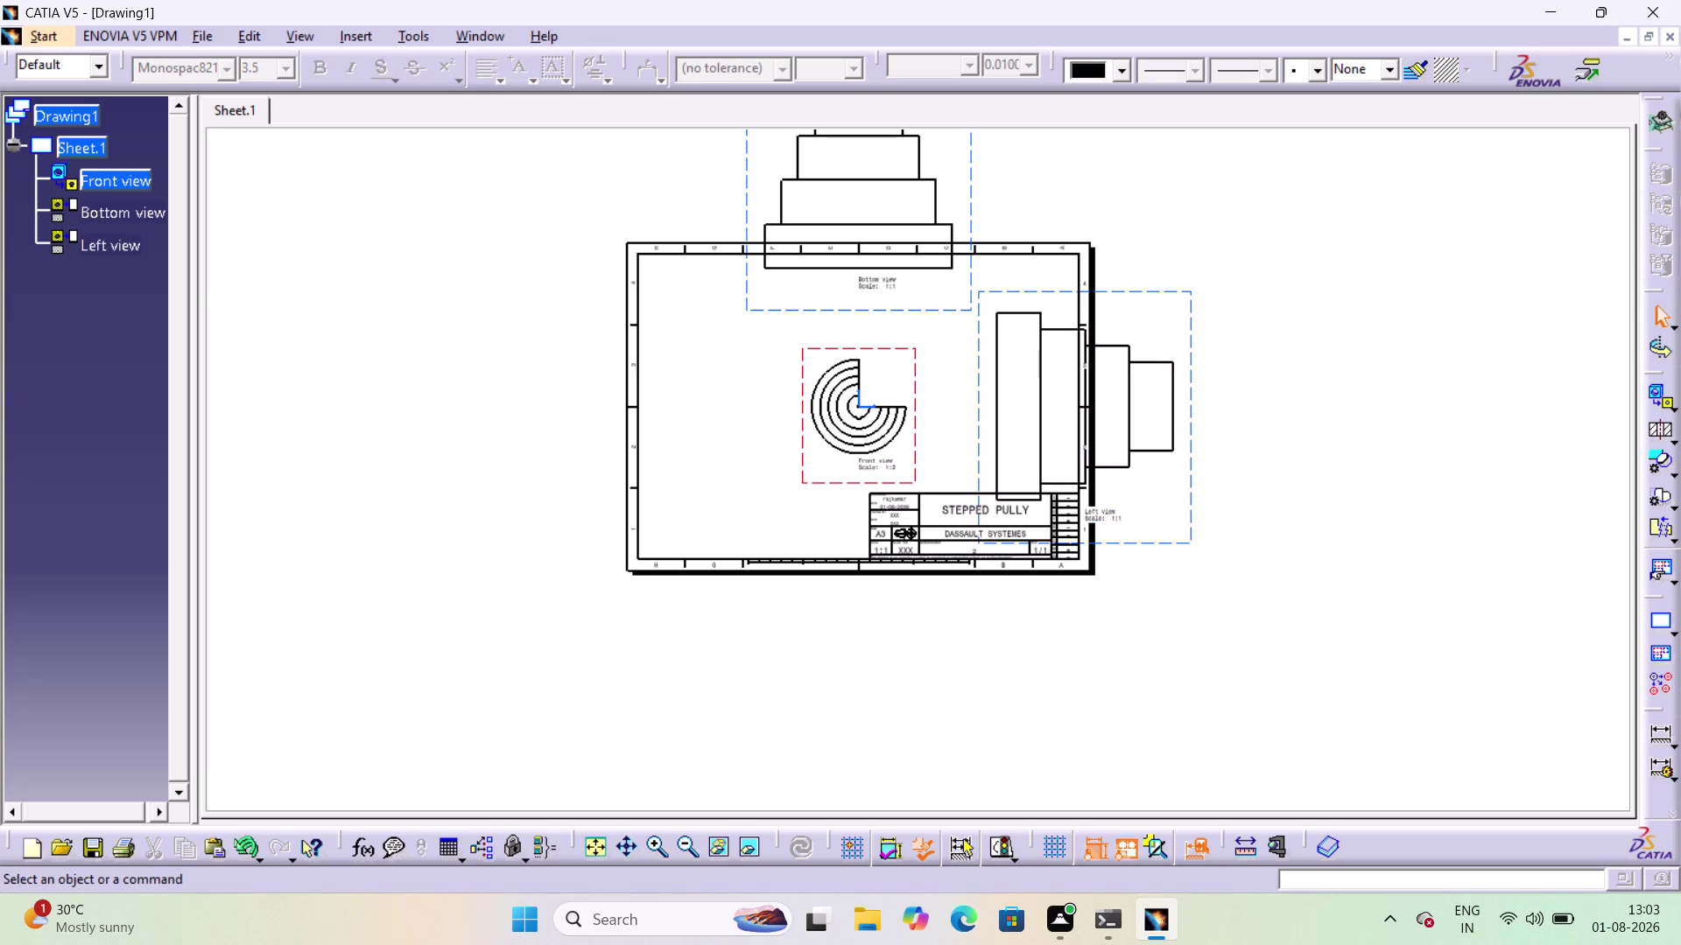
Switch Drawing1 back to editing the sheet background.
double_click(922, 510)
right_click(922, 509)
click(205, 39)
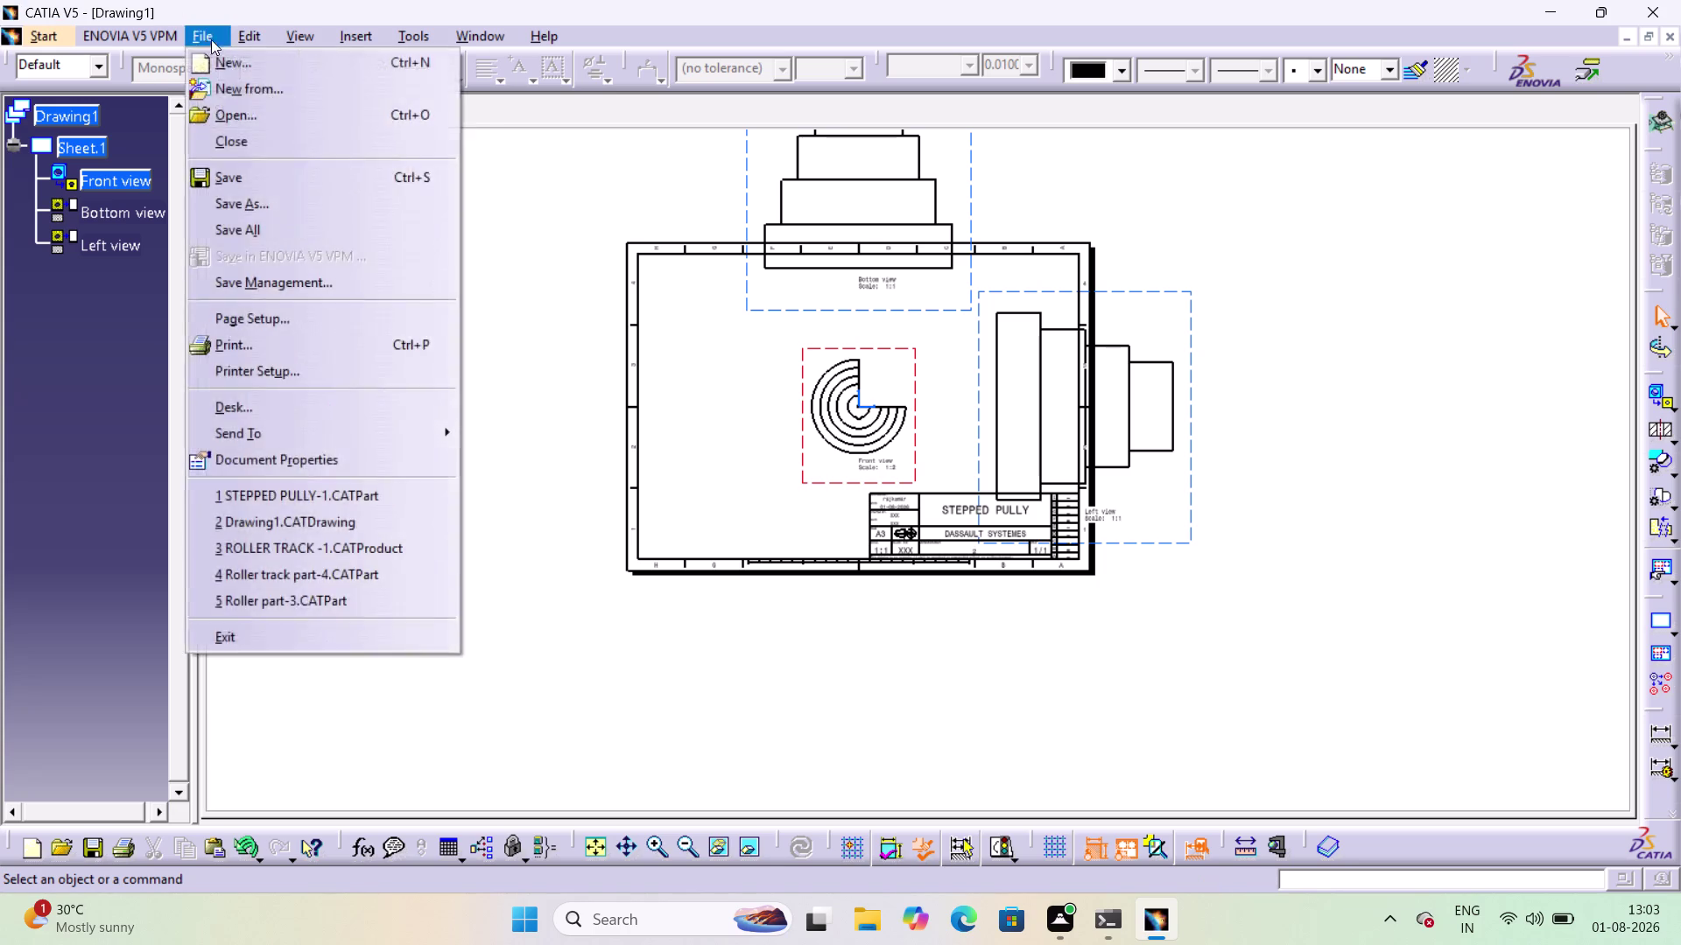
drag(310, 606, 316, 604)
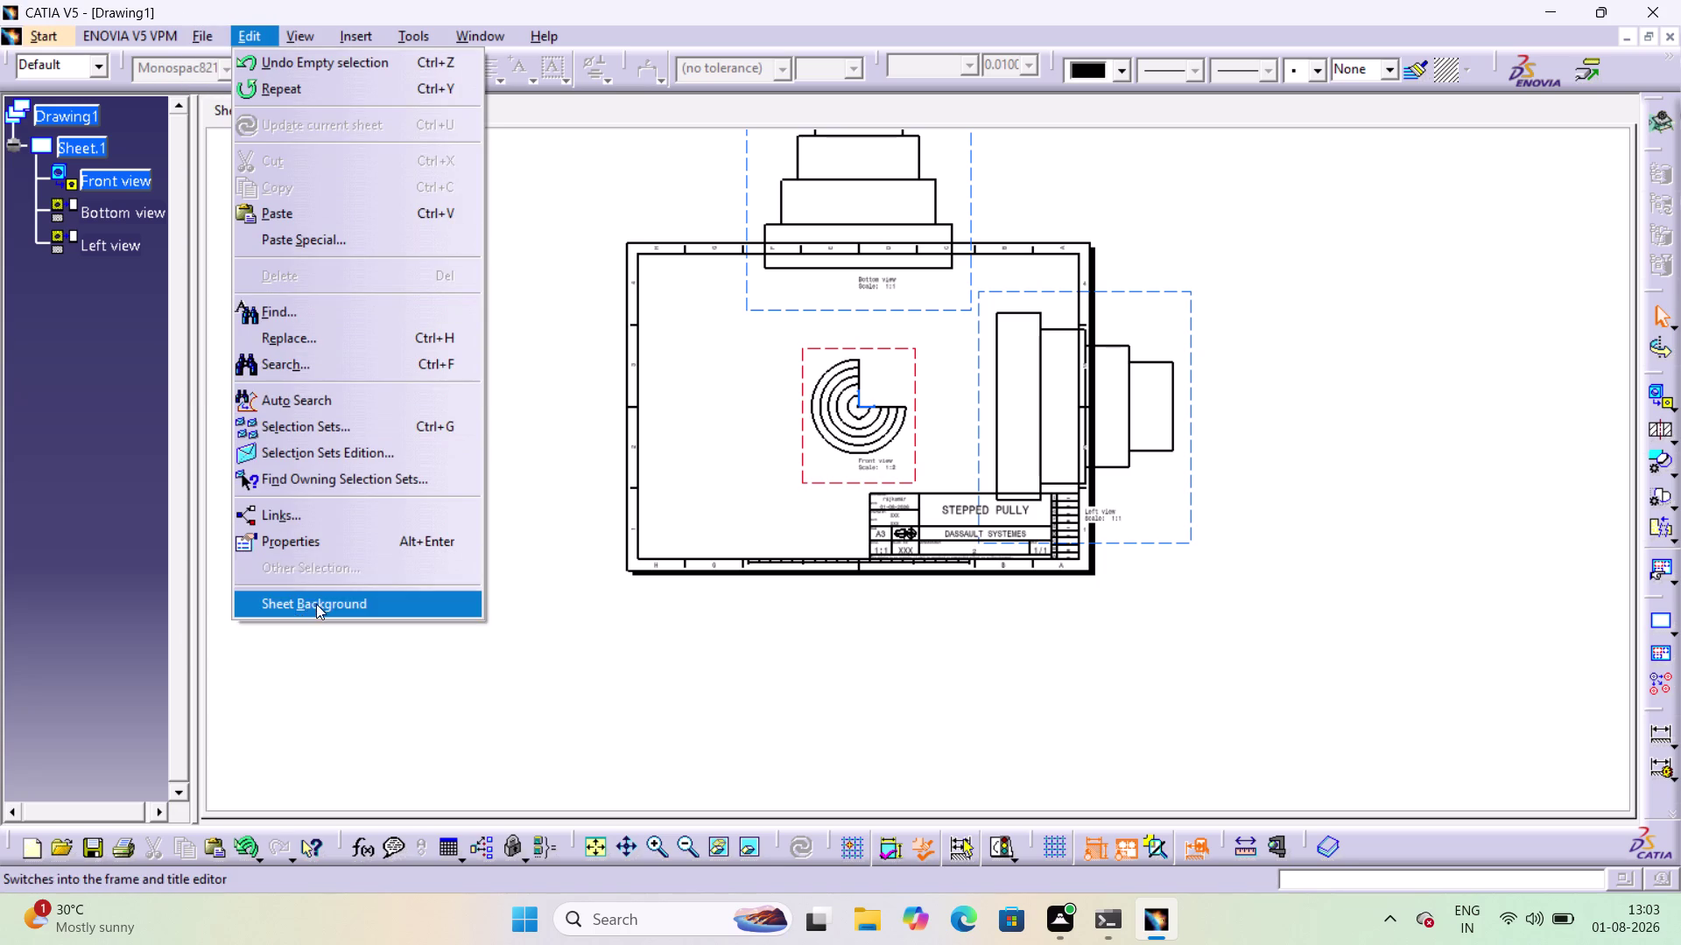
drag(316, 604, 320, 599)
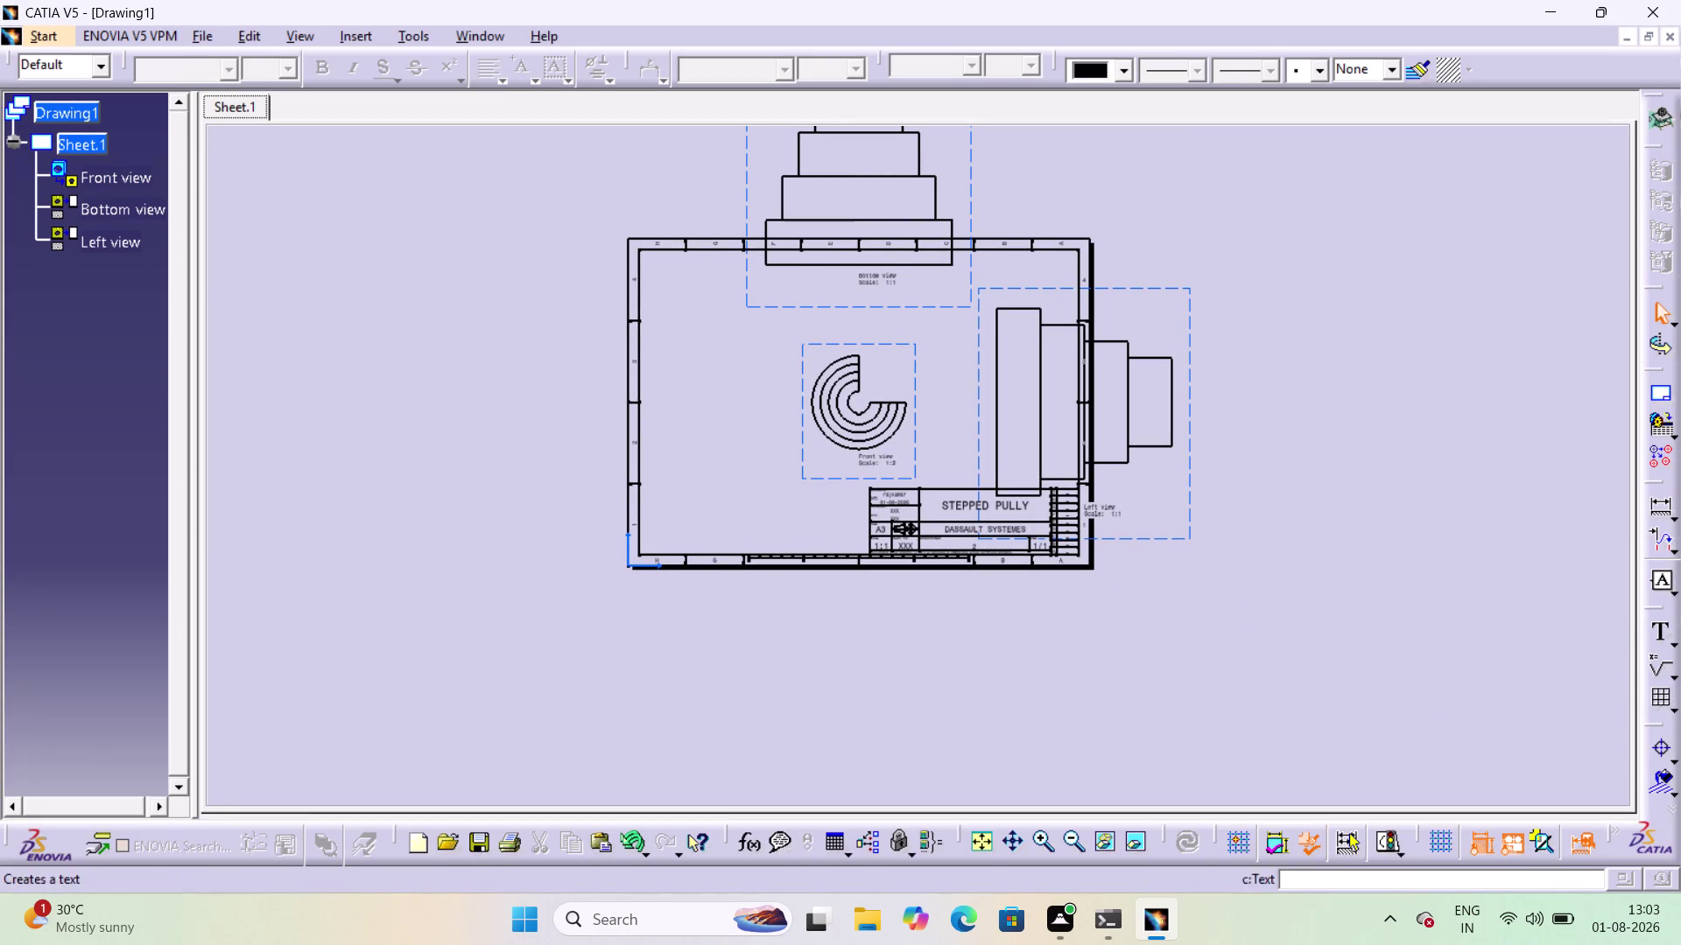
Click around the sheet elements and dismiss the point coordinates entry.
double_click(1074, 554)
right_click(1074, 553)
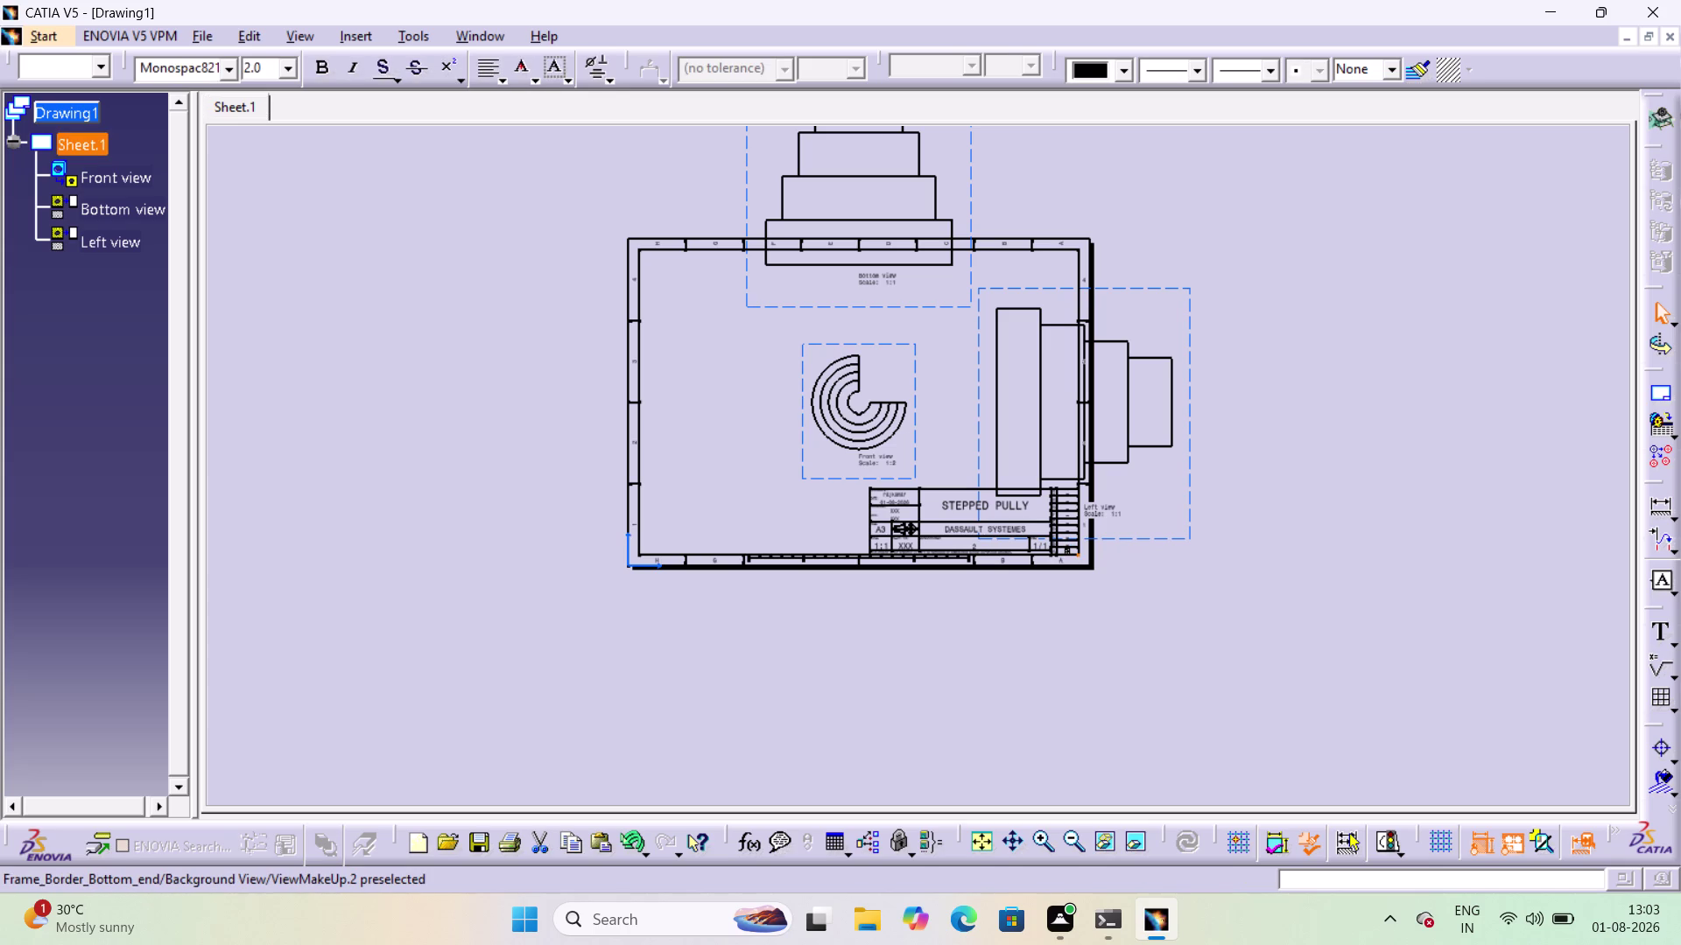
double_click(923, 492)
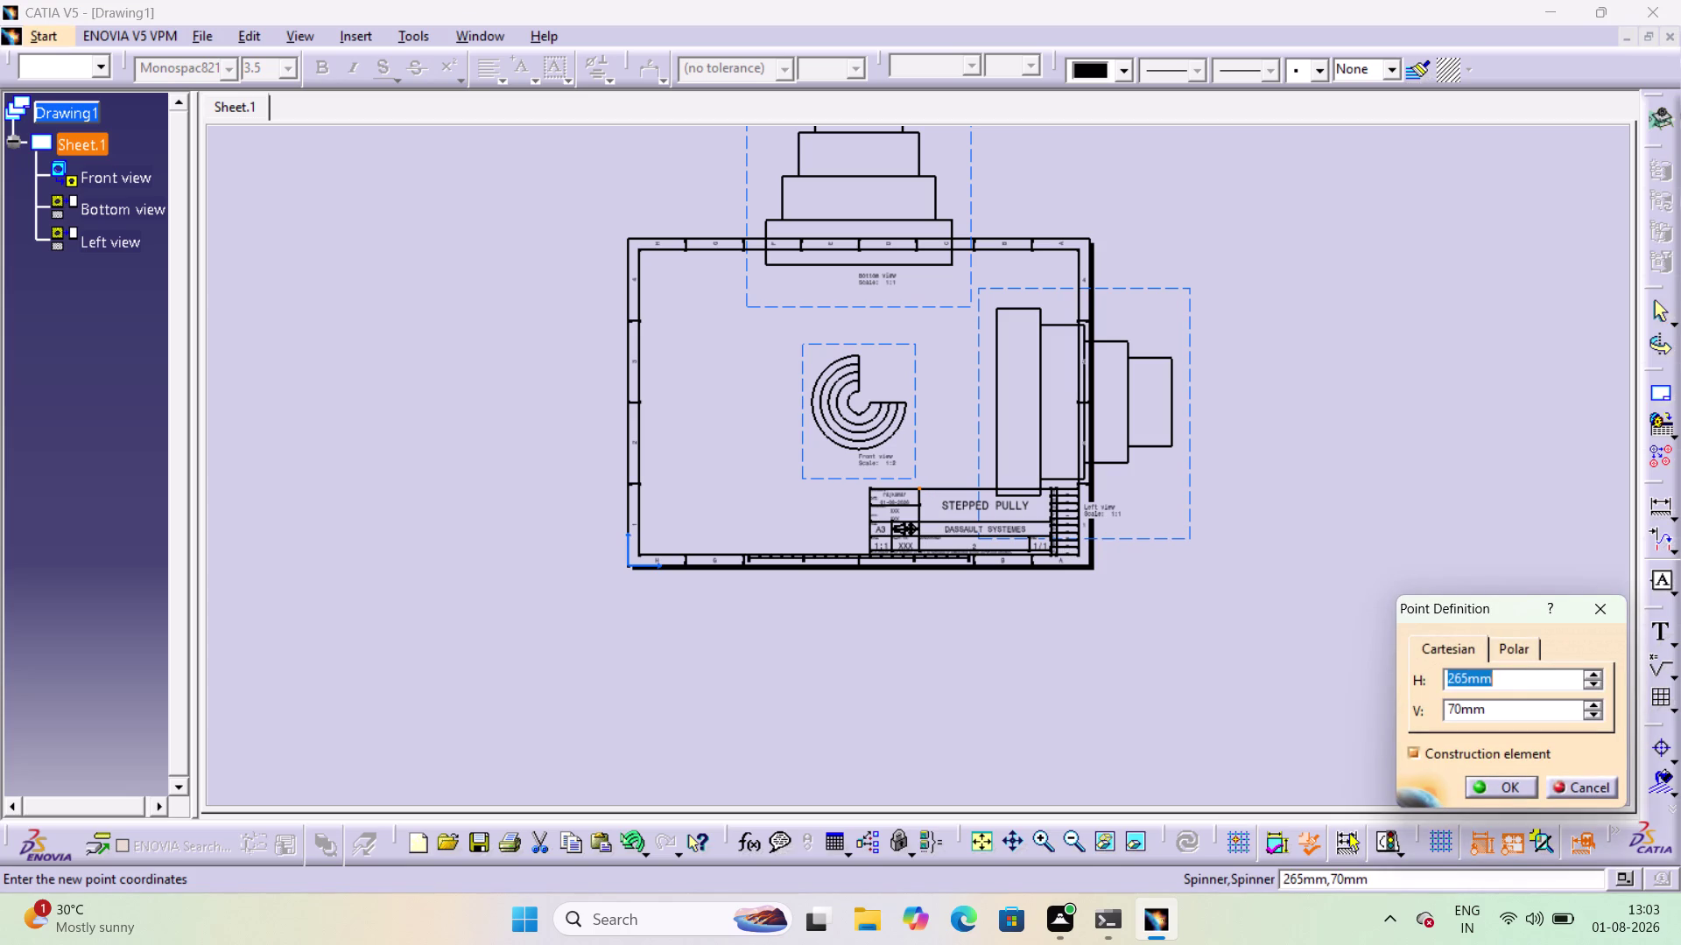
click(758, 518)
click(918, 496)
right_click(918, 496)
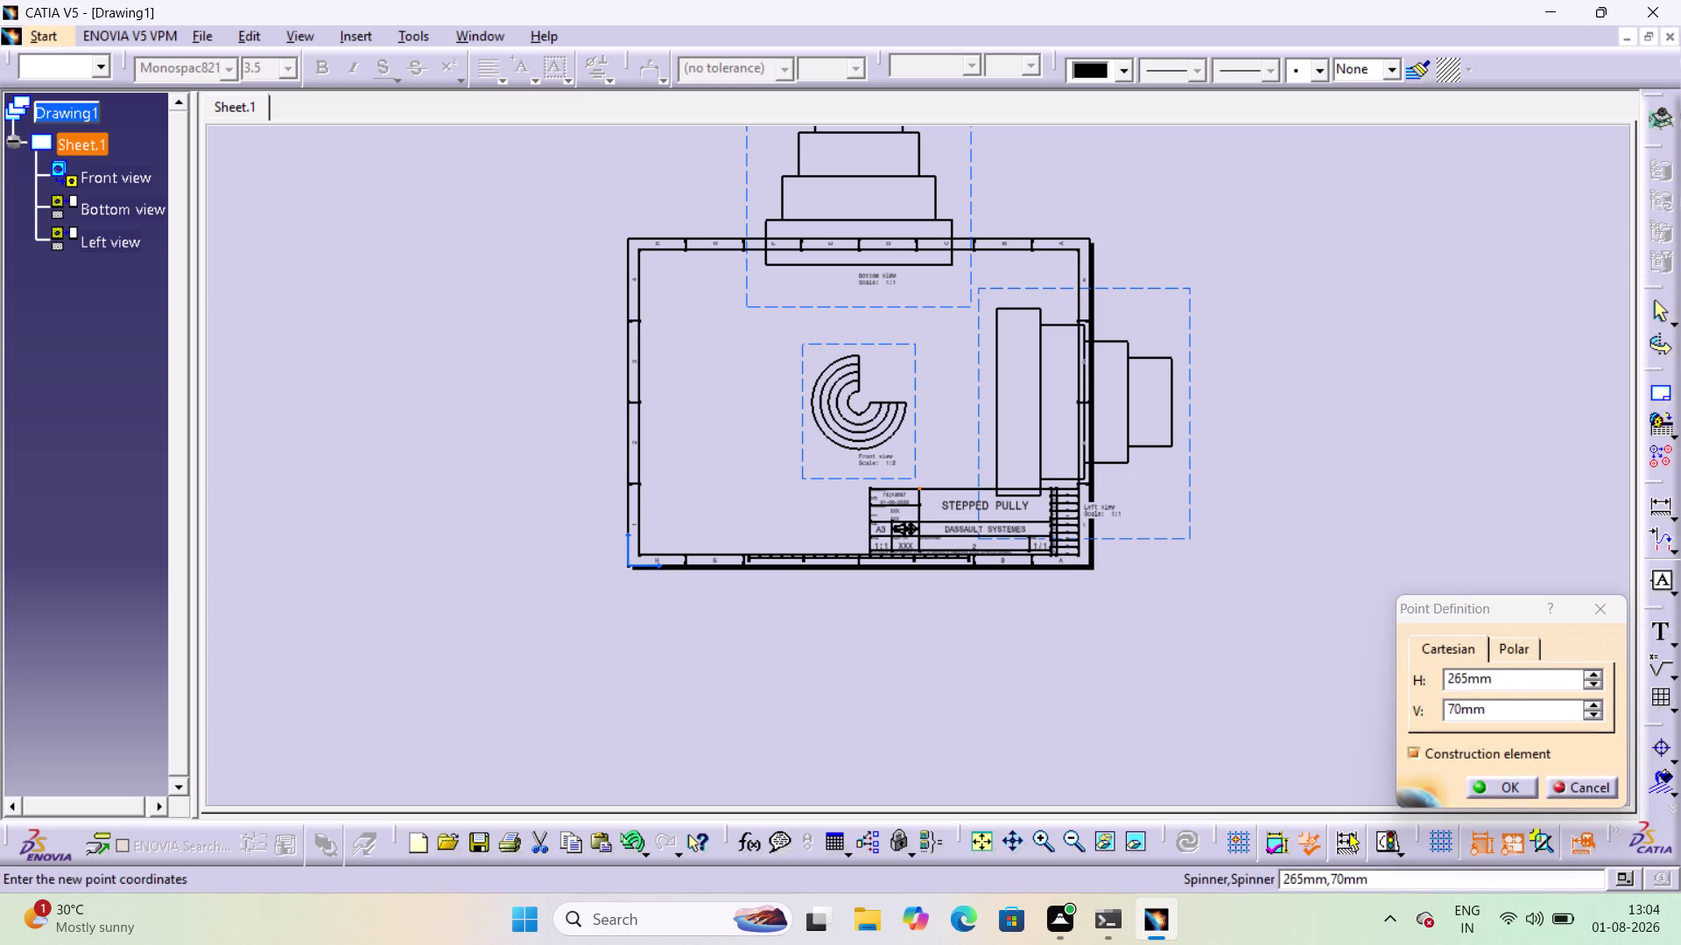
right_click(918, 497)
click(1611, 614)
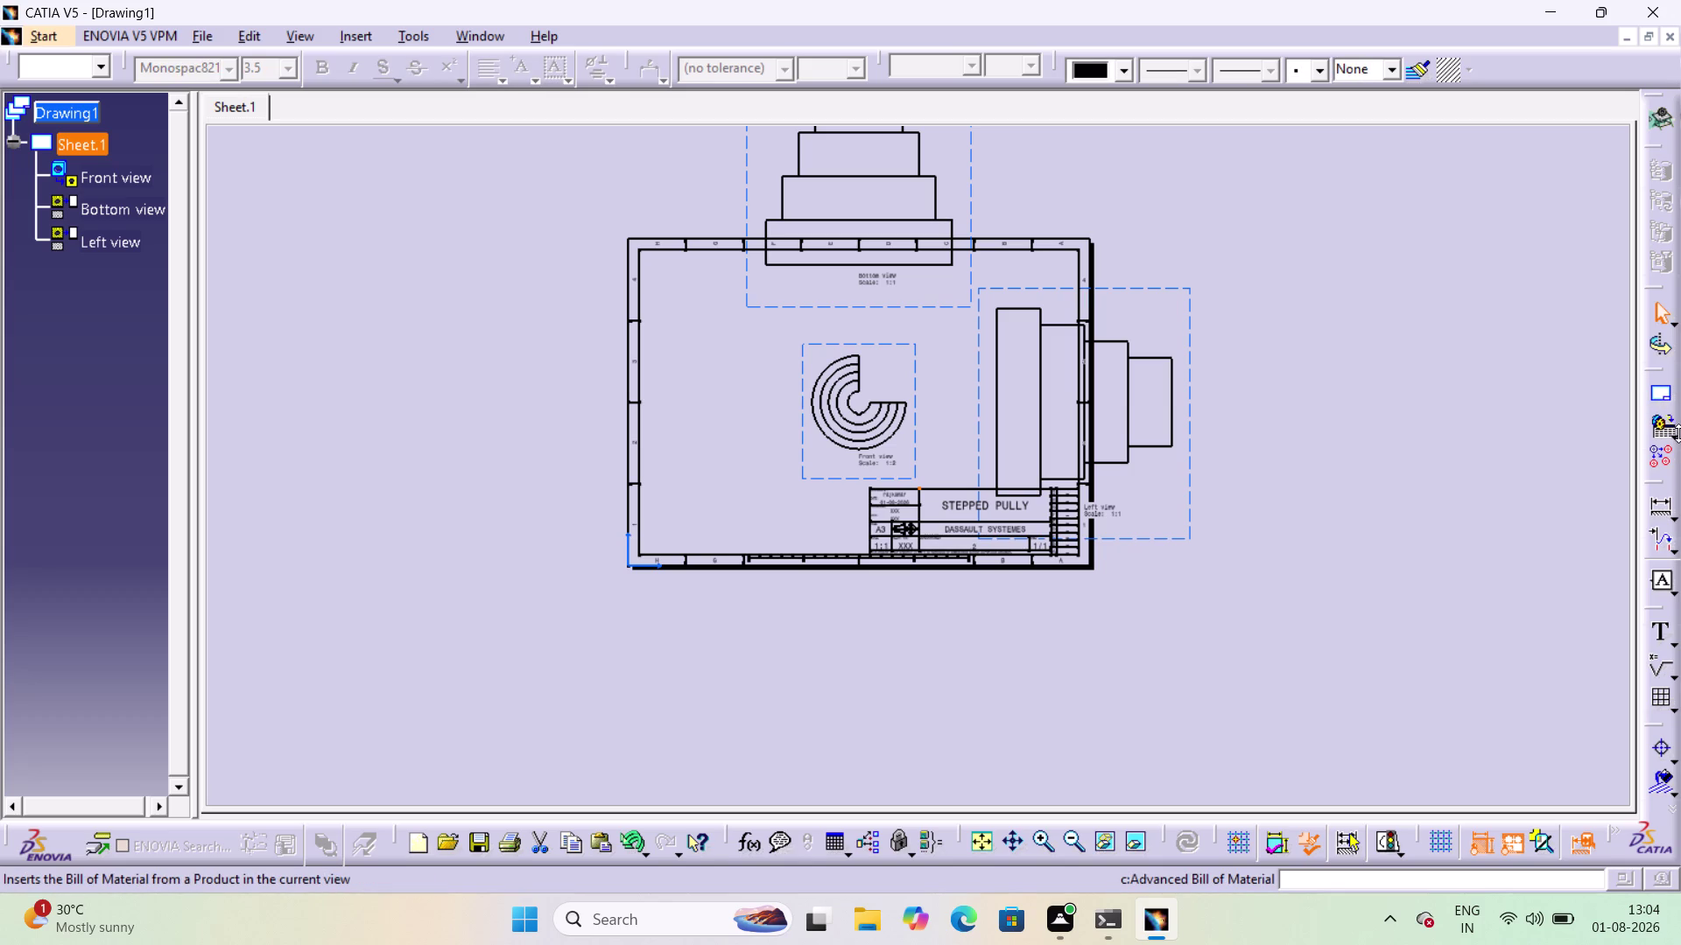
Close the Drawing1 pulley drawing, bringing up the save-changes prompt.
click(1678, 433)
click(1580, 424)
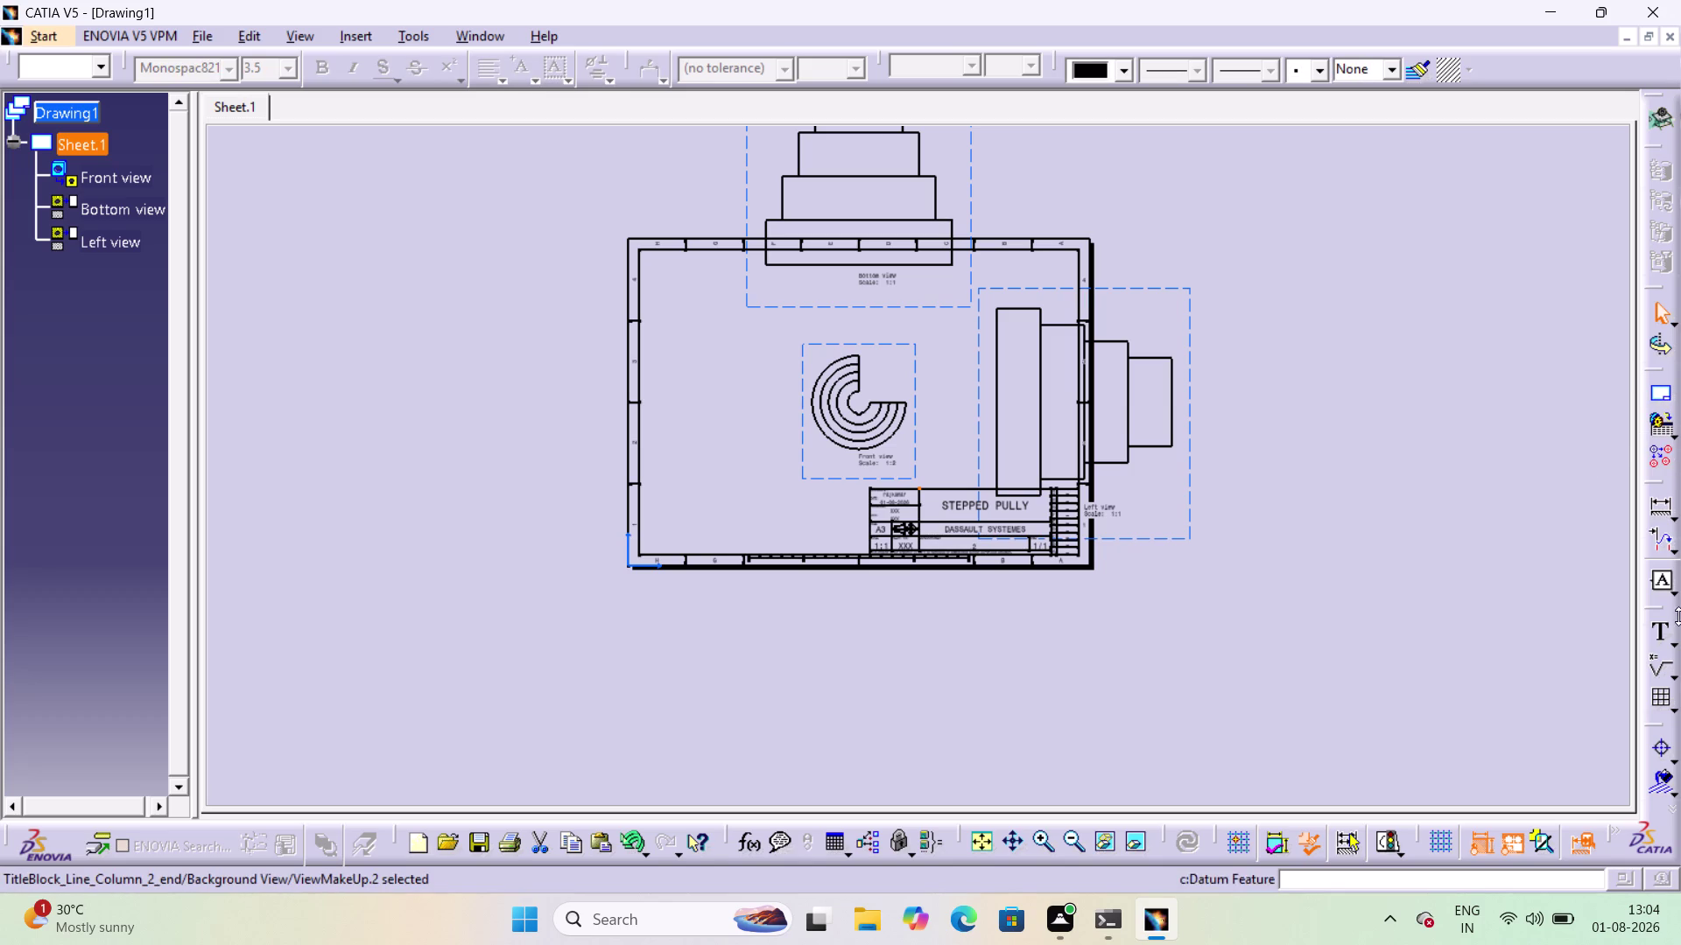
click(1668, 708)
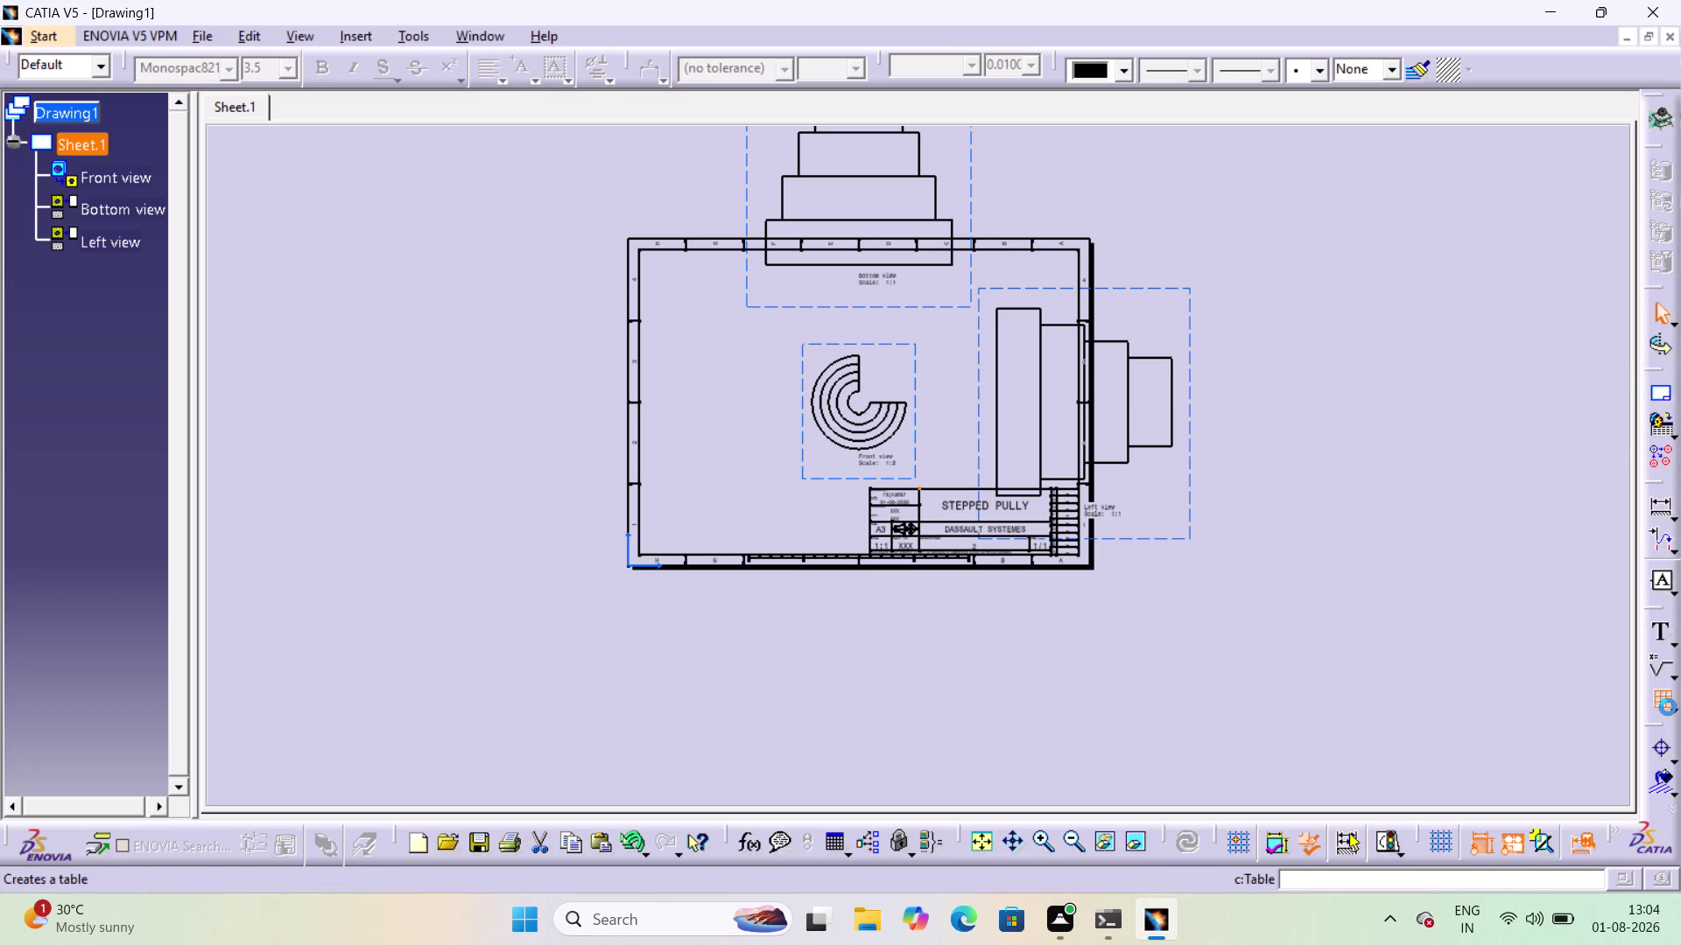
click(1605, 692)
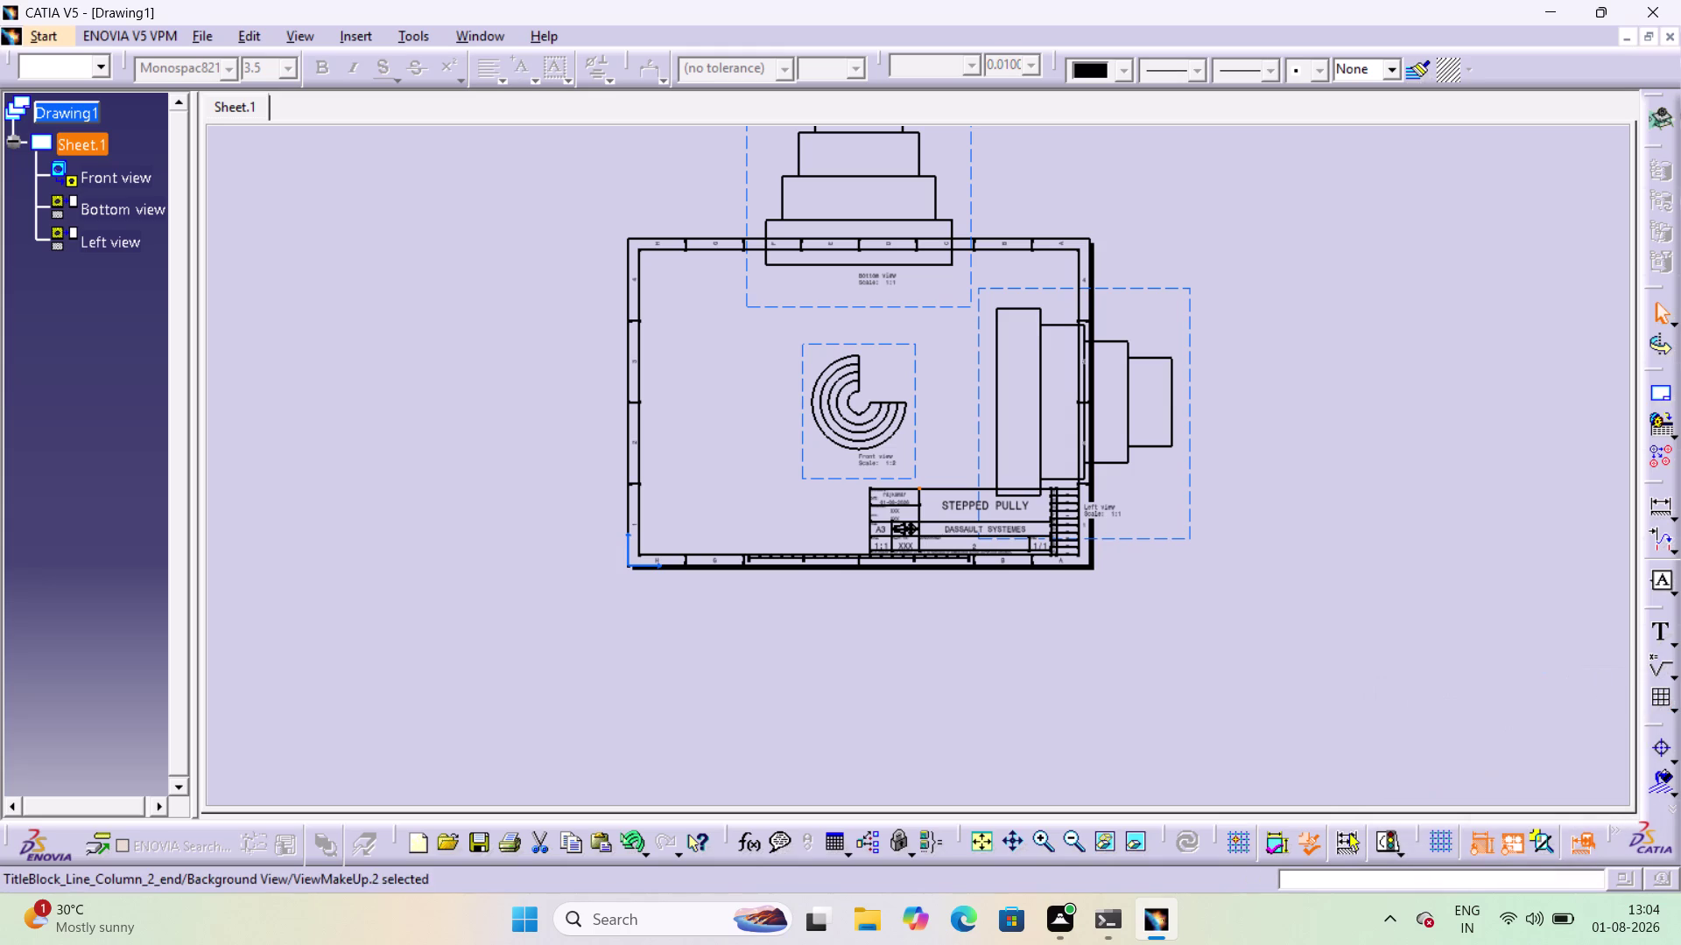
double_click(1071, 514)
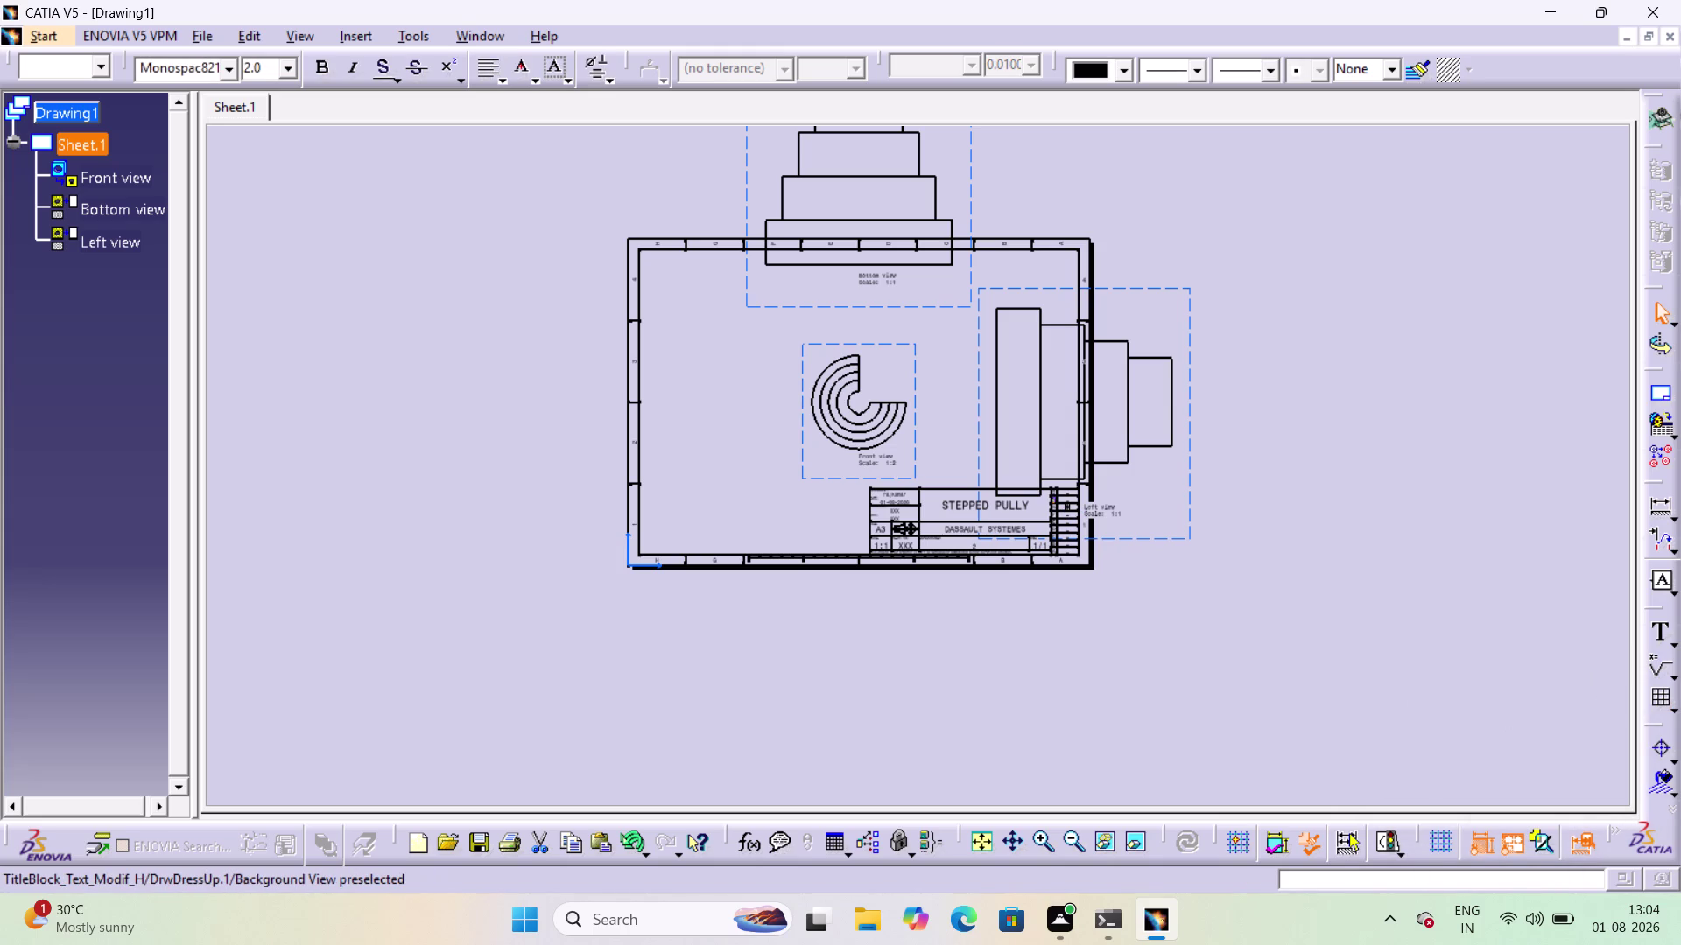
click(1667, 34)
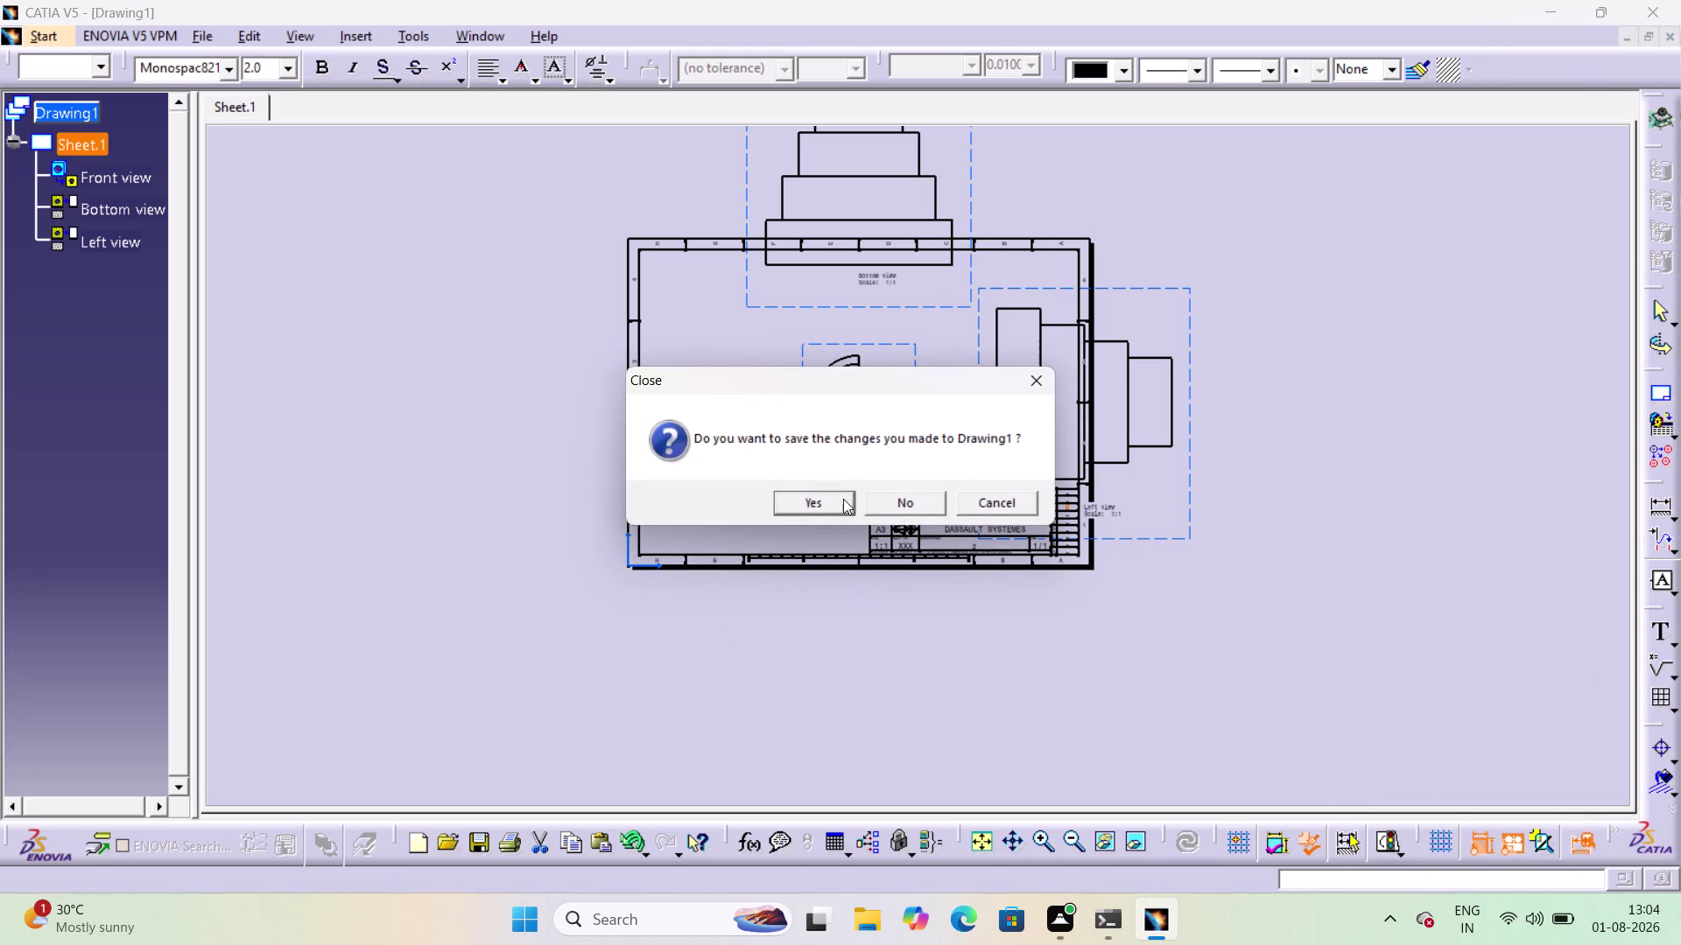
Discard Drawing1's unsaved changes and start a new Mechanical Design Drafting drawing.
click(910, 500)
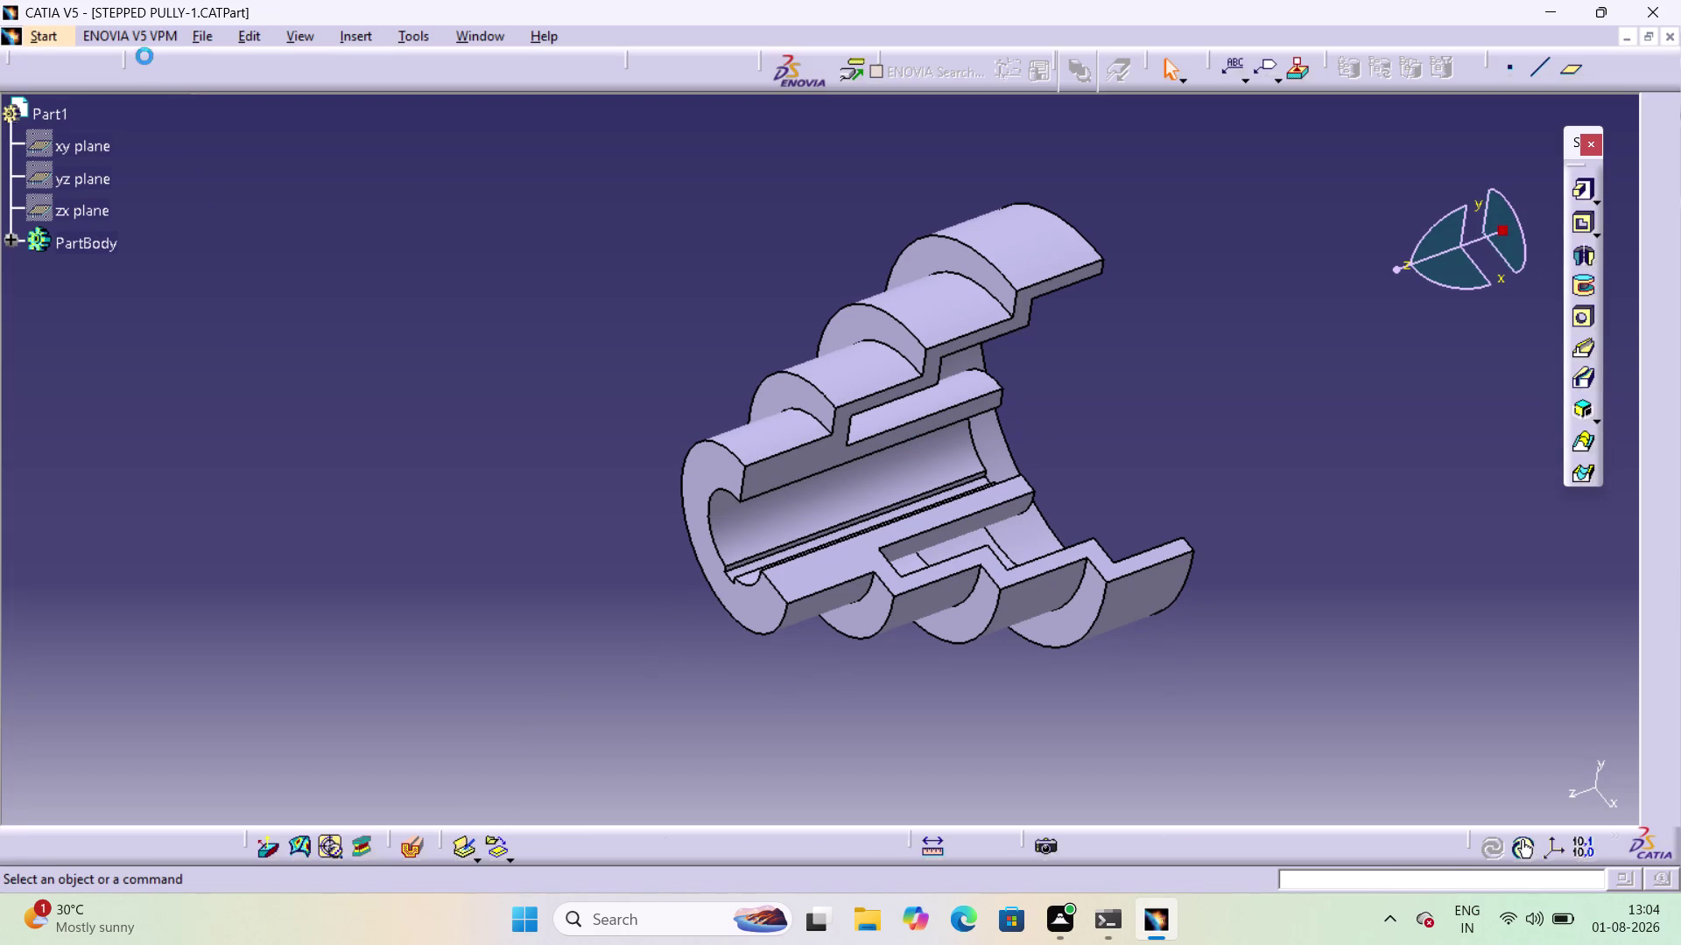
click(205, 41)
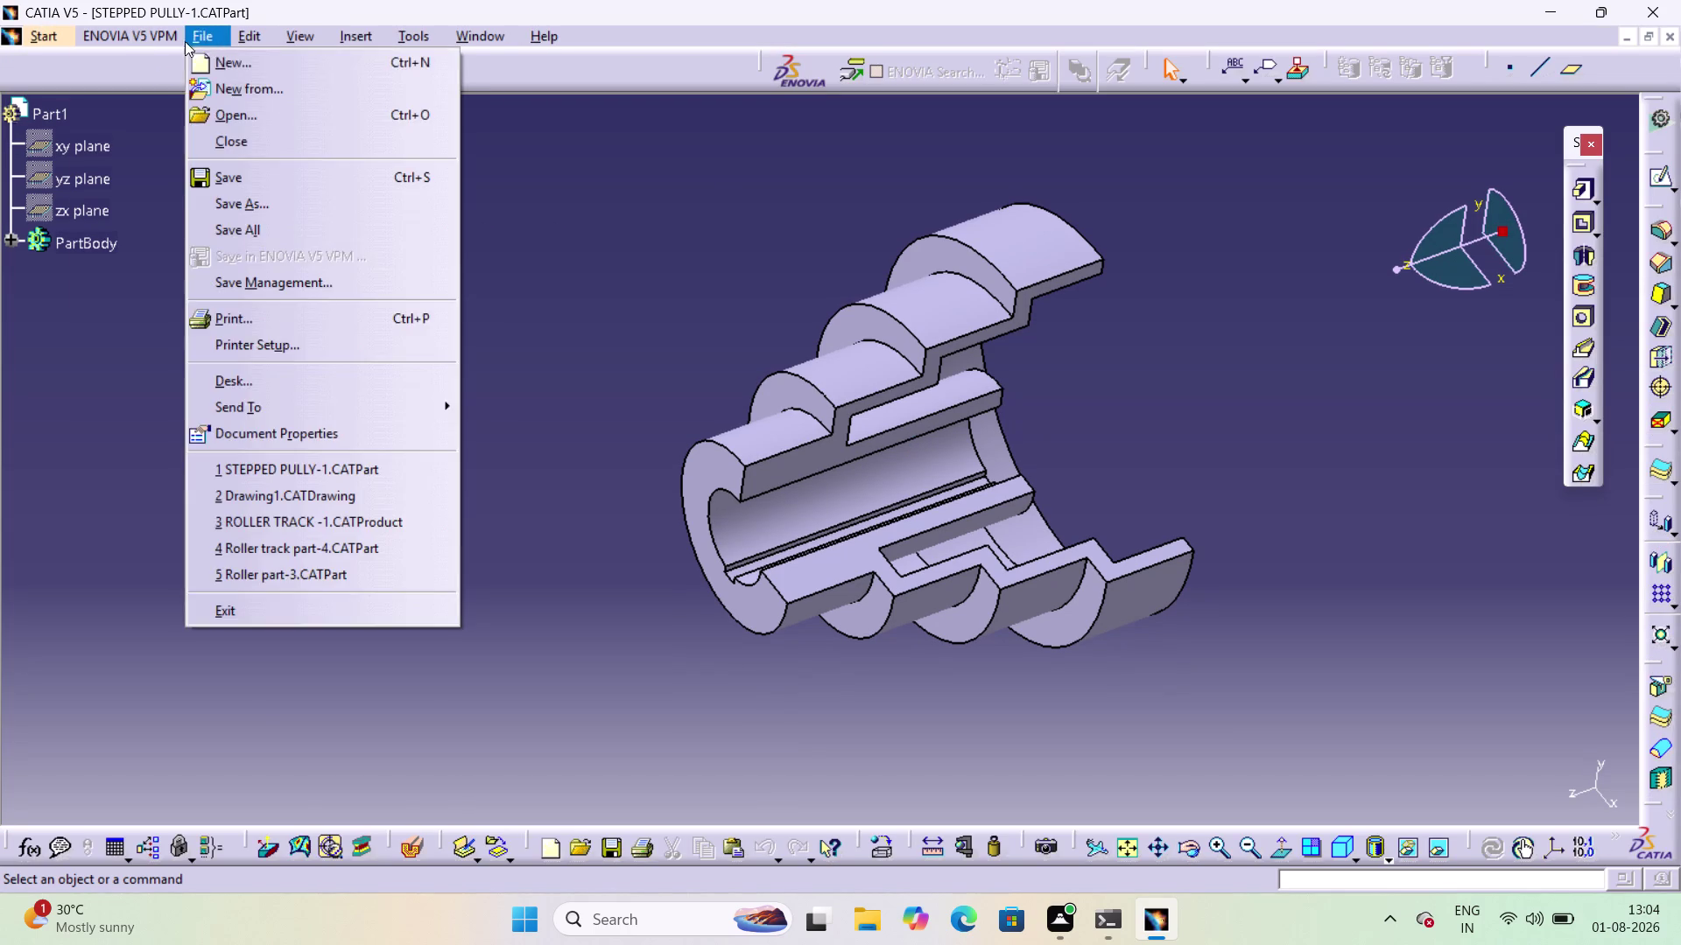
drag(130, 88, 144, 89)
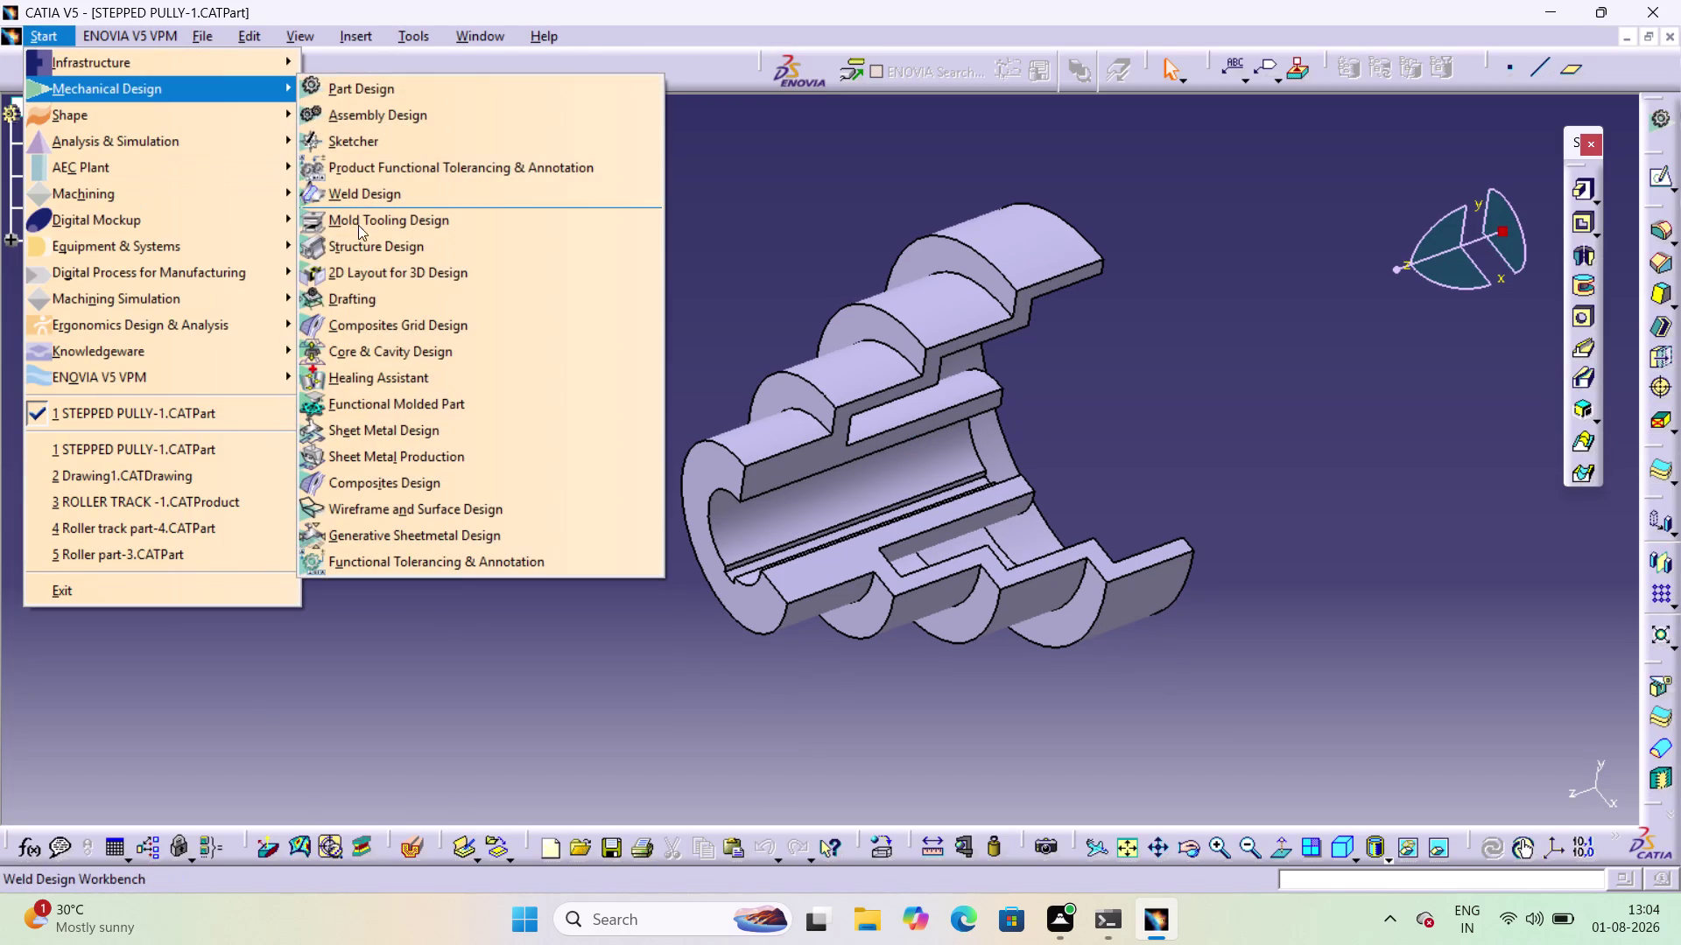
click(420, 293)
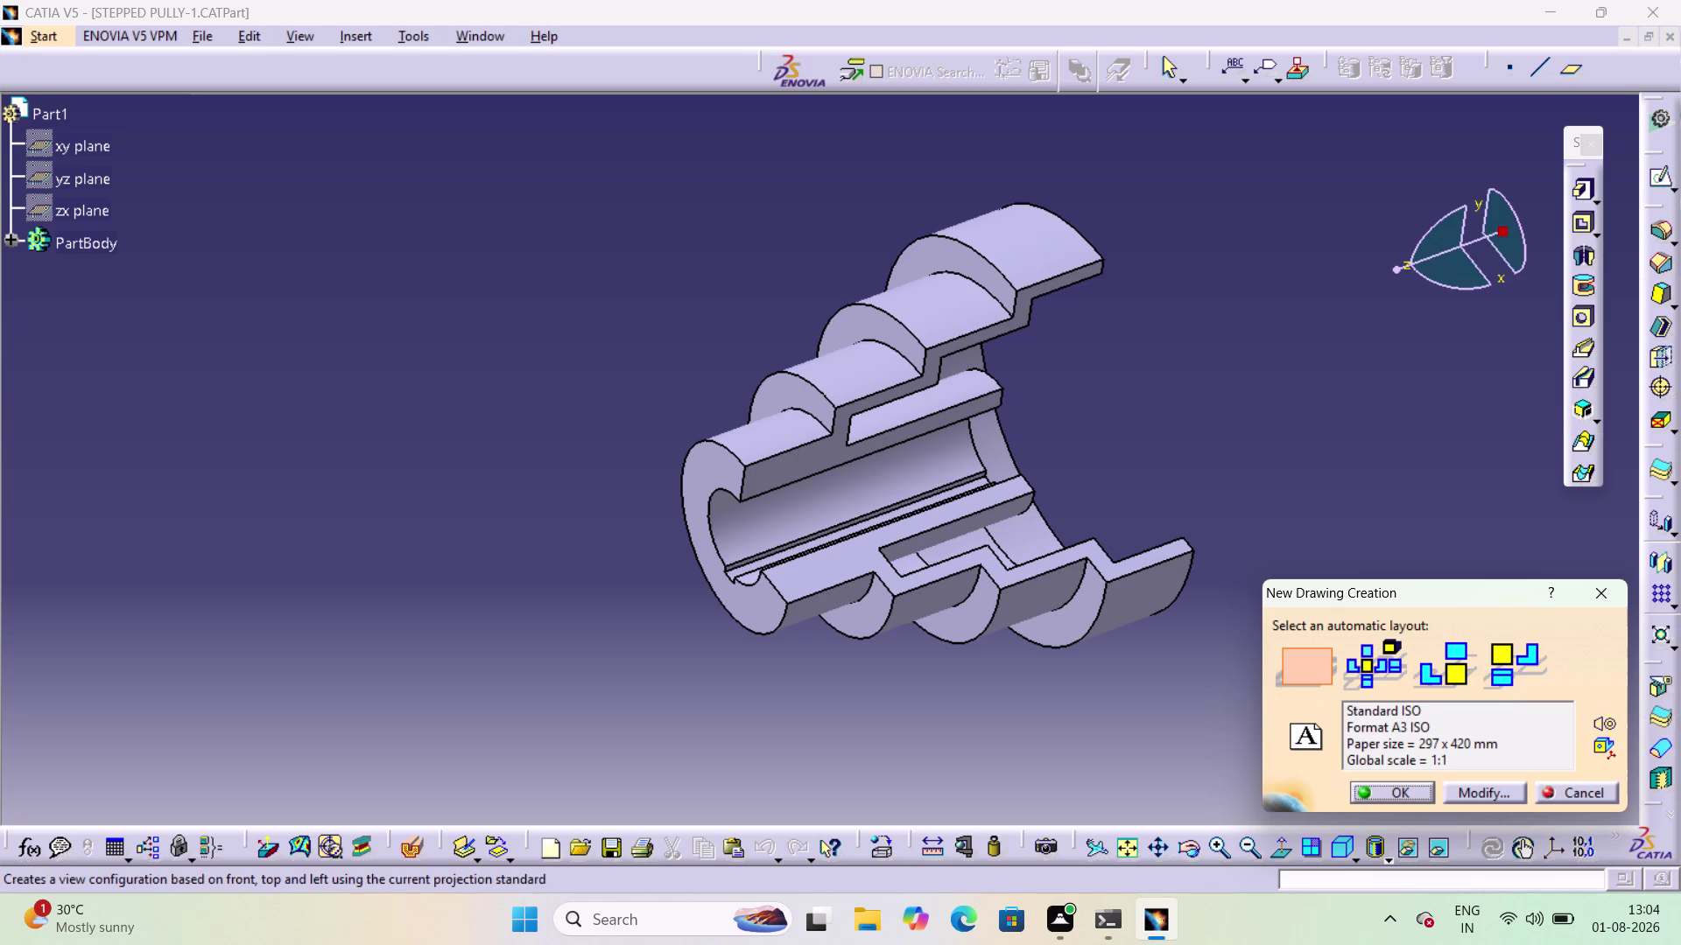
Set the new drawing's sheet style to A0 ISO and create the blank drawing.
click(1475, 786)
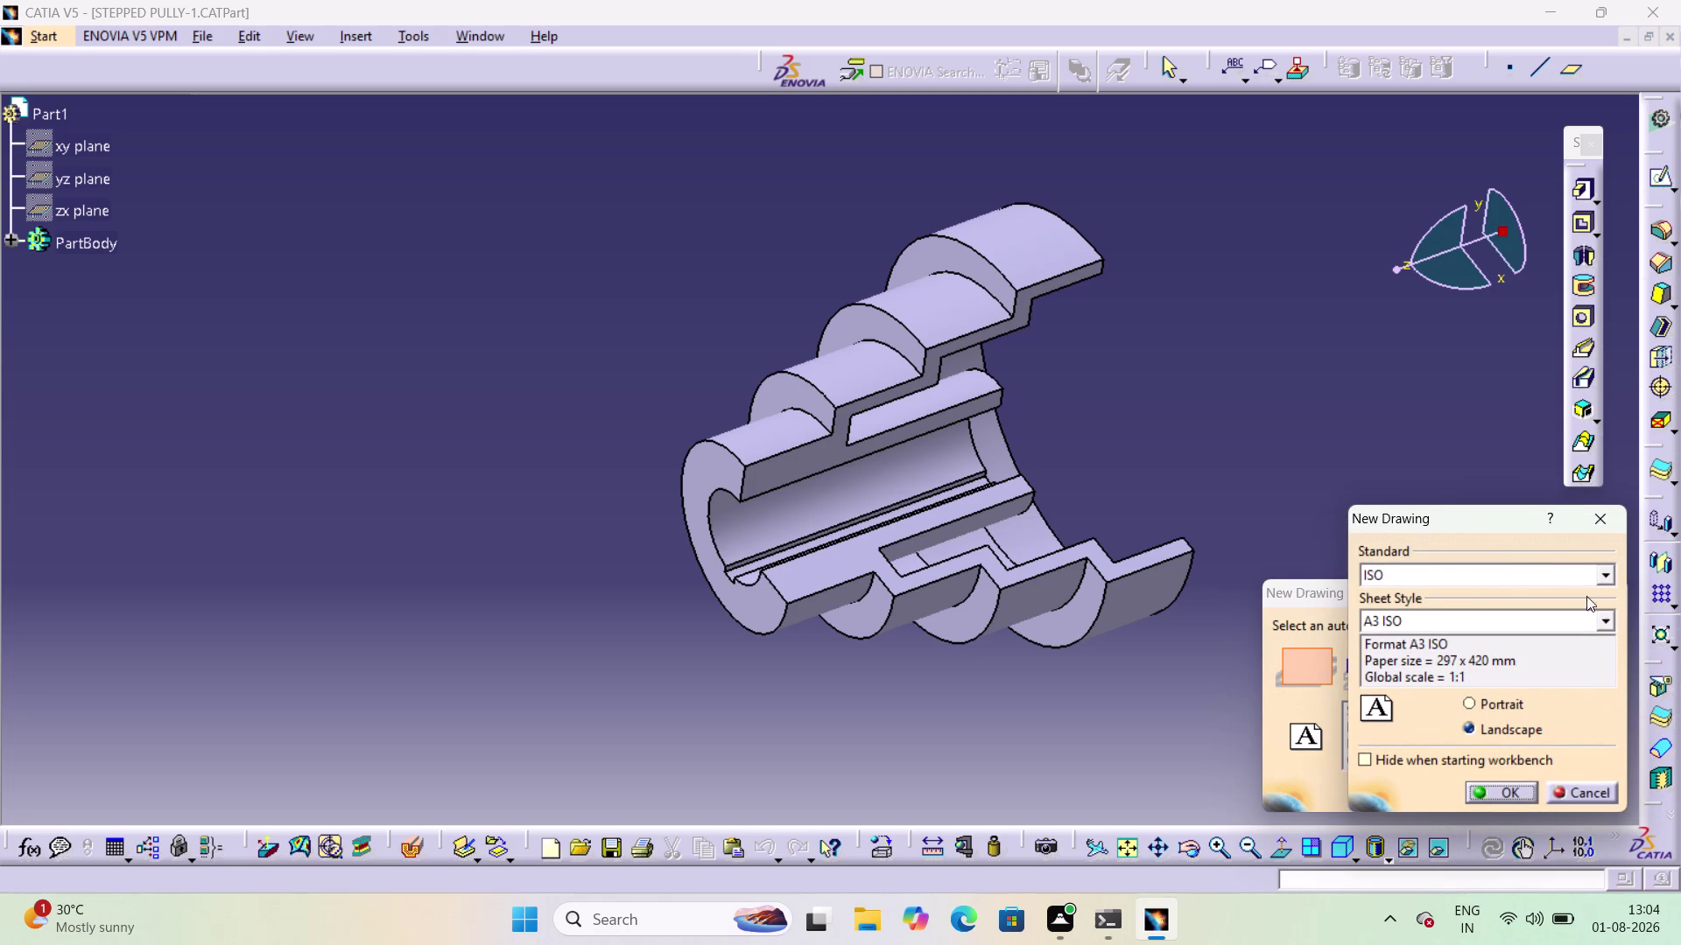
click(1604, 629)
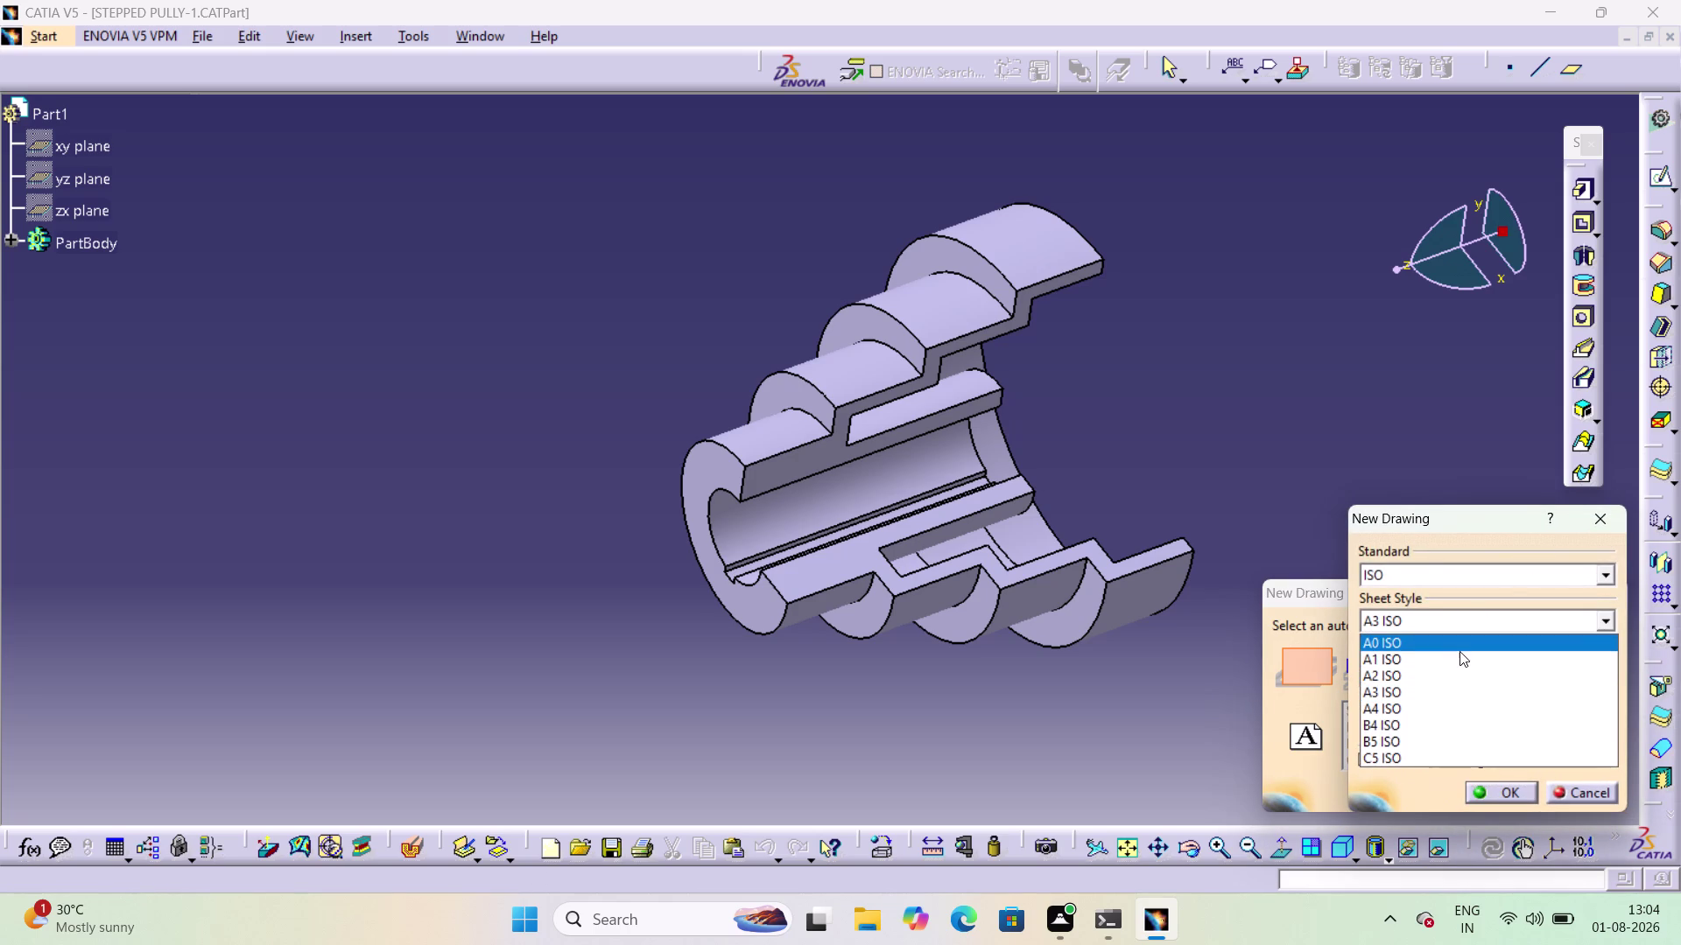
click(1460, 645)
click(1498, 783)
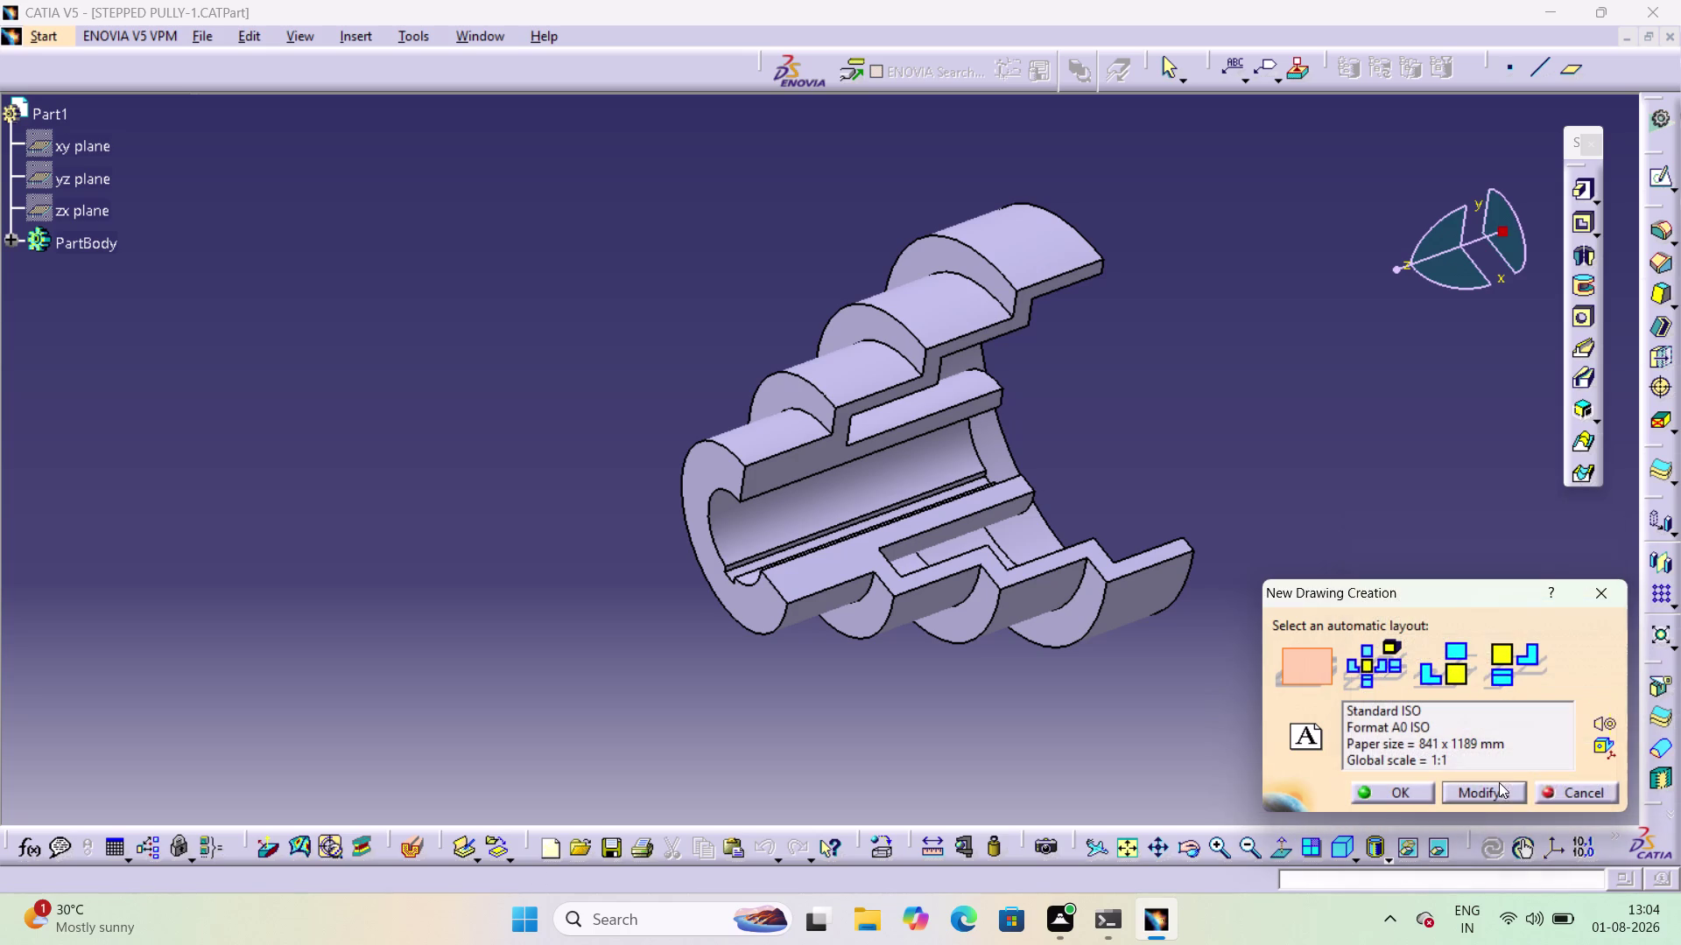
click(1398, 791)
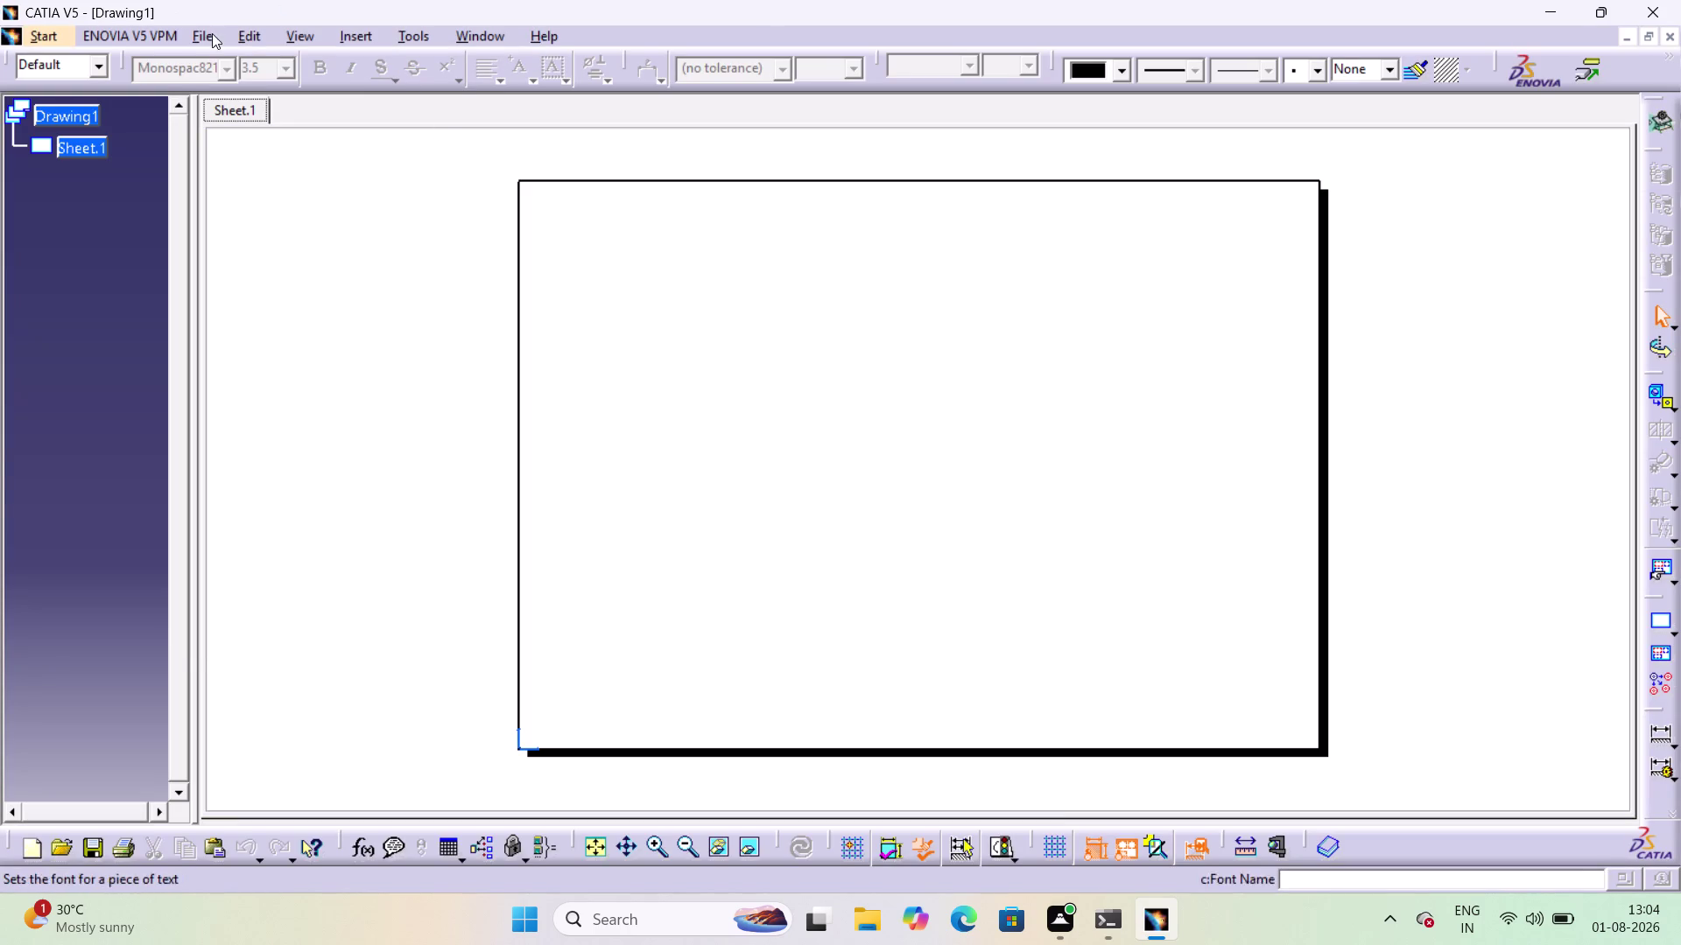
Switch to the sheet background, add a zoned frame and sample title block, and start editing its text.
click(212, 34)
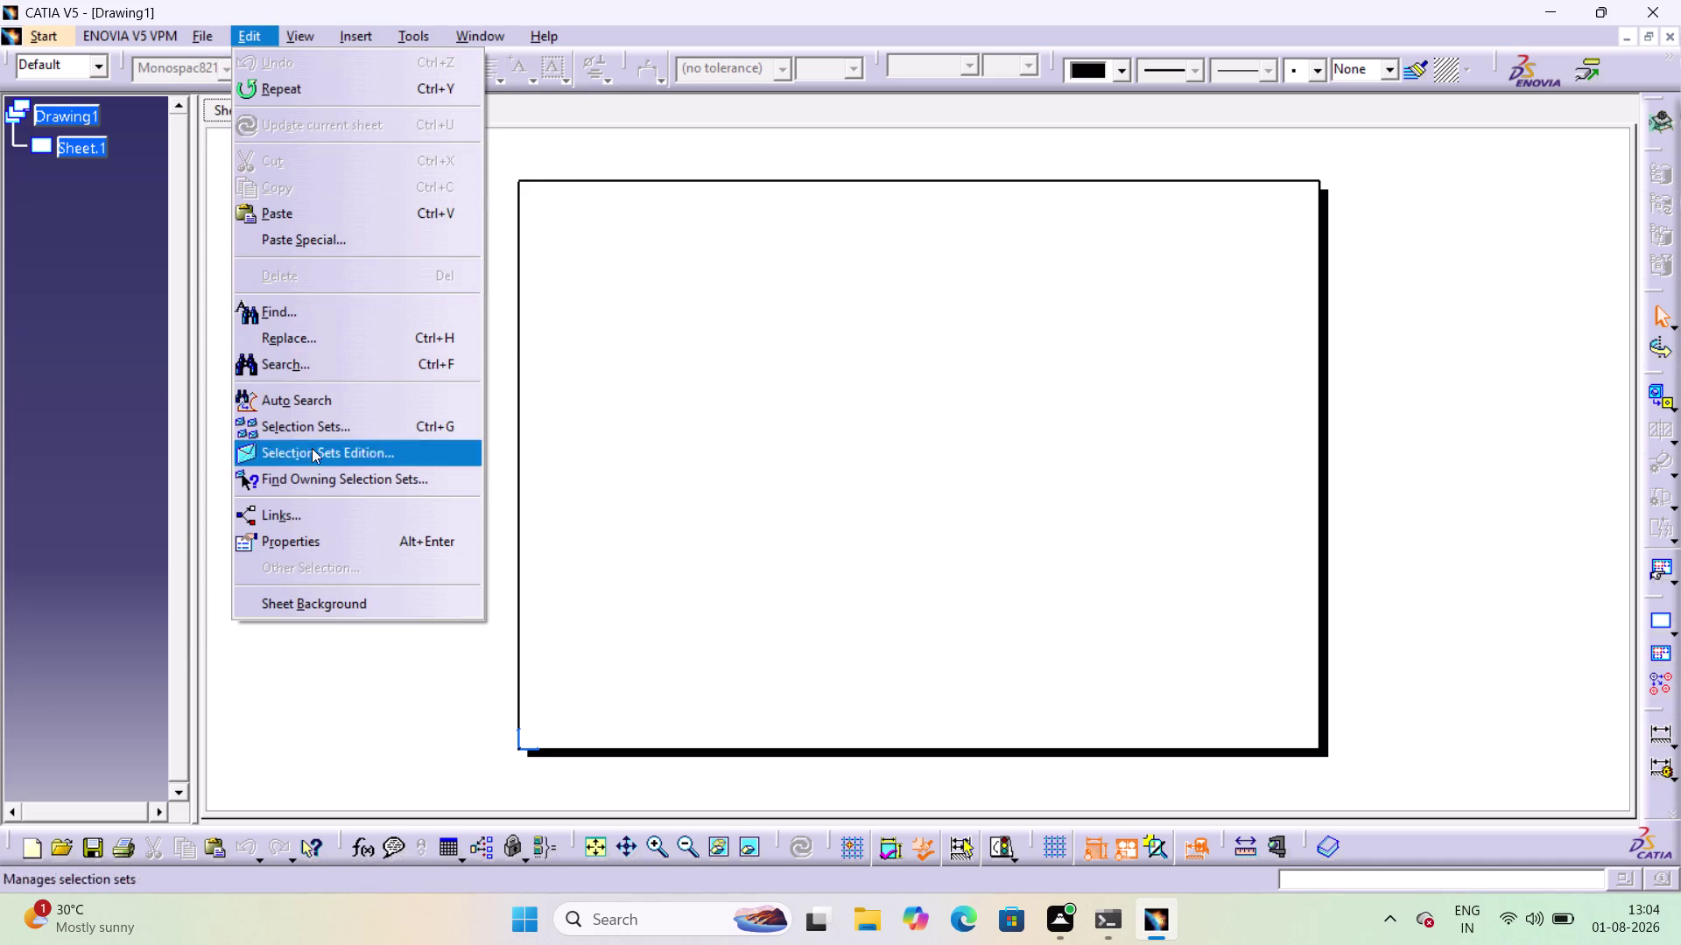
click(350, 602)
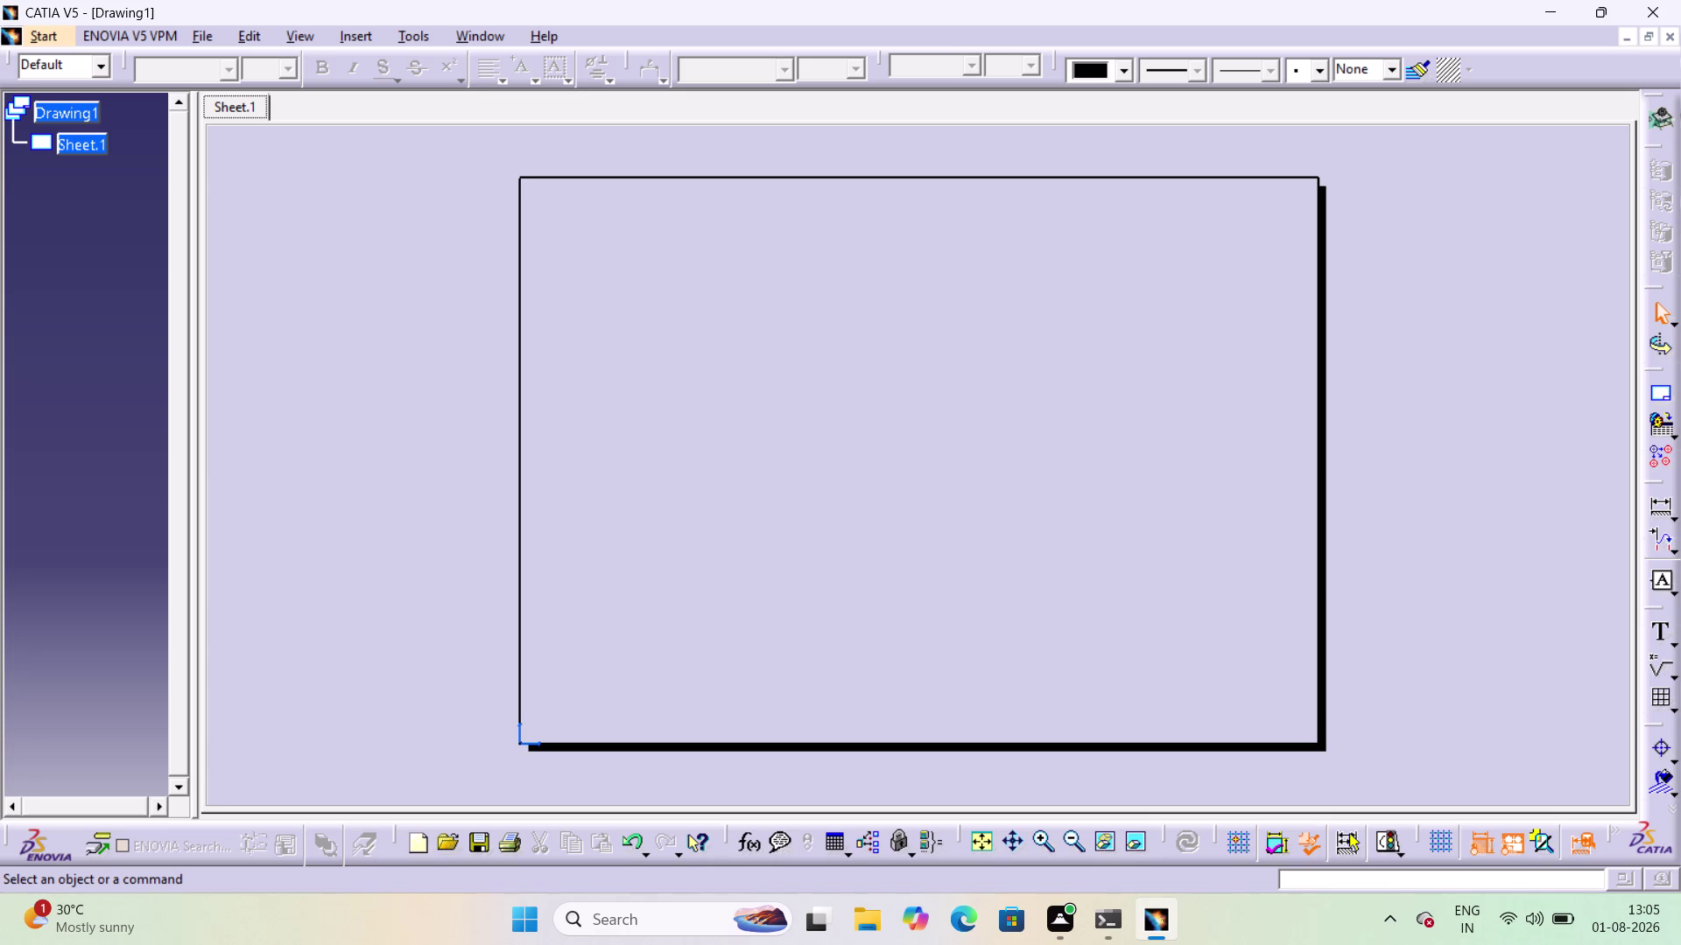
click(357, 30)
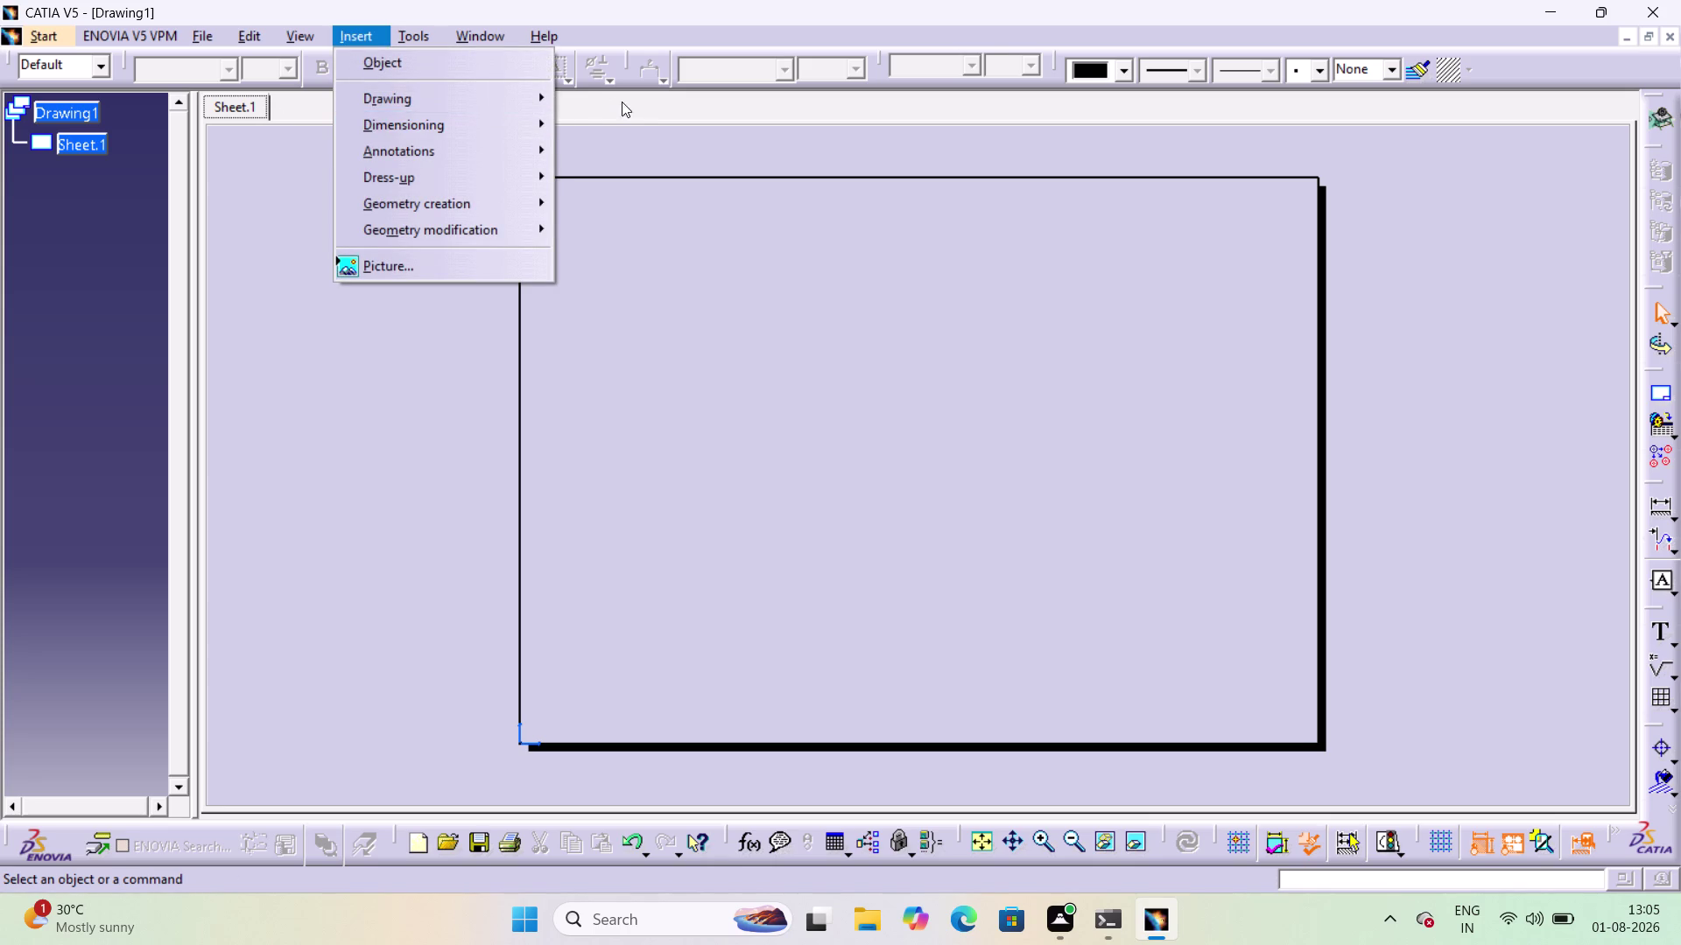
click(549, 101)
click(692, 104)
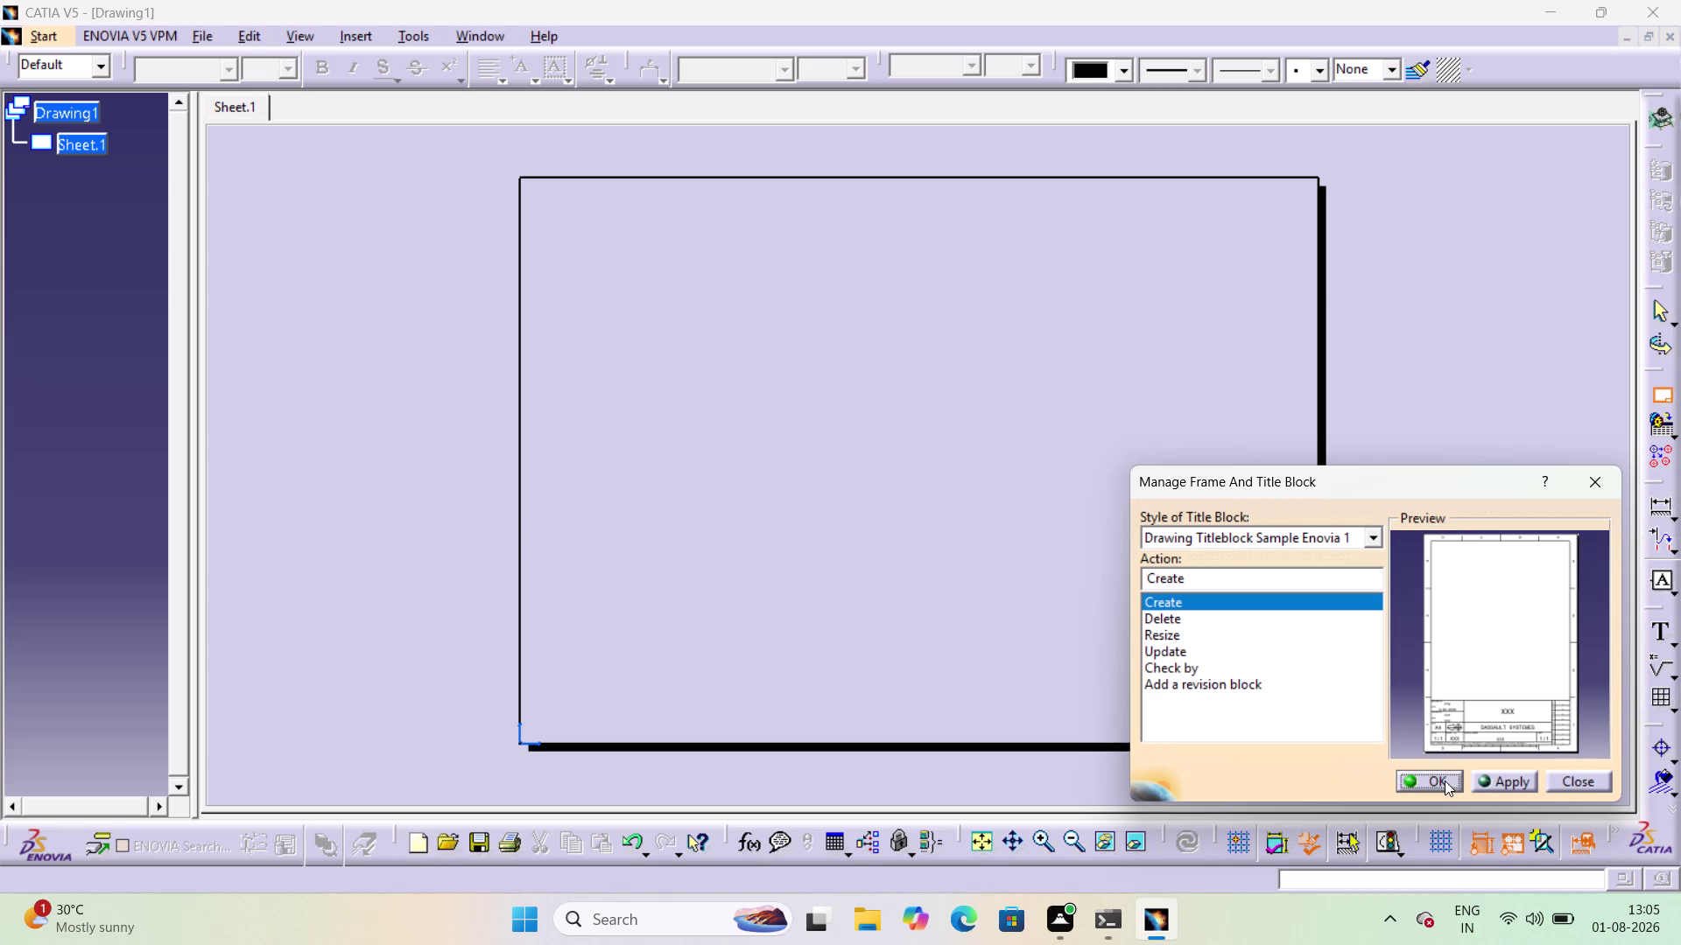
click(1445, 781)
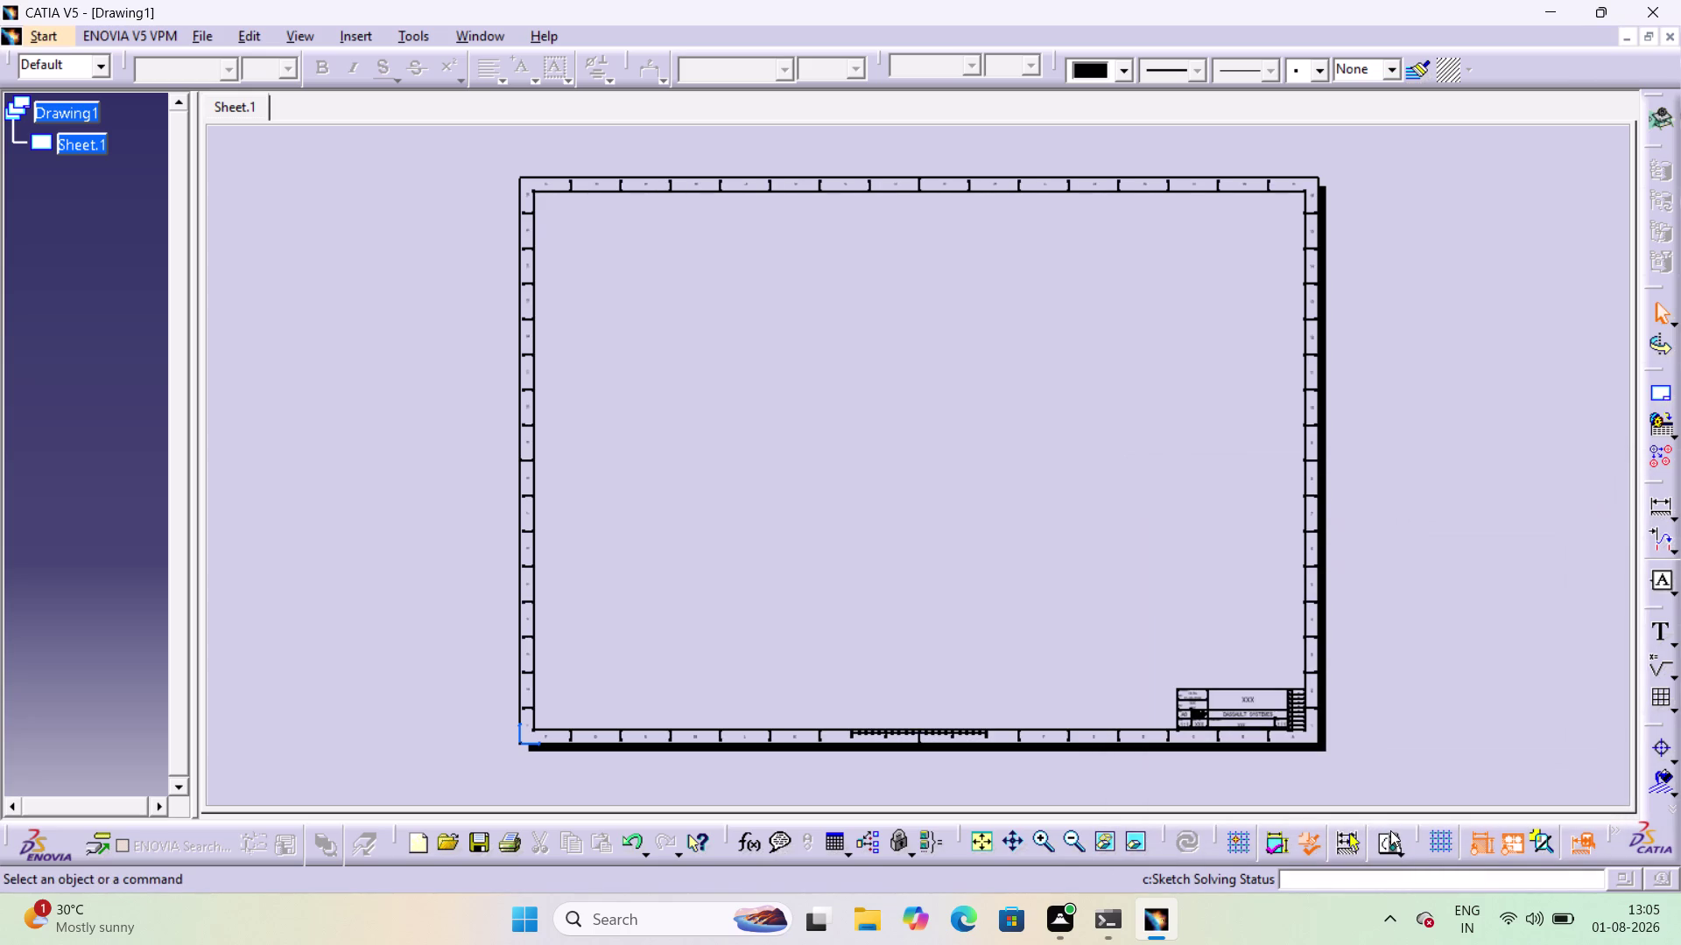
double_click(1263, 713)
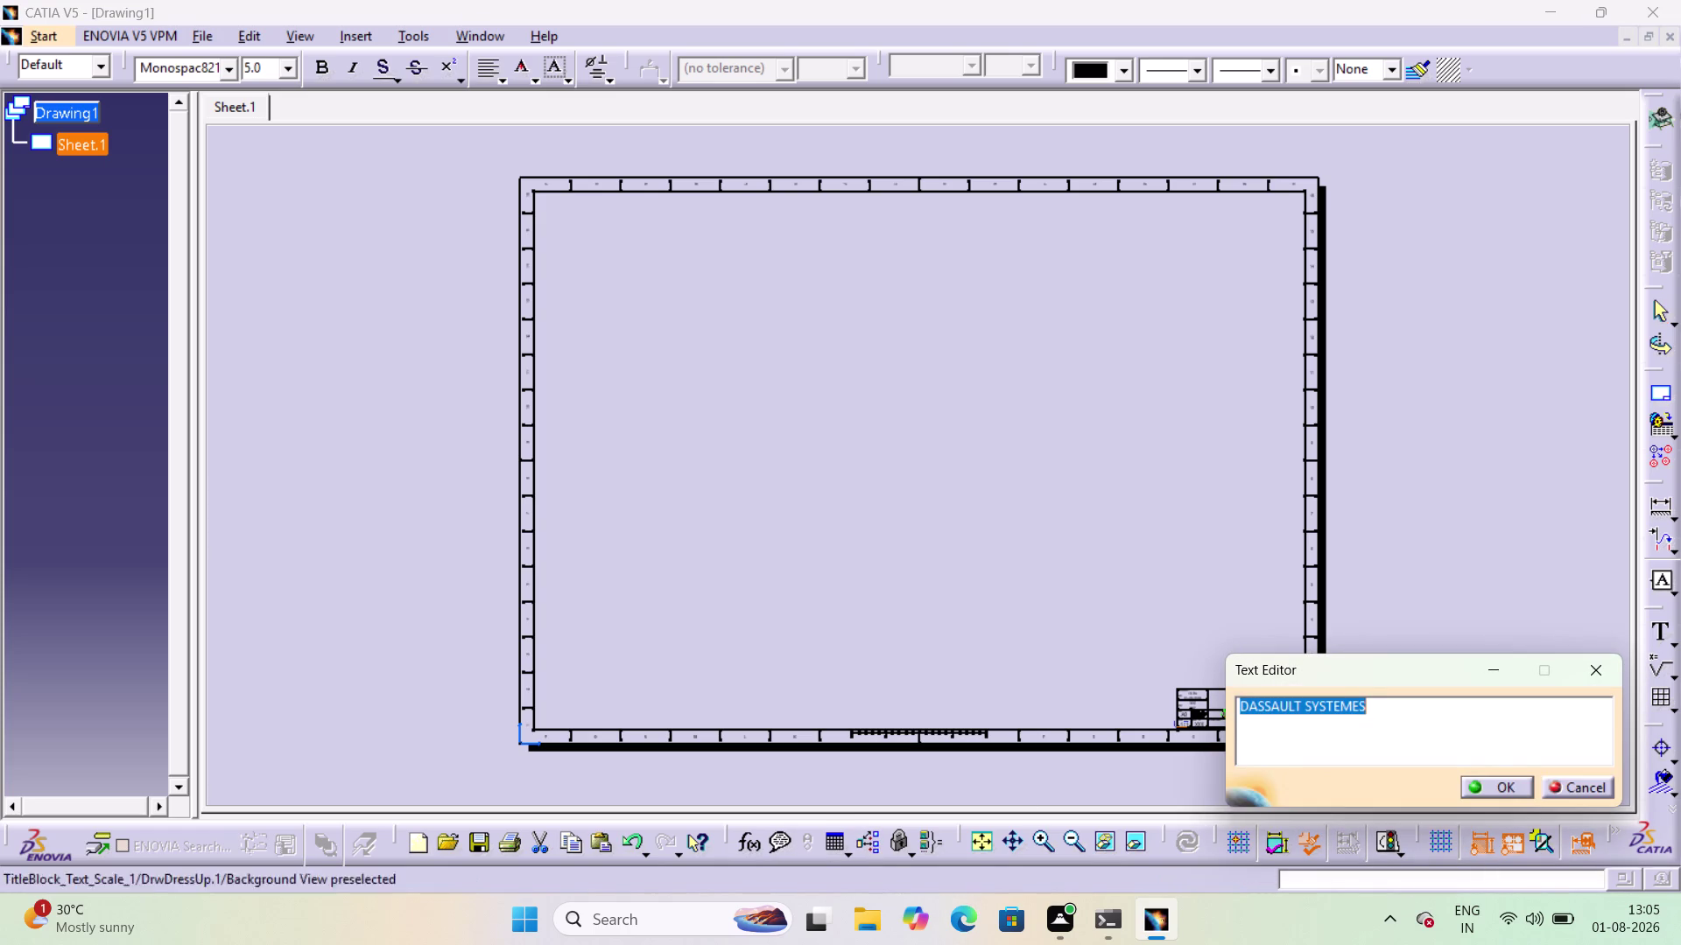
Leave the company name unchanged and zoom in on the title block.
click(1400, 561)
middle_drag(978, 651, 591, 568)
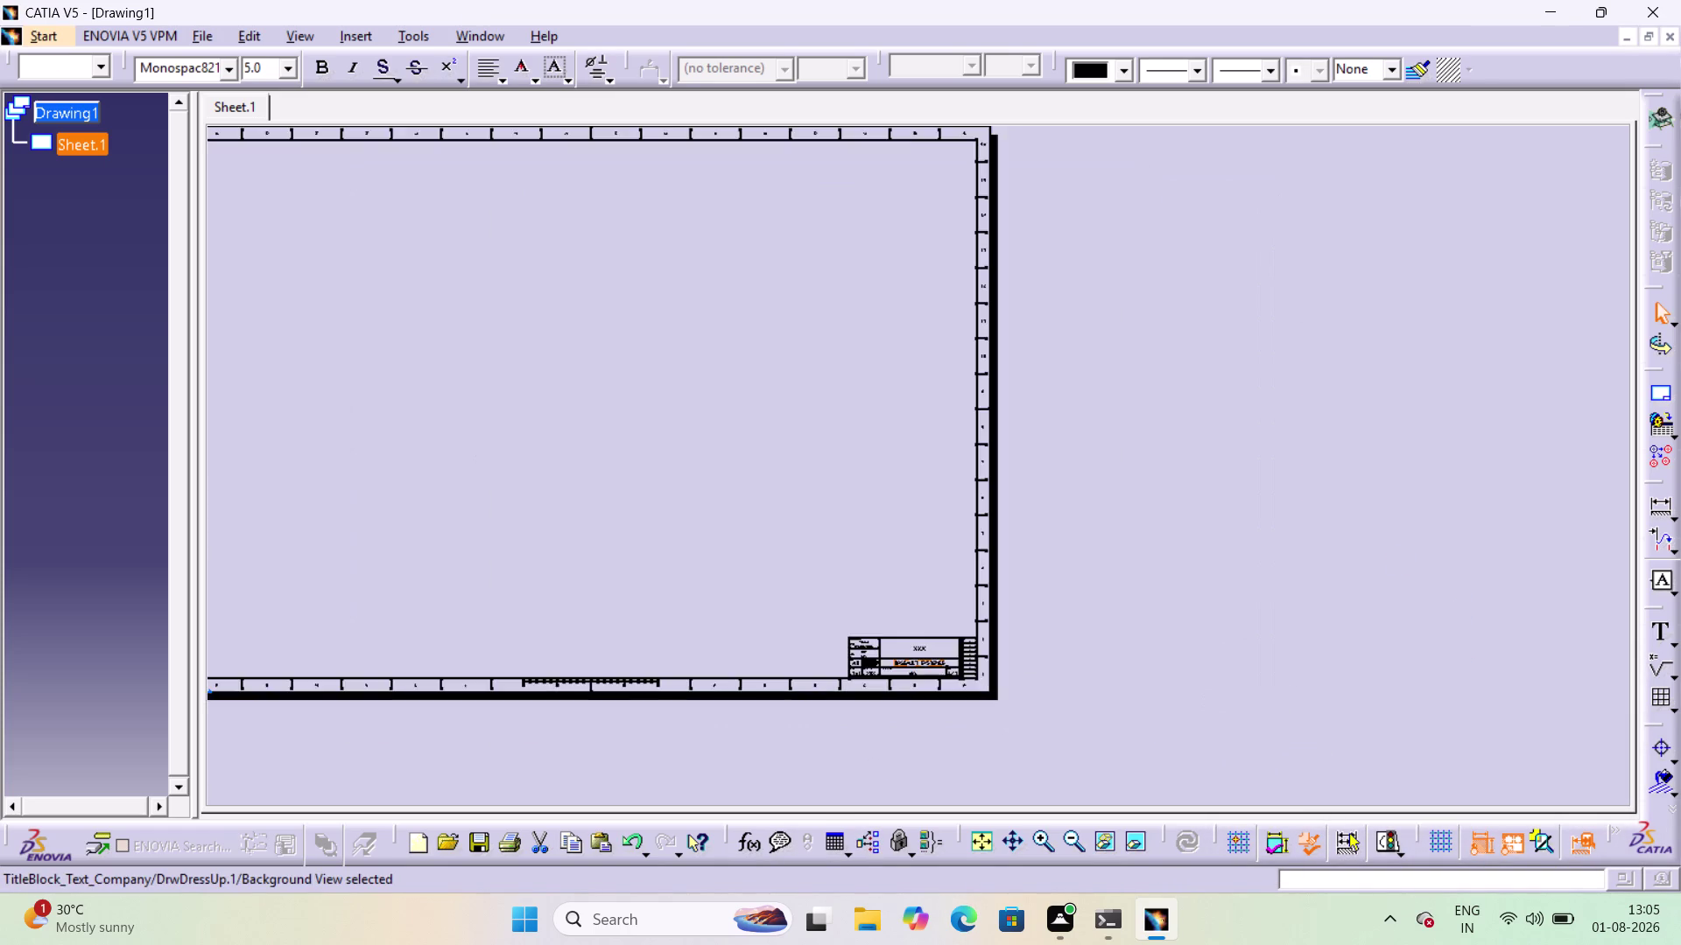
click(1015, 832)
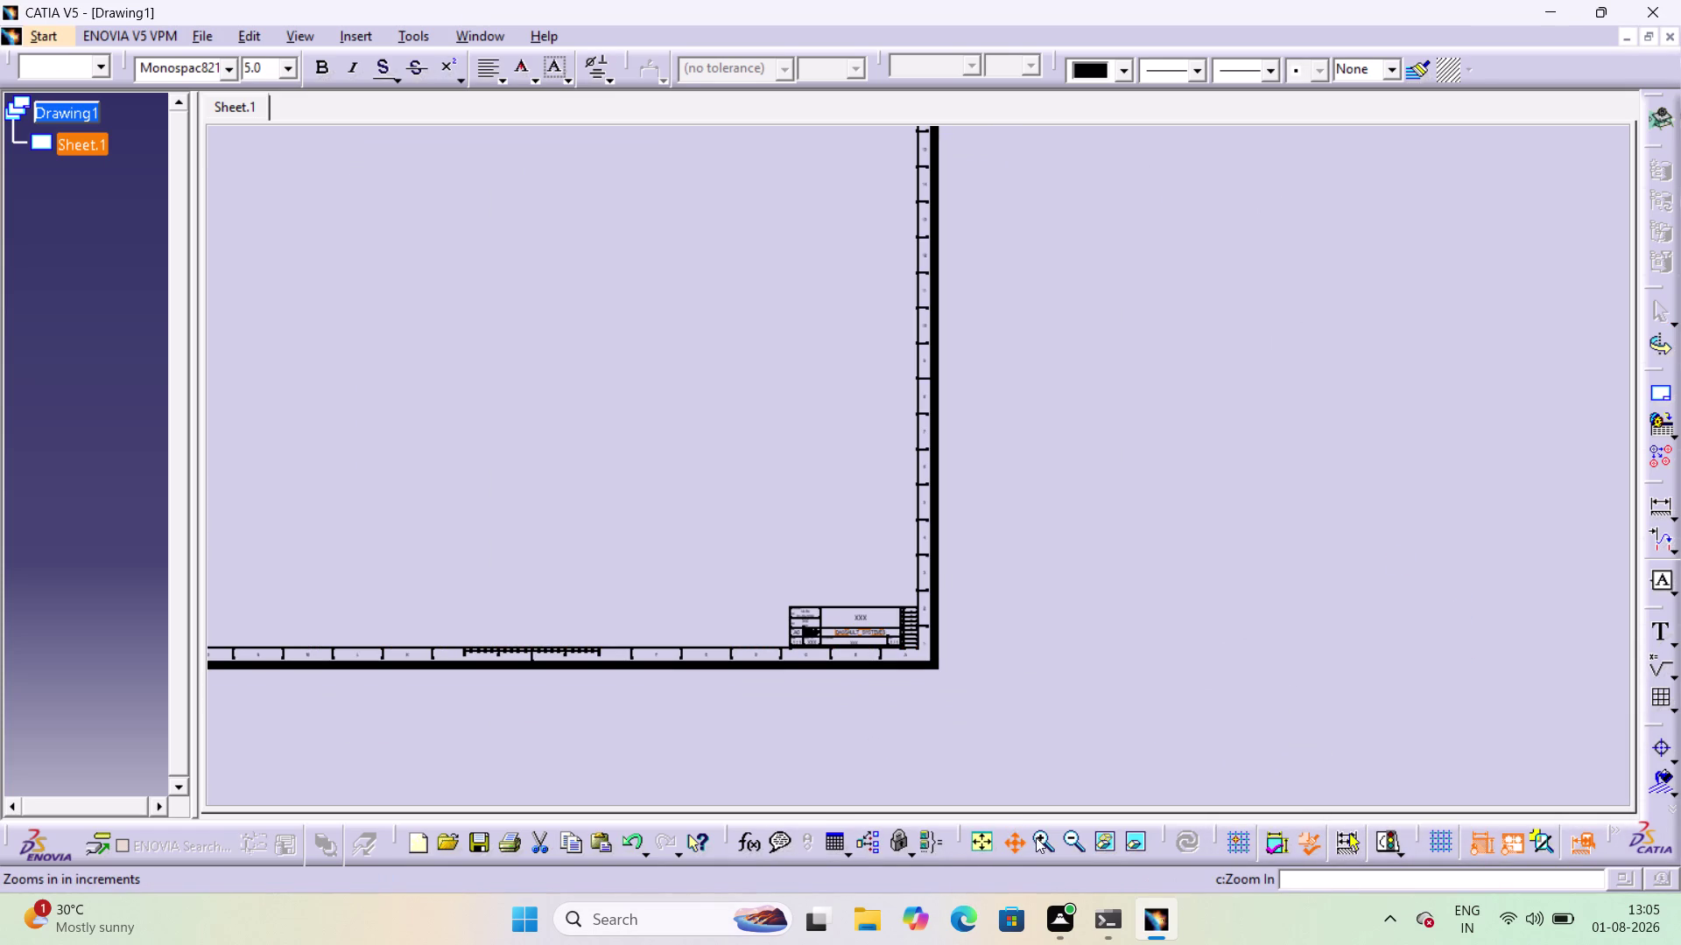
triple_click(1039, 840)
double_click(1039, 840)
middle_drag(1027, 714, 1296, 281)
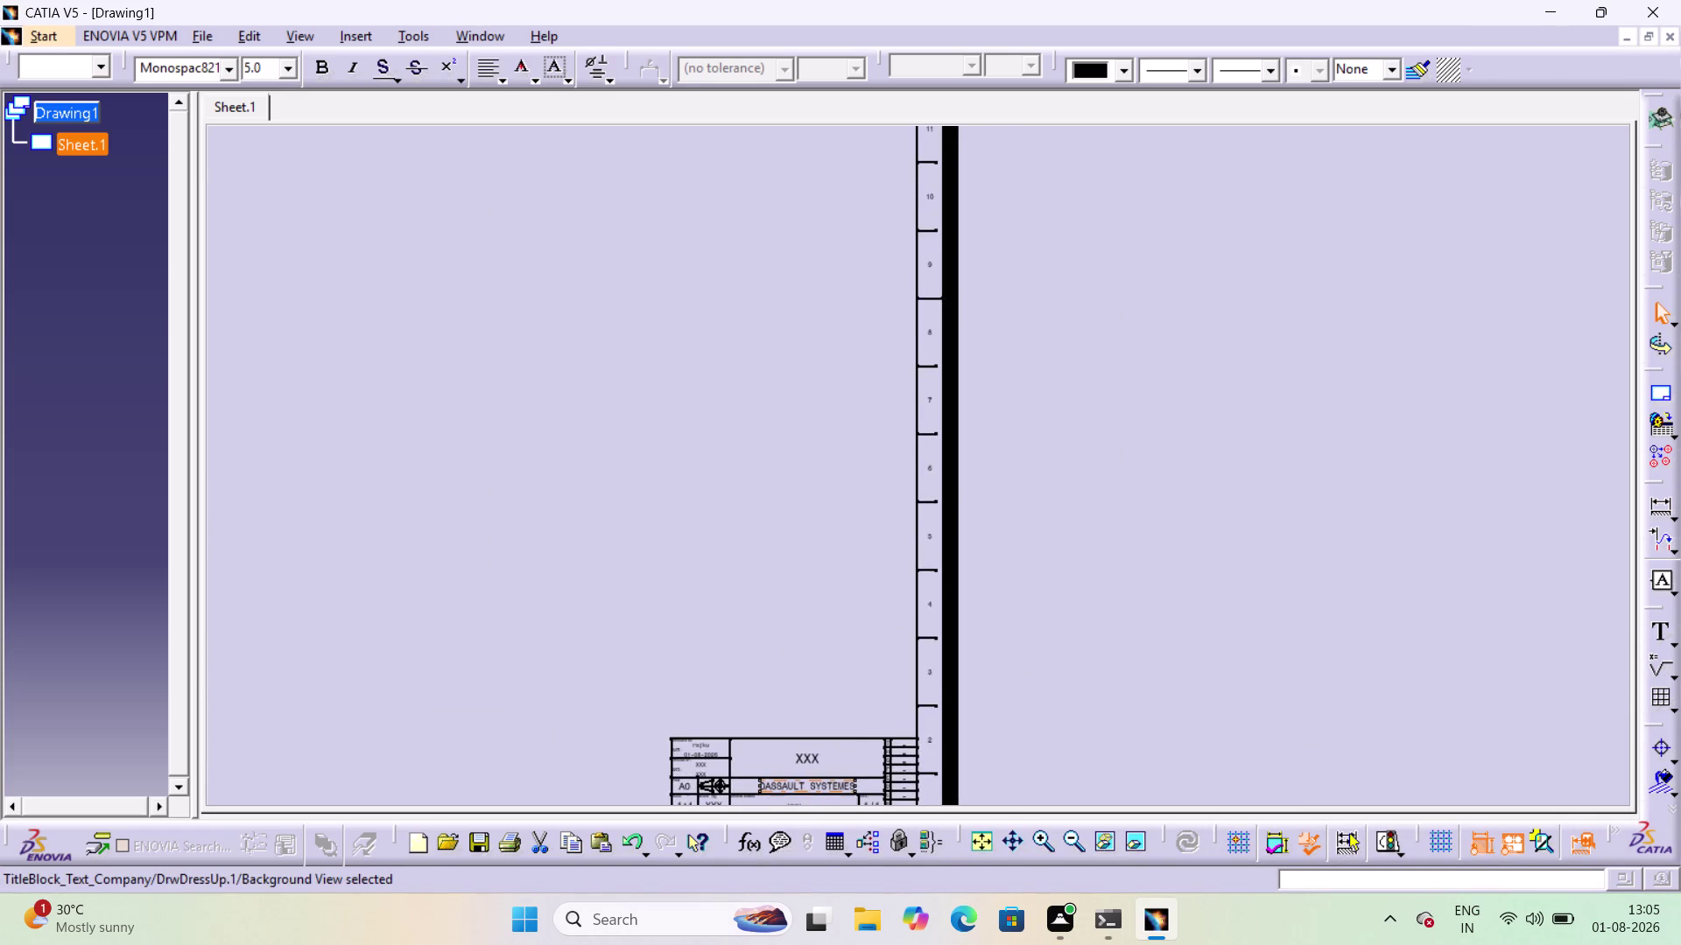
middle_drag(1089, 622, 1406, 218)
middle_drag(1417, 176, 1425, 112)
middle_drag(1245, 439, 1047, 662)
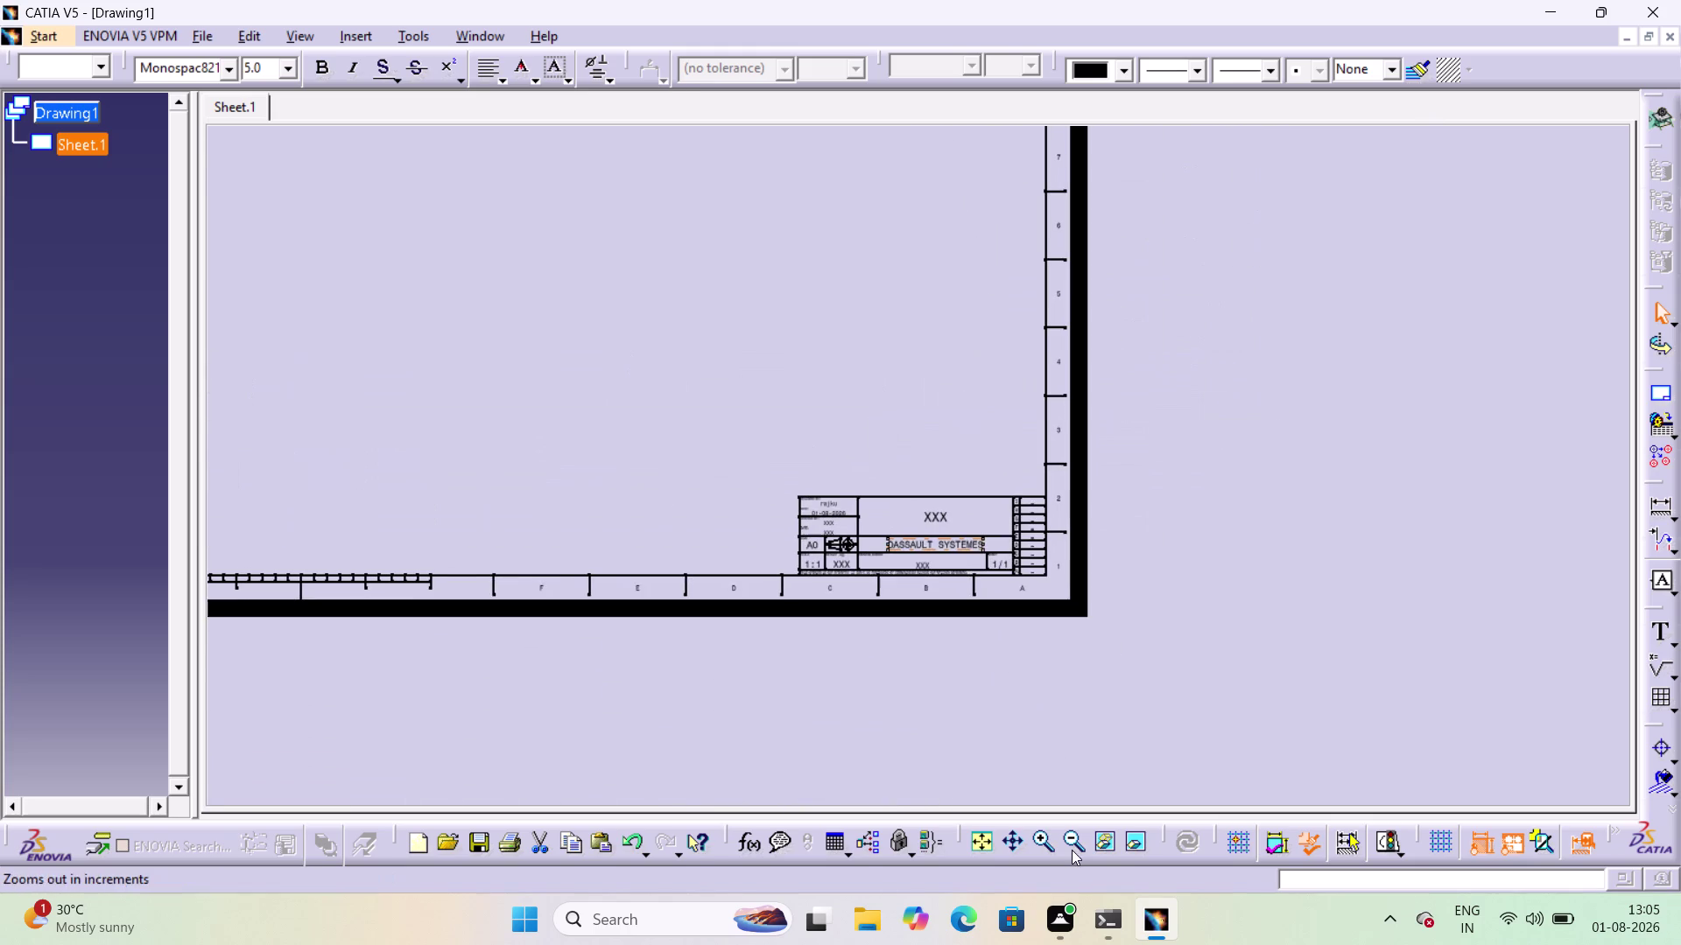
triple_click(1054, 851)
click(1054, 851)
middle_drag(1227, 632, 1415, 460)
Replace the XXX drawing title placeholder with 'STEPPED PULLY'.
double_click(1055, 479)
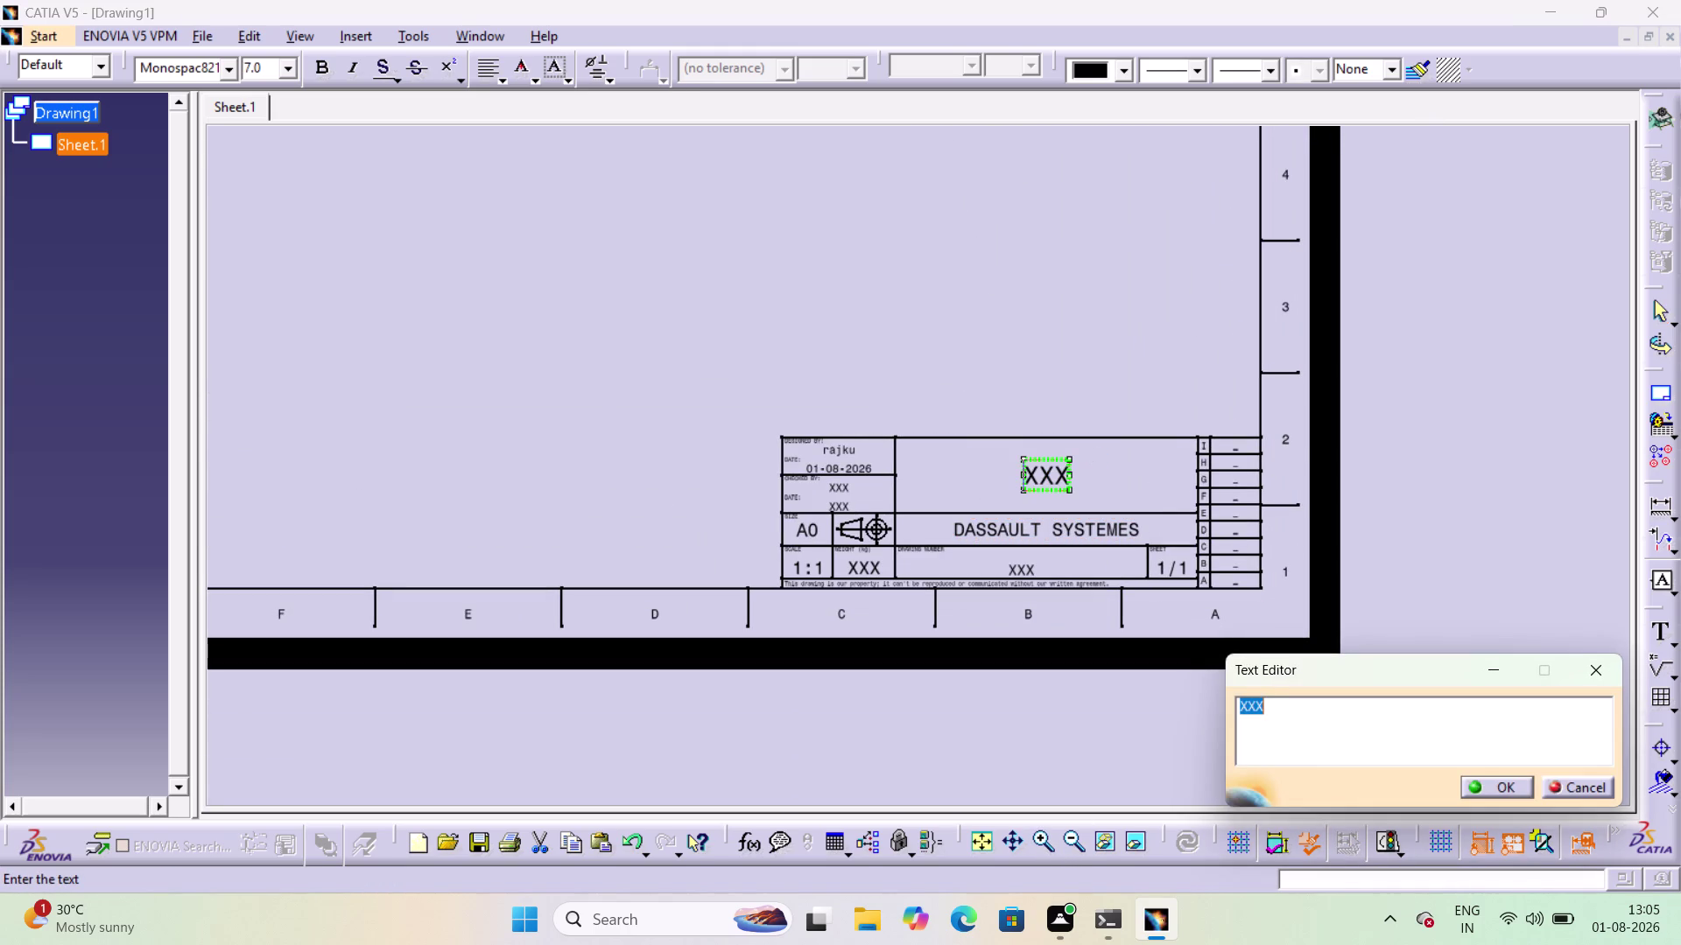
text(STE)
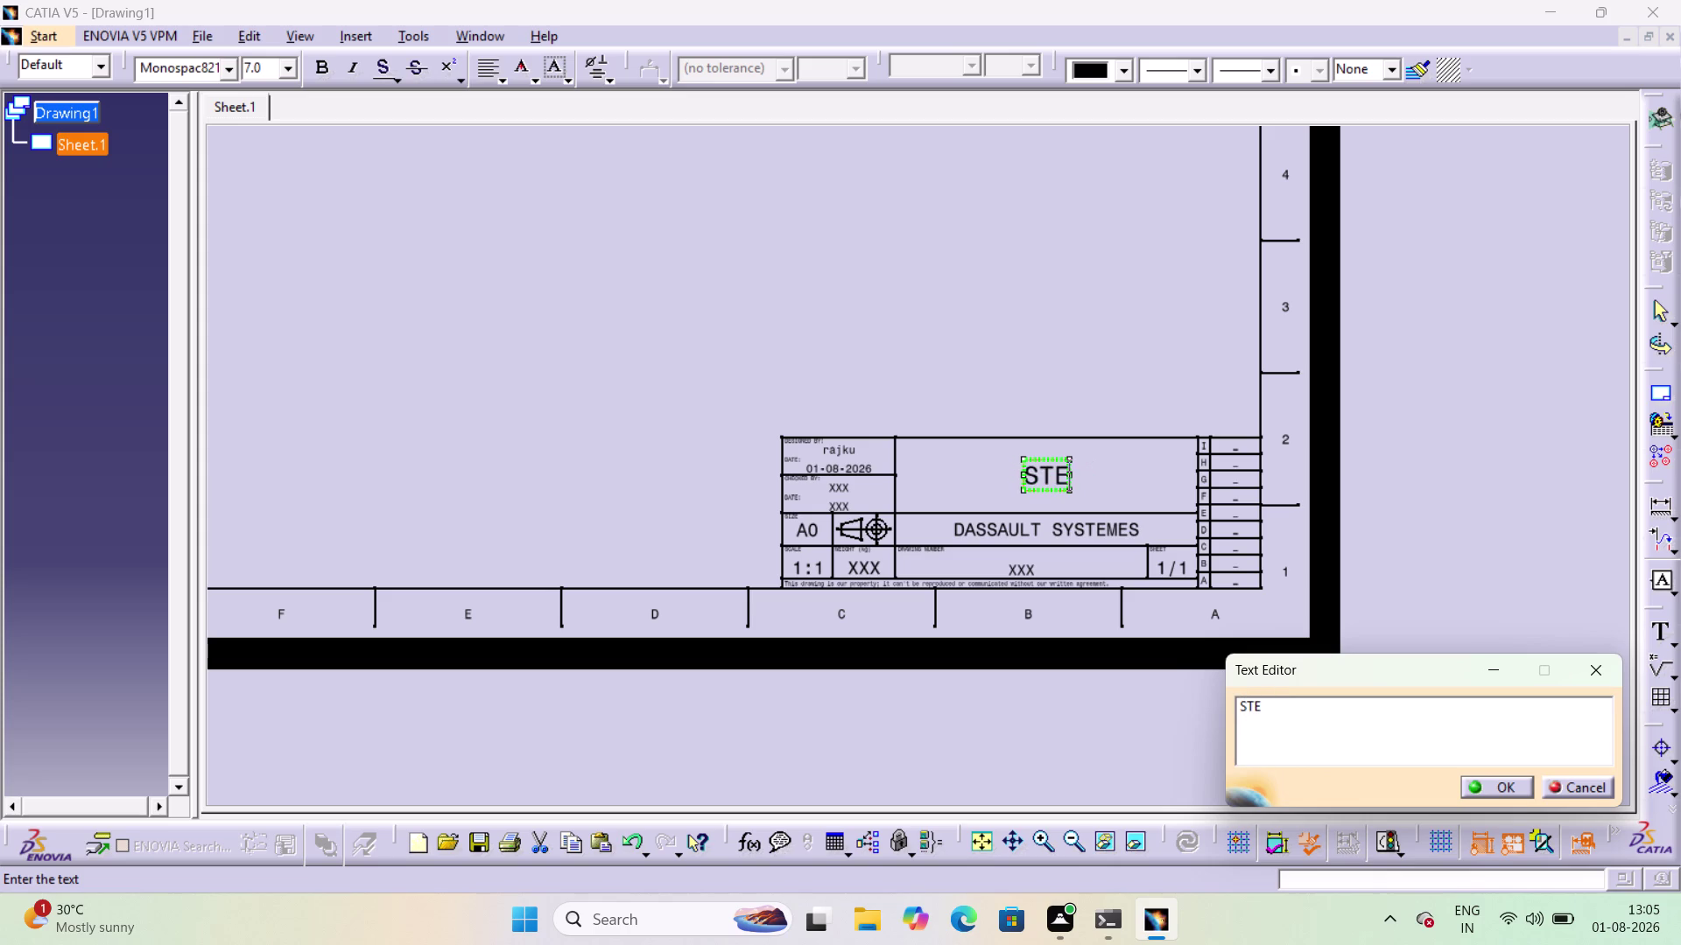
text(PPED)
key(space)
text(PU)
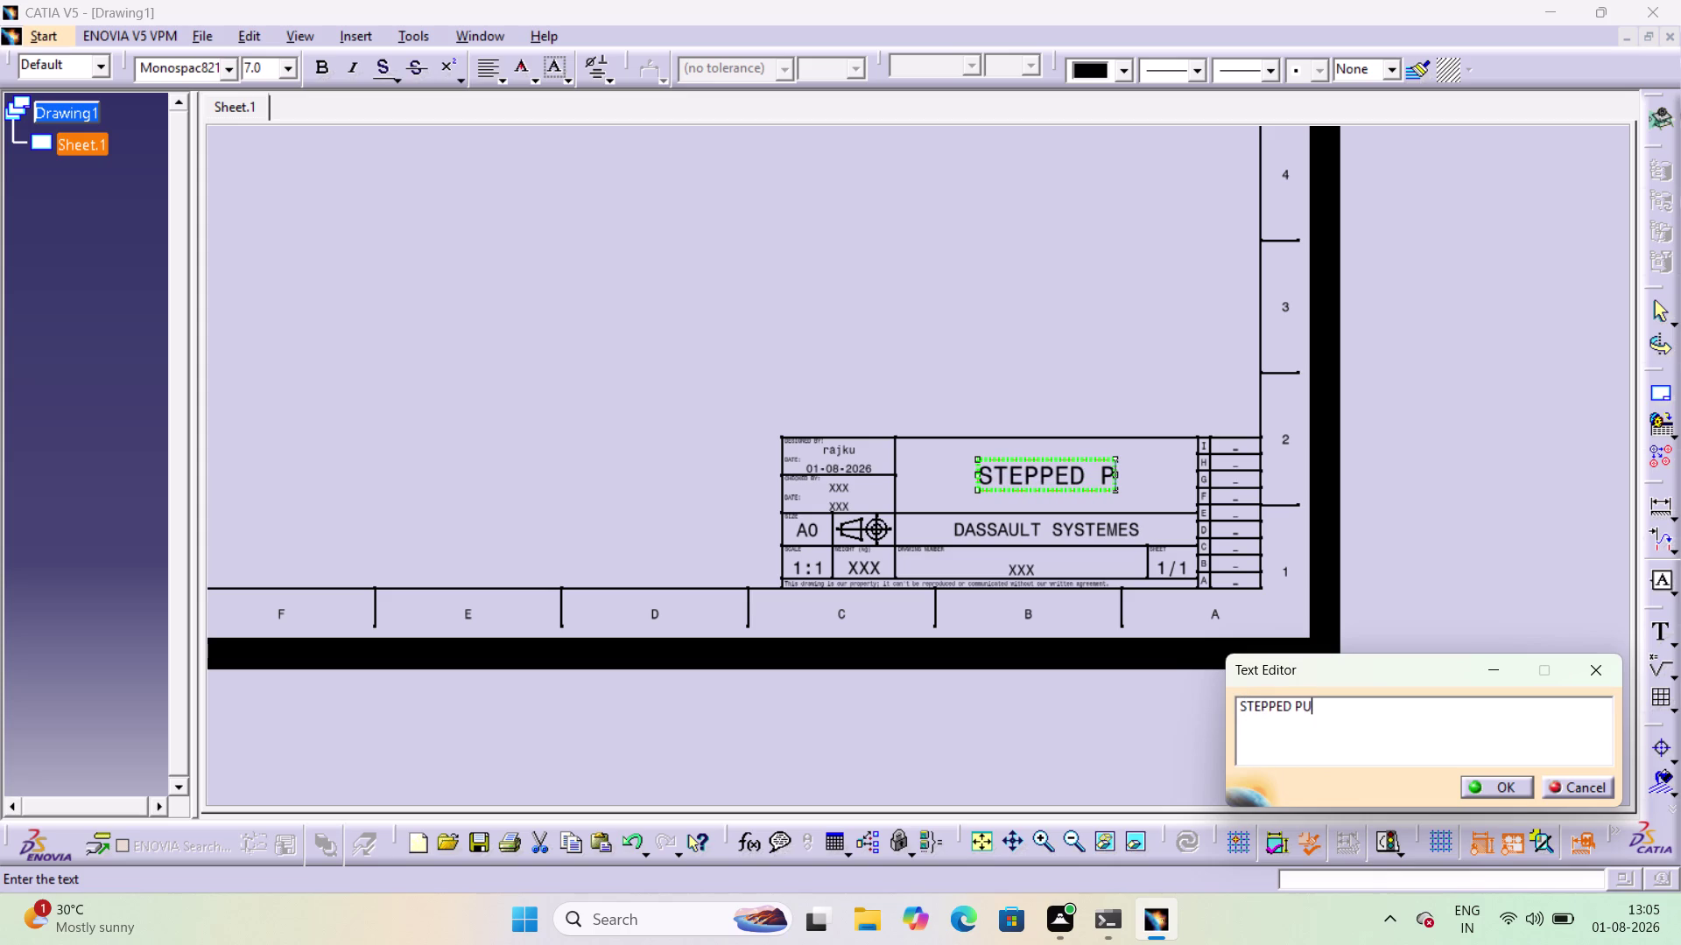
text(LLY)
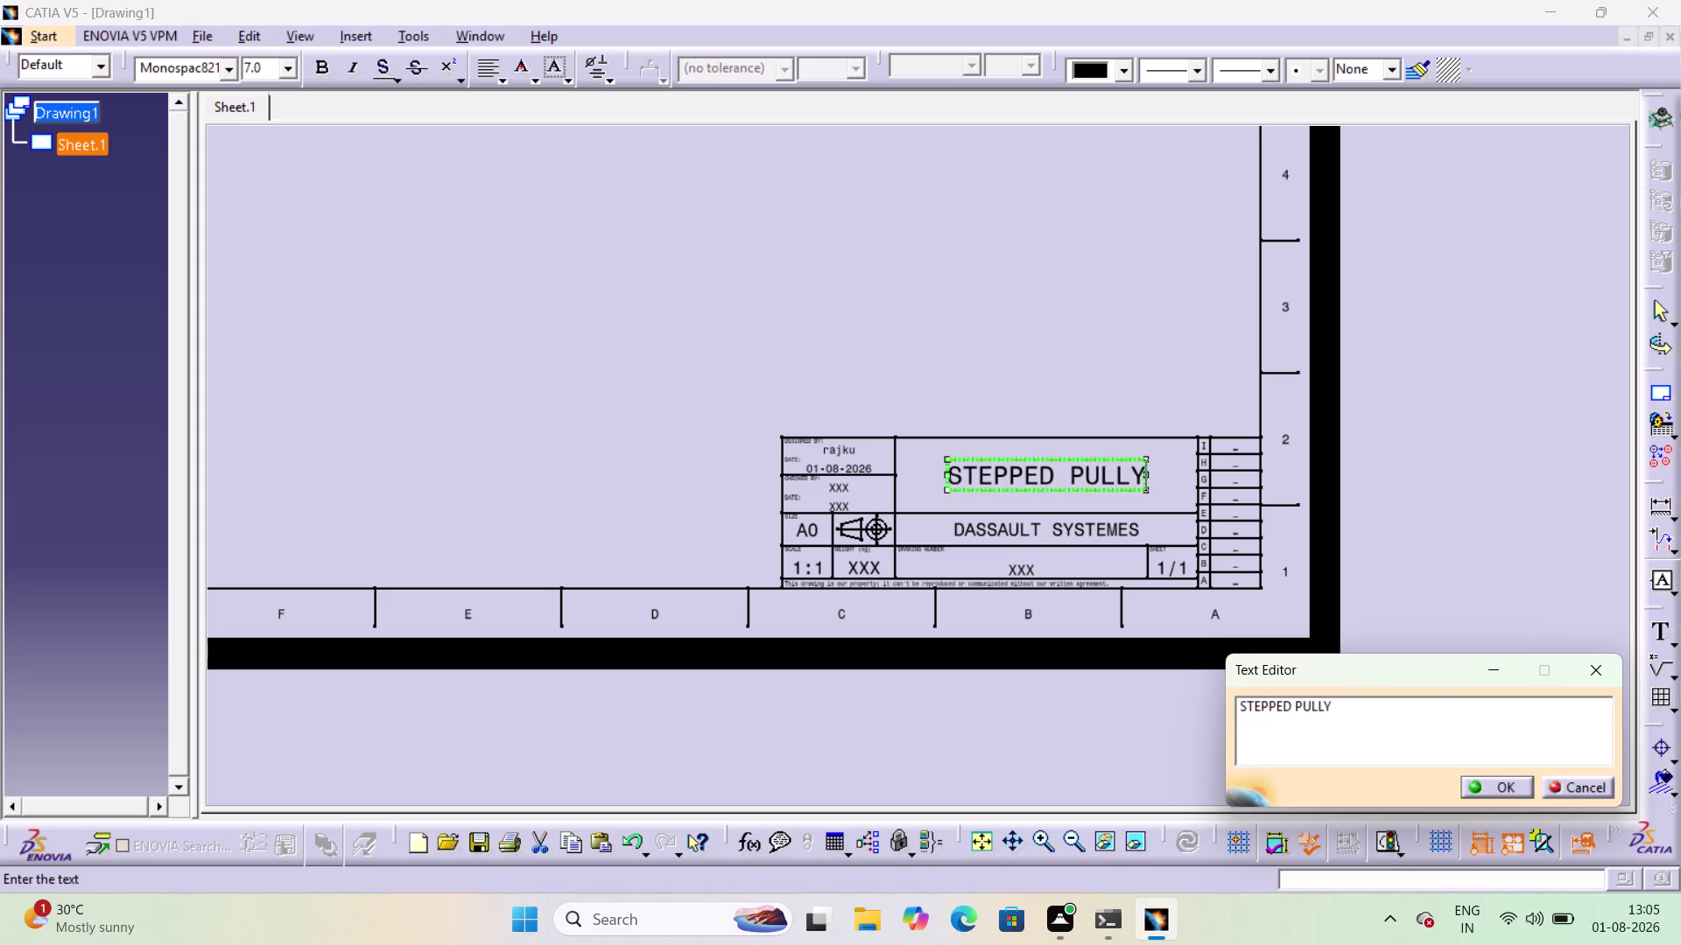
double_click(1056, 573)
double_click(1029, 576)
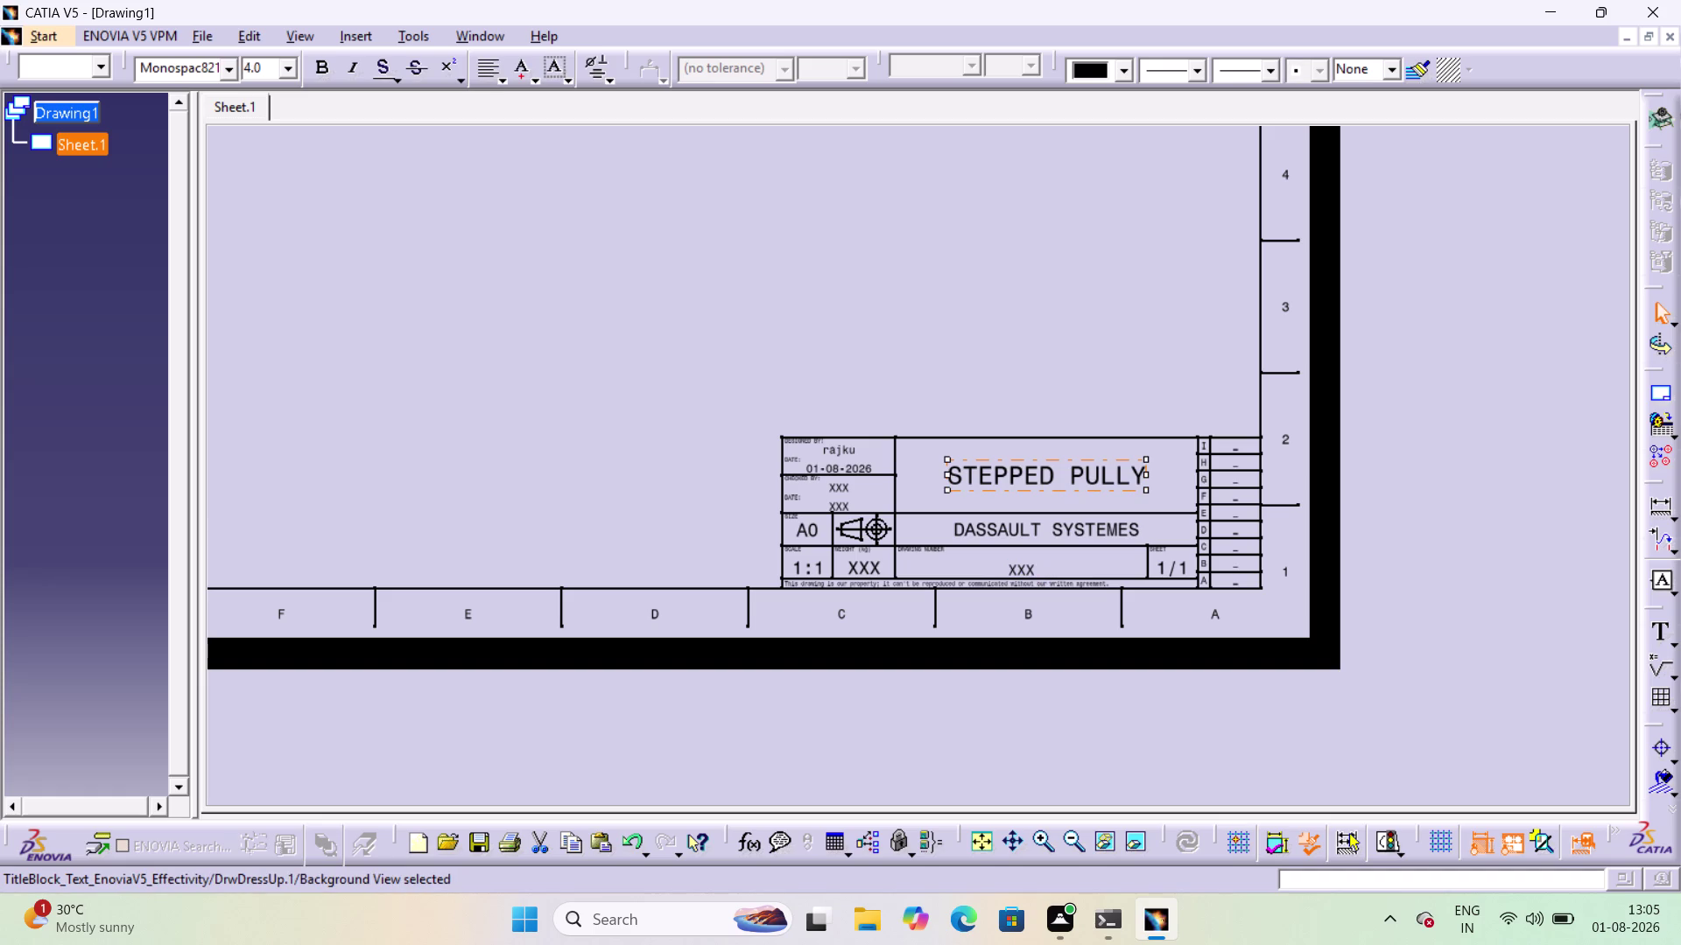
Set the drawing number to 2 and the designer name to 'rajkumar'.
double_click(1016, 570)
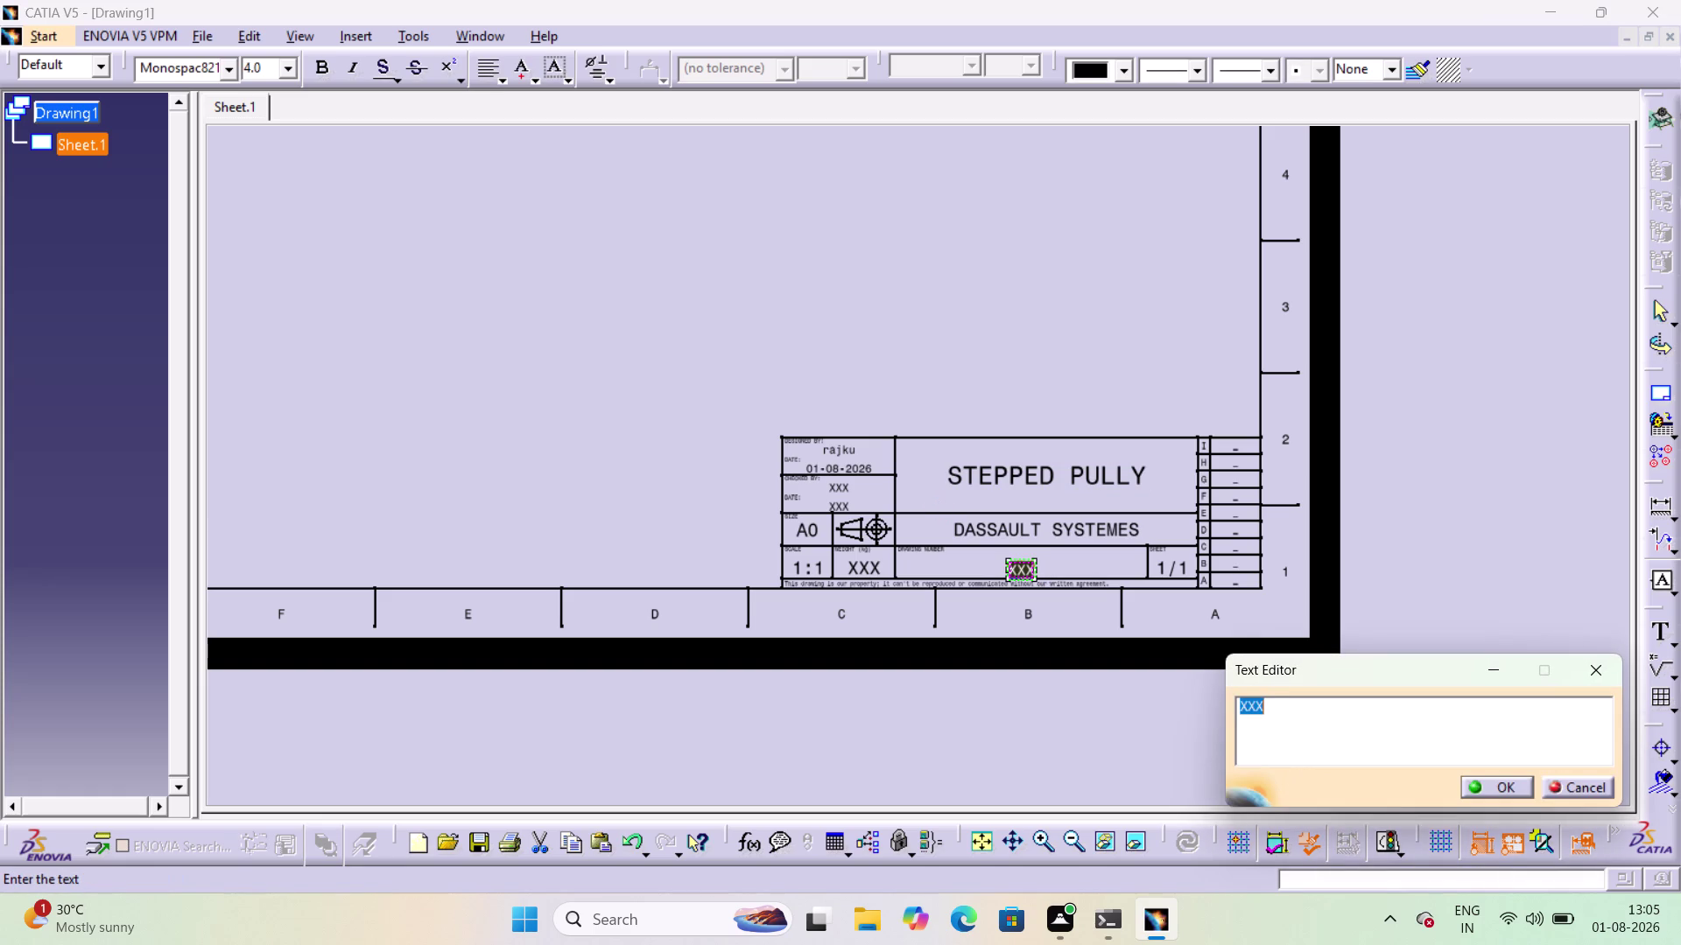
key(2)
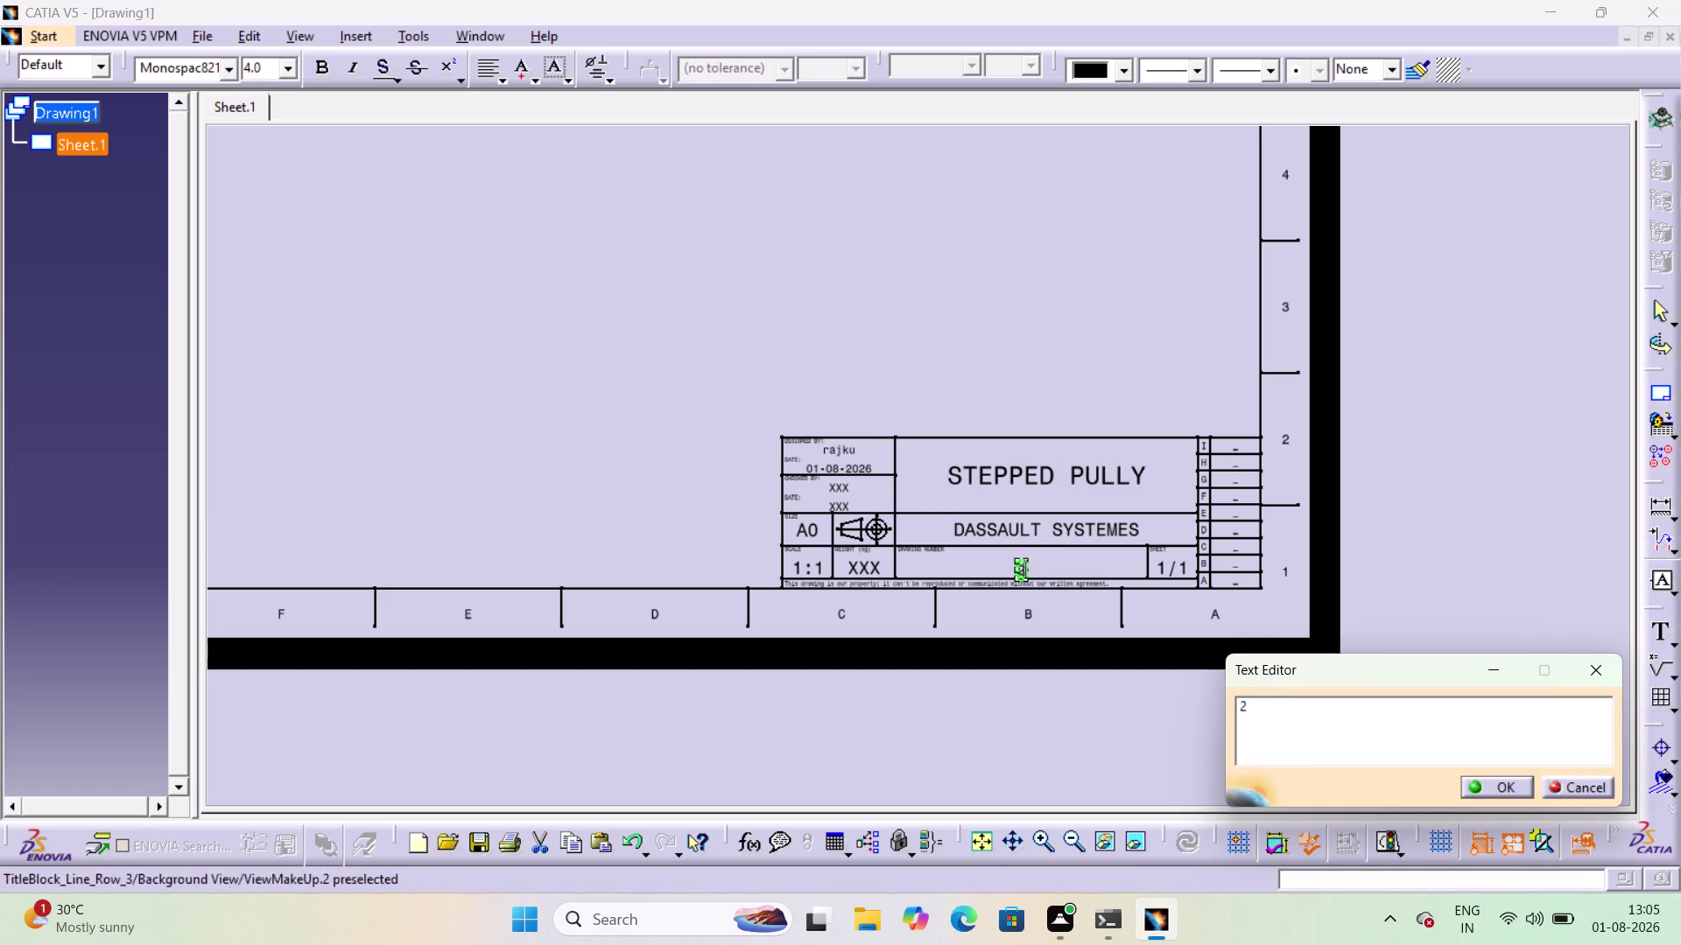
double_click(844, 450)
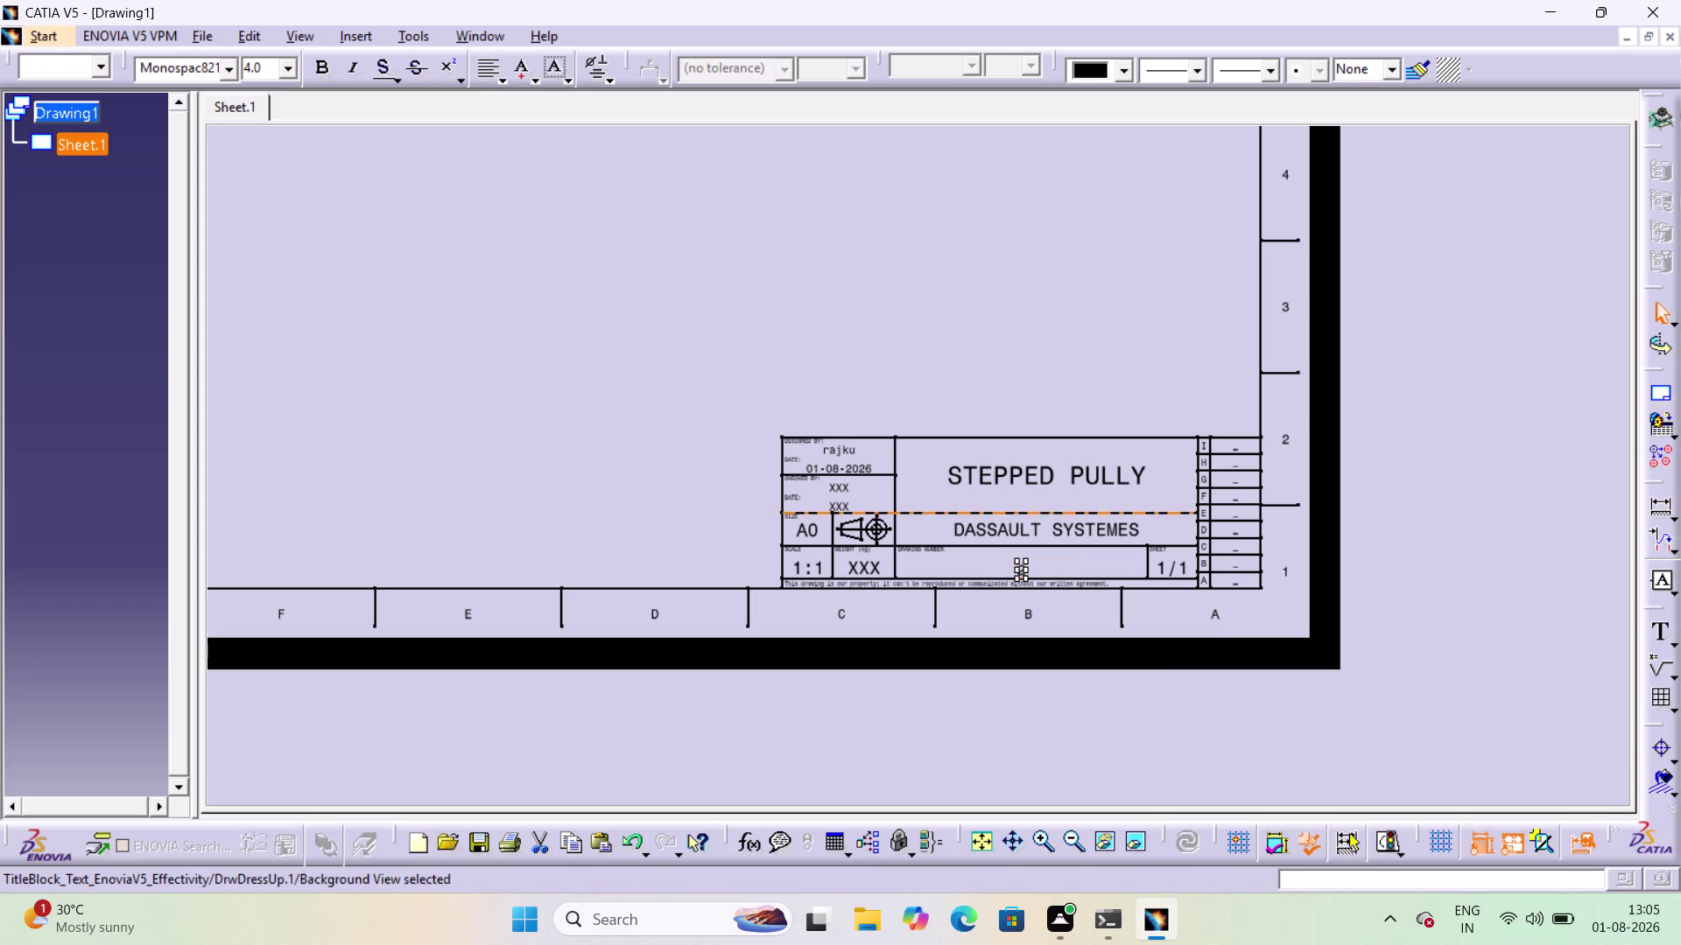
double_click(847, 447)
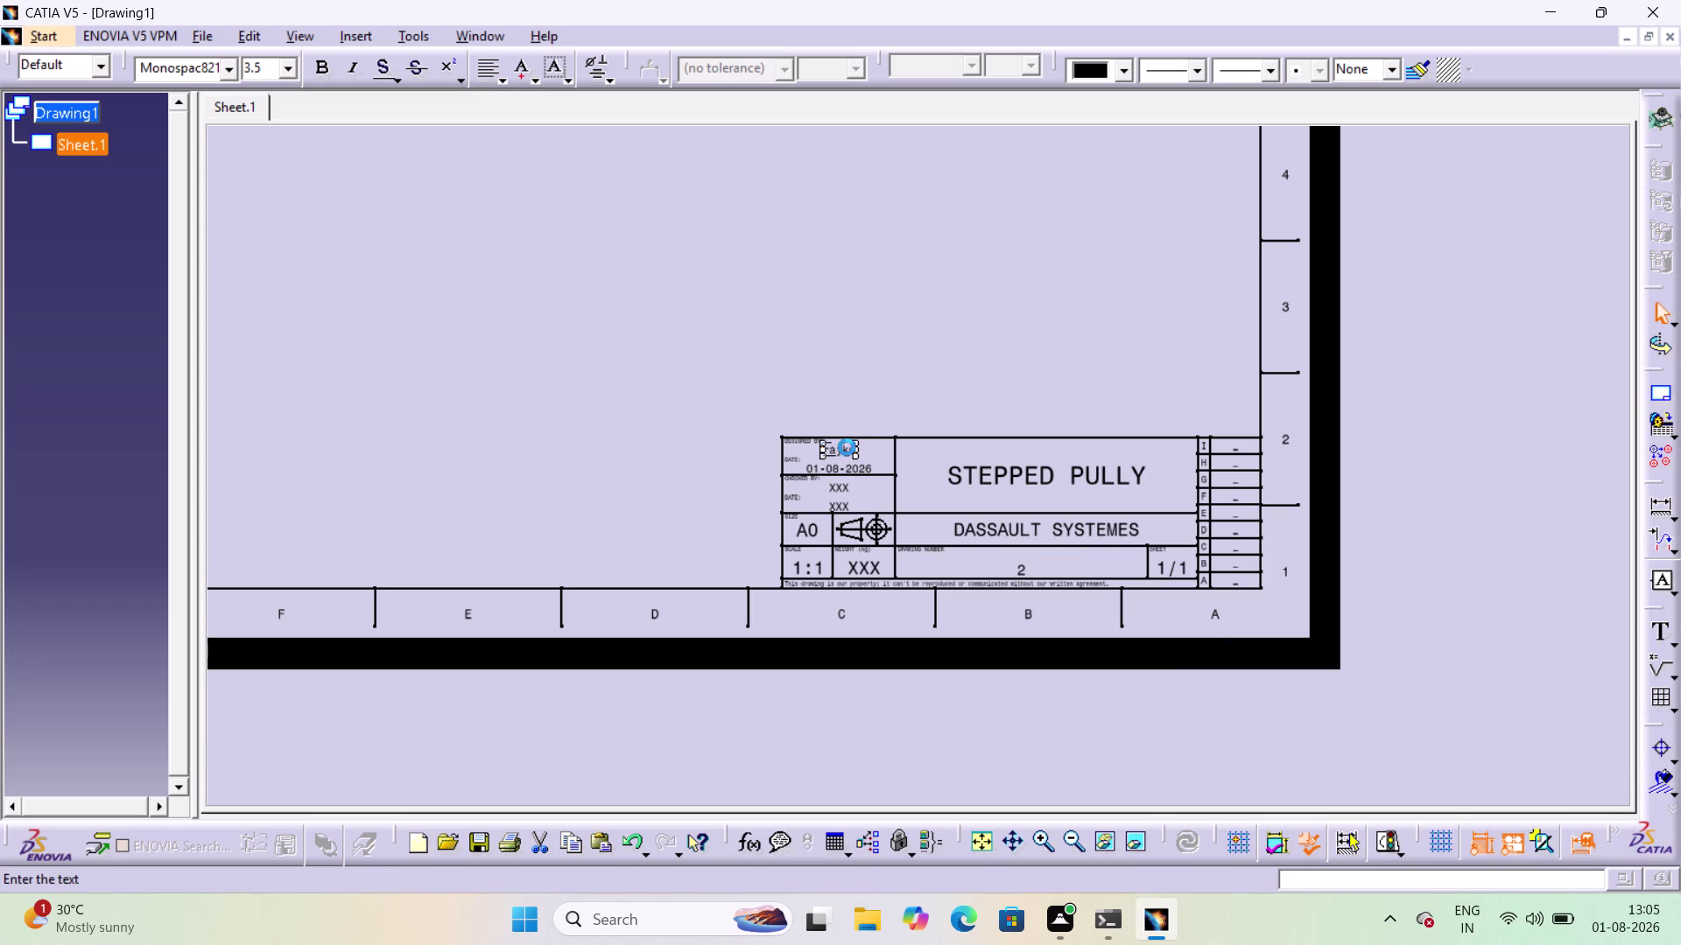
key(BackSpace)
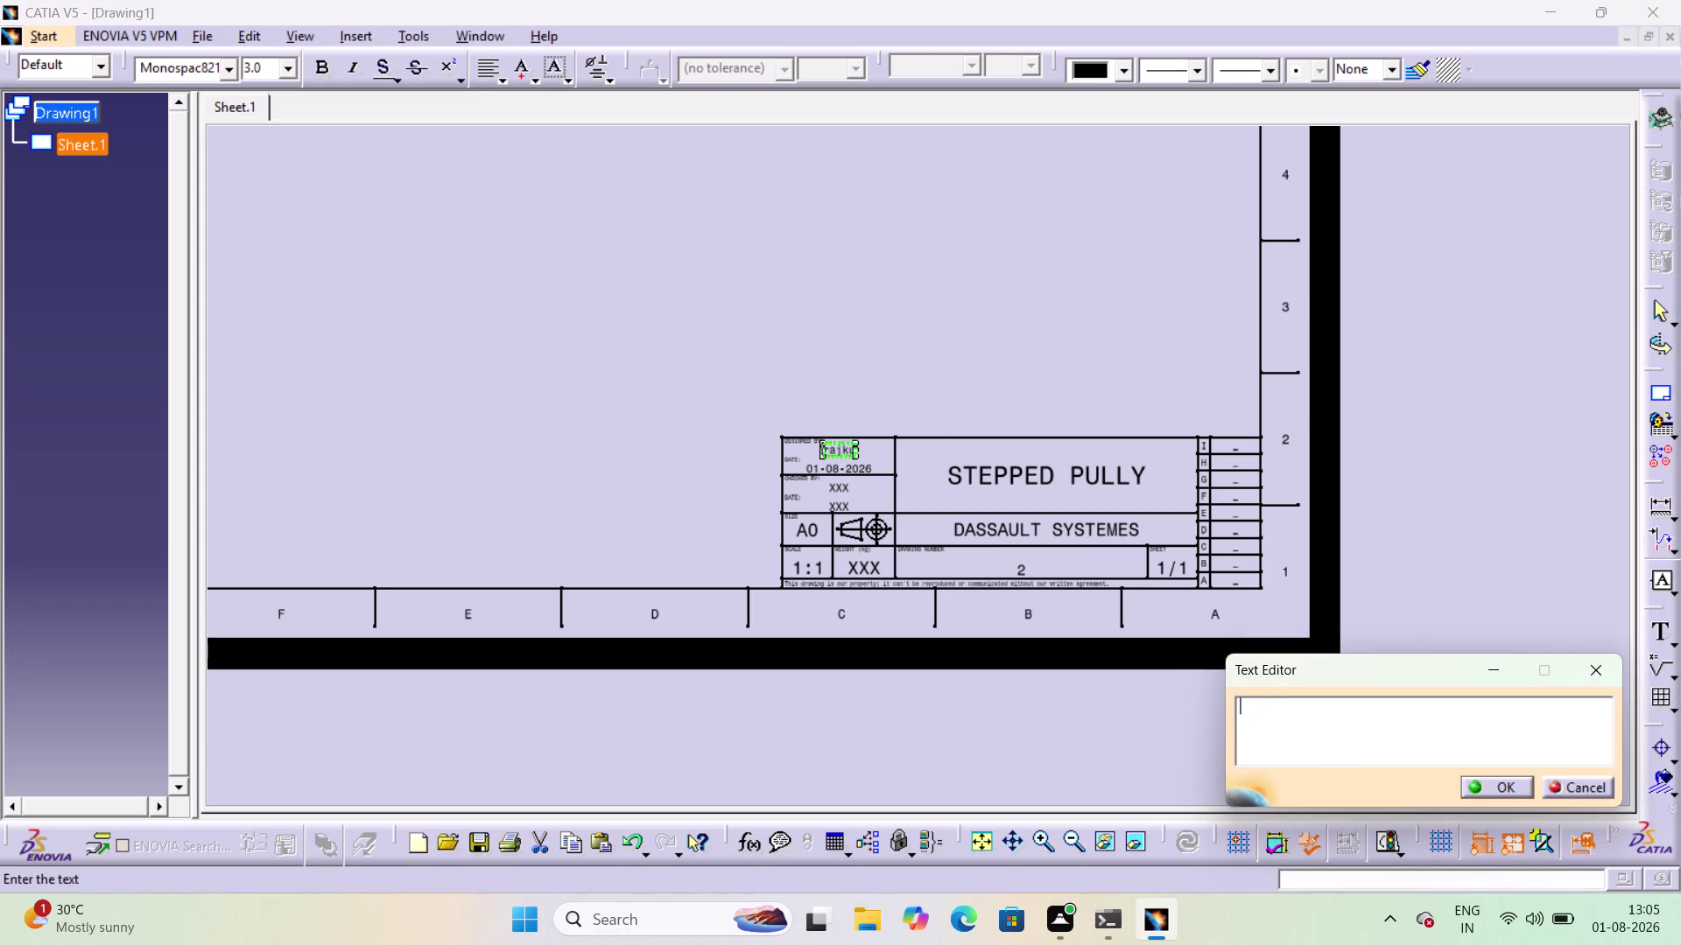
text(raj)
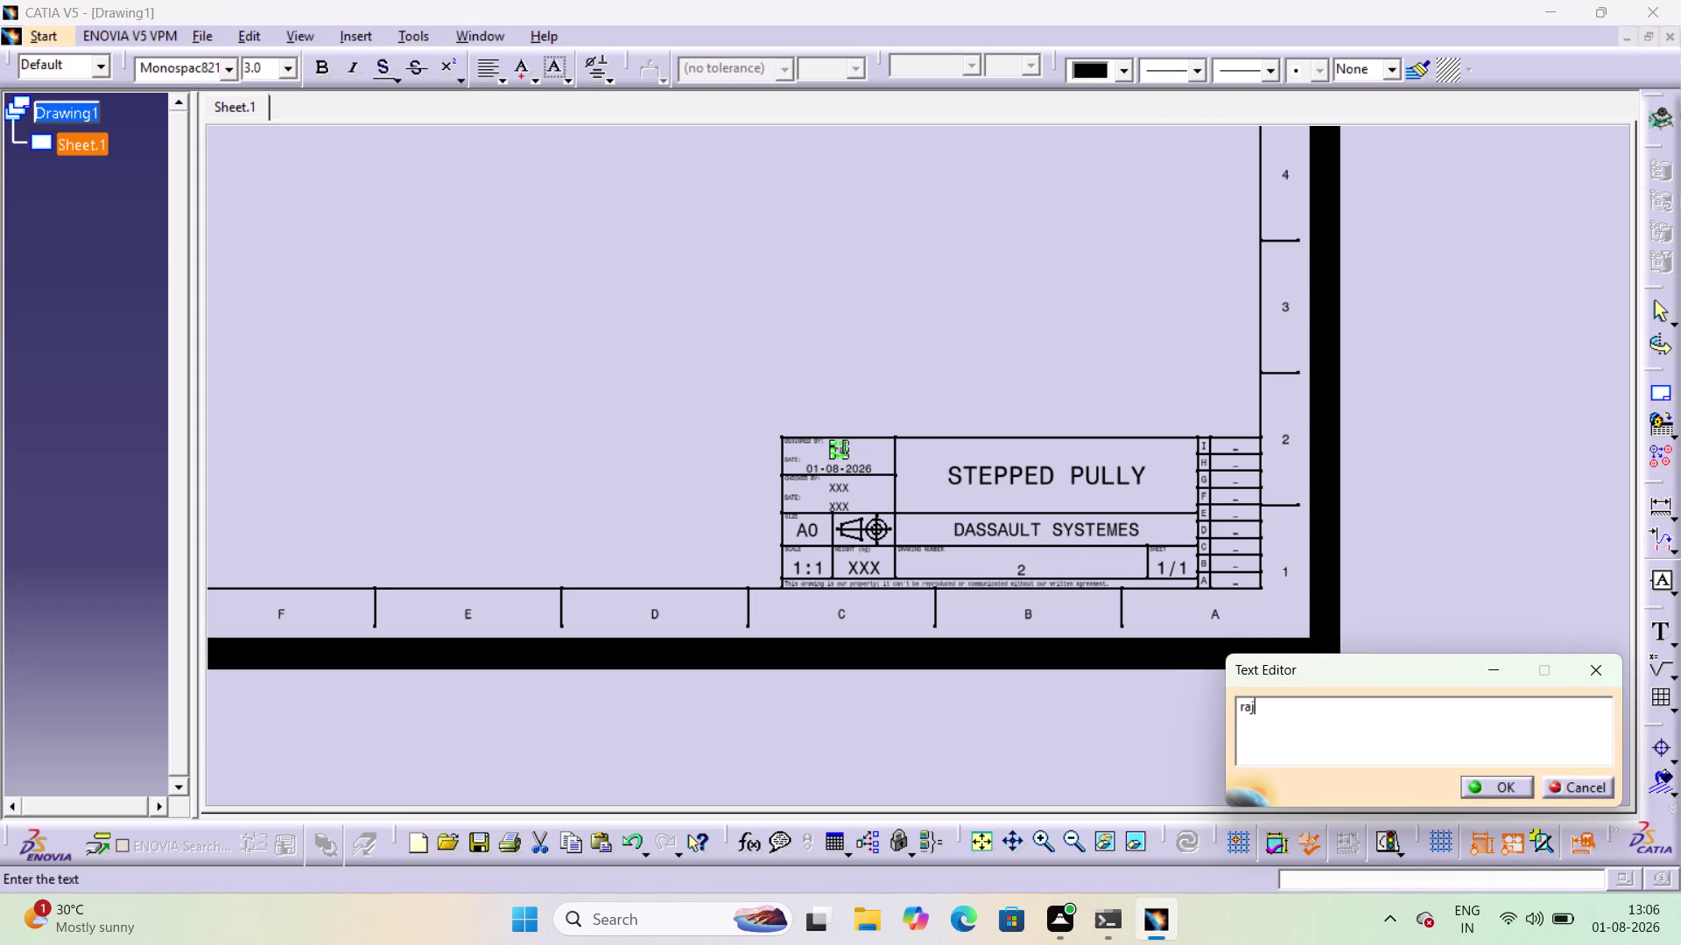
text(kumar)
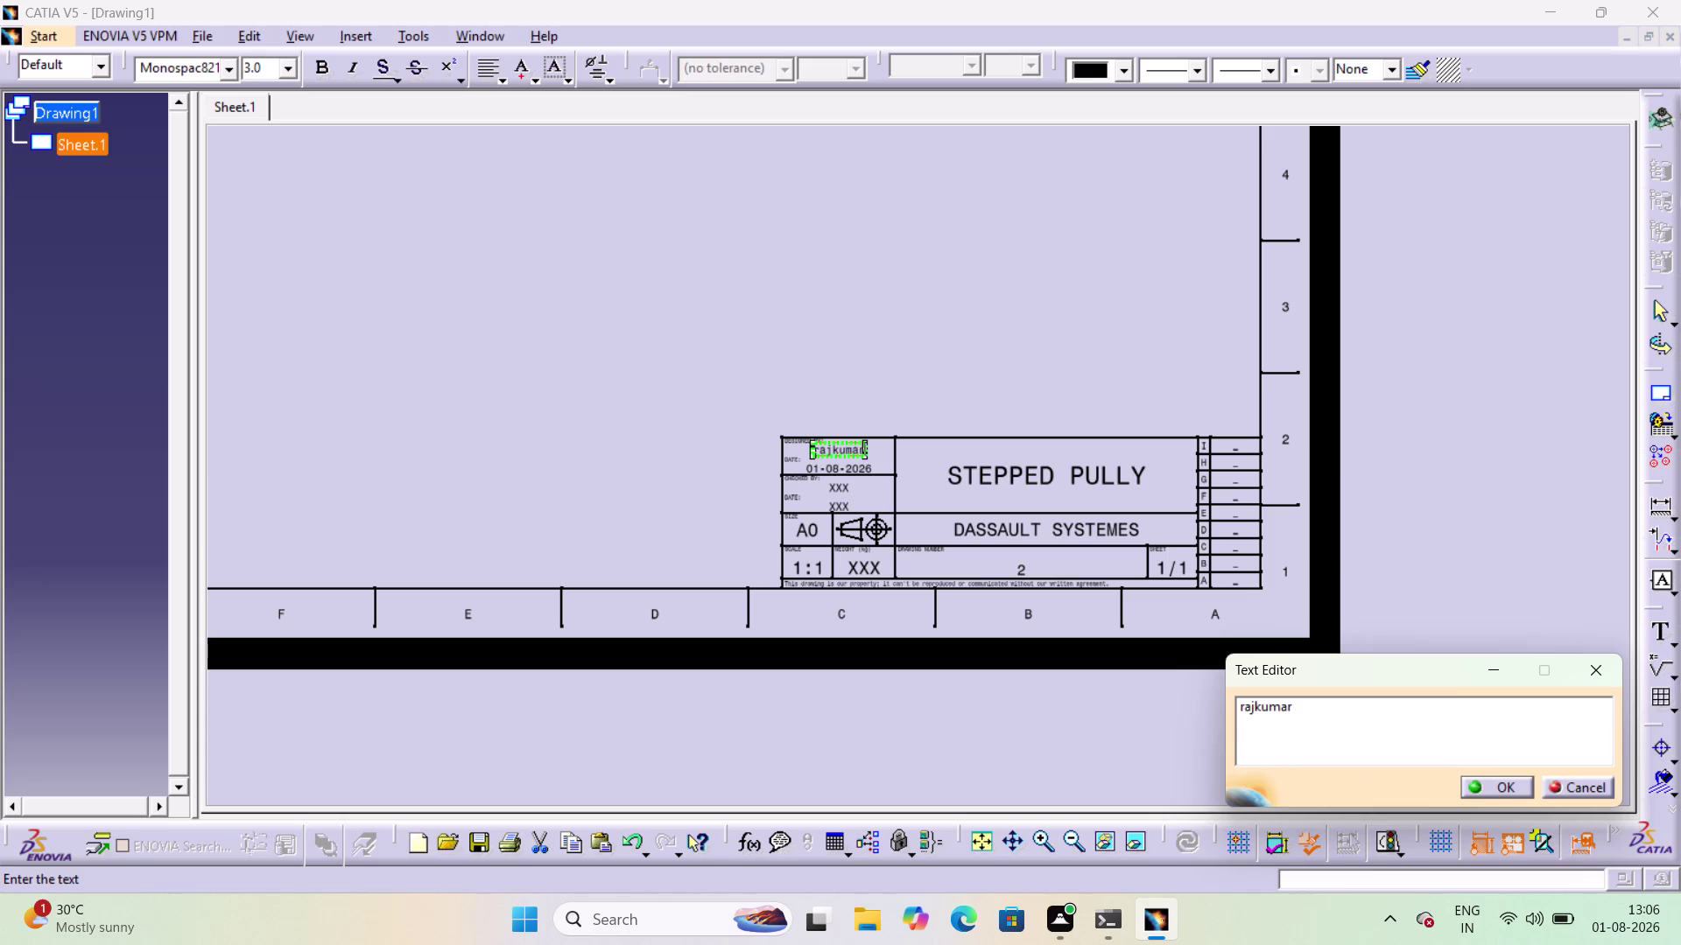
click(1491, 791)
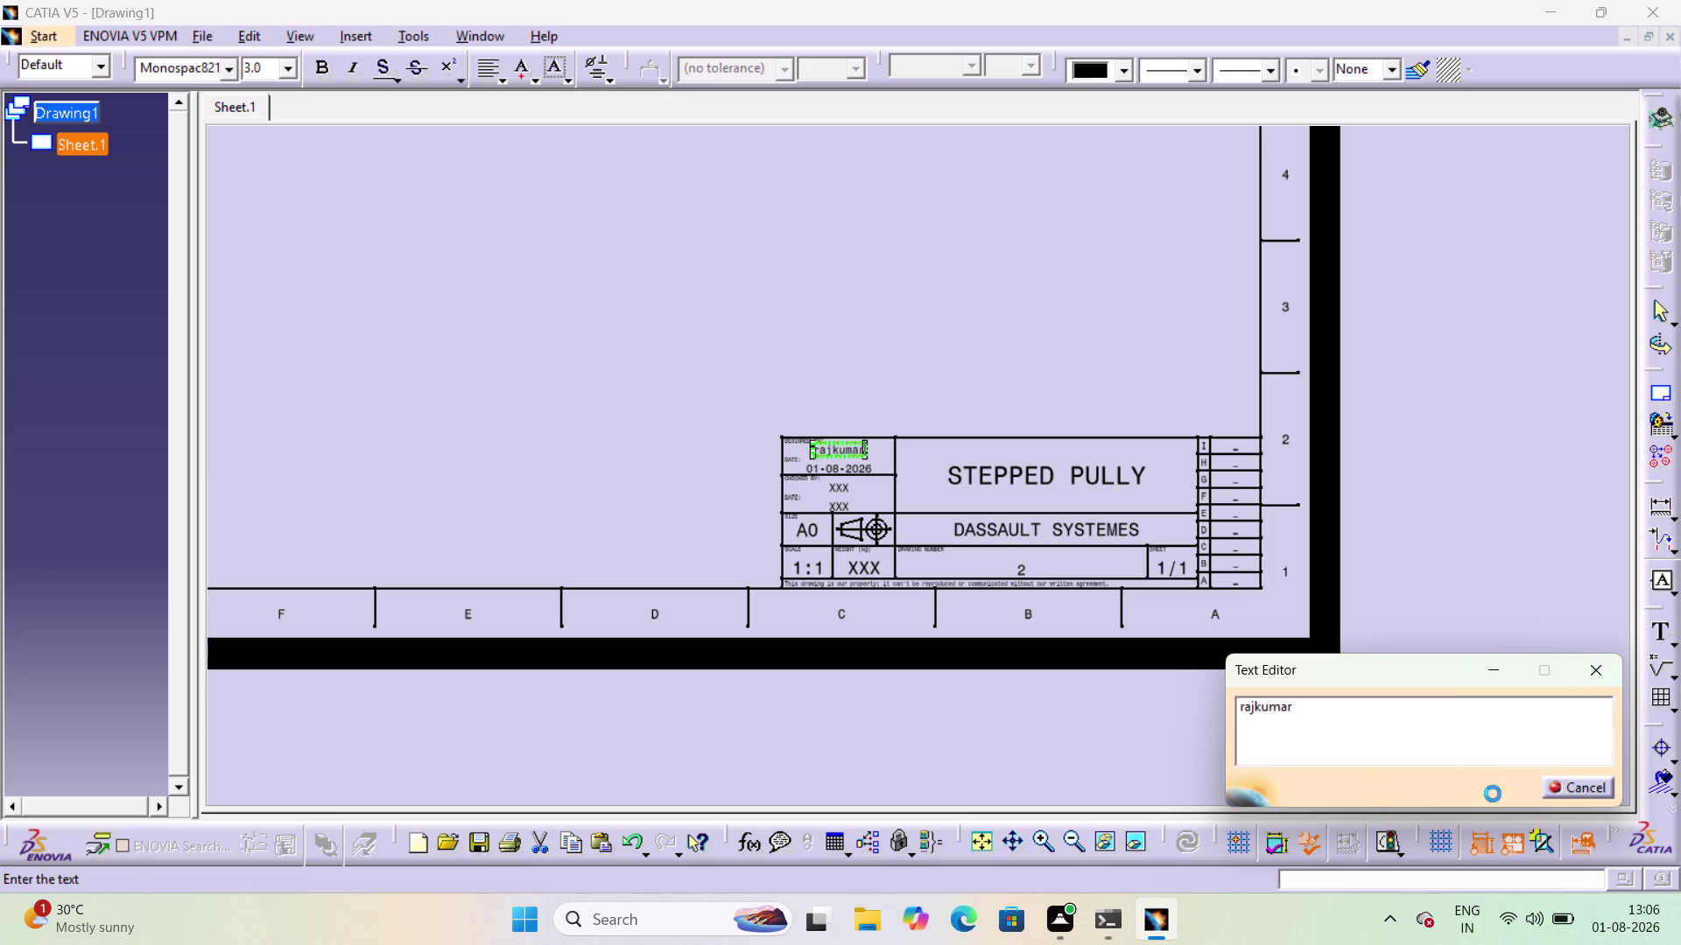
click(875, 352)
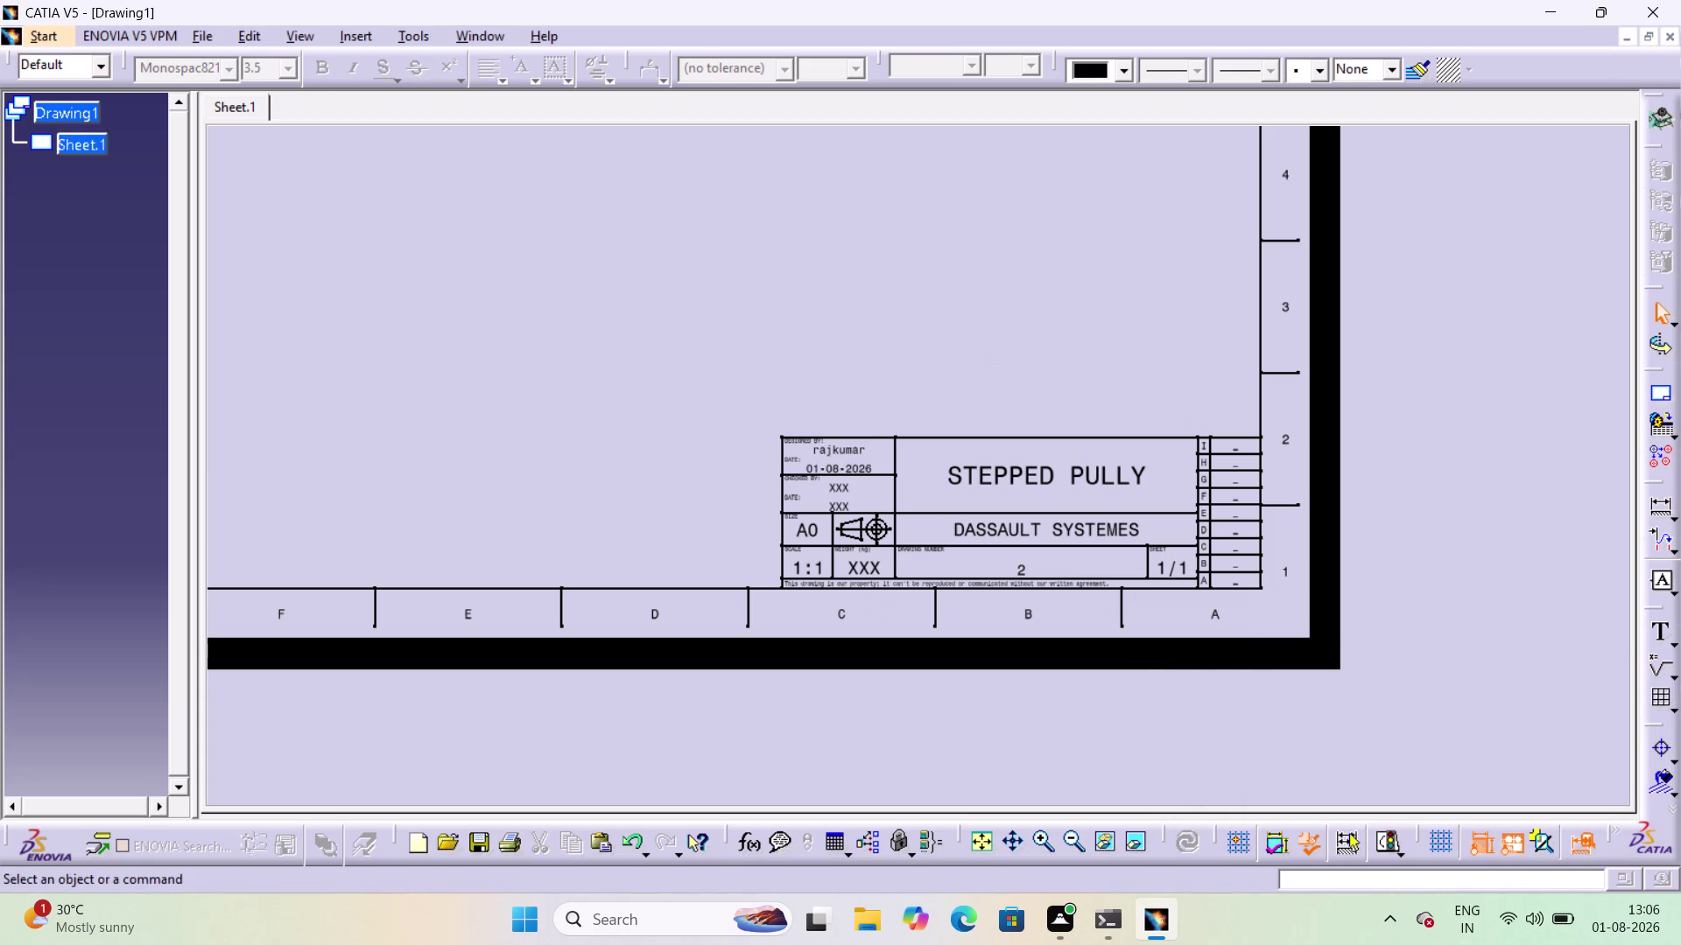
Zoom out and centre the view on the whole sheet frame.
click(1074, 853)
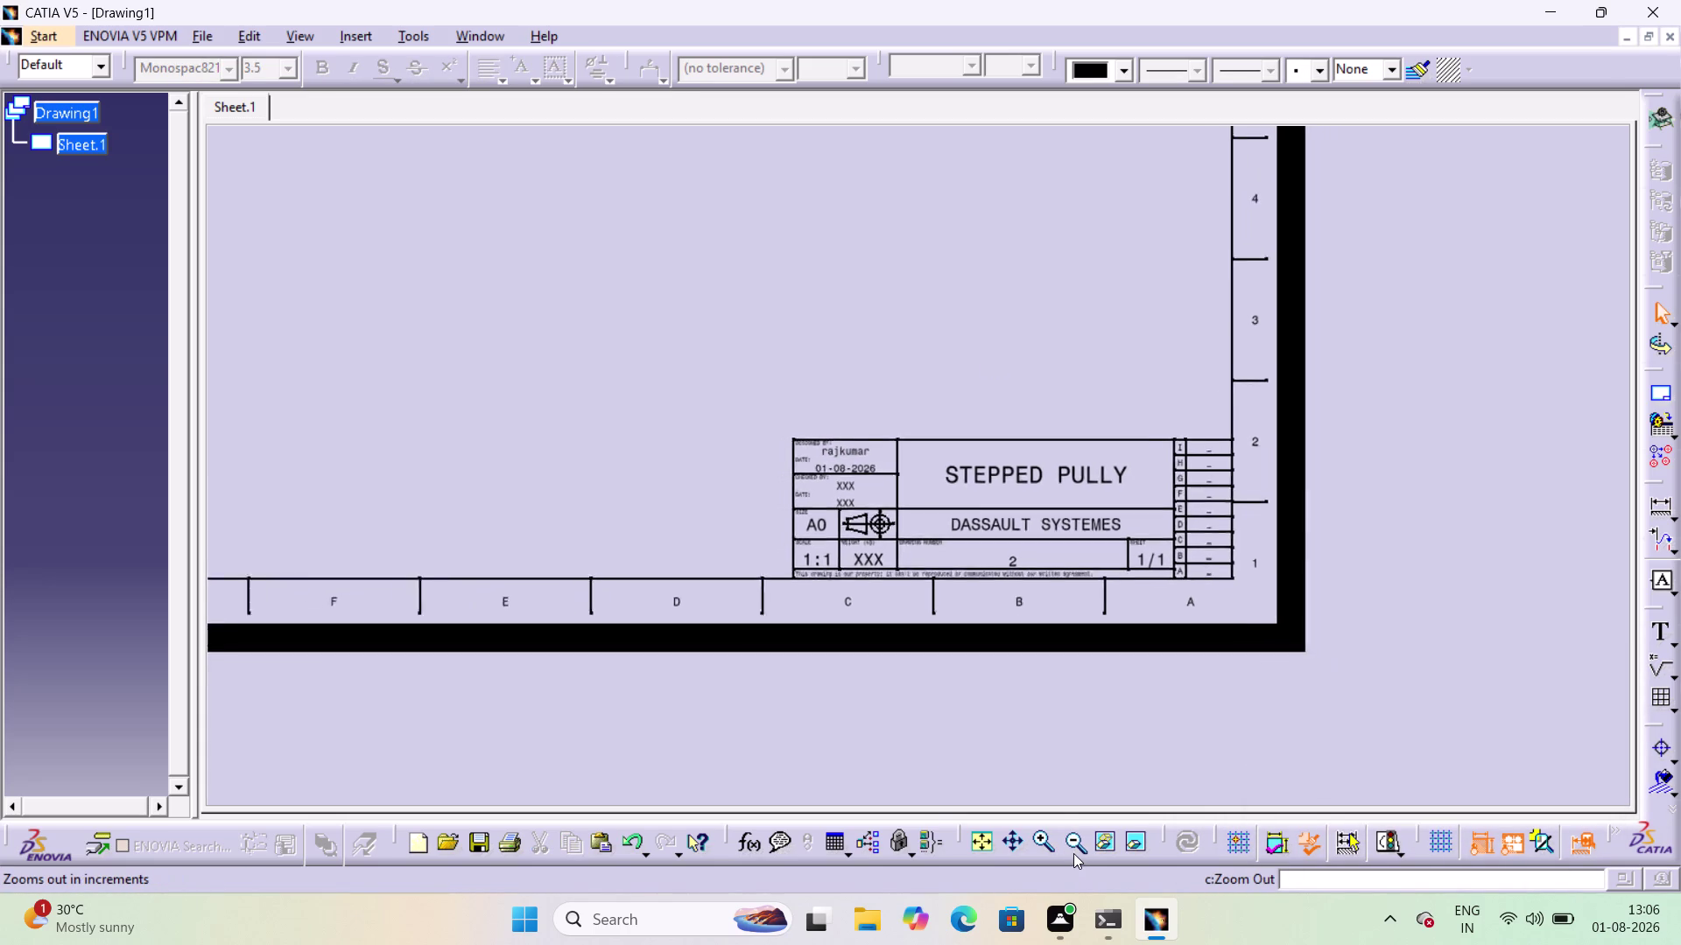
triple_click(1073, 854)
middle_drag(971, 356, 1125, 500)
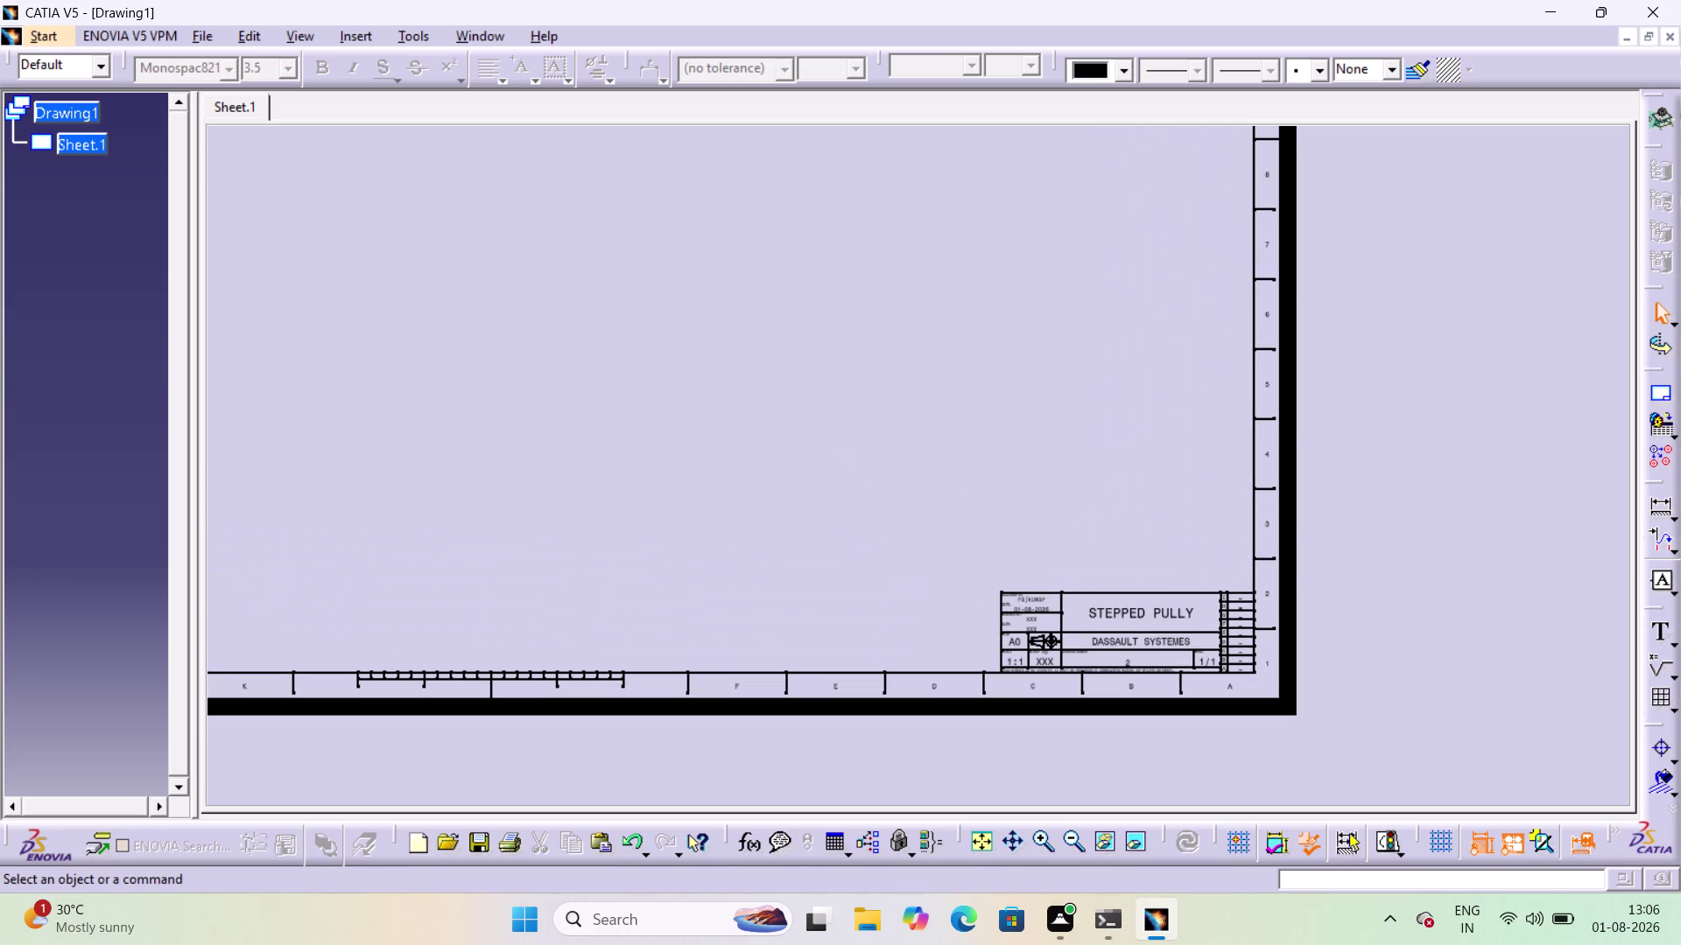
click(1068, 834)
click(1068, 833)
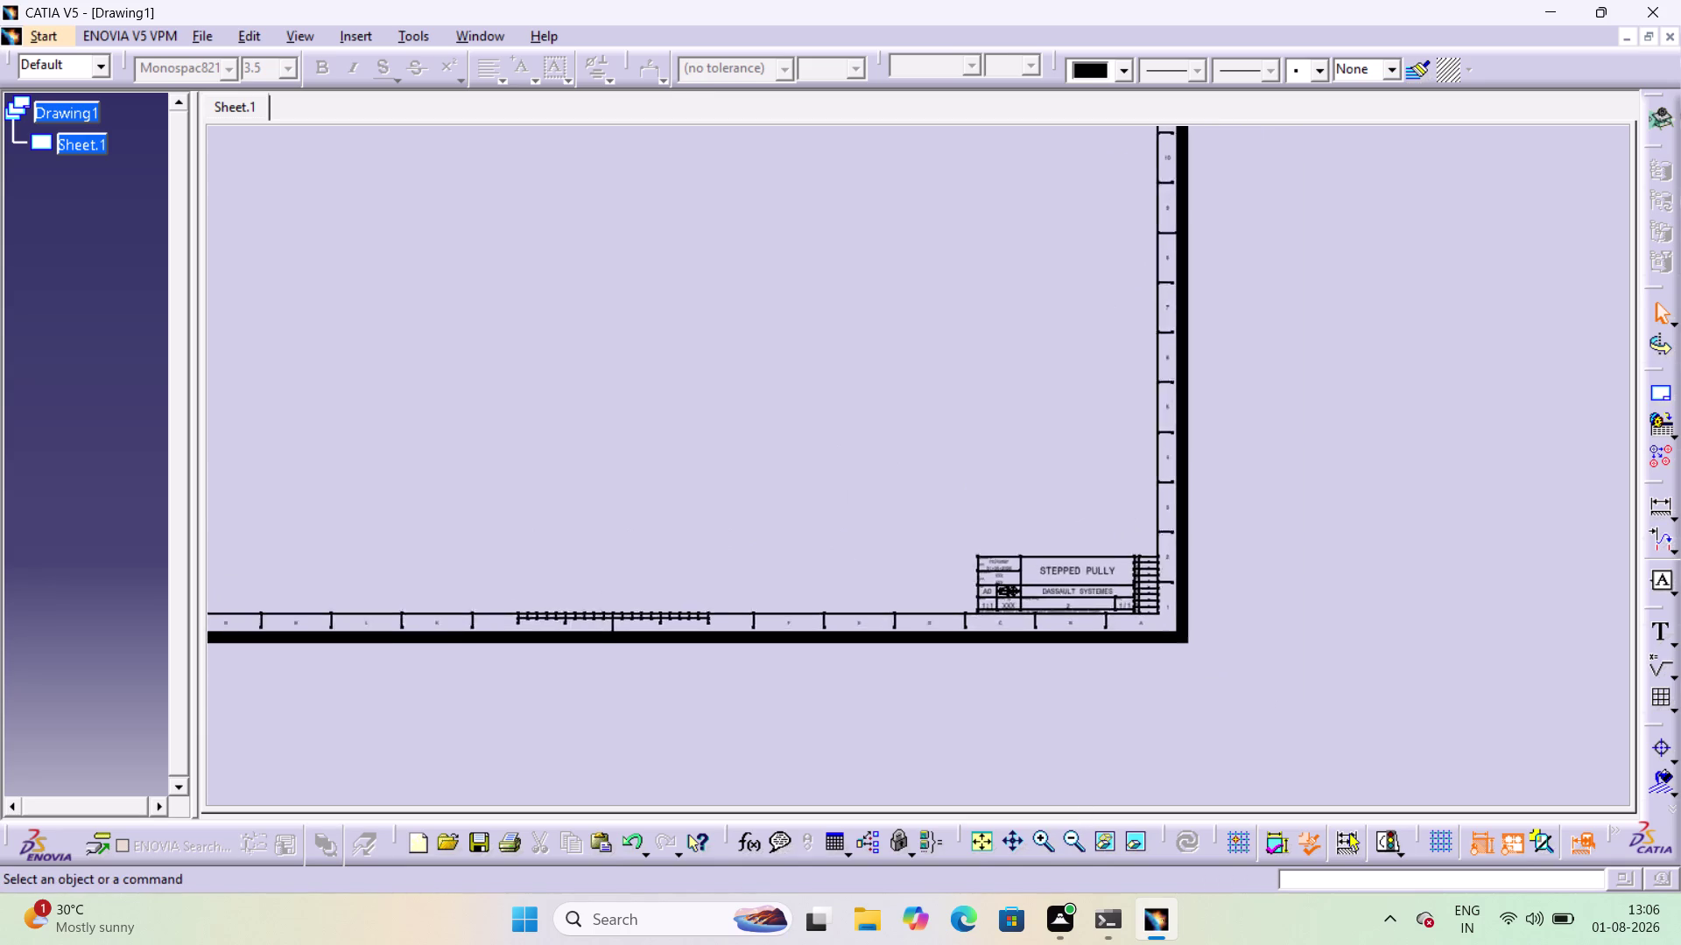
middle_drag(968, 473, 1061, 570)
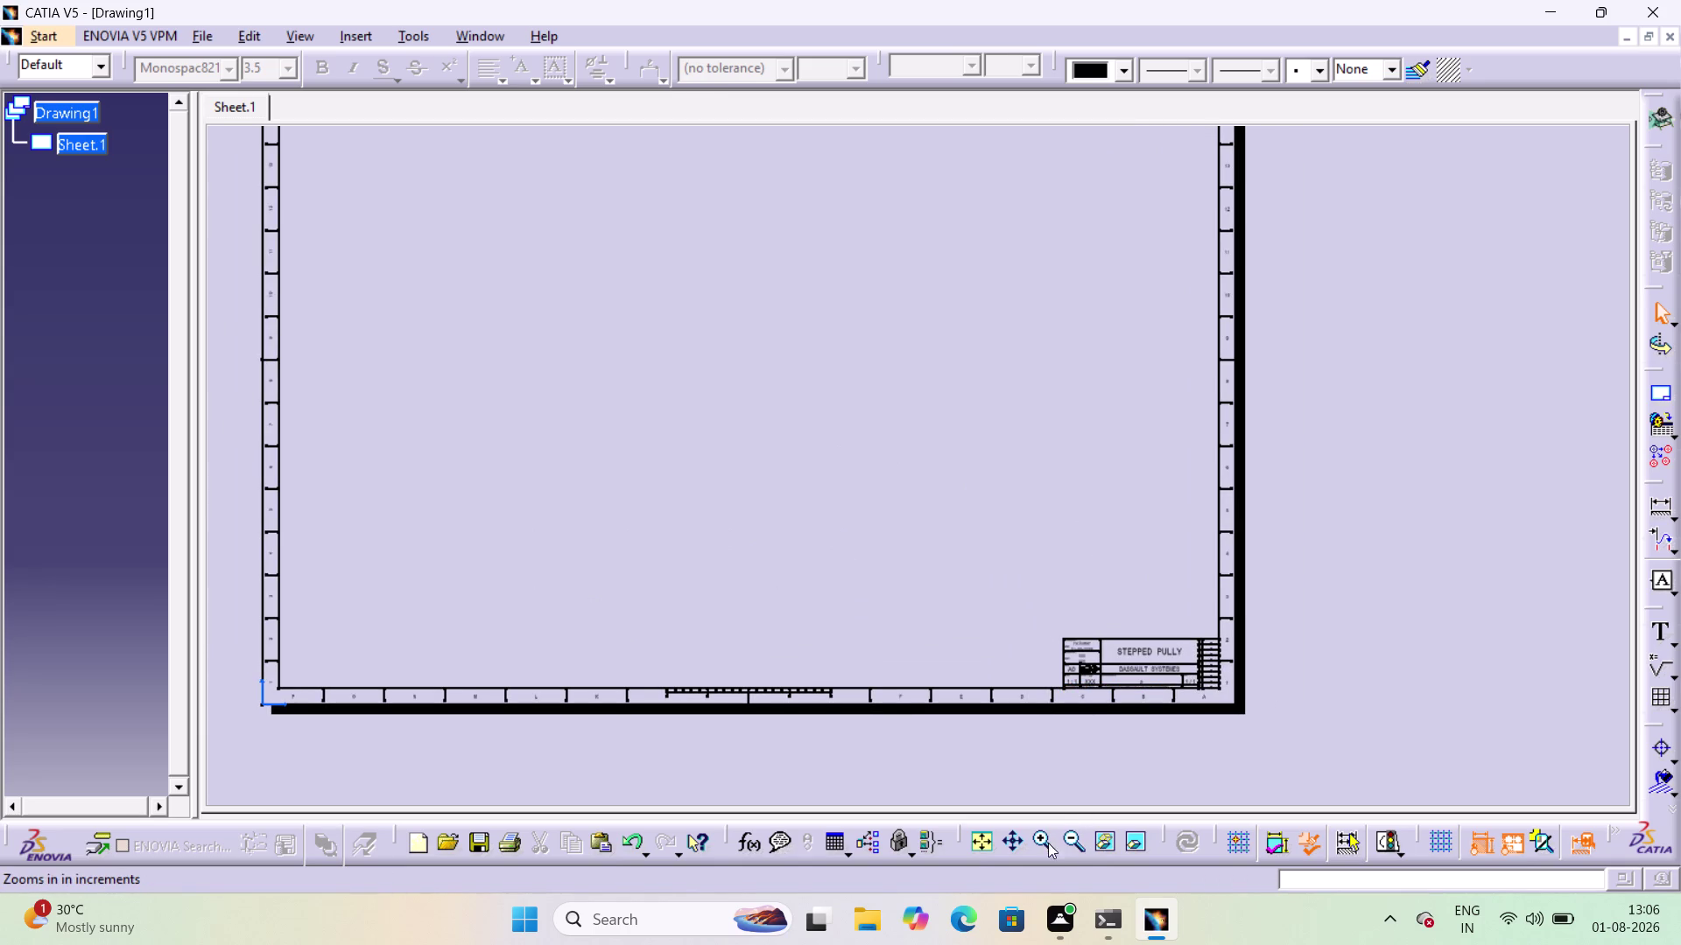
click(1081, 844)
middle_drag(1046, 564, 1135, 766)
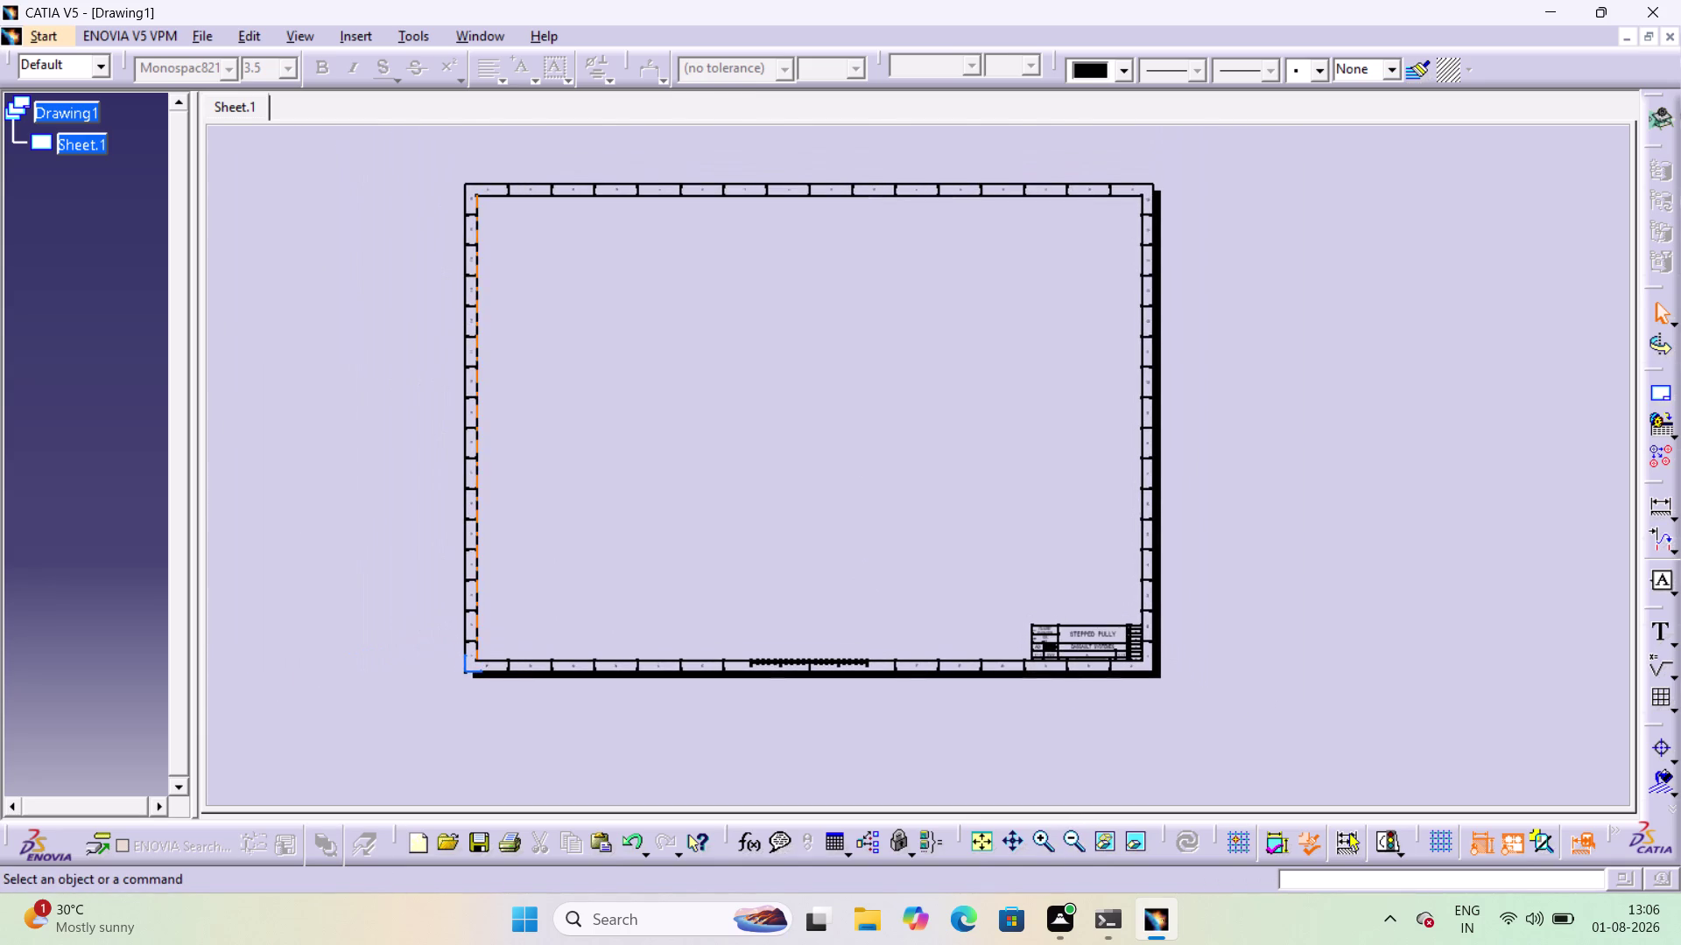
click(355, 38)
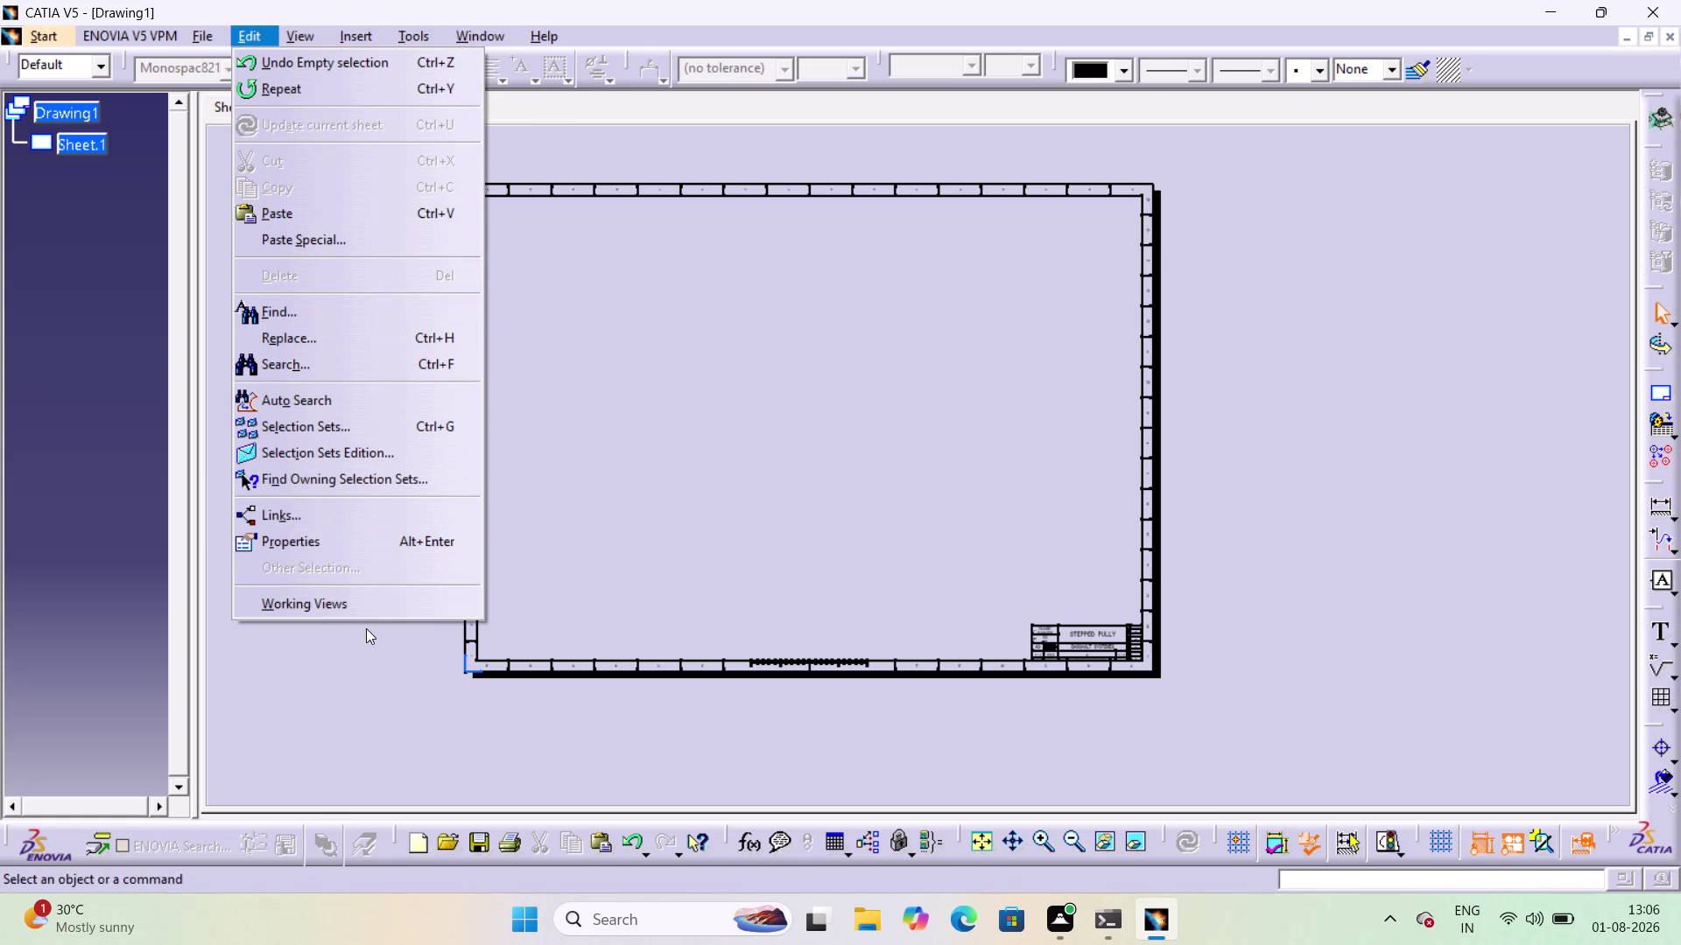
Return to working views and run the View Wizard with the Front, Bottom, Left layout.
click(360, 615)
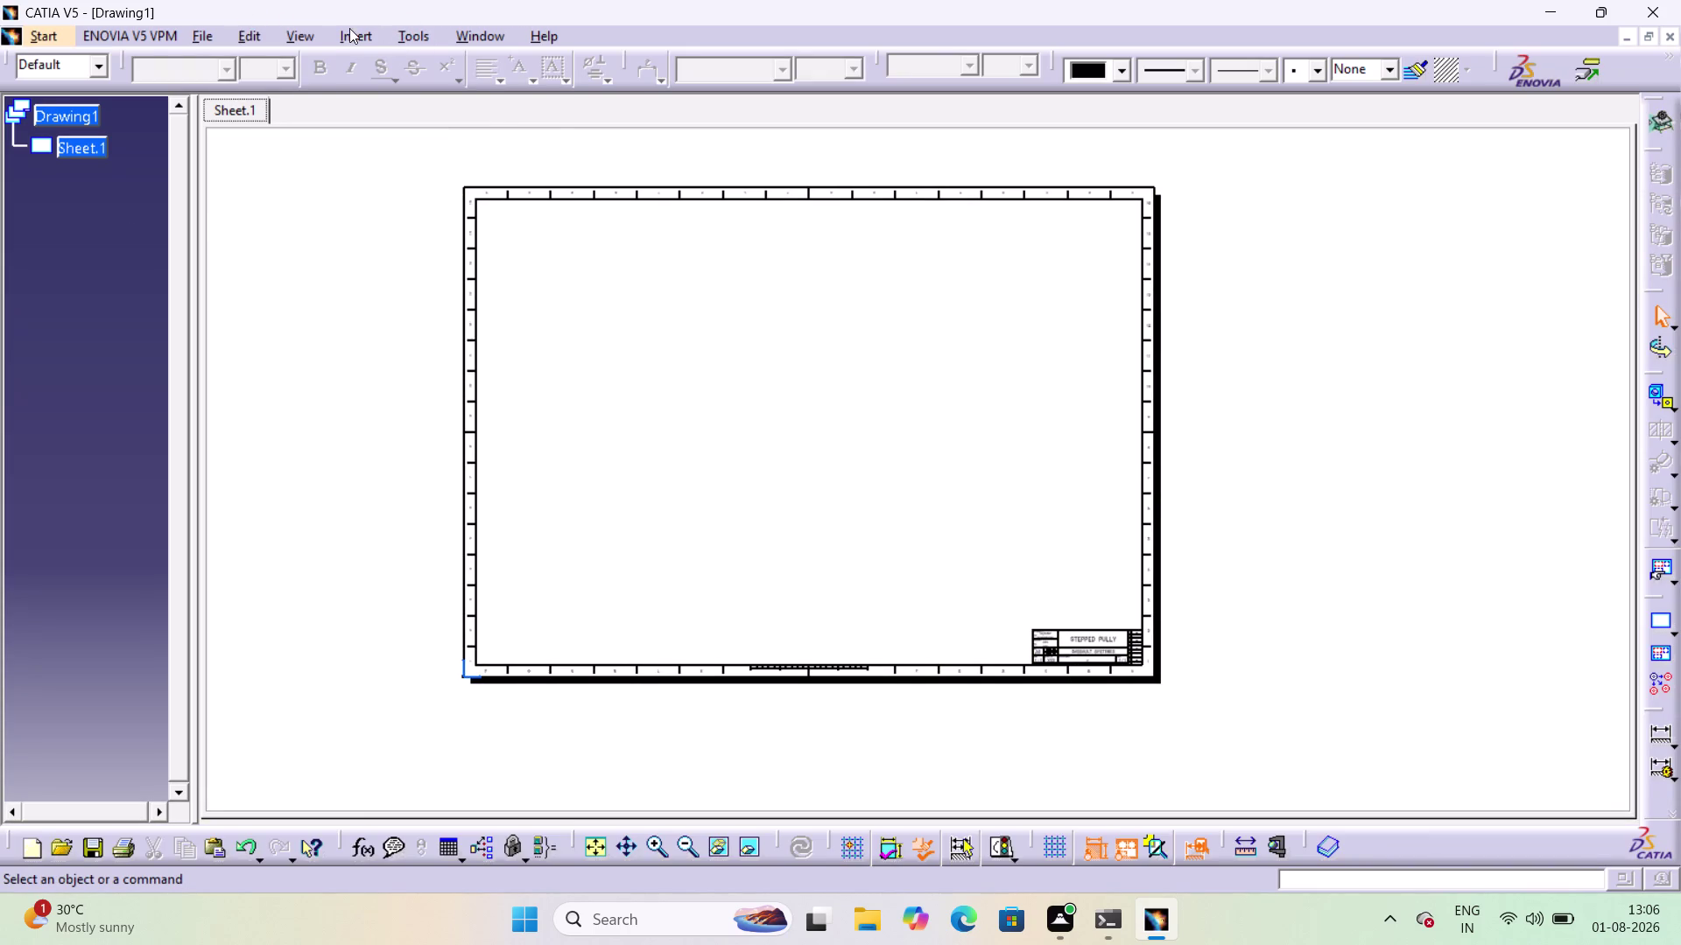
click(349, 28)
click(447, 109)
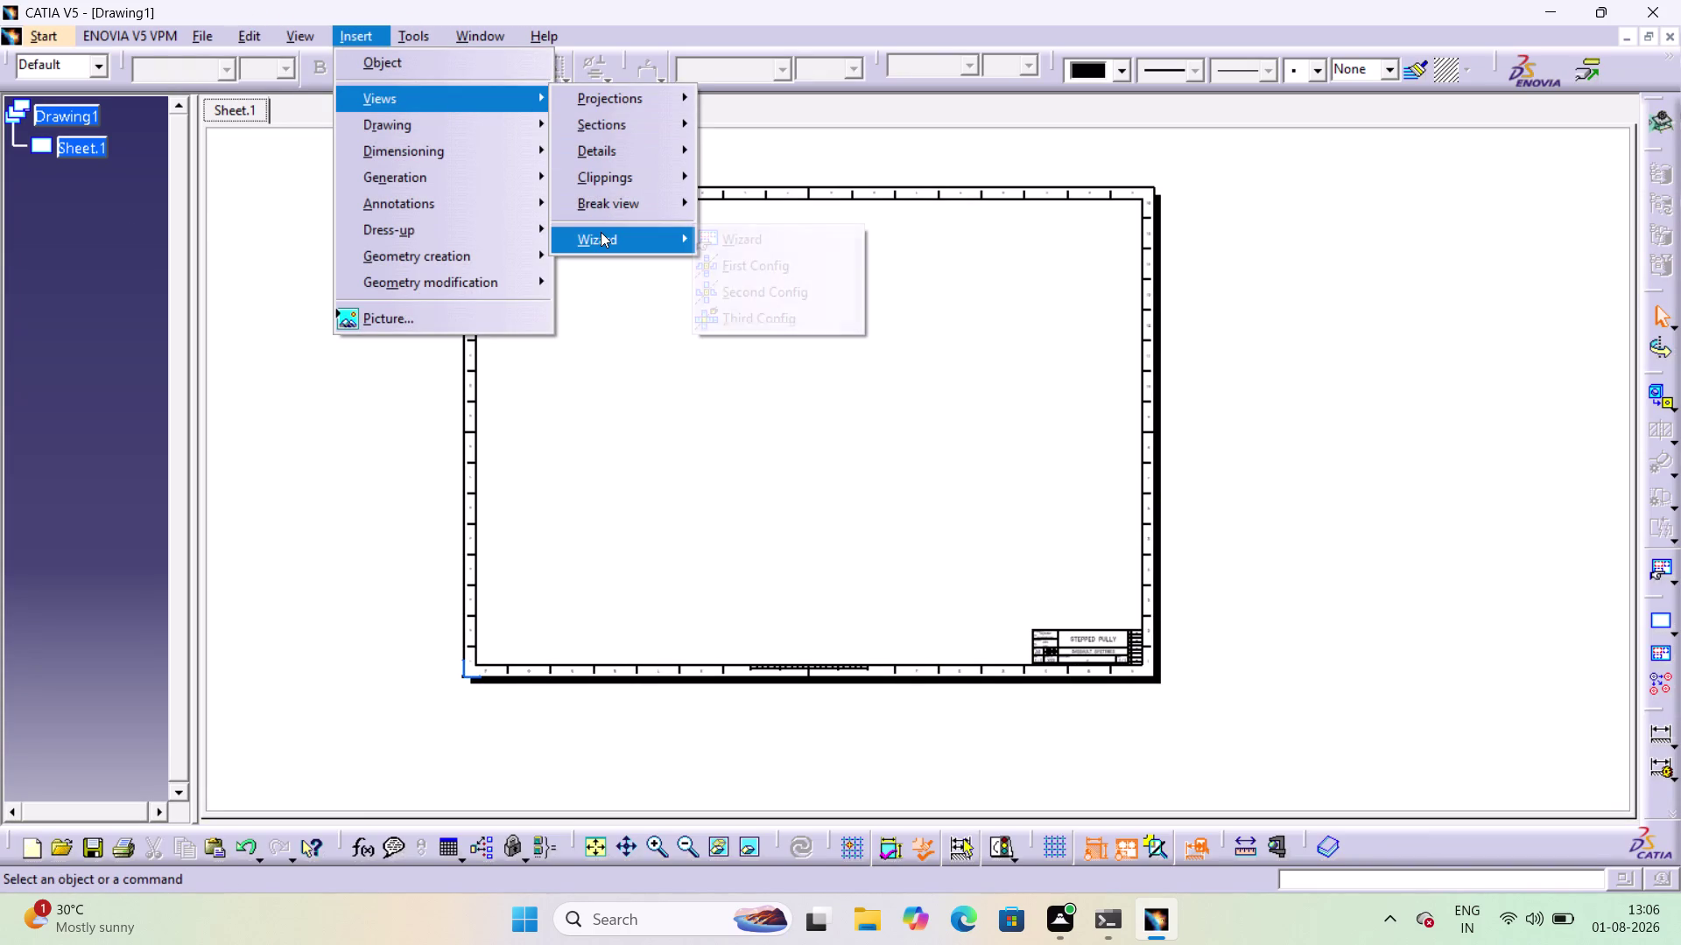
click(749, 239)
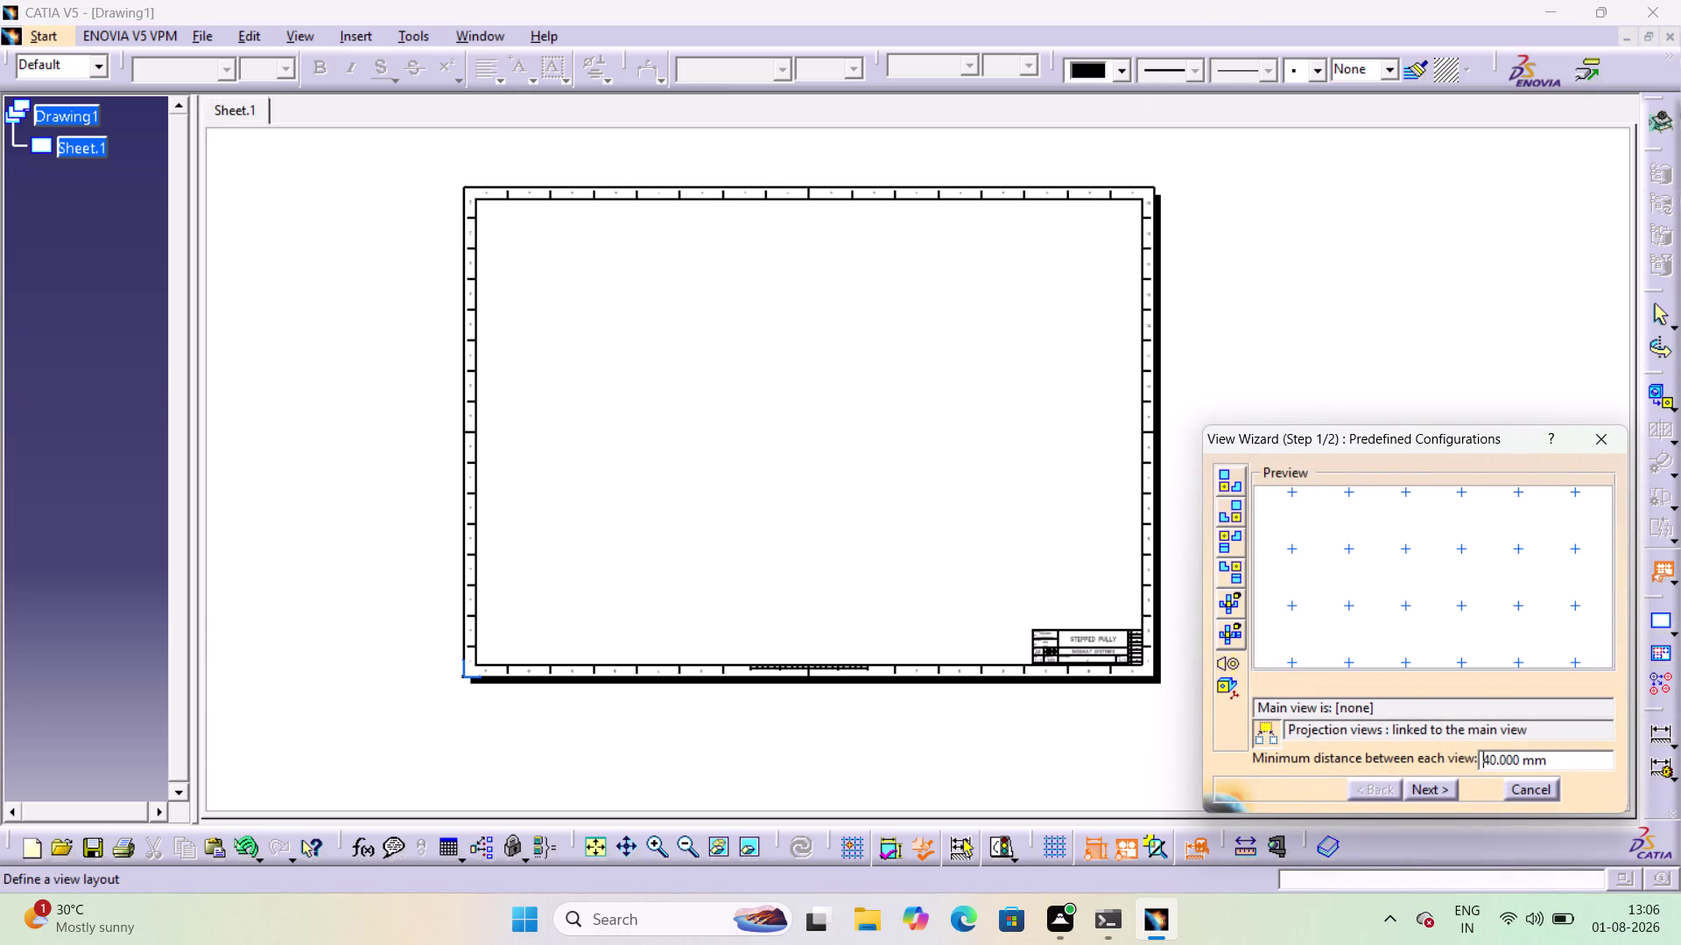
click(1225, 479)
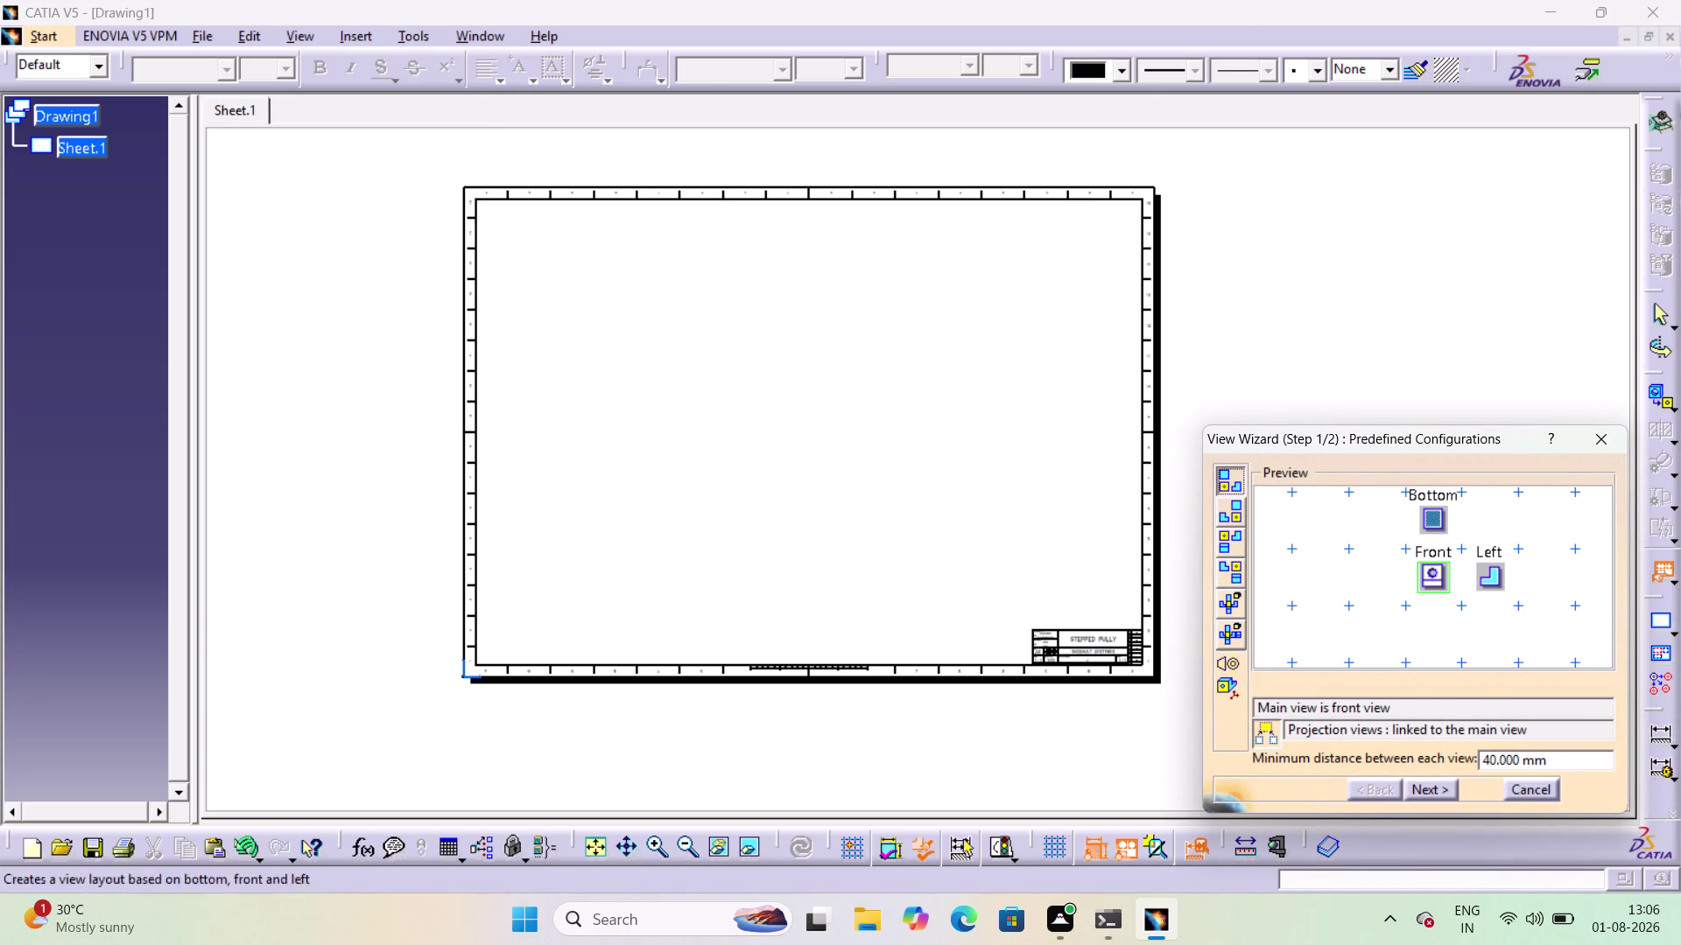
click(1432, 781)
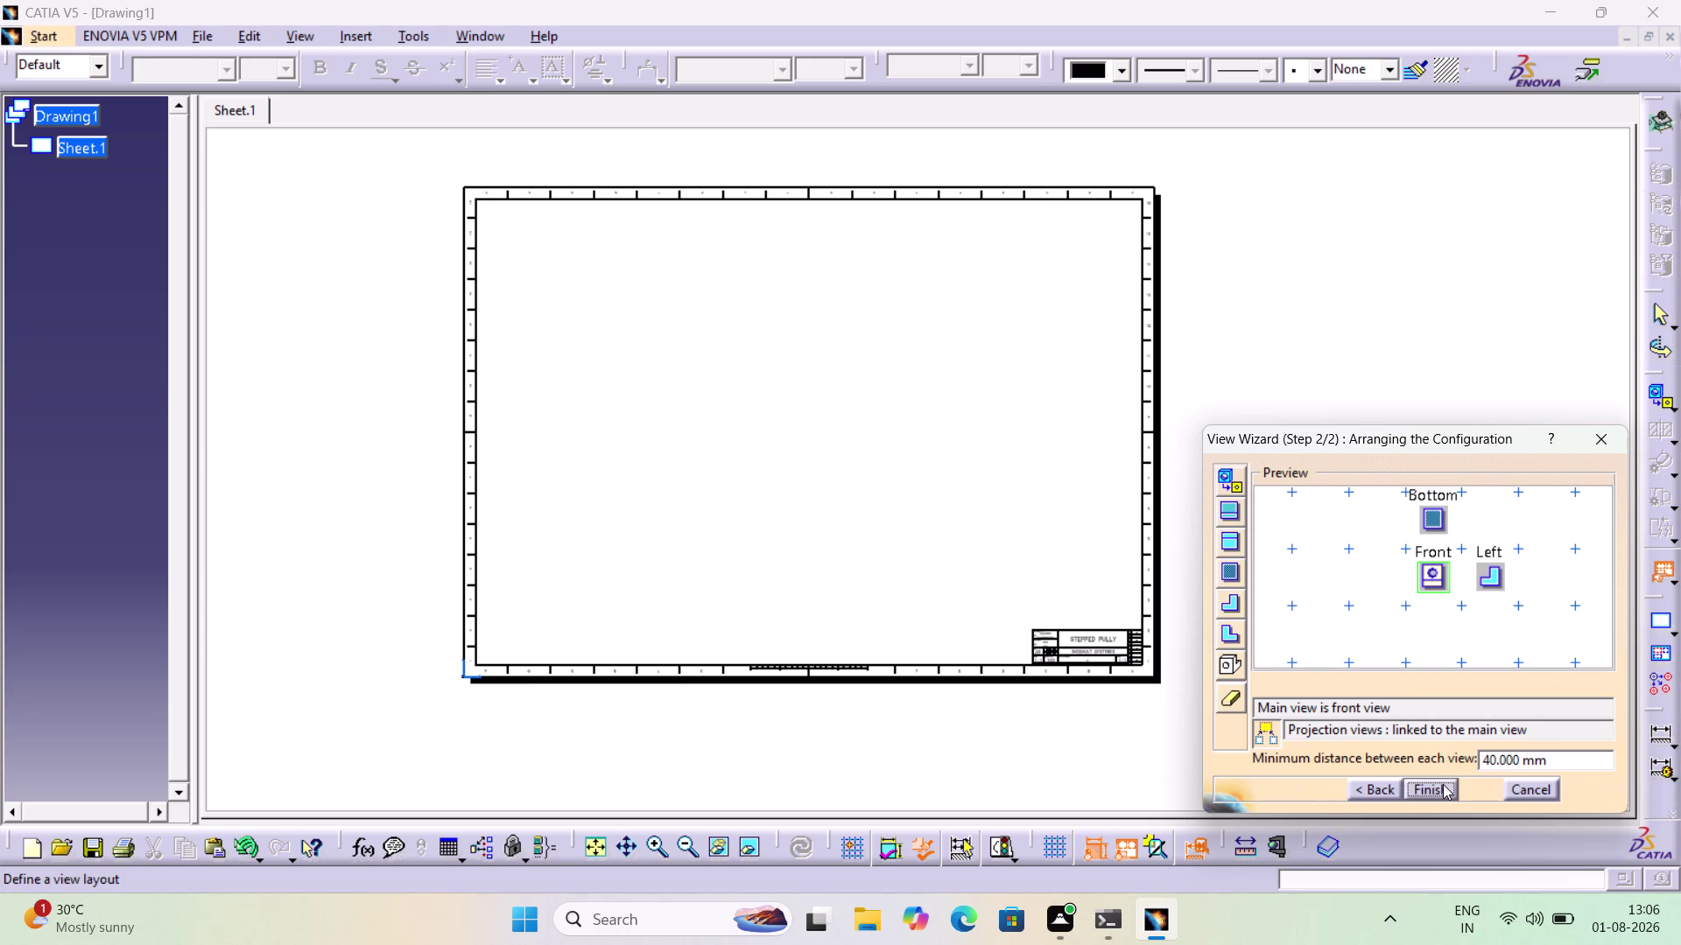
click(1443, 784)
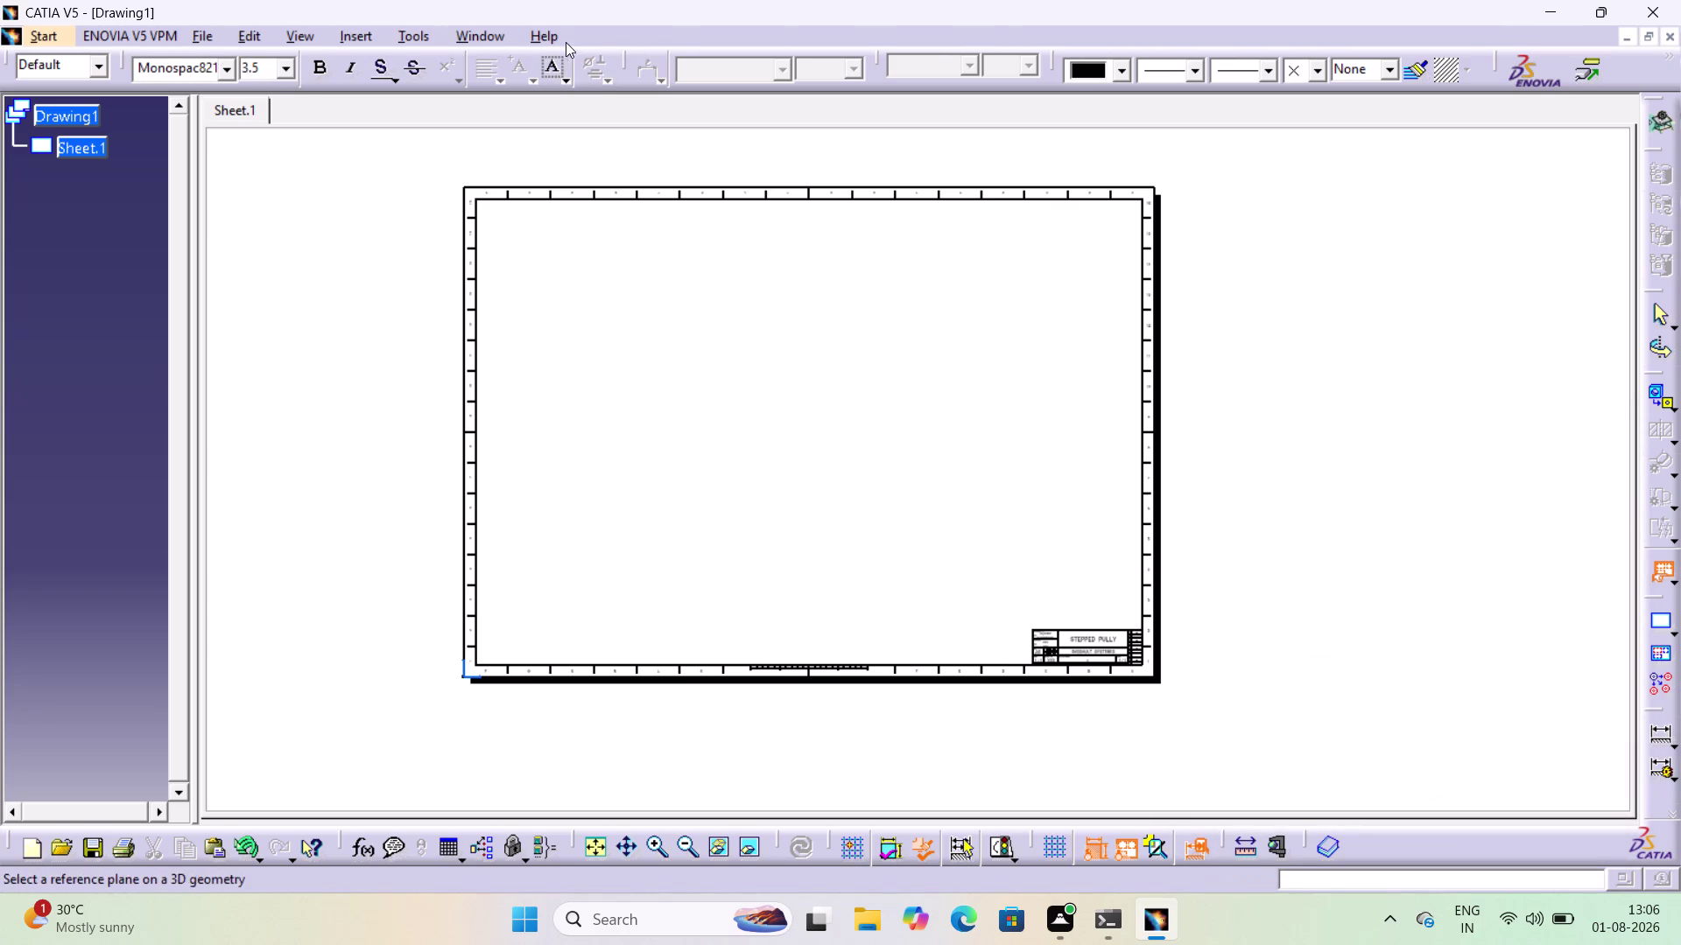
Pick a face on the stepped pulley part and place the three views on the sheet.
click(473, 34)
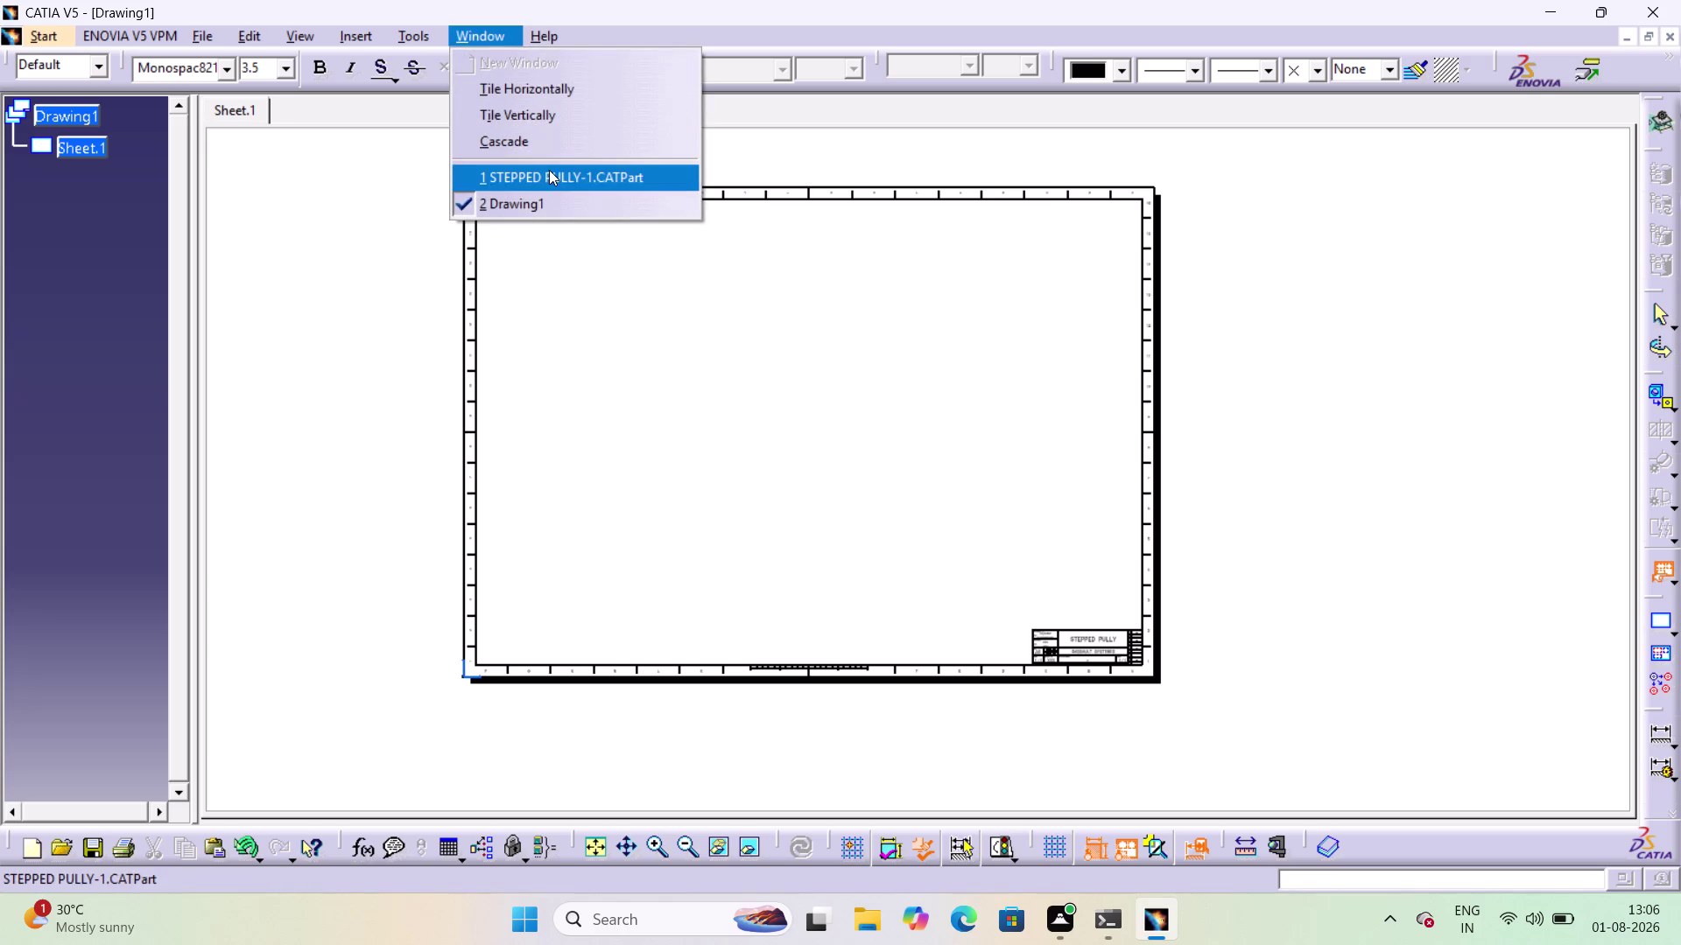
click(549, 169)
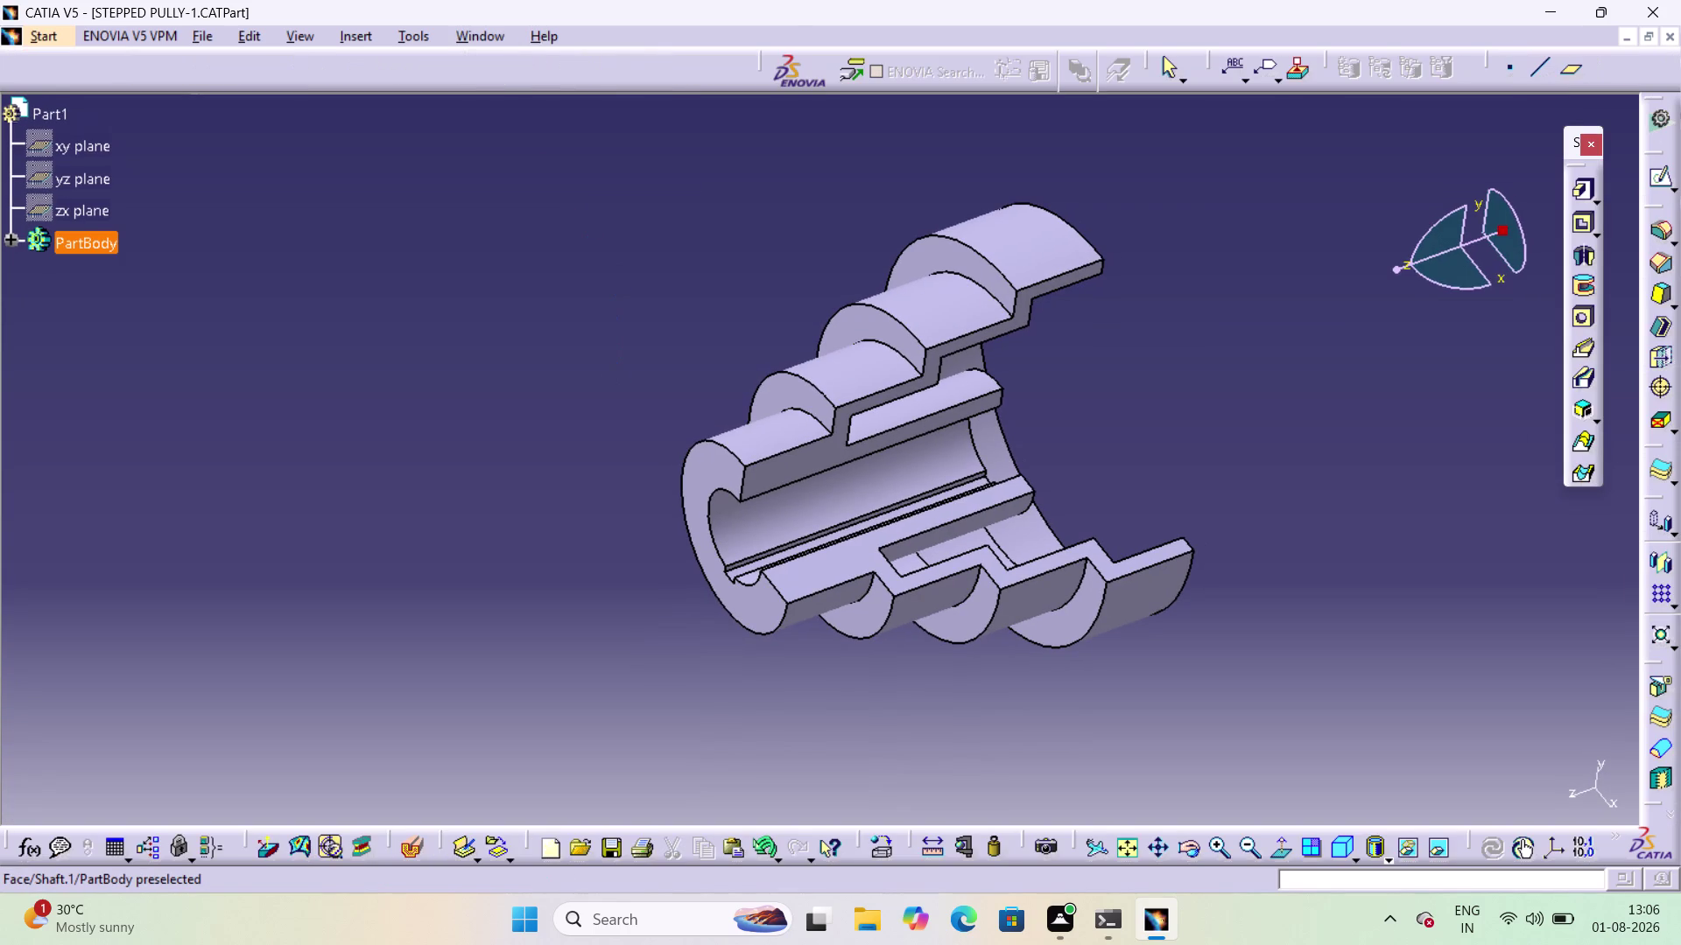
click(692, 474)
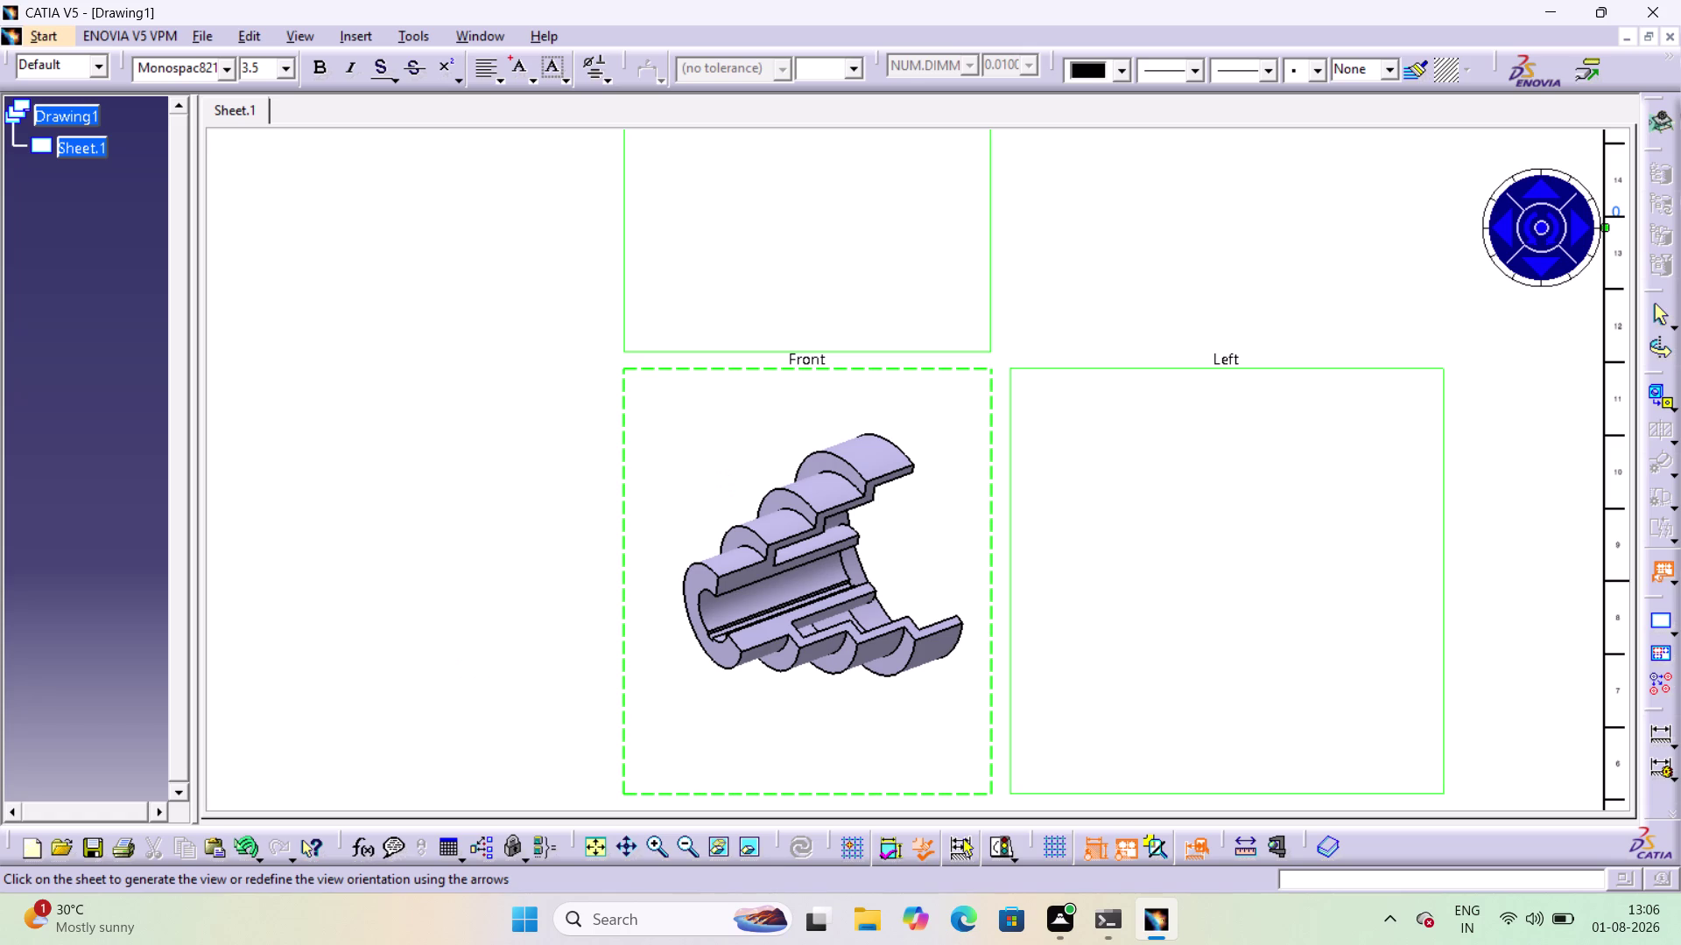
triple_click(684, 851)
triple_click(683, 851)
triple_click(682, 851)
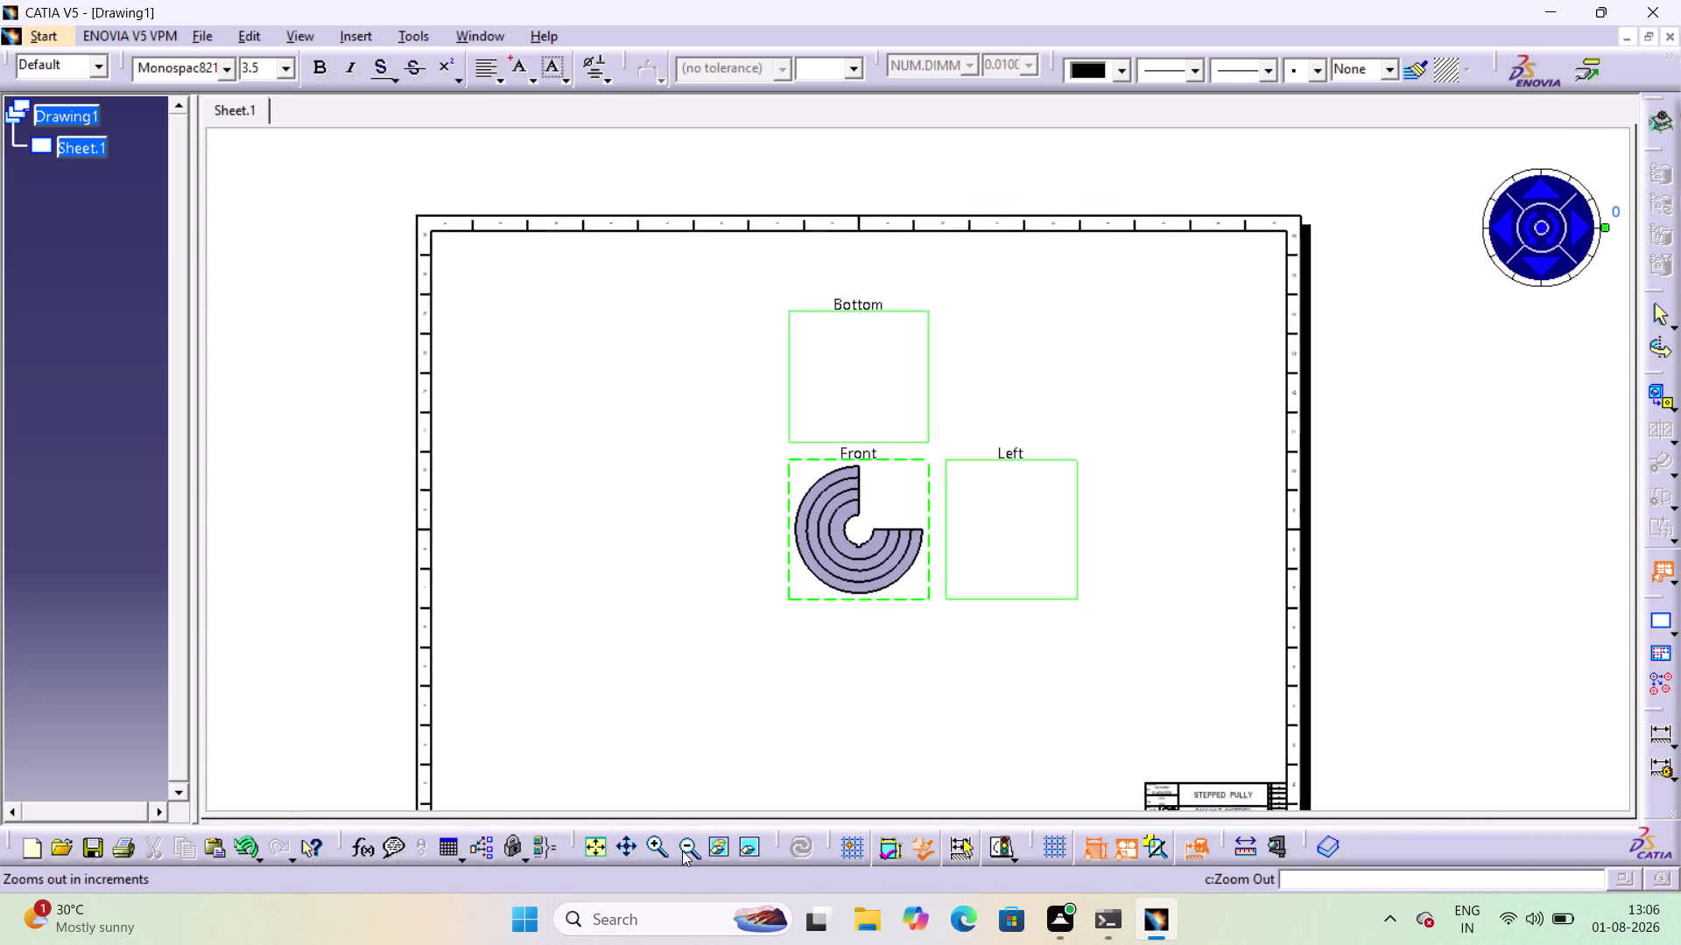
double_click(682, 851)
middle_drag(1032, 526, 1168, 429)
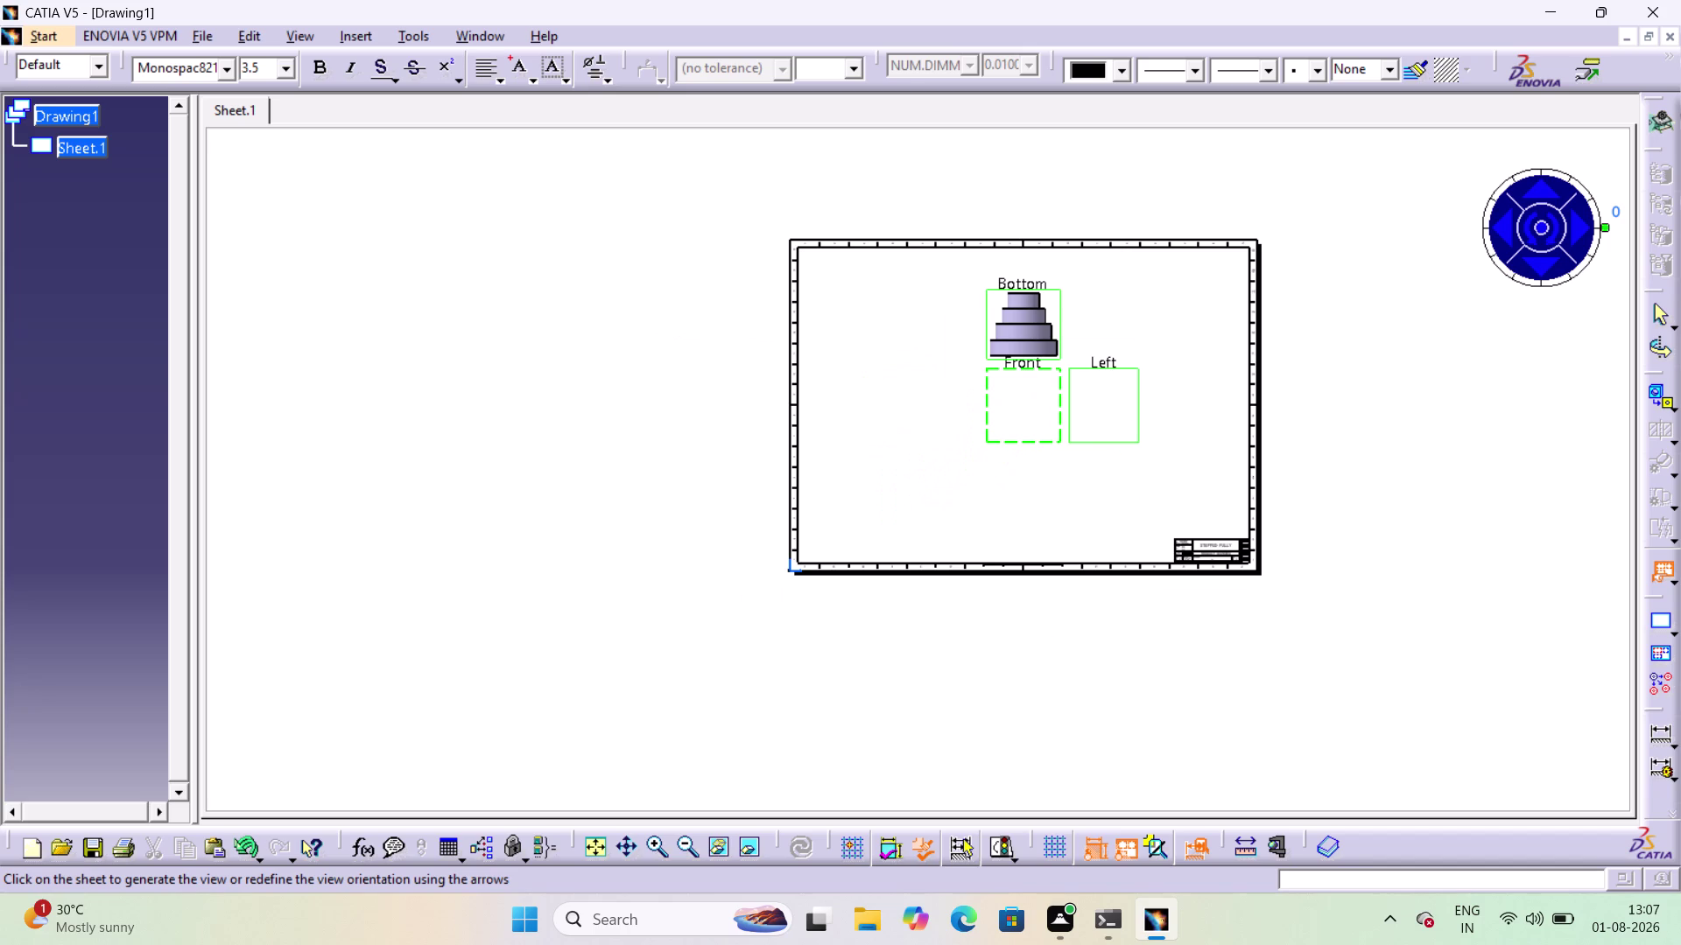
click(1020, 310)
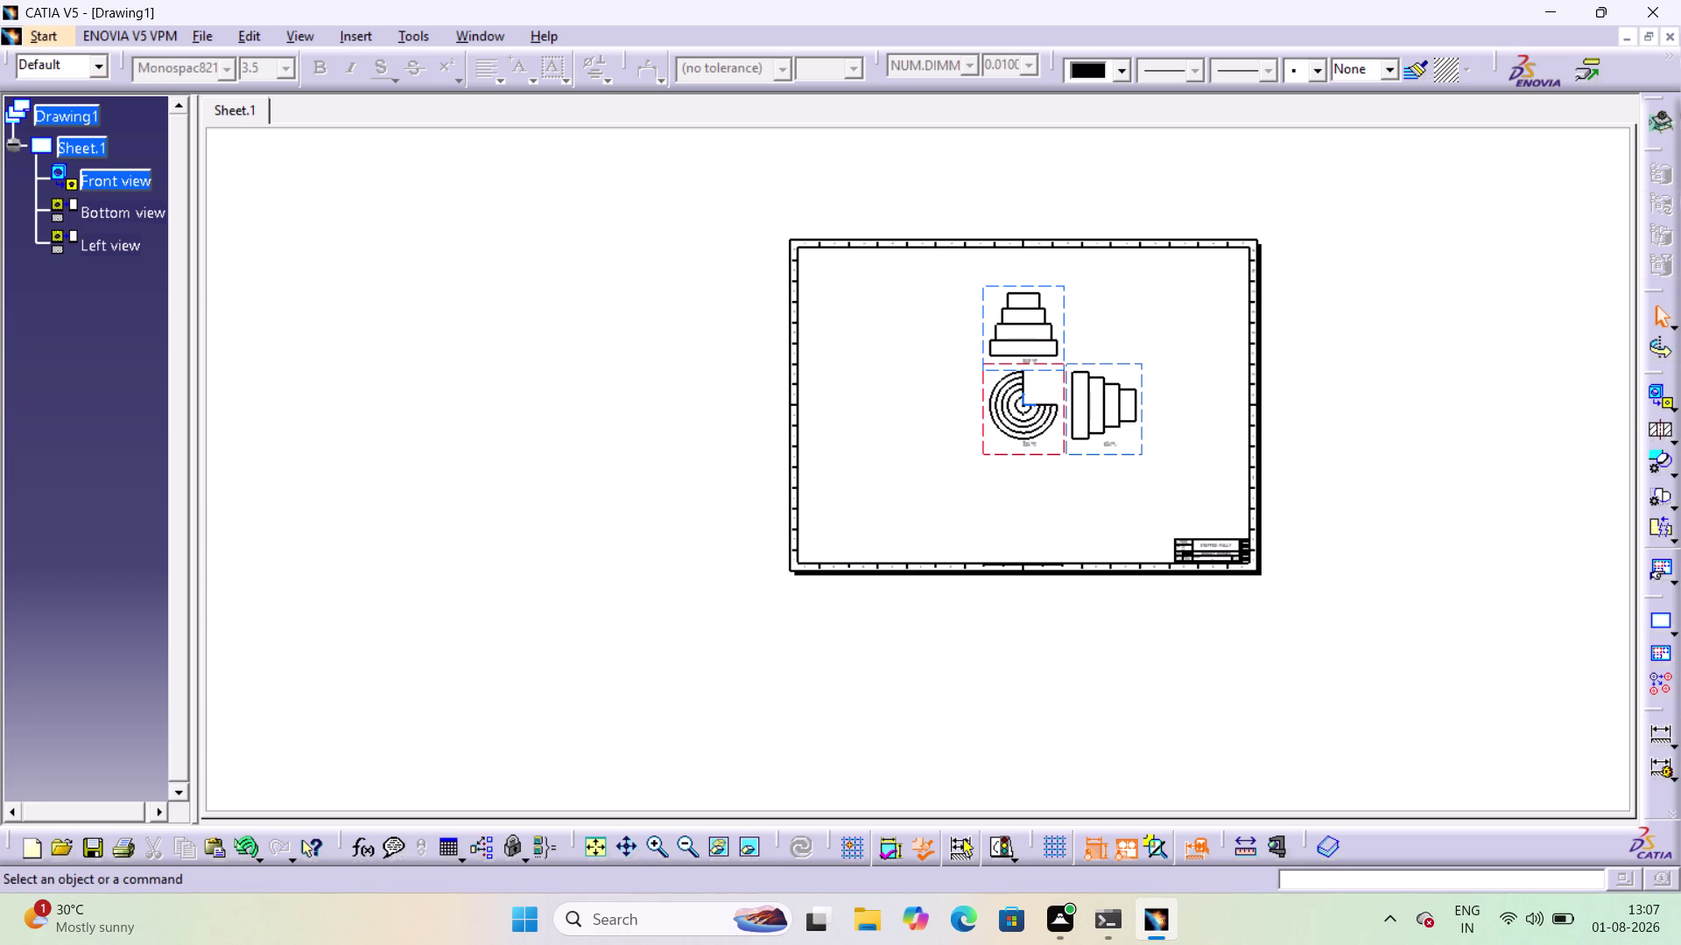
Rerun the View Wizard with the Front, Bottom, Right layout, then undo it.
click(1675, 579)
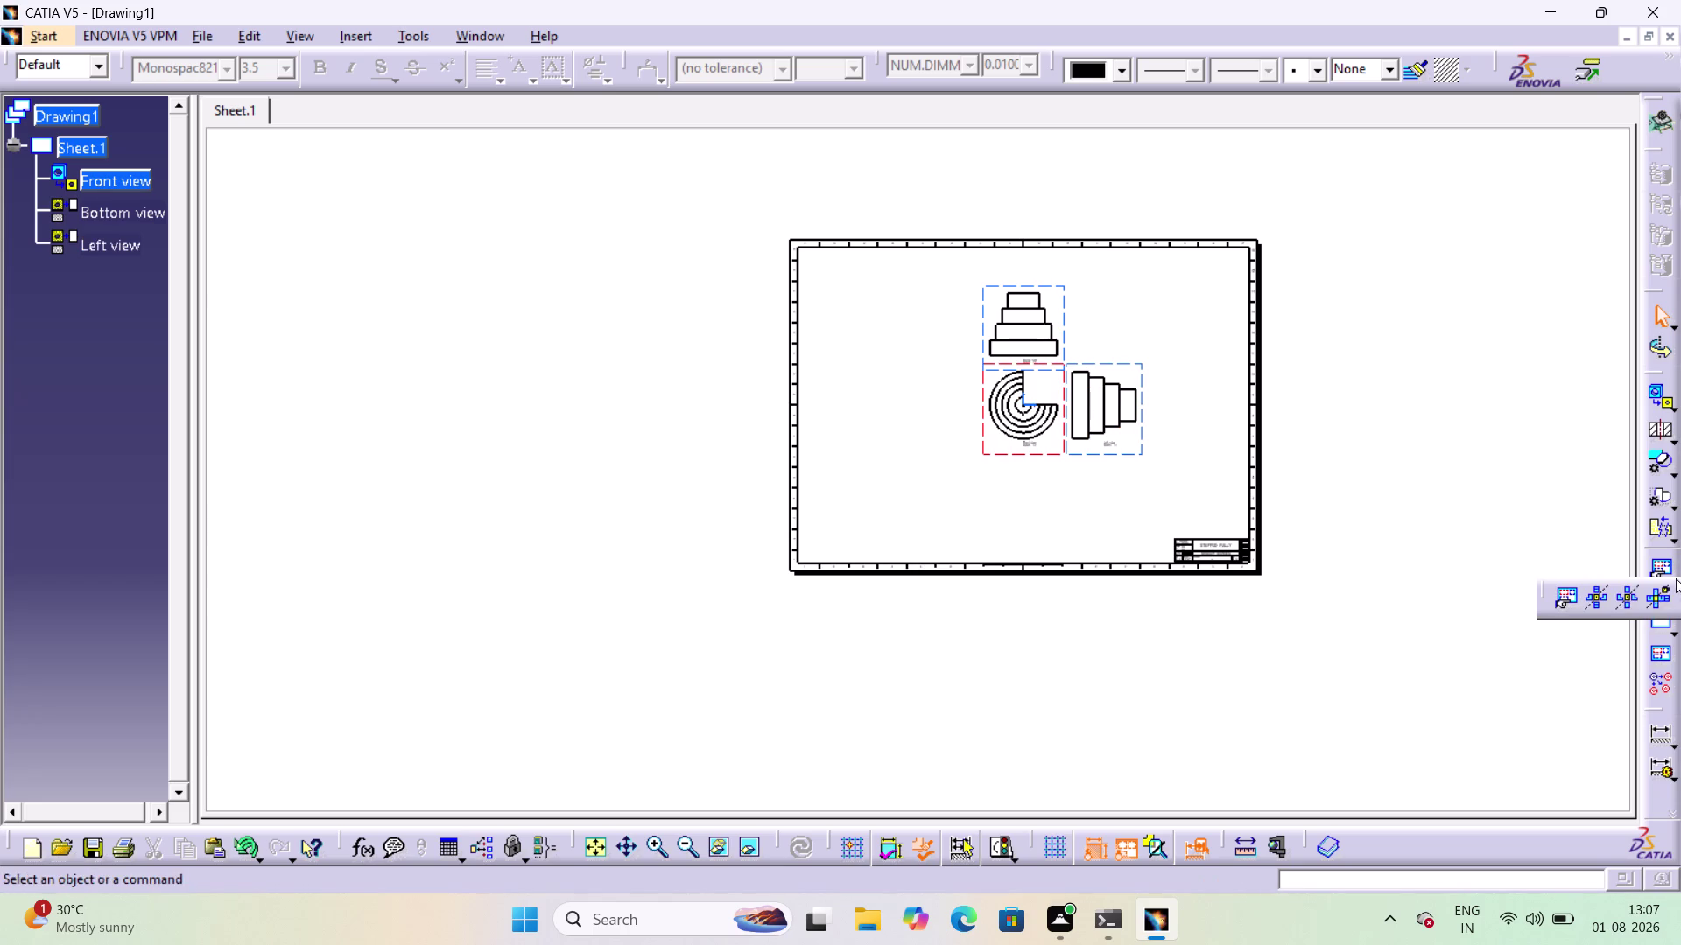
click(1559, 602)
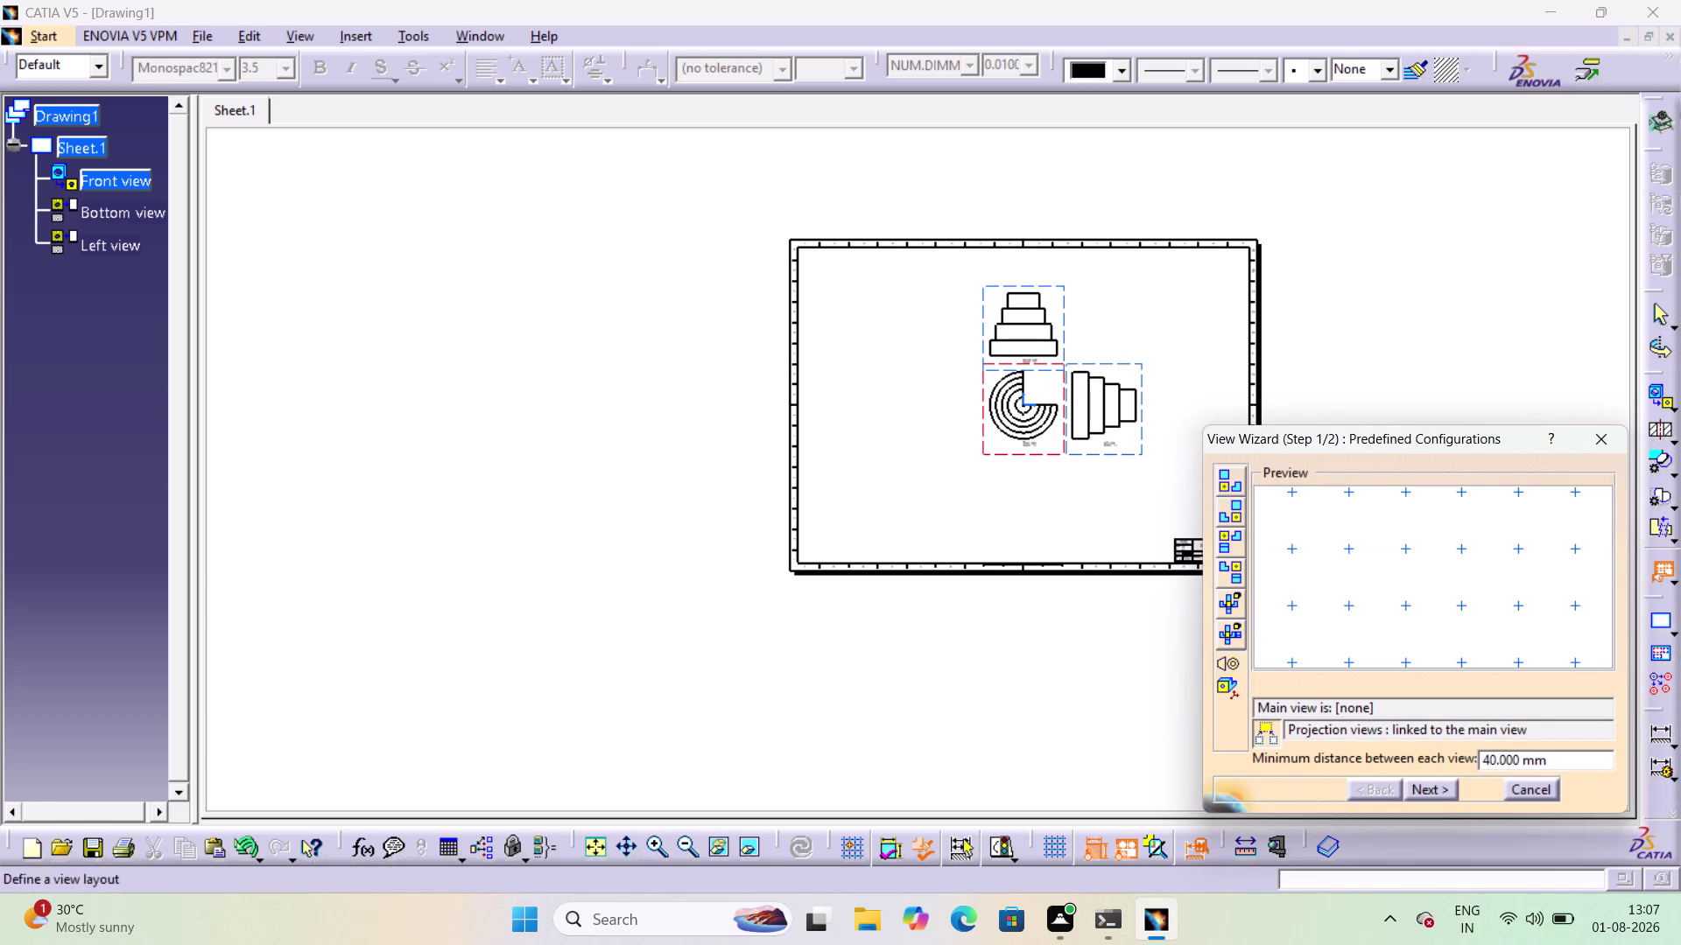
click(1234, 516)
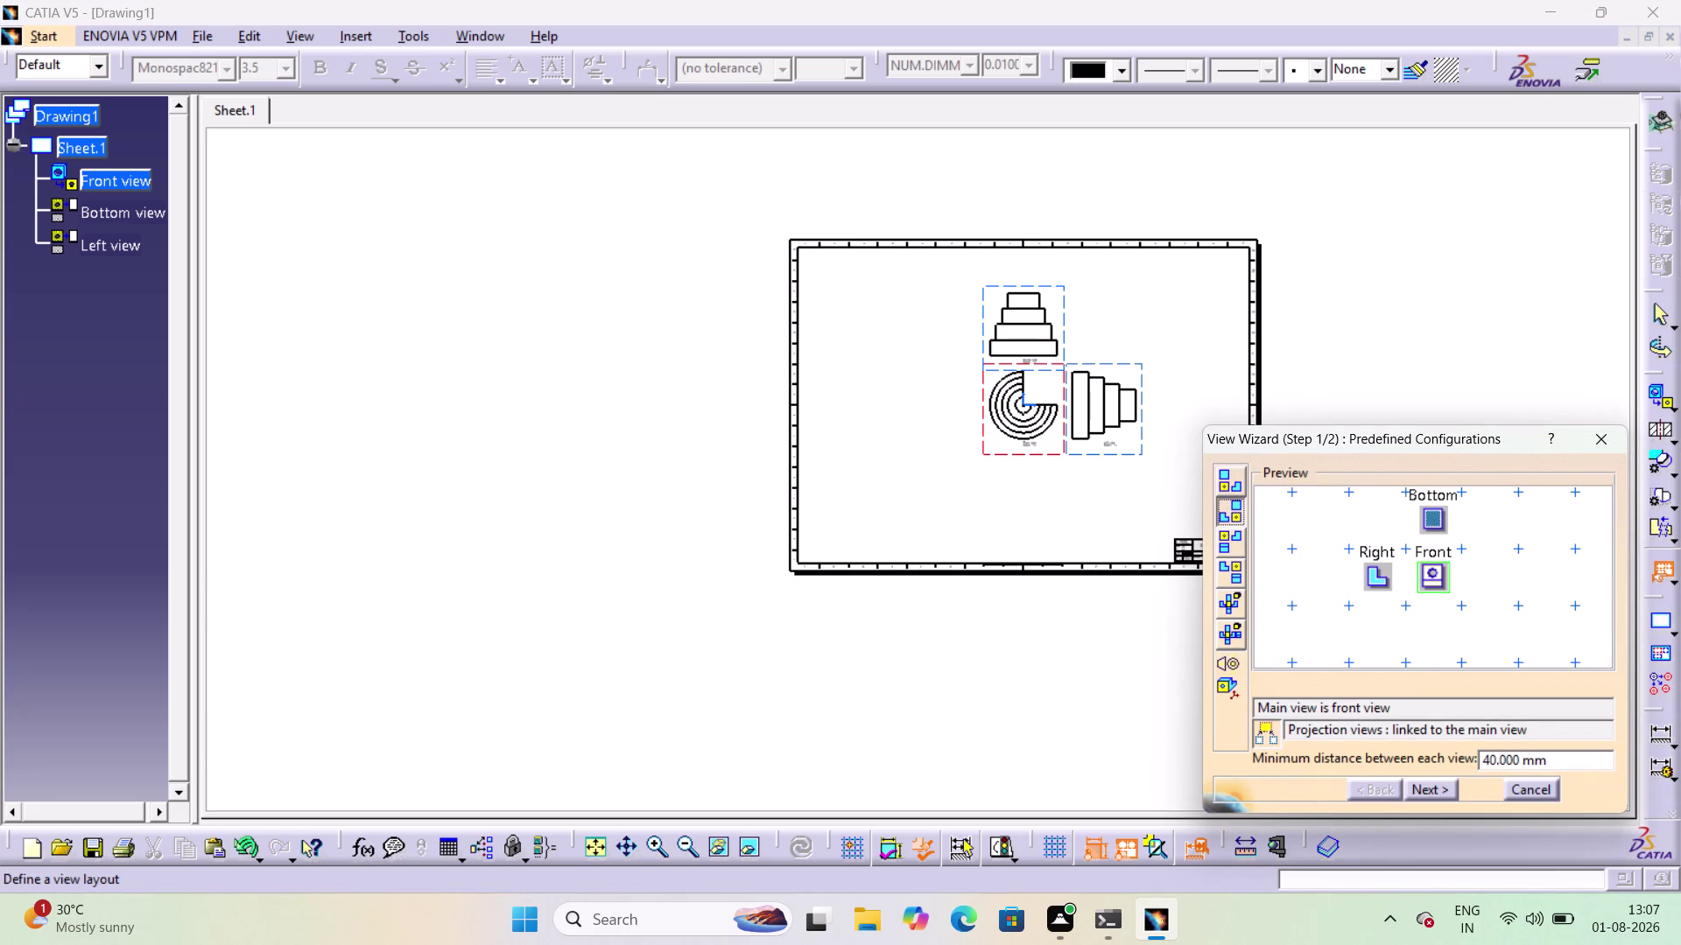
click(1453, 786)
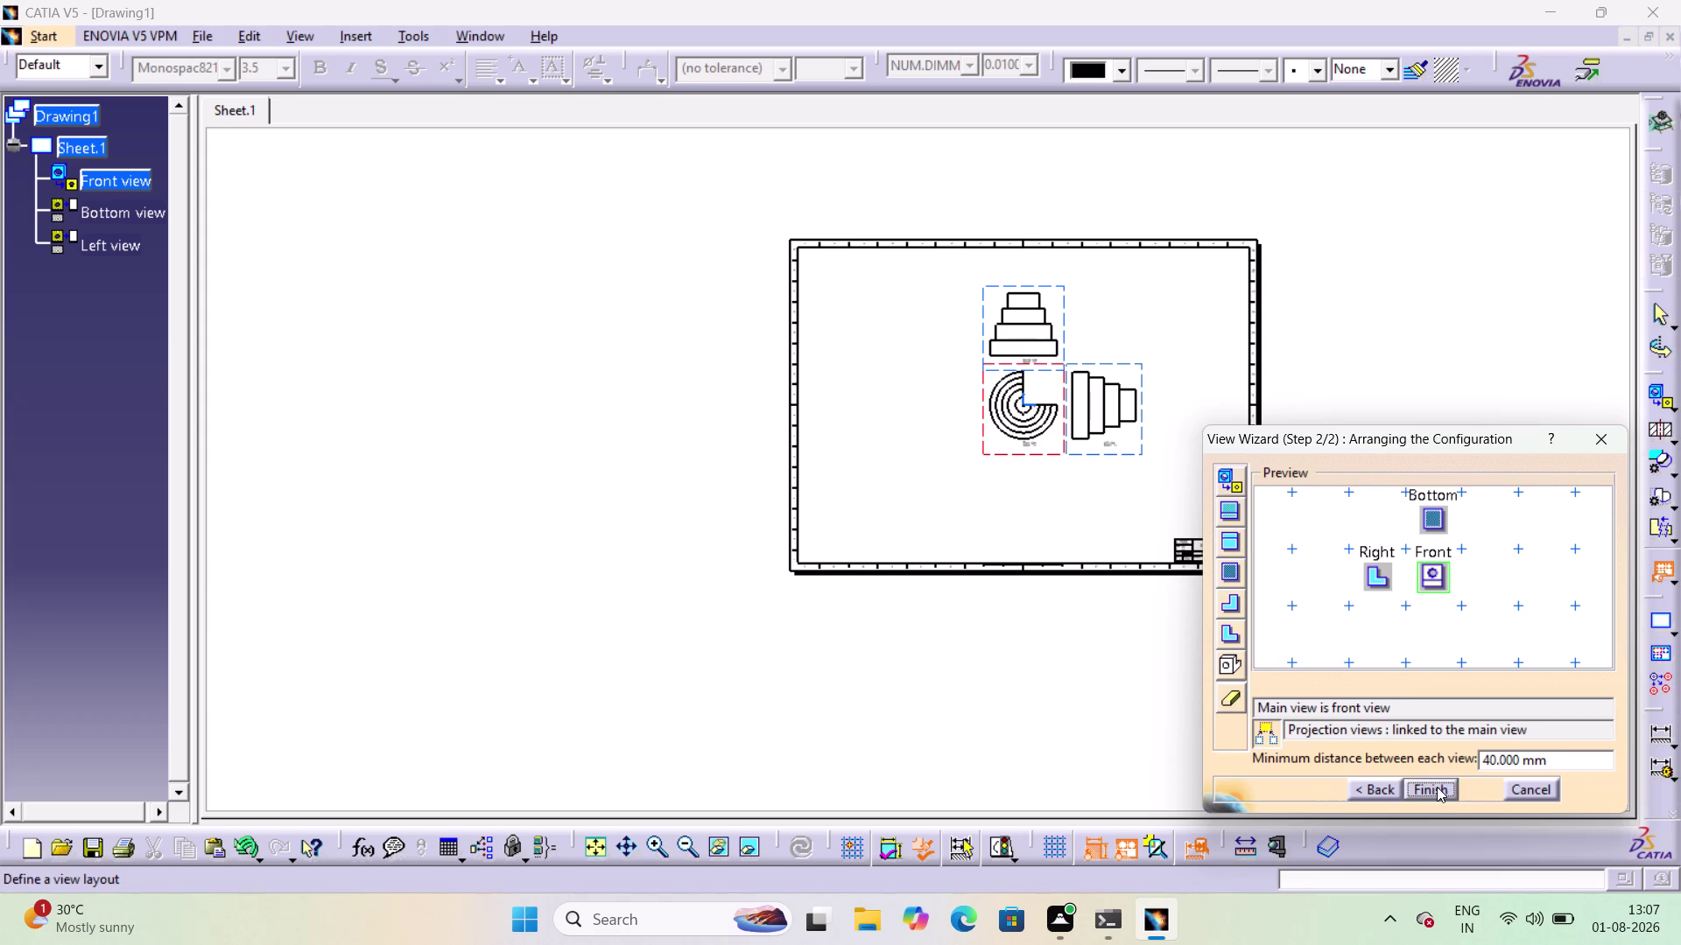
click(1434, 794)
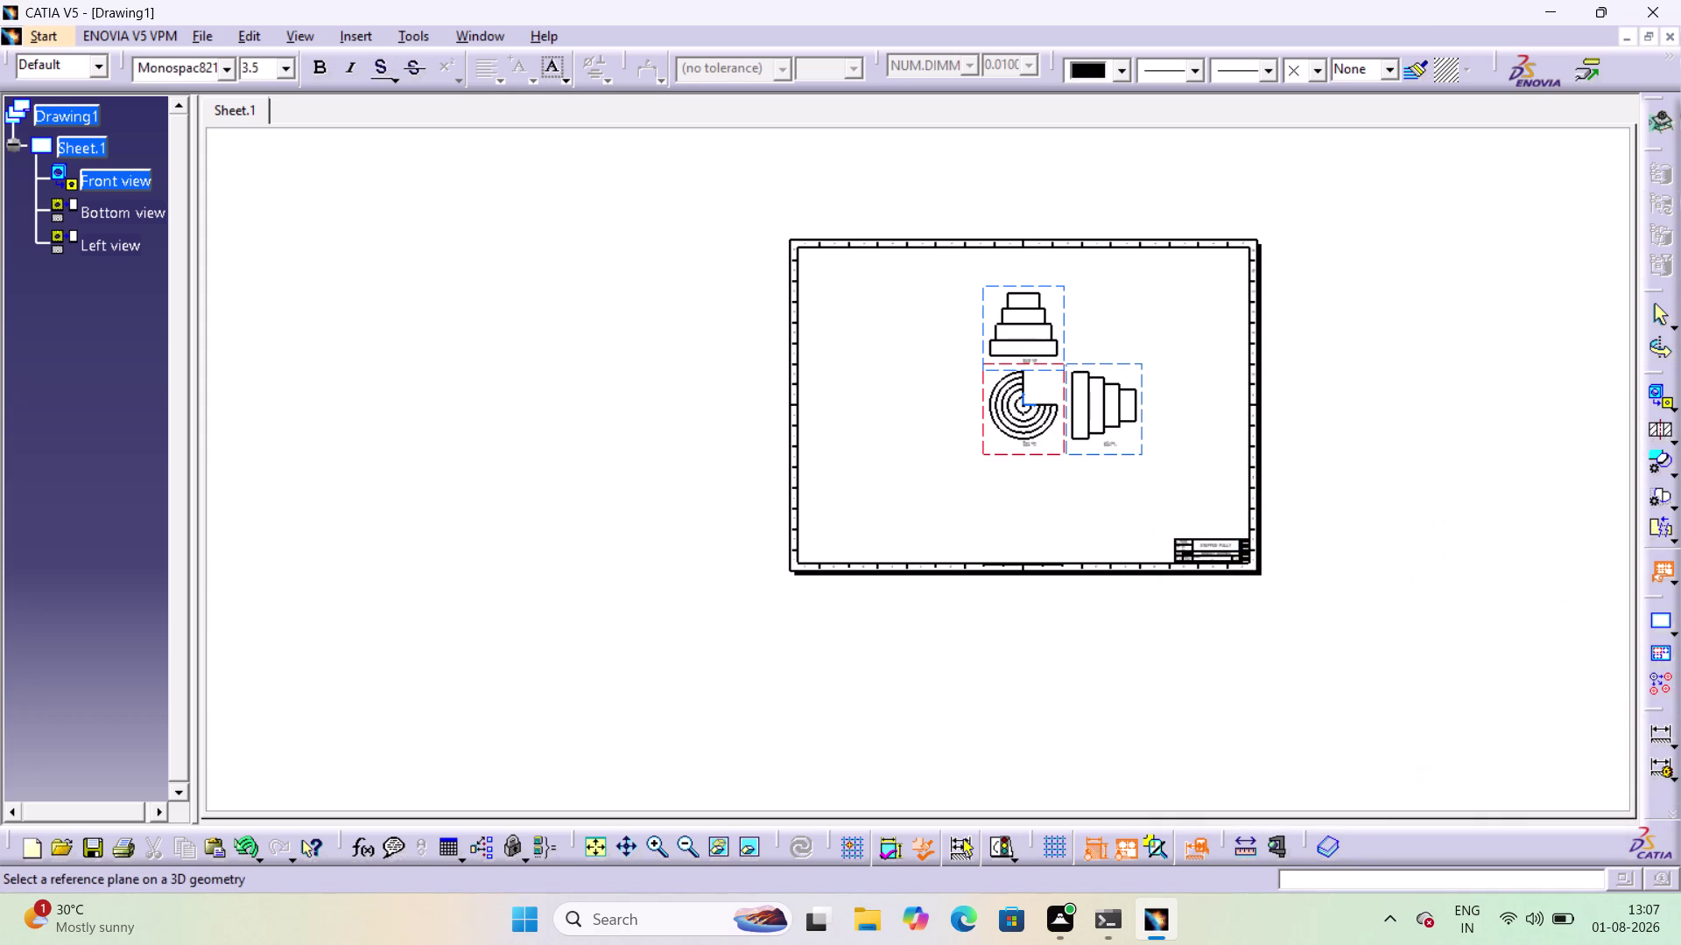
click(933, 411)
click(1014, 424)
click(959, 437)
key(ctrl+z)
key(ctrl+z)
key(ctrl+z)
key(ctrl+z)
Cancel the pending view creation and delete the left view.
right_click(1113, 395)
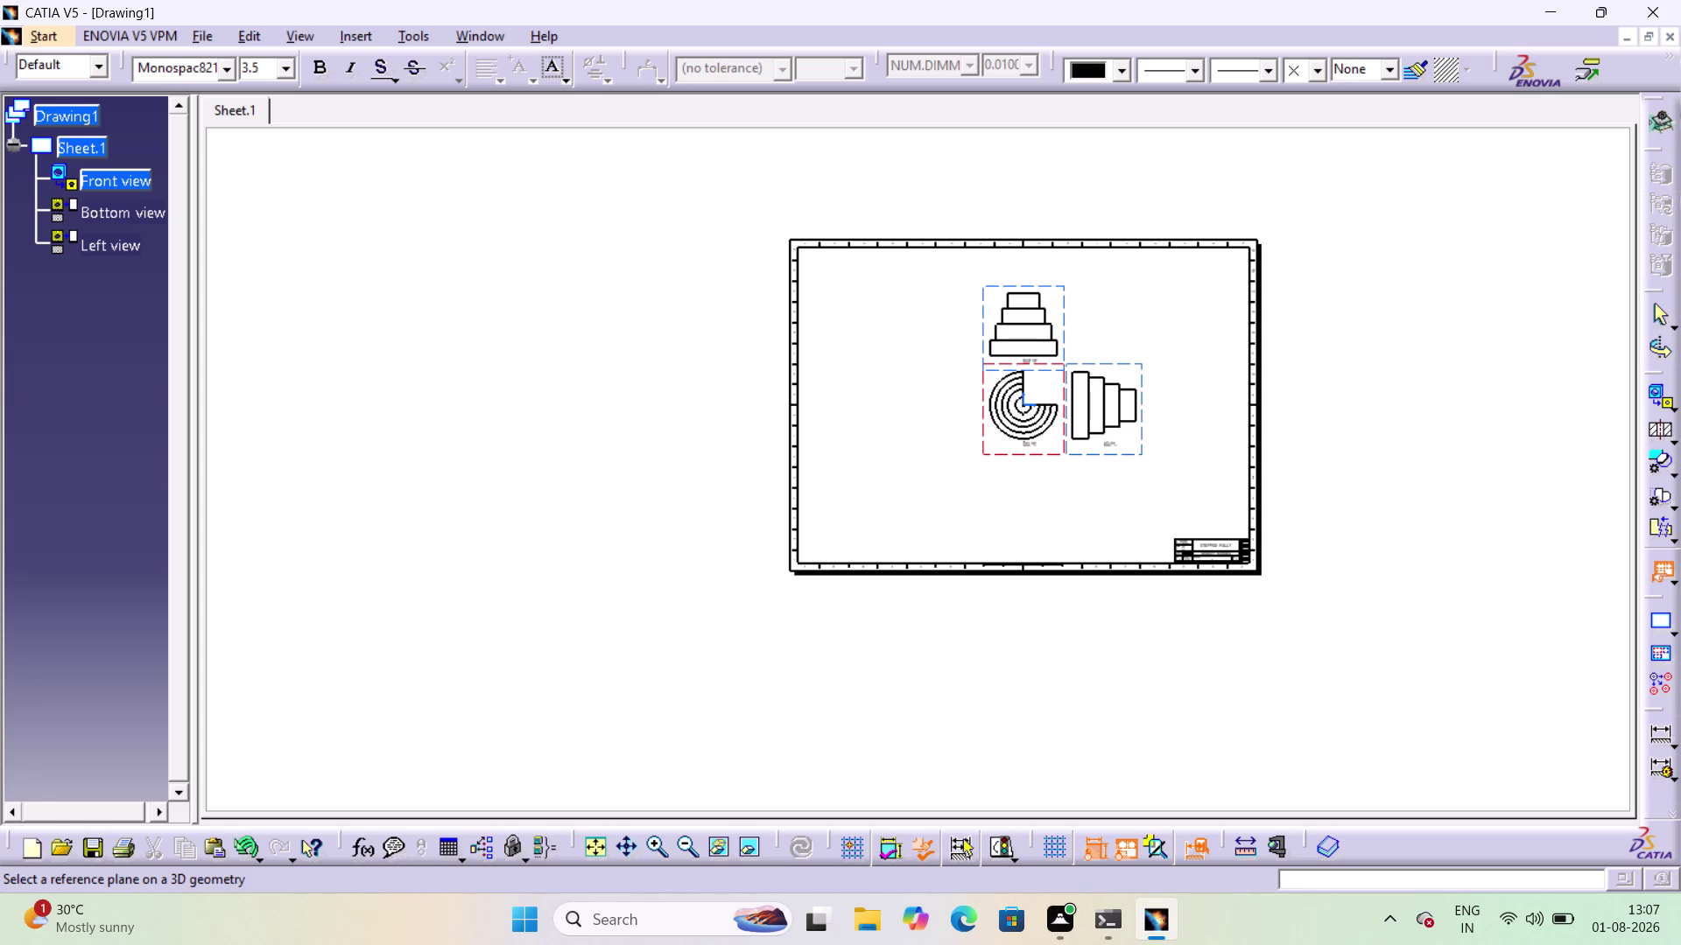
right_click(1134, 380)
right_click(1148, 373)
key(Delete)
key(Delete)
key(Escape)
key(Escape)
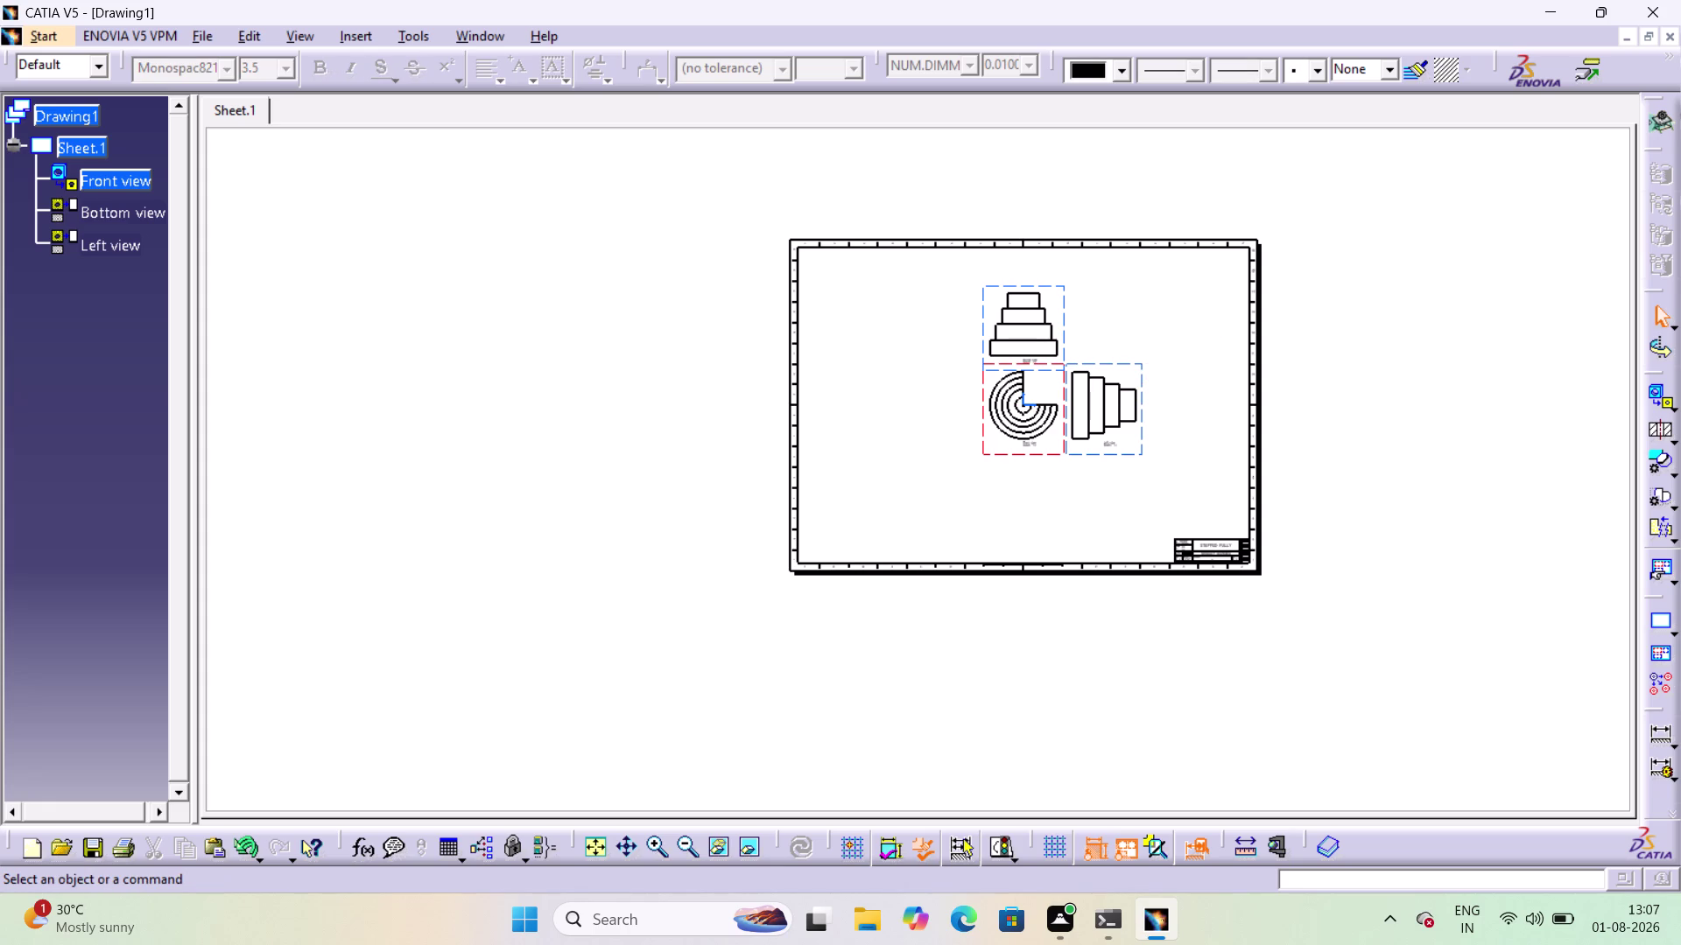
right_click(1151, 388)
right_click(1138, 377)
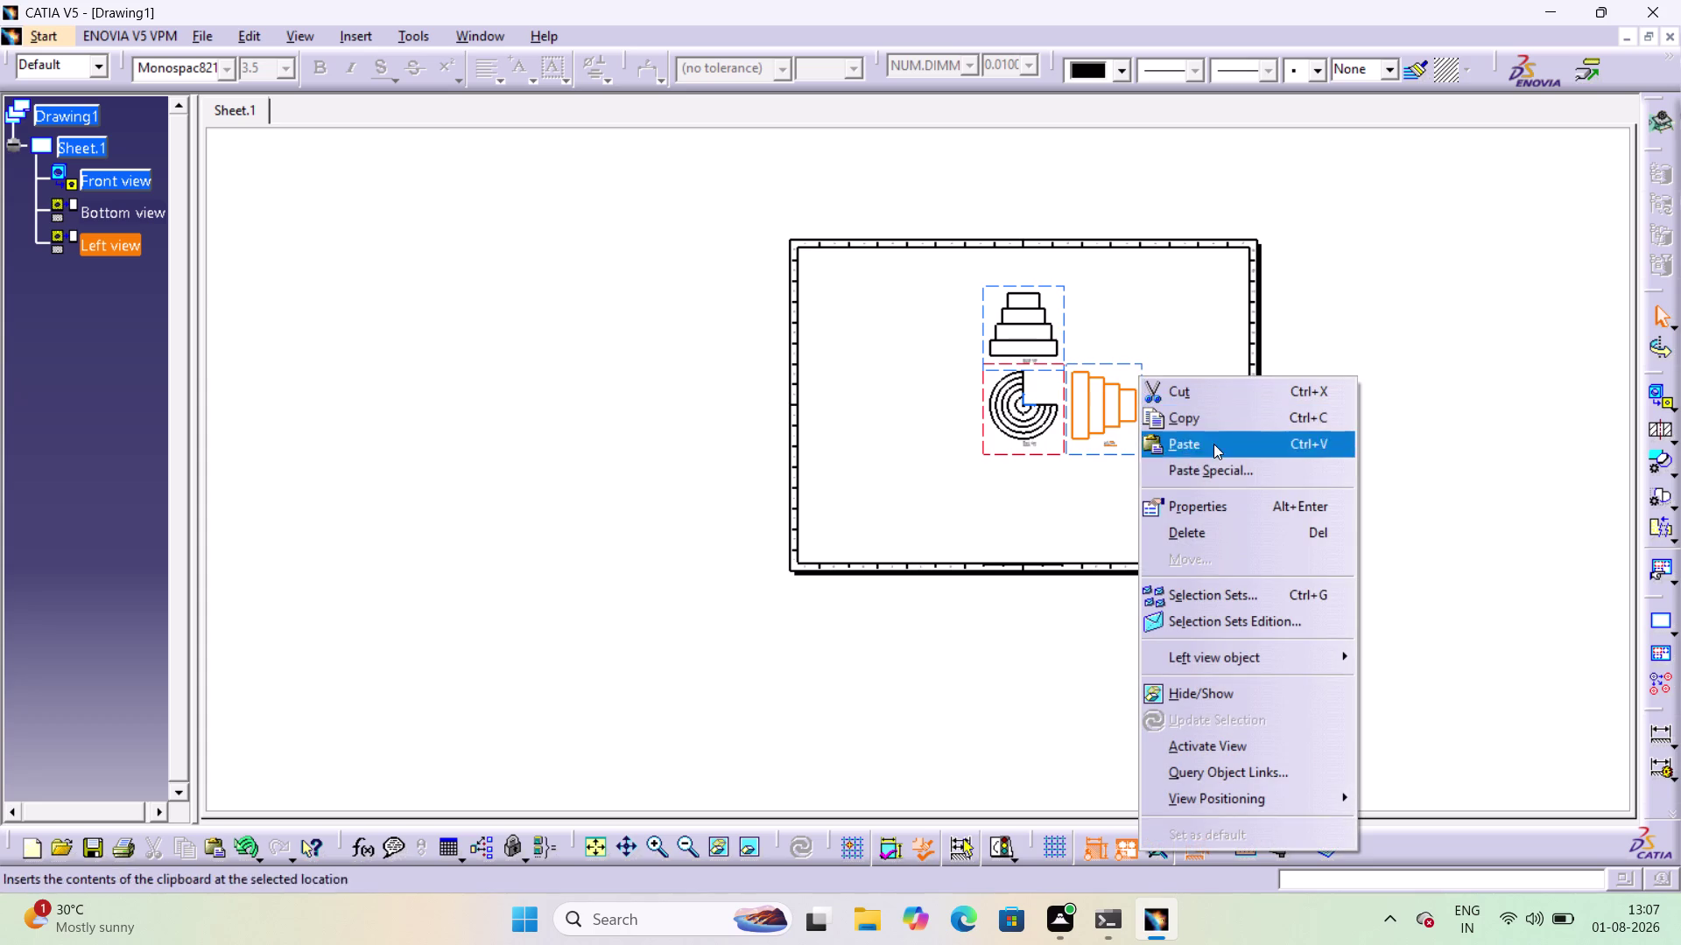
click(1198, 328)
key(Delete)
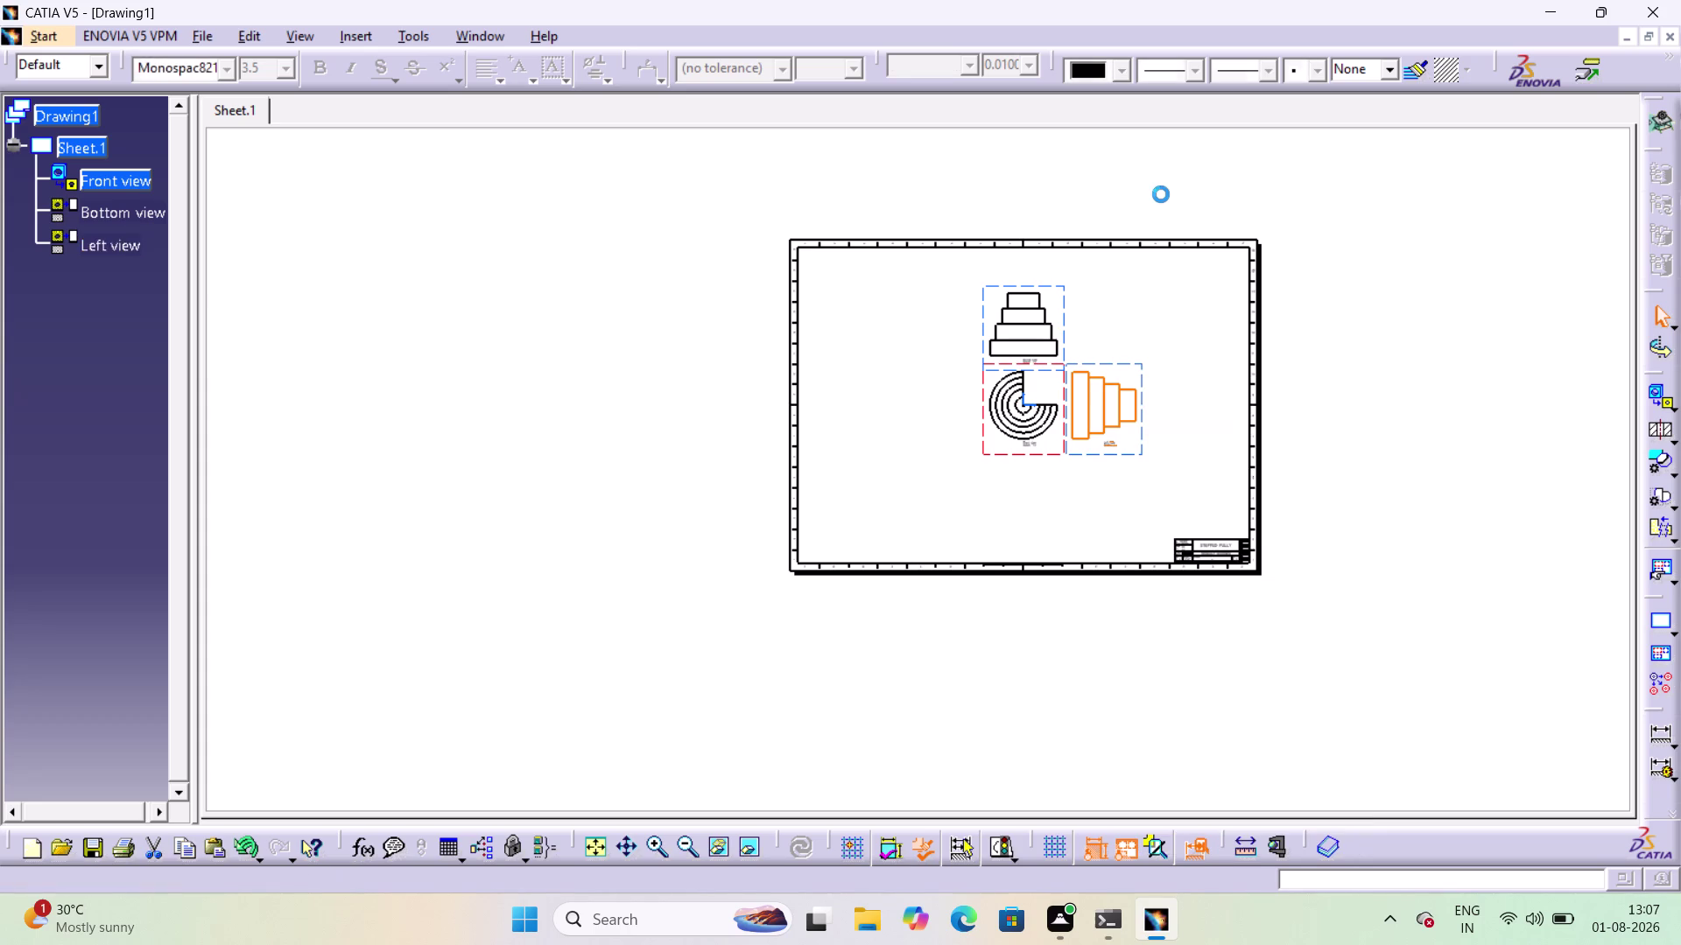
Delete the bottom view and the old front view, then re-centre the sheet.
right_click(1075, 314)
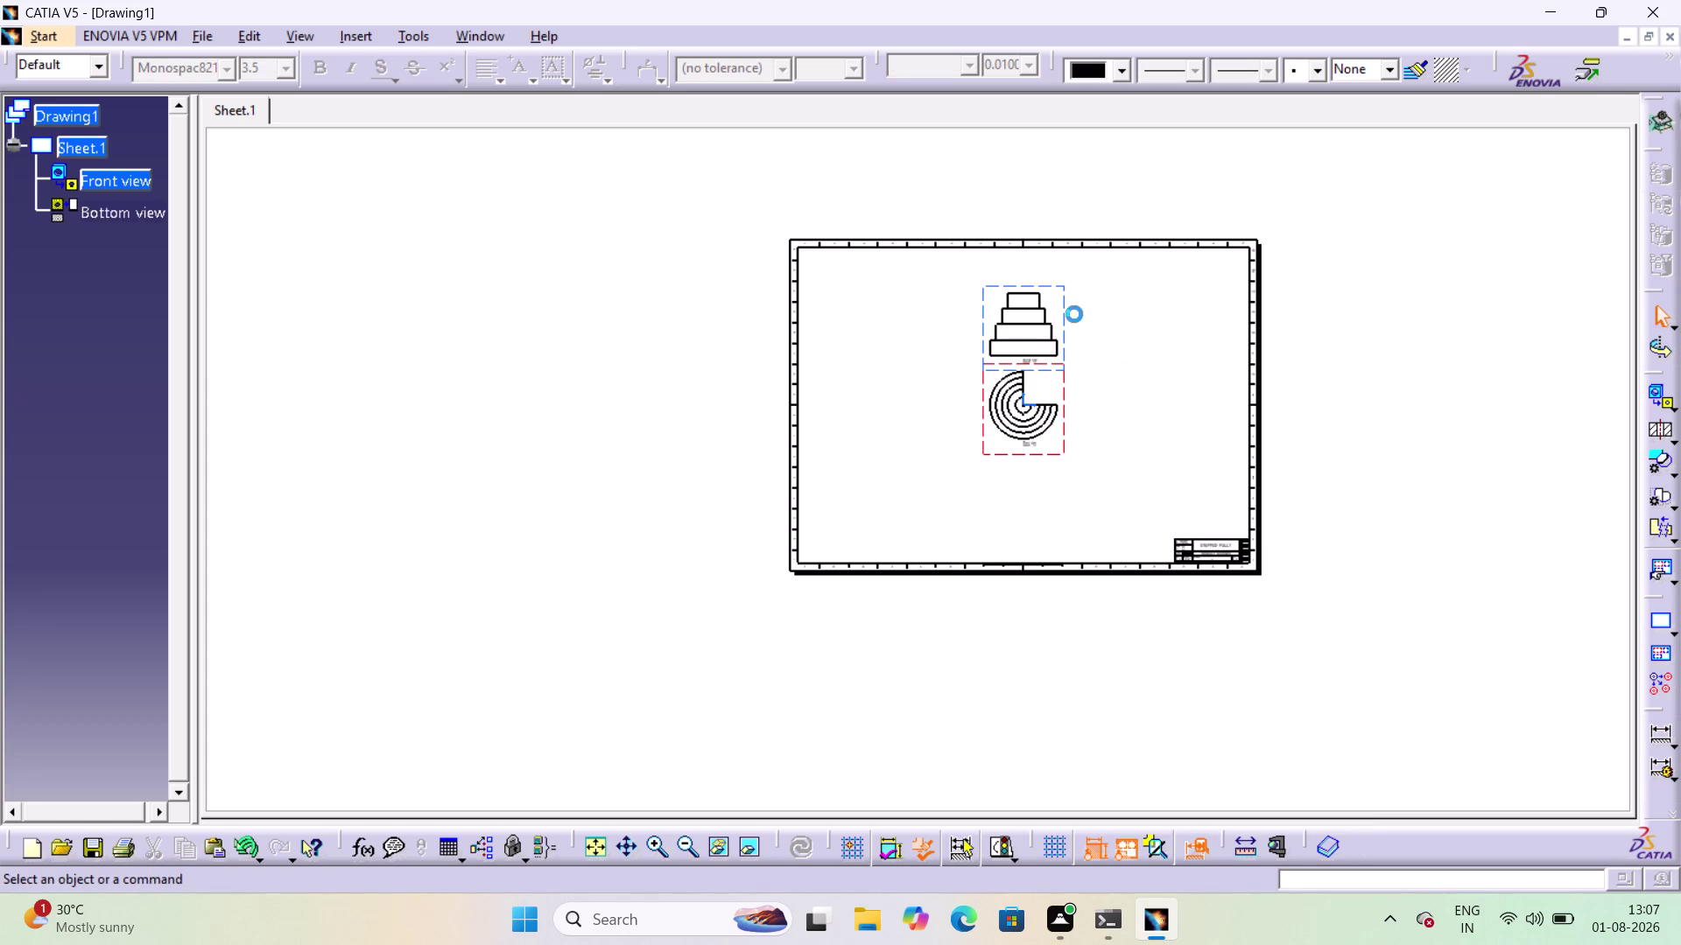
right_click(1065, 306)
key(Delete)
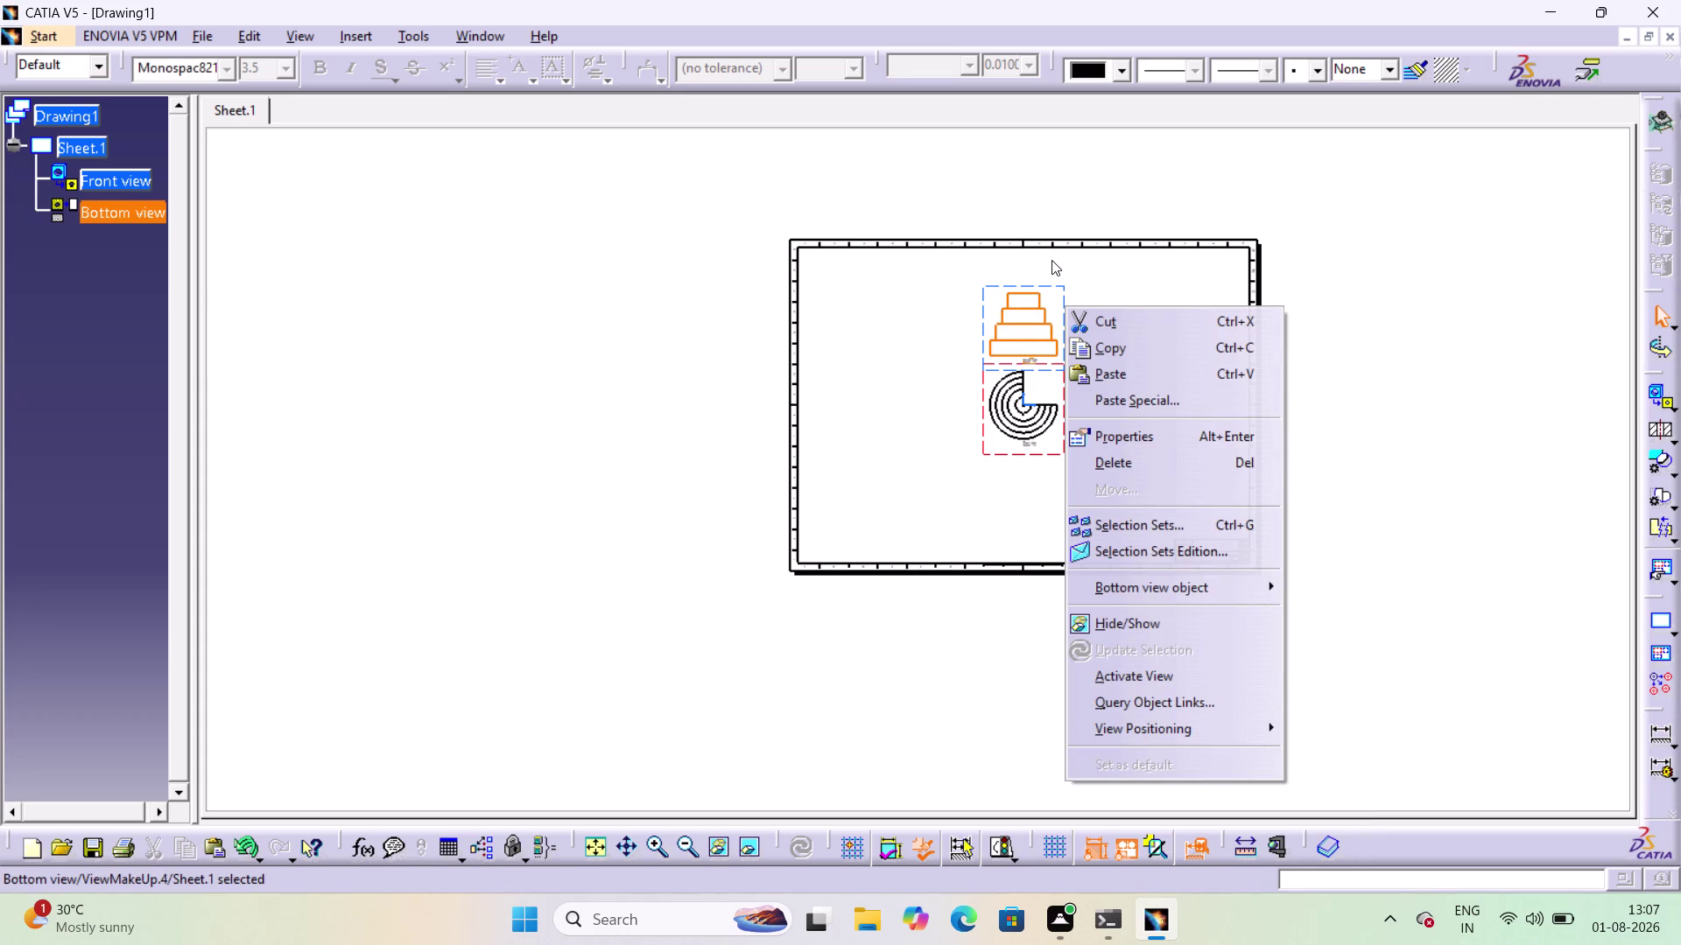
key(Delete)
click(1120, 255)
key(Delete)
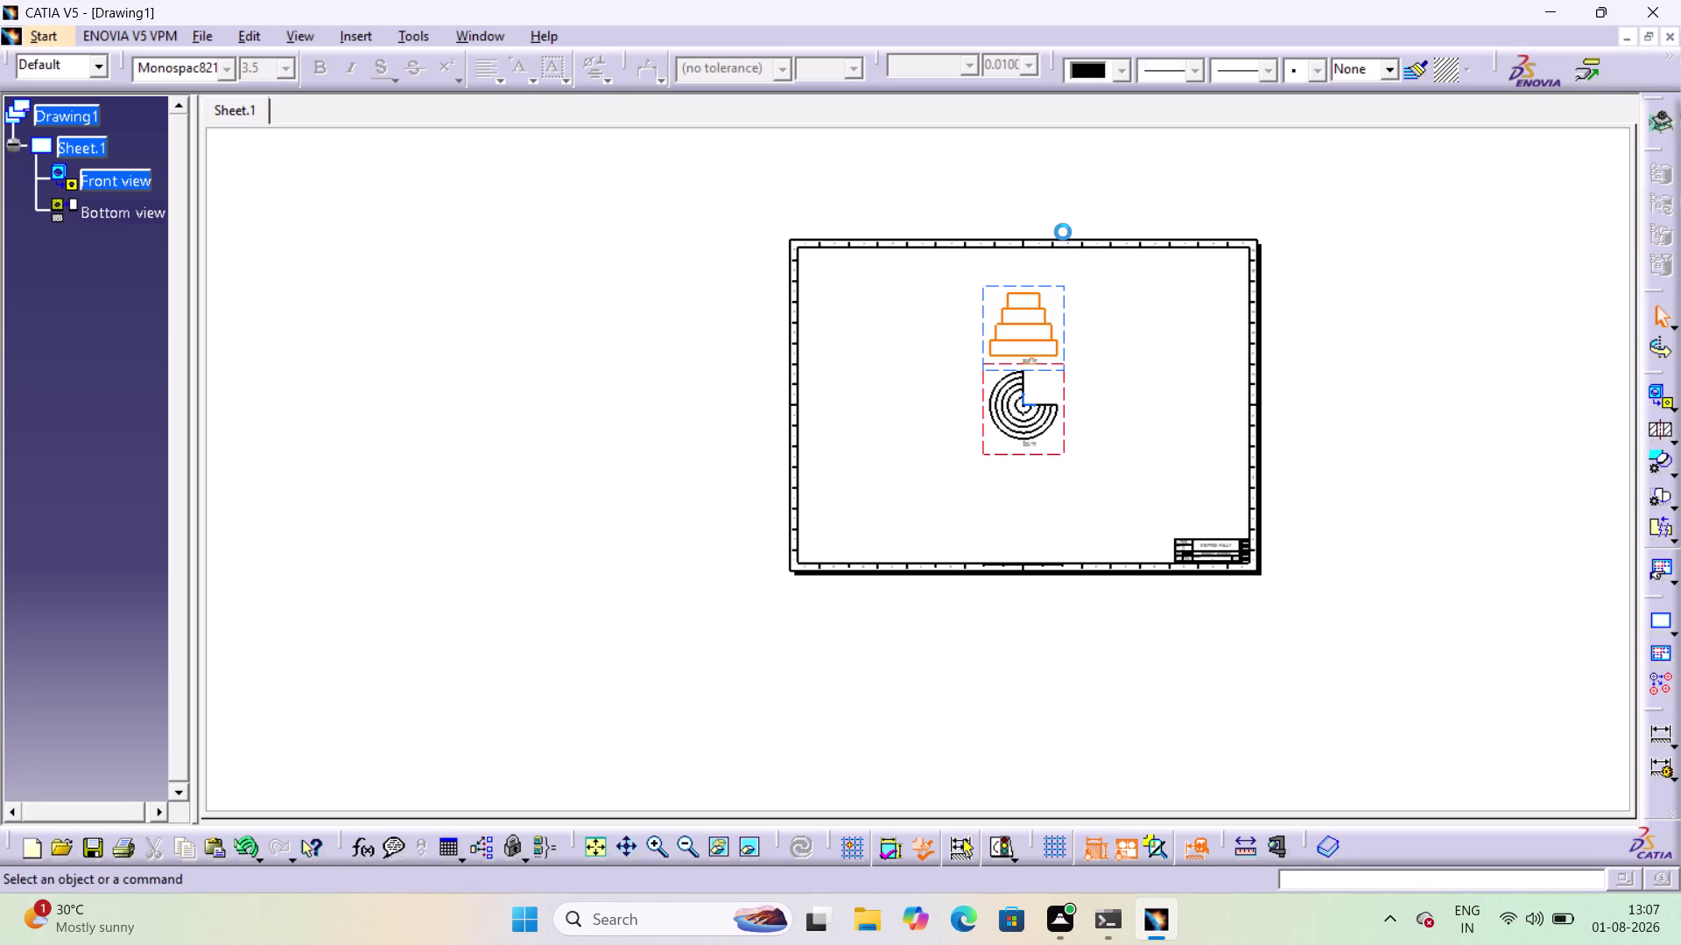
right_click(1066, 375)
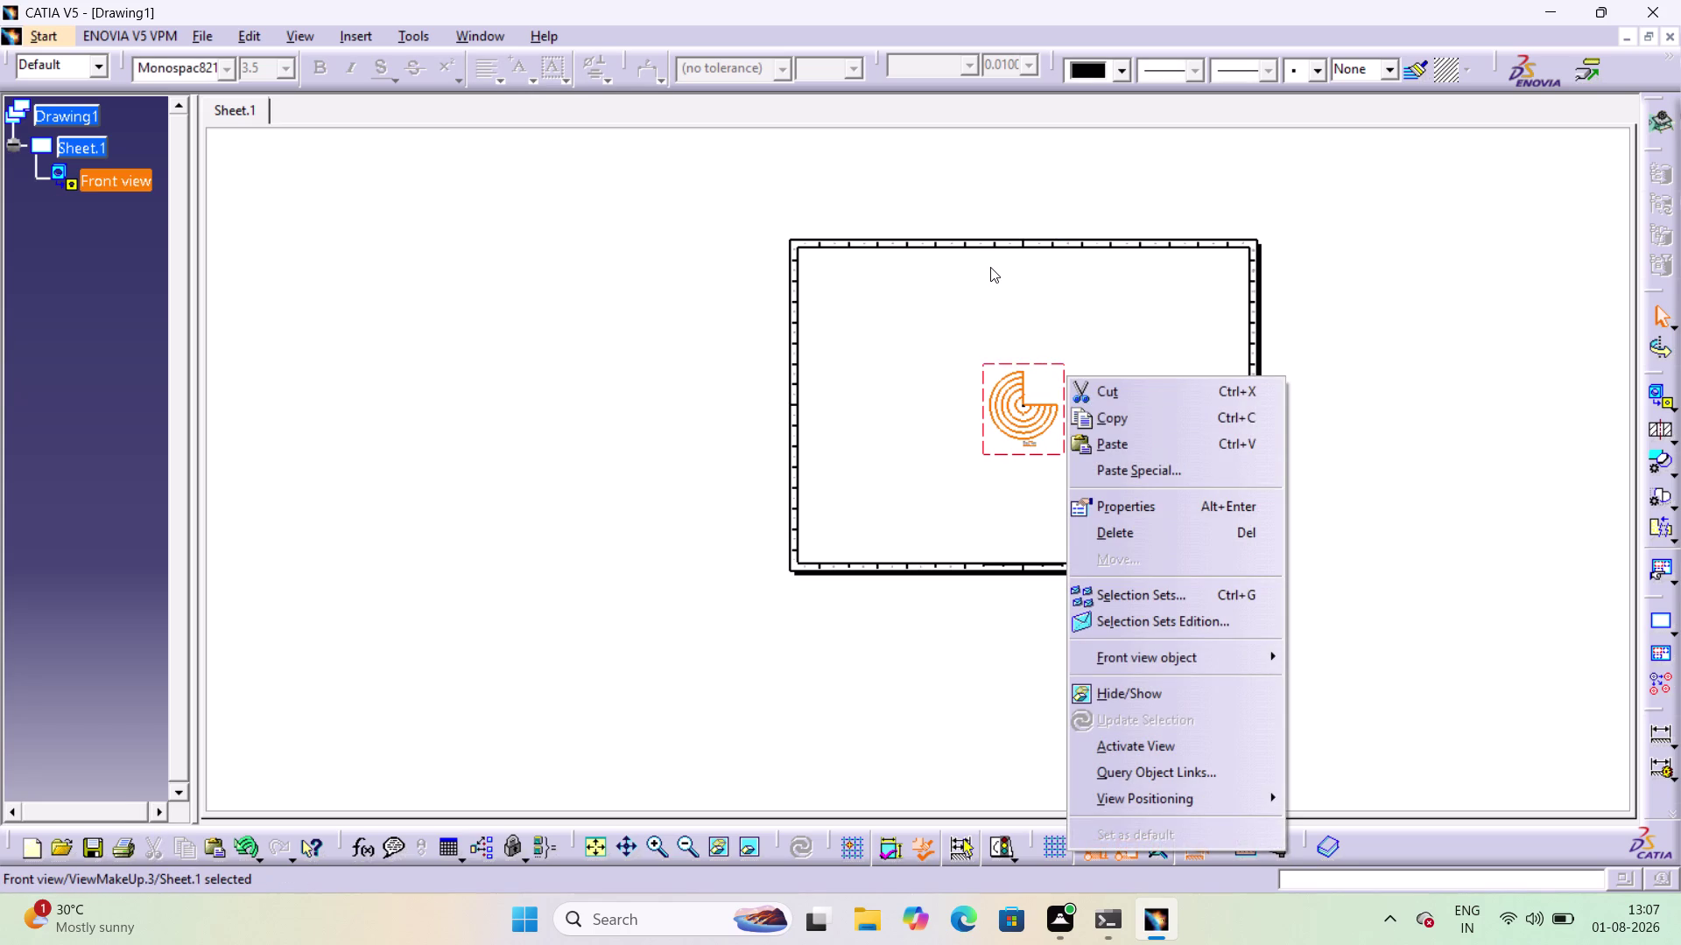
key(Delete)
key(Delete)
click(1022, 263)
key(Delete)
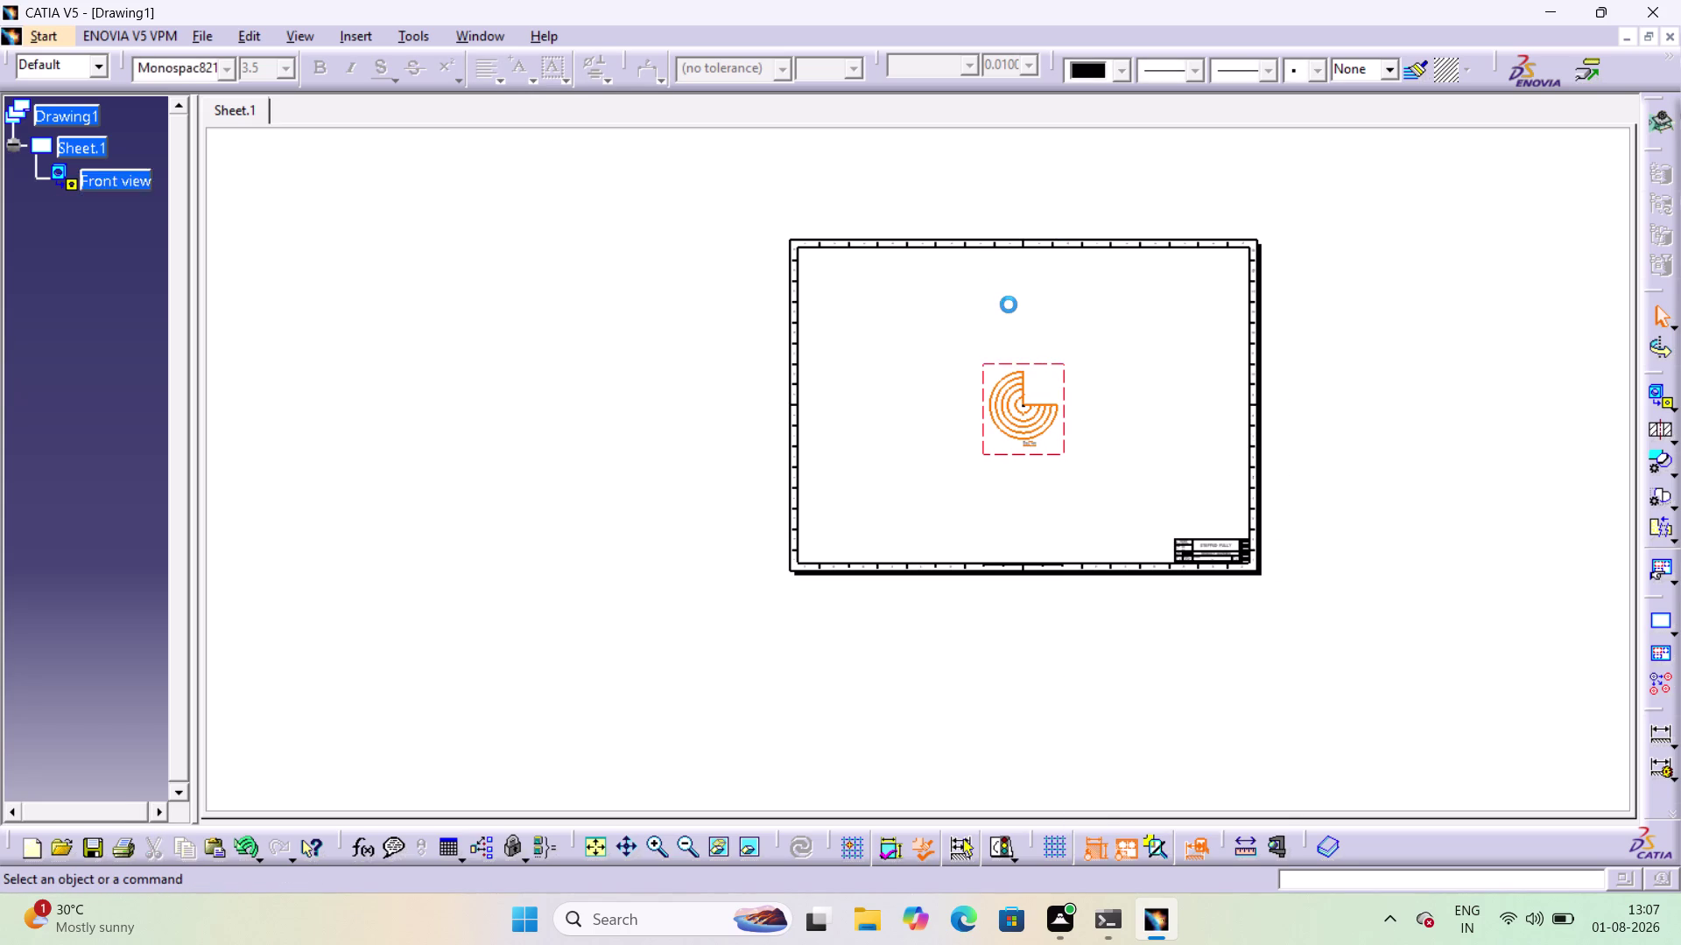
middle_drag(797, 487, 541, 492)
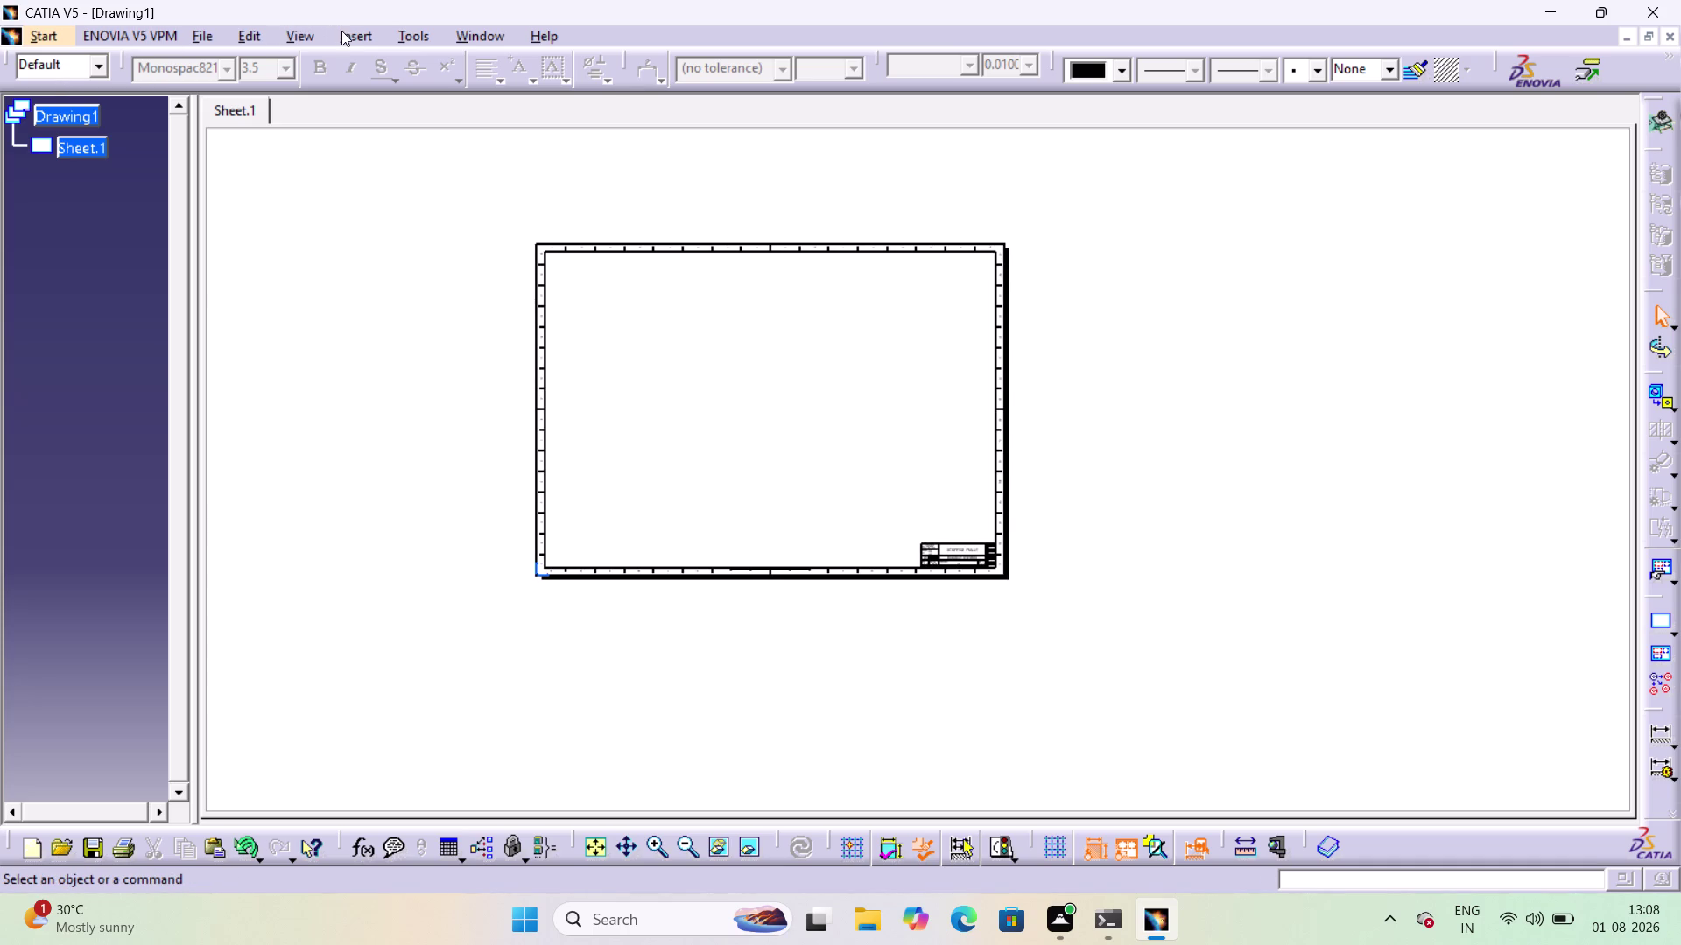
Run the View Wizard with the Front, Right, Bottom layout.
click(342, 31)
click(420, 107)
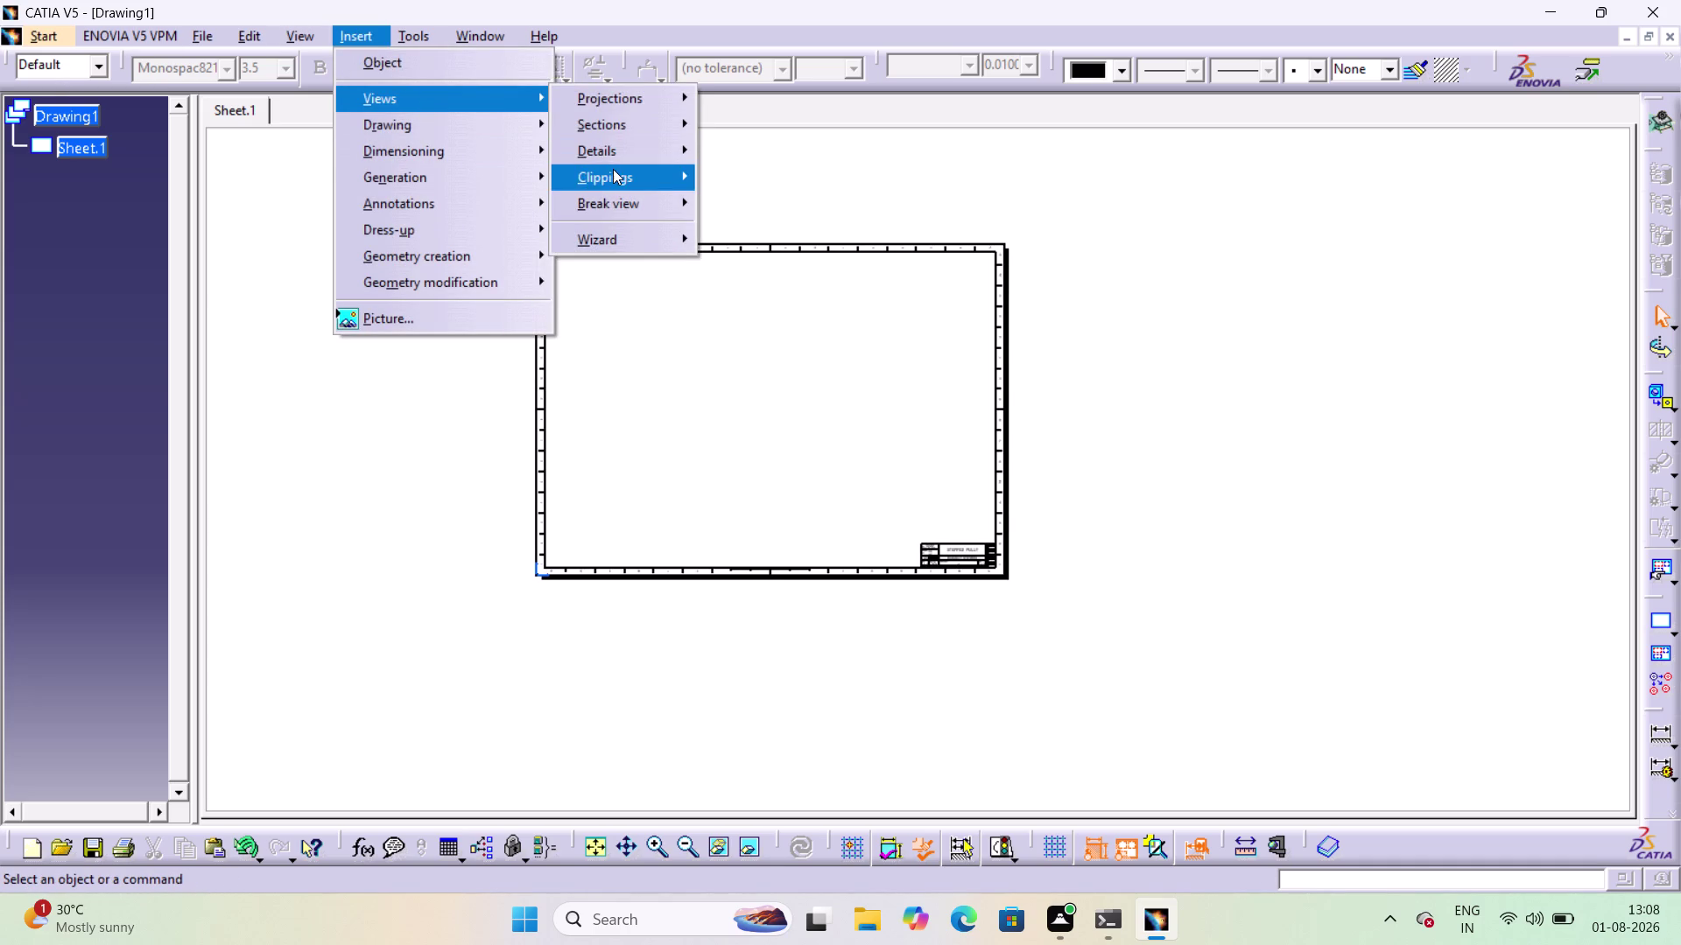
click(716, 241)
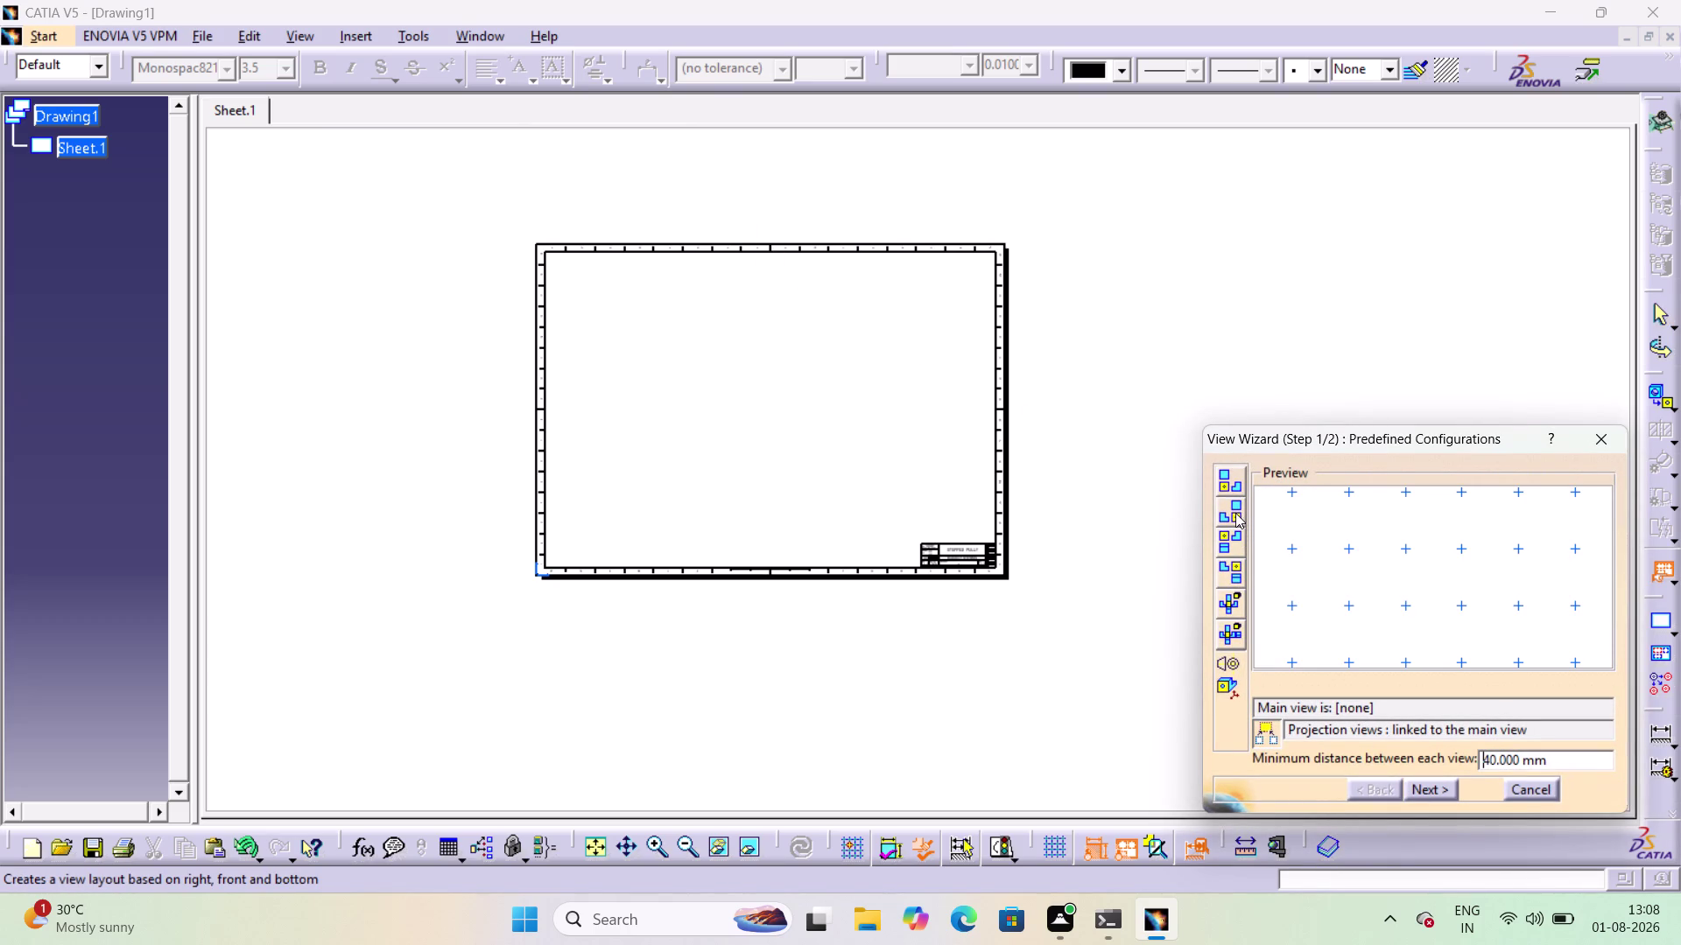
click(1236, 513)
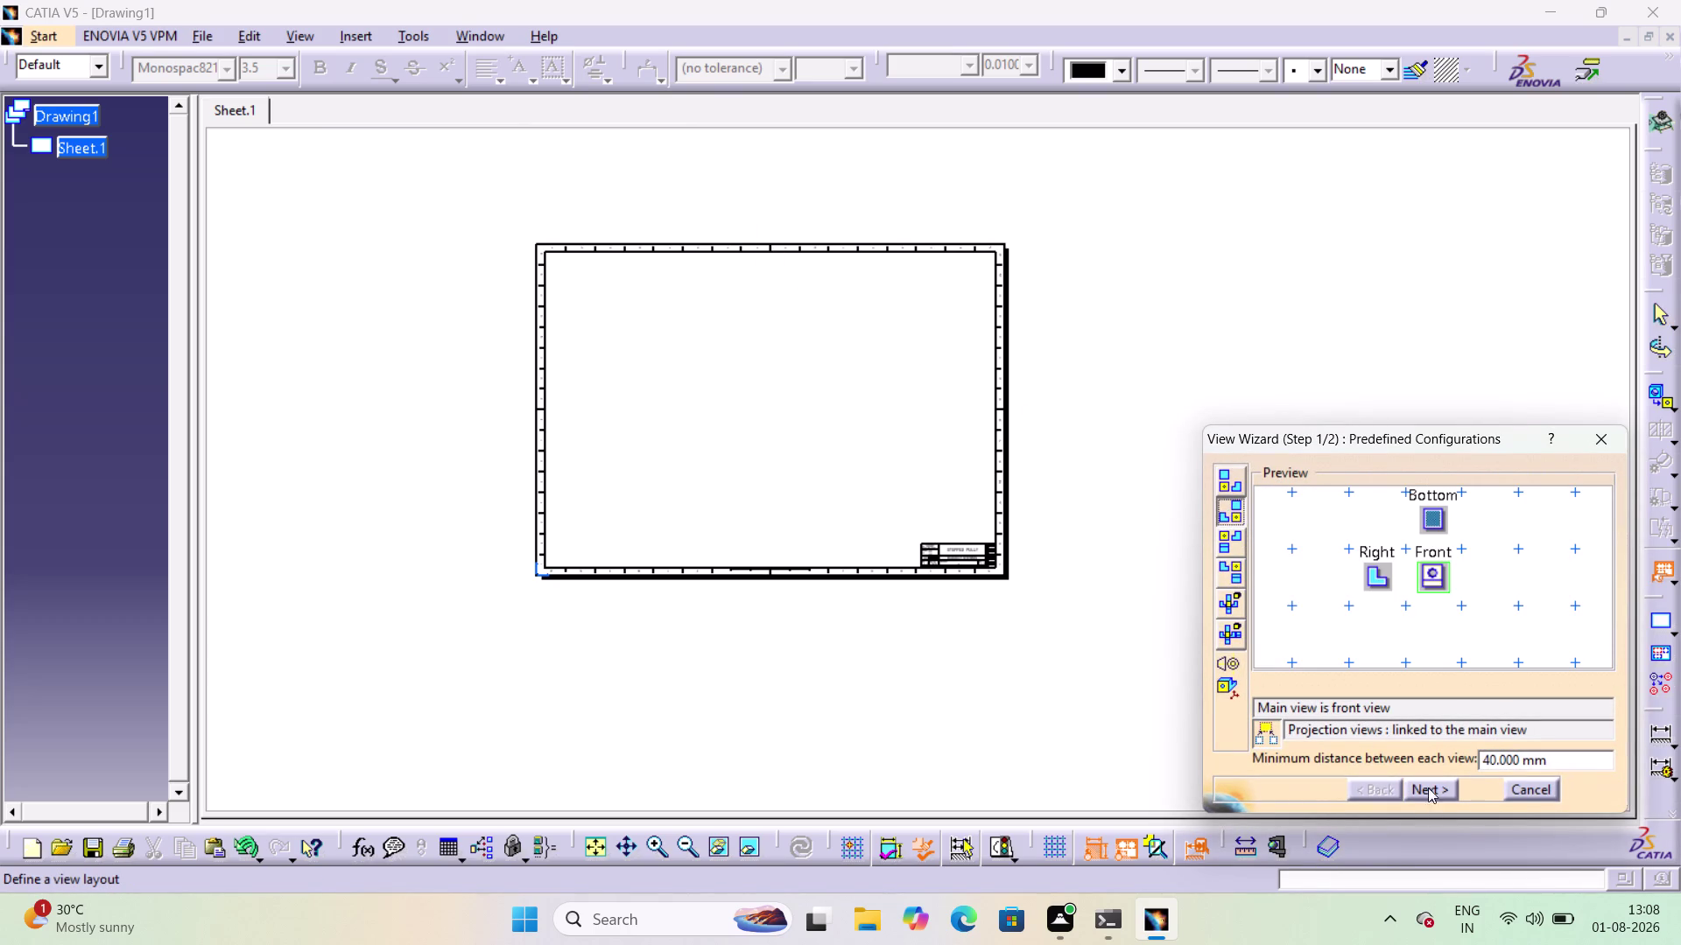
click(1433, 784)
click(1438, 798)
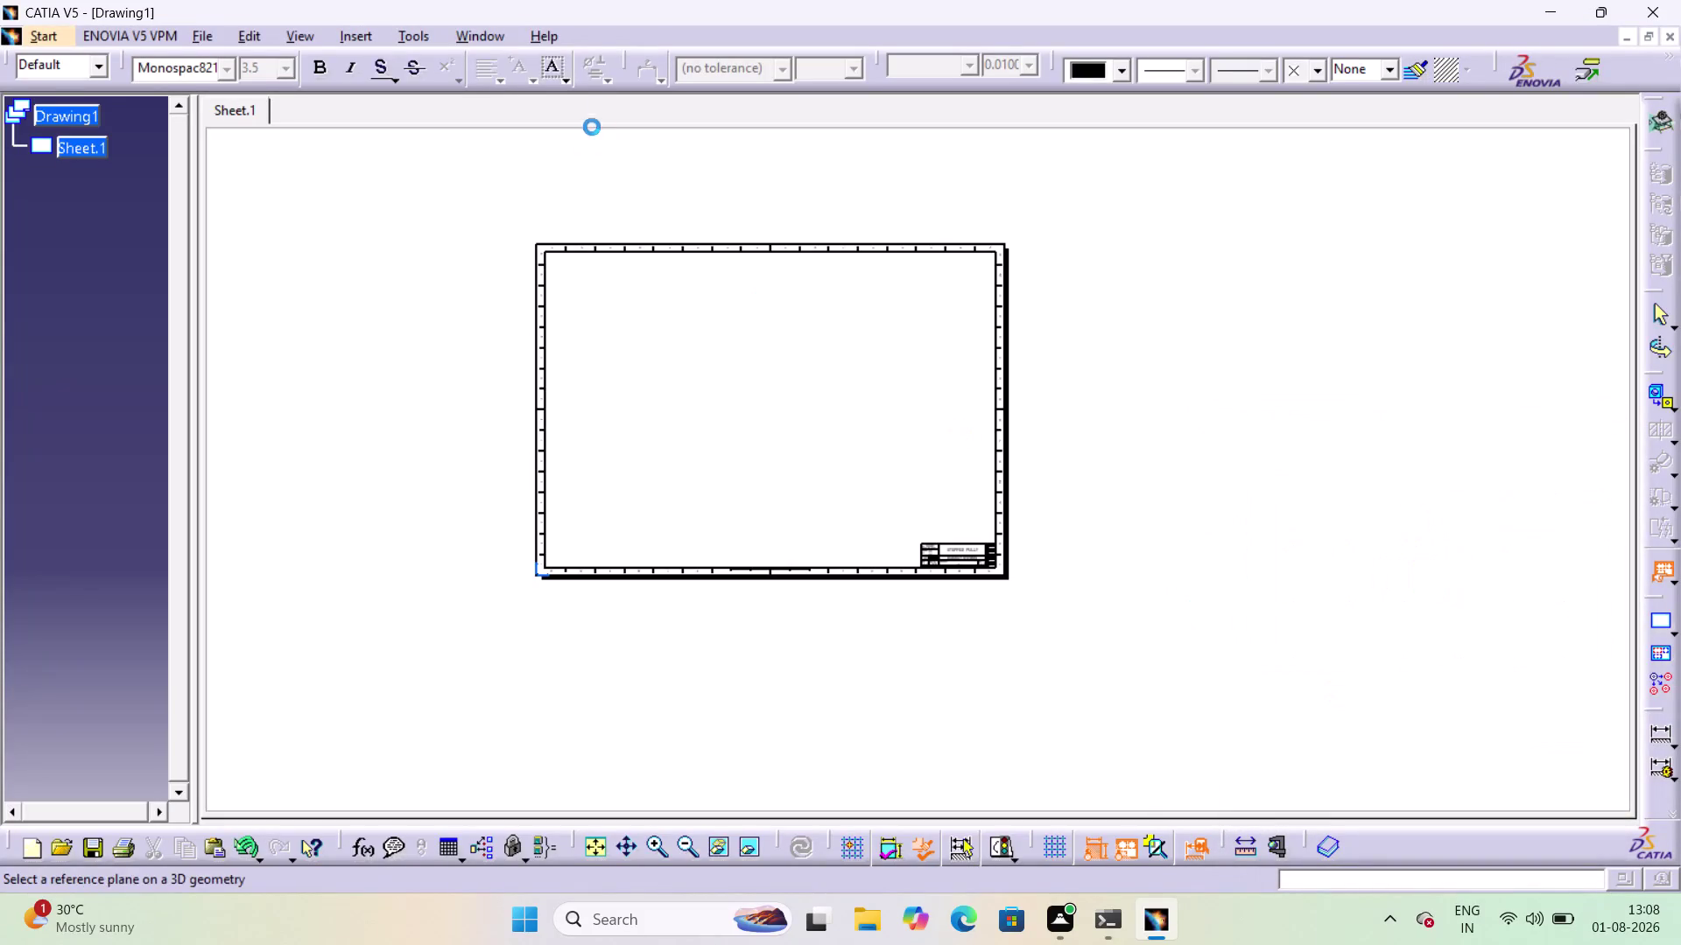
Switch to the stepped pulley part, pick PartBody, and place the views on the sheet.
click(478, 32)
click(611, 176)
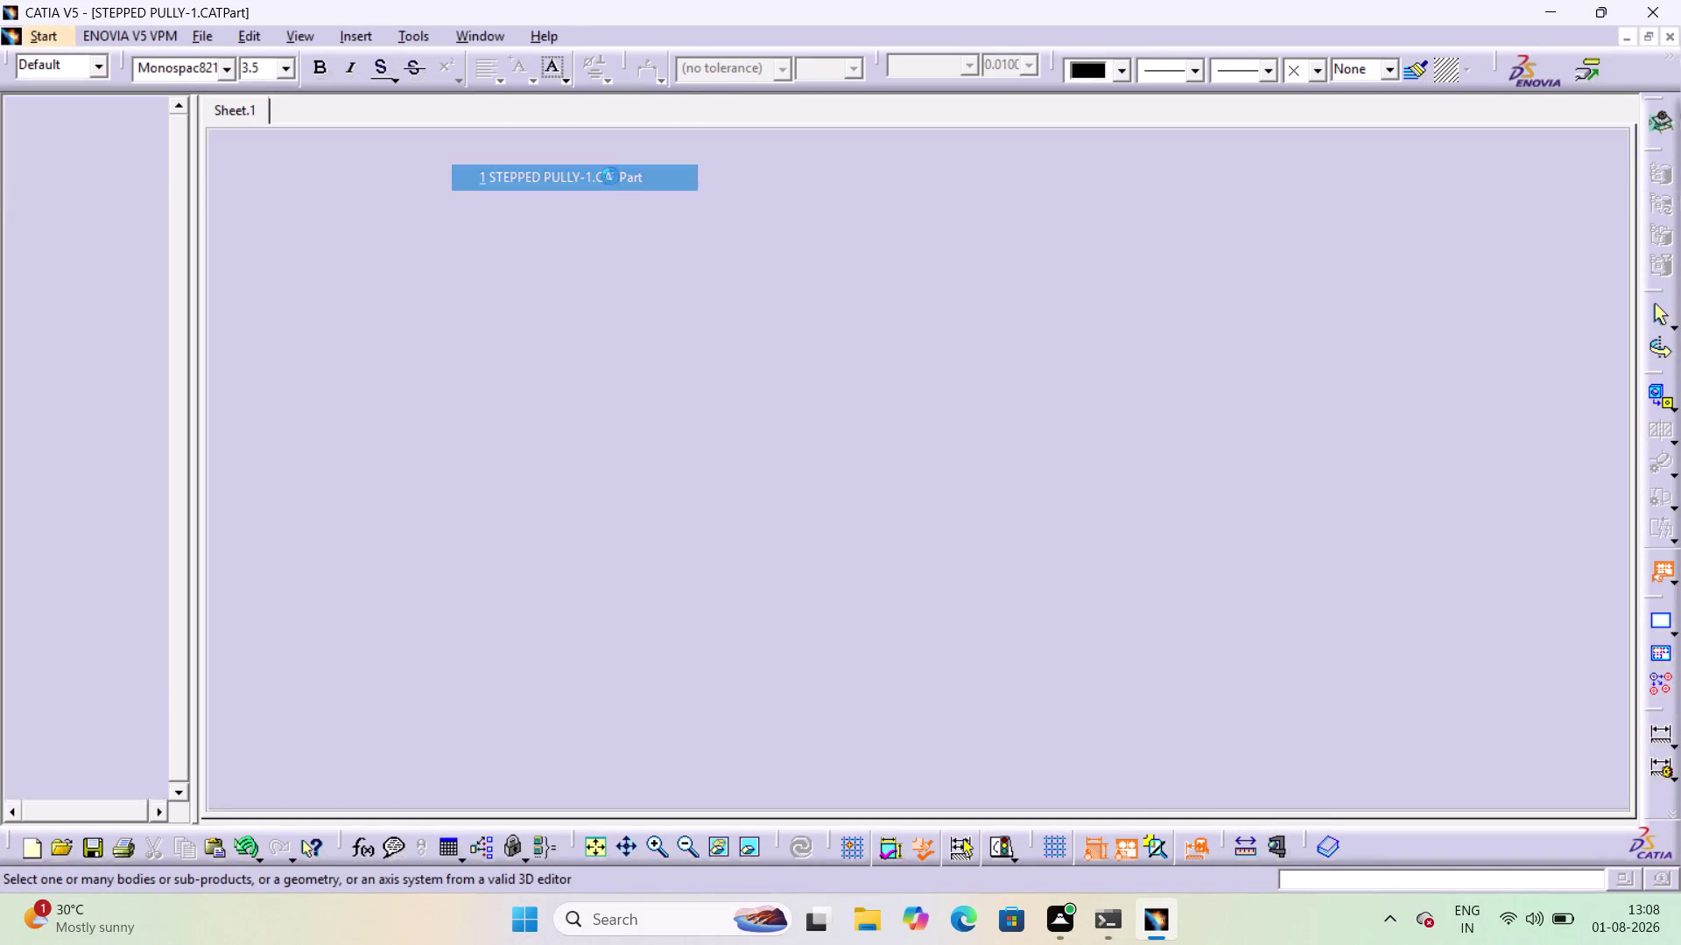
click(705, 472)
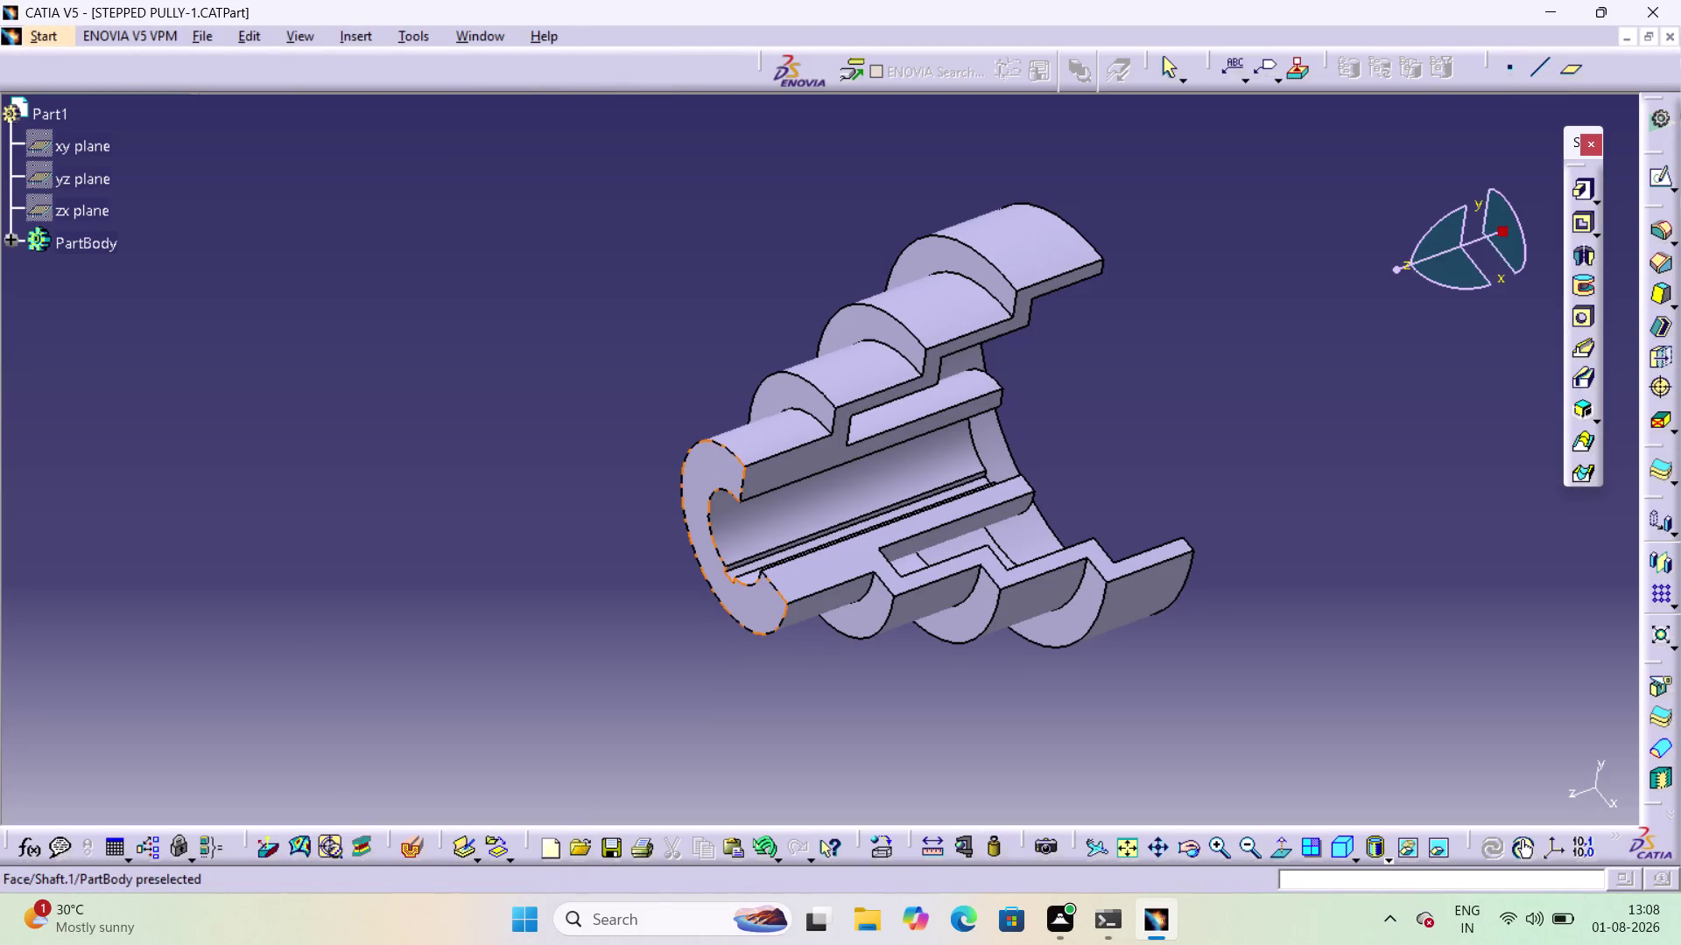
click(678, 475)
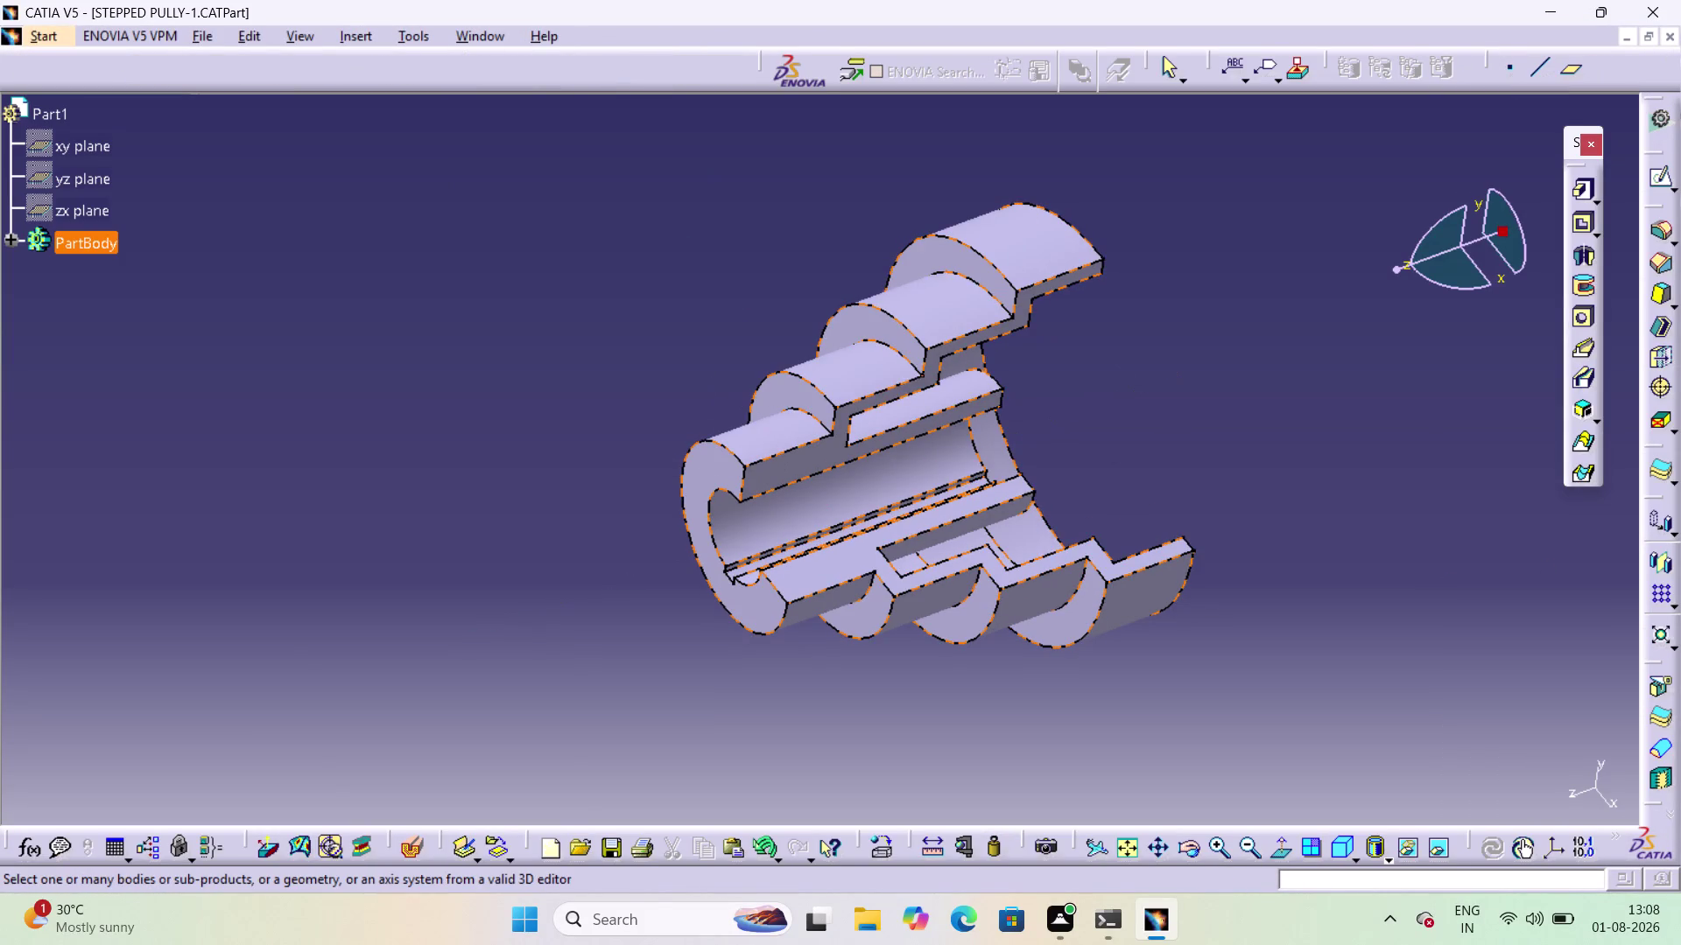
drag(365, 377, 401, 380)
click(709, 478)
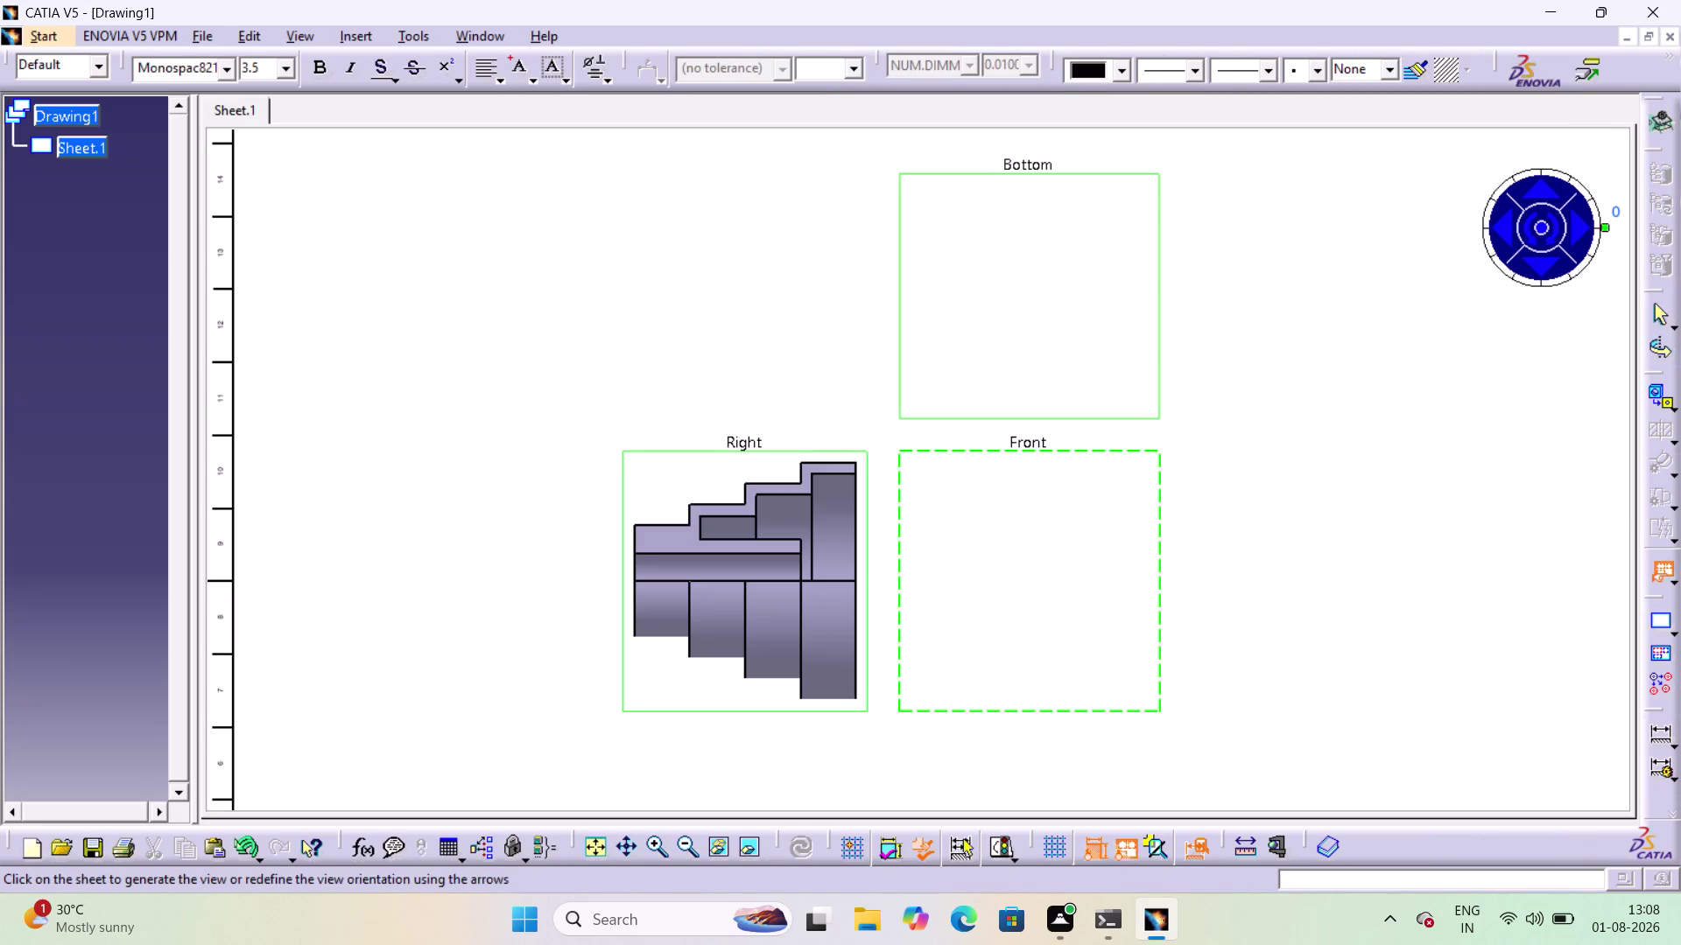
click(1038, 567)
click(726, 565)
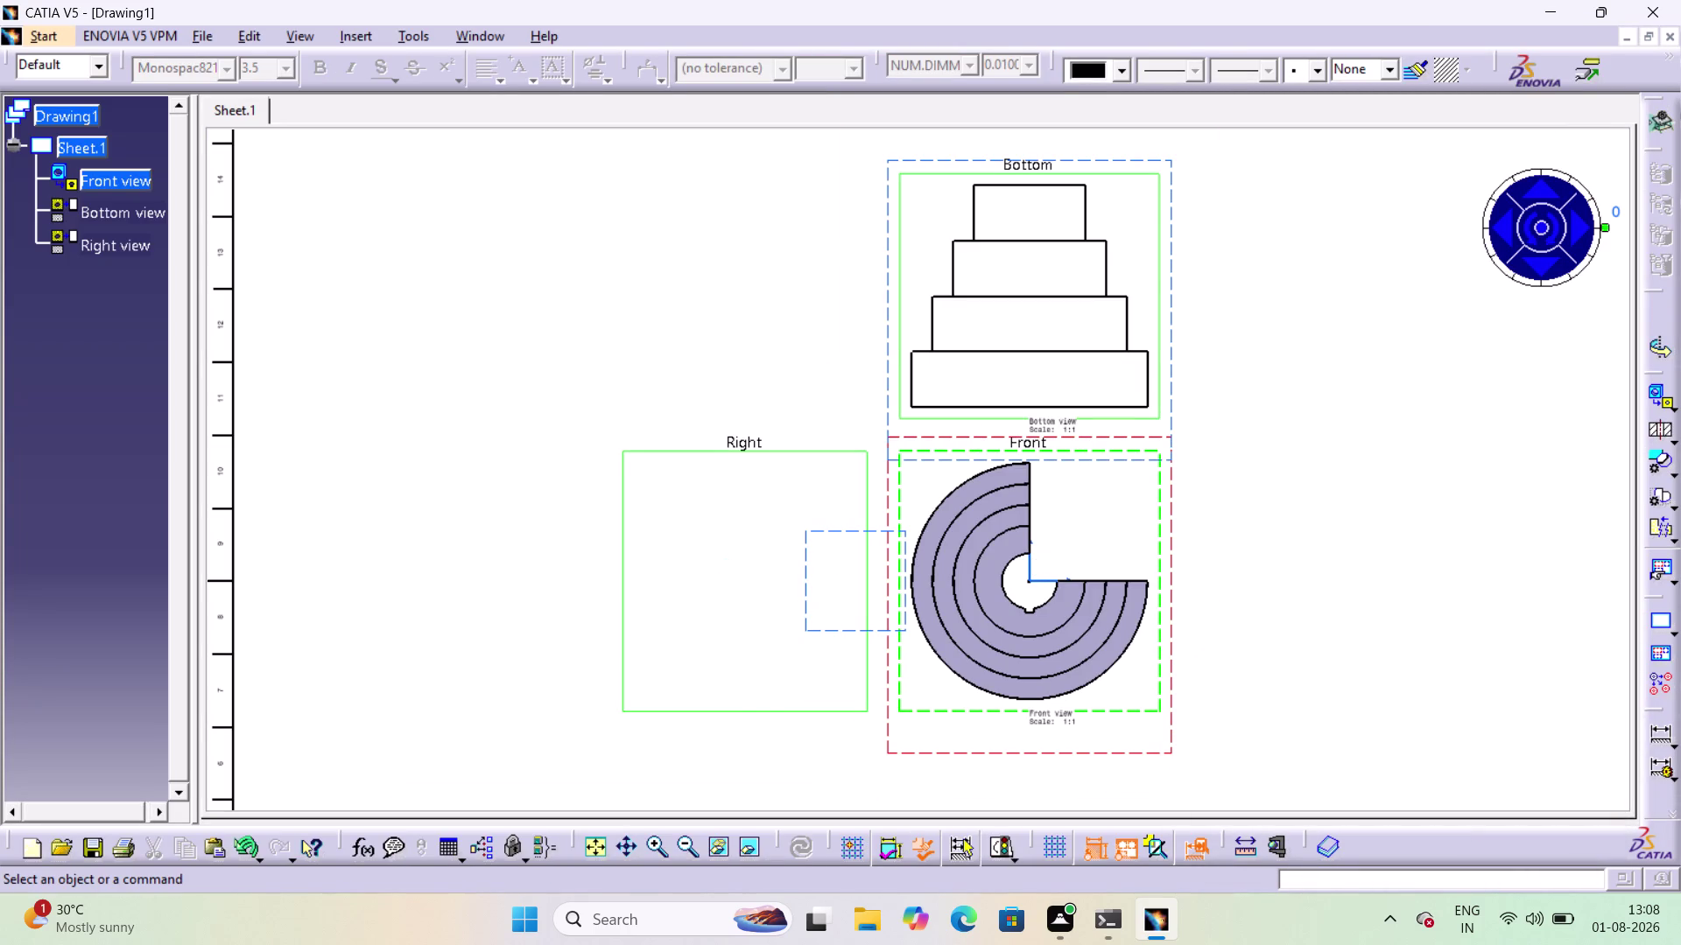
Zoom out and pan until the whole drawing frame and new views are visible.
middle_drag(1175, 612, 1116, 449)
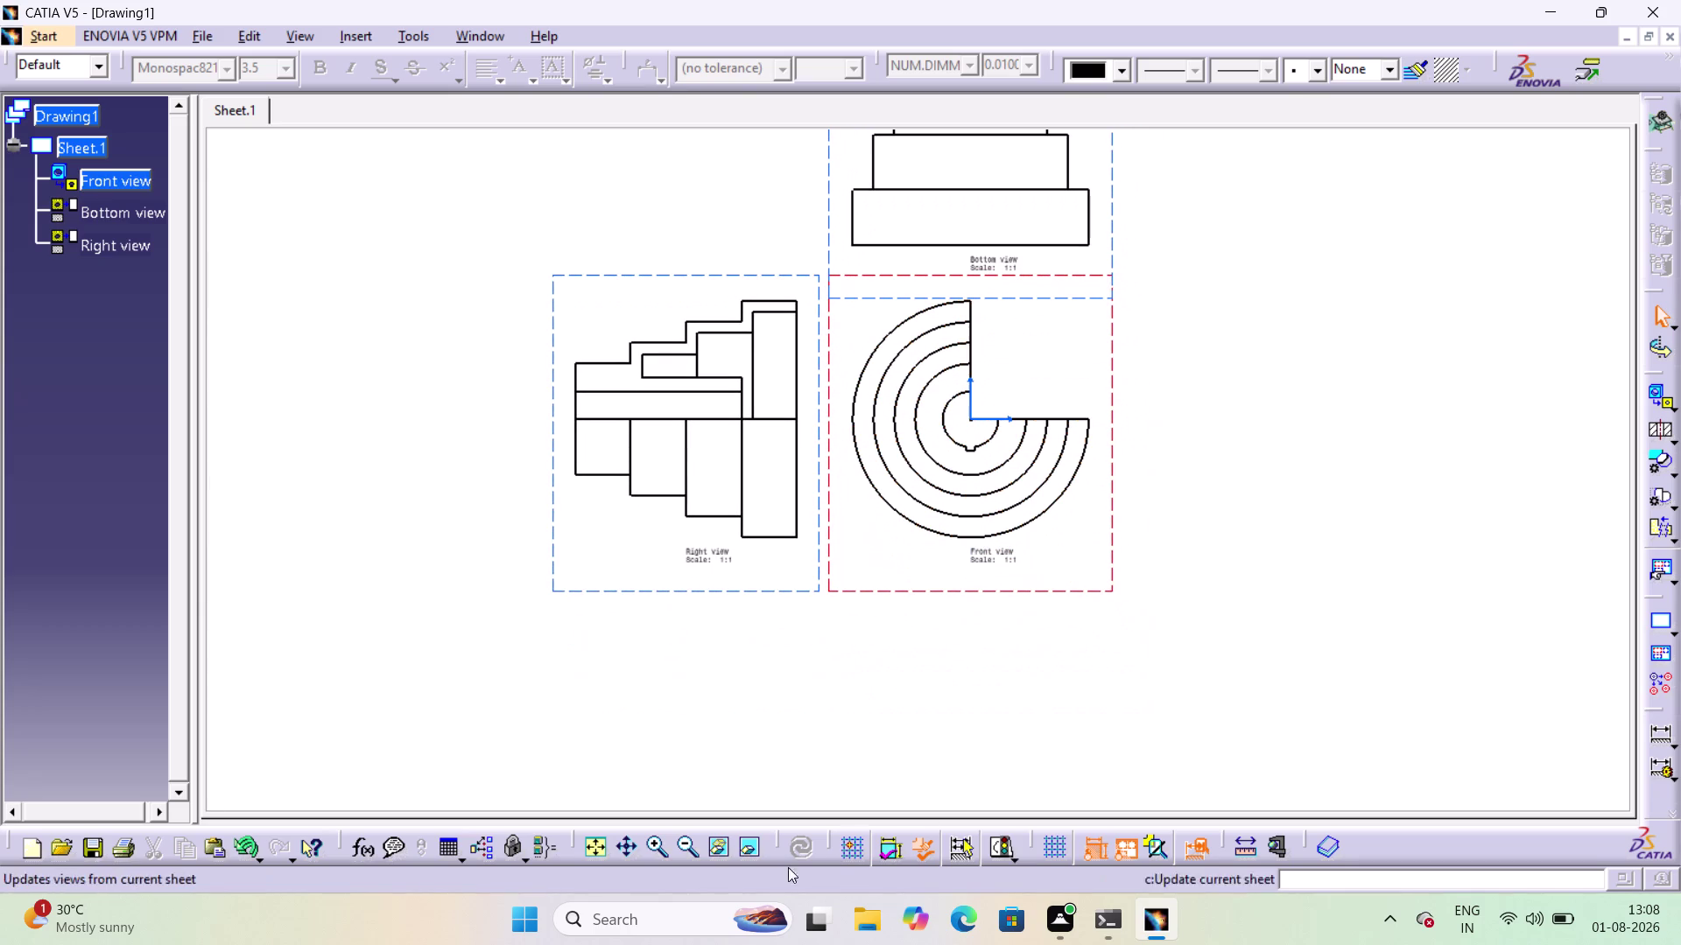
triple_click(678, 851)
triple_click(677, 850)
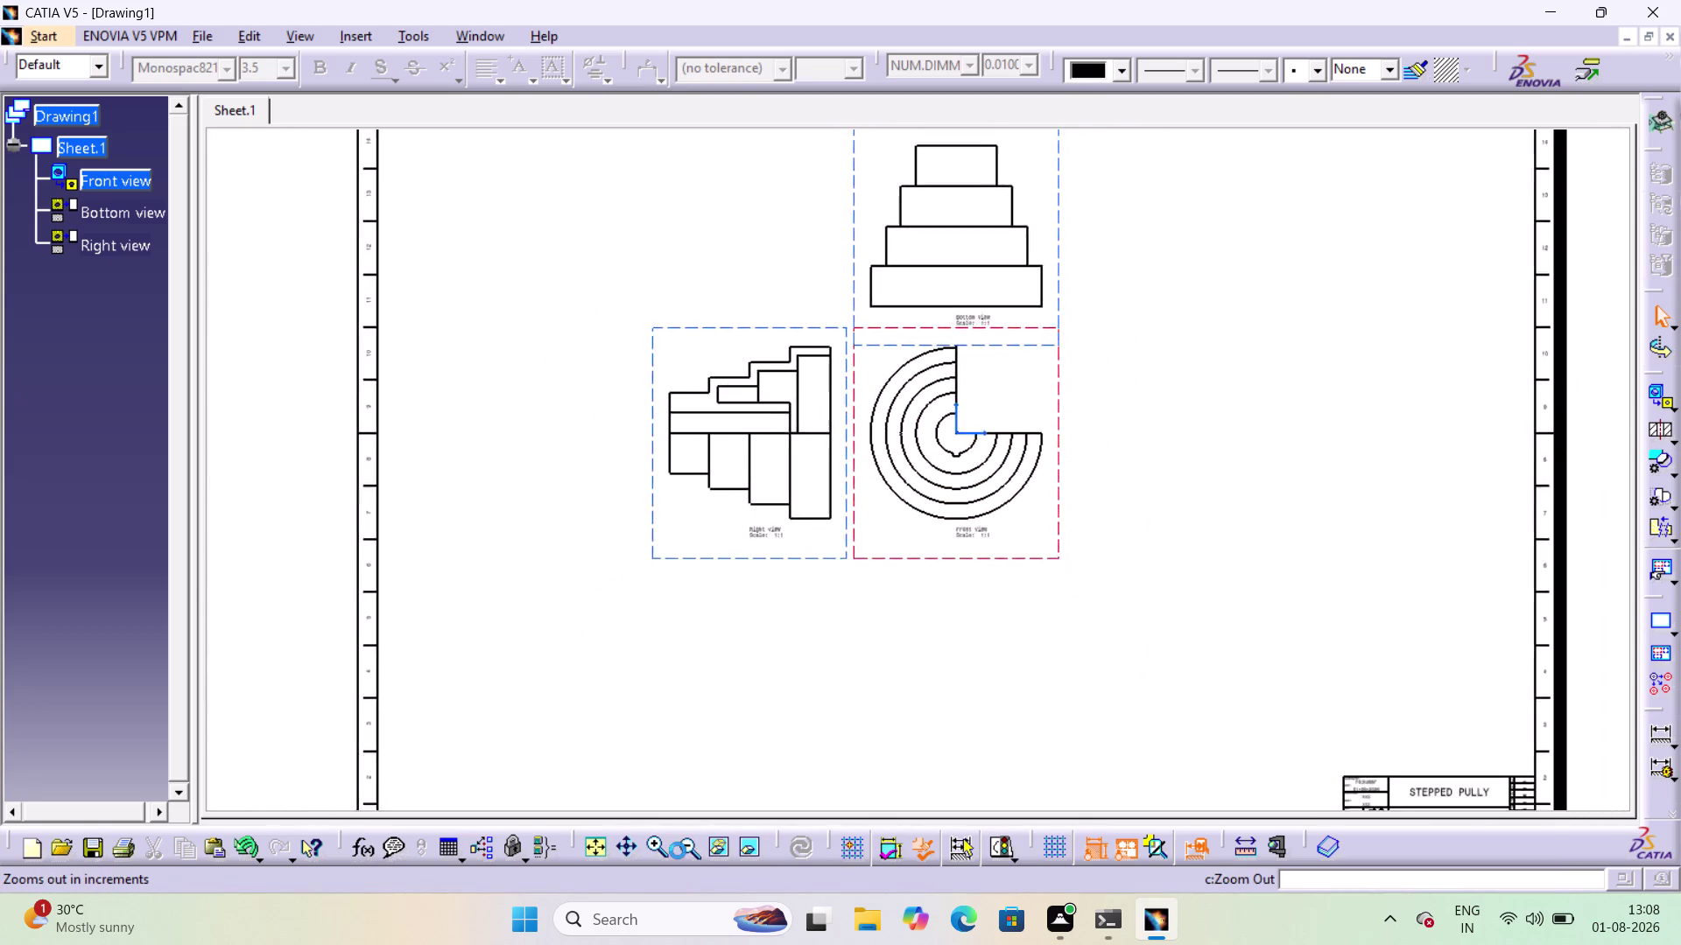
click(678, 851)
middle_drag(1149, 487, 1197, 537)
middle_drag(953, 630, 928, 615)
middle_click(928, 616)
middle_click(928, 615)
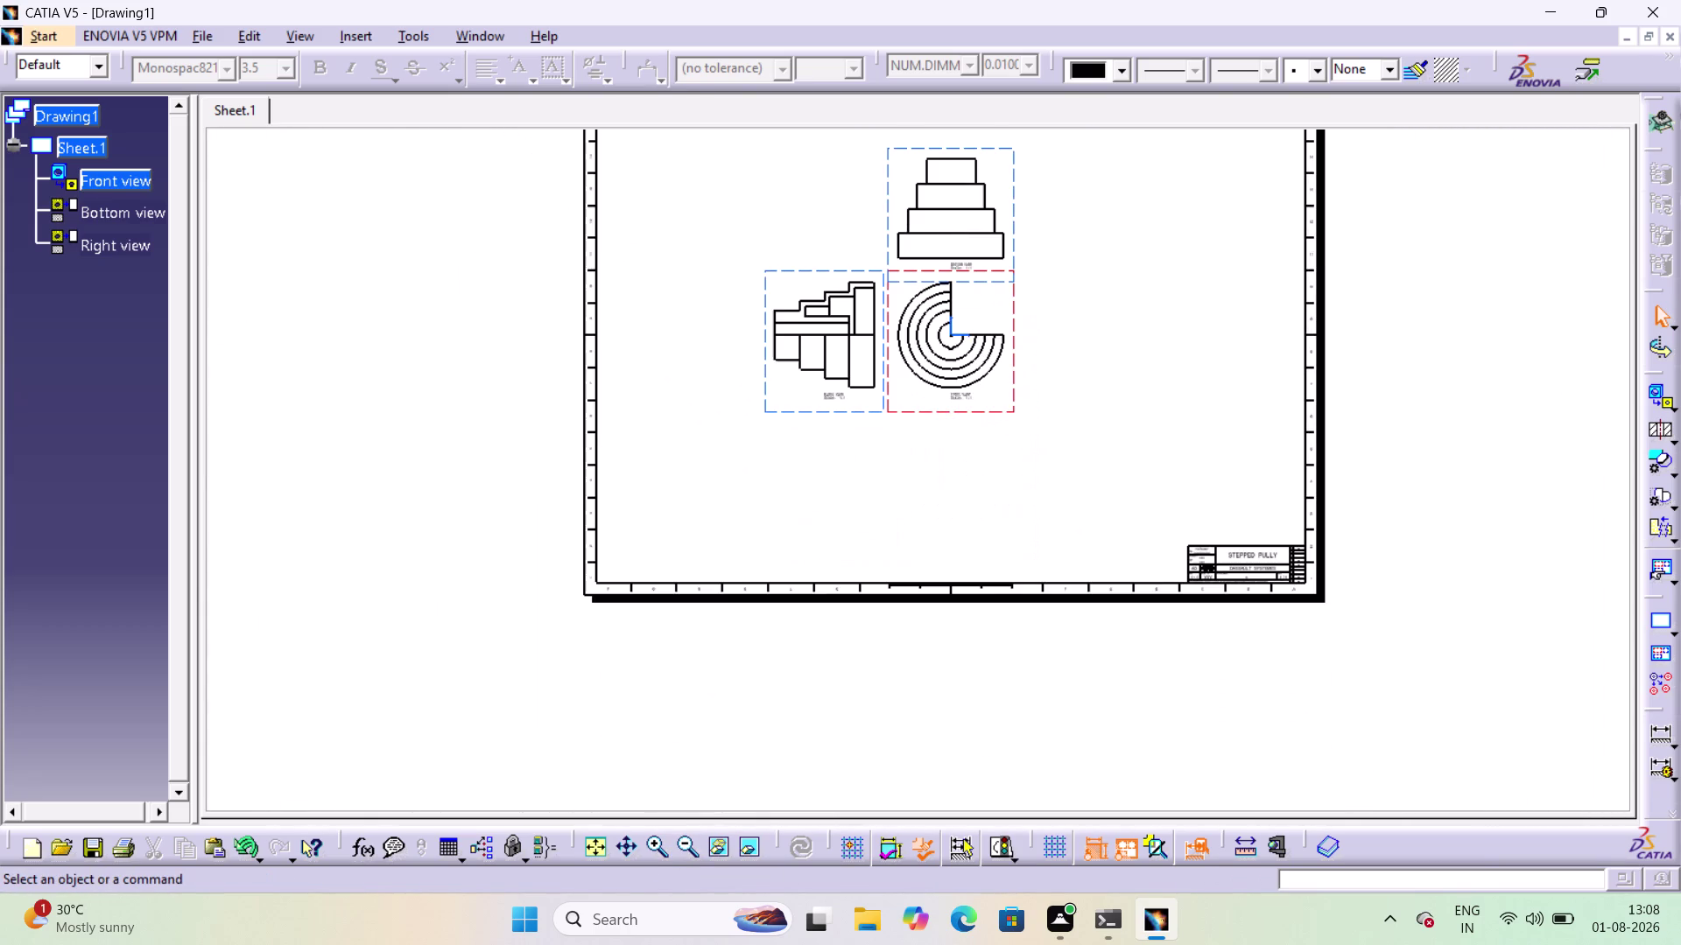
middle_drag(865, 343, 789, 608)
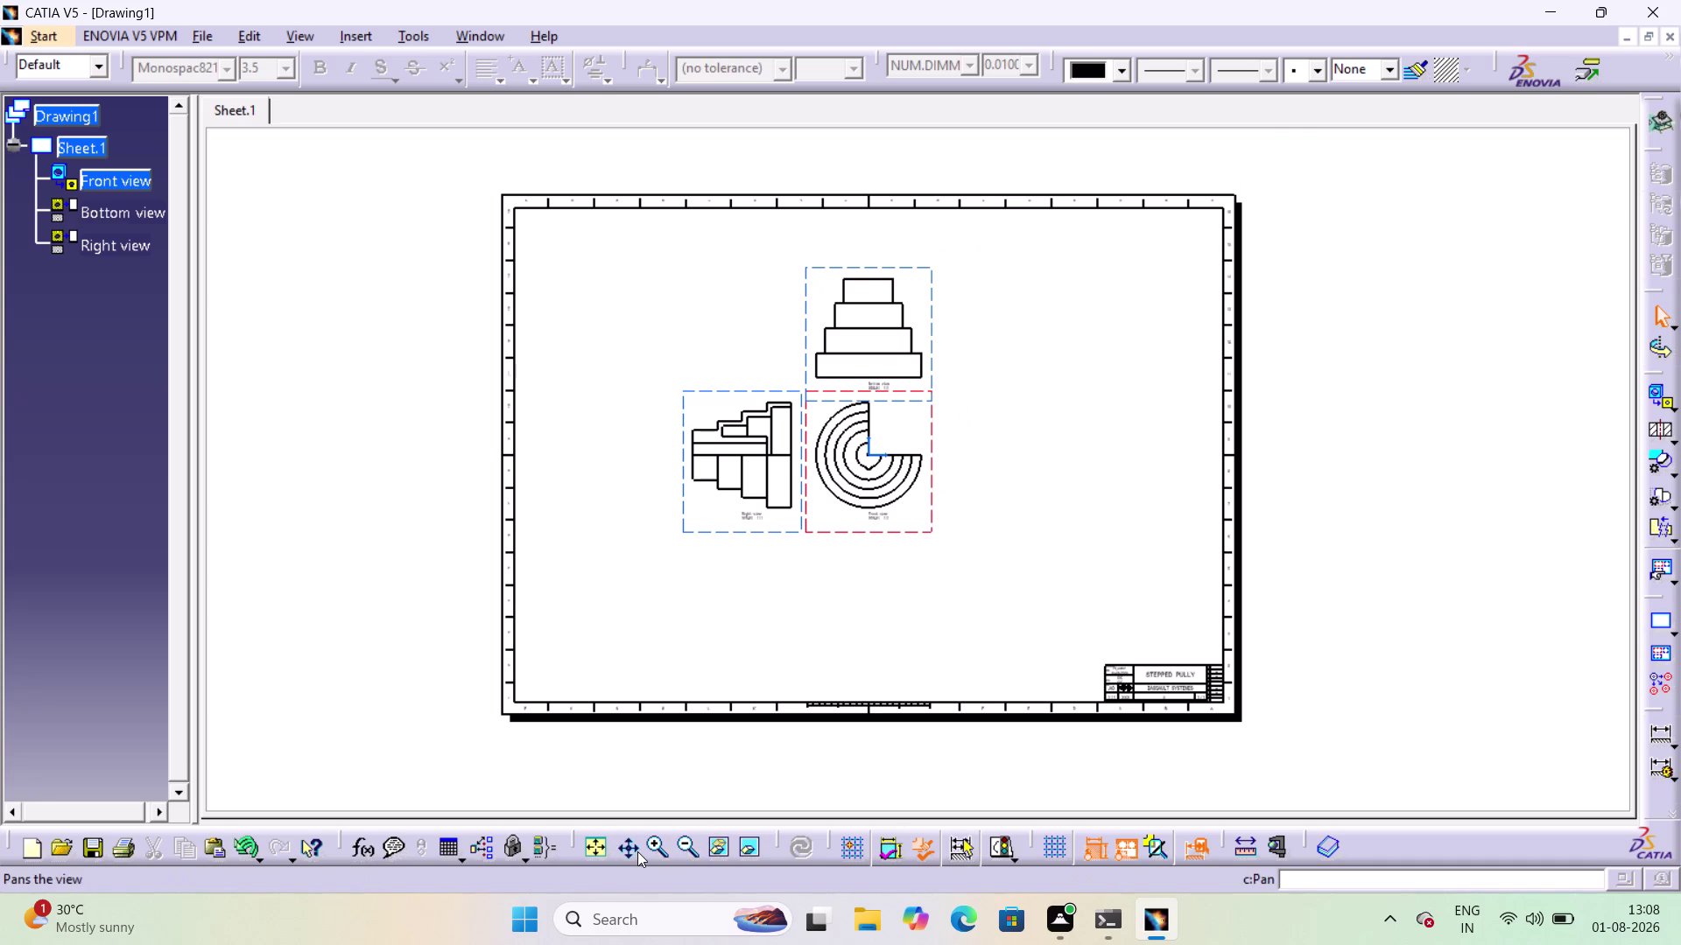
drag(694, 513, 668, 516)
drag(682, 528, 542, 510)
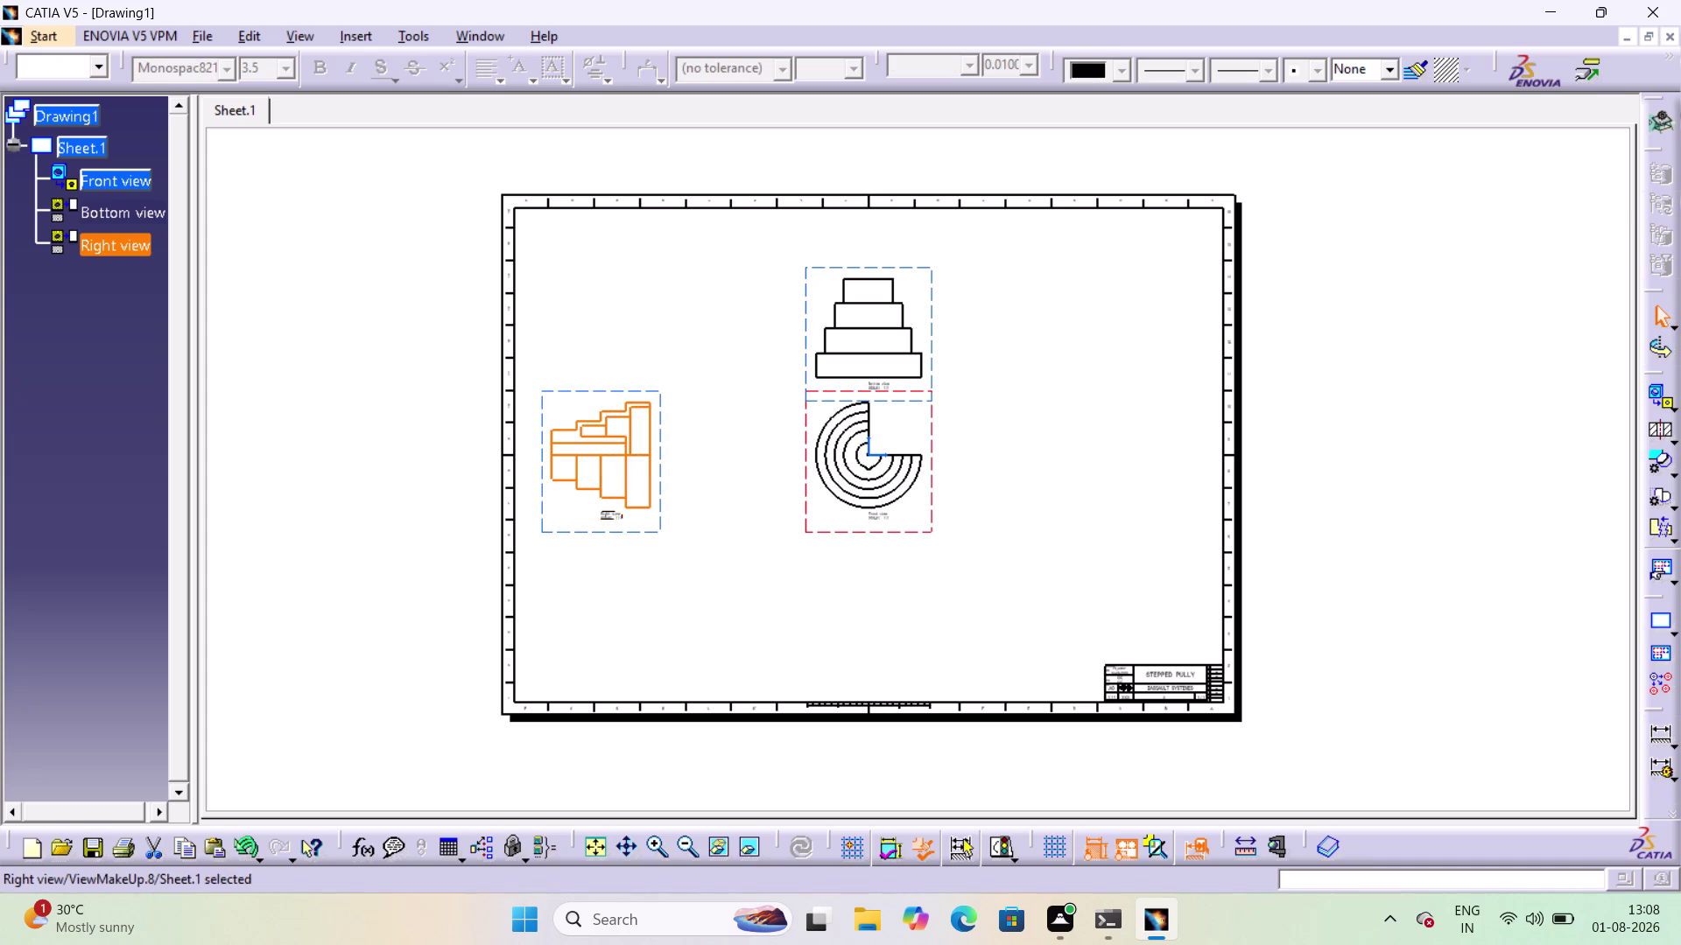
Spread the views apart: right view further left, bottom view up, front view lower.
drag(662, 533, 696, 535)
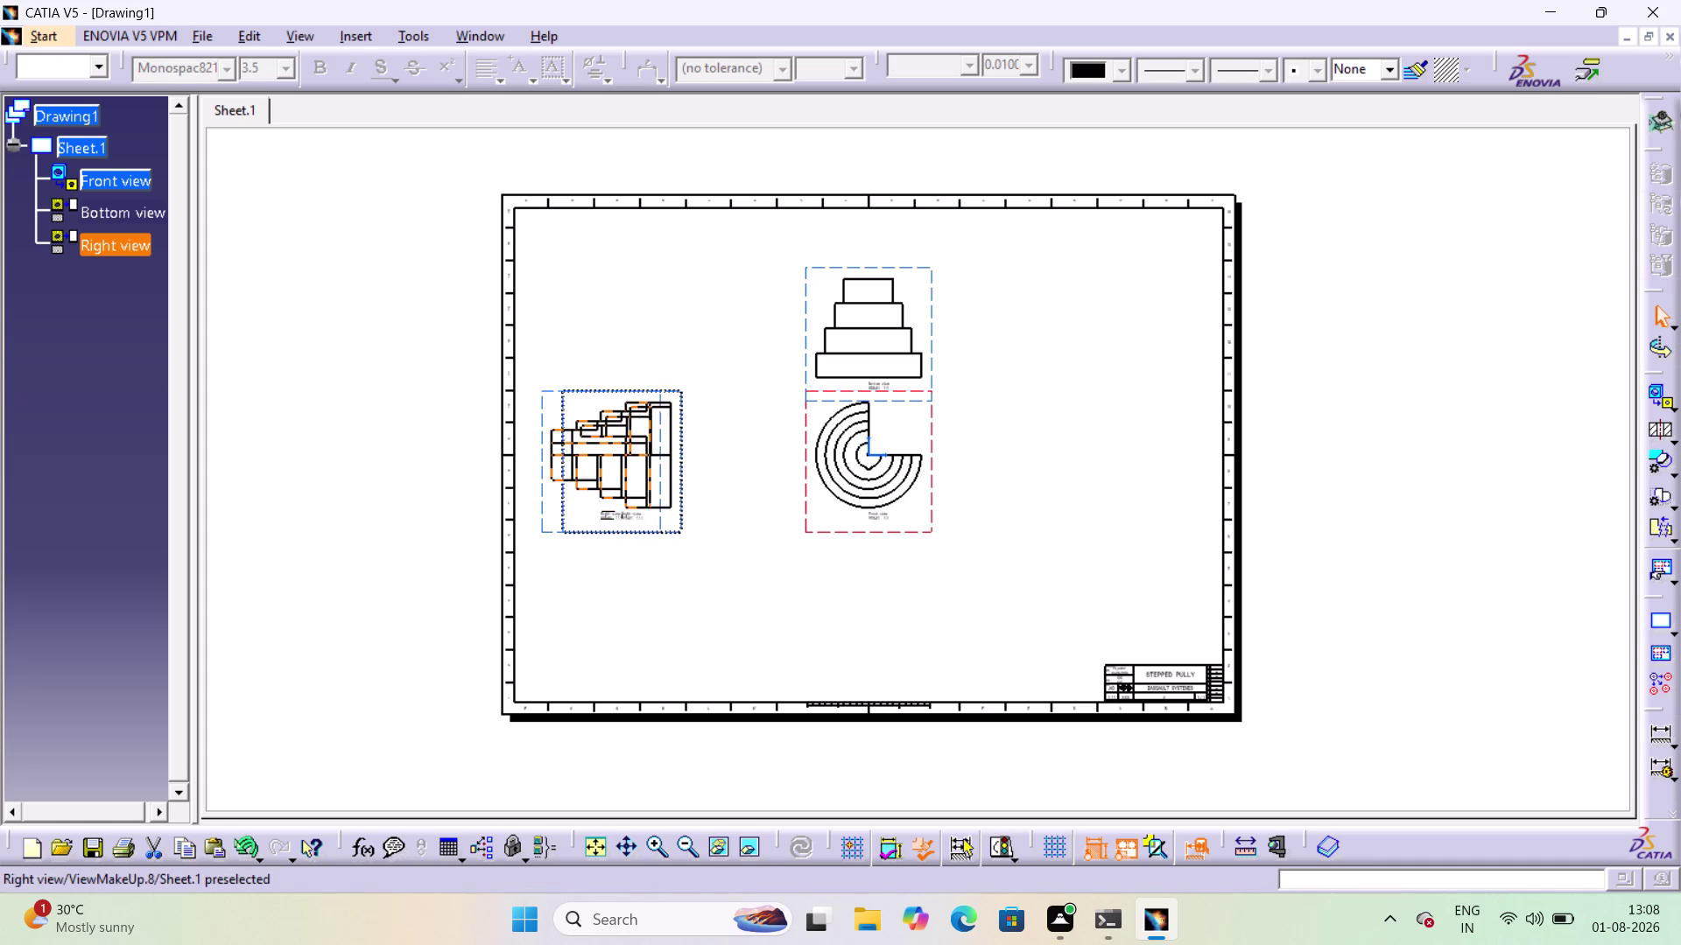
drag(696, 535, 699, 535)
drag(815, 535, 808, 552)
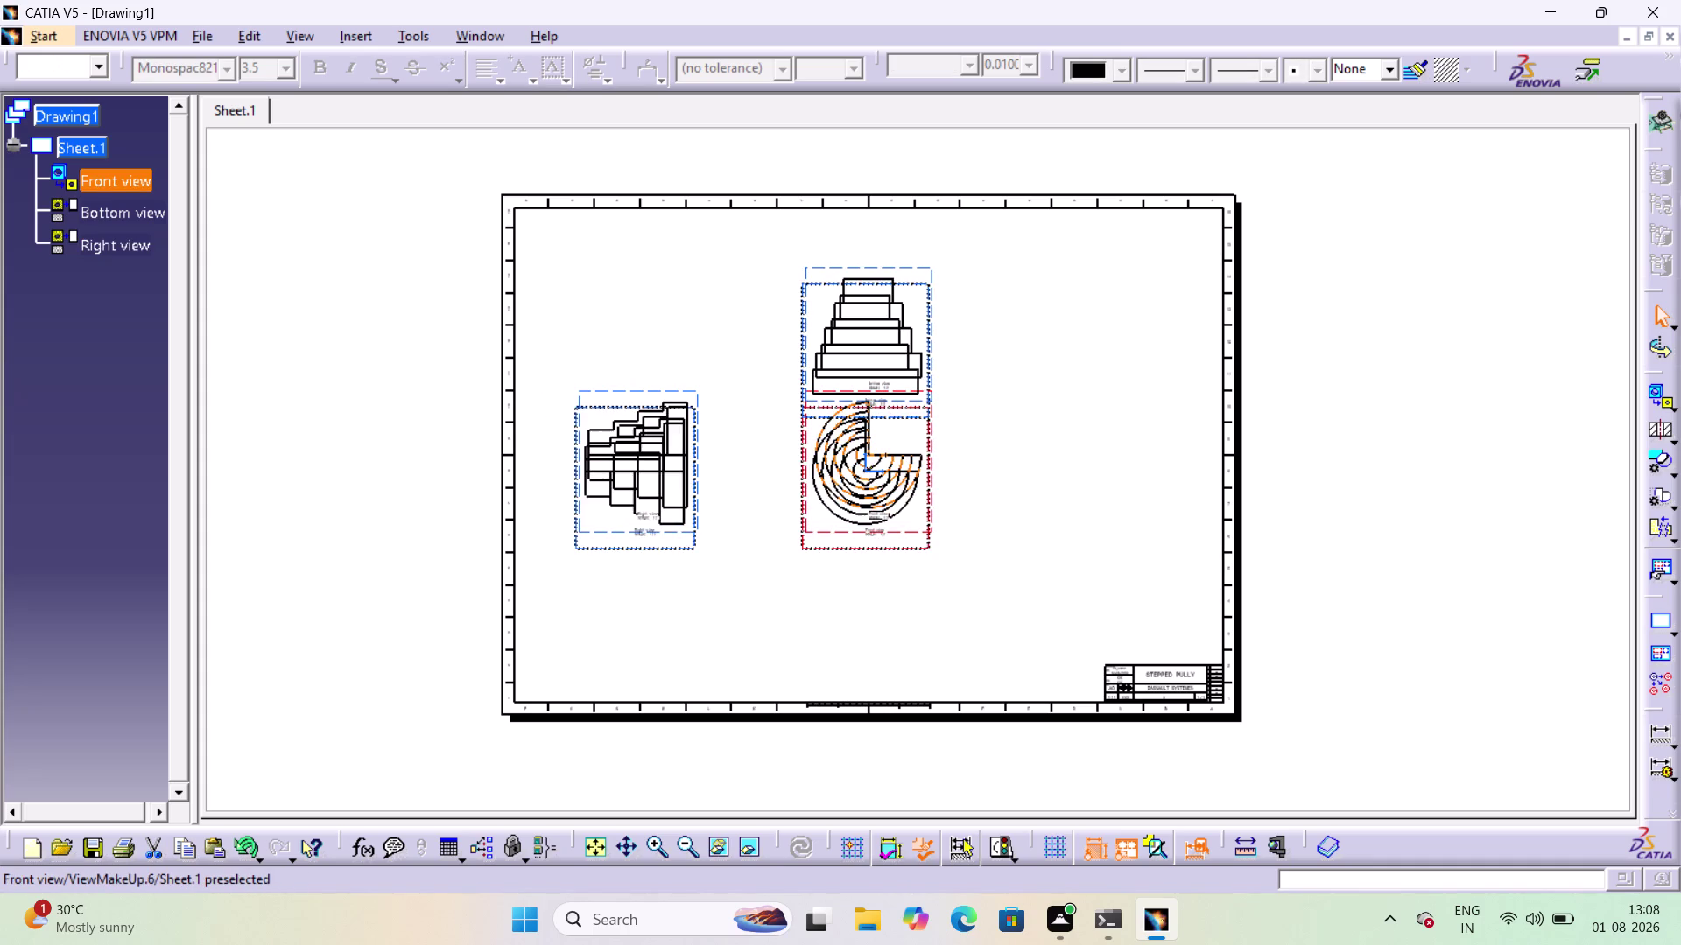
drag(808, 553, 787, 546)
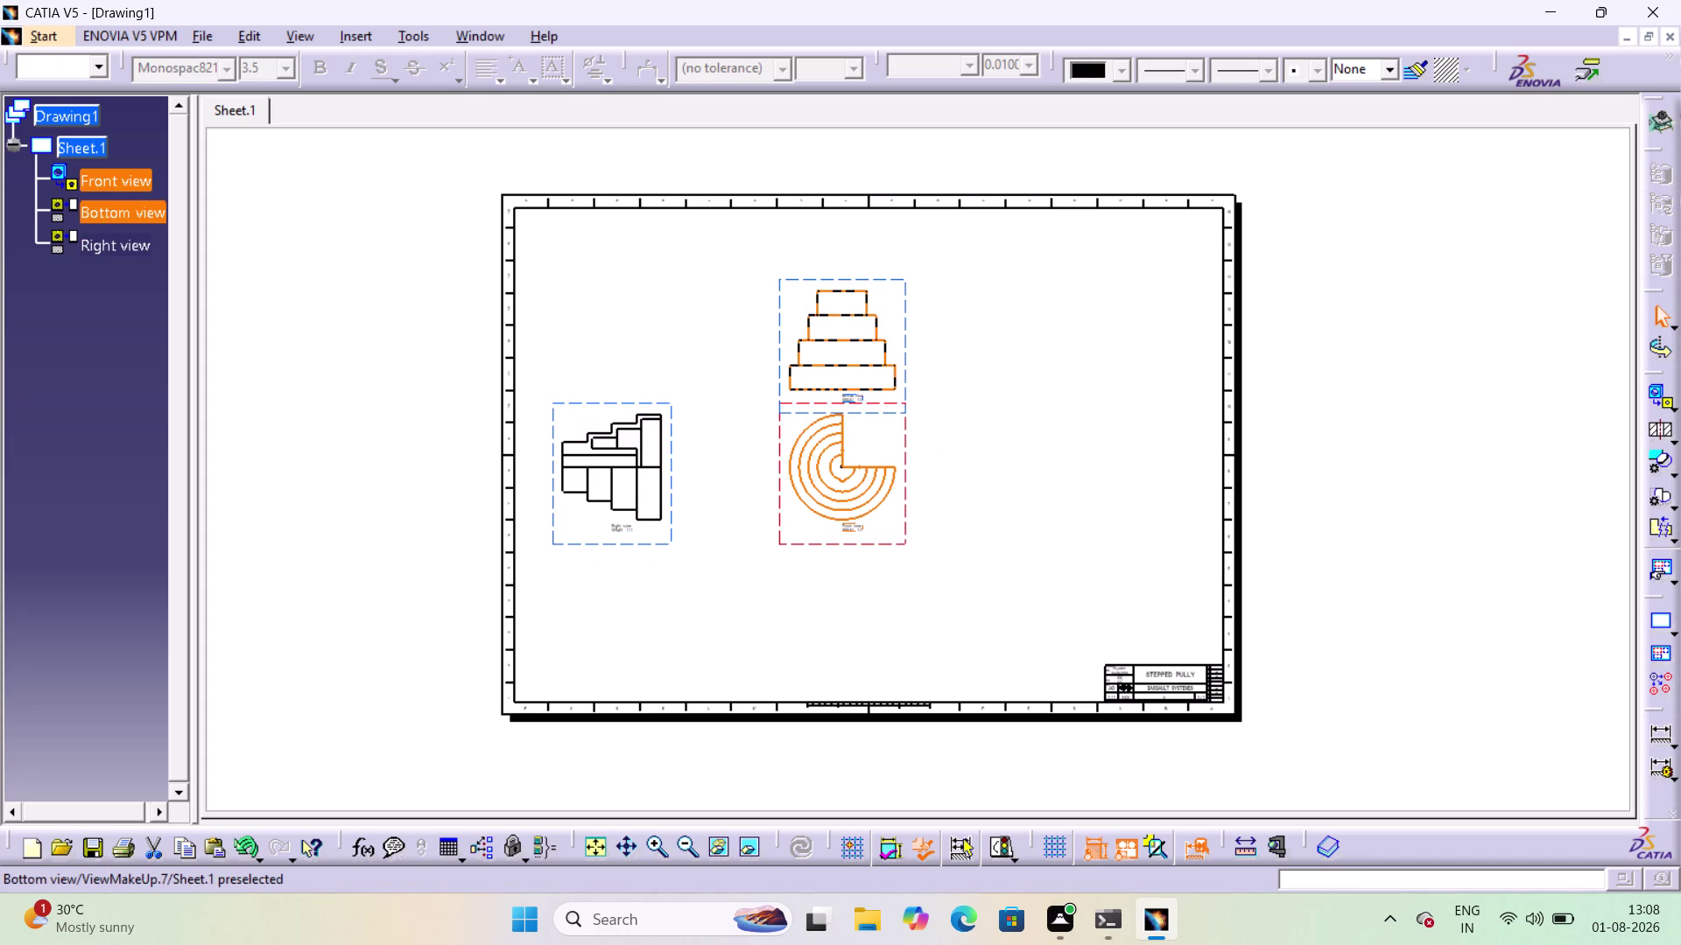
drag(793, 284, 793, 264)
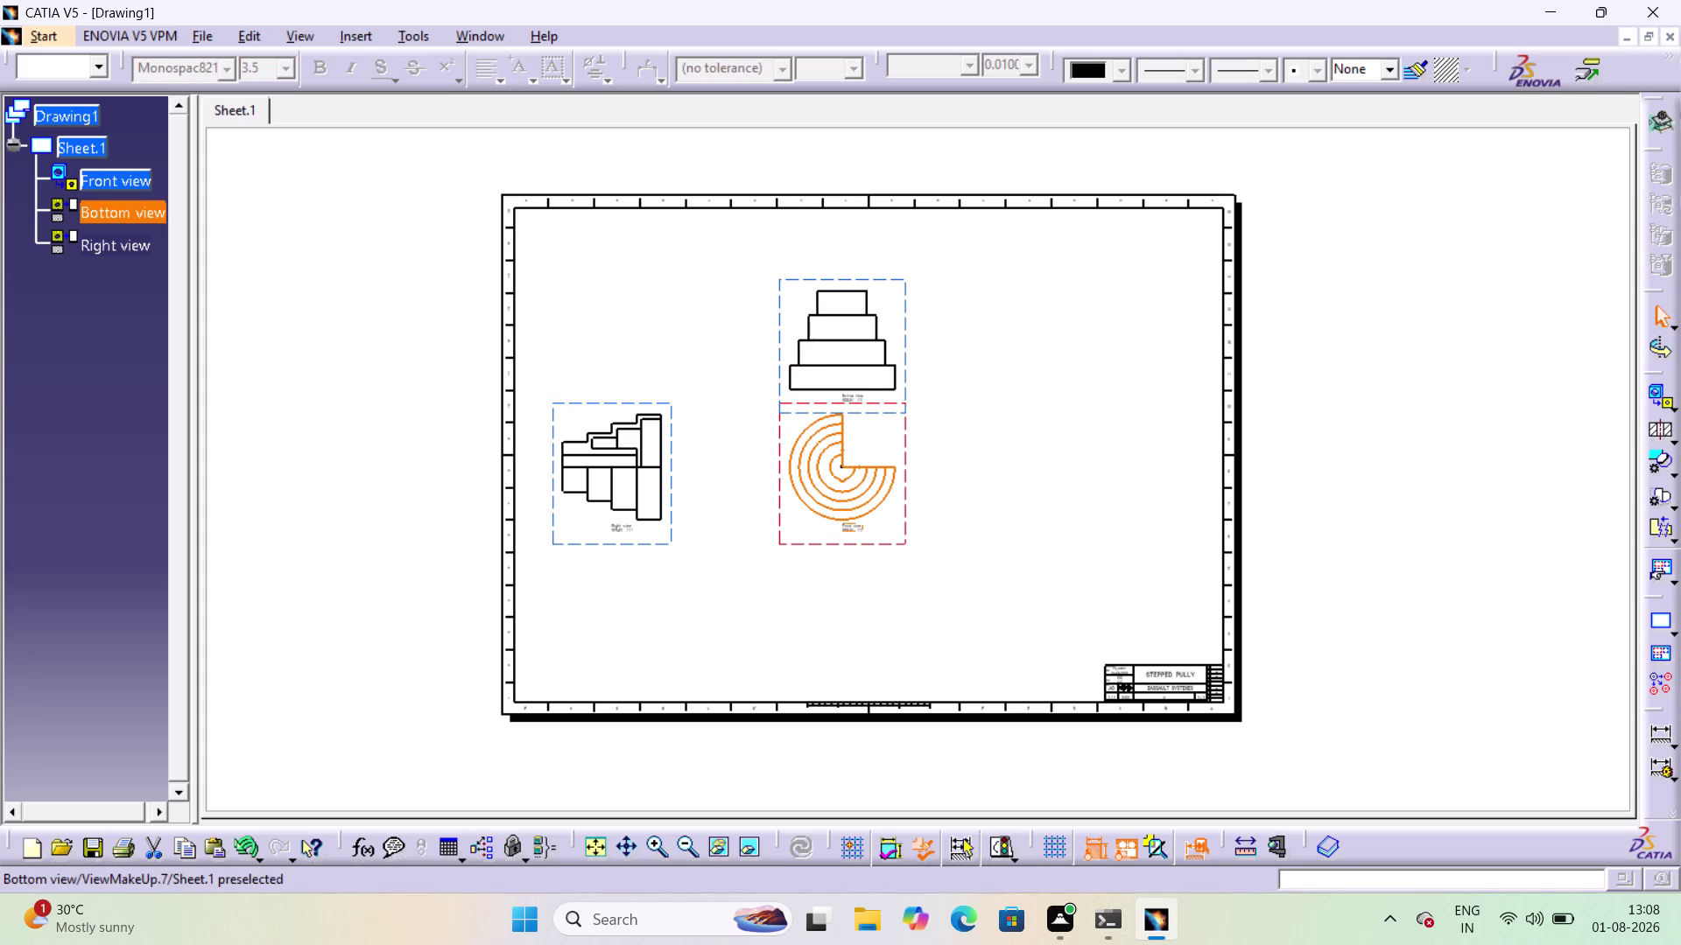
drag(793, 264, 787, 235)
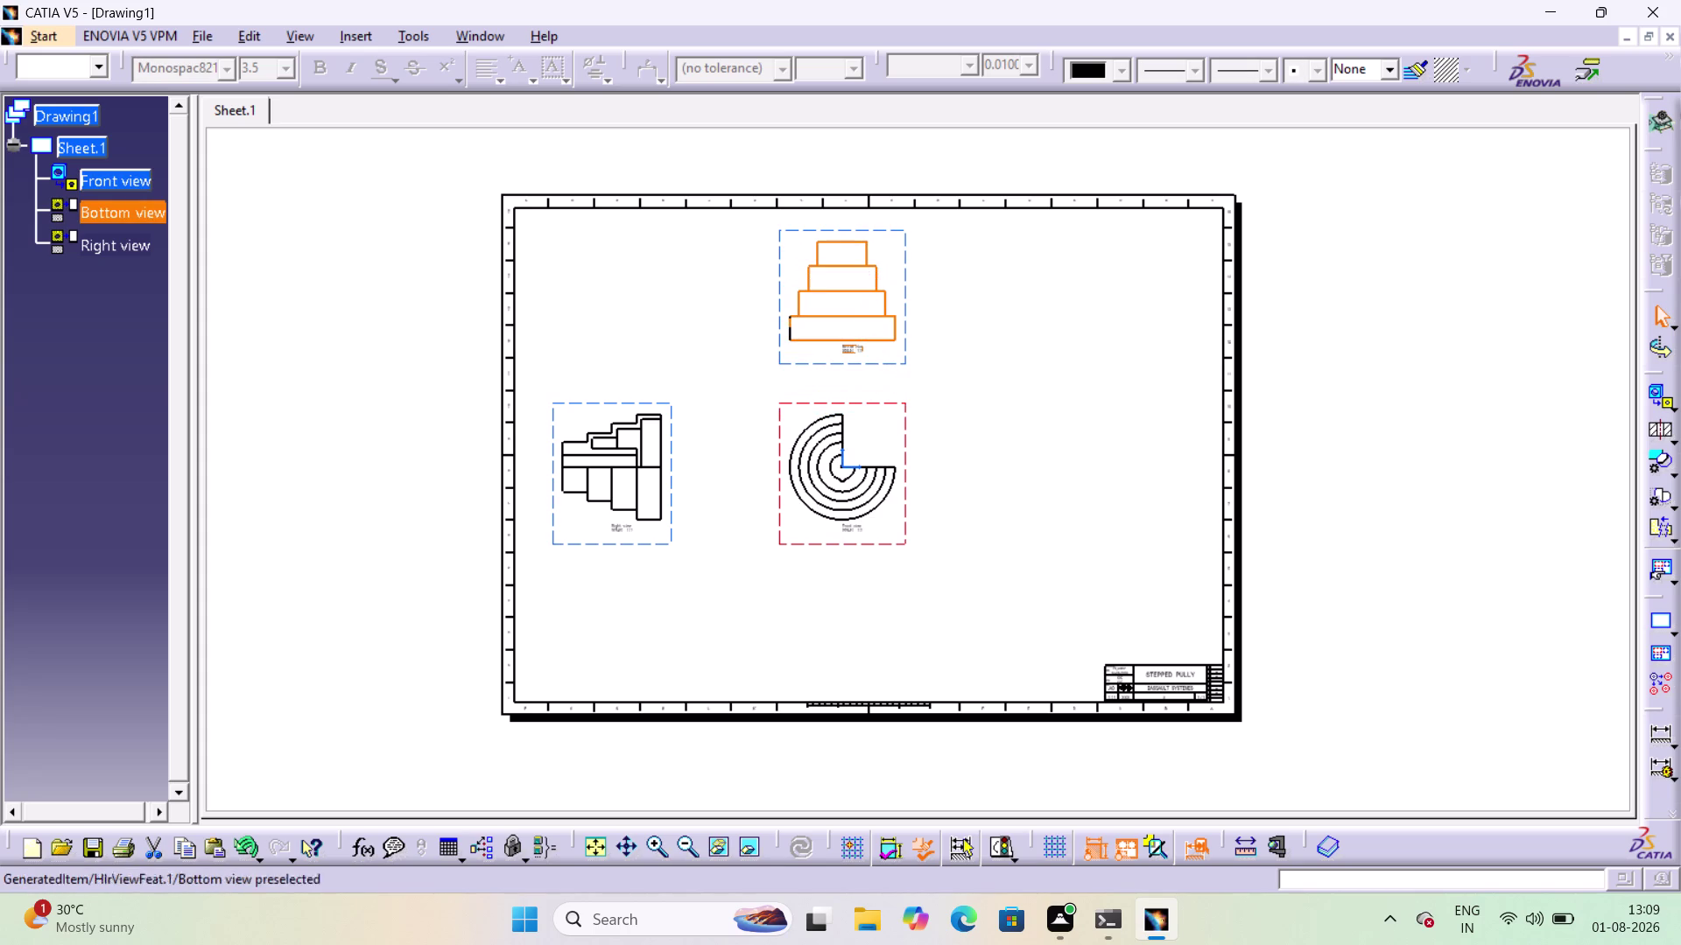
drag(776, 471, 755, 458)
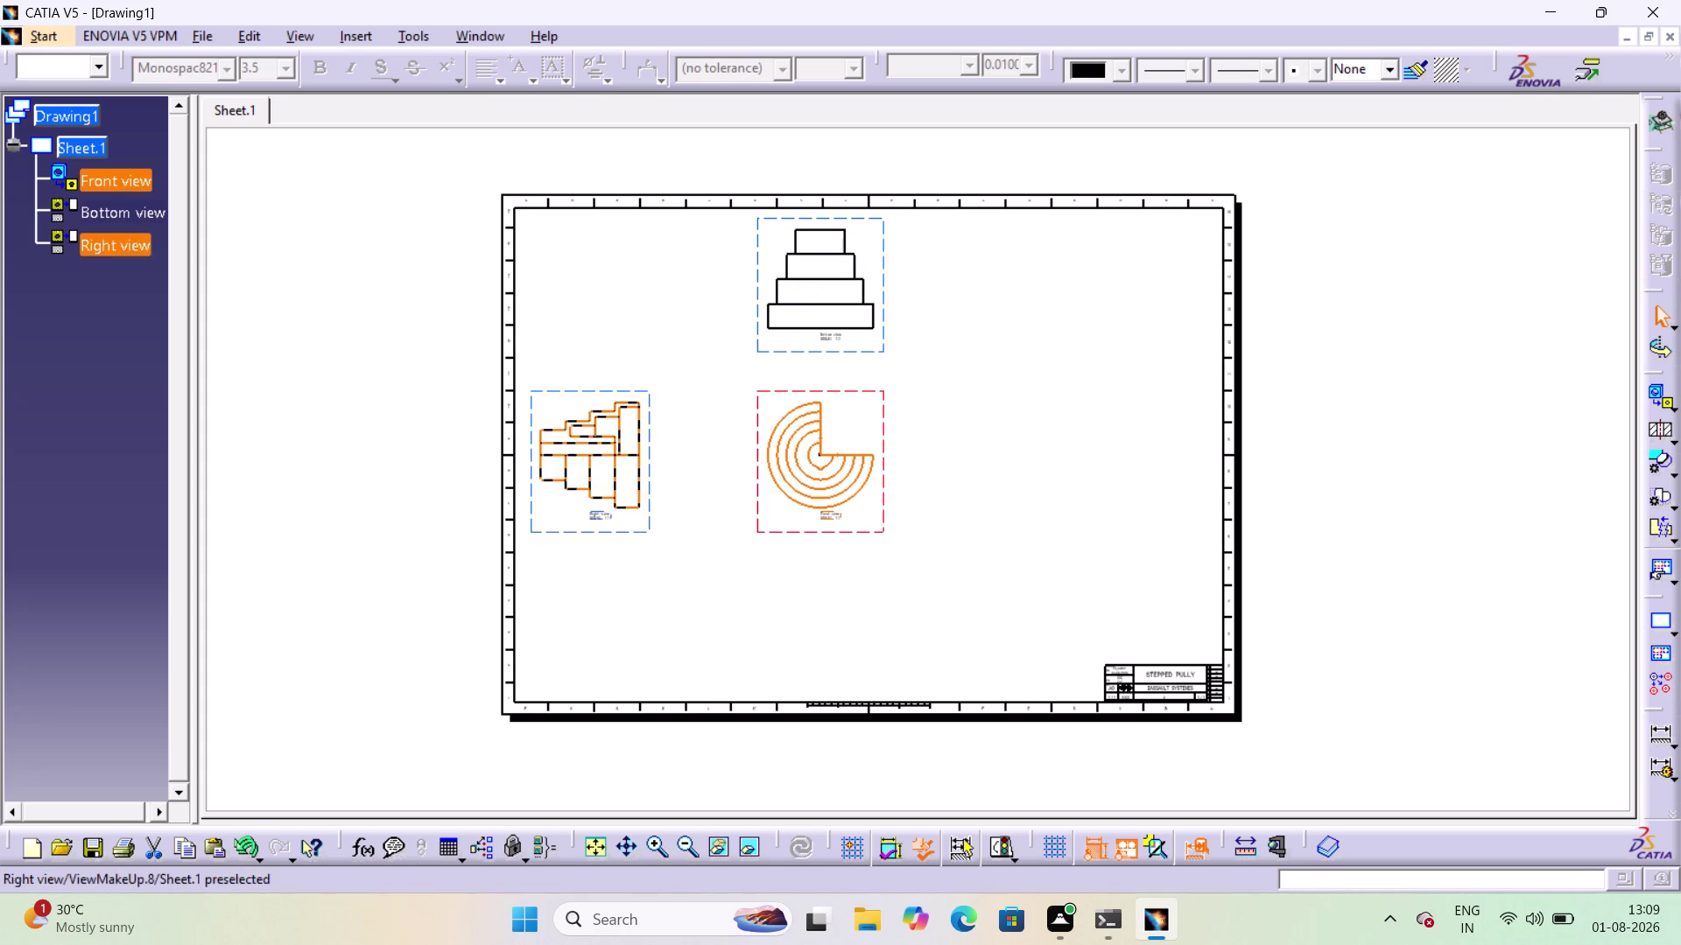
drag(651, 484, 668, 486)
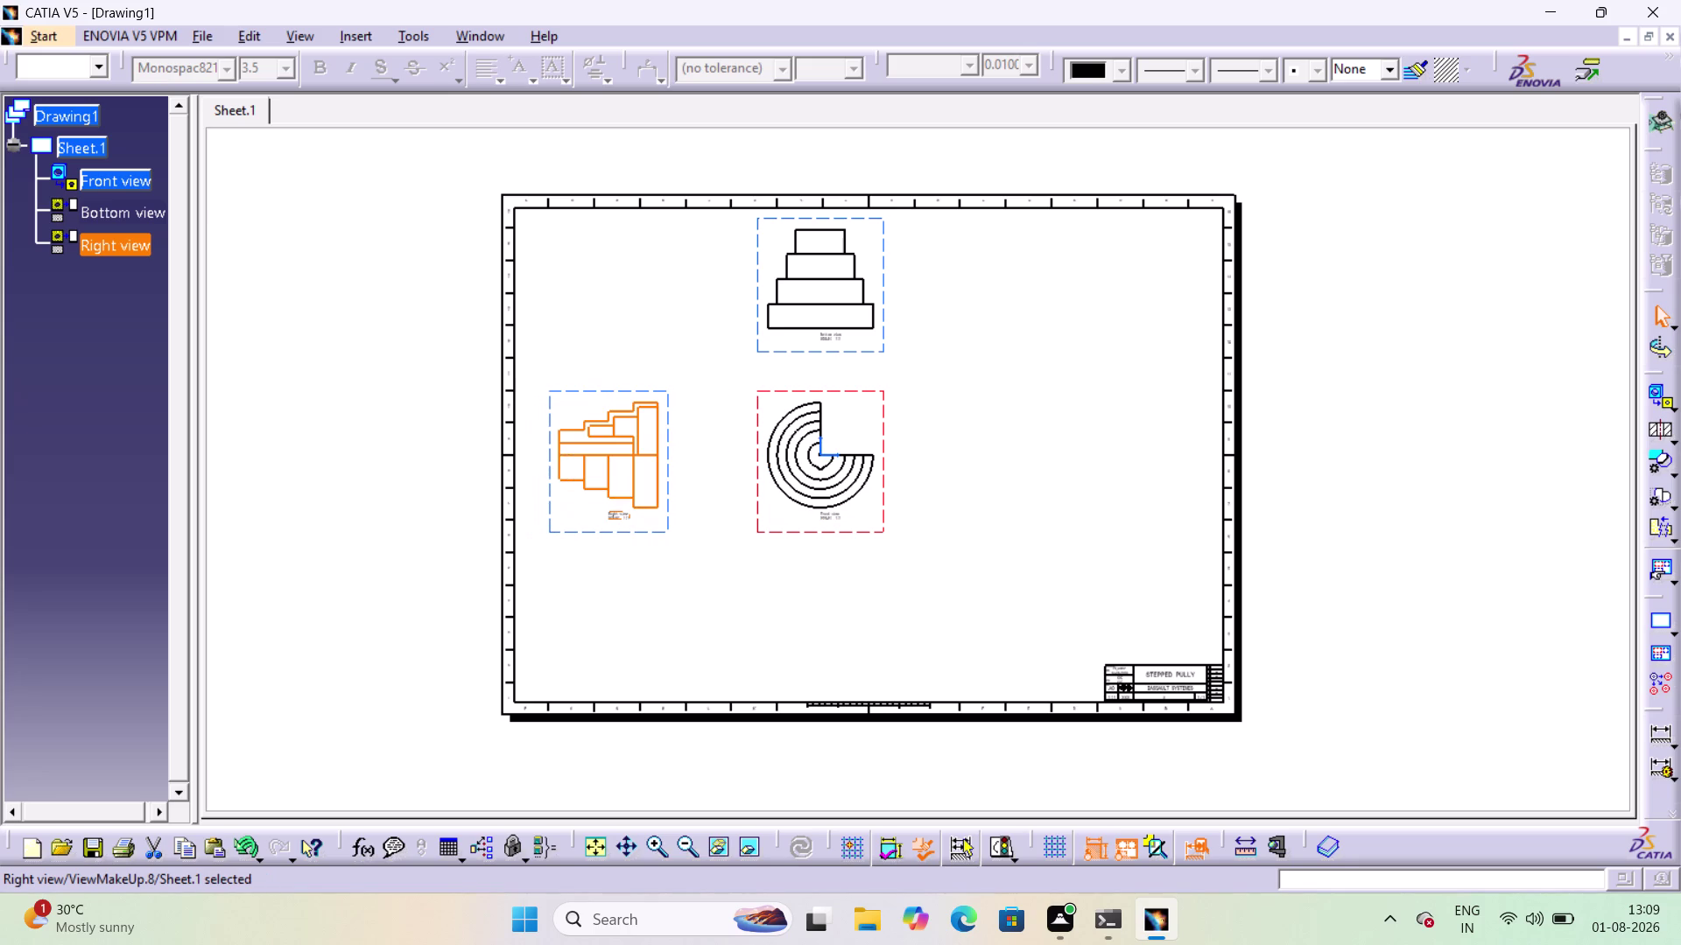
drag(760, 511, 747, 518)
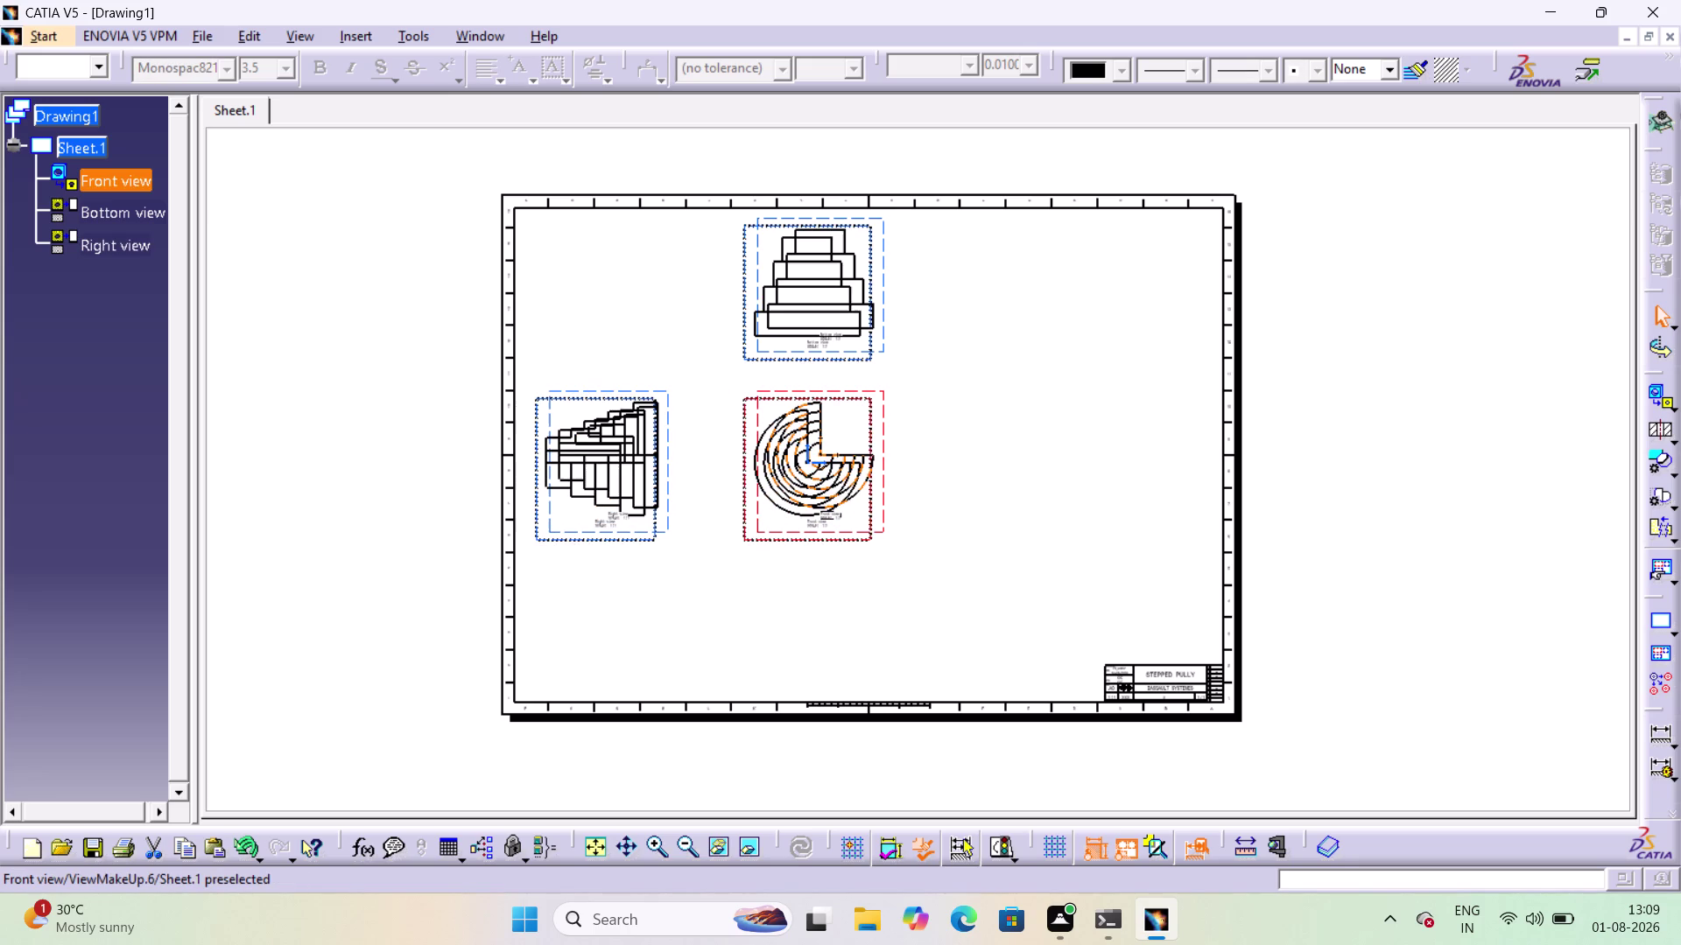
drag(747, 517, 755, 526)
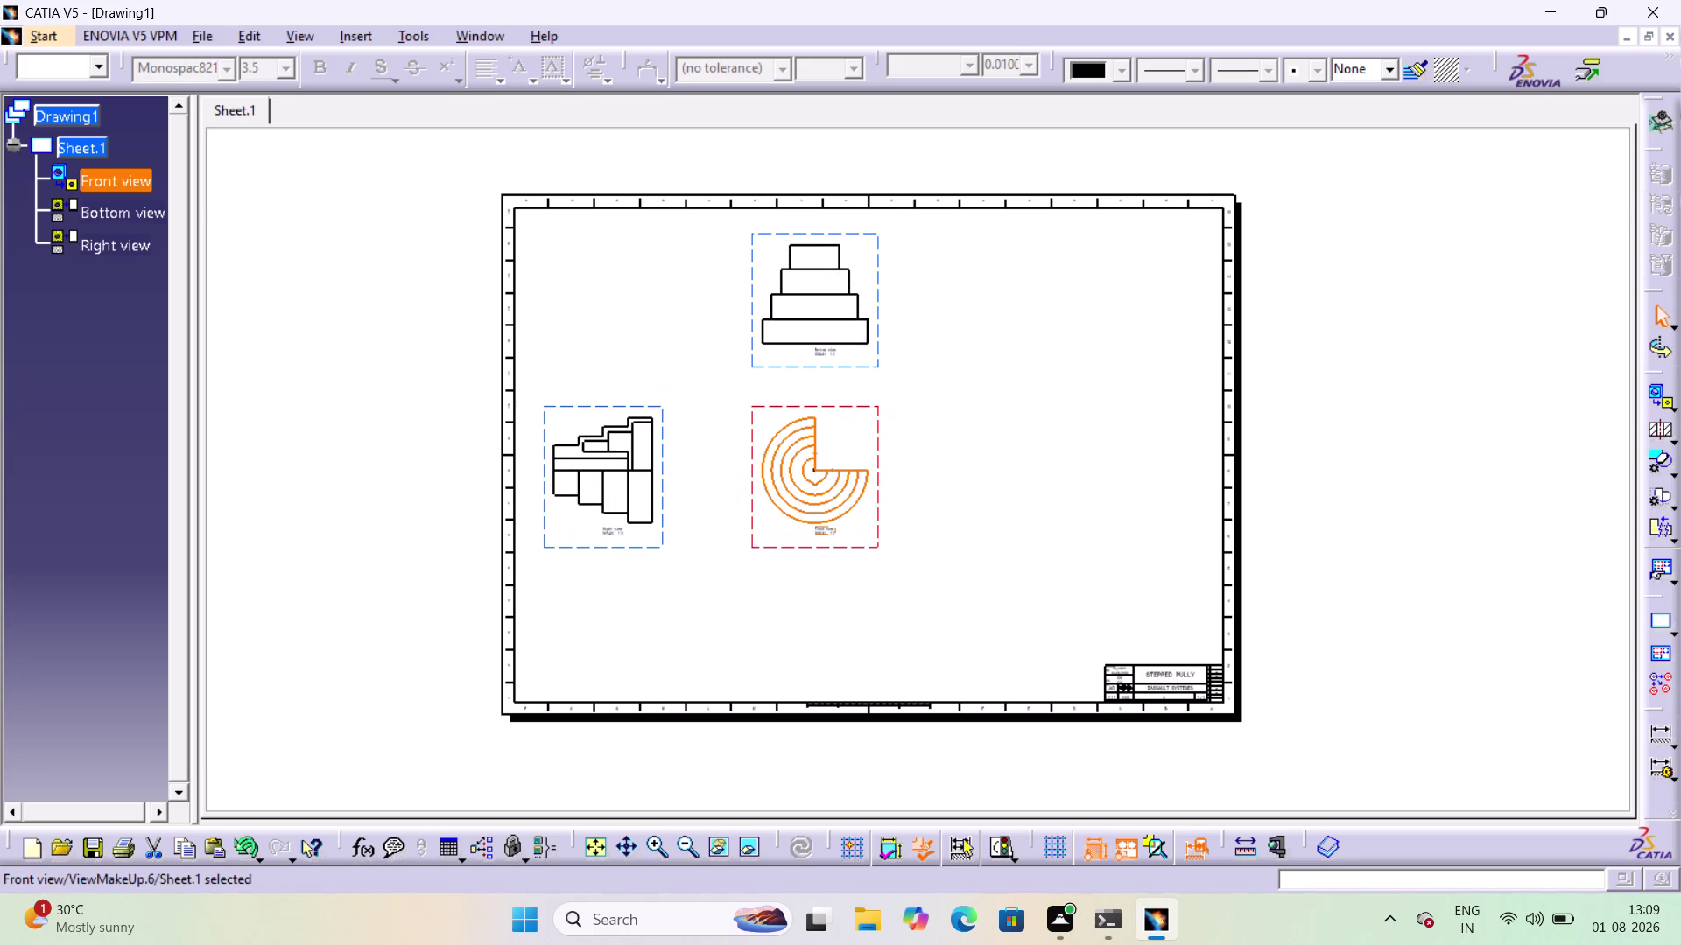
click(1072, 464)
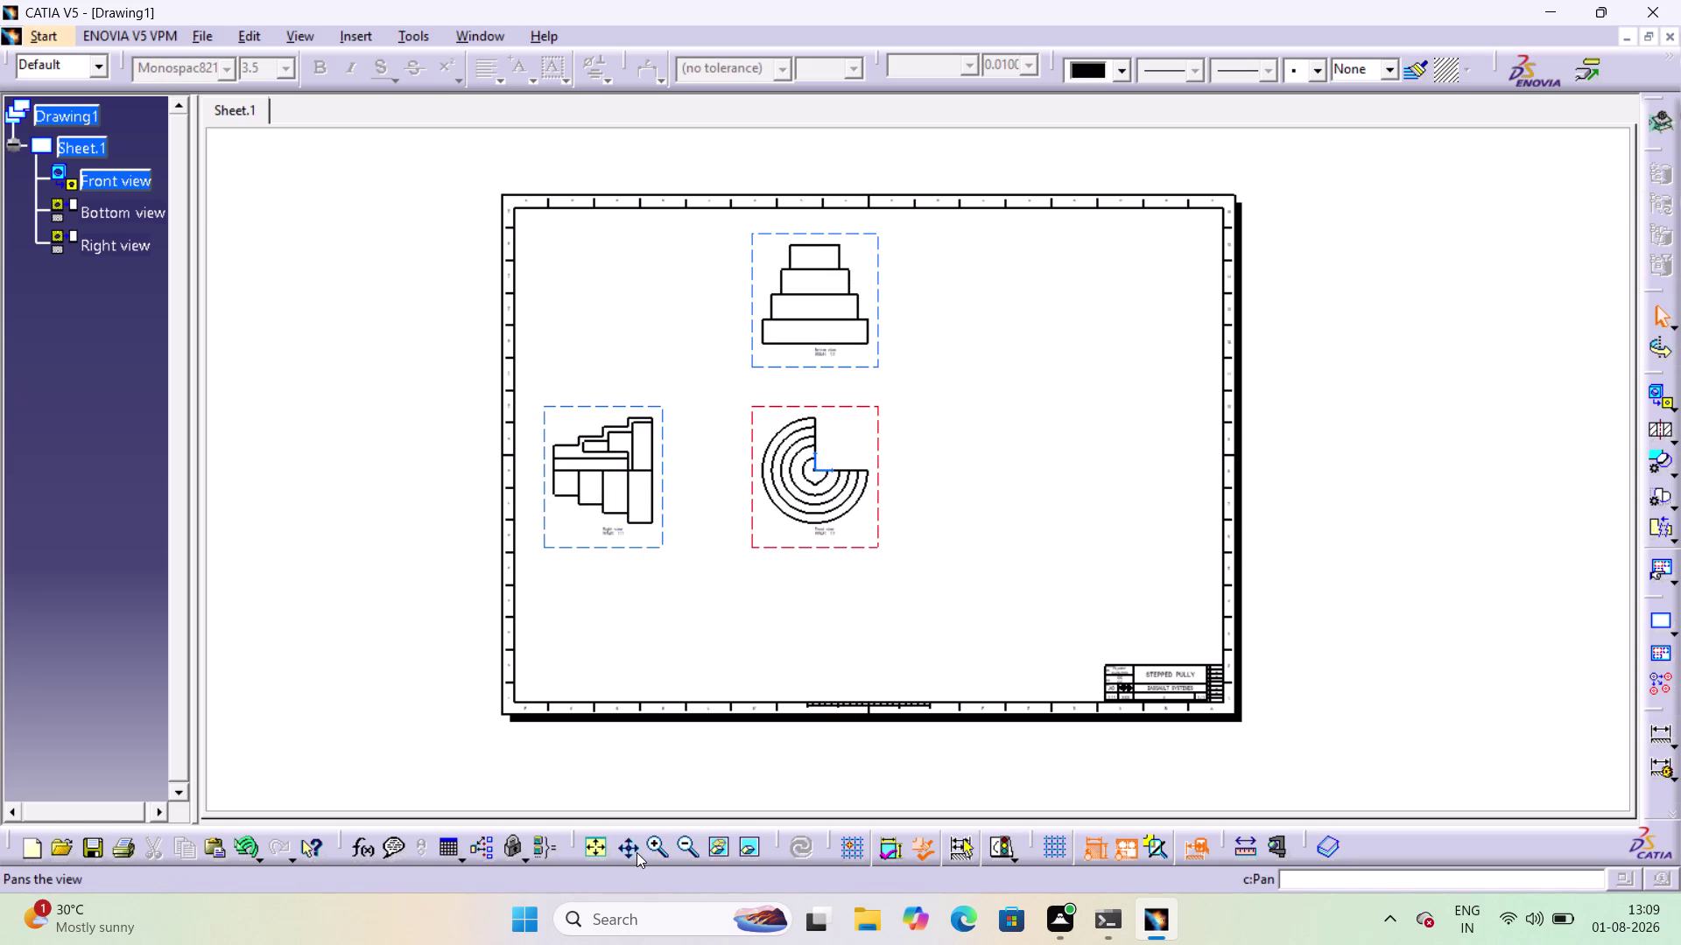
triple_click(647, 841)
click(648, 839)
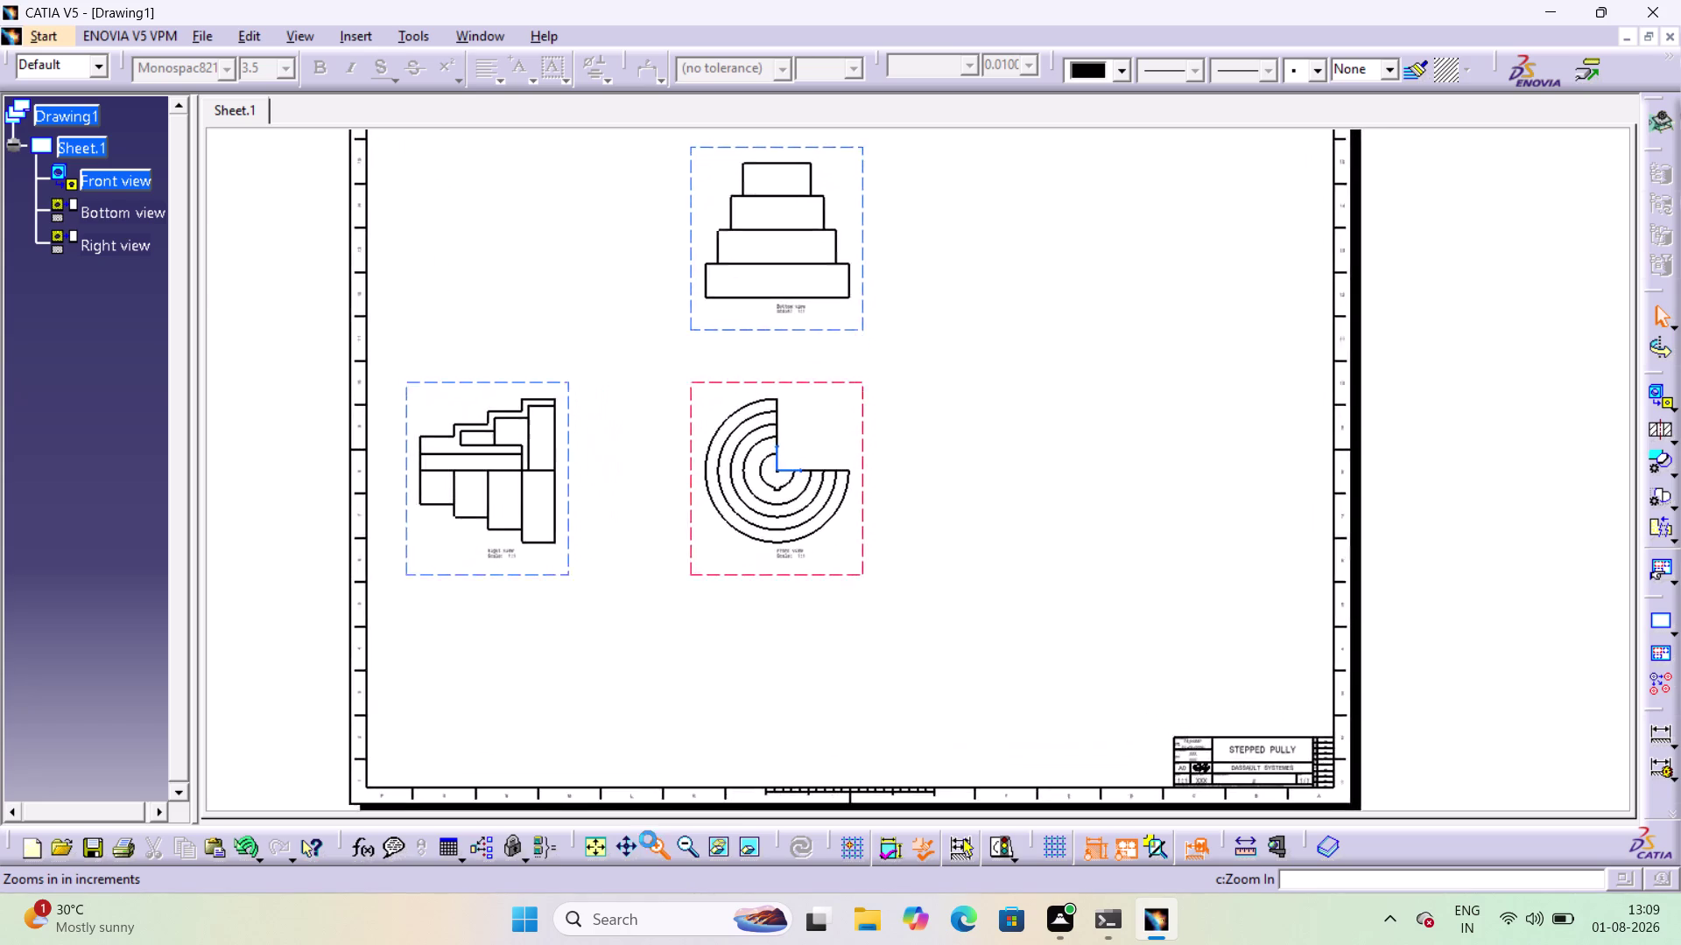
middle_drag(1002, 571, 1094, 609)
middle_drag(1094, 609, 1040, 418)
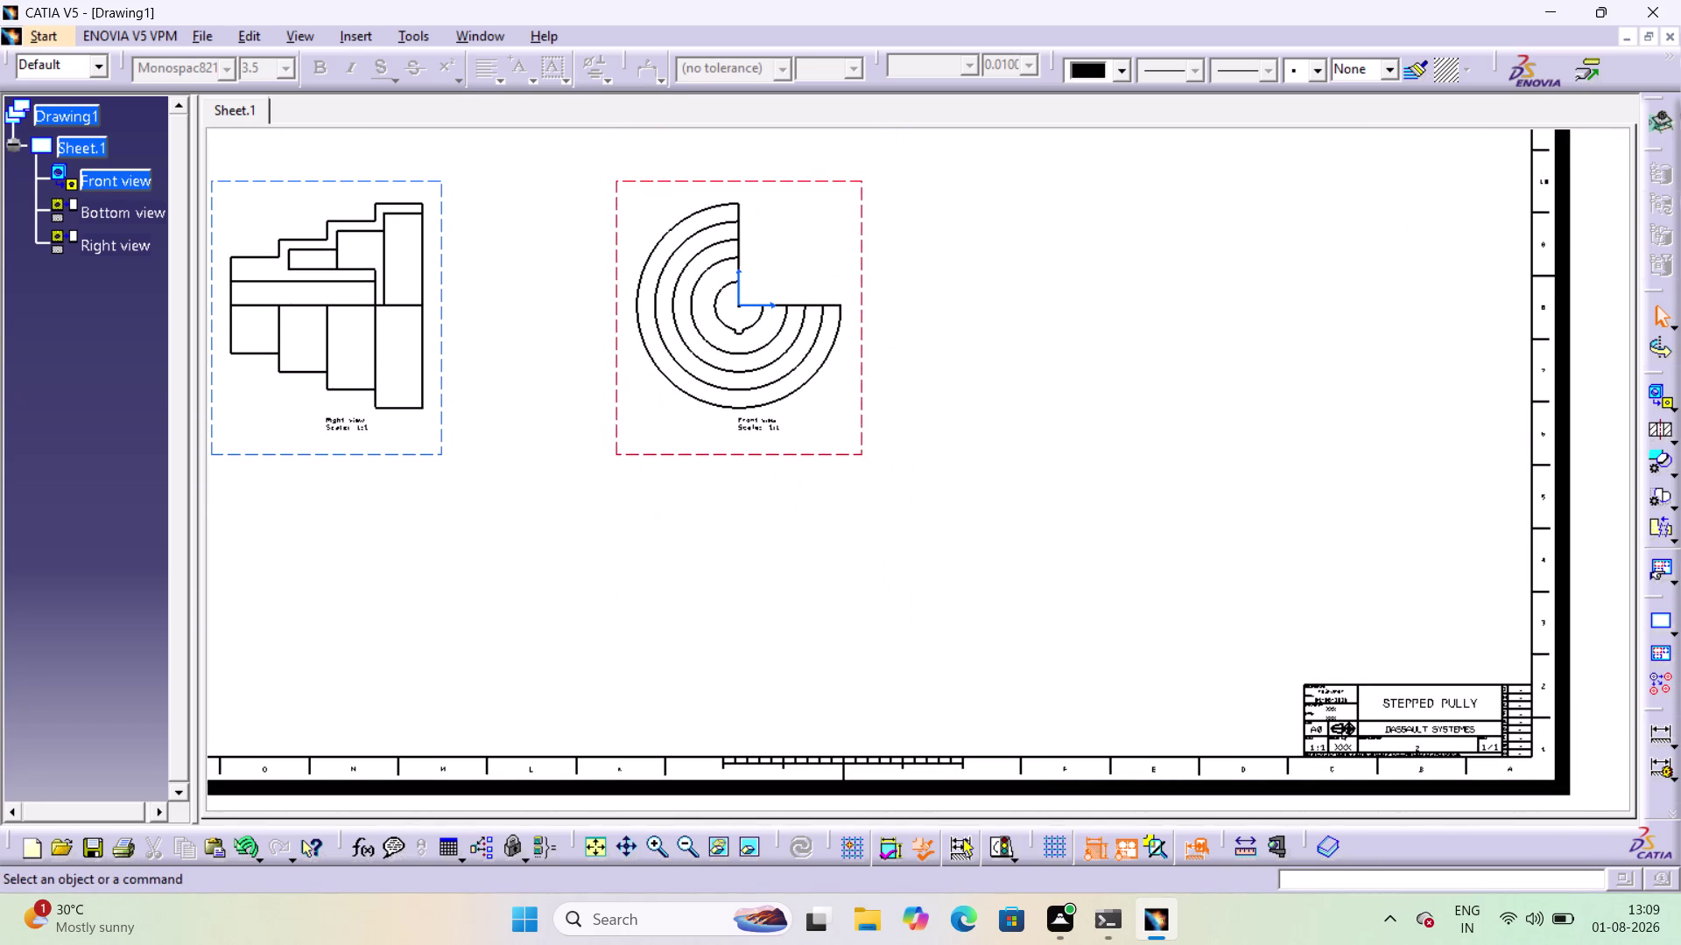
drag(838, 453, 844, 465)
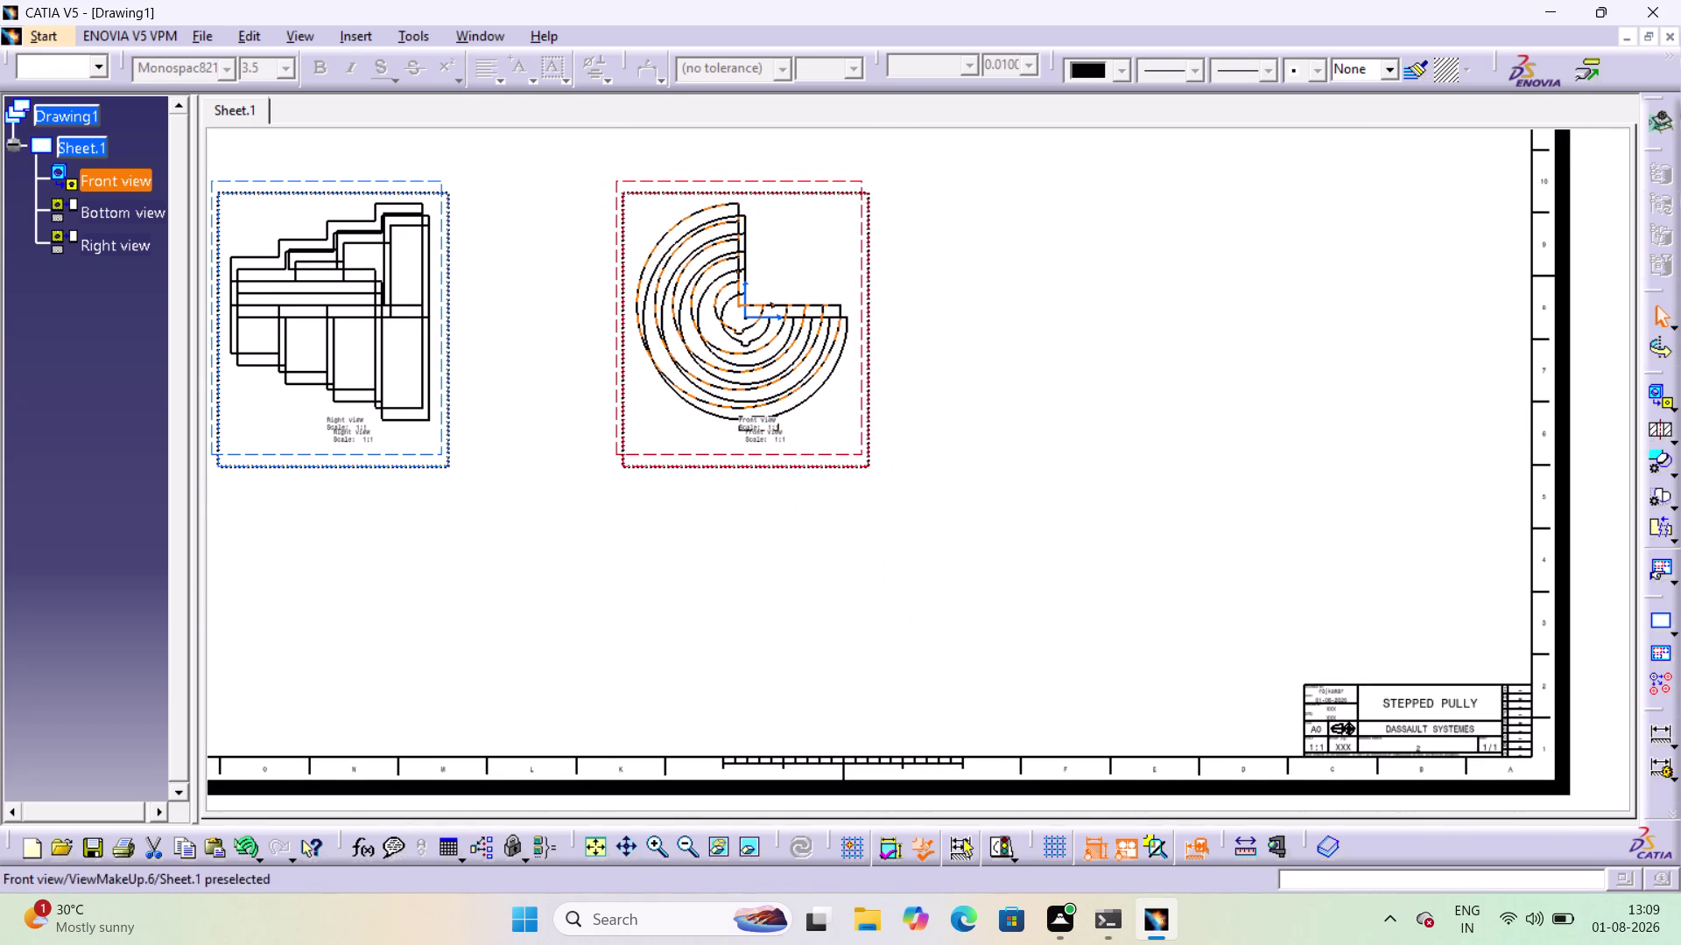
drag(844, 465, 841, 494)
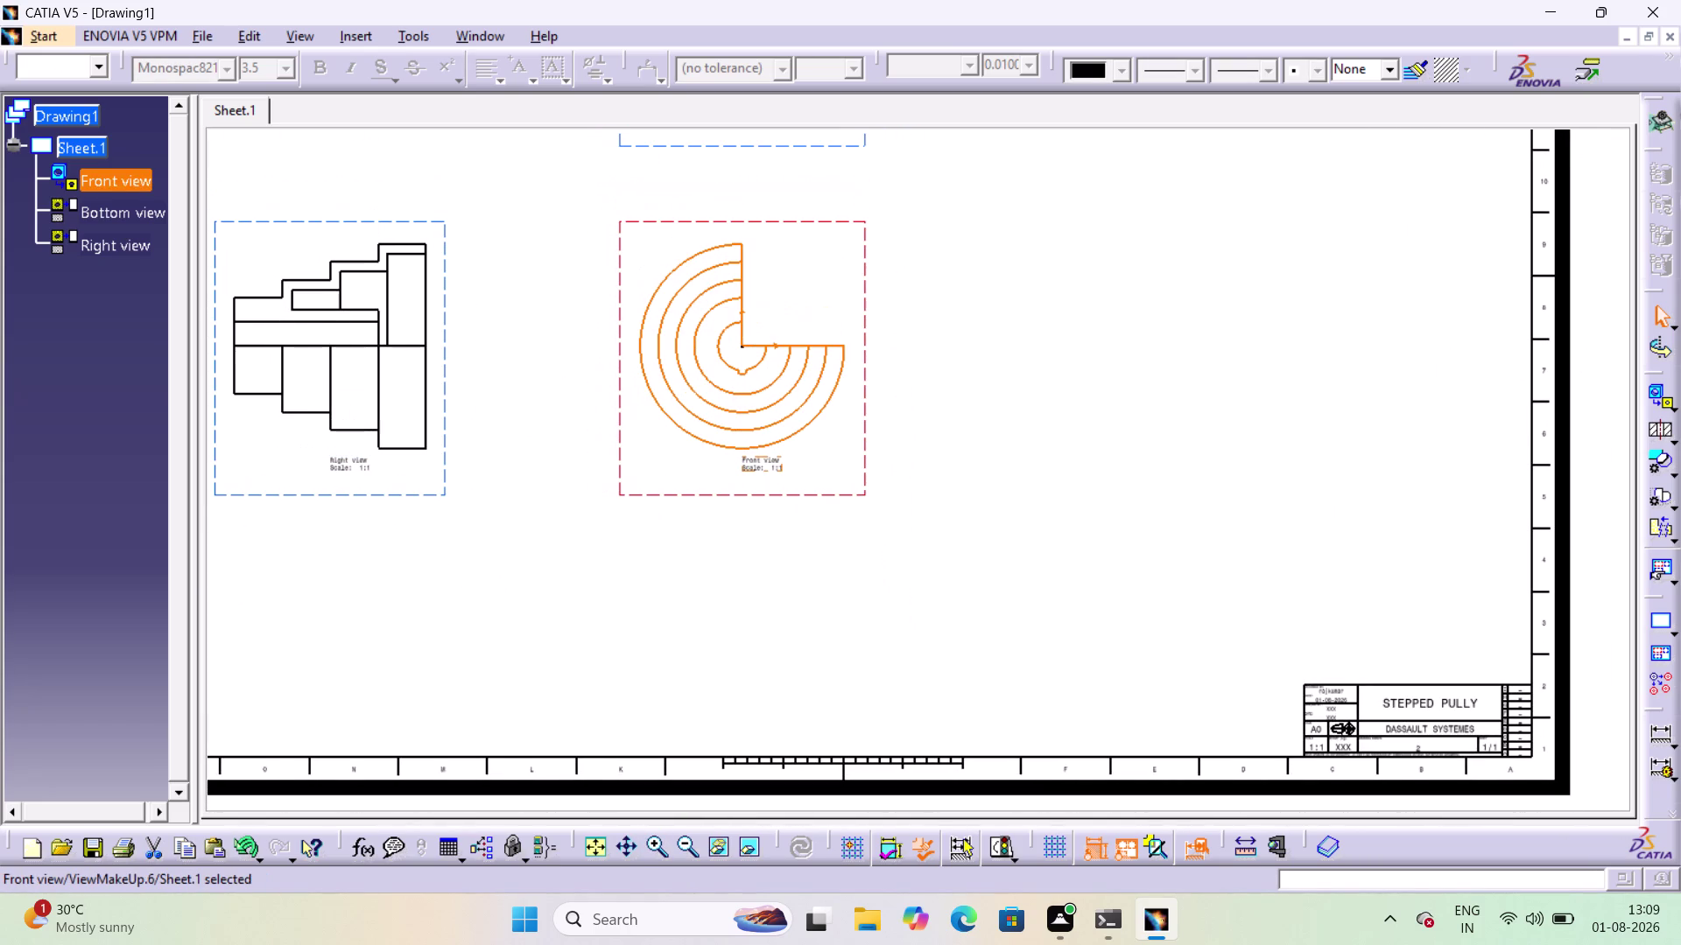
click(988, 362)
middle_drag(1067, 334, 1142, 510)
middle_click(1142, 511)
middle_drag(1136, 522, 1137, 546)
middle_drag(938, 380, 1107, 530)
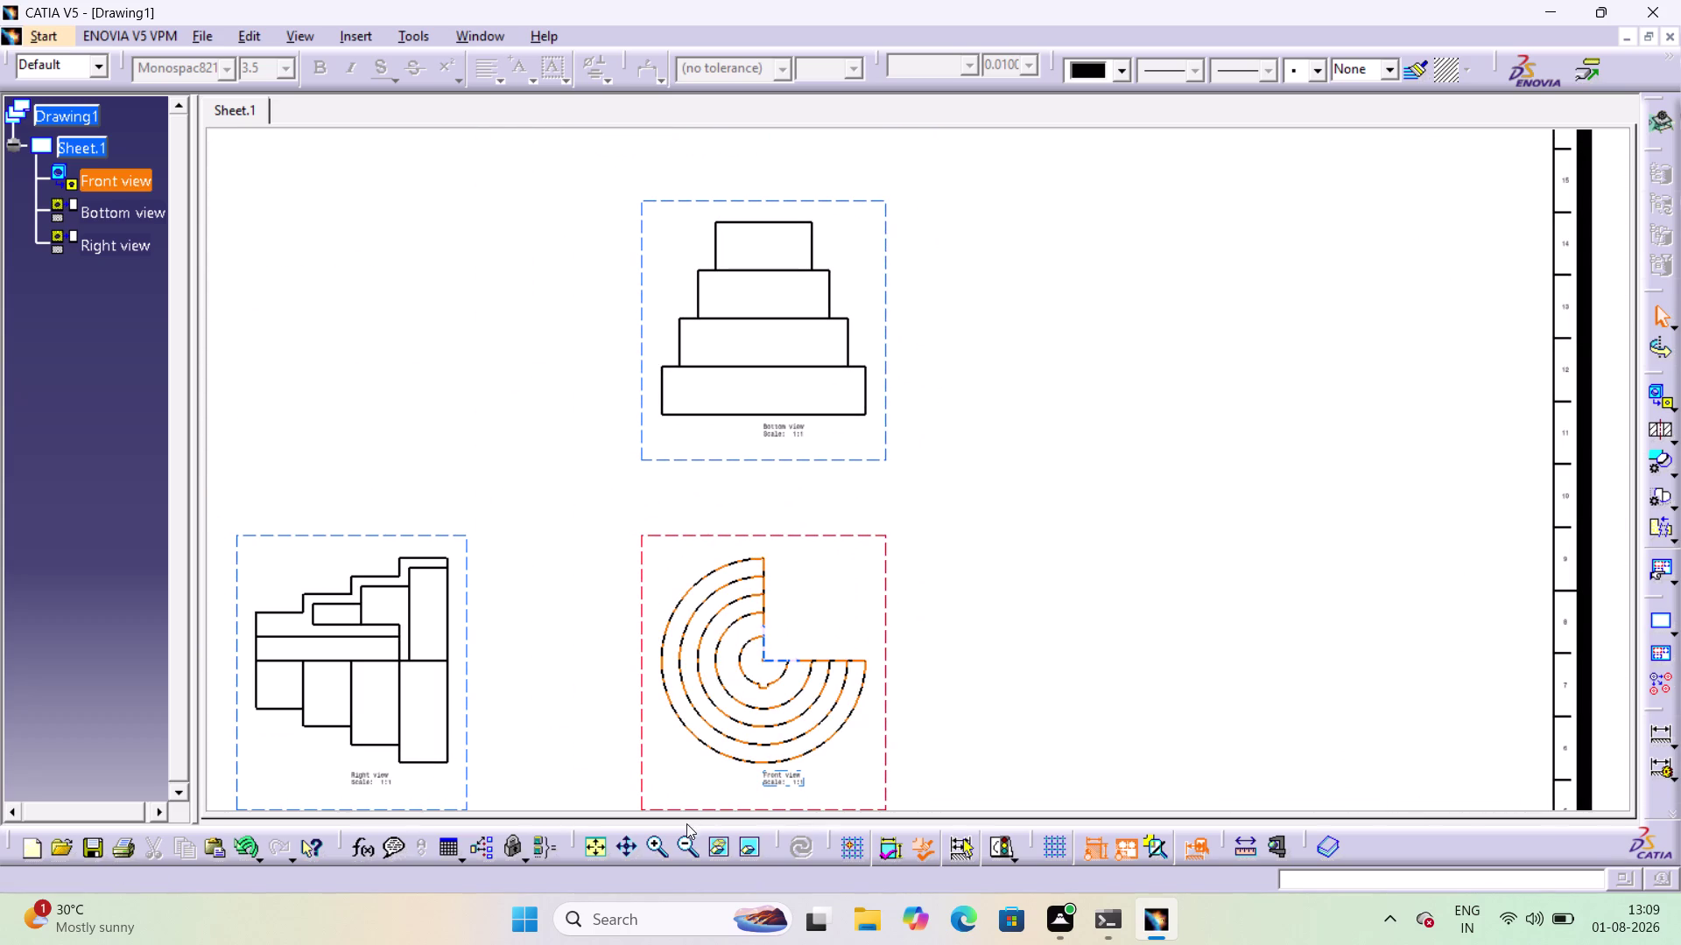
click(681, 831)
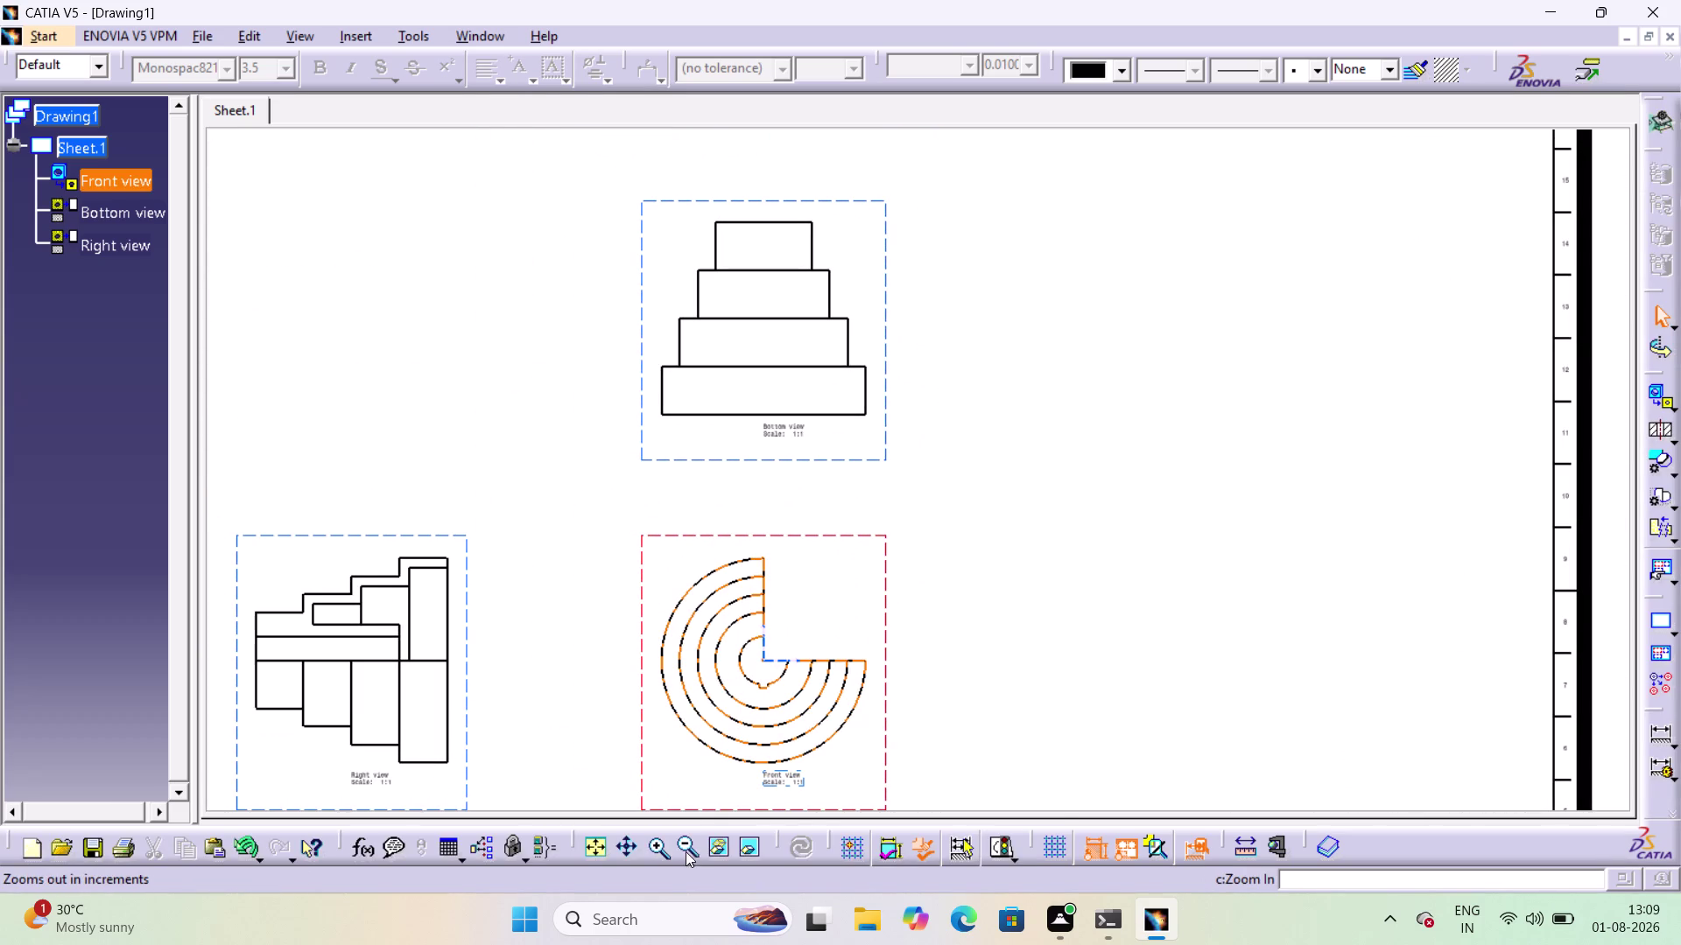
click(685, 852)
middle_drag(992, 561, 1051, 473)
middle_drag(1048, 467, 1028, 429)
middle_click(1027, 430)
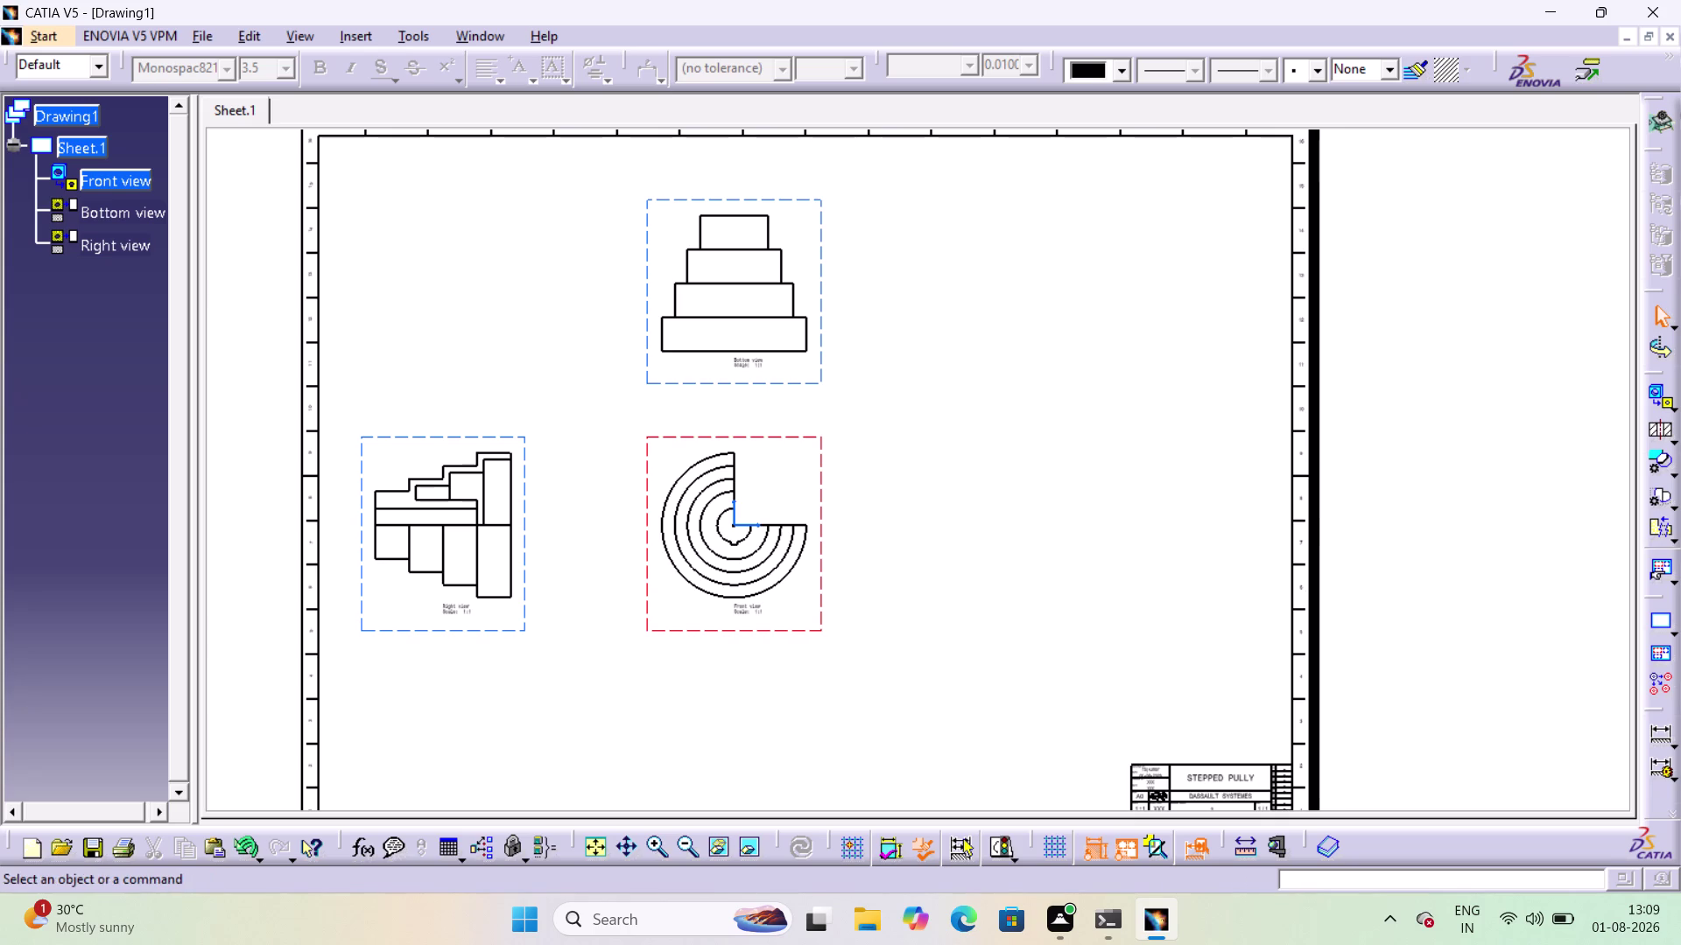
middle_drag(1130, 357, 1155, 309)
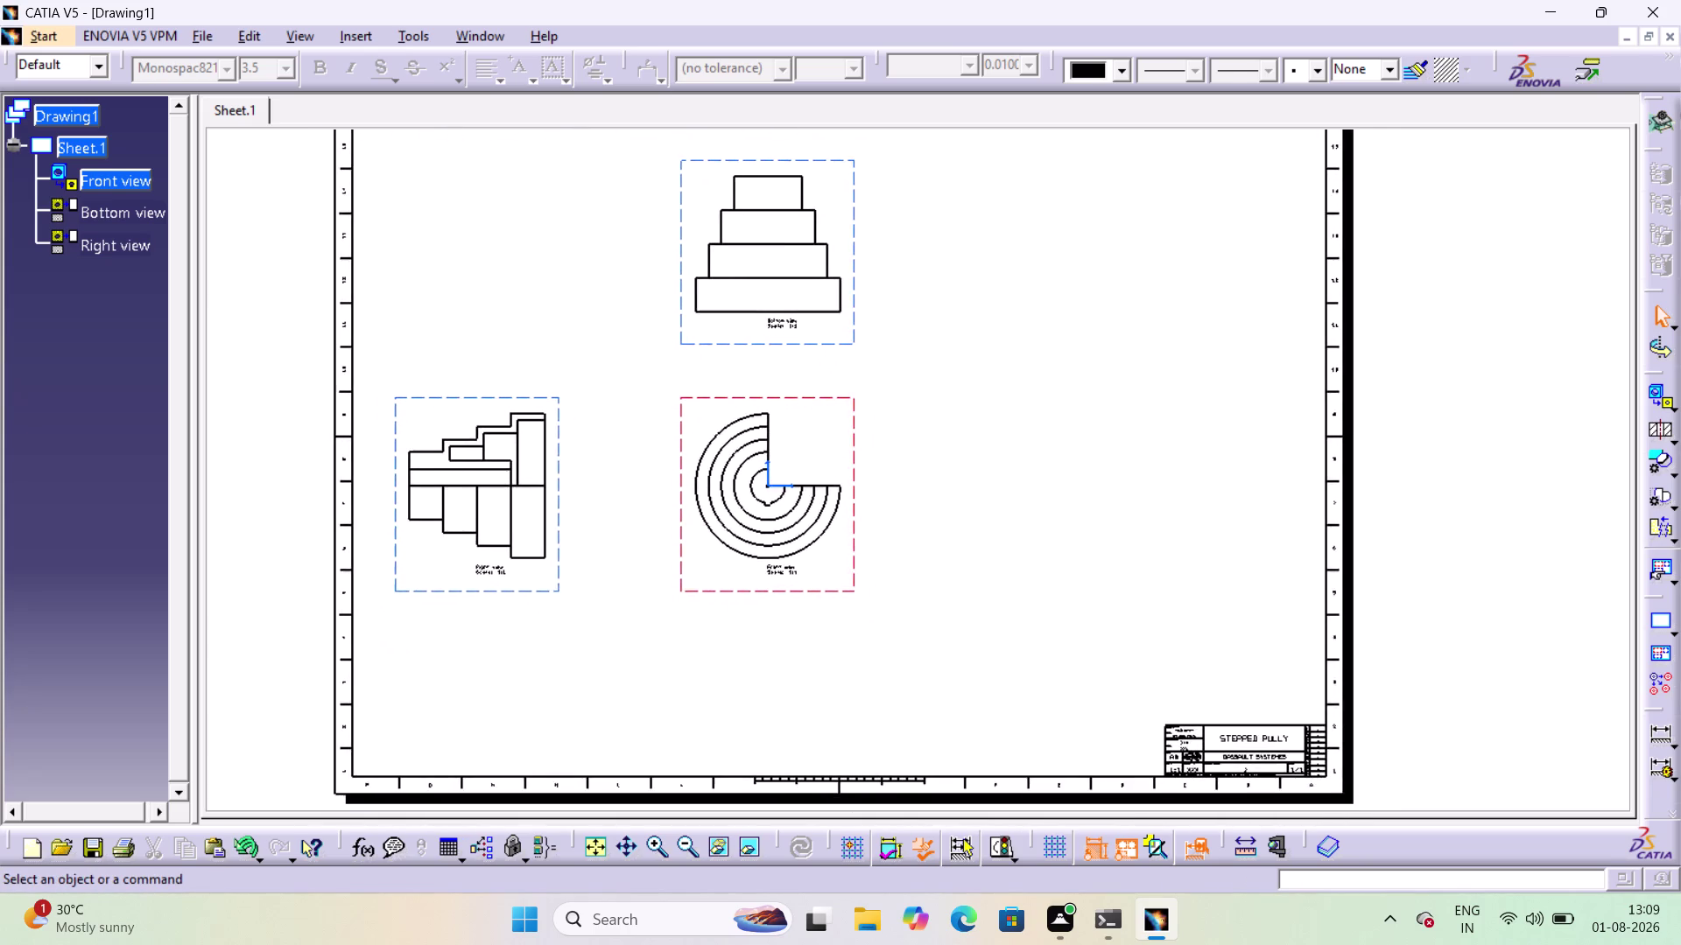
middle_drag(1156, 309, 1133, 380)
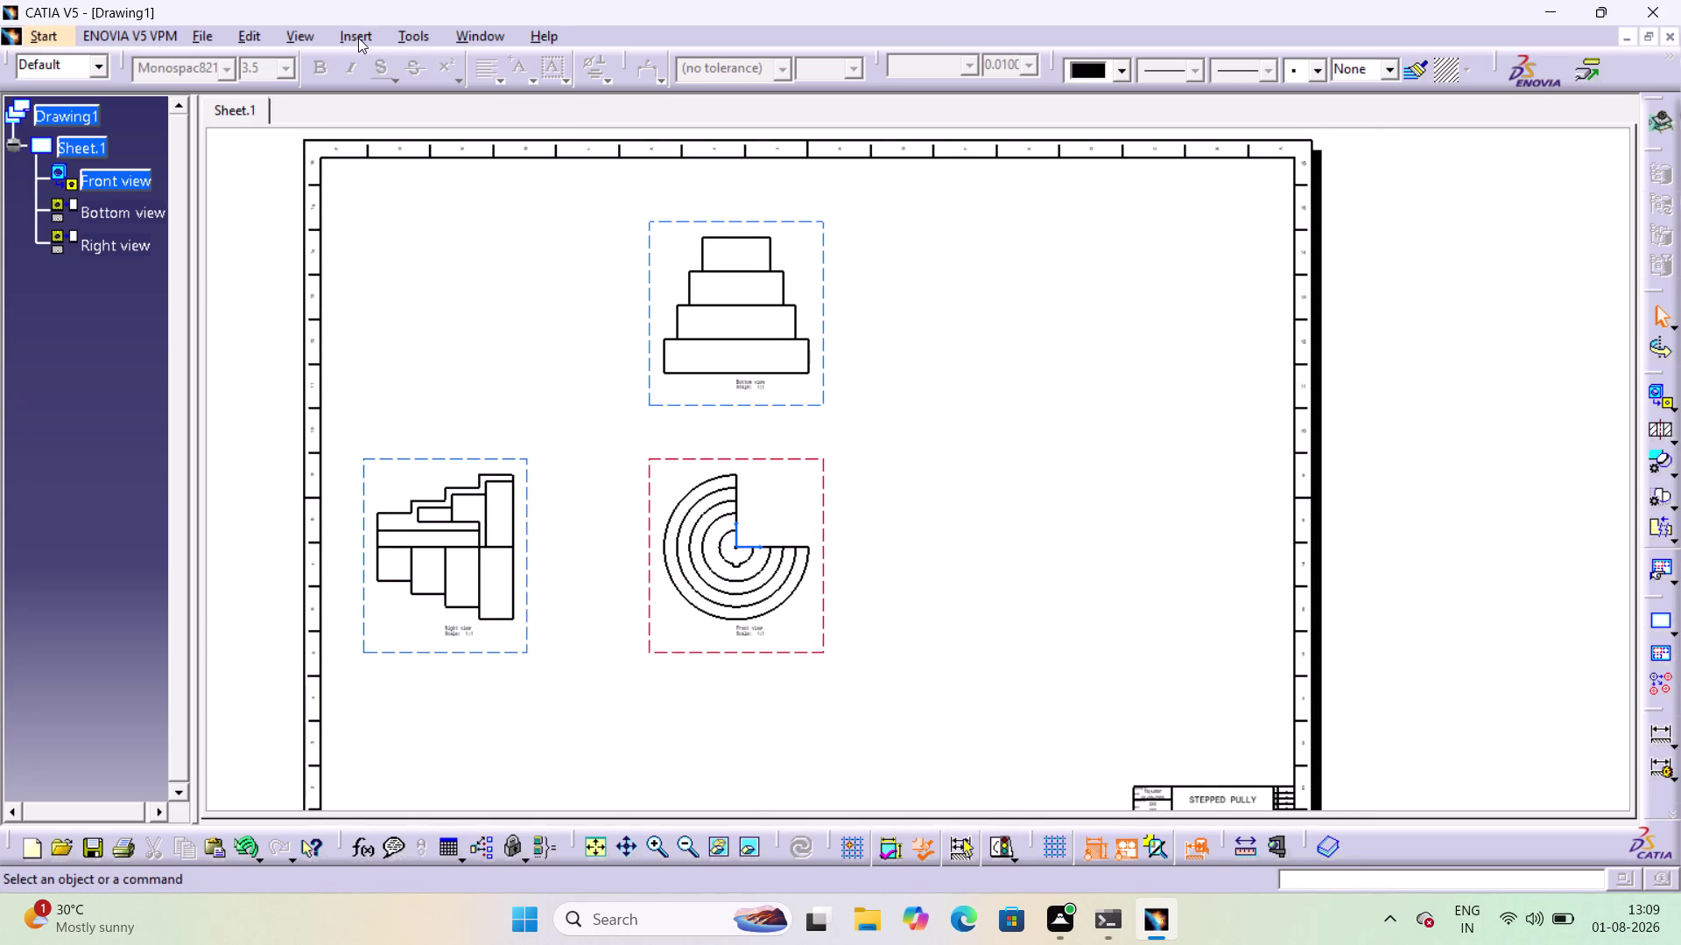
Start an isometric projection view from Insert > Views > Projections.
click(358, 37)
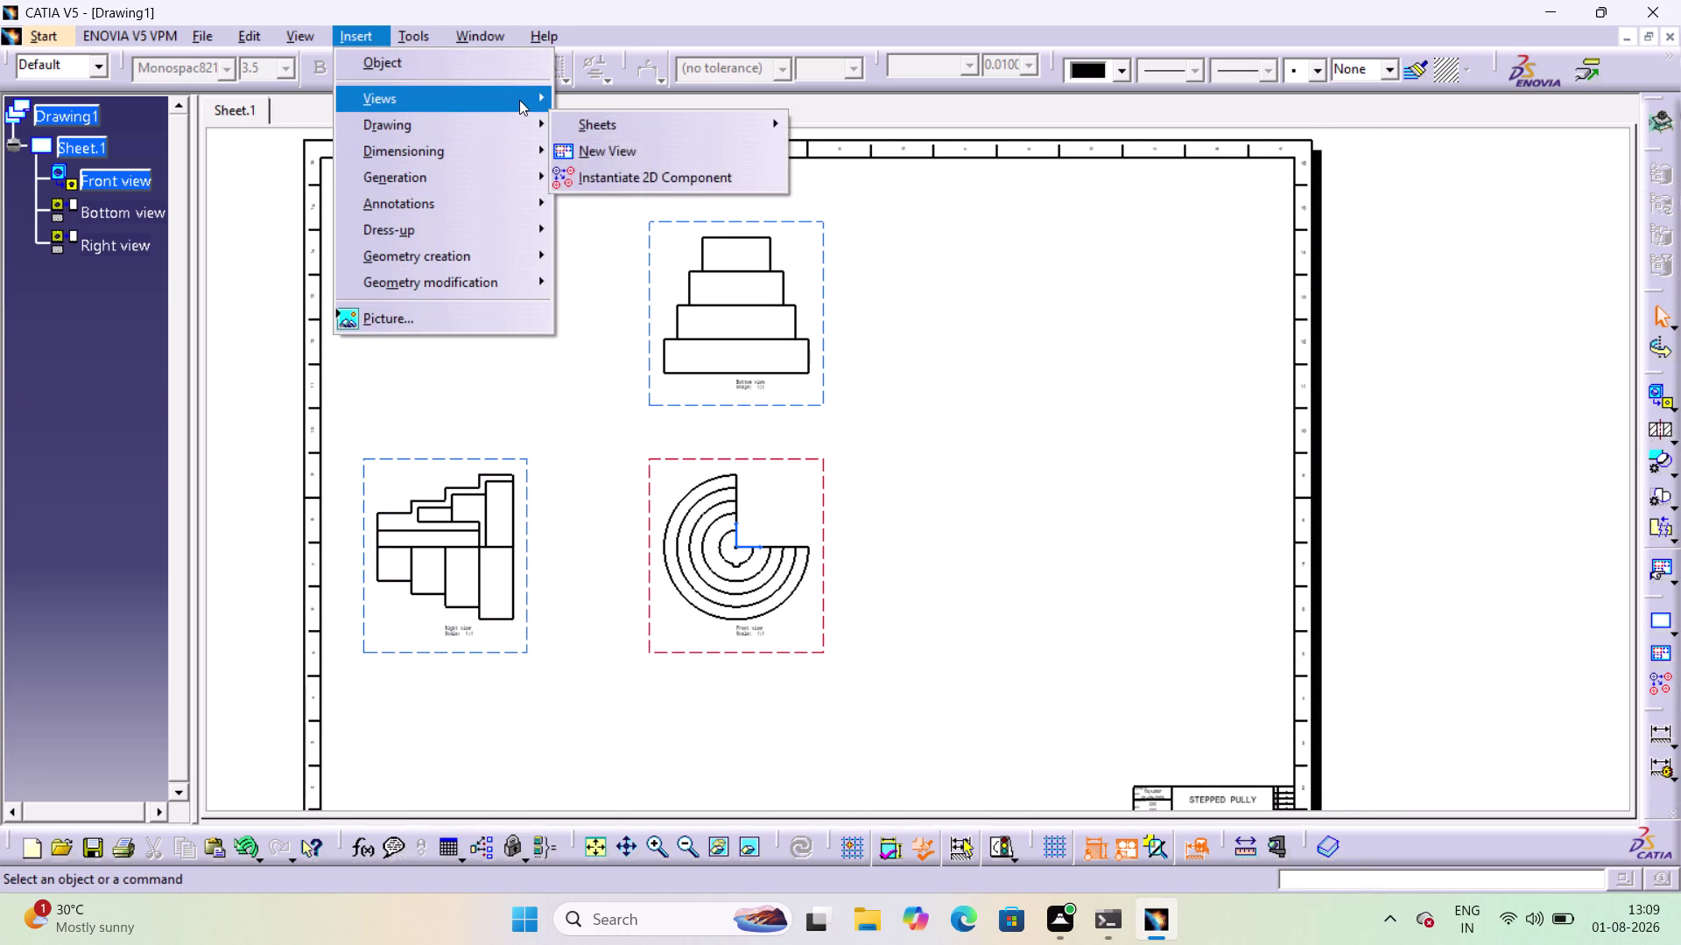
click(519, 100)
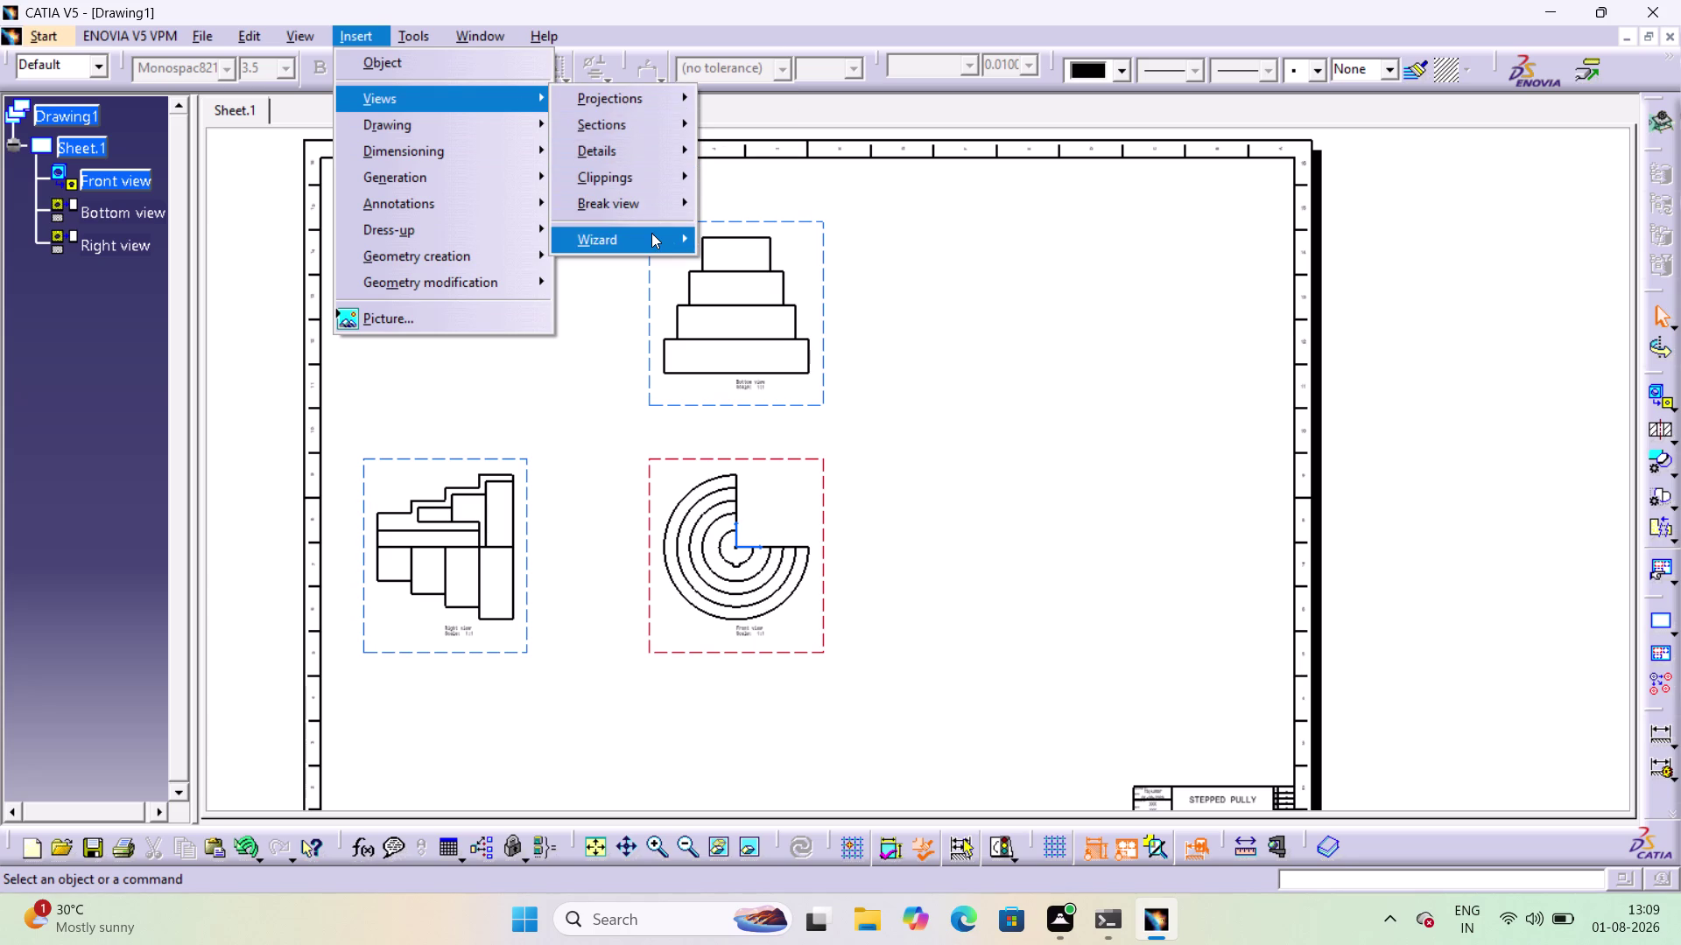
click(651, 233)
click(692, 89)
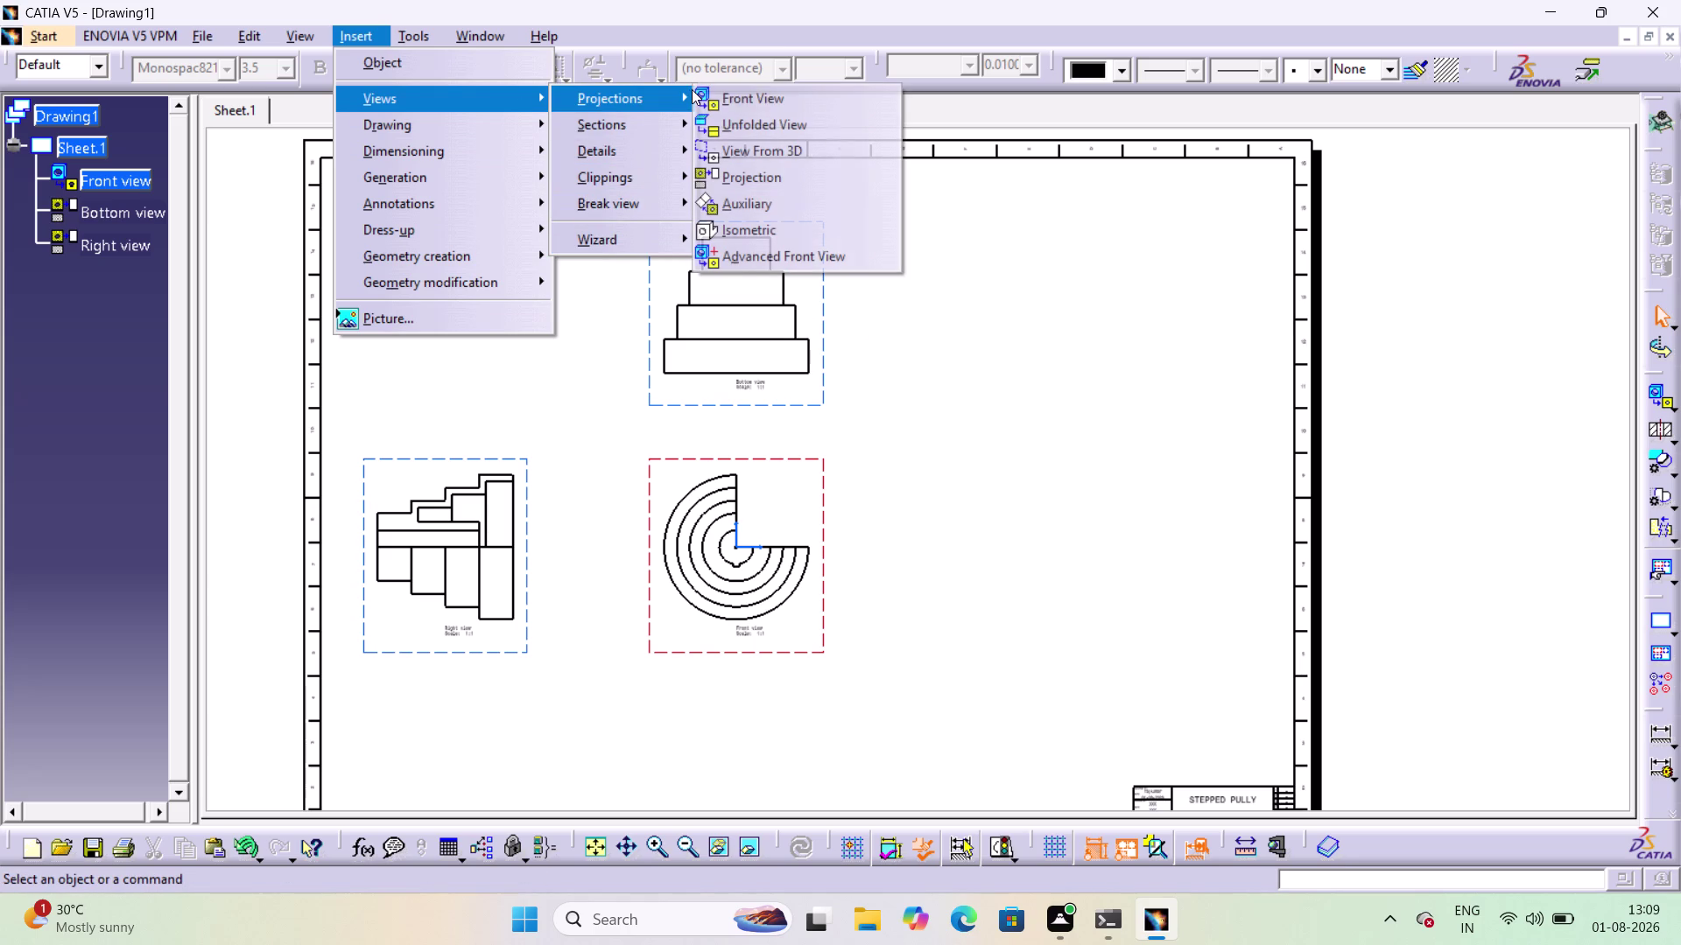
click(733, 226)
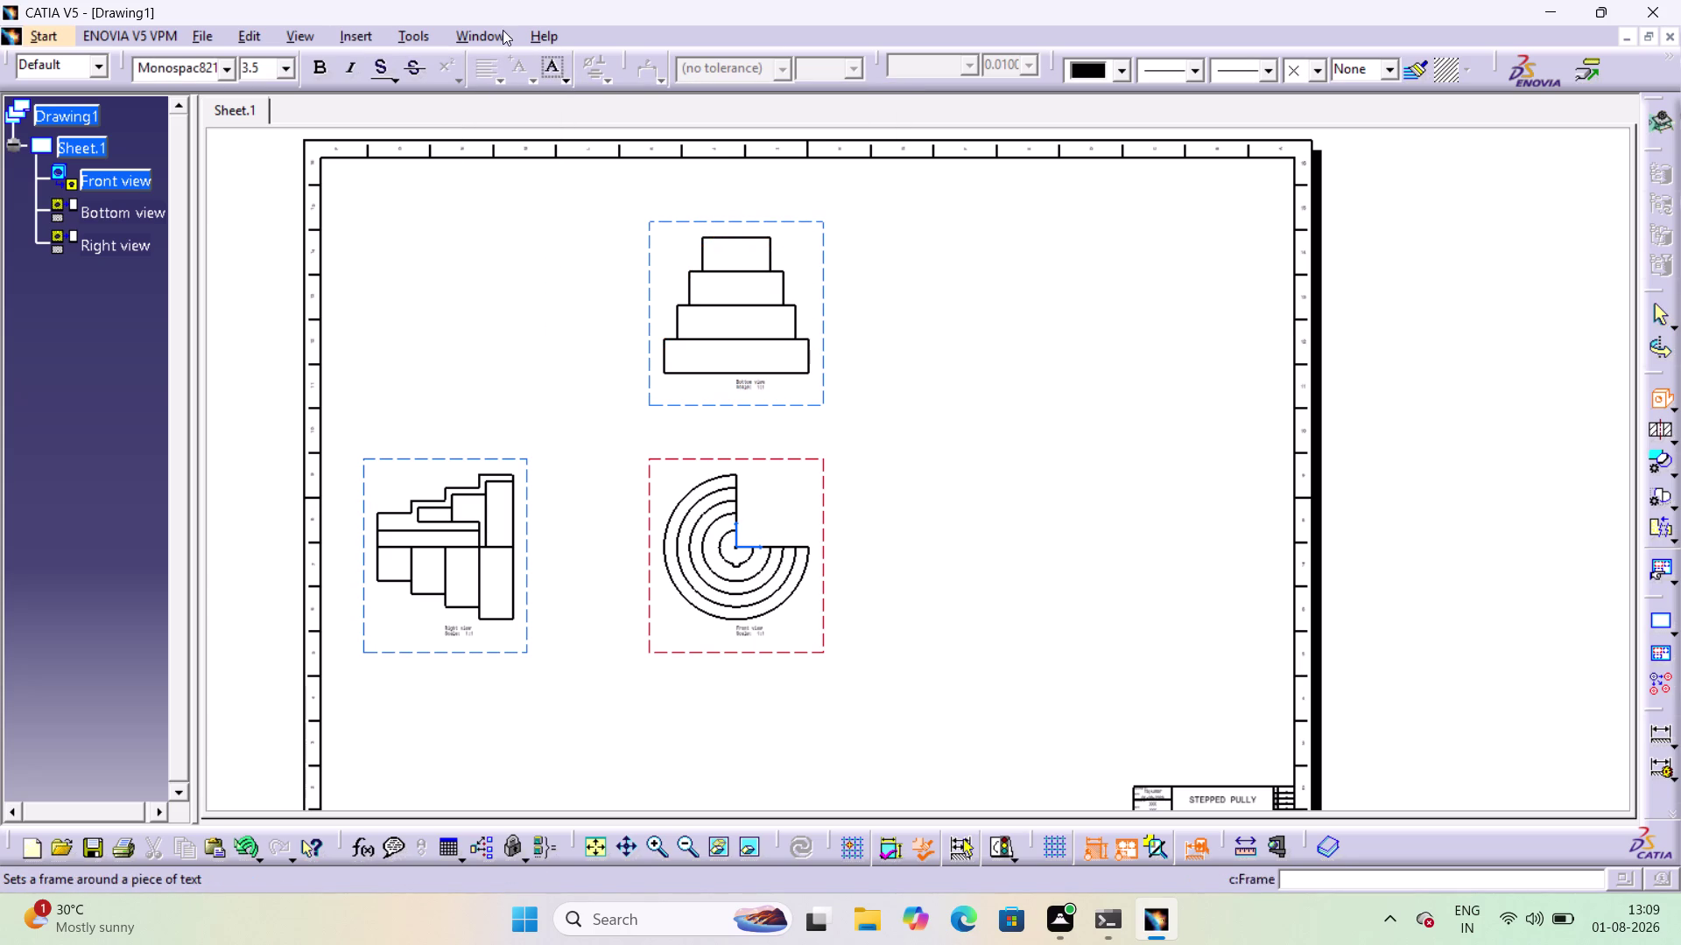
Switch to the STEPPED PULLY-1.CATPart window and pick the part as the view source.
click(481, 22)
click(485, 34)
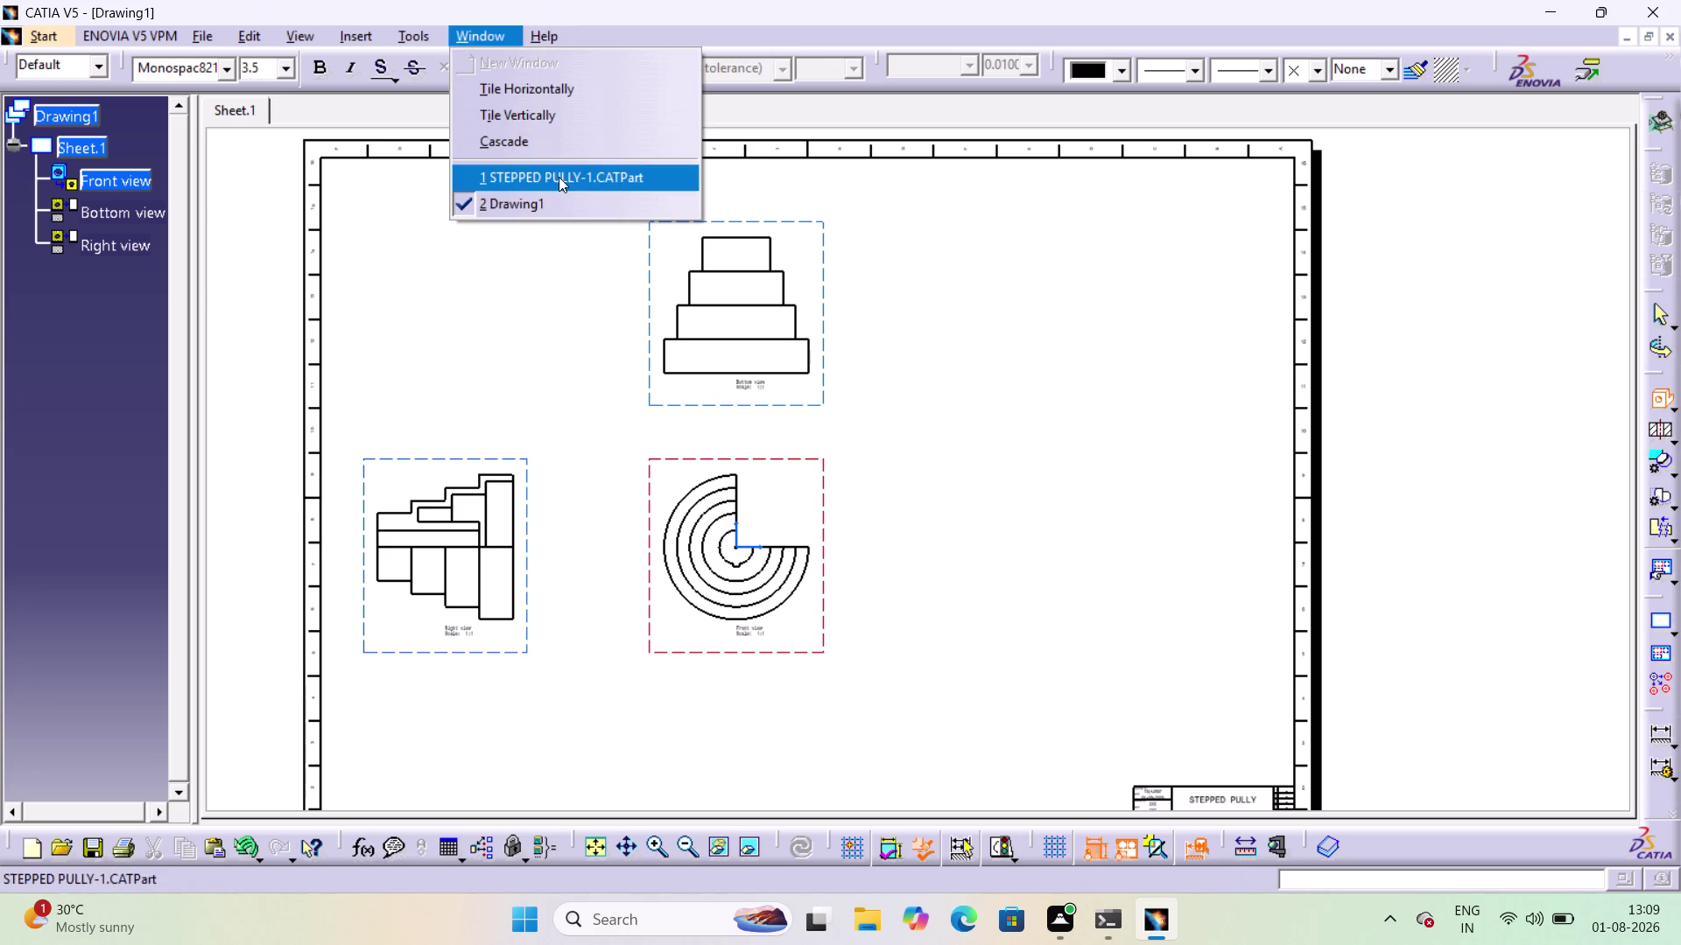
click(558, 176)
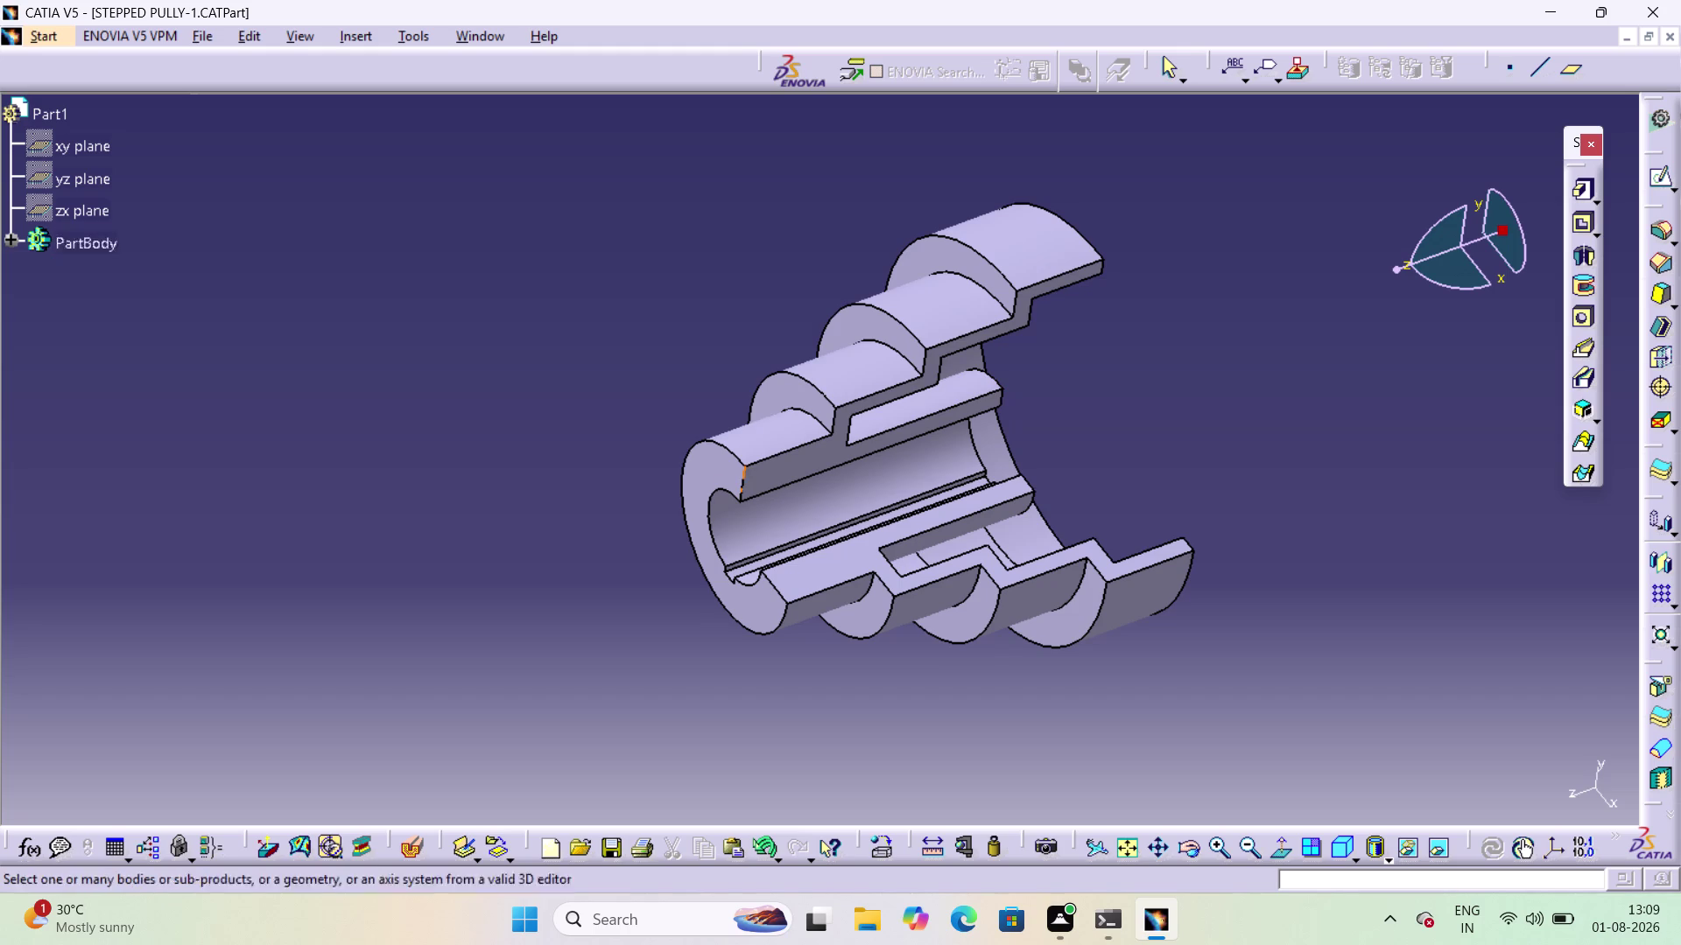
click(786, 478)
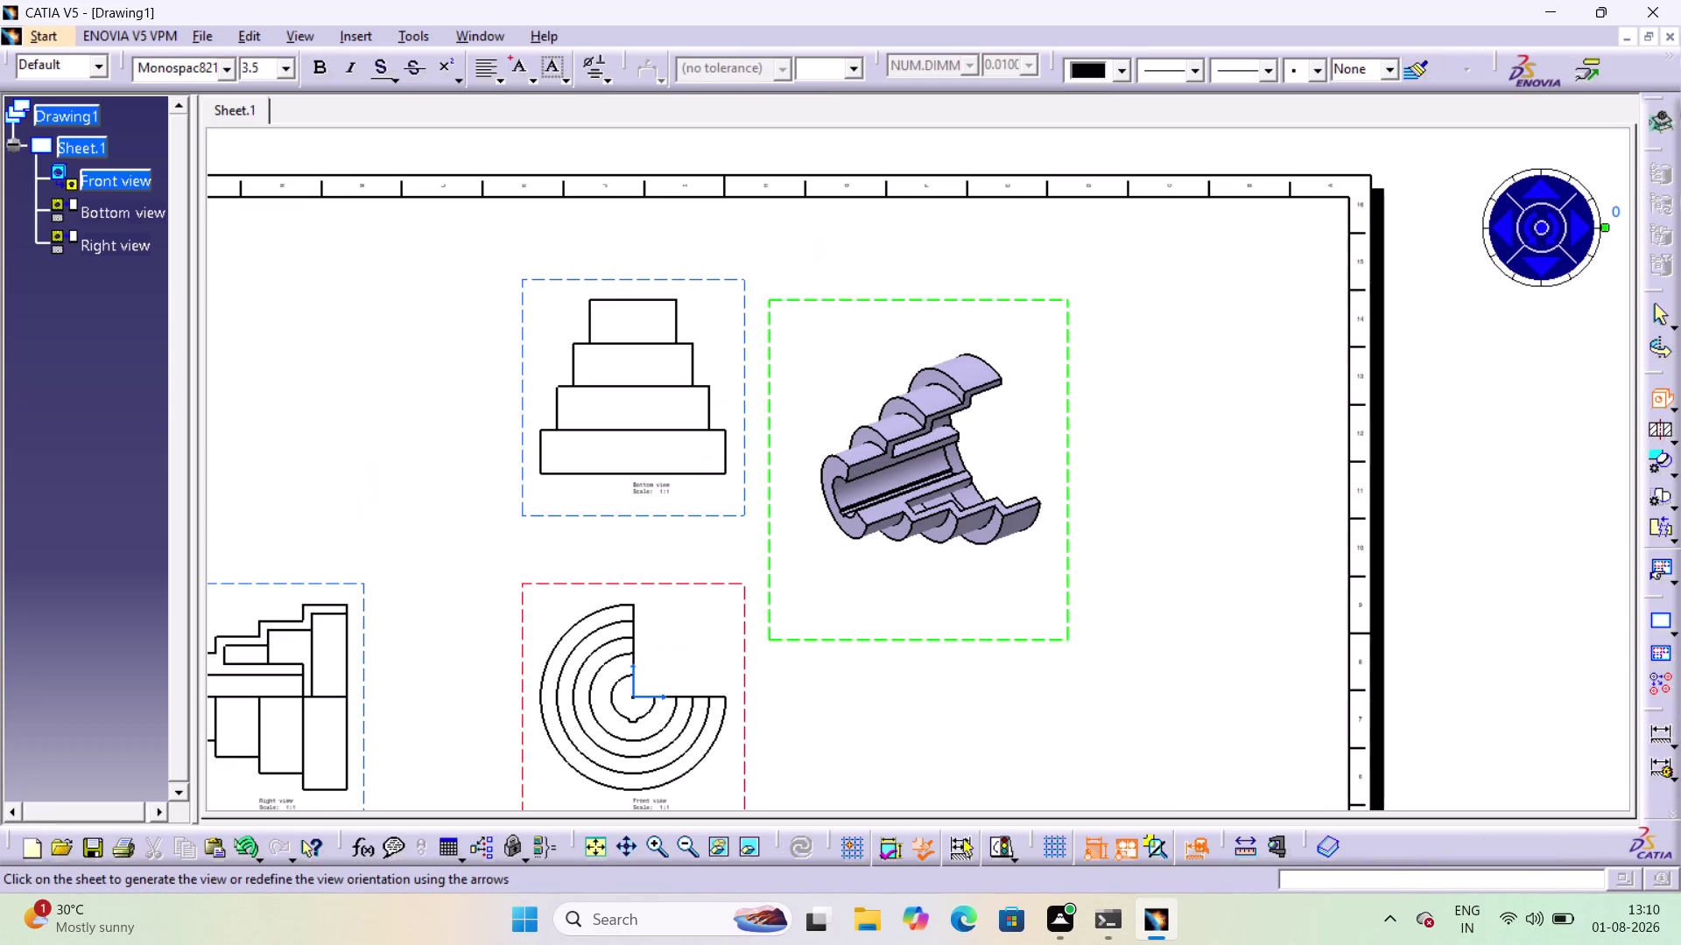
Place the isometric pulley view on the sheet and drag it rightwards.
click(1160, 420)
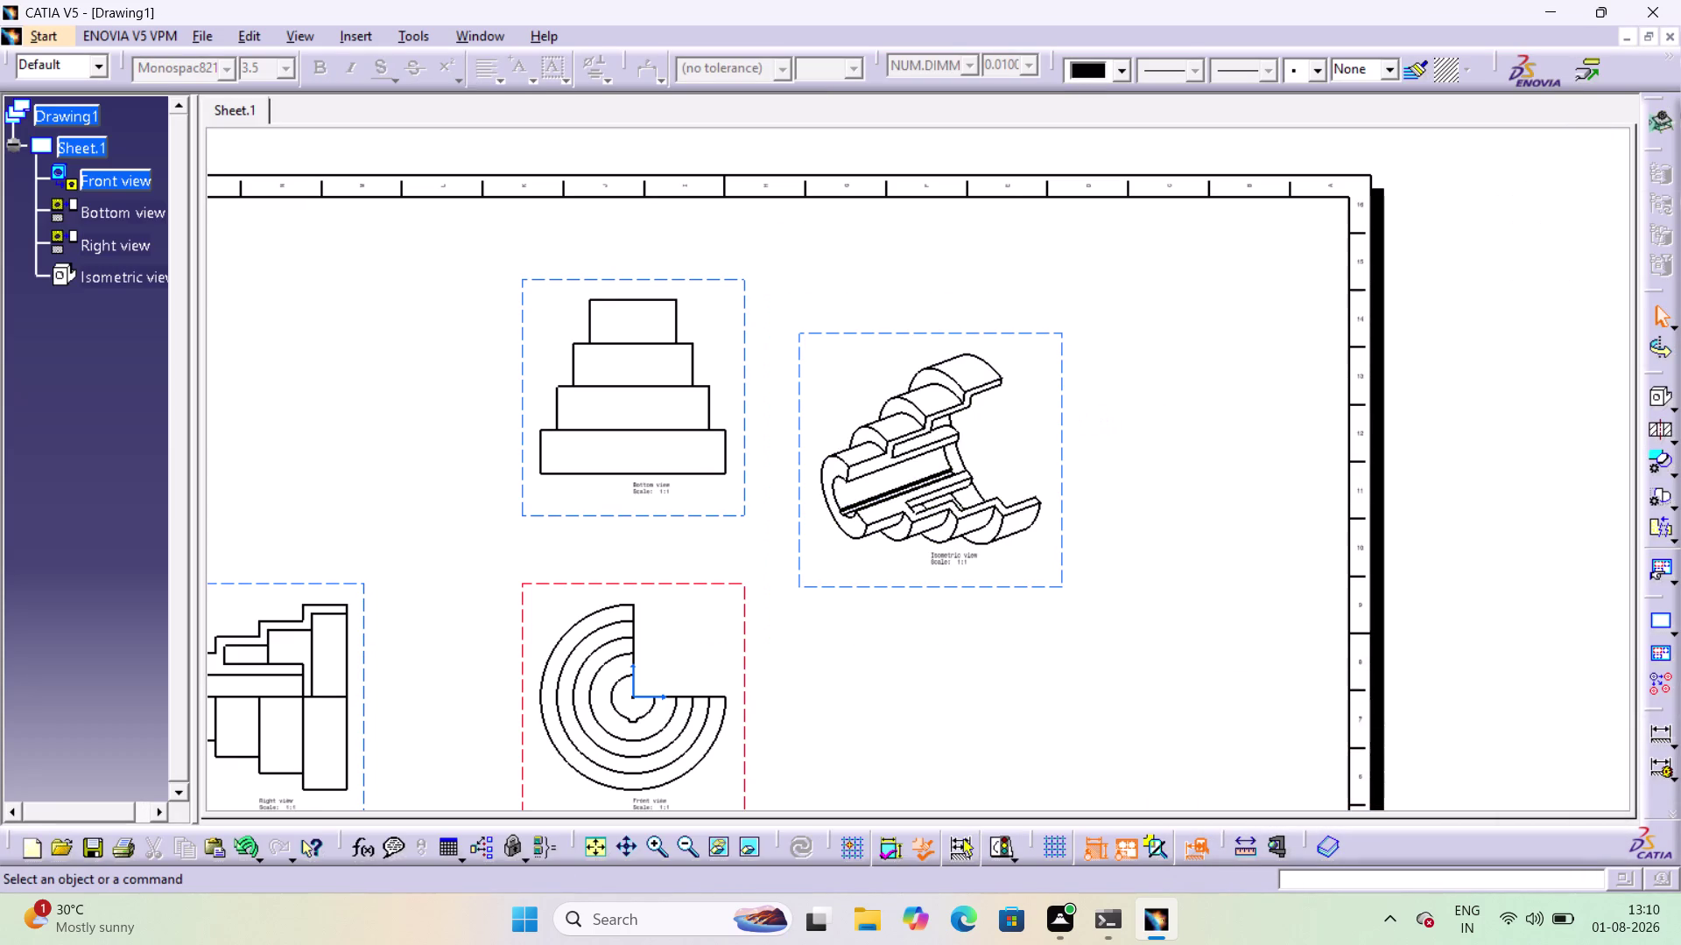
middle_drag(1047, 453, 1087, 384)
middle_click(1088, 385)
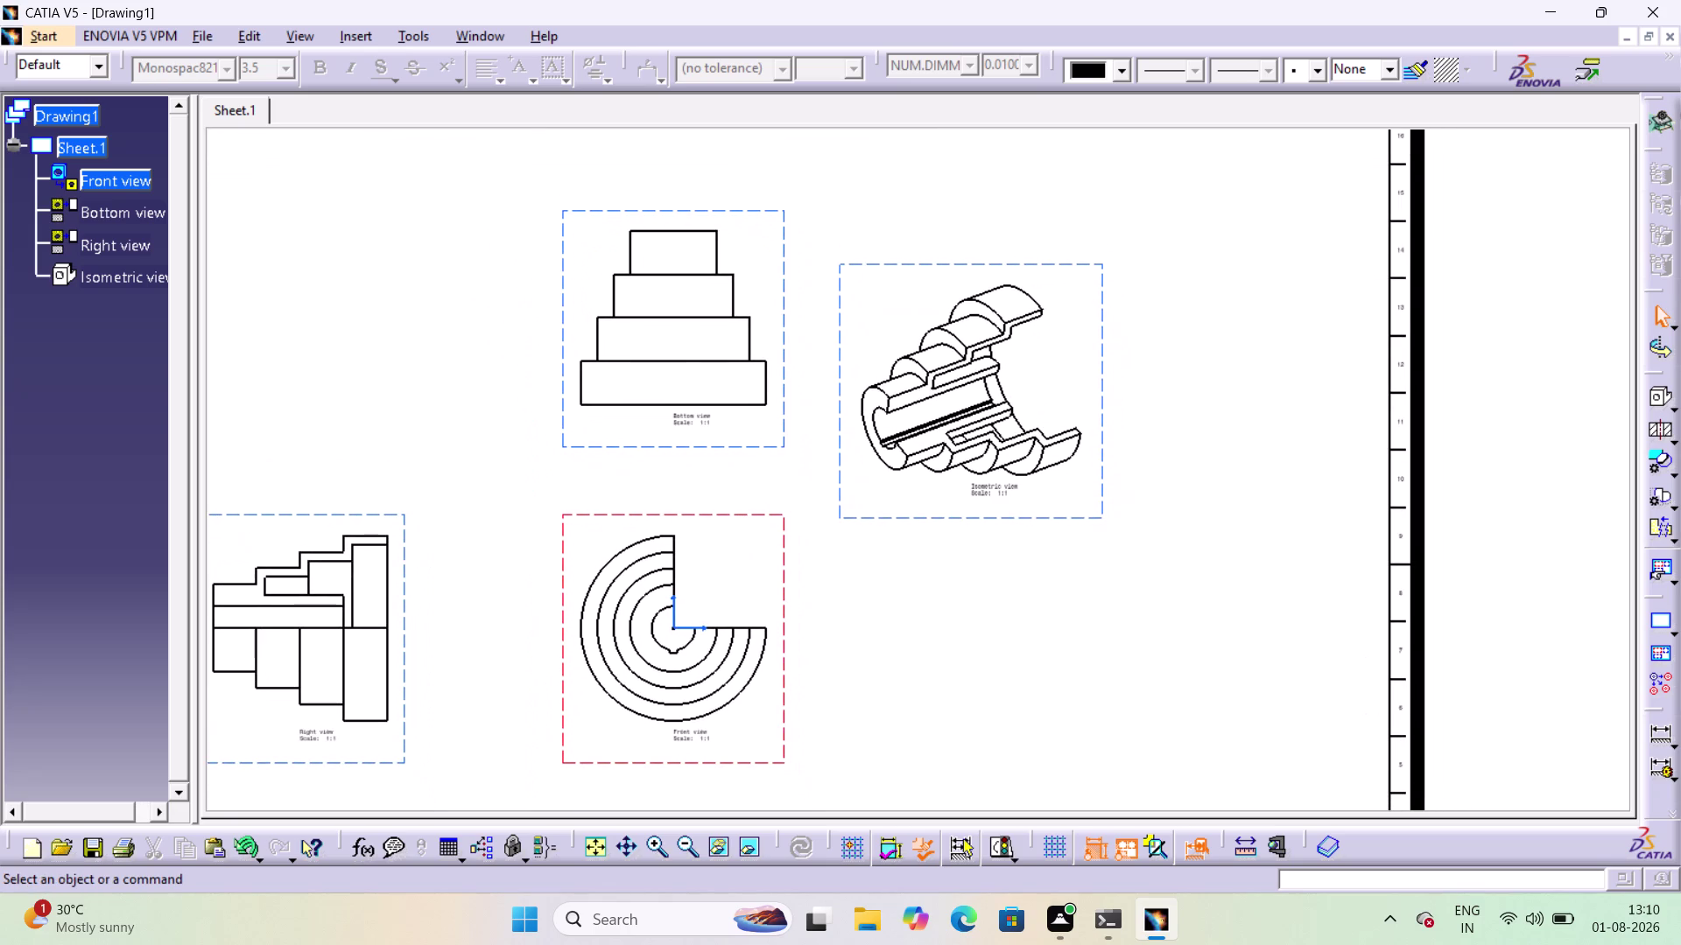
click(929, 579)
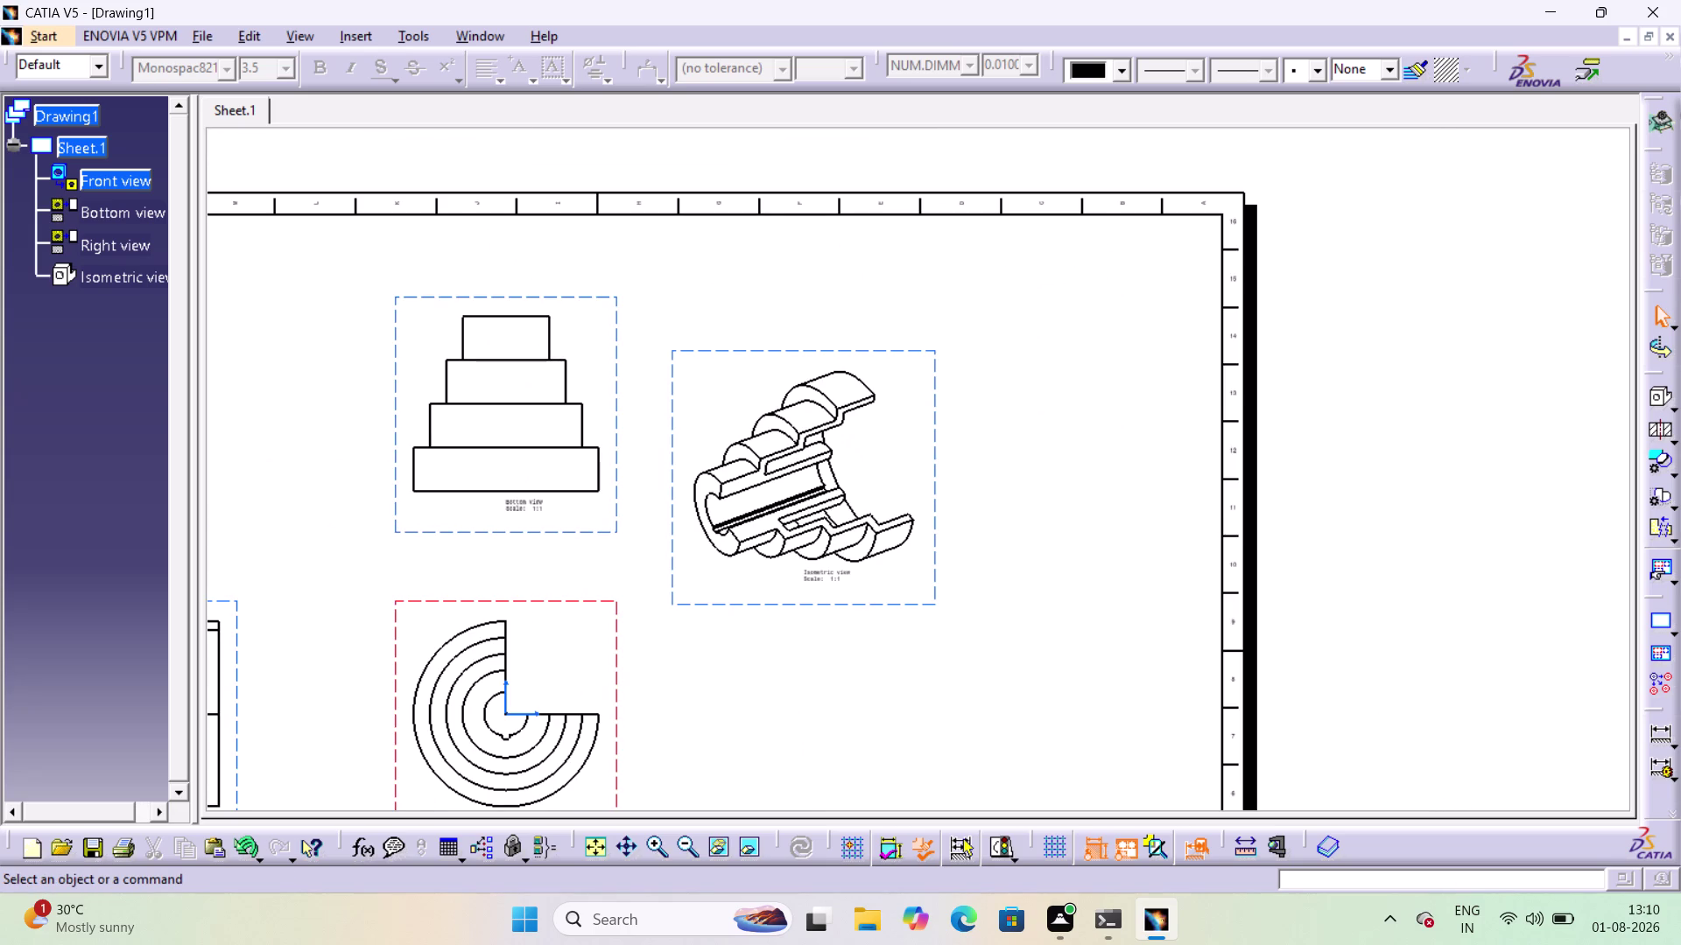
drag(932, 581, 1099, 629)
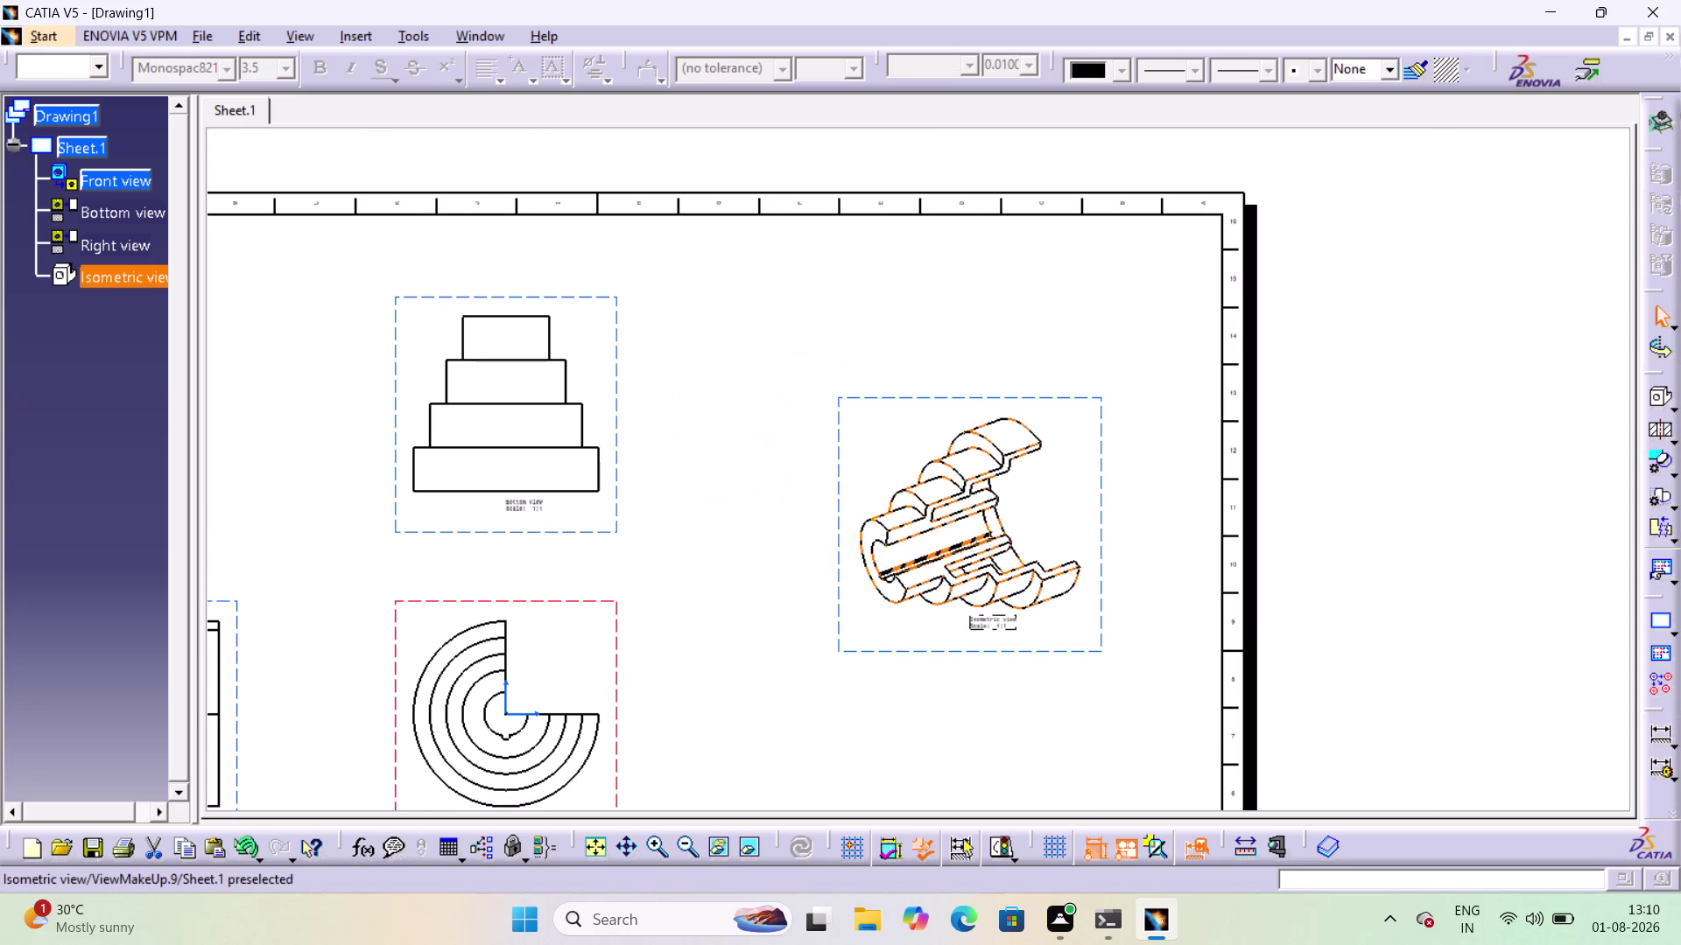
middle_drag(1122, 571, 1222, 349)
scroll(up, 3)
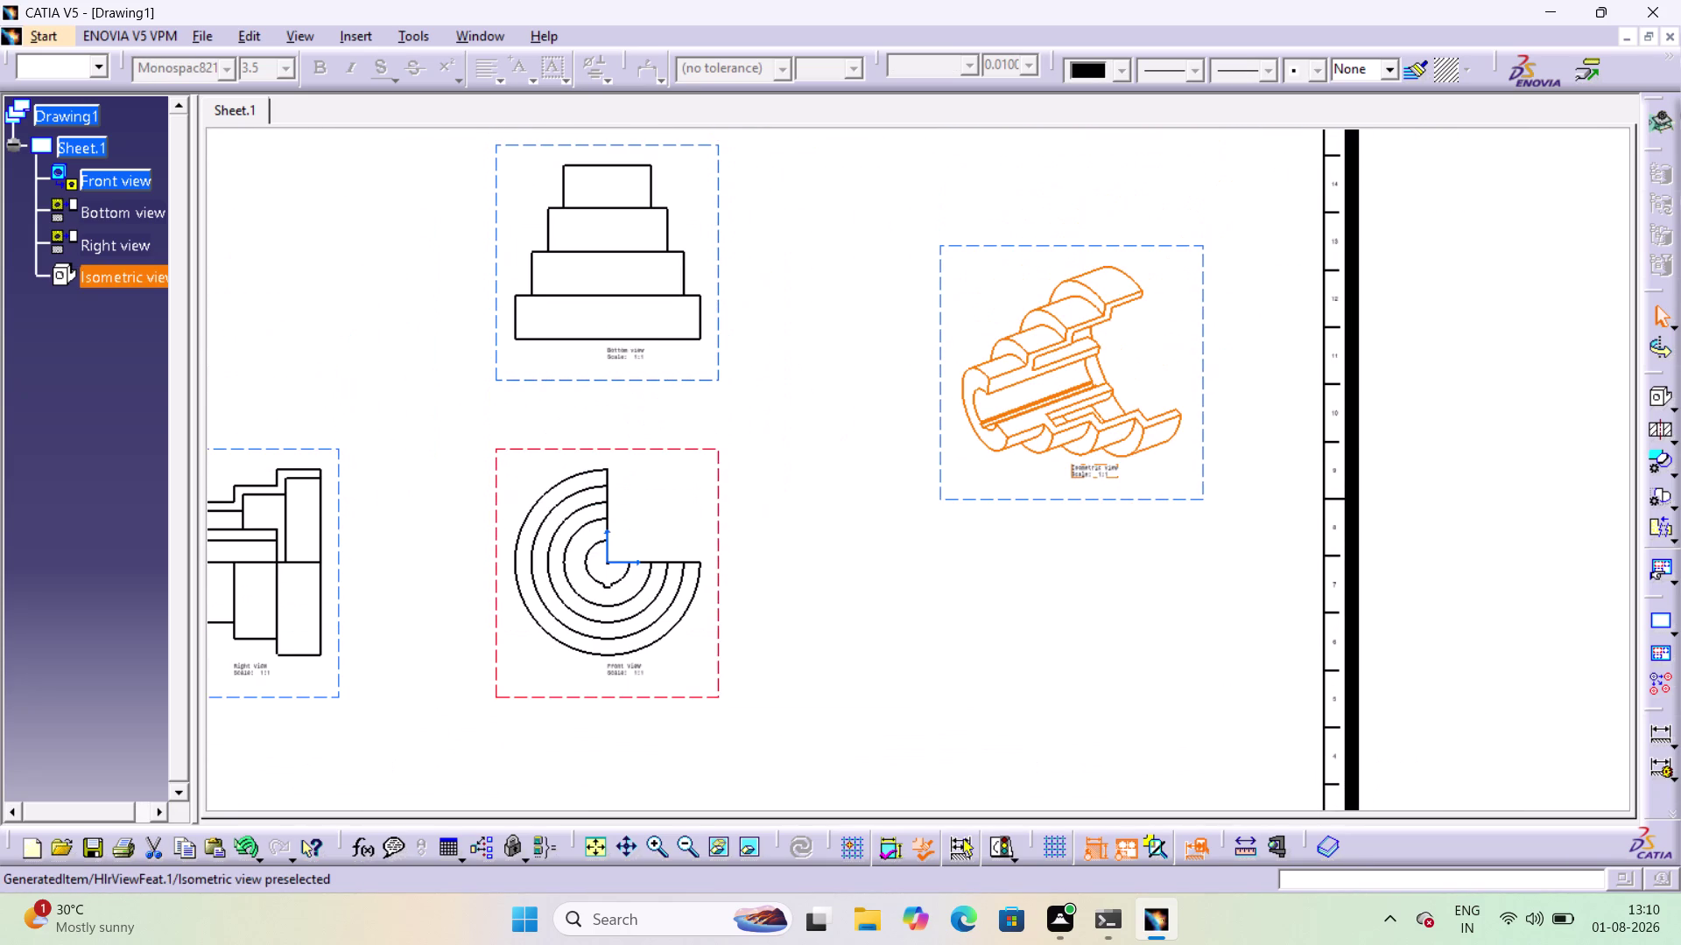
Fine-tune the isometric view's position to the right of the front view.
drag(1183, 494, 1182, 539)
click(1189, 492)
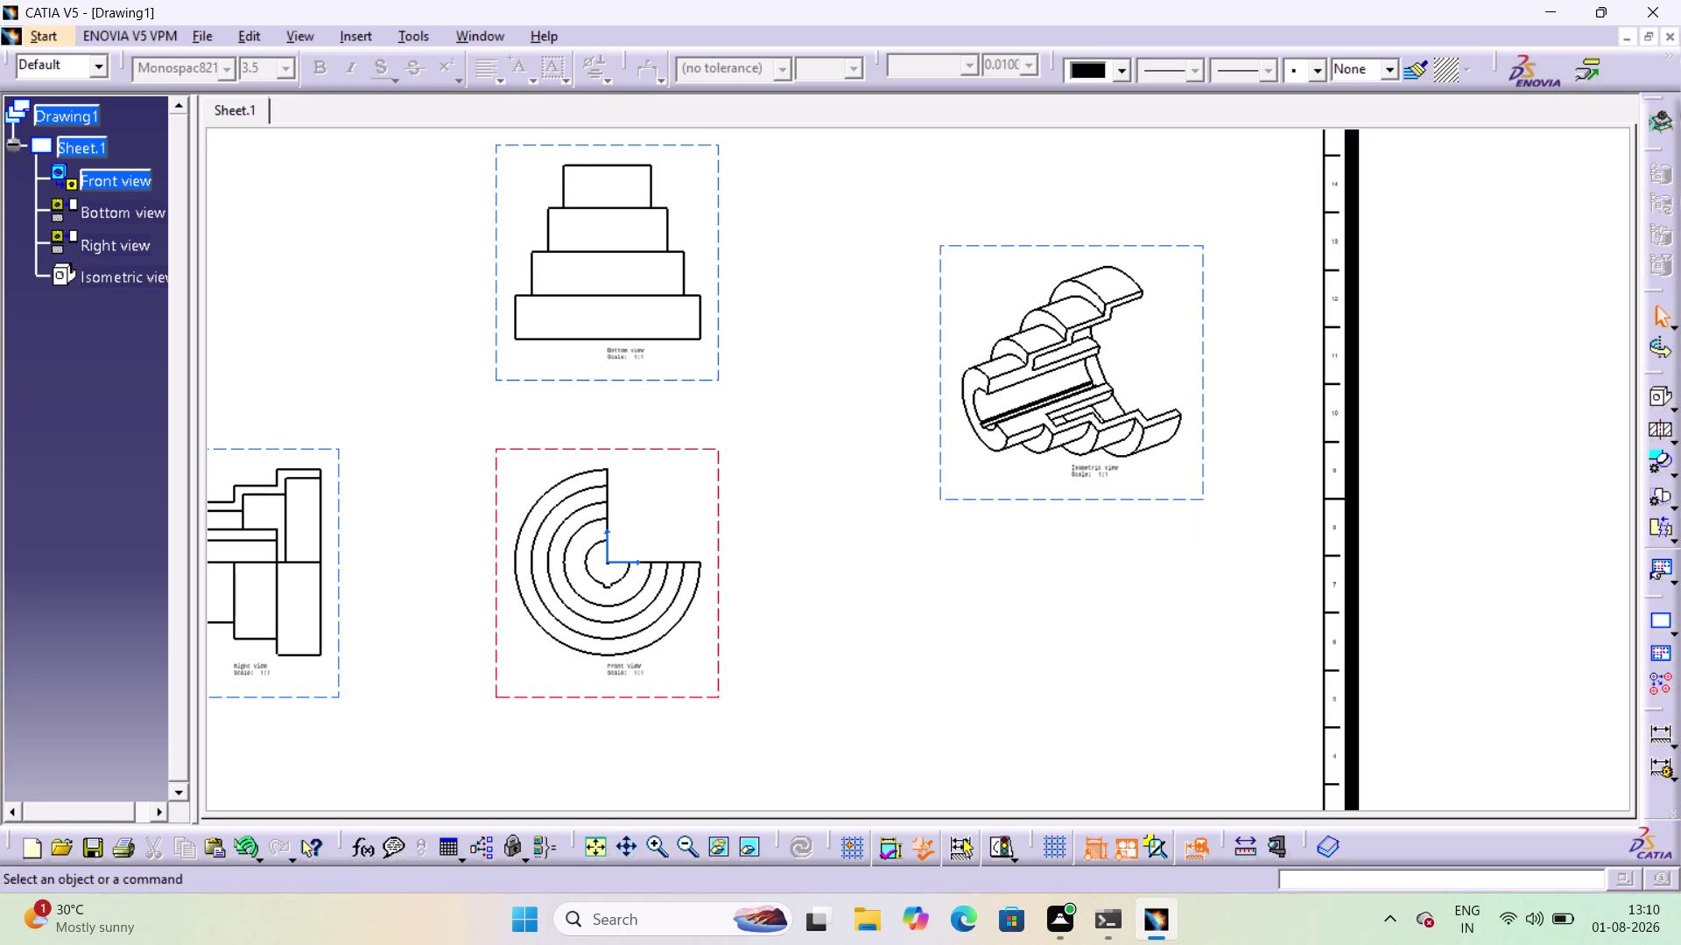
drag(1168, 494, 1164, 530)
drag(1171, 495, 1148, 522)
drag(1000, 491, 1000, 497)
drag(1000, 498, 985, 512)
drag(975, 496, 984, 514)
drag(981, 499, 977, 557)
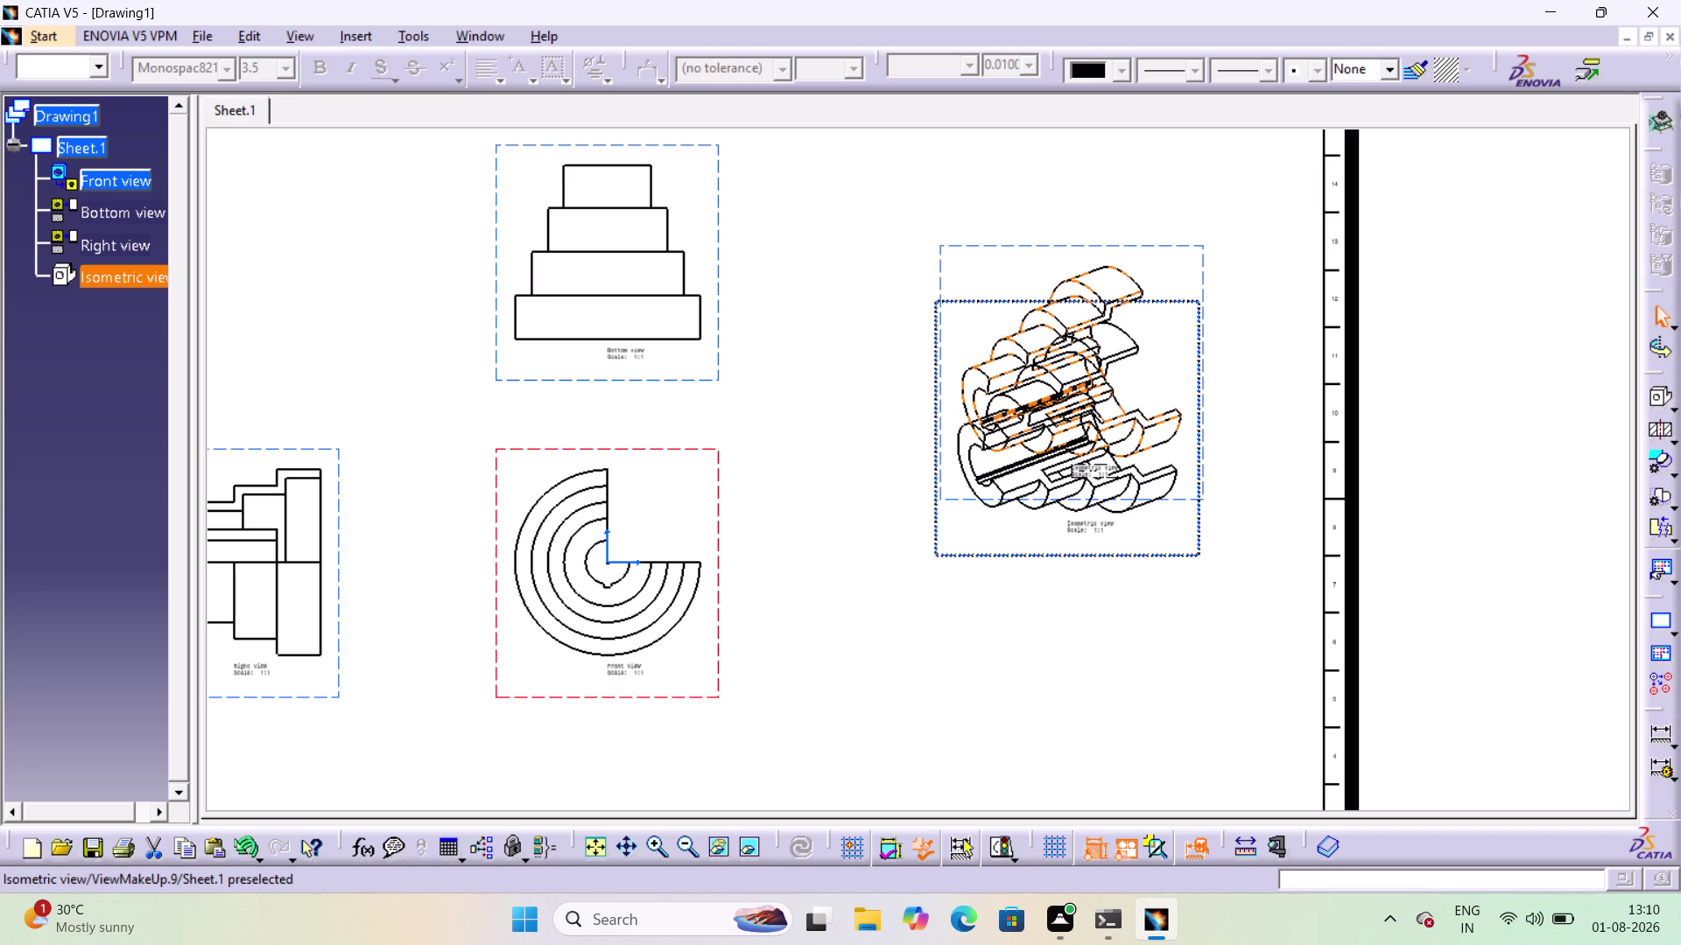
drag(976, 556, 962, 579)
middle_drag(1325, 459, 1355, 482)
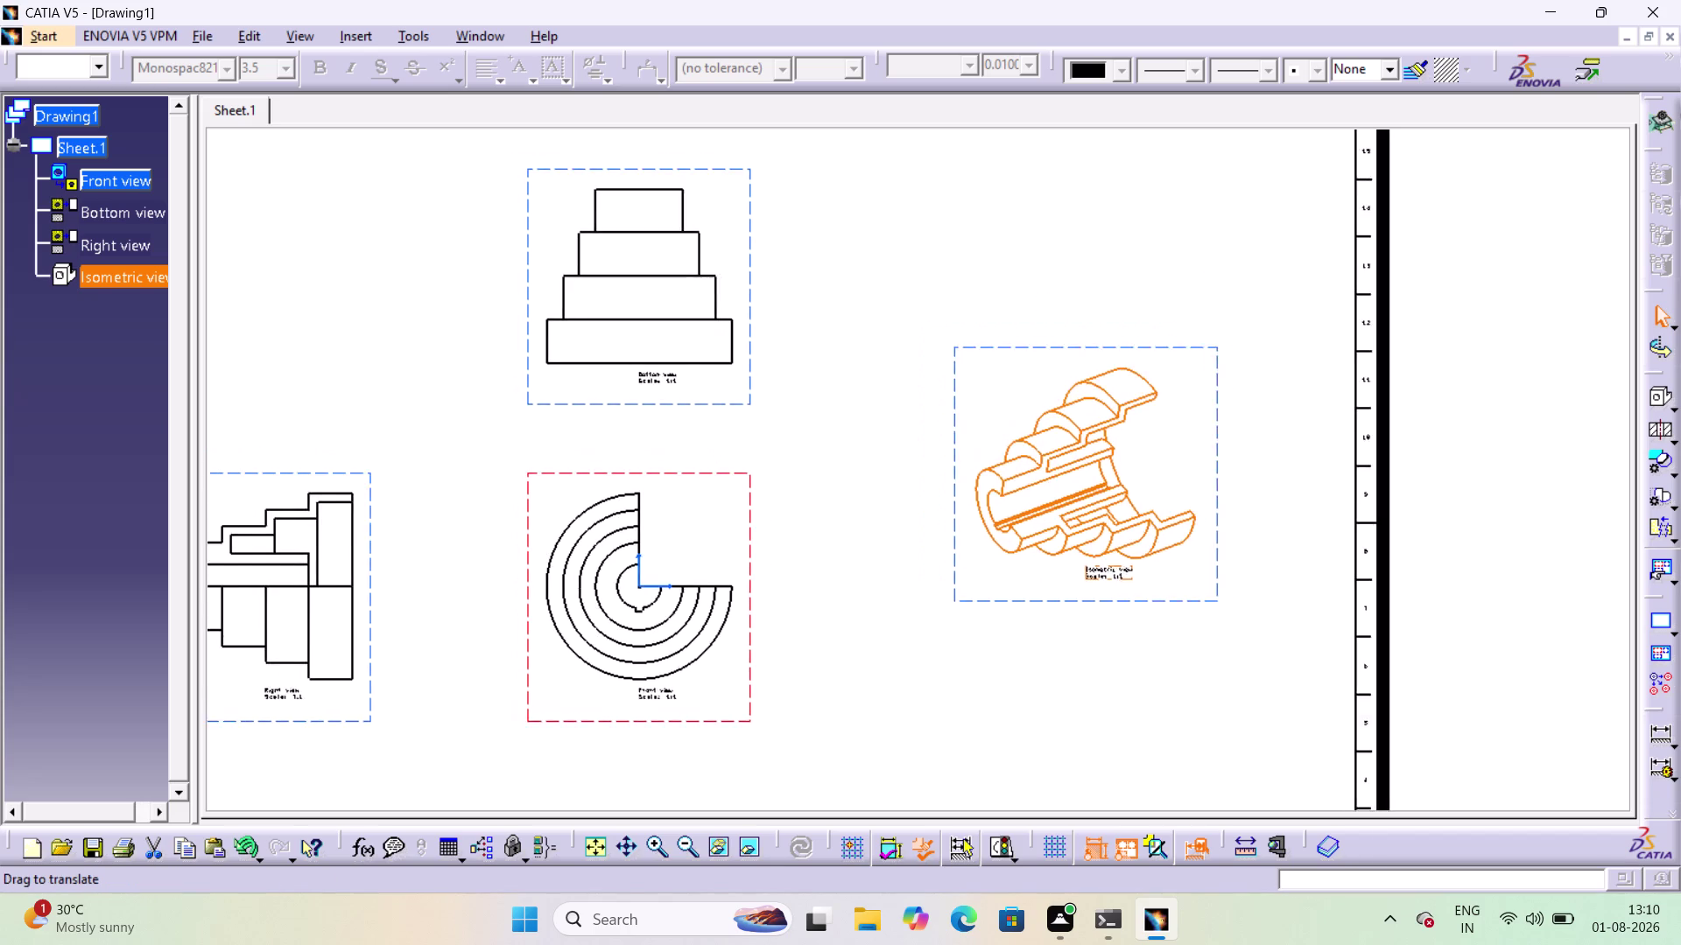
middle_drag(1355, 482, 1531, 377)
click(1014, 527)
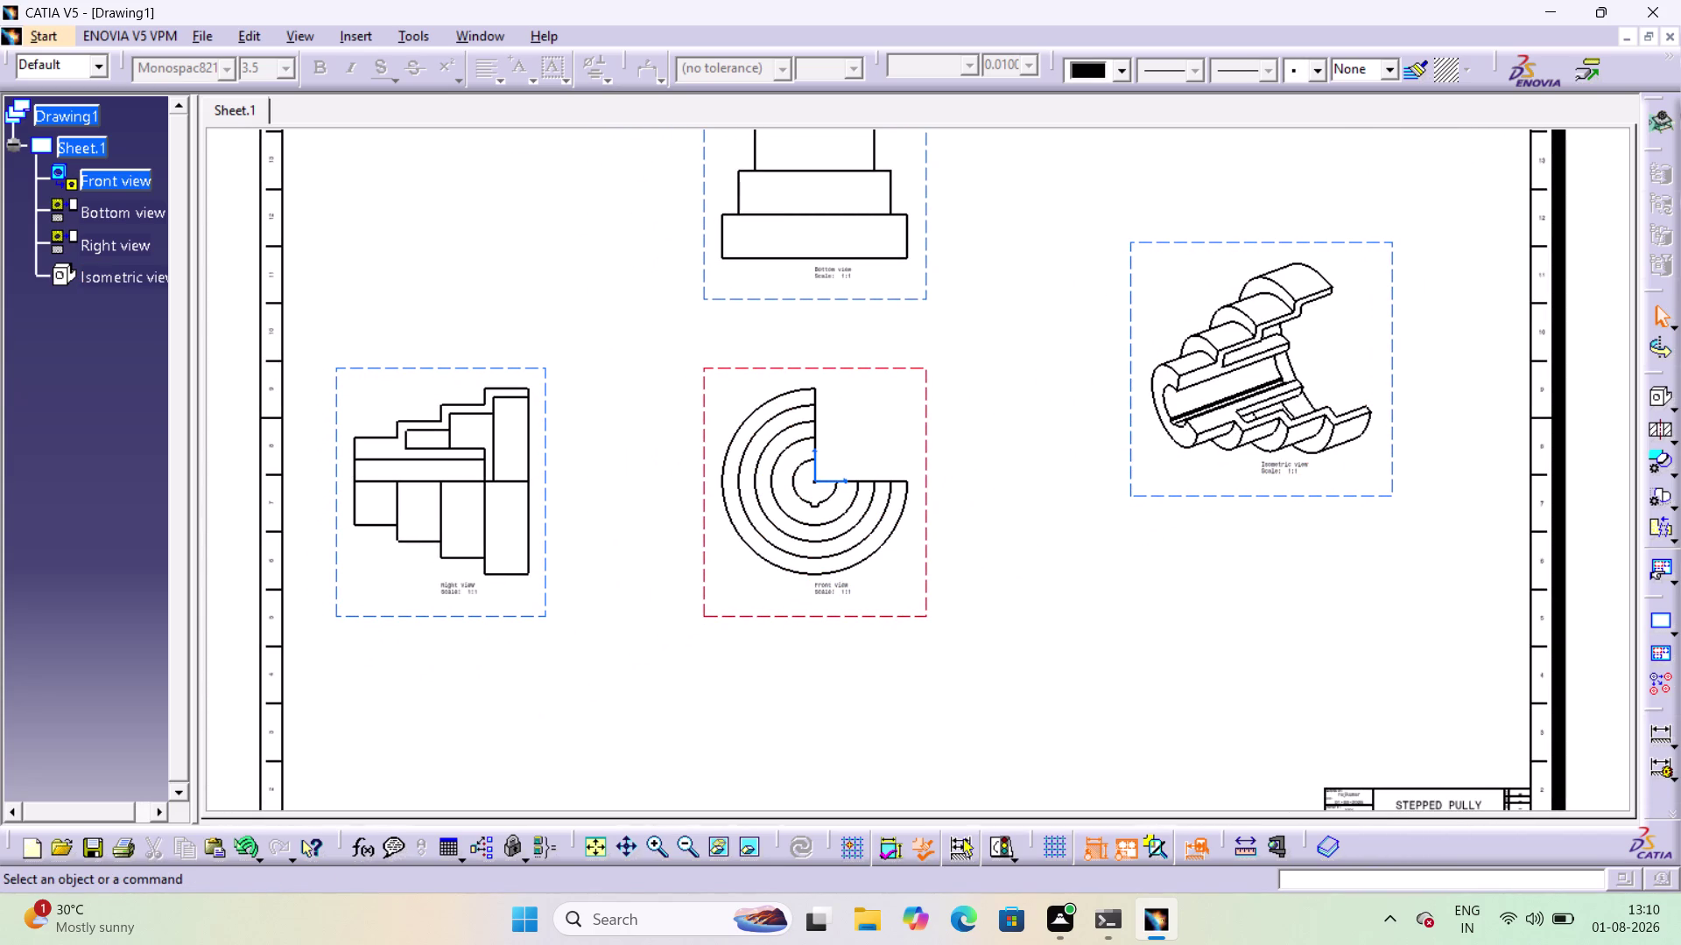
triple_click(684, 837)
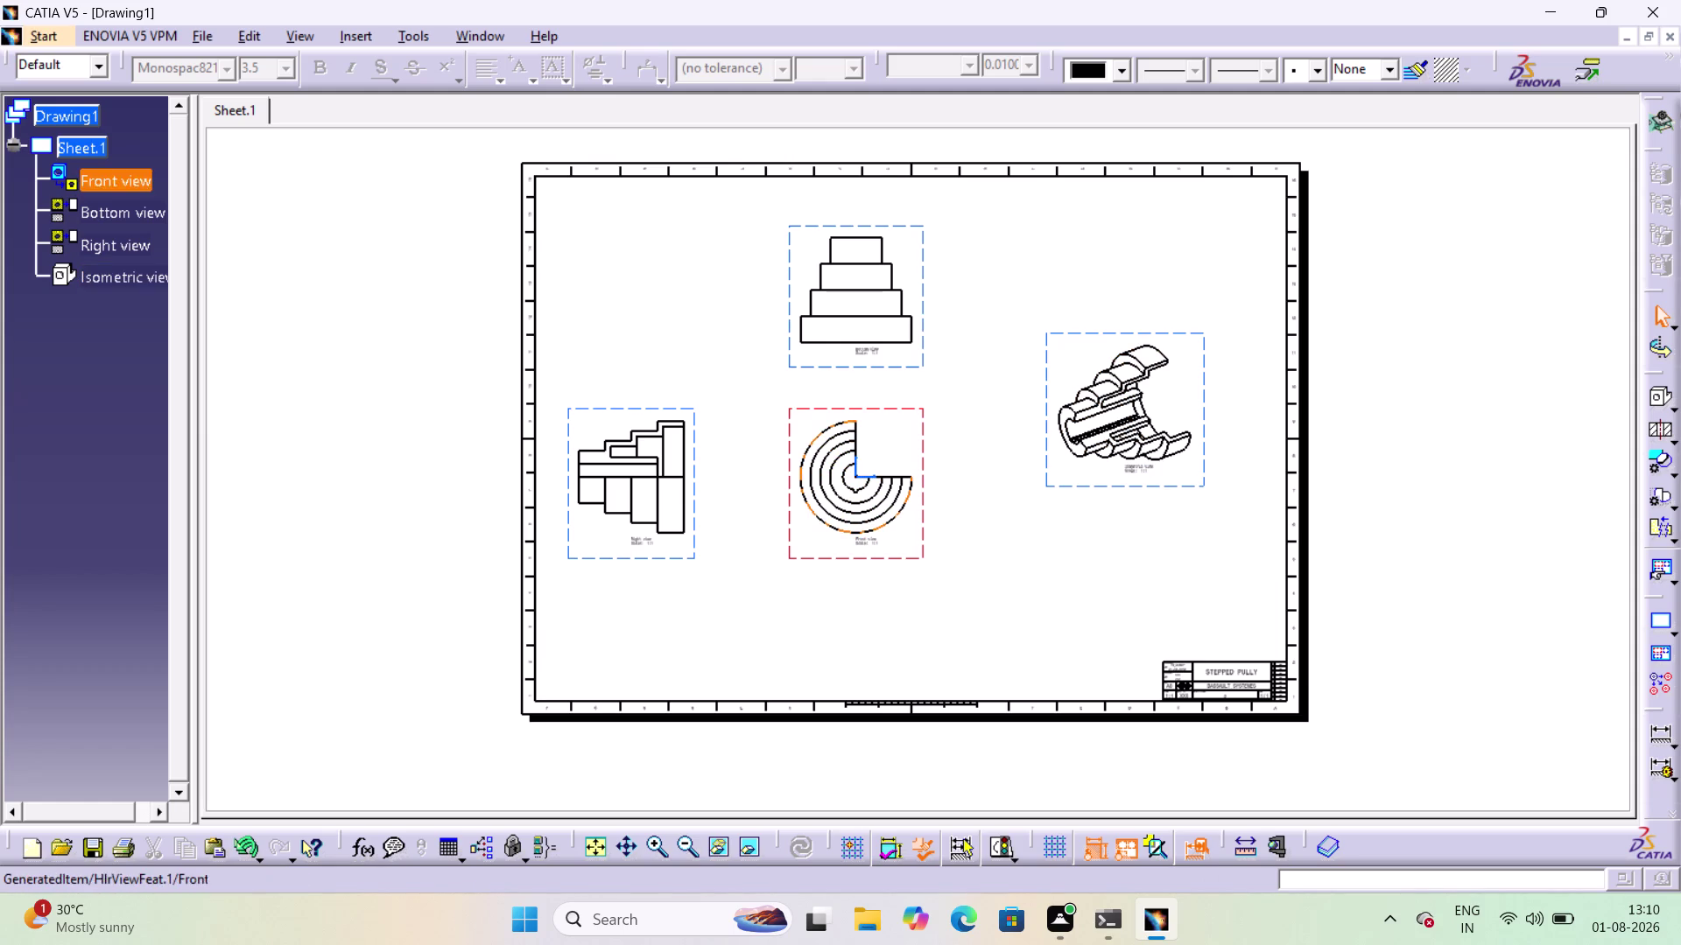
Set the isometric view's scale to 2:1 in its Properties dialog.
right_click(1163, 490)
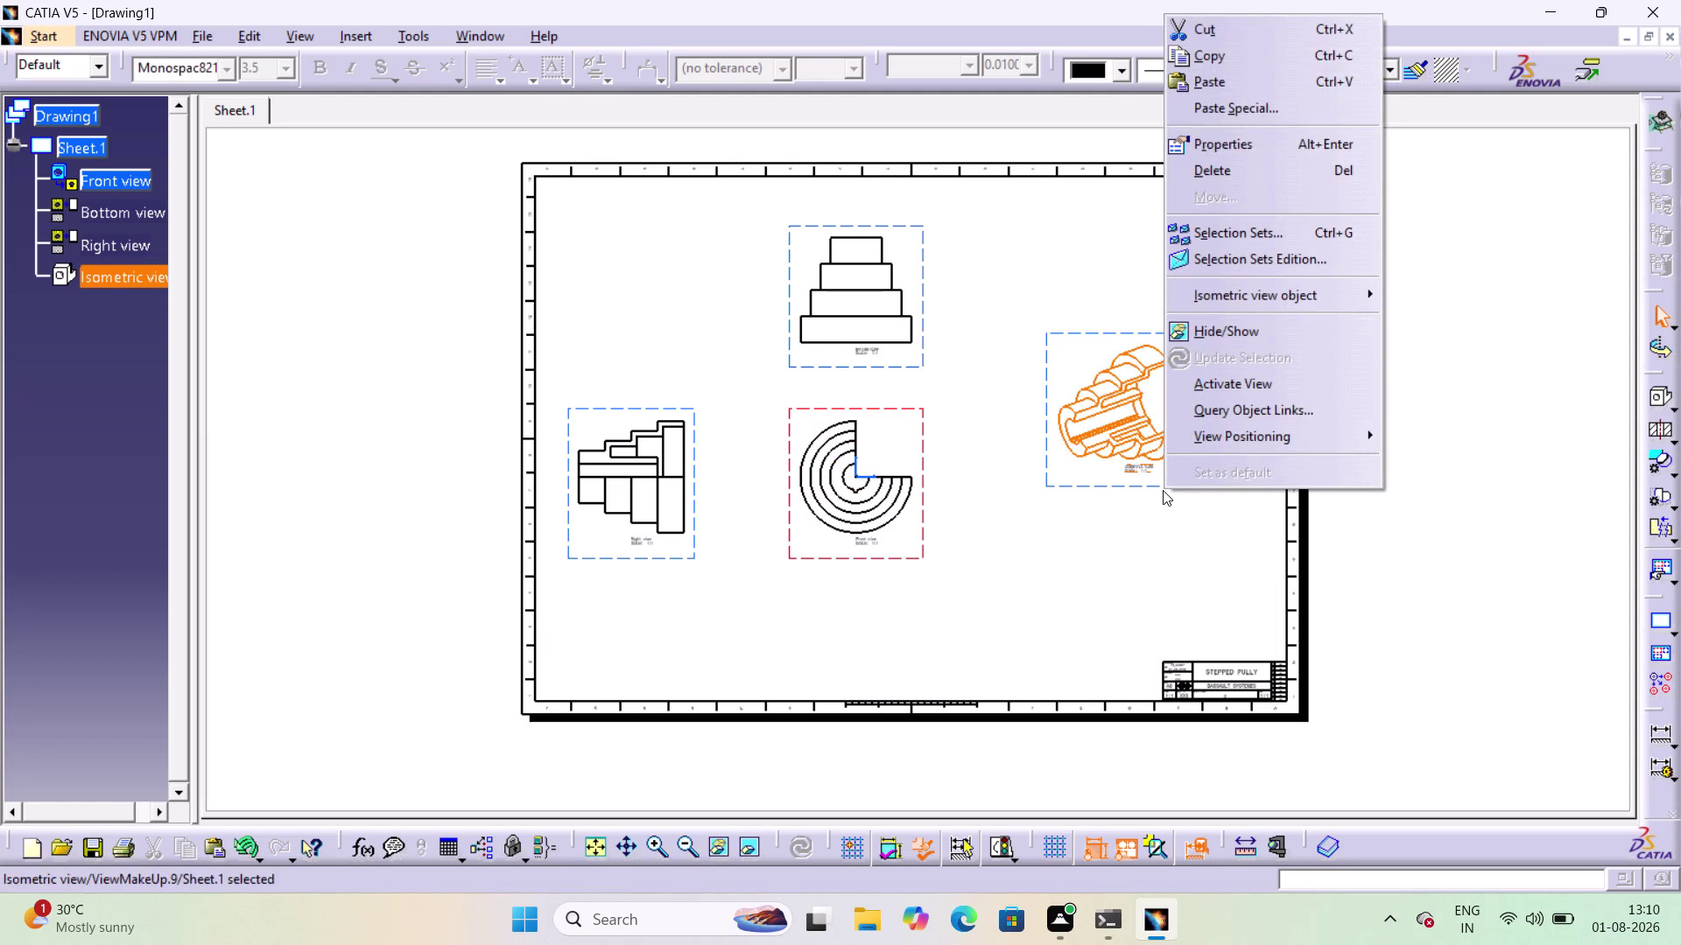
click(1273, 142)
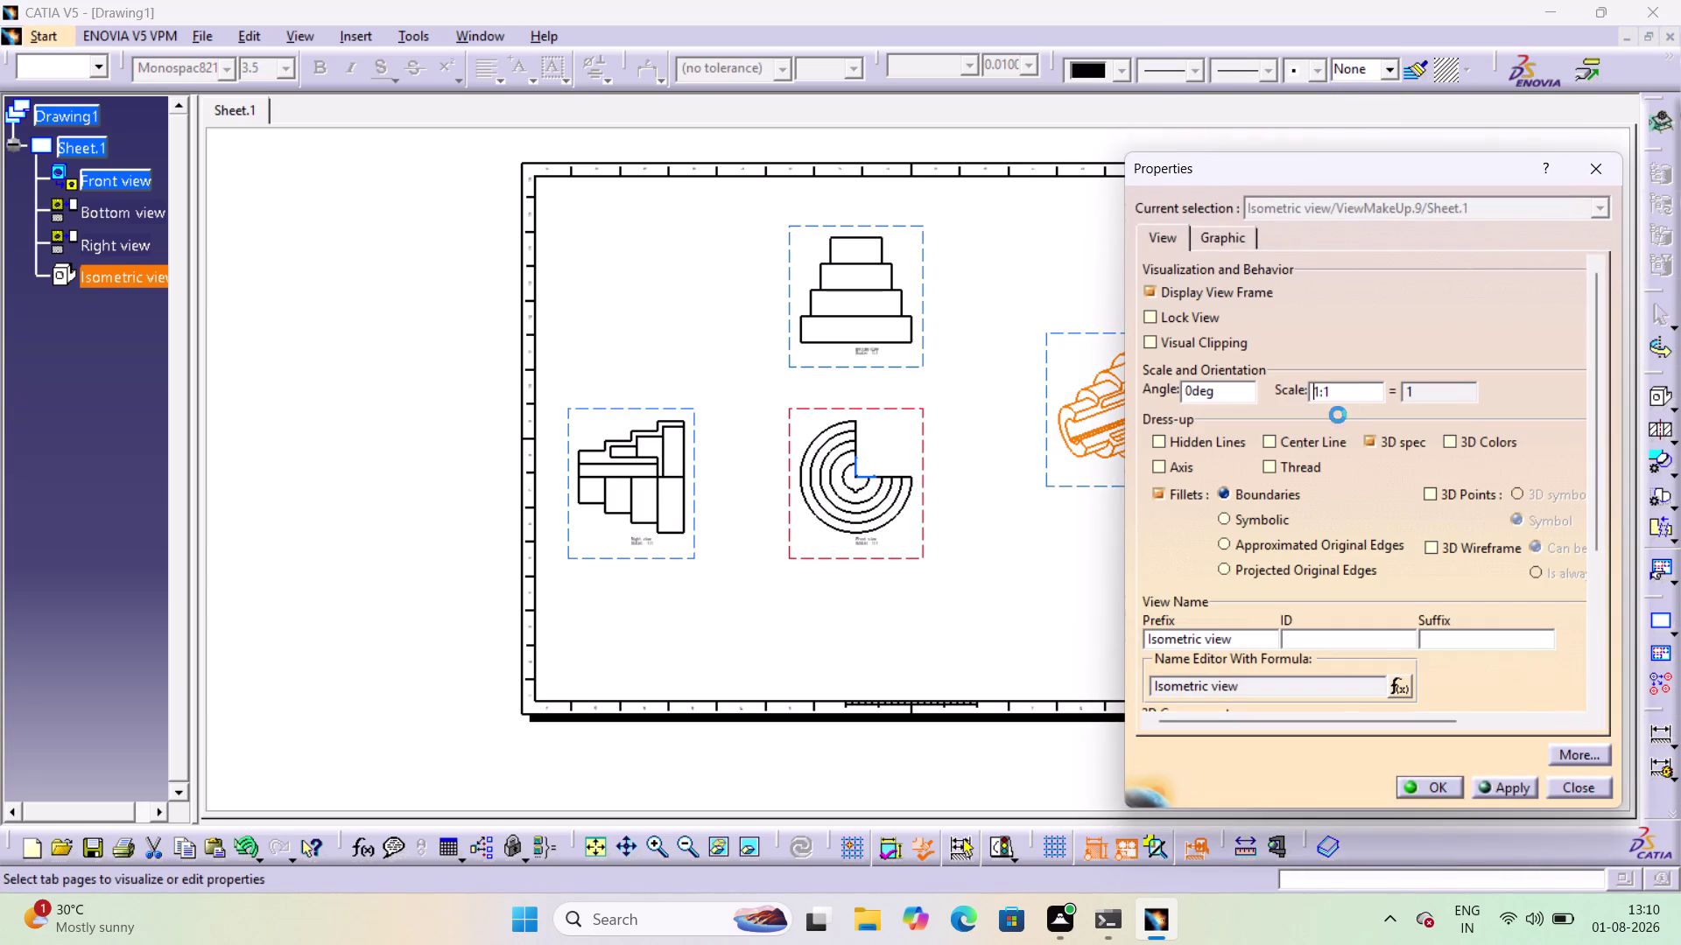
click(1317, 382)
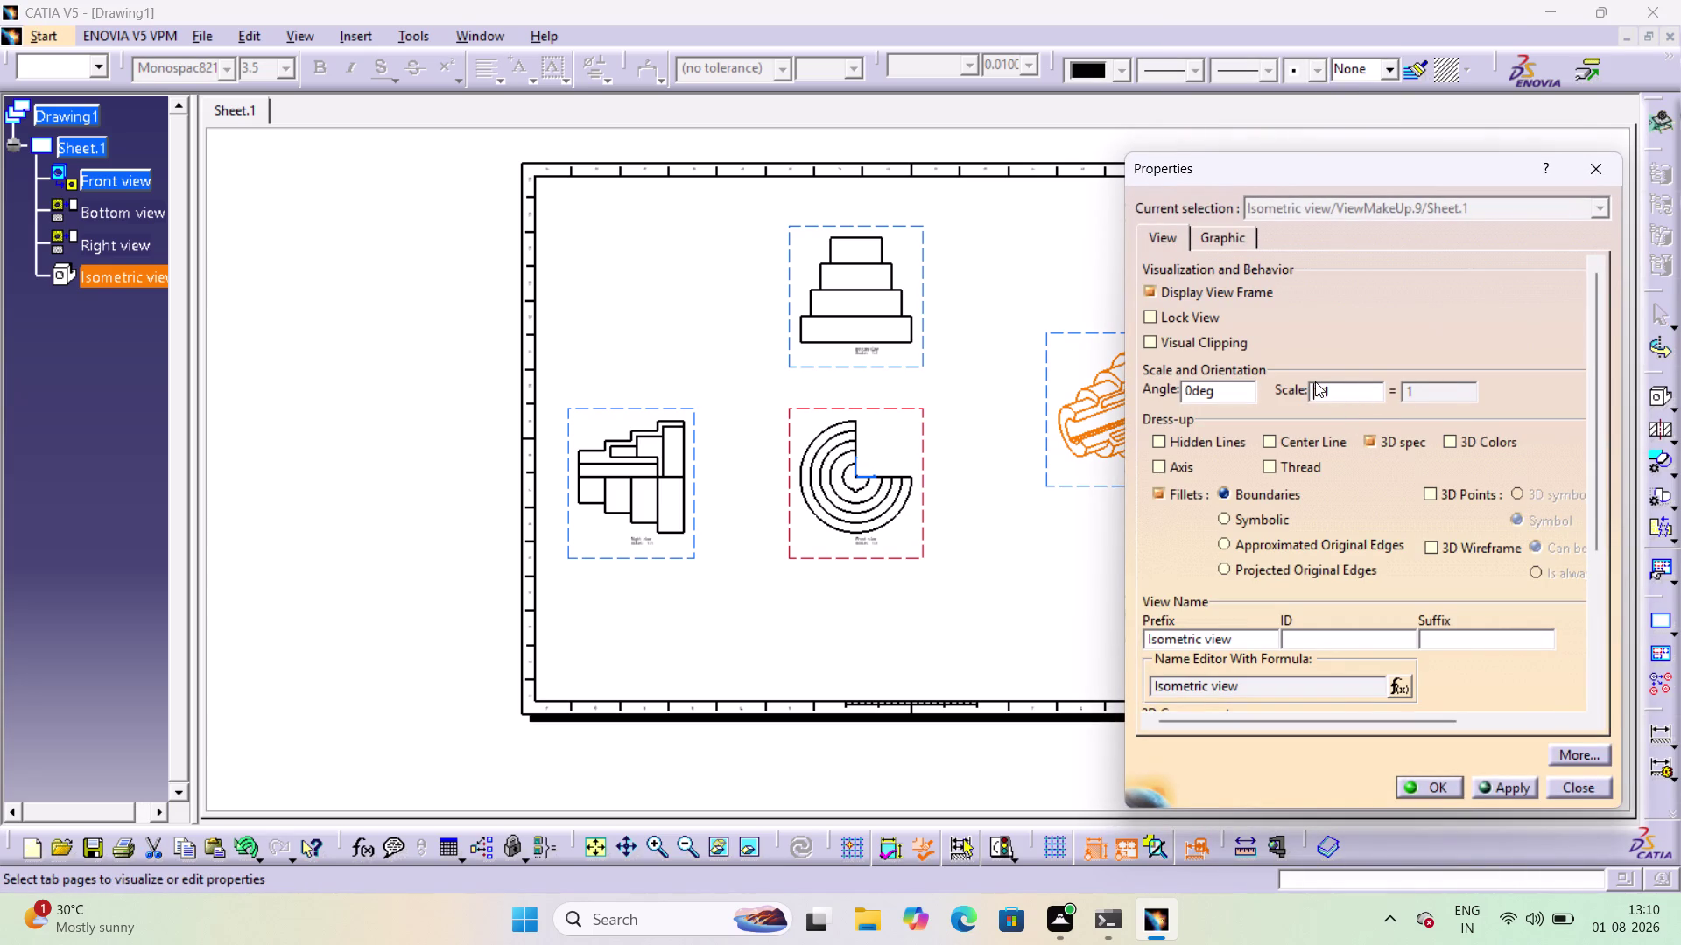
click(1316, 386)
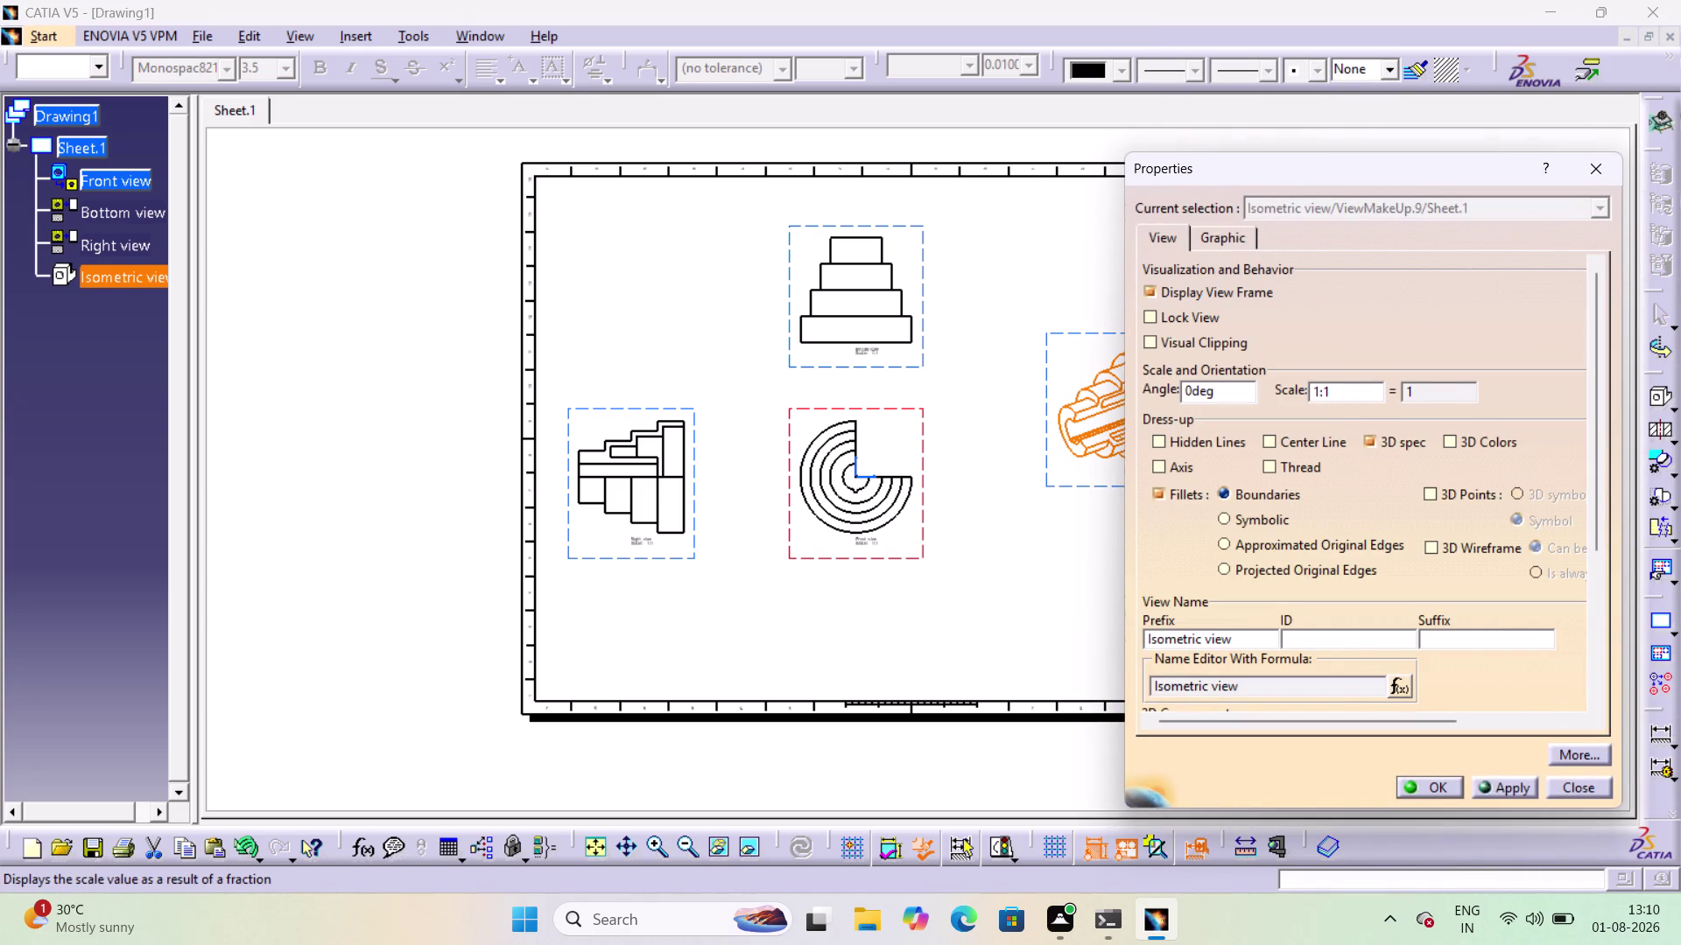
triple_click(1331, 388)
double_click(1370, 361)
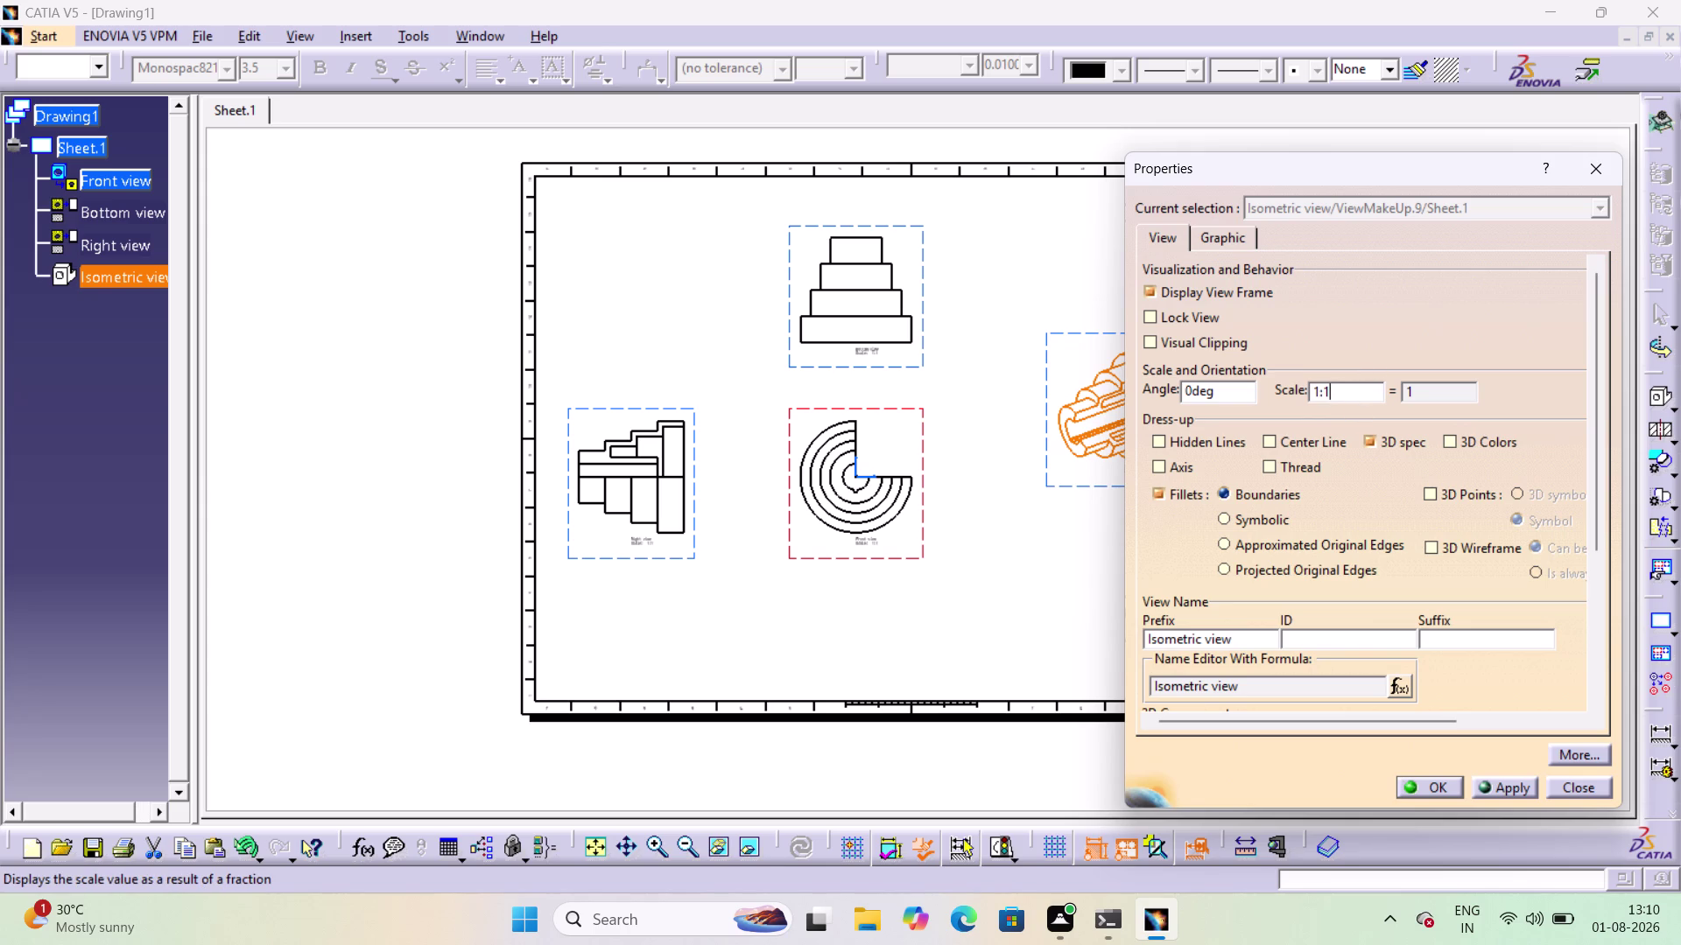
double_click(1351, 400)
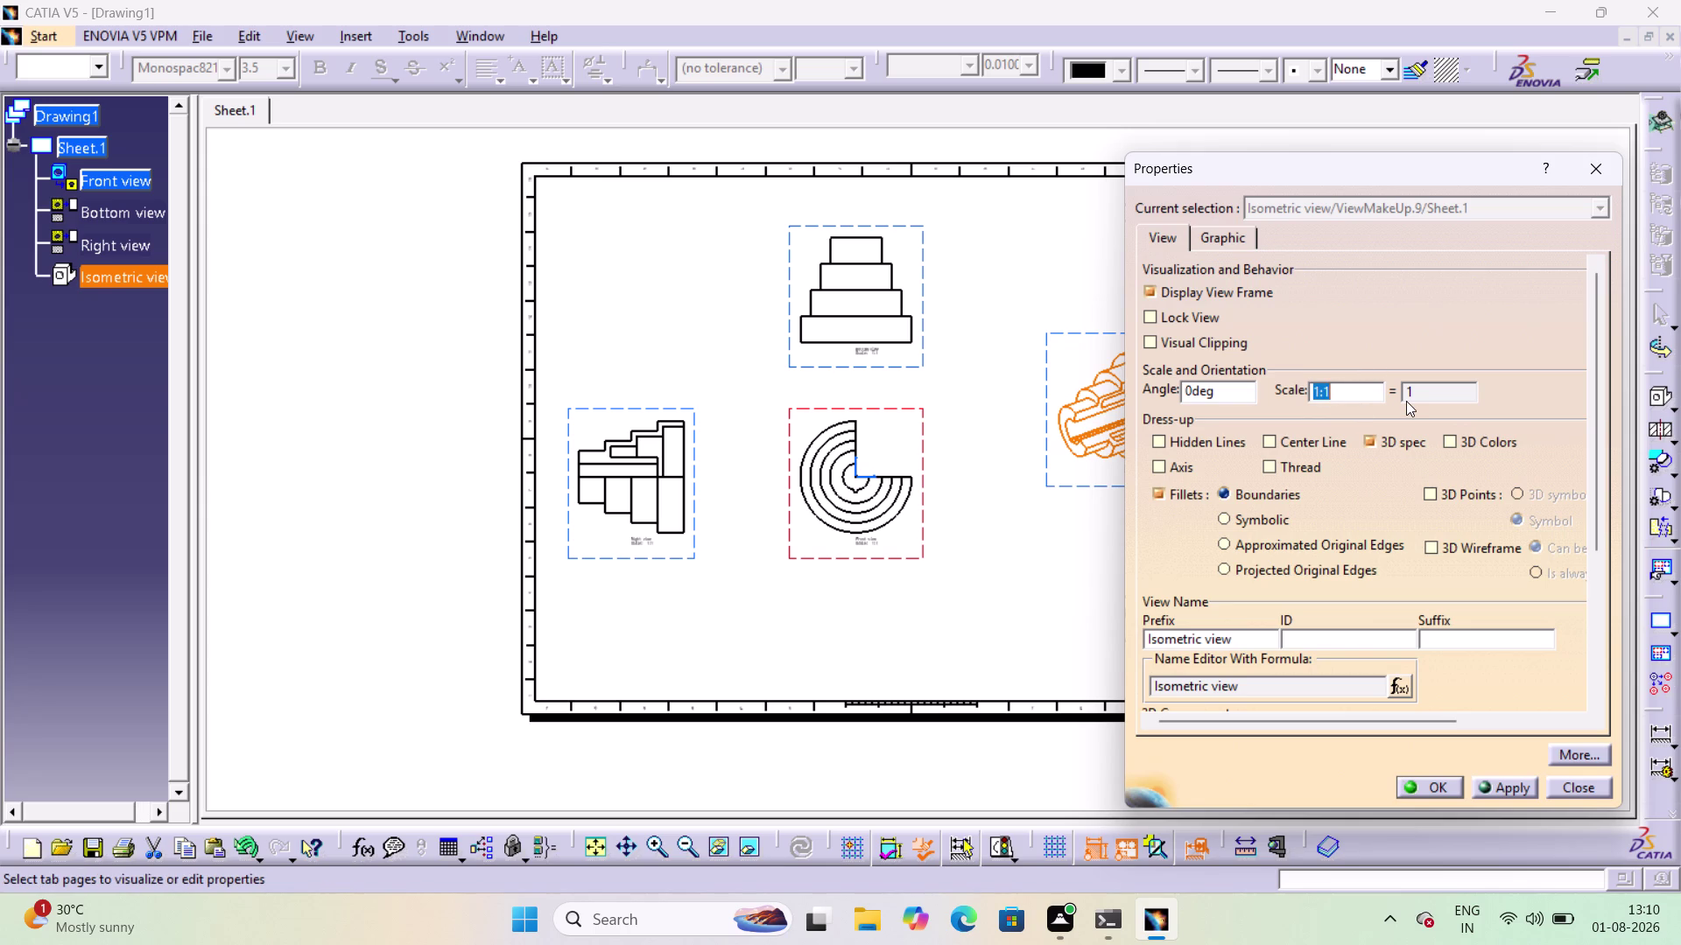
key(Delete)
key(2)
key(shift+colon)
key(1)
key(Return)
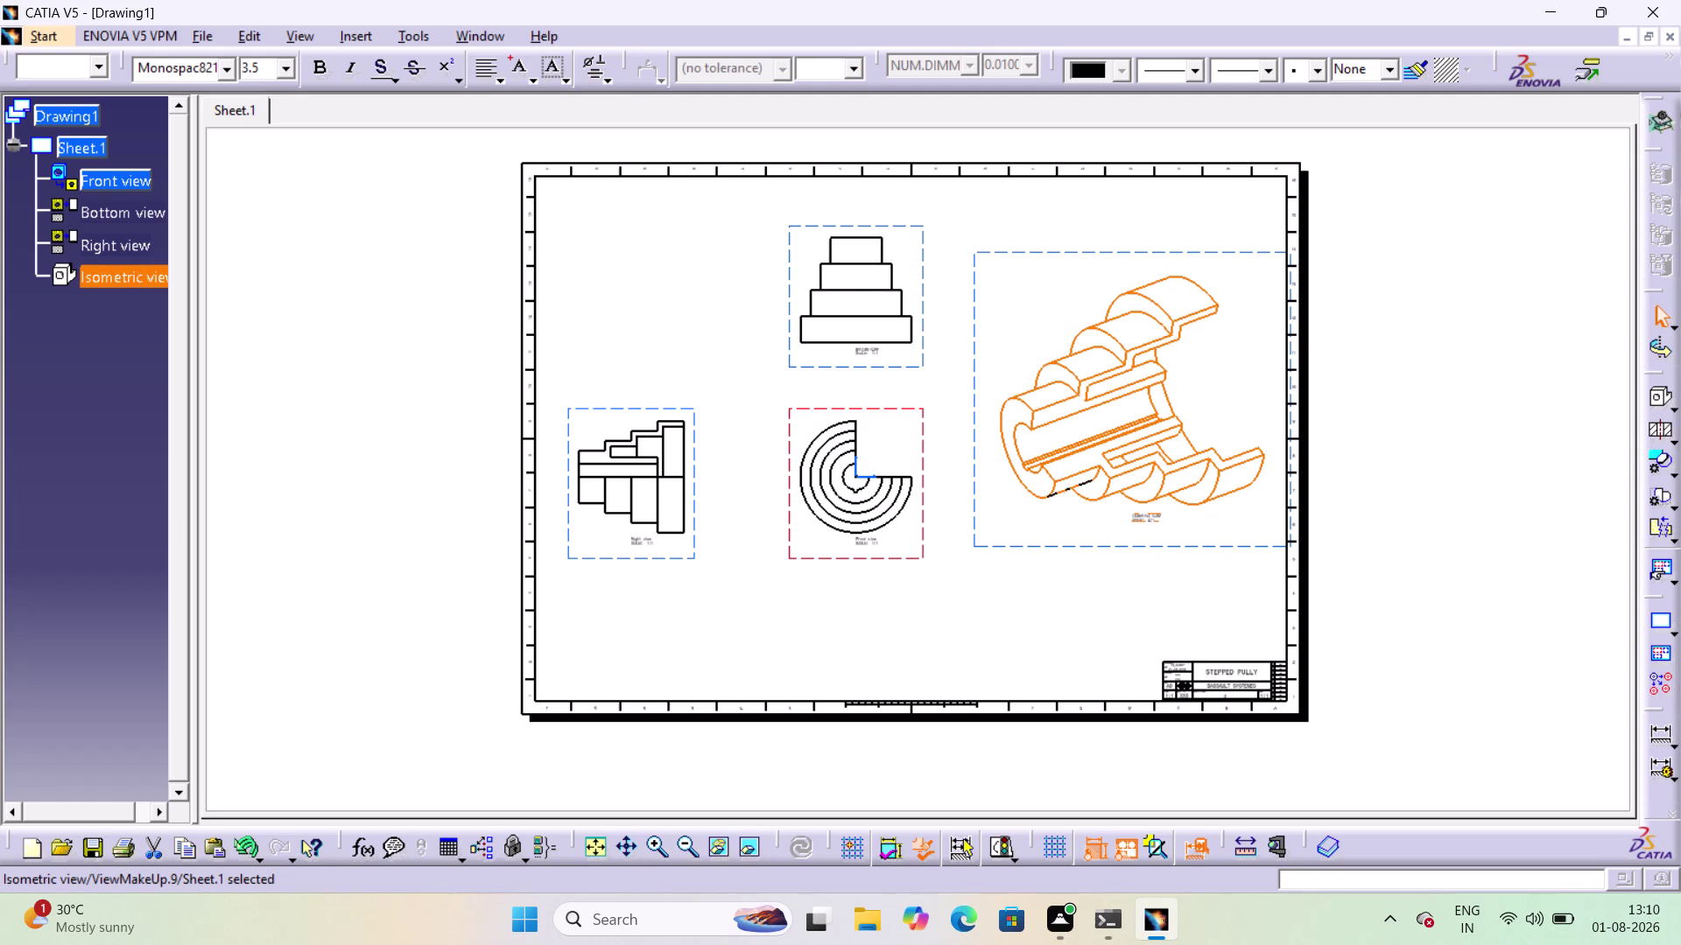
click(902, 629)
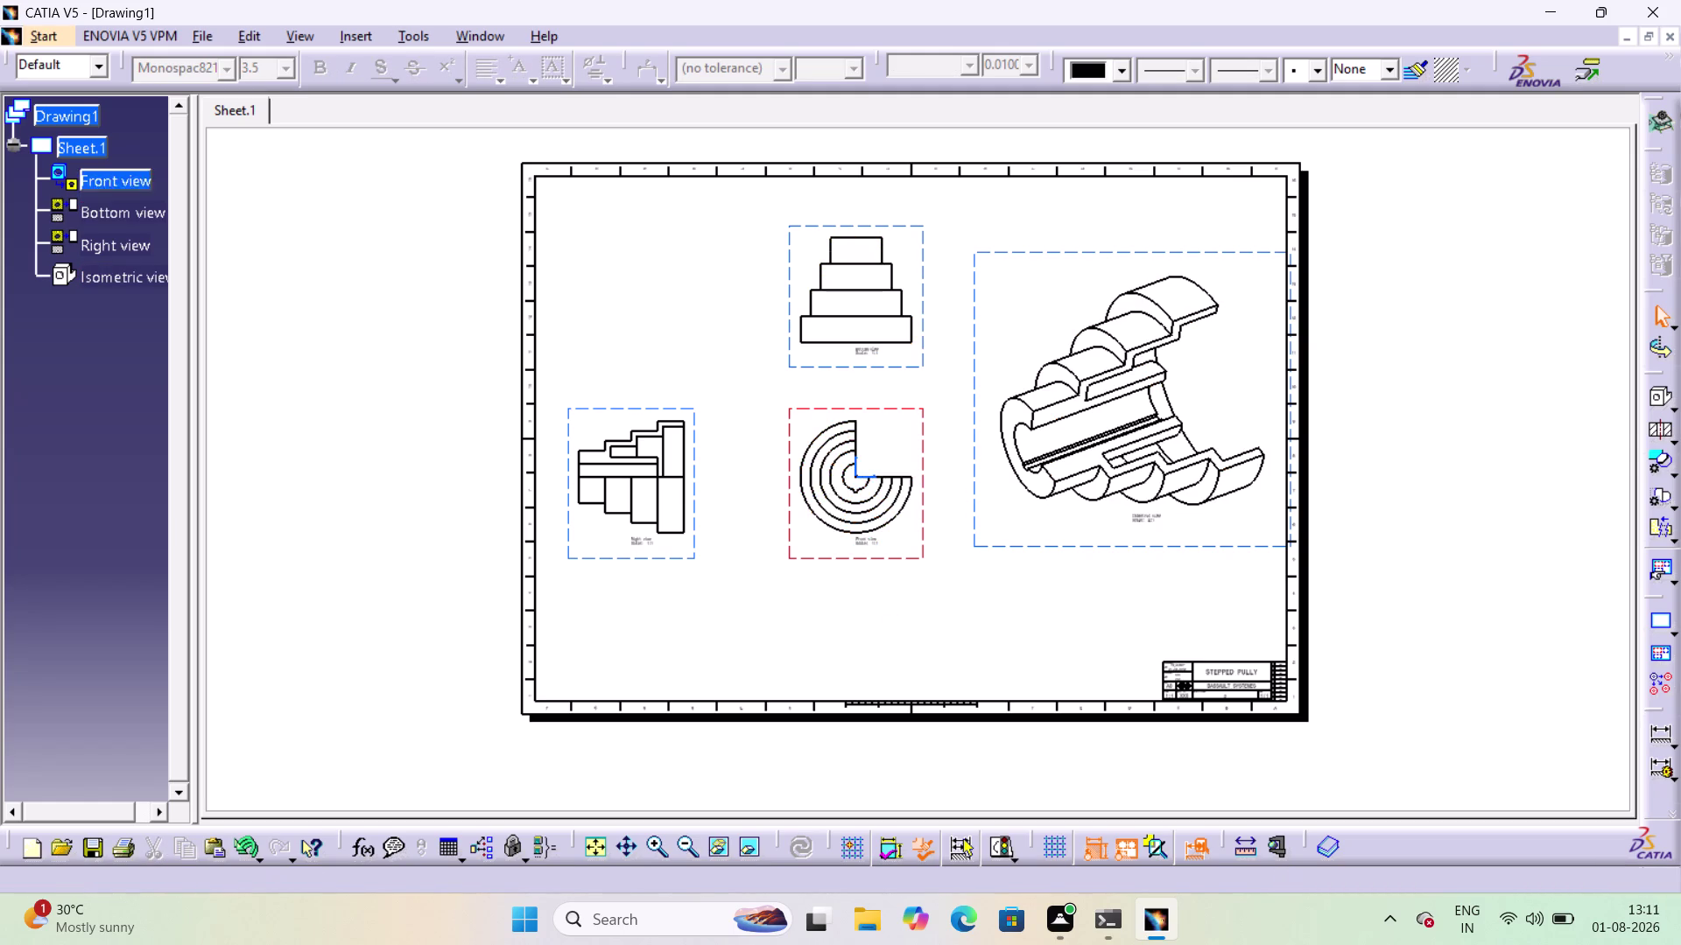
right_click(809, 563)
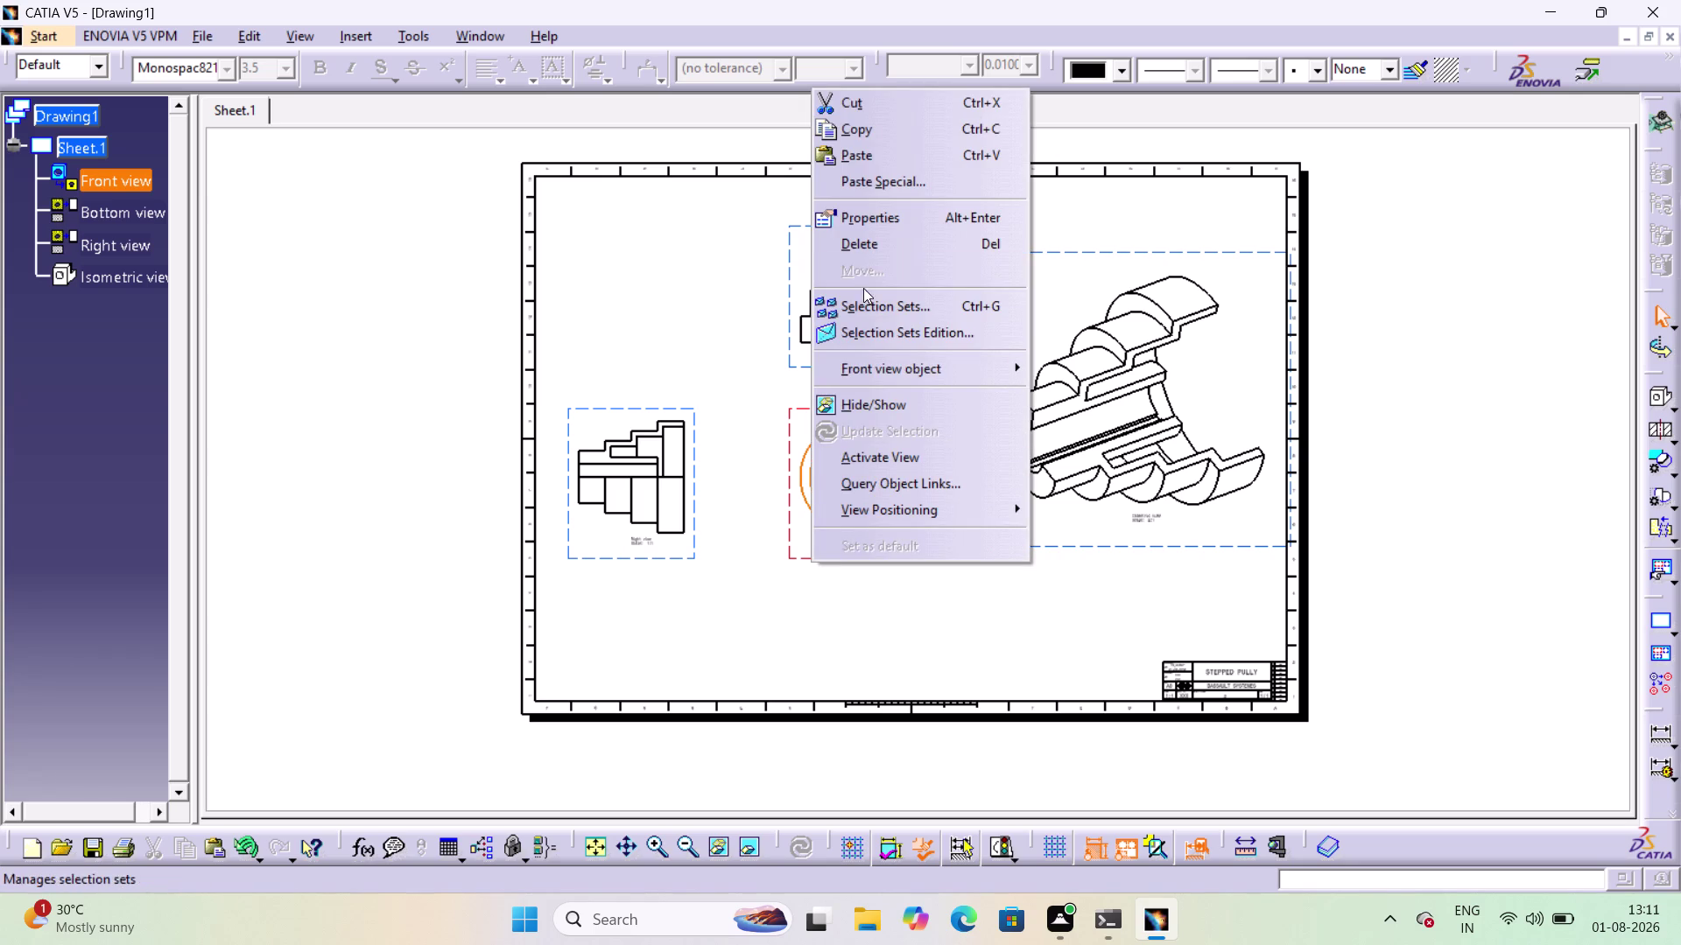
click(931, 220)
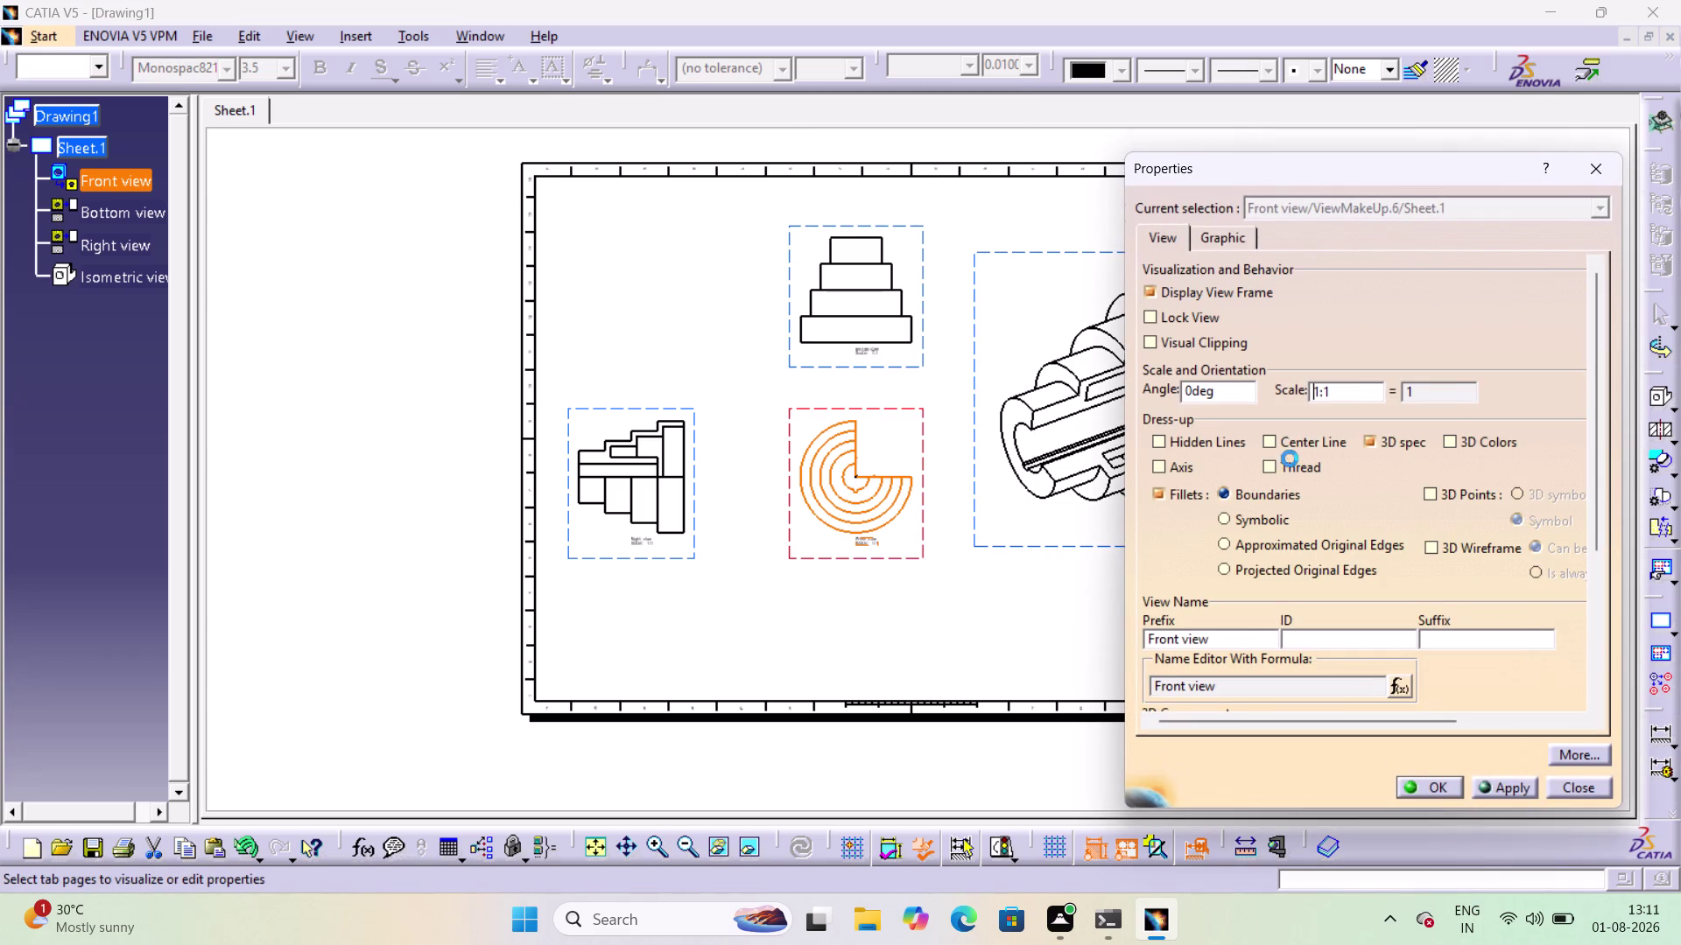
double_click(1349, 391)
key(2)
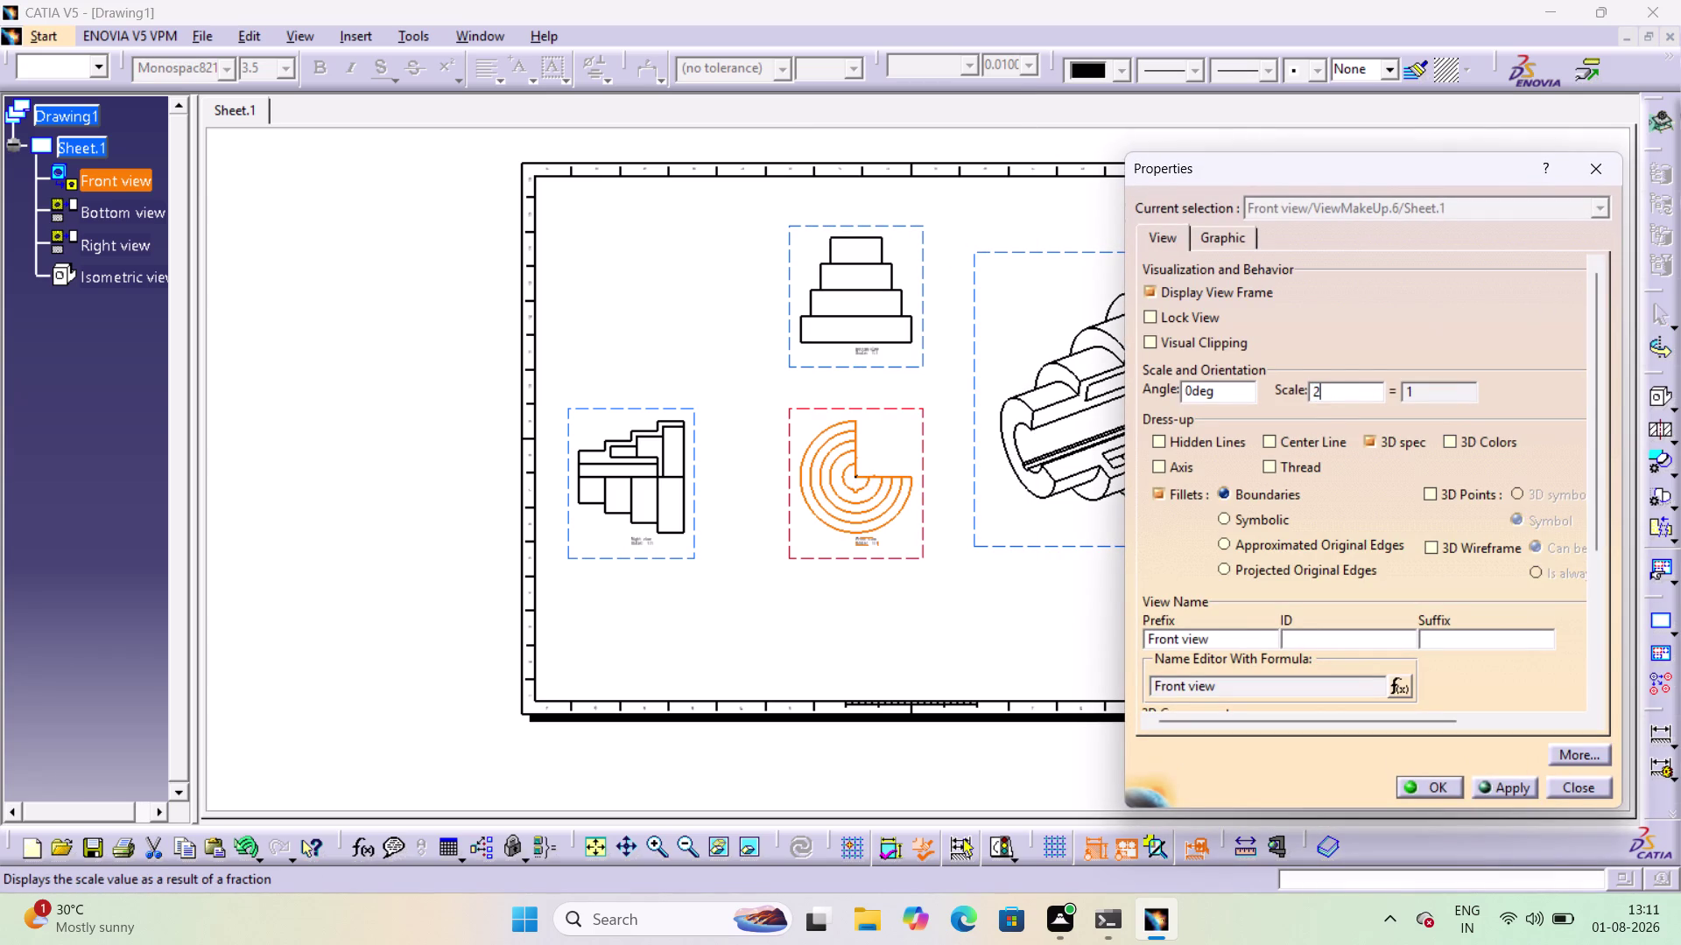
key(shift+colon)
key(BackSpace)
key(shift+colon)
key(1)
key(Return)
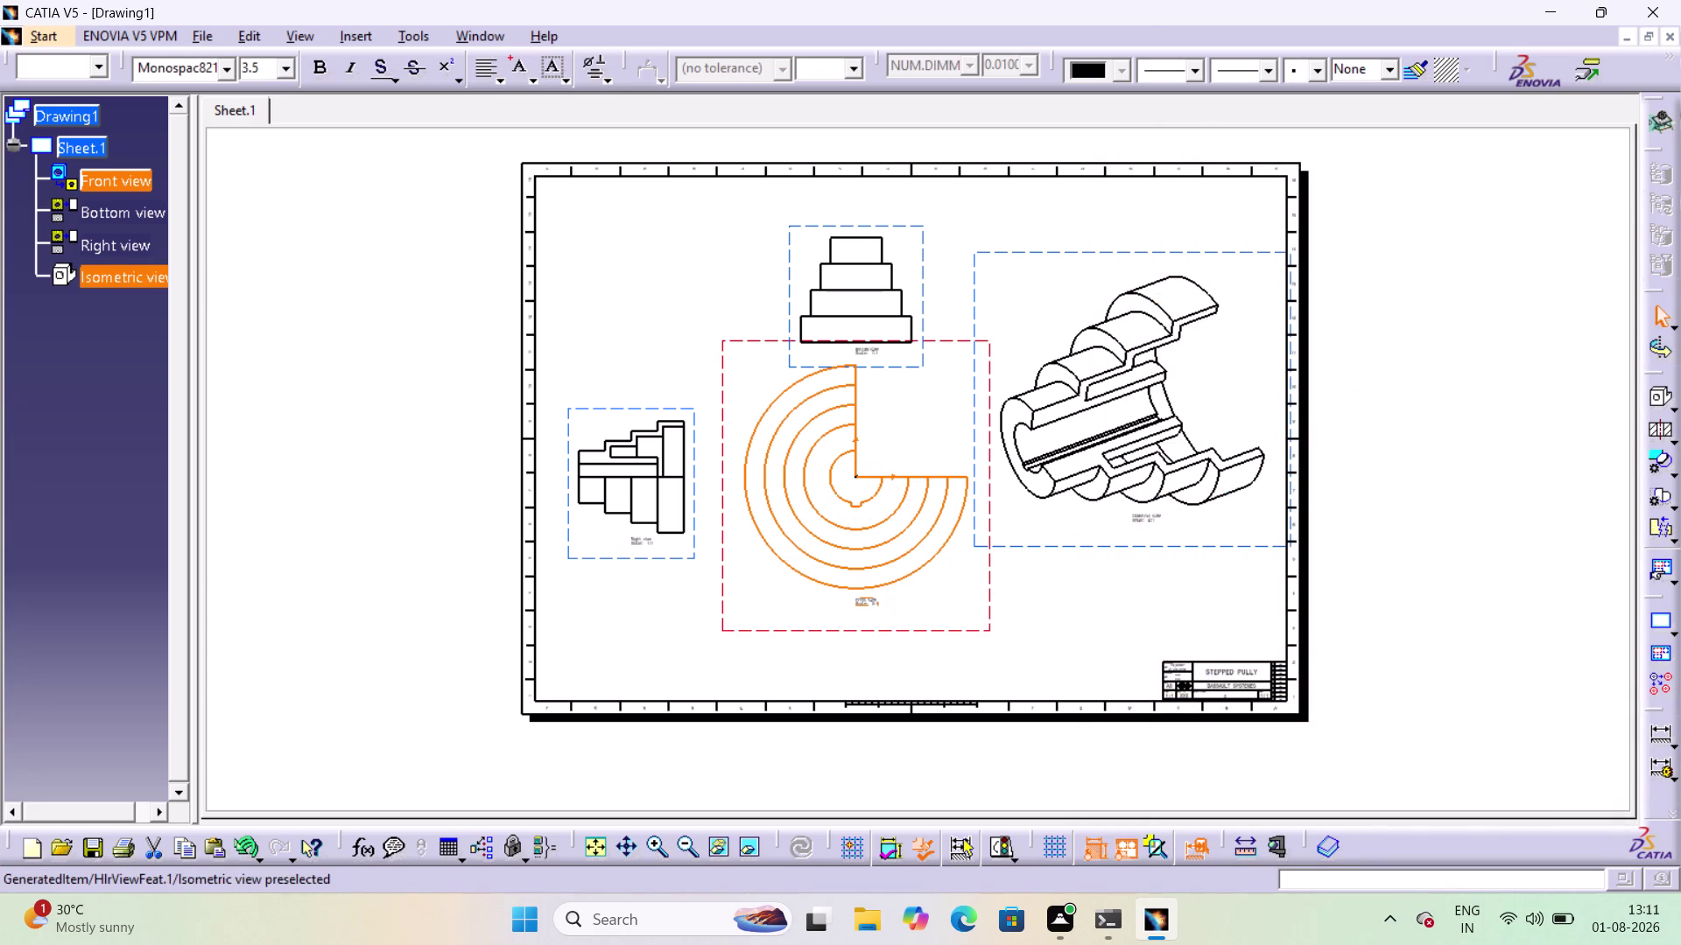
right_click(923, 293)
click(966, 388)
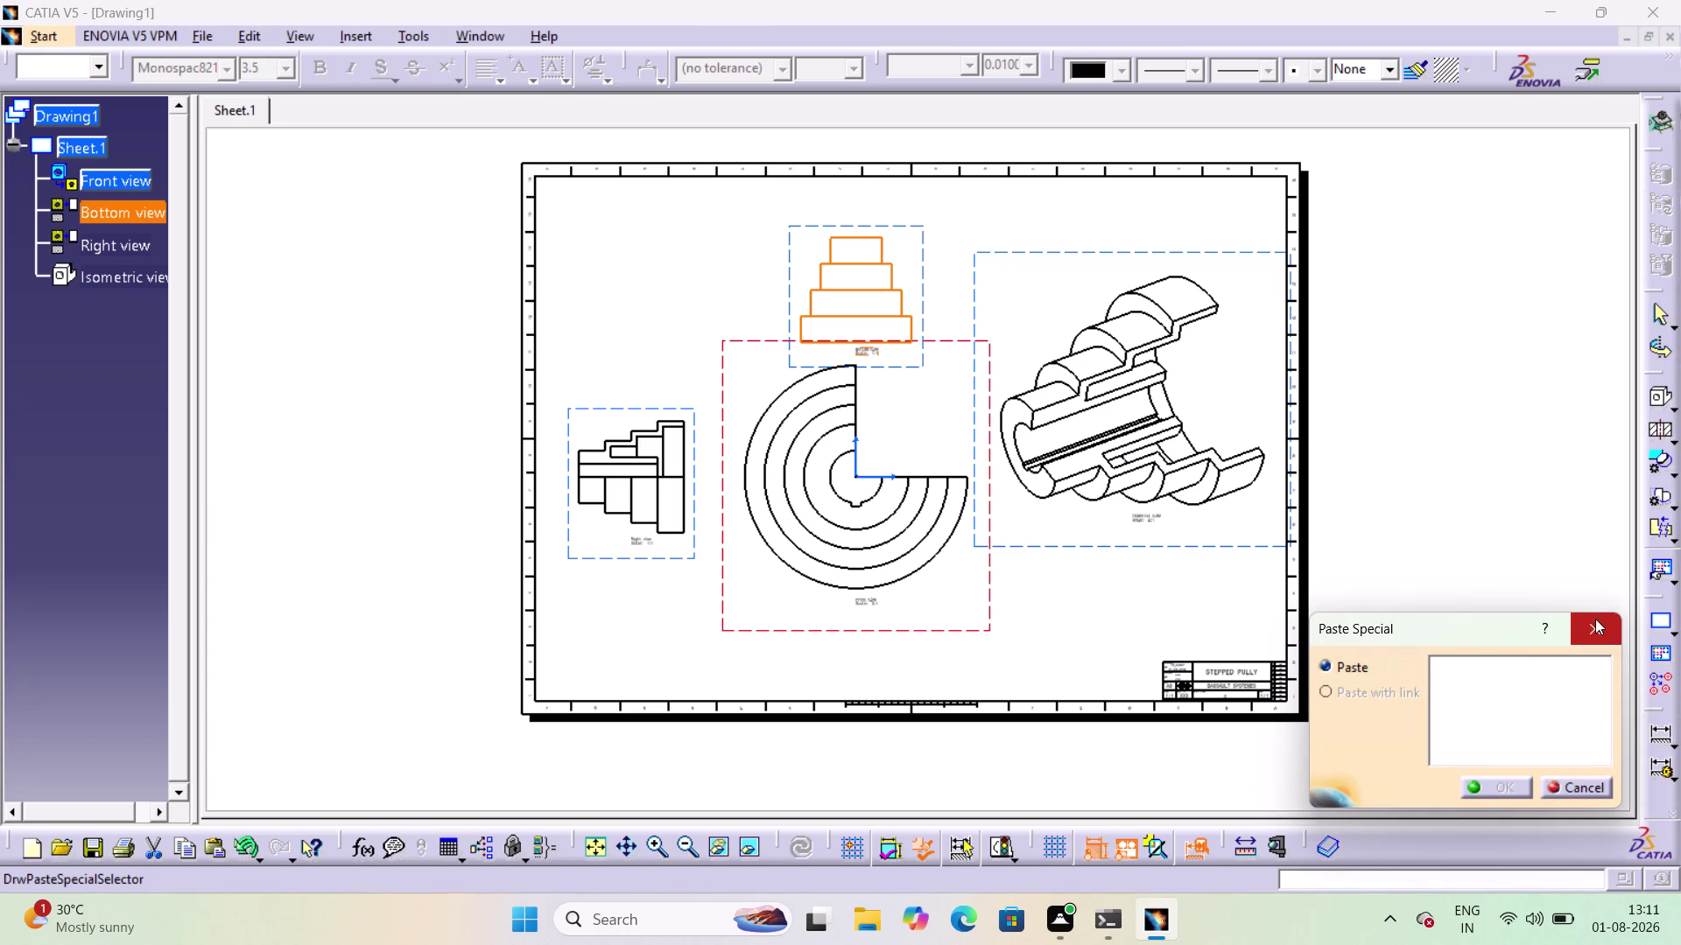
click(1595, 619)
click(939, 243)
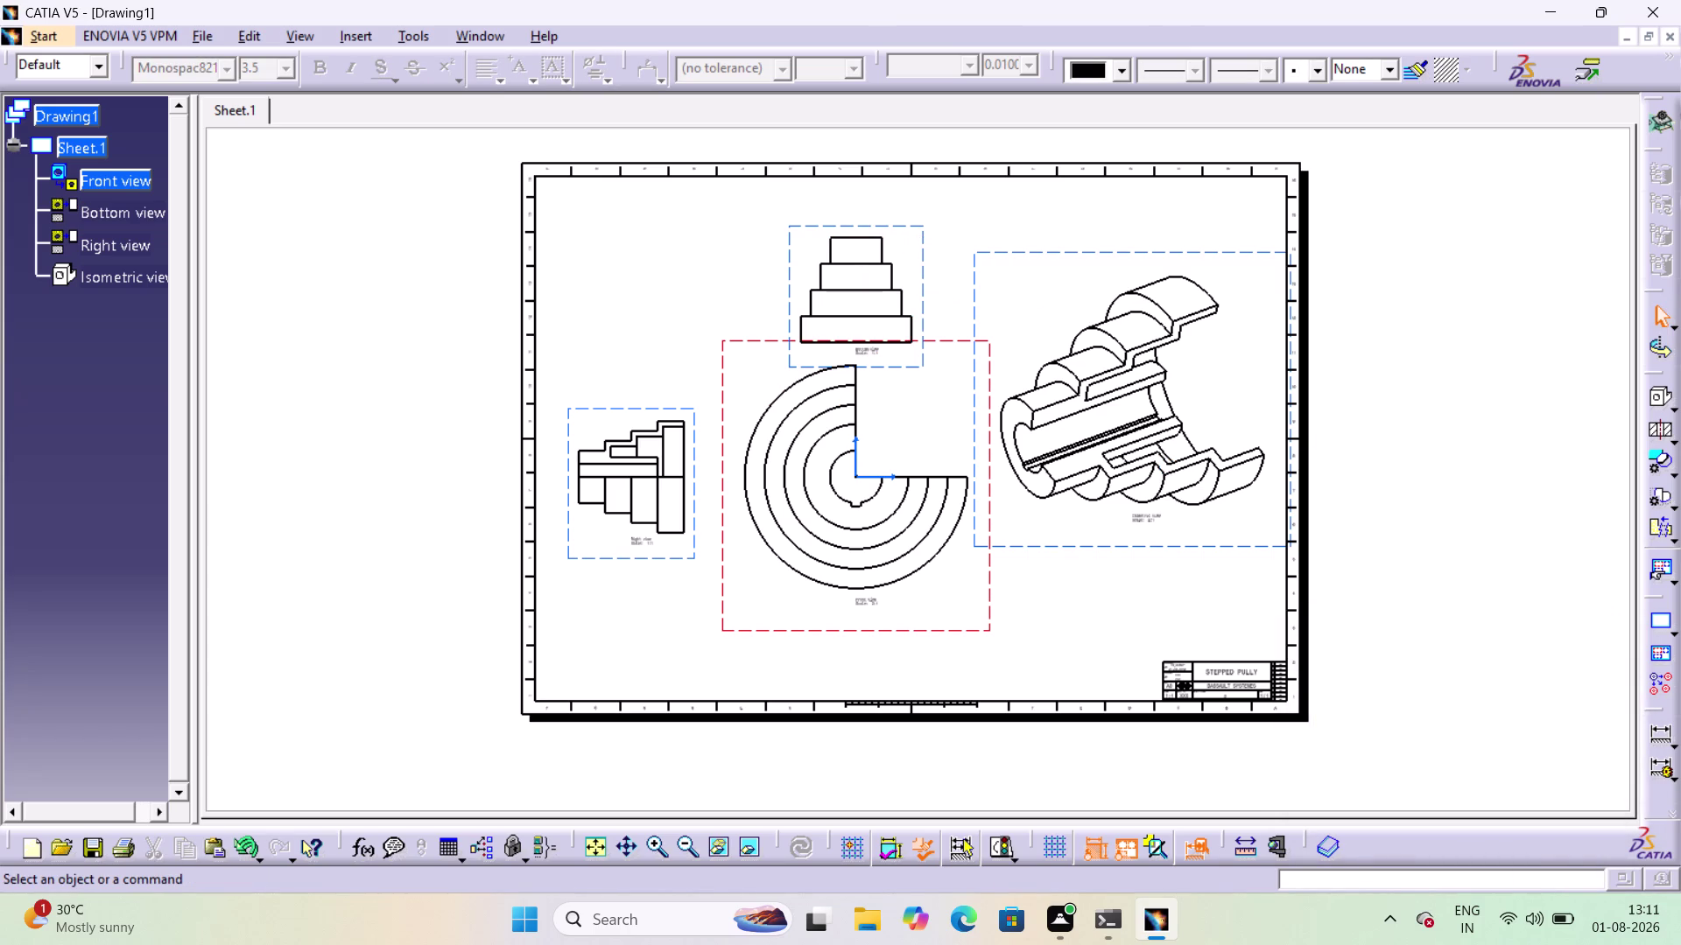
right_click(915, 233)
click(934, 239)
right_click(921, 242)
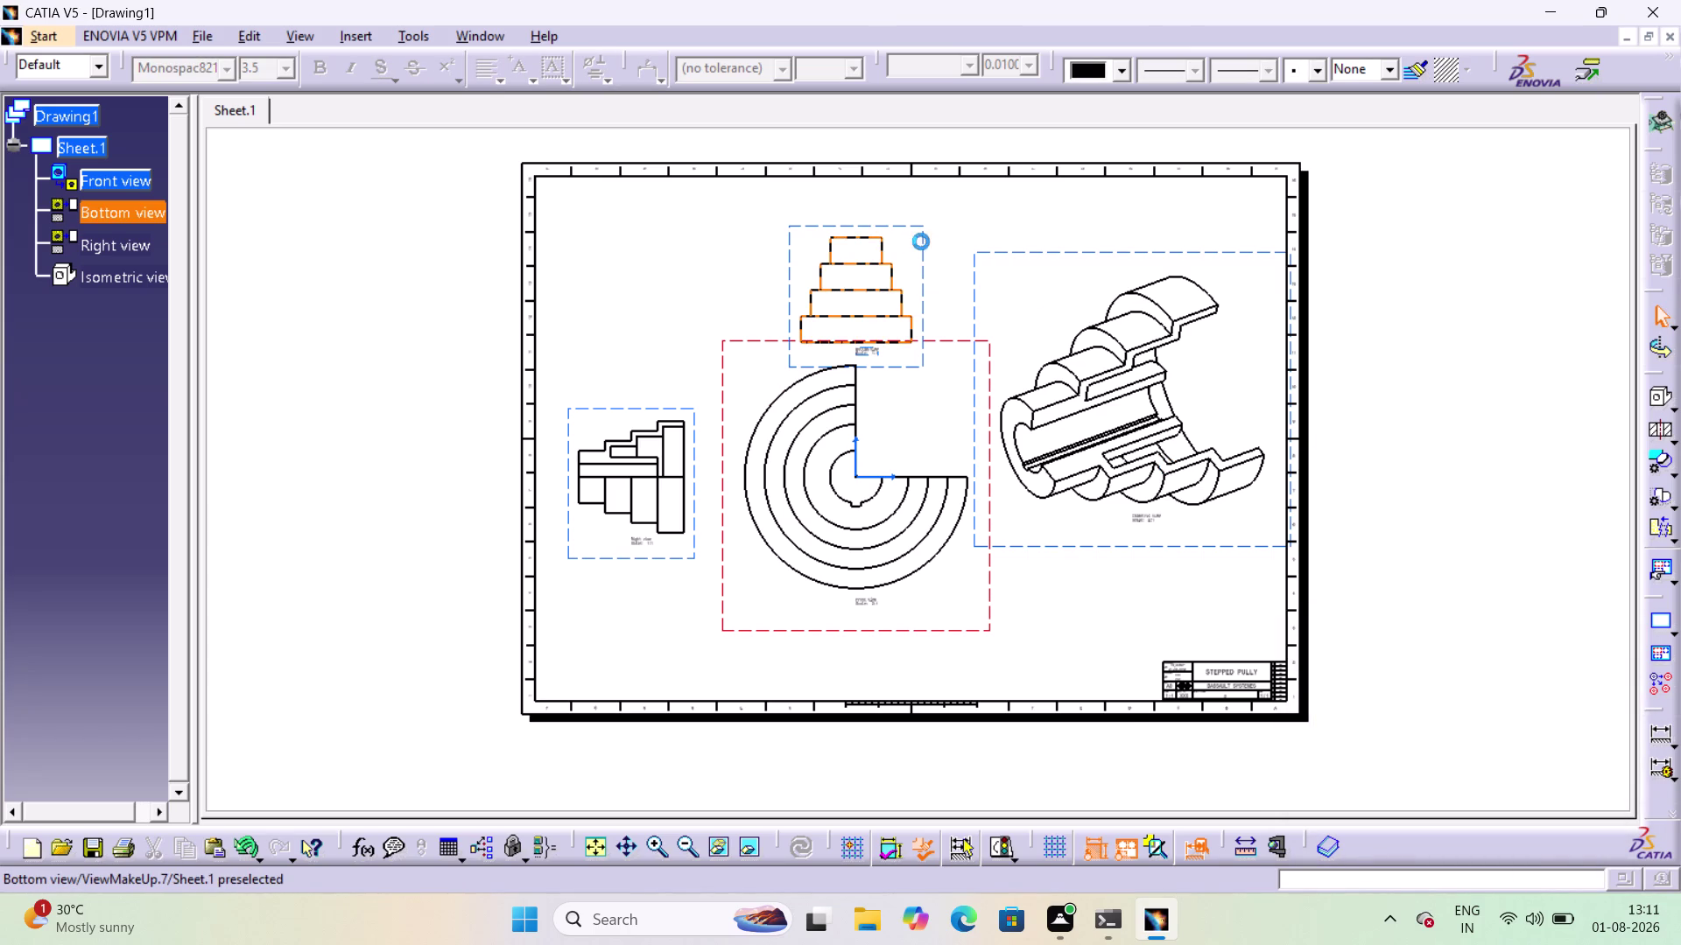
click(980, 336)
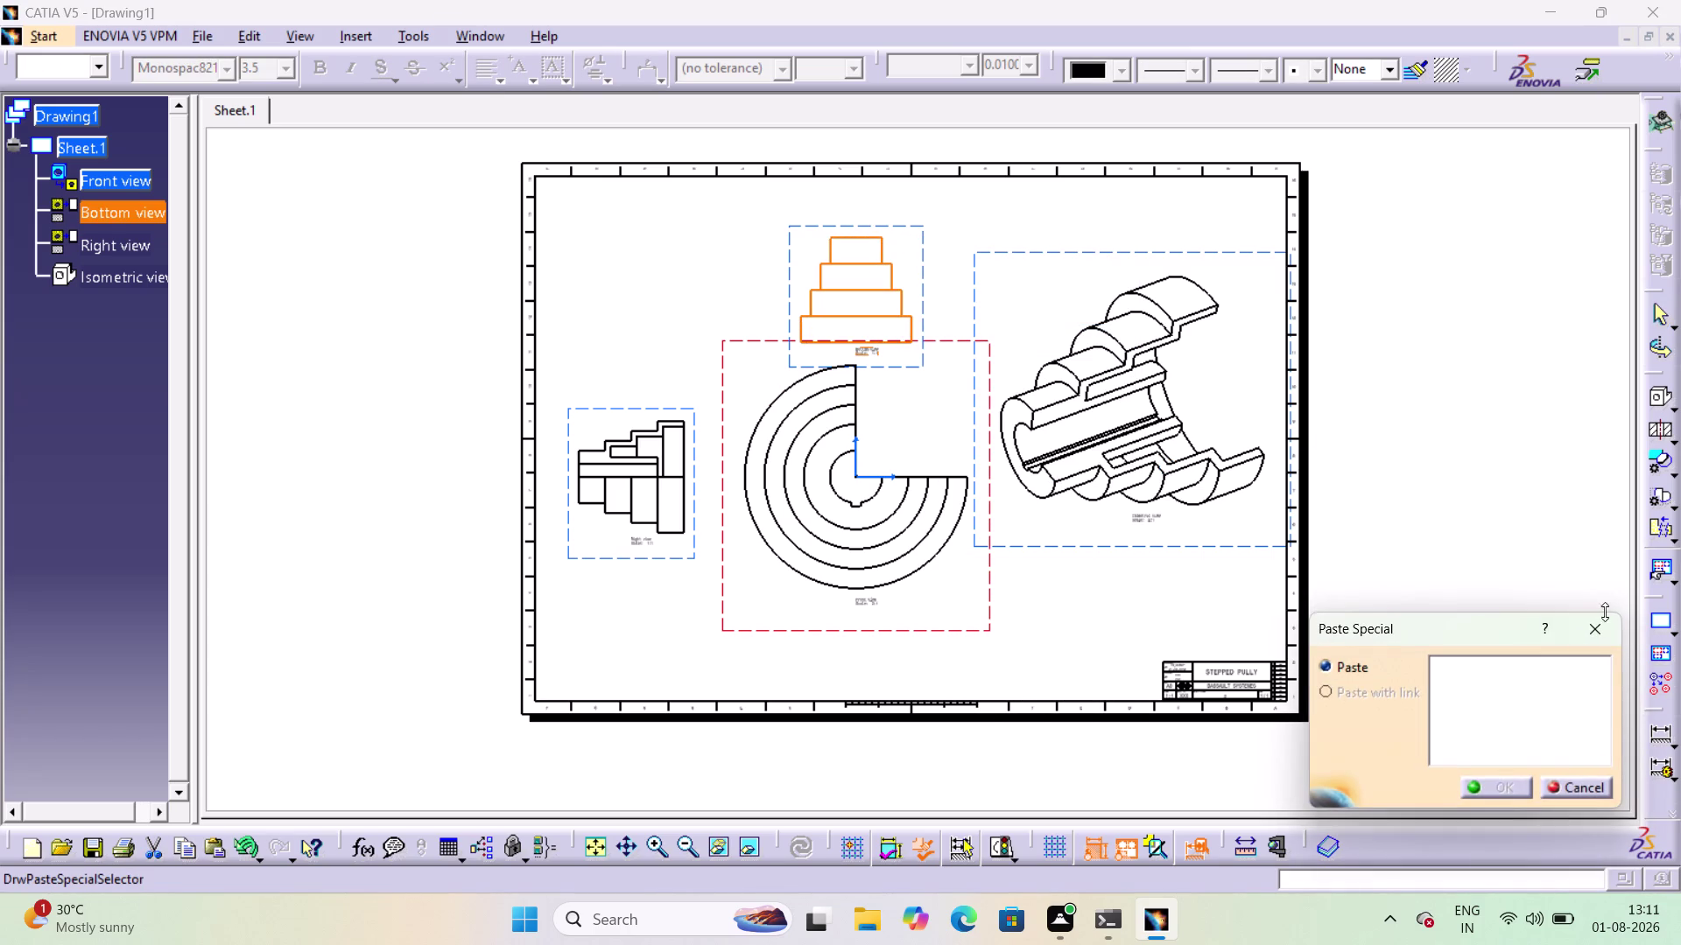
drag(1593, 633, 1584, 635)
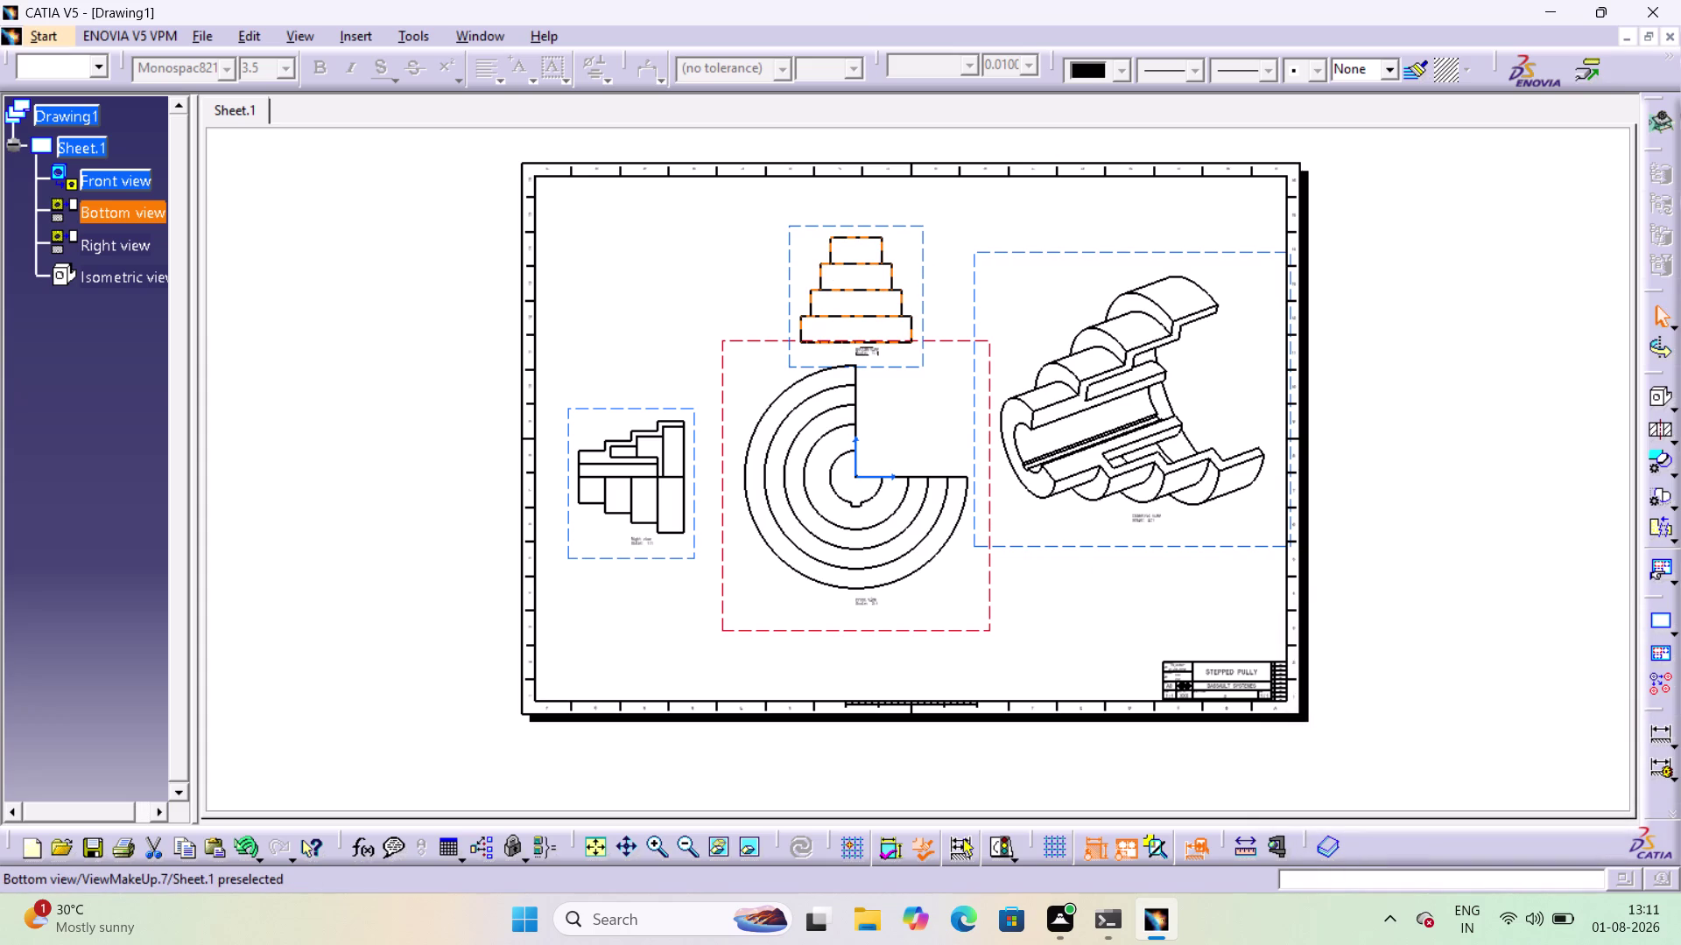
right_click(915, 227)
click(974, 310)
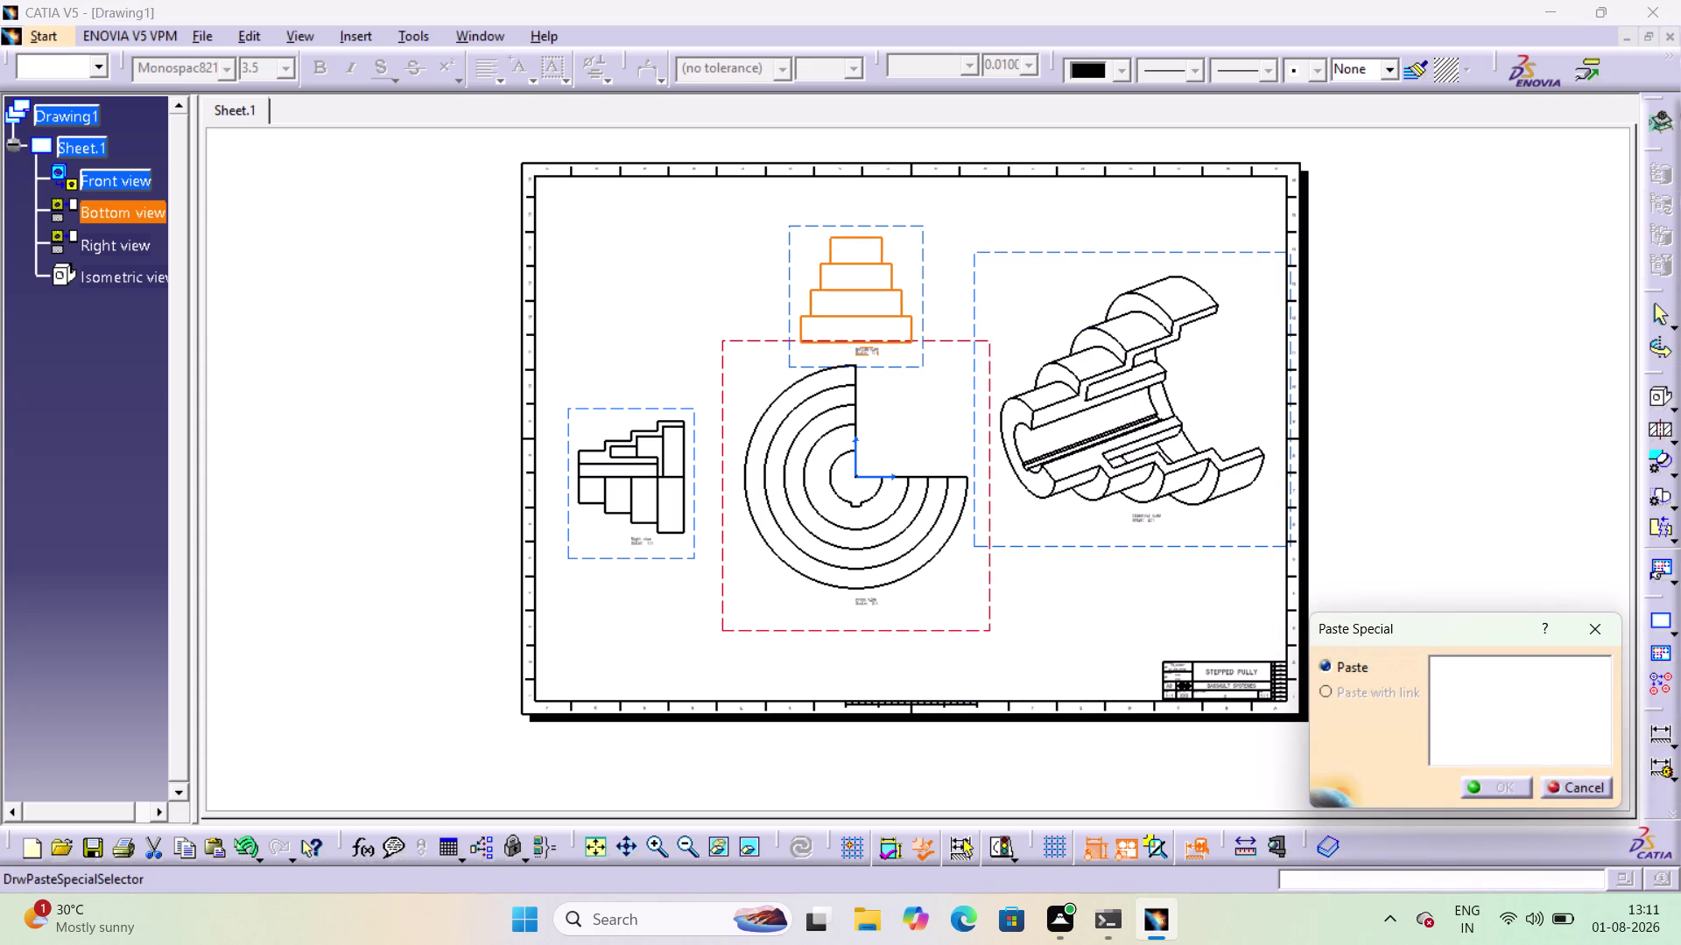
click(1593, 622)
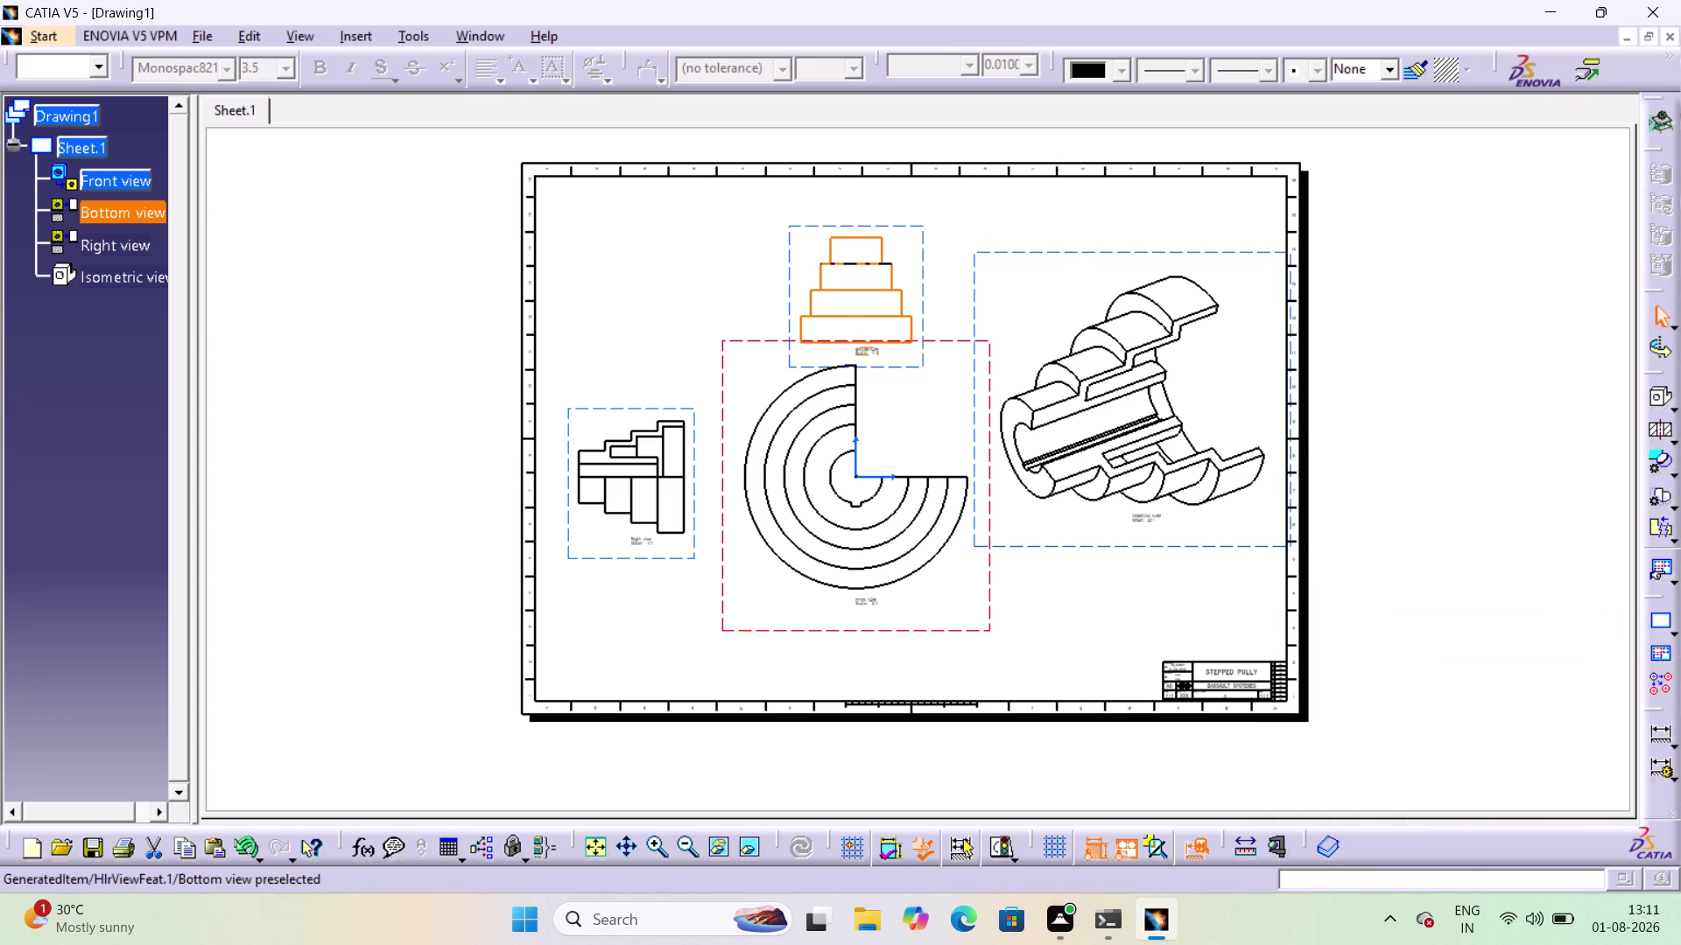
right_click(925, 258)
click(1006, 393)
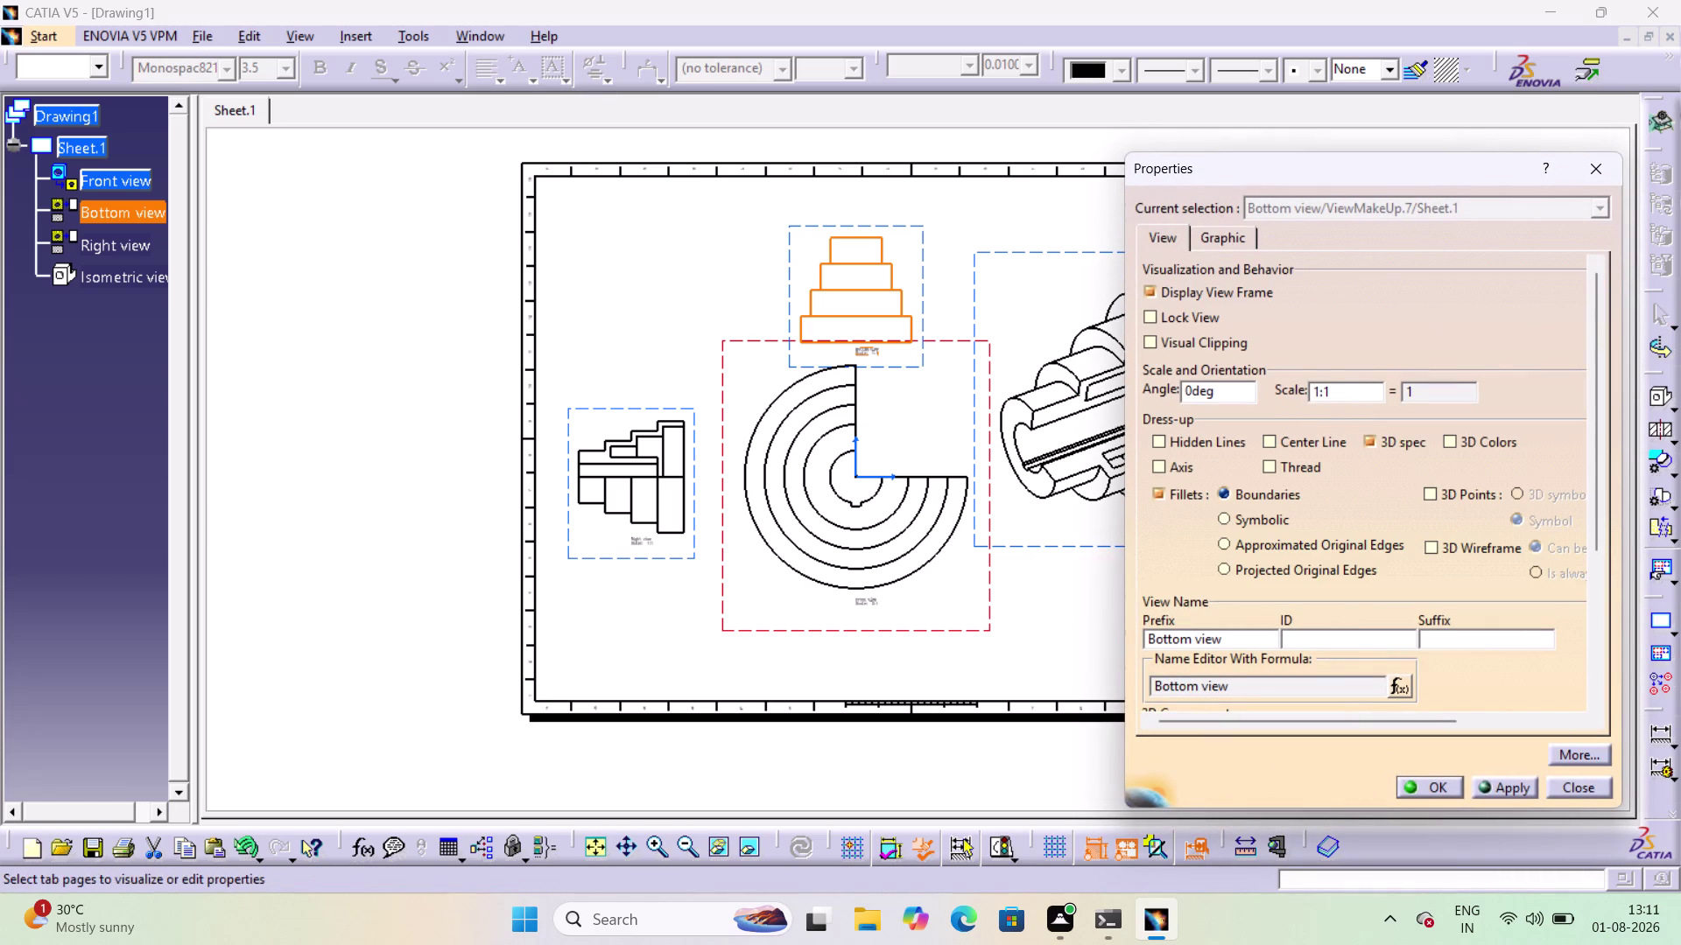
Change the bottom view's scale to 2:1.
double_click(1344, 390)
key(BackSpace)
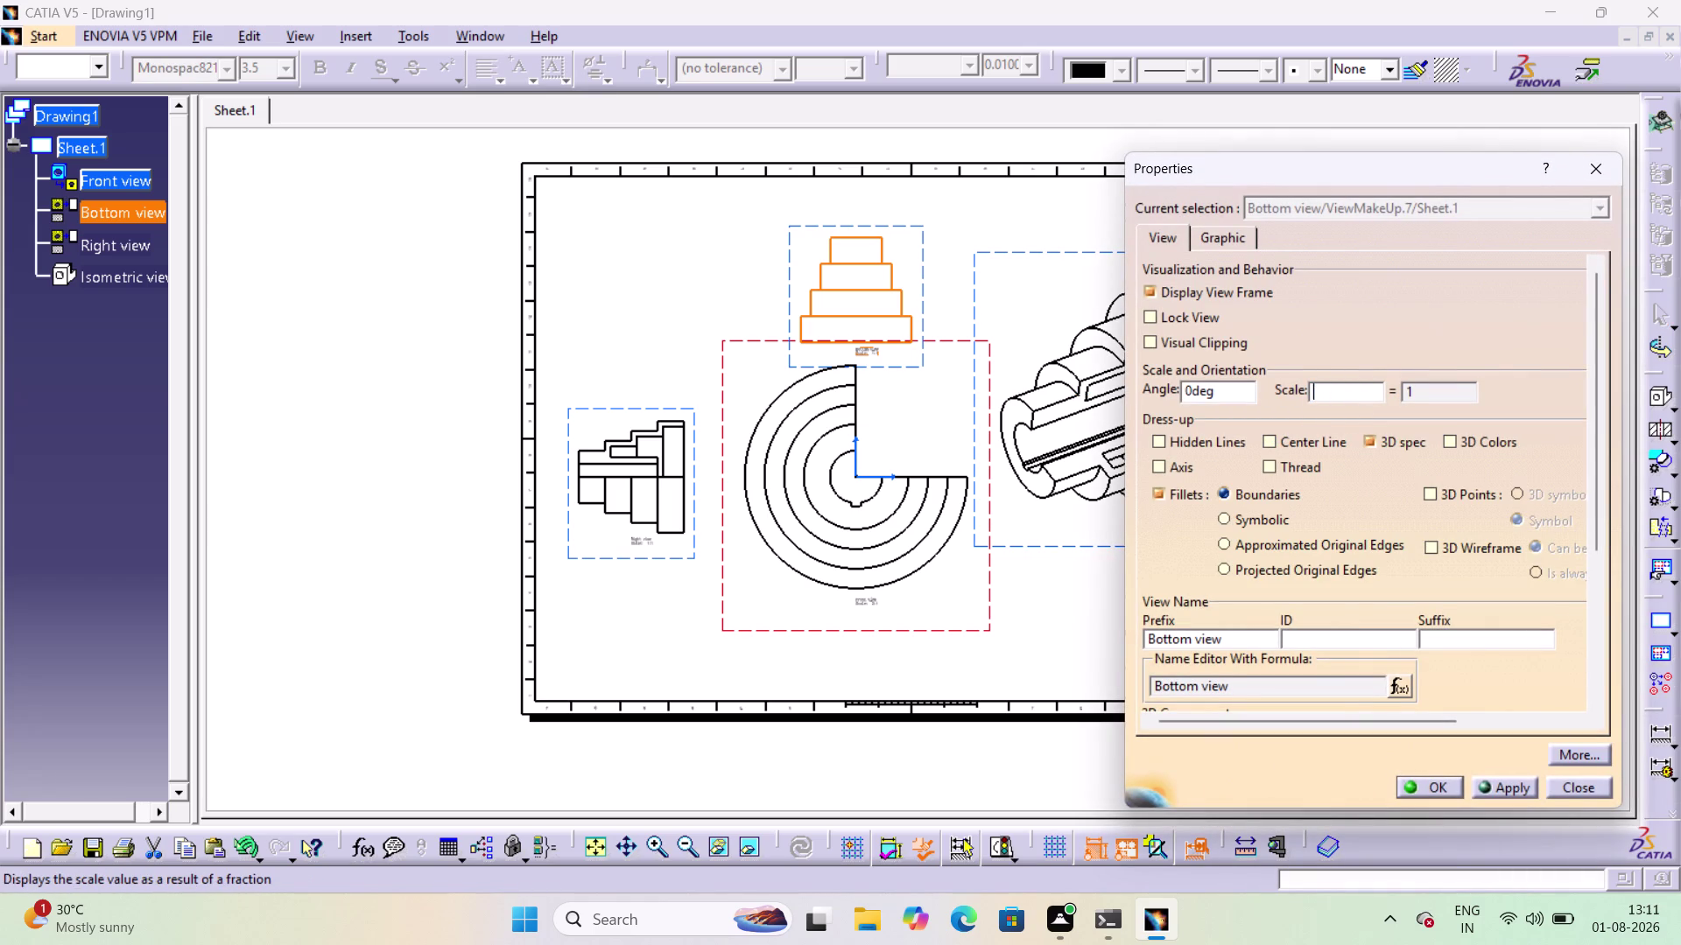
key(2)
text(:1)
key(Return)
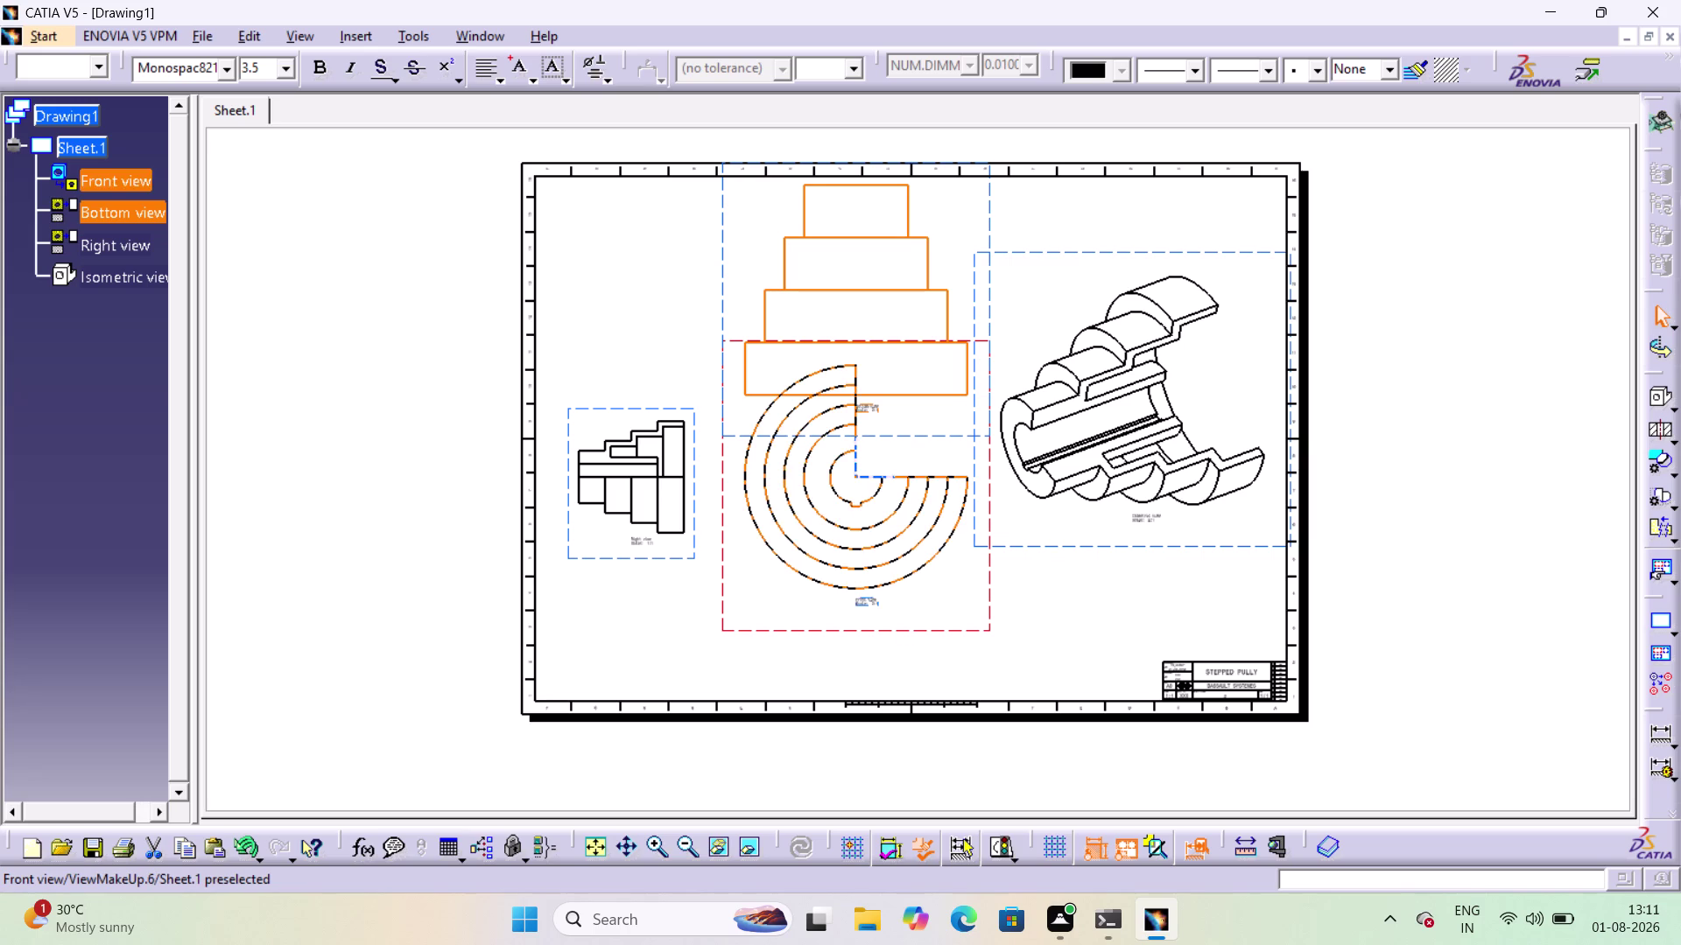
Move the front view down and the bottom view up toward the sheet top.
drag(911, 631, 907, 698)
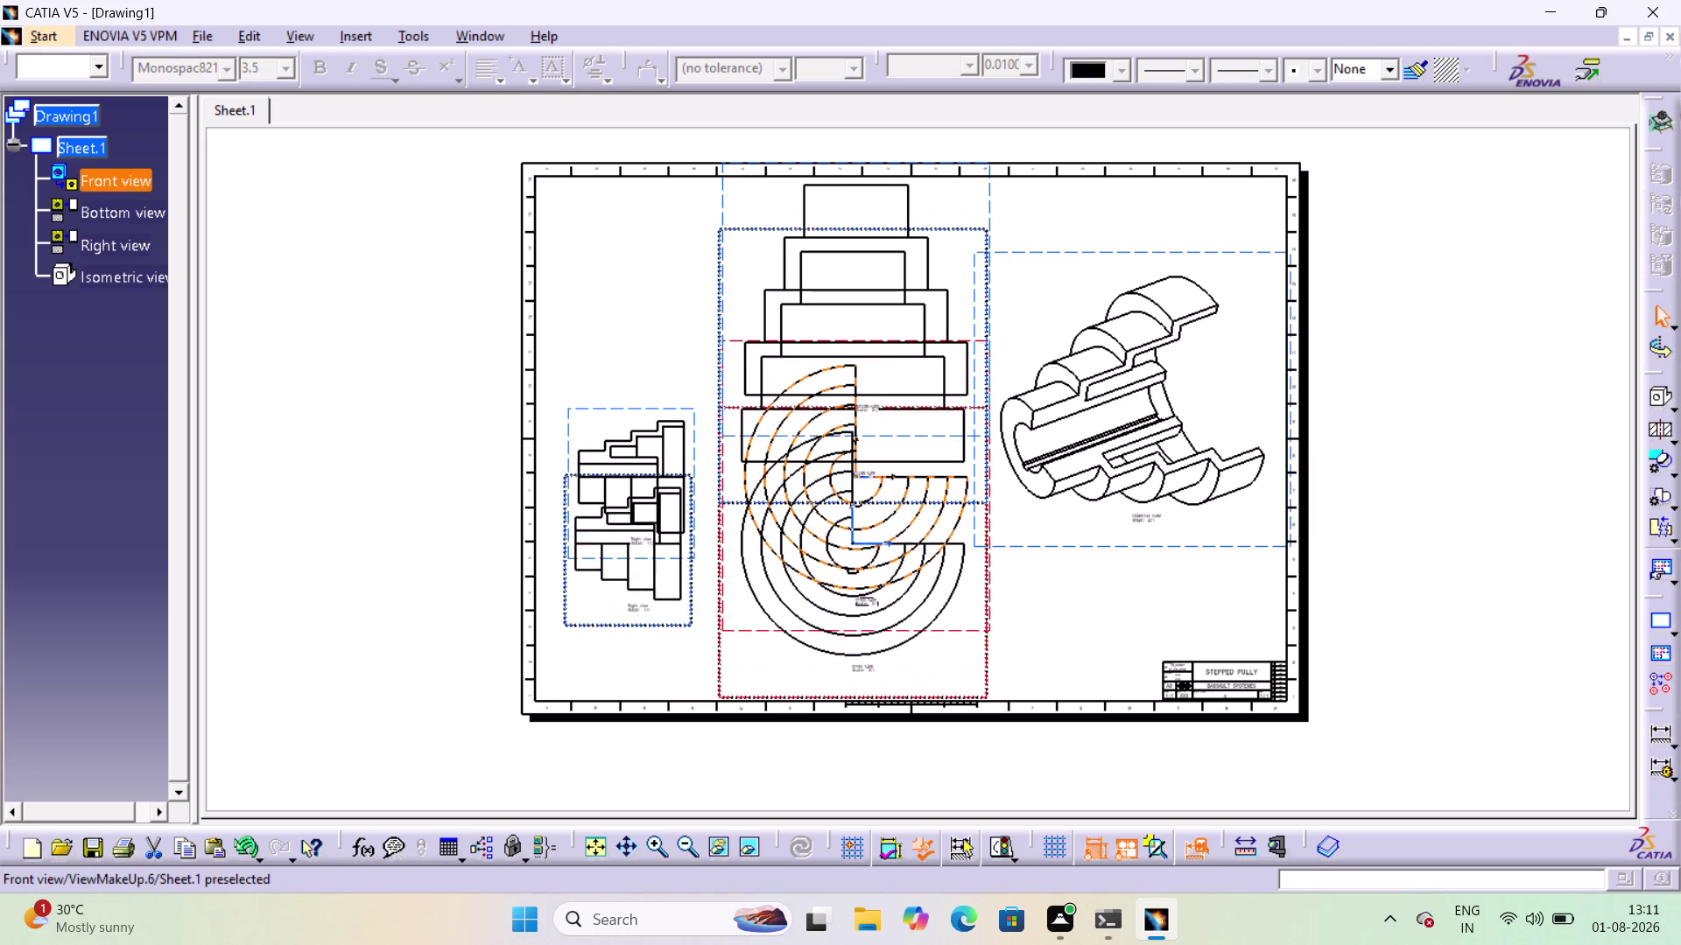
drag(907, 697, 894, 692)
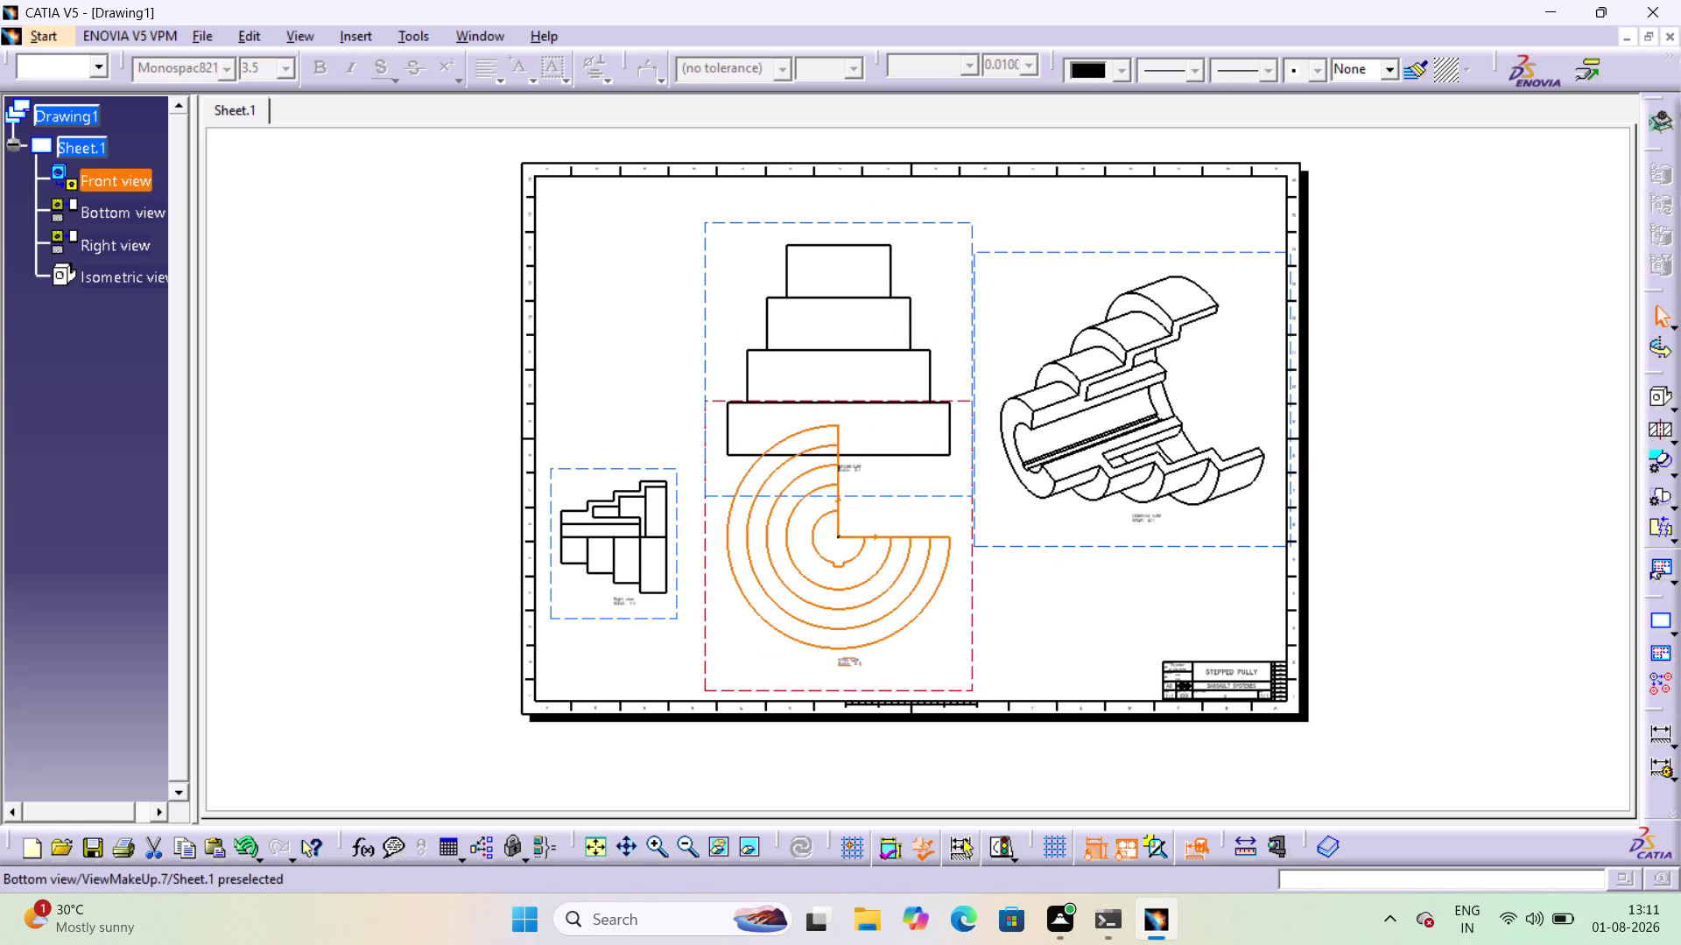
drag(893, 223, 893, 160)
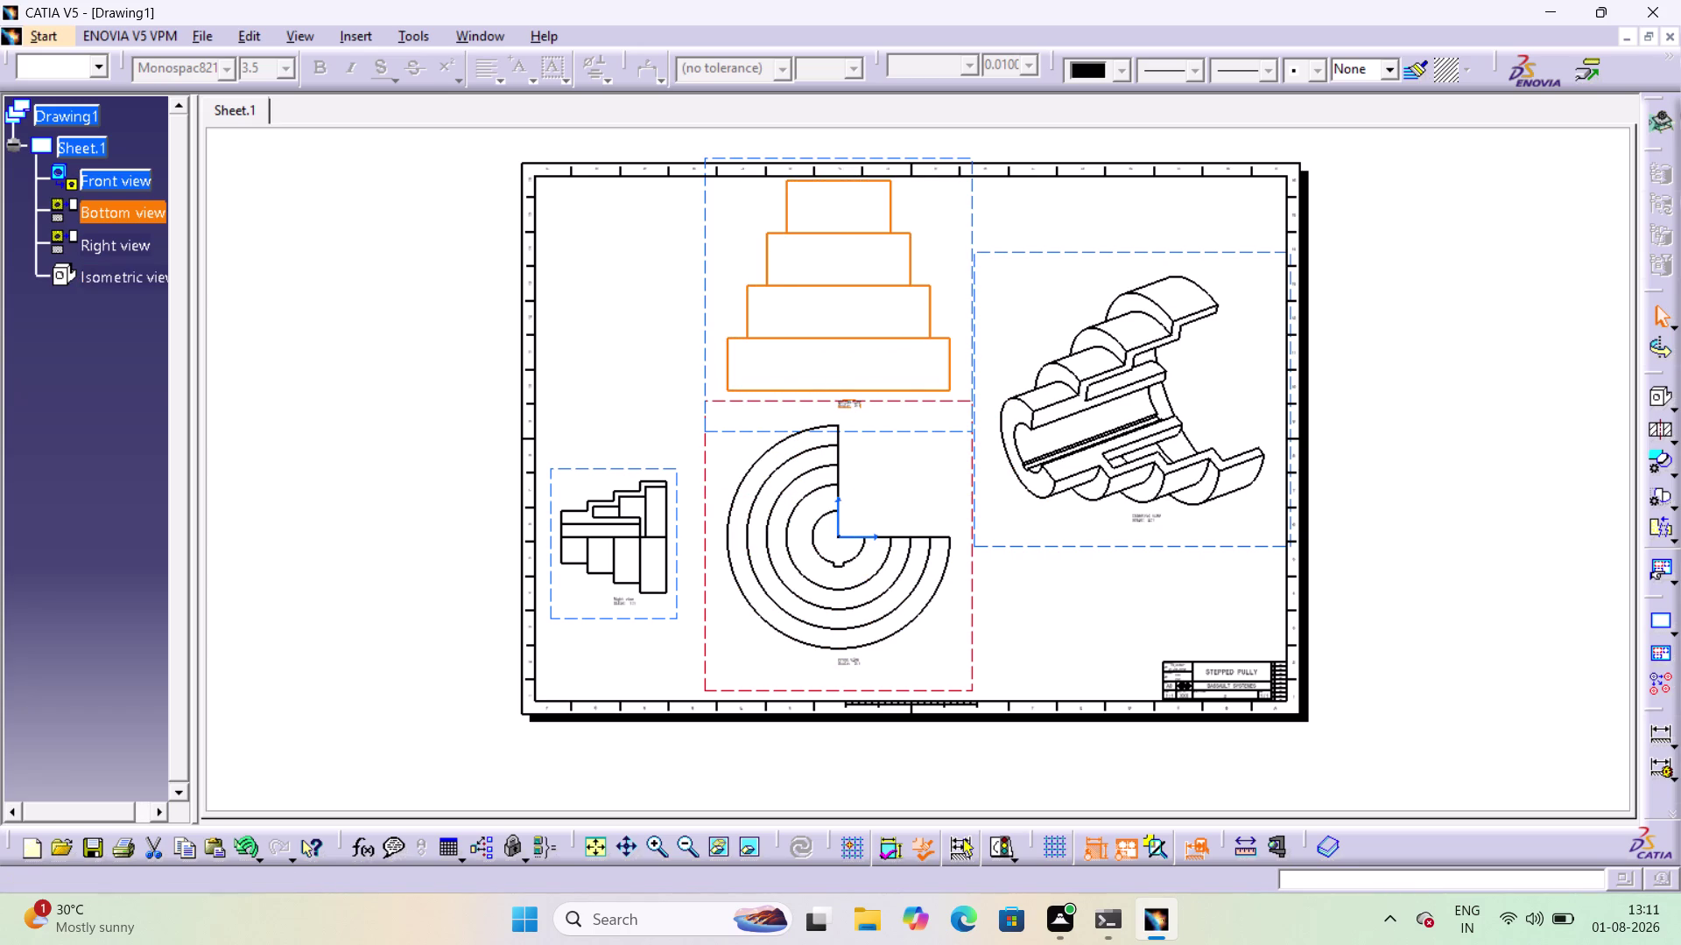
Set the front view's scale back to 1:1 through its Properties.
right_click(971, 663)
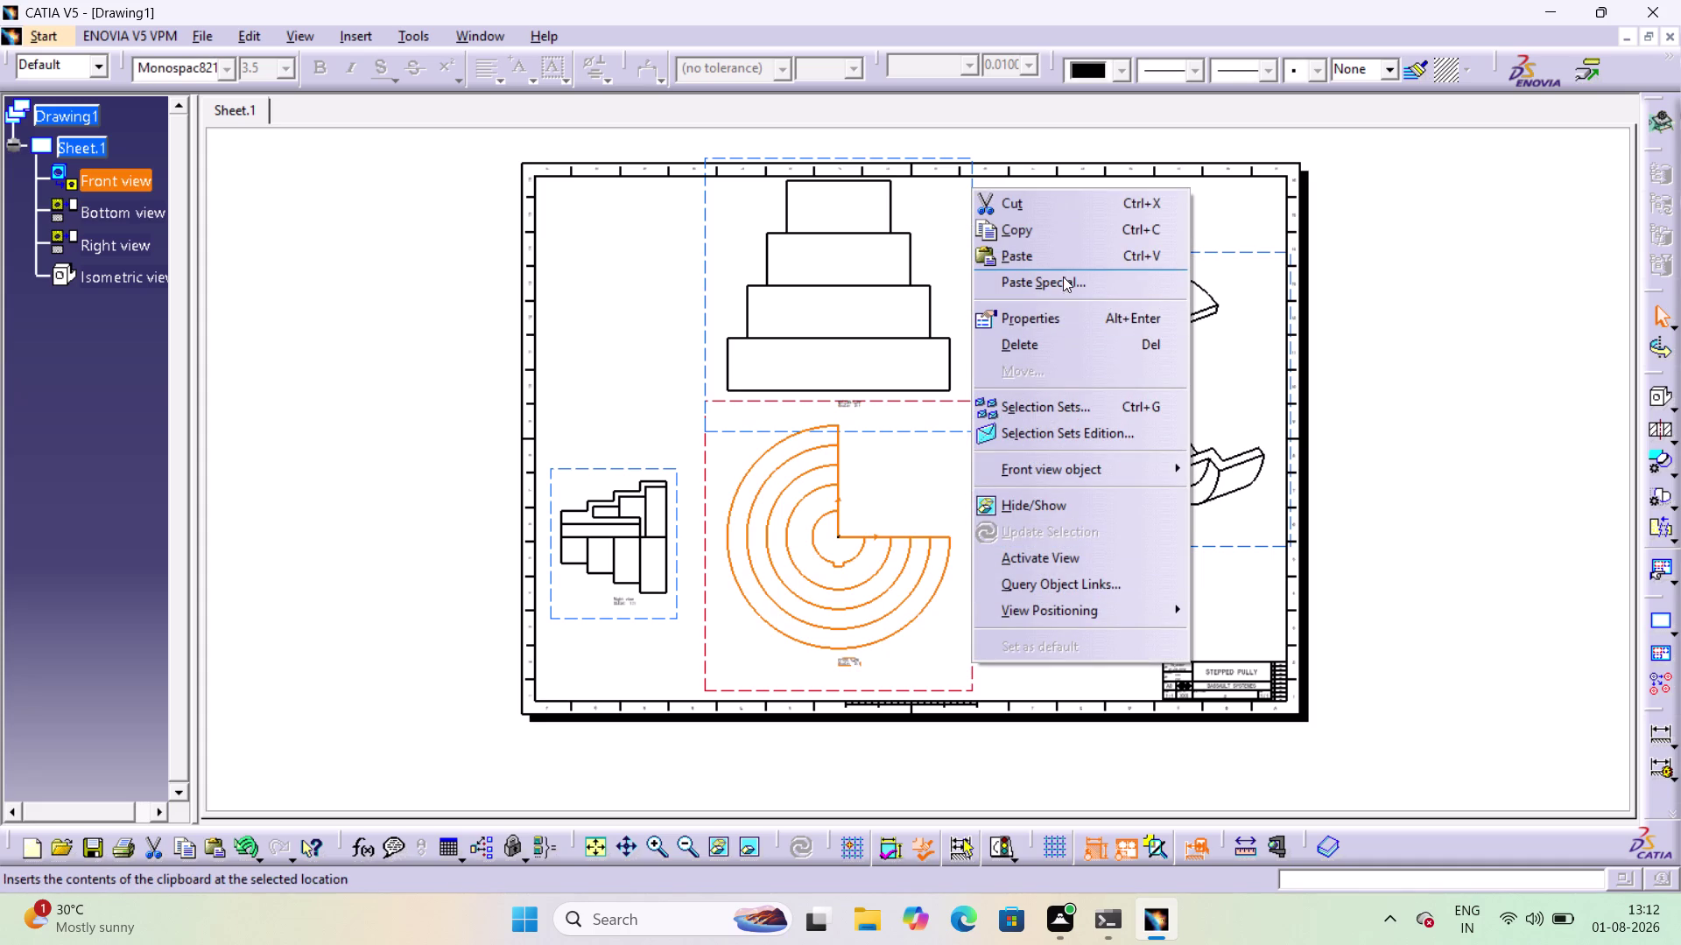
click(1049, 322)
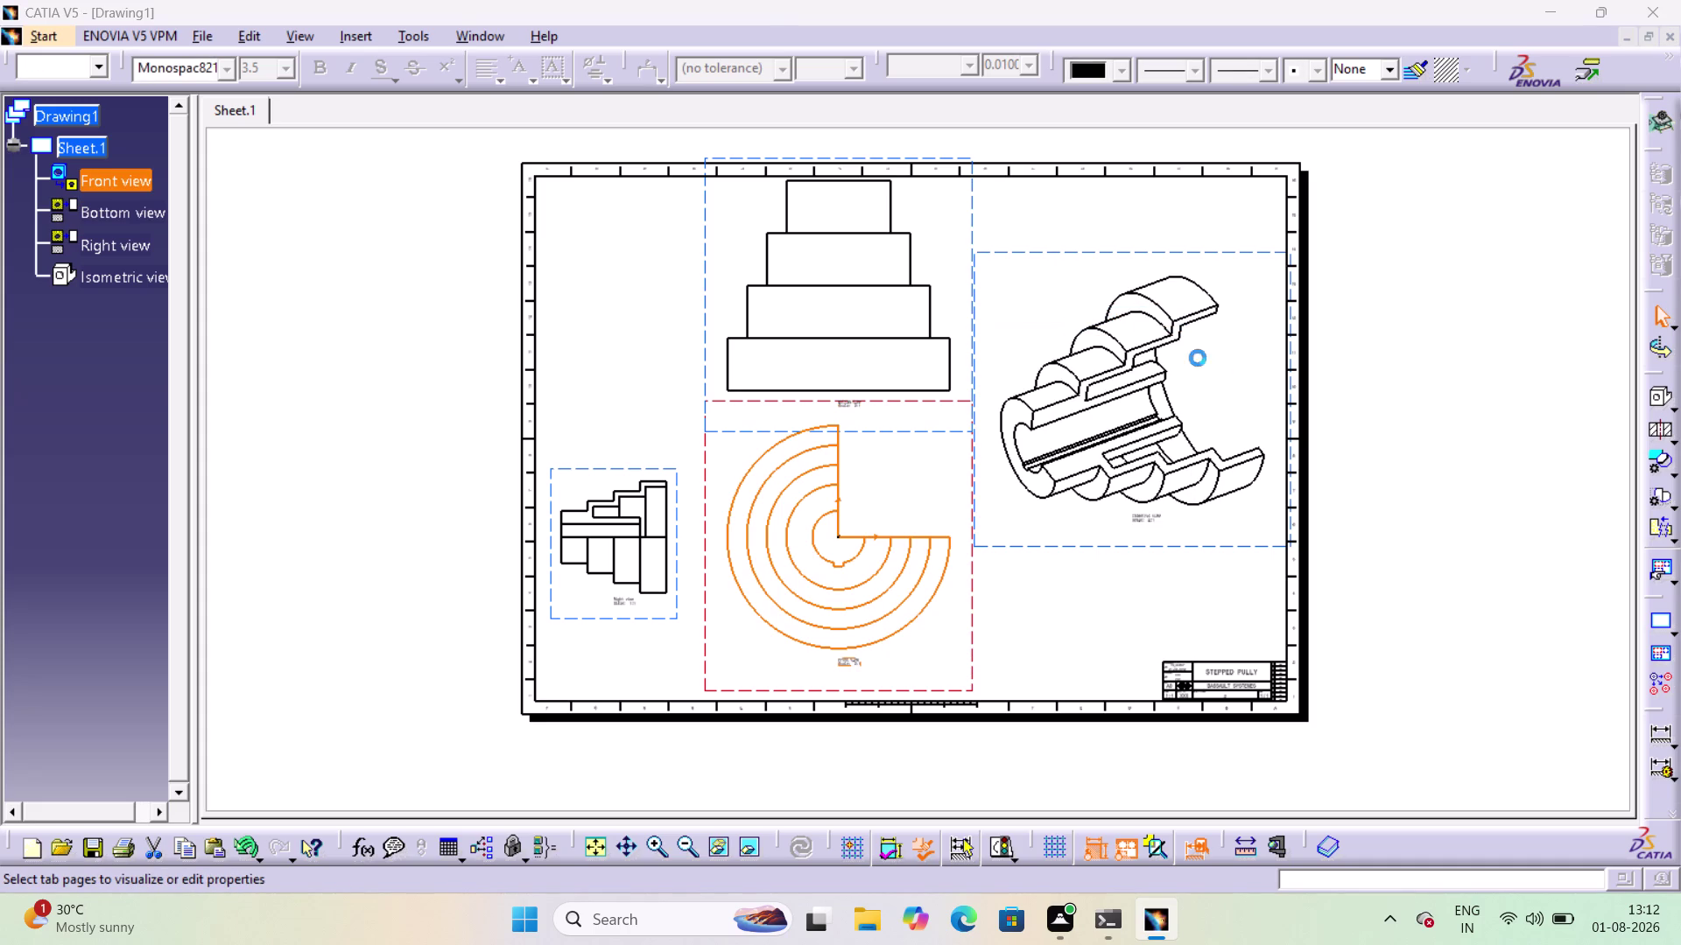
double_click(1379, 391)
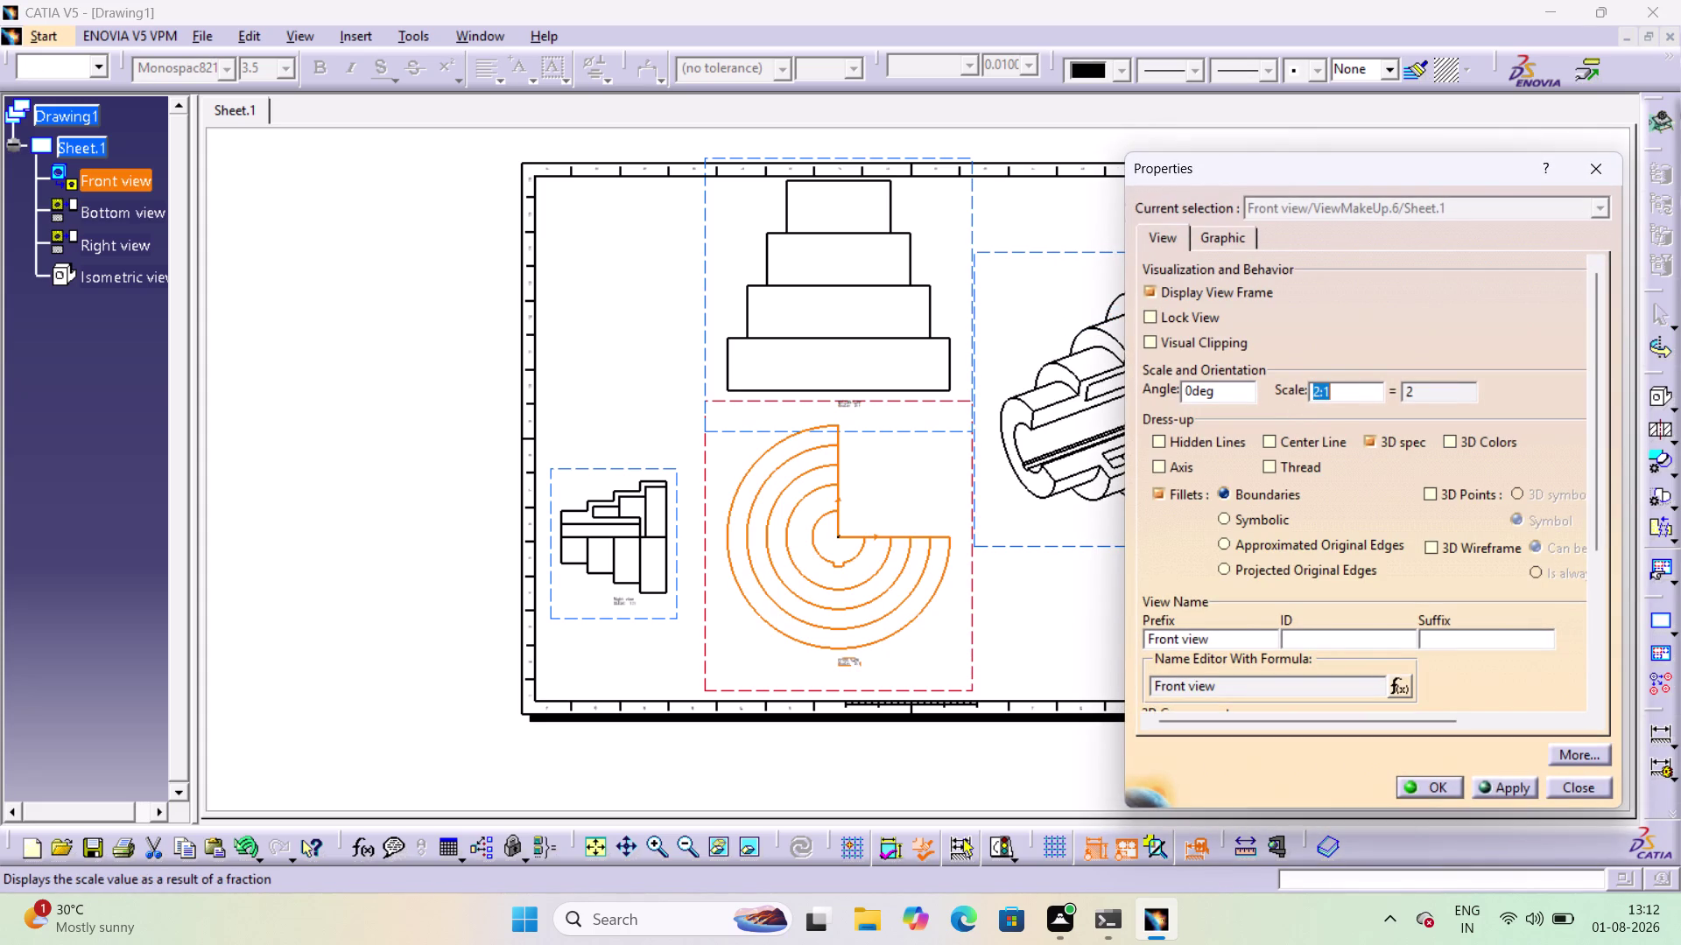
key(2)
key(BackSpace)
text(1:)
key(1)
key(Return)
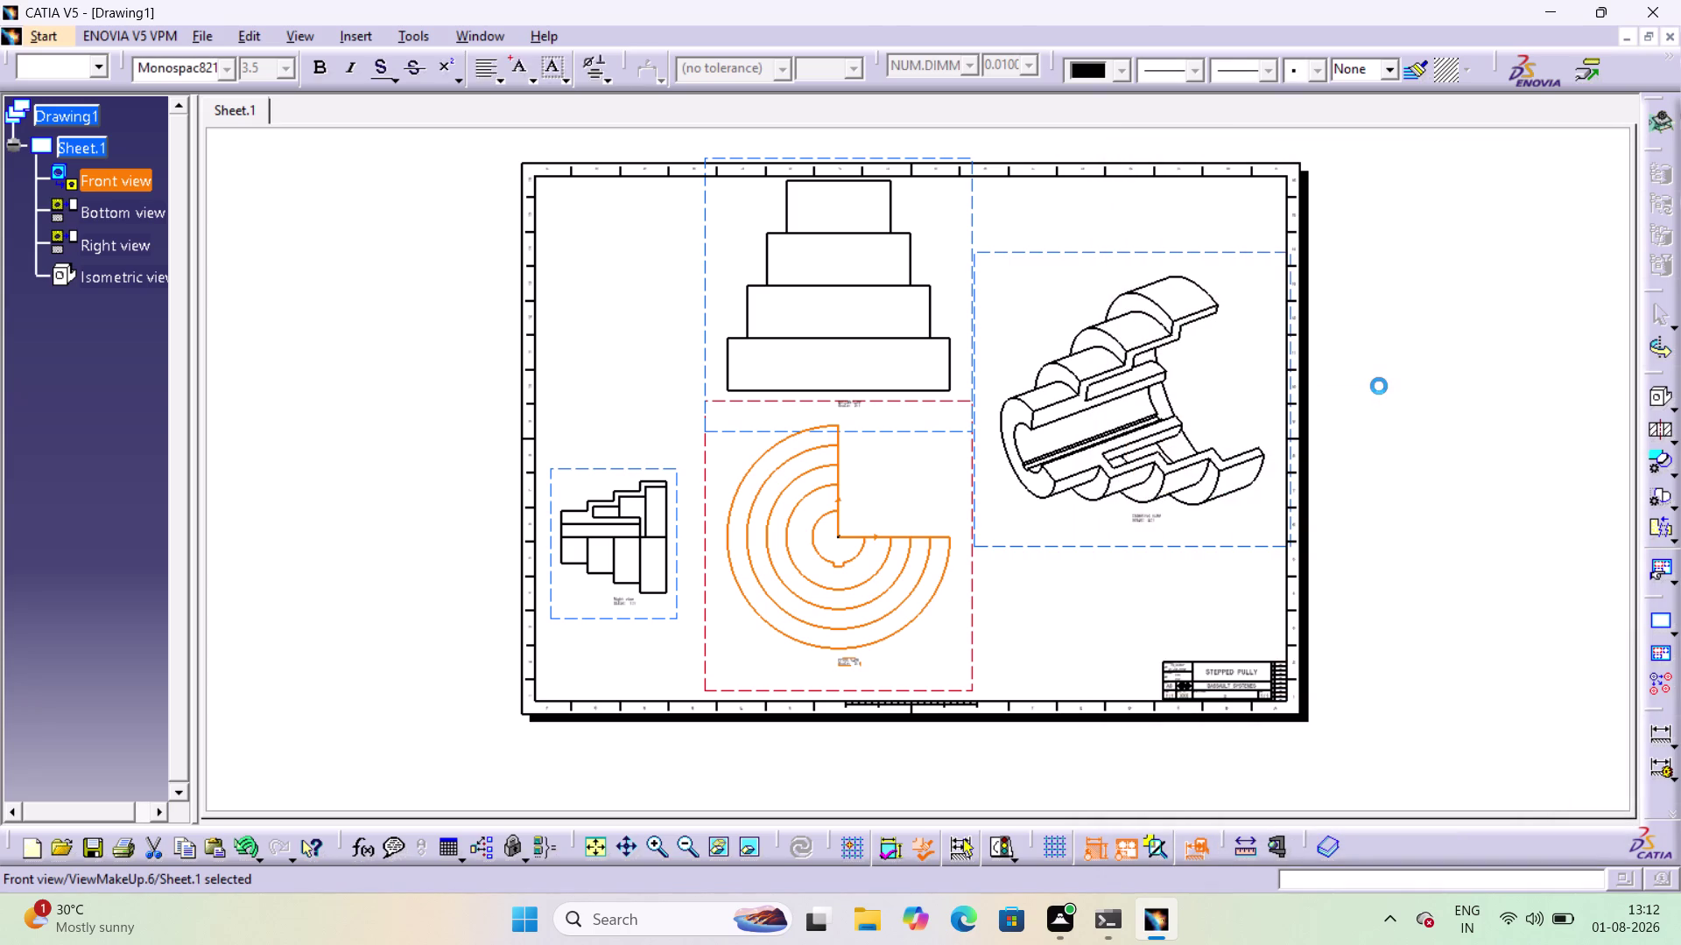
Set the bottom view's scale back to 1:1 through its Properties.
right_click(956, 432)
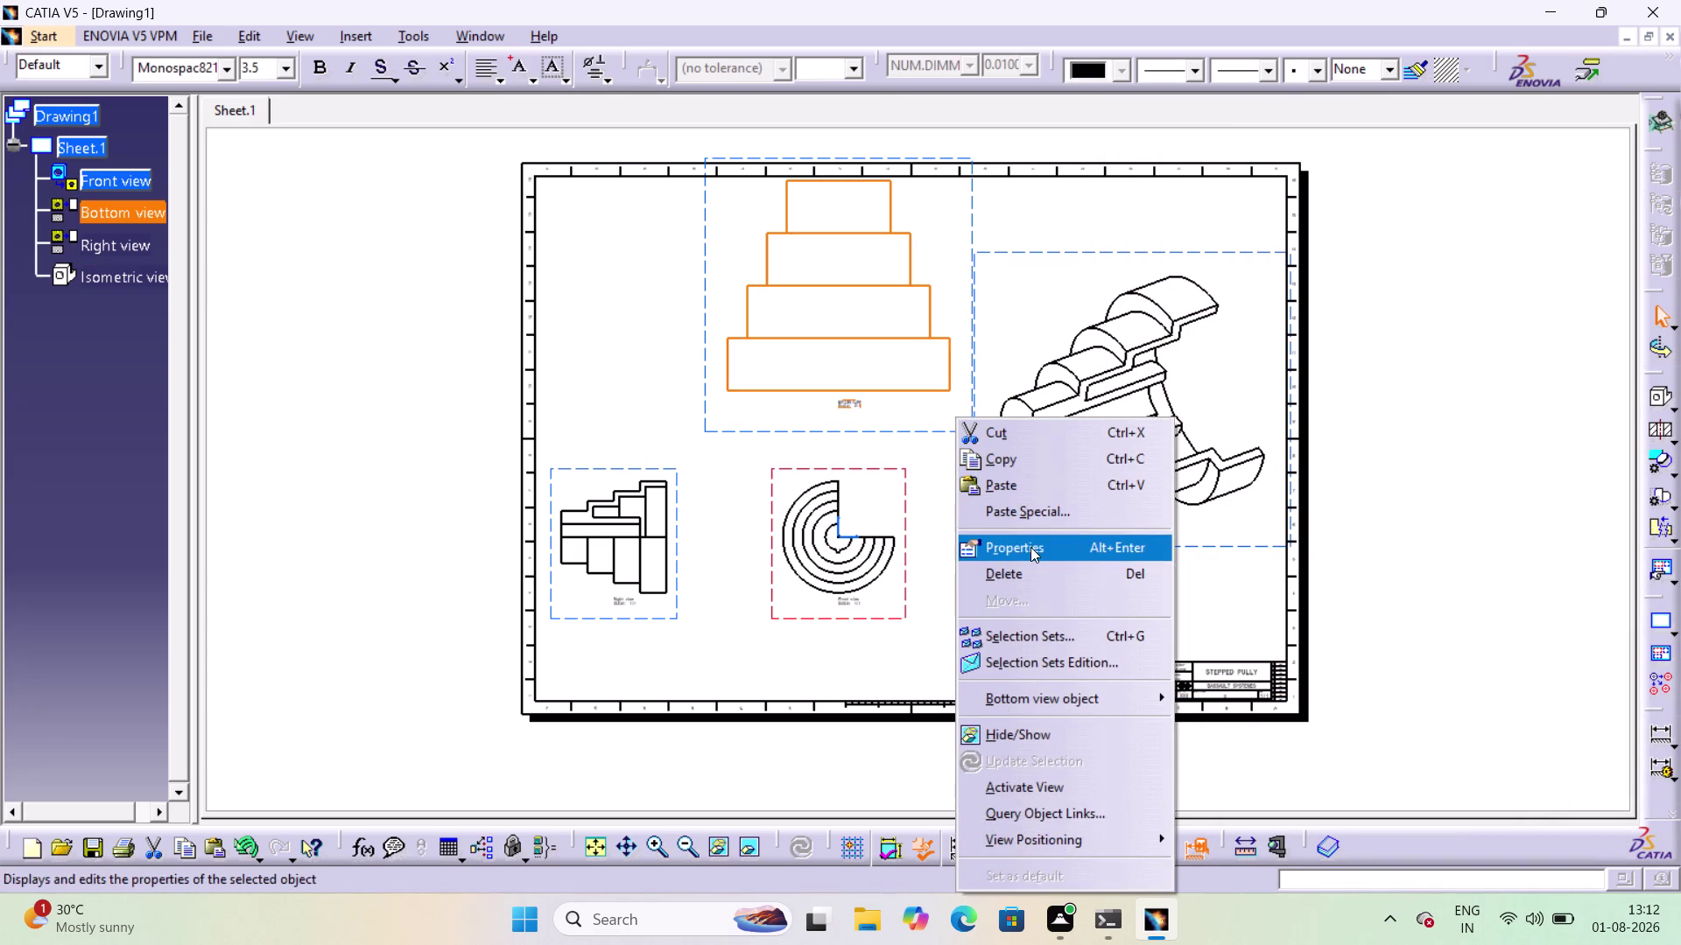
click(1030, 547)
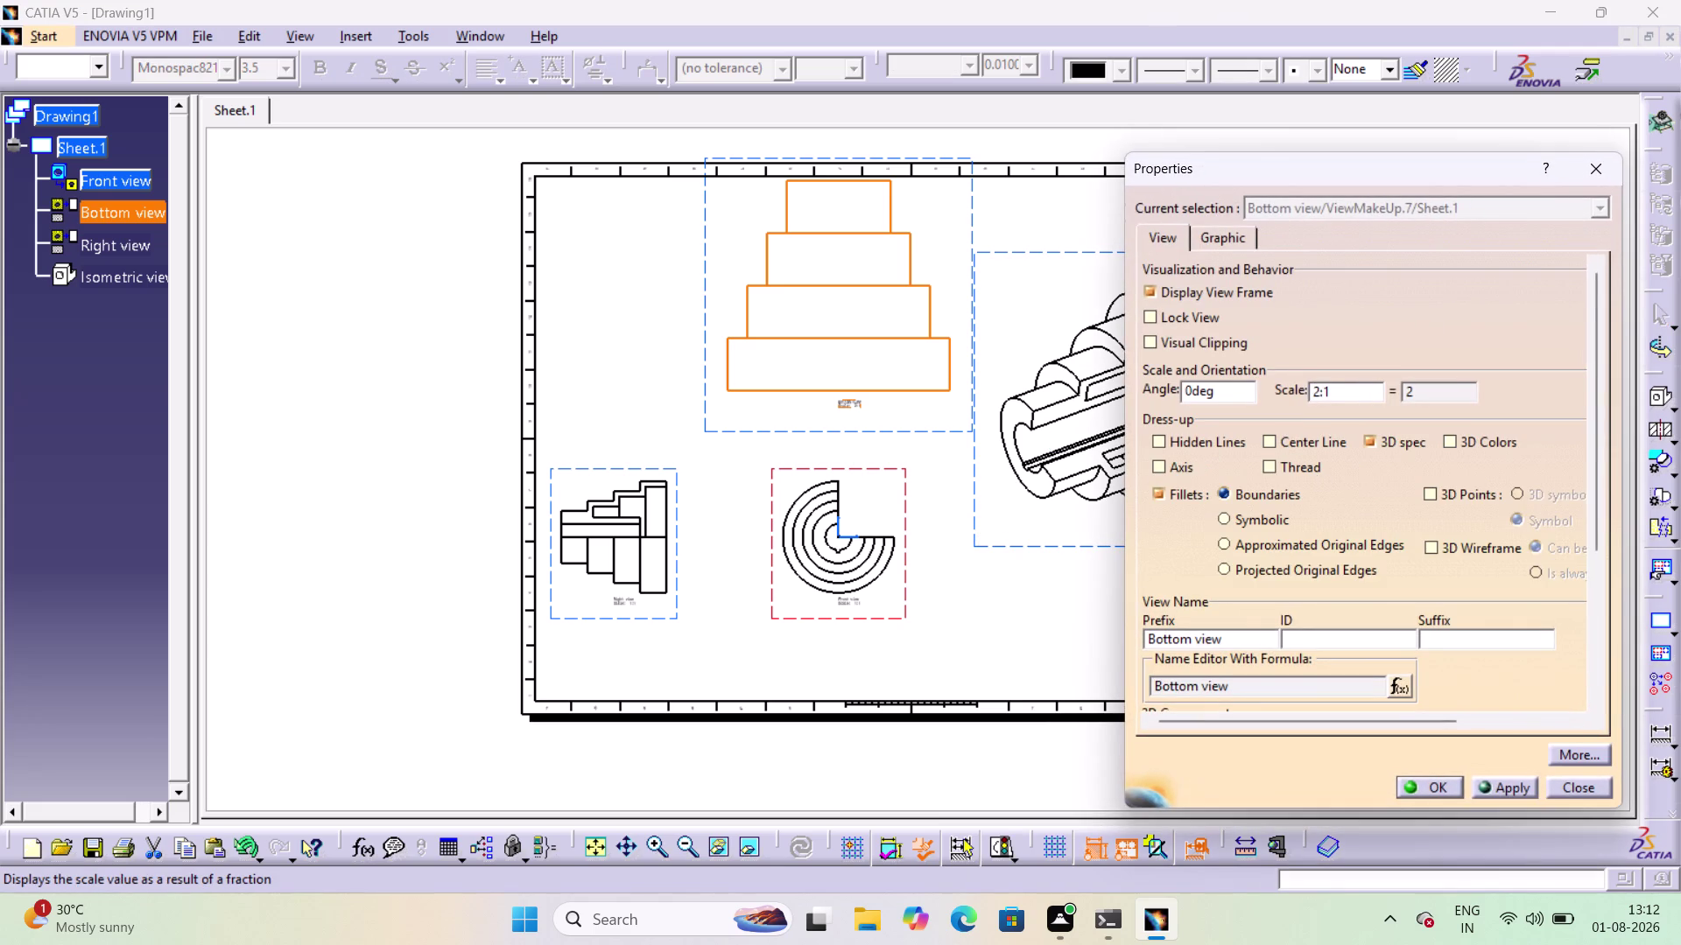
triple_click(1354, 394)
text(1)
text(:)
key(1)
key(Return)
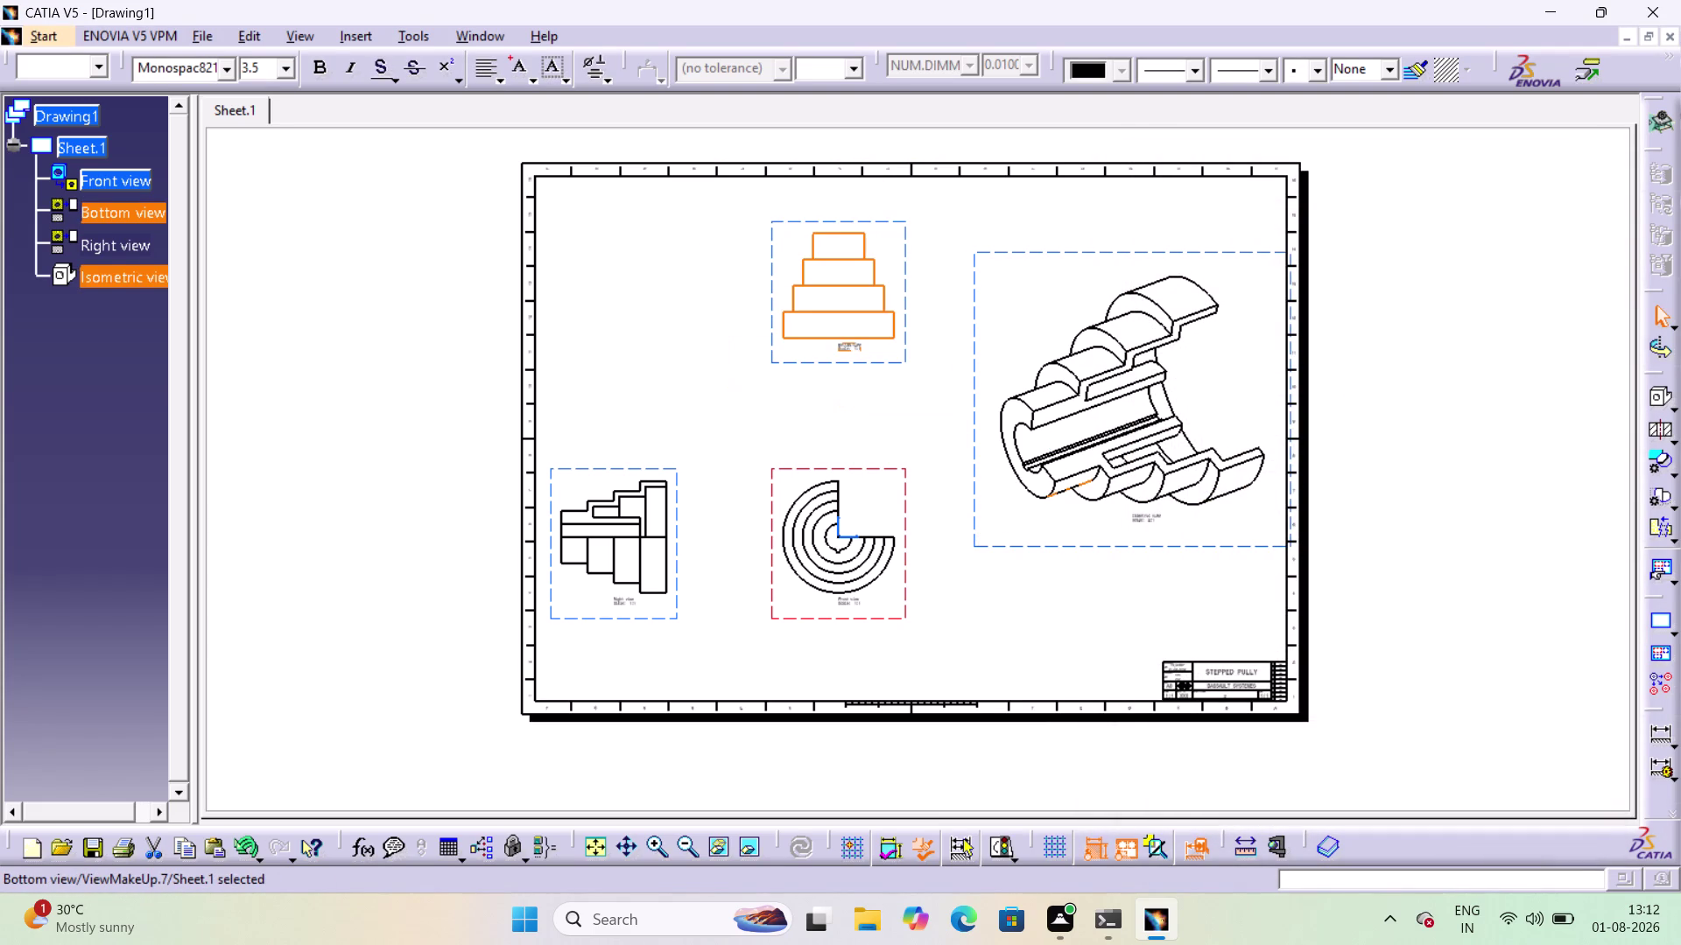
Drag the right, front and bottom views into a compact aligned layout.
middle_drag(862, 399, 857, 339)
scroll(up, 3)
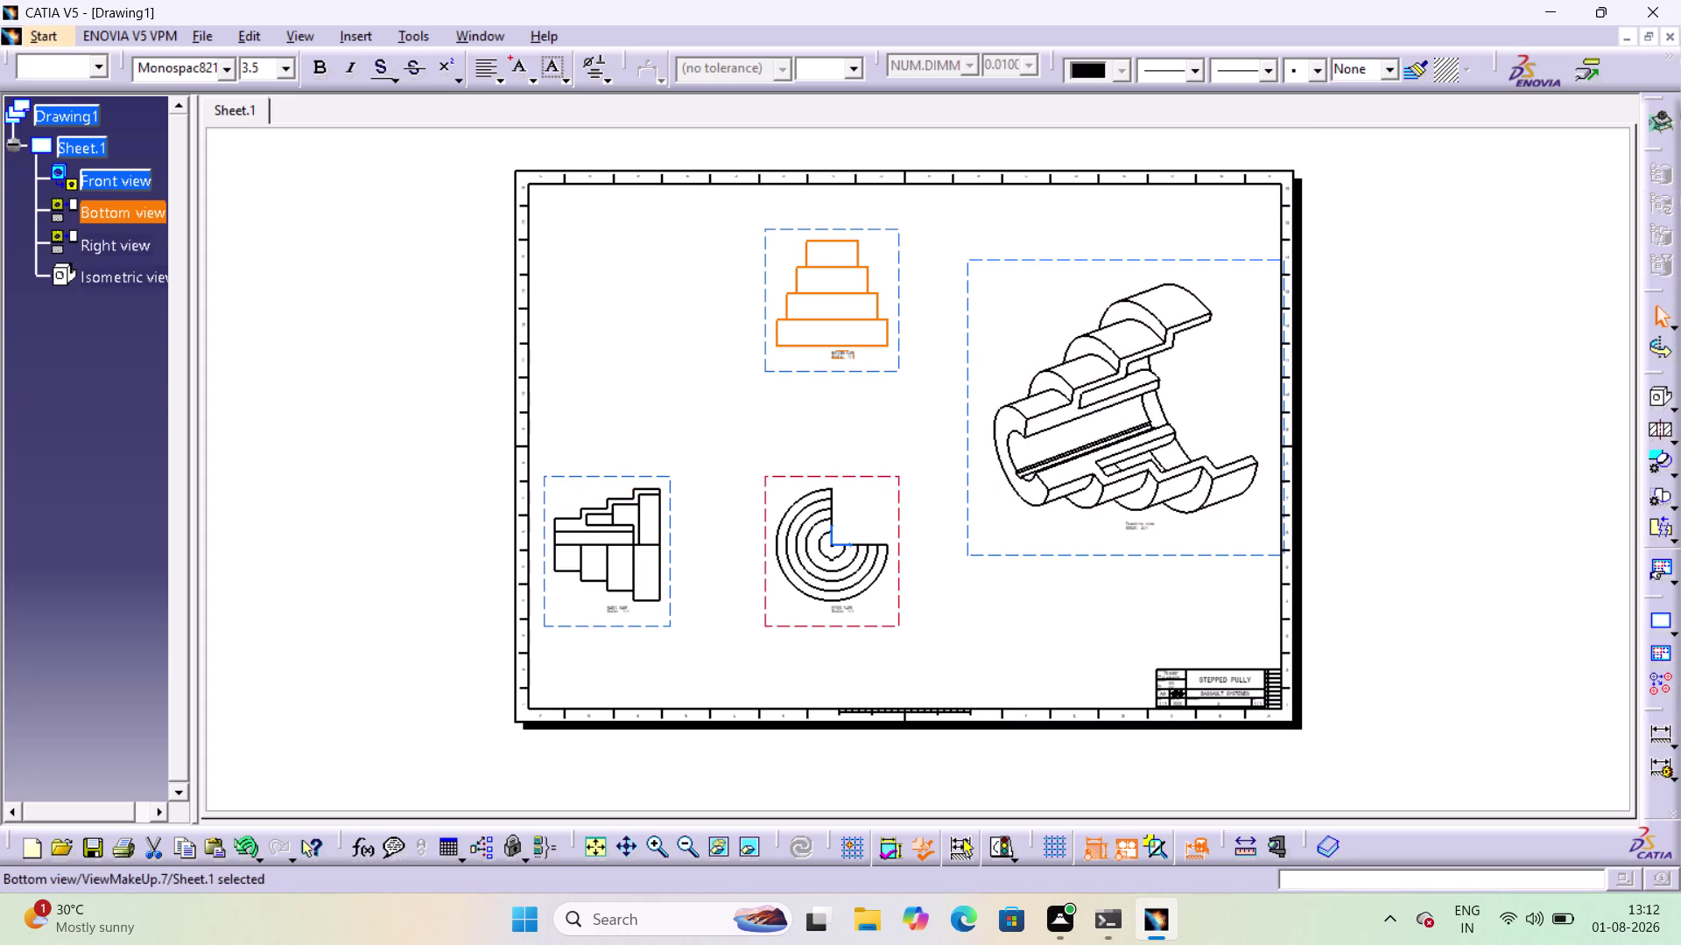
drag(595, 479, 621, 411)
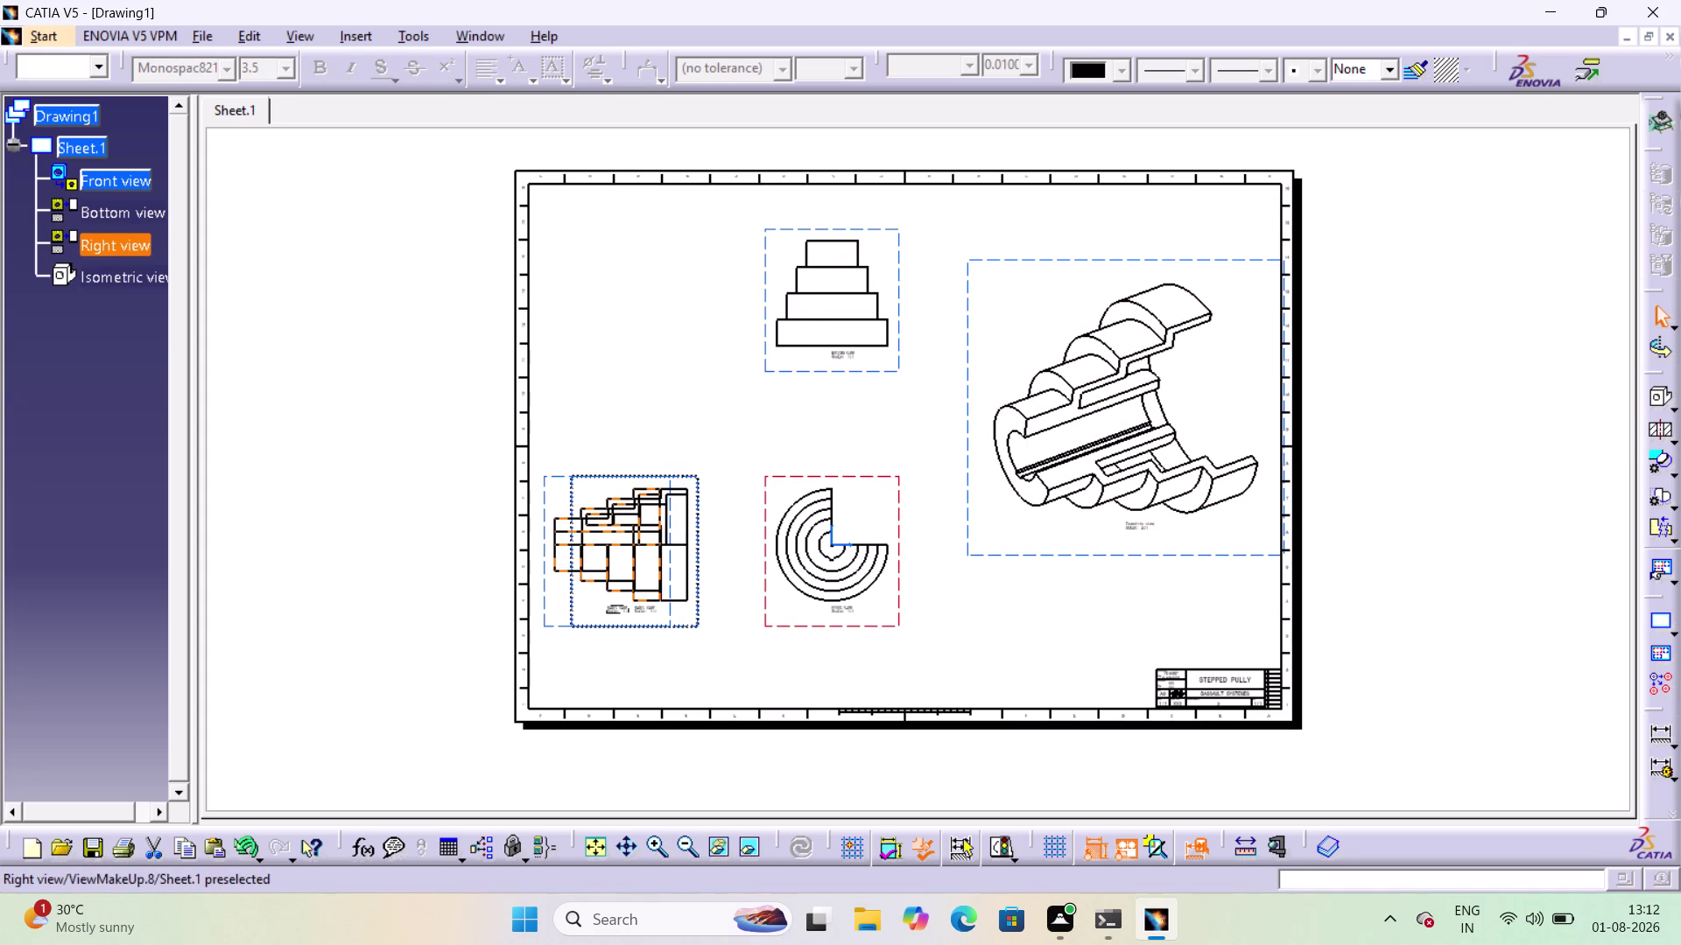
drag(795, 372, 795, 387)
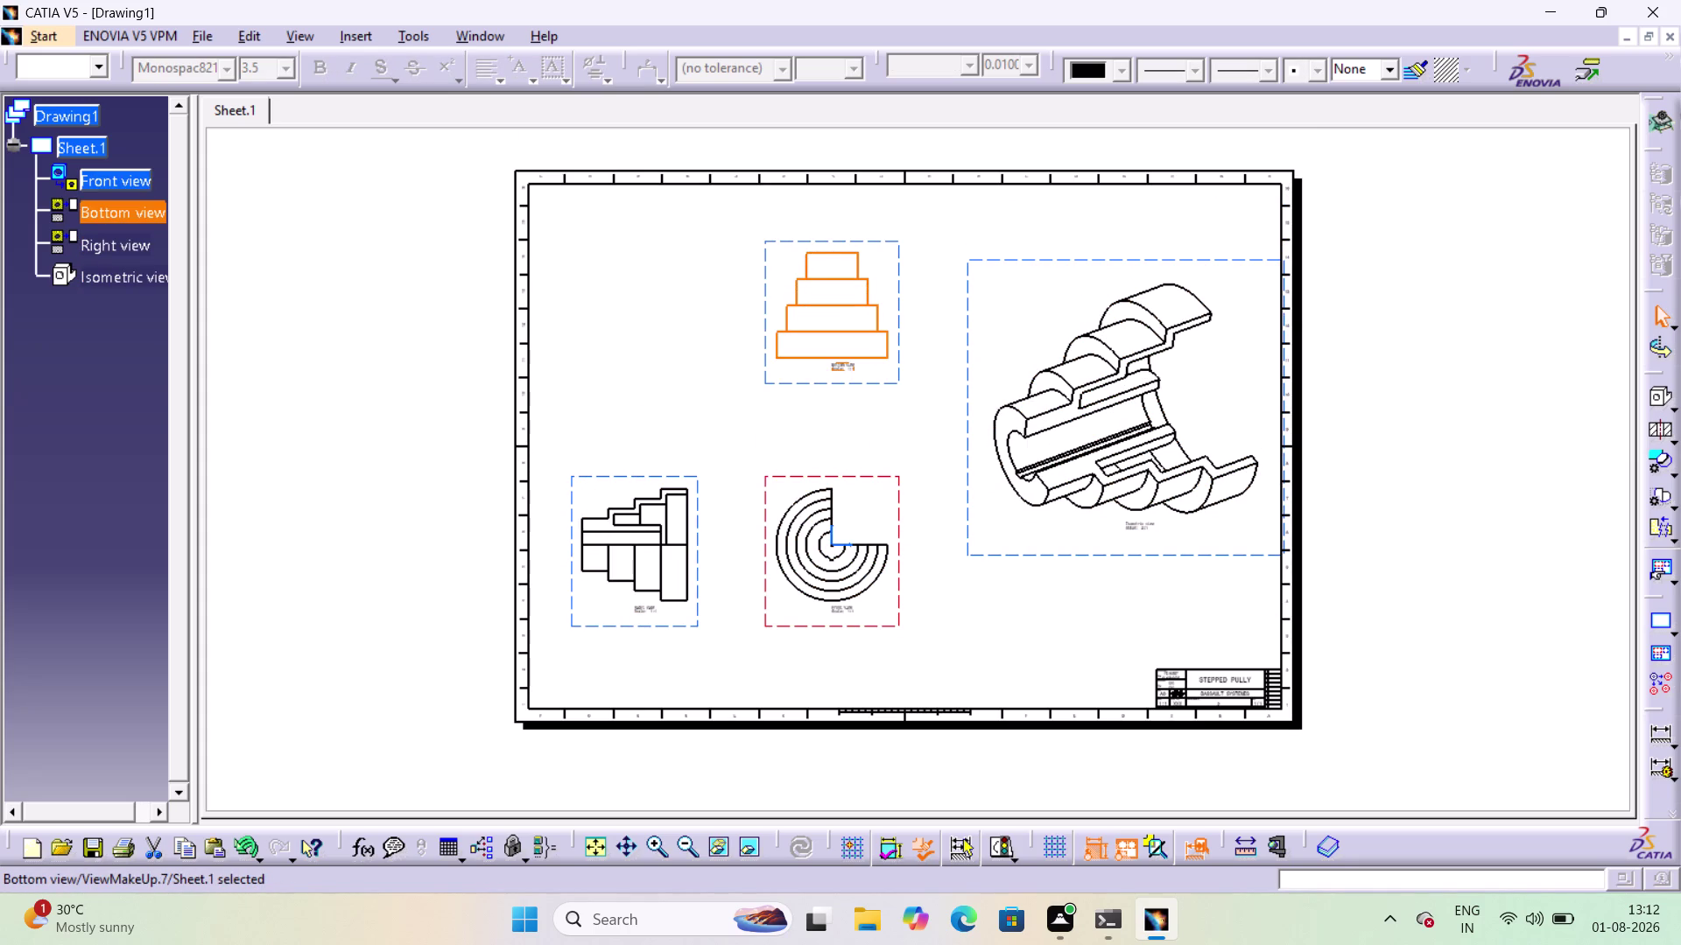
drag(825, 480, 837, 437)
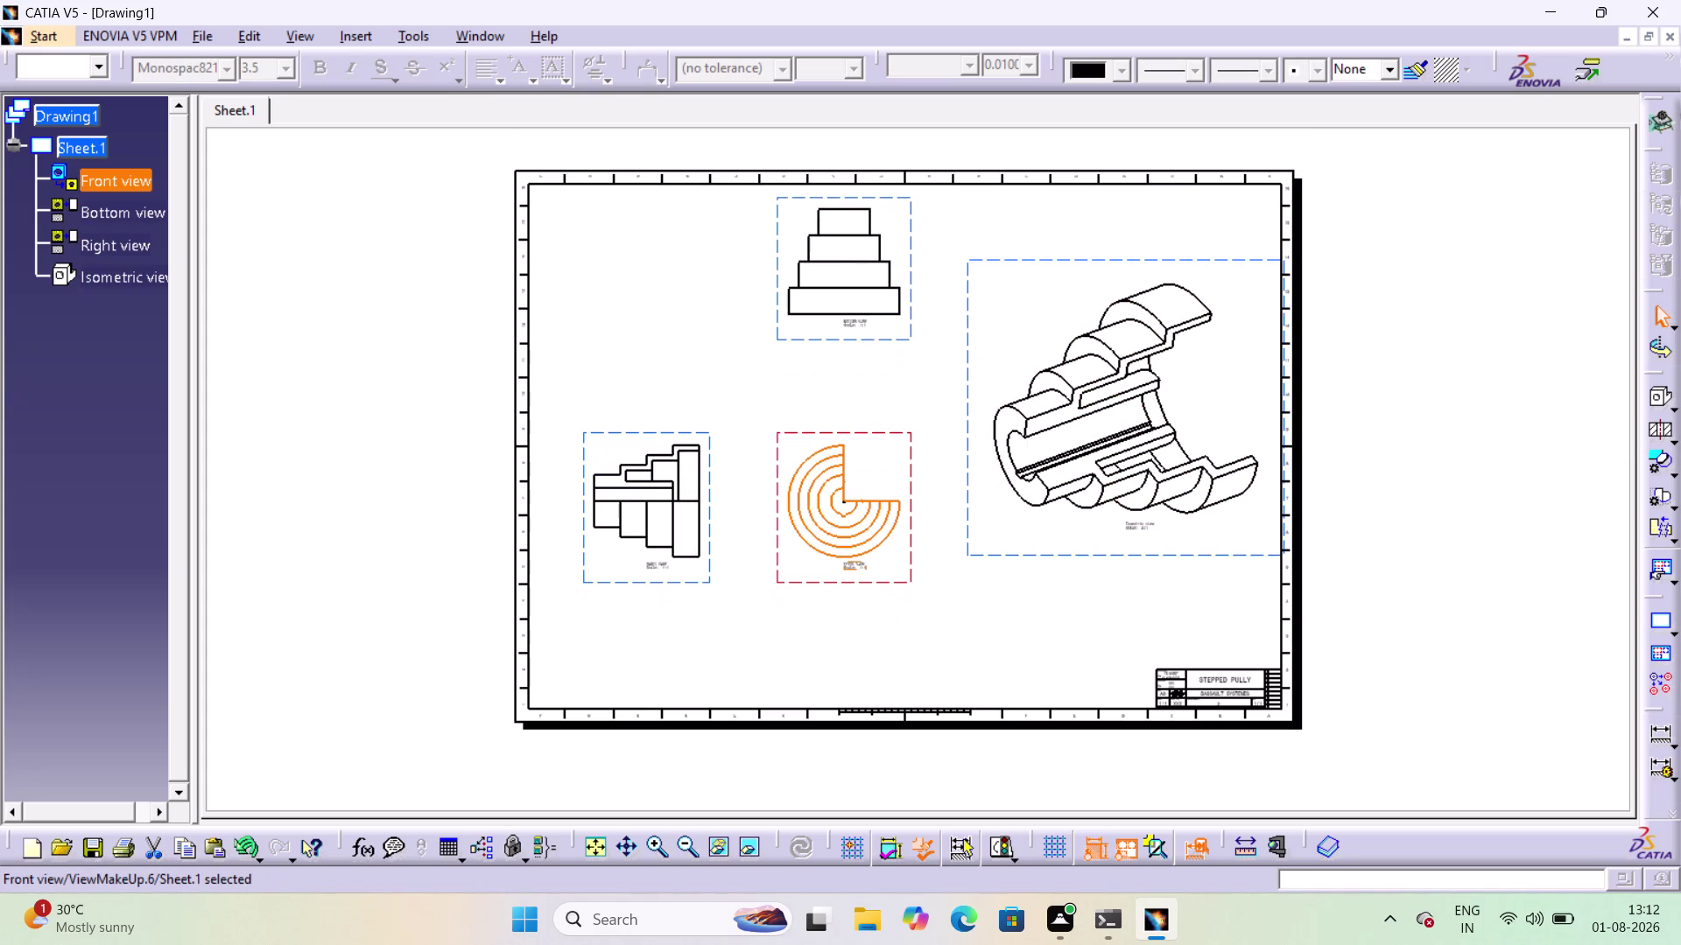
drag(838, 337, 840, 372)
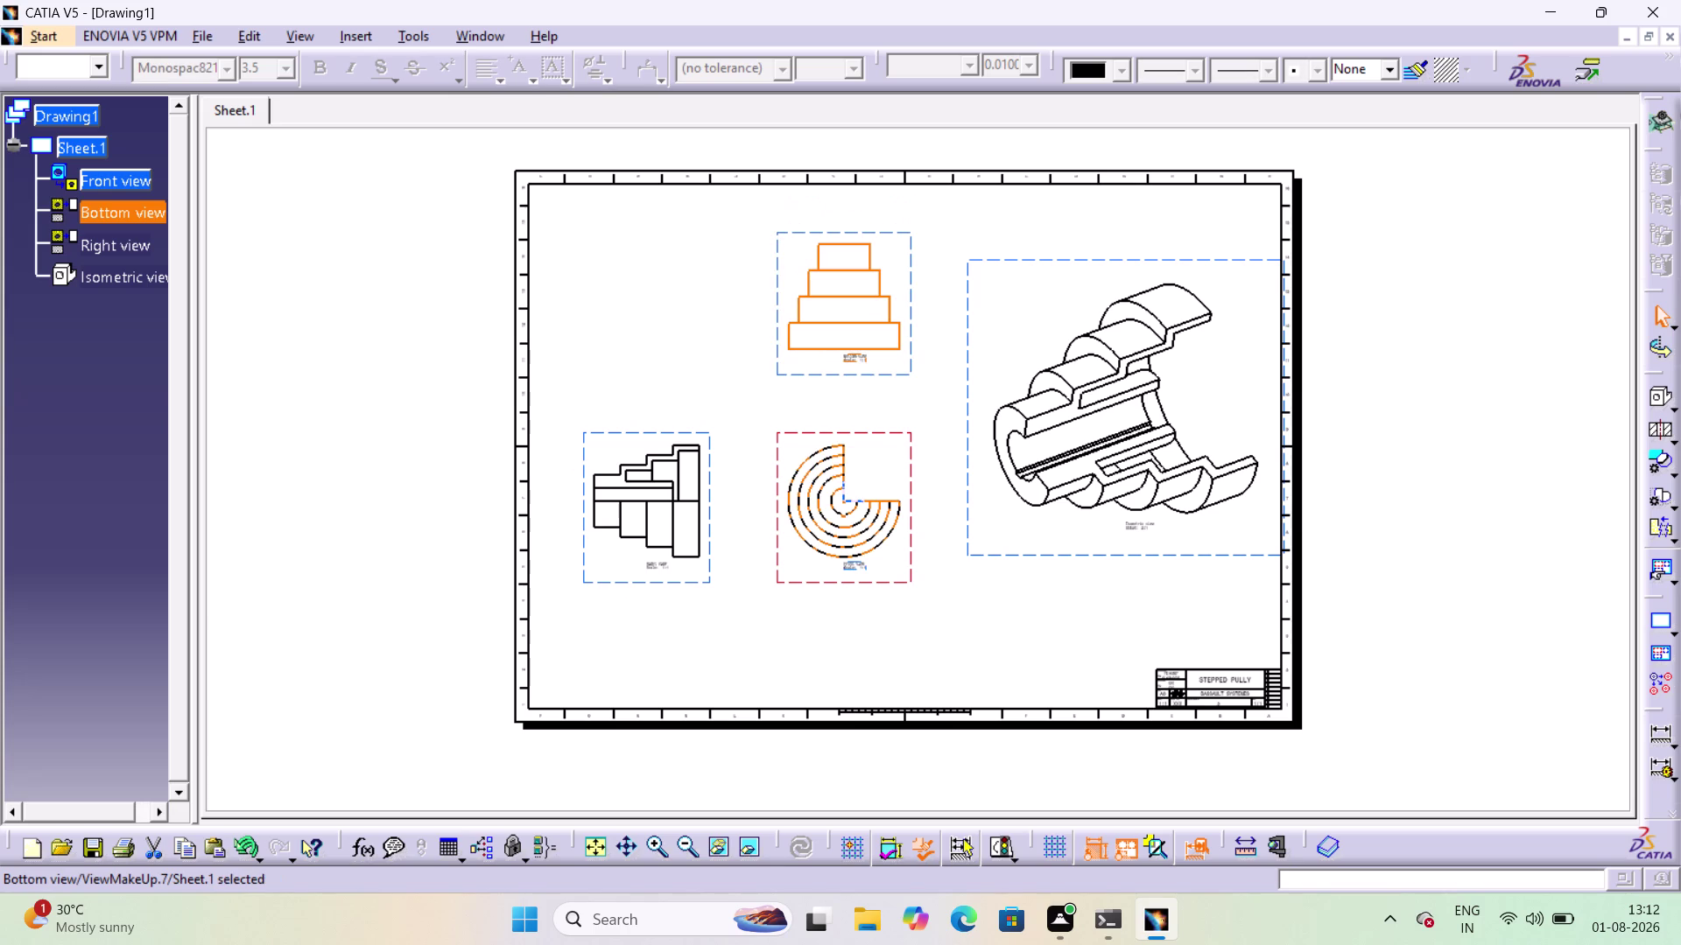
drag(875, 426, 906, 427)
drag(876, 439, 892, 438)
drag(873, 429, 874, 422)
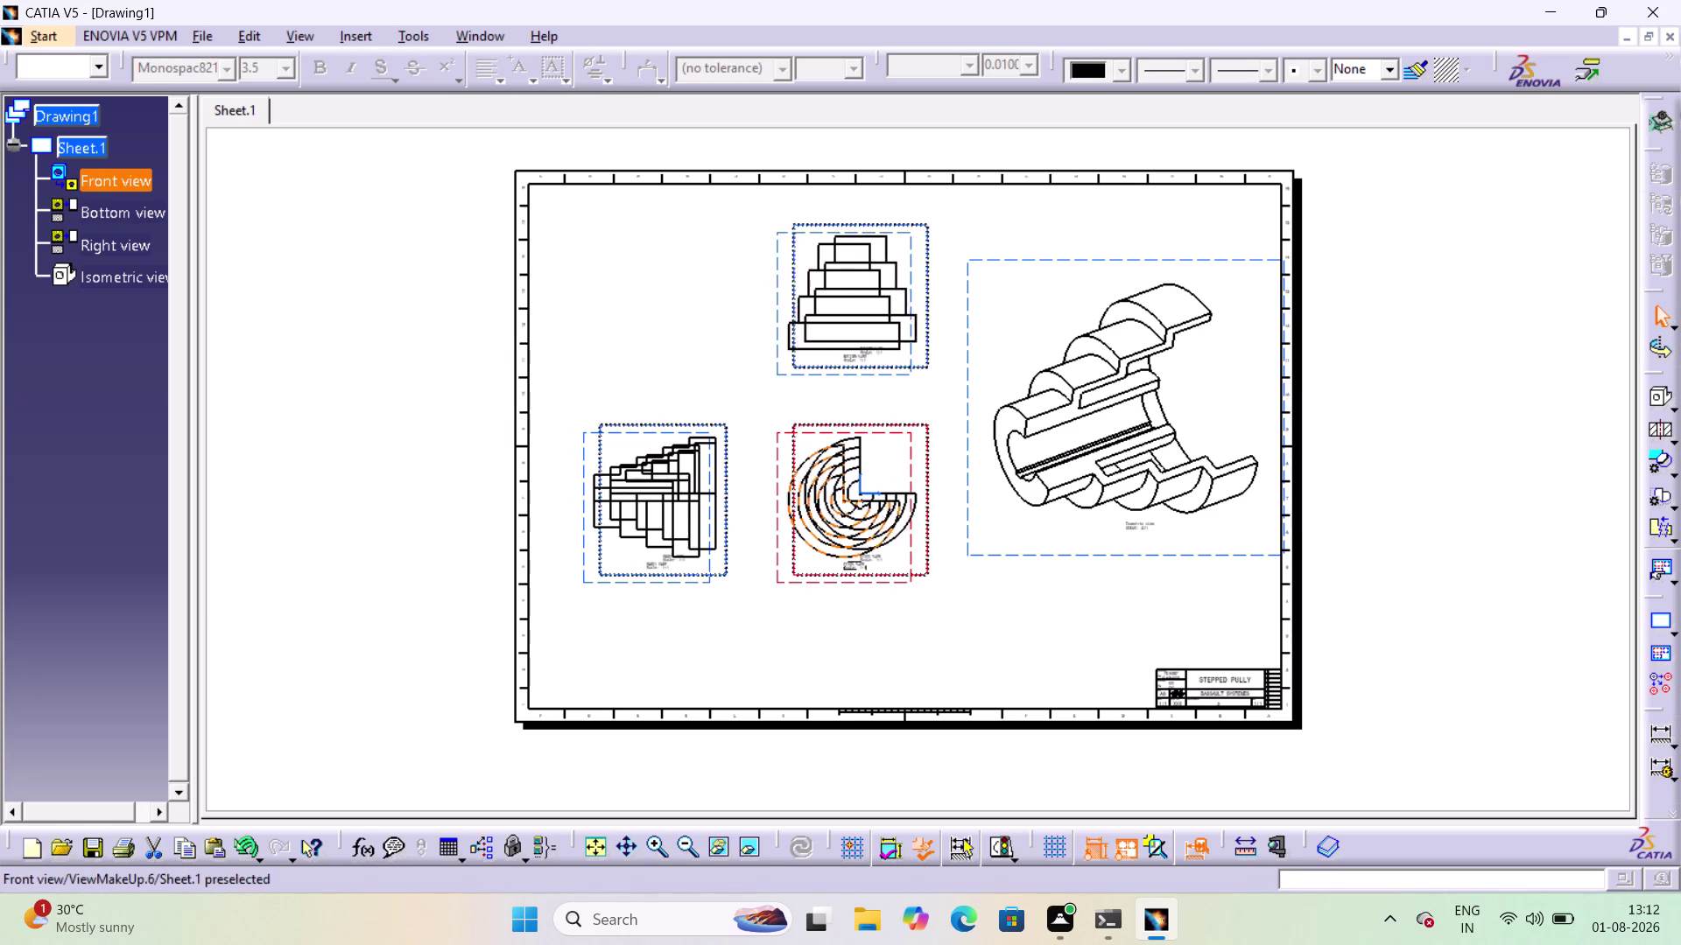
drag(875, 422, 847, 420)
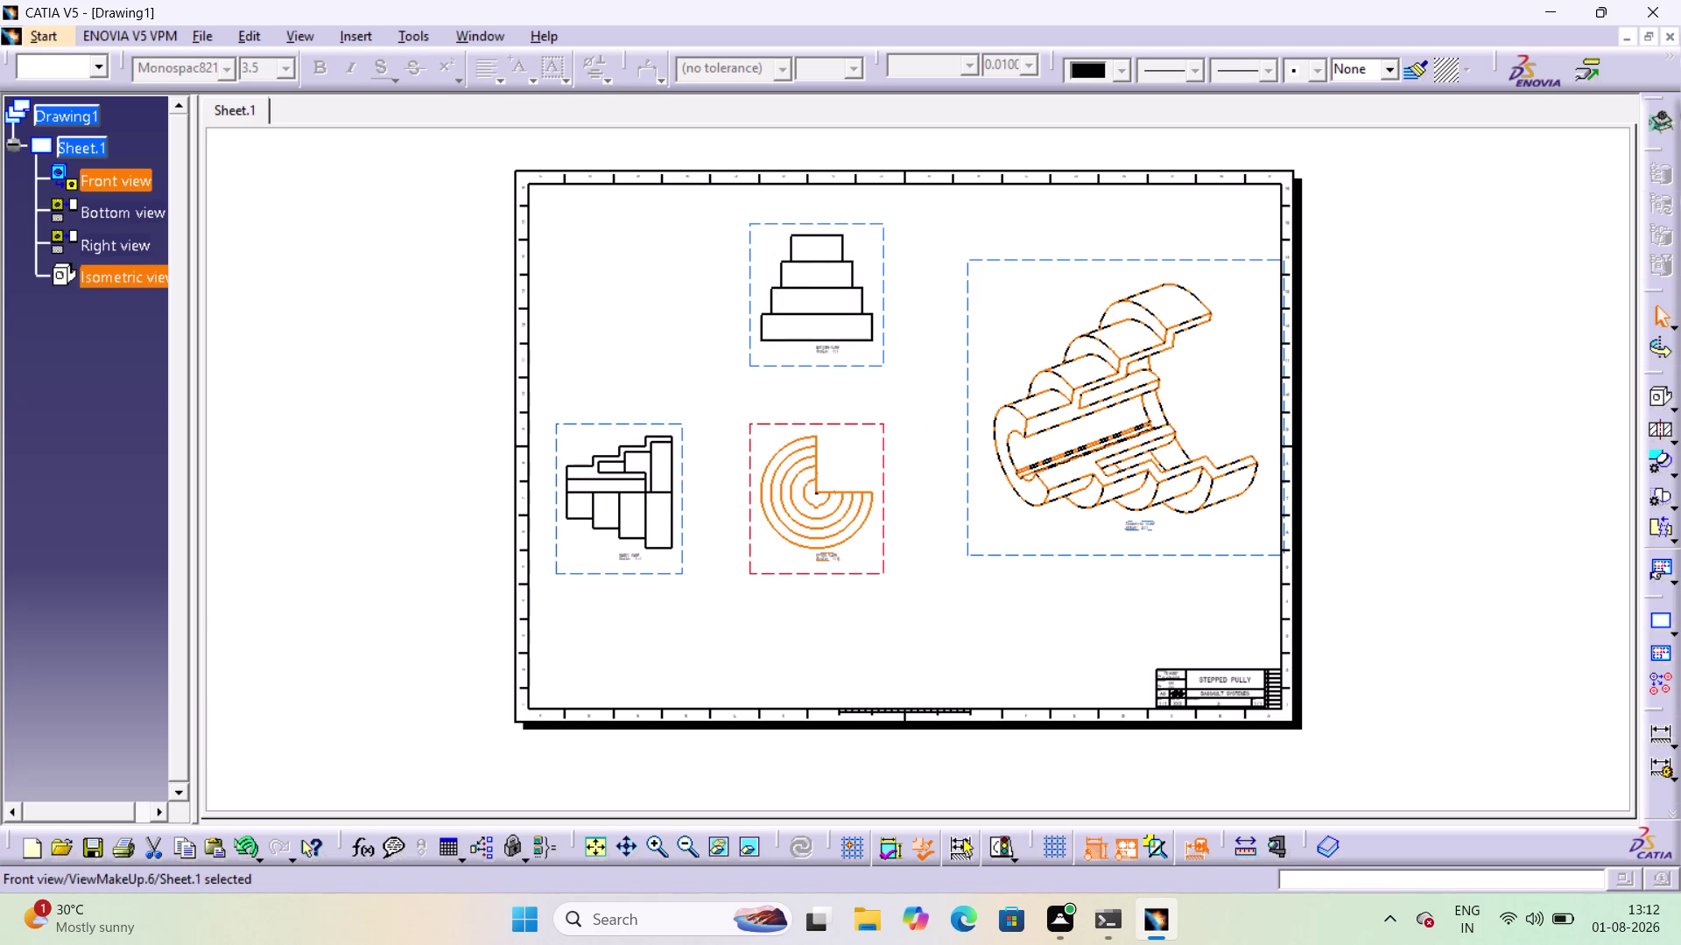
Shift the isometric view slightly up and left.
drag(1024, 258, 1008, 241)
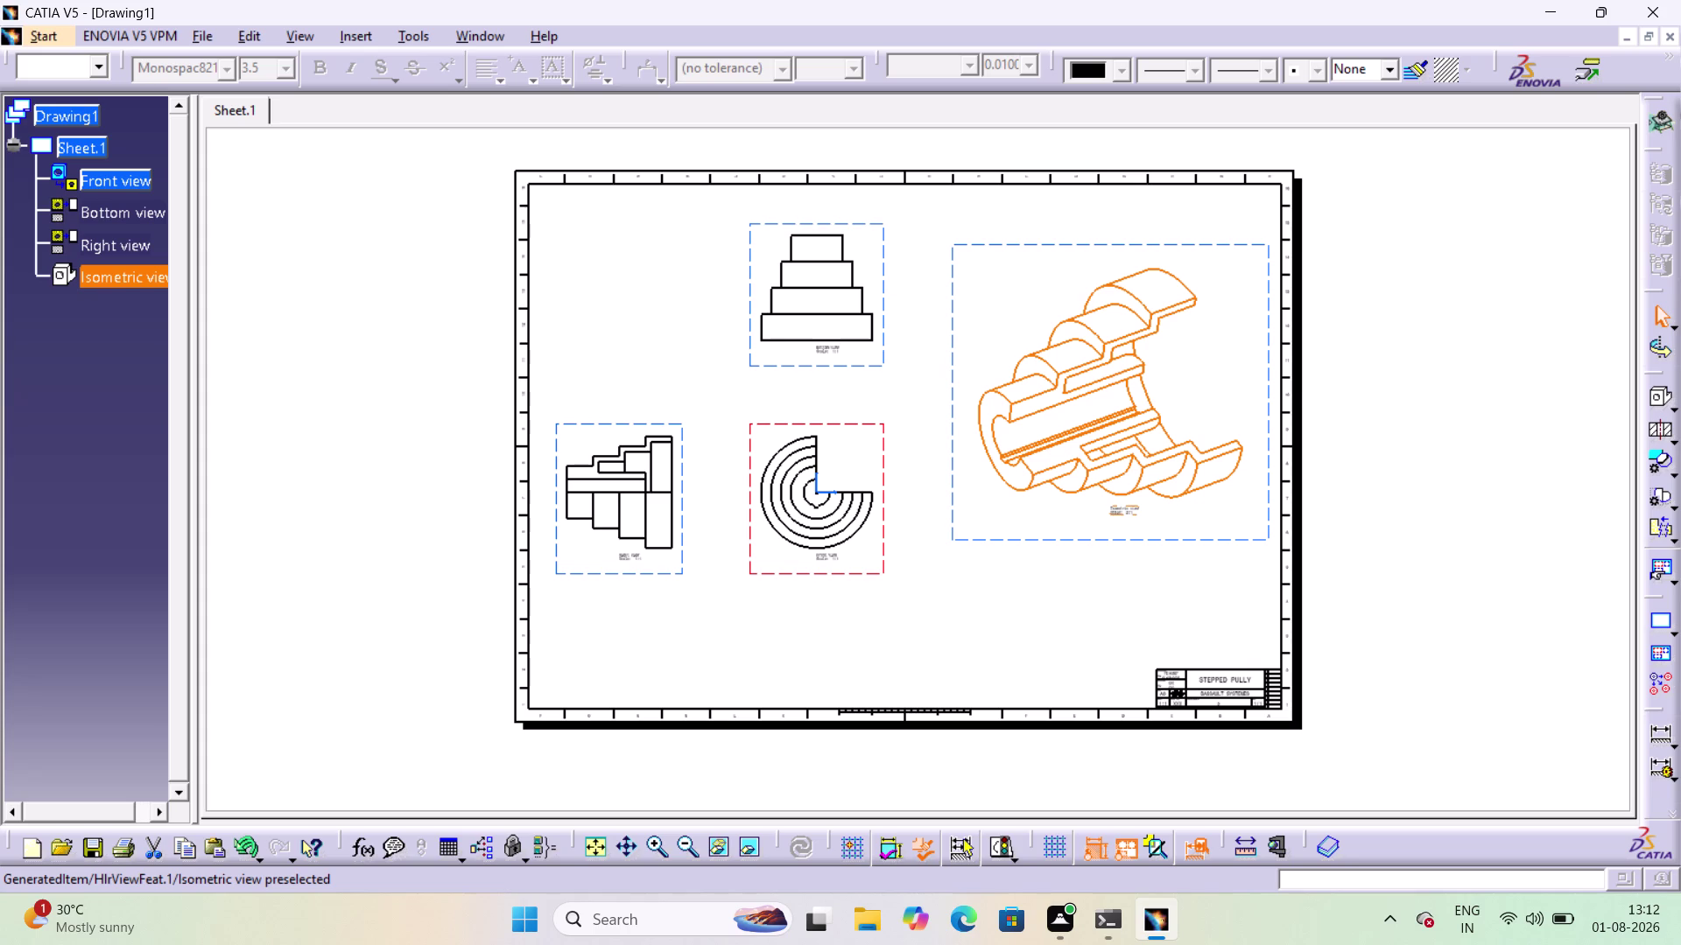
click(1572, 222)
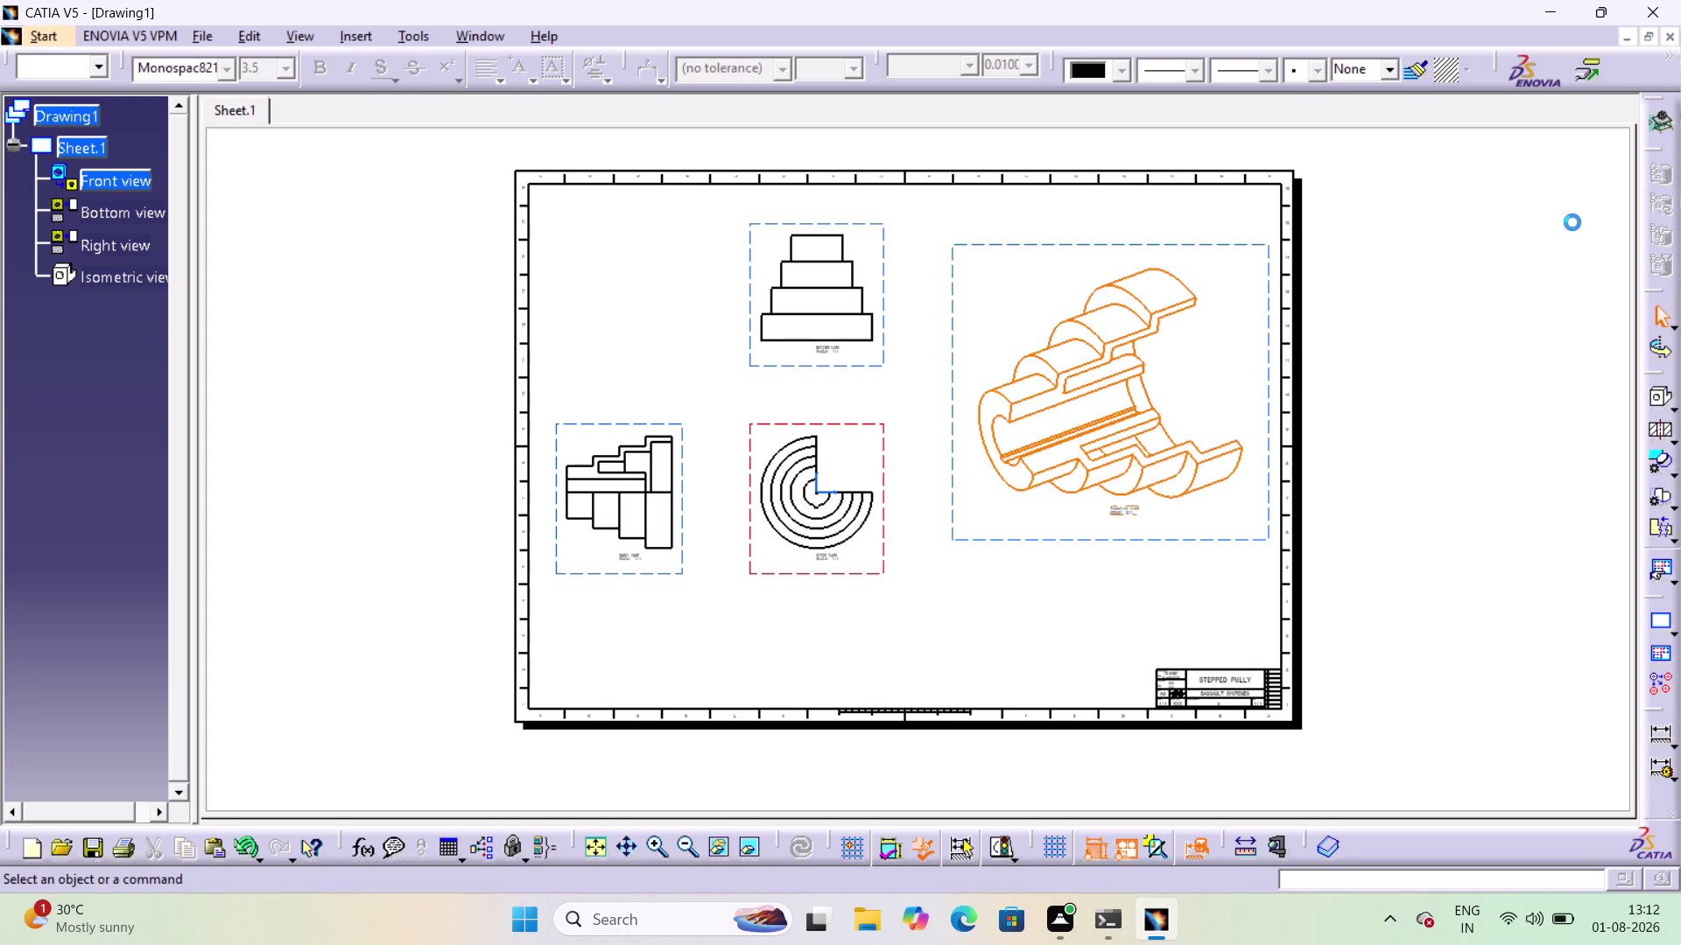
click(729, 632)
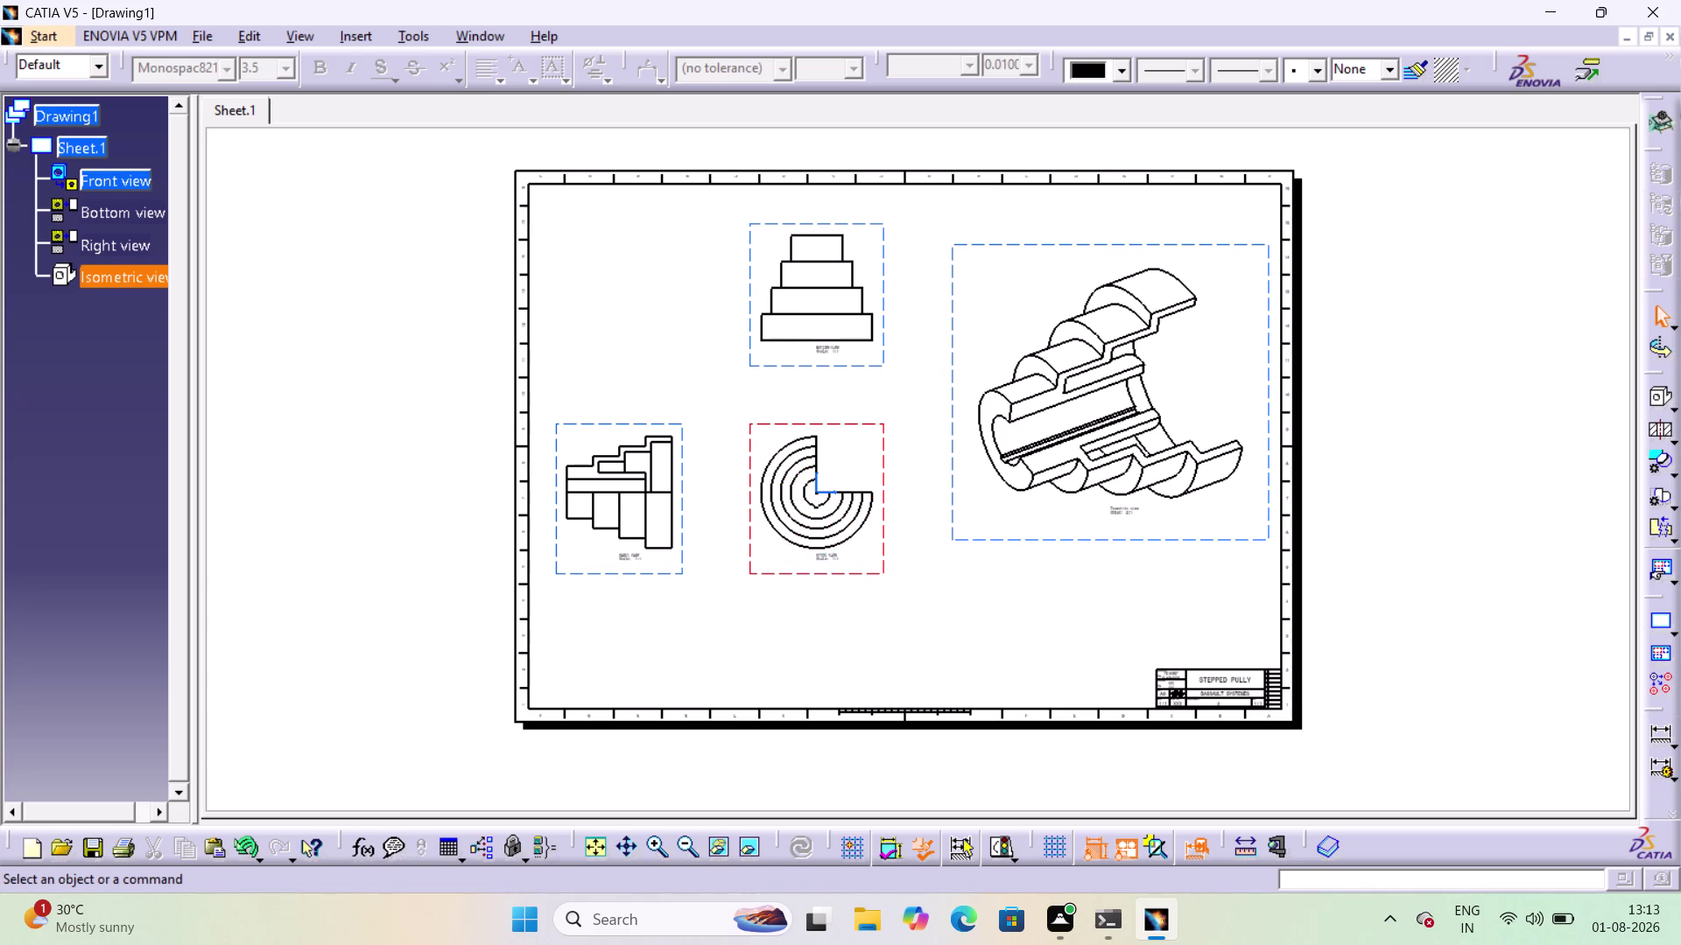
triple_click(661, 850)
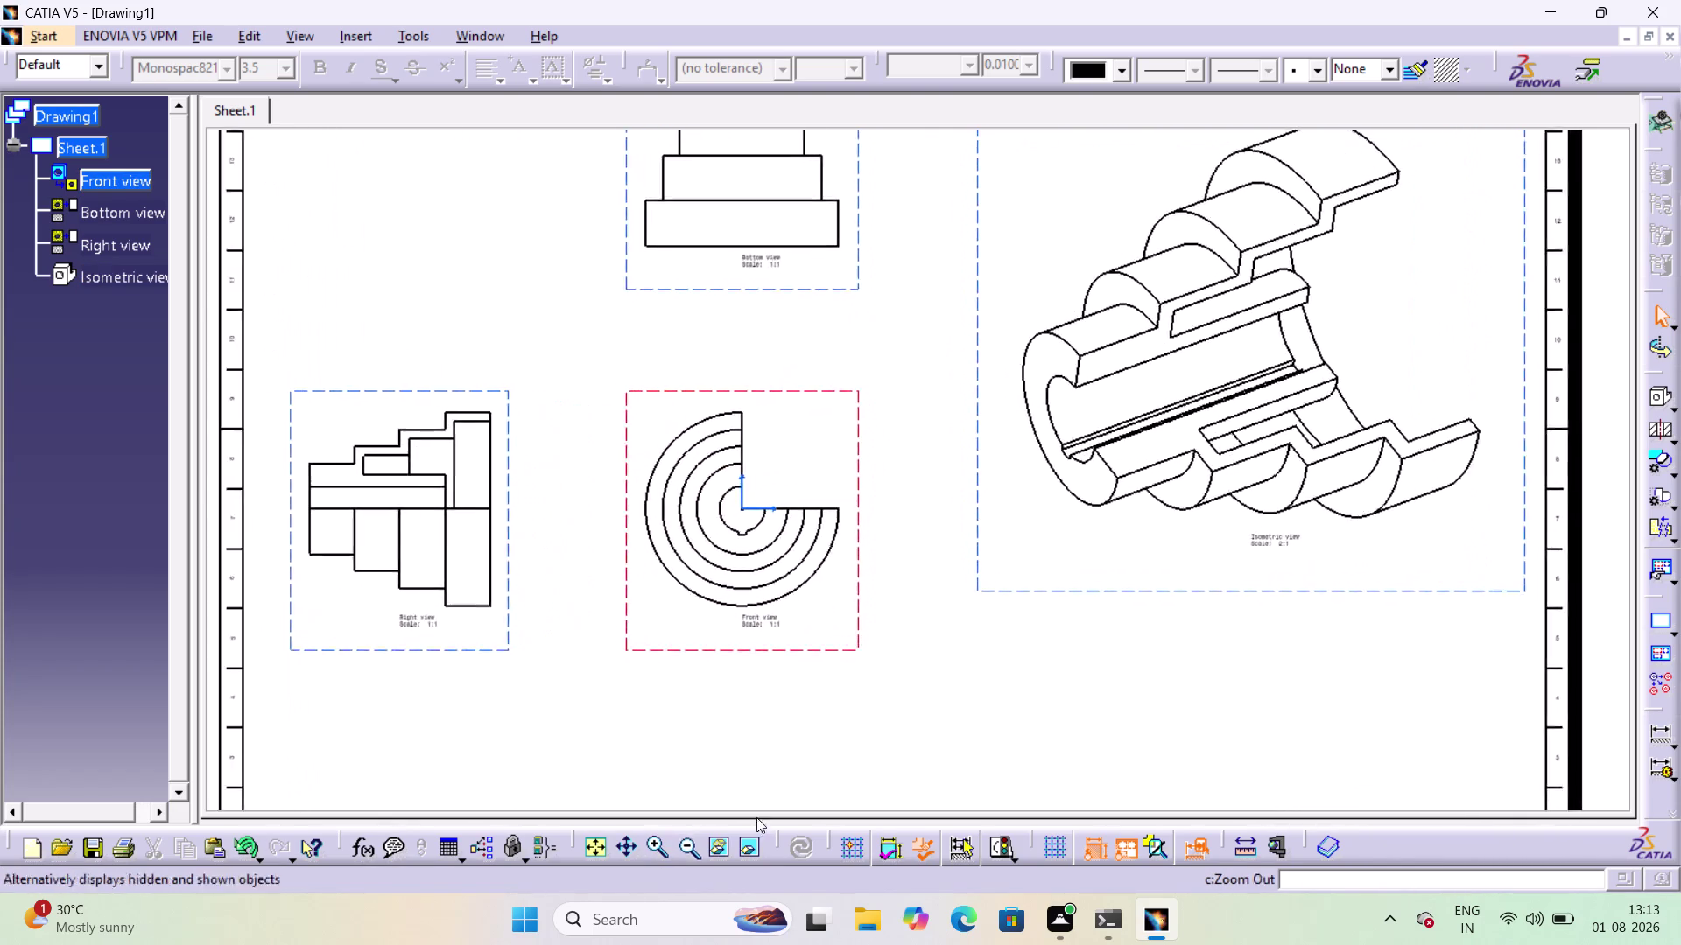
middle_drag(983, 741, 1075, 611)
middle_click(1075, 611)
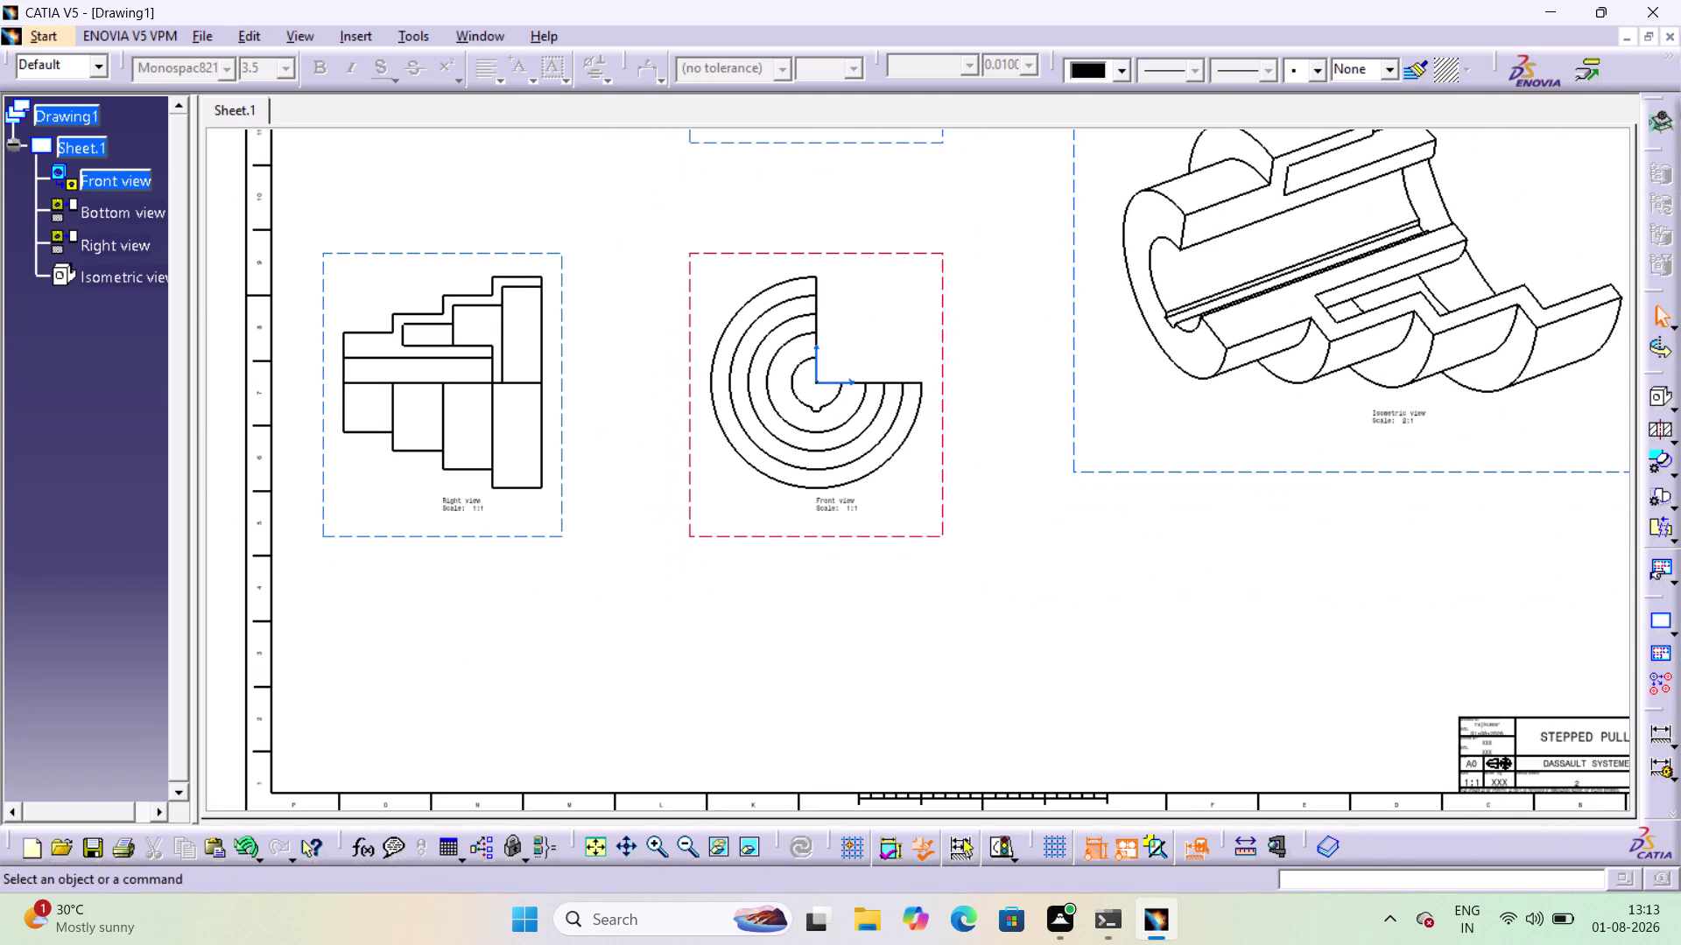
middle_drag(807, 315, 905, 460)
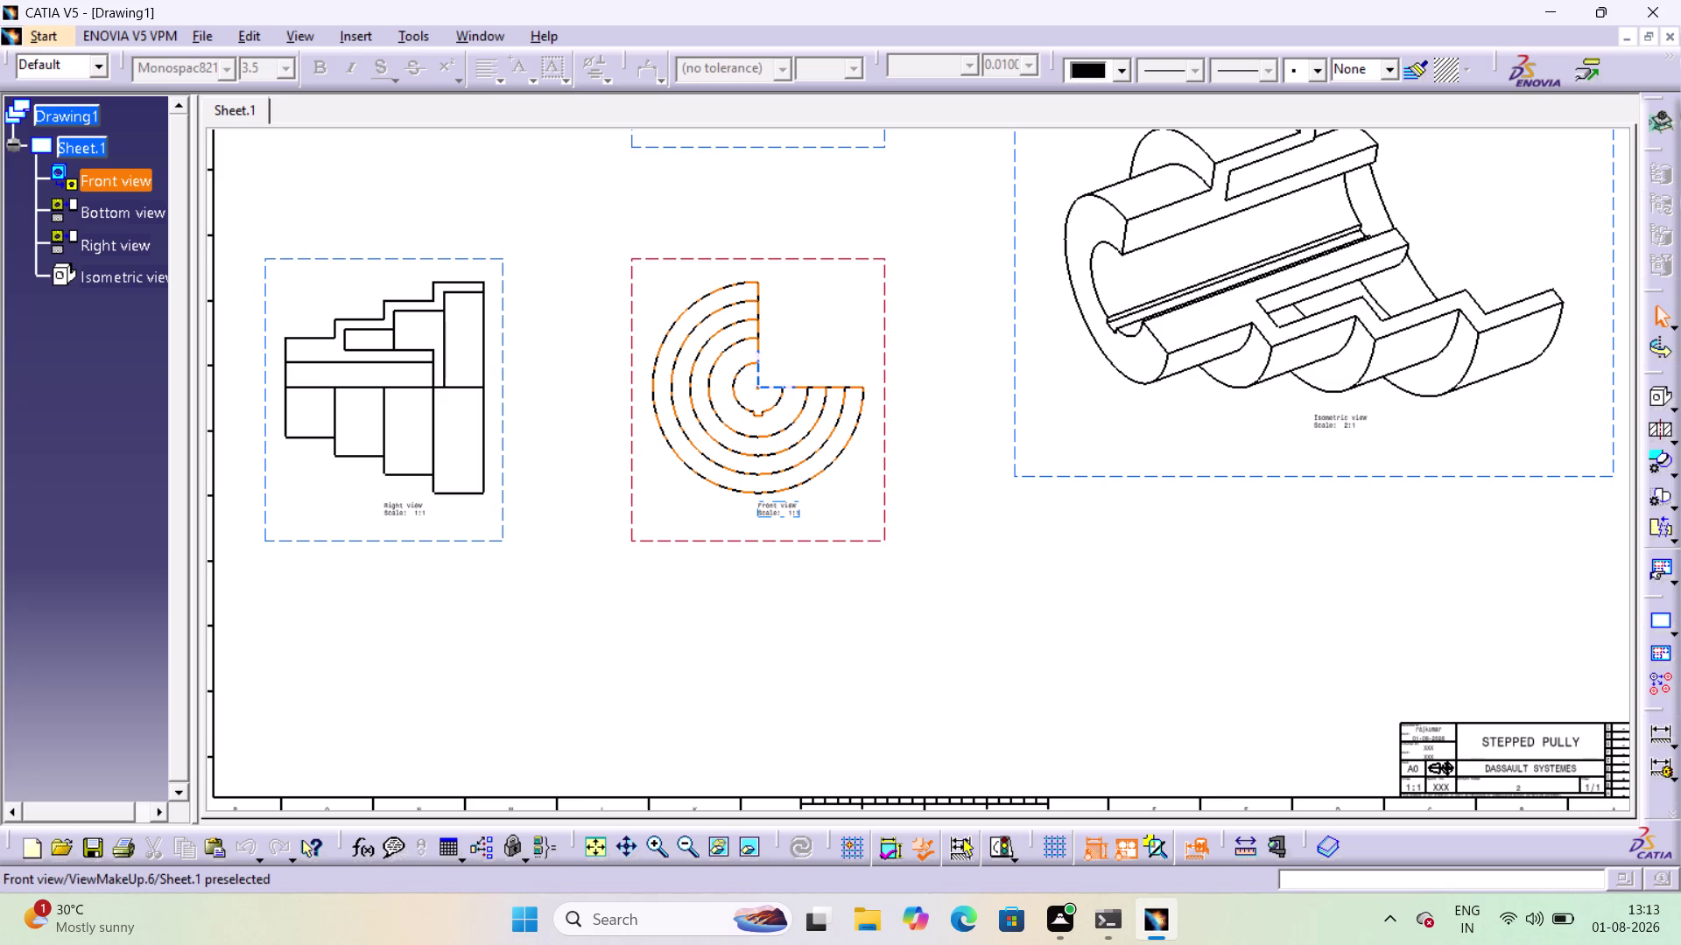
middle_drag(782, 182, 813, 289)
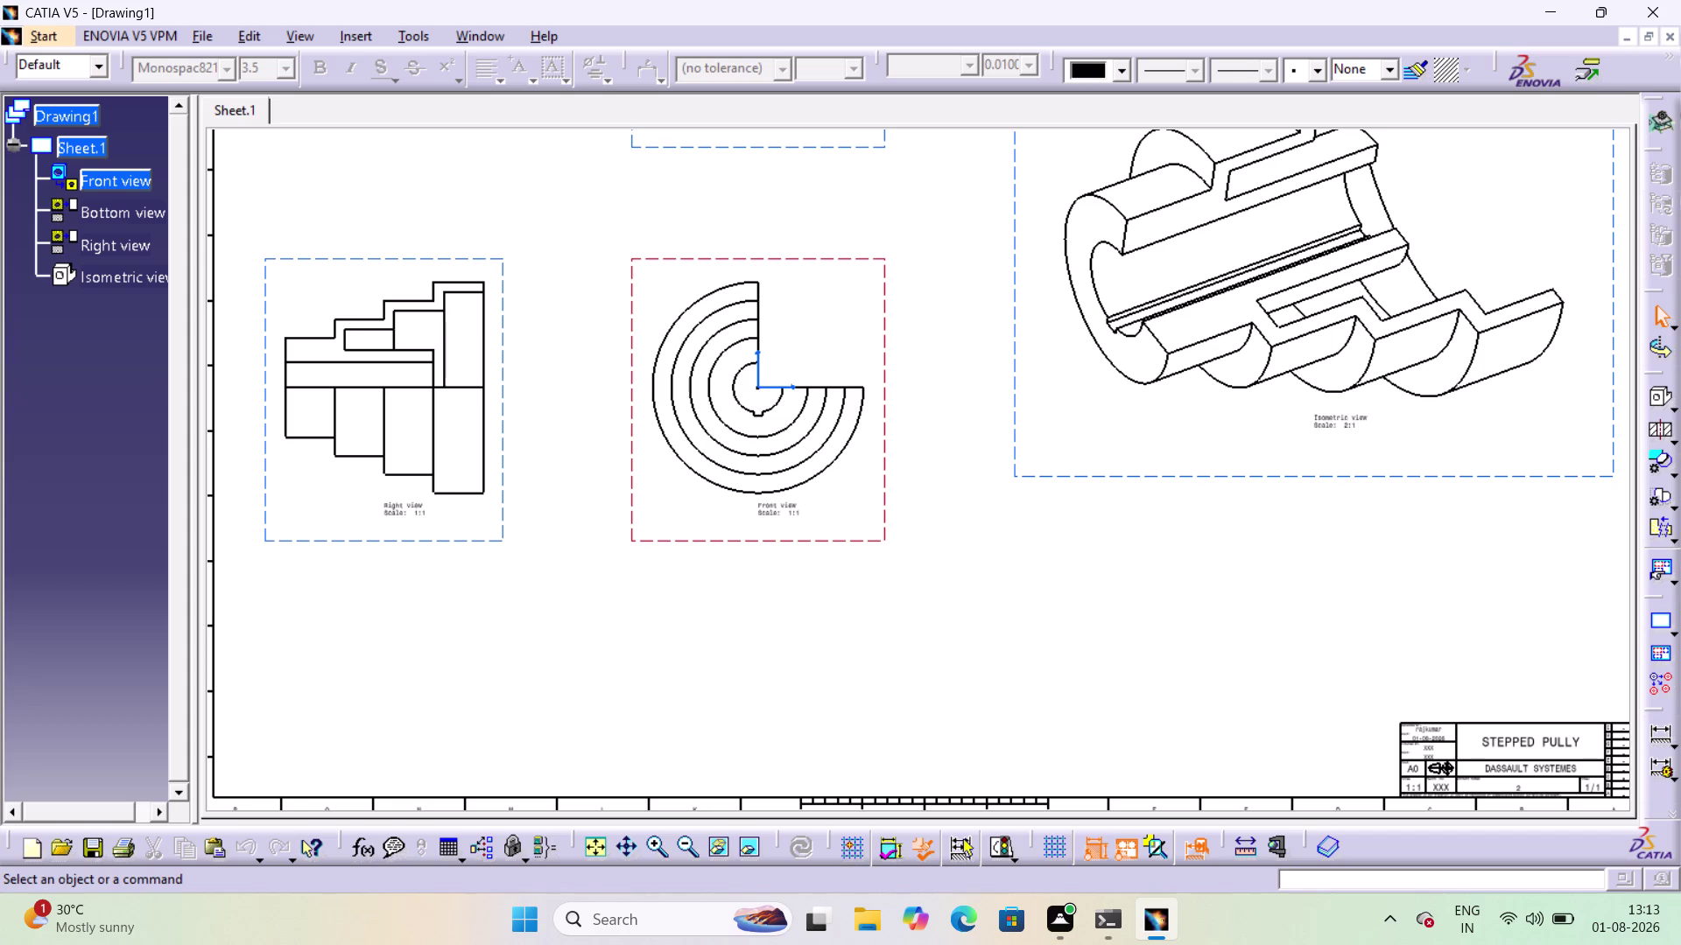
middle_drag(814, 289, 825, 329)
middle_drag(848, 377, 856, 347)
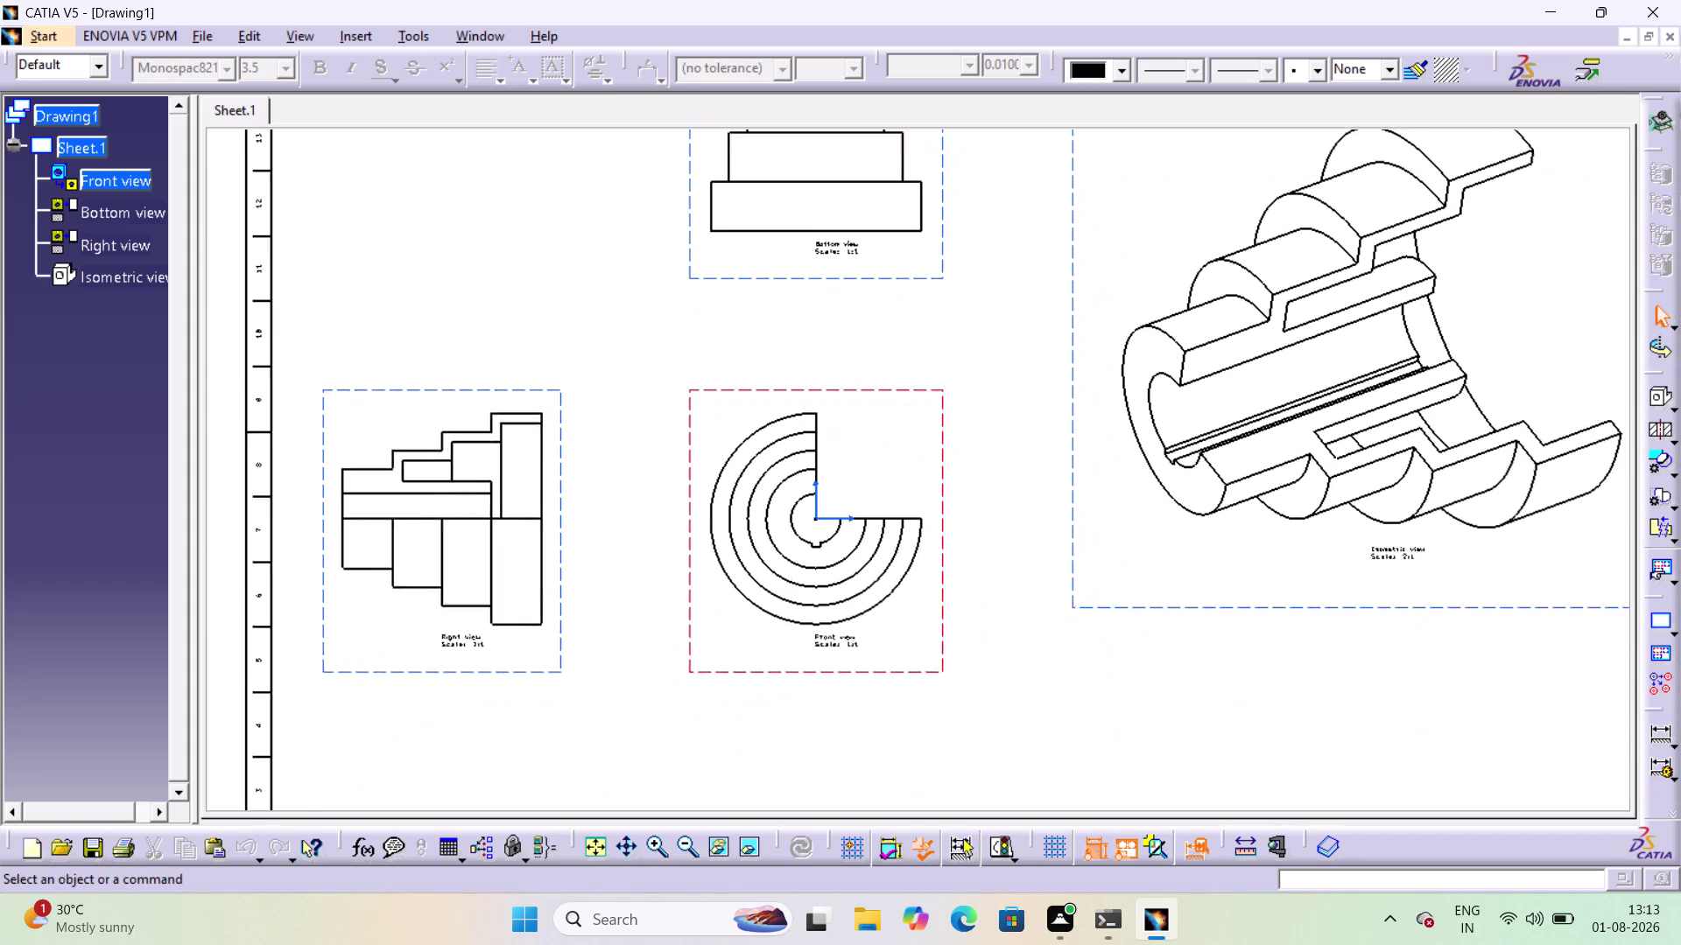
middle_drag(856, 347, 875, 396)
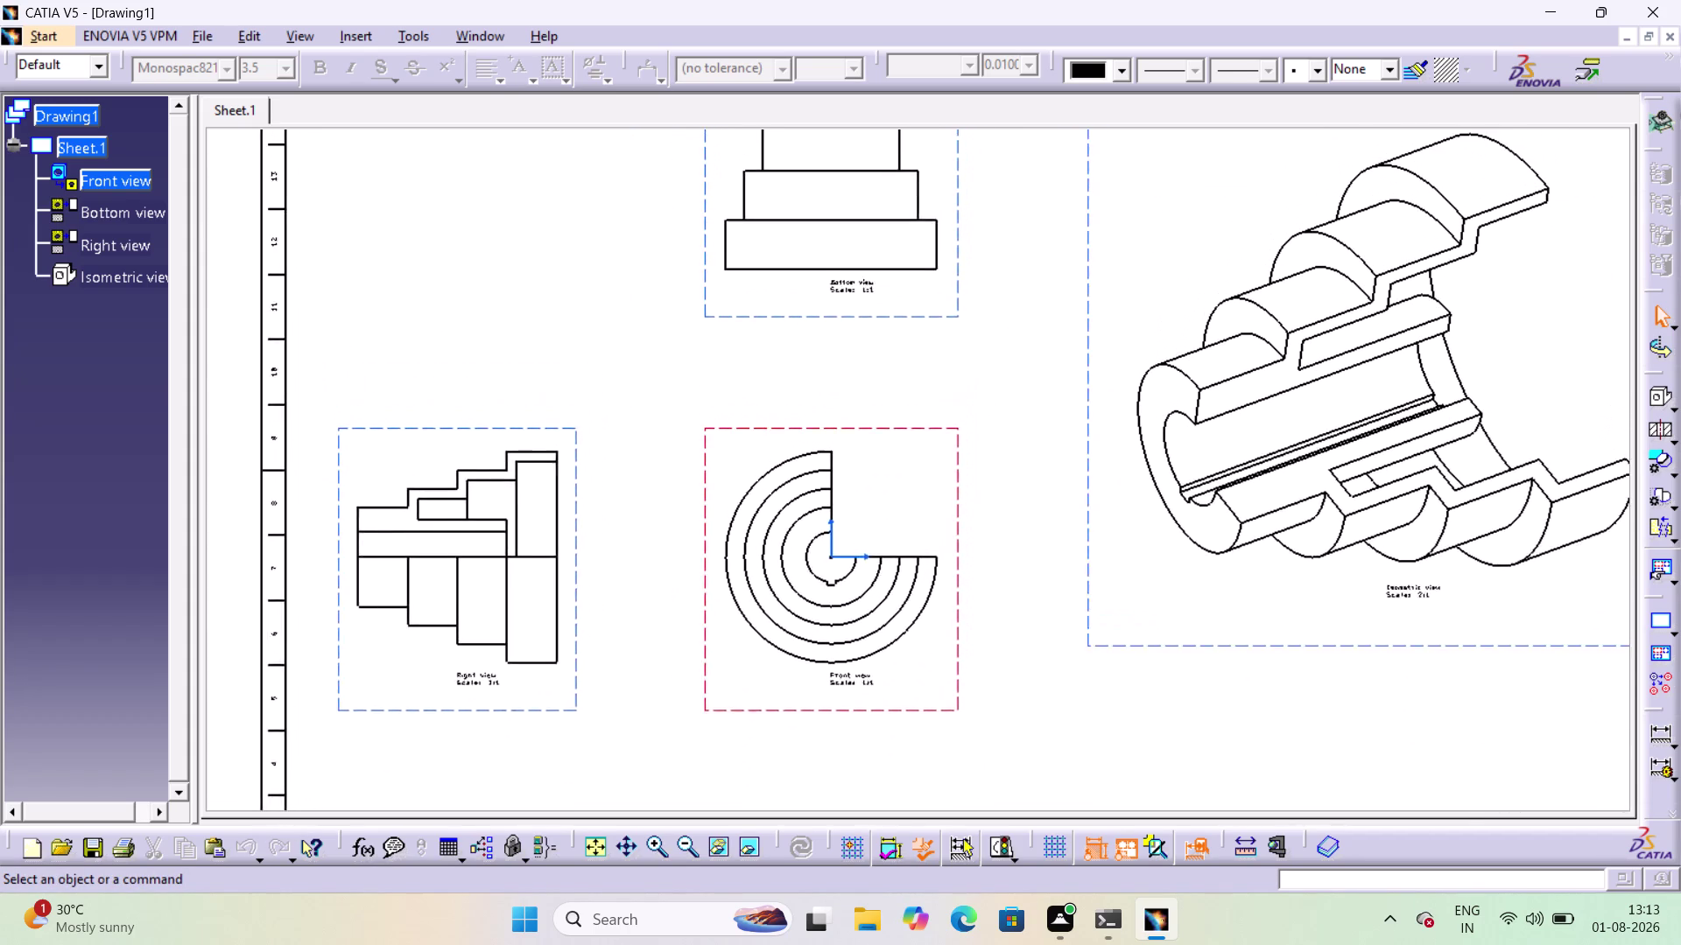
middle_drag(875, 397, 884, 445)
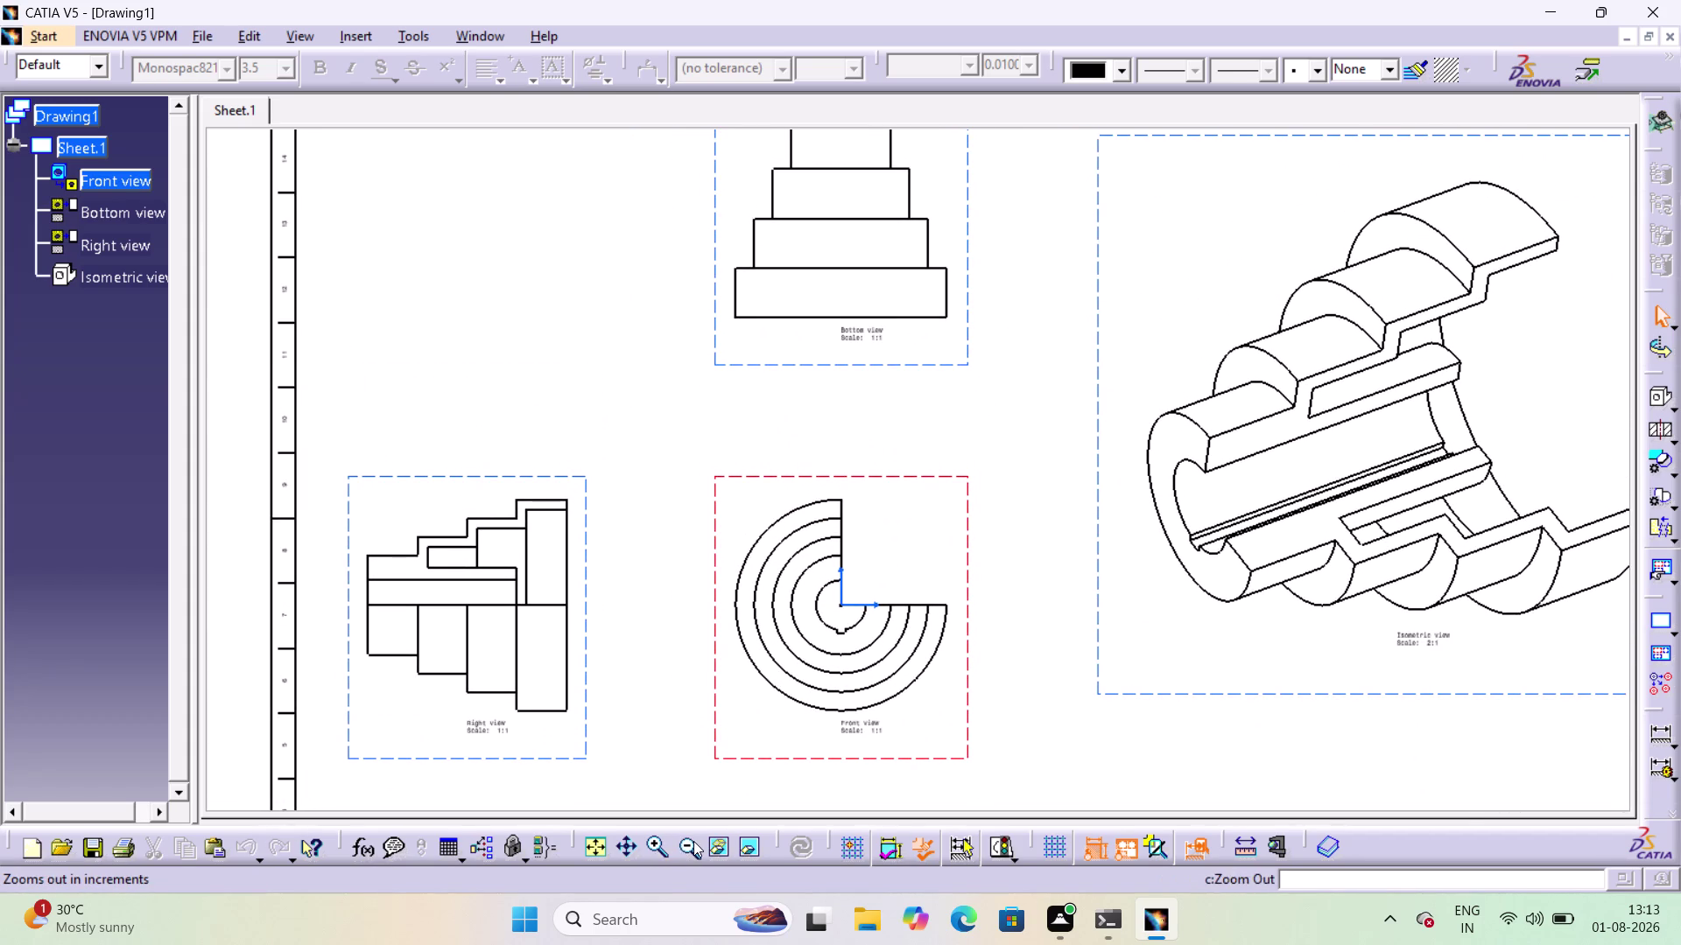
click(693, 841)
middle_drag(970, 484, 908, 492)
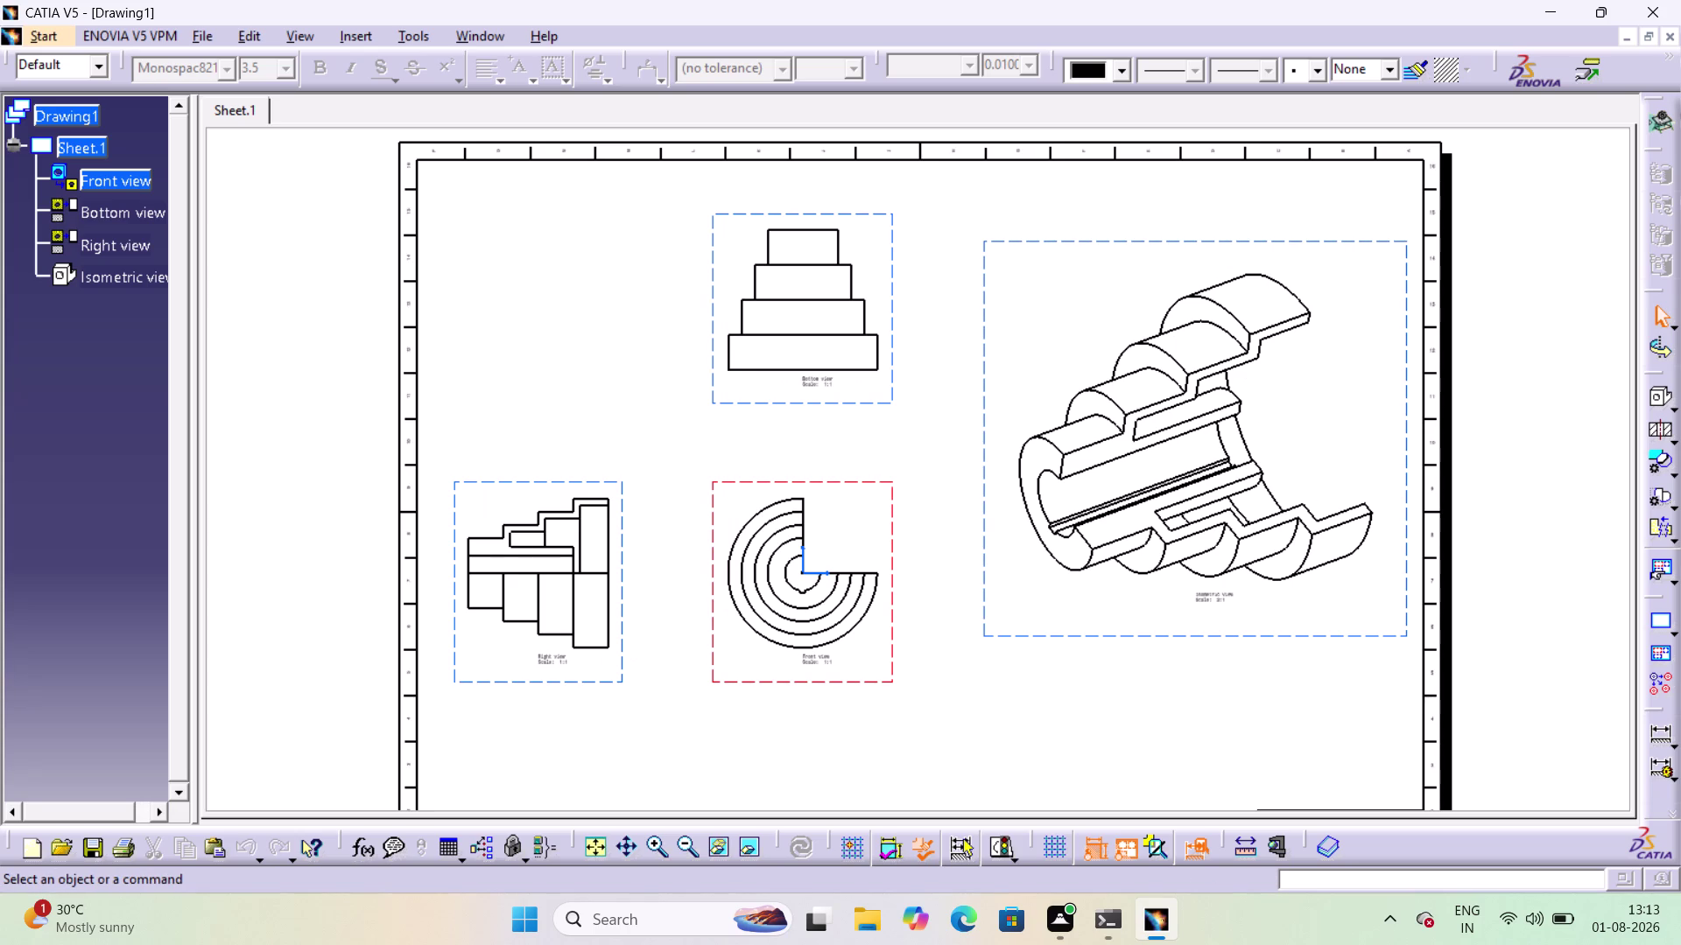
middle_drag(822, 476, 801, 433)
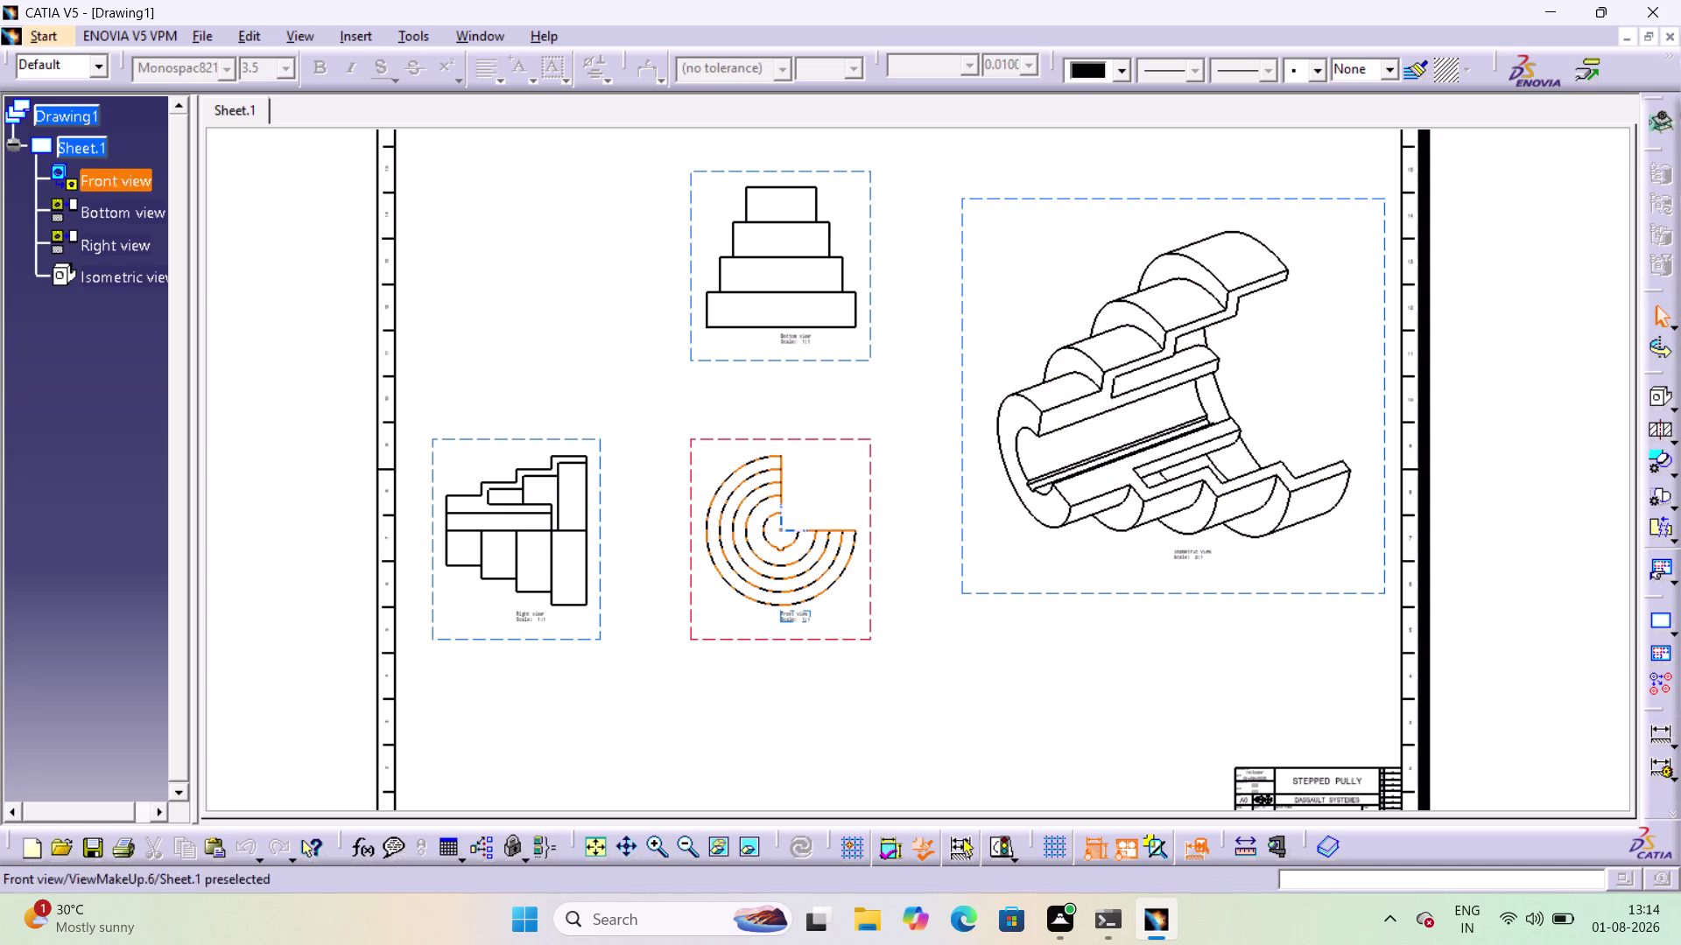
click(348, 38)
click(455, 139)
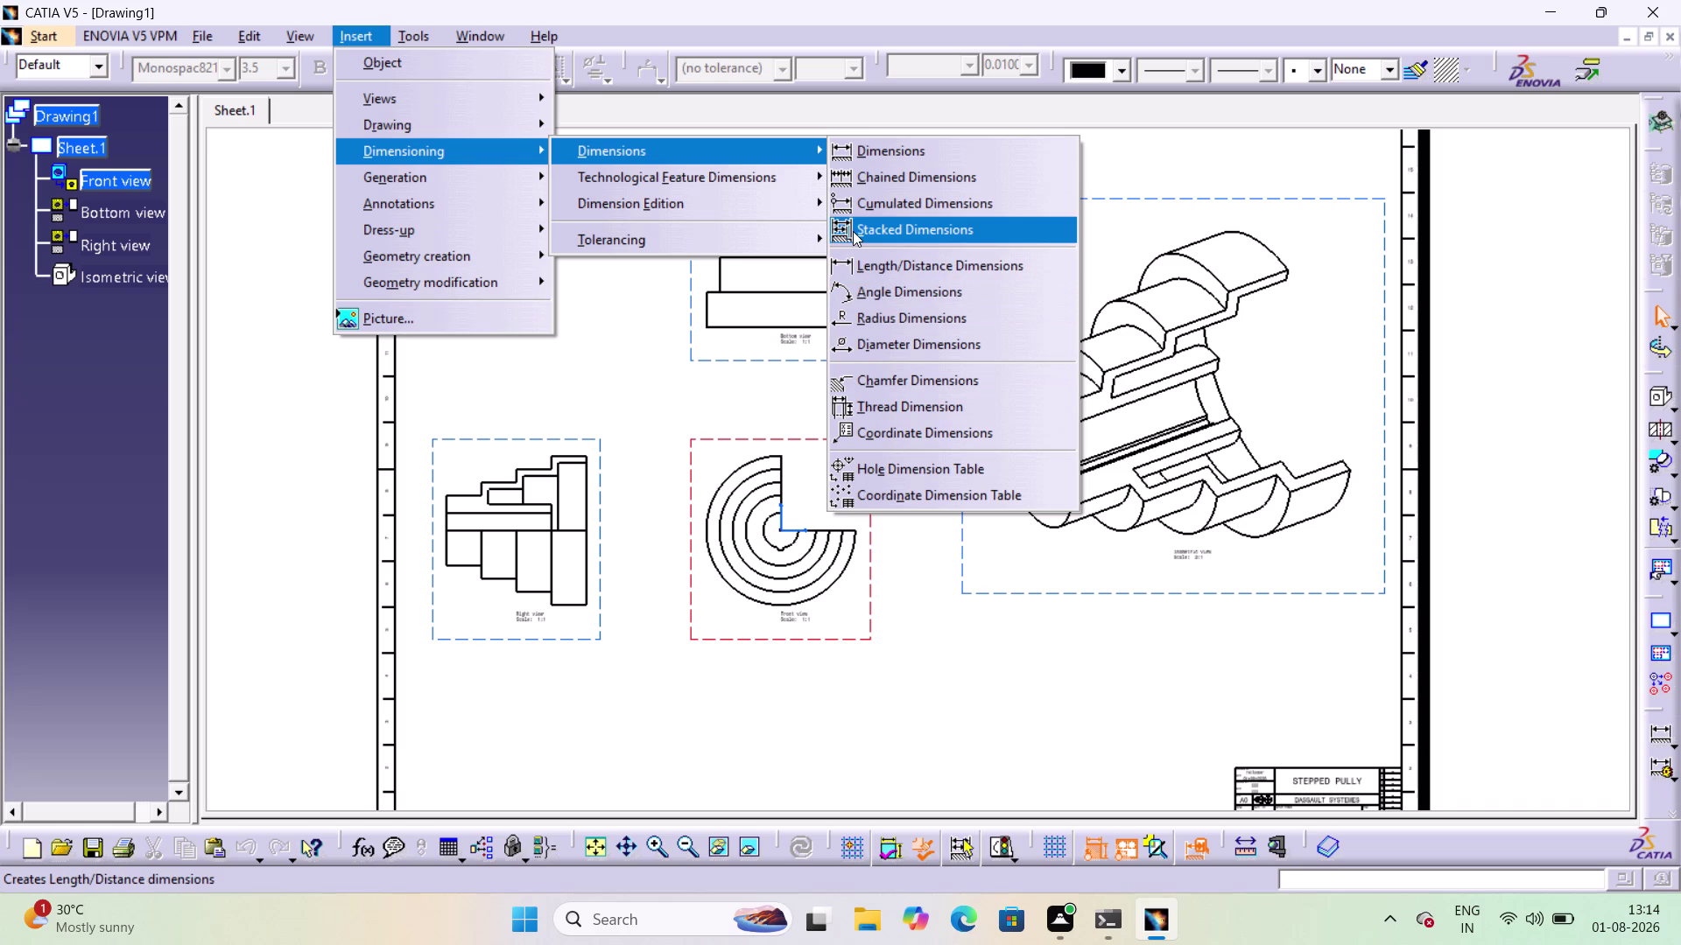
Add a vertical dimension for the leftmost step on the right view's left side.
click(882, 161)
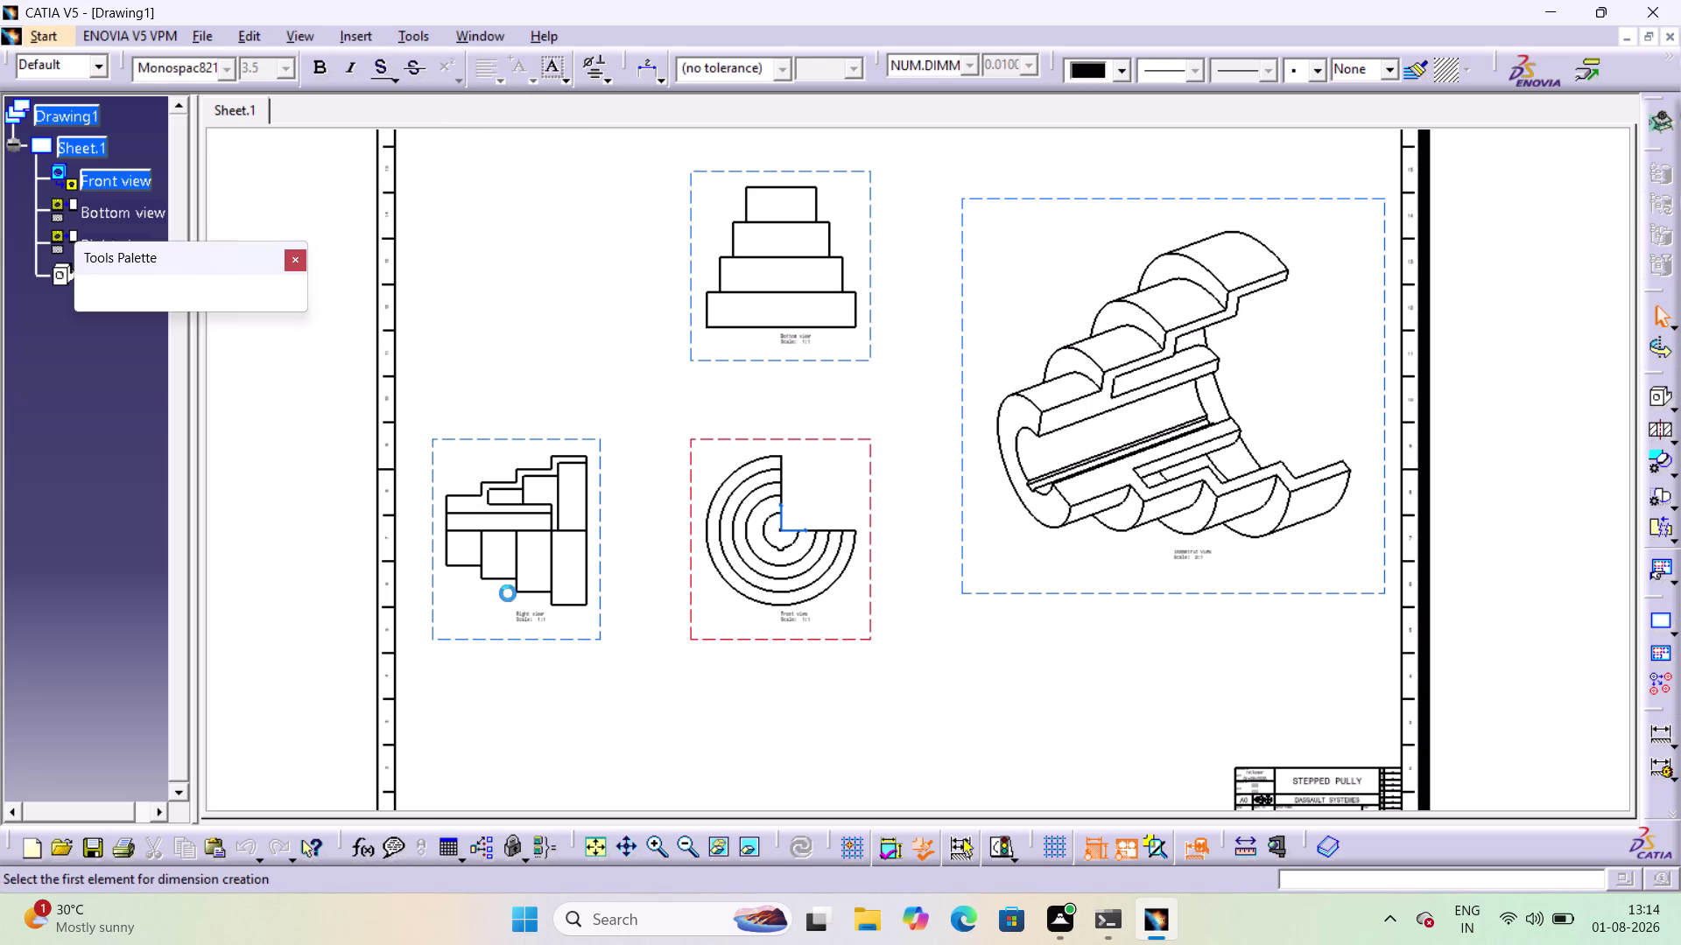
middle_drag(708, 492, 778, 353)
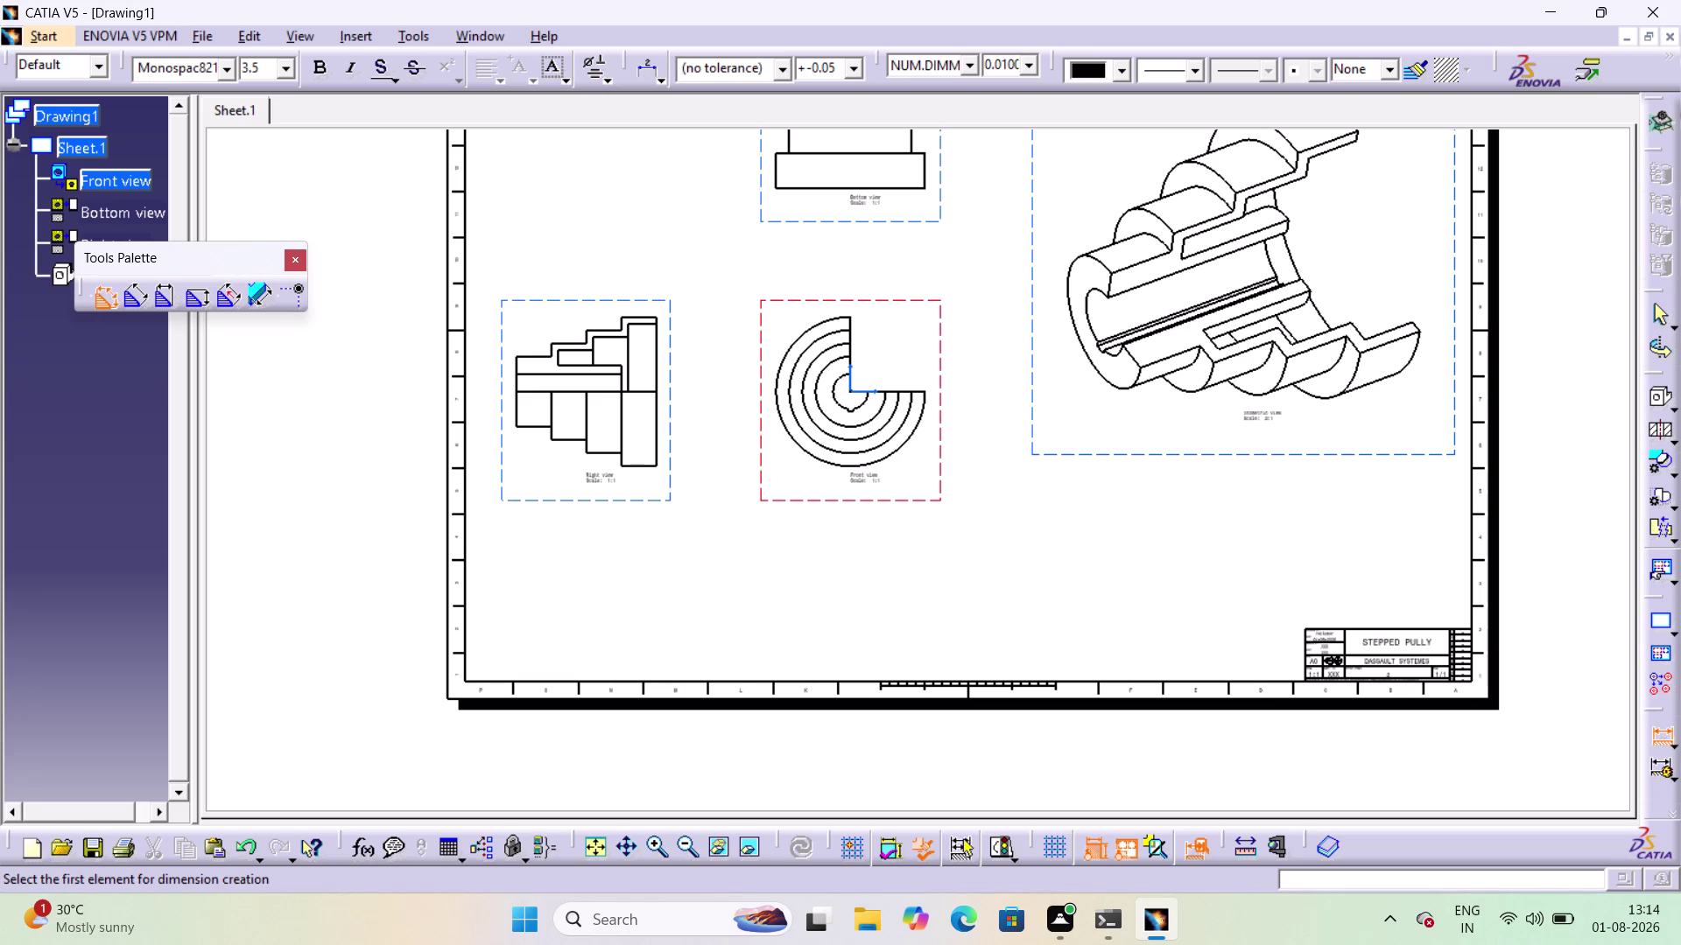
drag(657, 505, 694, 512)
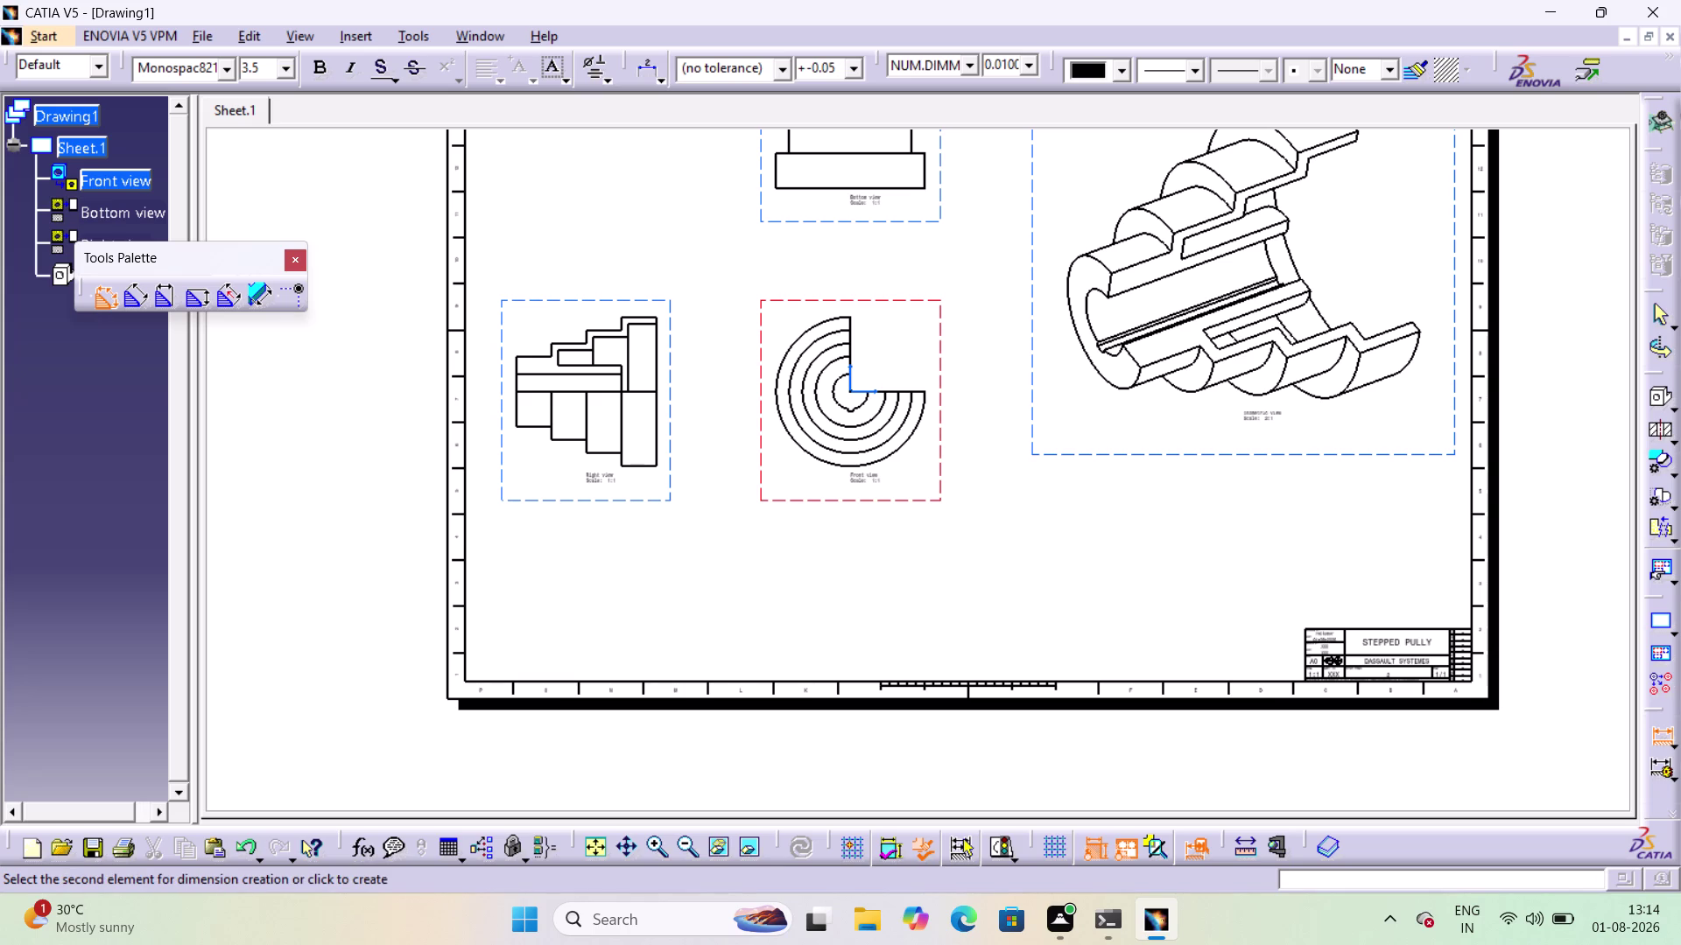
drag(694, 512, 697, 512)
drag(664, 501, 695, 506)
click(537, 357)
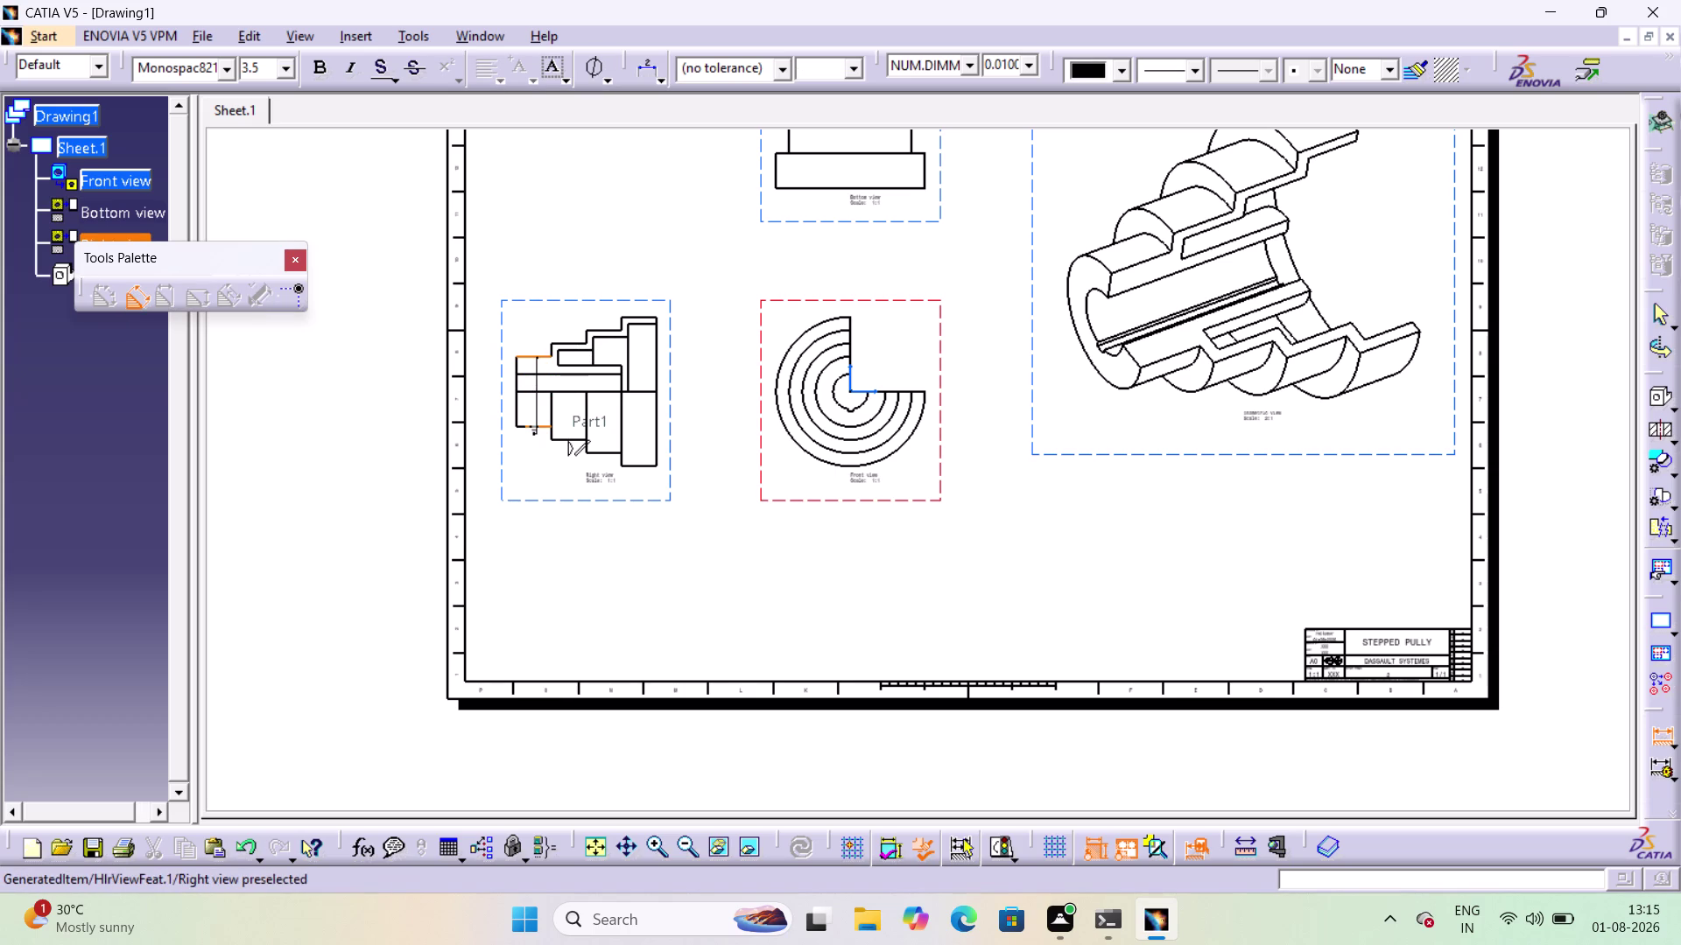
click(536, 426)
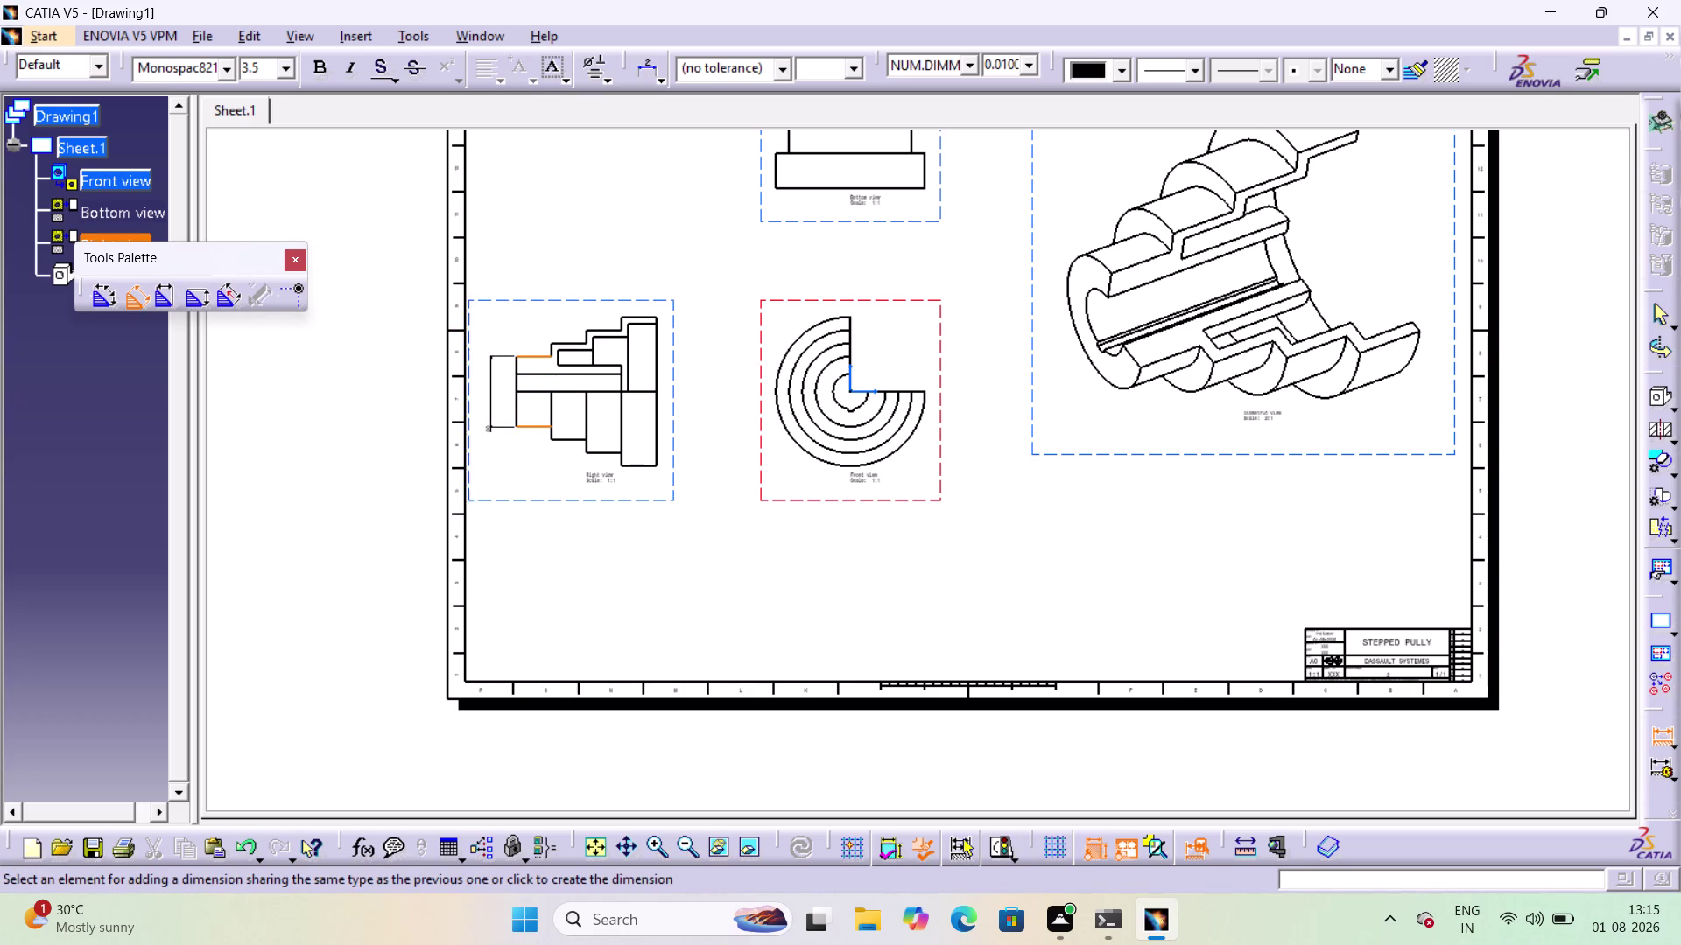
click(495, 427)
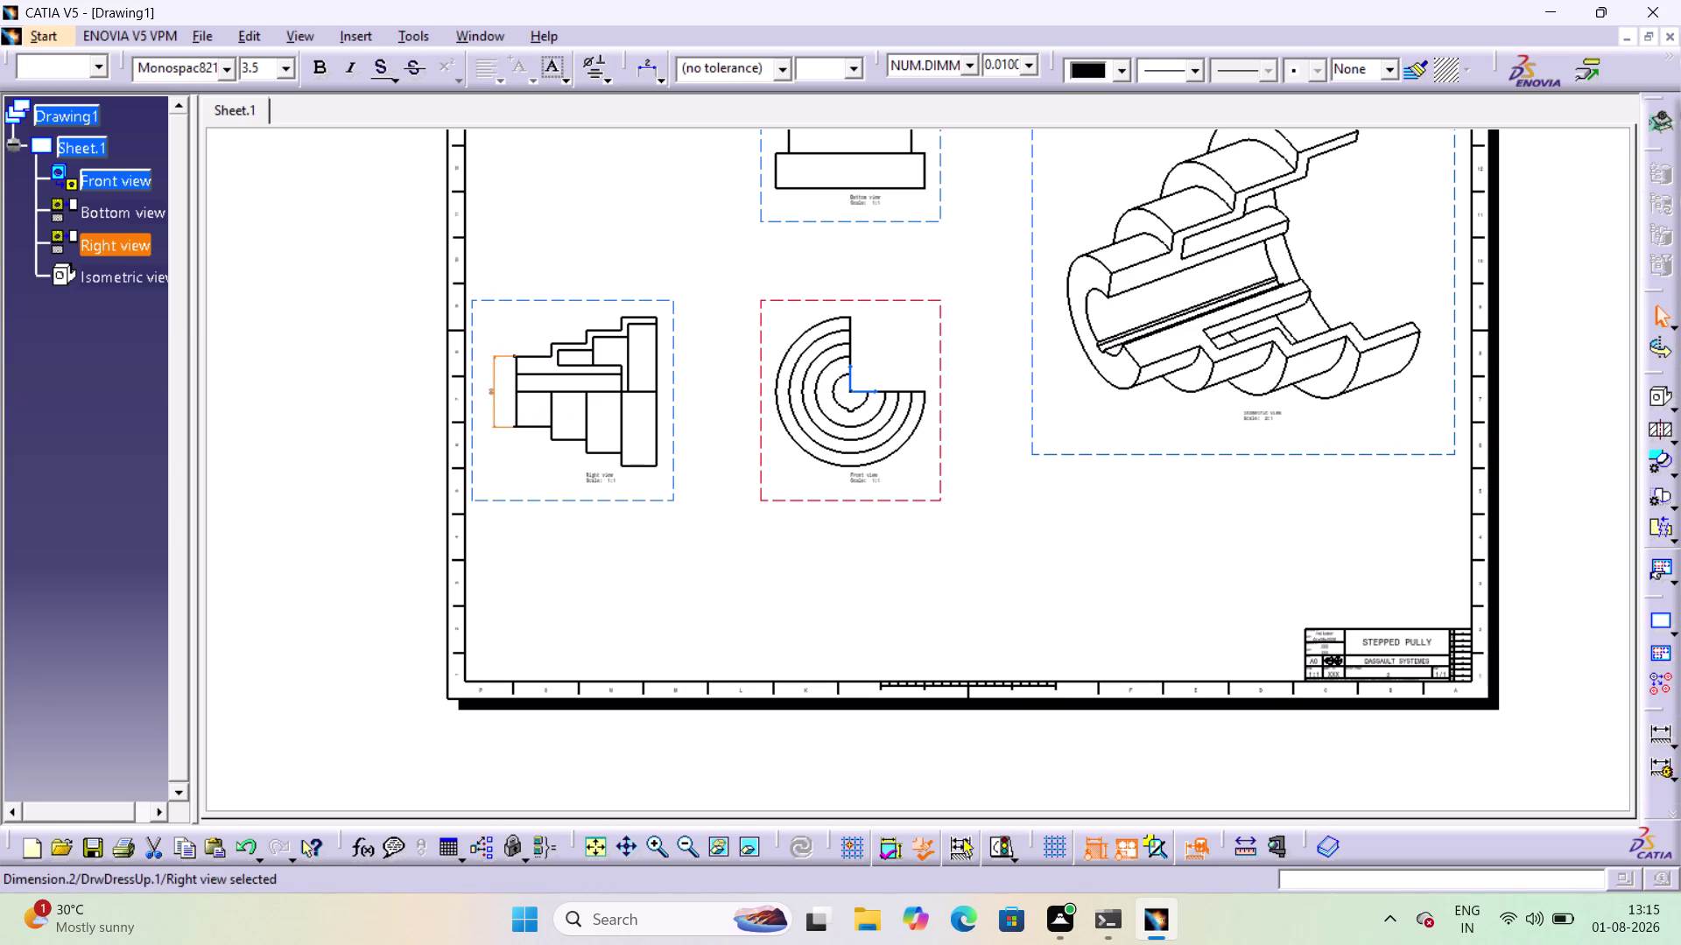
Nudge the right view slightly to the right and reframe the sheet.
middle_drag(729, 439, 788, 442)
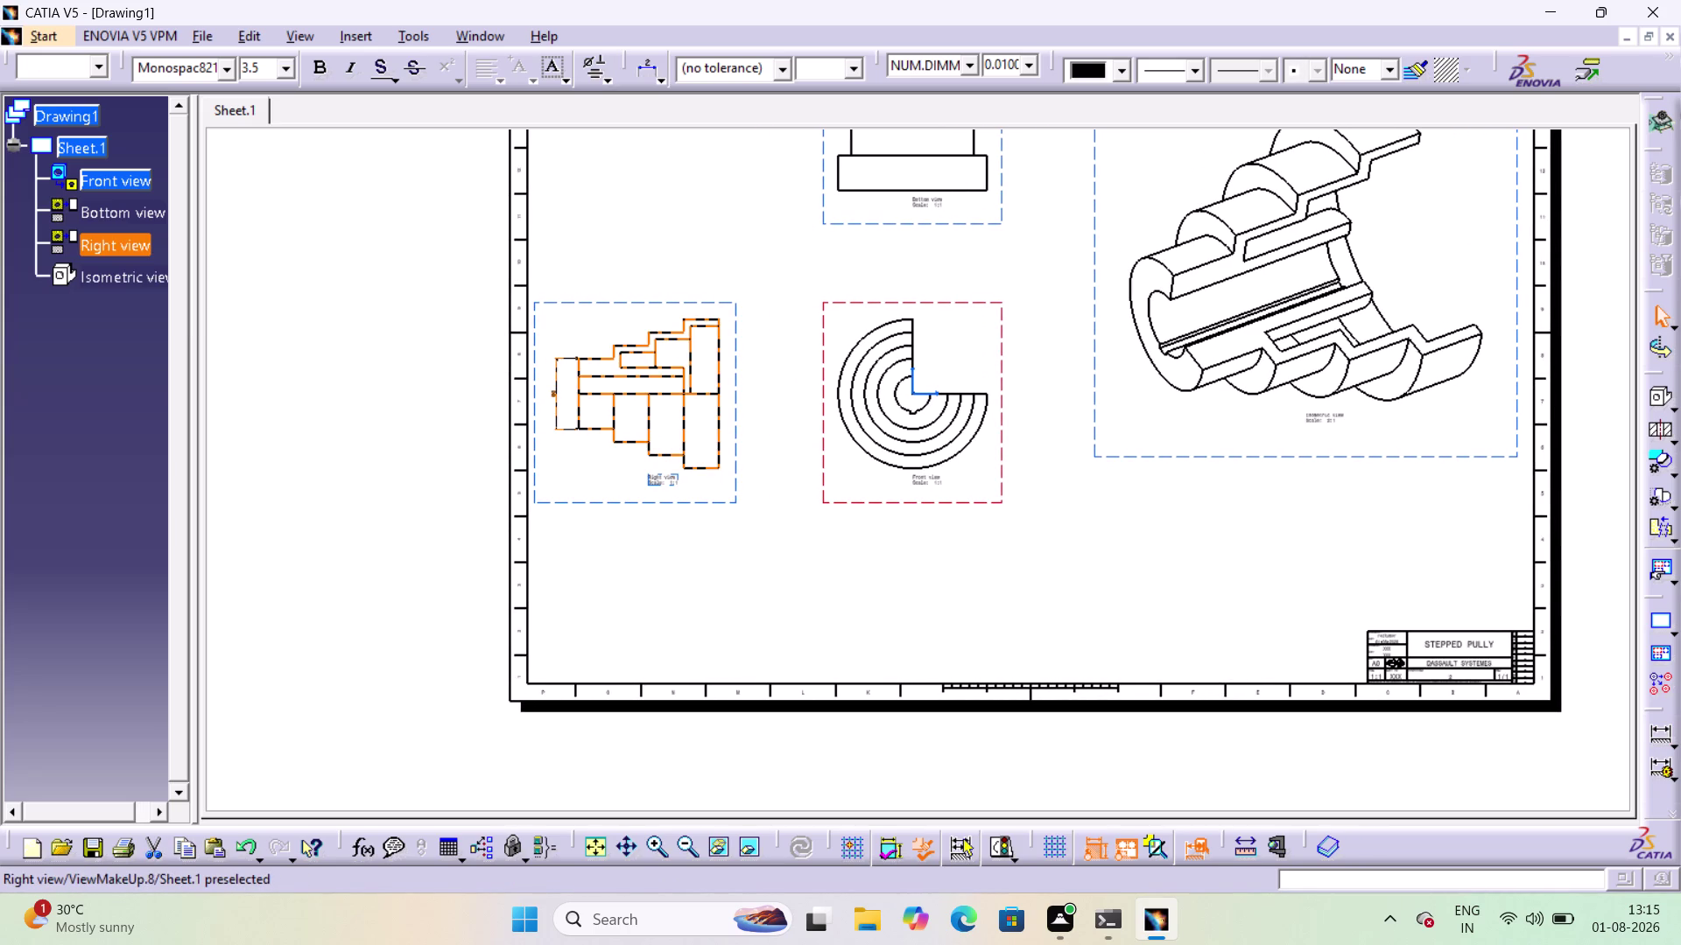
drag(733, 485, 738, 487)
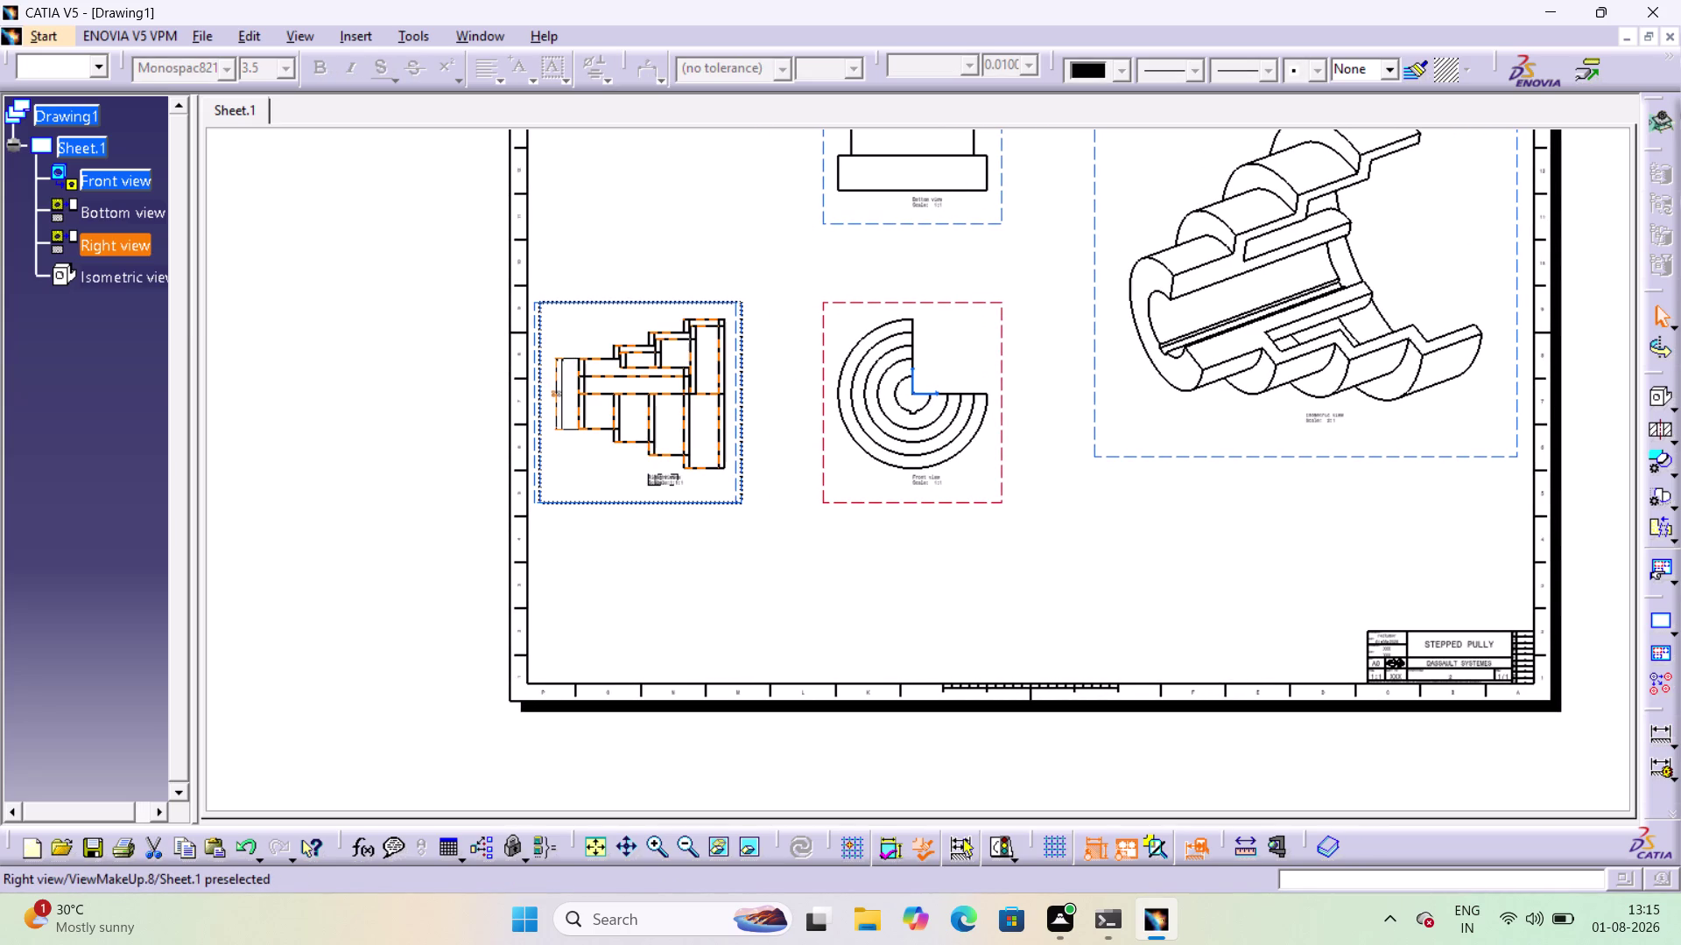
drag(738, 487, 746, 486)
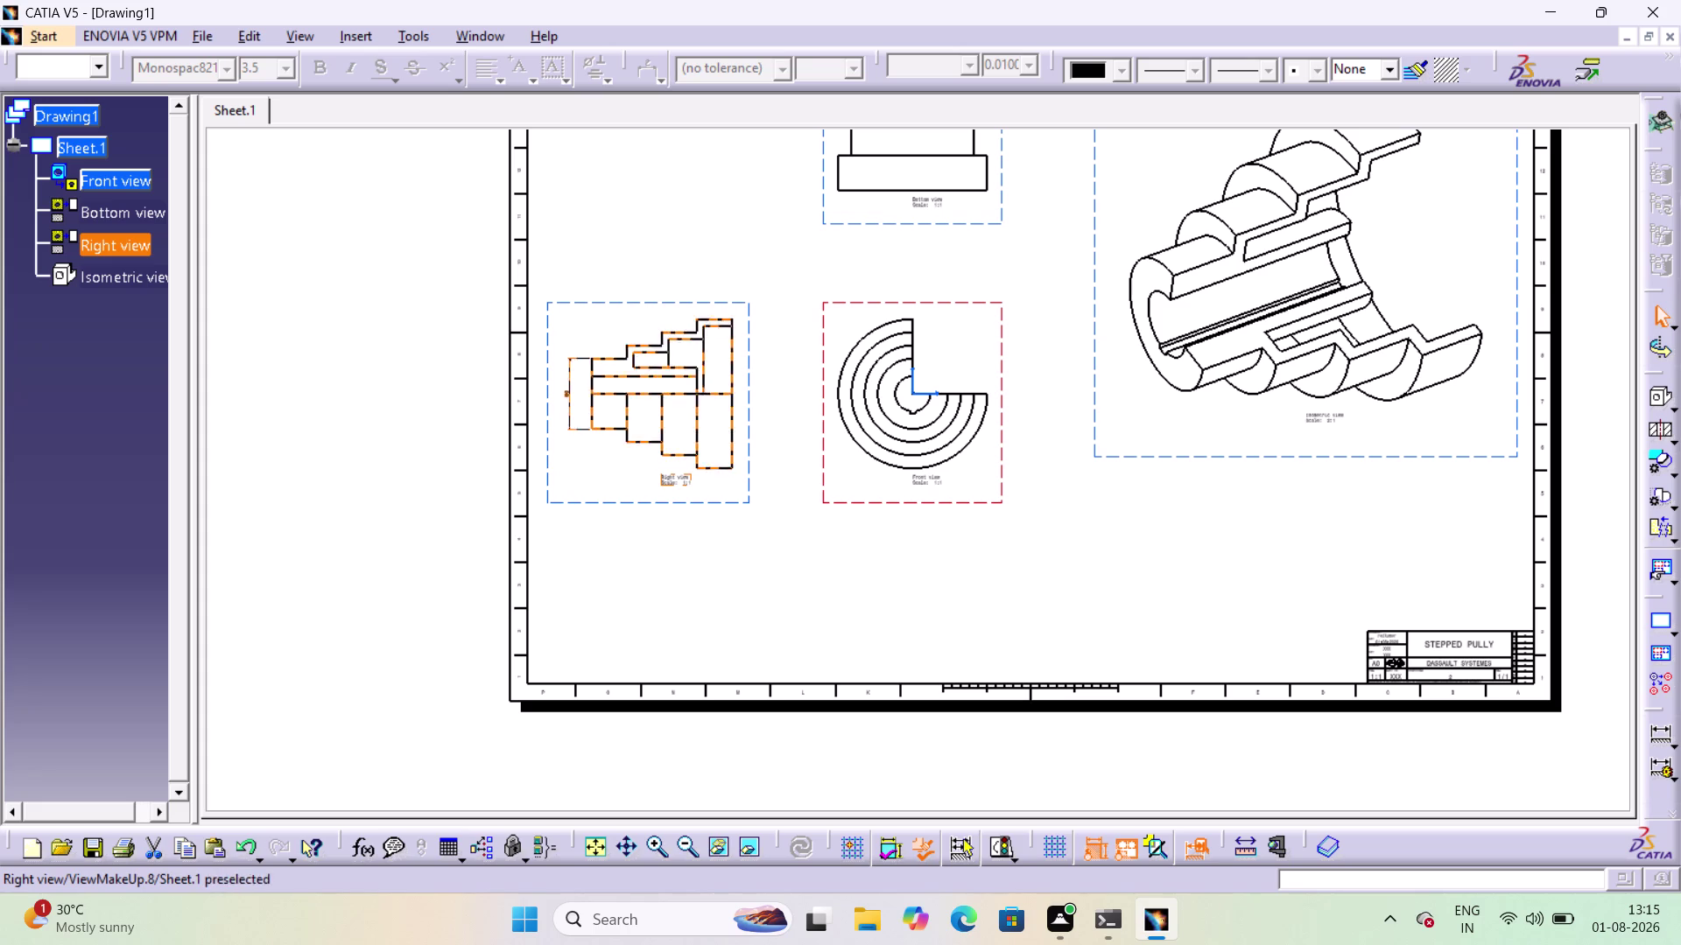
middle_drag(554, 452, 553, 526)
click(593, 341)
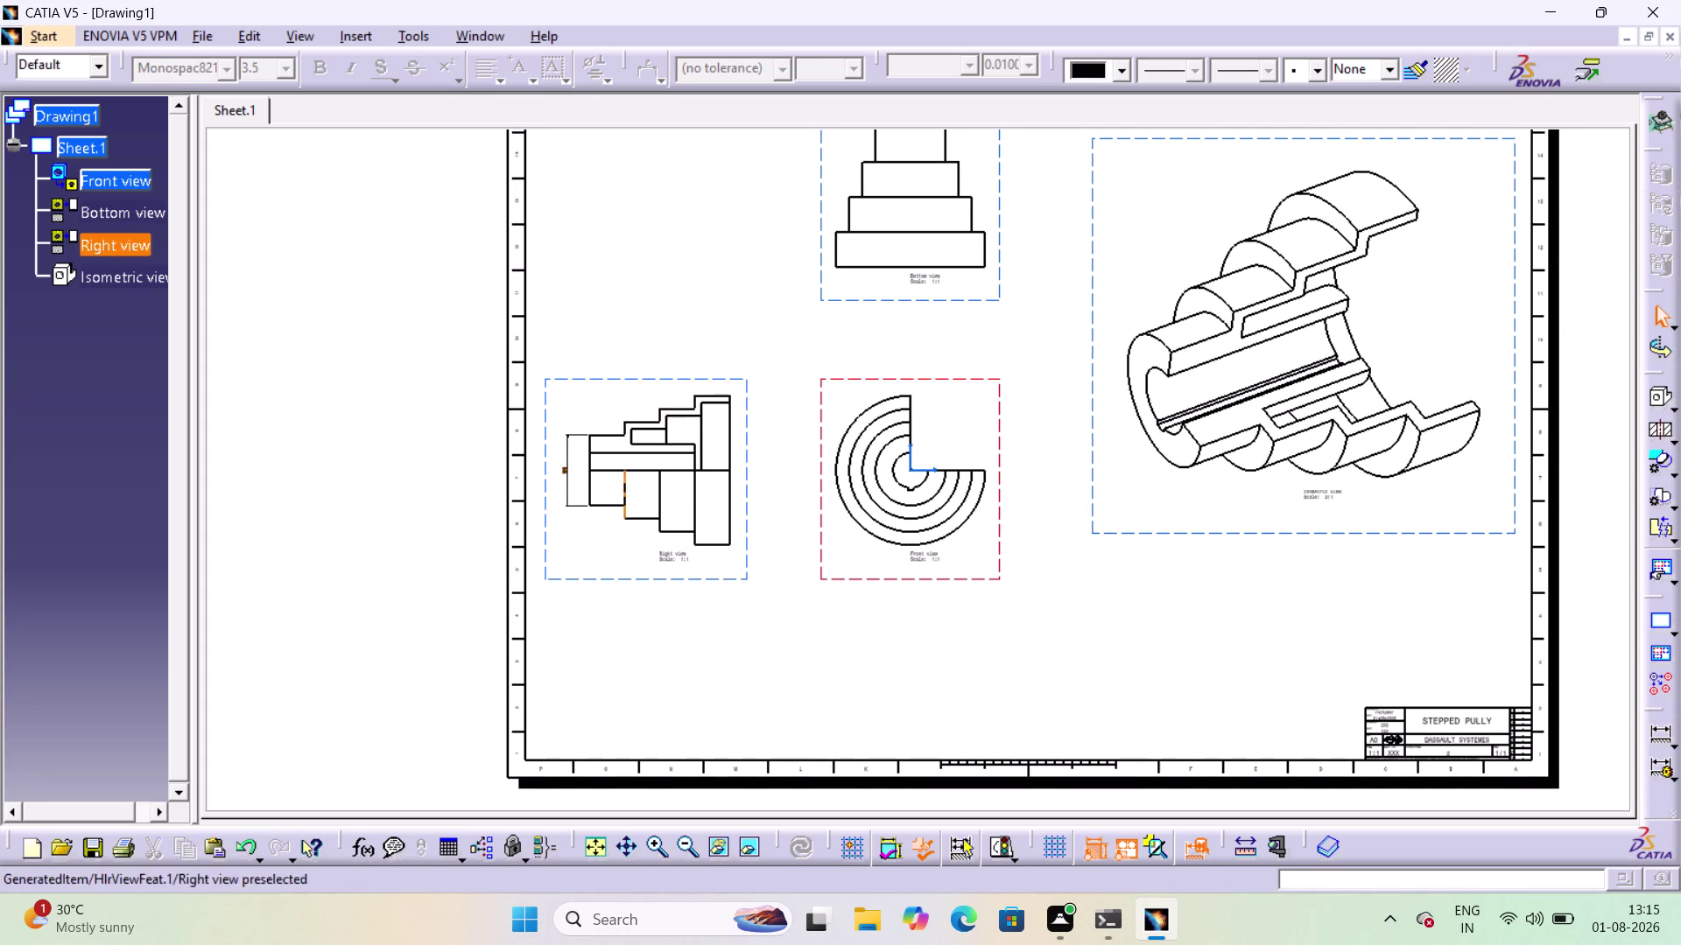
Open and close Technological Feature Dimensioning, then bring up the right view's options.
click(1676, 754)
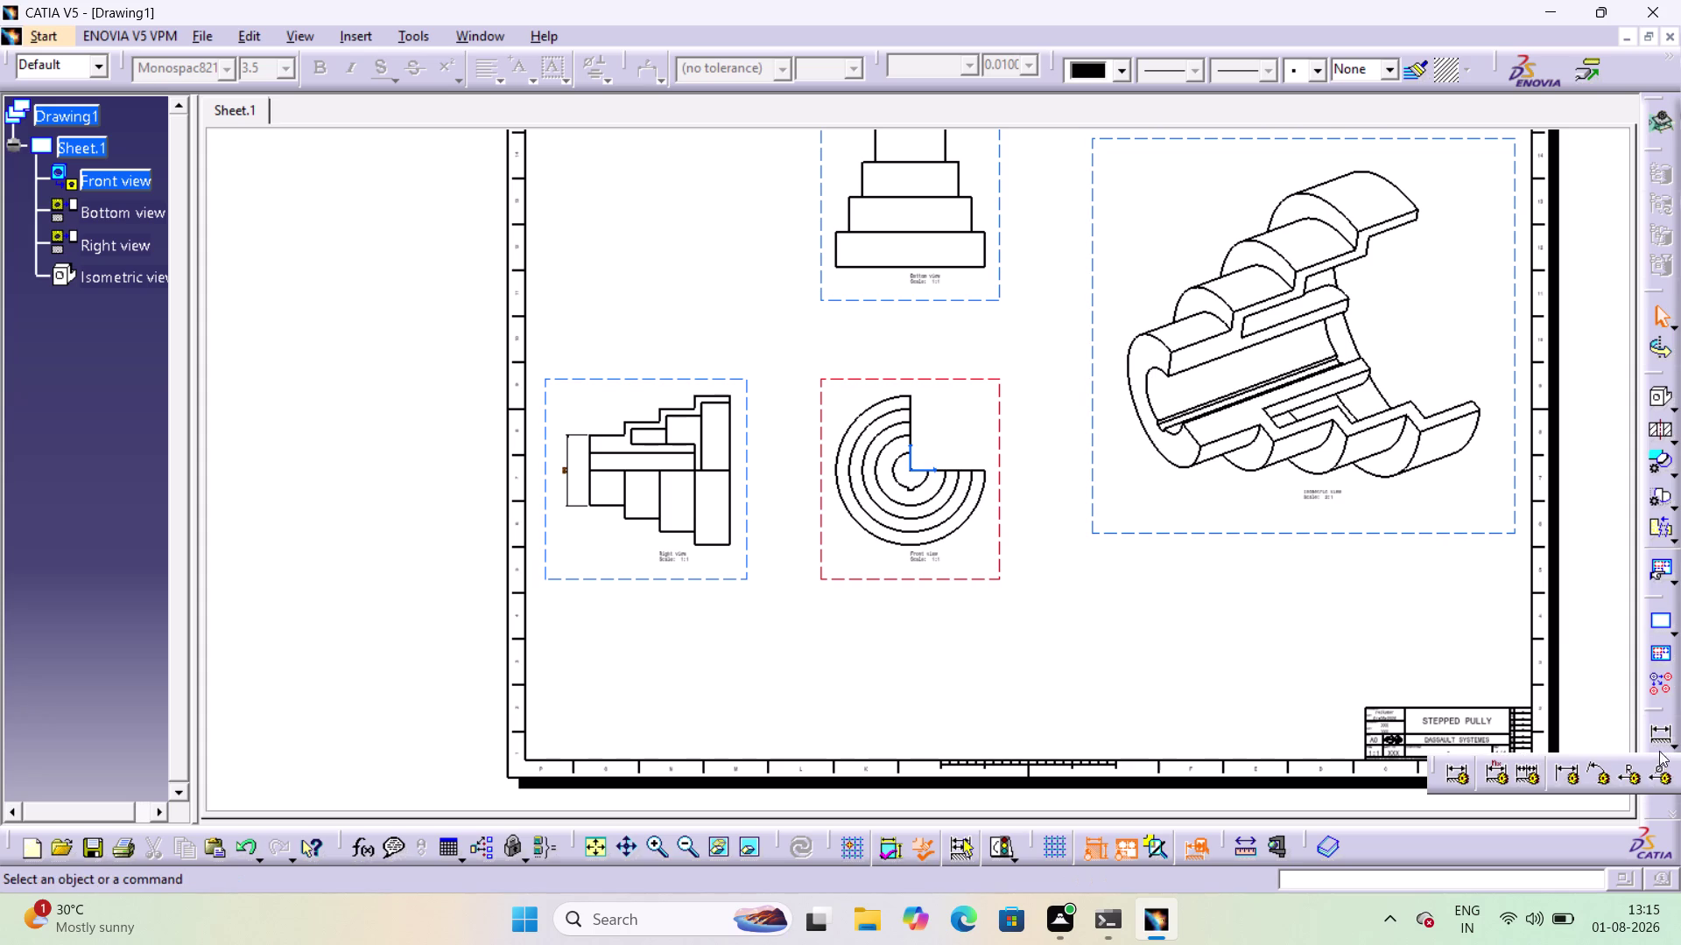
click(1651, 768)
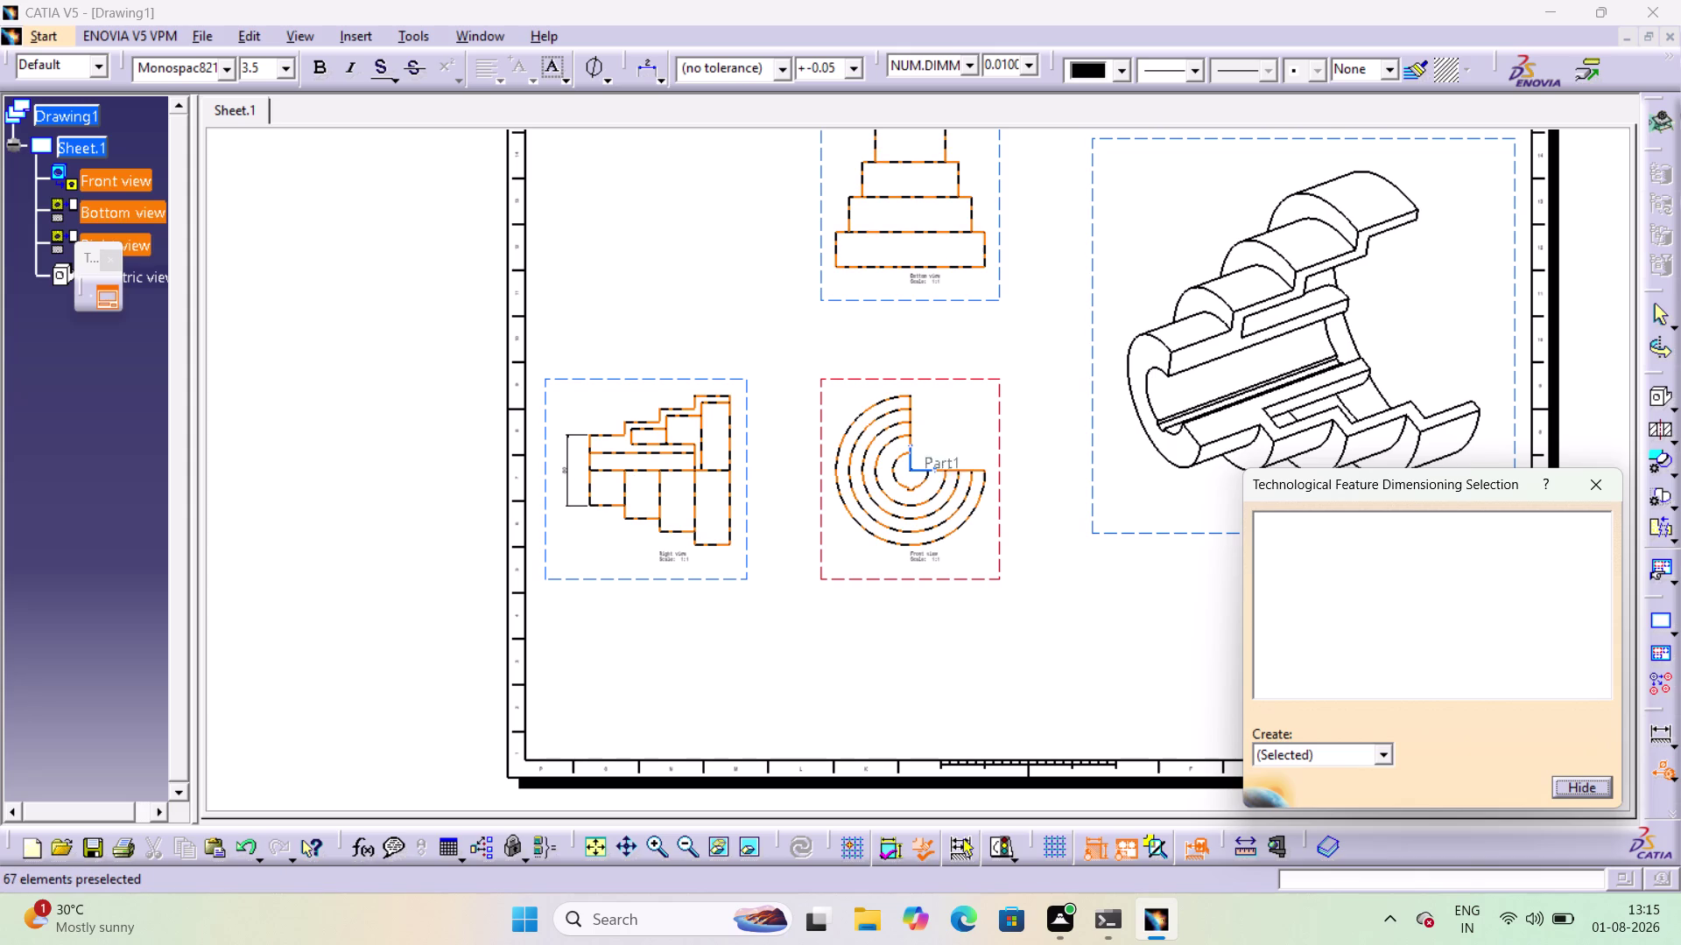
click(1590, 492)
click(659, 676)
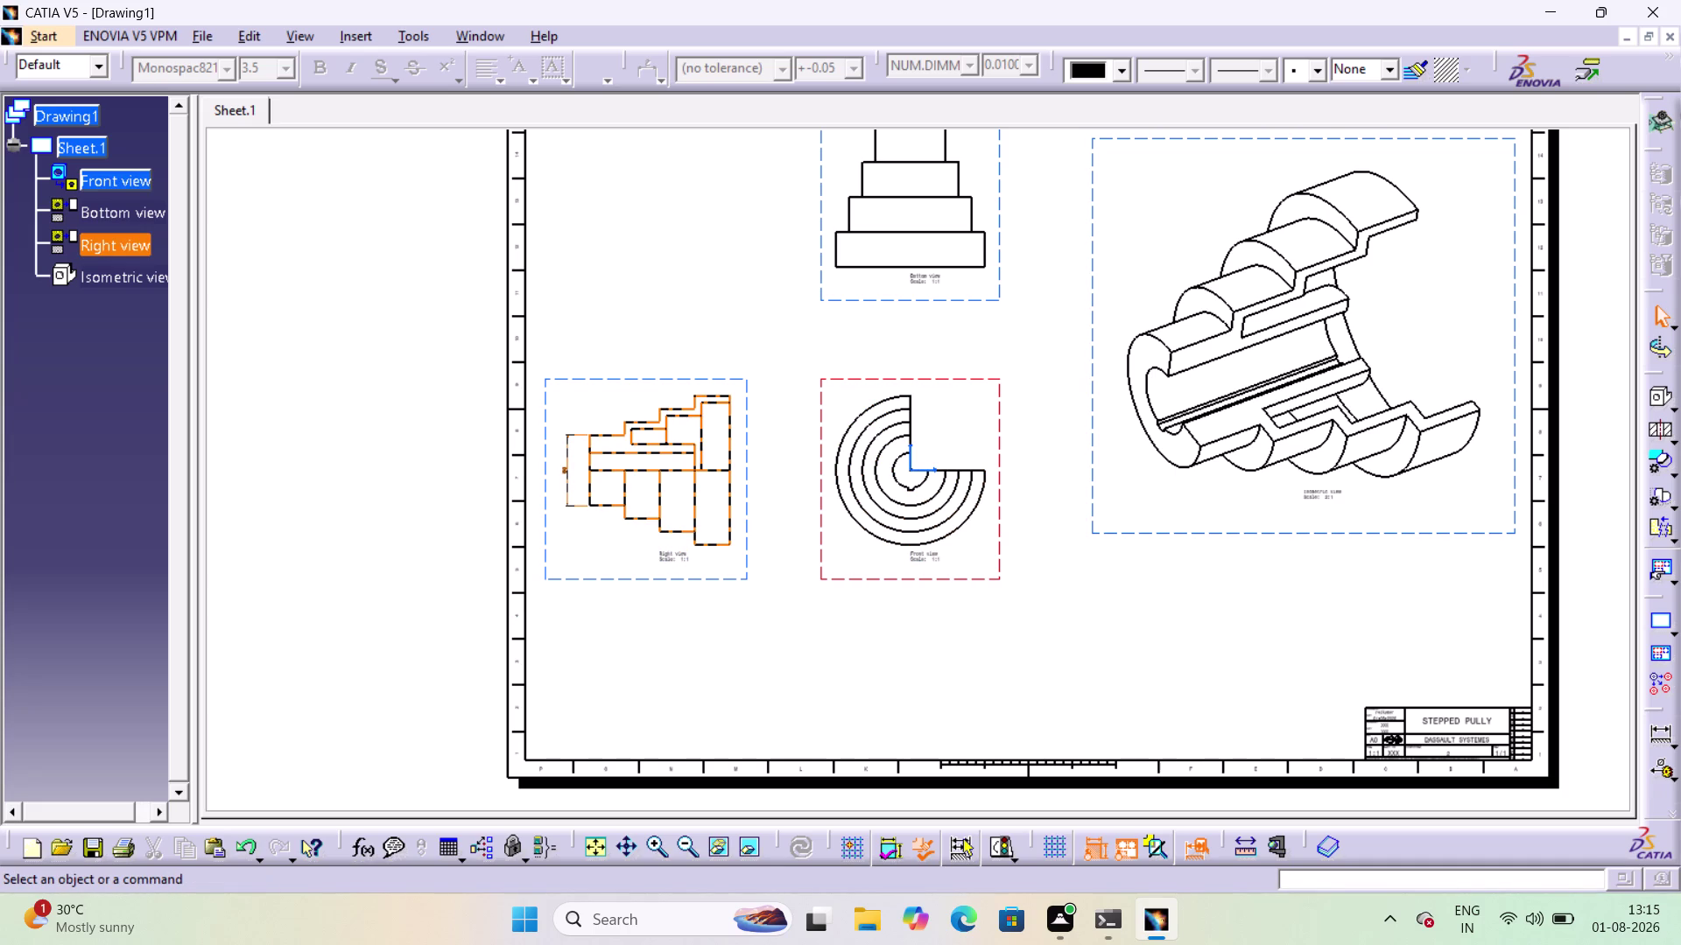
right_click(742, 412)
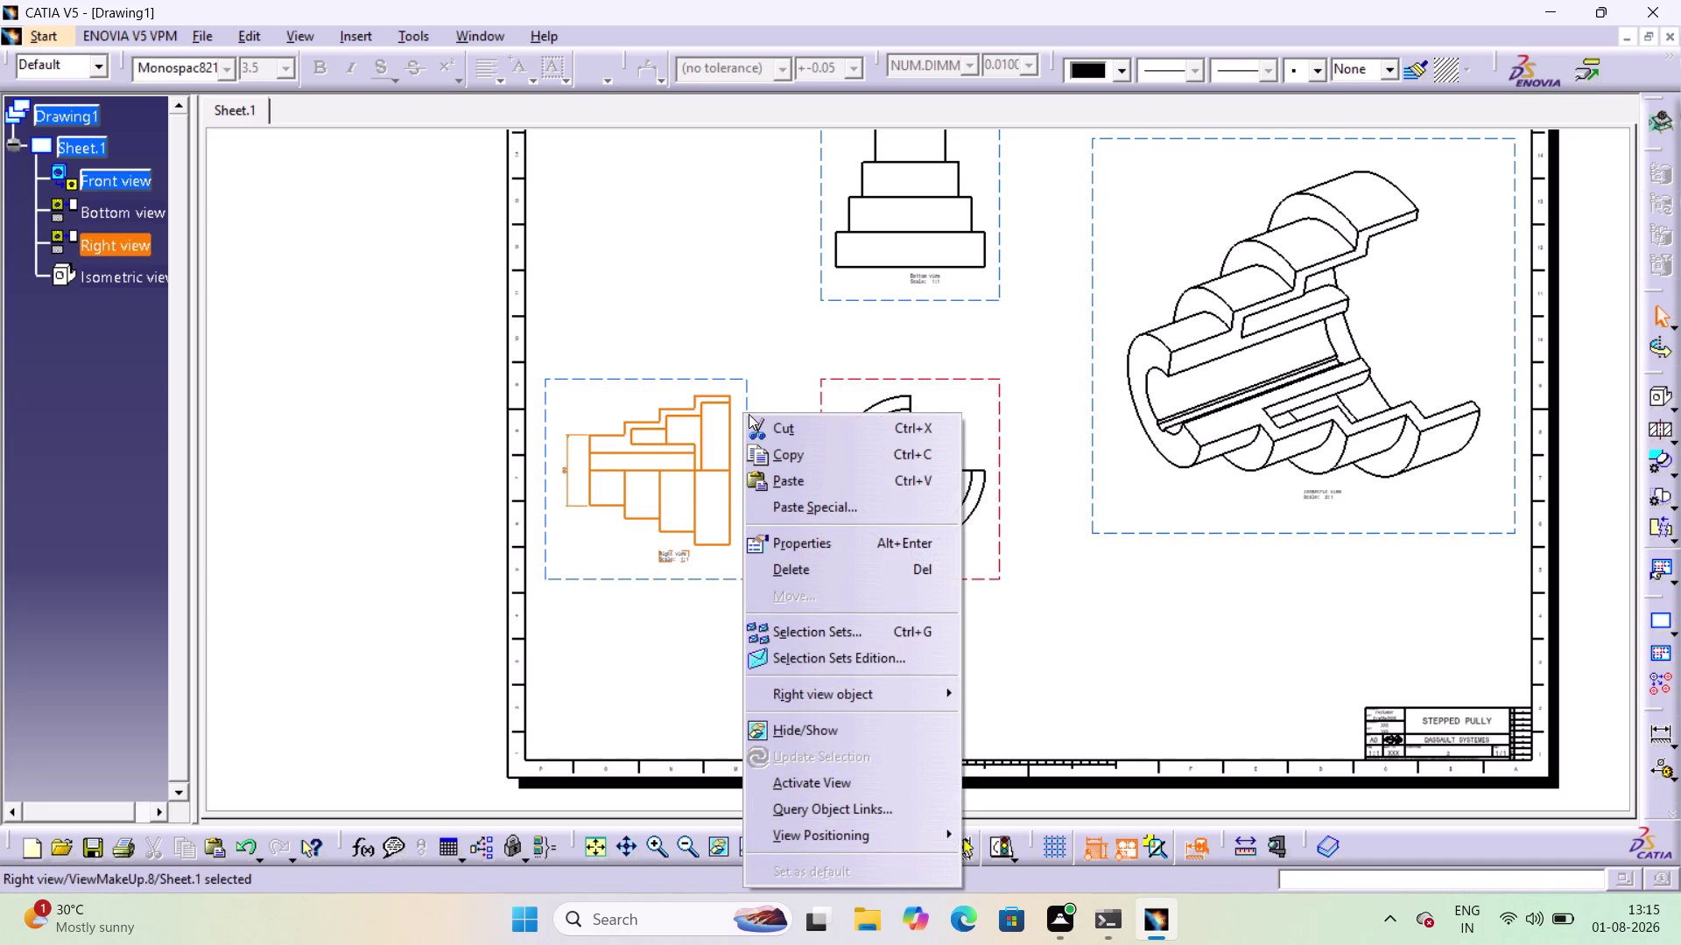
Dismiss the right view menu, browse Insert > Views, and start a new dimension.
click(752, 281)
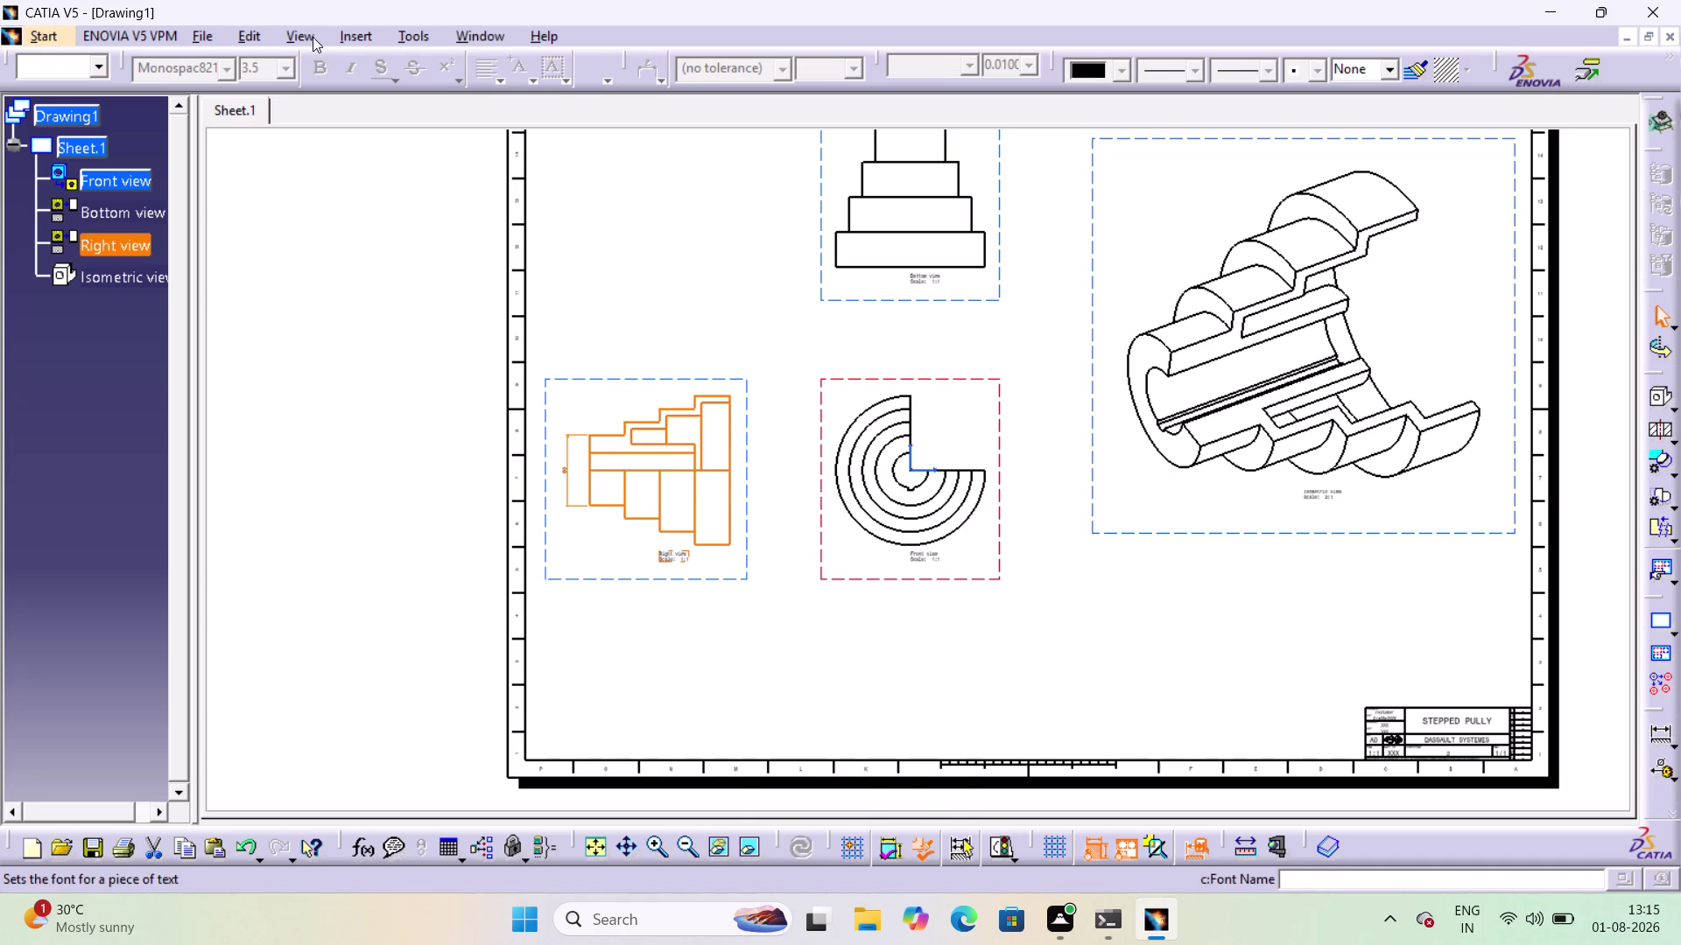
click(364, 34)
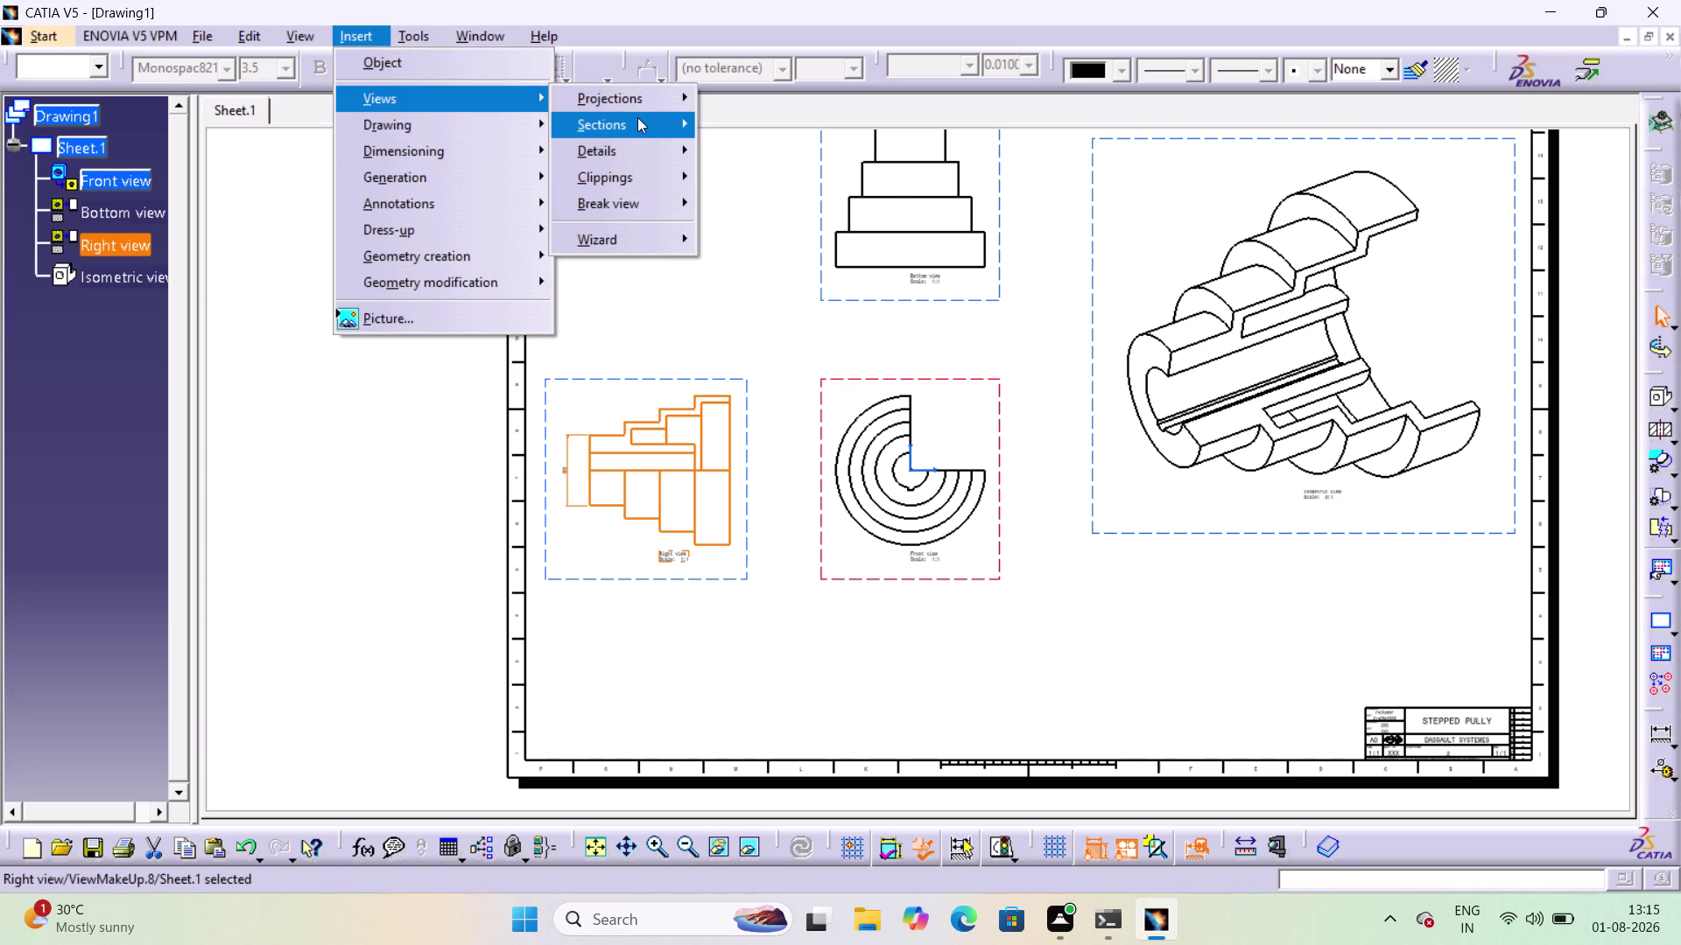
click(637, 117)
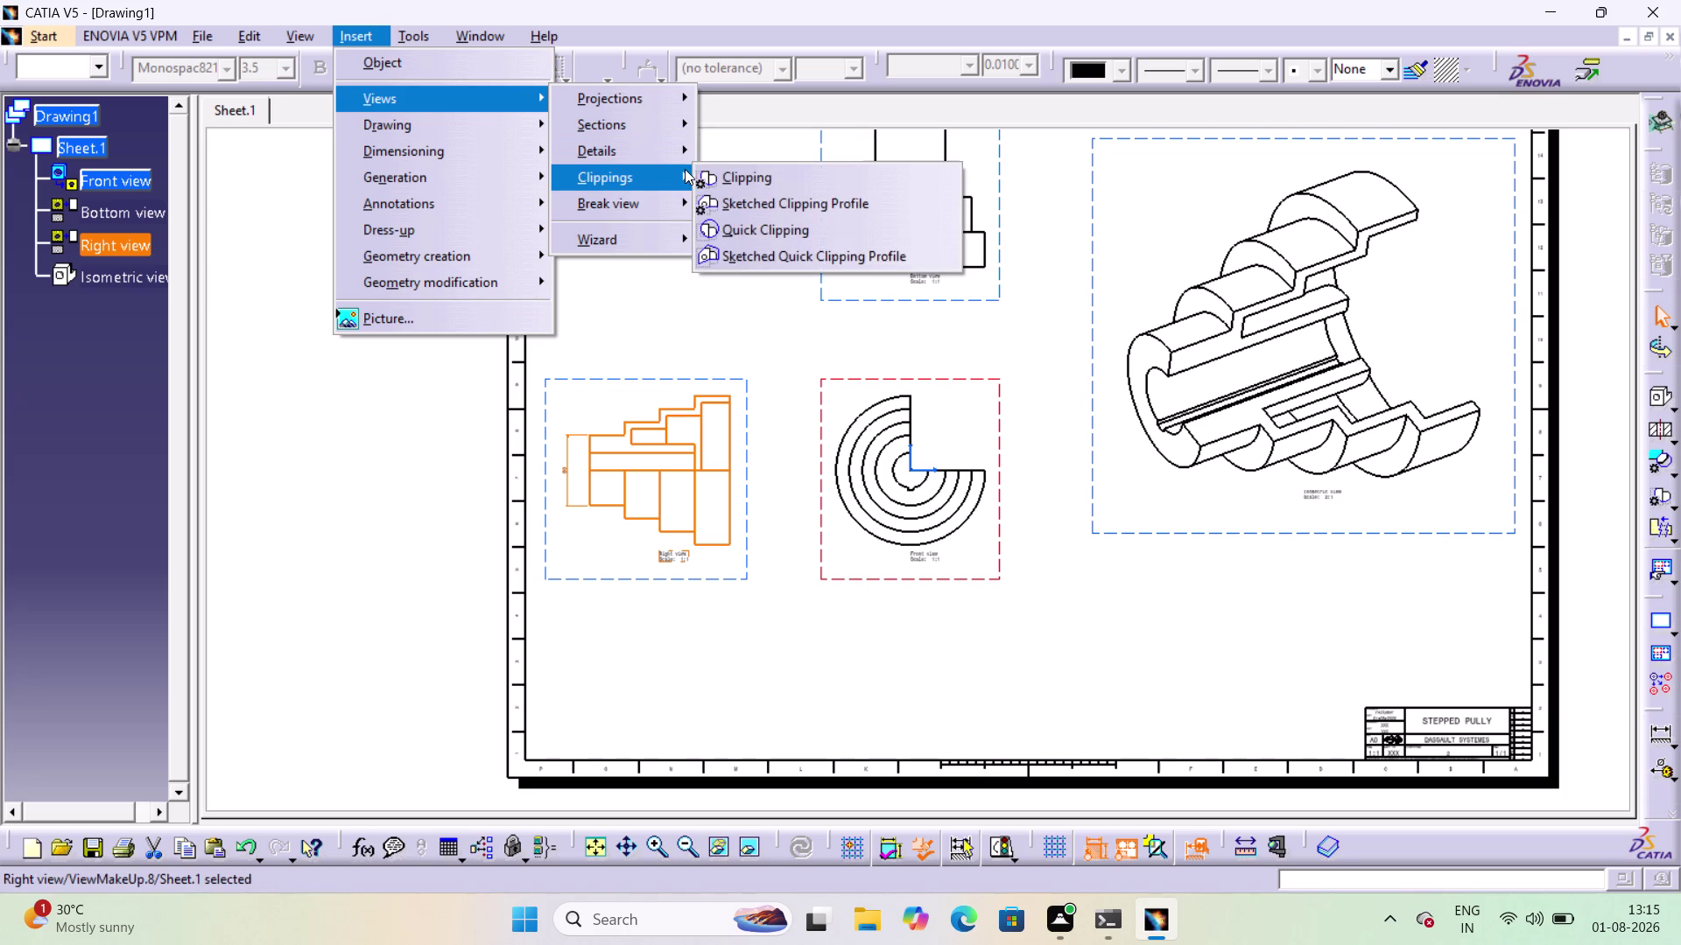
click(758, 327)
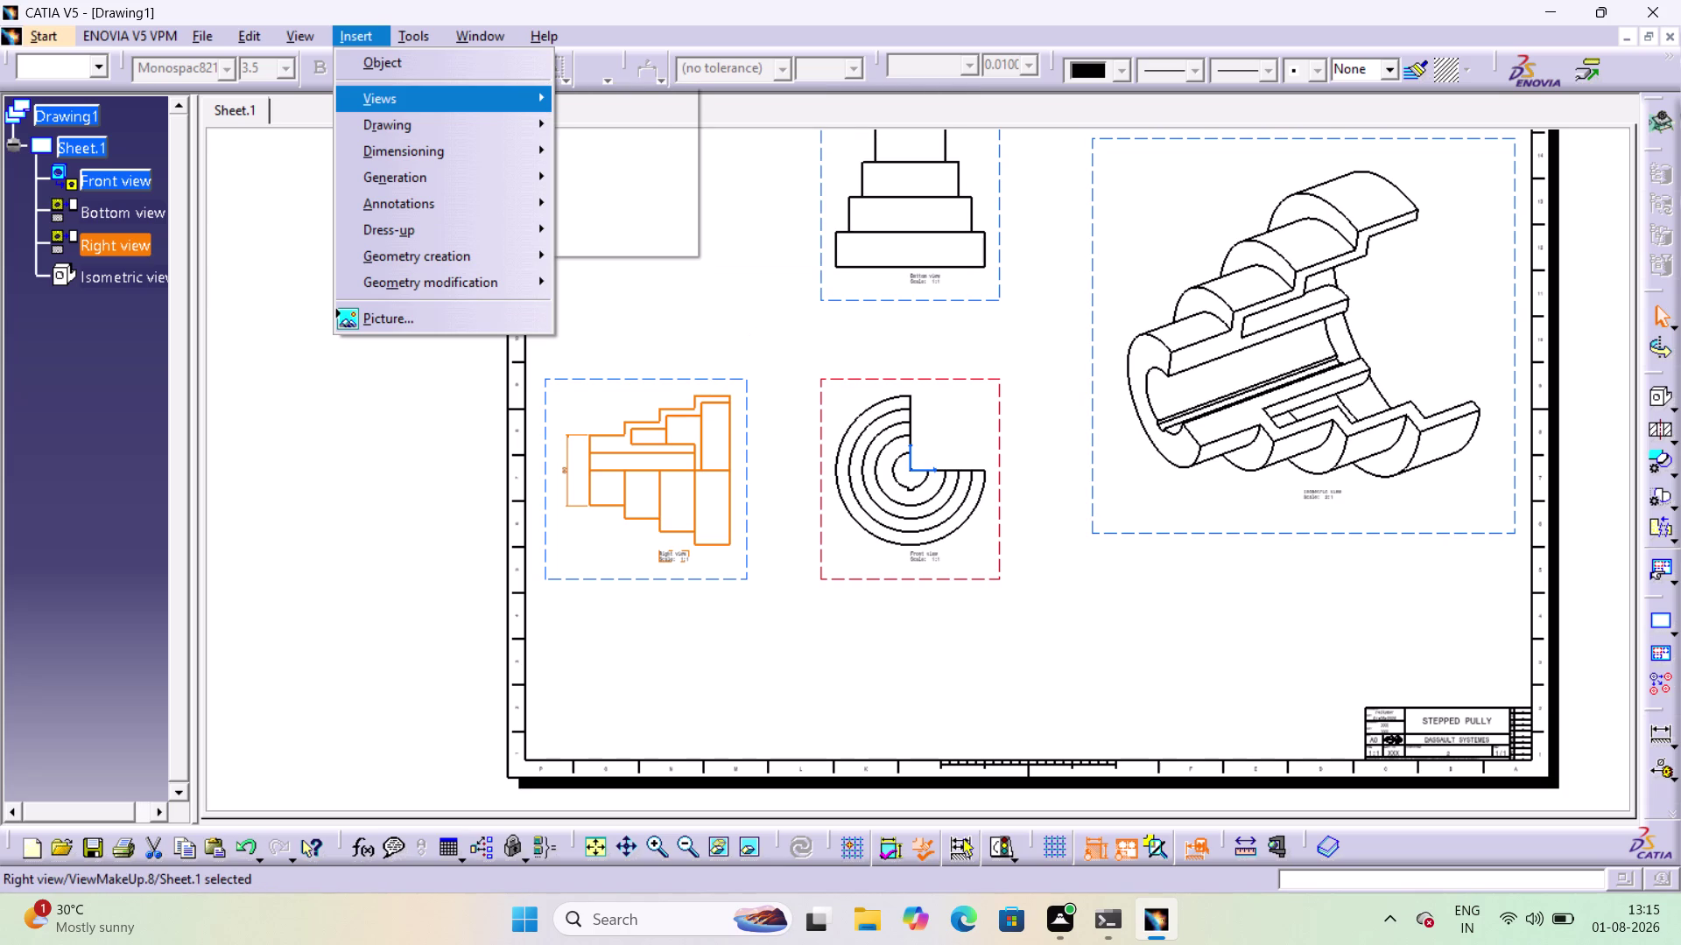
middle_drag(1006, 344, 968, 341)
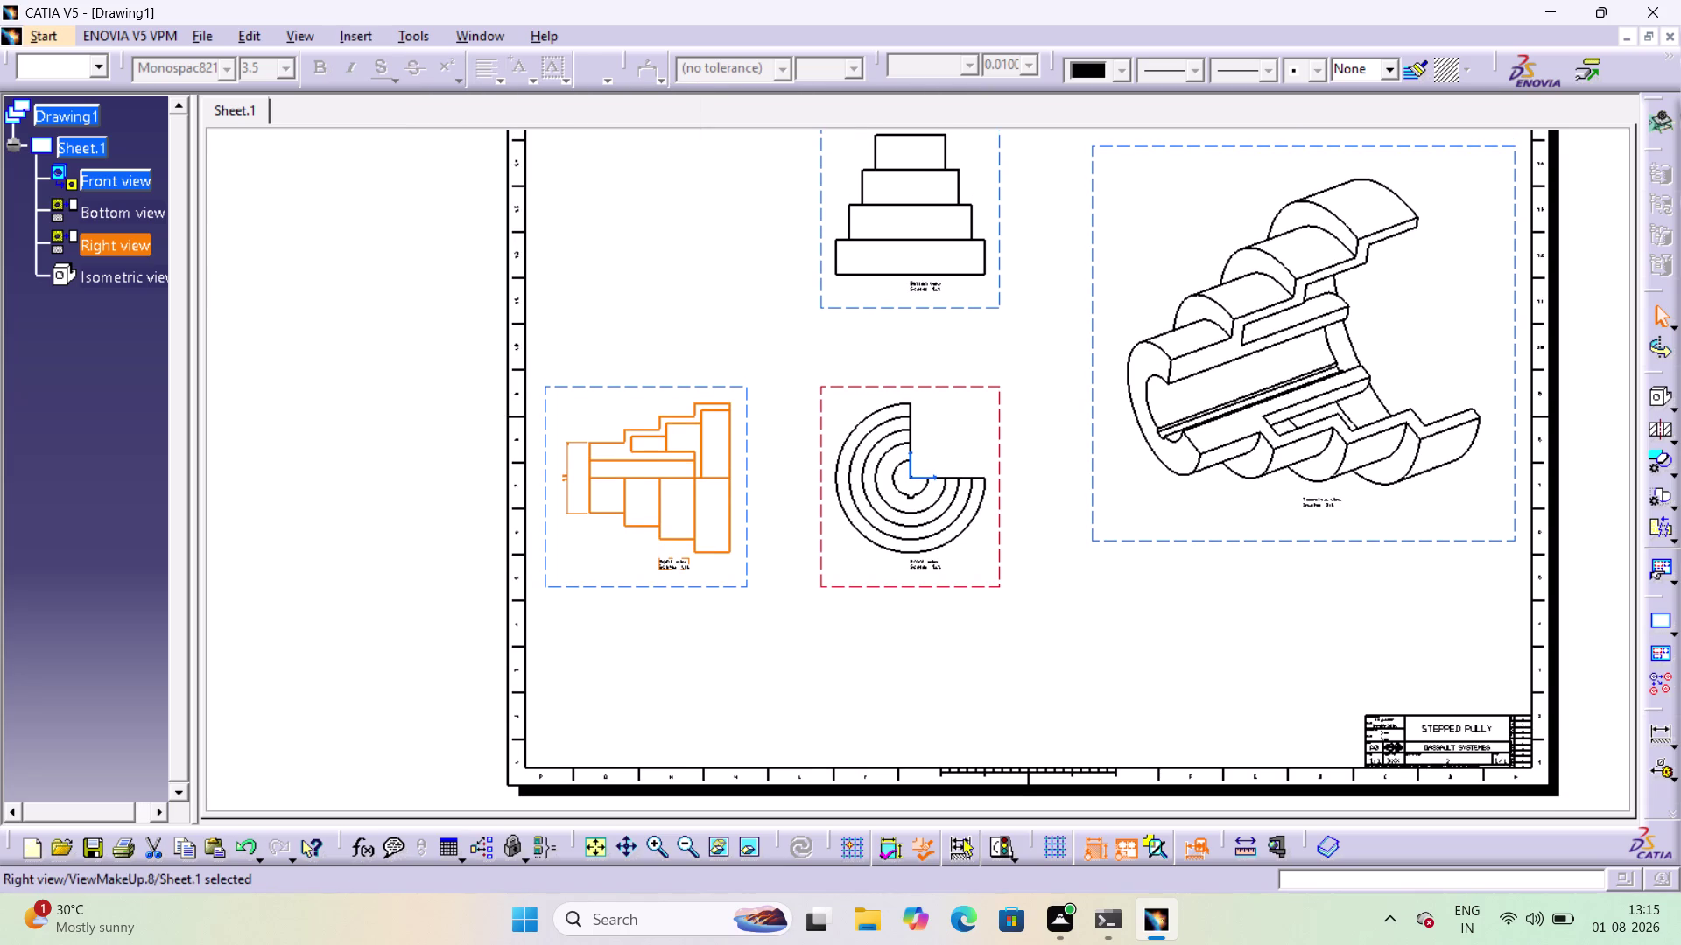
middle_drag(982, 440, 940, 331)
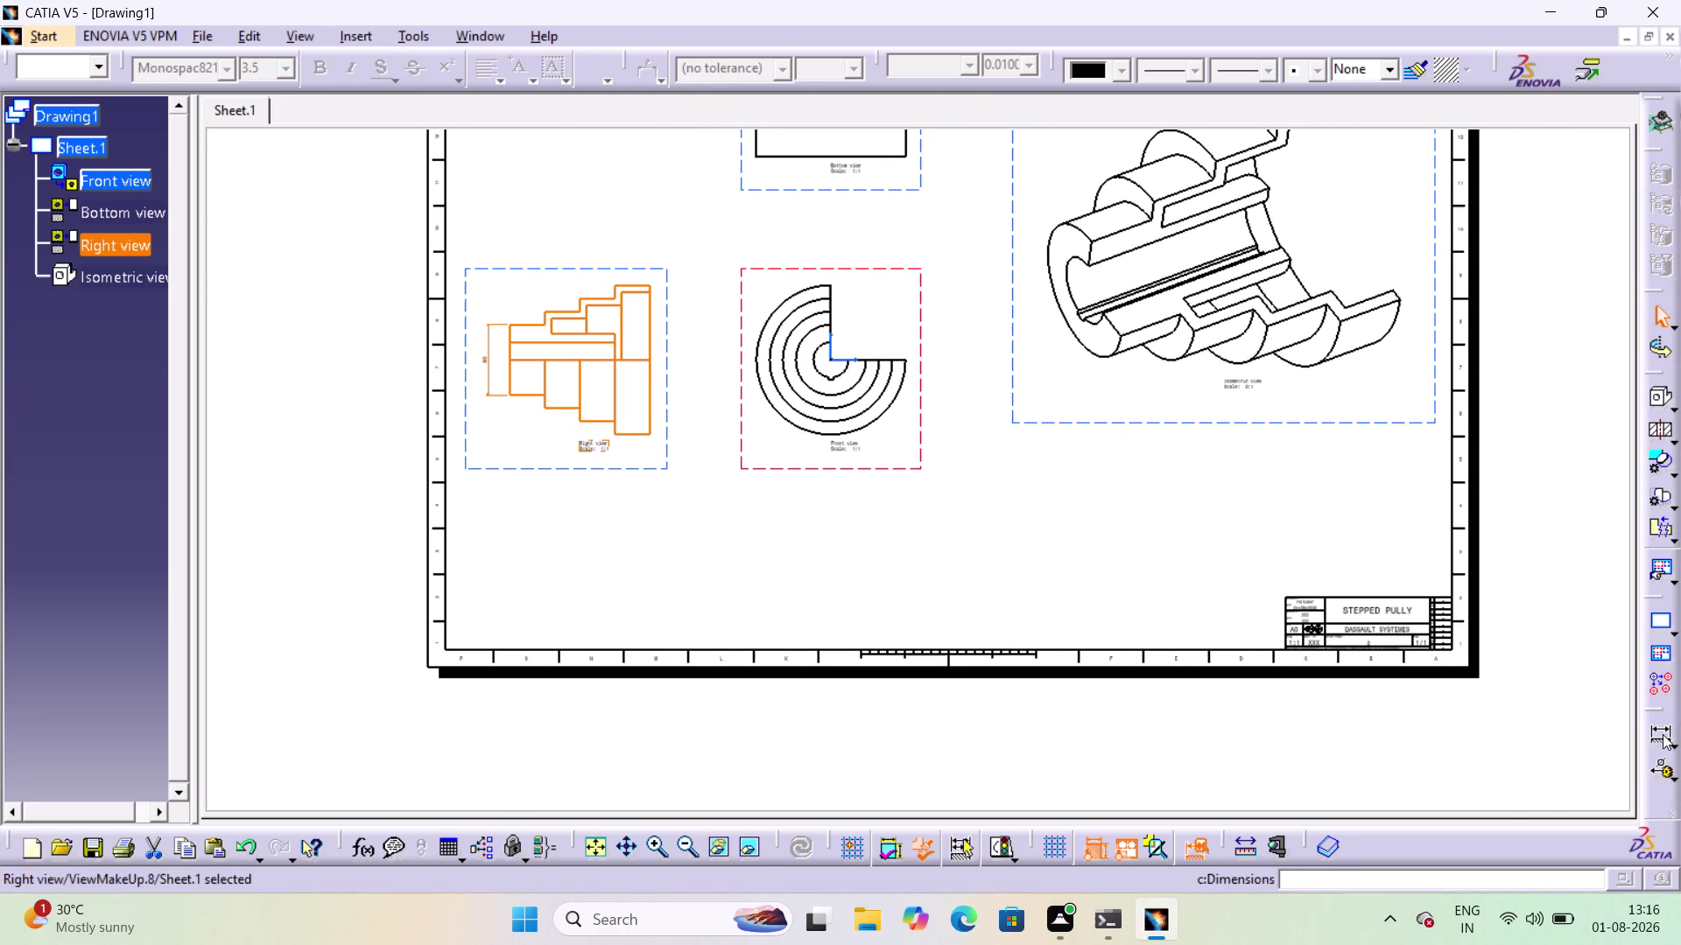
click(1662, 734)
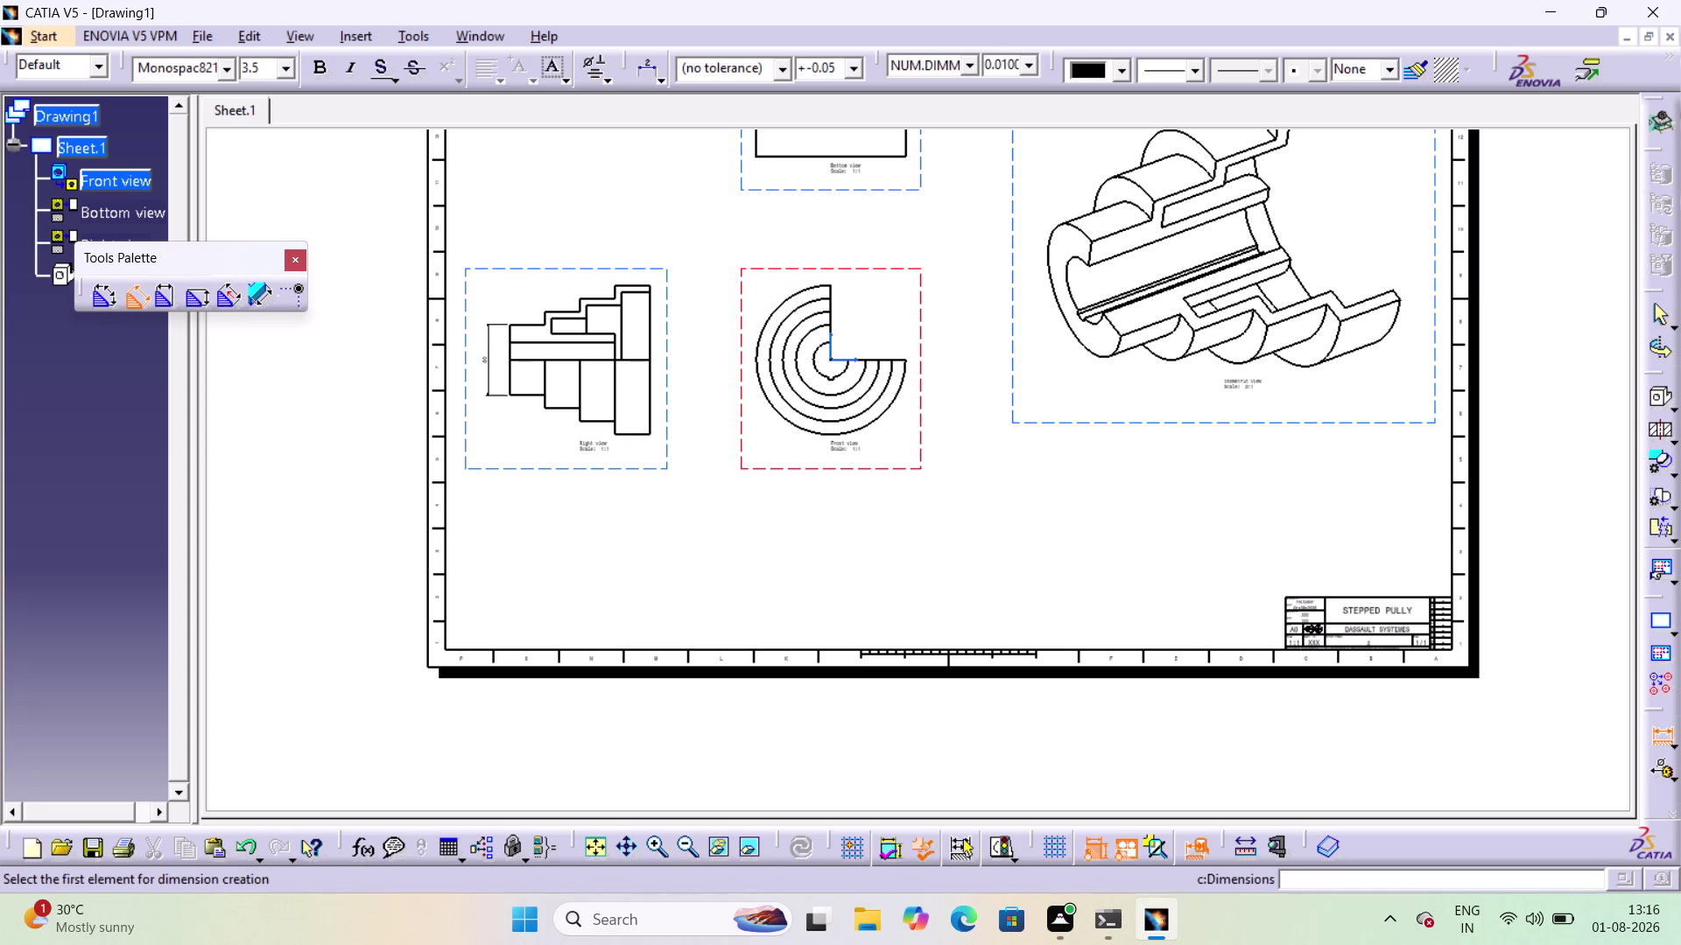
Place a diameter dimension on the outer step circle of the front view.
click(1676, 739)
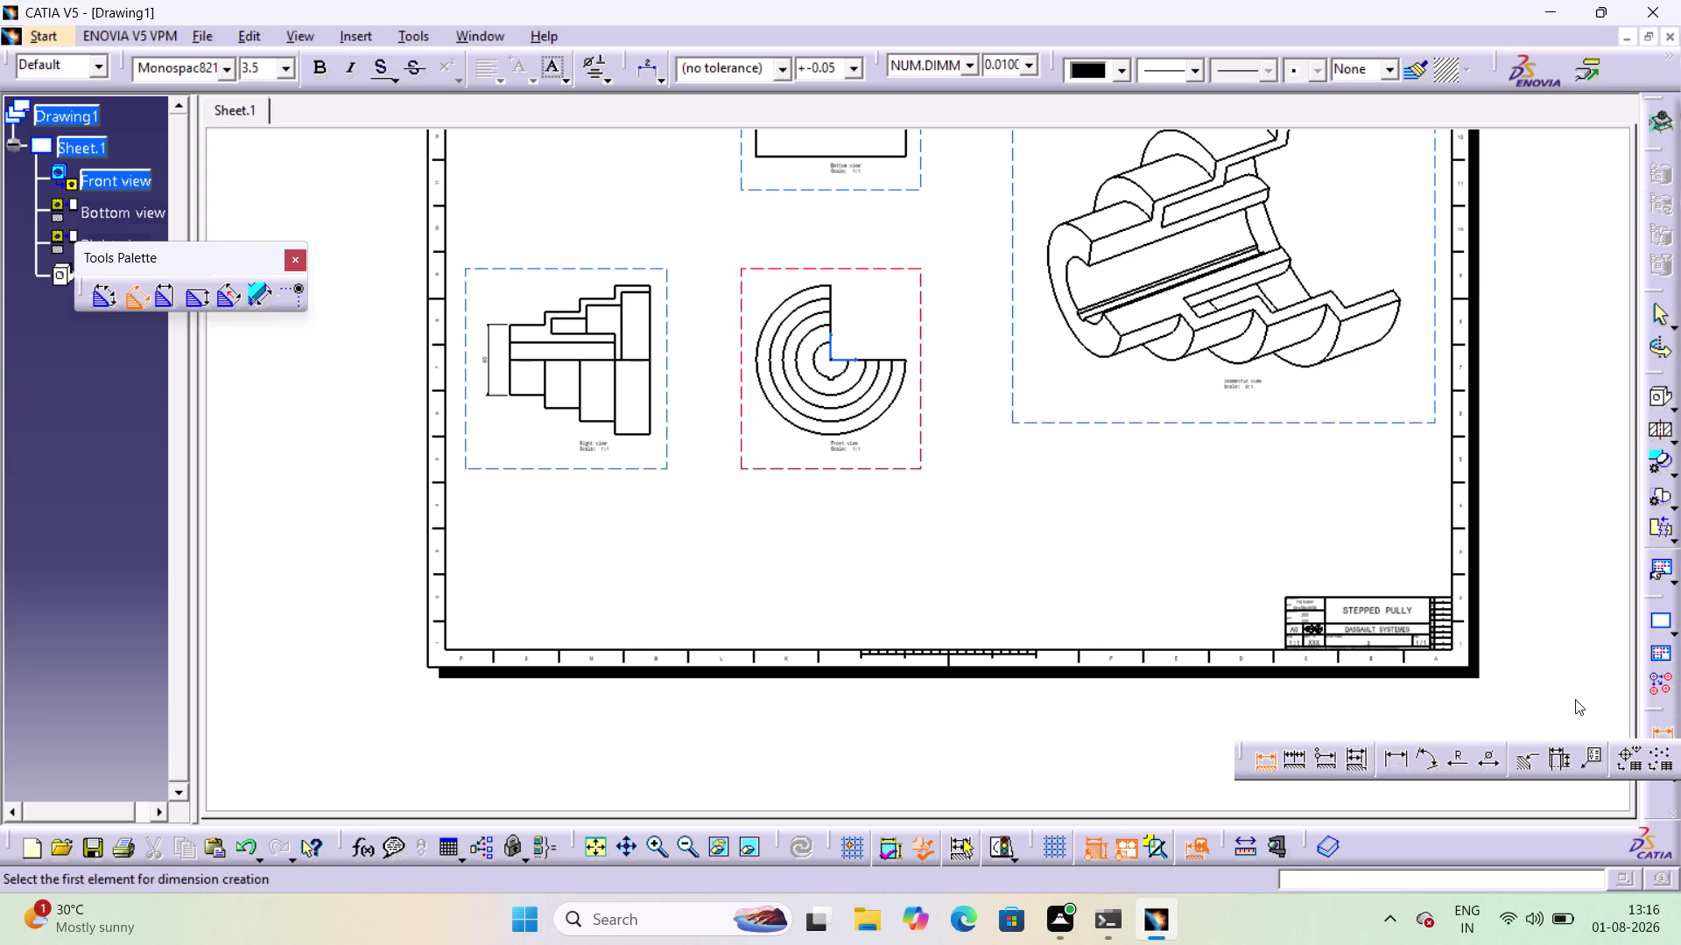
click(1496, 766)
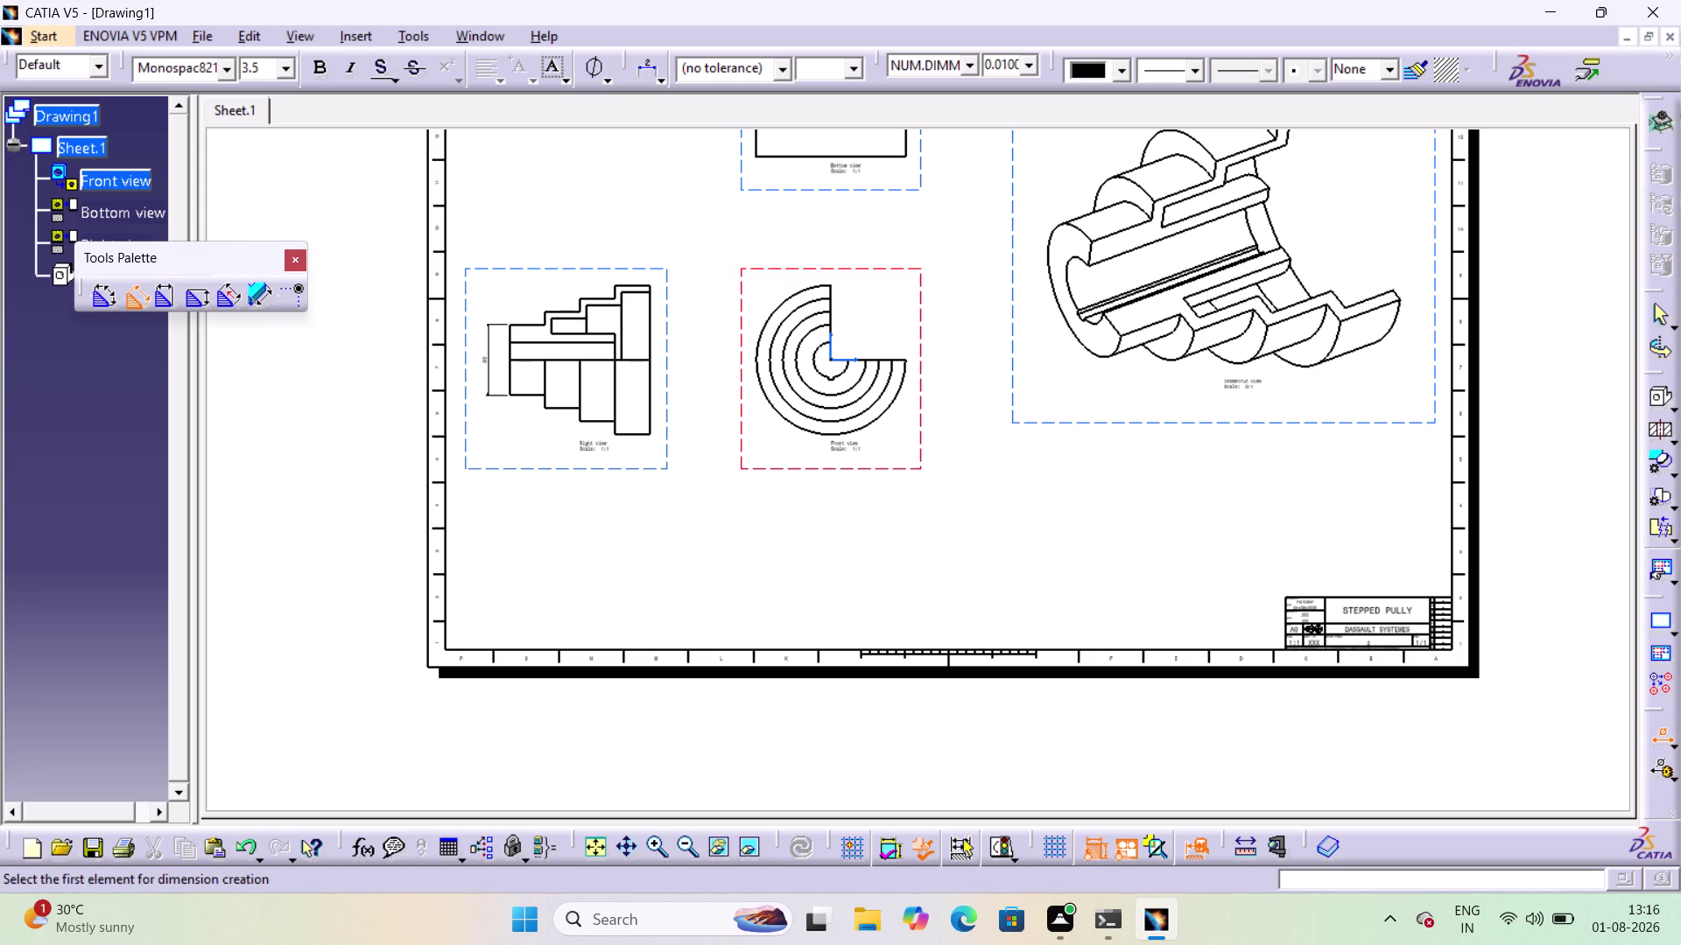
click(818, 357)
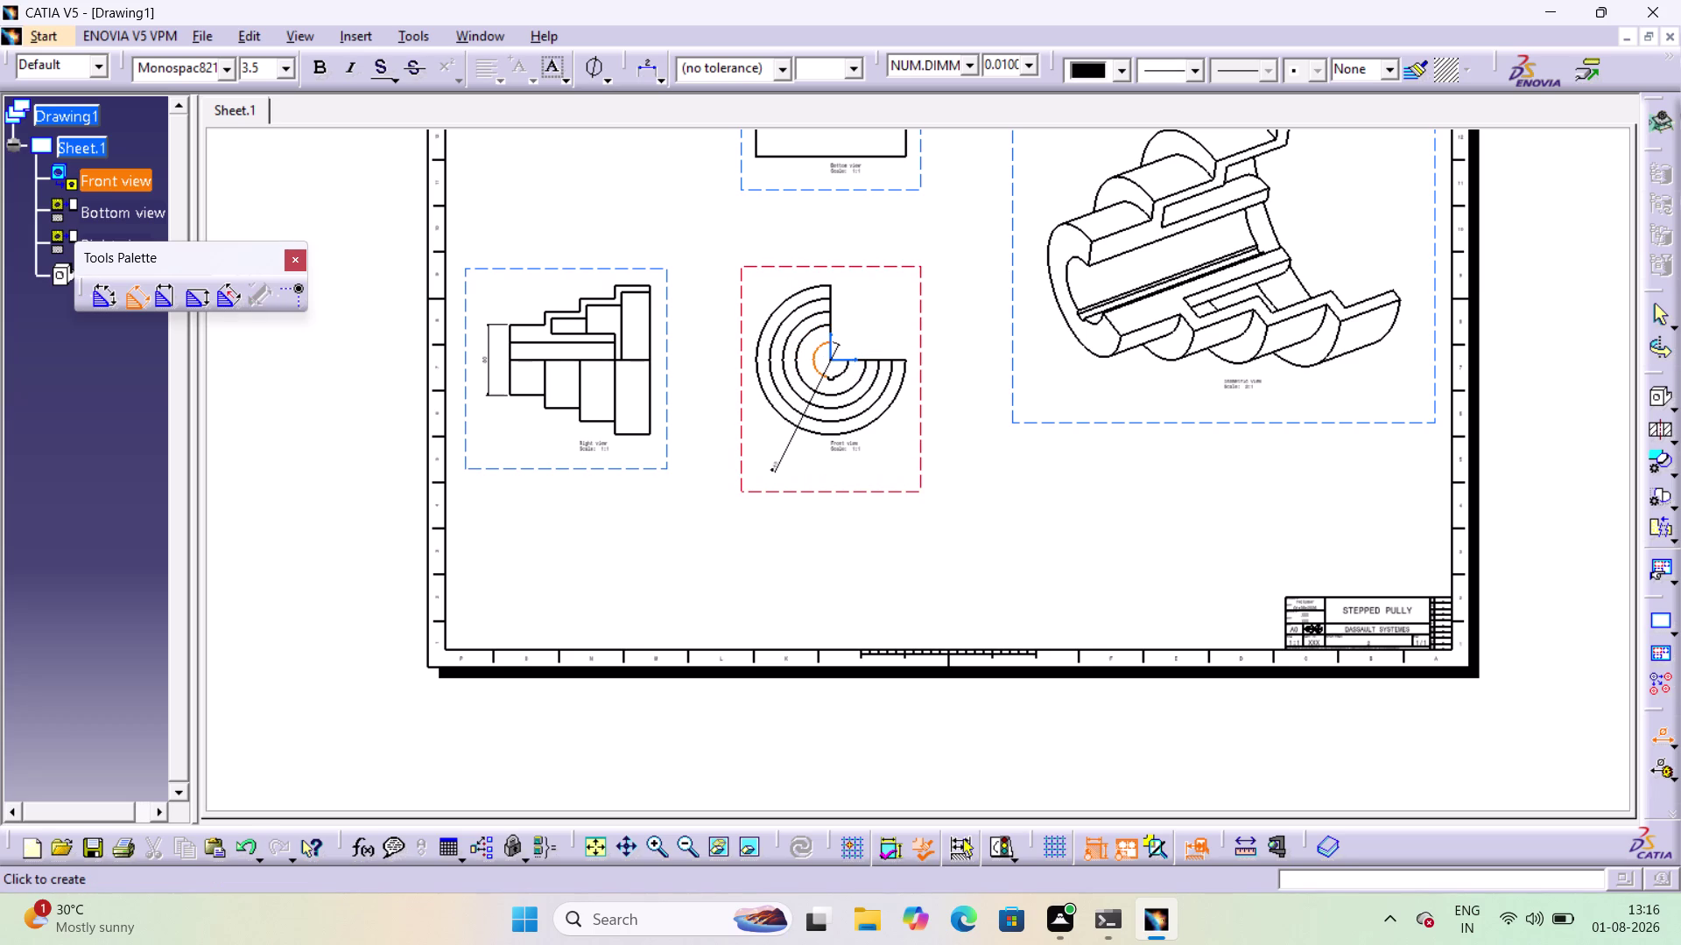
click(777, 467)
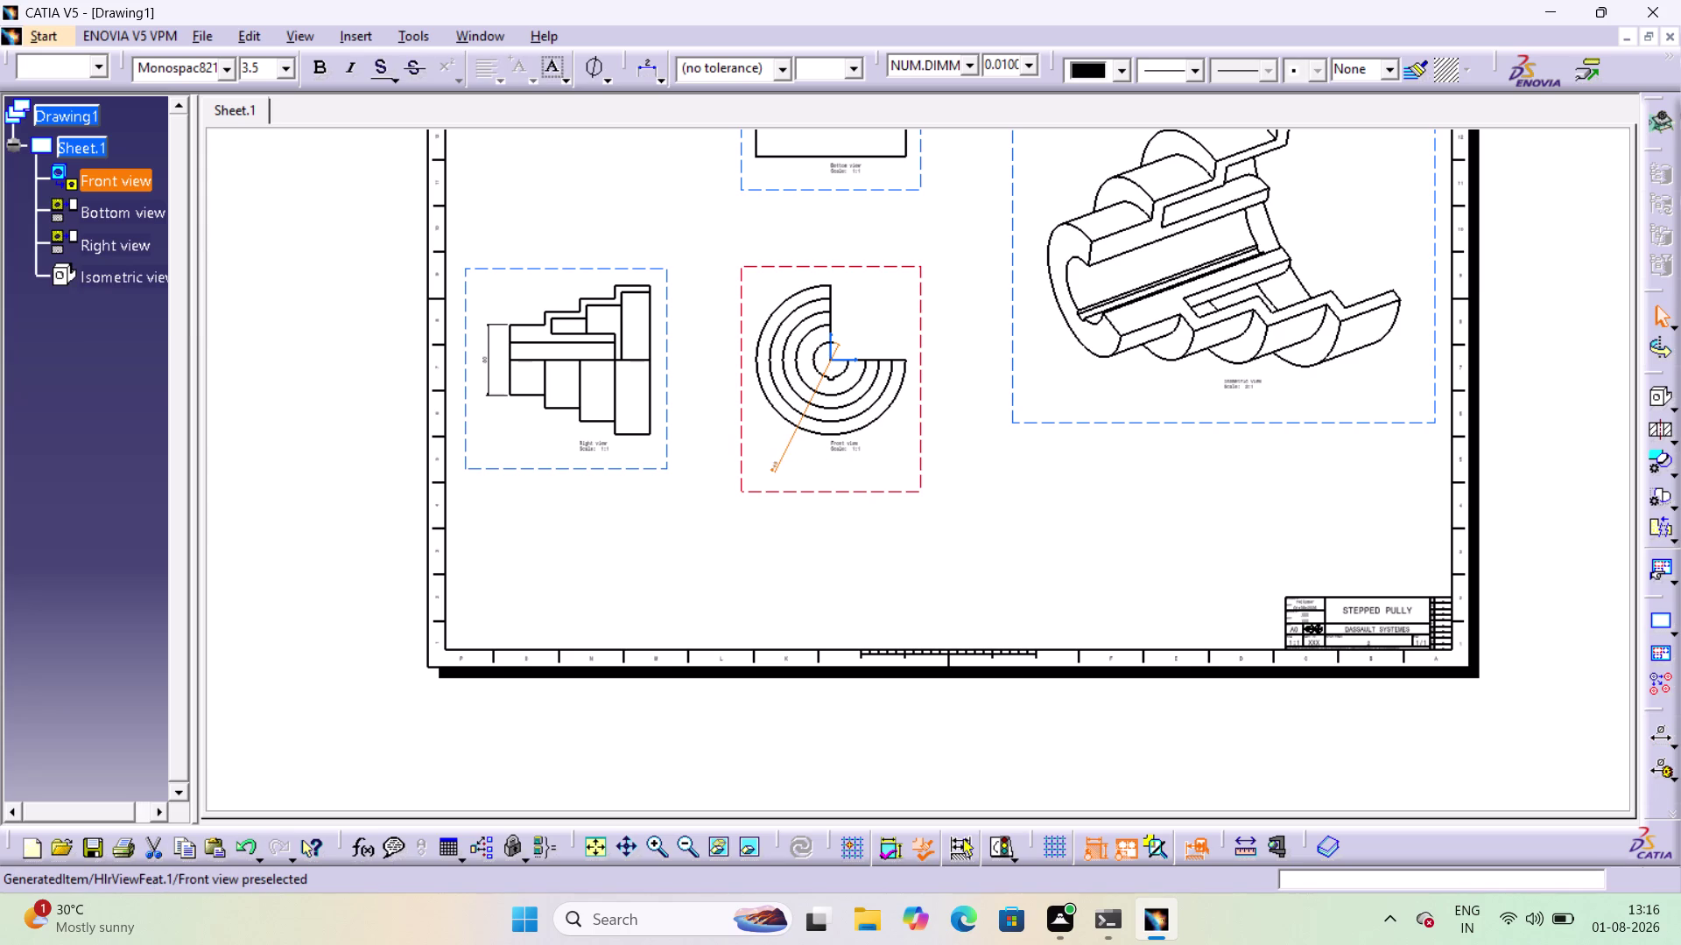
Browse the Dimensions toolbar flyout and dismiss it.
click(1673, 767)
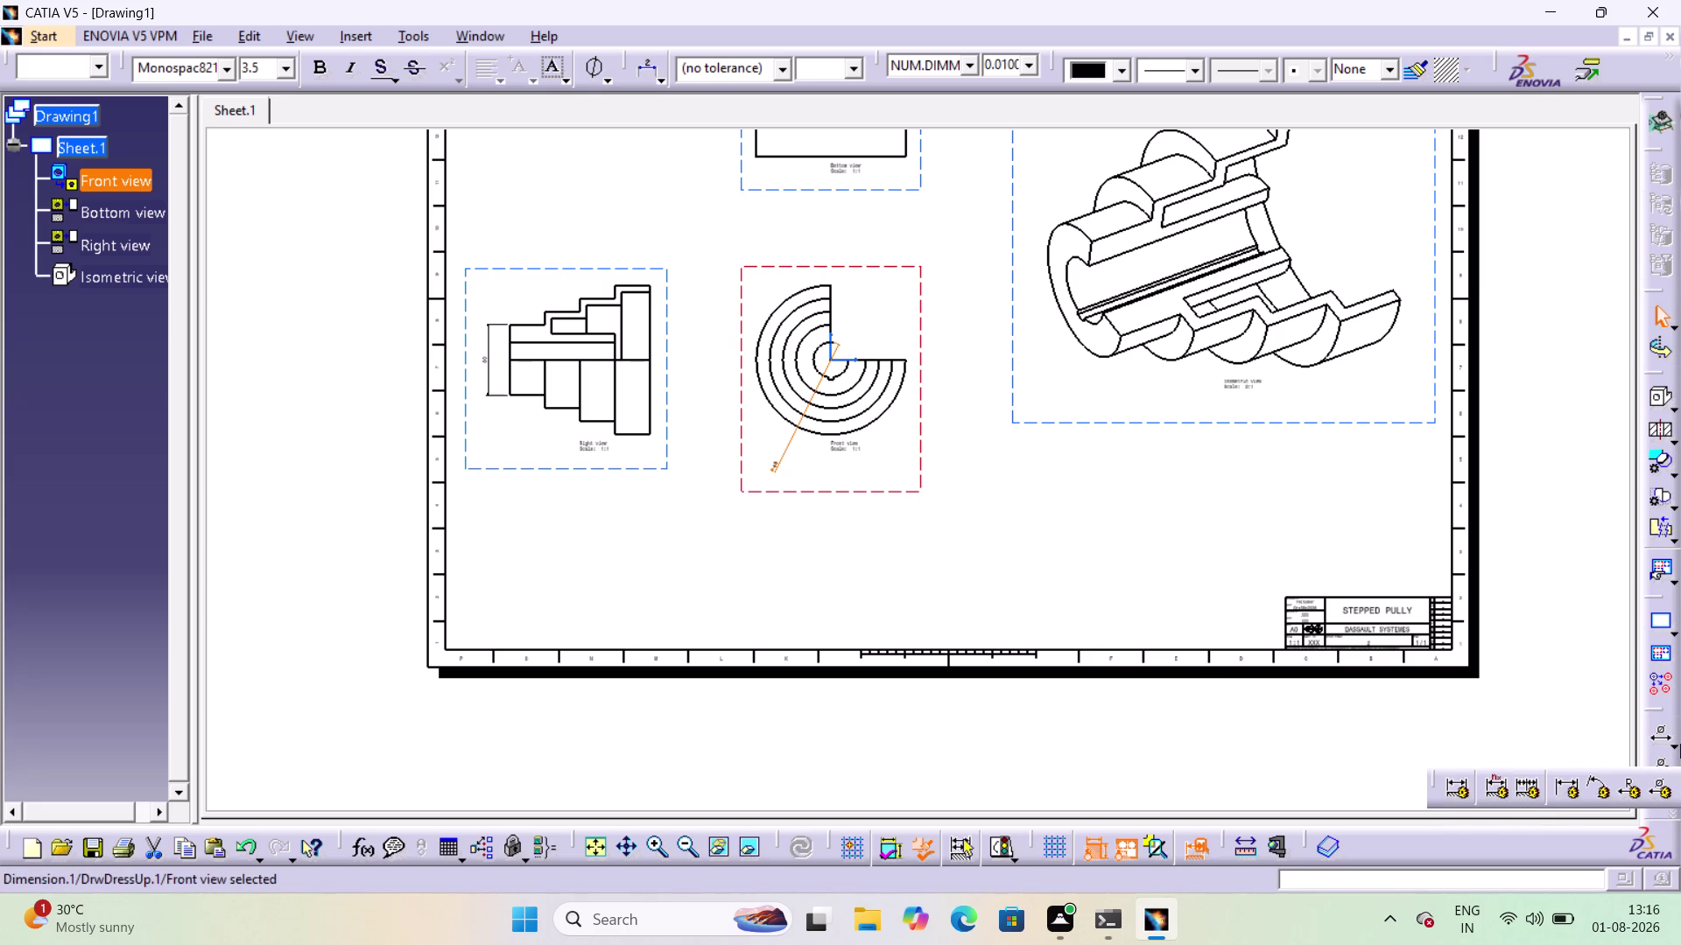
click(1668, 744)
click(1677, 735)
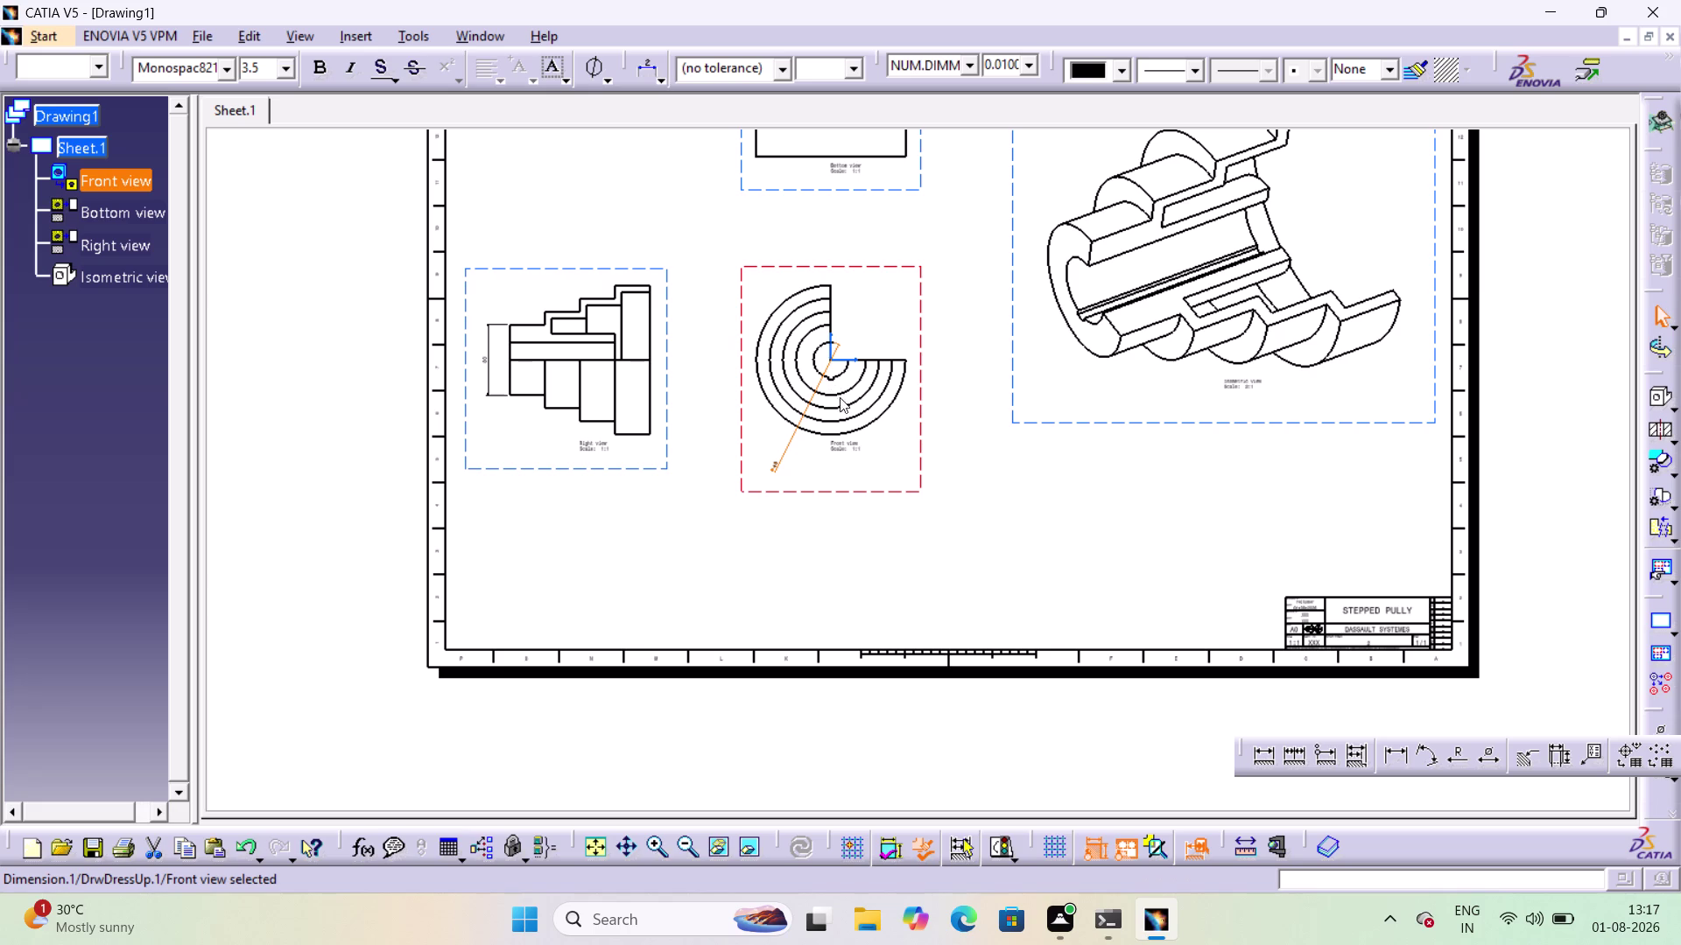
click(661, 835)
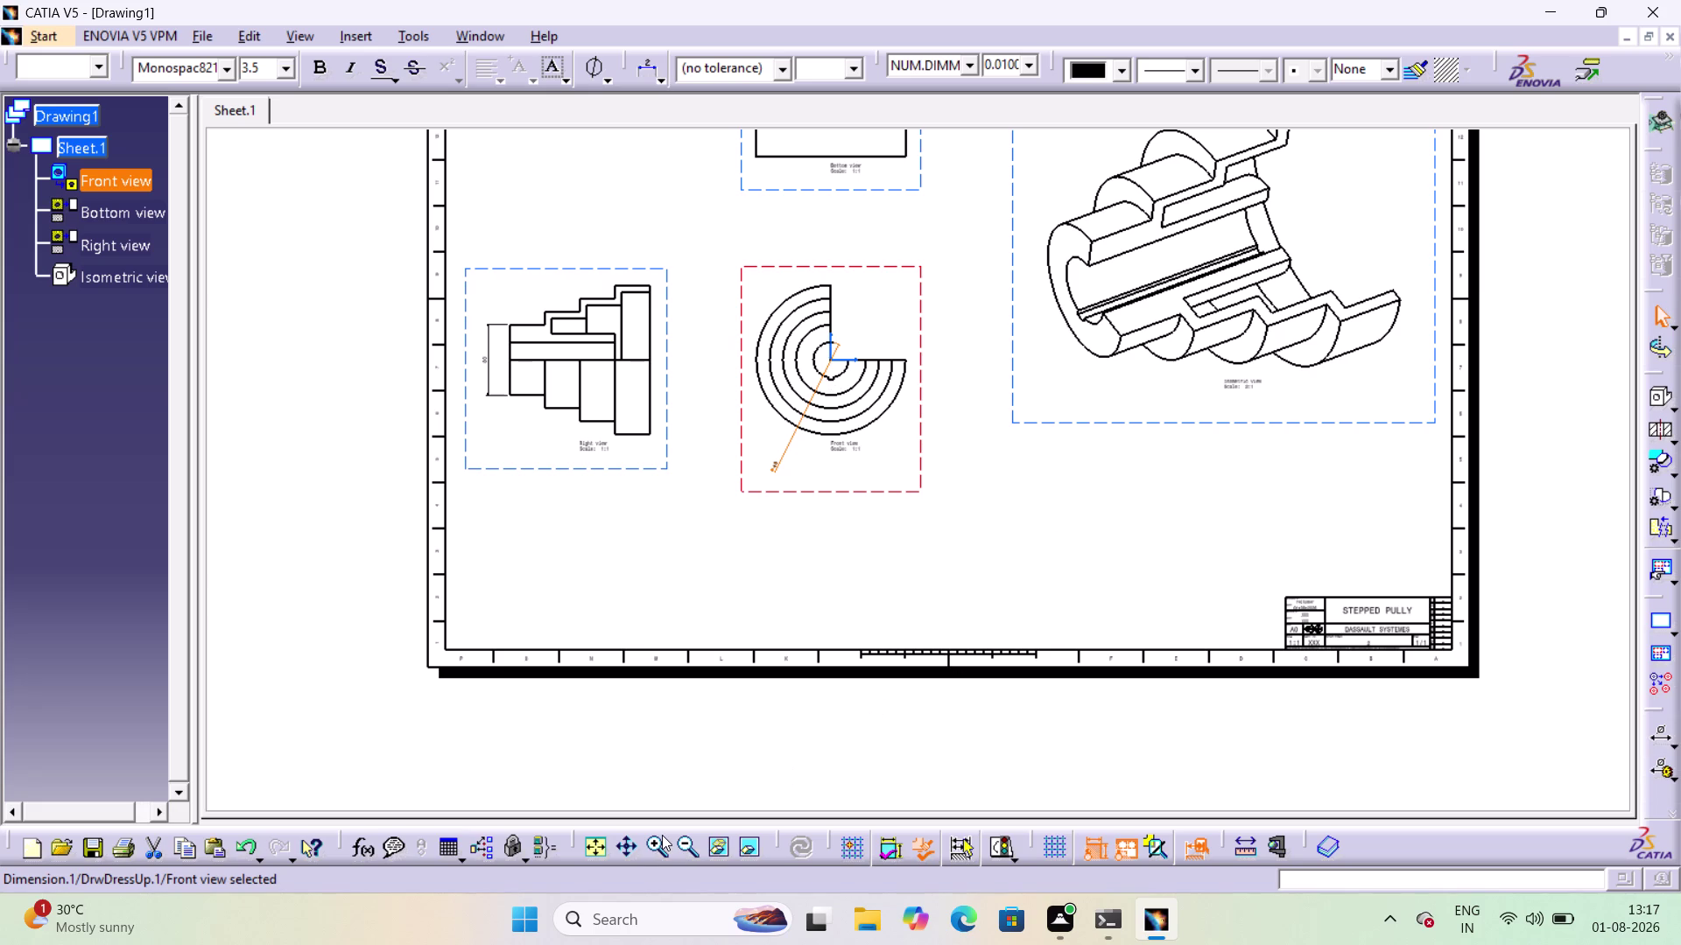
triple_click(651, 840)
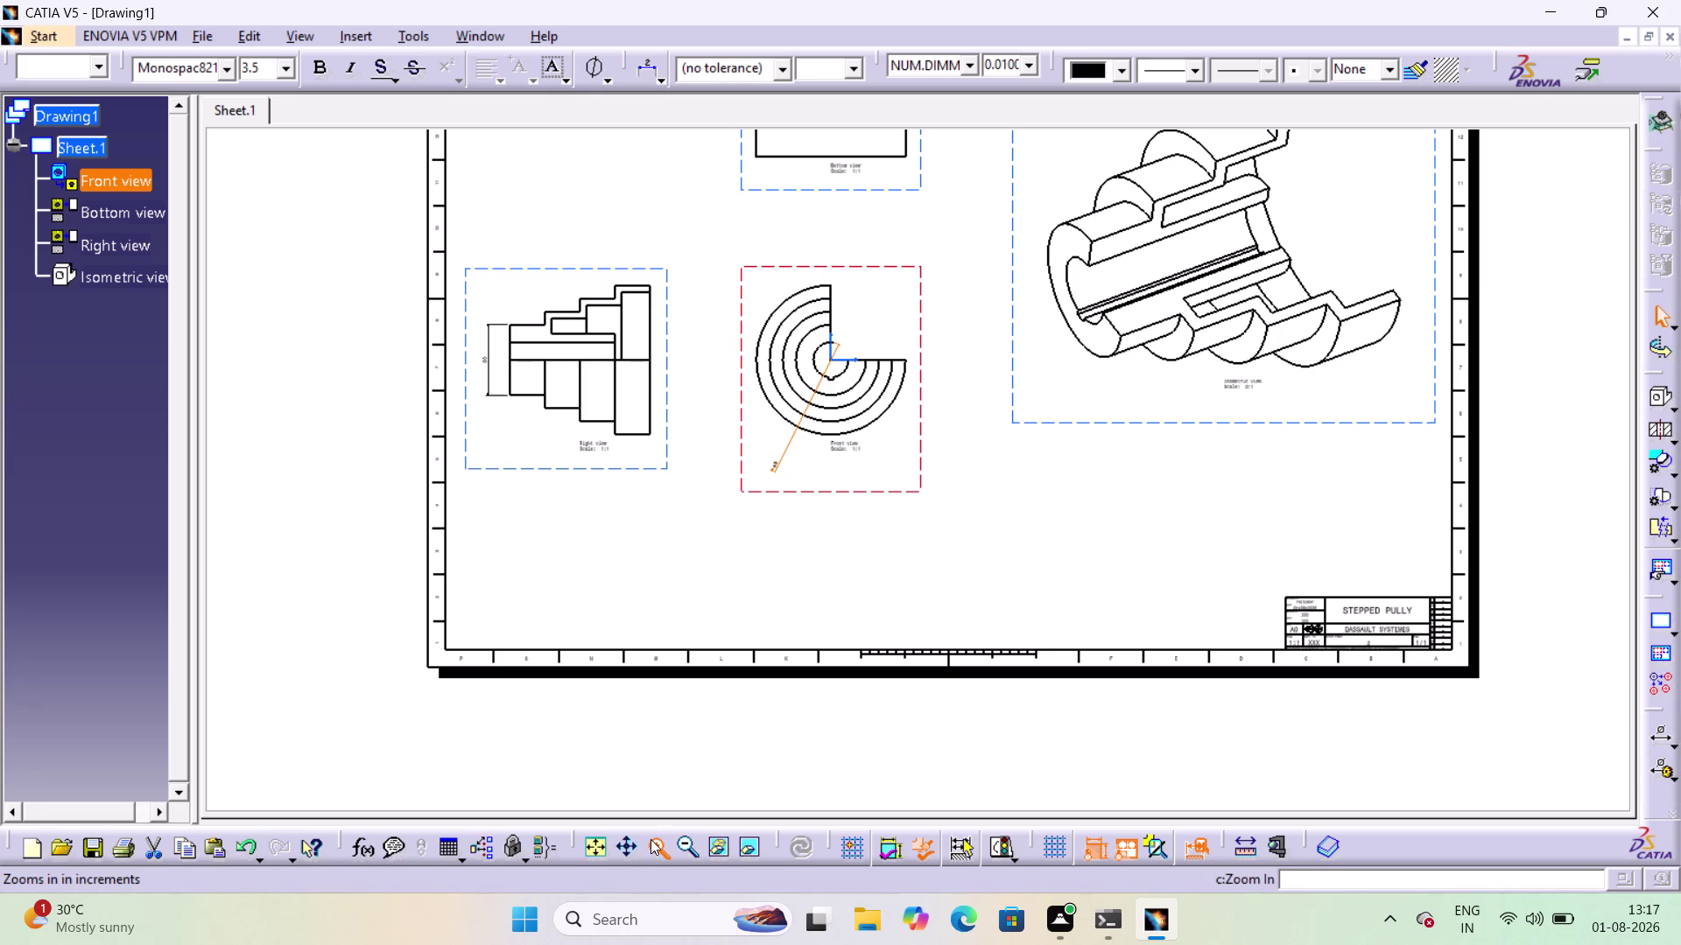
click(663, 844)
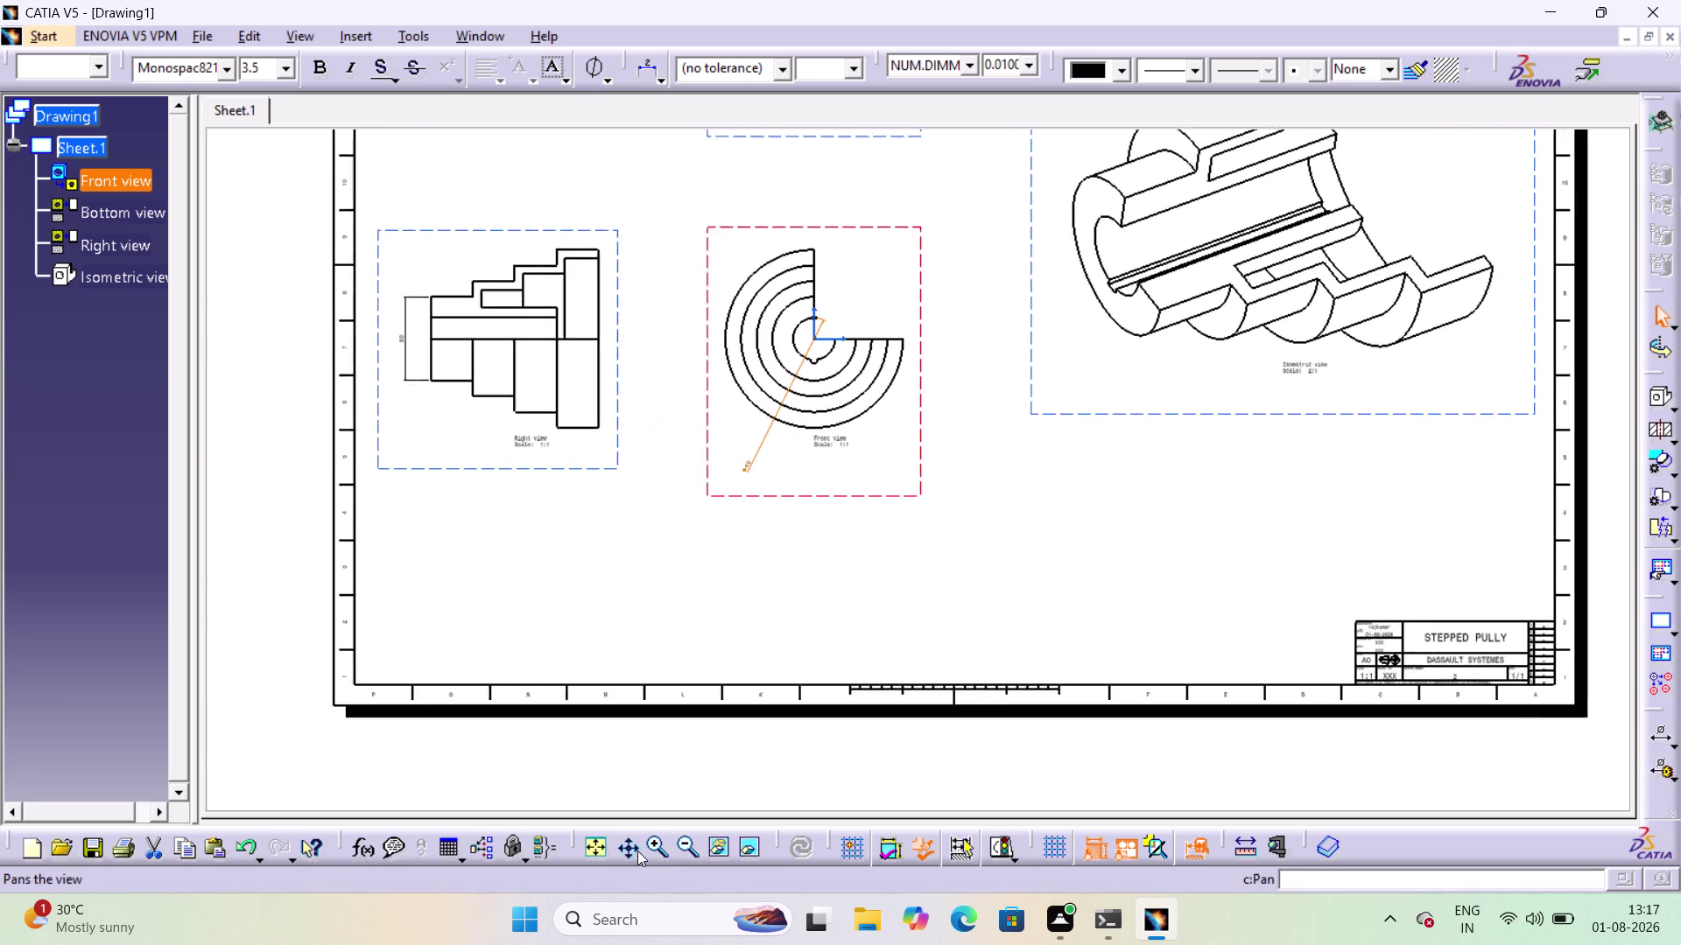
click(638, 851)
click(653, 842)
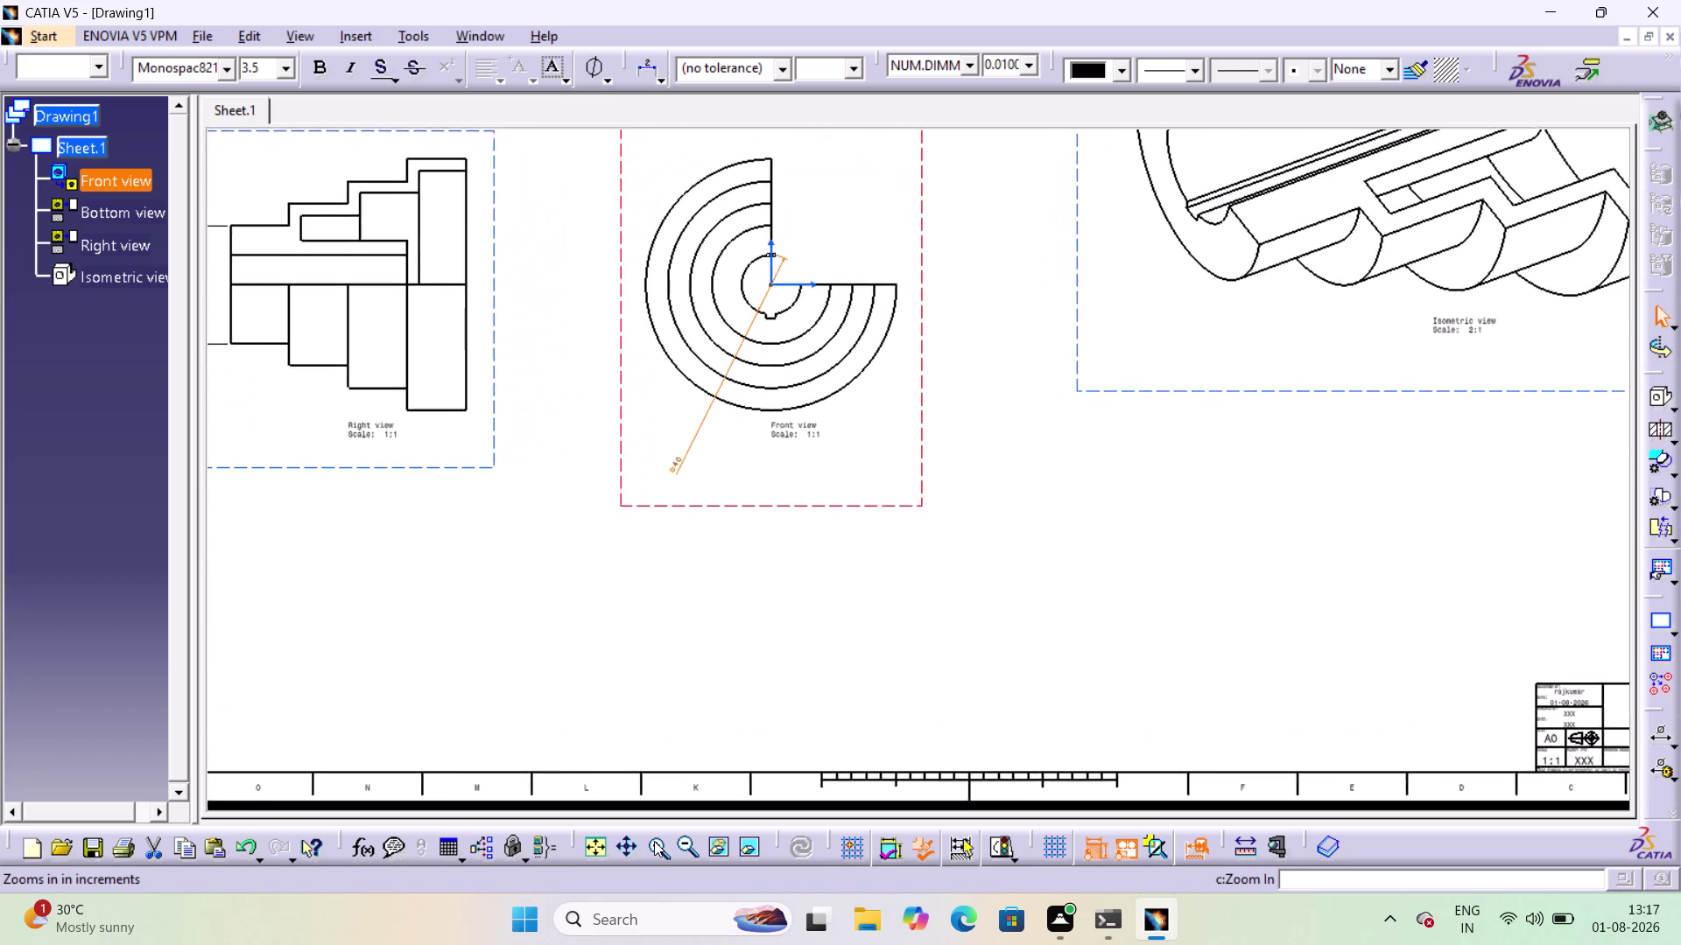
click(654, 842)
click(654, 841)
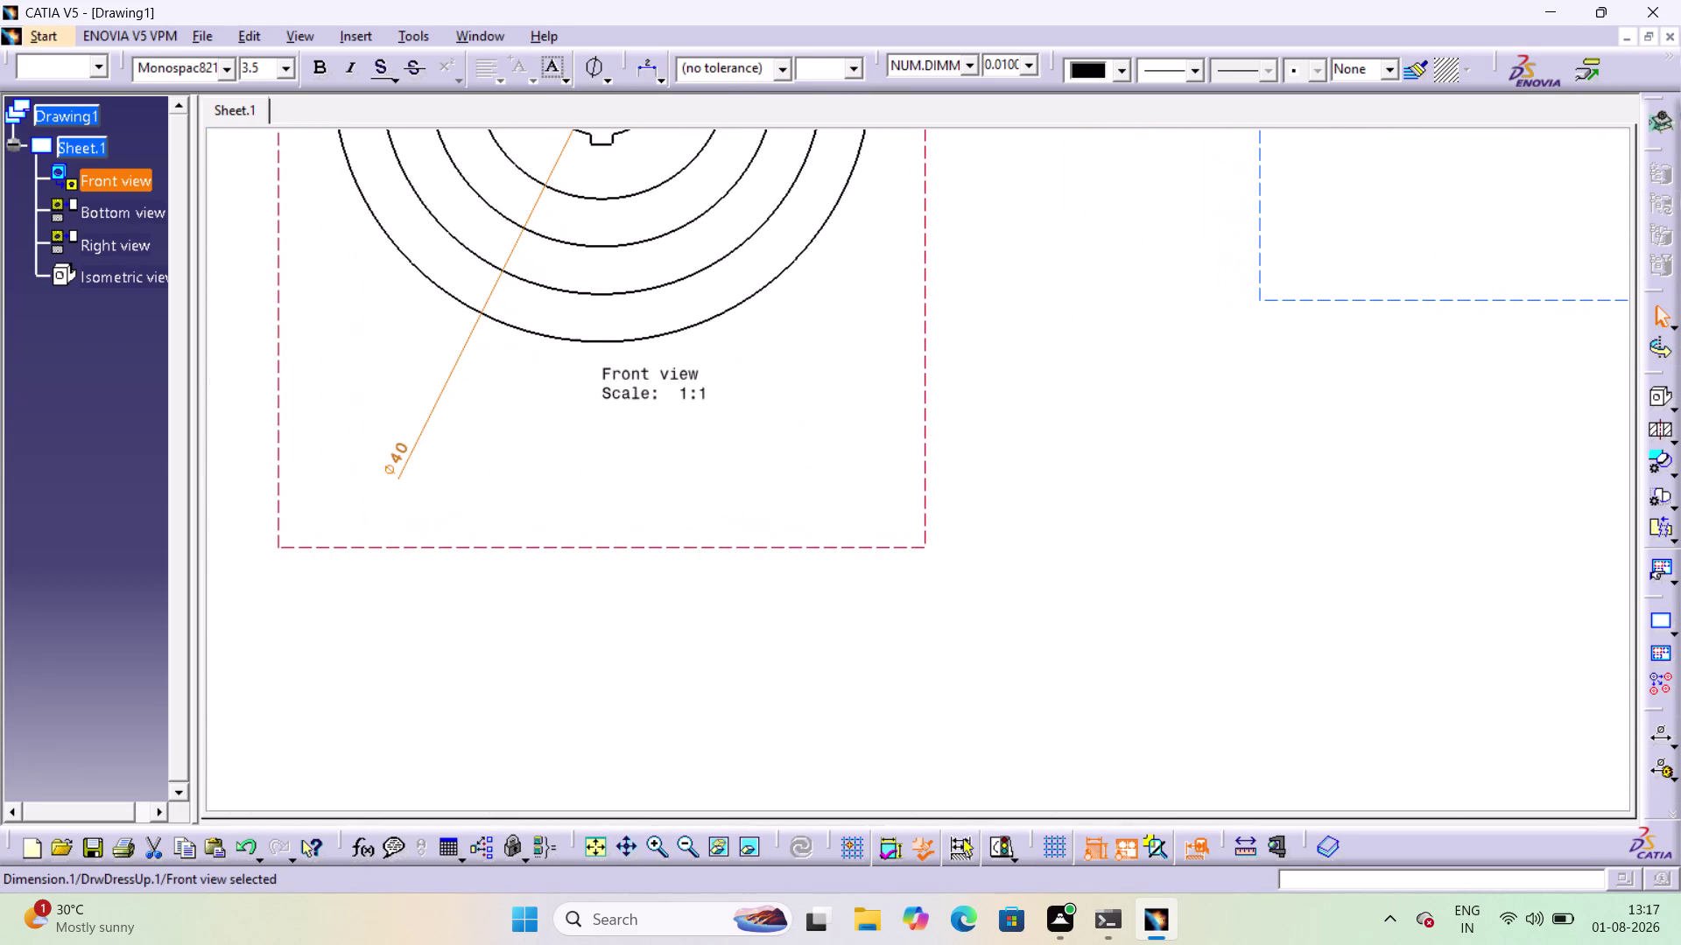
middle_drag(712, 468, 949, 592)
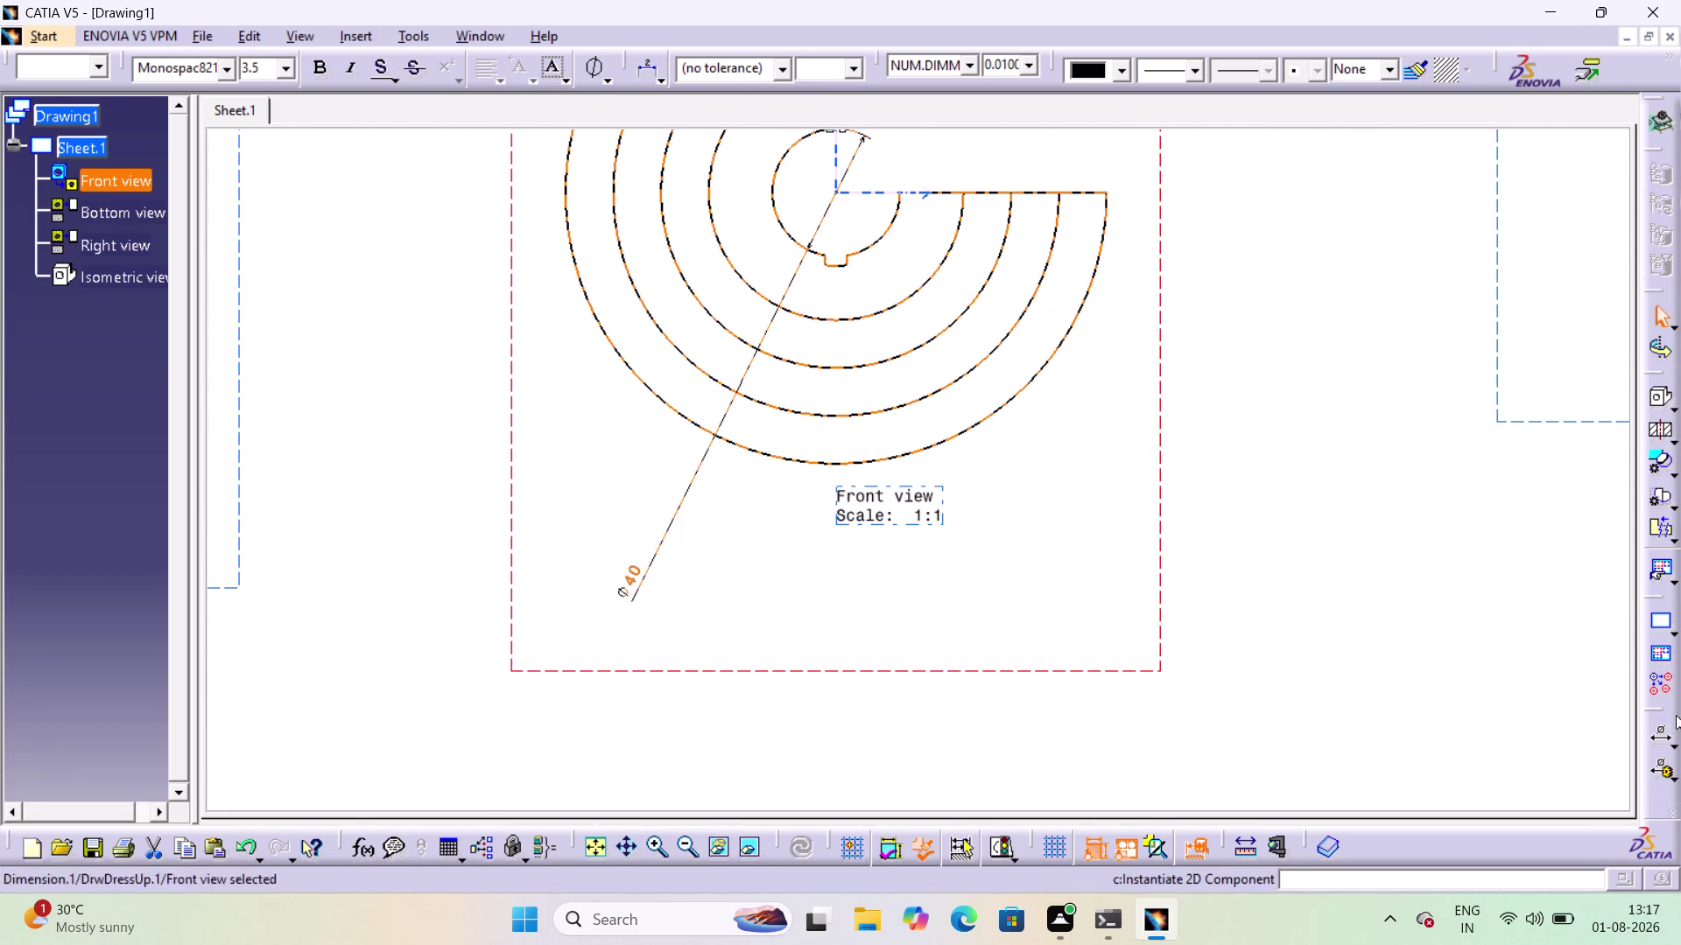
click(1674, 751)
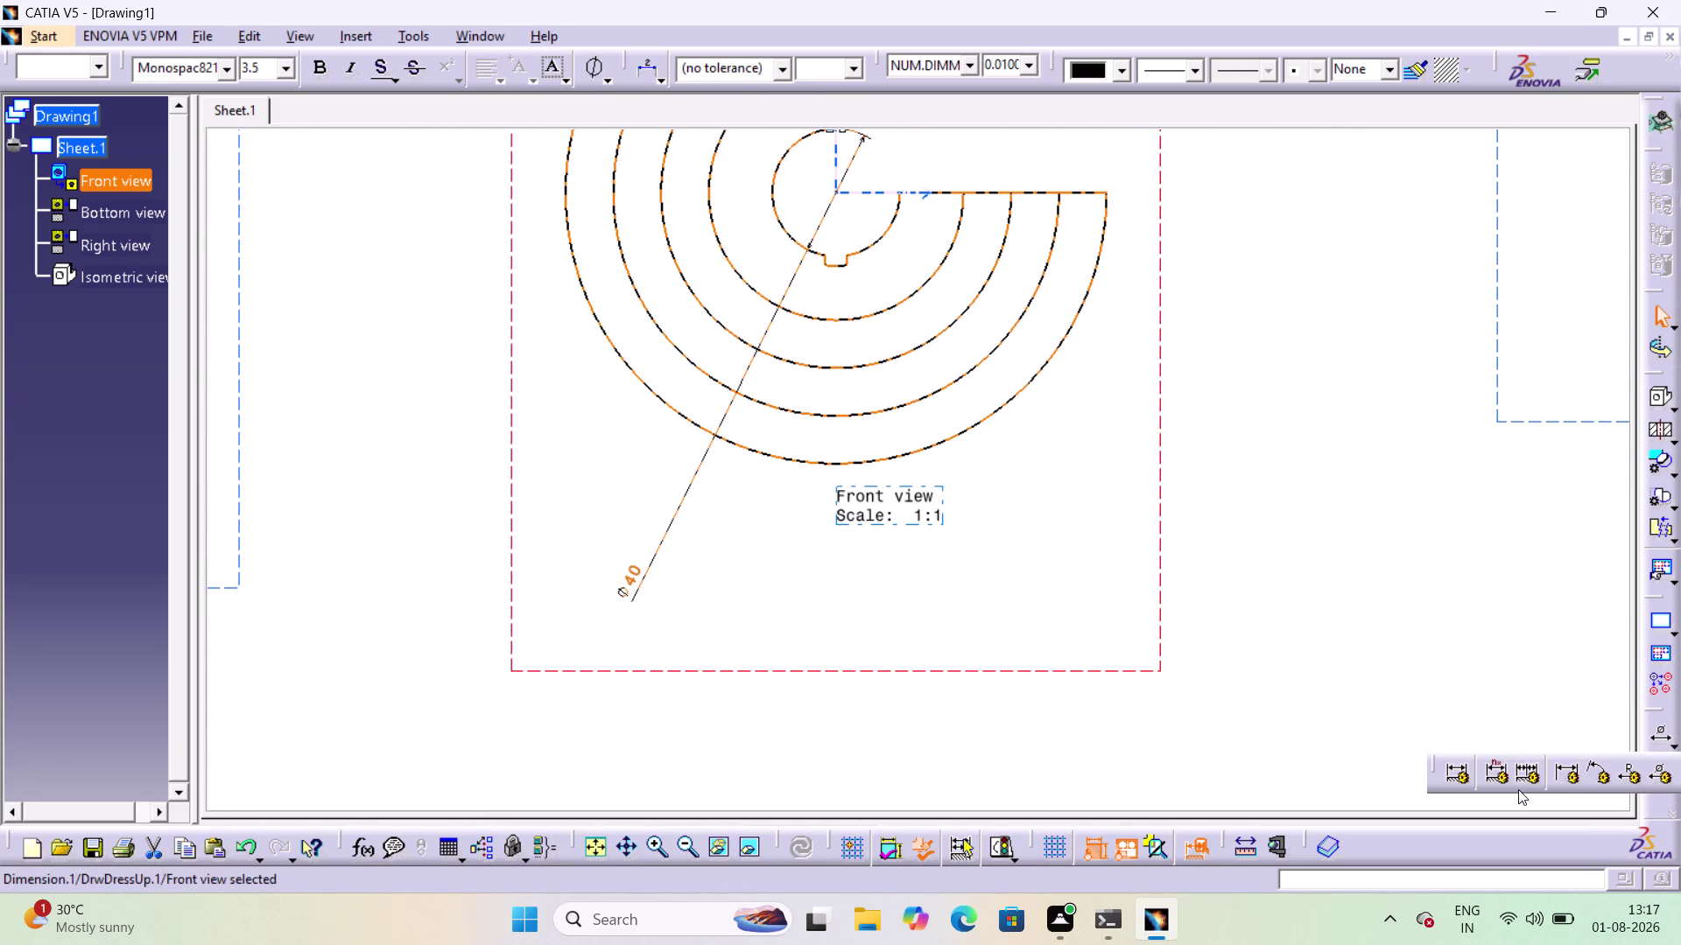
click(1668, 742)
click(1676, 746)
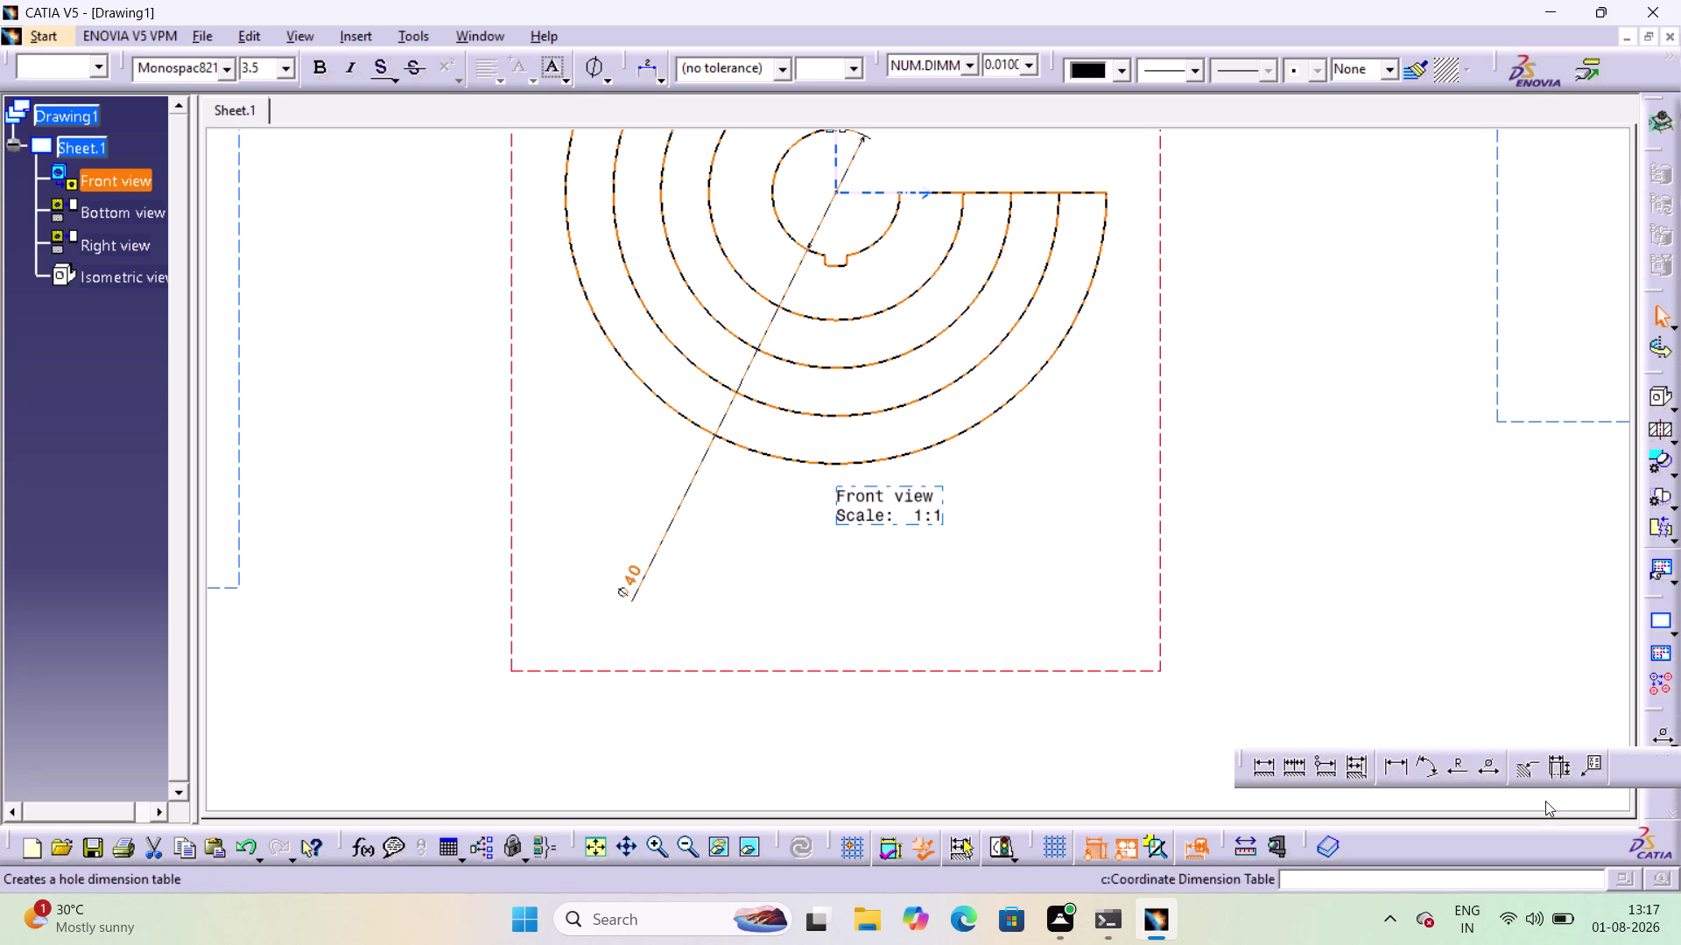
click(1593, 768)
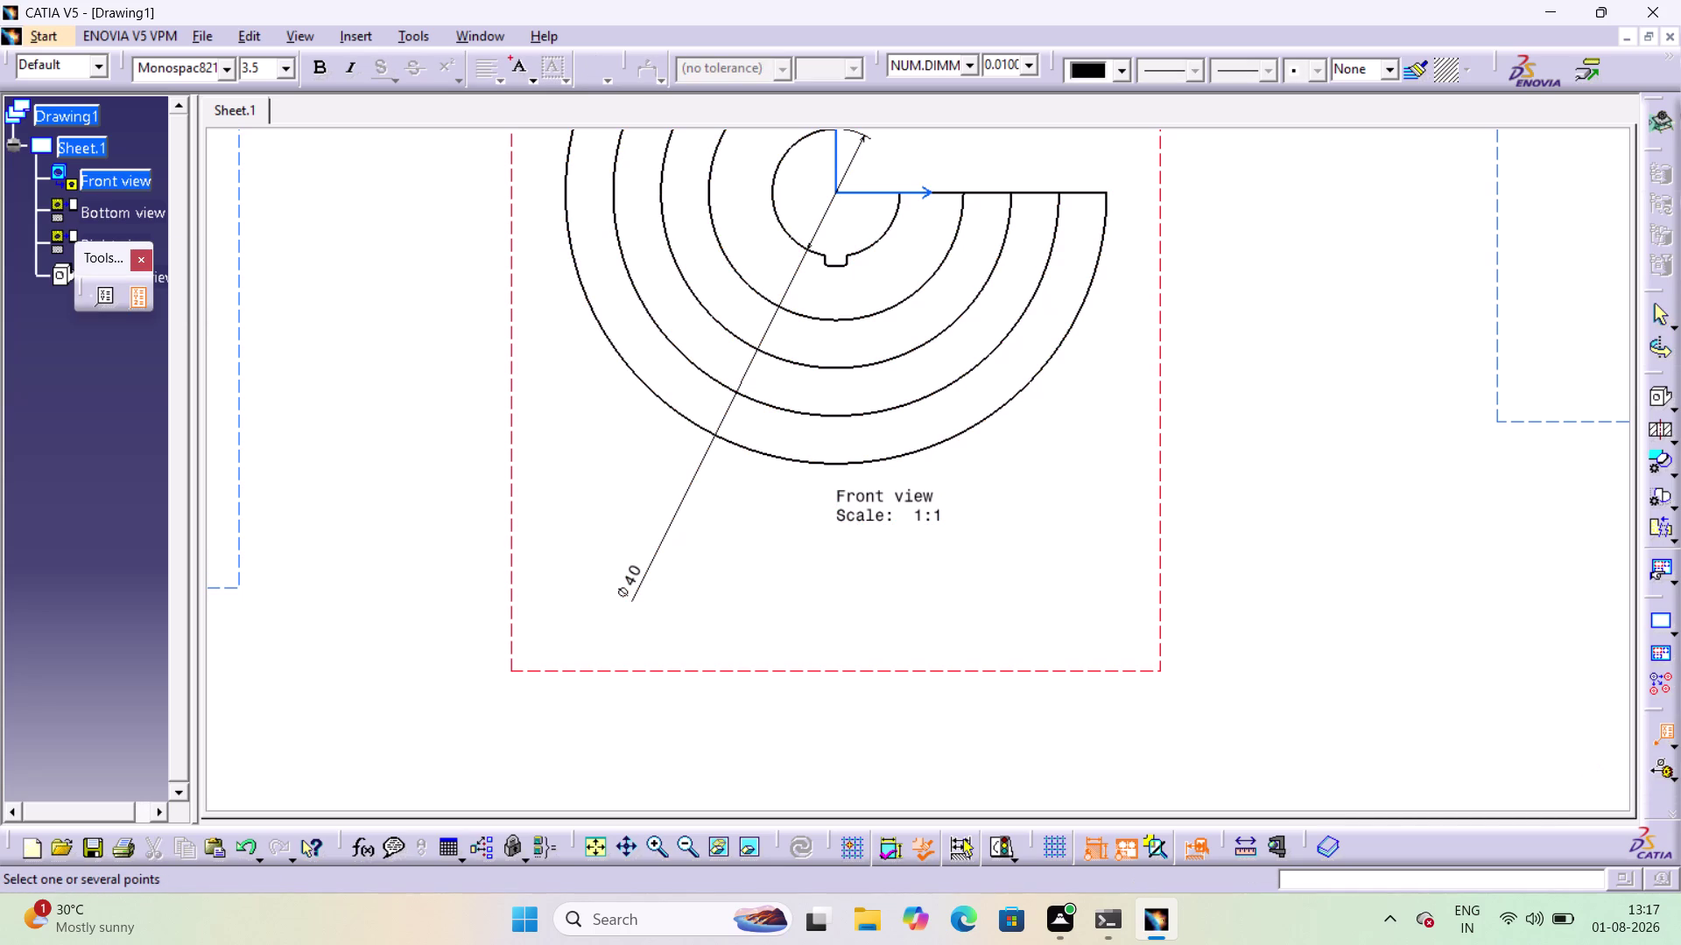
click(839, 267)
drag(830, 264, 784, 490)
click(1673, 732)
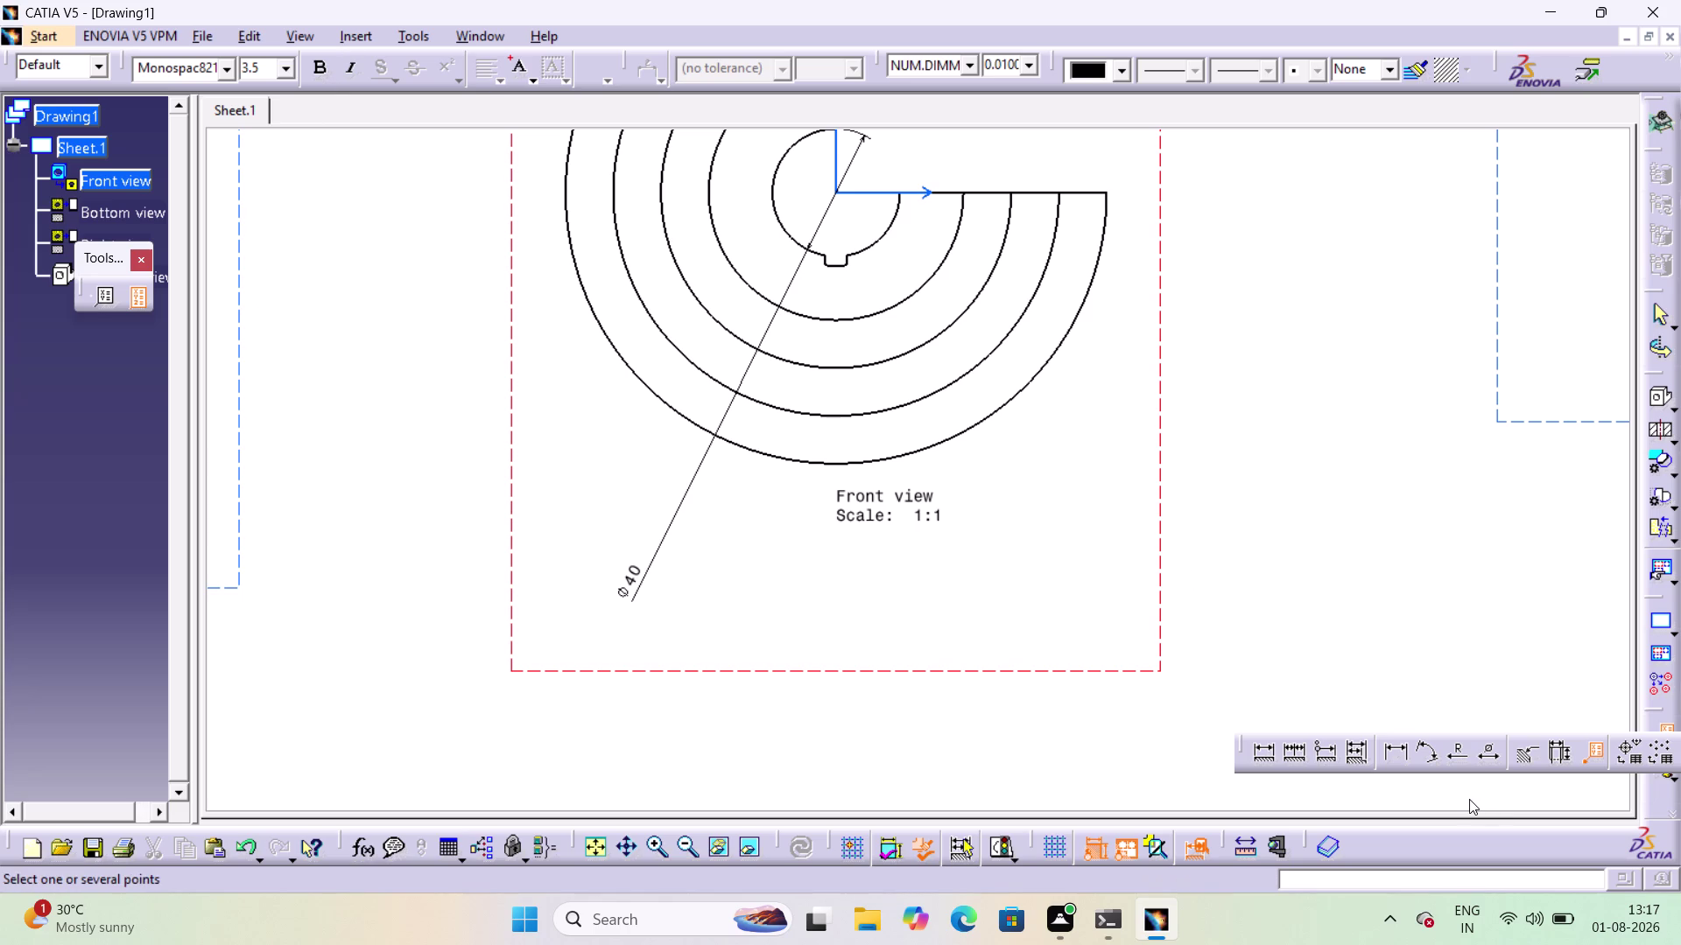
drag(1472, 800, 1480, 802)
click(1667, 744)
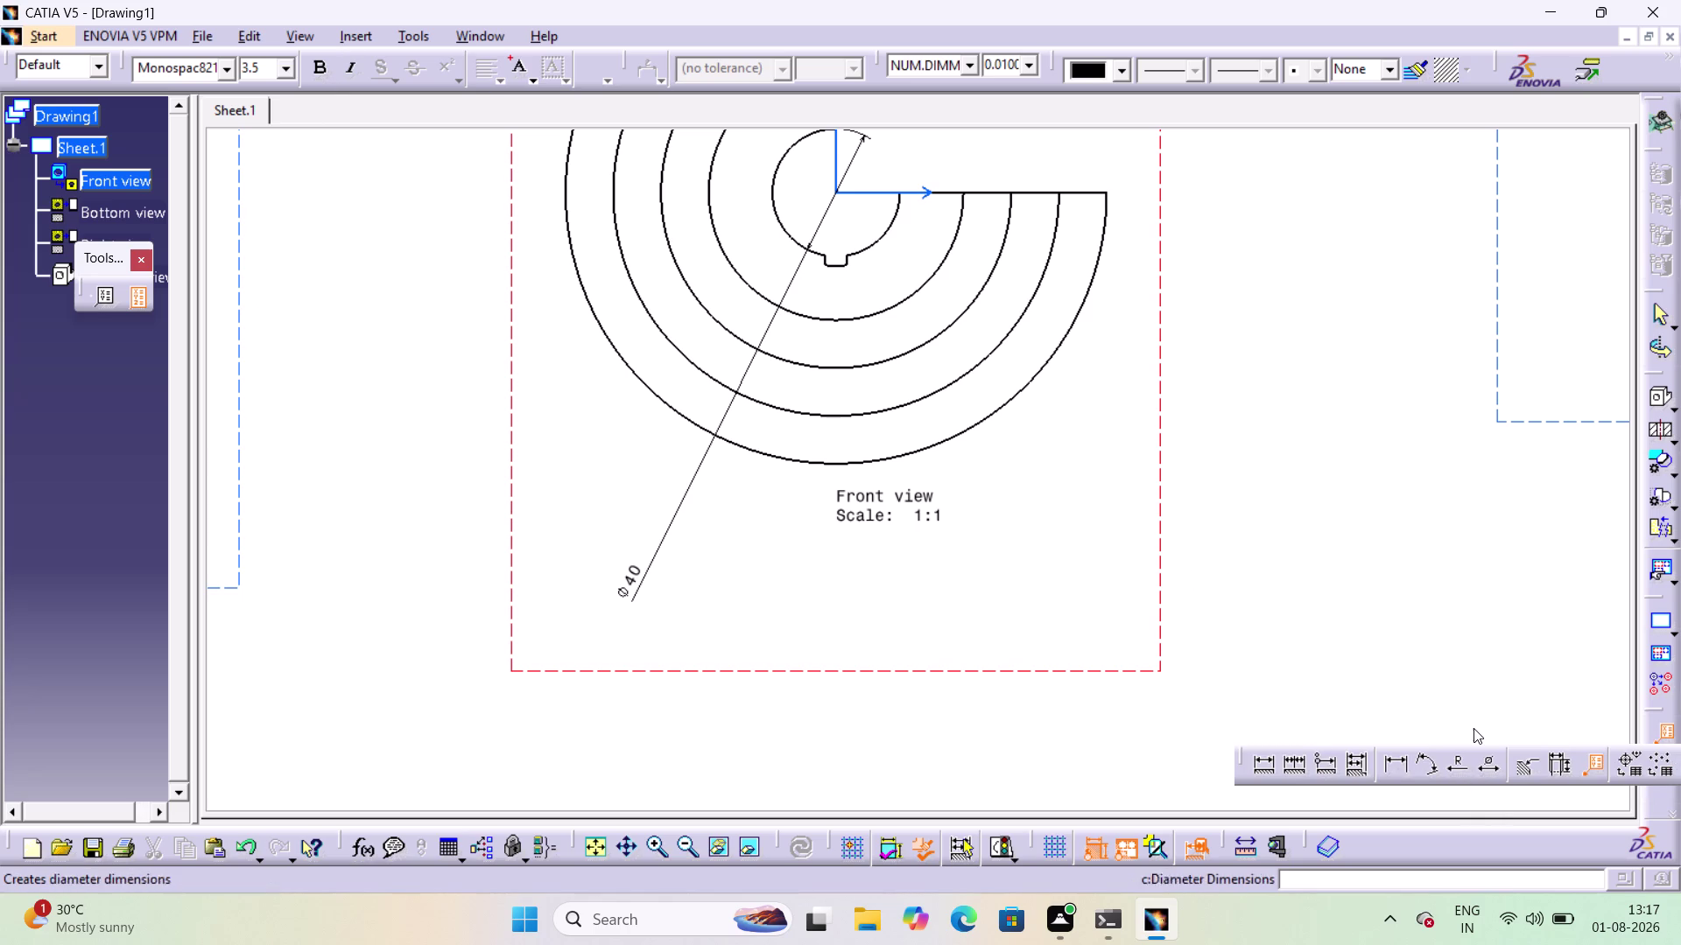
click(1473, 729)
click(1673, 778)
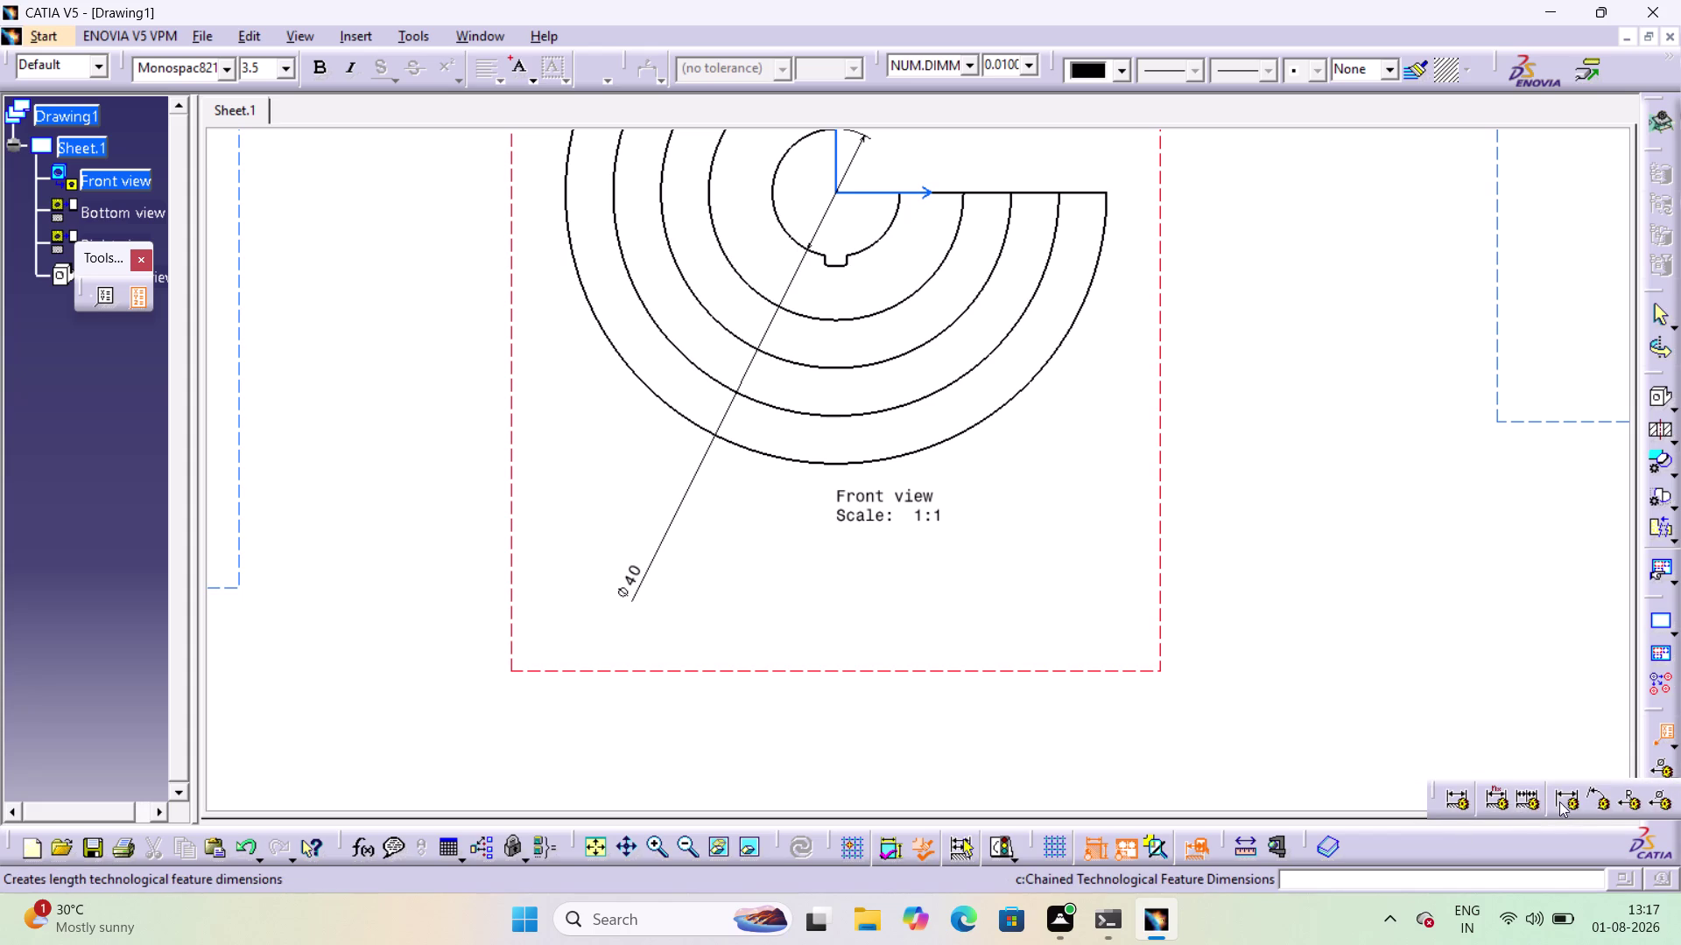
click(1604, 799)
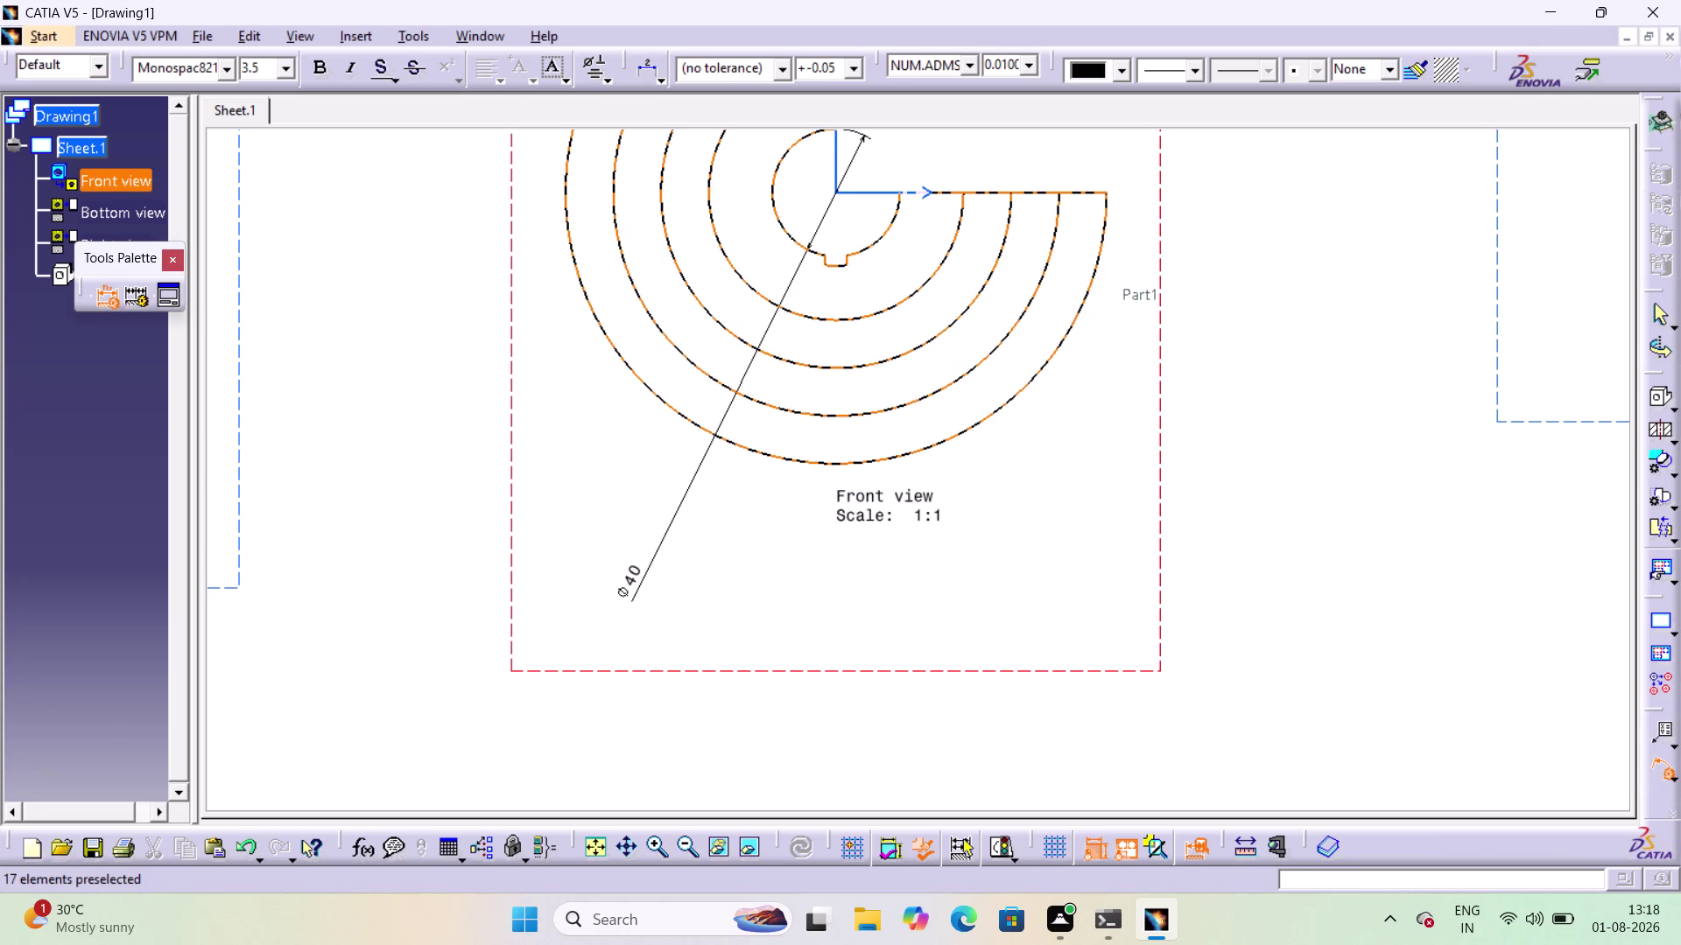
click(1353, 443)
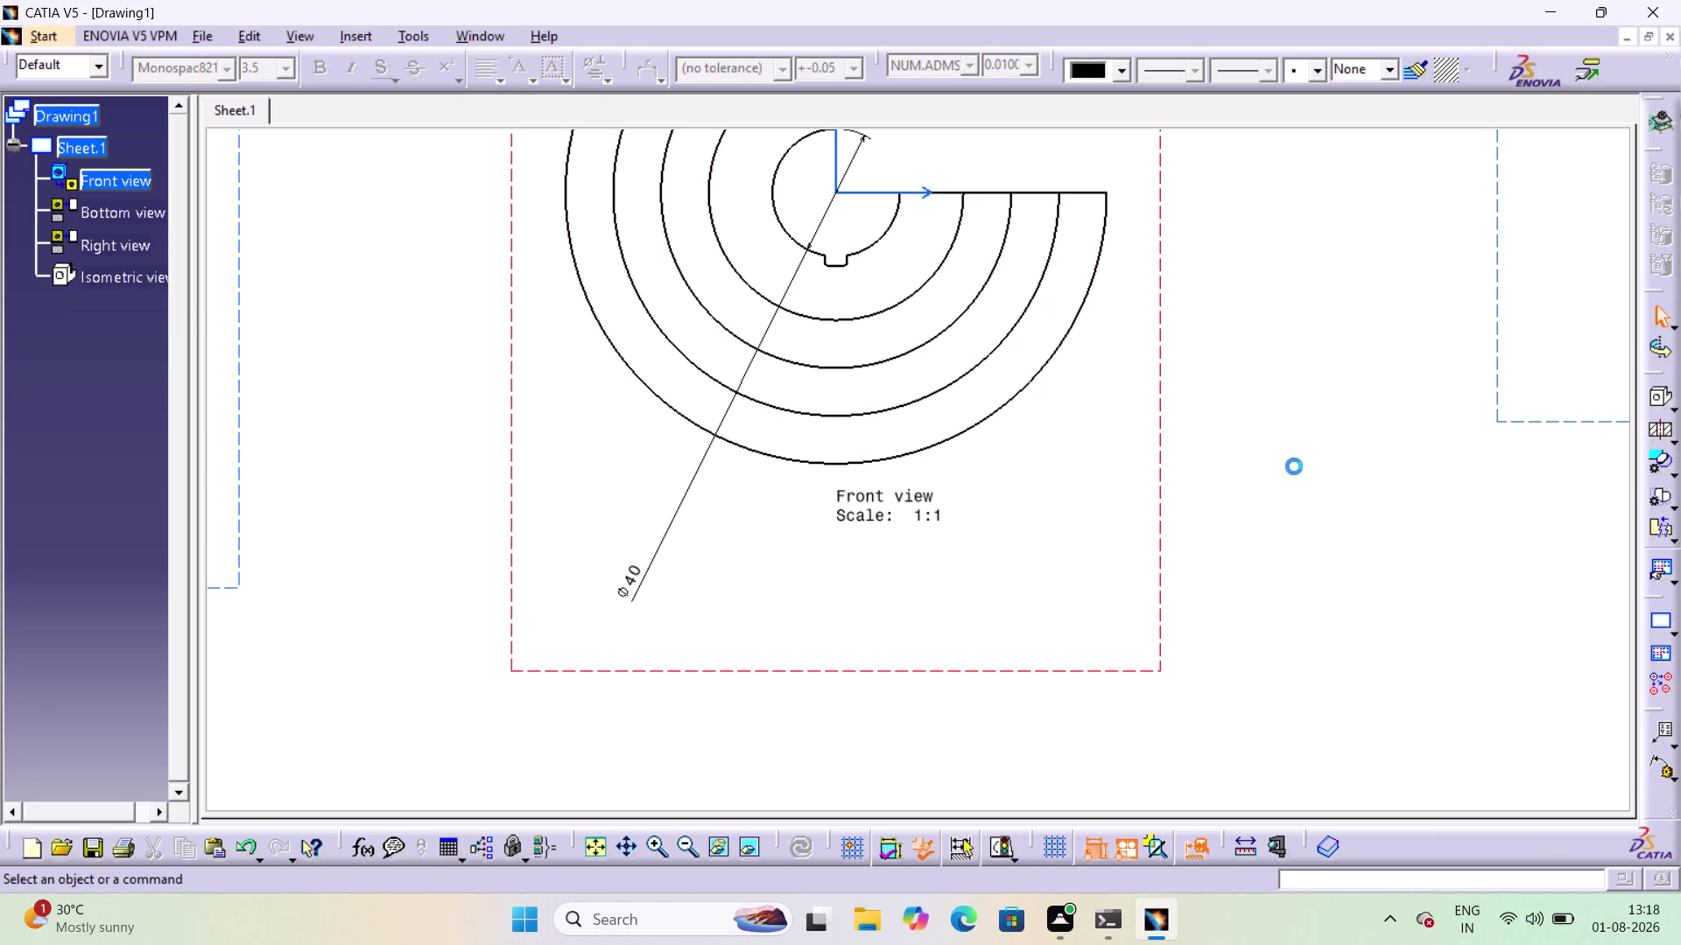
click(1651, 765)
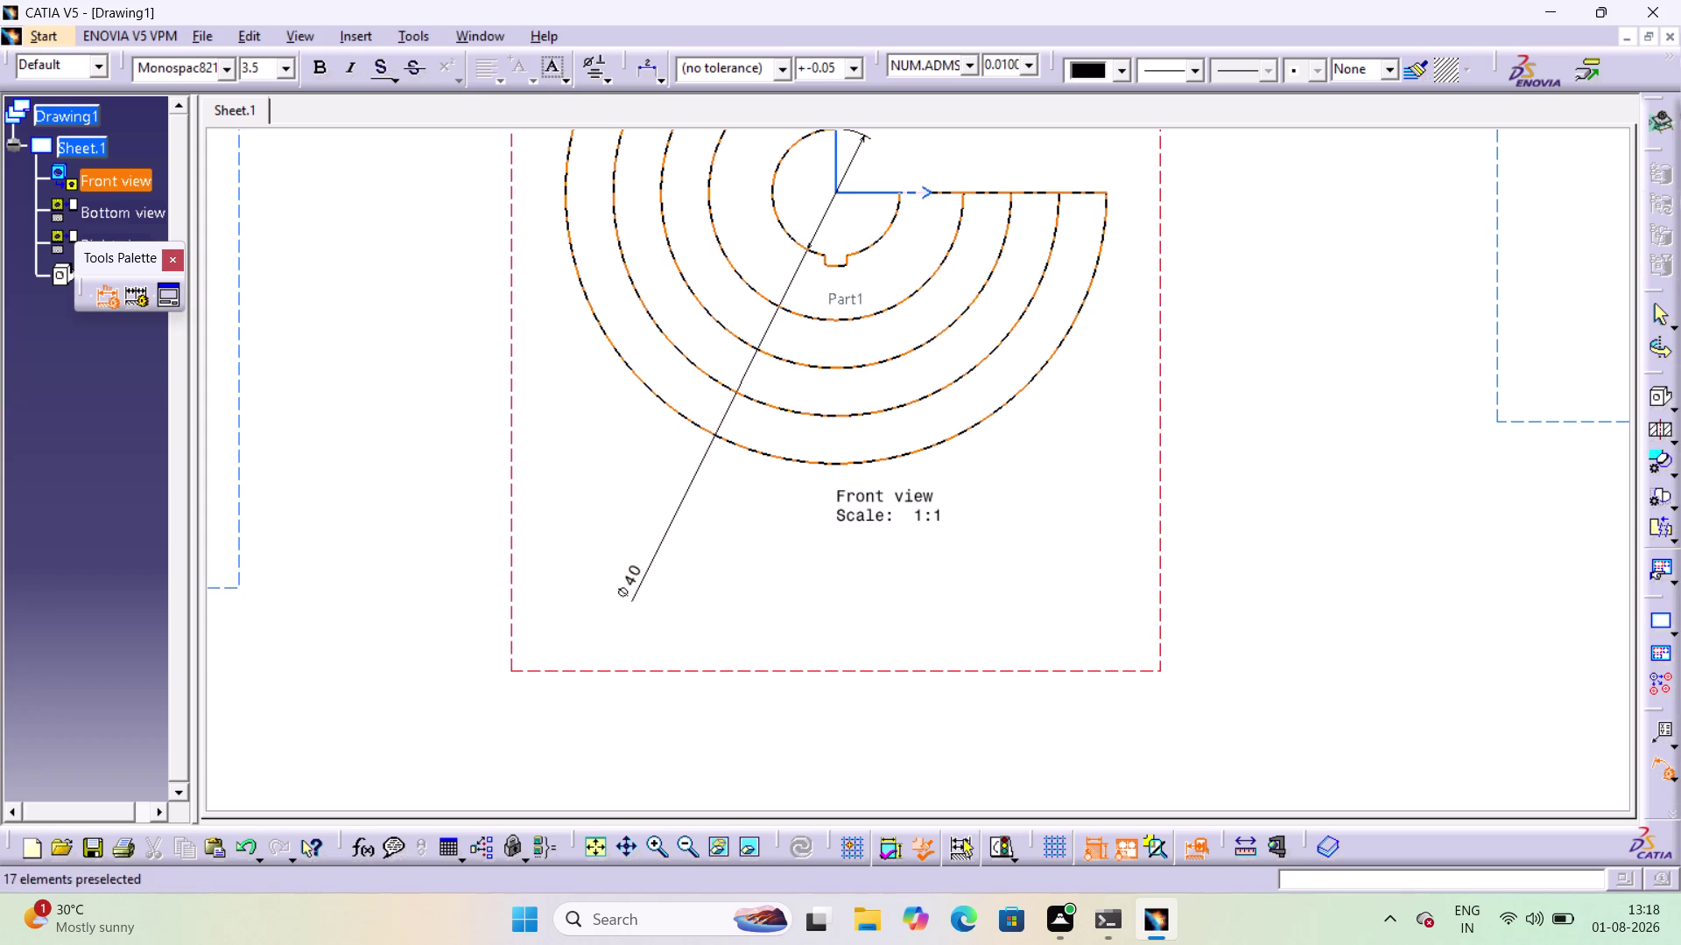
click(830, 264)
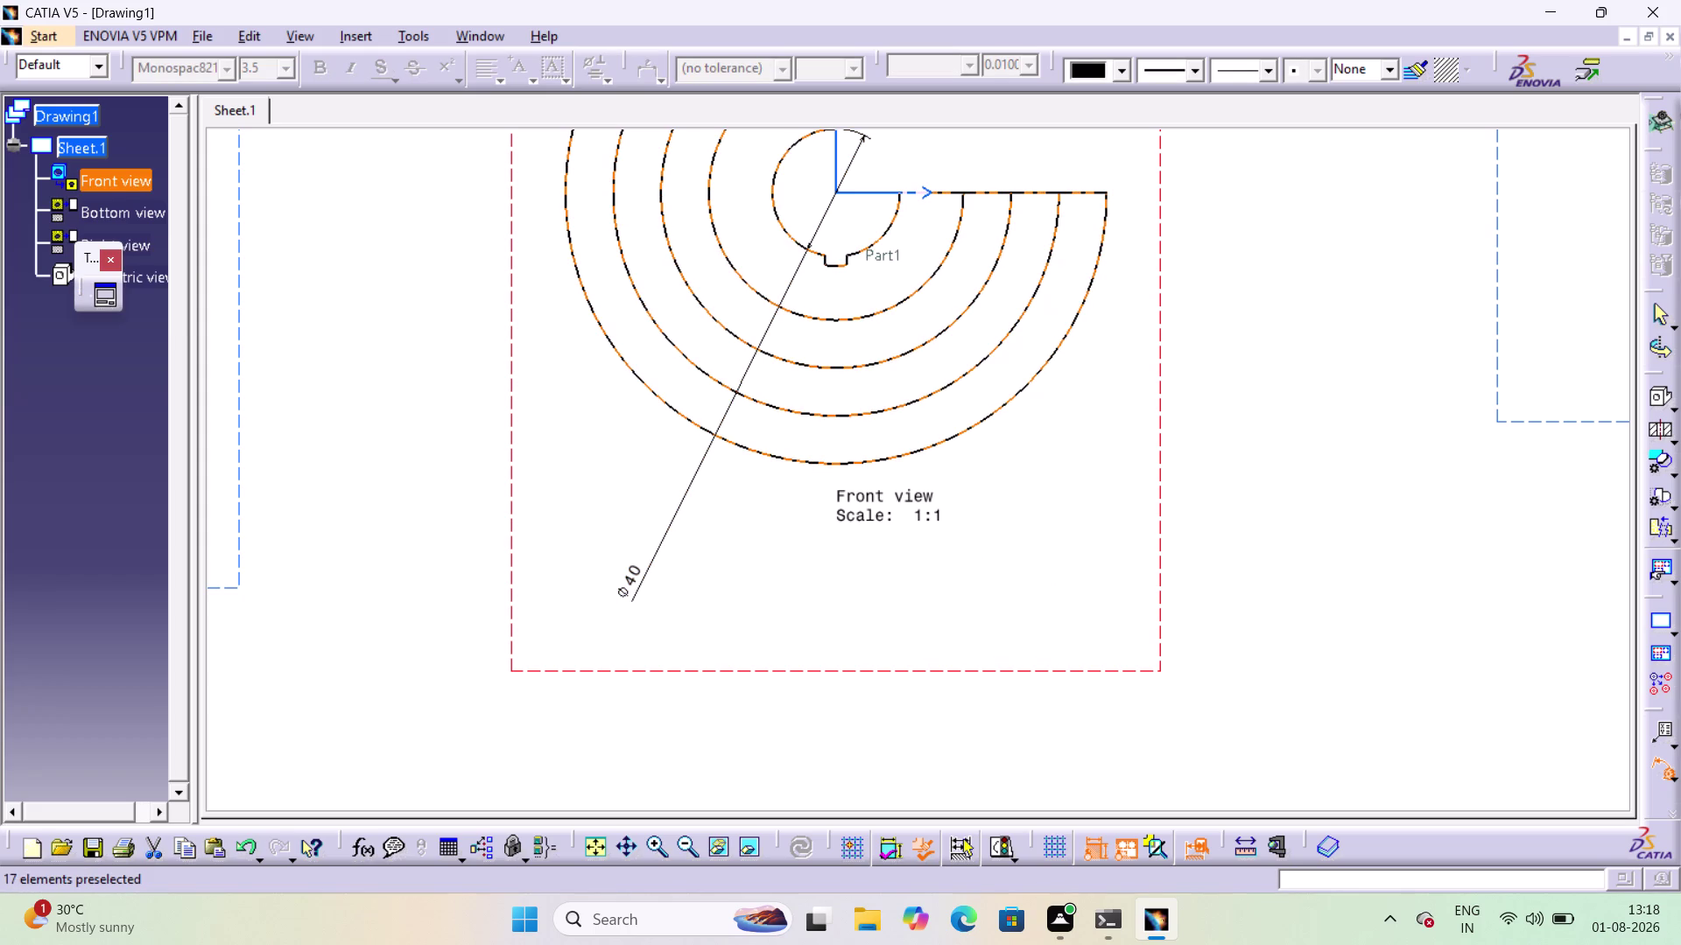
click(693, 612)
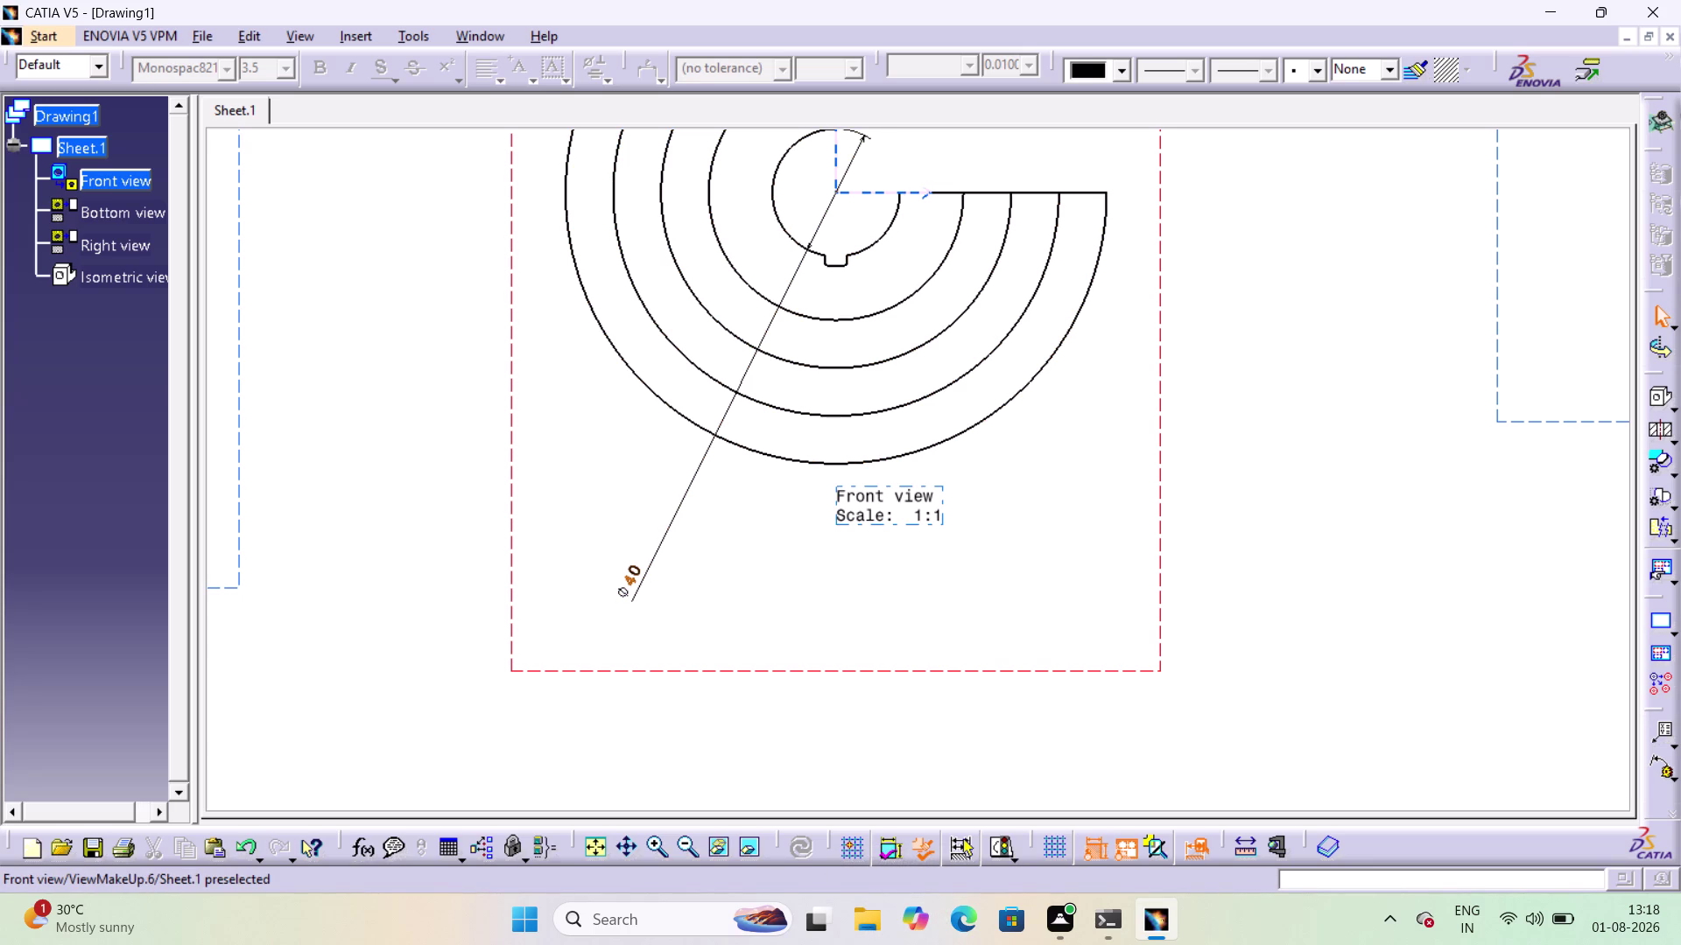
middle_drag(1390, 443, 1397, 484)
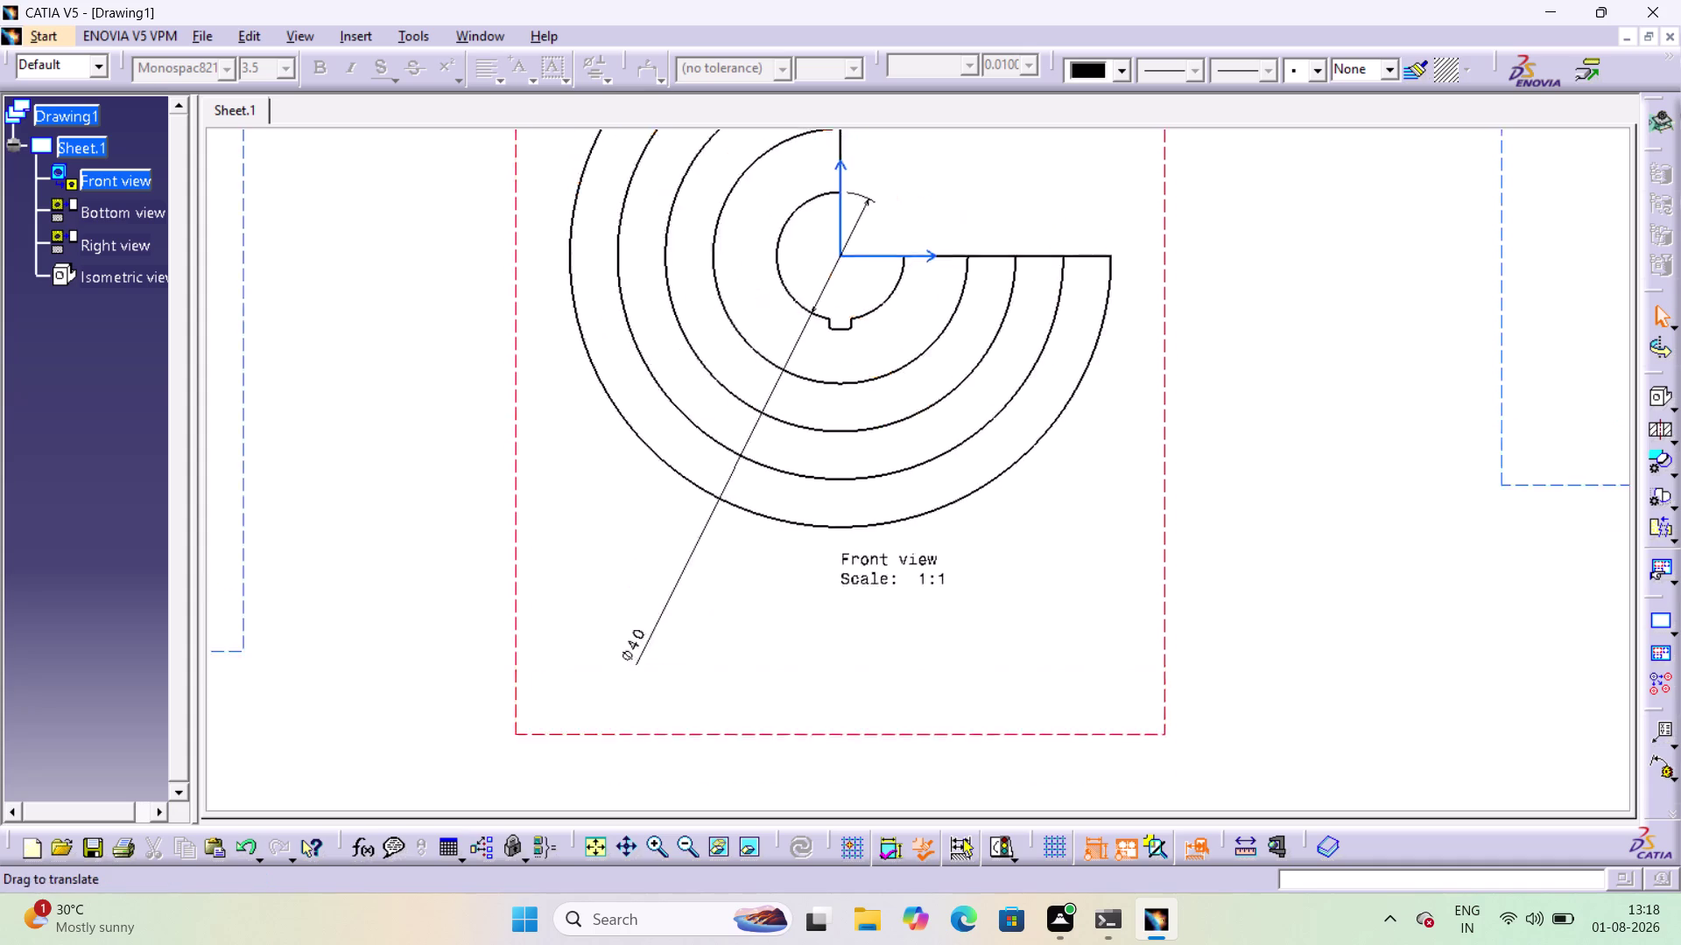
Zoom out to show all four views and right-click the right view frame.
middle_drag(1397, 484, 1451, 571)
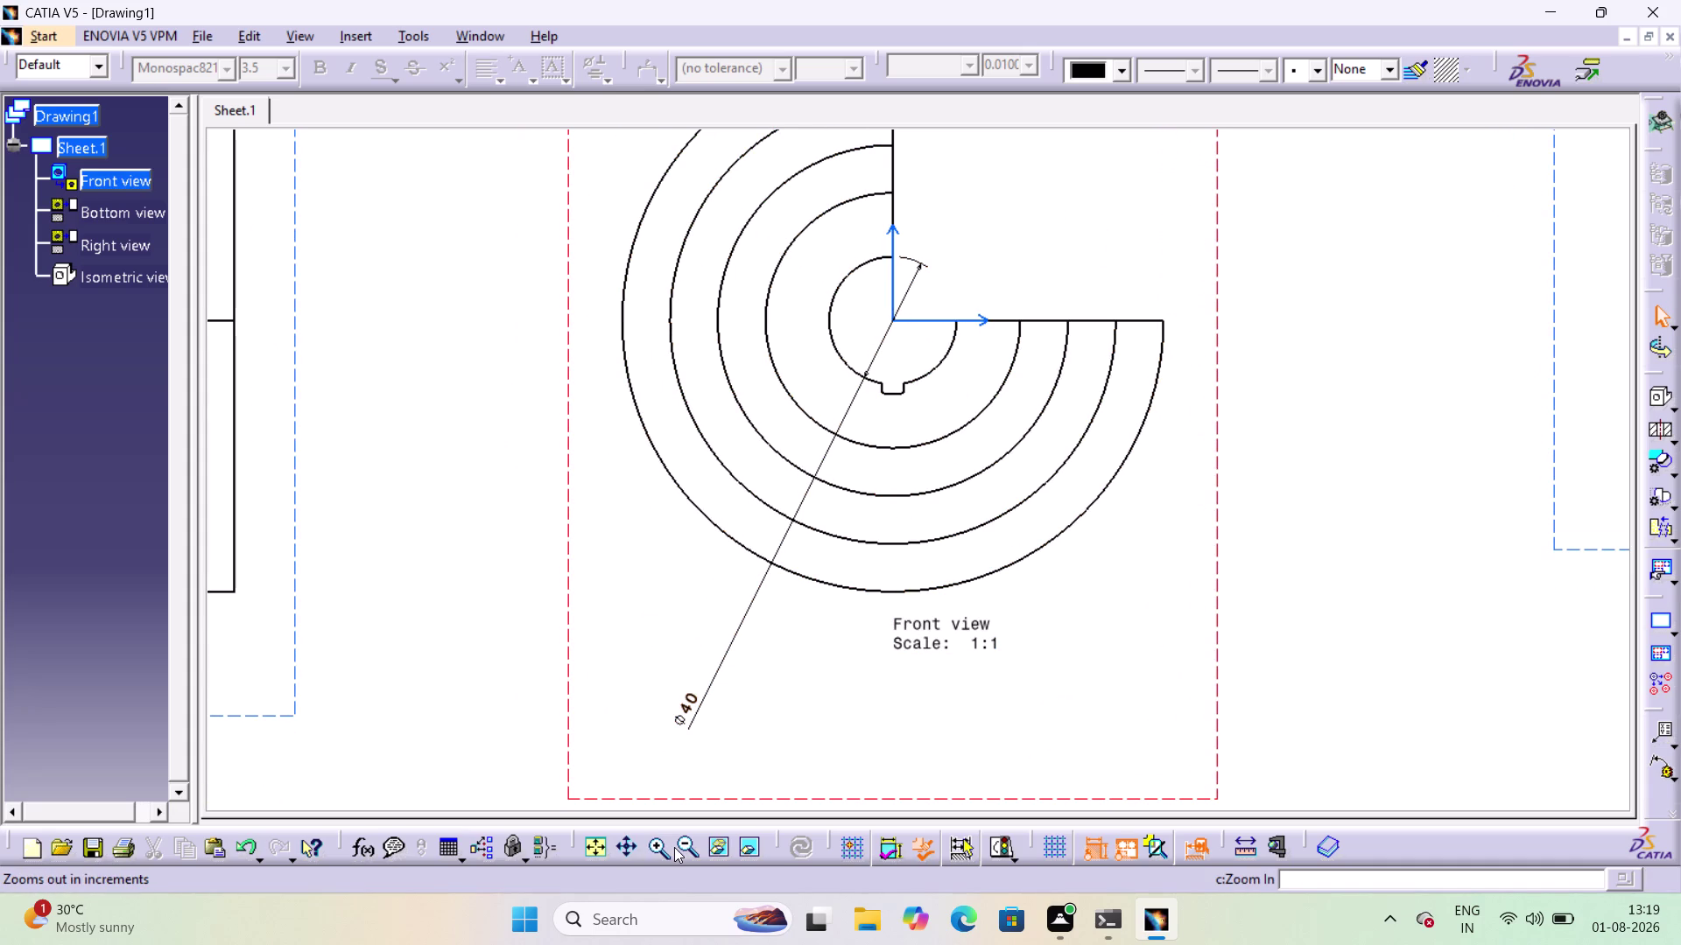
click(676, 847)
triple_click(677, 848)
triple_click(676, 848)
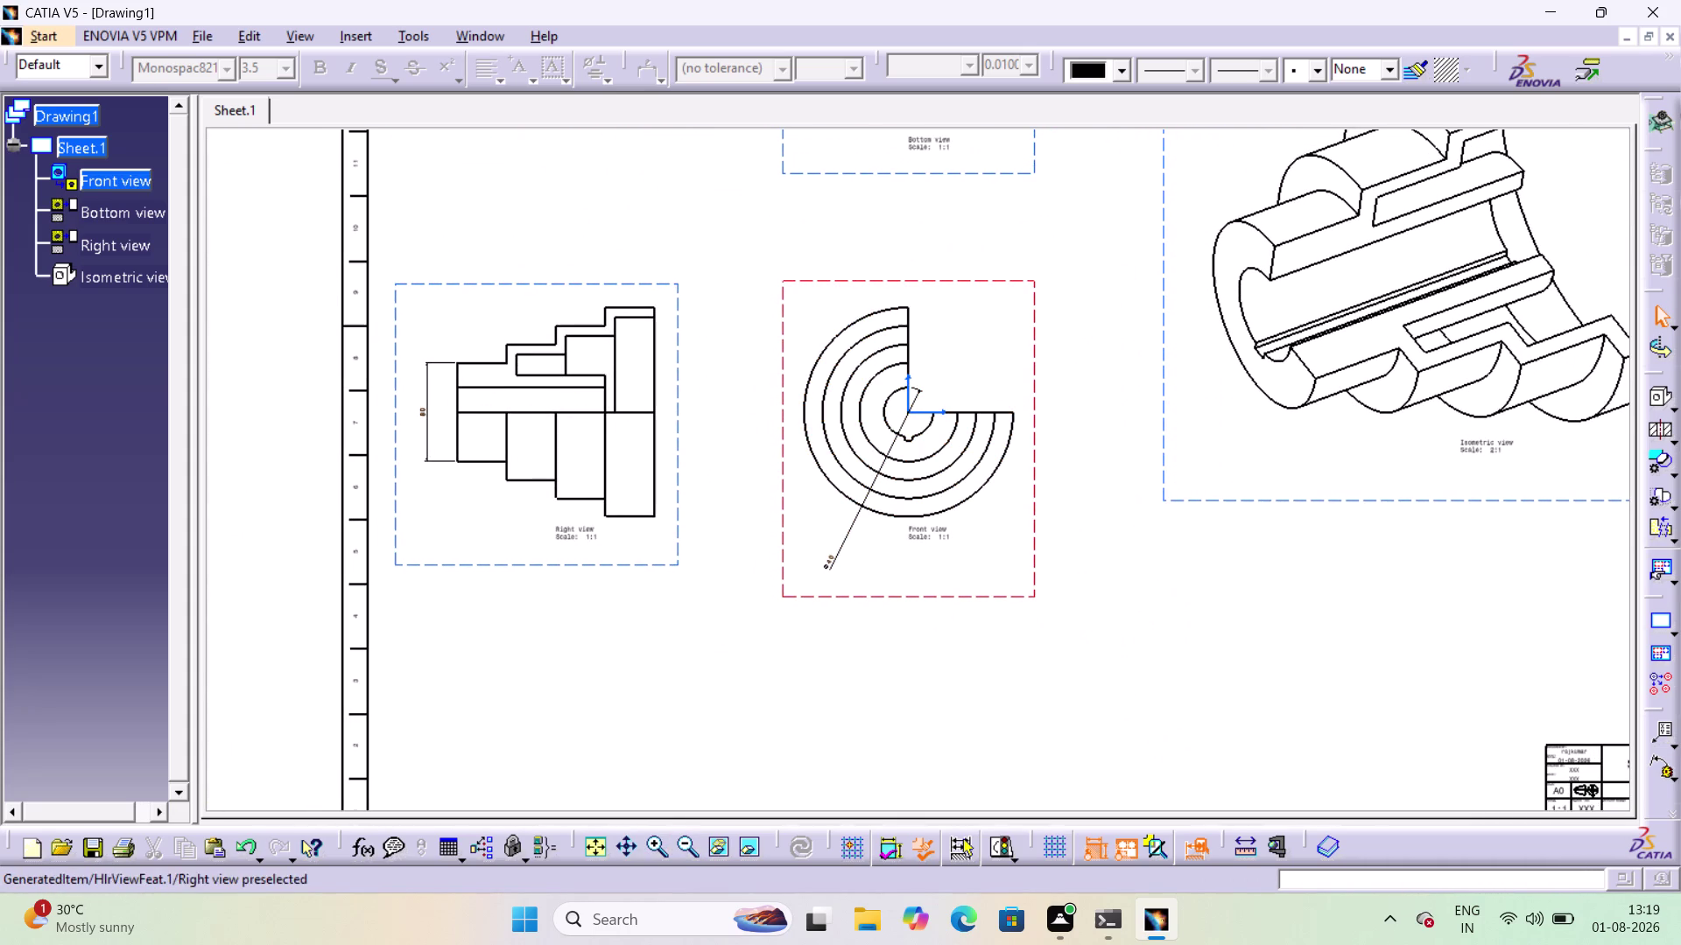
right_click(677, 432)
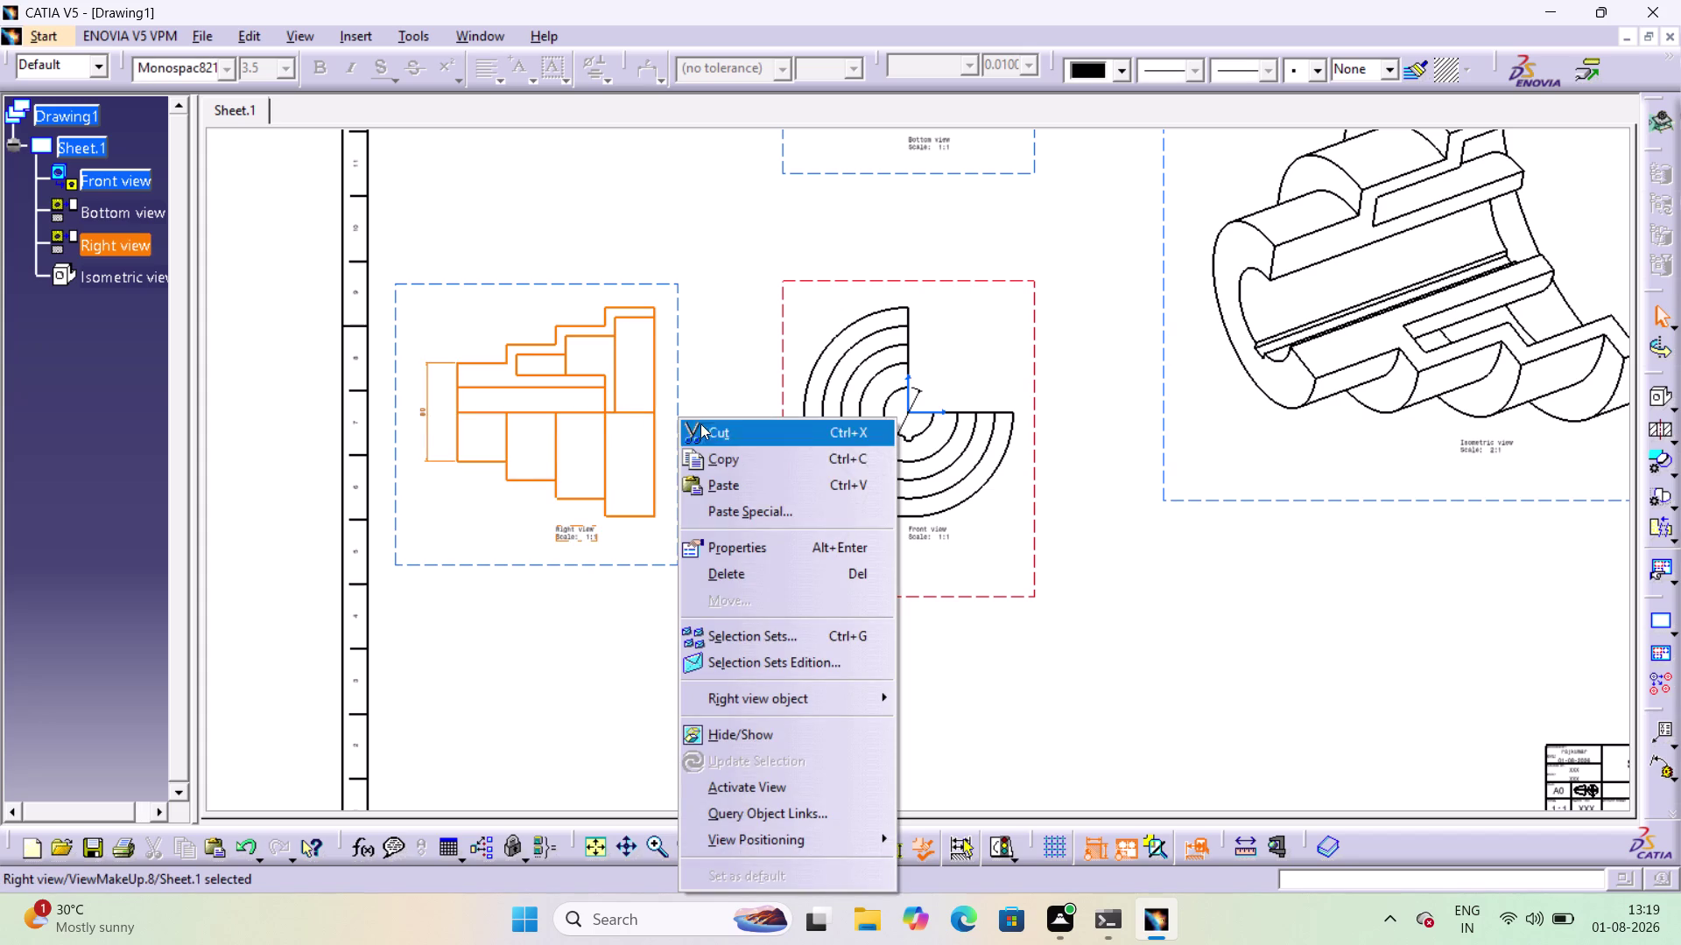
Enable Hidden Lines and Center Line dress-up in the right view's properties.
click(741, 550)
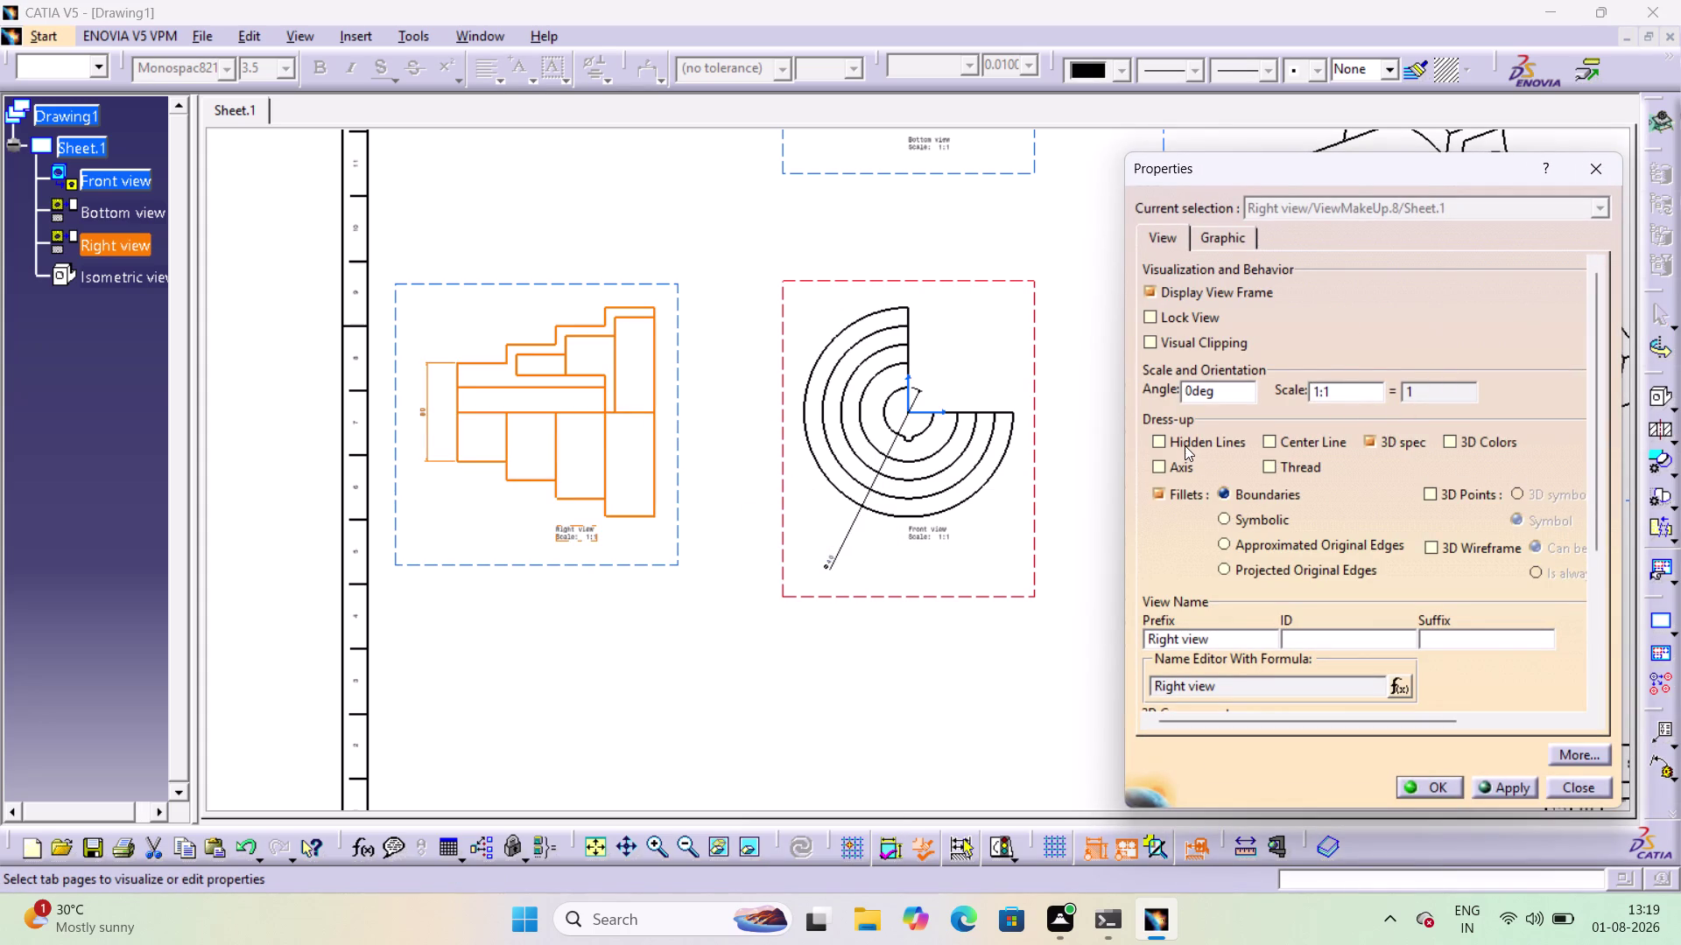
click(1156, 439)
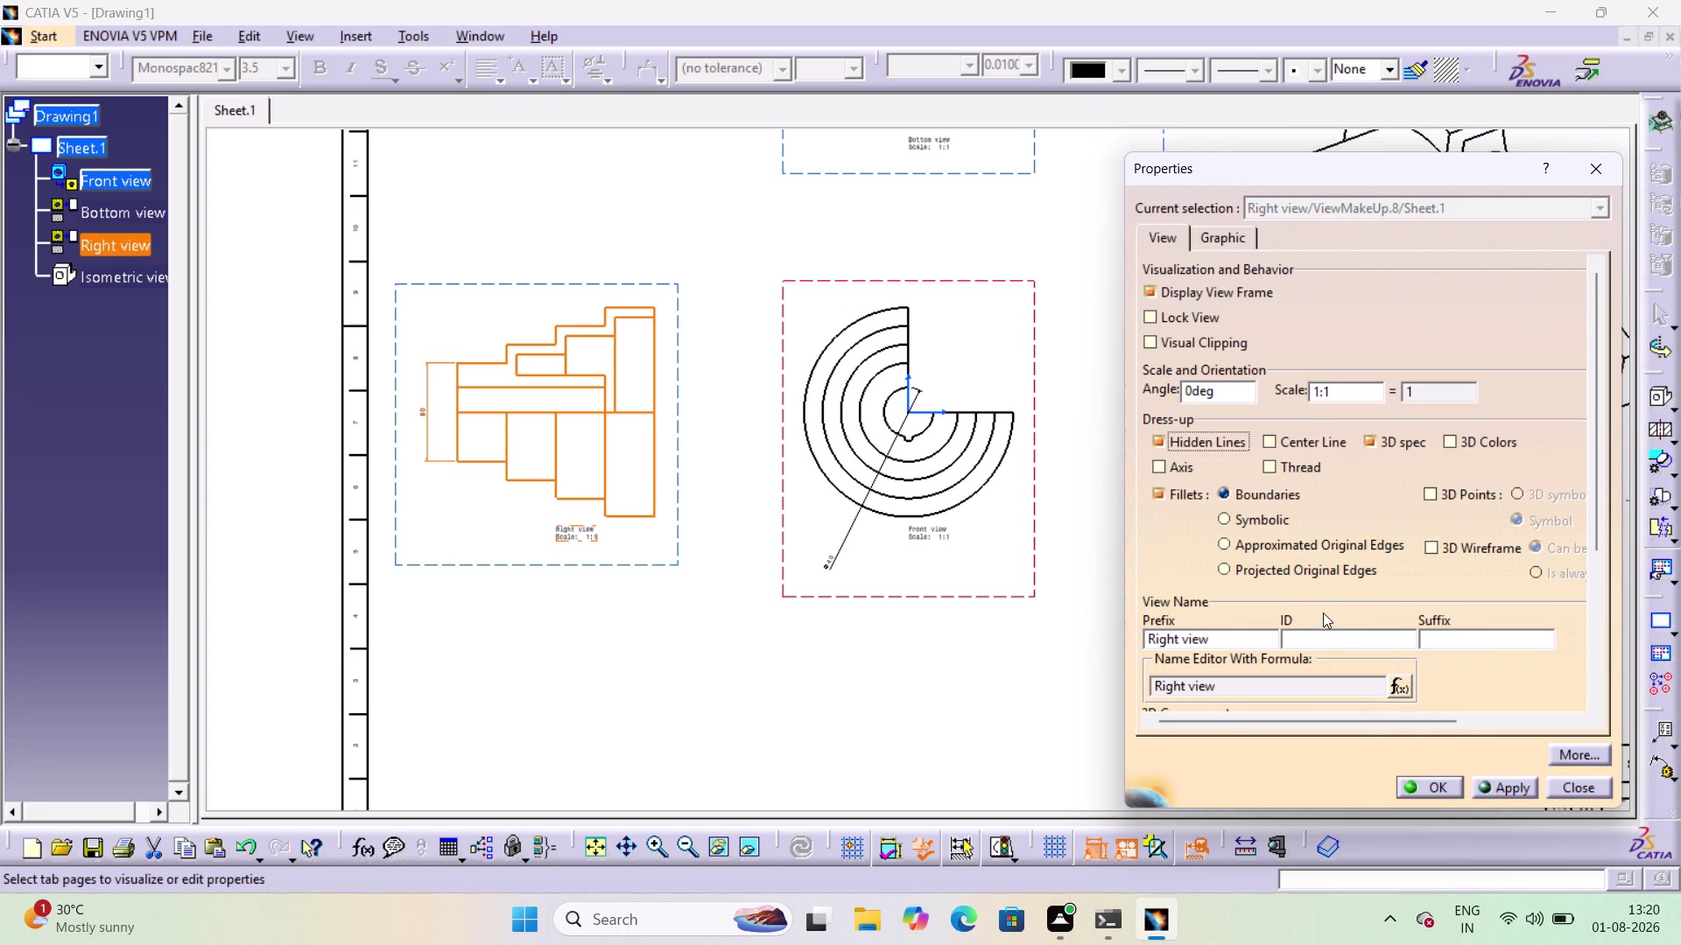
click(1265, 444)
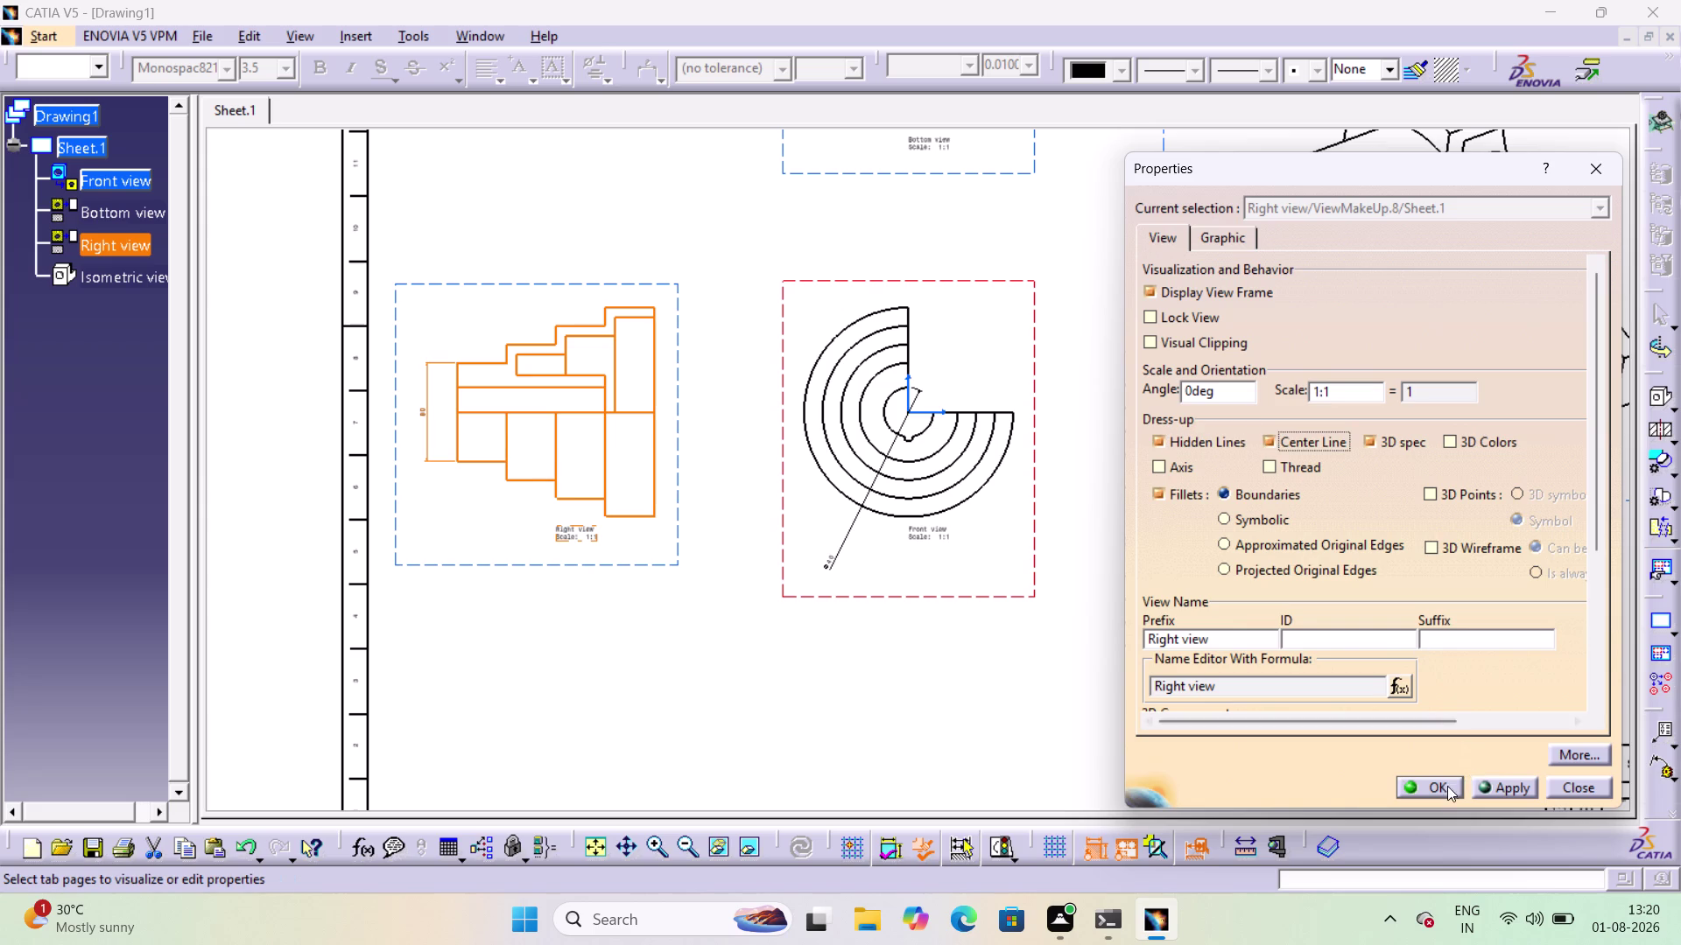
click(1447, 786)
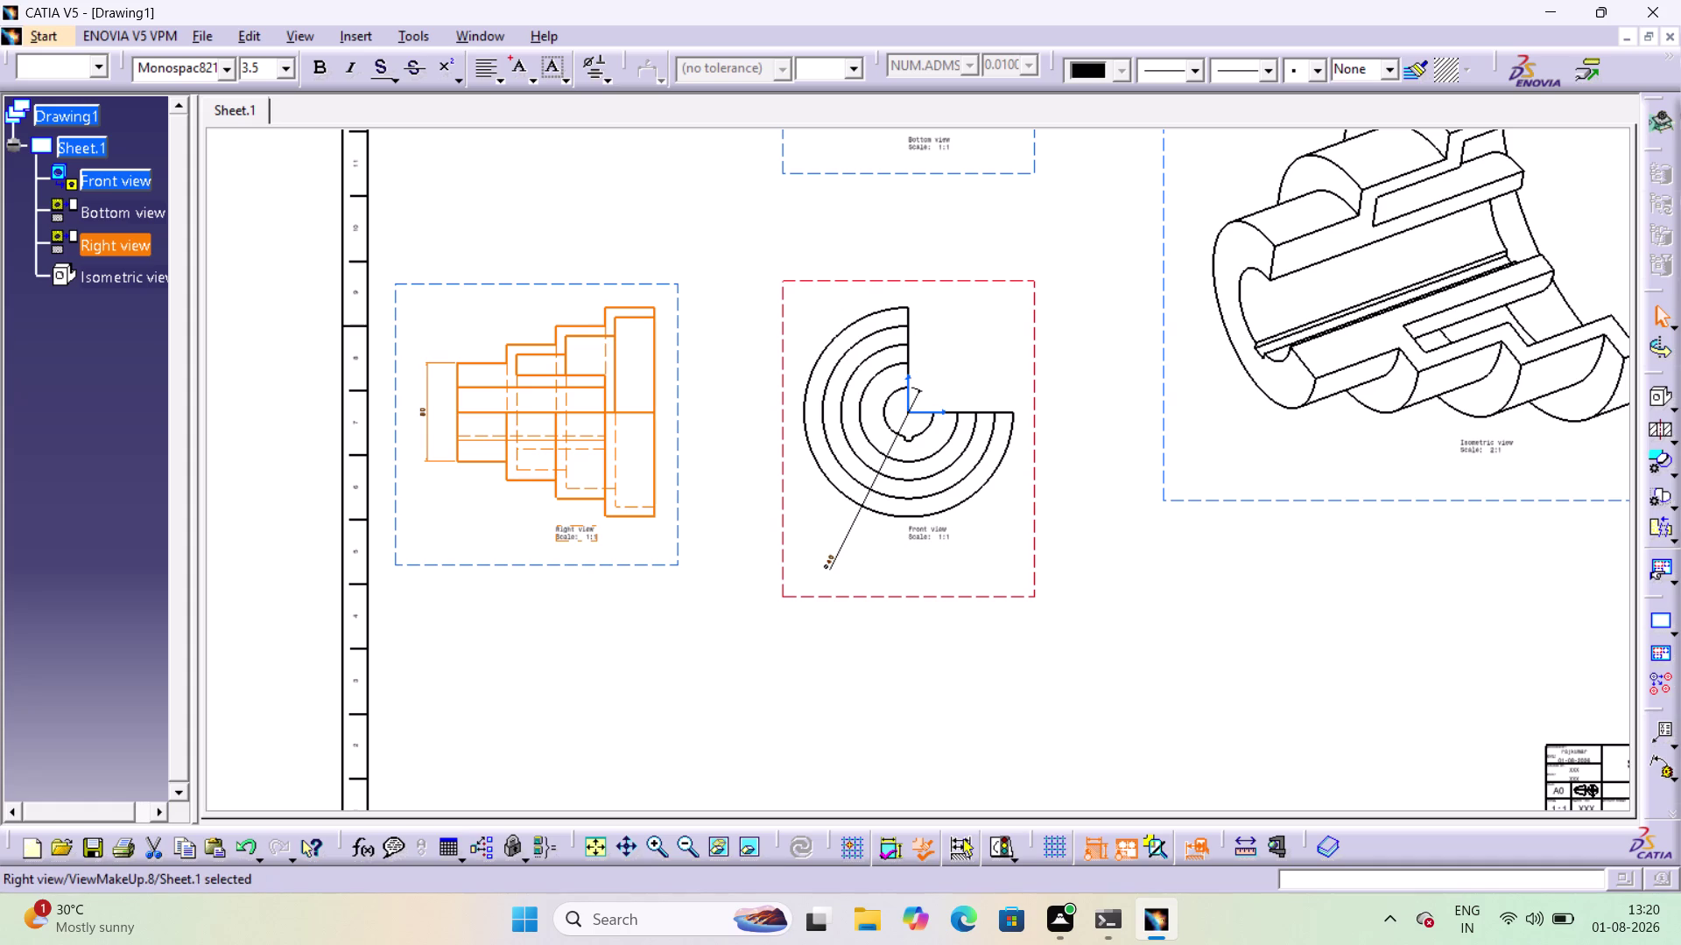
click(761, 644)
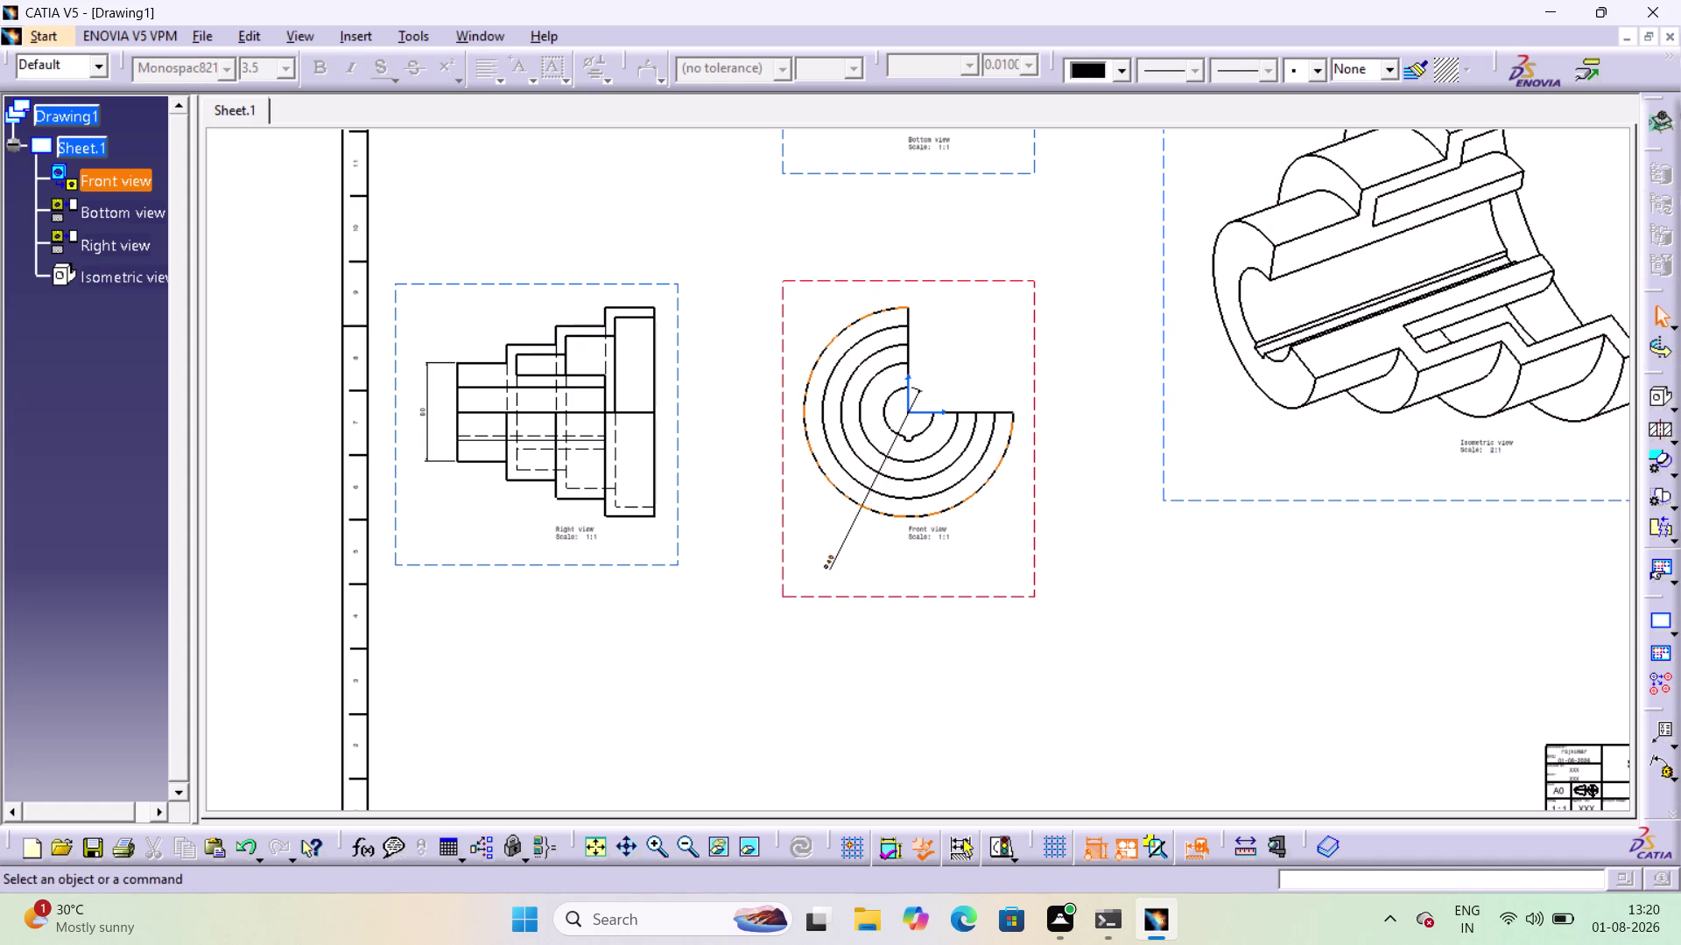
middle_drag(1096, 388, 1164, 499)
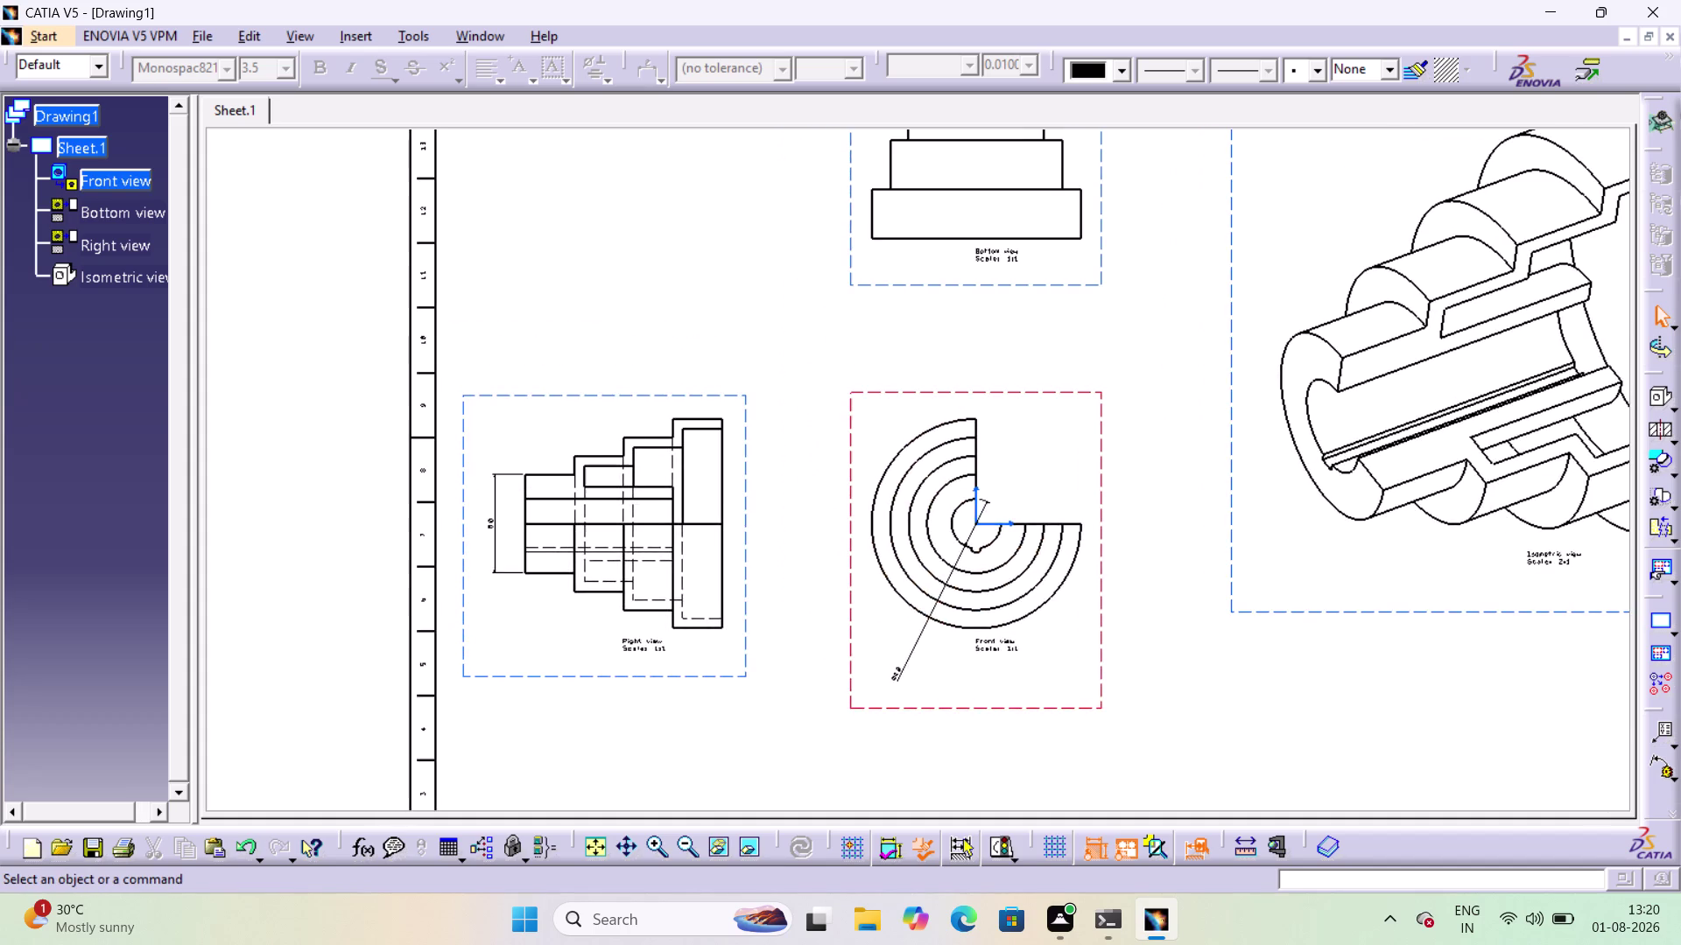
middle_drag(1164, 499, 1108, 693)
scroll(down, 3)
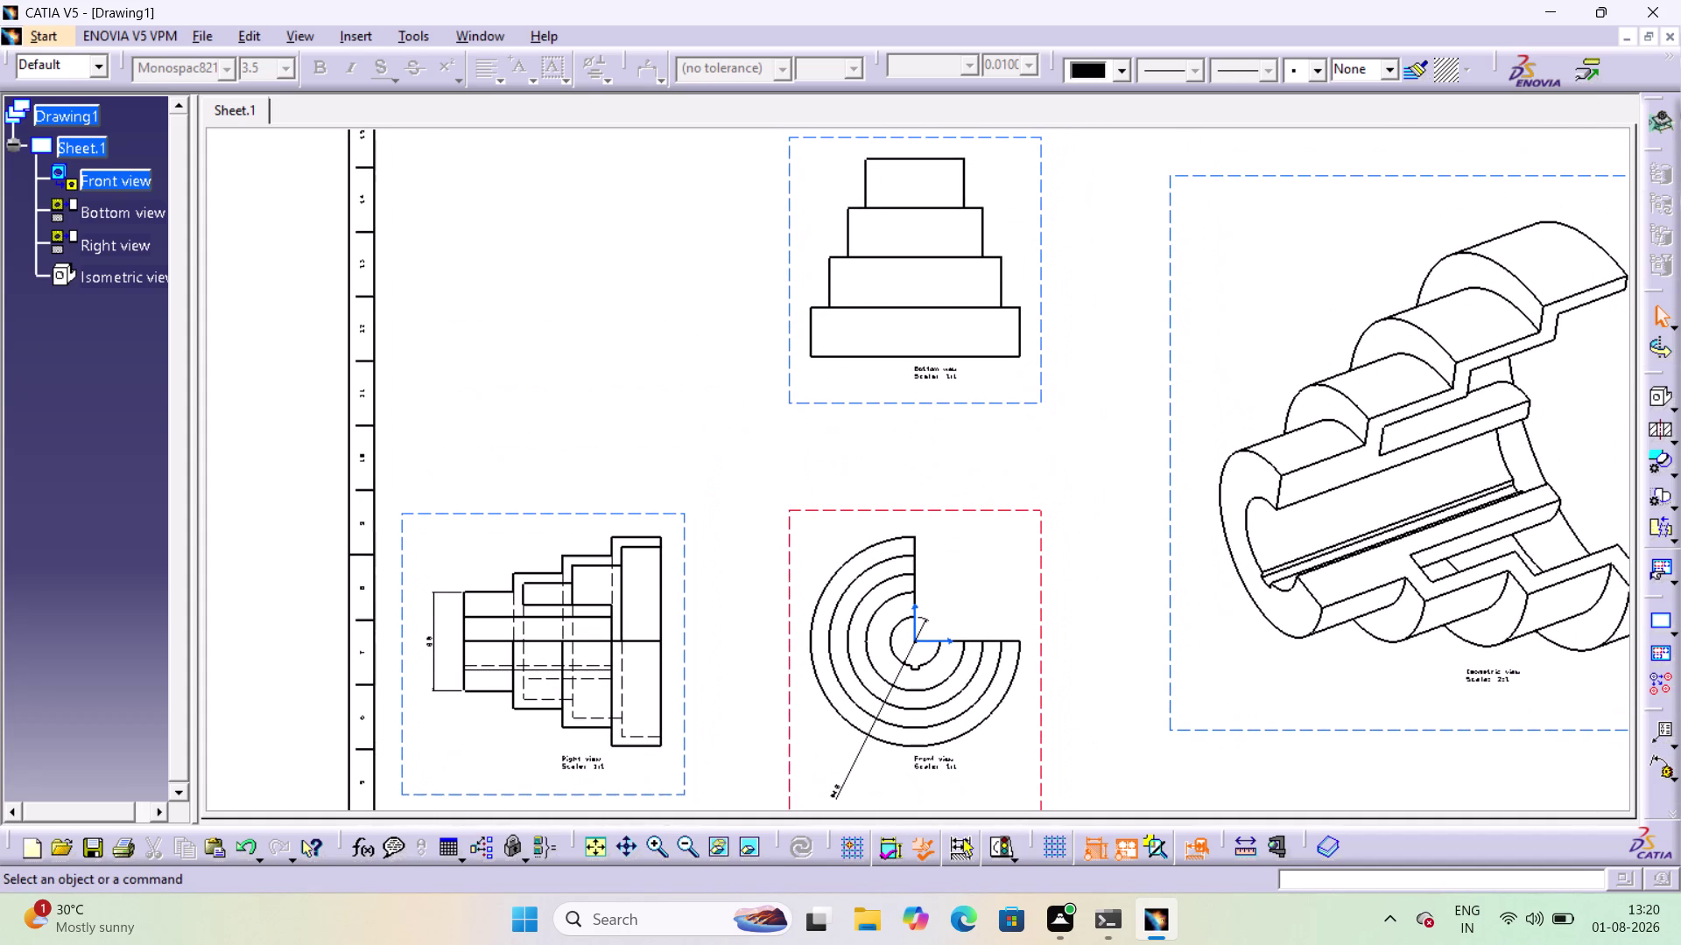
middle_drag(1108, 693, 1133, 656)
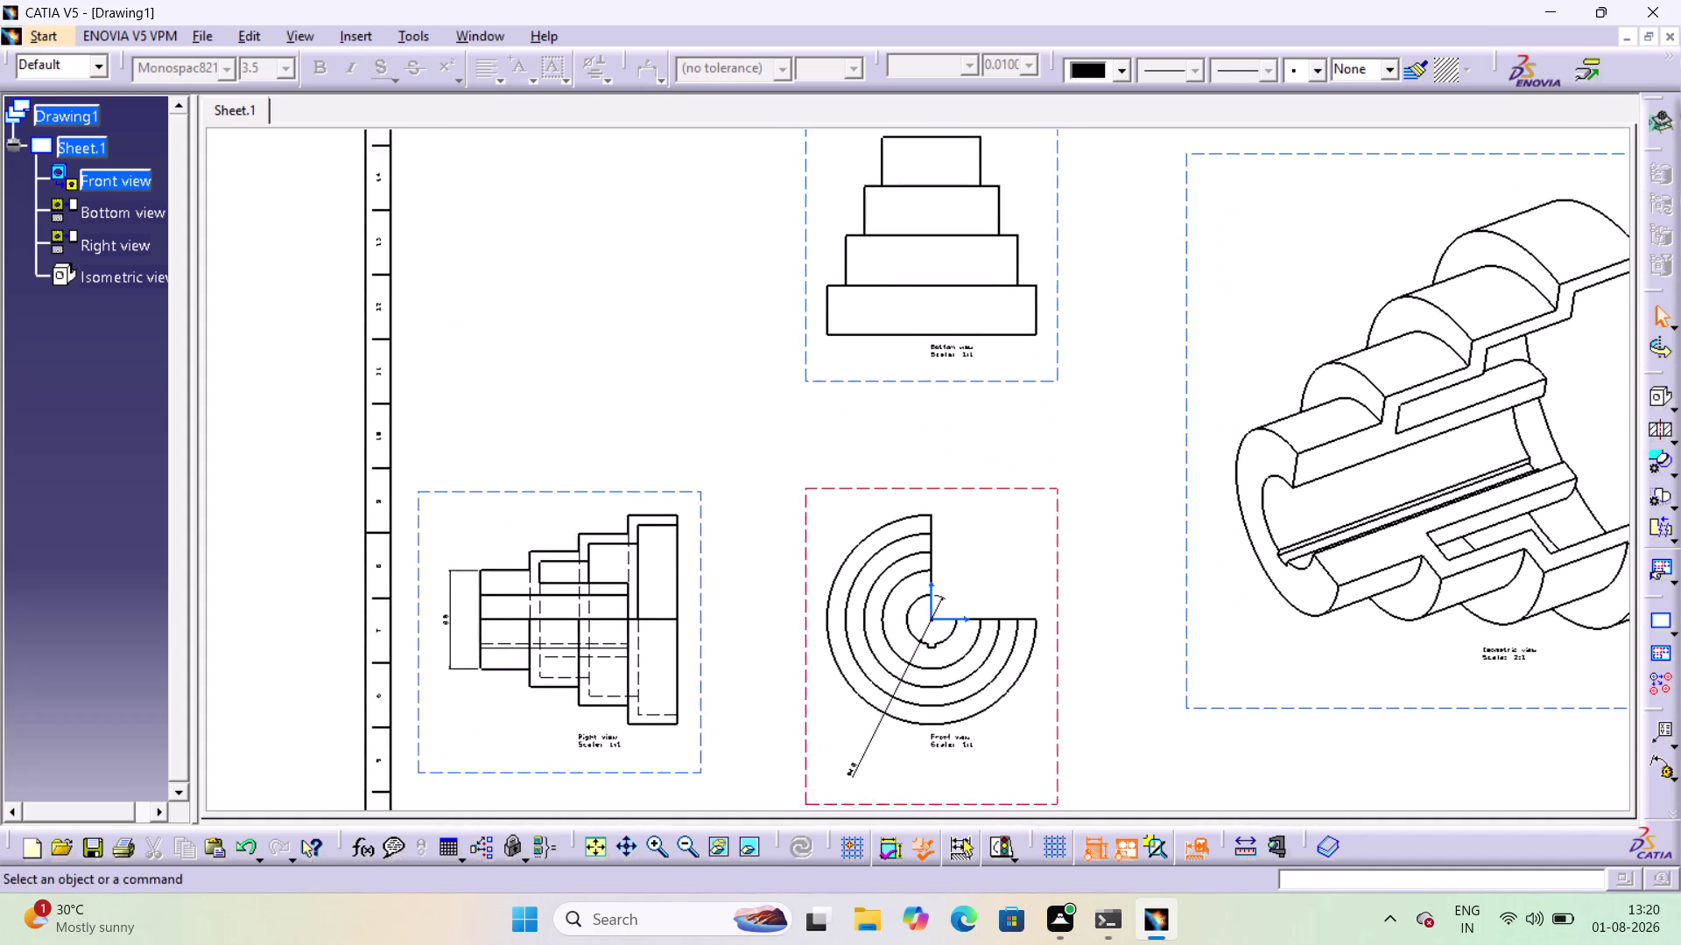
middle_drag(1133, 656, 1221, 586)
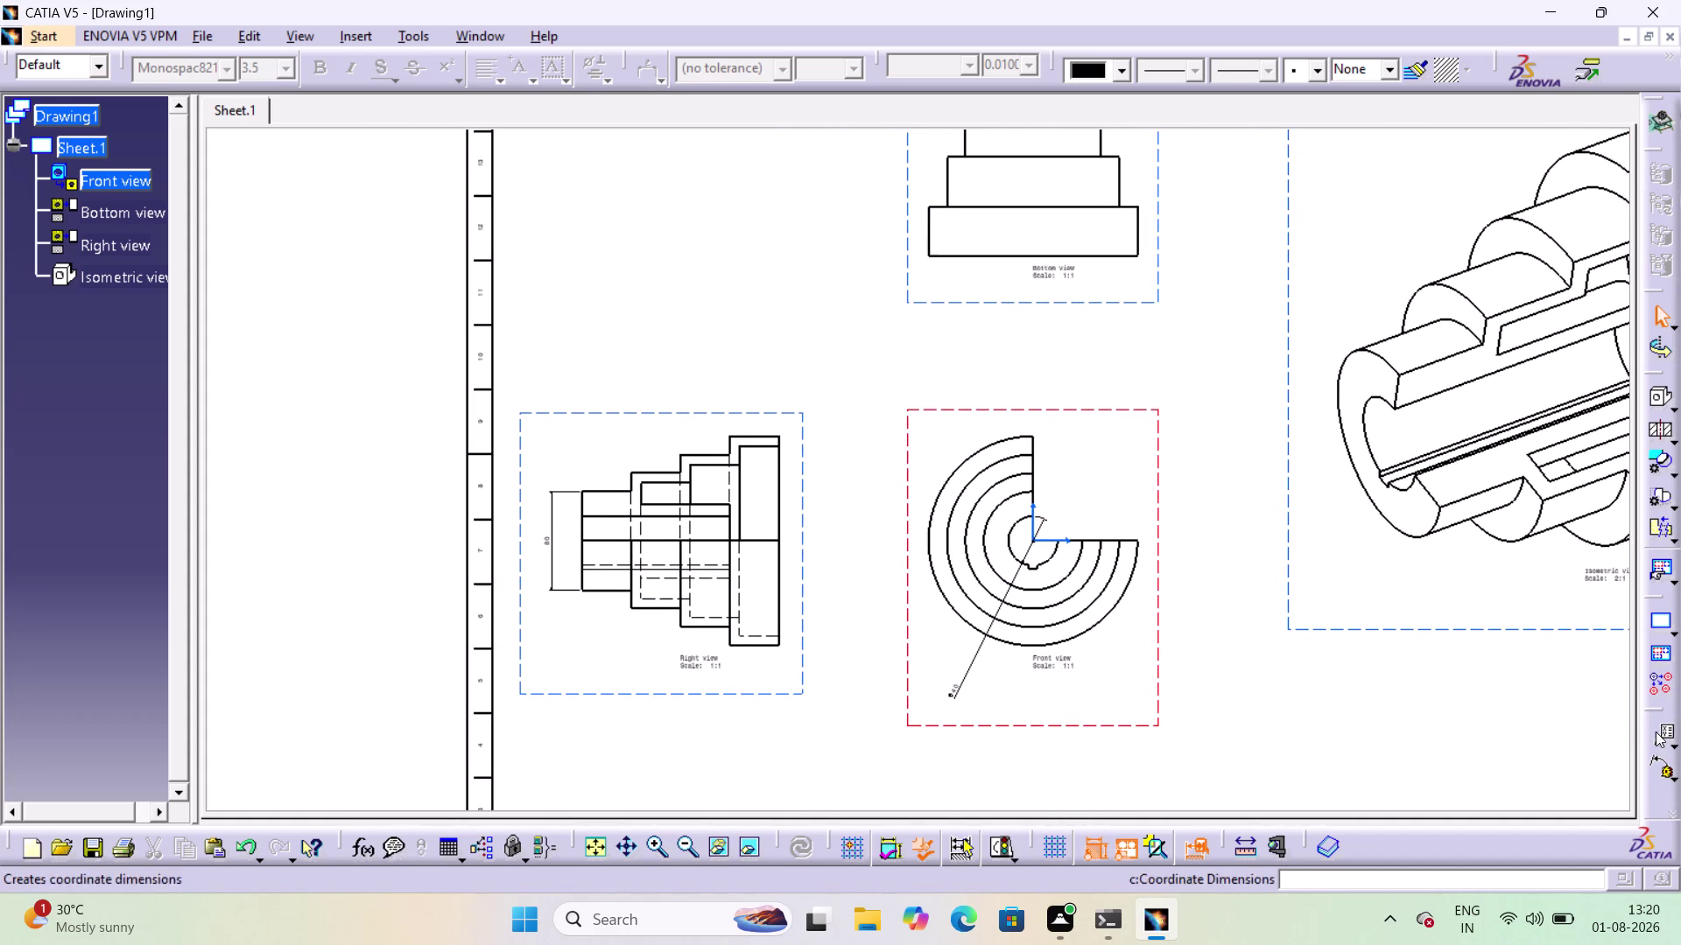
click(1671, 748)
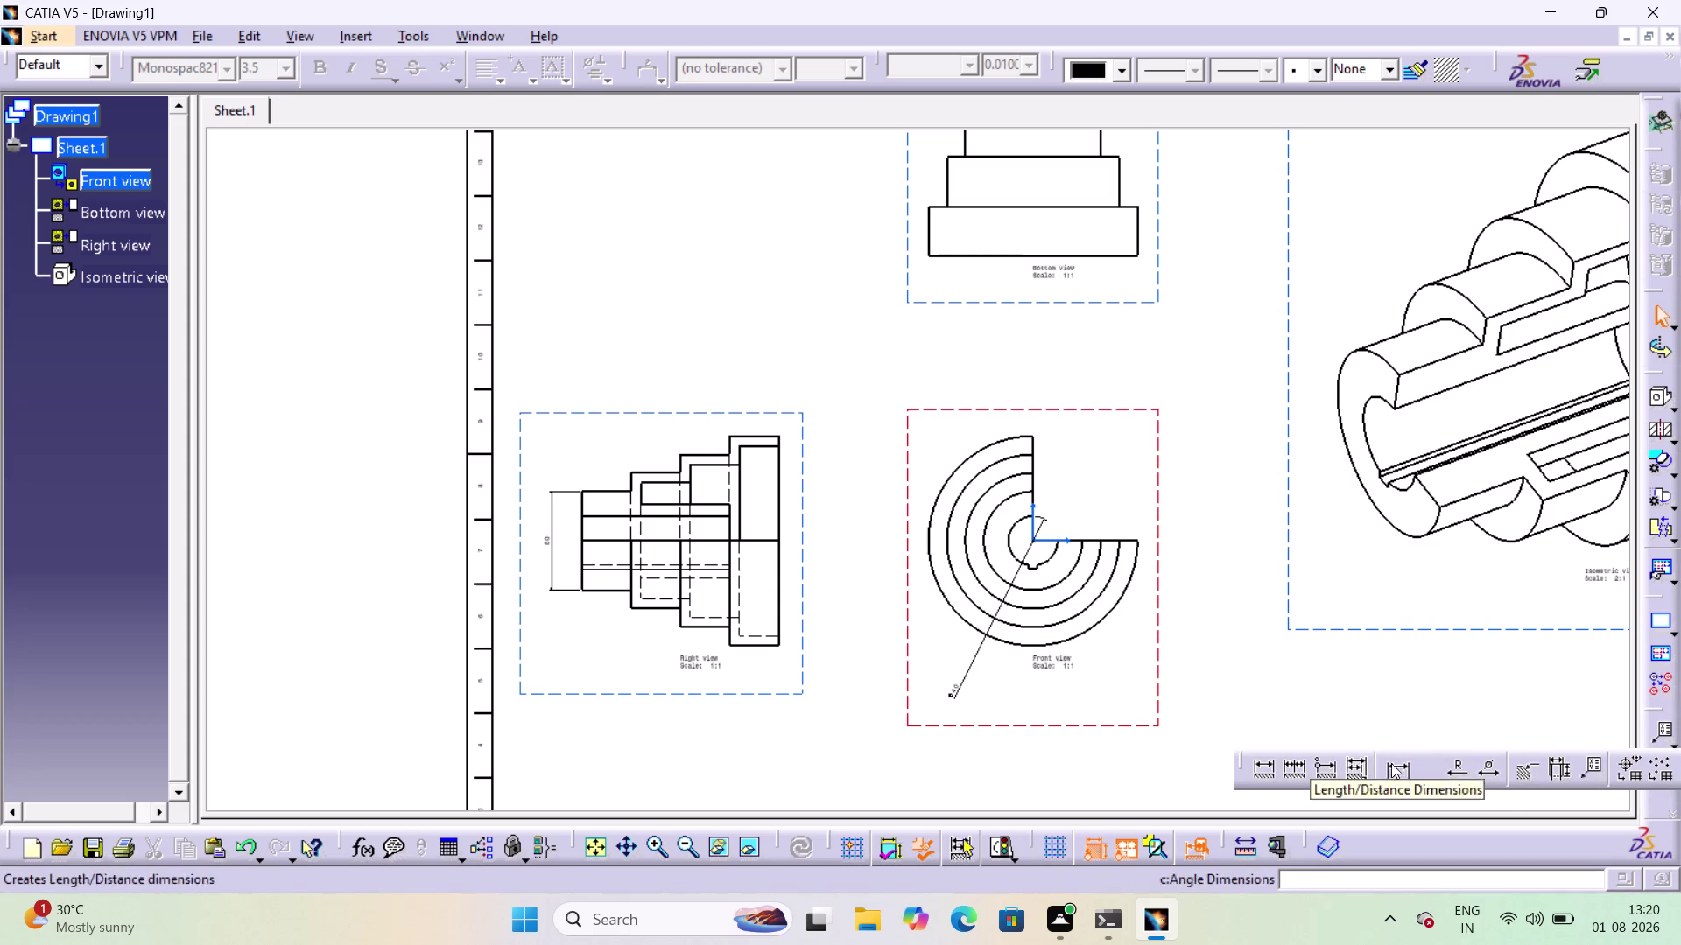
click(1297, 773)
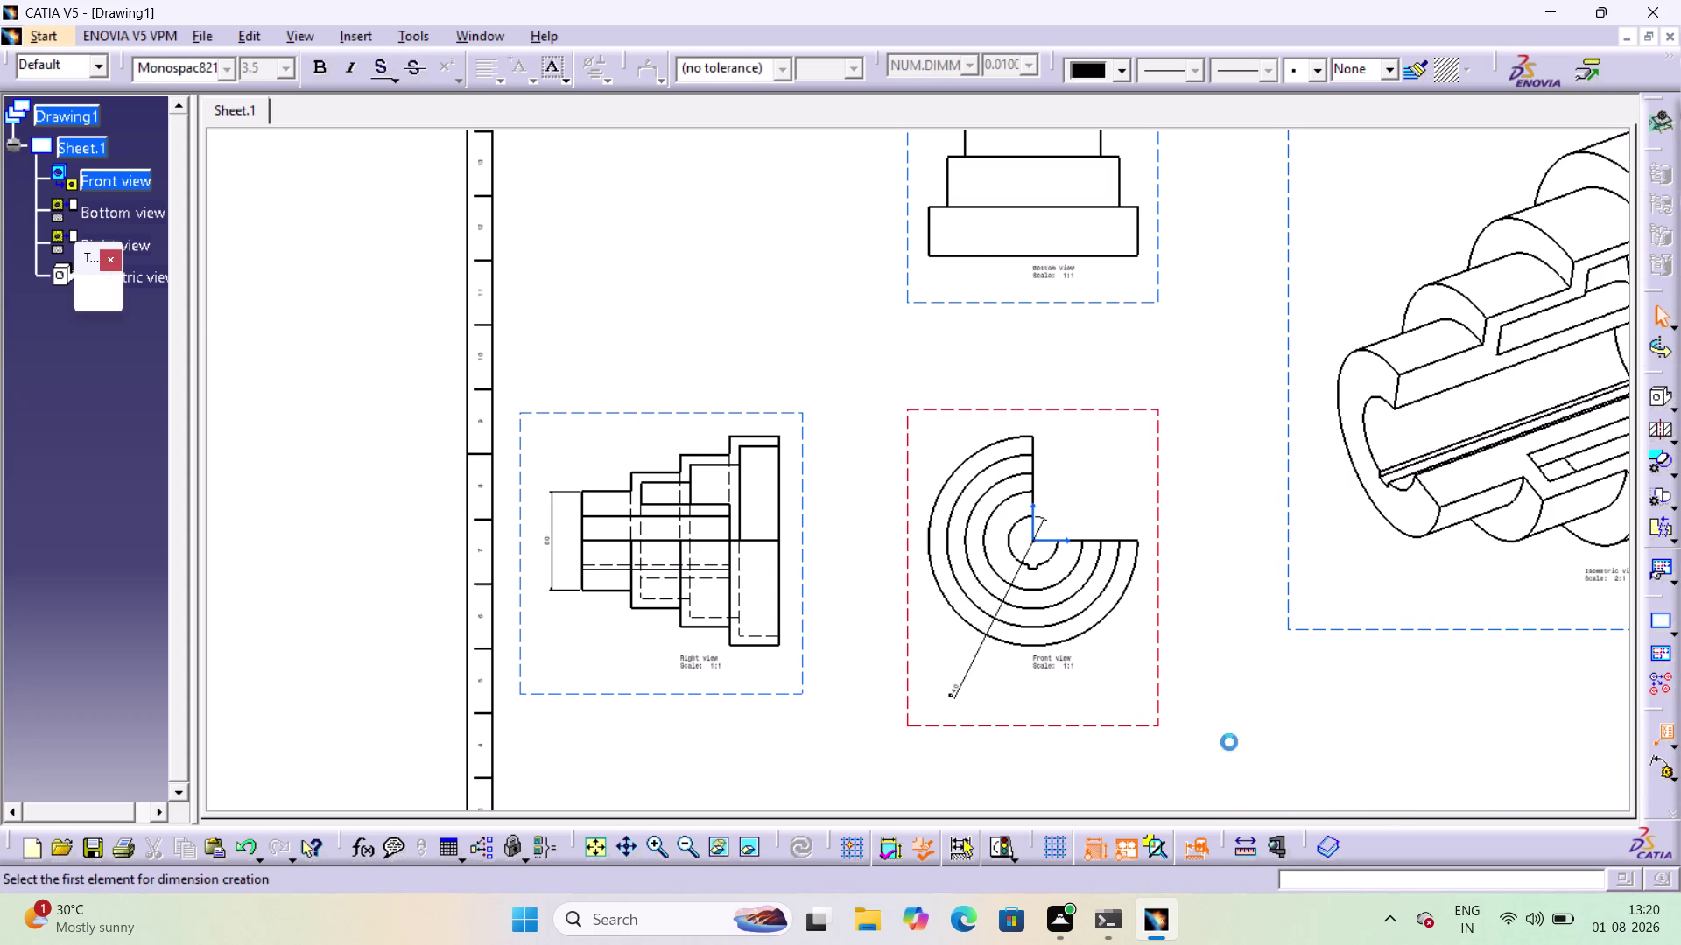
click(608, 491)
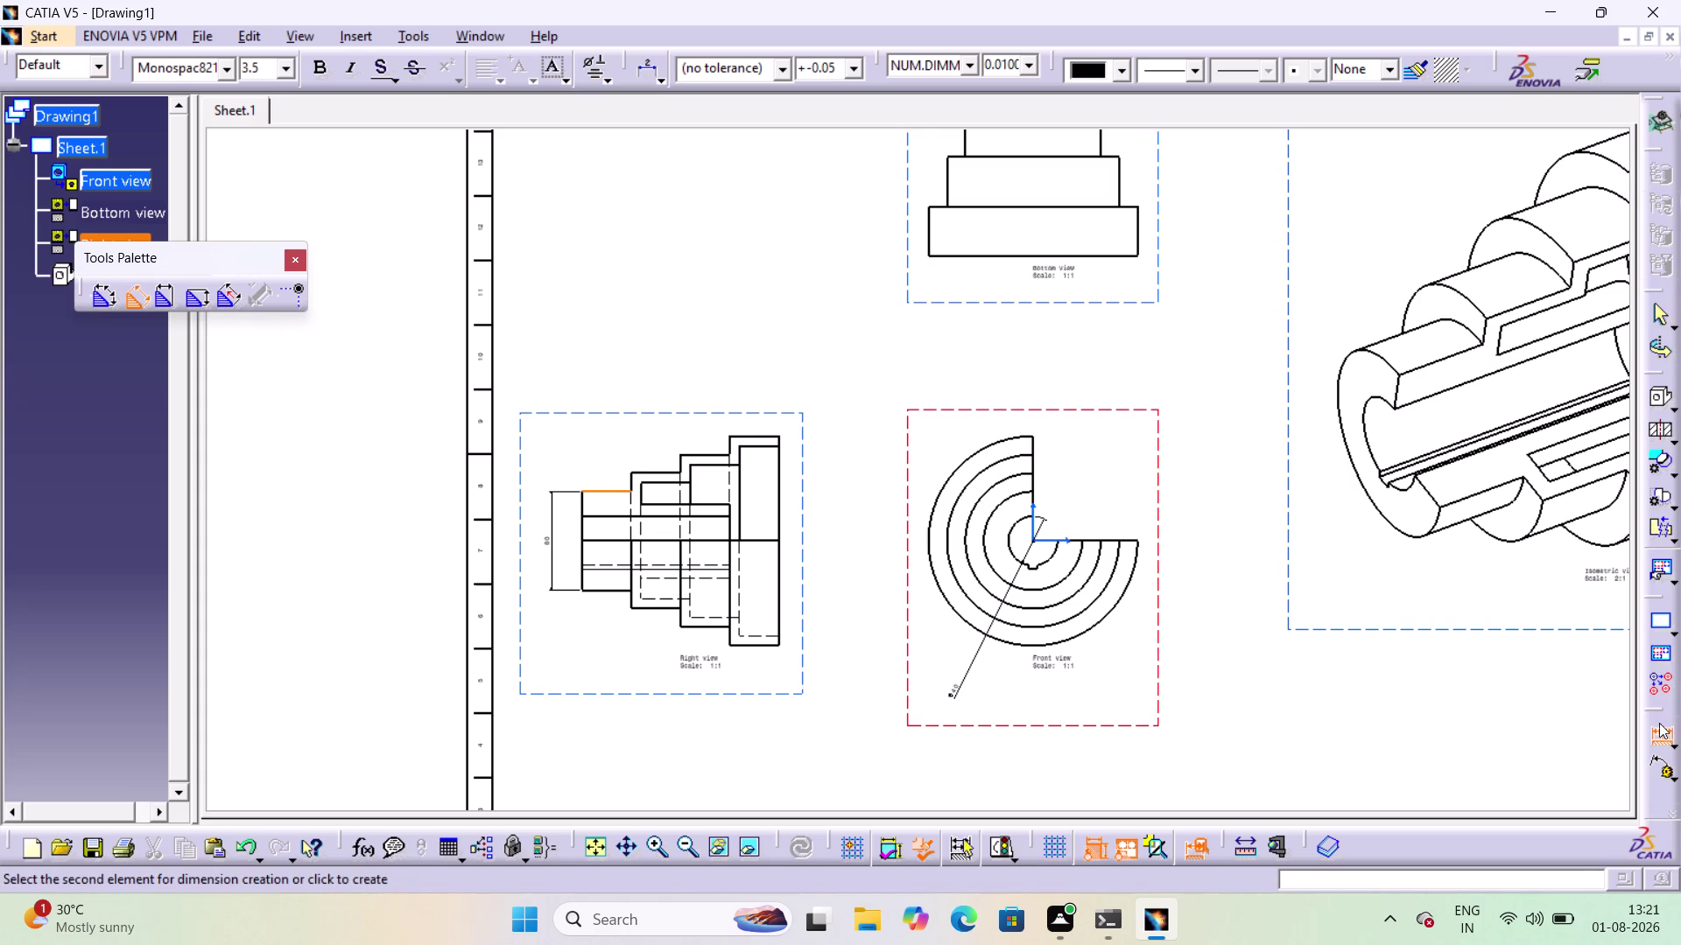
click(644, 476)
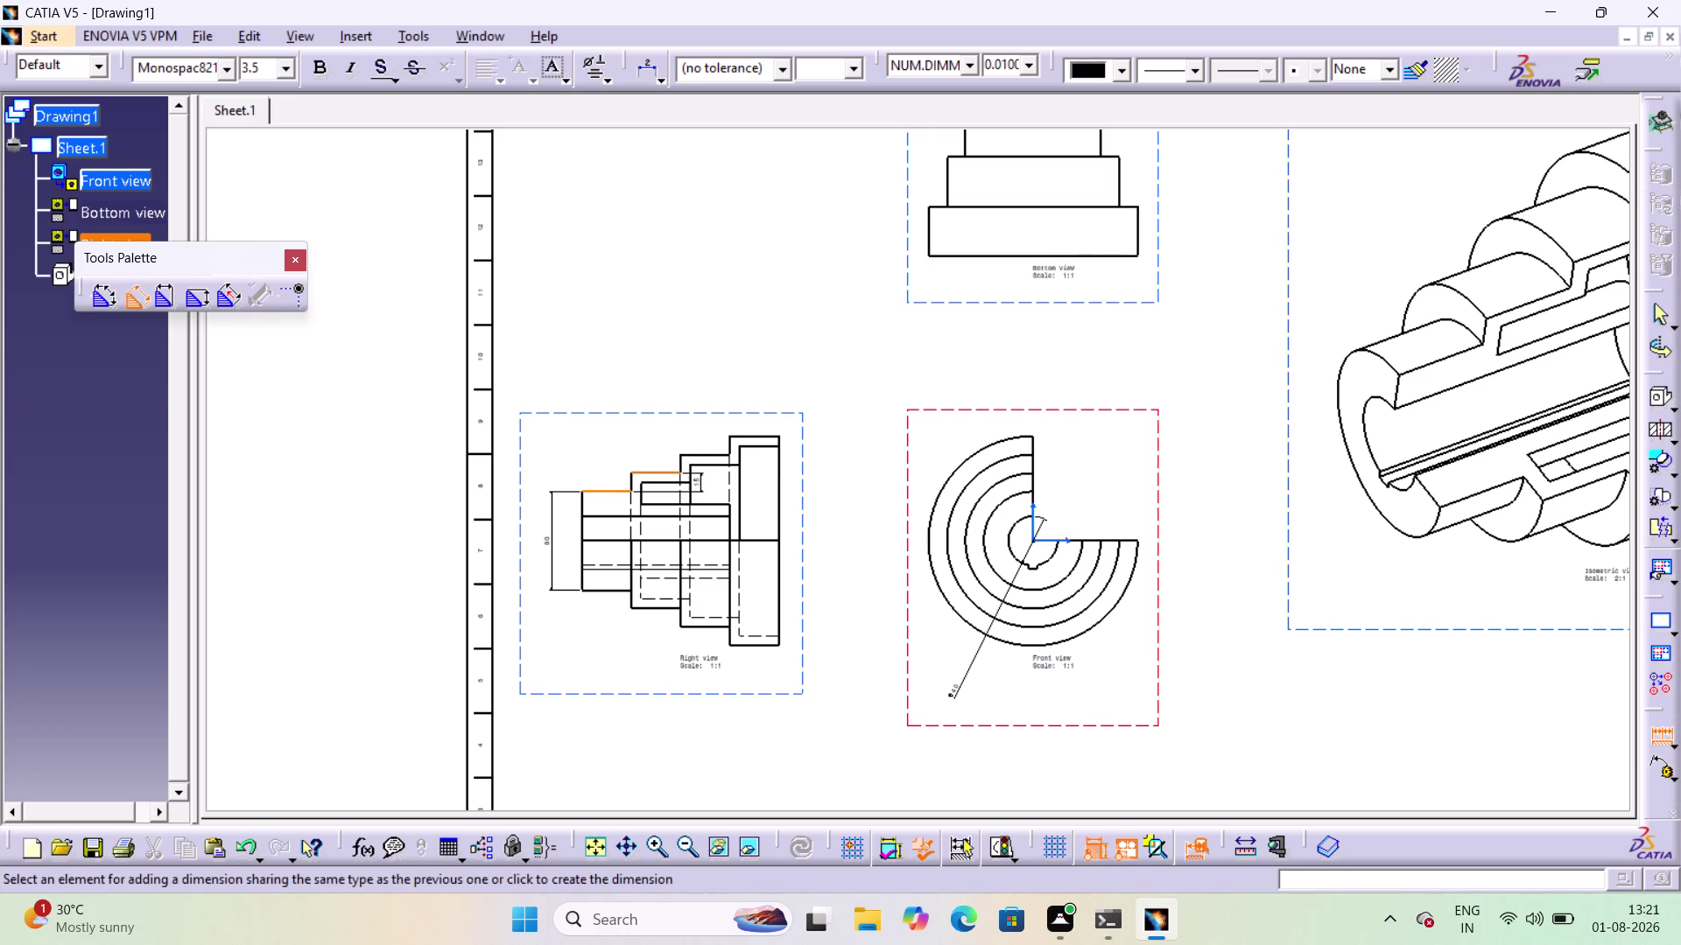
click(709, 450)
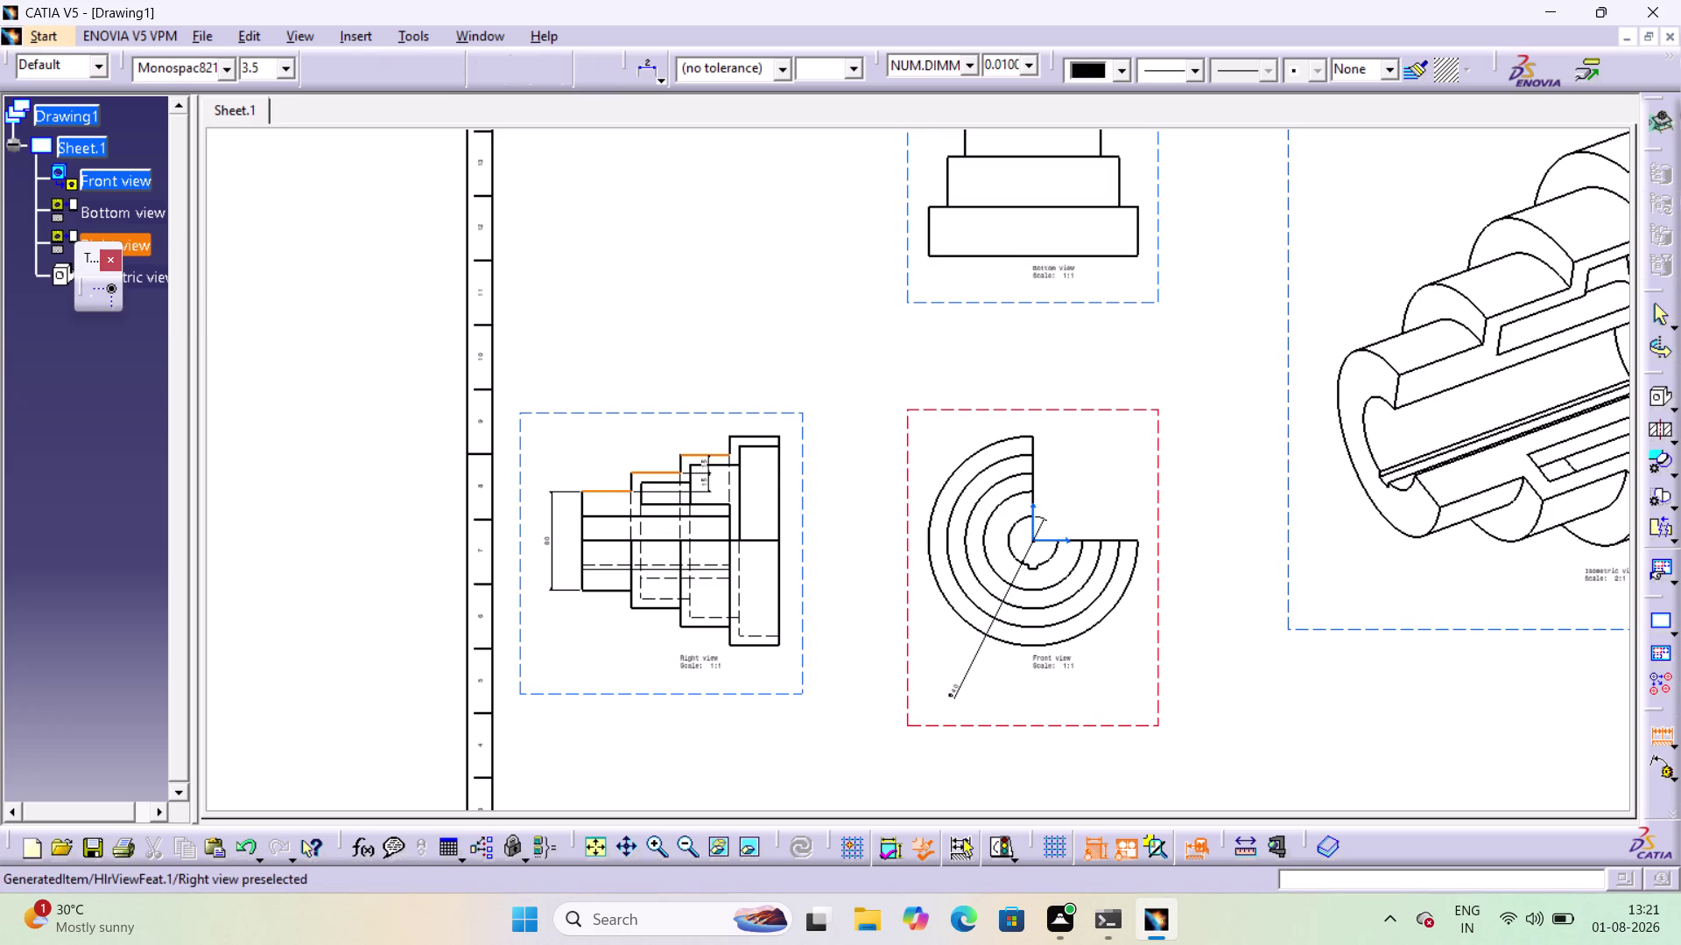
click(752, 436)
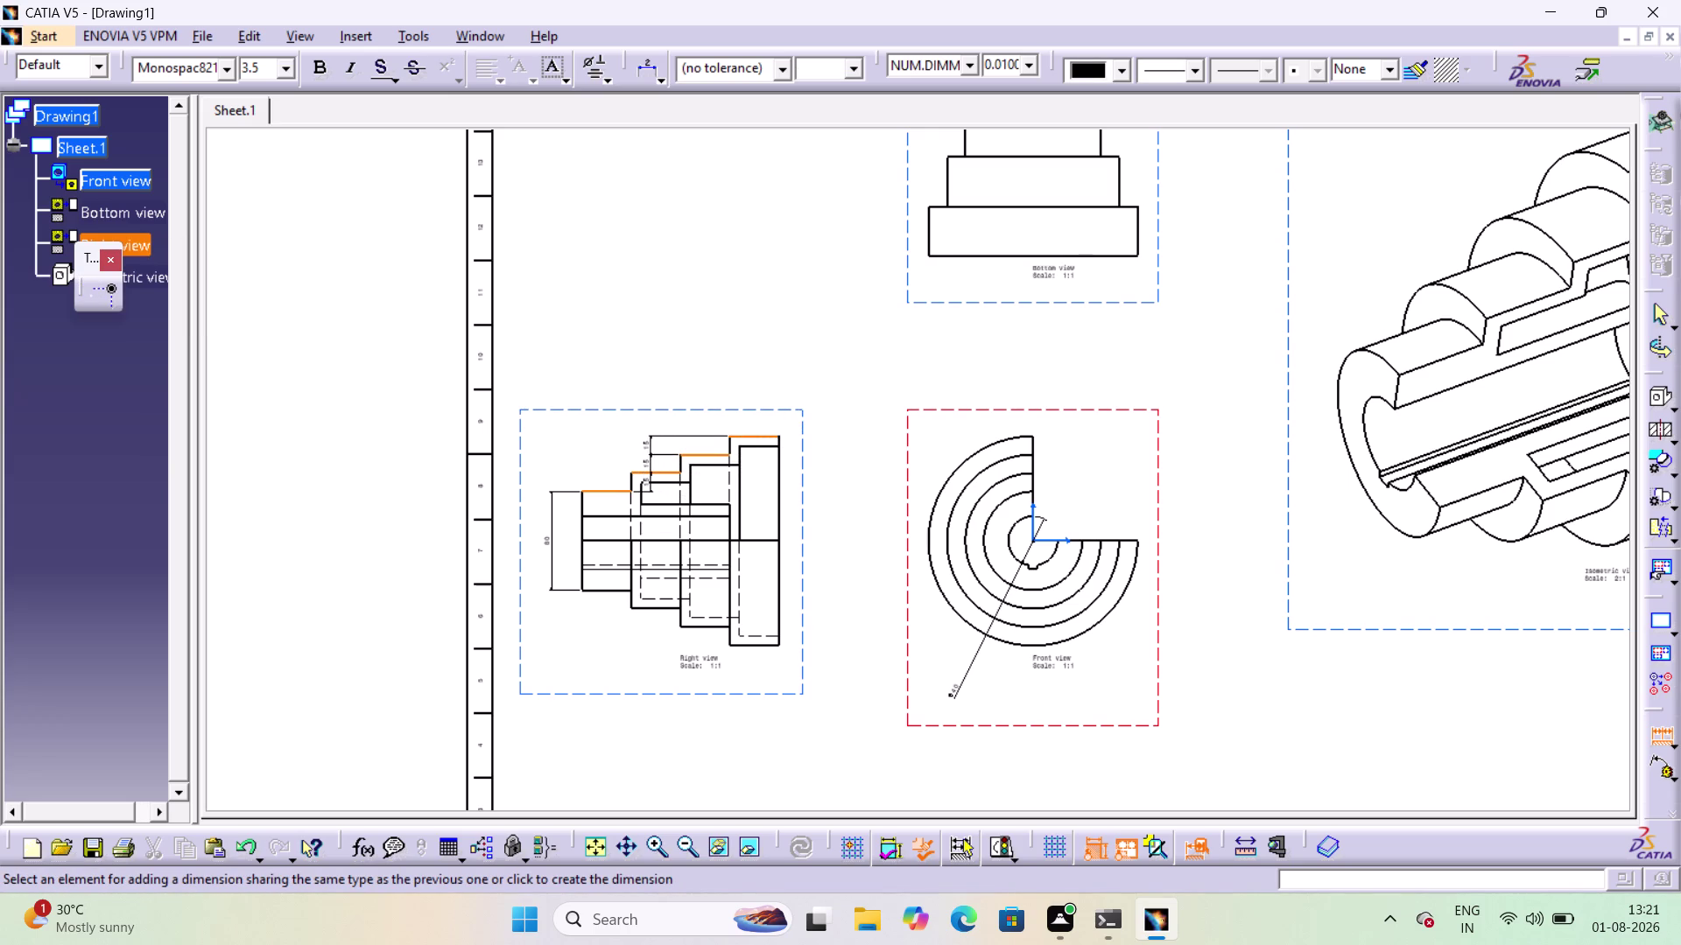
key(Escape)
key(Escape)
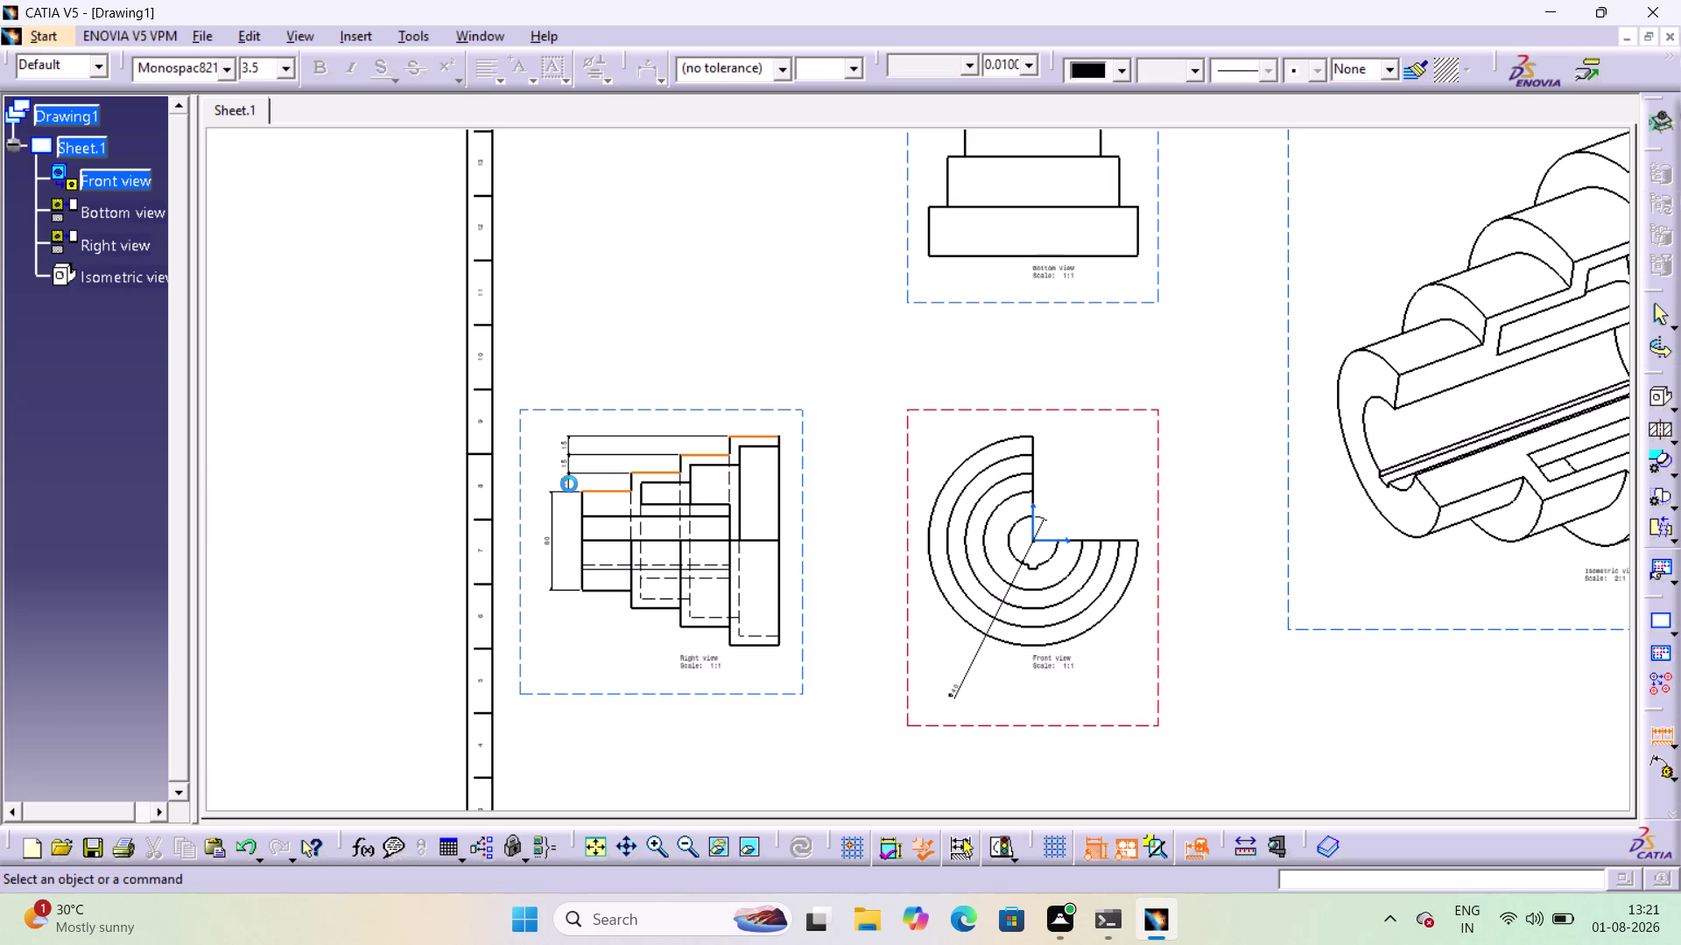
key(Escape)
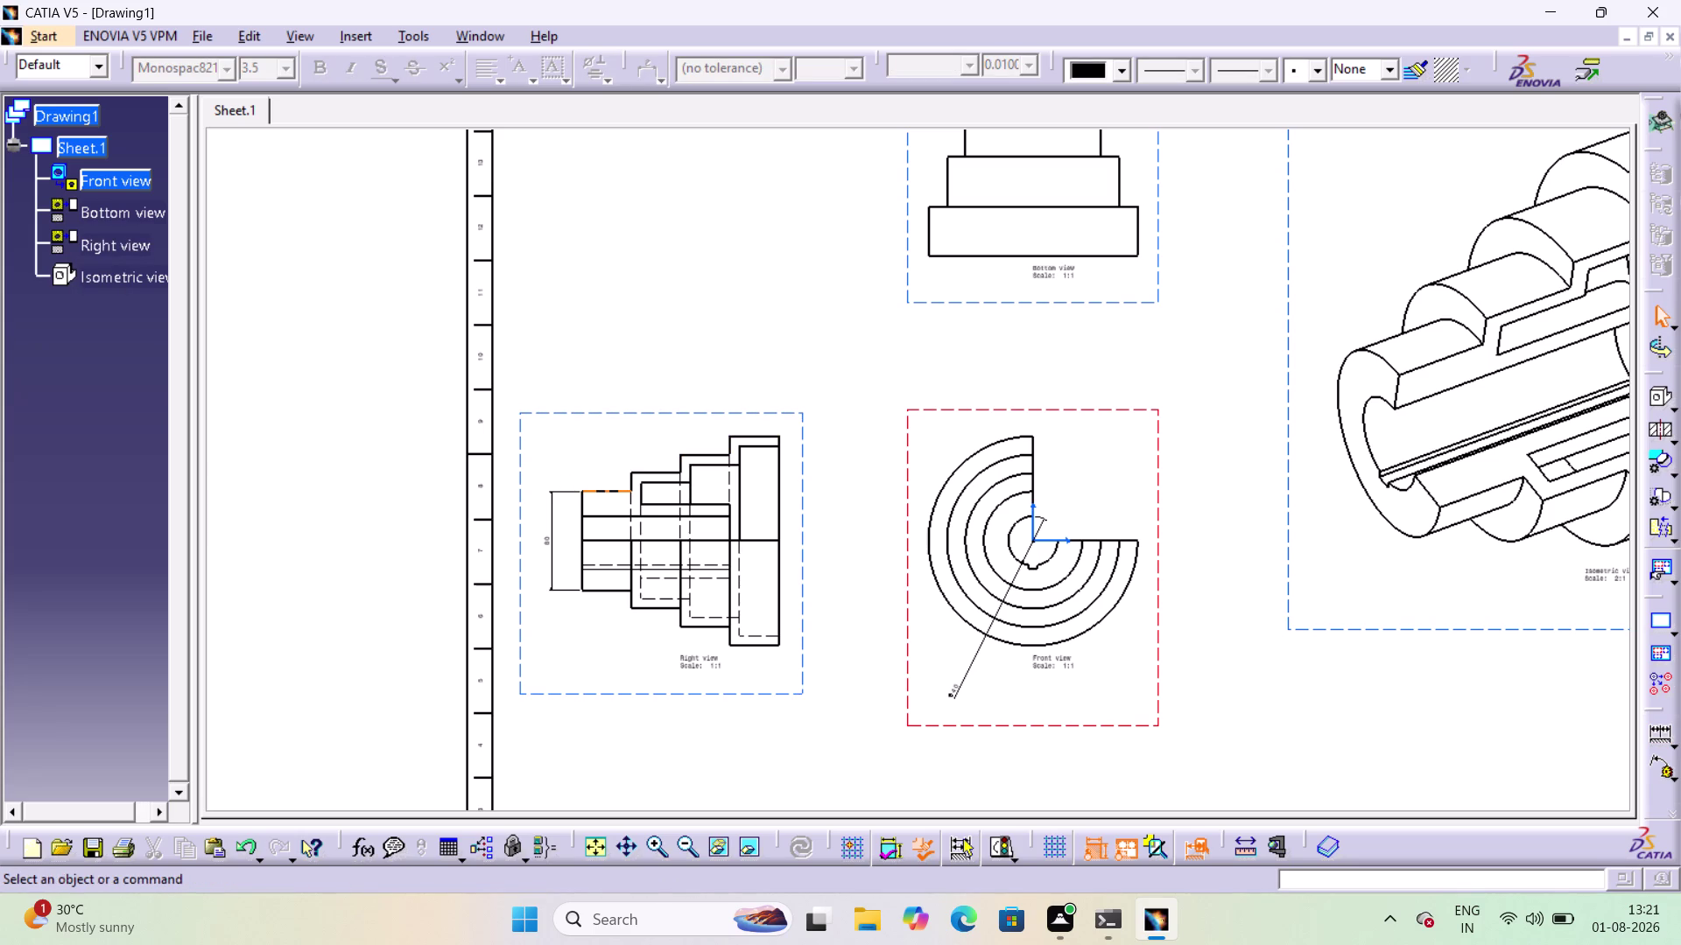
click(1660, 733)
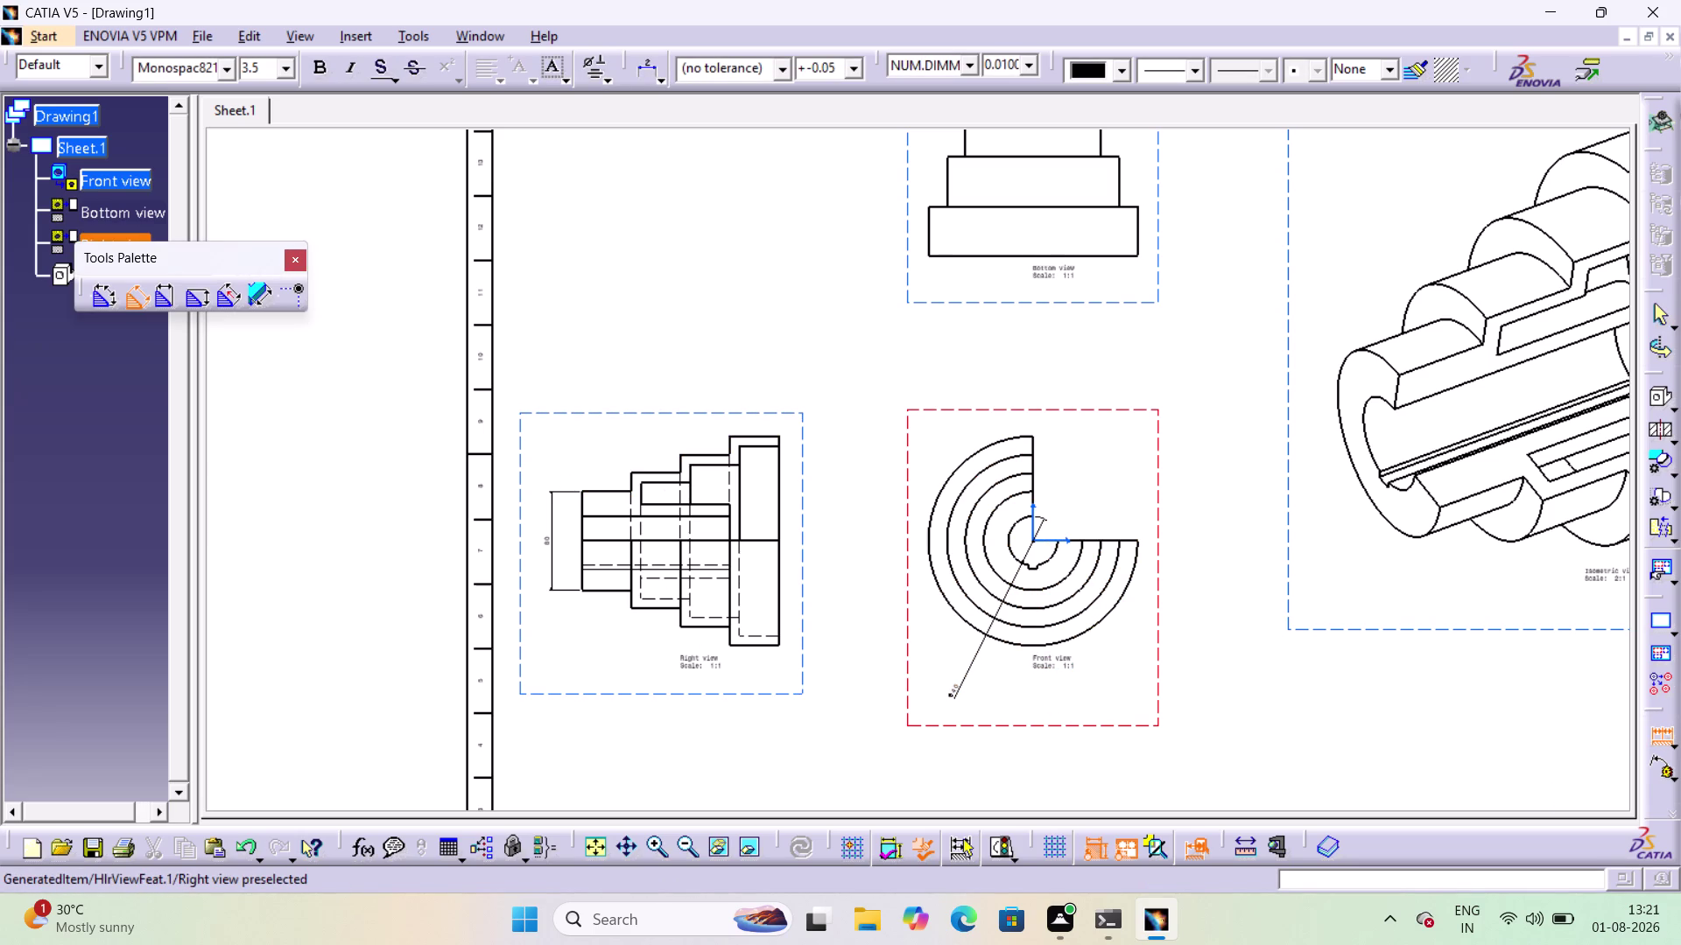
click(604, 492)
click(596, 438)
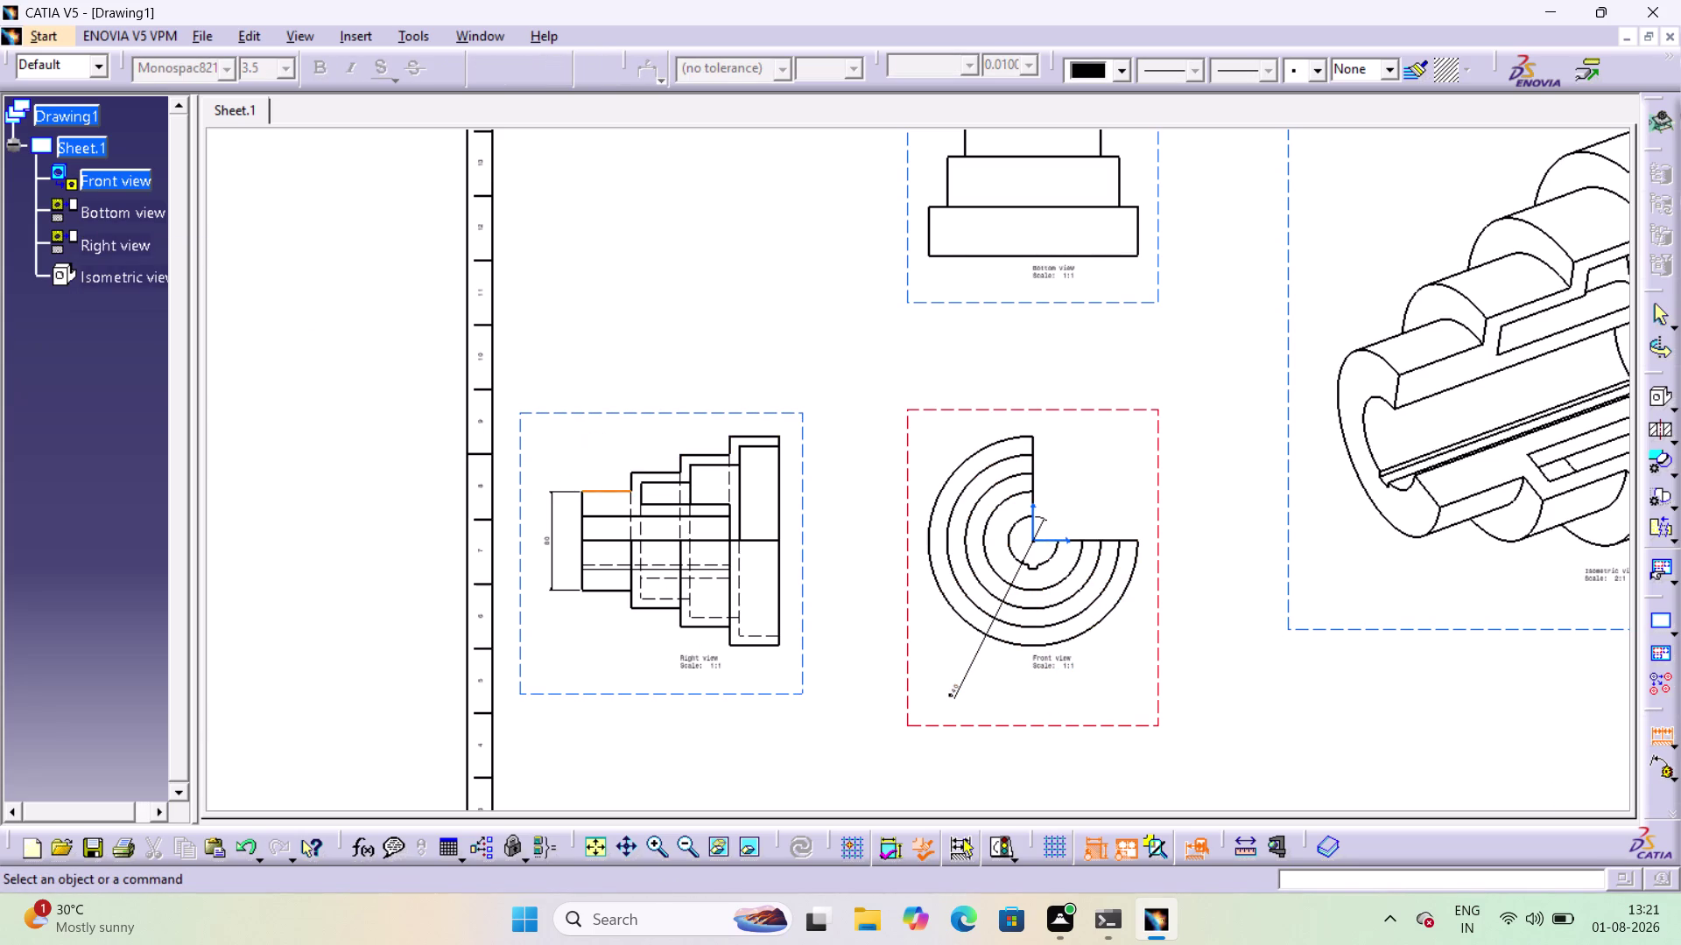
click(1678, 748)
click(1271, 772)
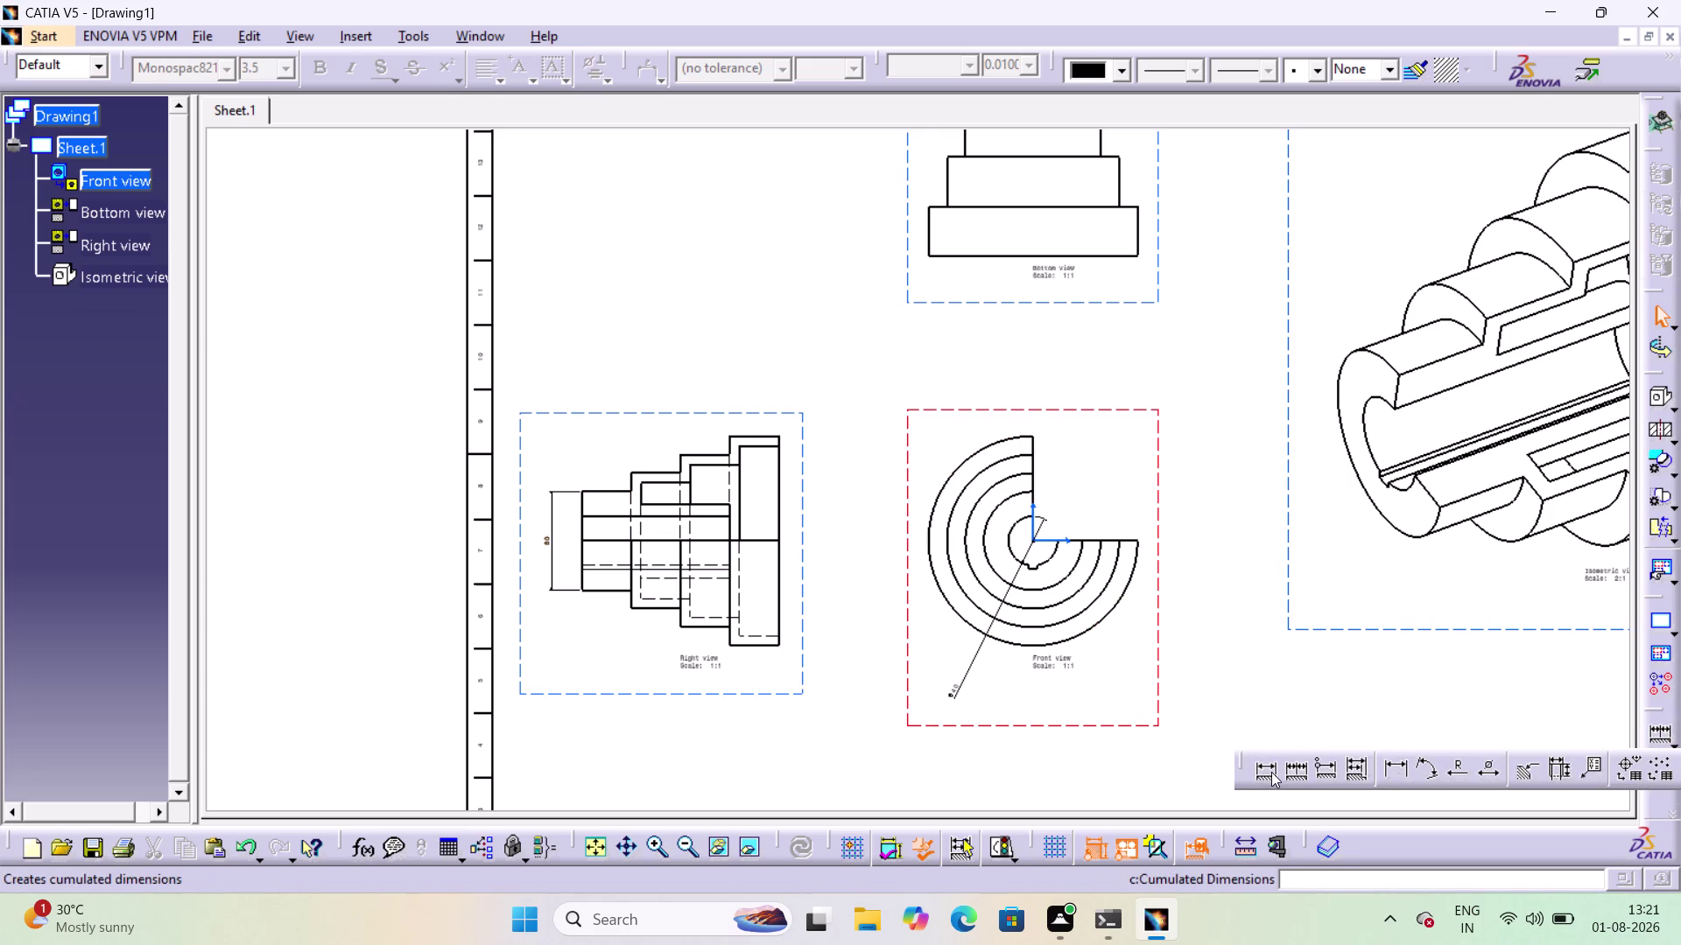
click(598, 493)
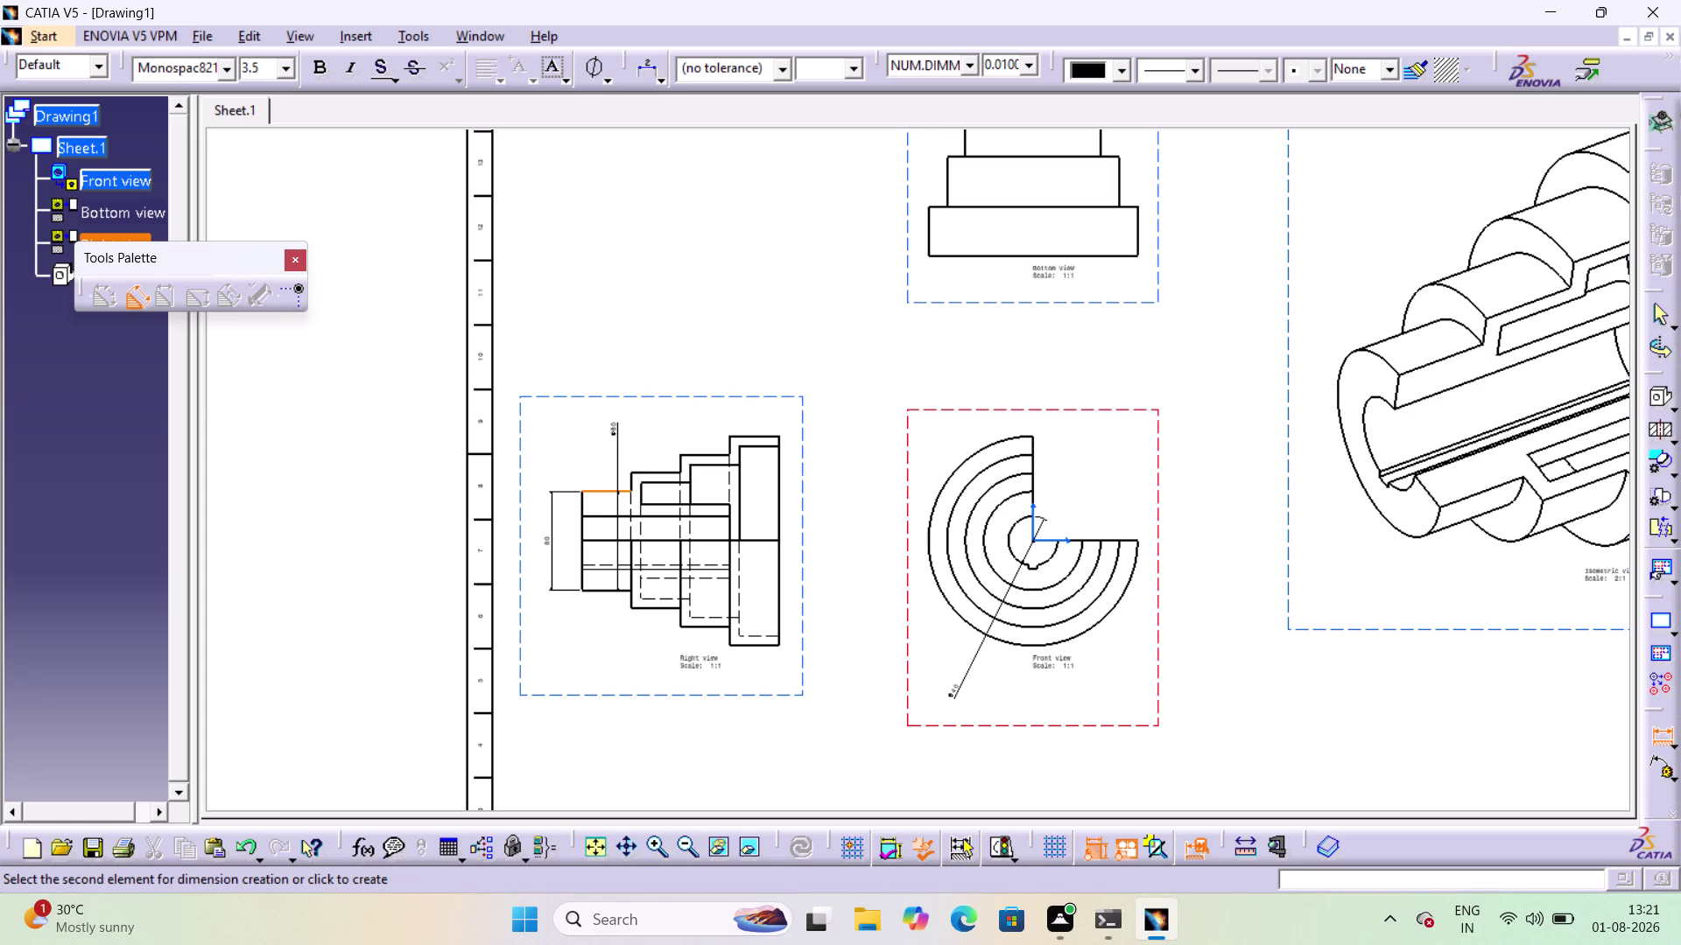
key(Escape)
key(Escape)
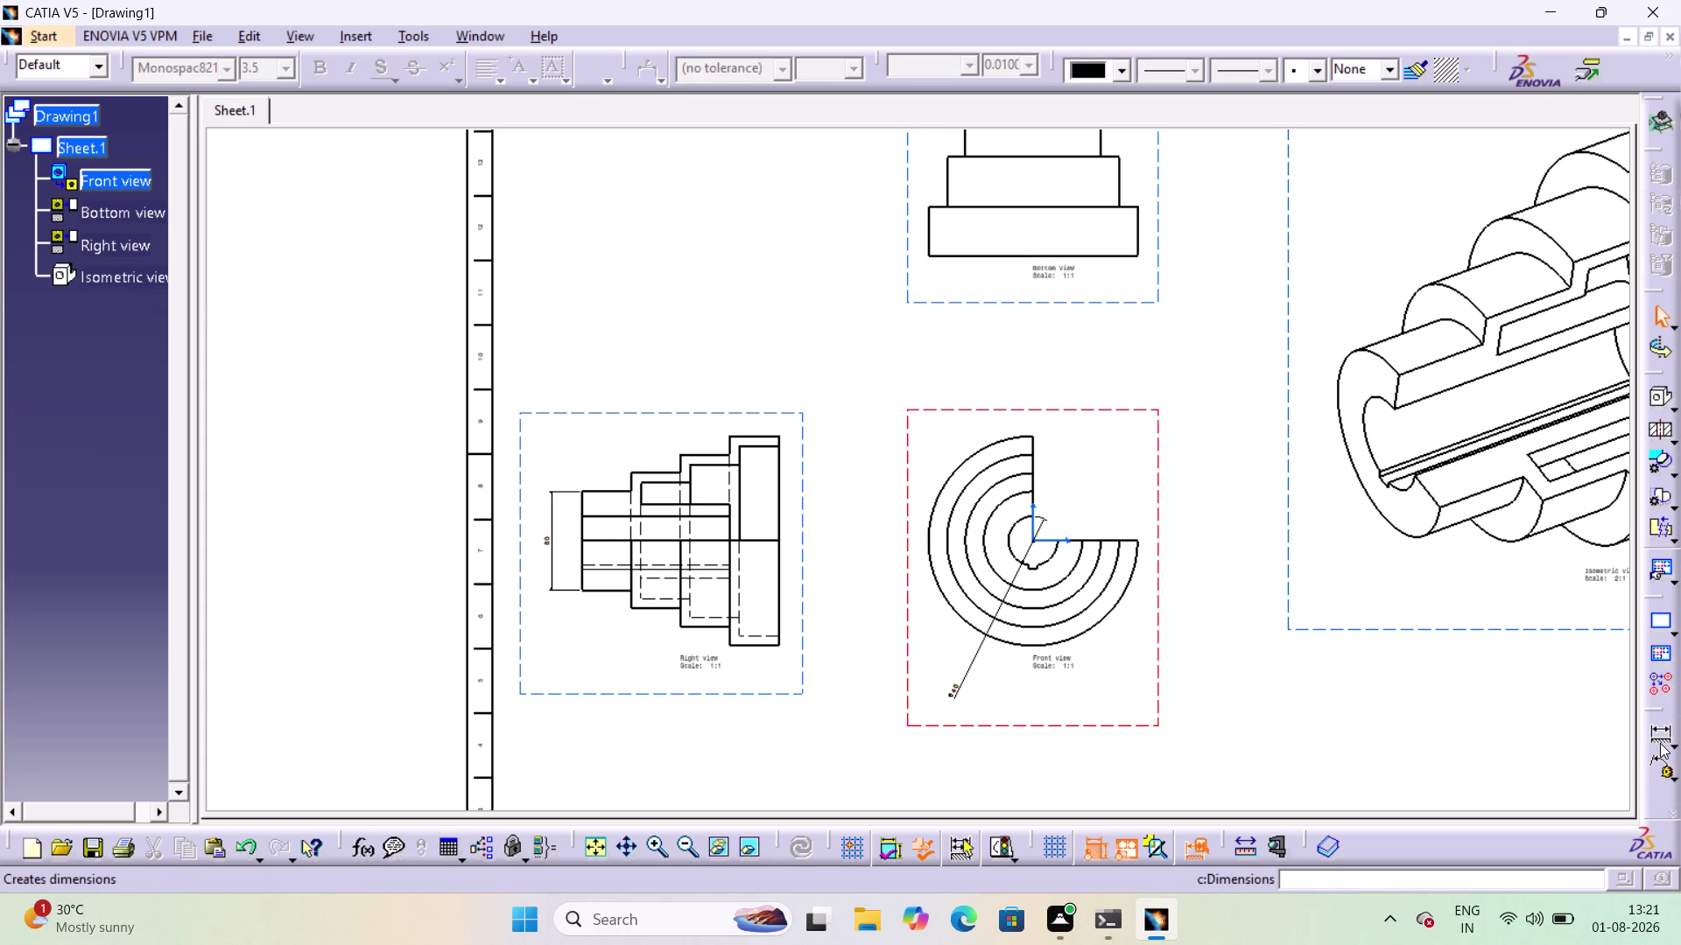
click(1663, 726)
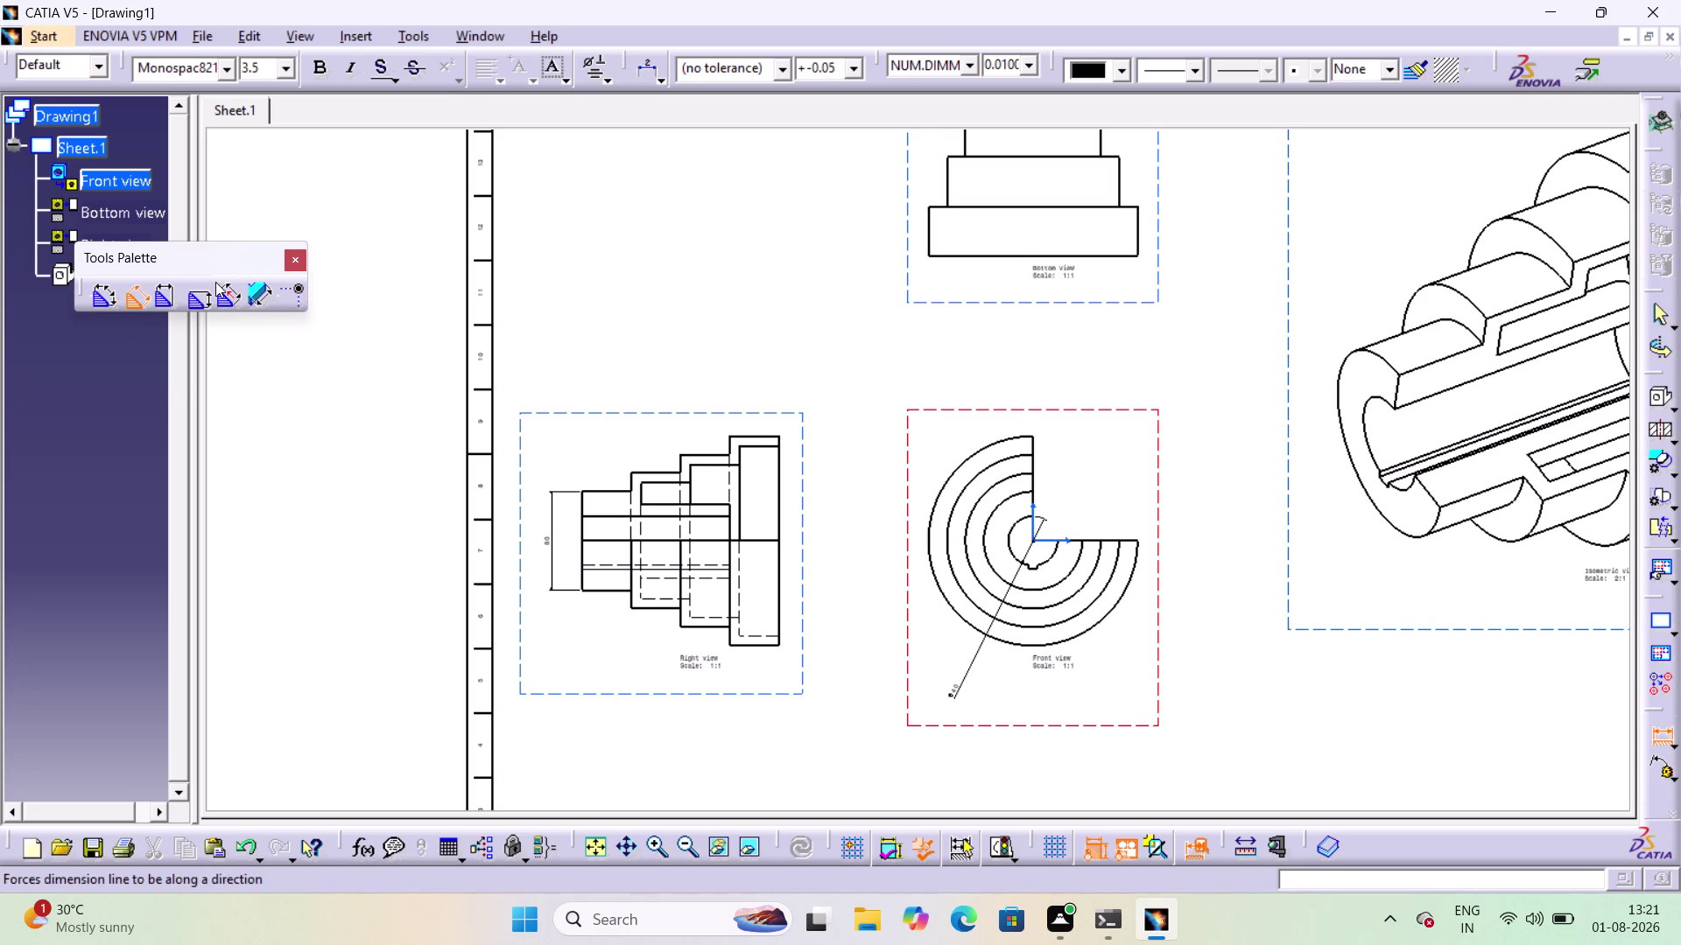
click(107, 298)
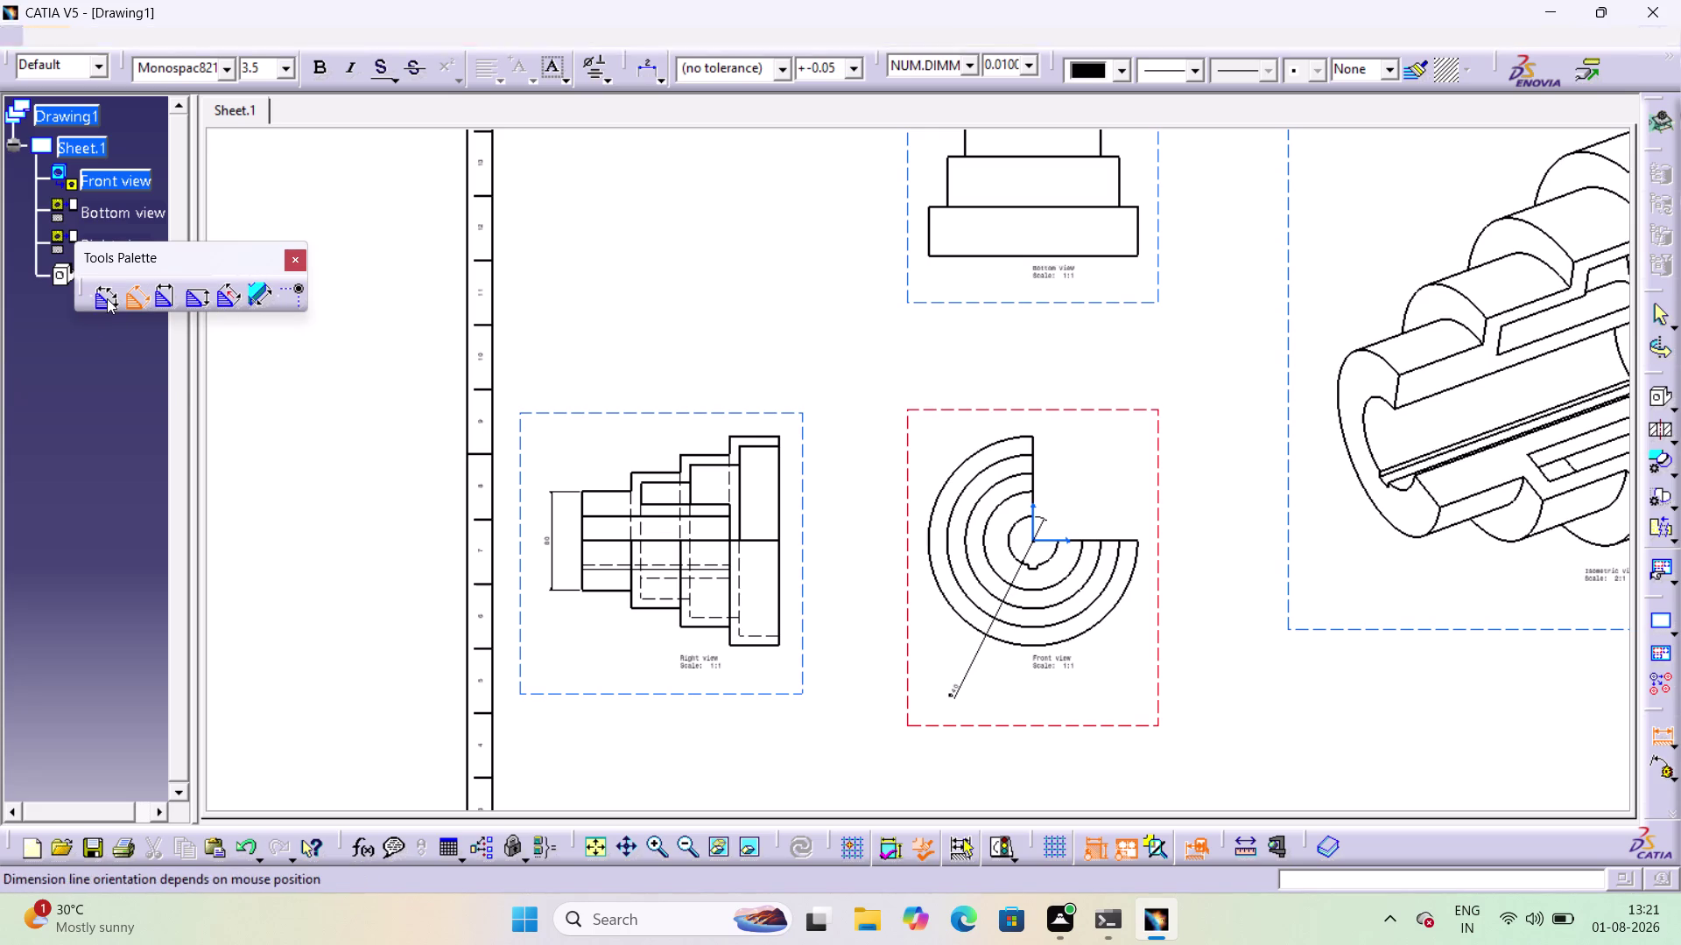
click(596, 487)
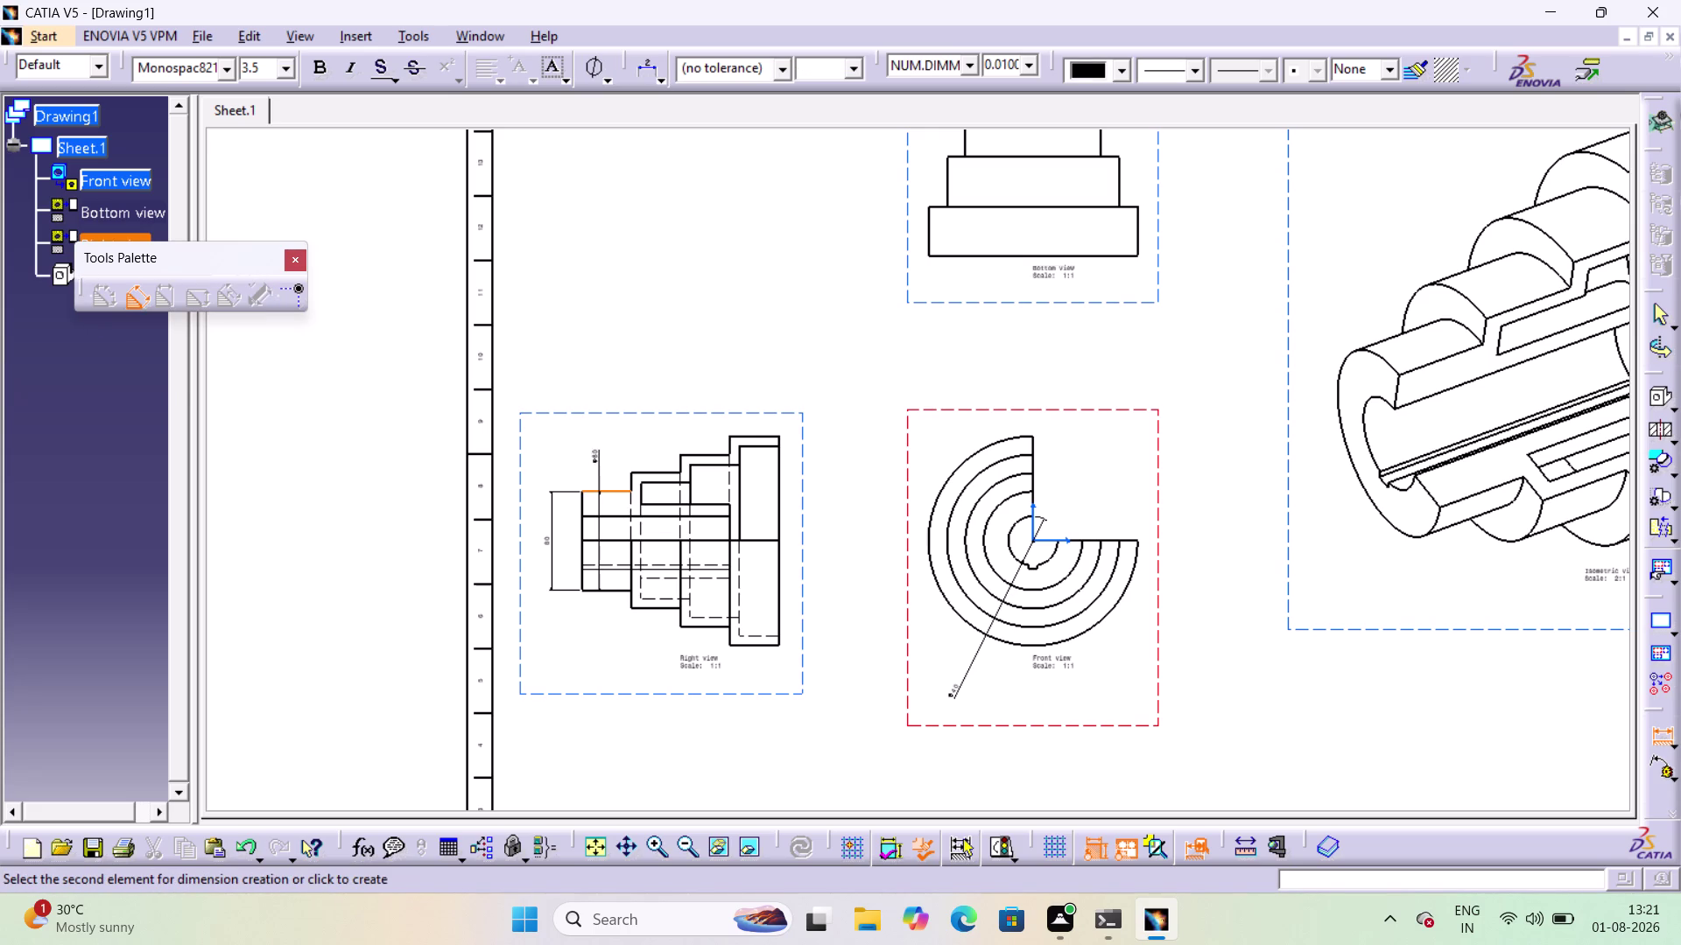
key(Escape)
key(Escape)
key(Escape)
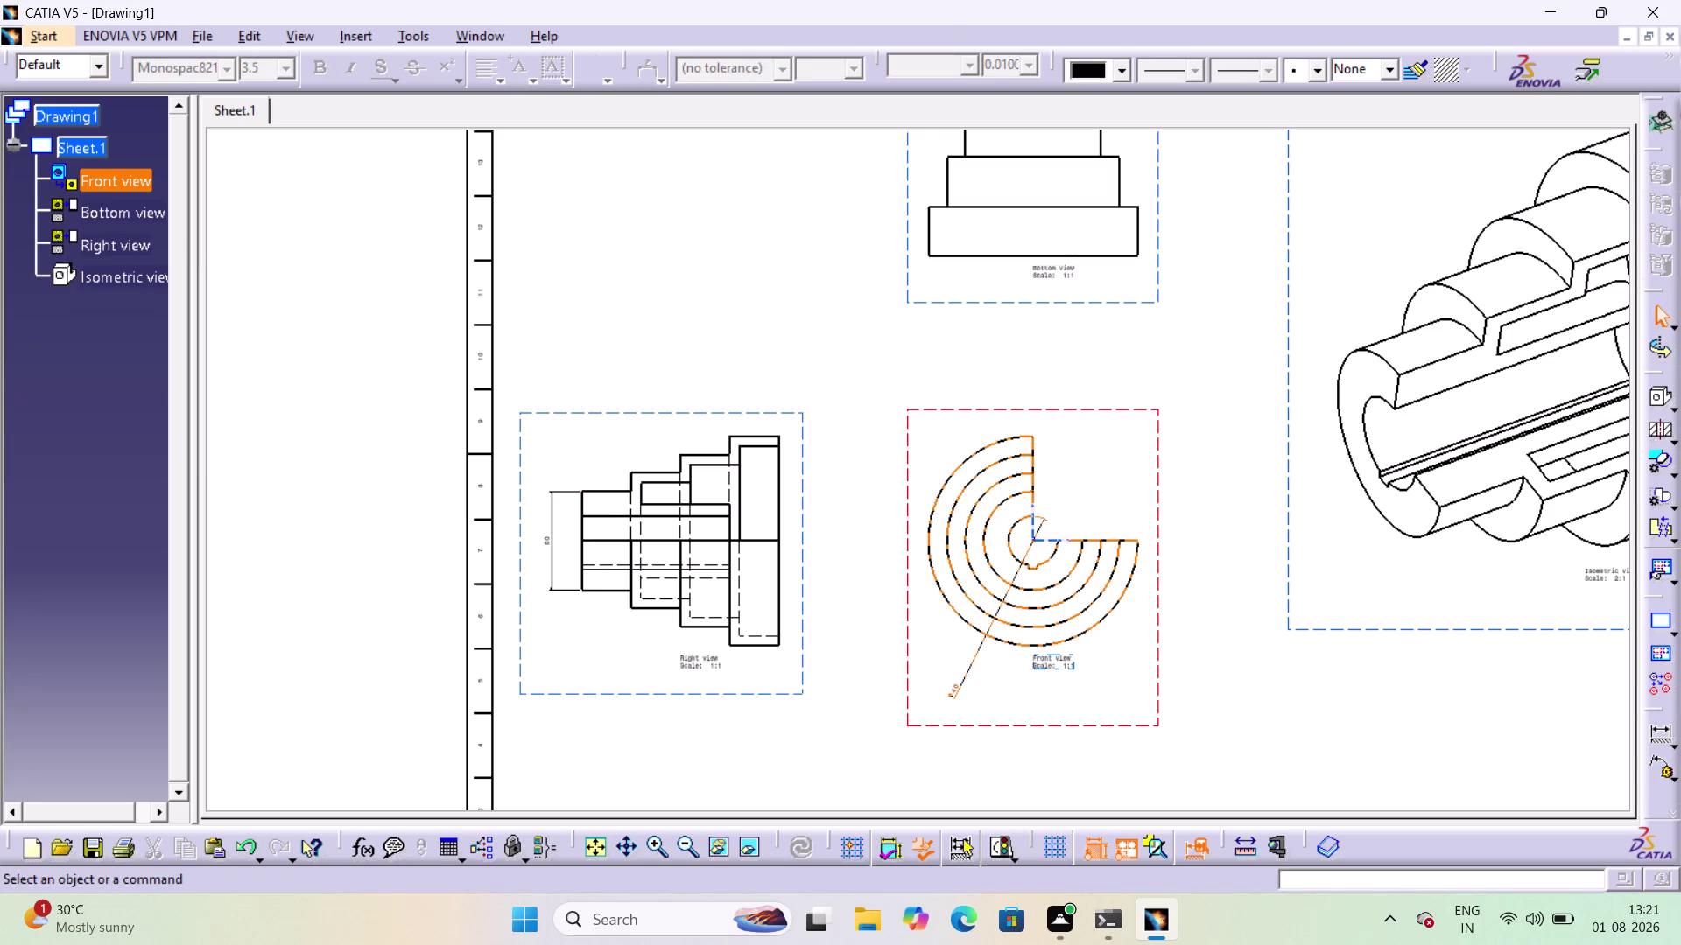
click(1670, 734)
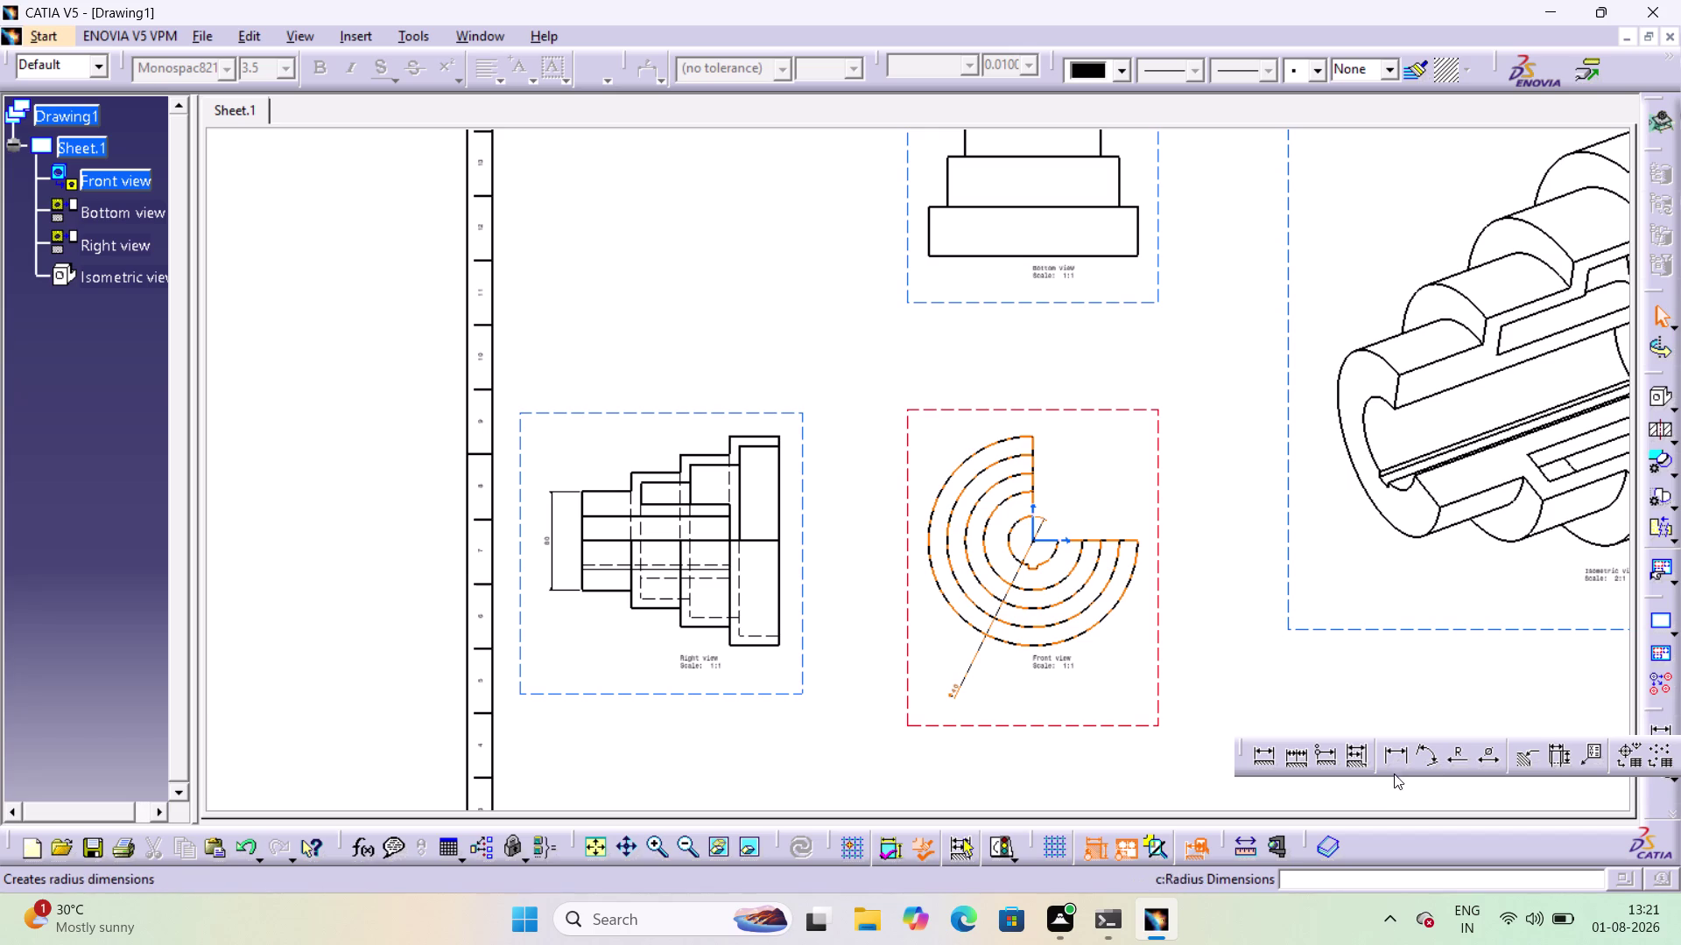
click(1394, 771)
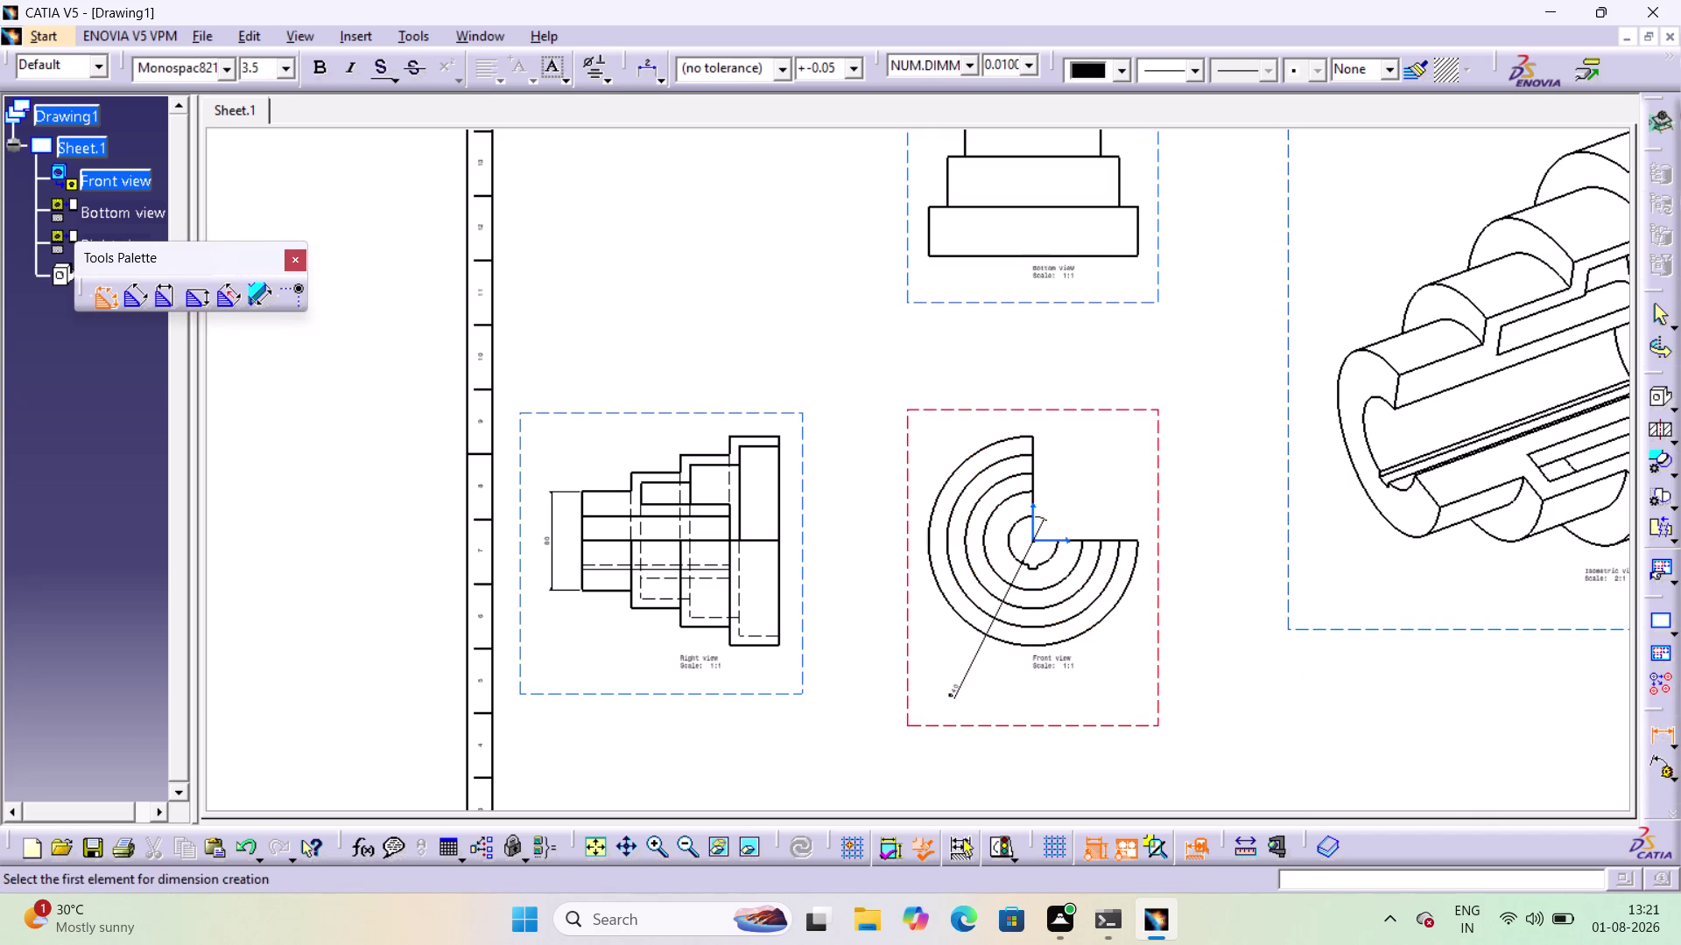
Dimension the first two 40 mm step widths across the right view's top.
click(762, 434)
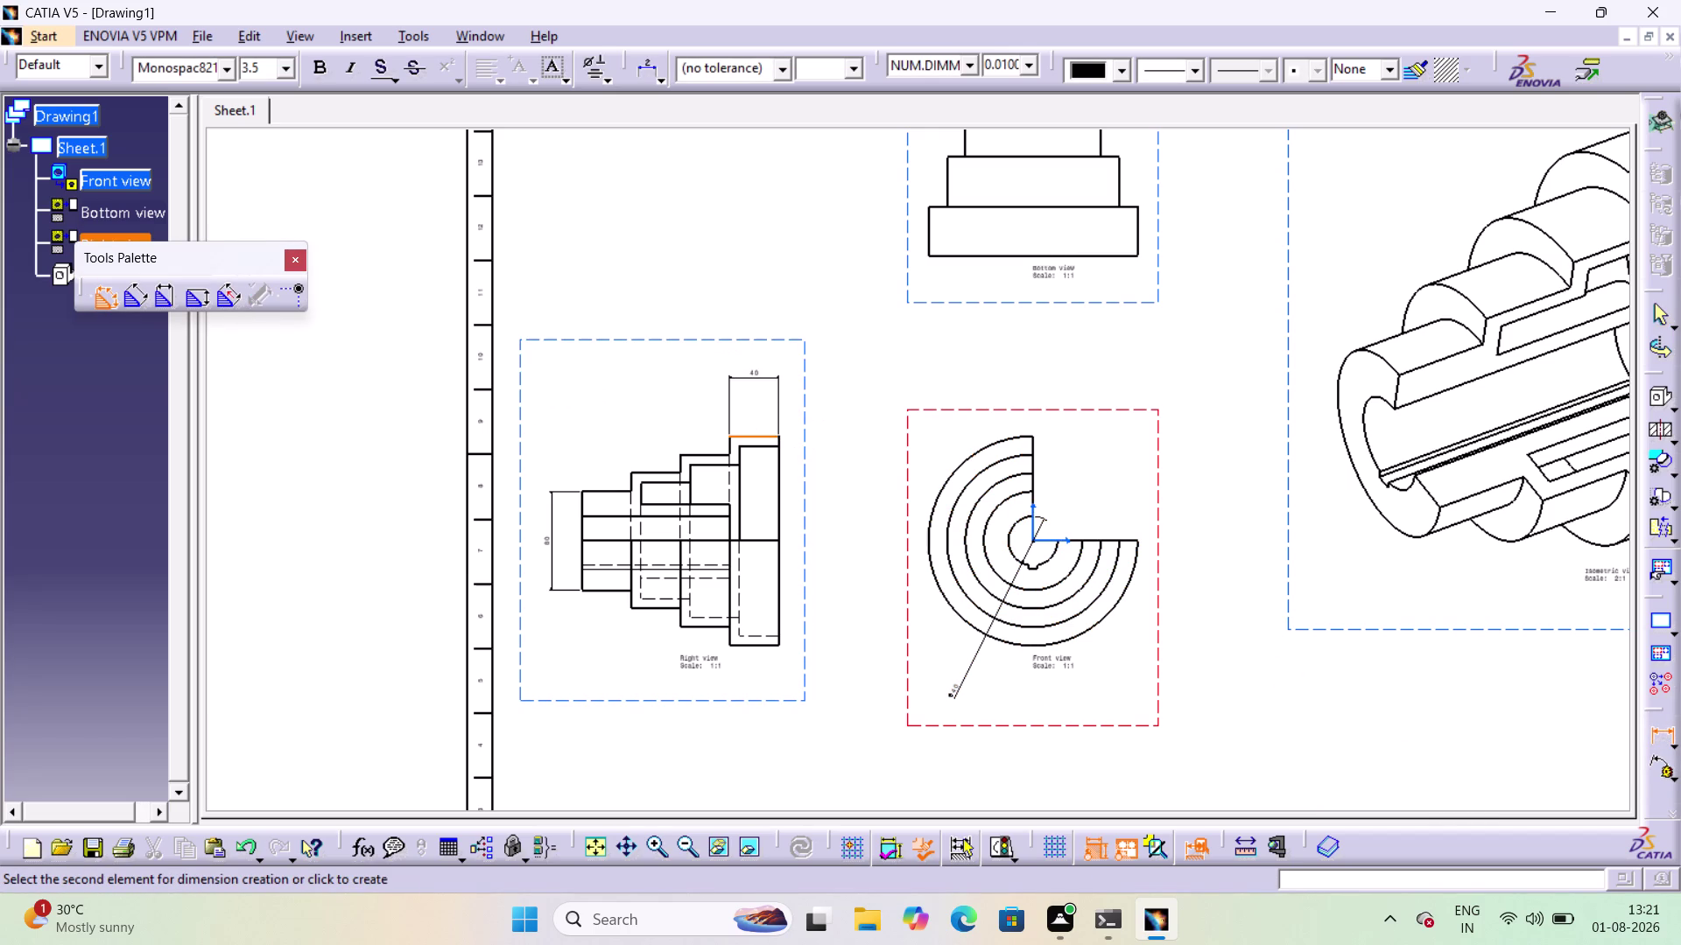
click(783, 411)
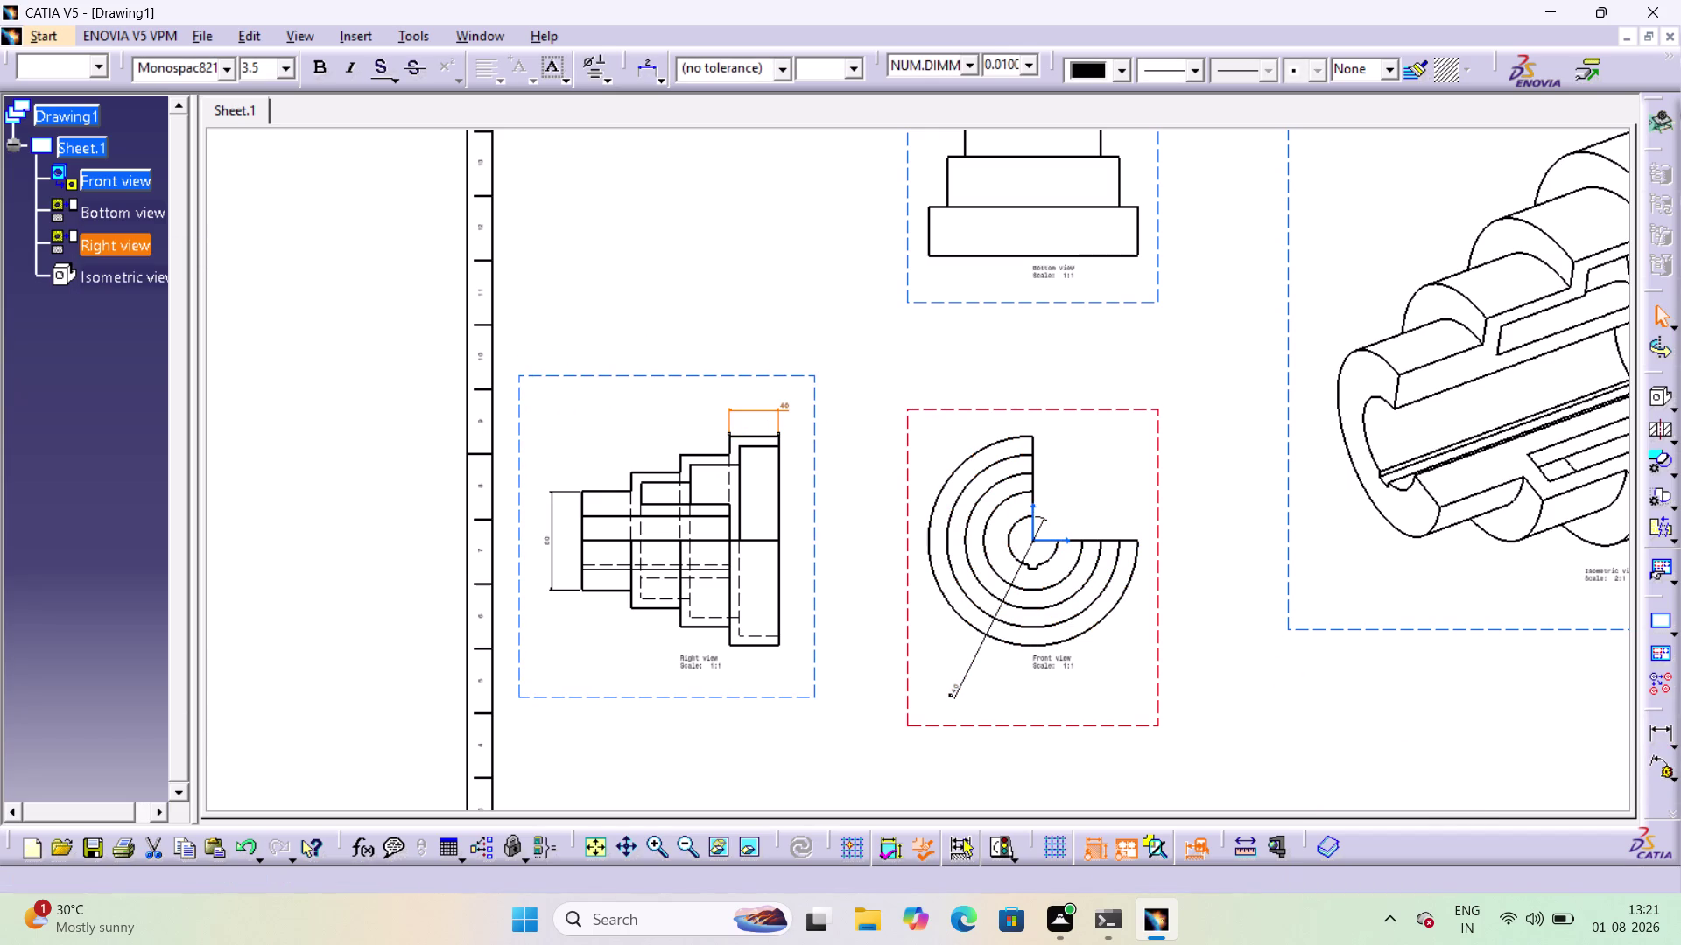
click(709, 457)
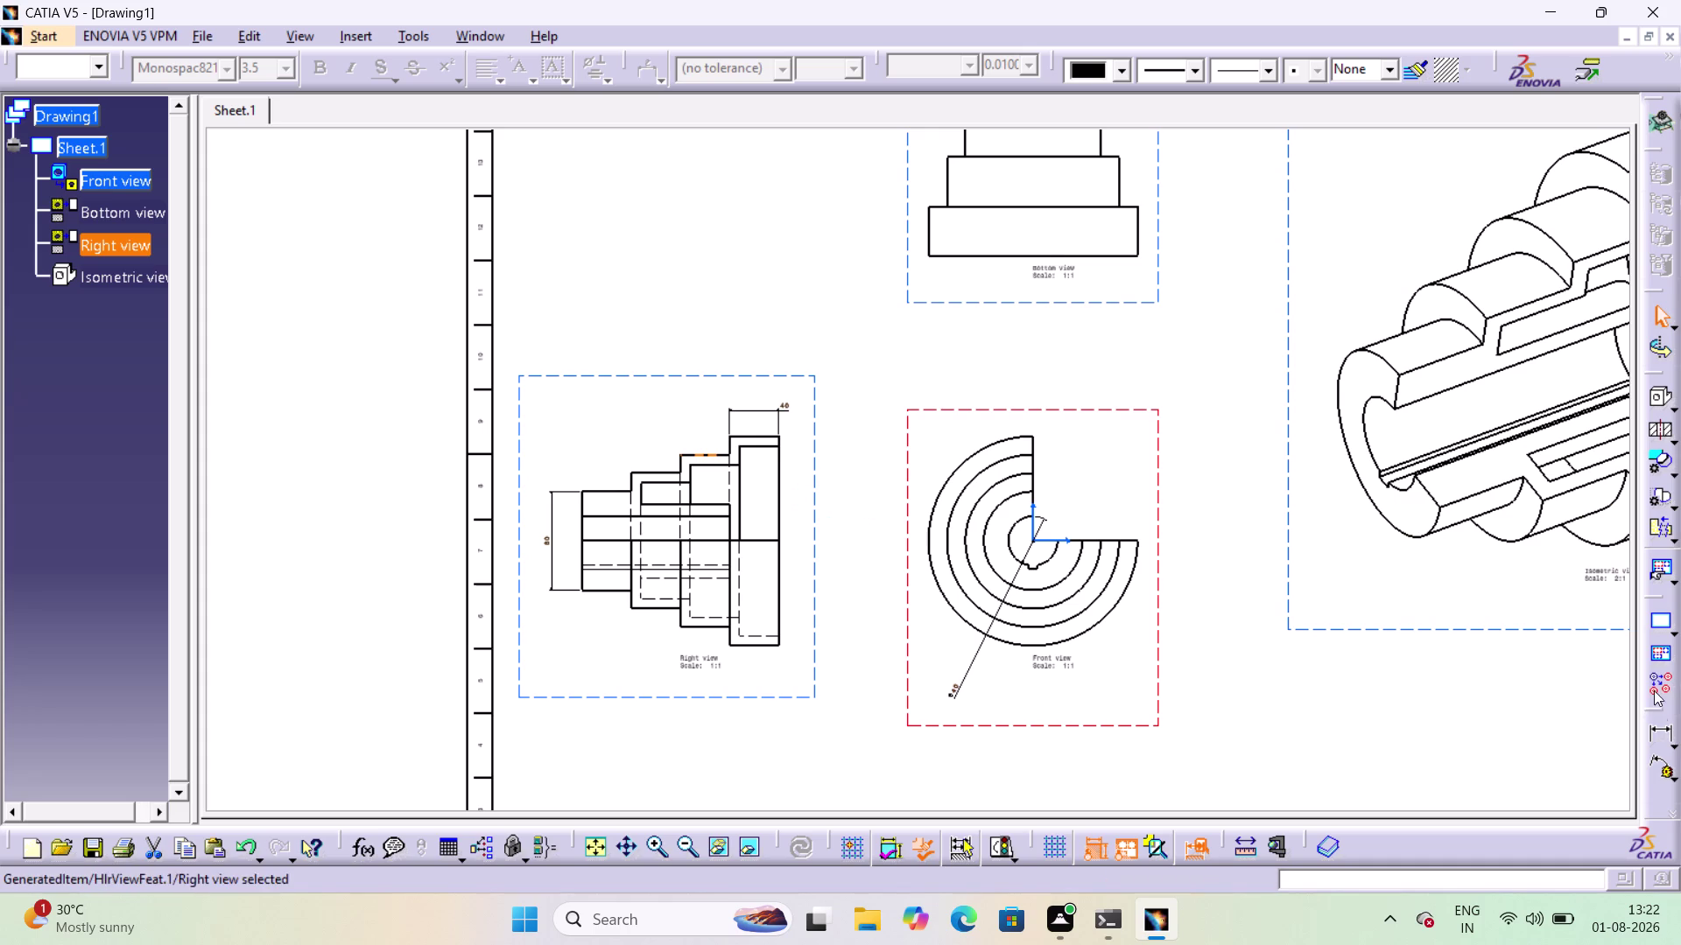
click(1655, 722)
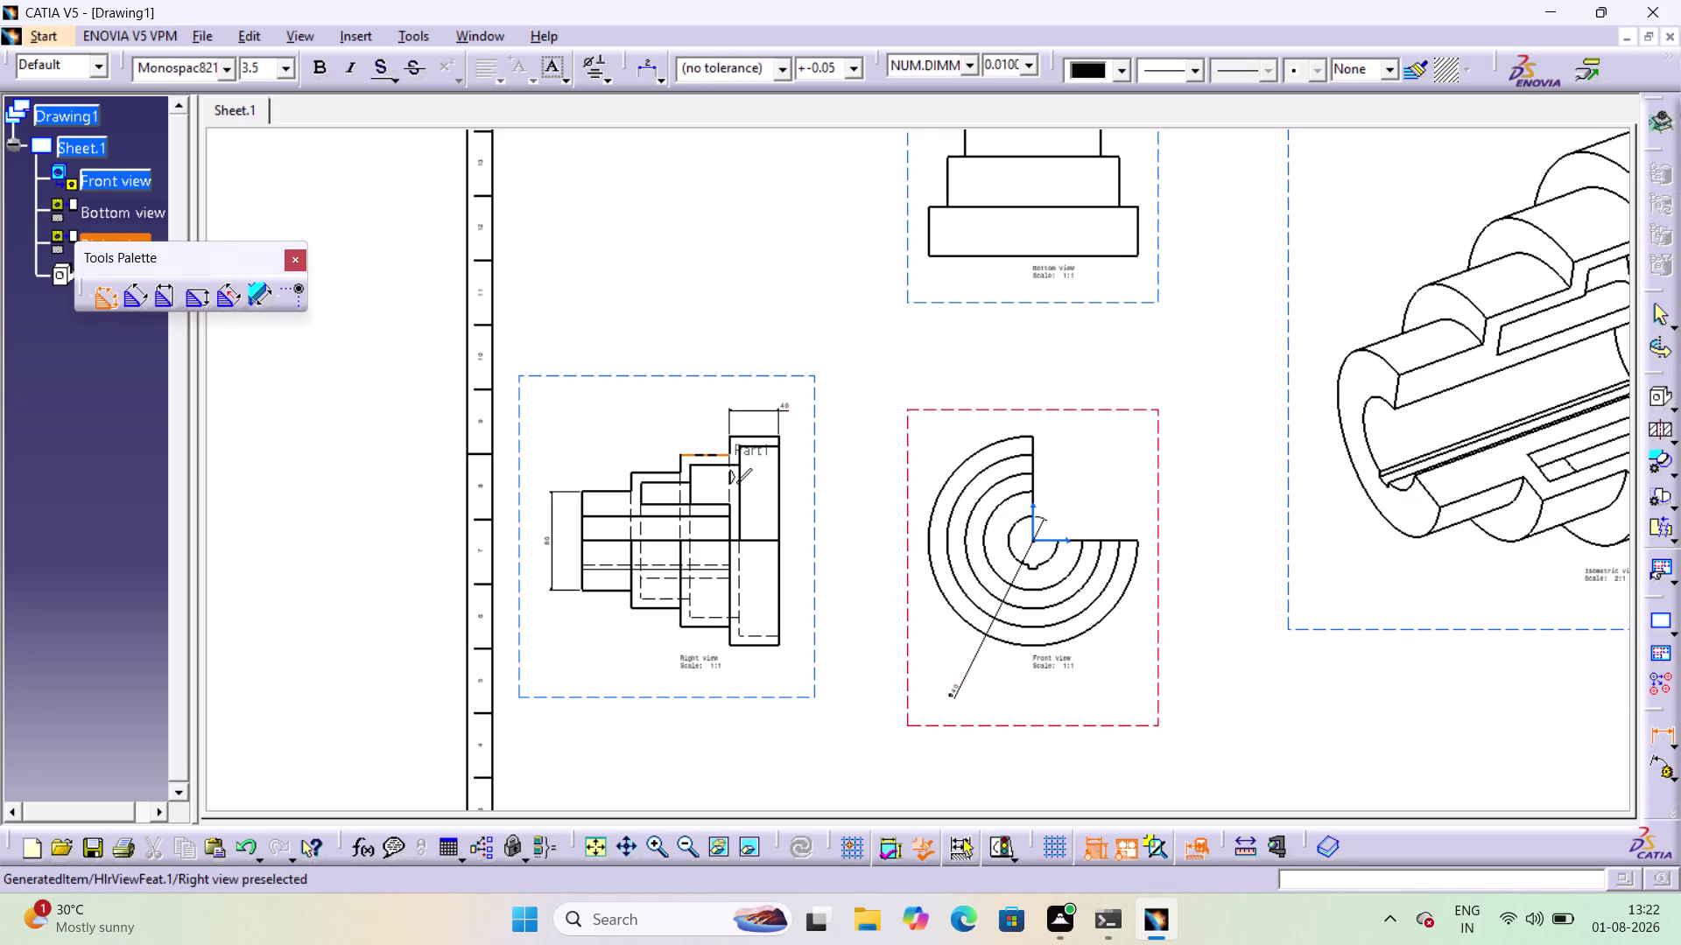
click(699, 457)
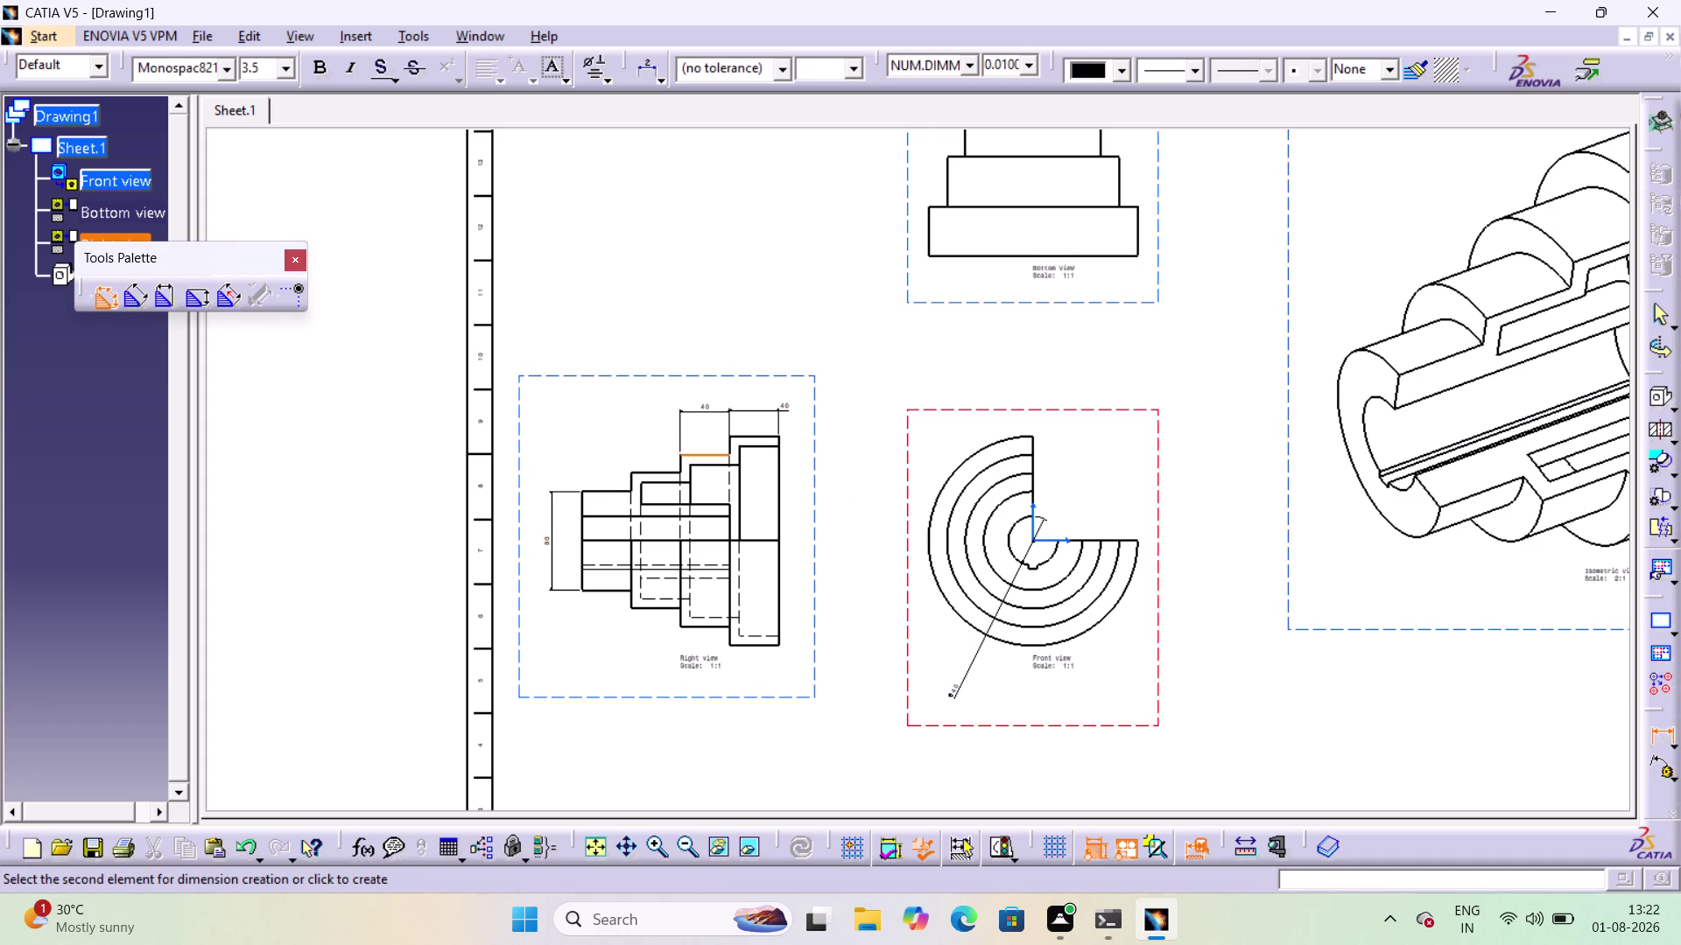
click(700, 414)
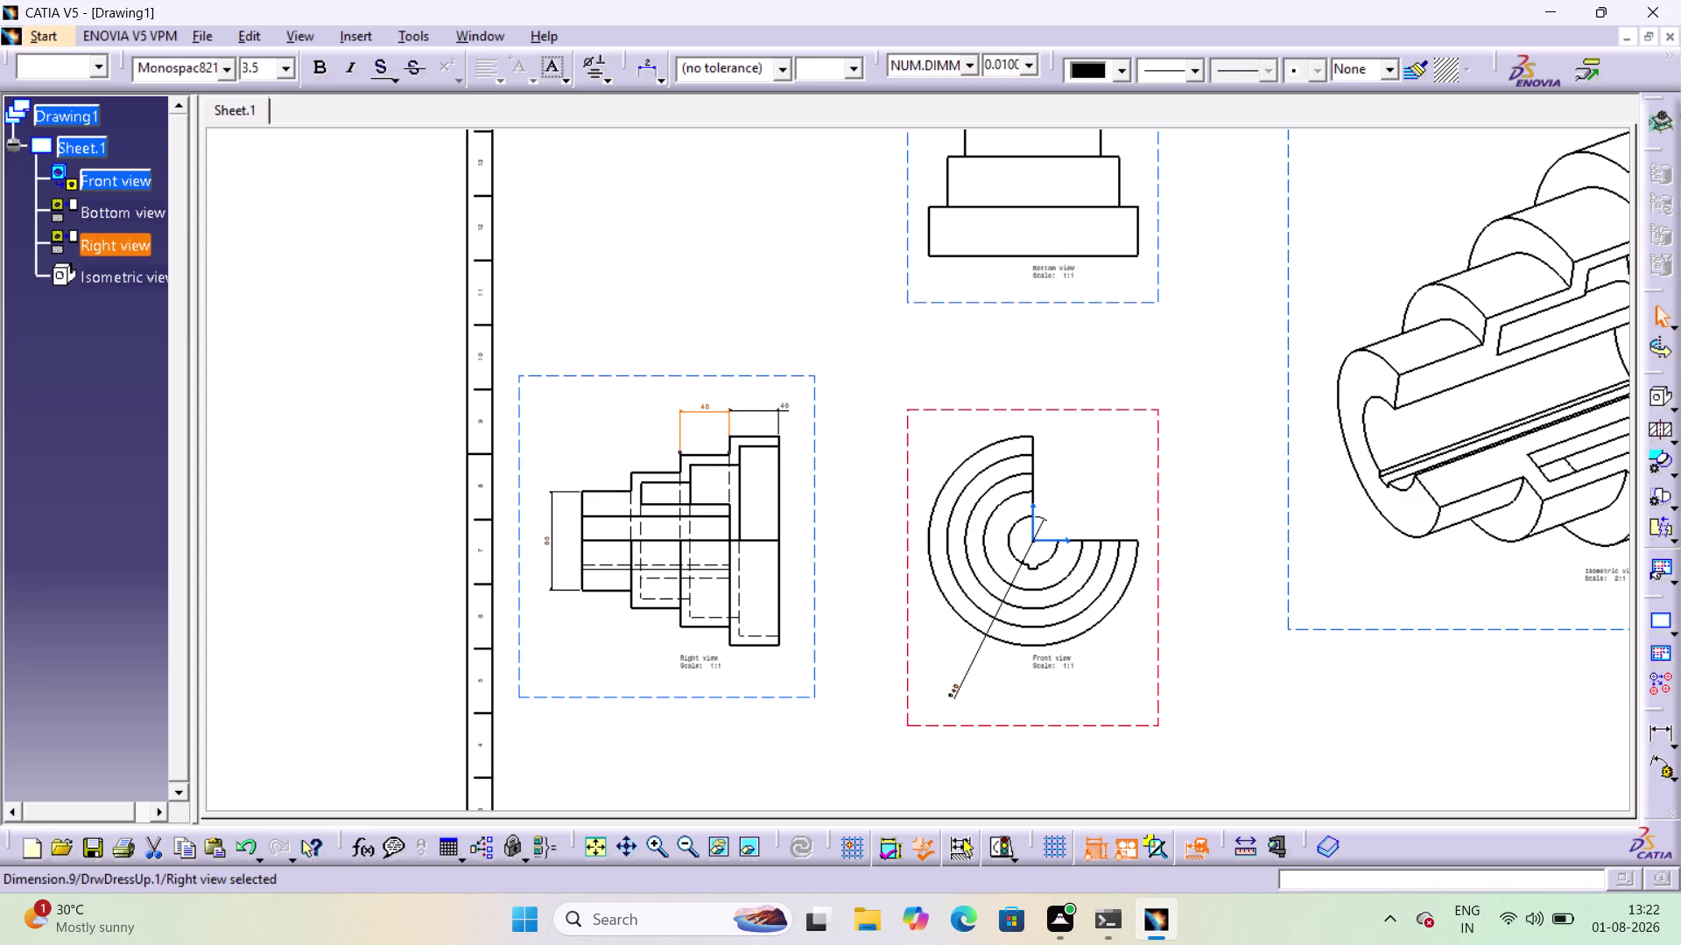
Add the third and fourth 40 mm step-width dimensions above the right view.
click(1665, 735)
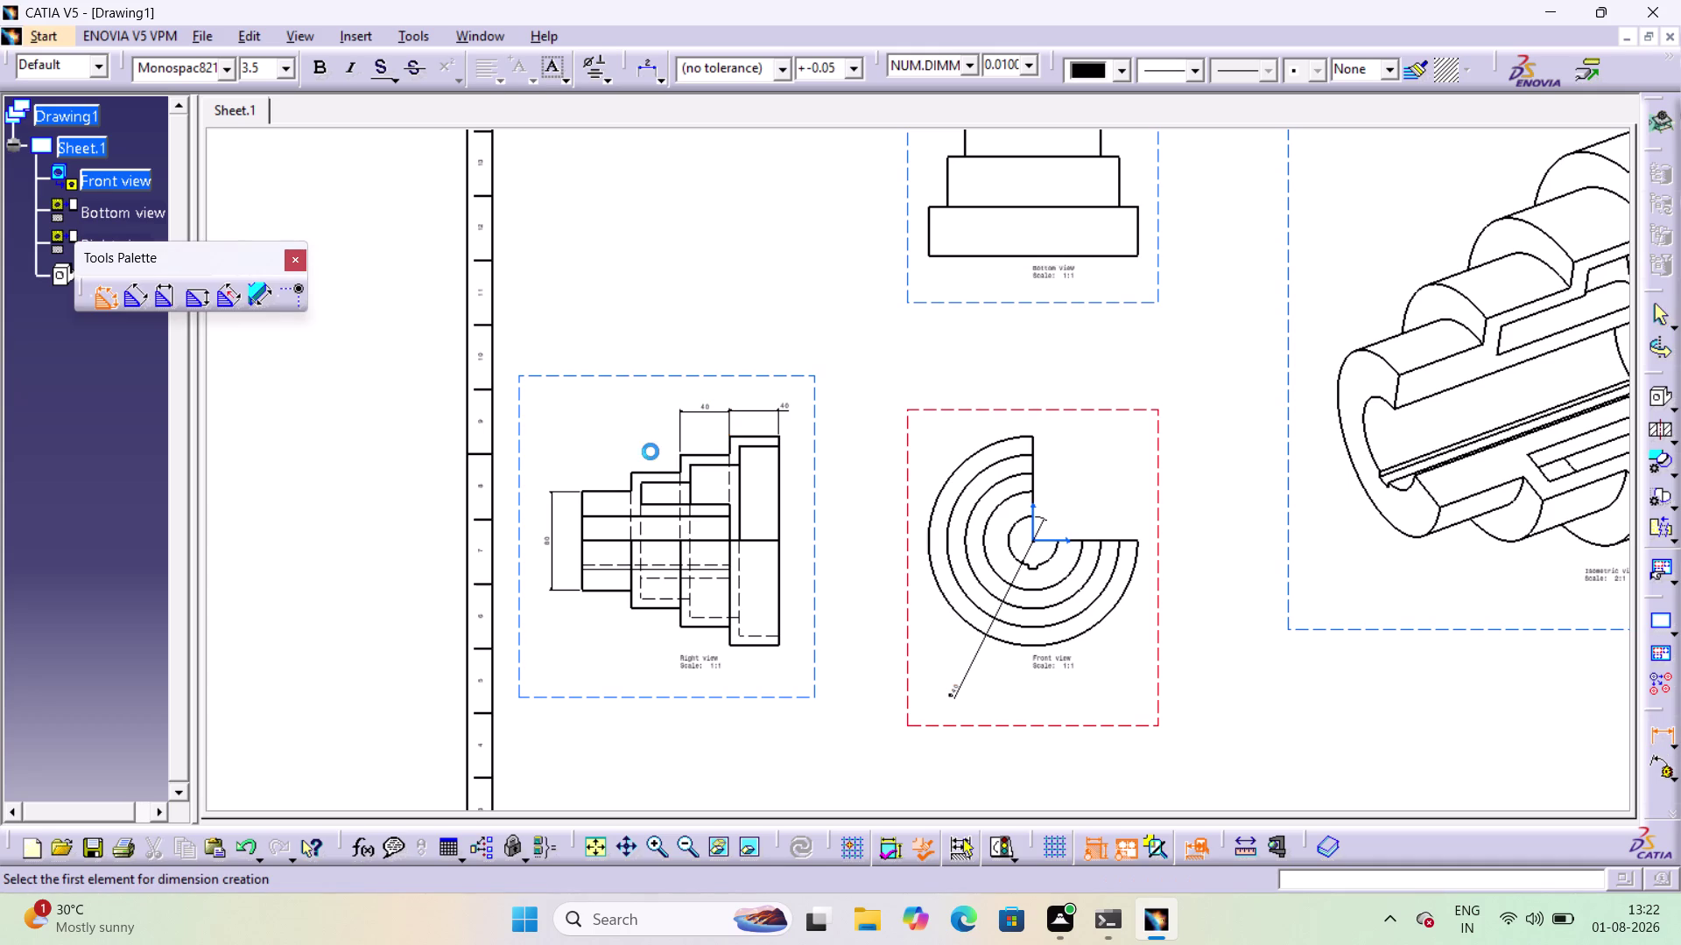
drag(654, 472, 663, 392)
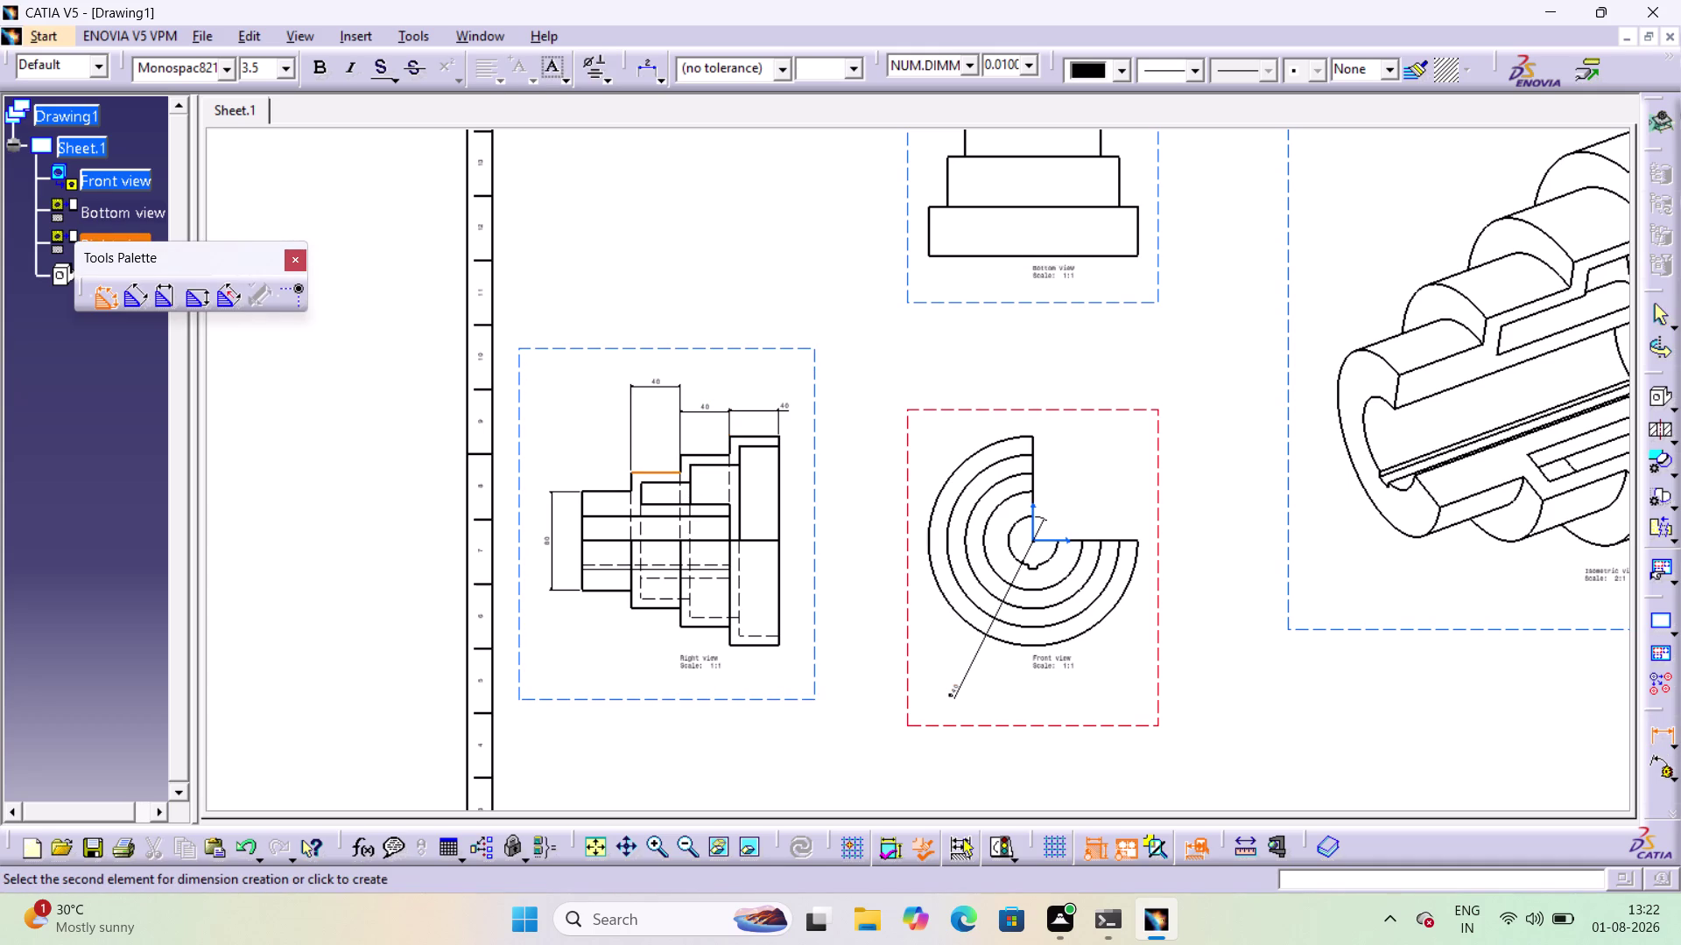
drag(664, 386, 665, 401)
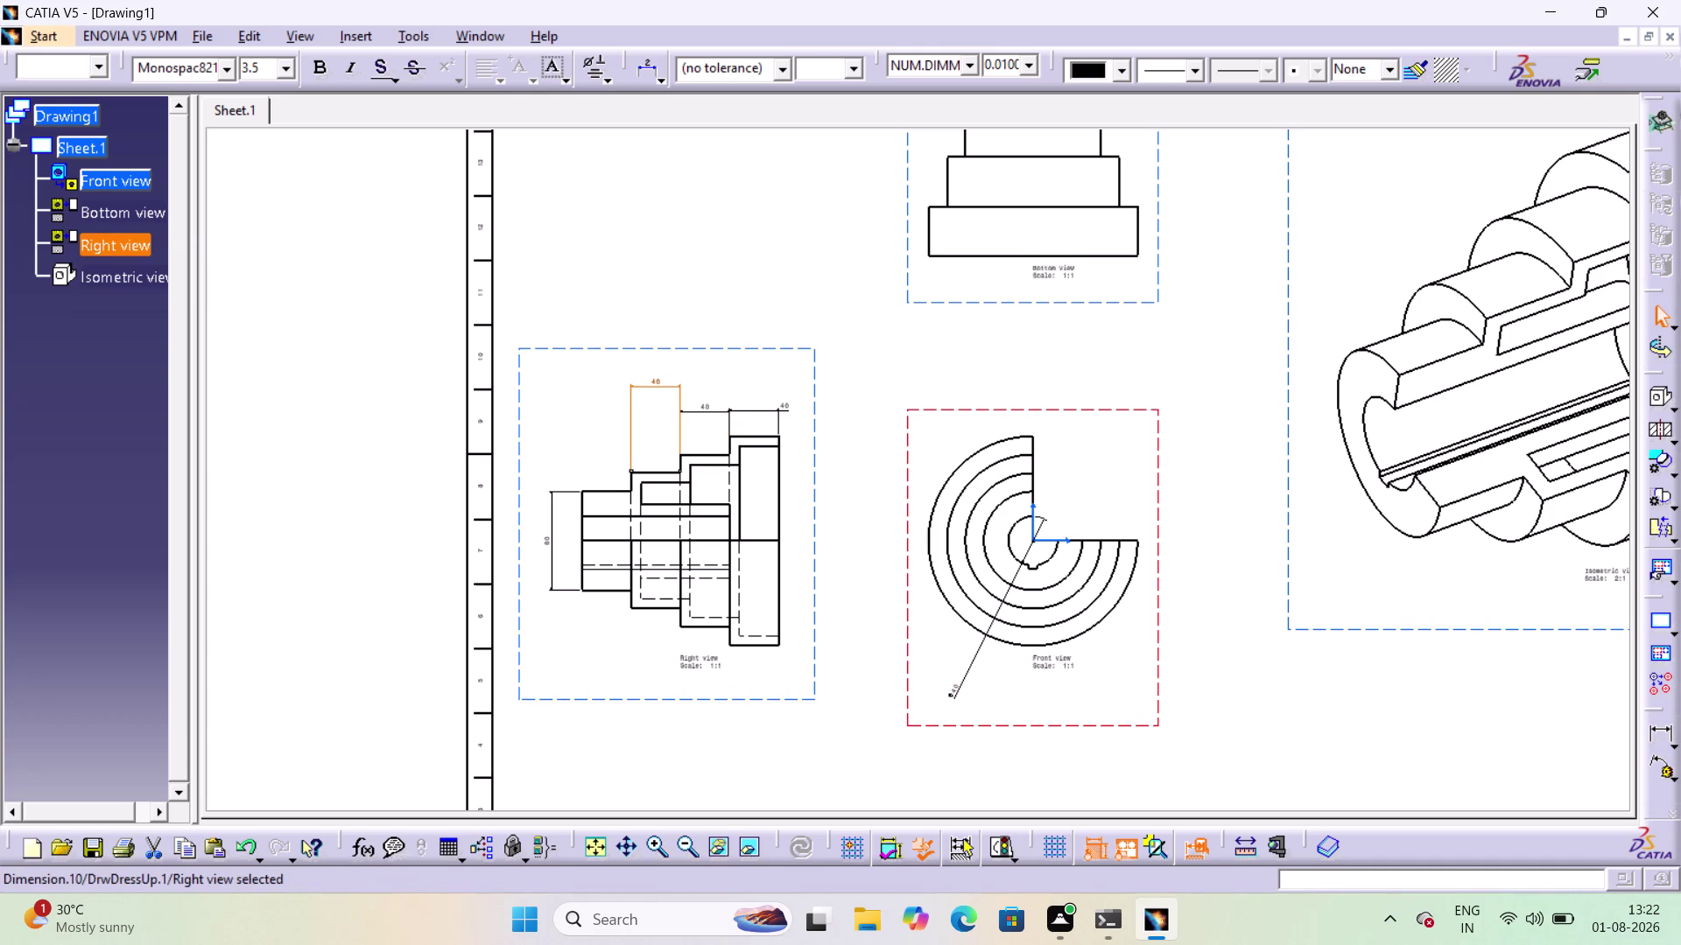
drag(654, 384, 654, 410)
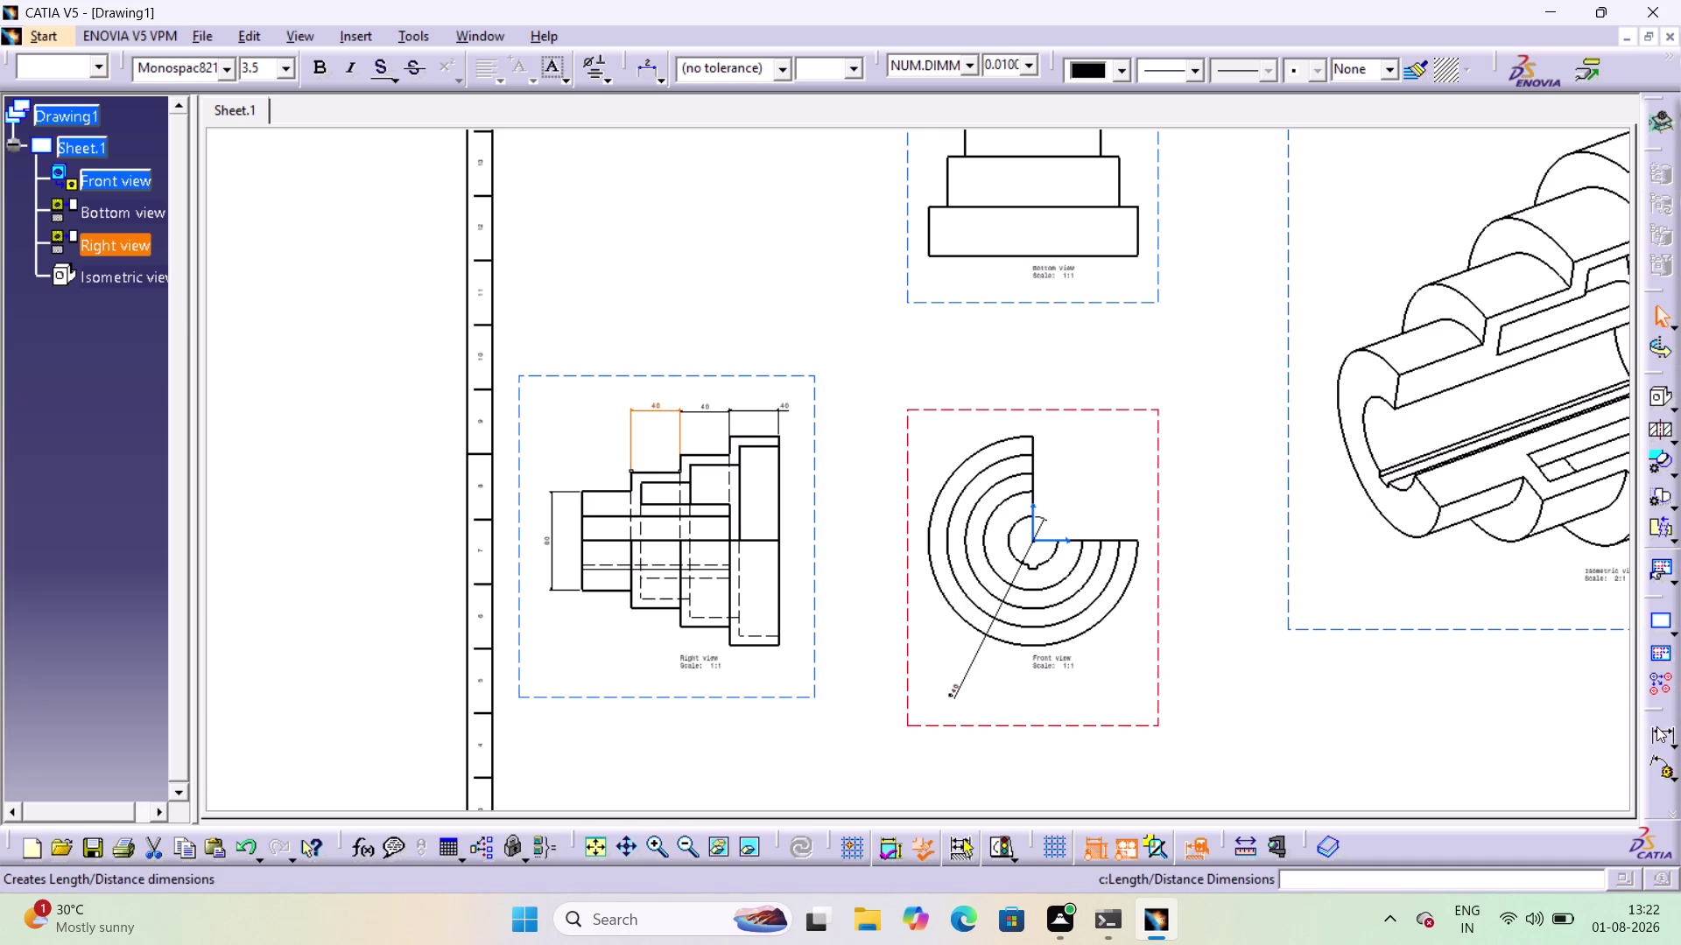
click(1656, 726)
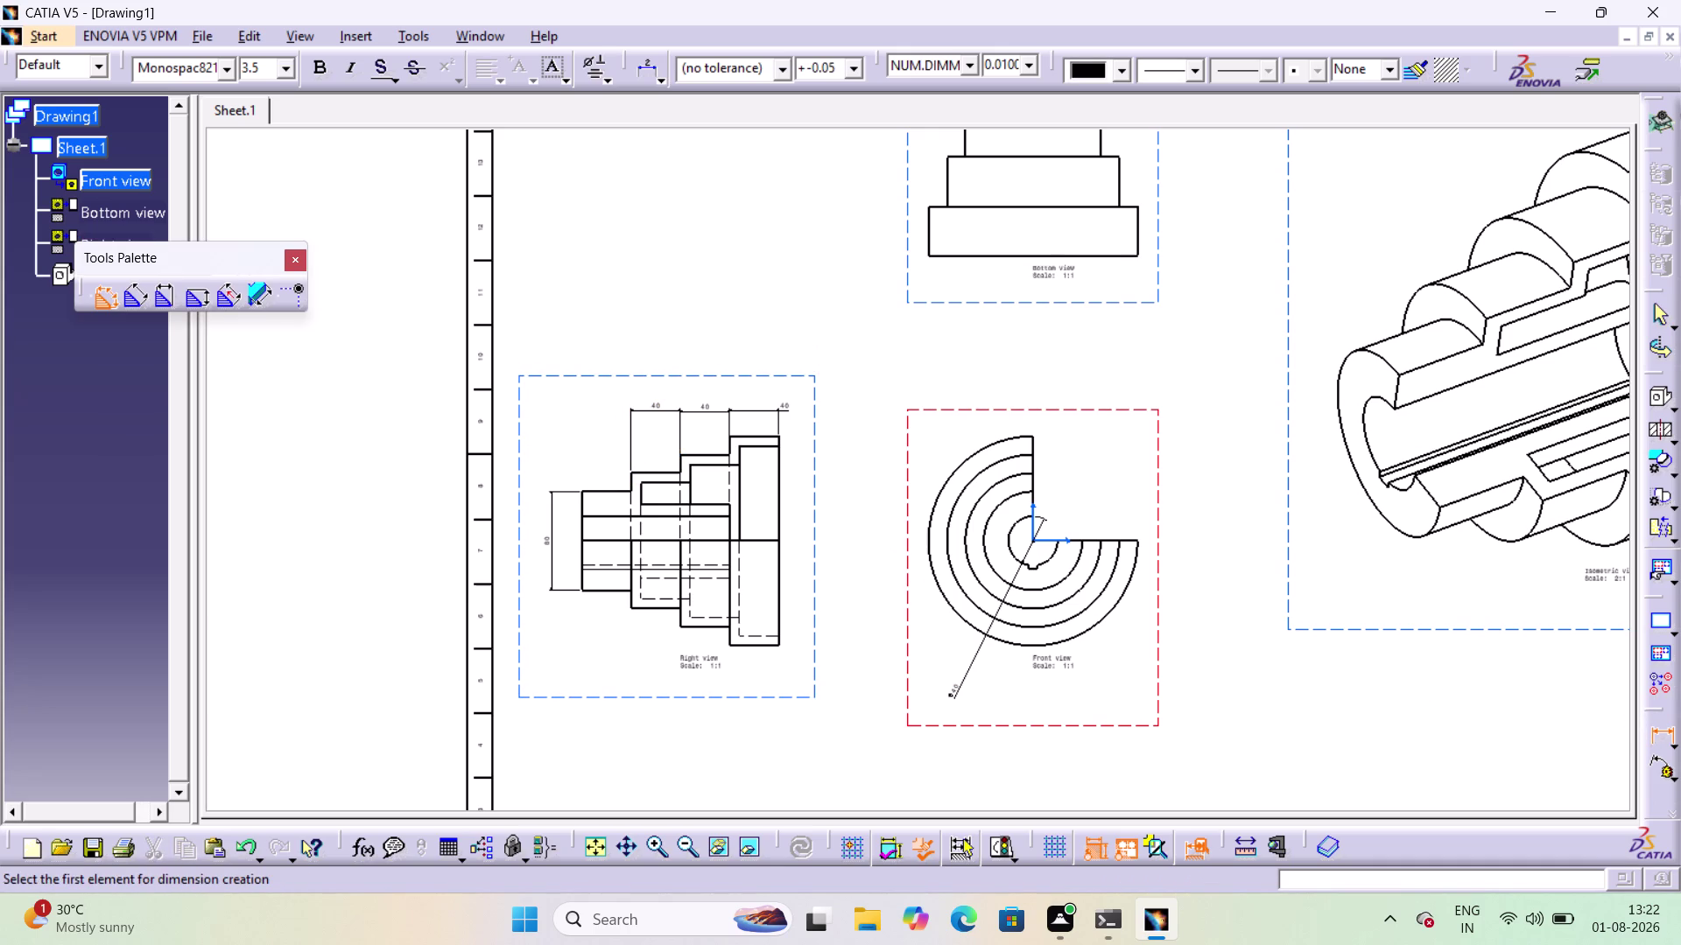
drag(612, 489, 598, 415)
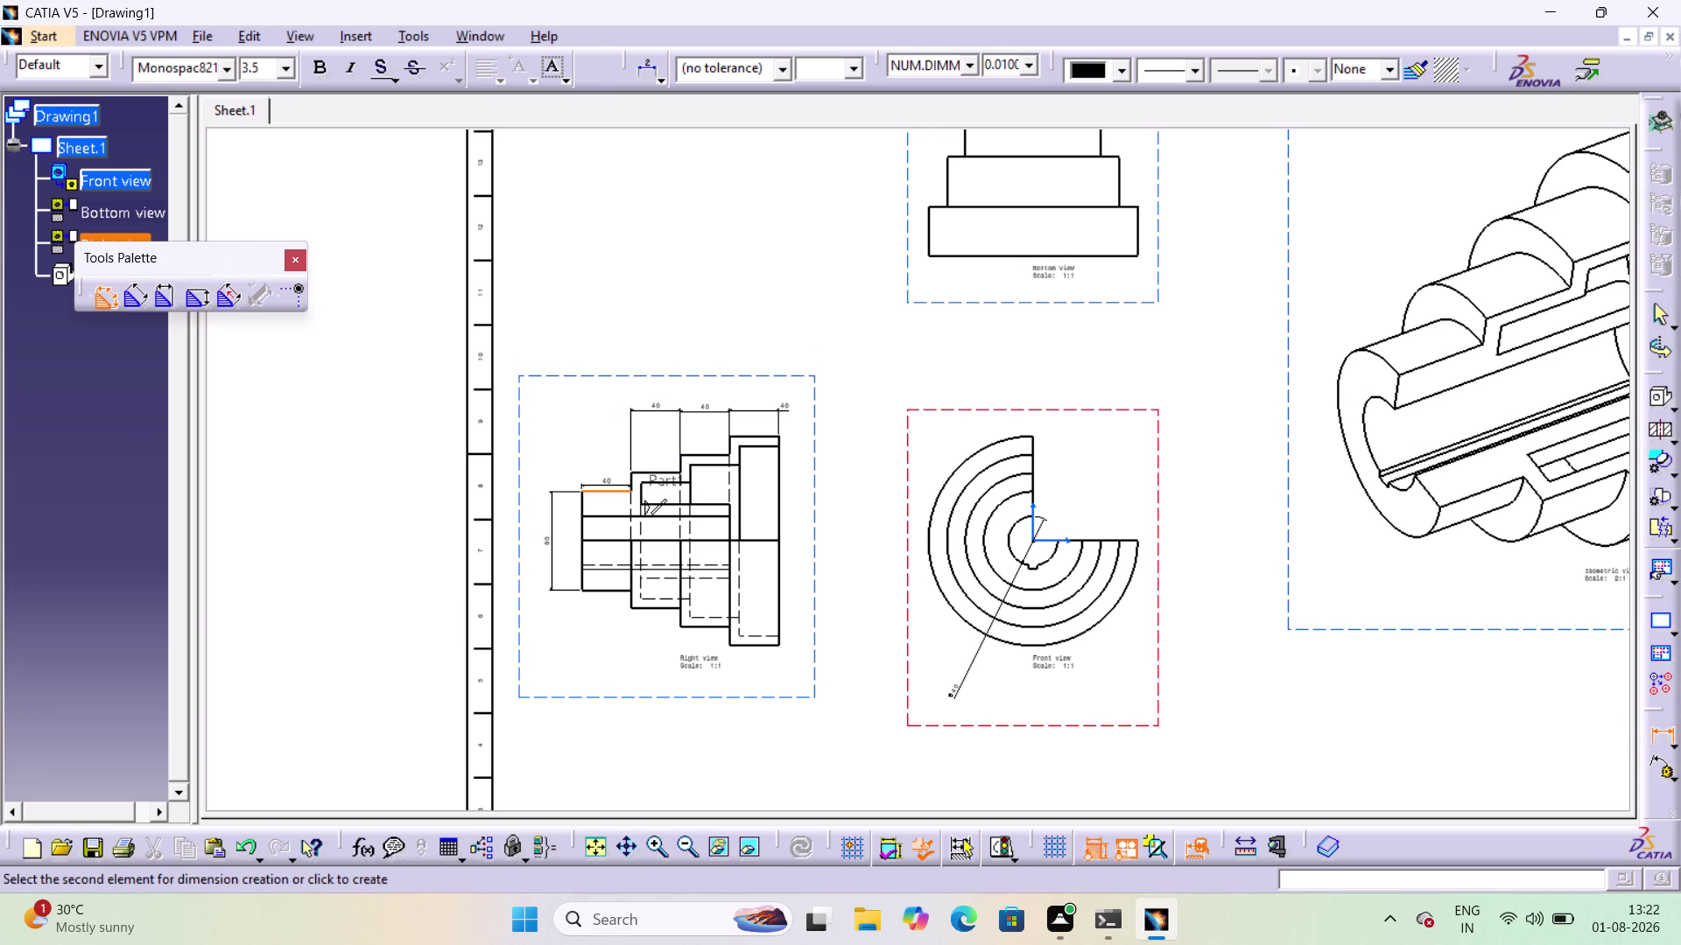
drag(599, 415, 623, 398)
Reposition the step-width dimensions so they line up above the view.
drag(623, 399, 611, 408)
drag(611, 408, 607, 431)
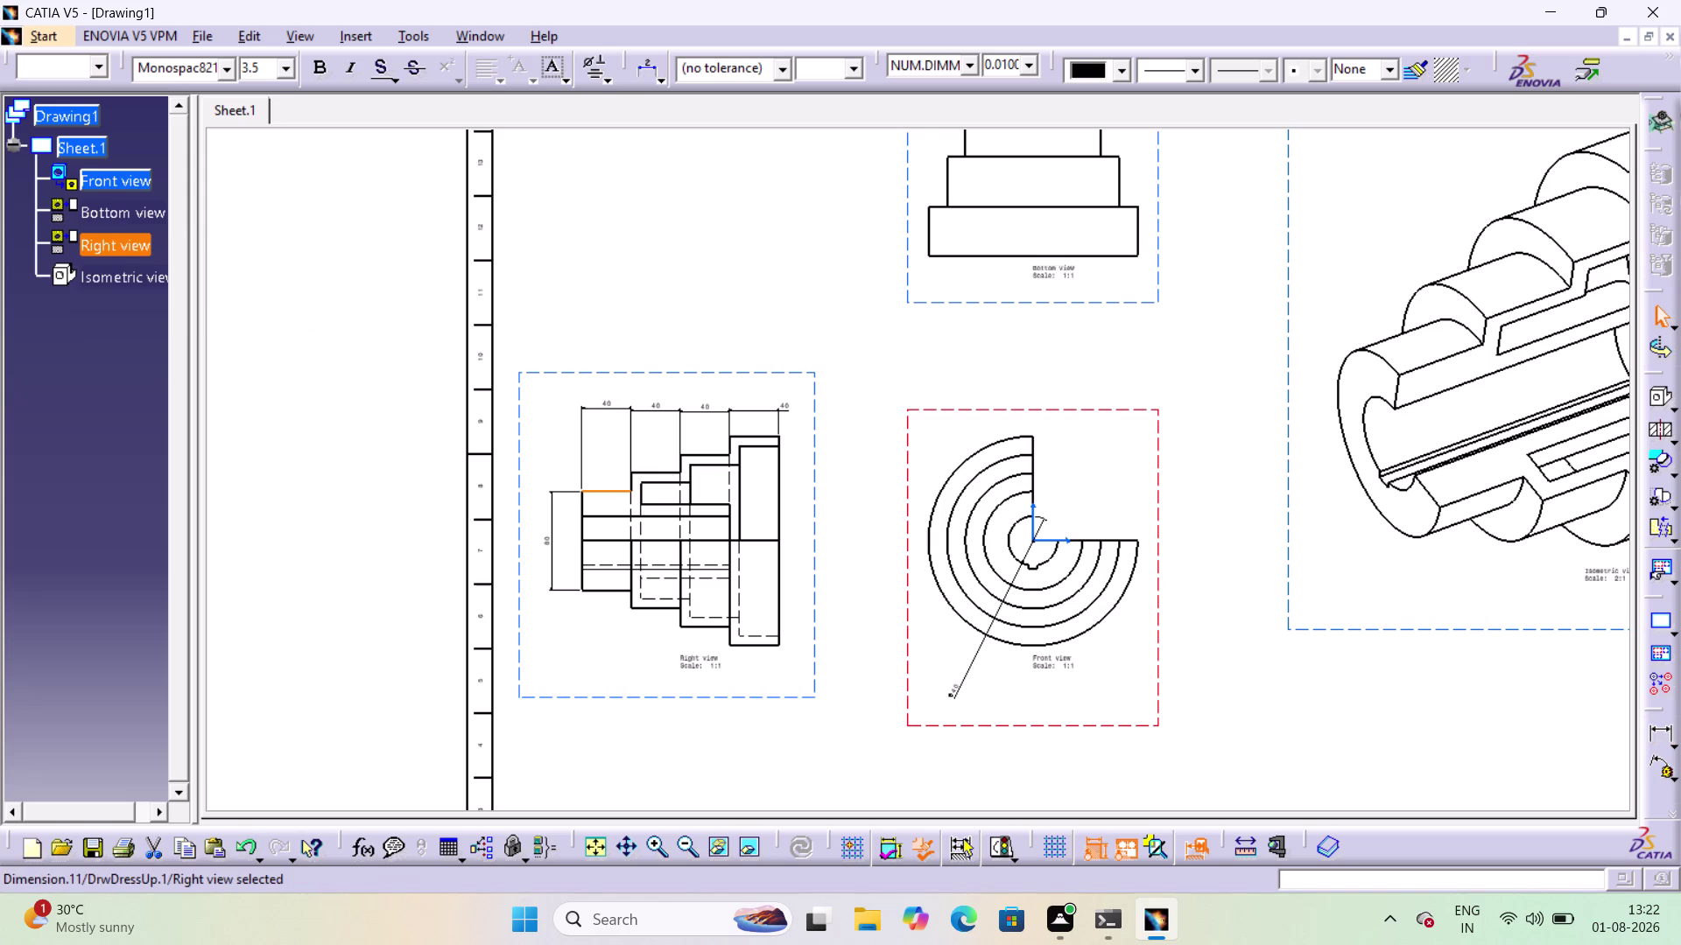
drag(607, 431, 605, 431)
click(602, 407)
click(777, 328)
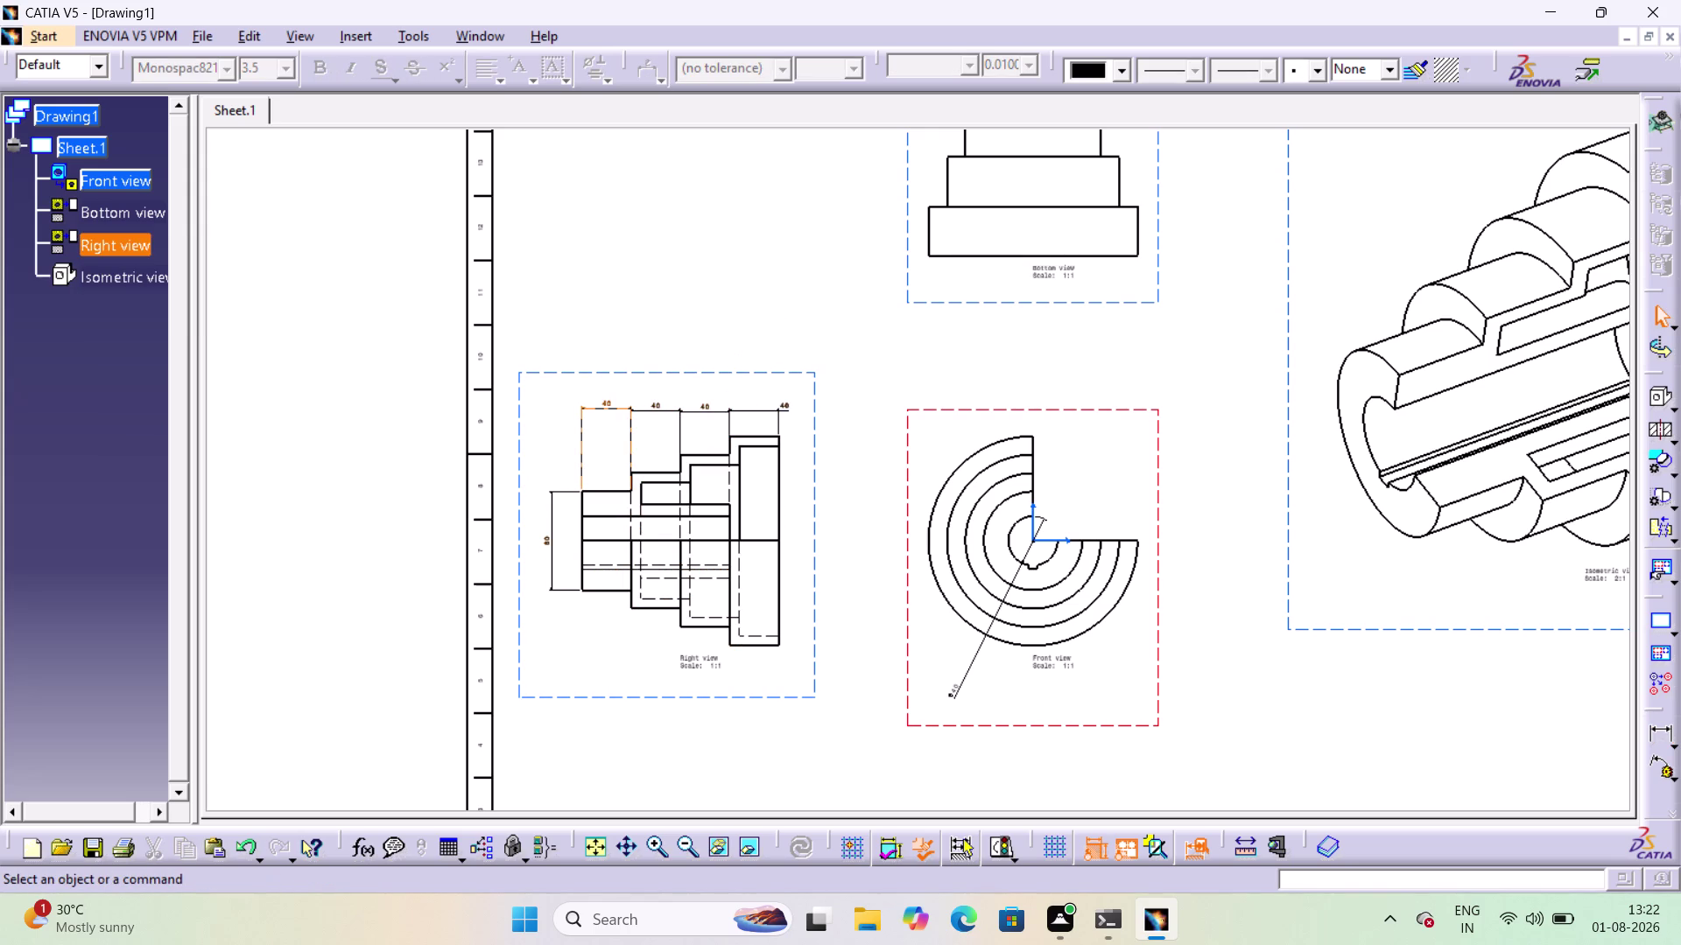
click(598, 405)
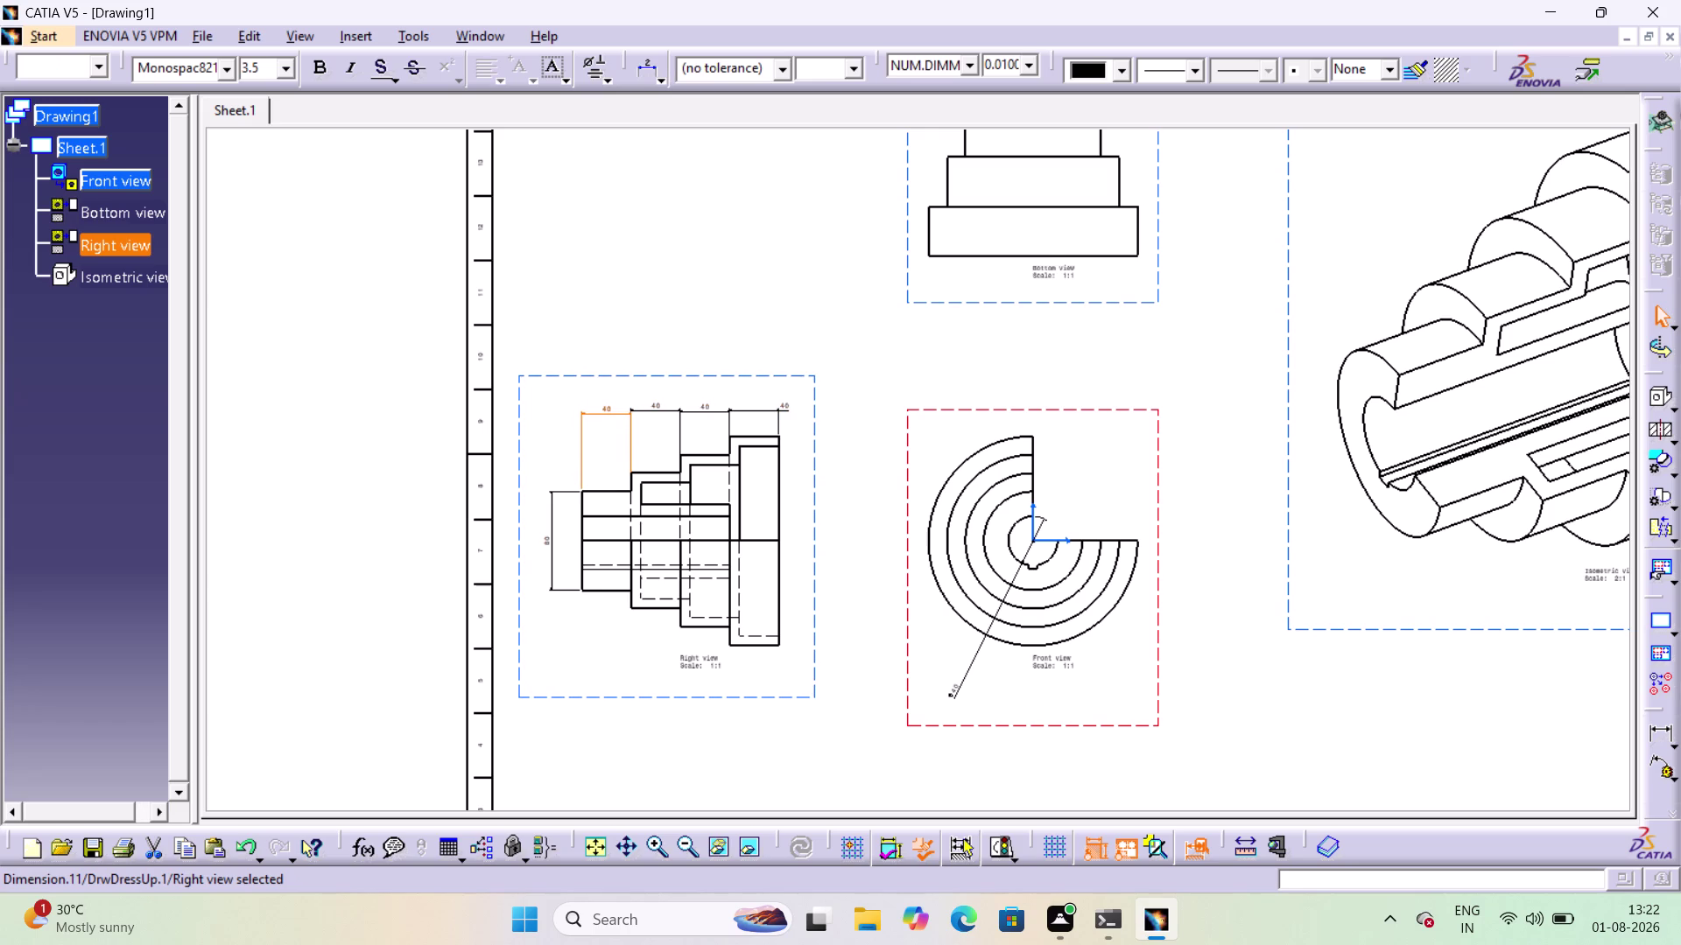
click(881, 334)
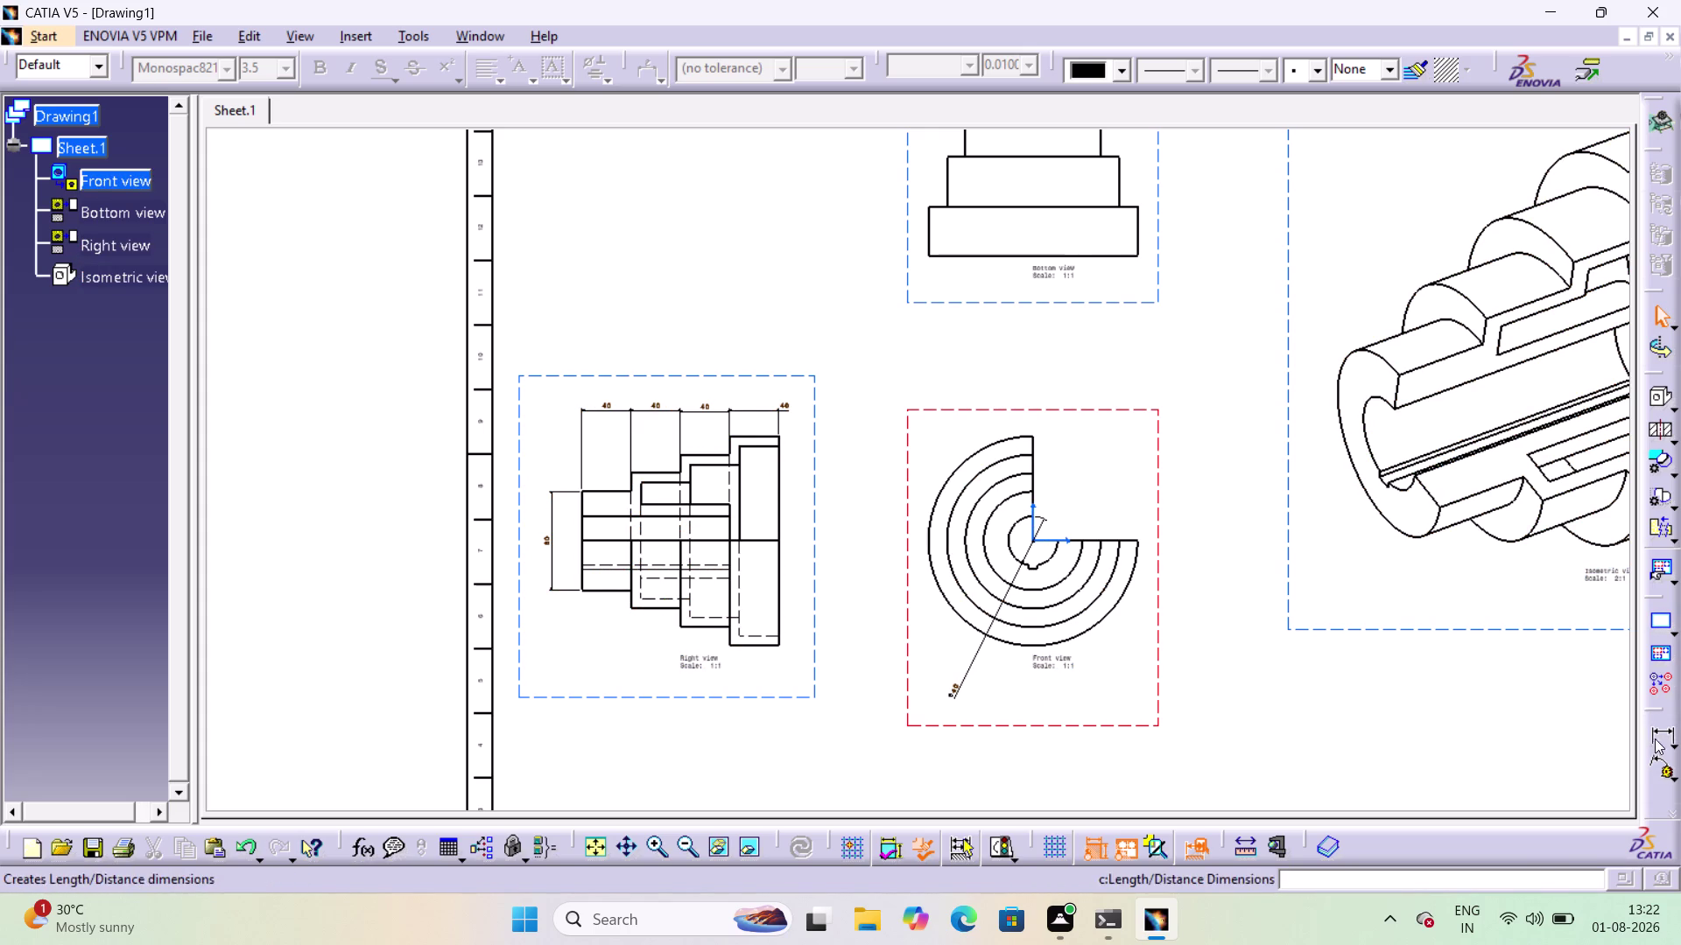
click(1673, 728)
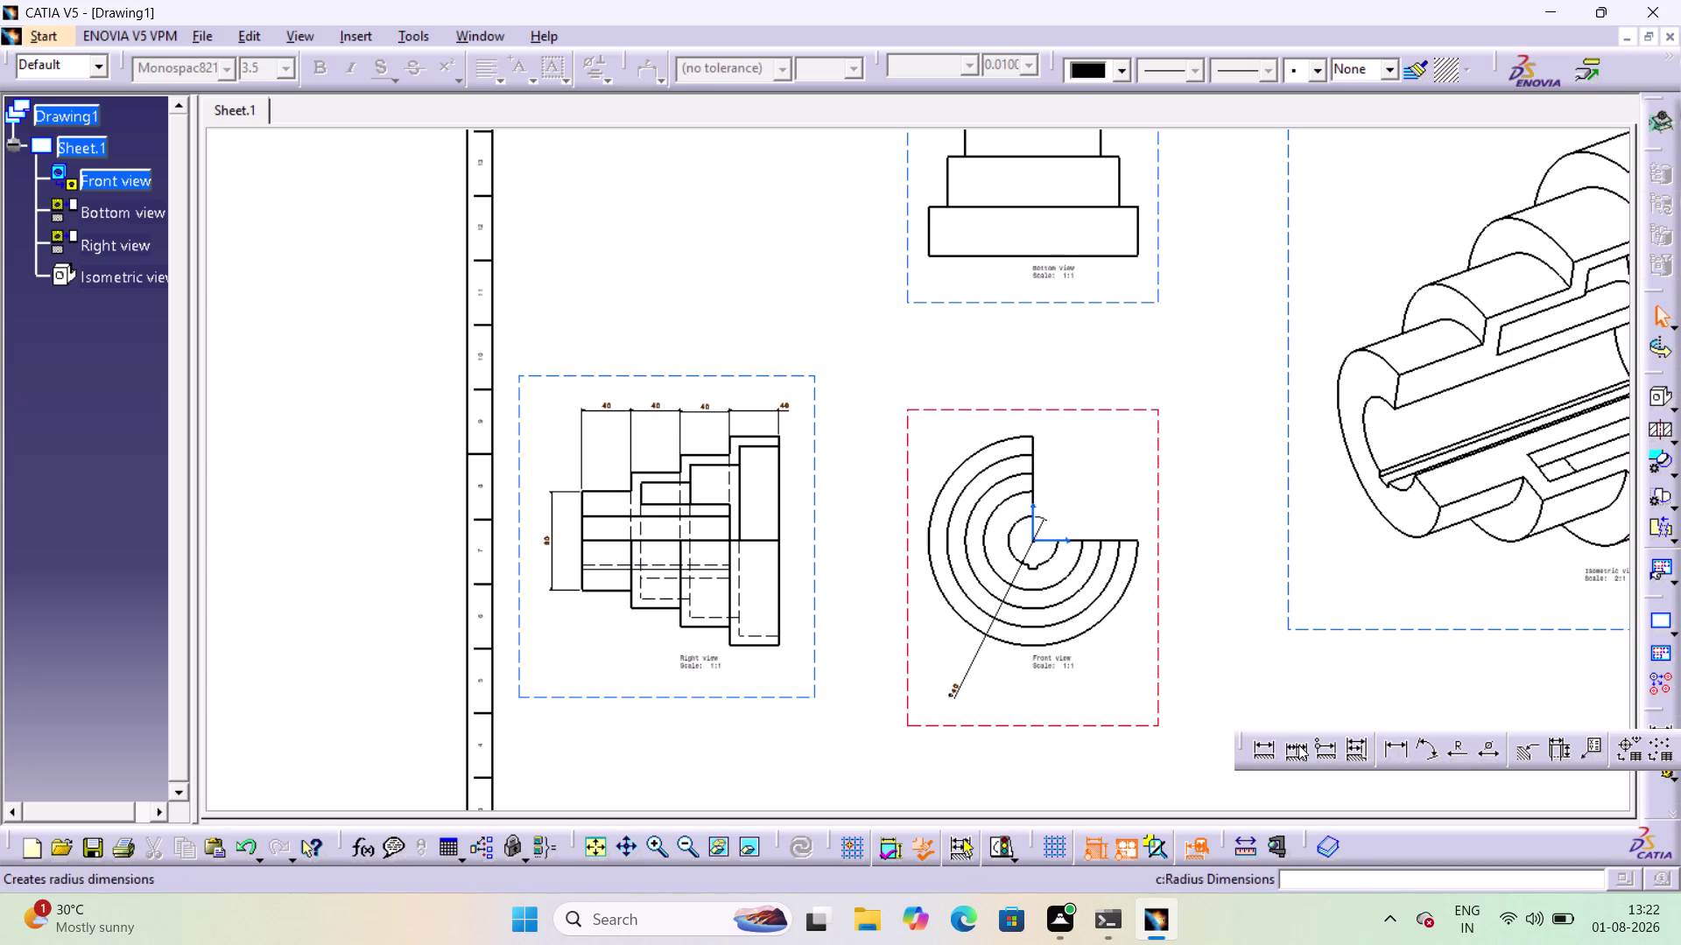
Start a length dimension on a right-view edge, then cancel it.
click(1265, 743)
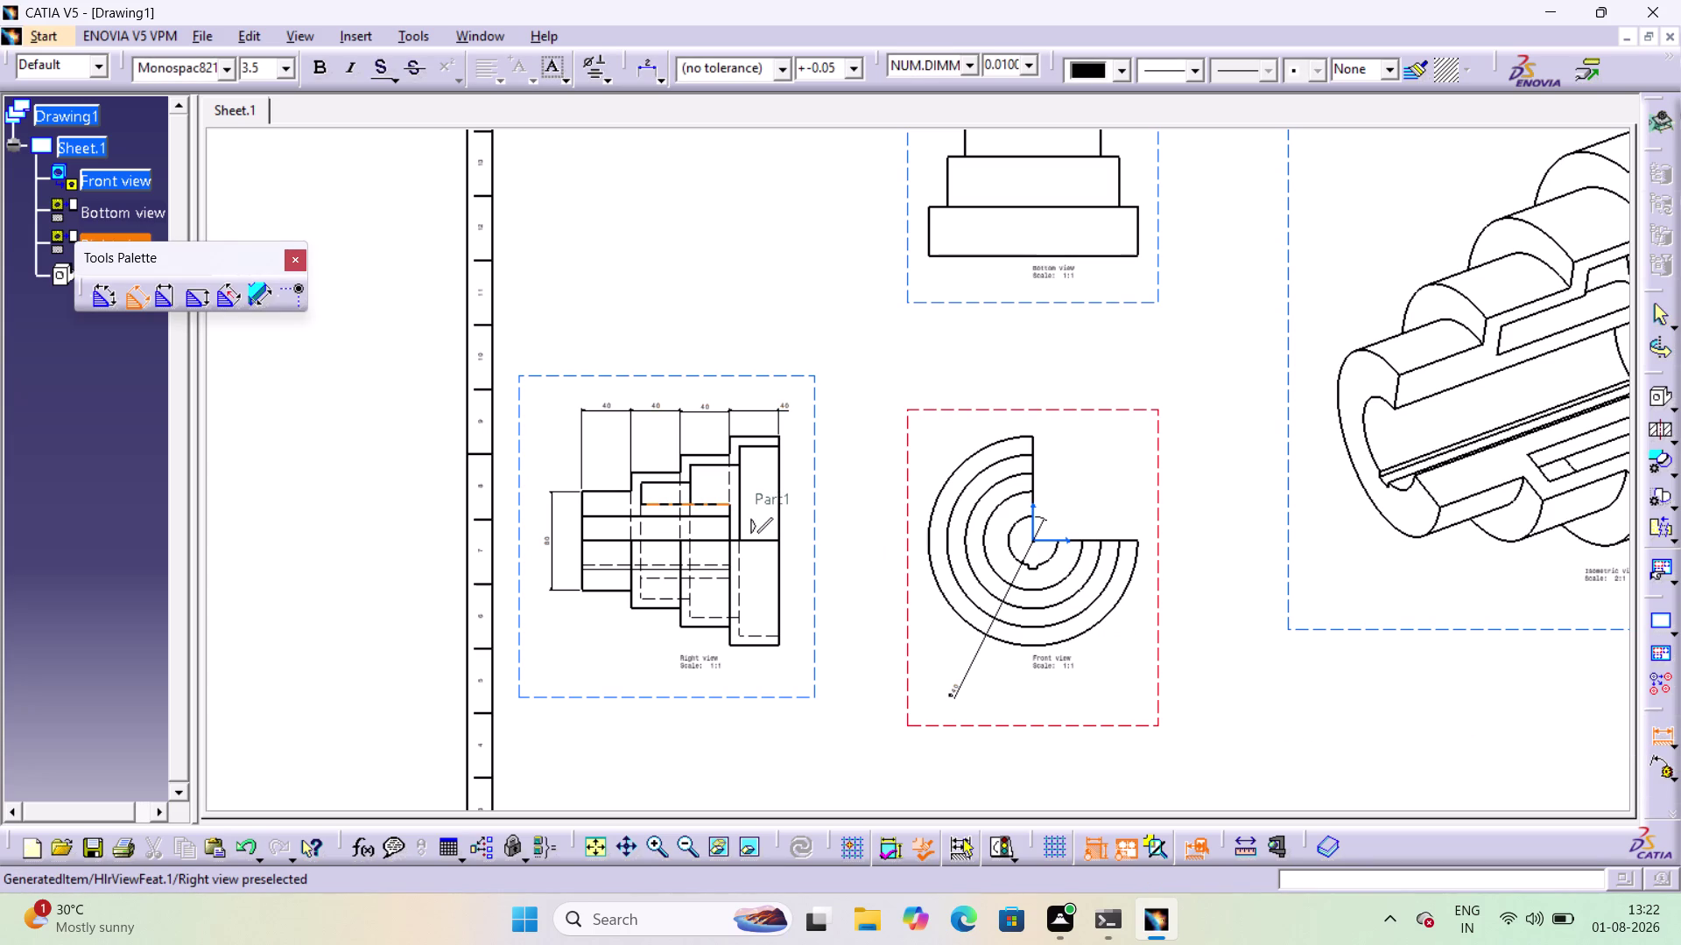
click(721, 508)
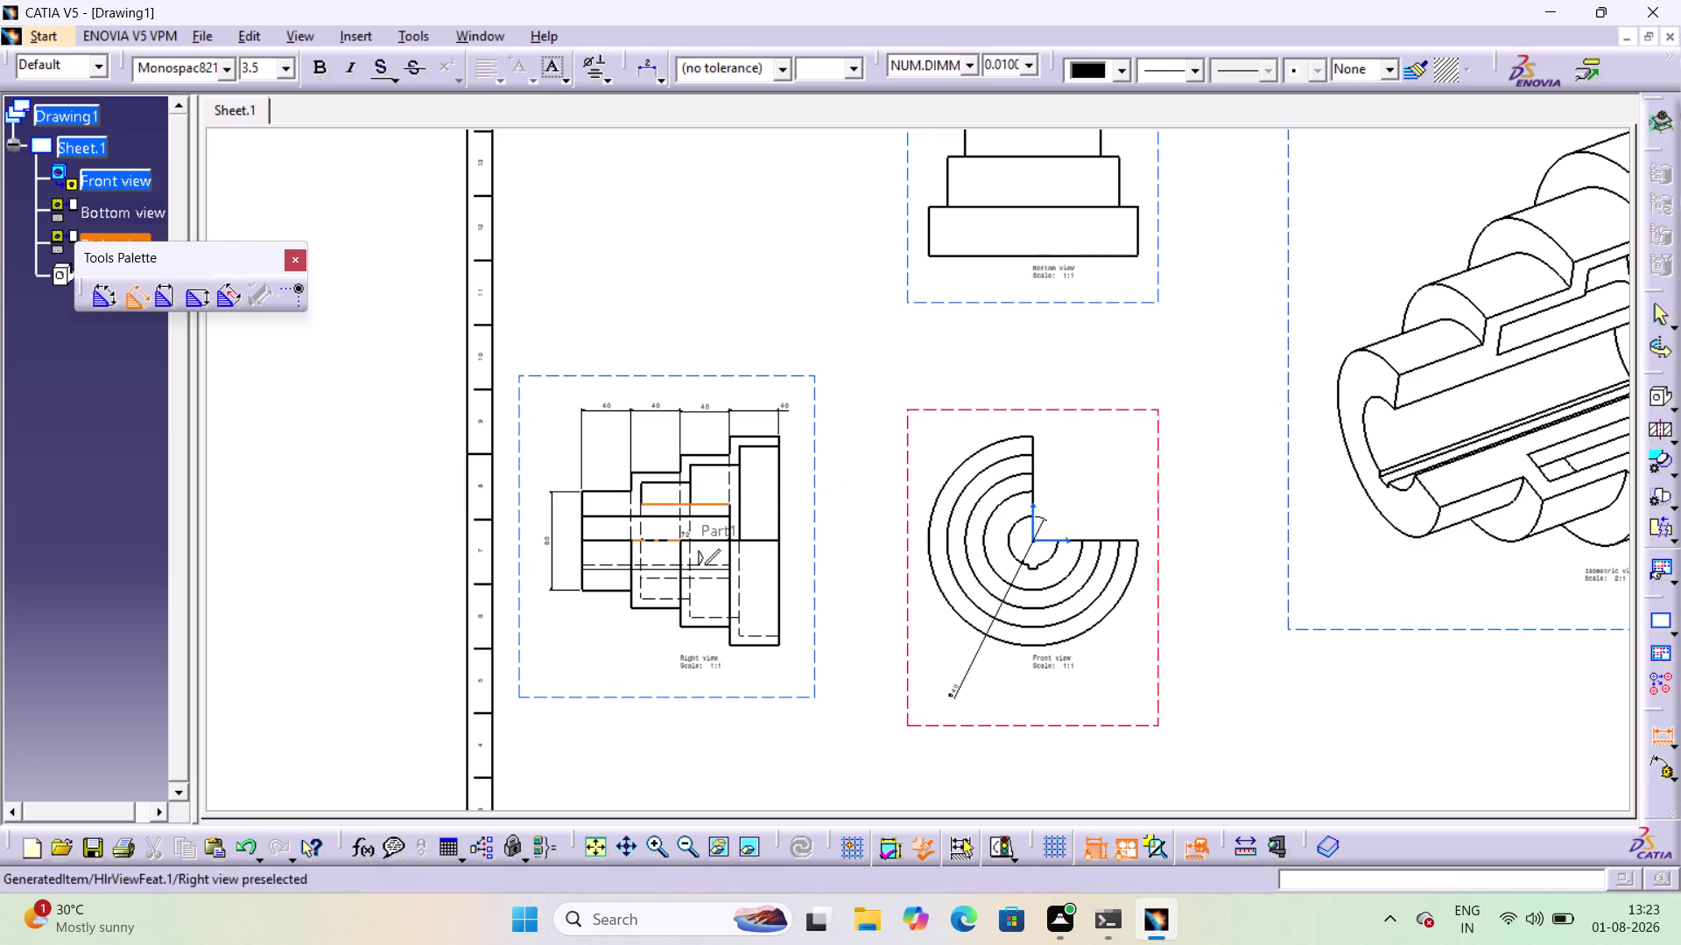
key(Escape)
key(Escape)
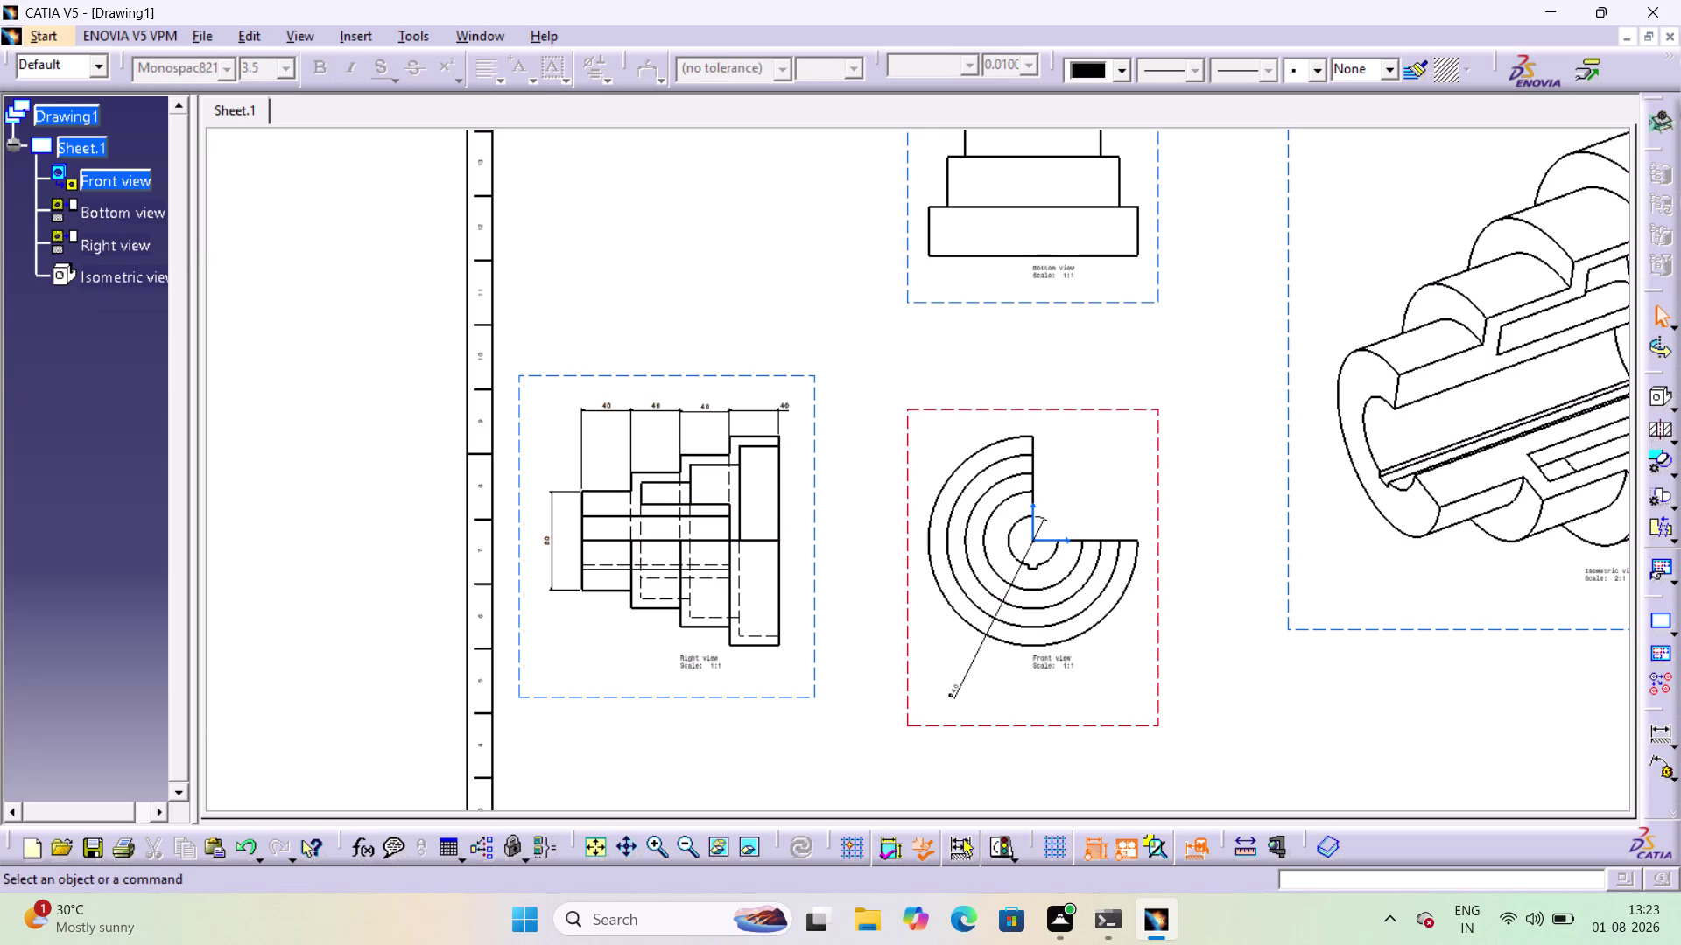
Dimension the distance between two horizontal step edges, placed right of the view.
click(1676, 743)
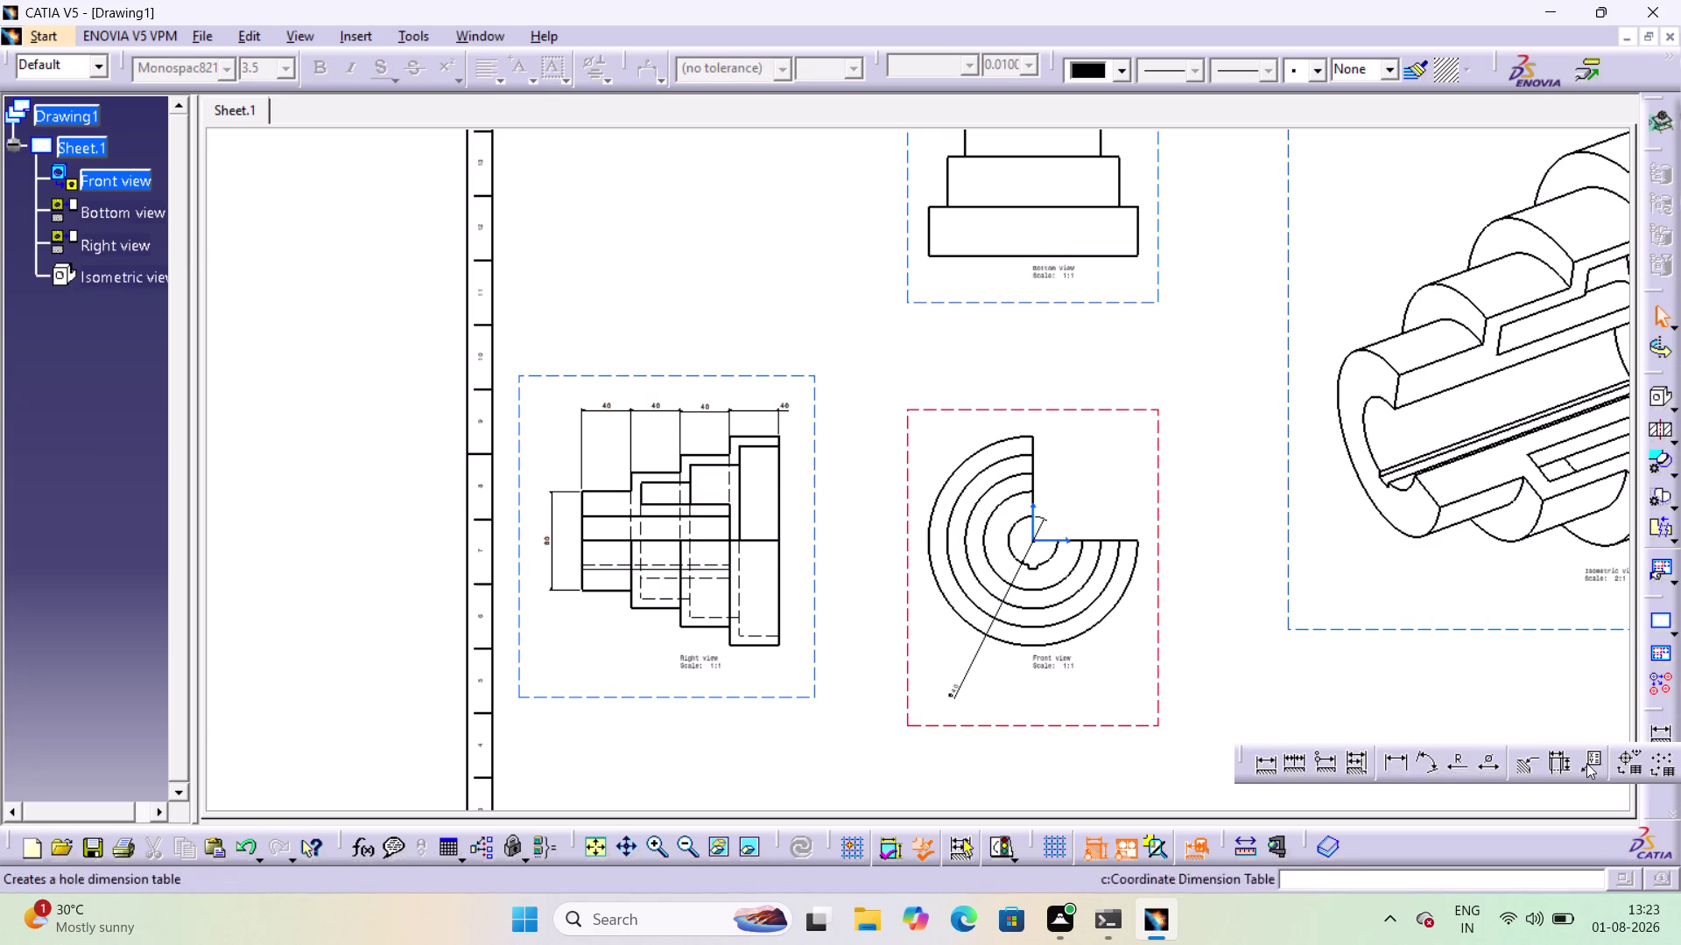
click(1329, 763)
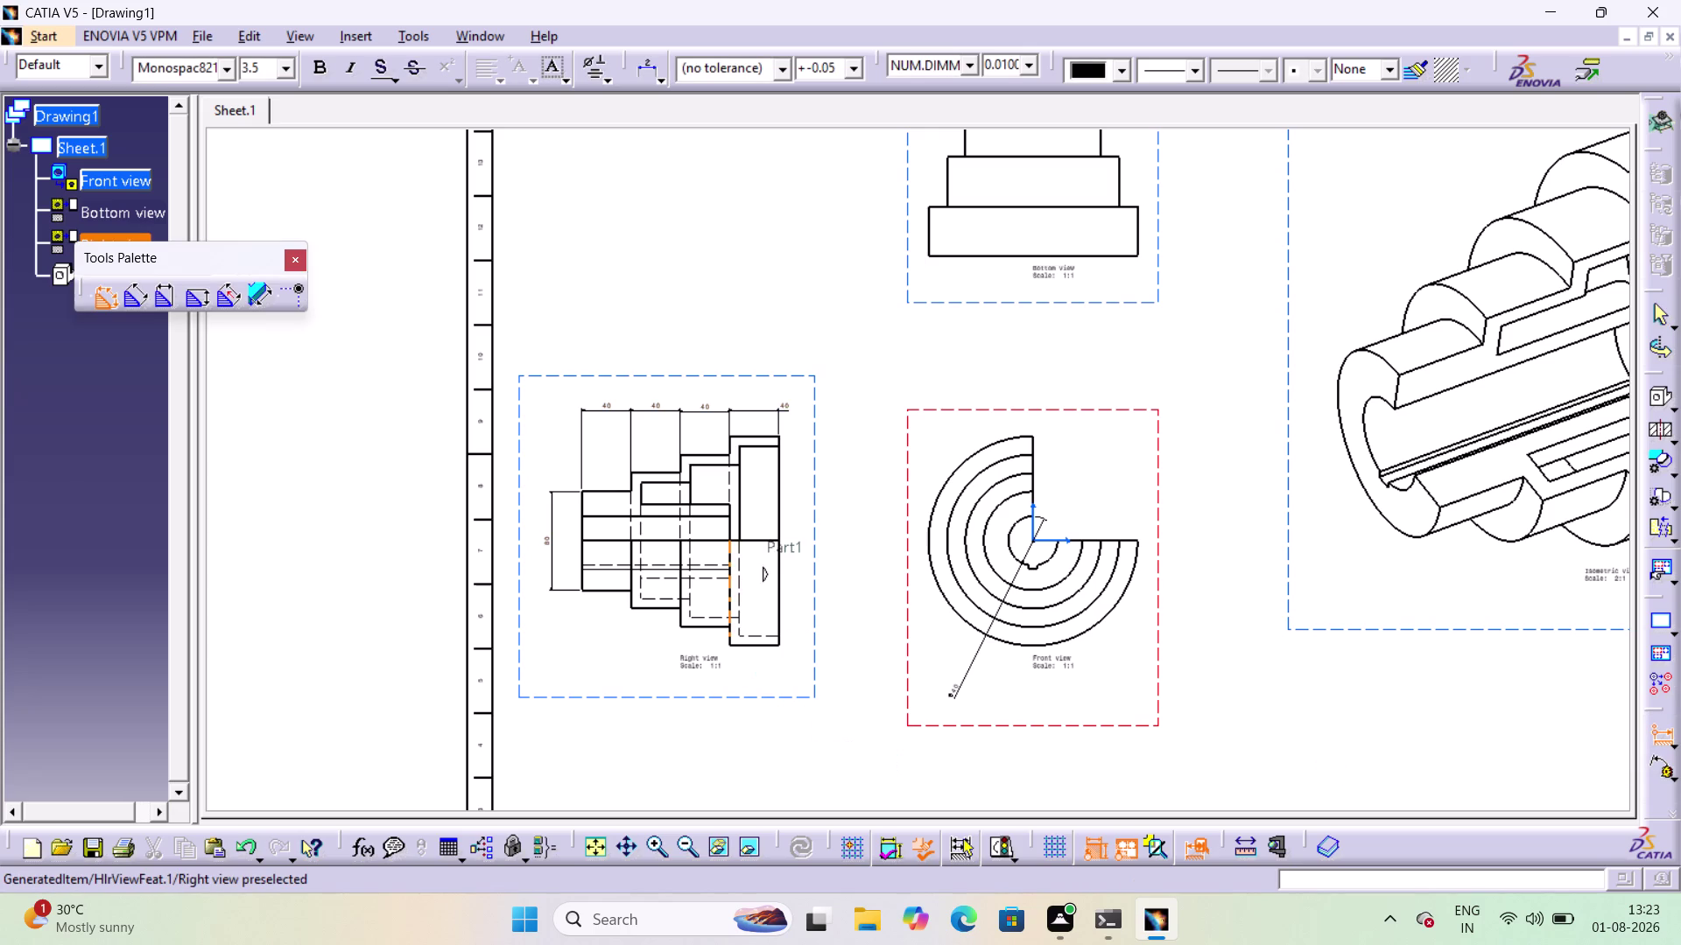
click(757, 545)
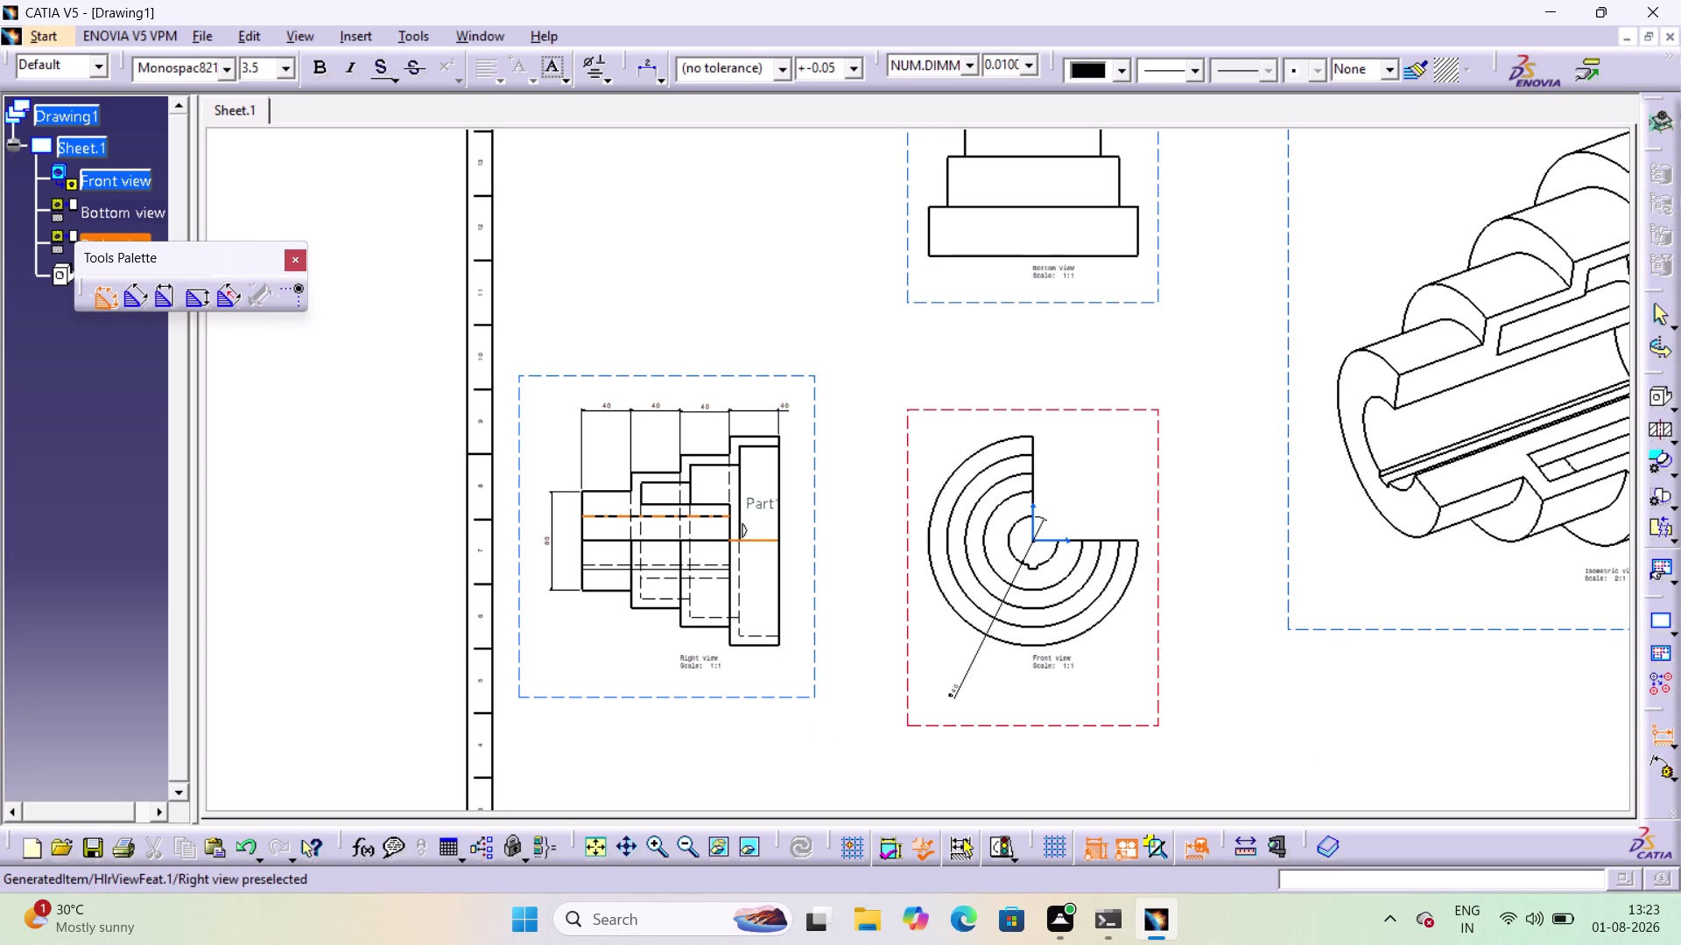
click(706, 502)
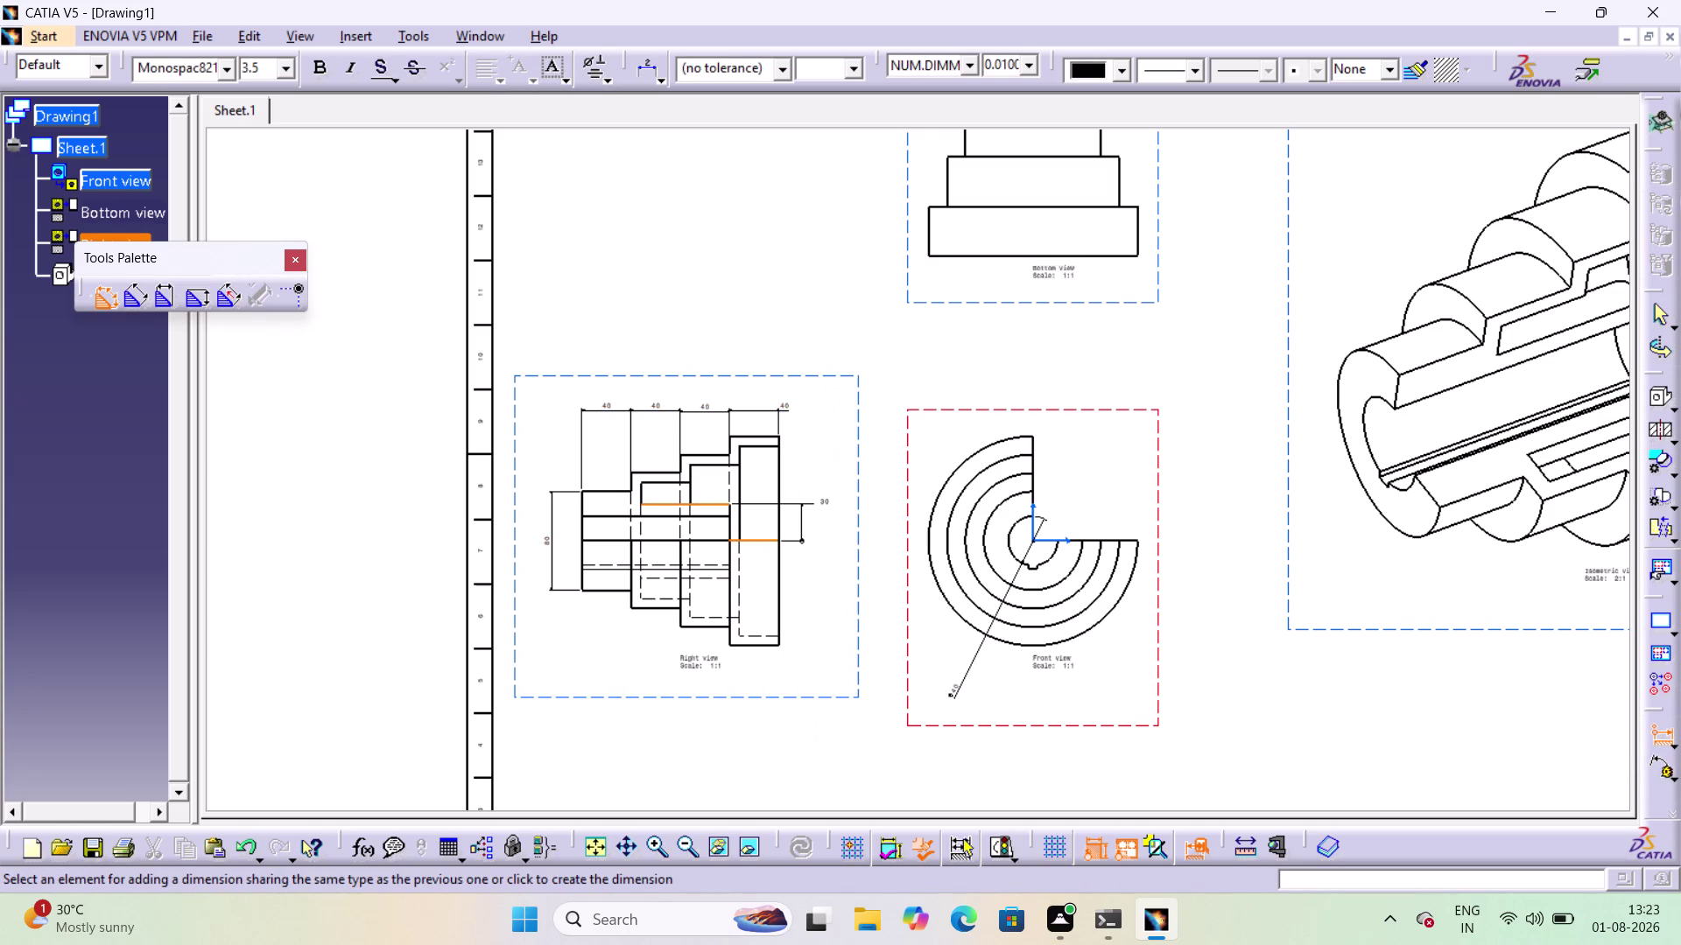
click(805, 517)
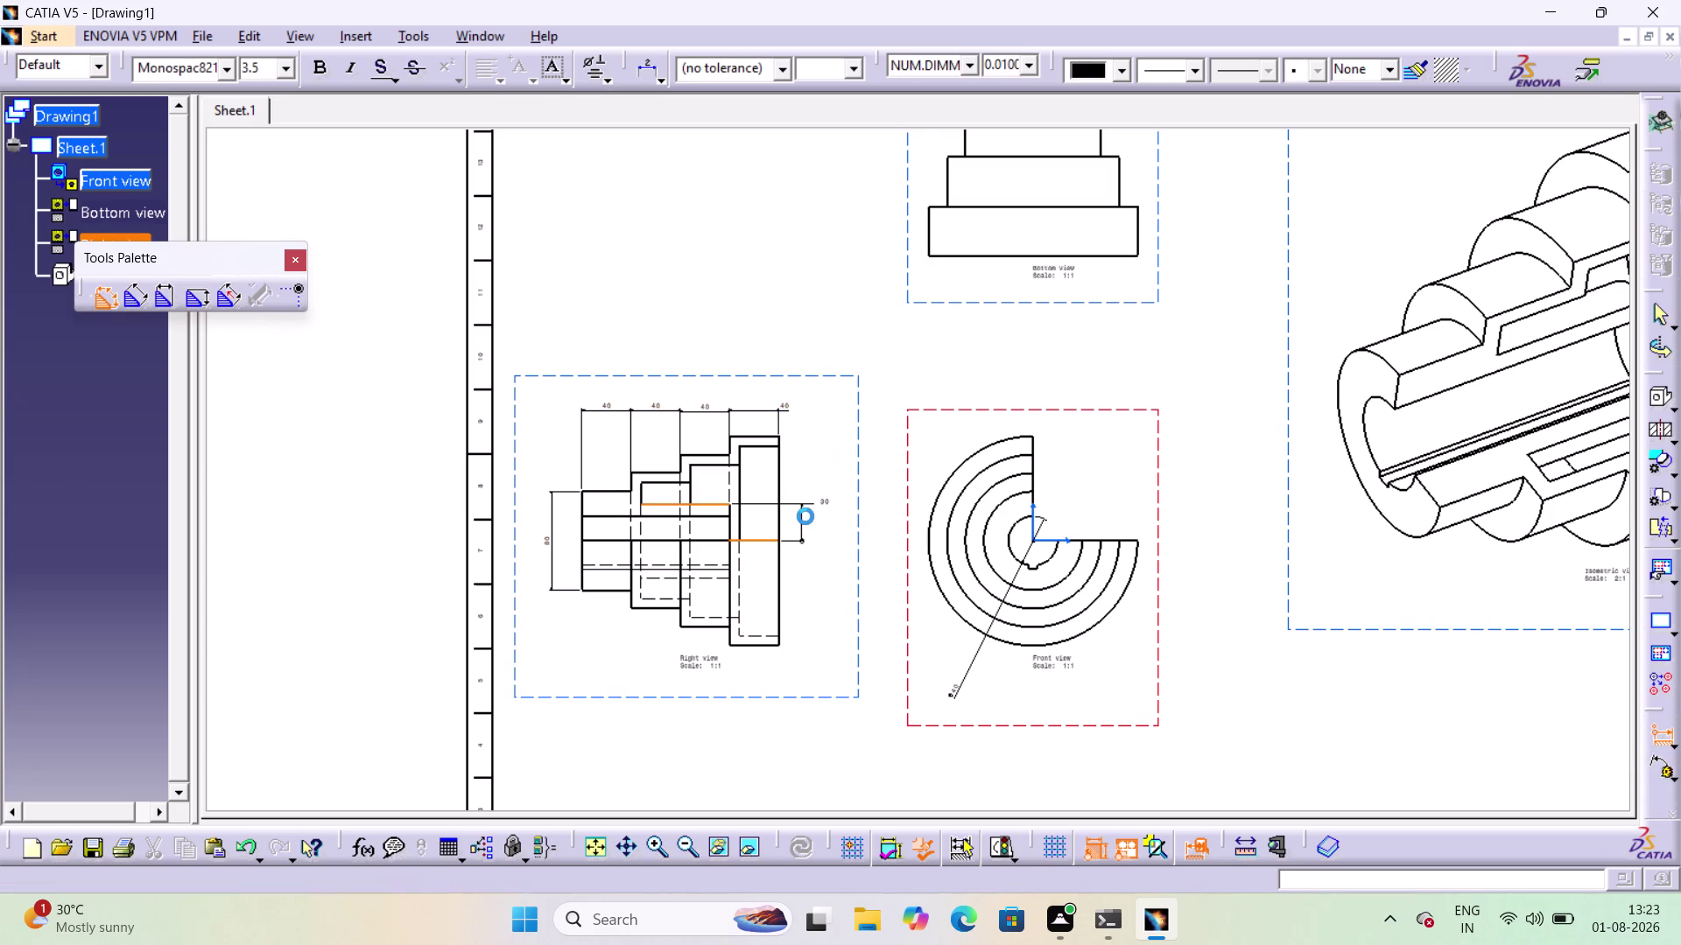